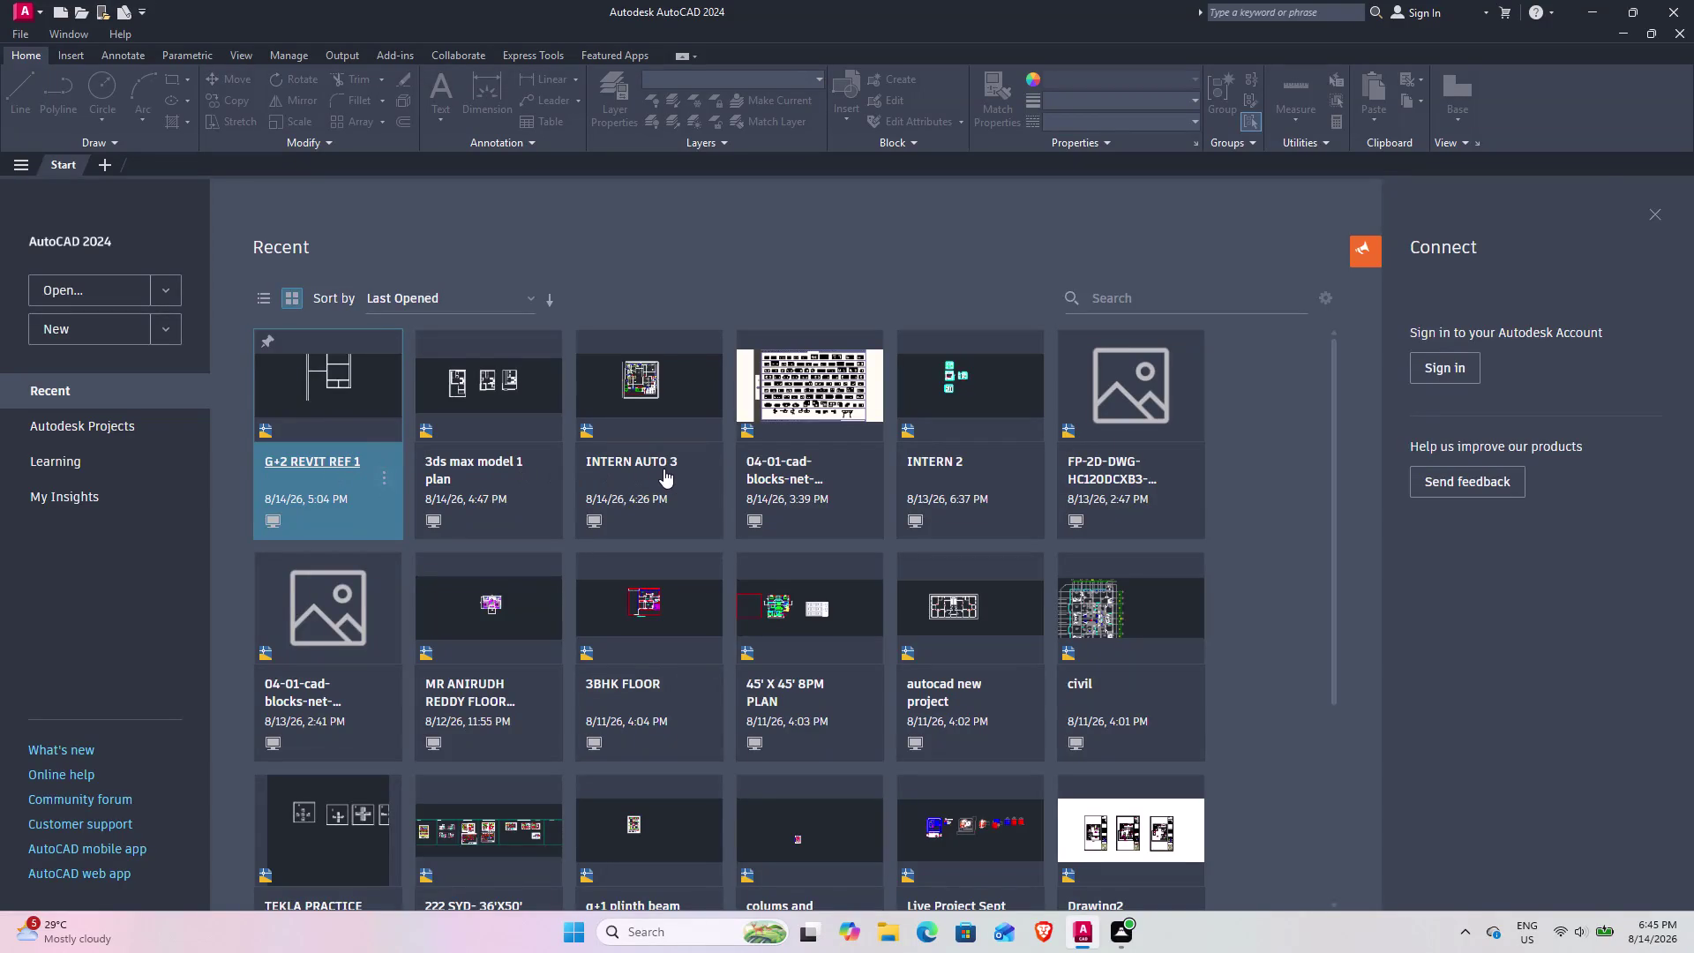
Zoom and pan around the G+2 REVIT REF 1 floor plan to inspect its walls and rooms.
scroll(down, 3)
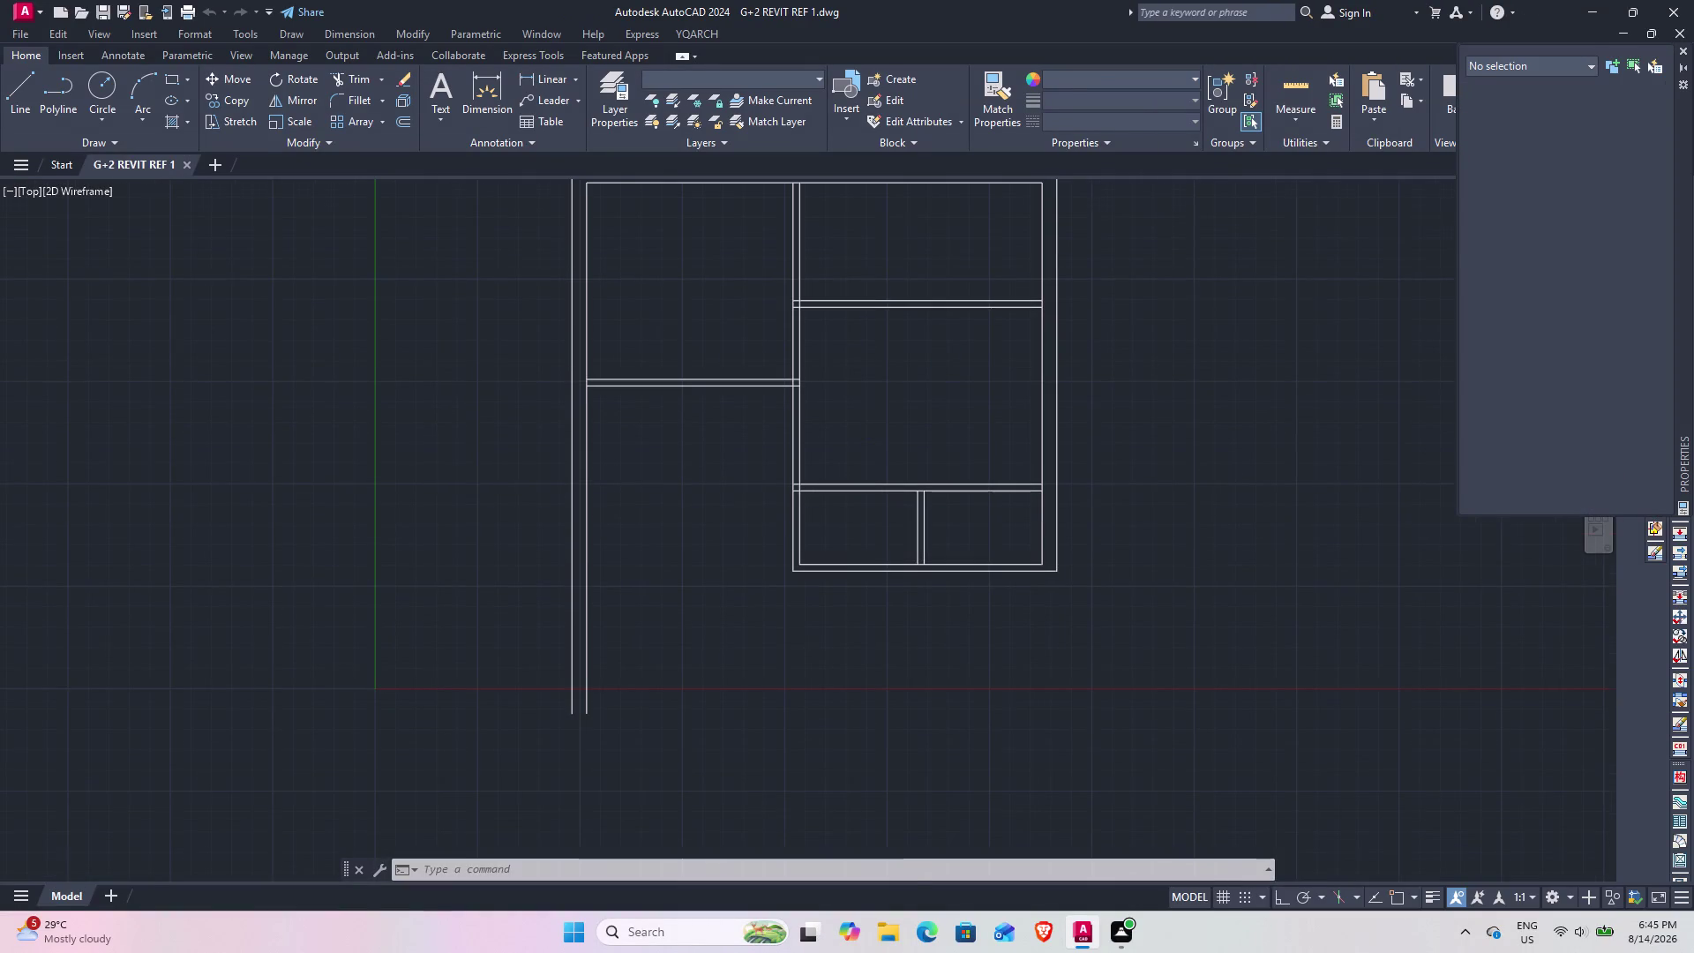
middle_drag(898, 434, 815, 505)
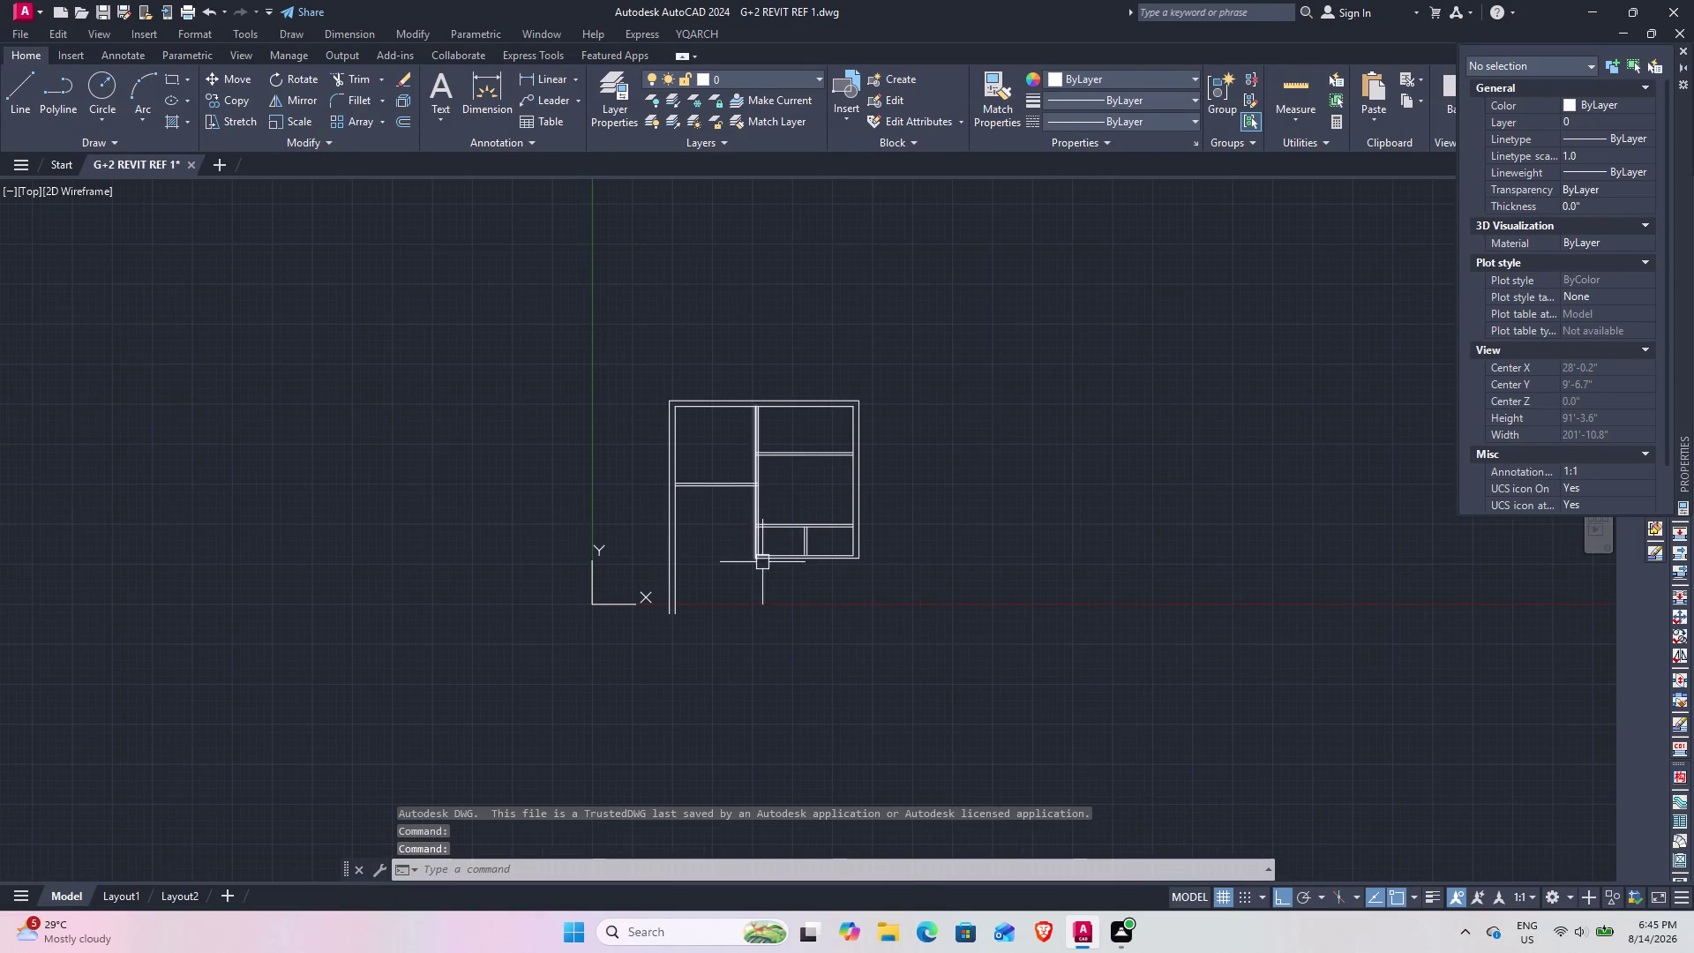
scroll(up, 3)
scroll(up, 3)
scroll(down, 3)
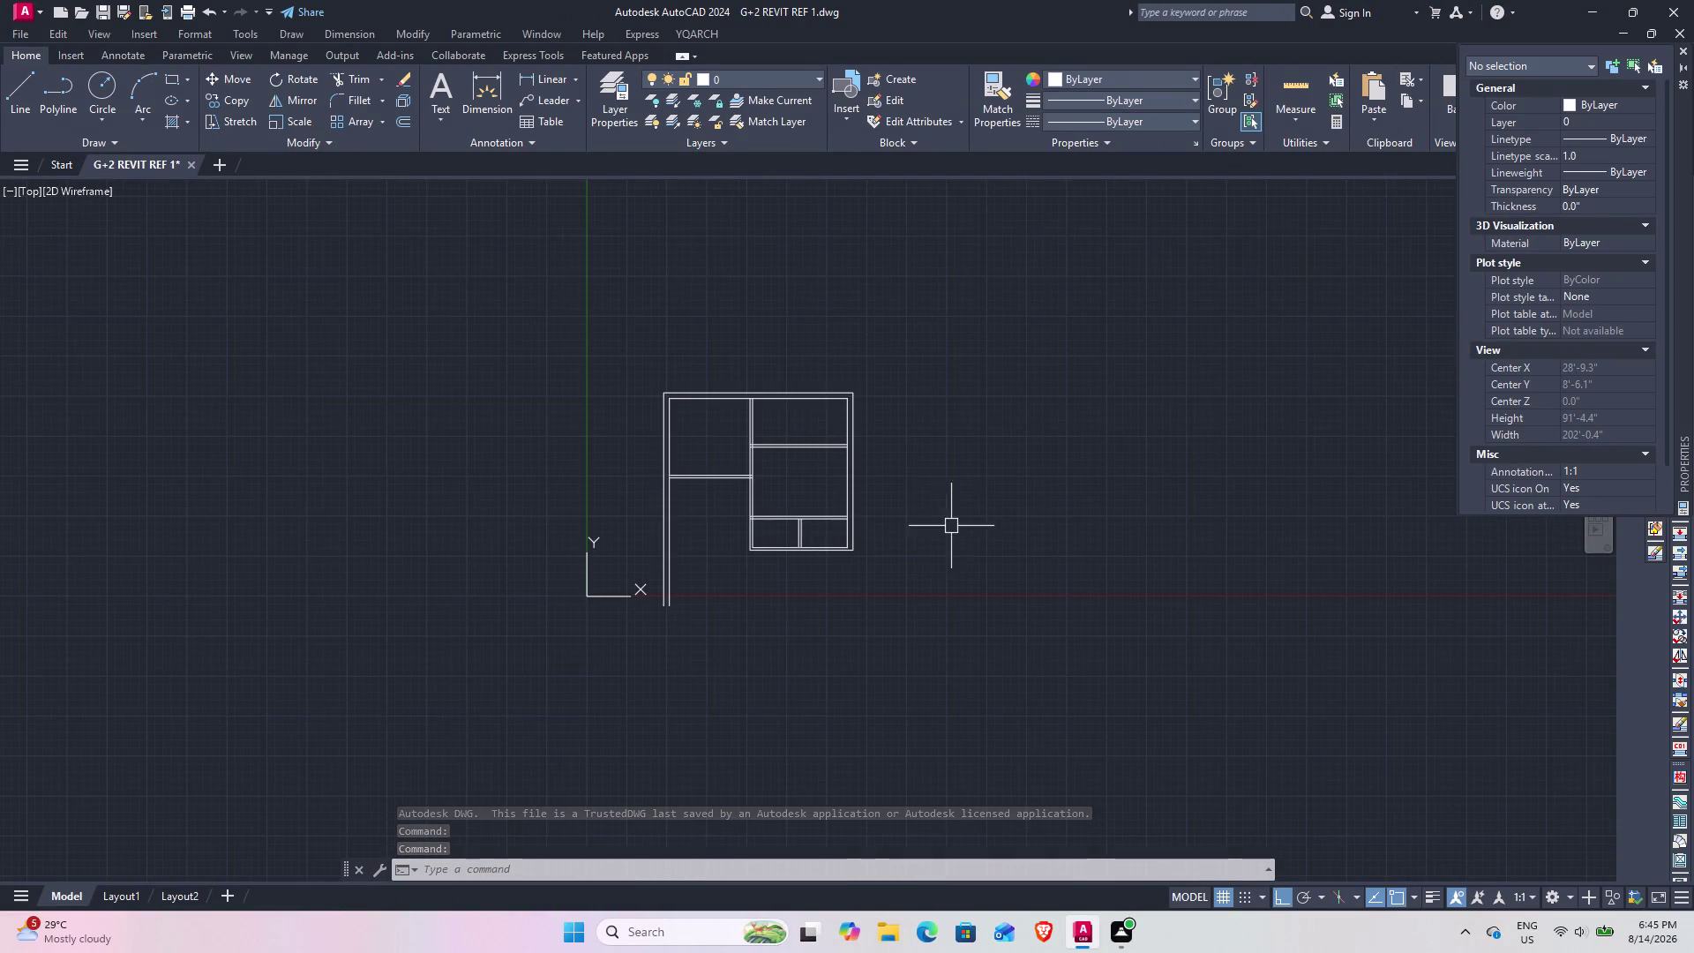
middle_drag(931, 484, 854, 547)
scroll(up, 3)
middle_drag(683, 582, 899, 455)
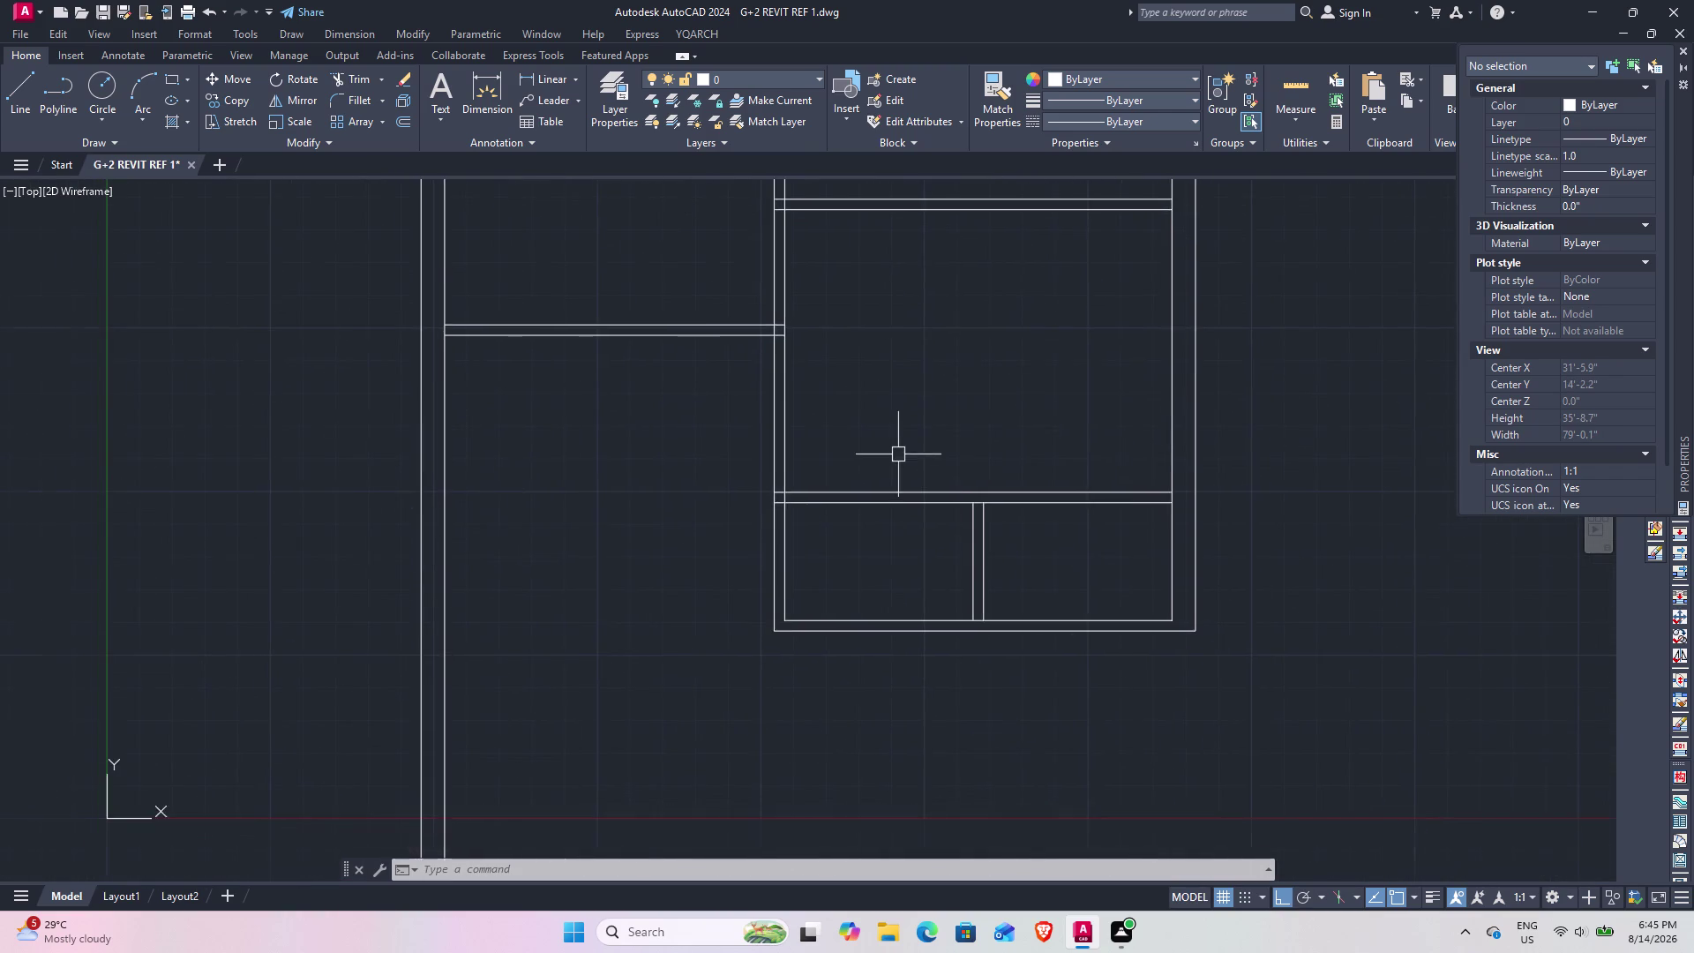
scroll(down, 3)
middle_drag(986, 434, 941, 494)
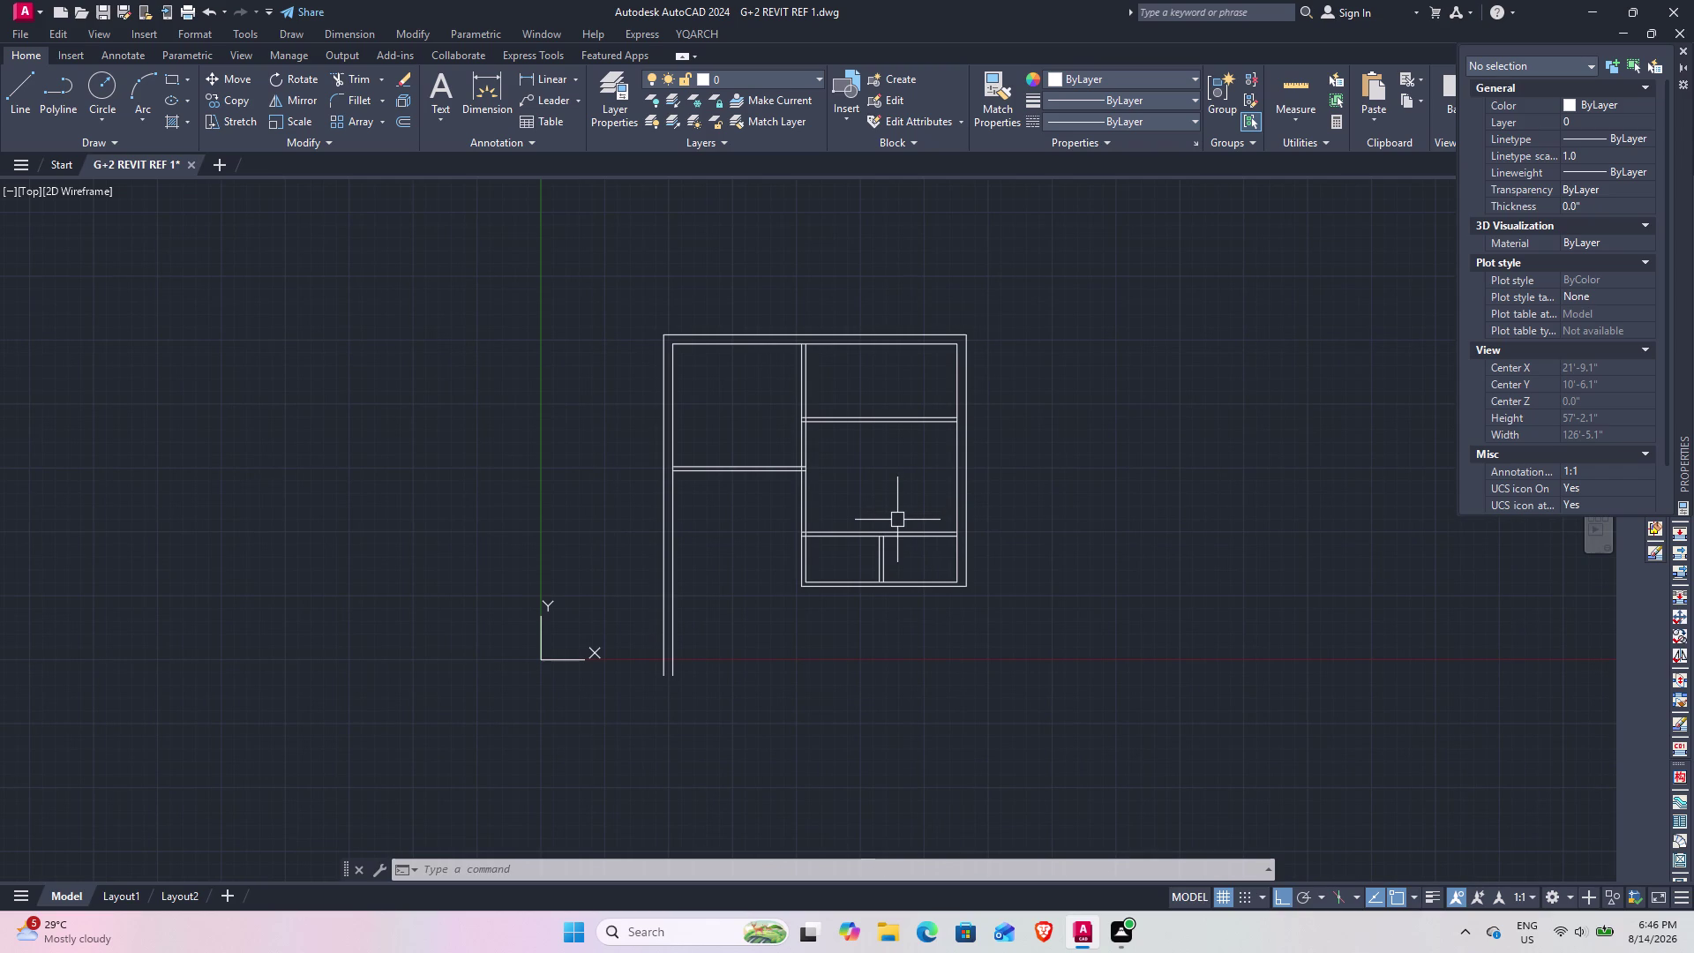
Offset the bottom wall line 10' downward to create a new line below the plan.
scroll(up, 3)
middle_drag(869, 574, 873, 486)
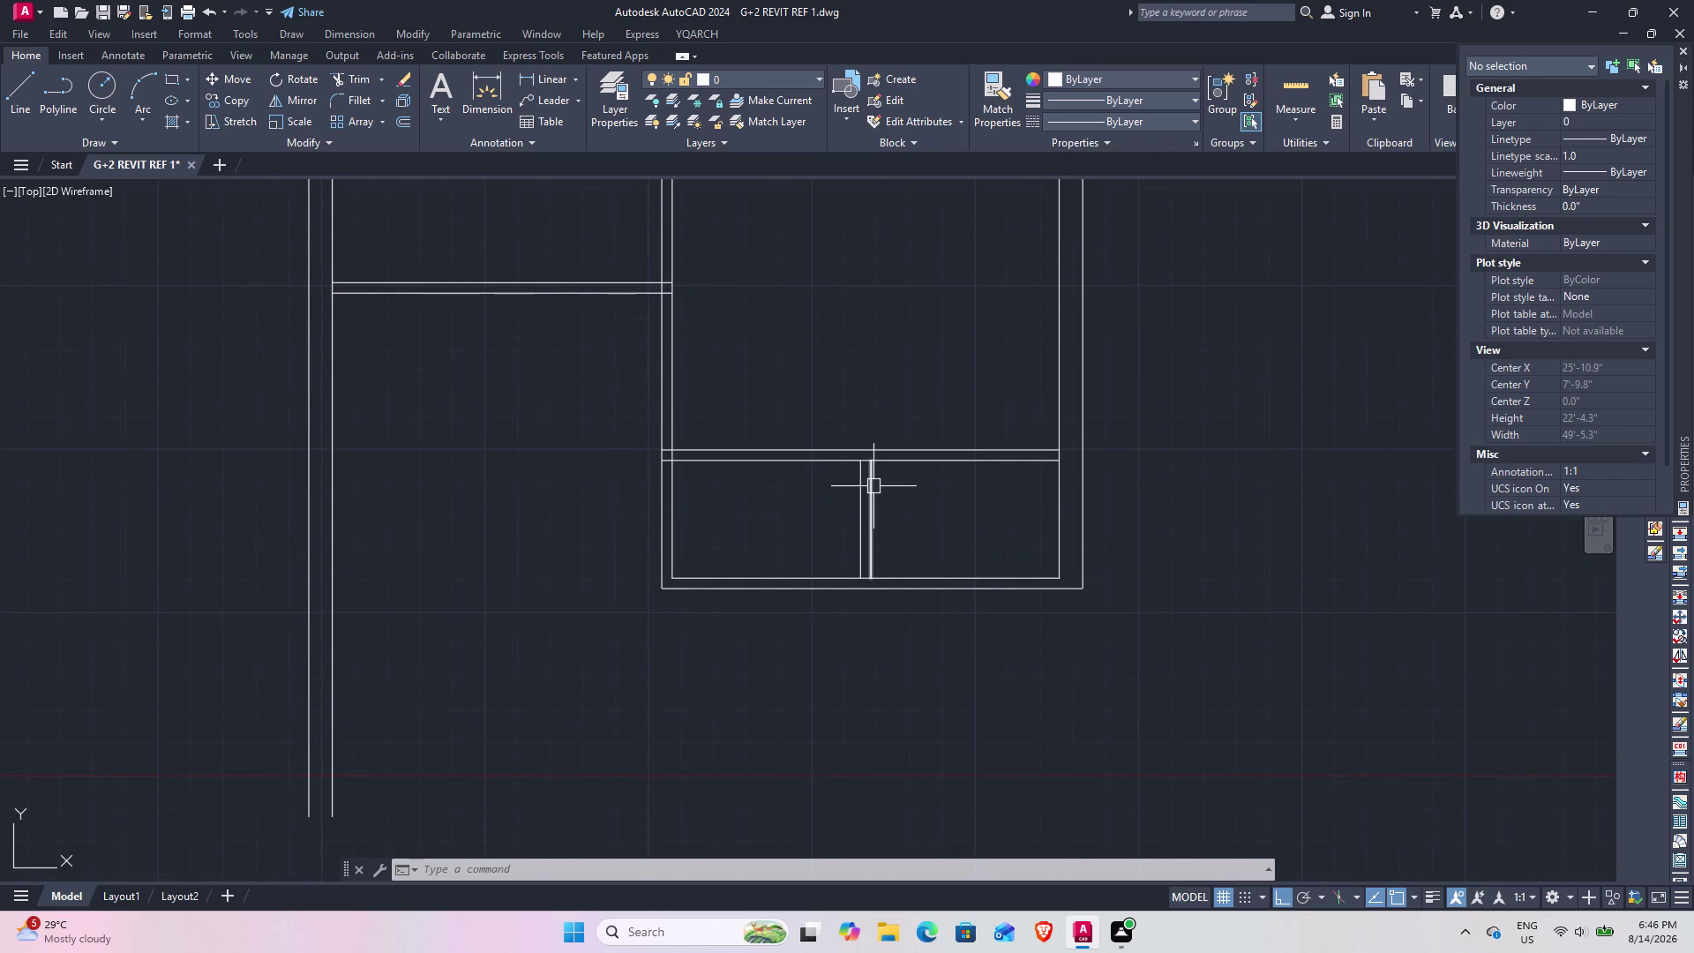
text(o)
key(space)
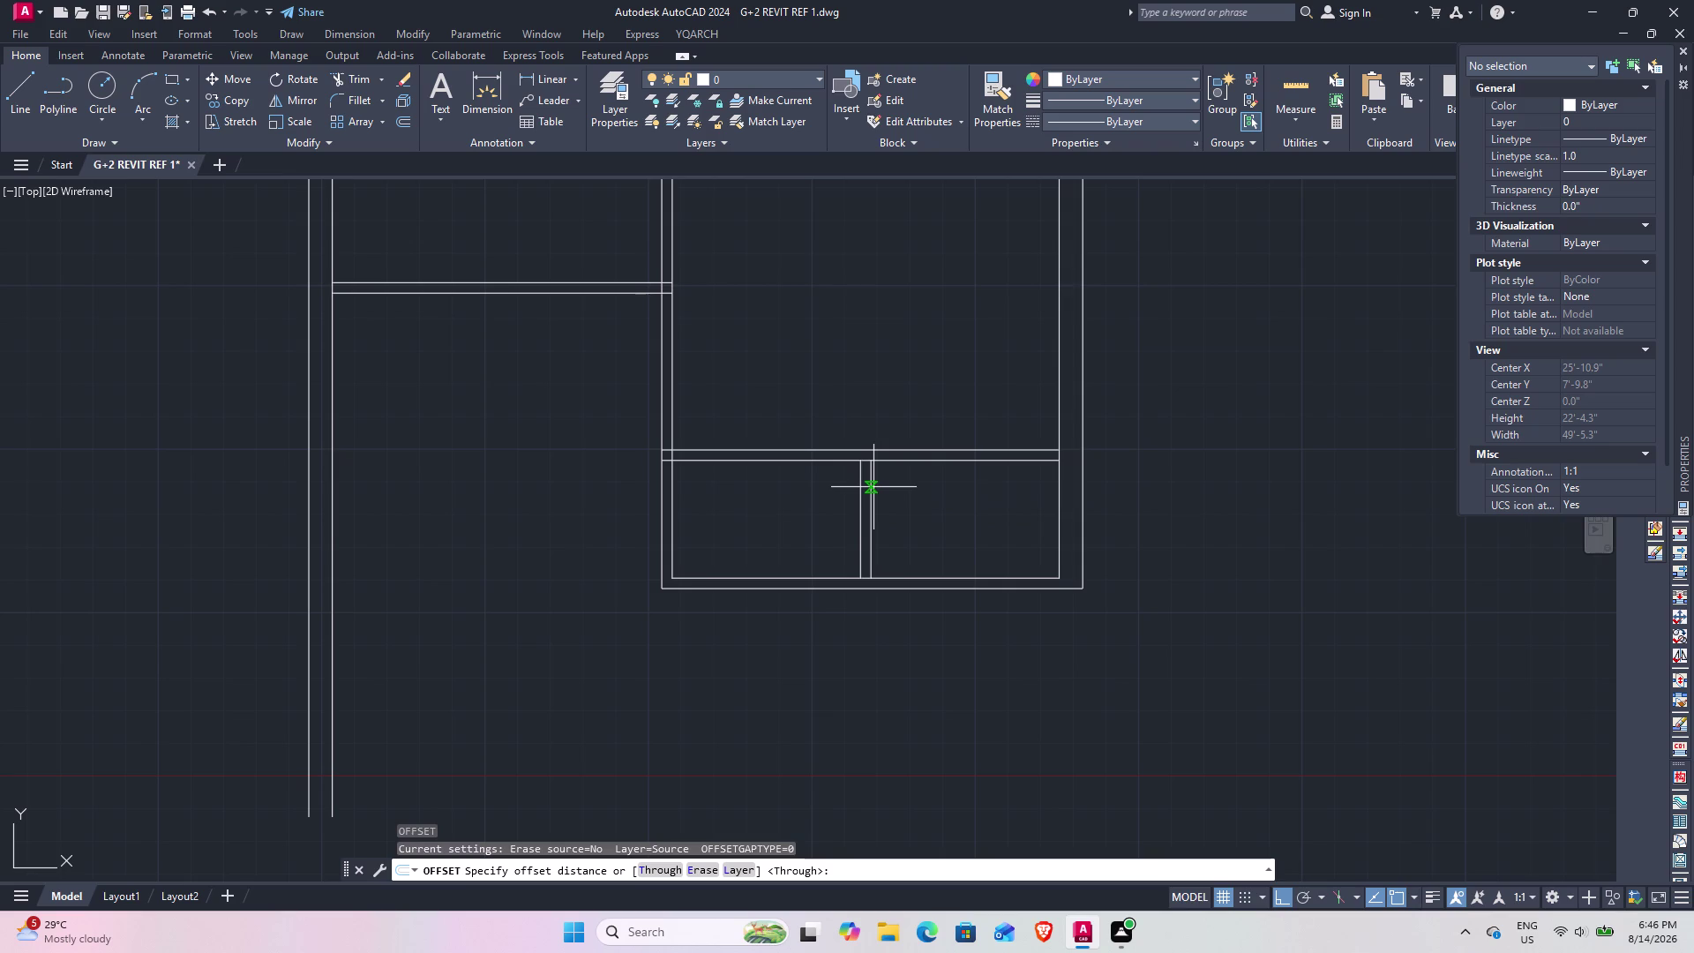
text(1)
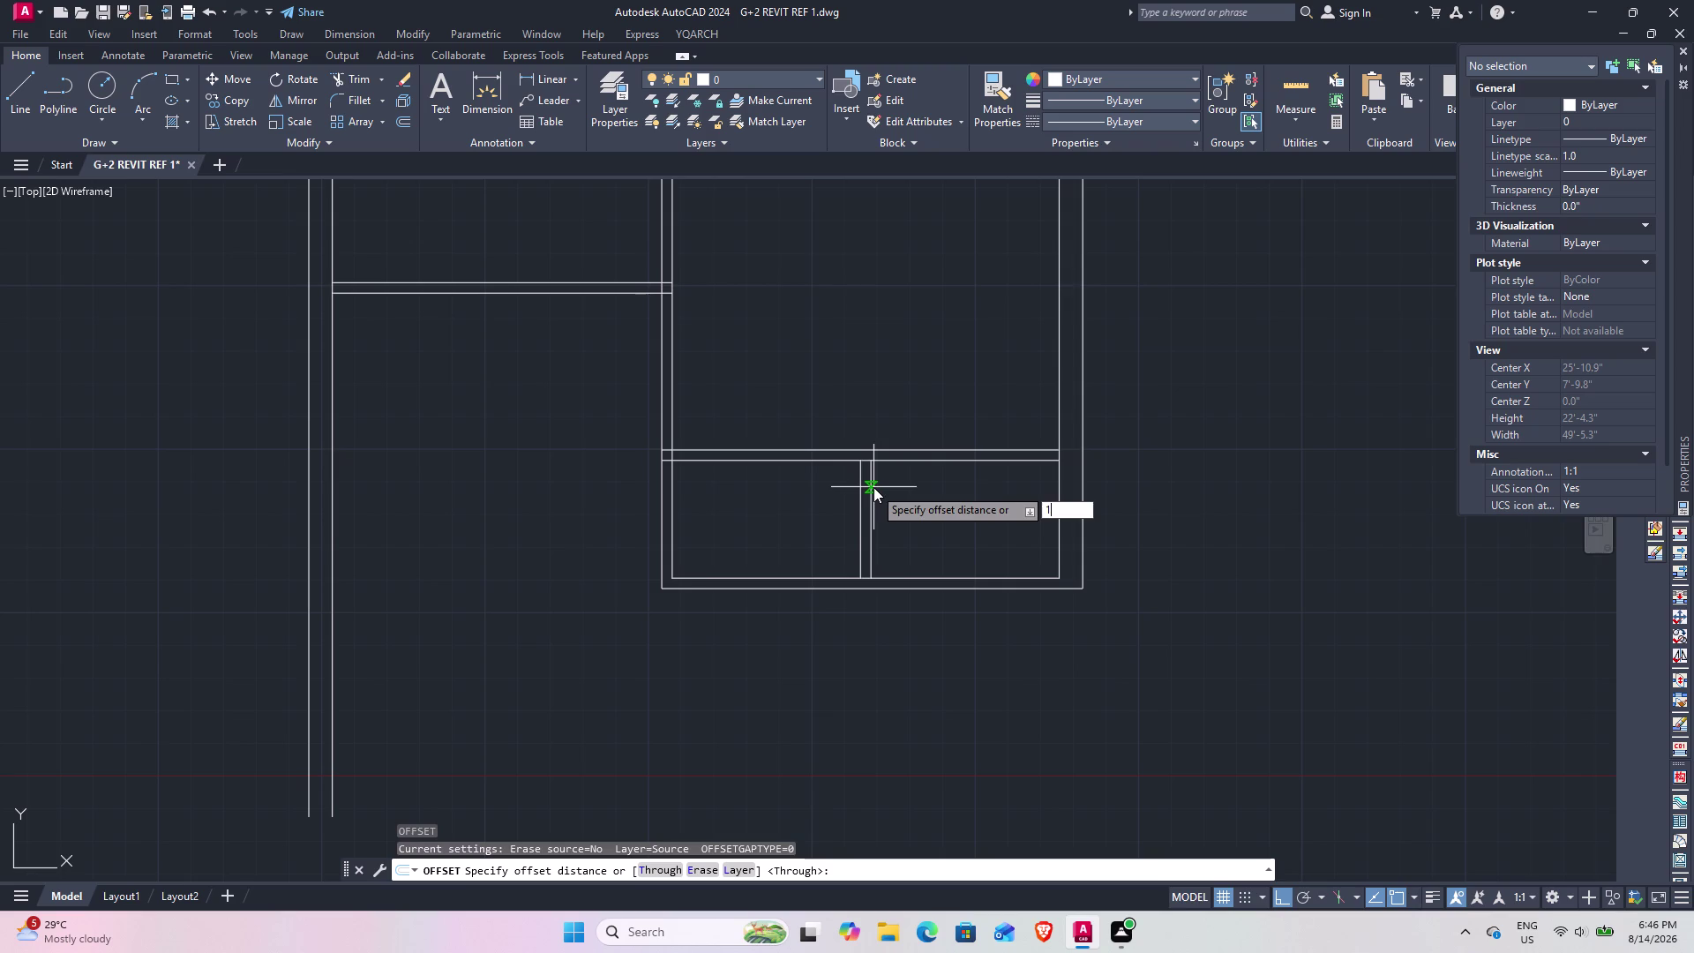
text(0')
key(Return)
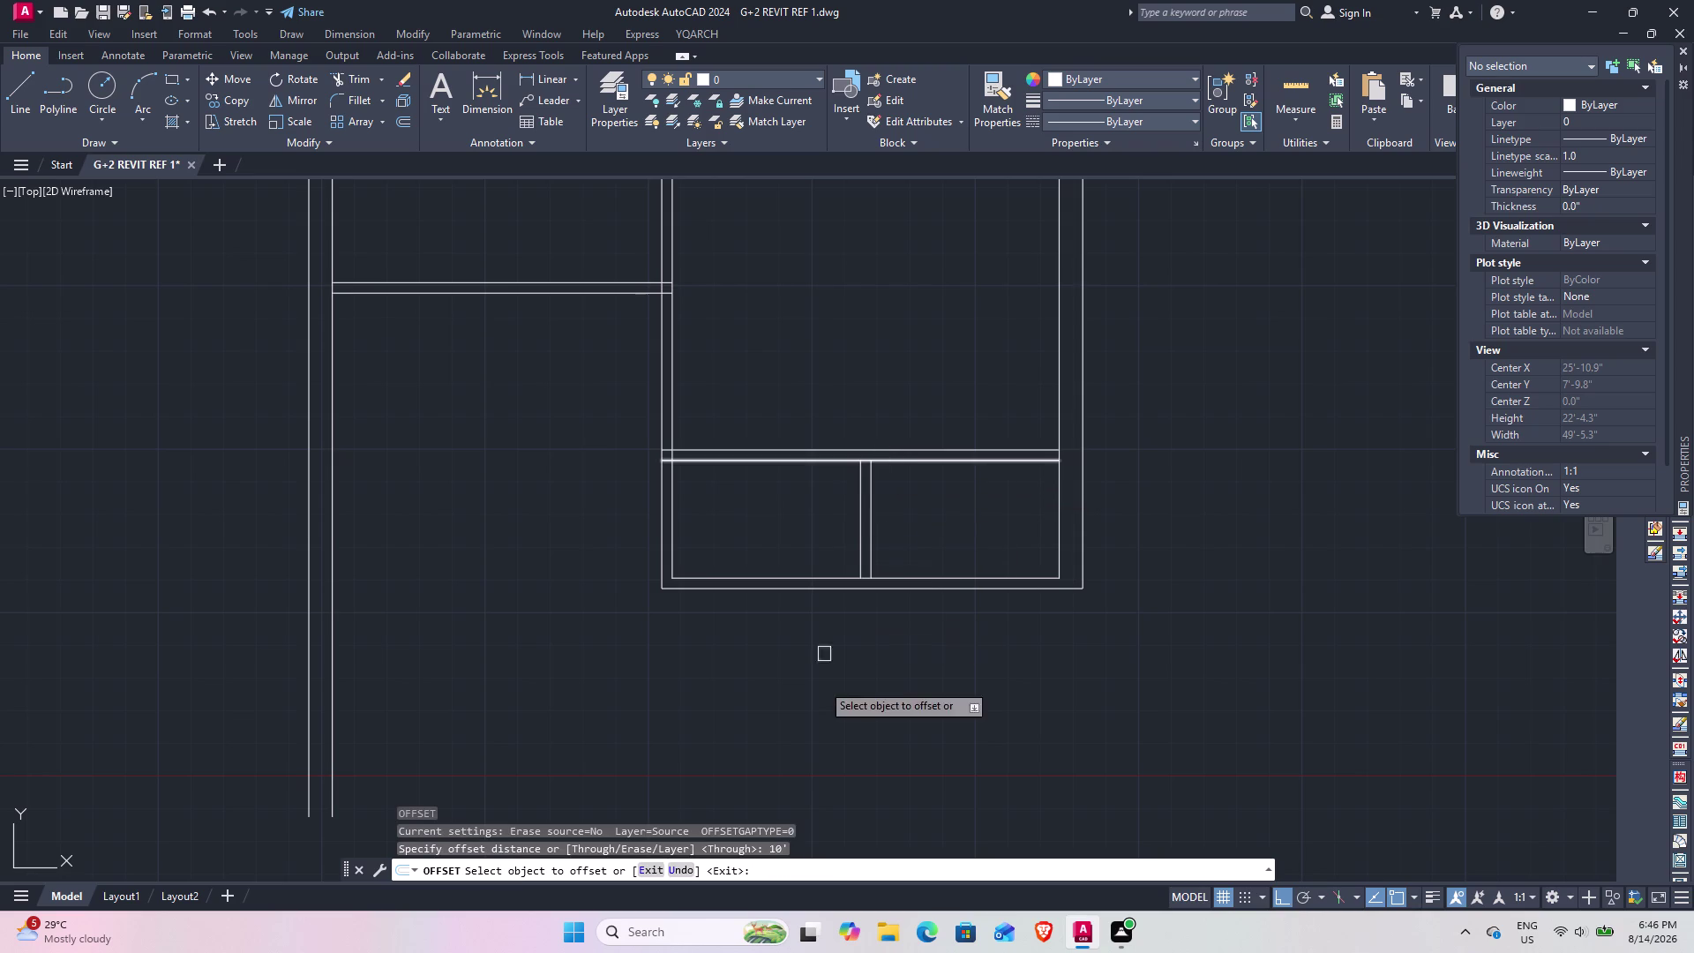
click(912, 595)
click(927, 678)
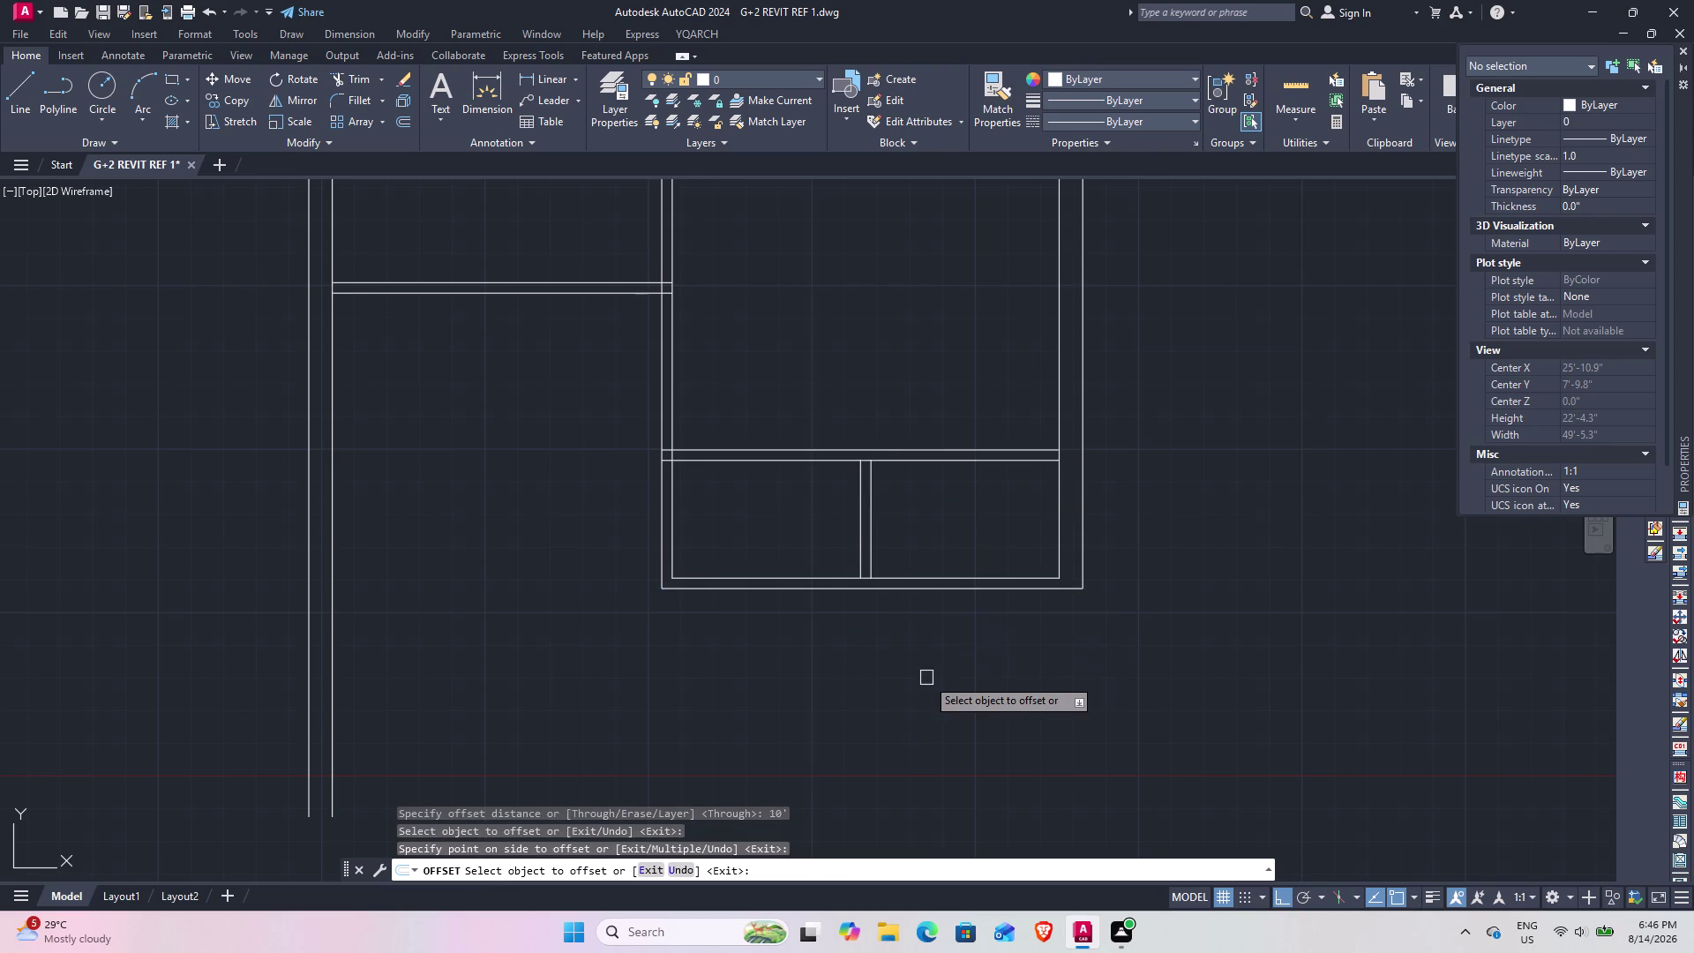
scroll(down, 3)
middle_drag(927, 678, 893, 504)
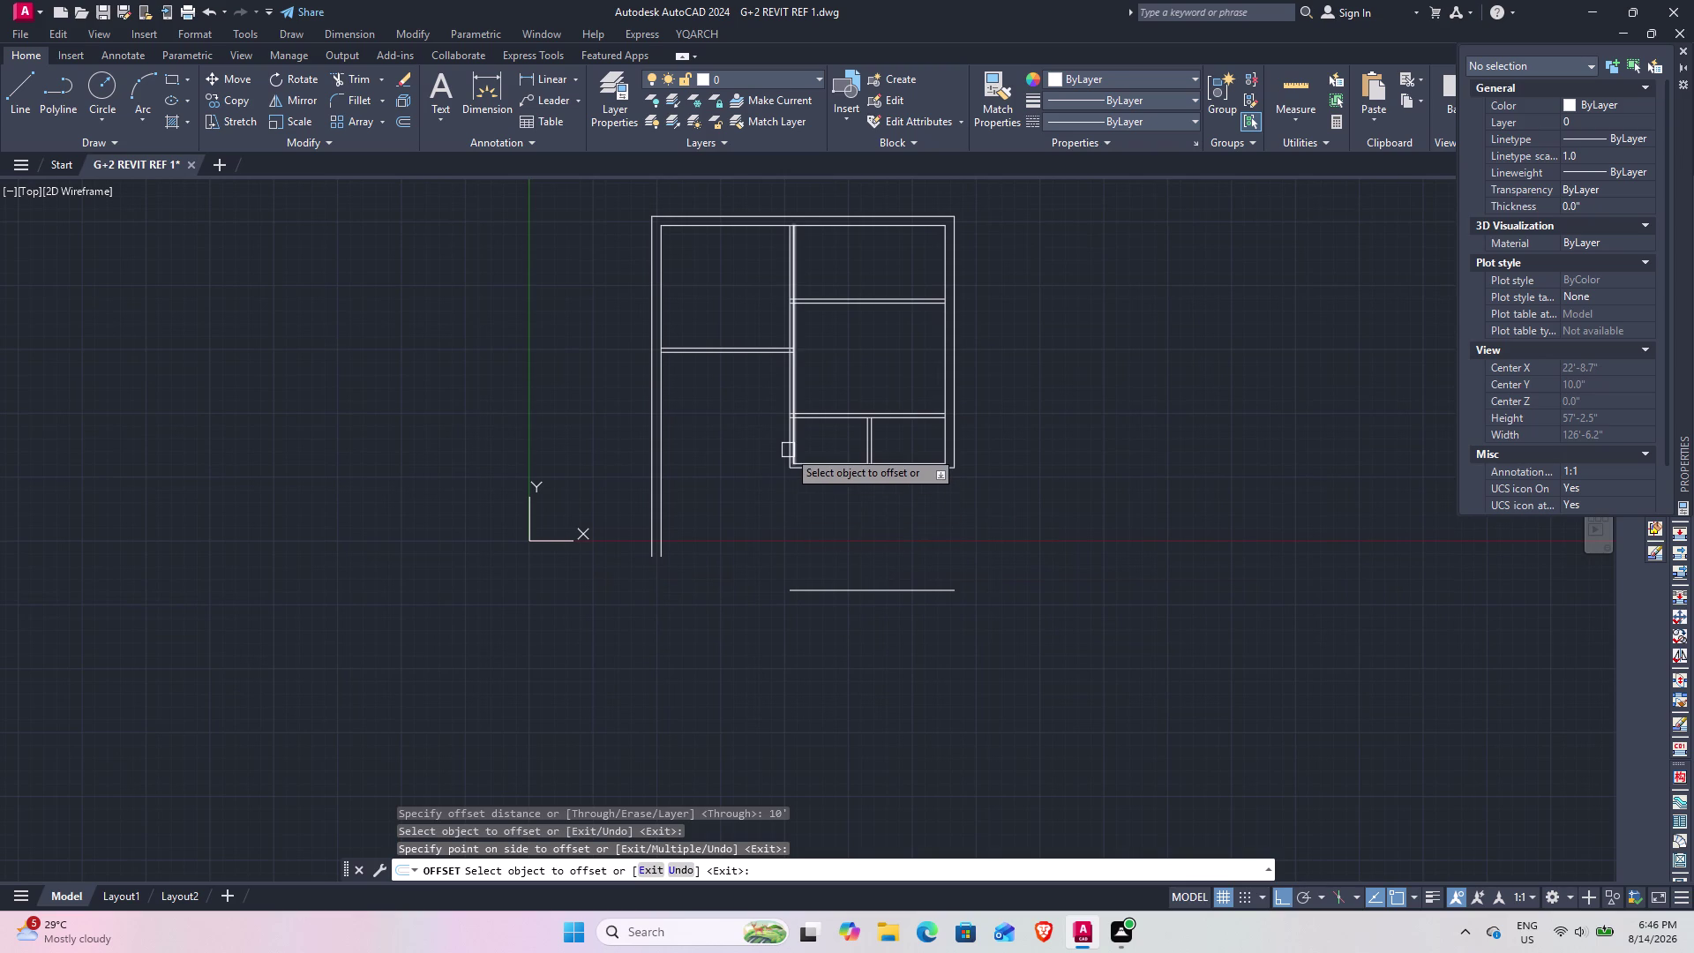
Offset the new line 9" downward to form a second parallel line beneath it.
key(space)
key(space)
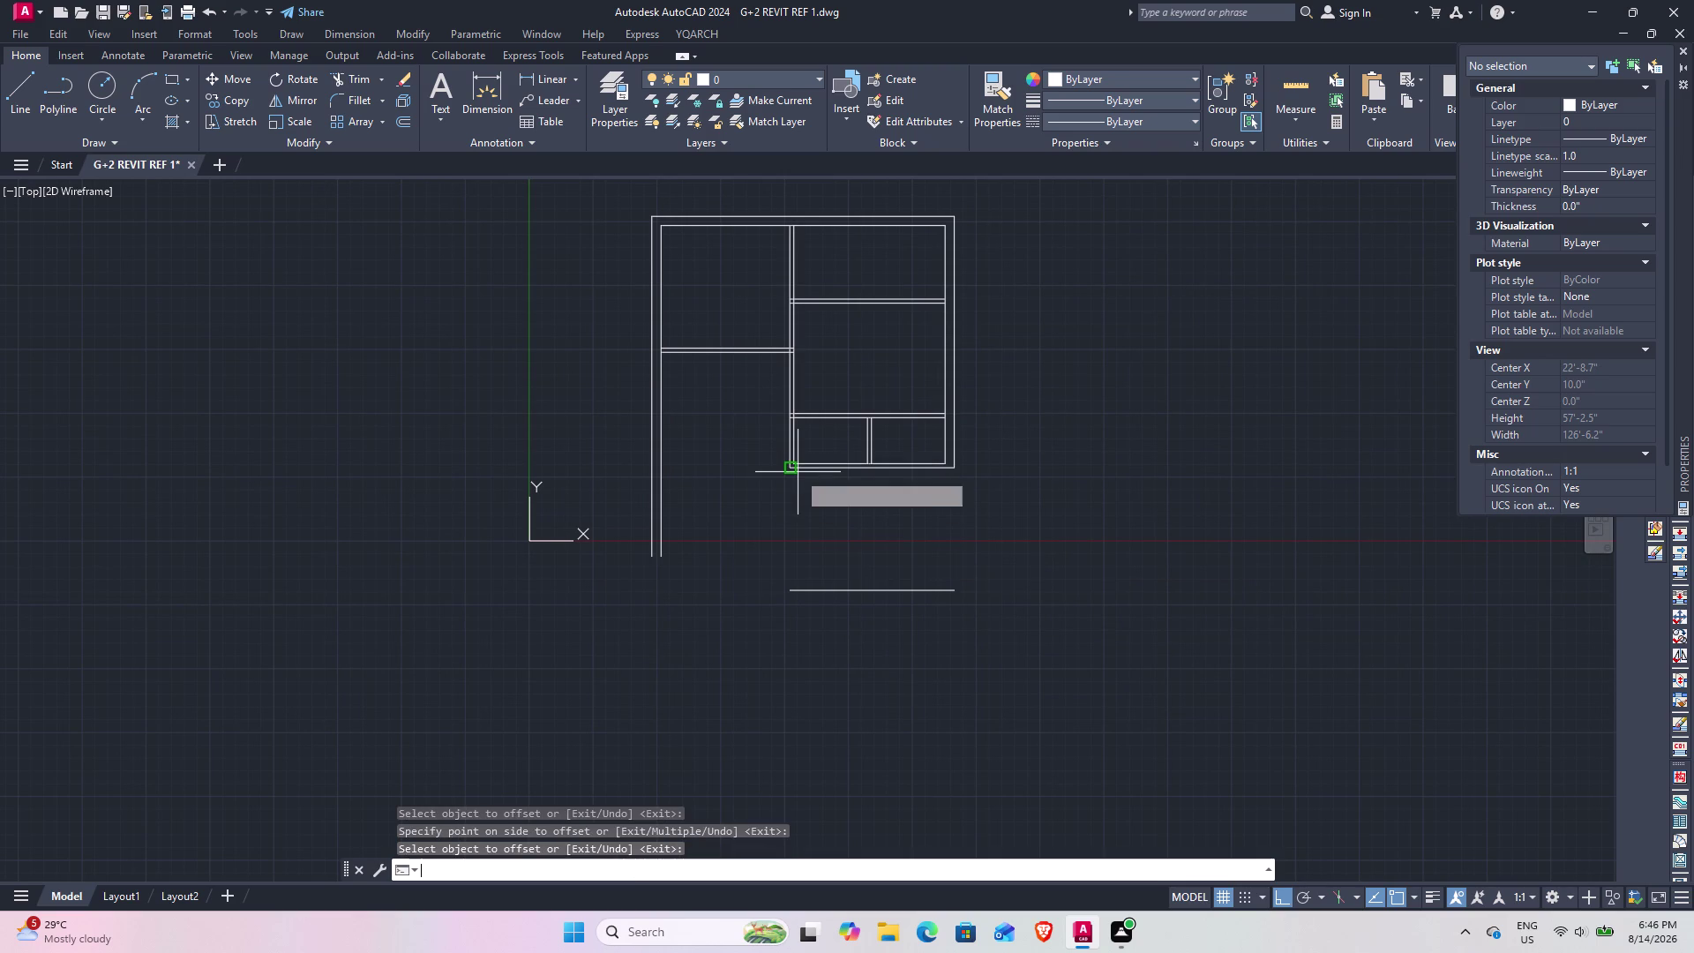
text(9")
key(Return)
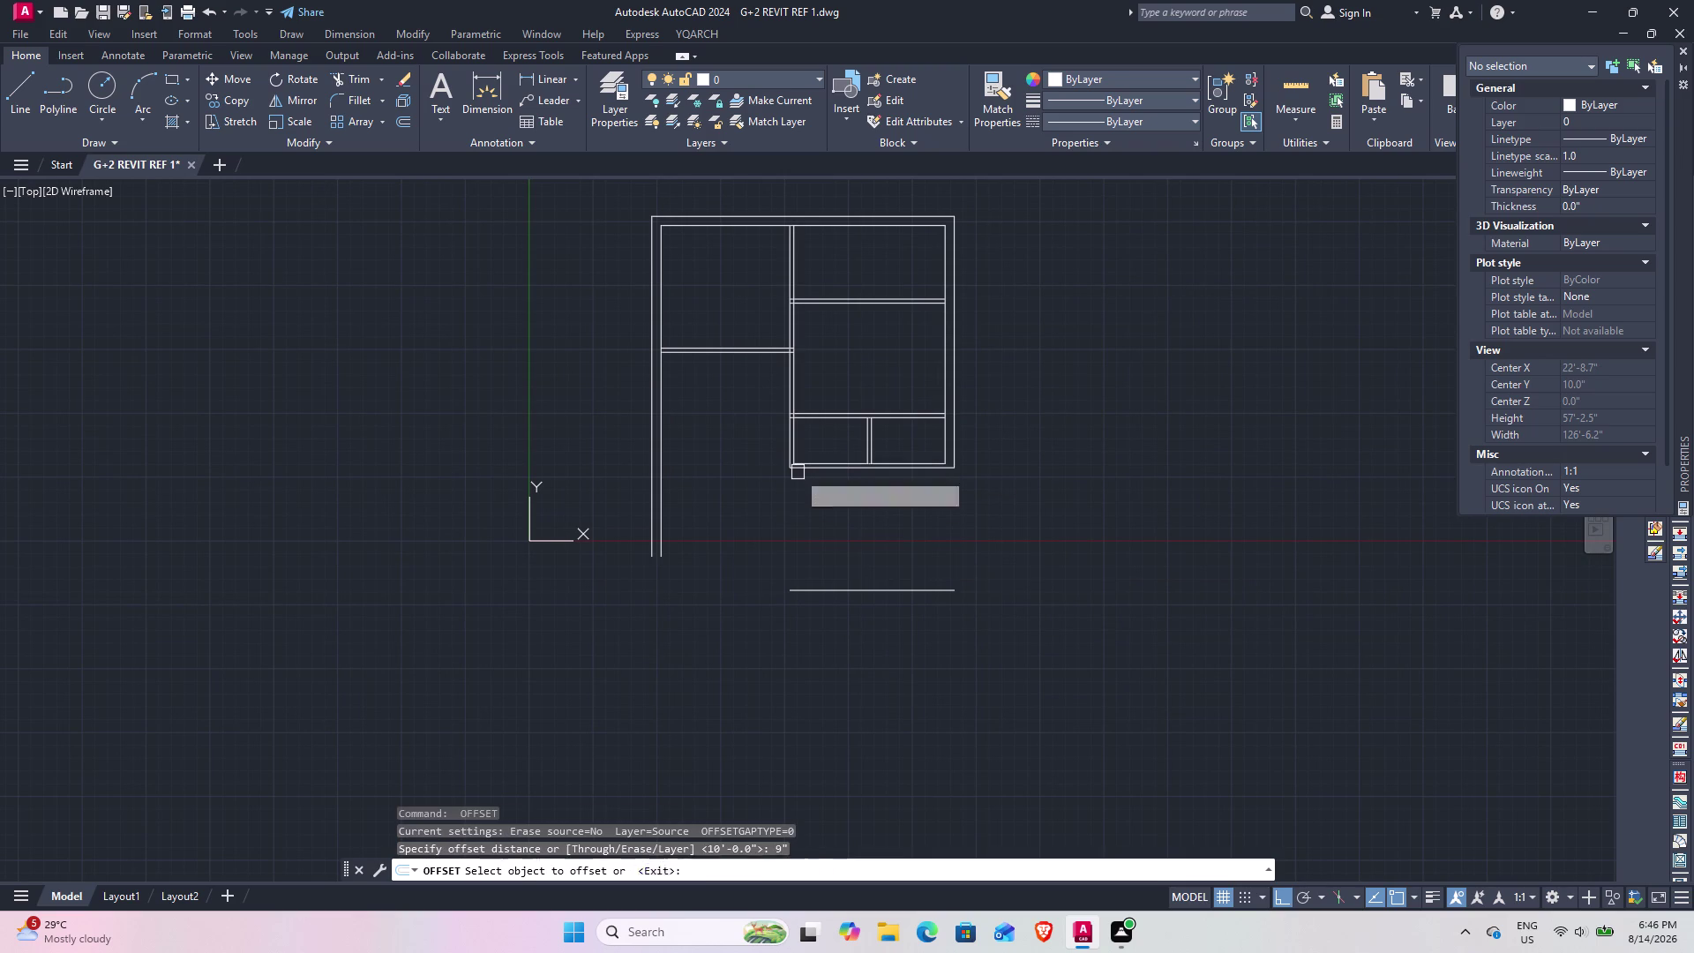
click(852, 592)
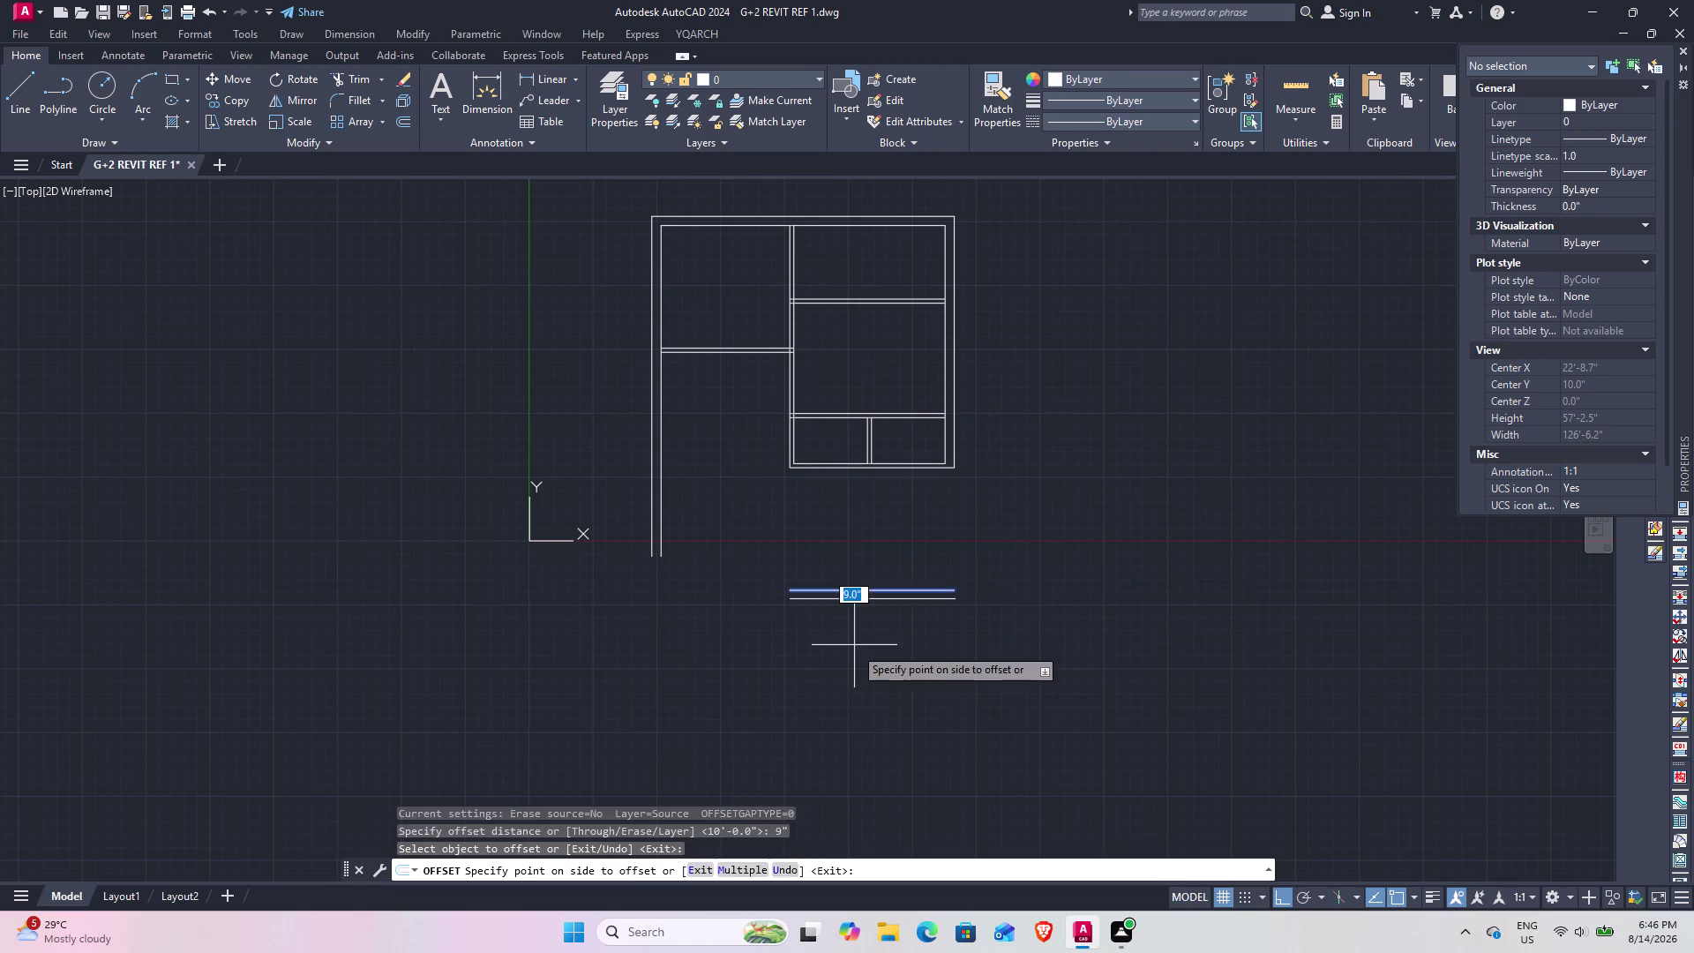
click(854, 648)
key(space)
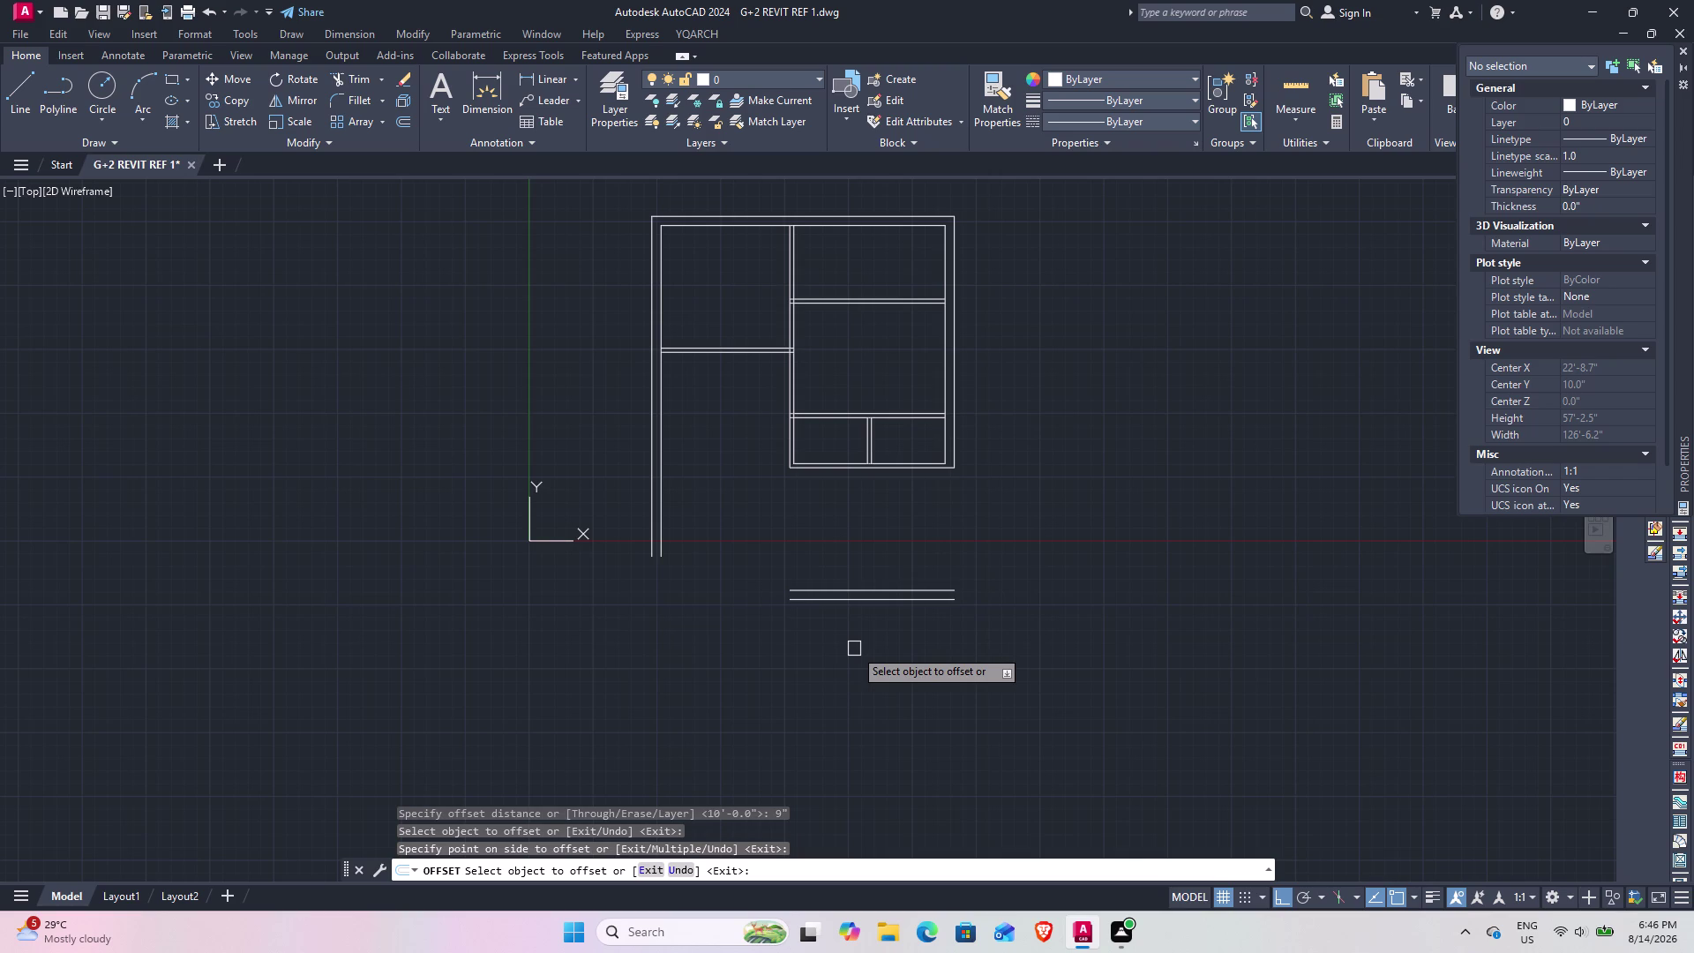
text(ex)
key(space)
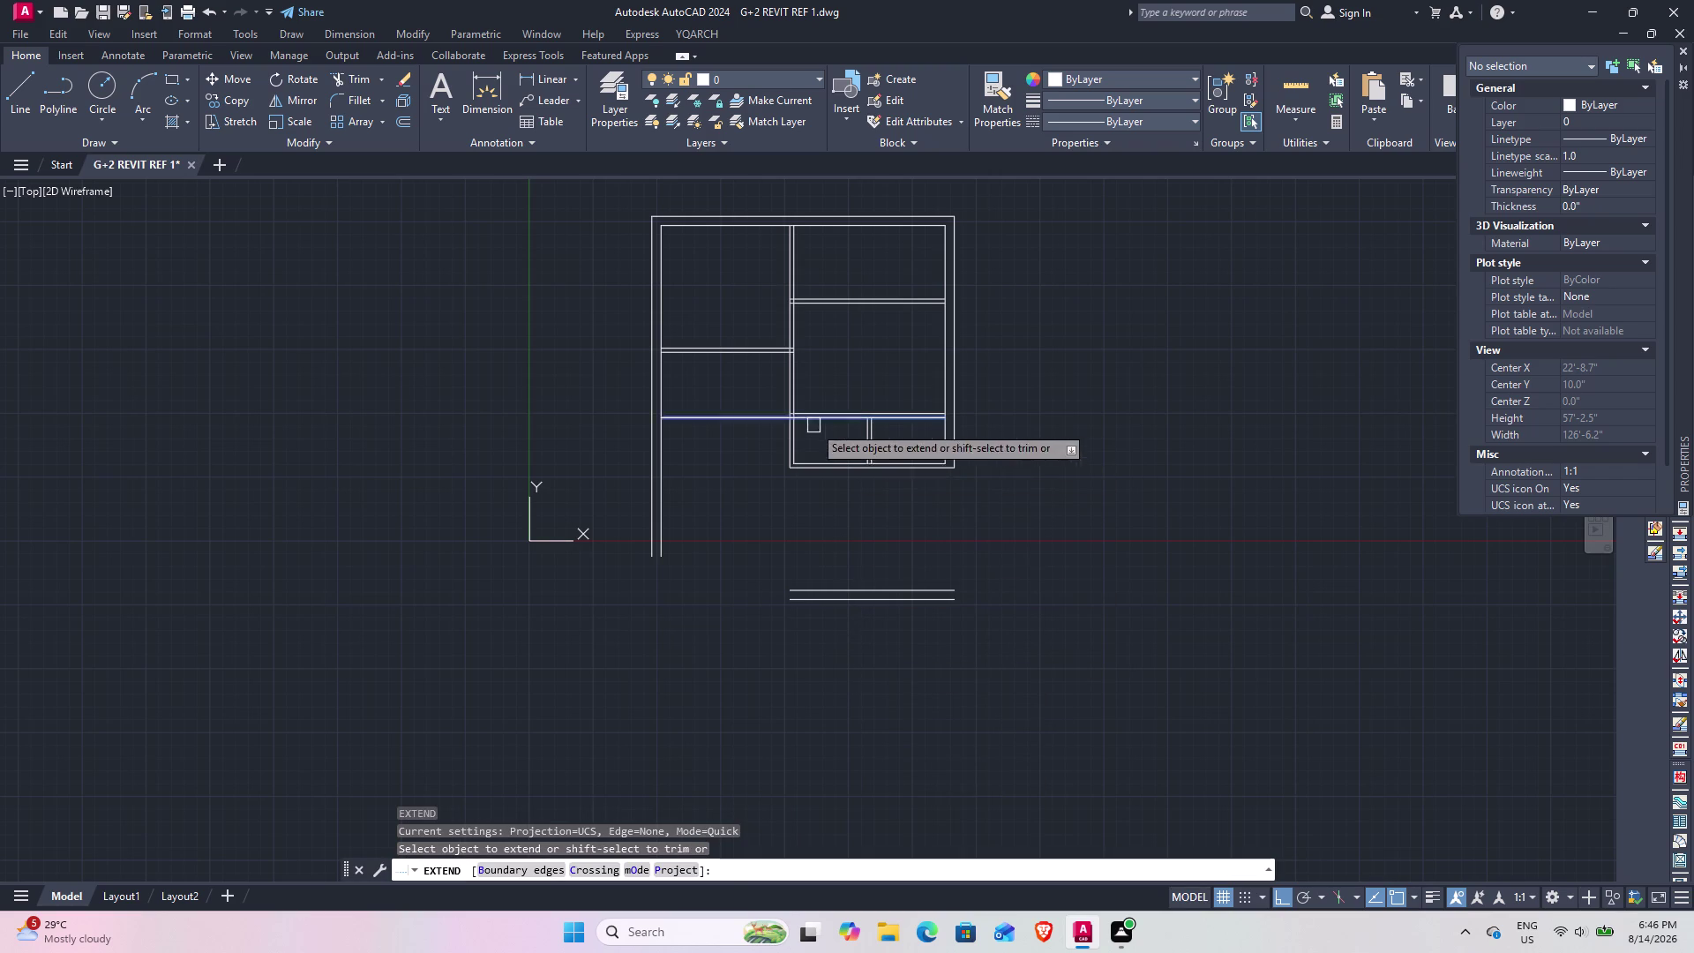
Extend the five vertical wall lines of the right-hand rooms down to the new lower lines.
click(784, 447)
click(799, 449)
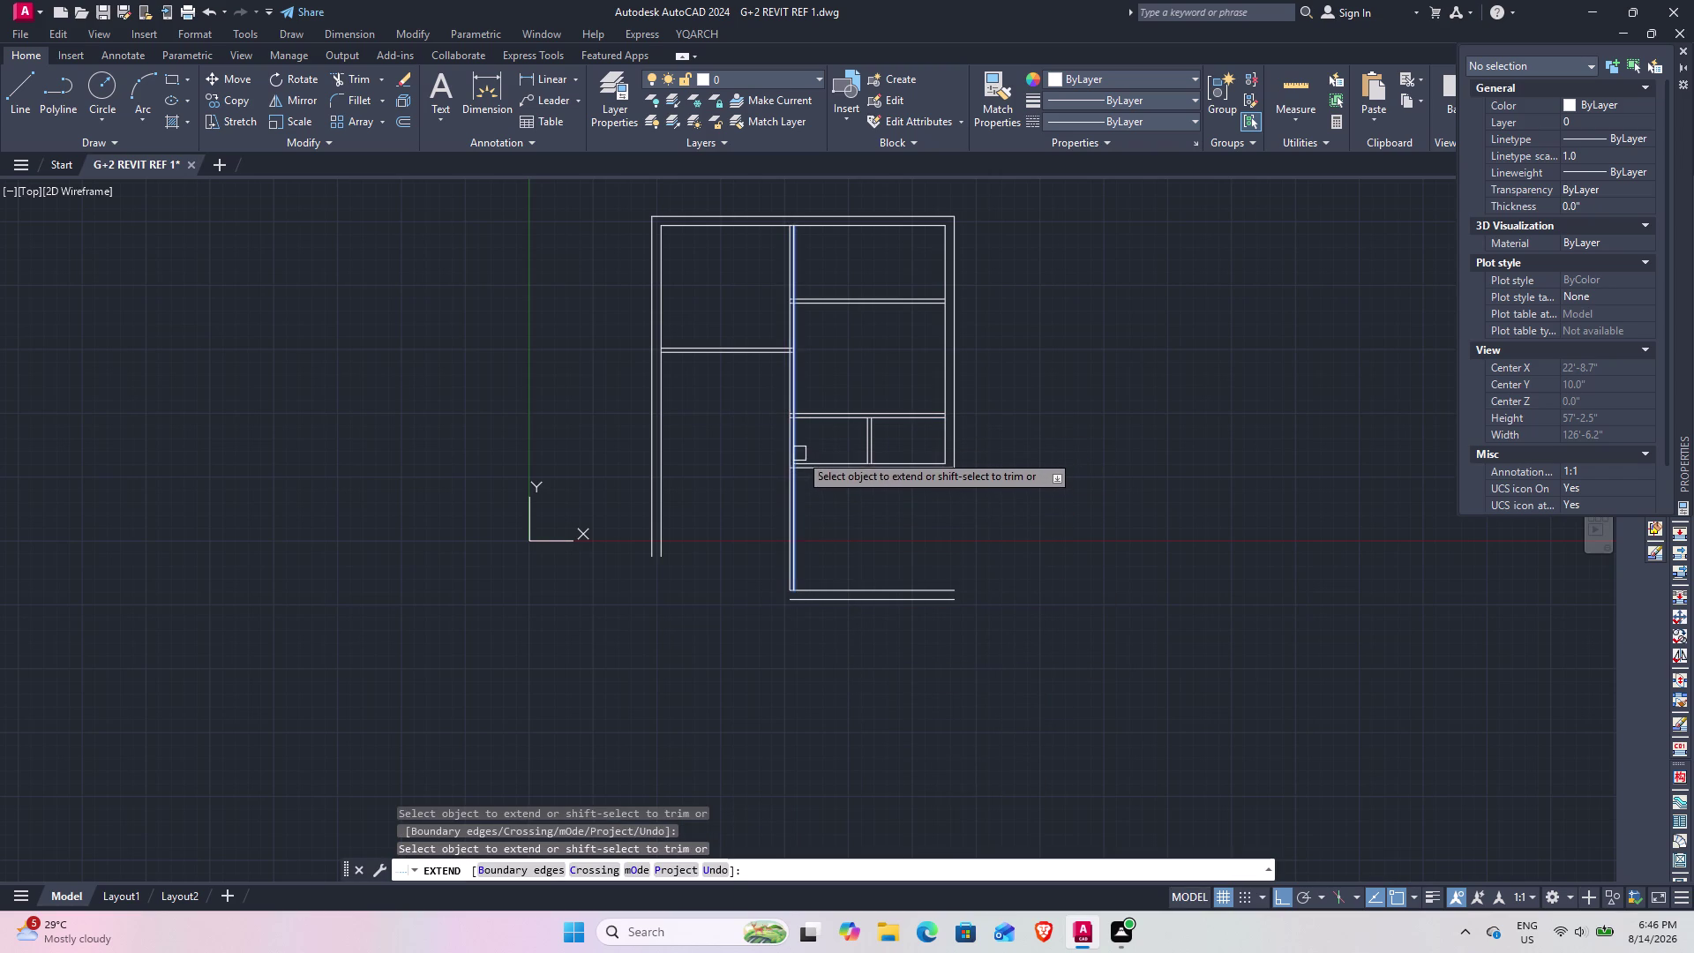
click(799, 452)
click(786, 521)
click(793, 536)
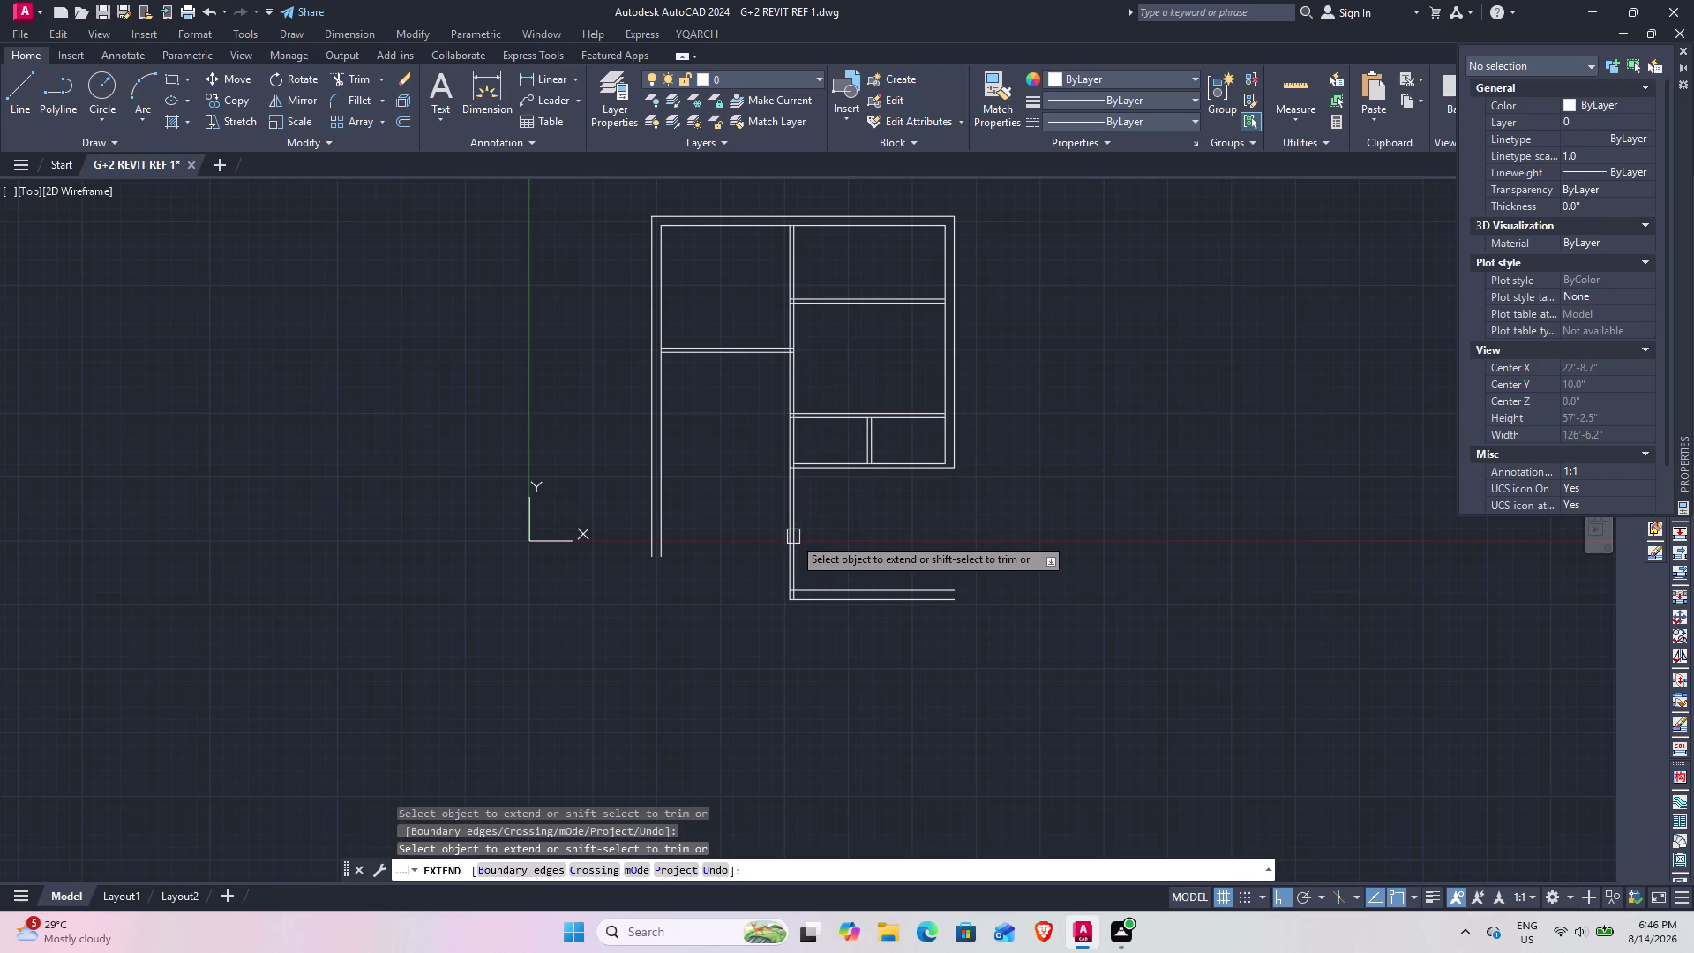
key(Escape)
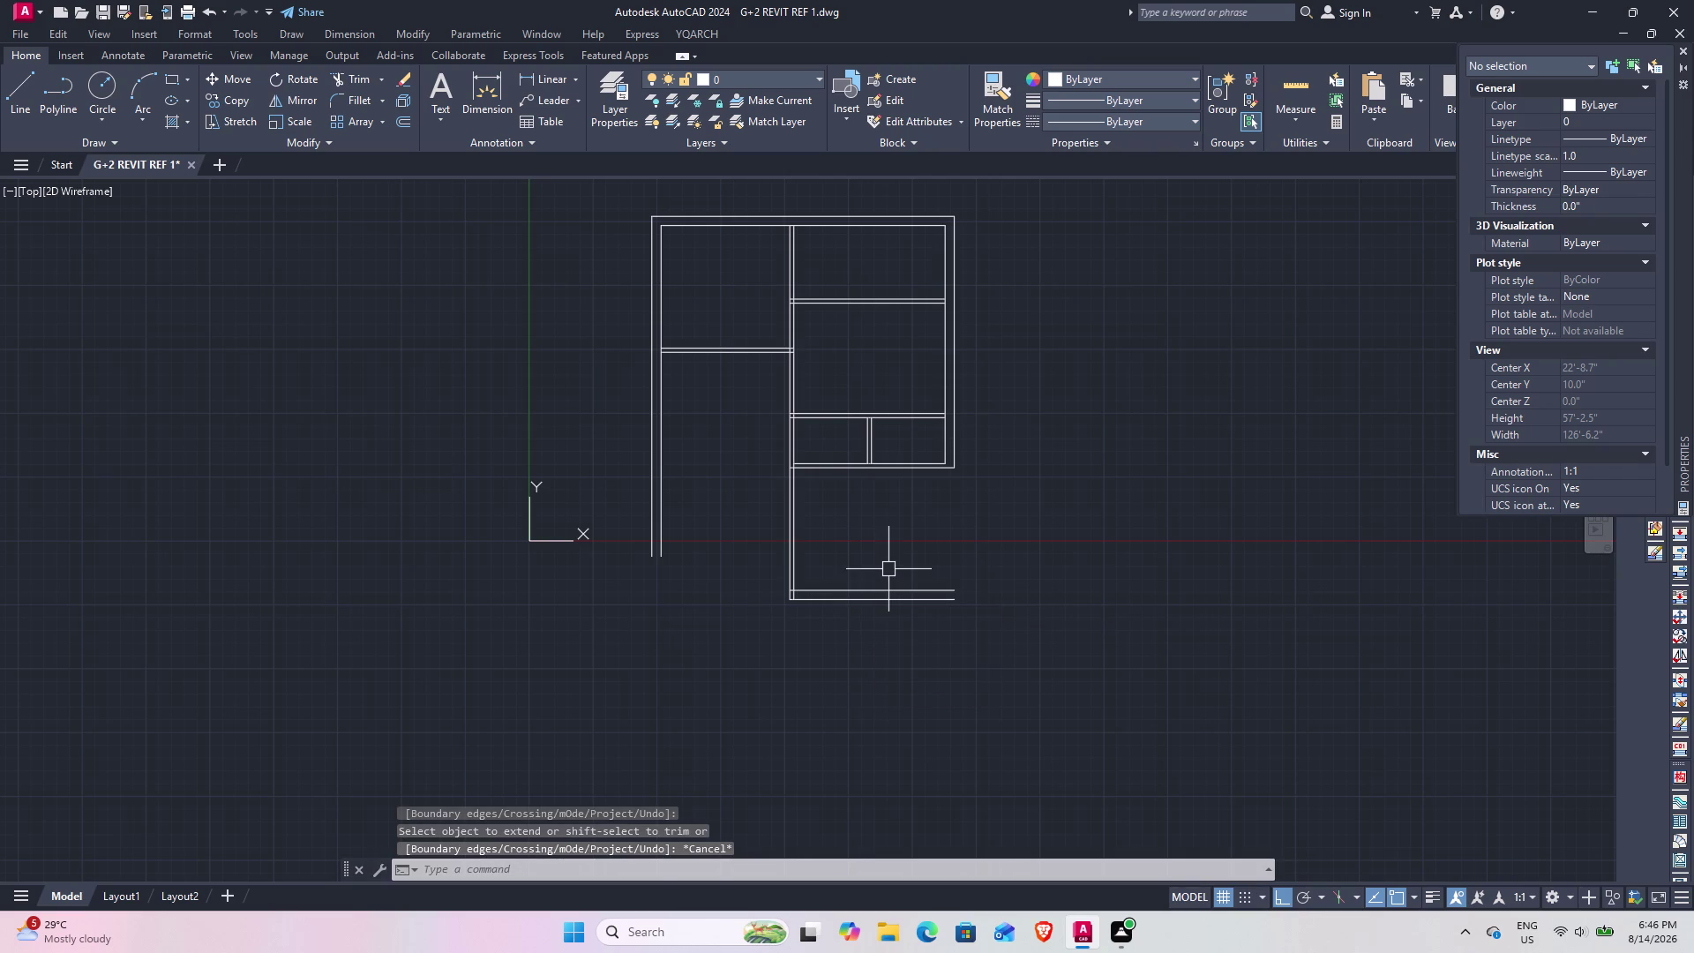
click(889, 569)
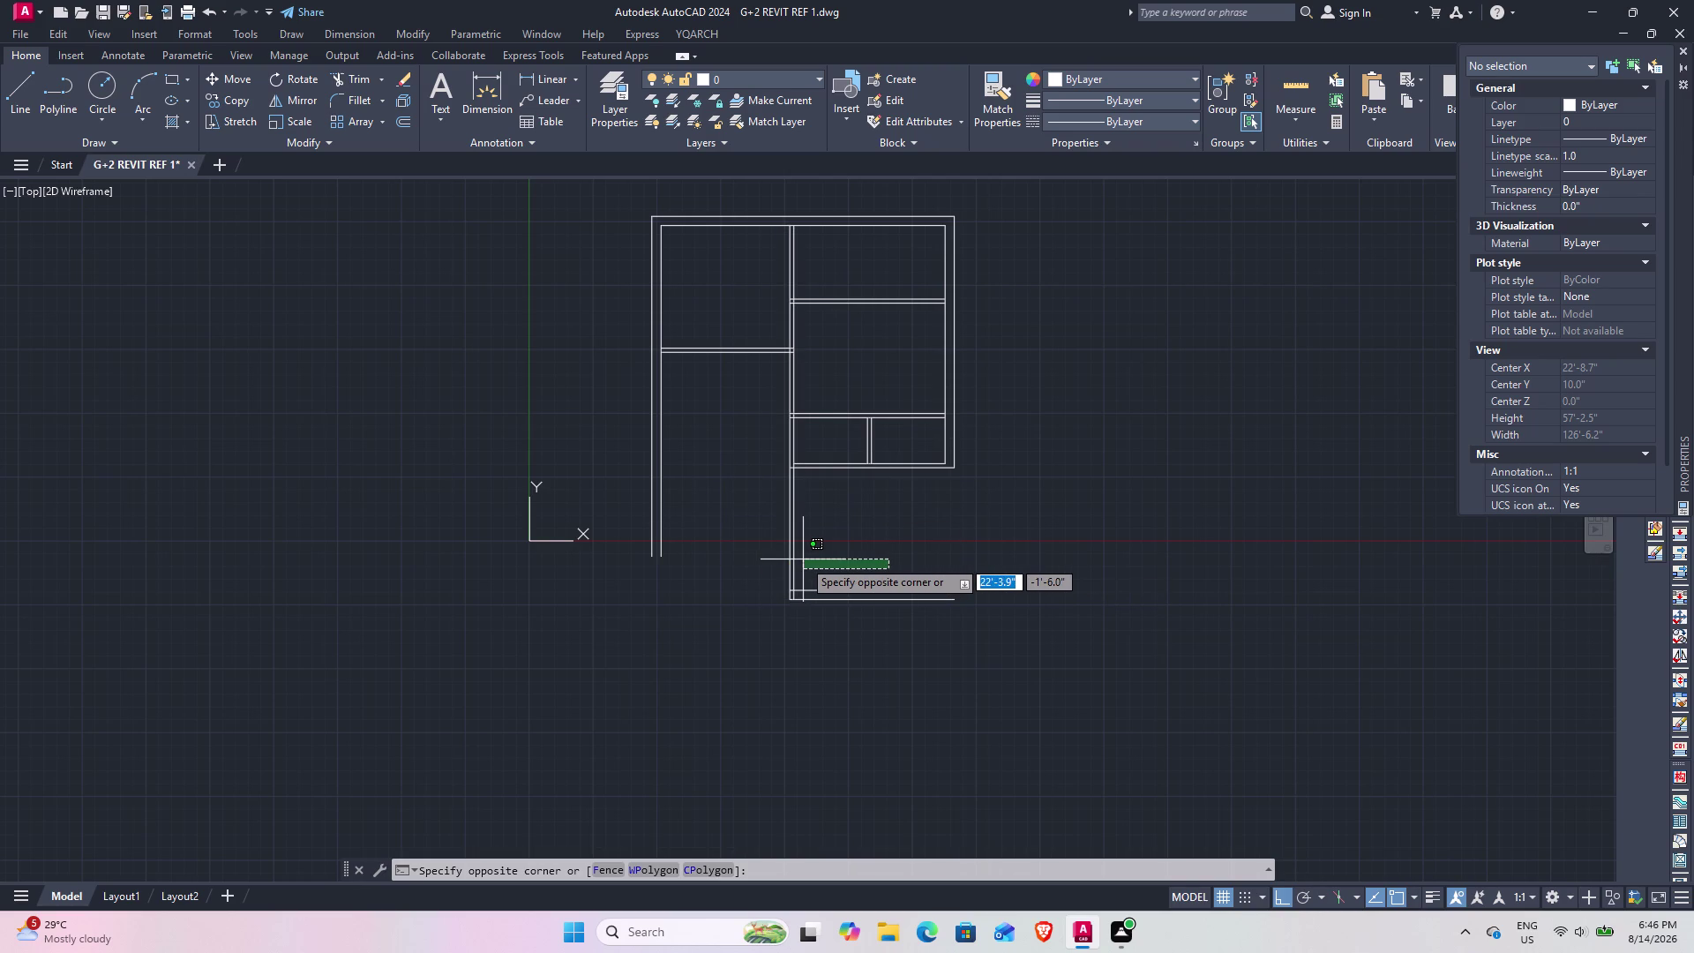
key(Escape)
middle_drag(921, 575, 1158, 614)
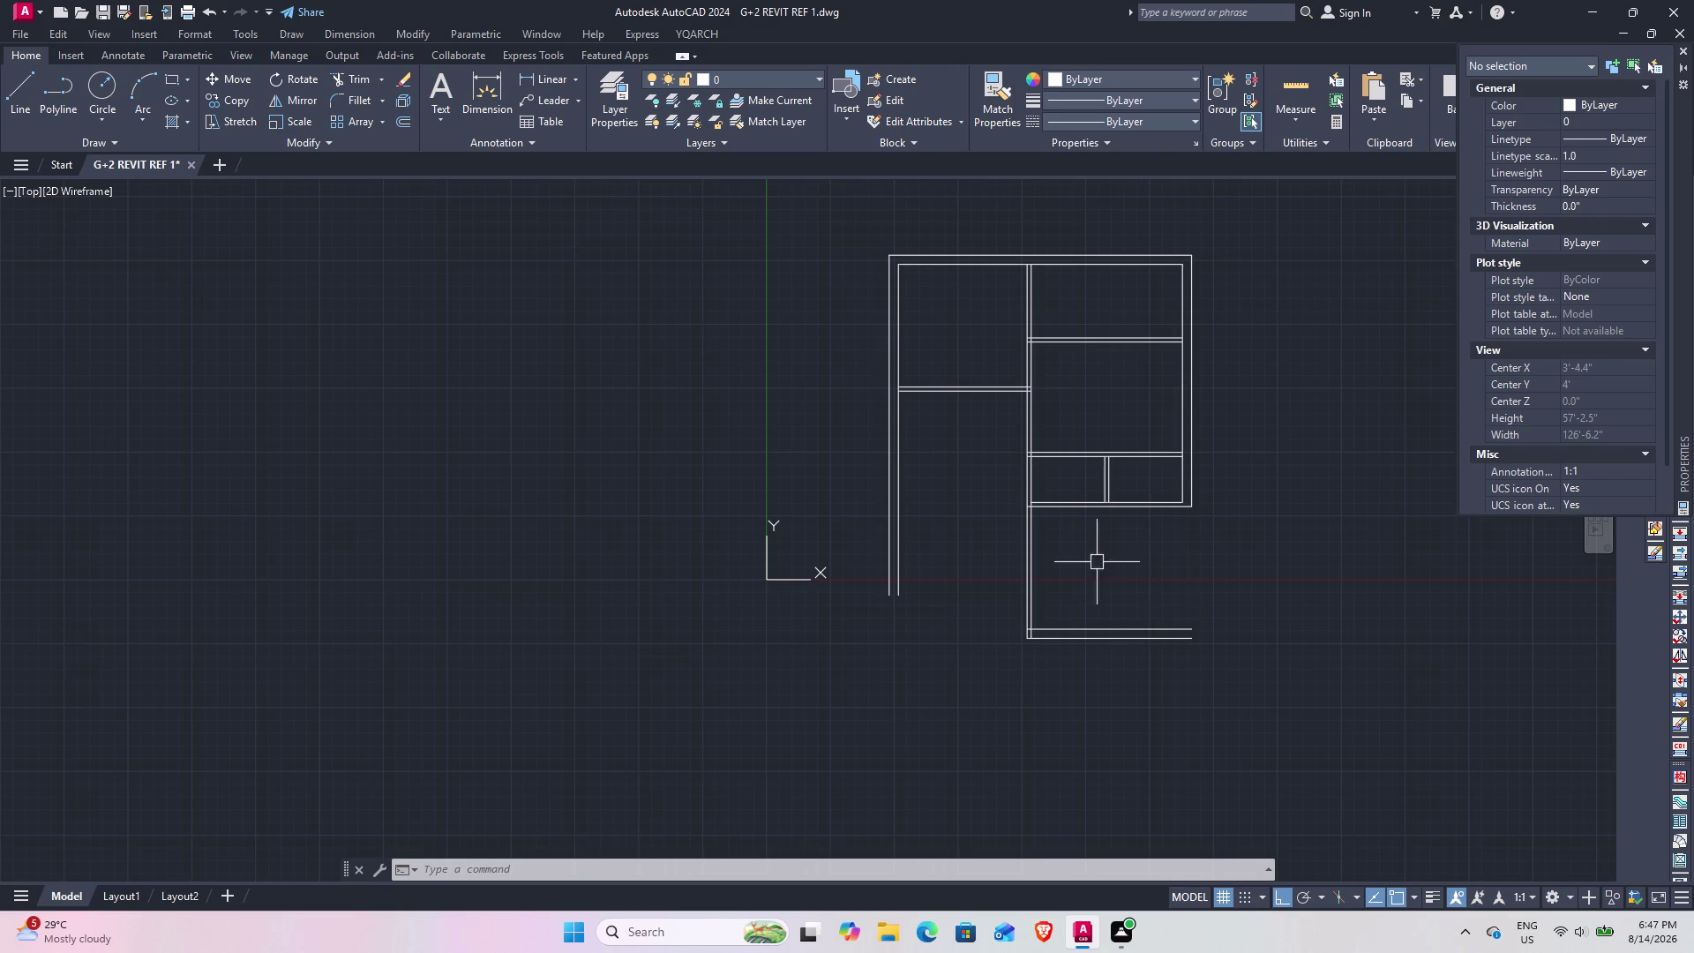
Fillet both new bottom lines at radius 0 to their matching inner and outer right wall lines.
scroll(up, 3)
middle_drag(1214, 540, 1064, 595)
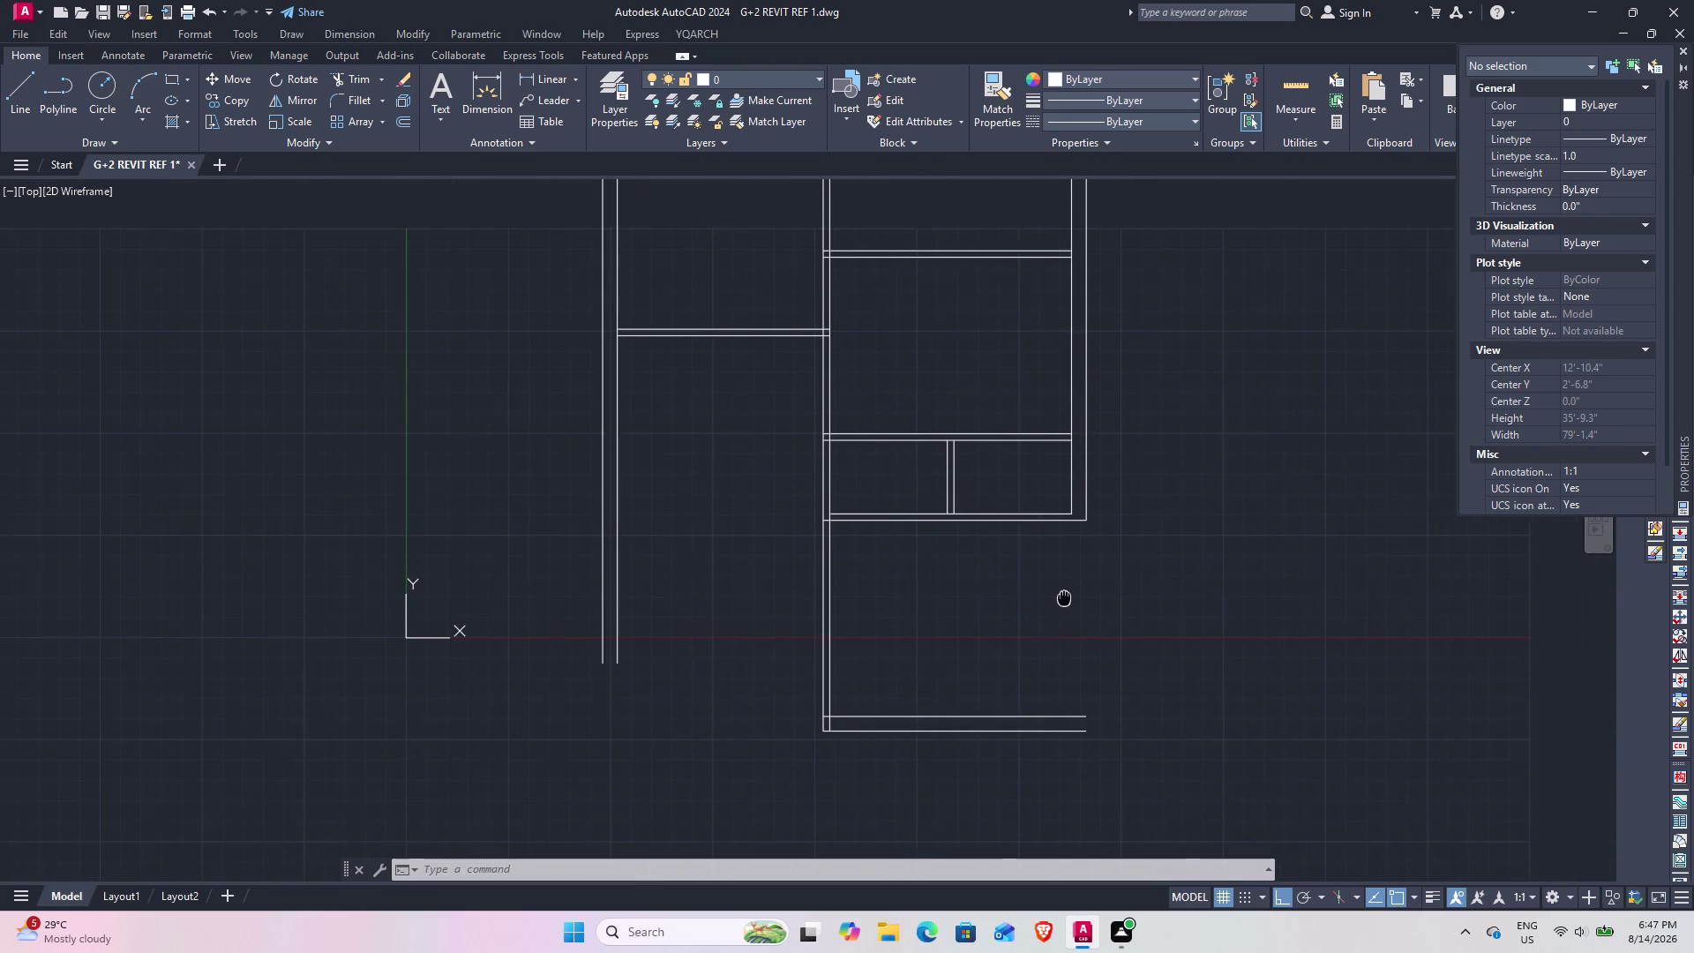
middle_drag(1065, 595, 1064, 597)
text(f)
key(space)
click(1051, 714)
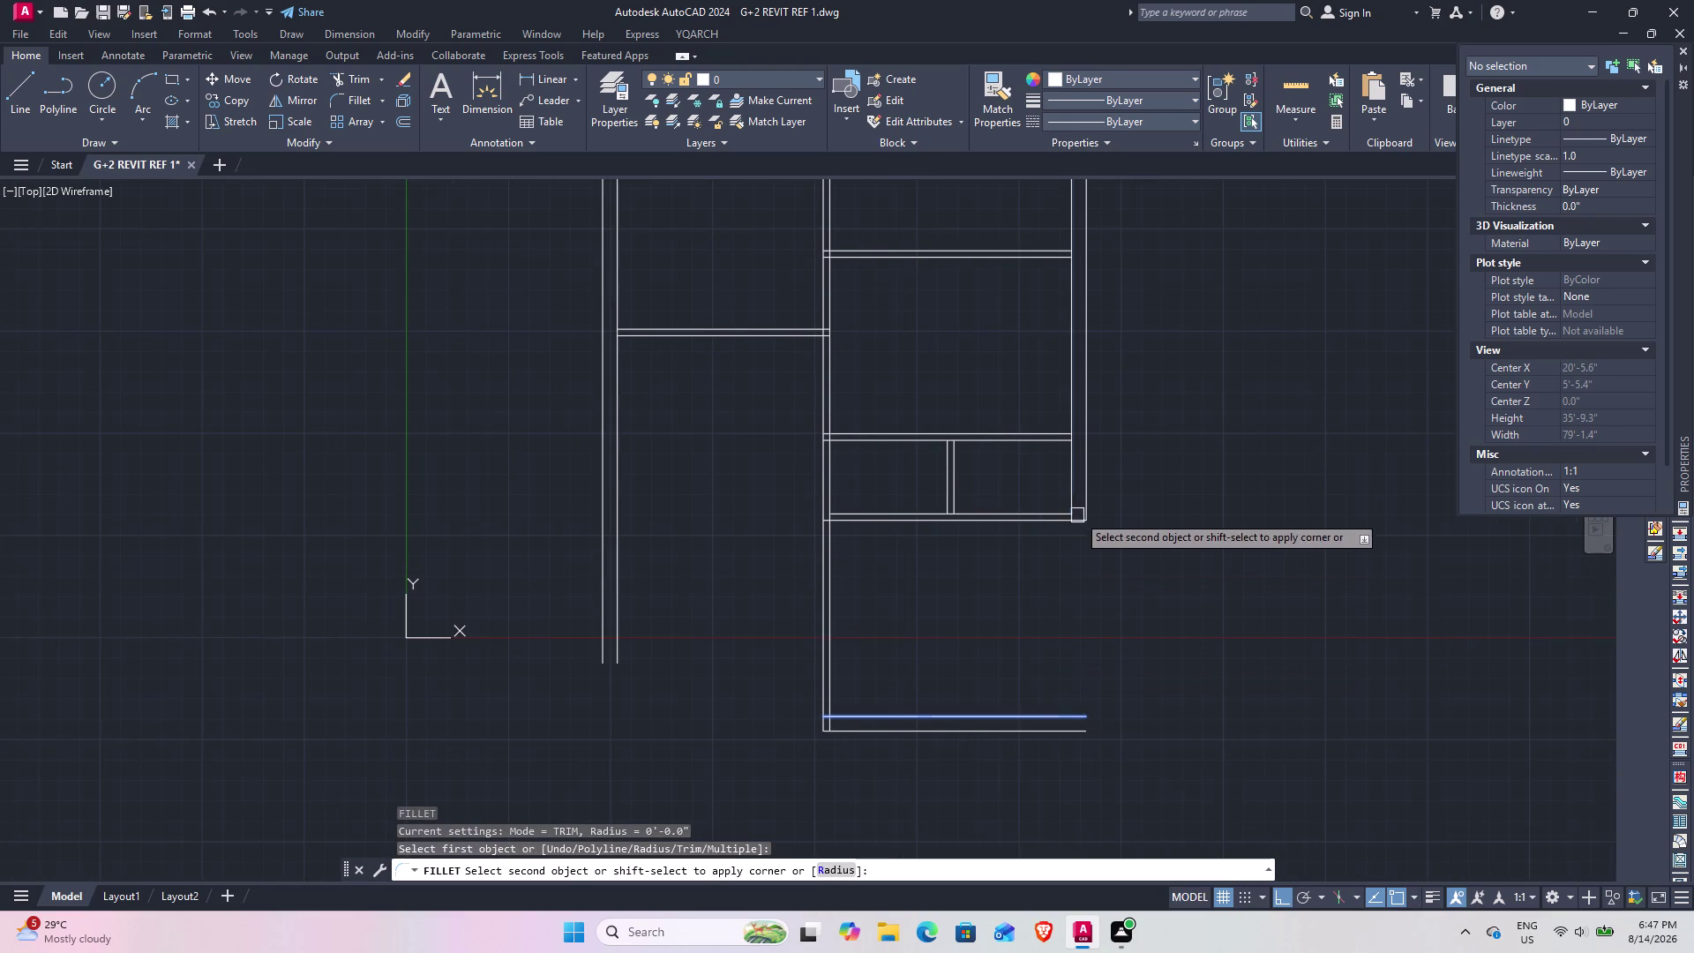
click(1077, 493)
key(space)
click(1032, 733)
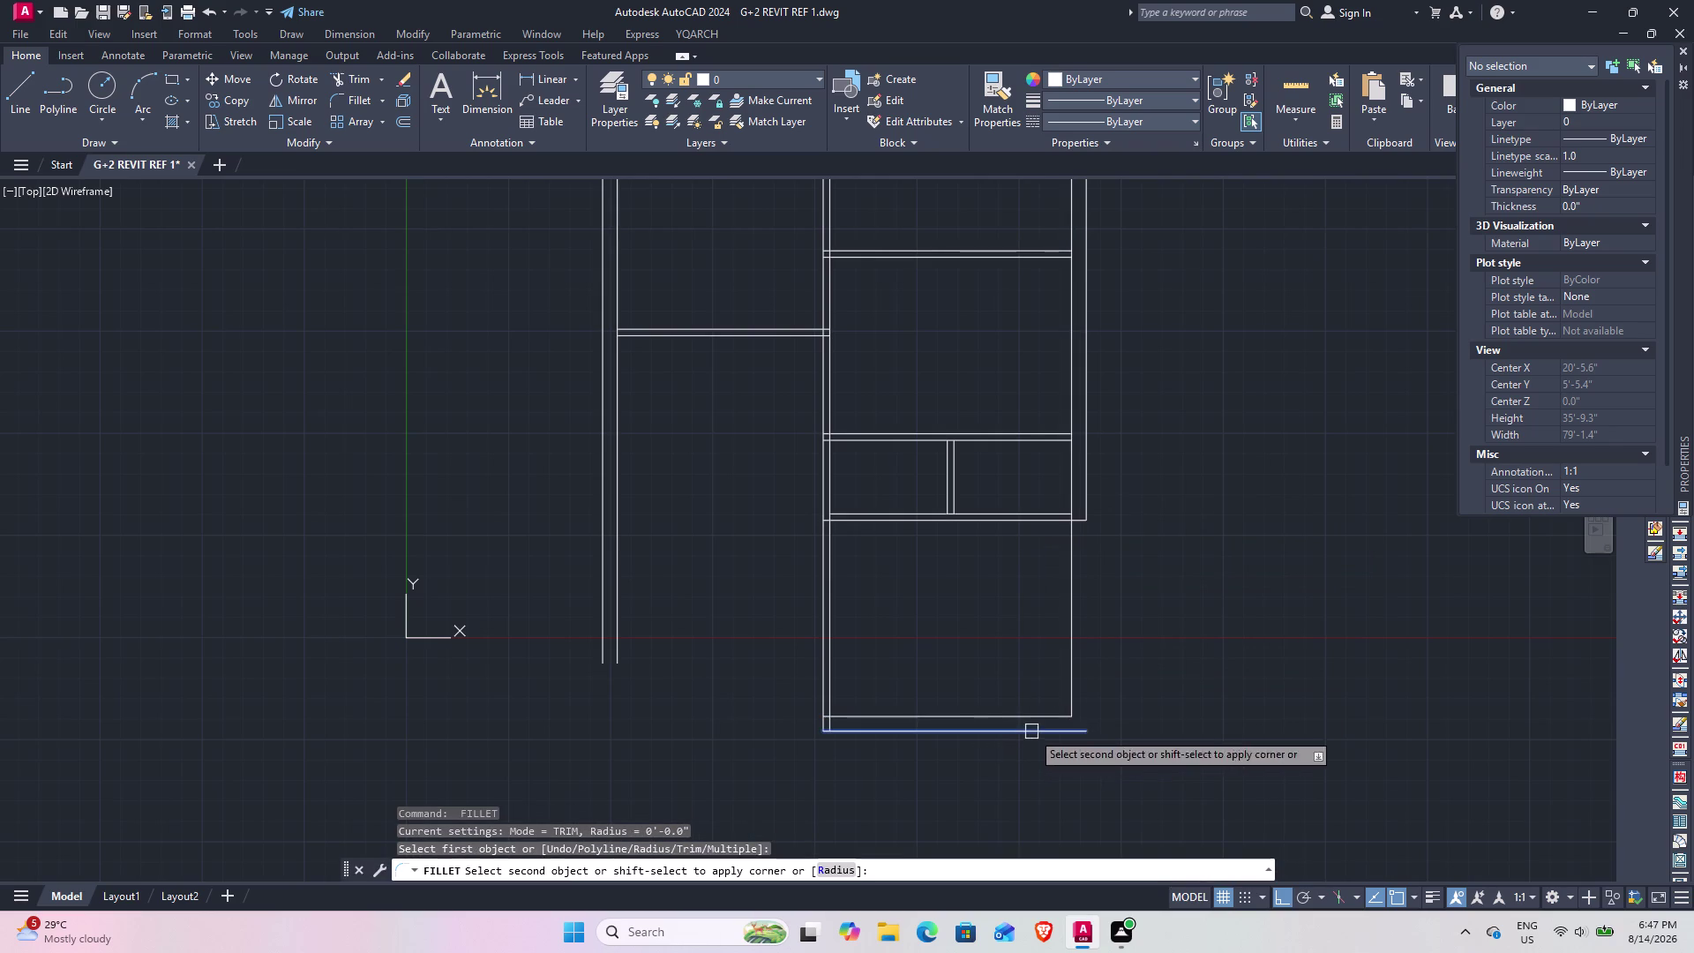
click(1093, 481)
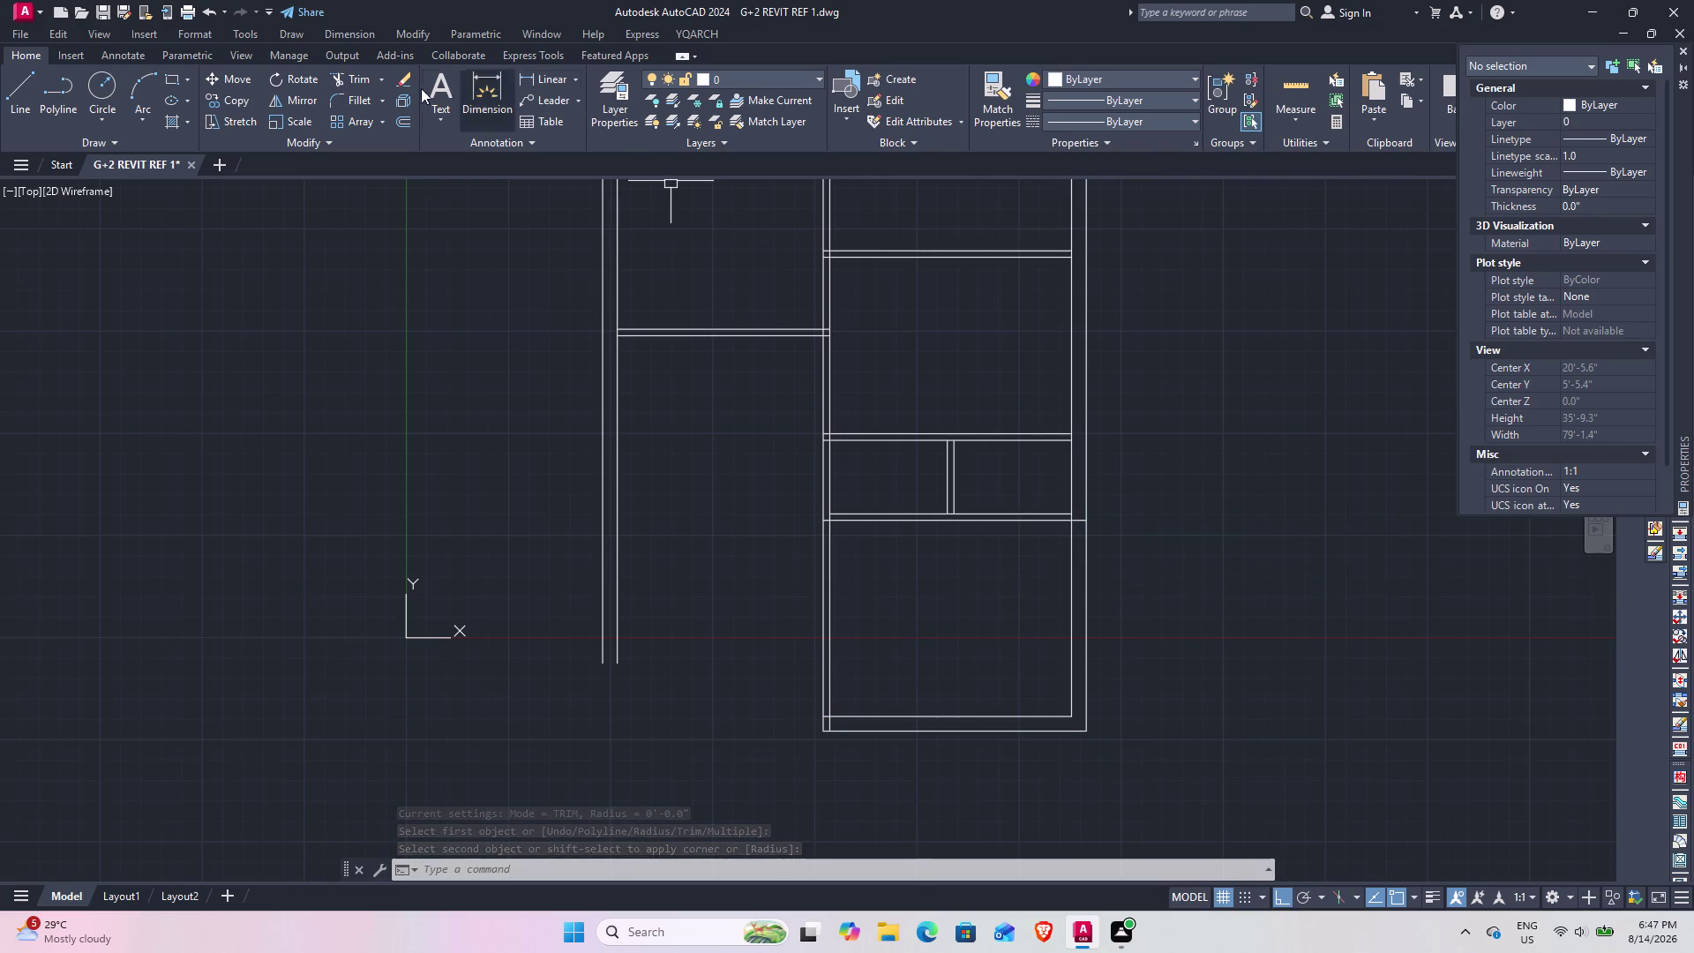
click(495, 93)
scroll(up, 3)
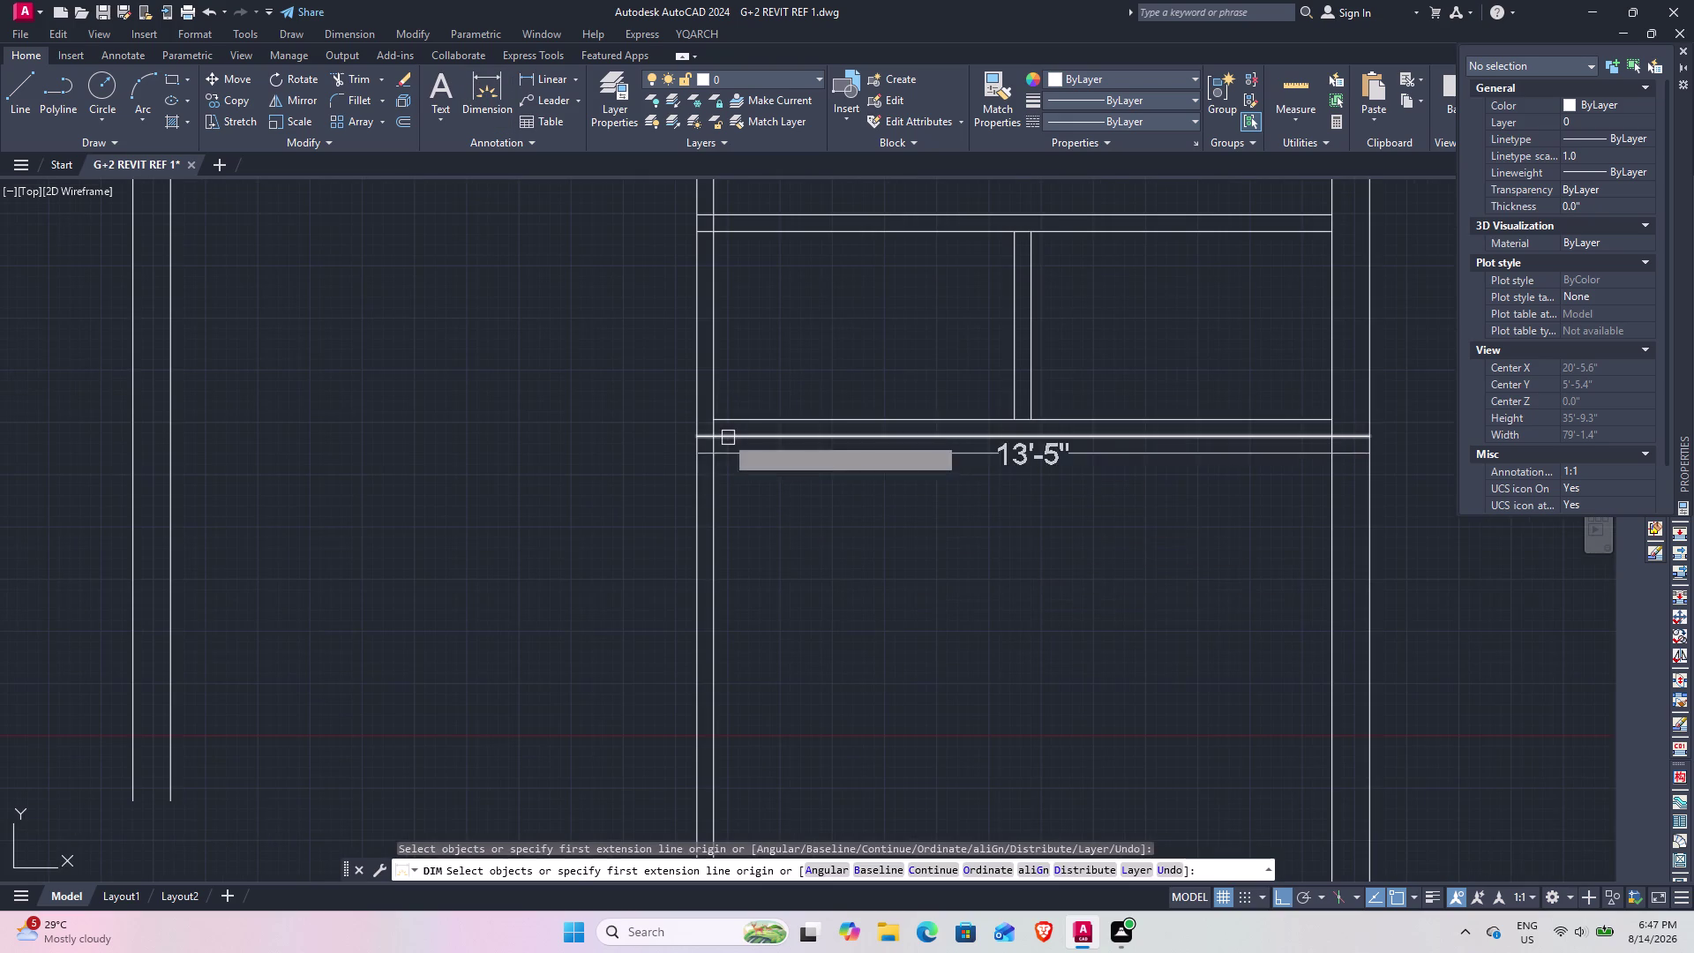
click(716, 433)
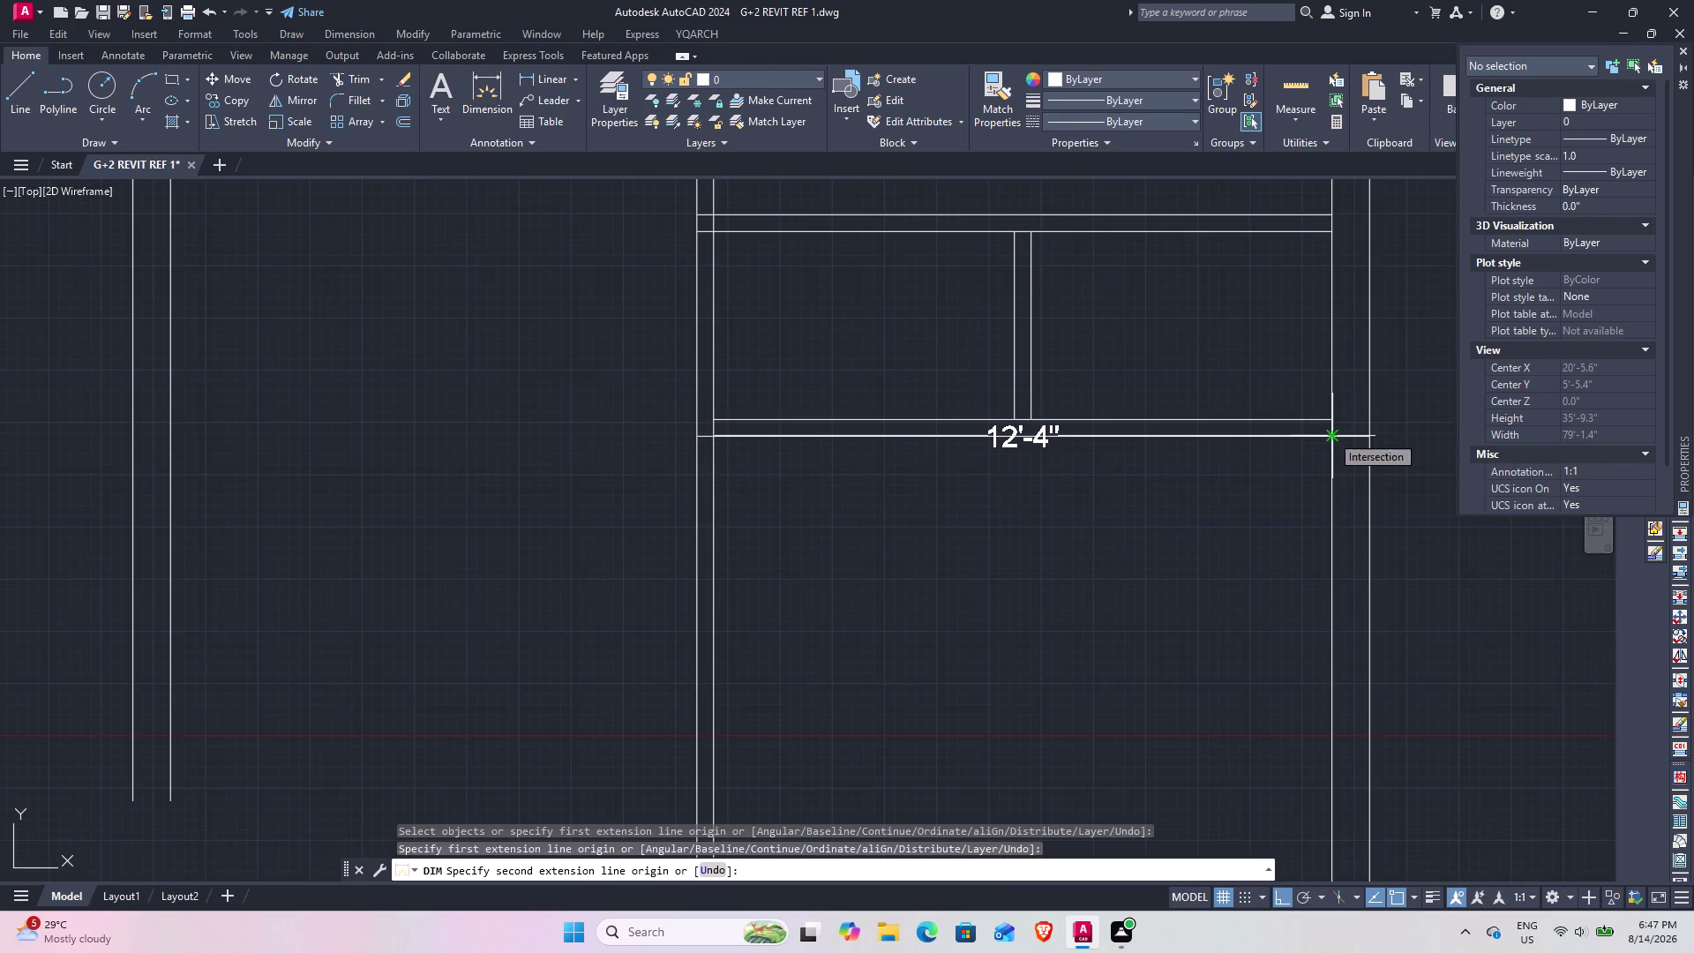
key(Escape)
key(Escape)
scroll(down, 3)
middle_drag(899, 554, 1286, 604)
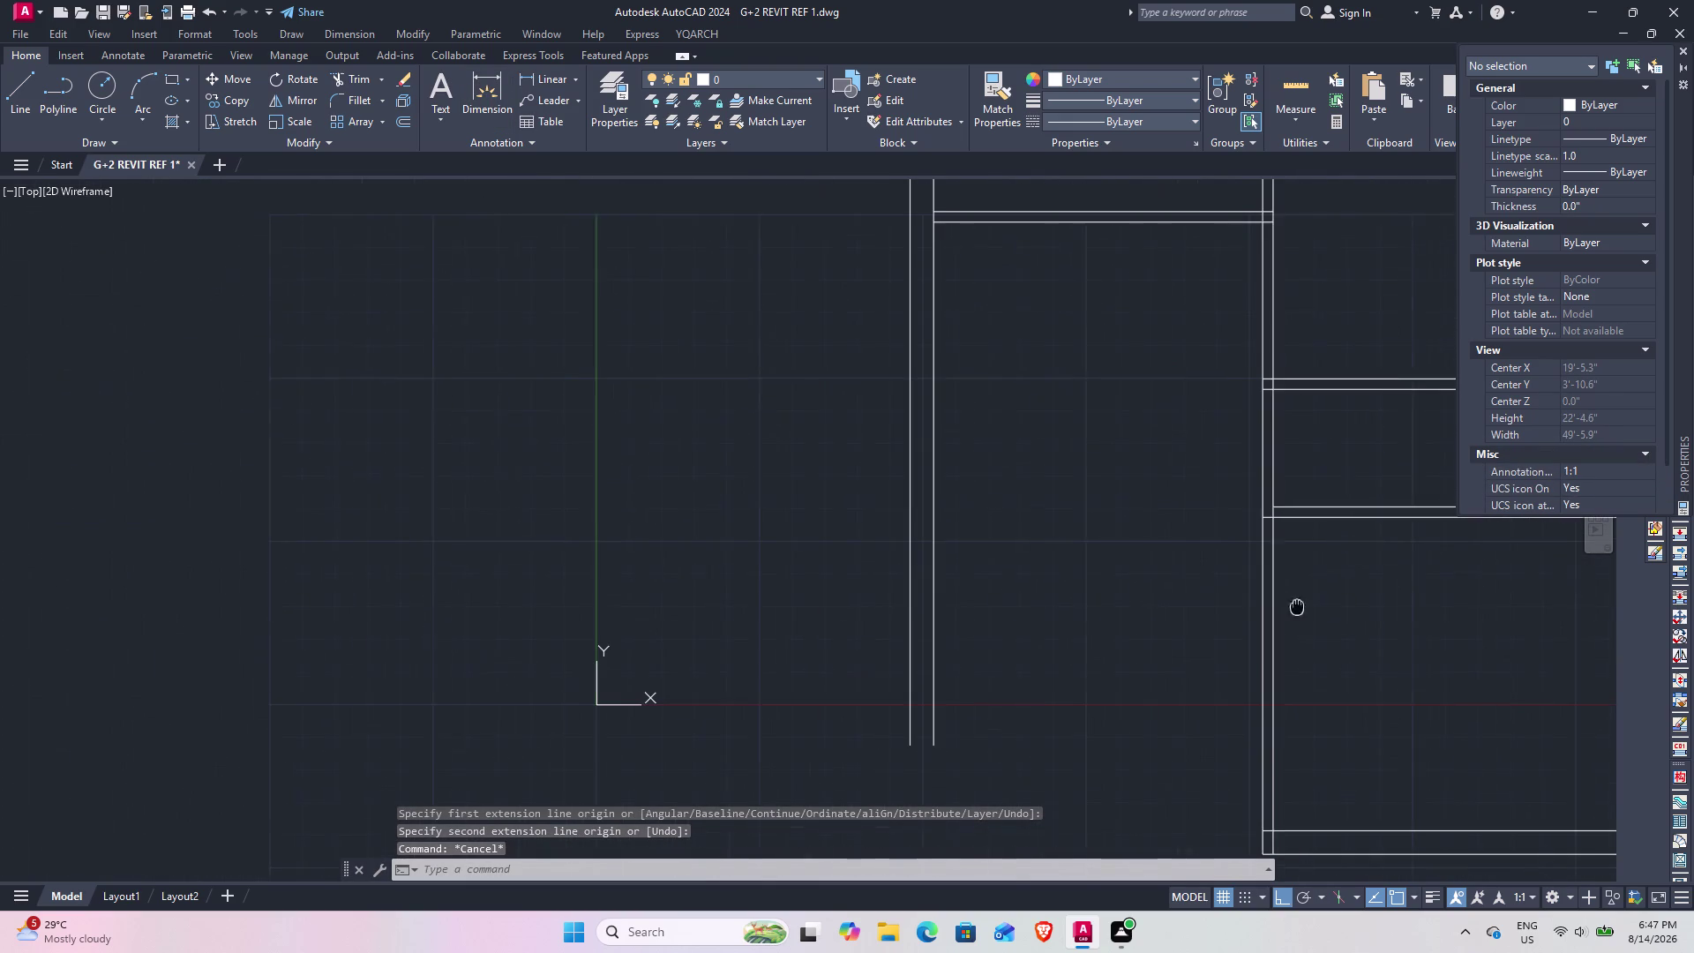
middle_drag(1286, 604, 1298, 605)
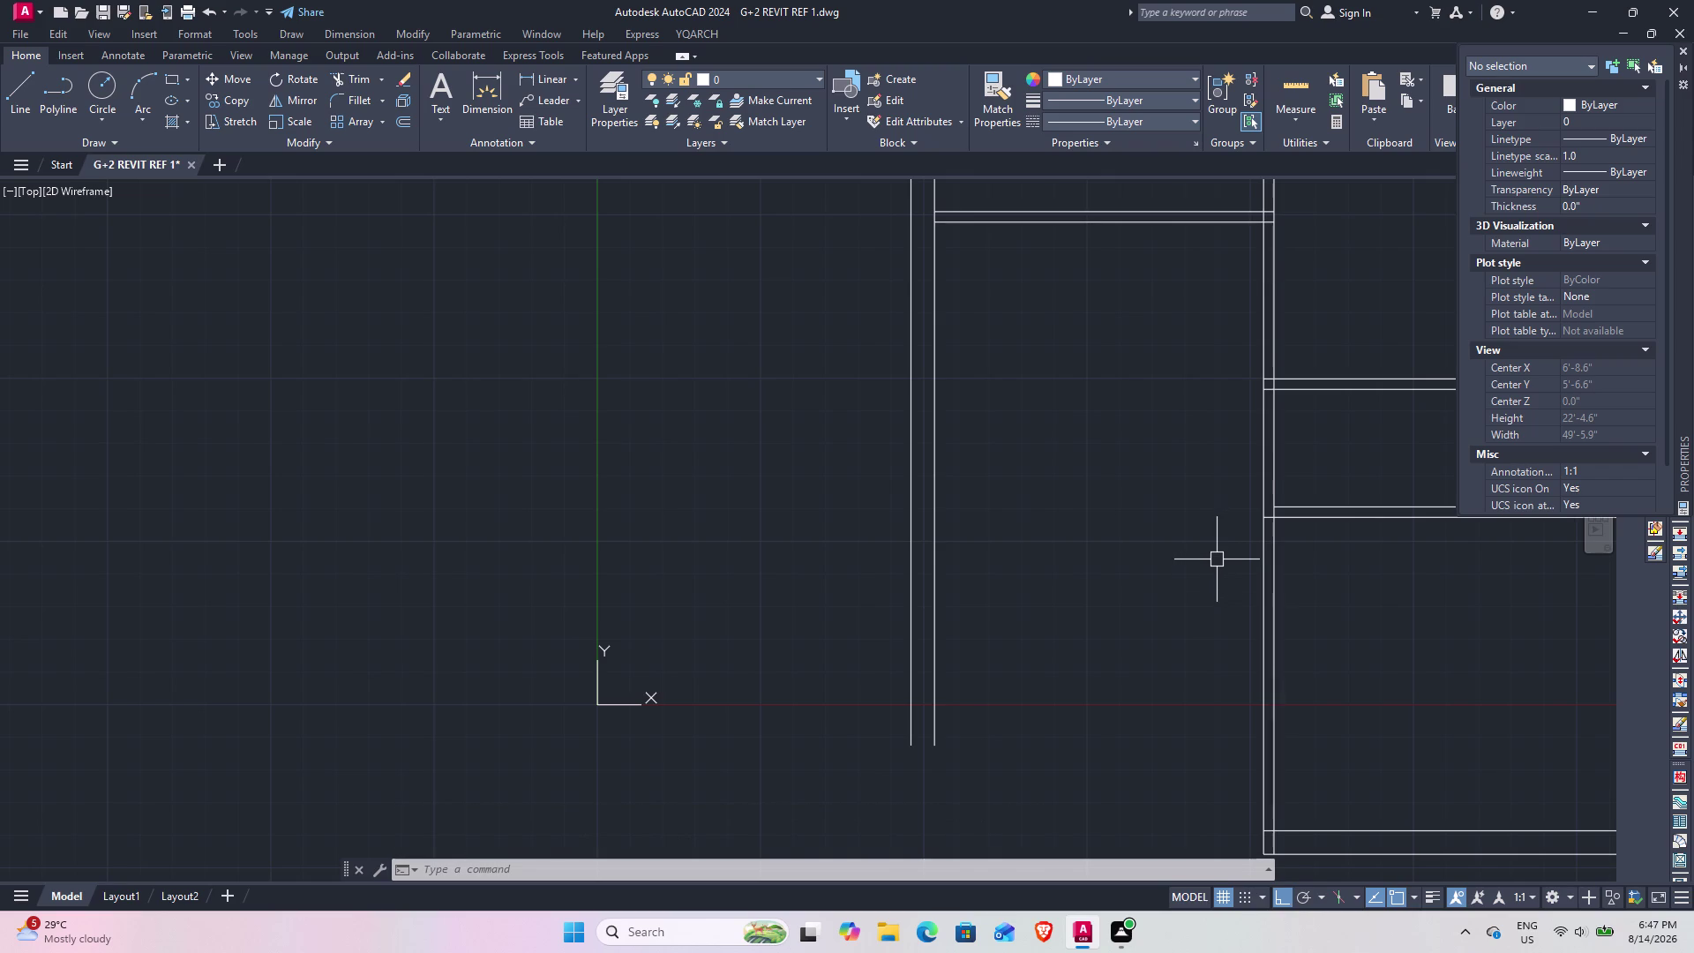
Offset a wall line 13' to create a new wall line.
text(o)
key(space)
text(13')
key(Return)
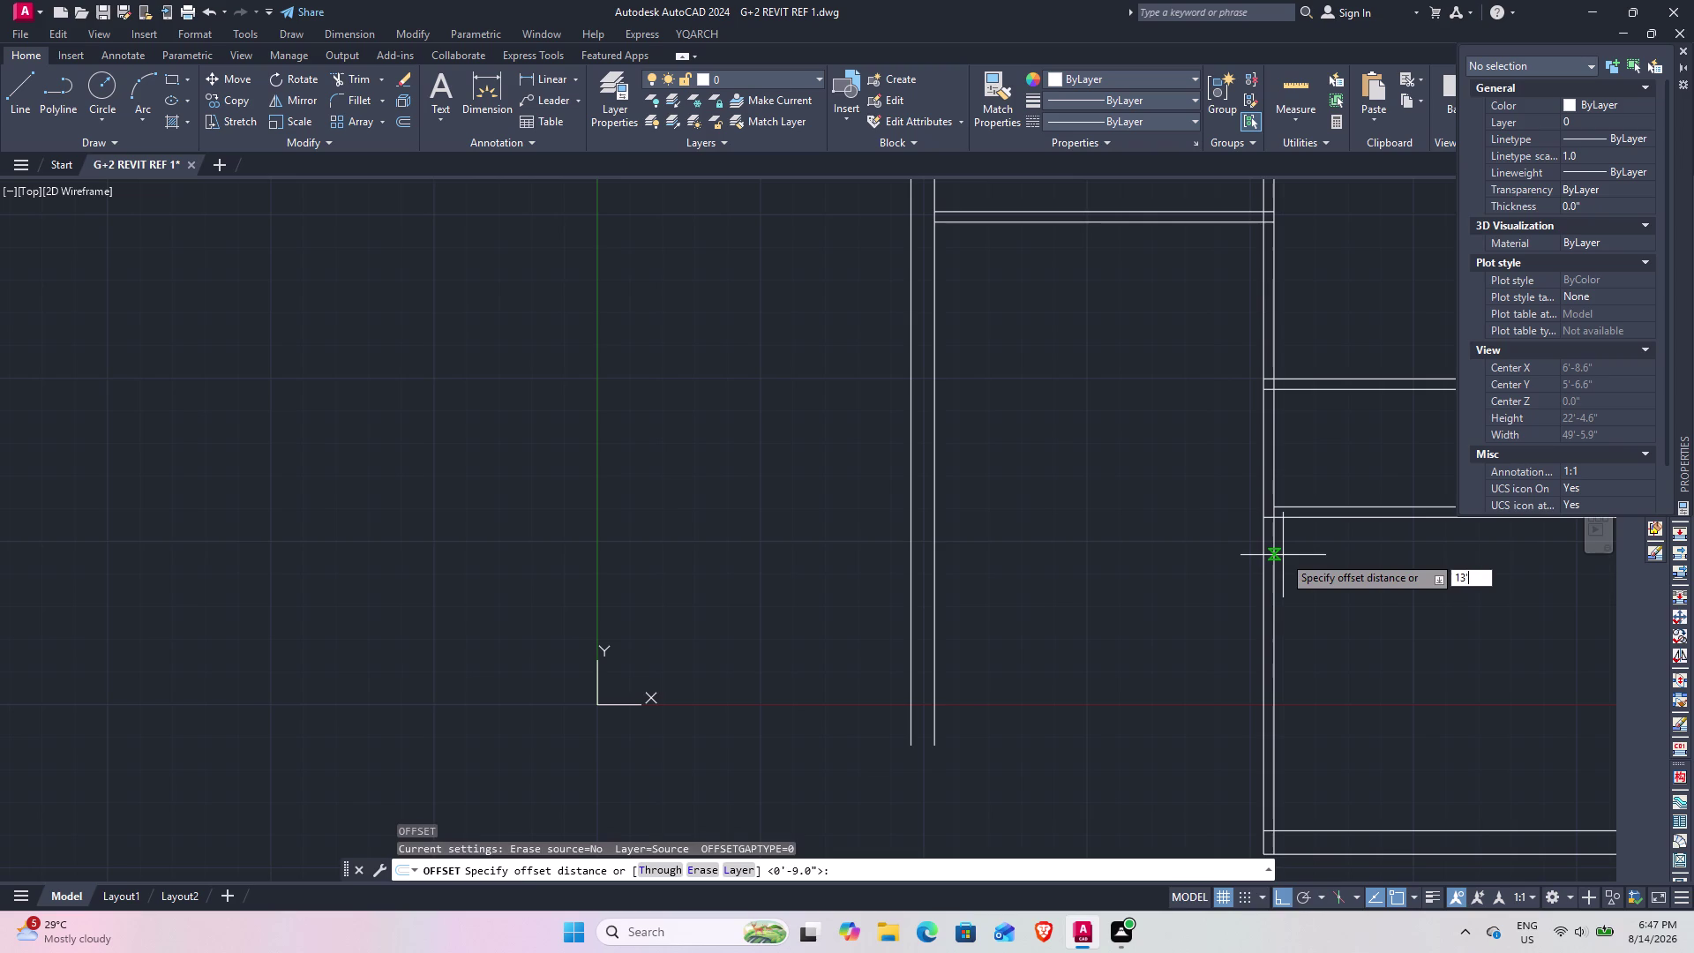
click(1110, 224)
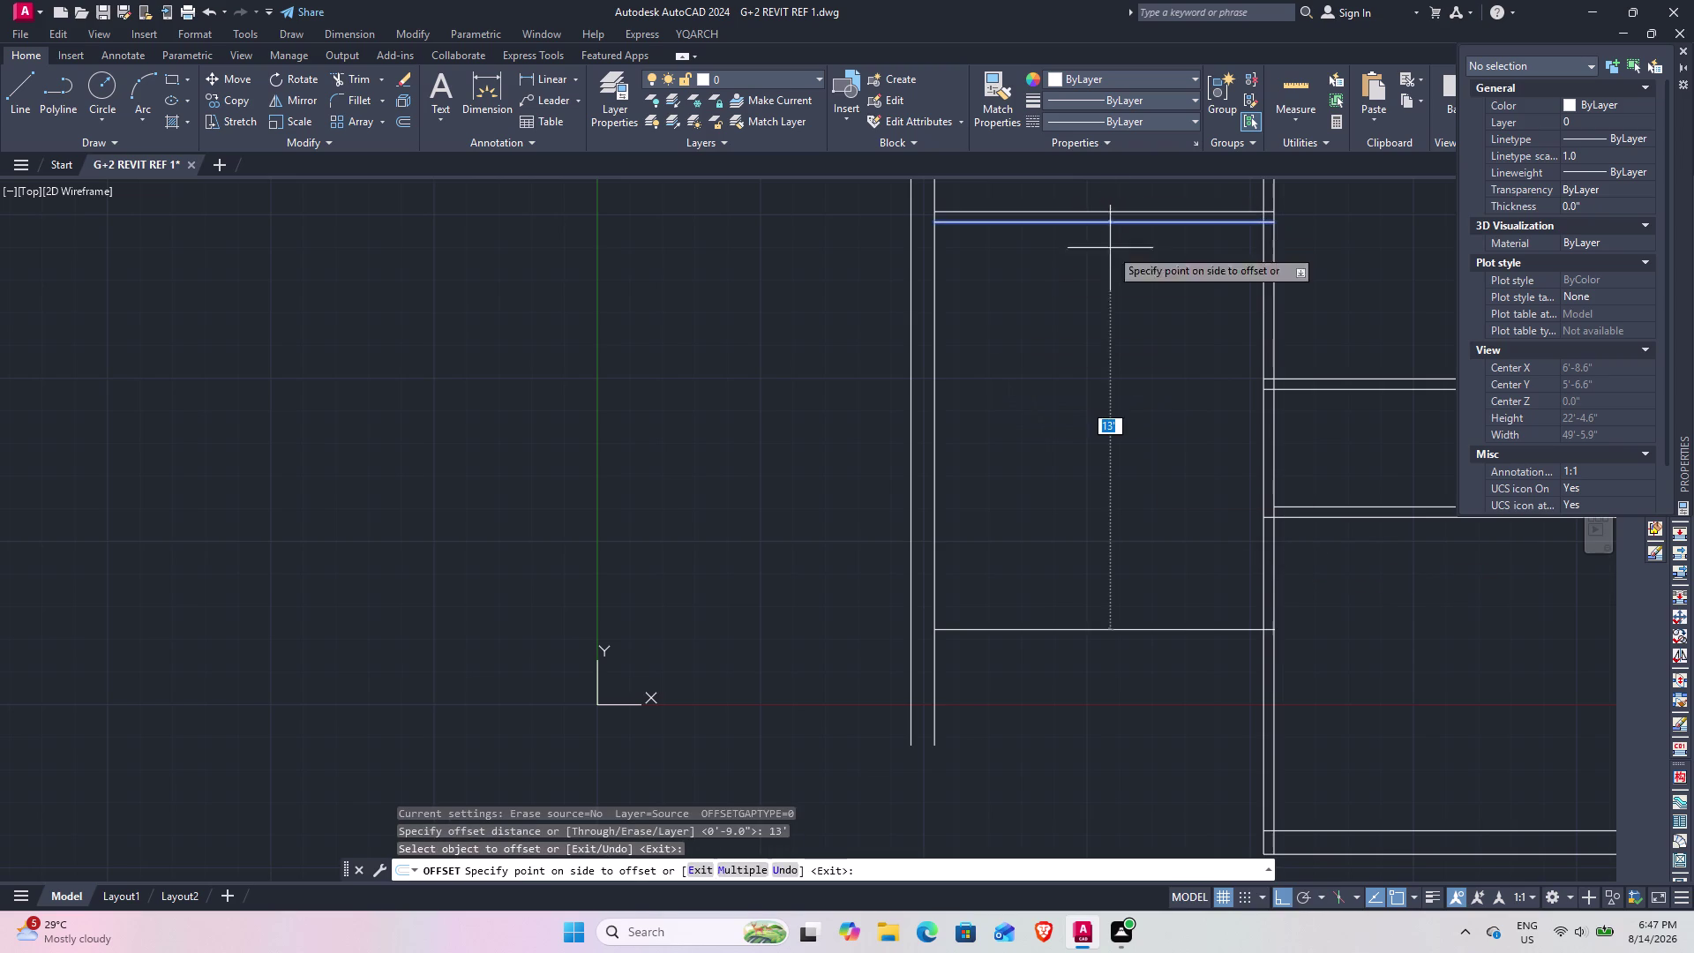
click(1110, 327)
key(space)
Offset the lower horizontal wall line 9" below it to form a double-line wall.
key(space)
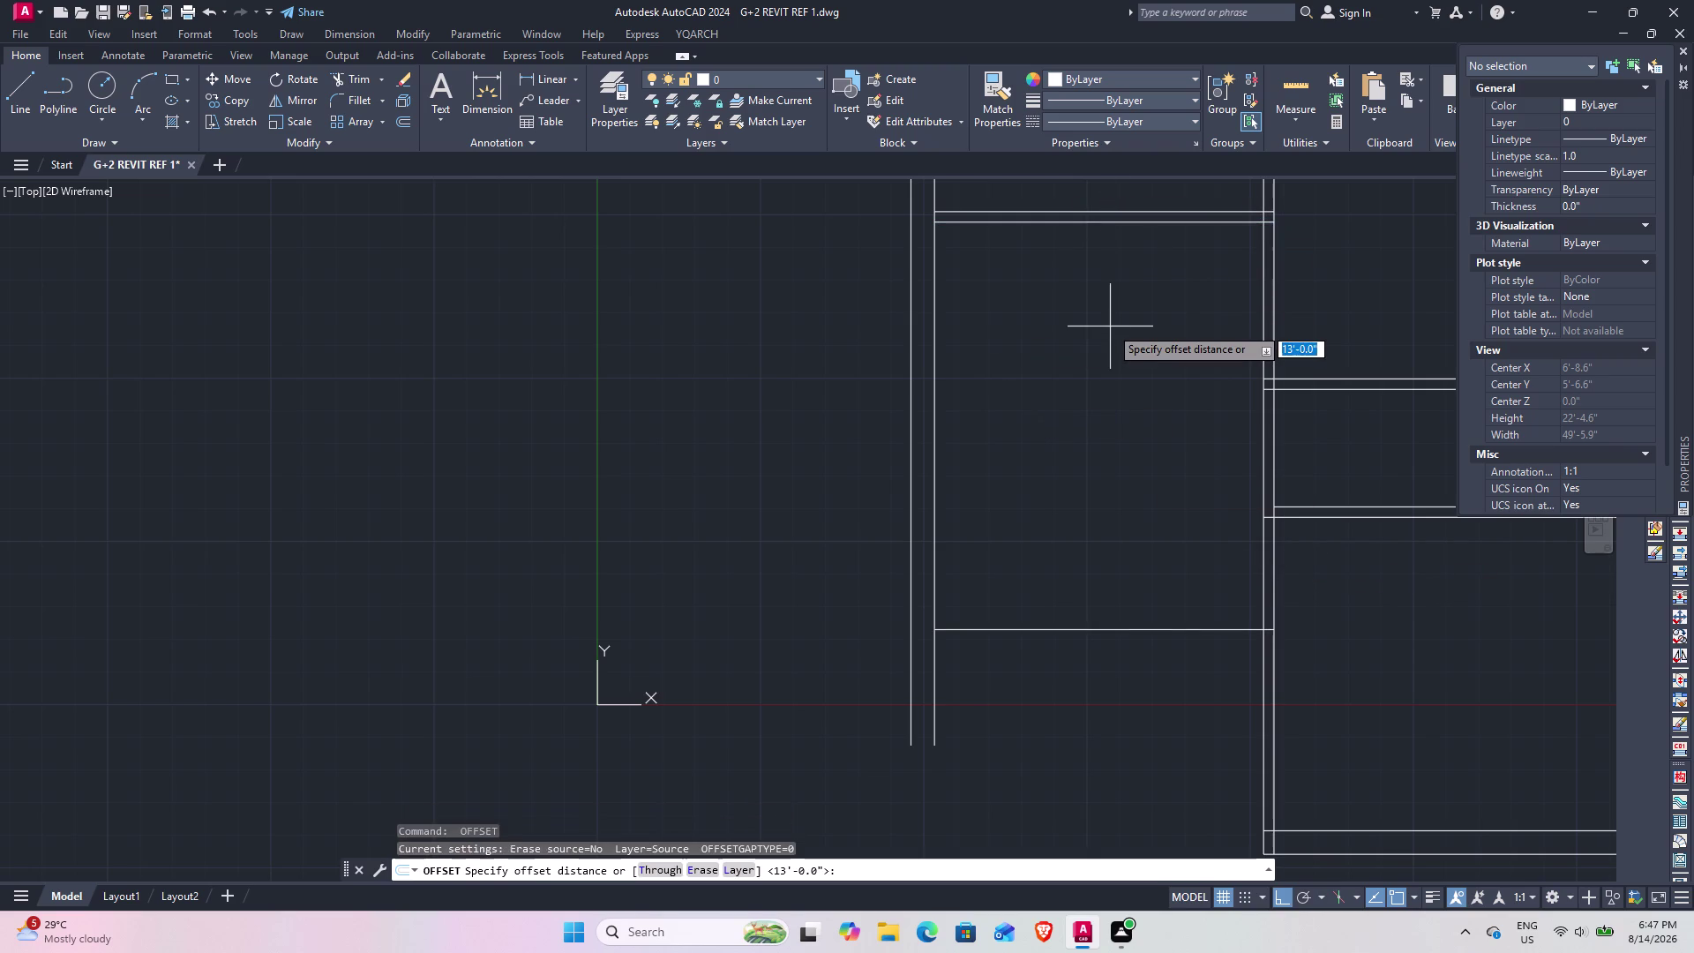
key(9)
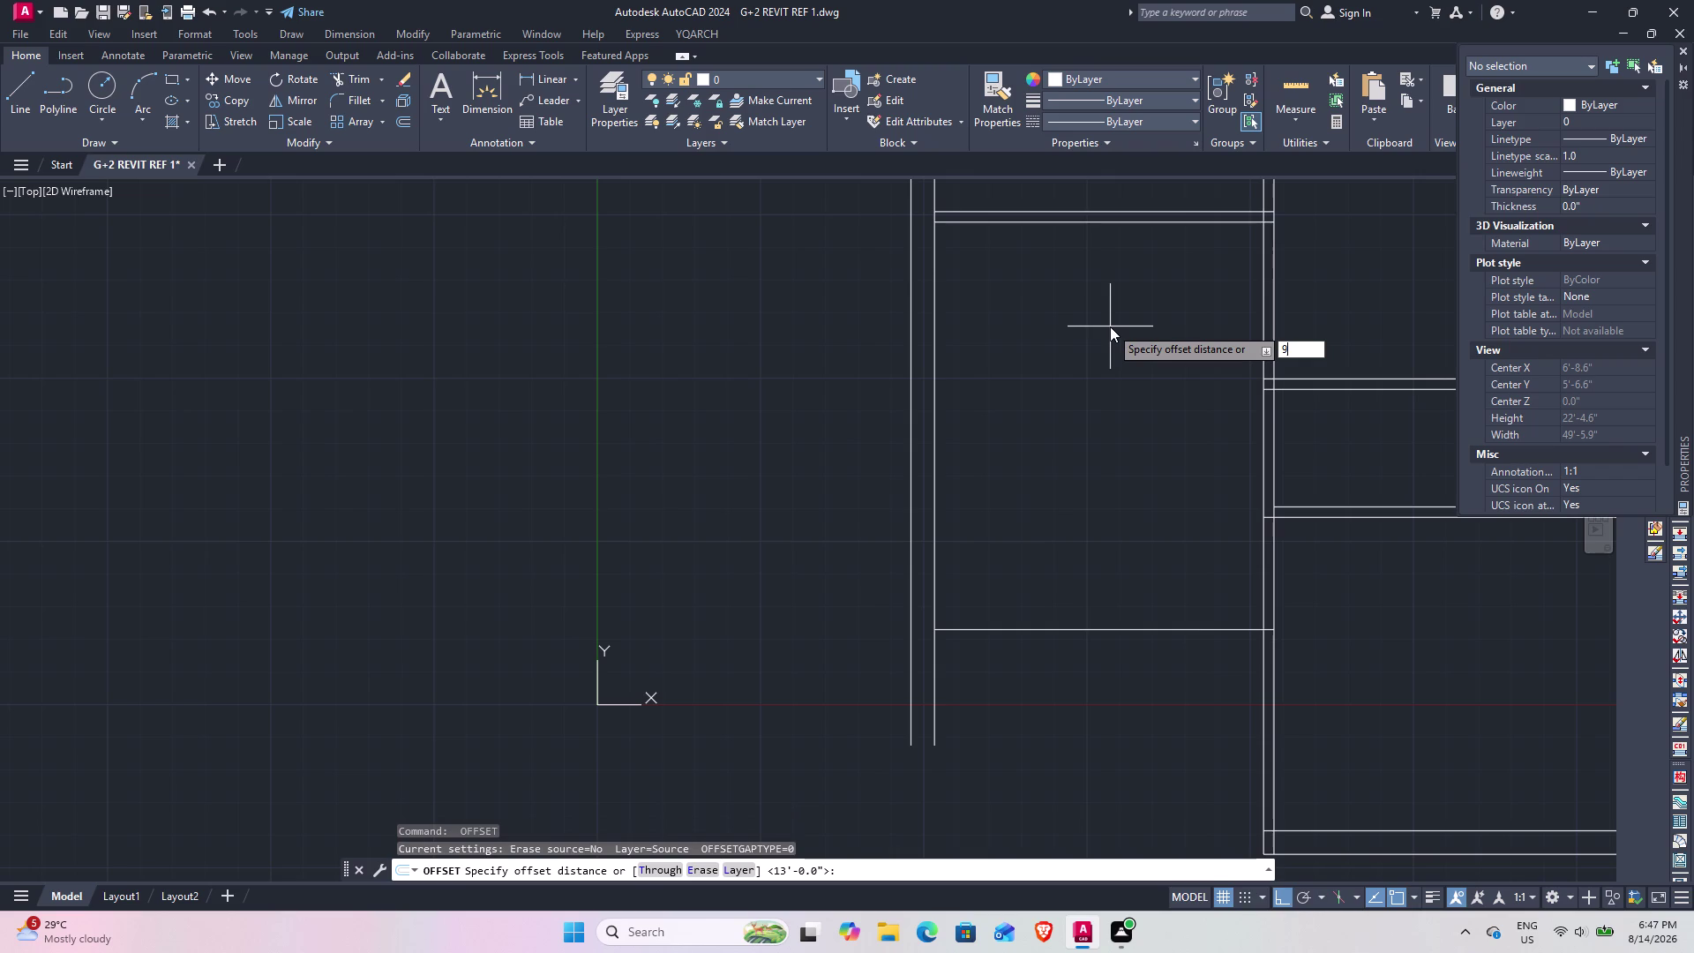
key(shift+quotedbl)
key(Return)
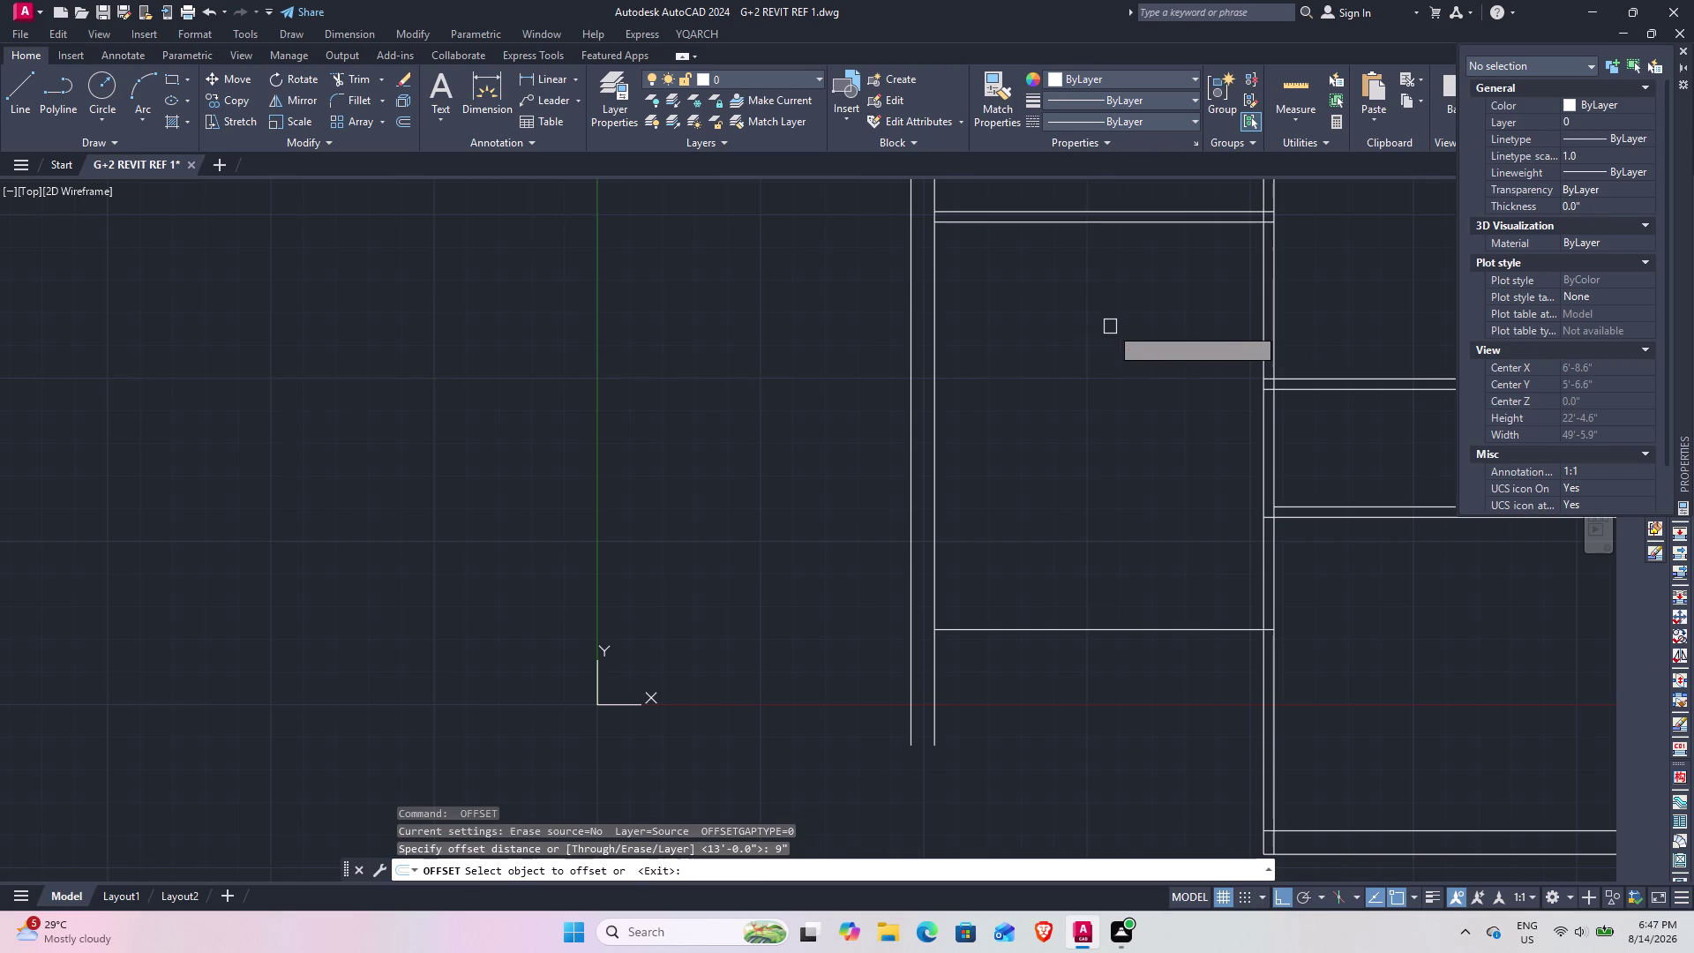
click(1123, 634)
click(1122, 681)
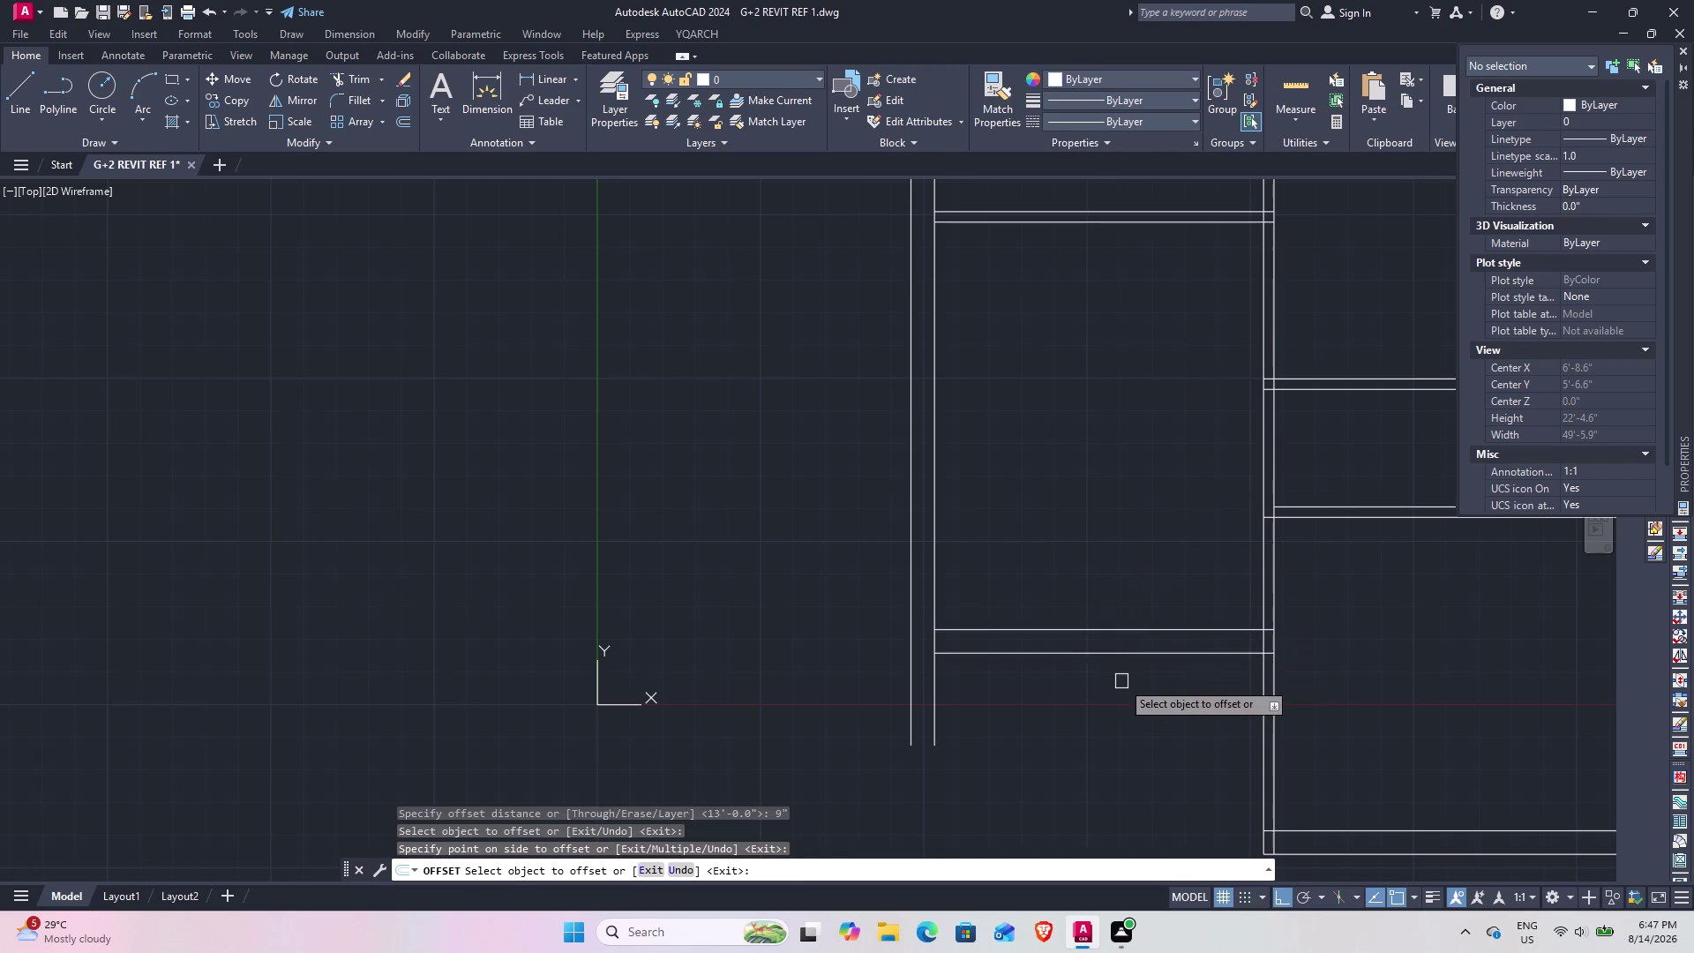
scroll(down, 3)
middle_drag(1104, 577, 989, 541)
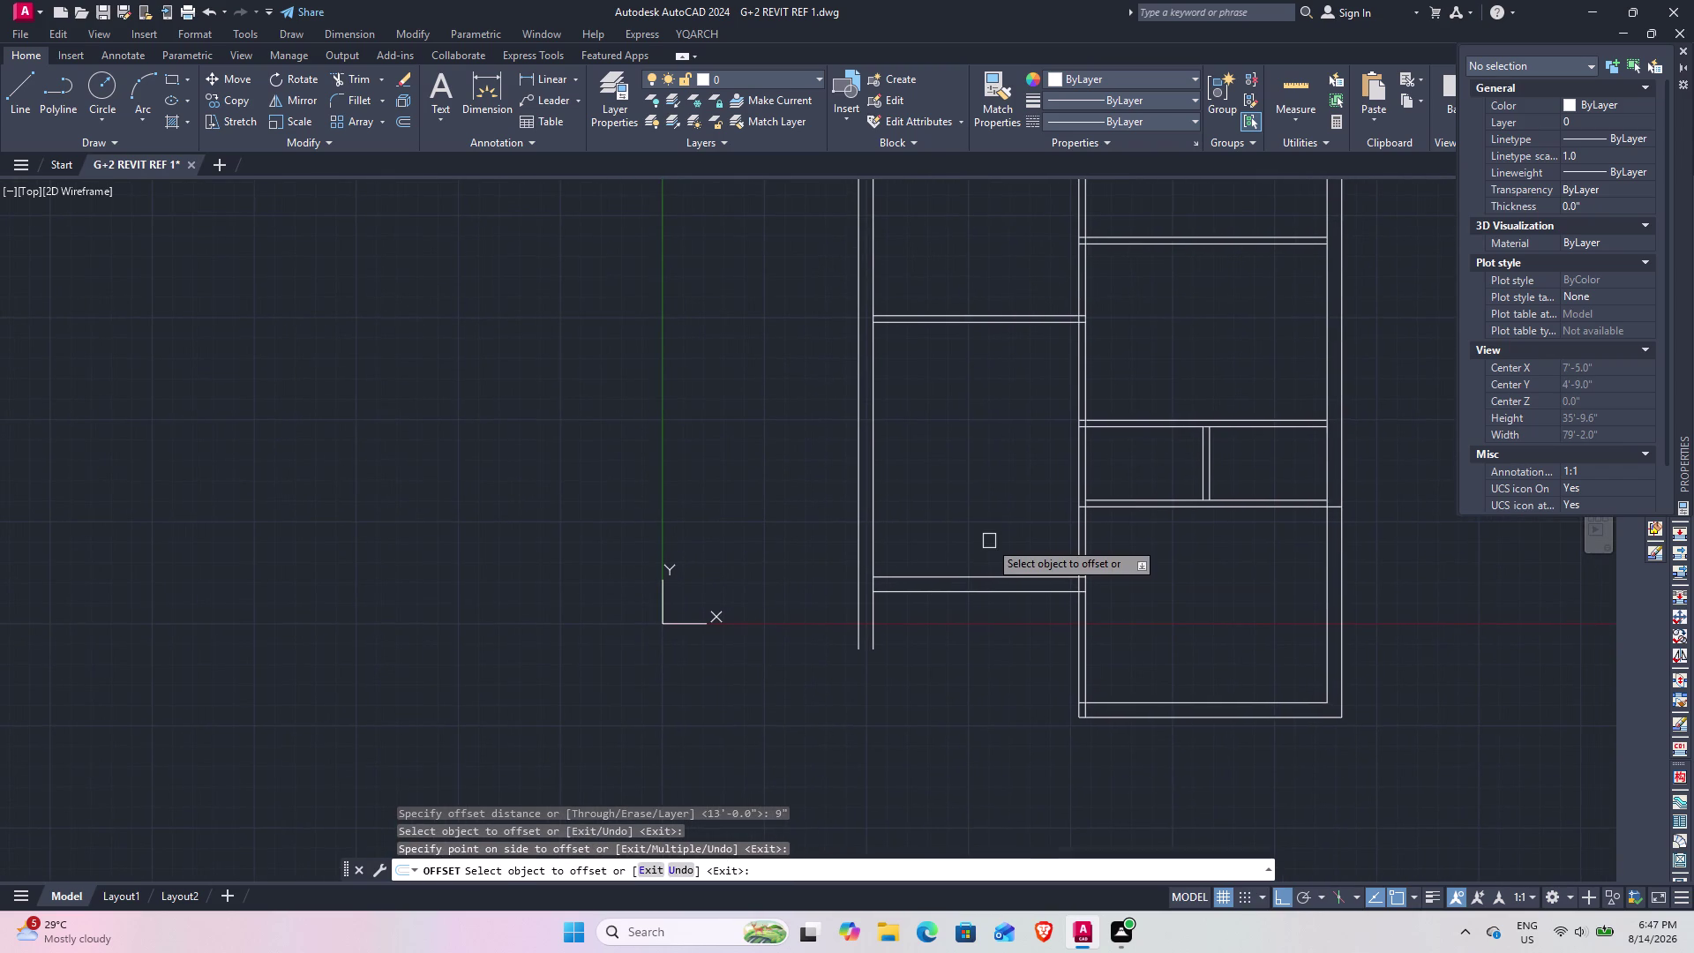
key(Escape)
text(f)
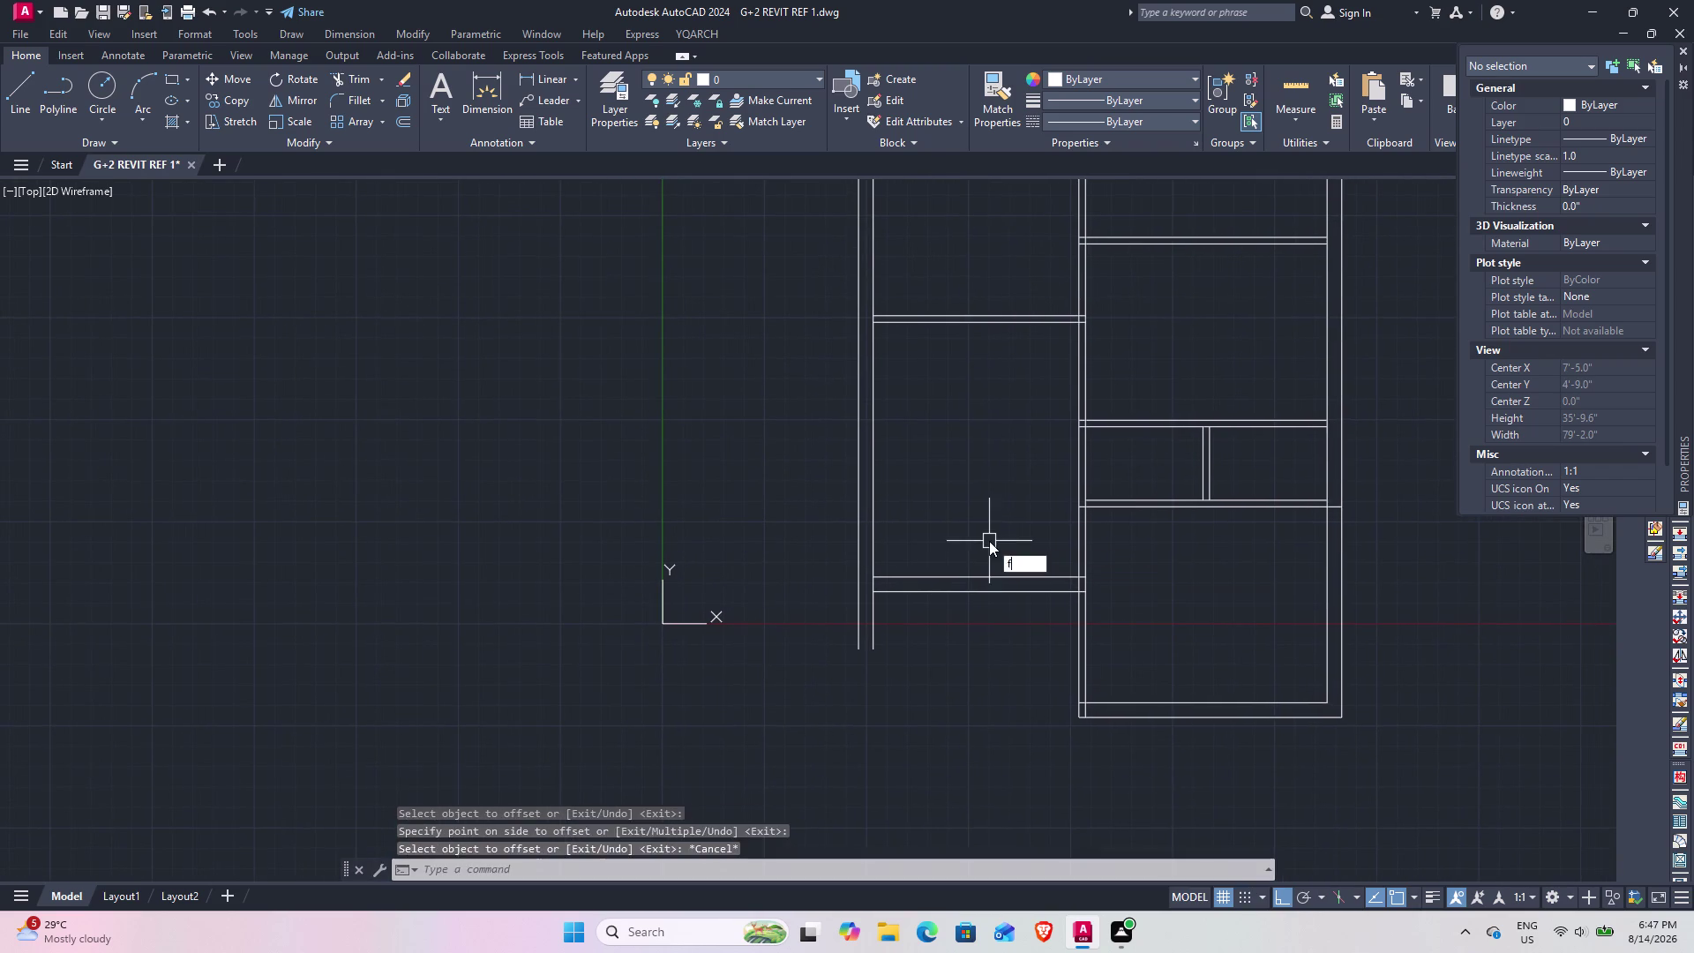
key(space)
Fillet the outer and inner wall line pairs into clean lower-left corners of the left room.
click(917, 596)
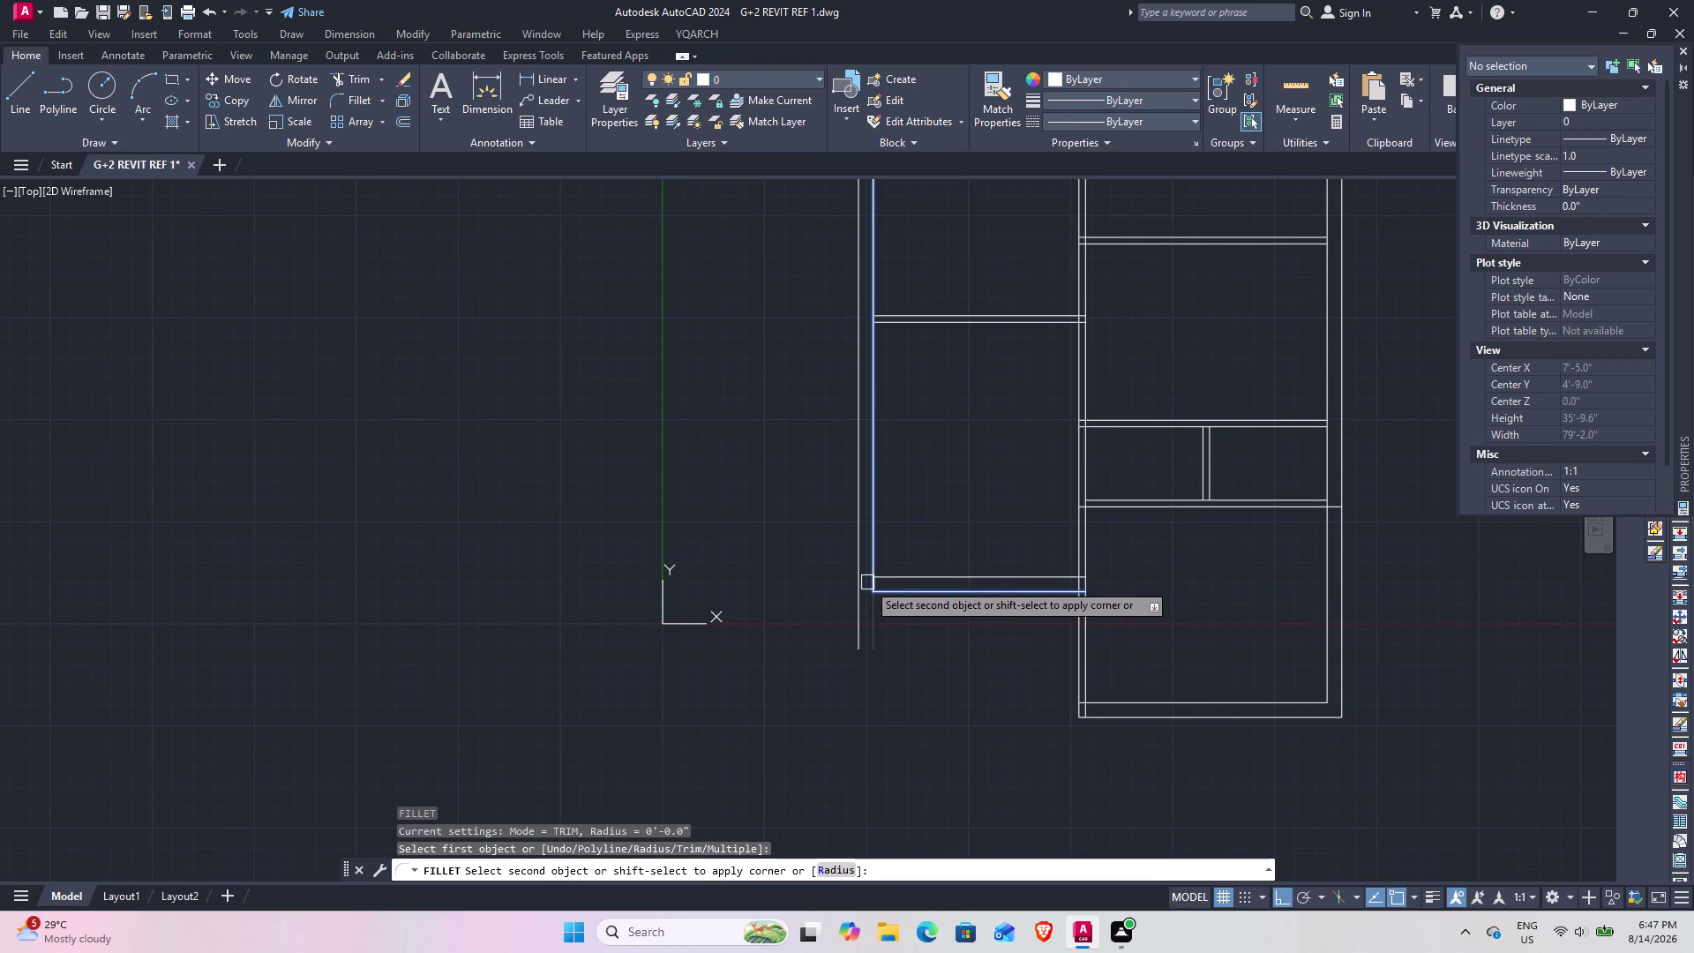
click(857, 568)
key(space)
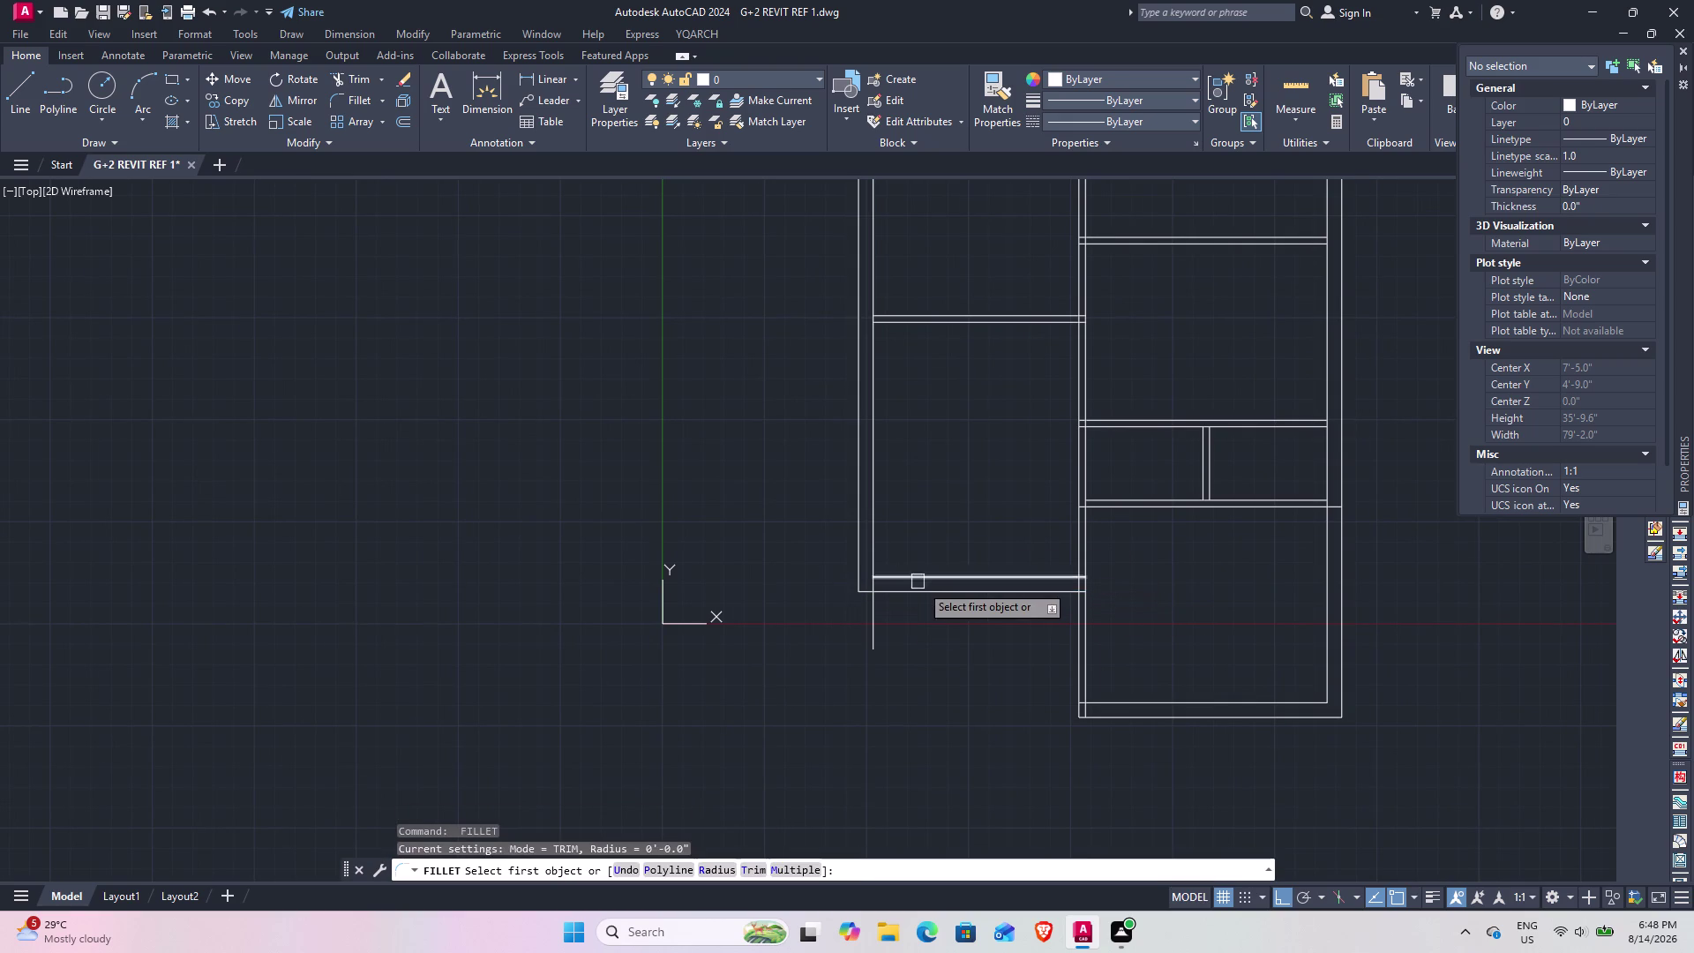
click(923, 576)
click(877, 554)
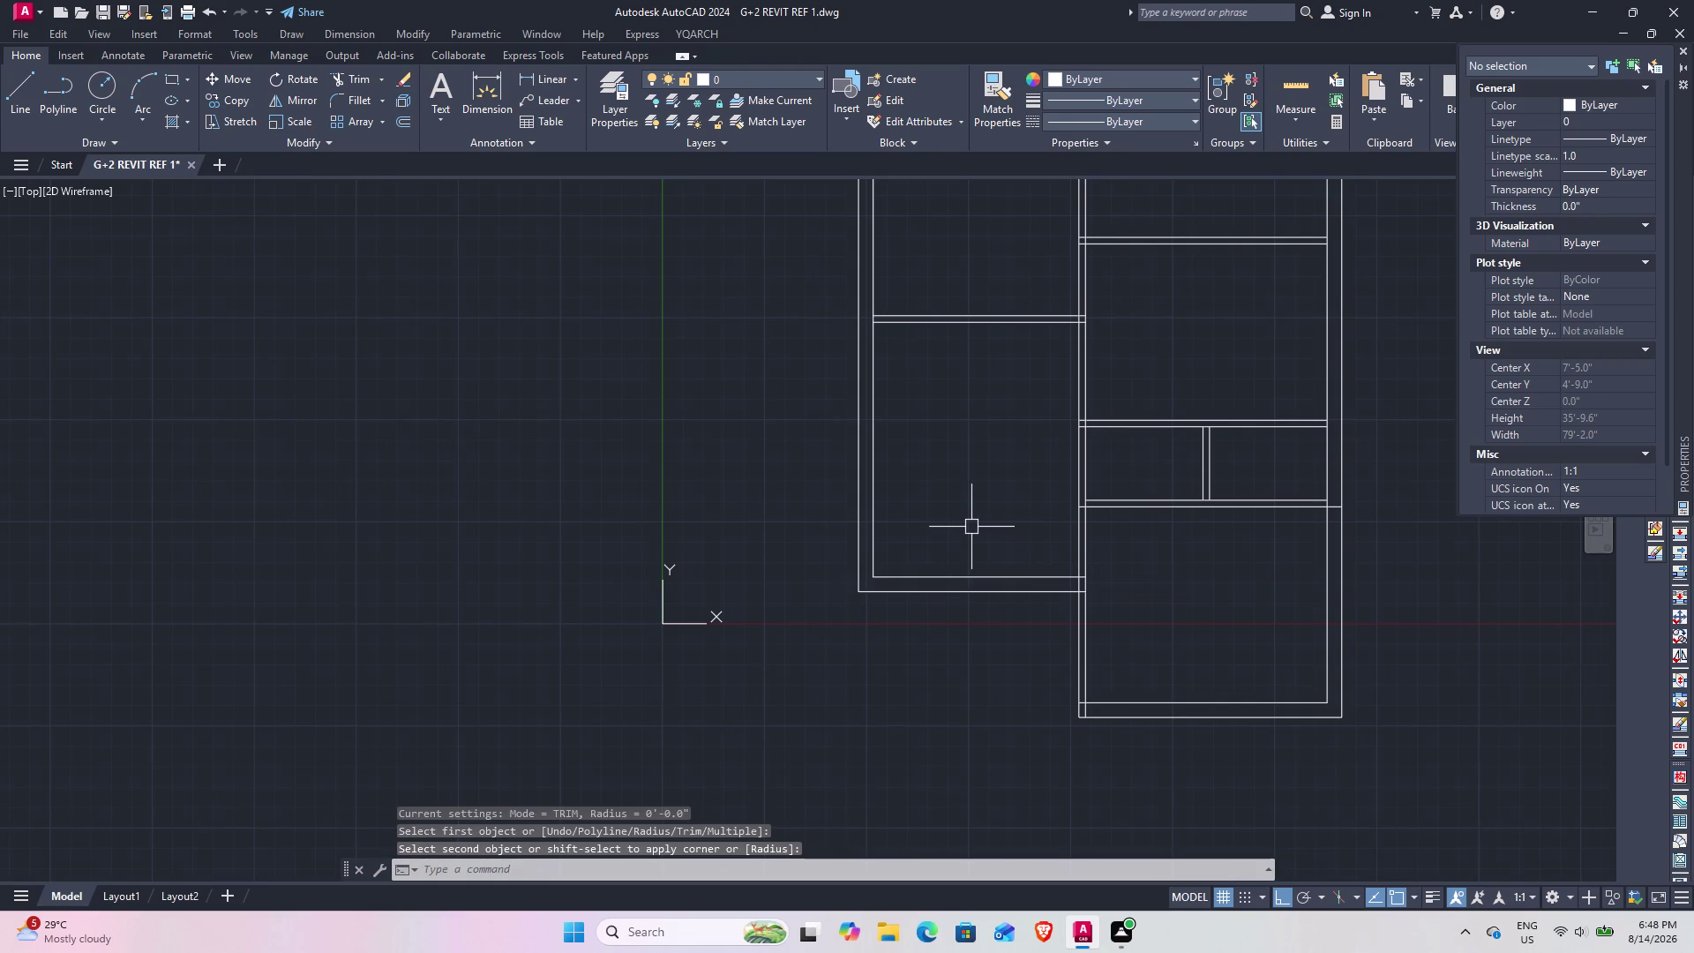
scroll(down, 3)
middle_drag(1036, 505, 901, 570)
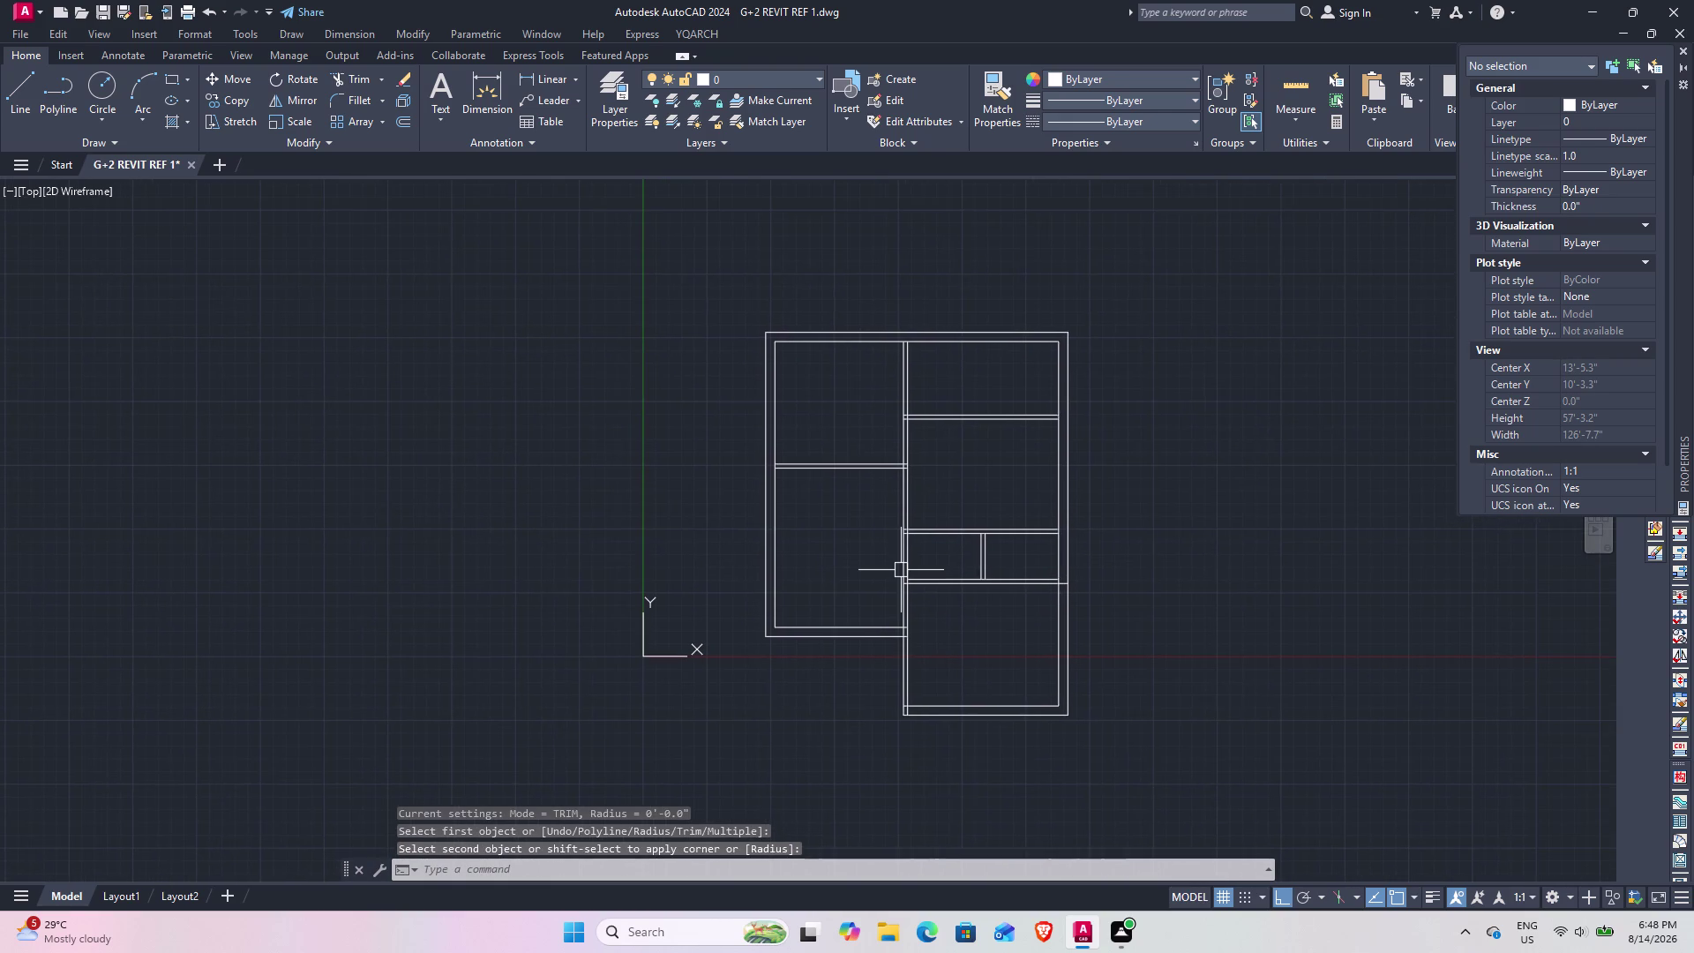
scroll(up, 3)
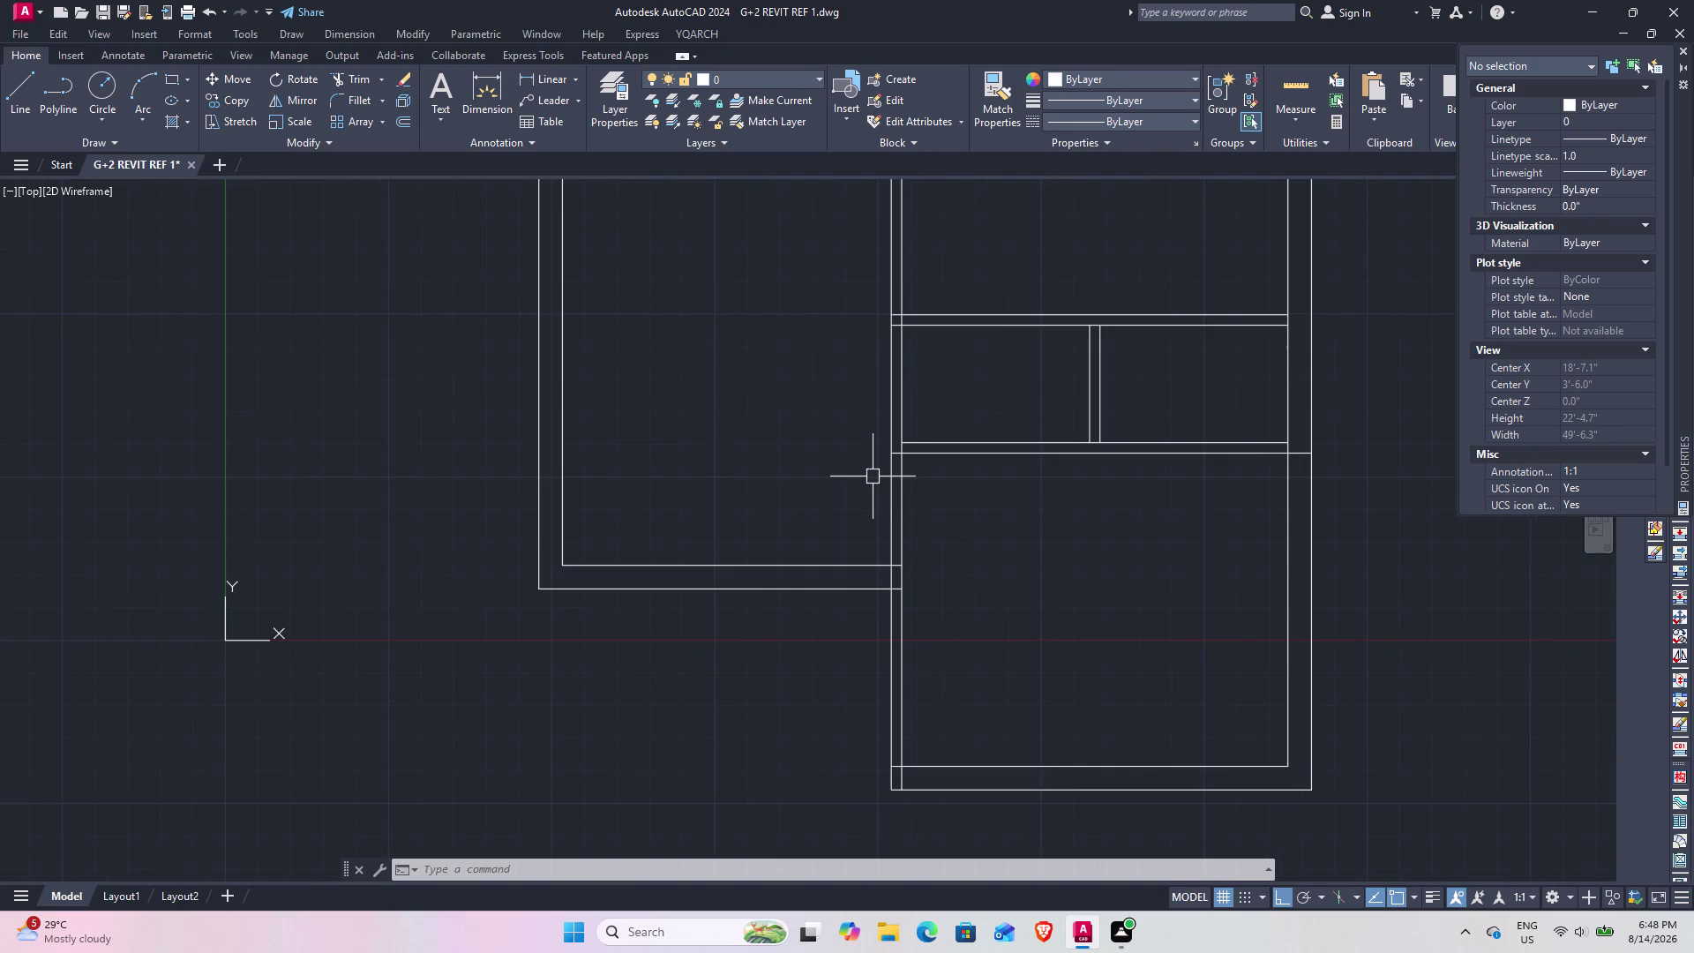
scroll(up, 3)
scroll(up, 3)
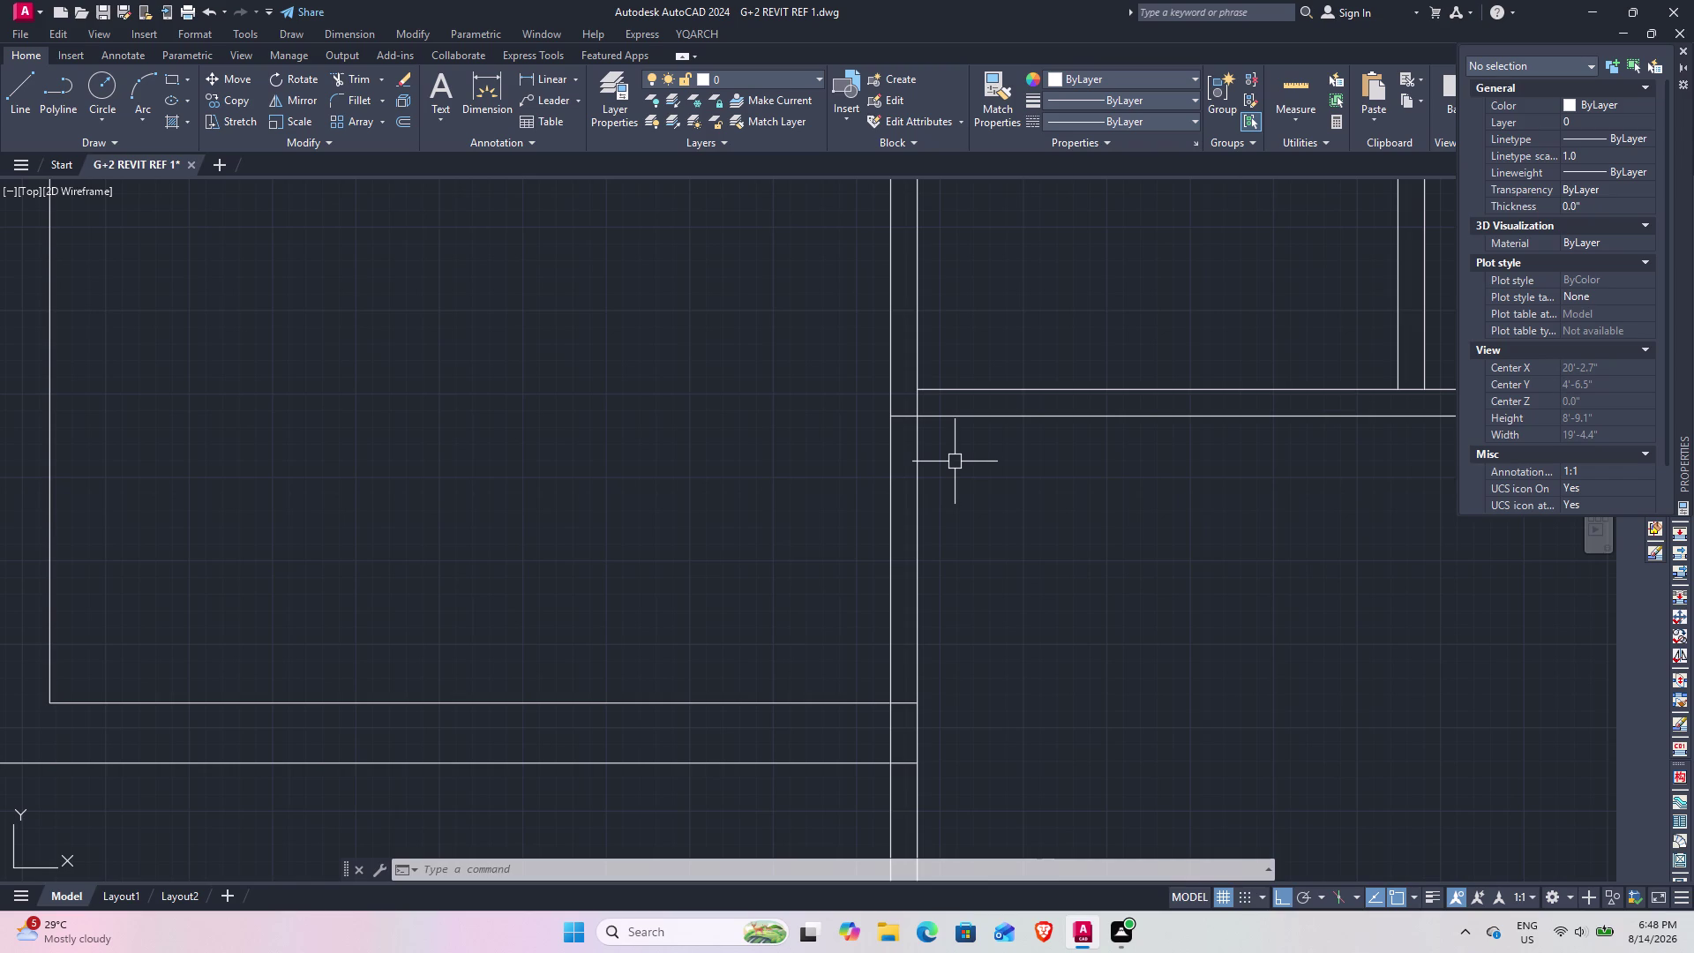
scroll(down, 3)
scroll(down, 3)
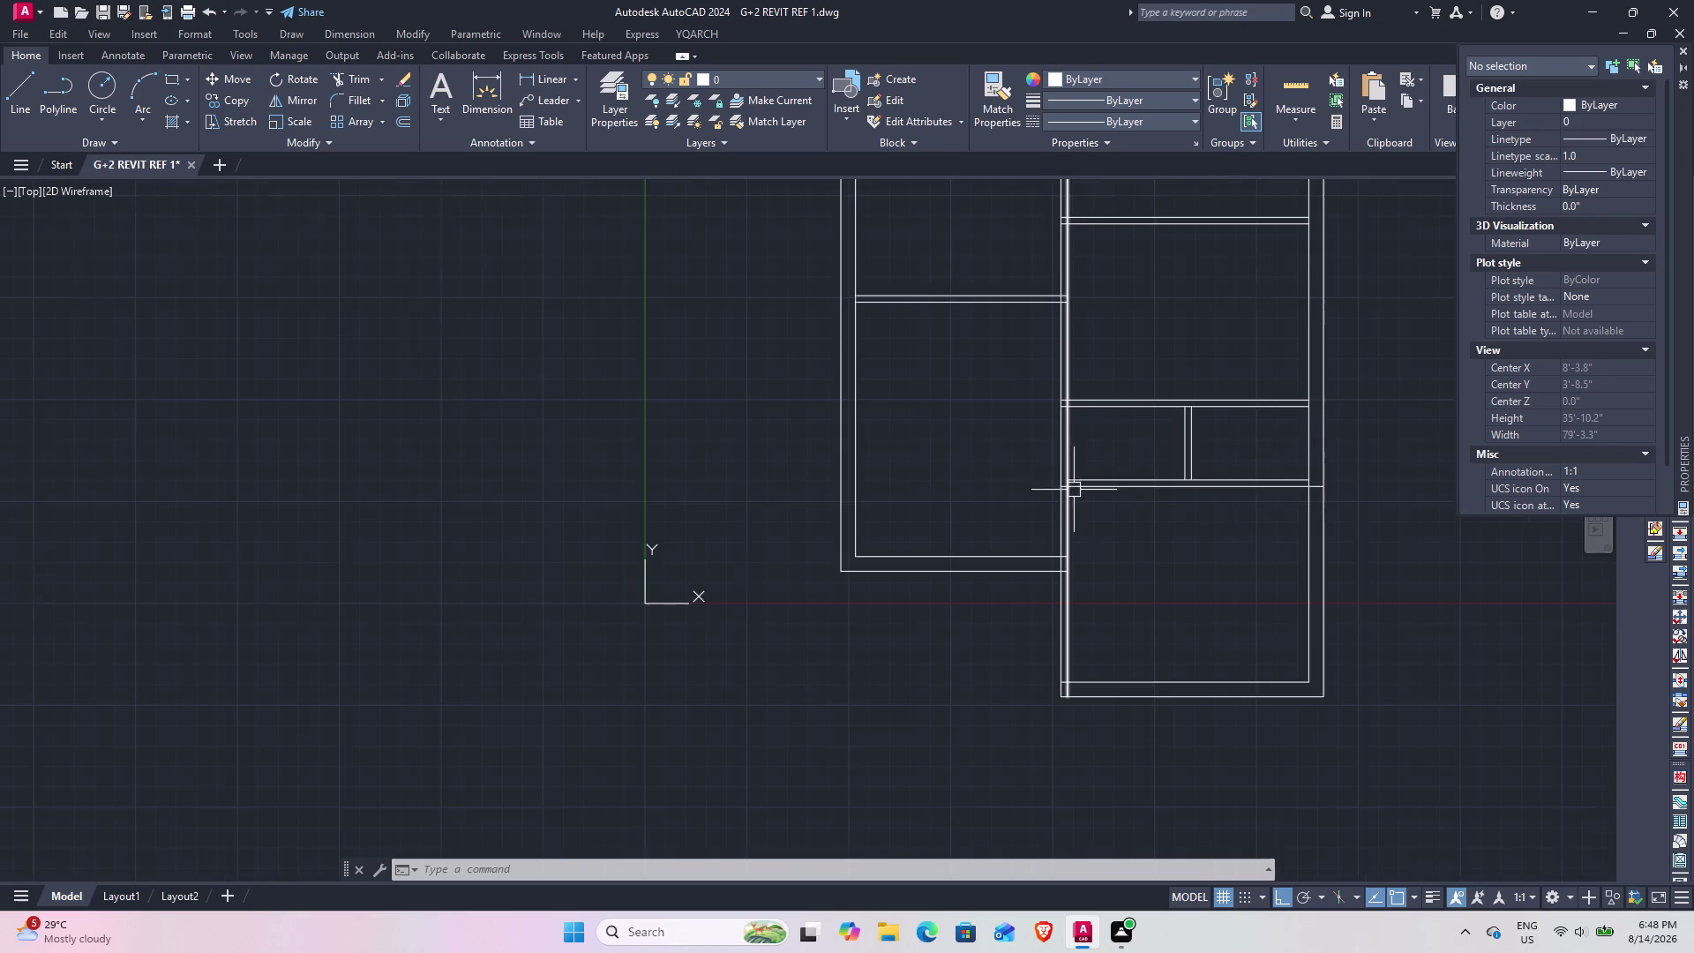
scroll(up, 3)
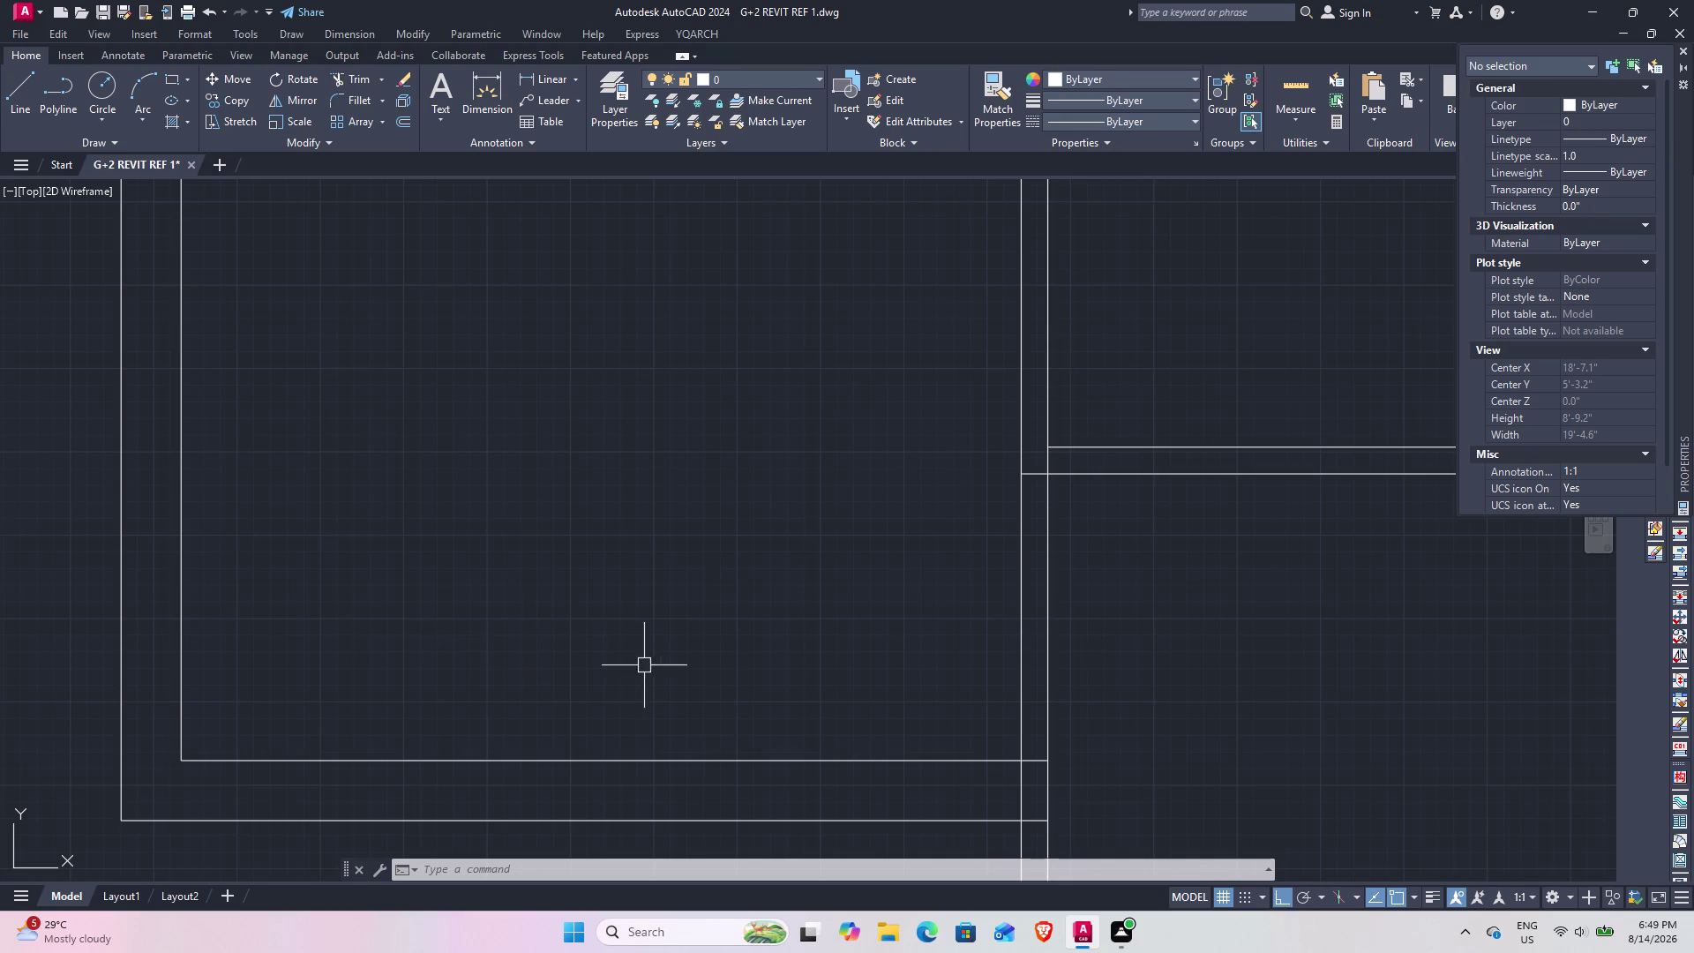
Draw a short cross line over the wall thickness, tracked 6" from the wall junction.
text(l)
key(space)
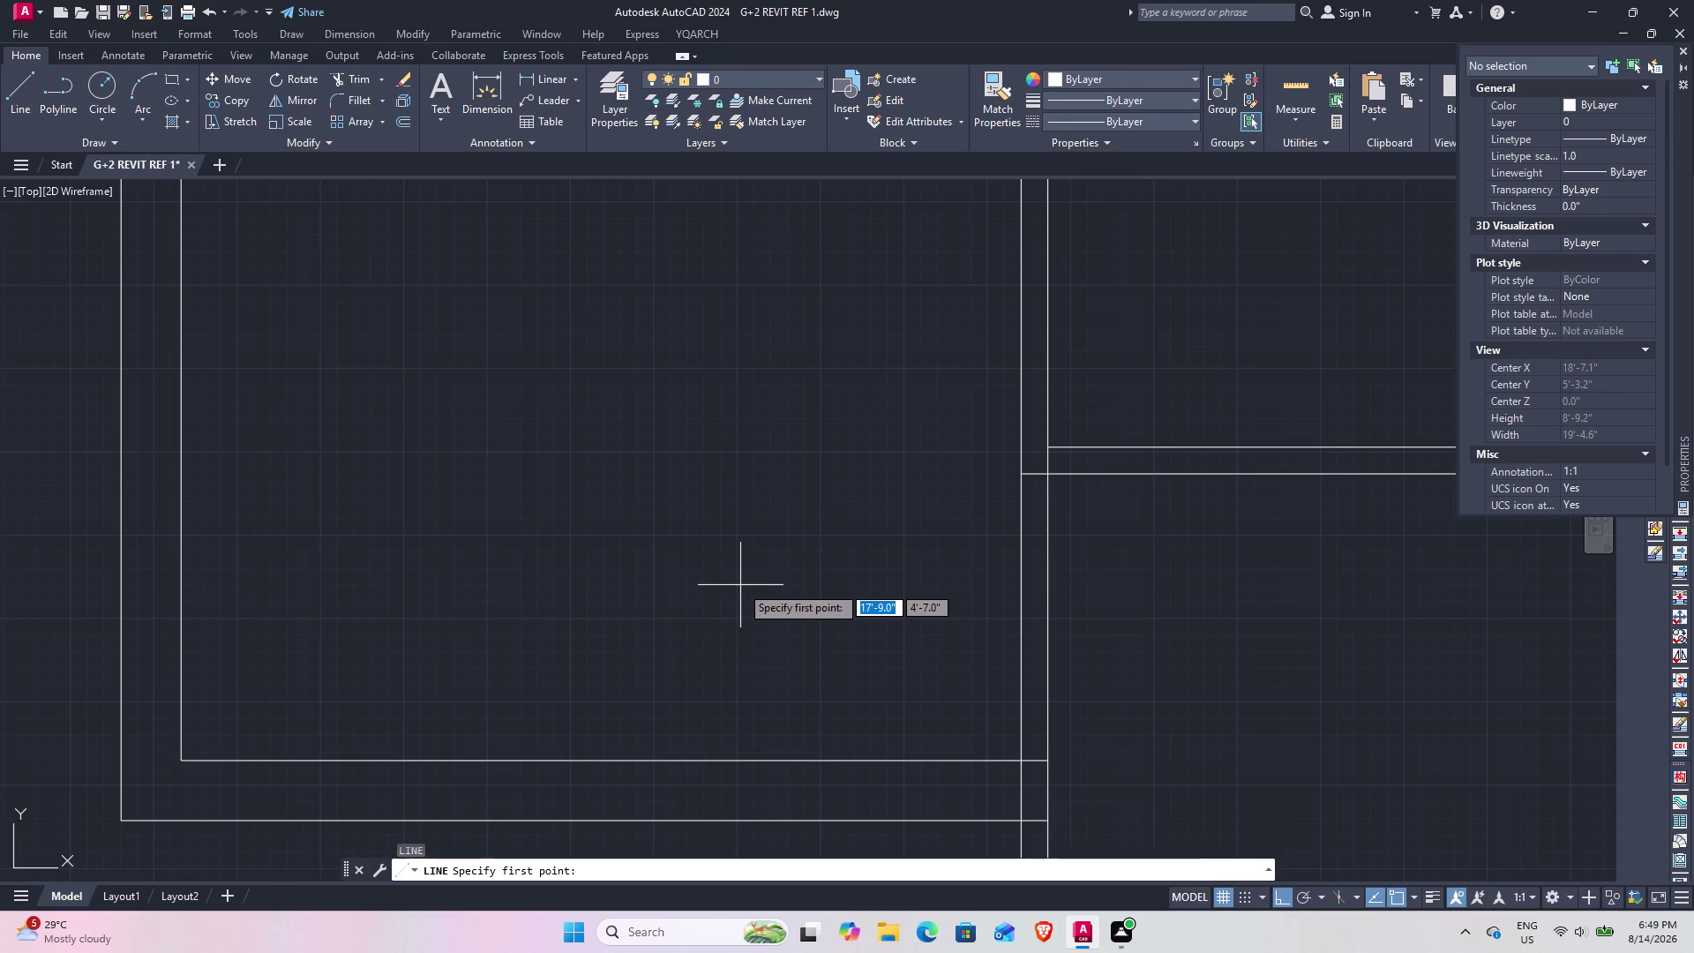
text(tk)
key(space)
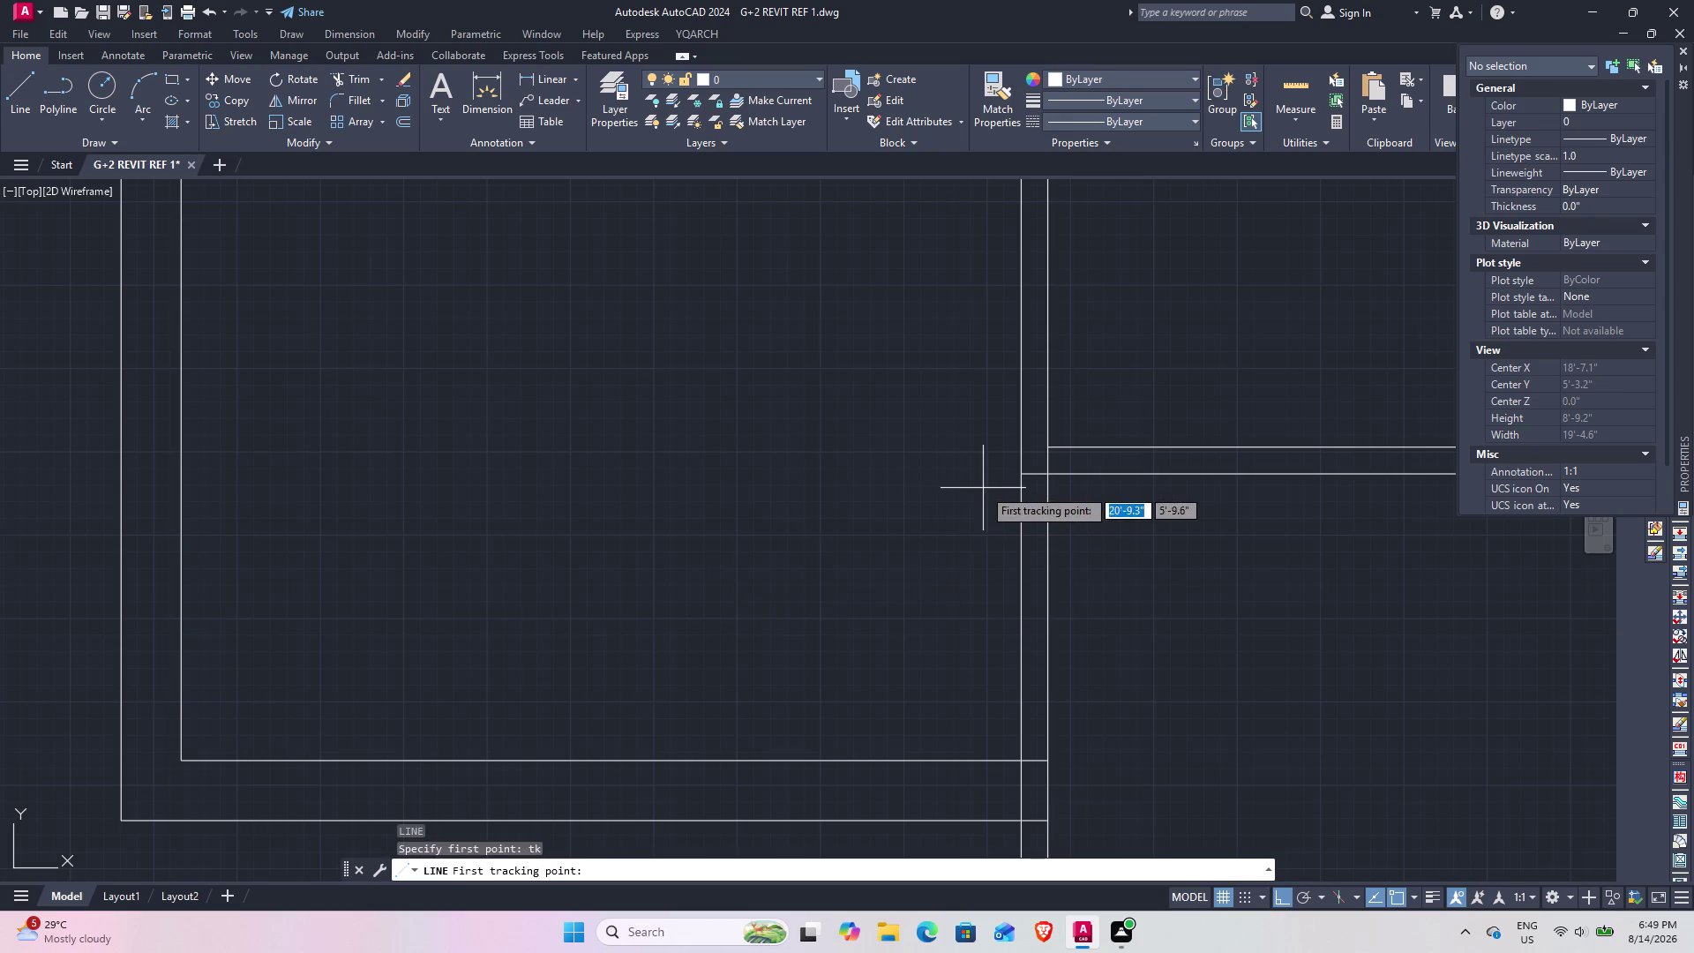
click(1017, 477)
text(6)
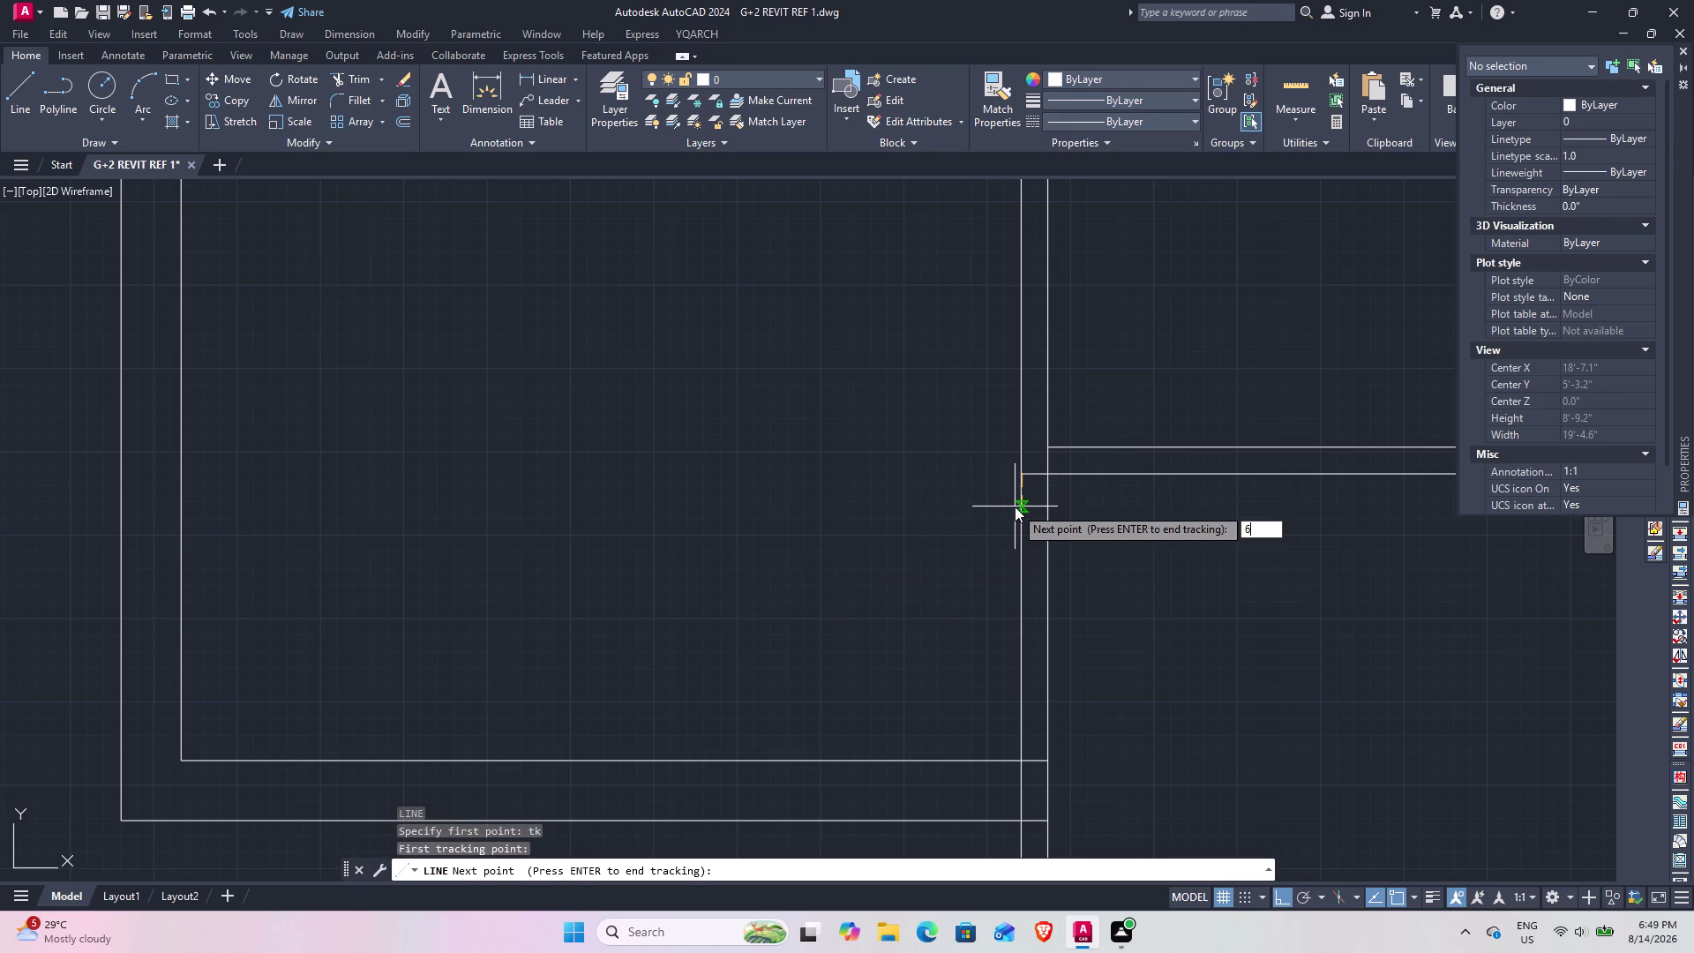
text(")
key(Return)
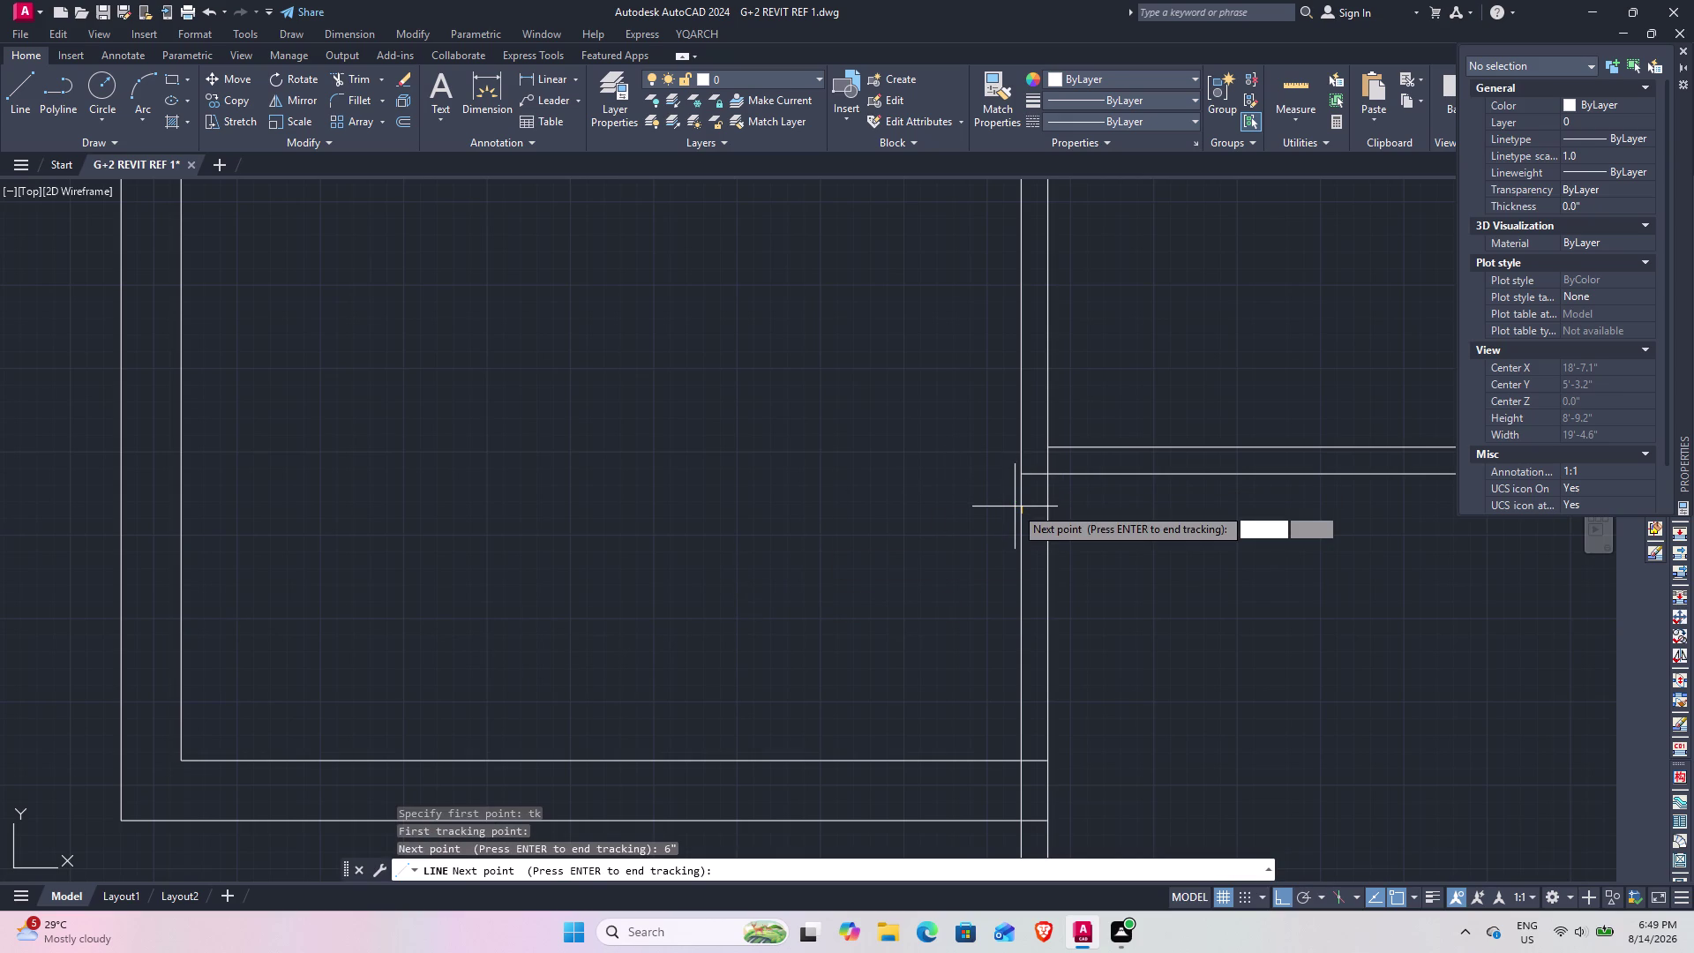
key(space)
click(1049, 510)
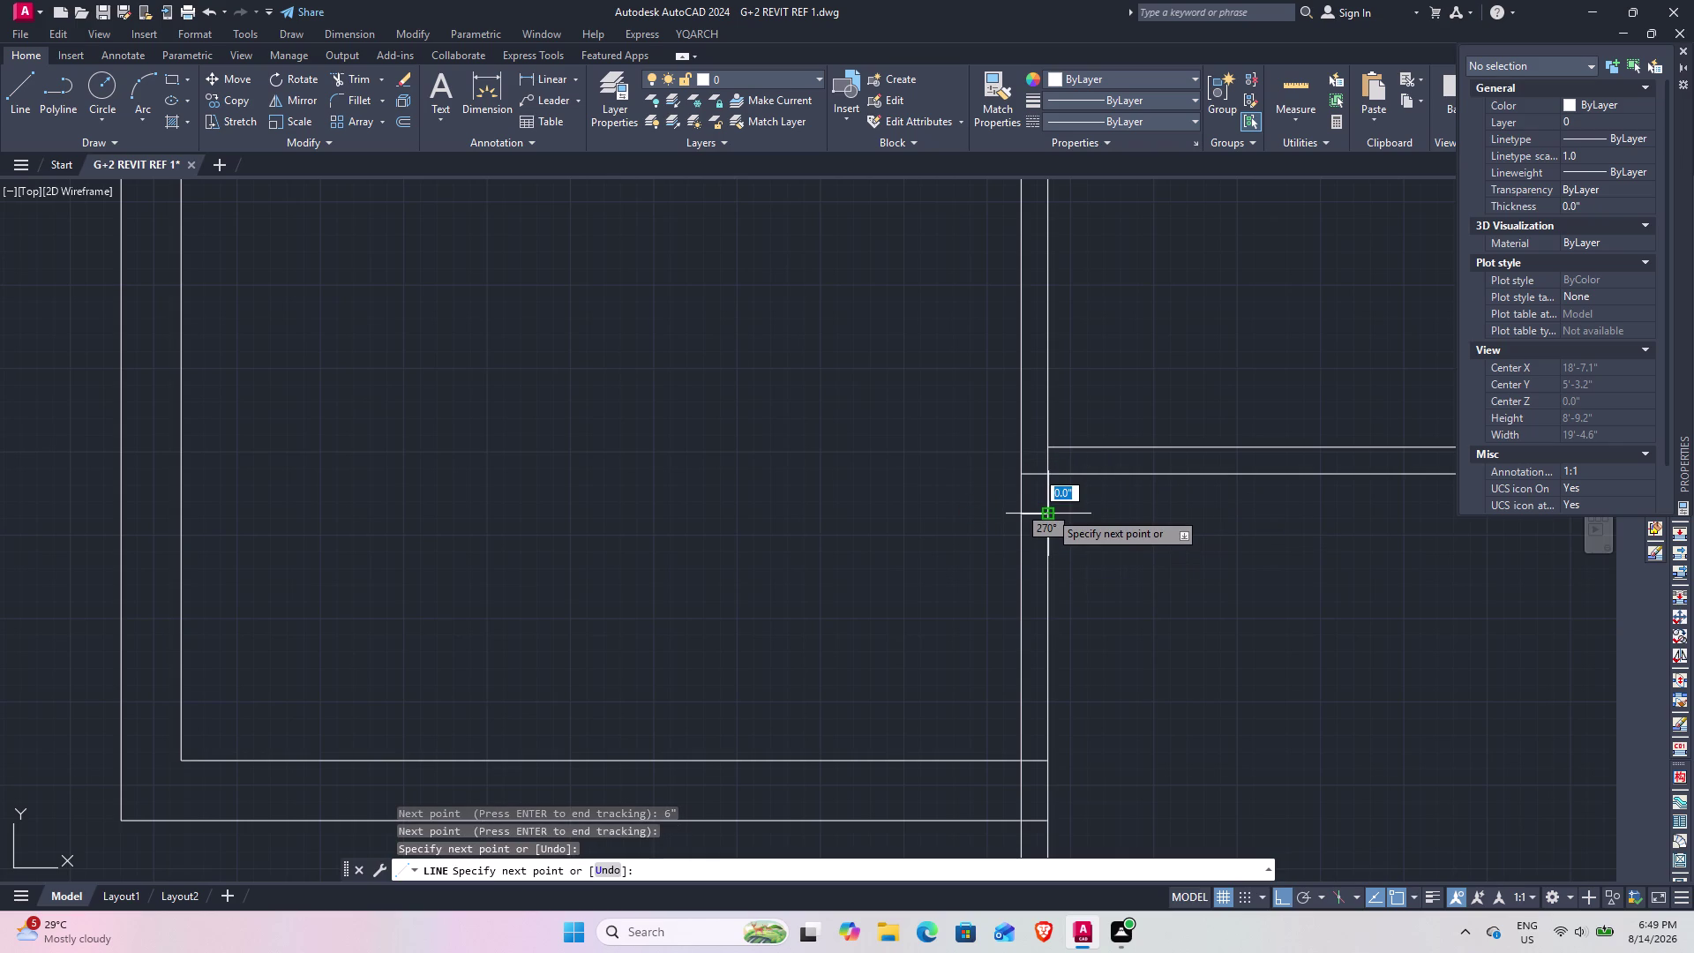
key(space)
Offset the cross line 3' downward to mark the other side of the opening.
text(o)
key(space)
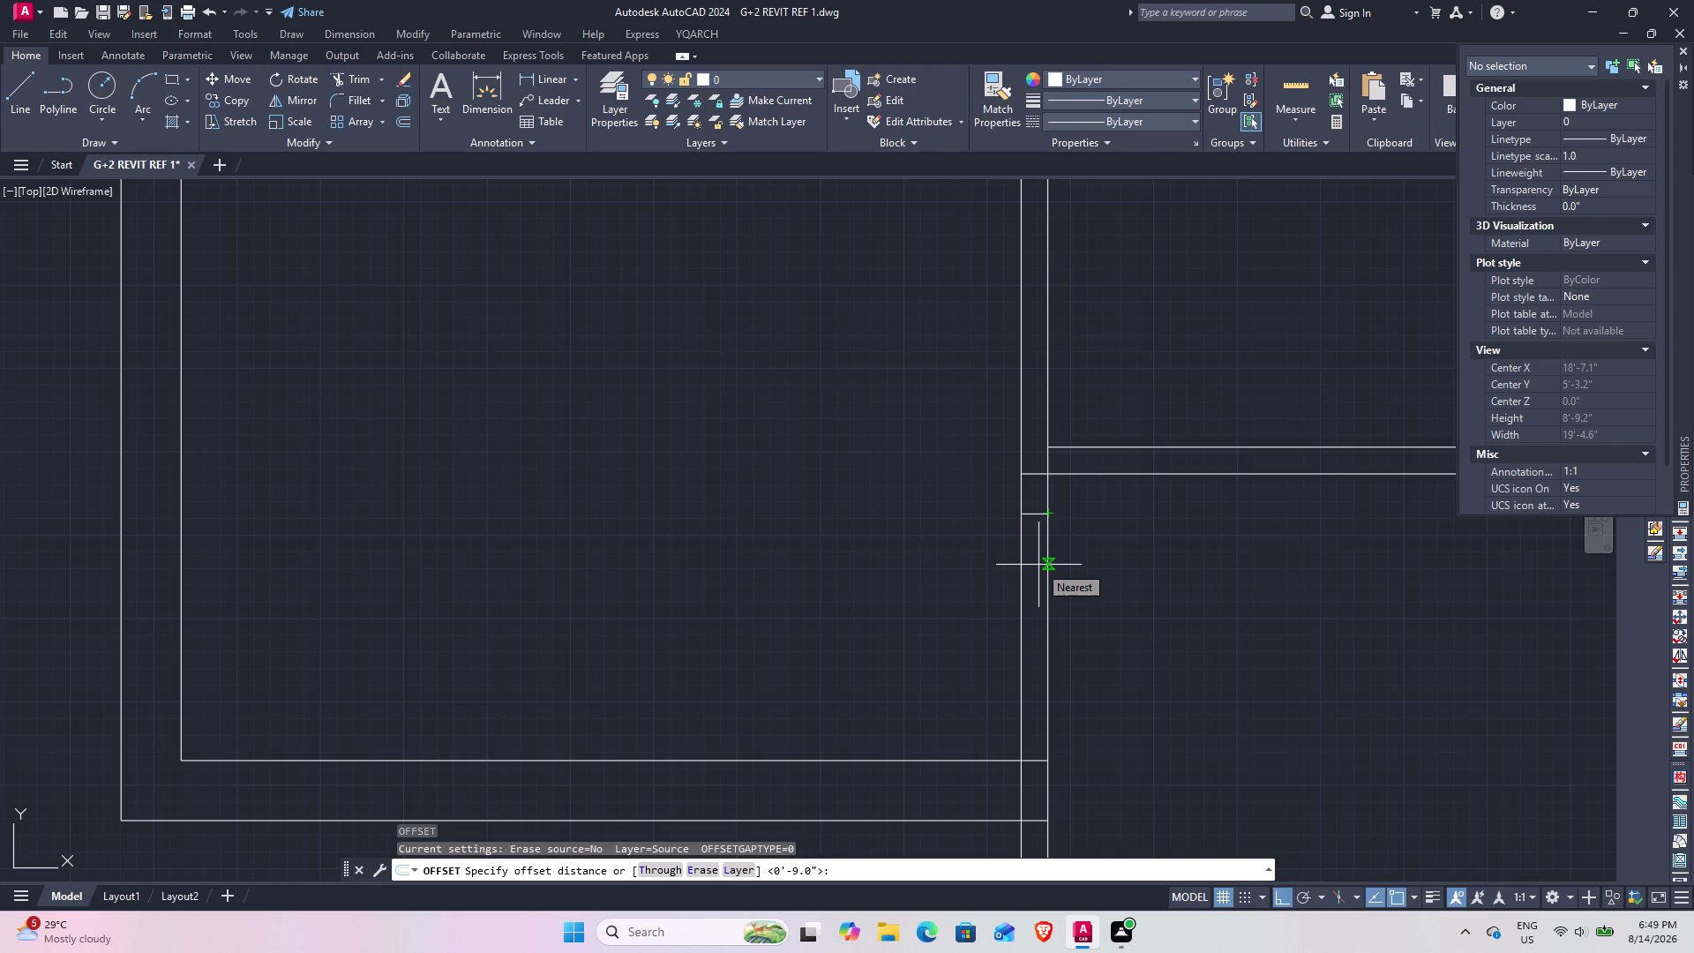
text(3')
key(Return)
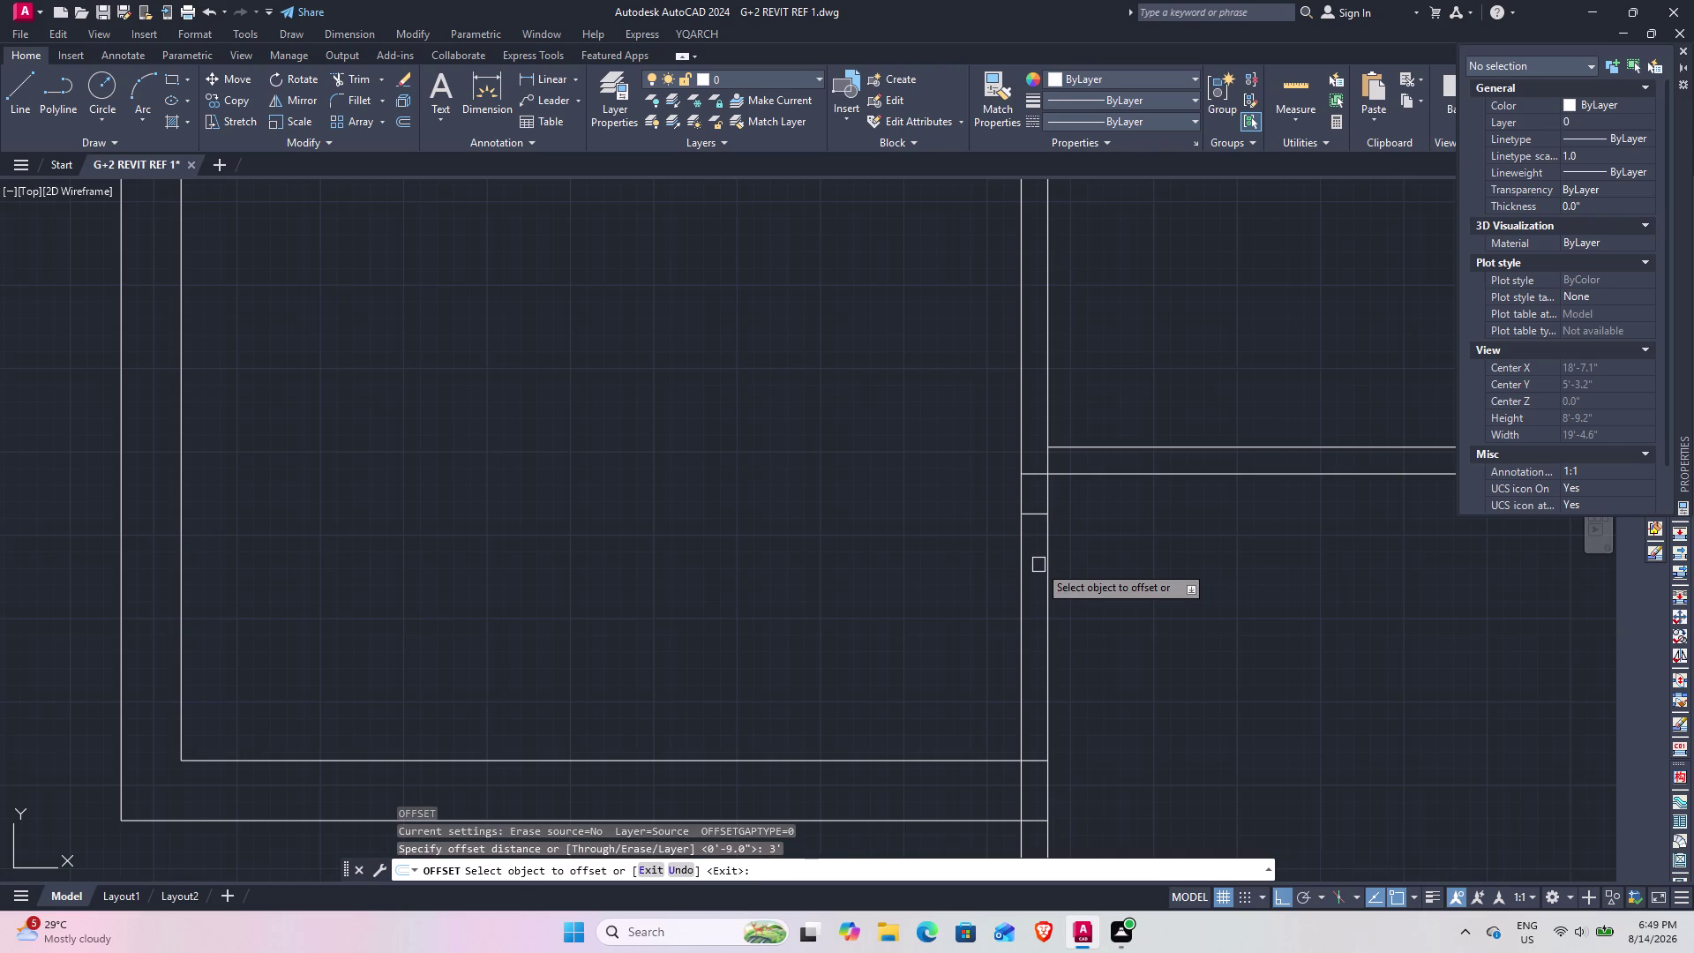
click(1034, 512)
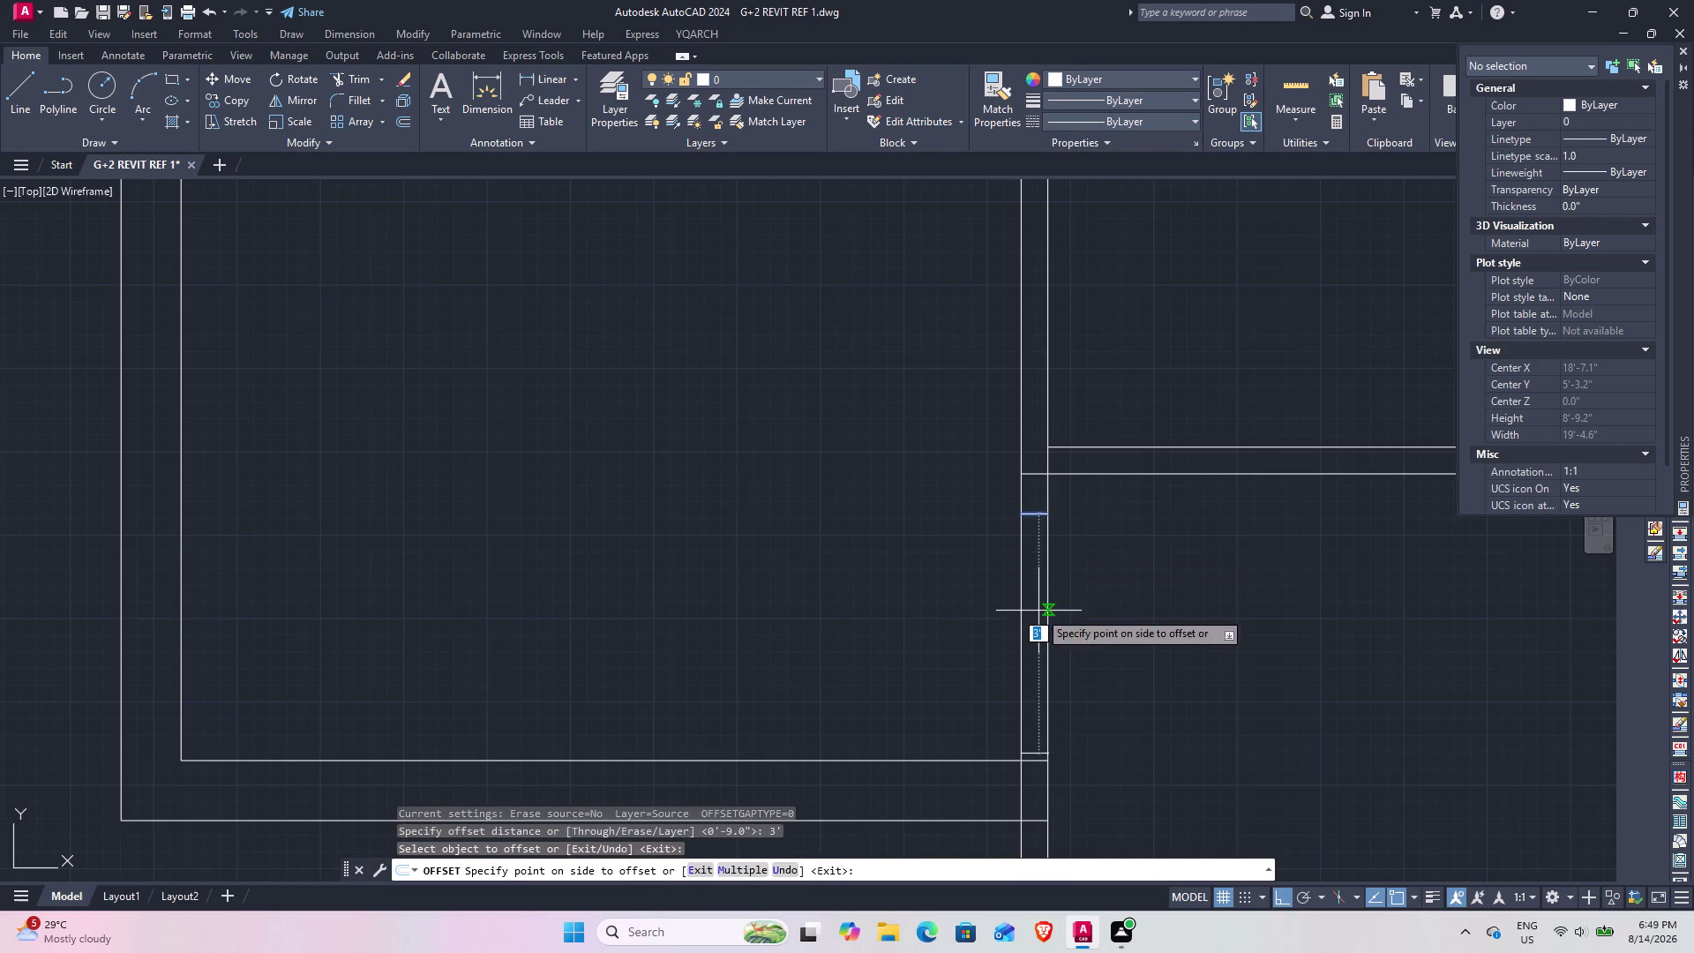
click(1039, 611)
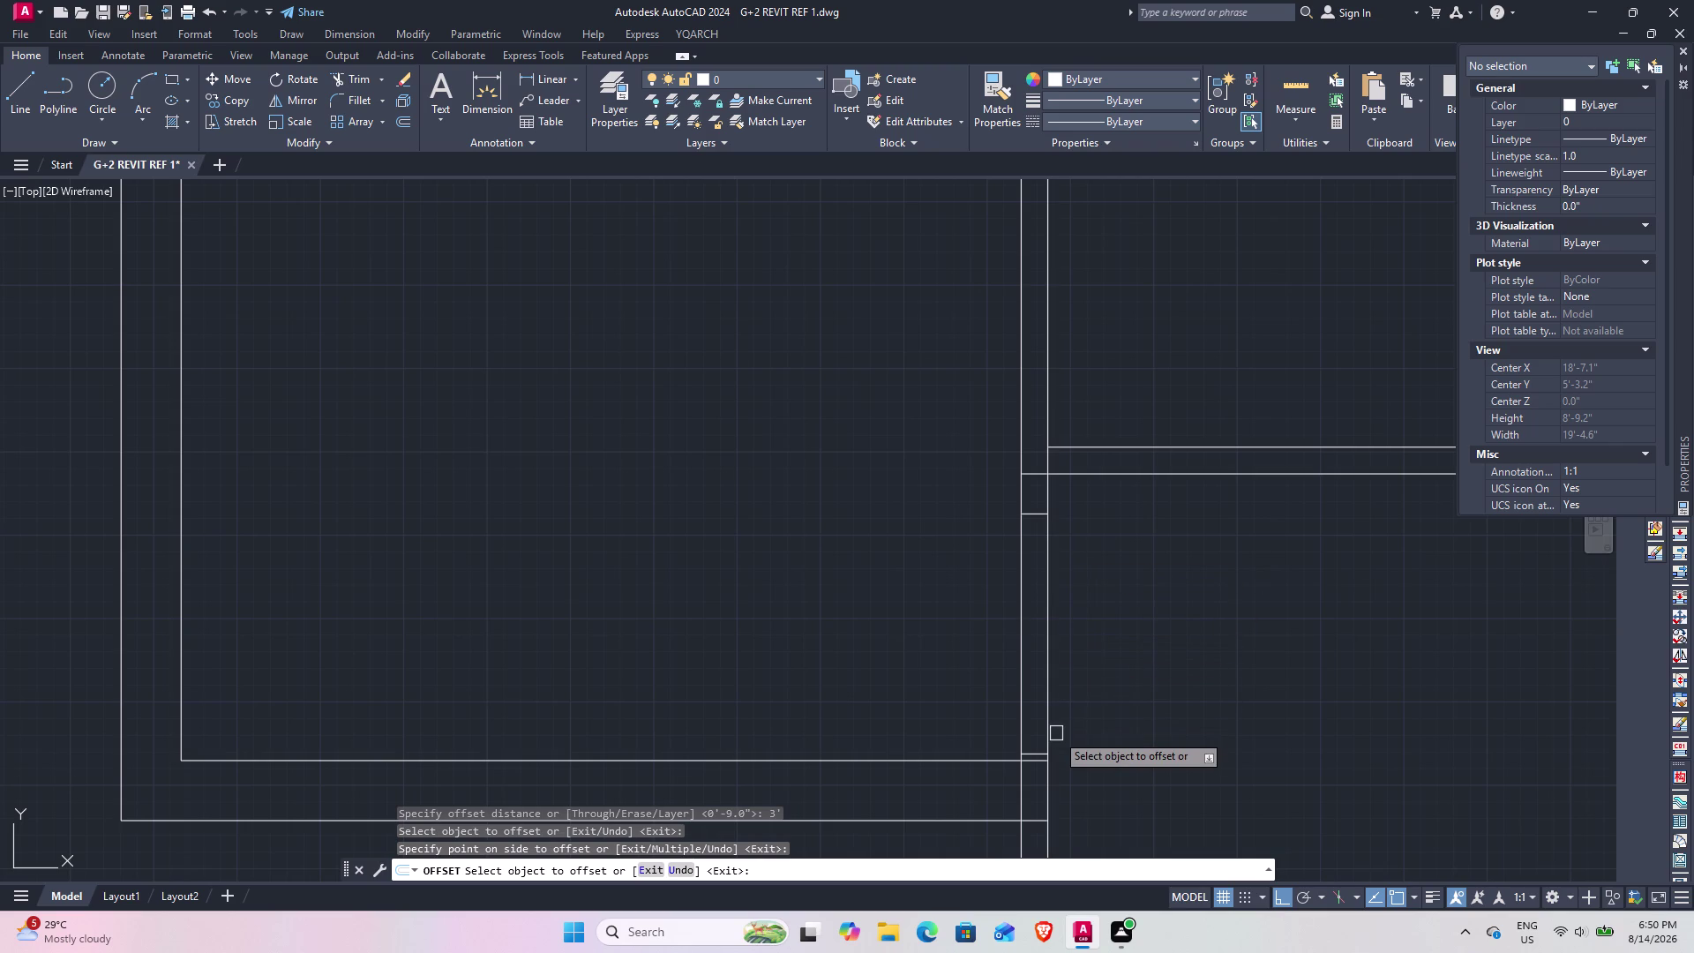
key(Escape)
scroll(up, 3)
middle_drag(1028, 731, 1025, 709)
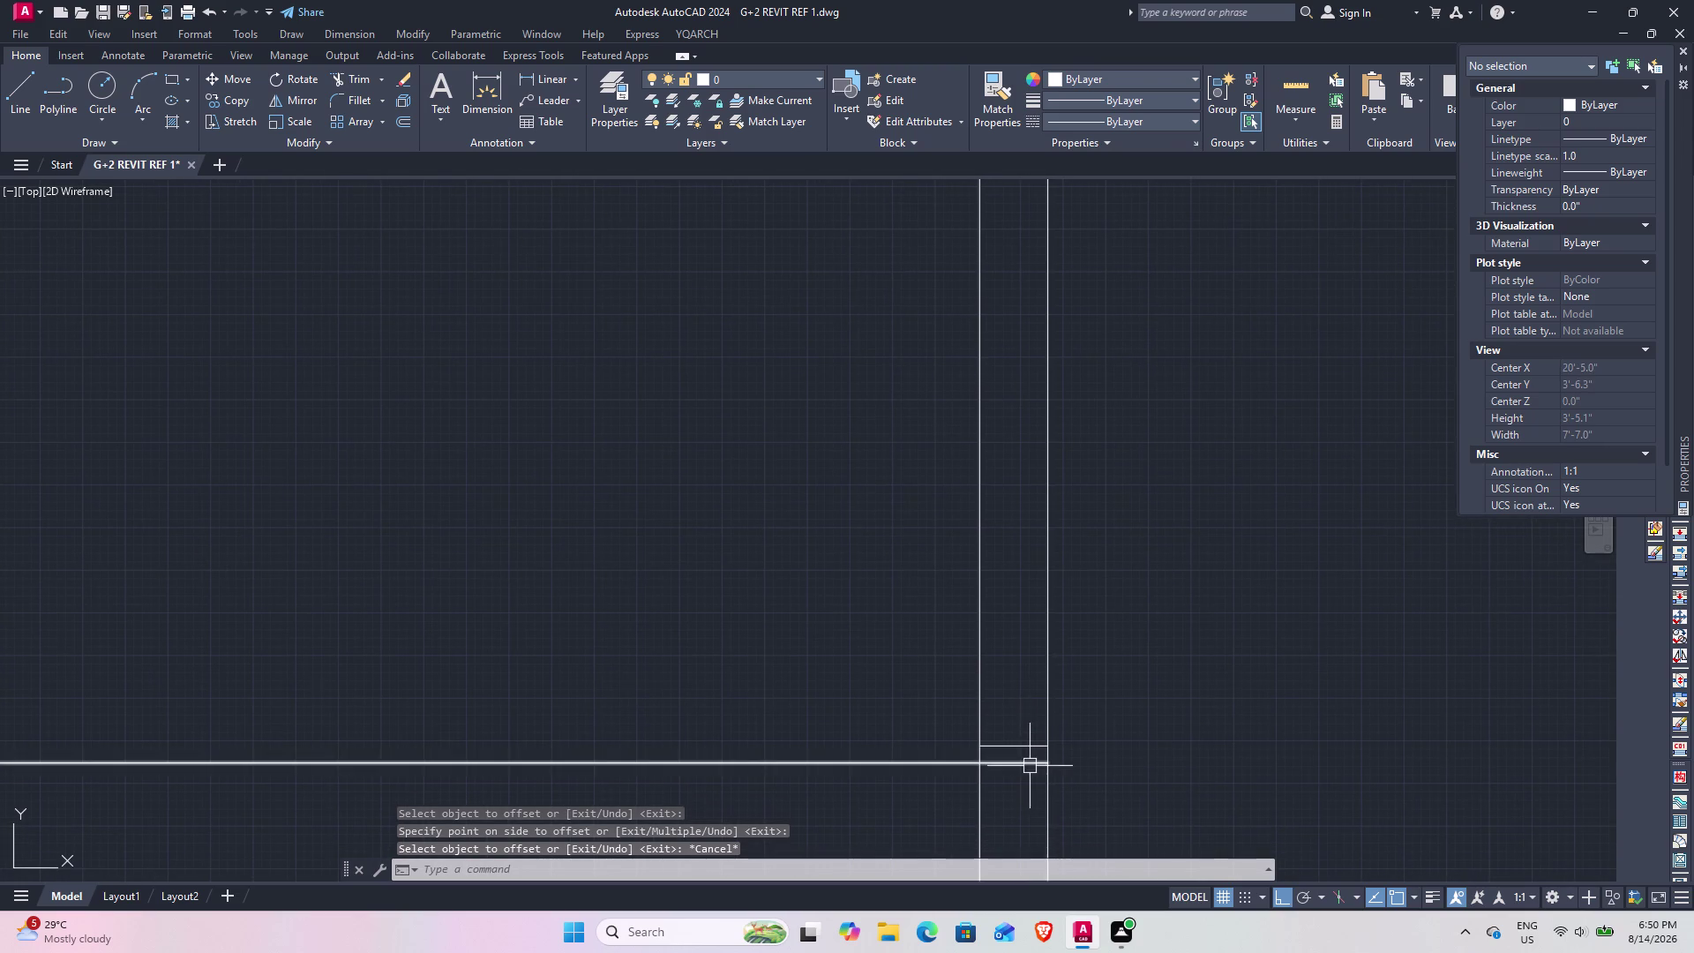
Move the lower cross line 6" up along the wall.
click(1029, 745)
text(m)
key(space)
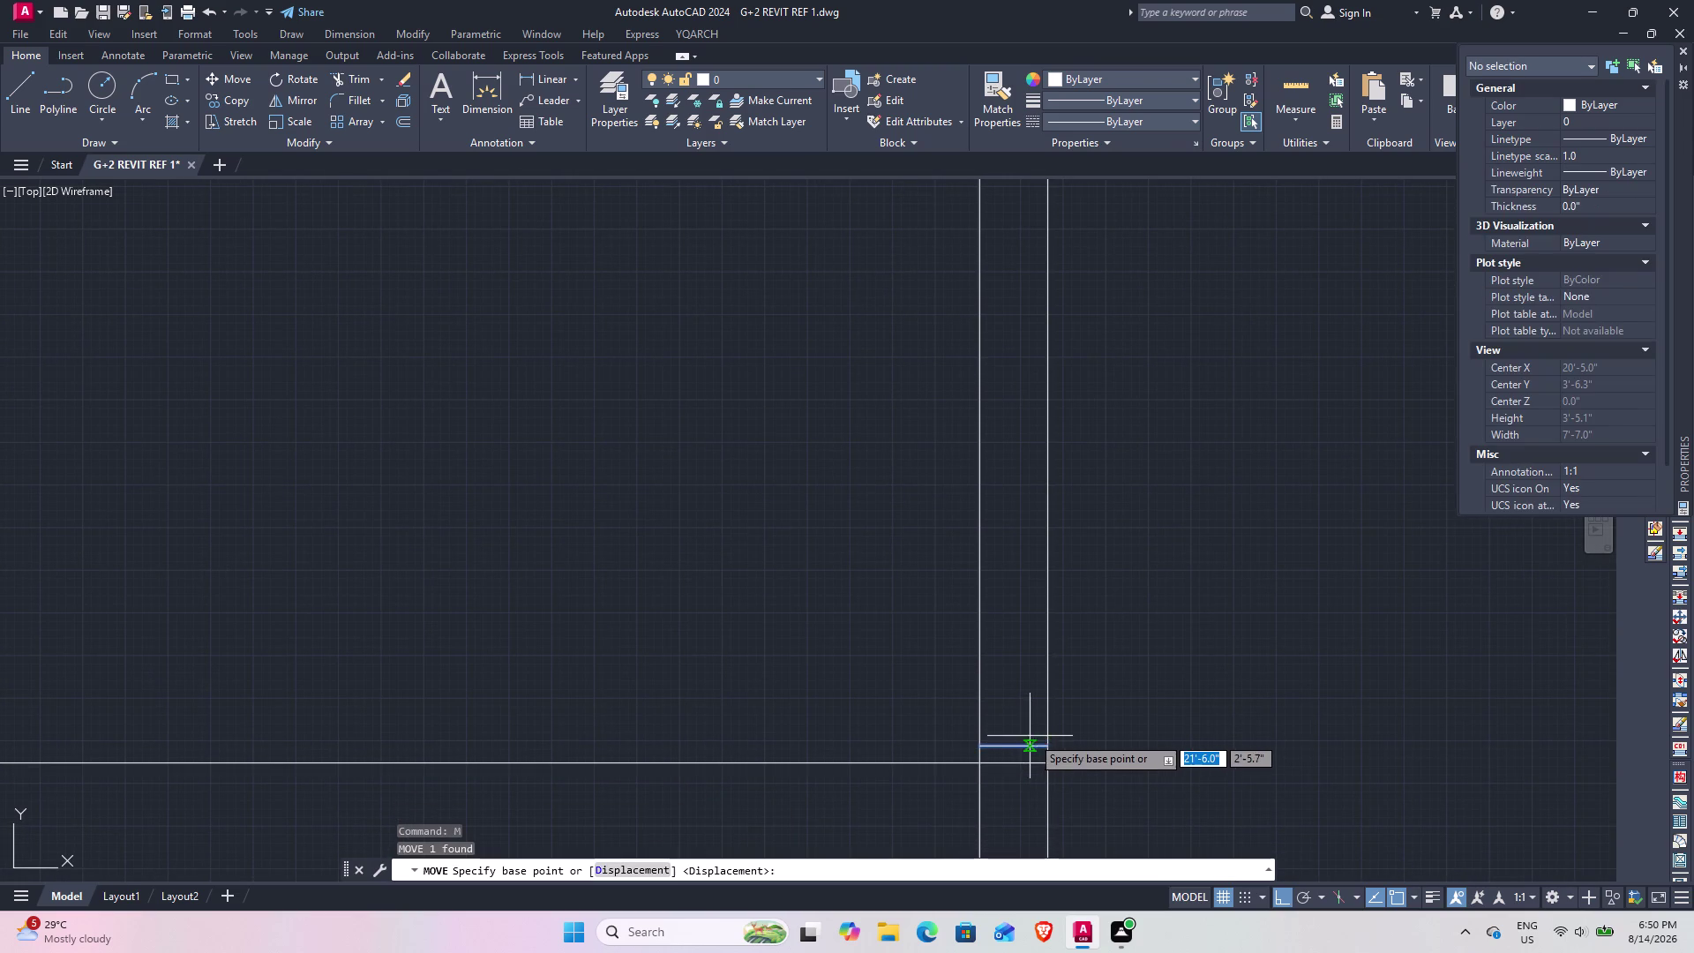
click(1049, 746)
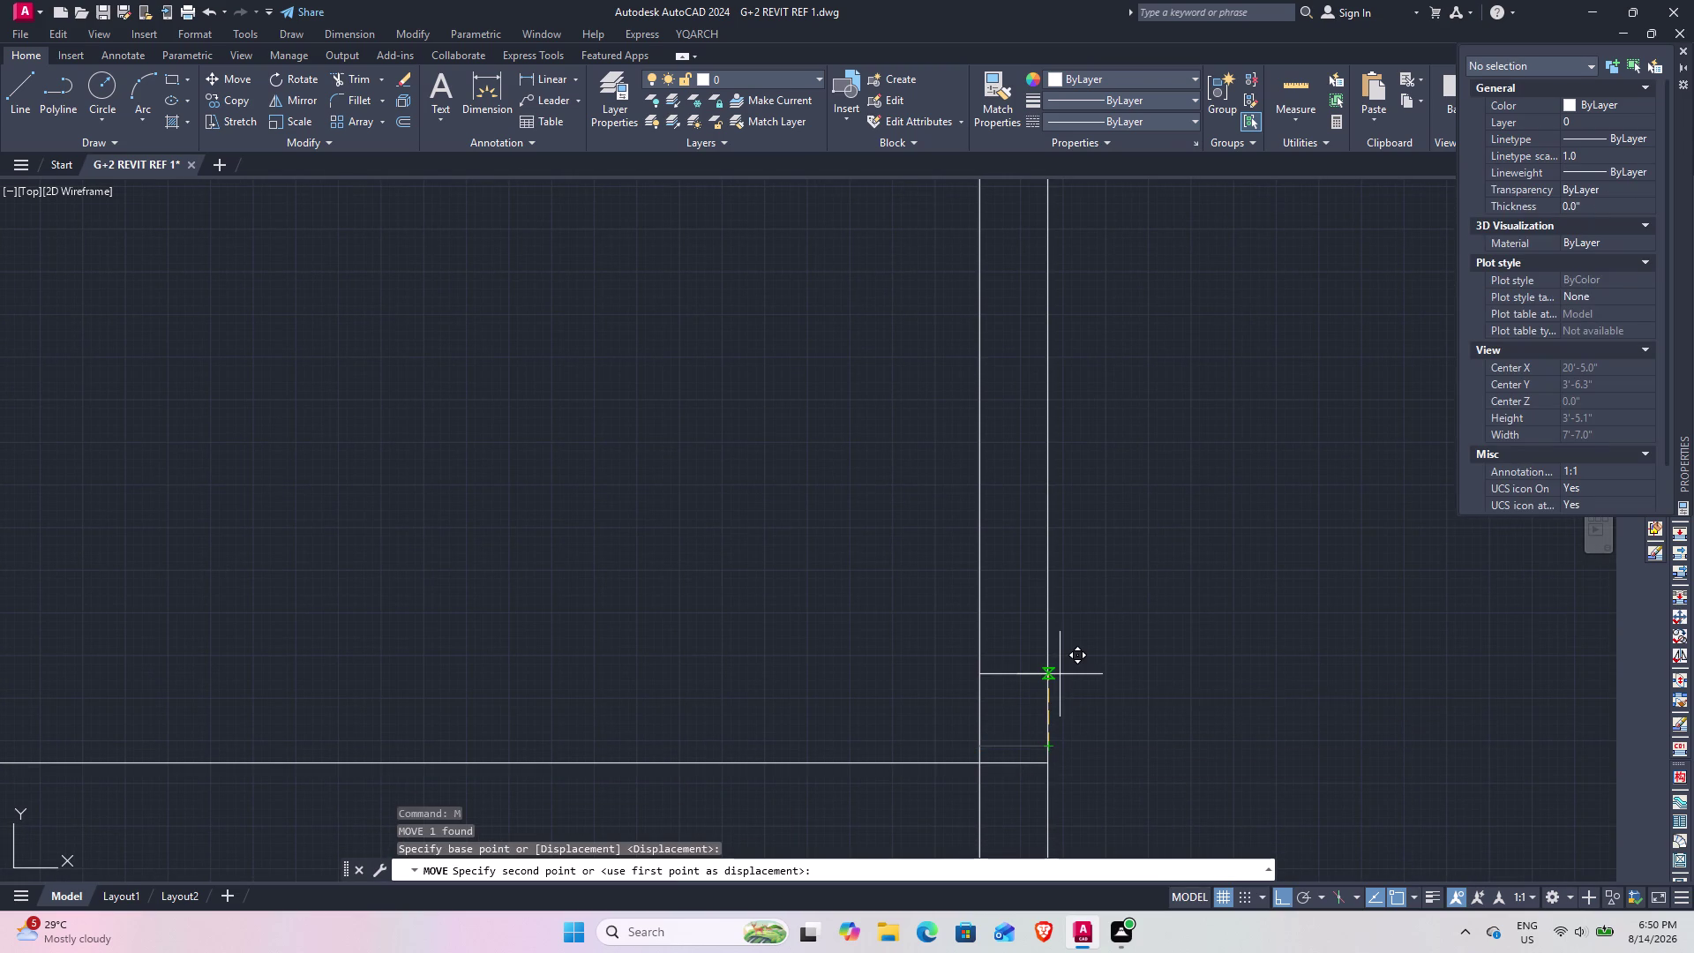
text(6")
key(Return)
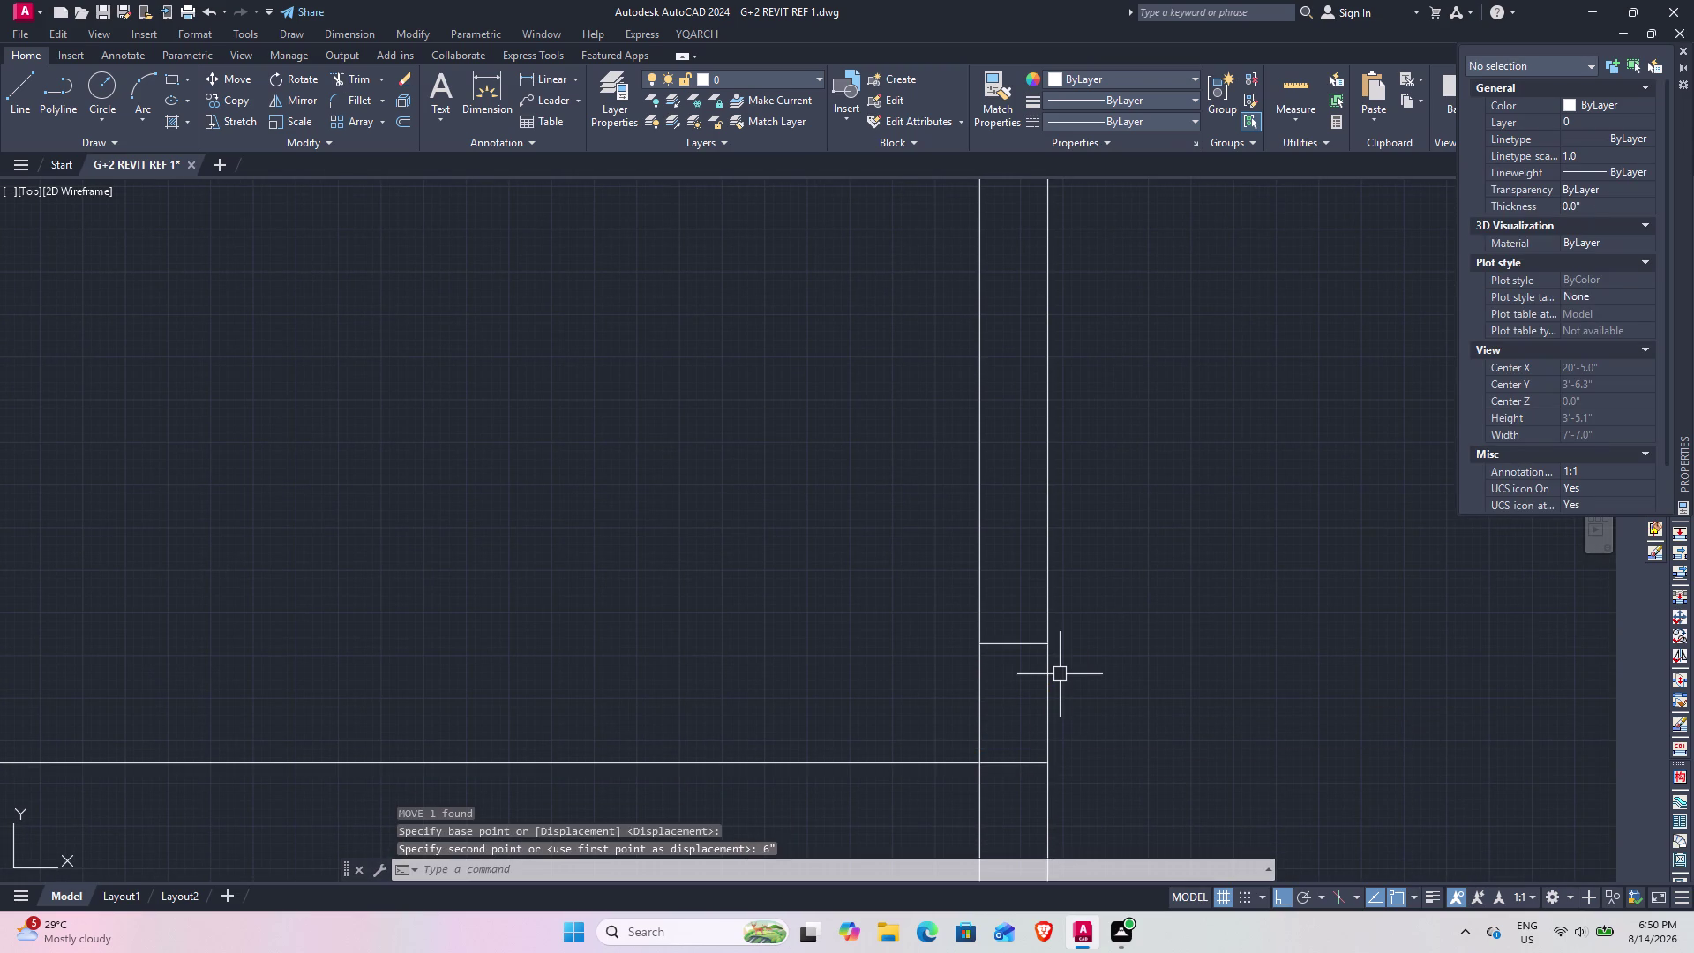
key(Escape)
scroll(down, 3)
scroll(down, 3)
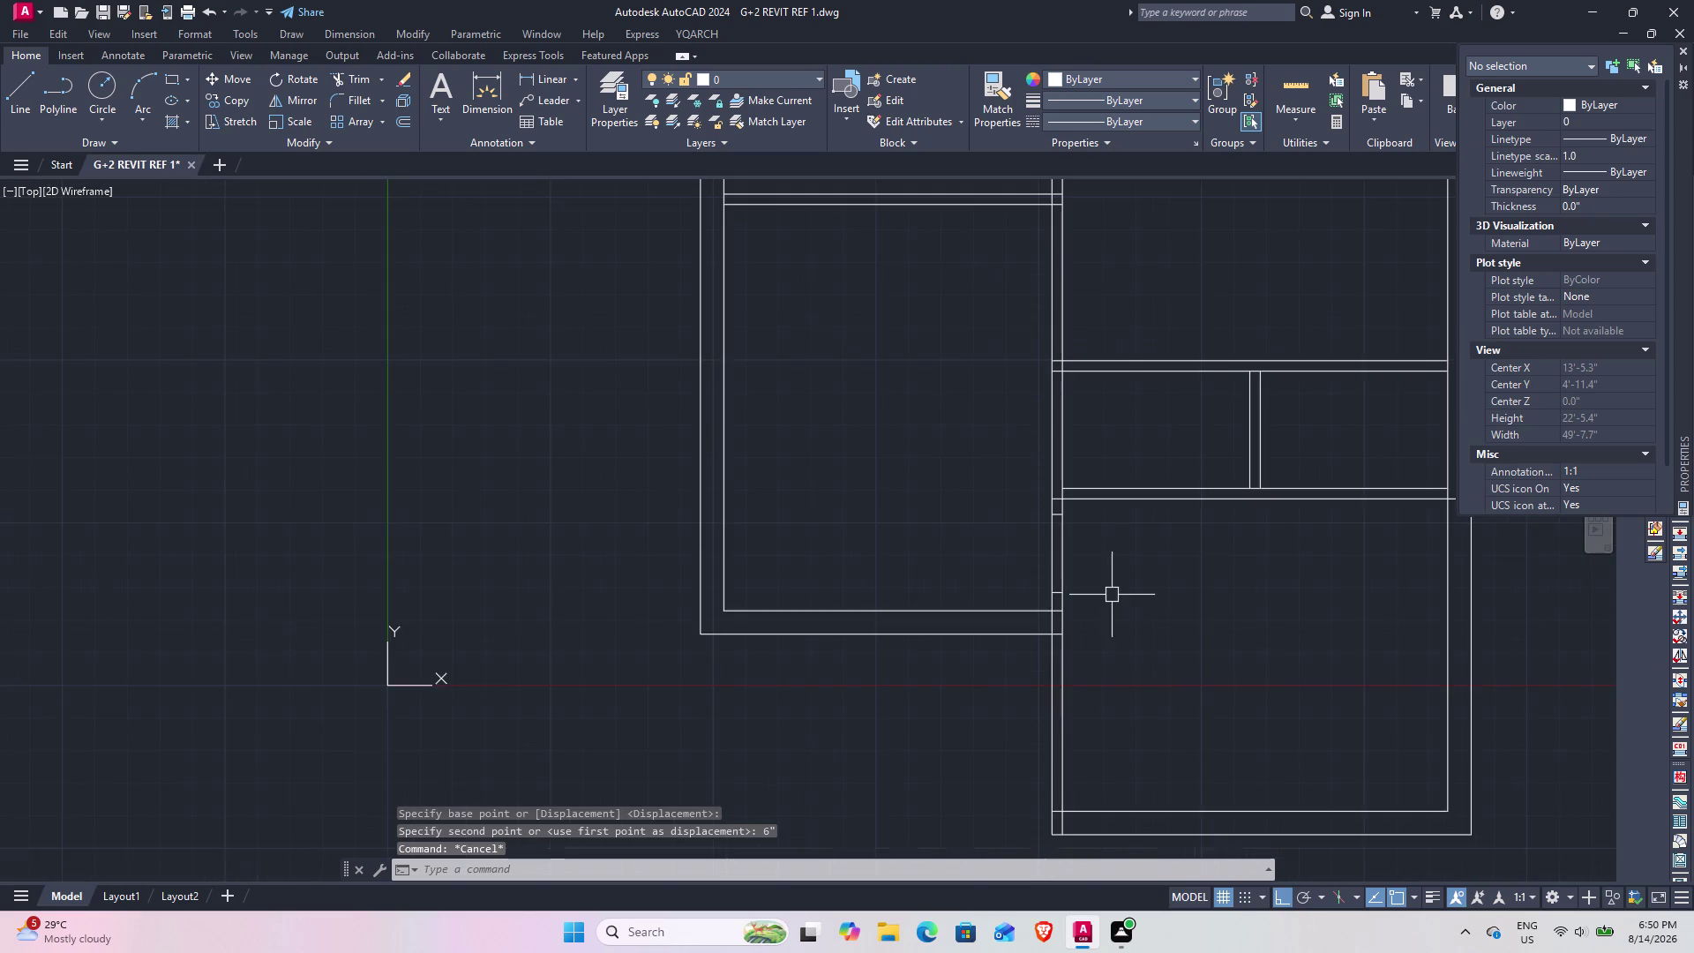
middle_drag(1109, 601, 1111, 636)
Trim the wall lines between the two cross lines to open the doorway gap.
text(t)
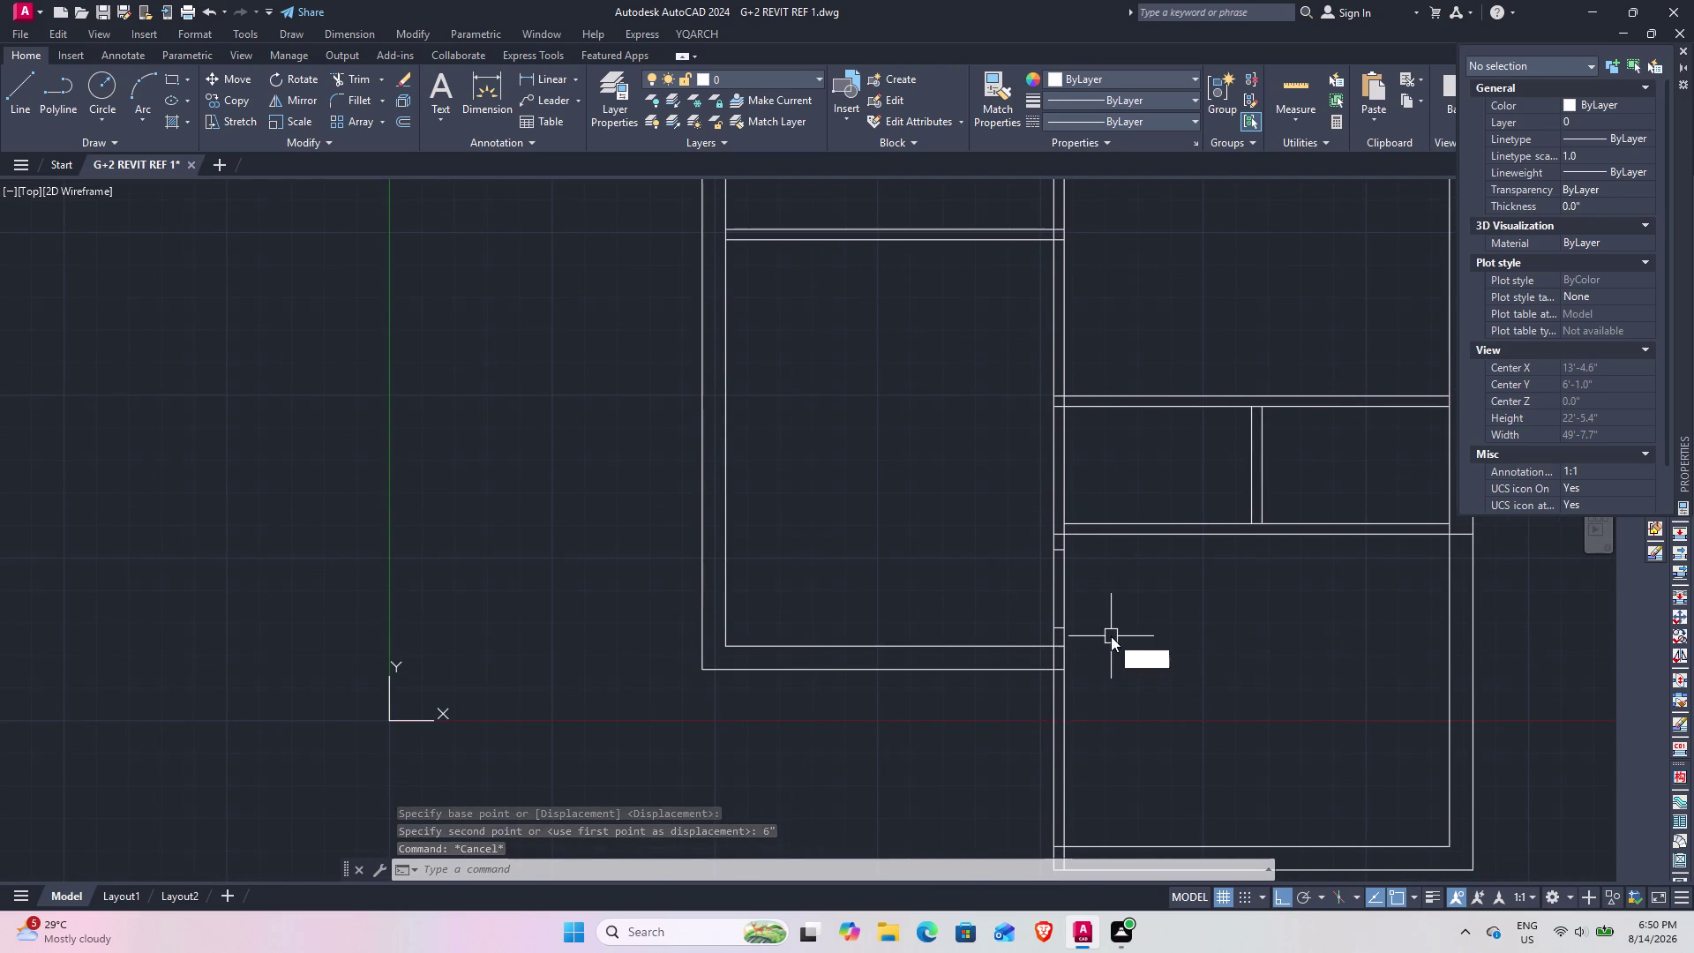
text(r)
key(space)
click(1089, 593)
click(1031, 591)
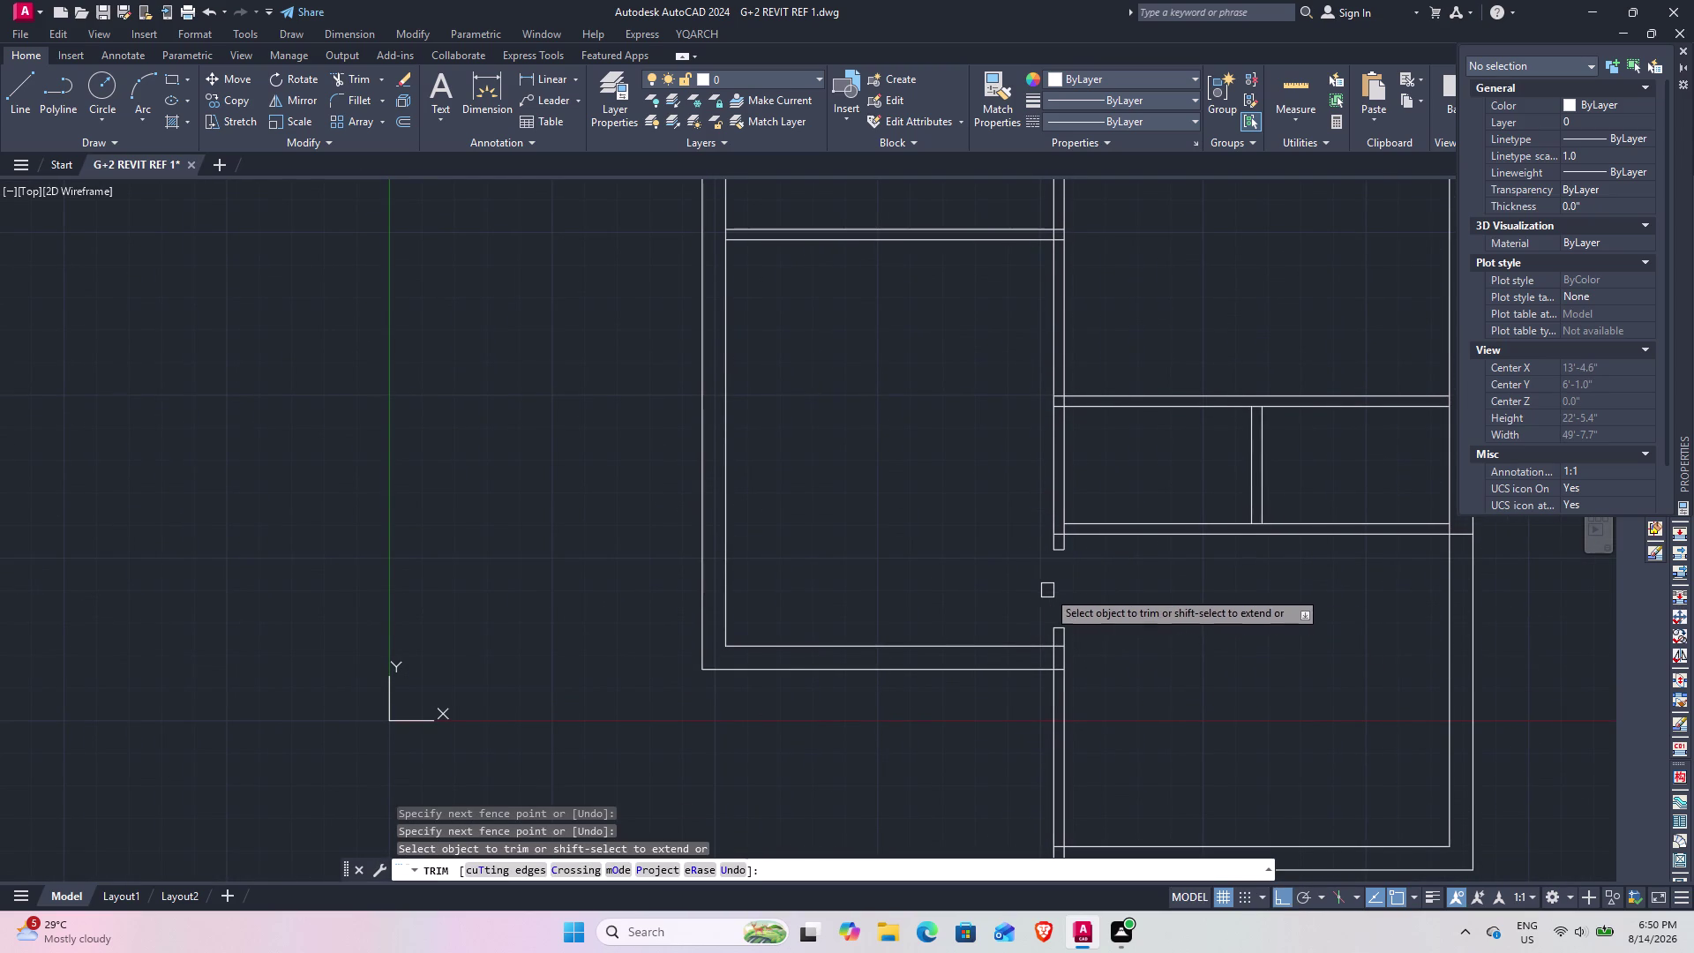
scroll(up, 3)
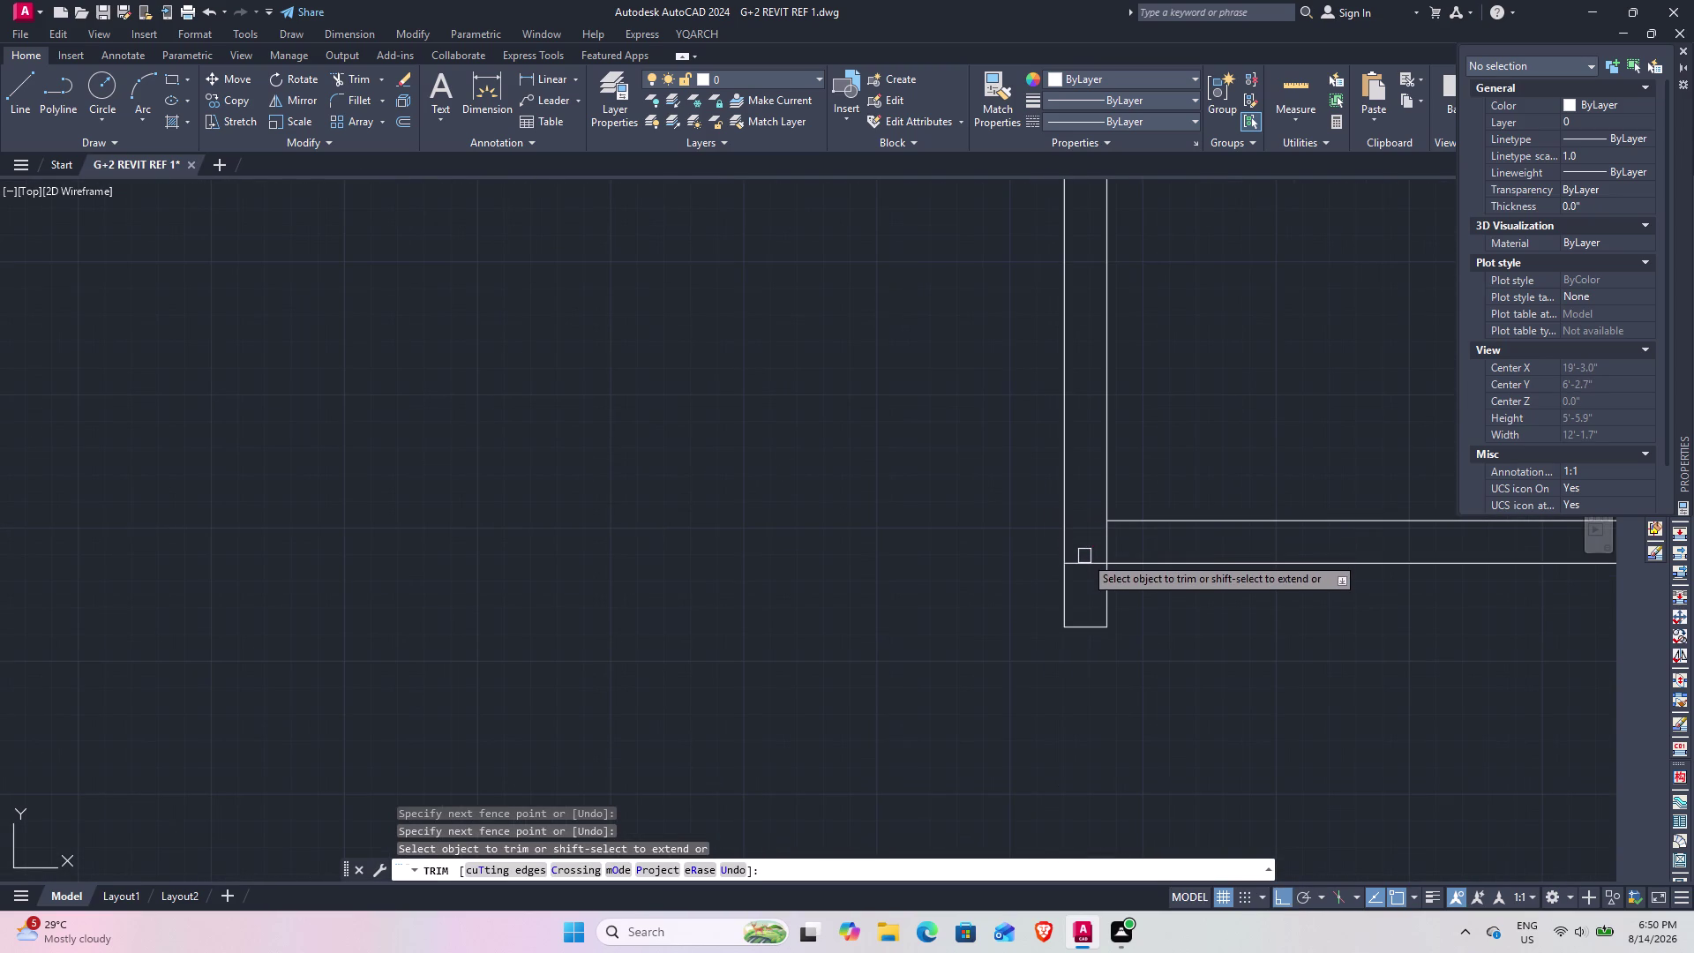
click(1084, 557)
click(1109, 550)
scroll(down, 3)
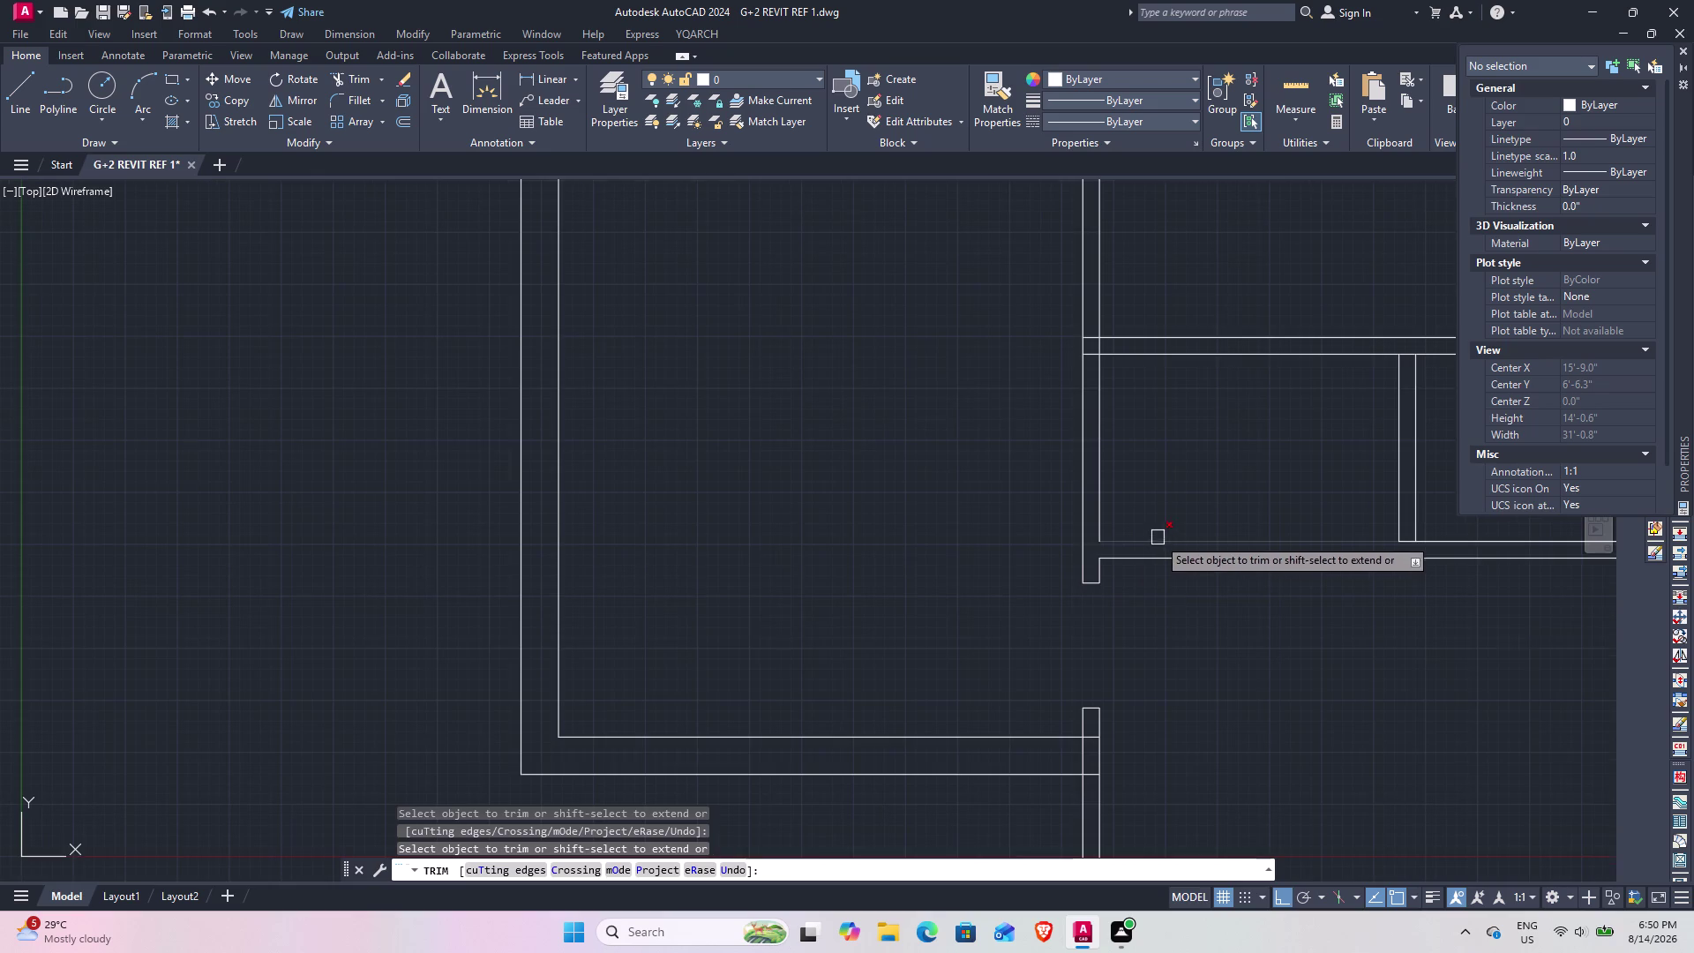
middle_drag(1152, 540, 824, 650)
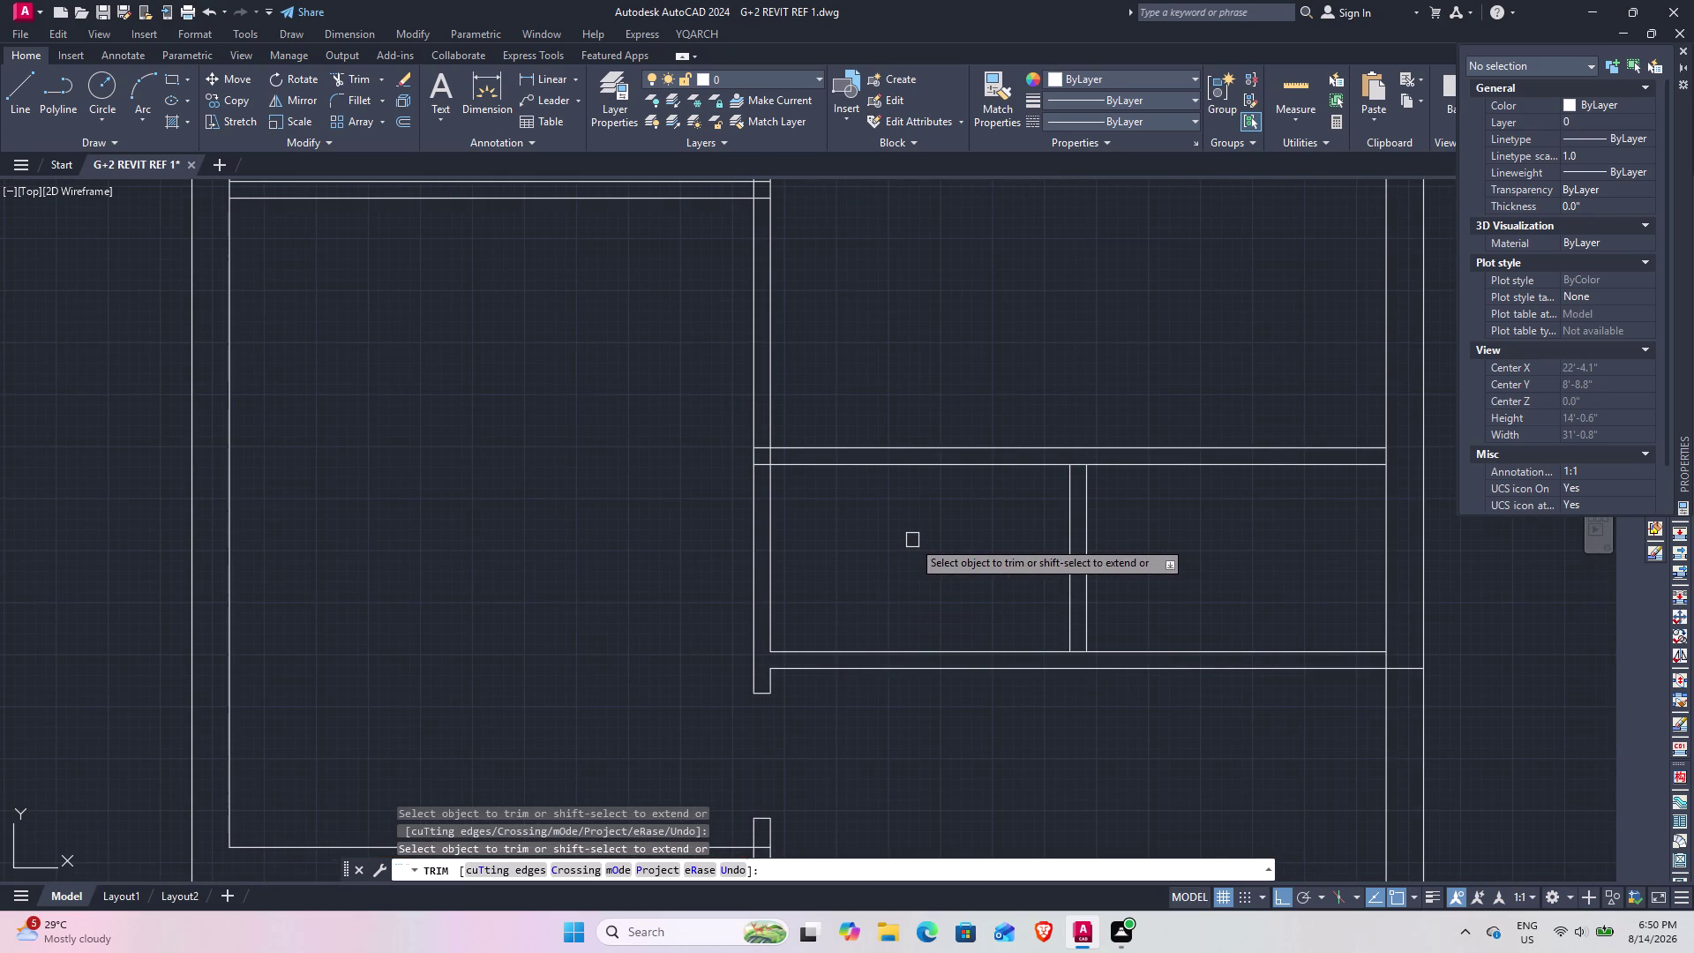
key(Escape)
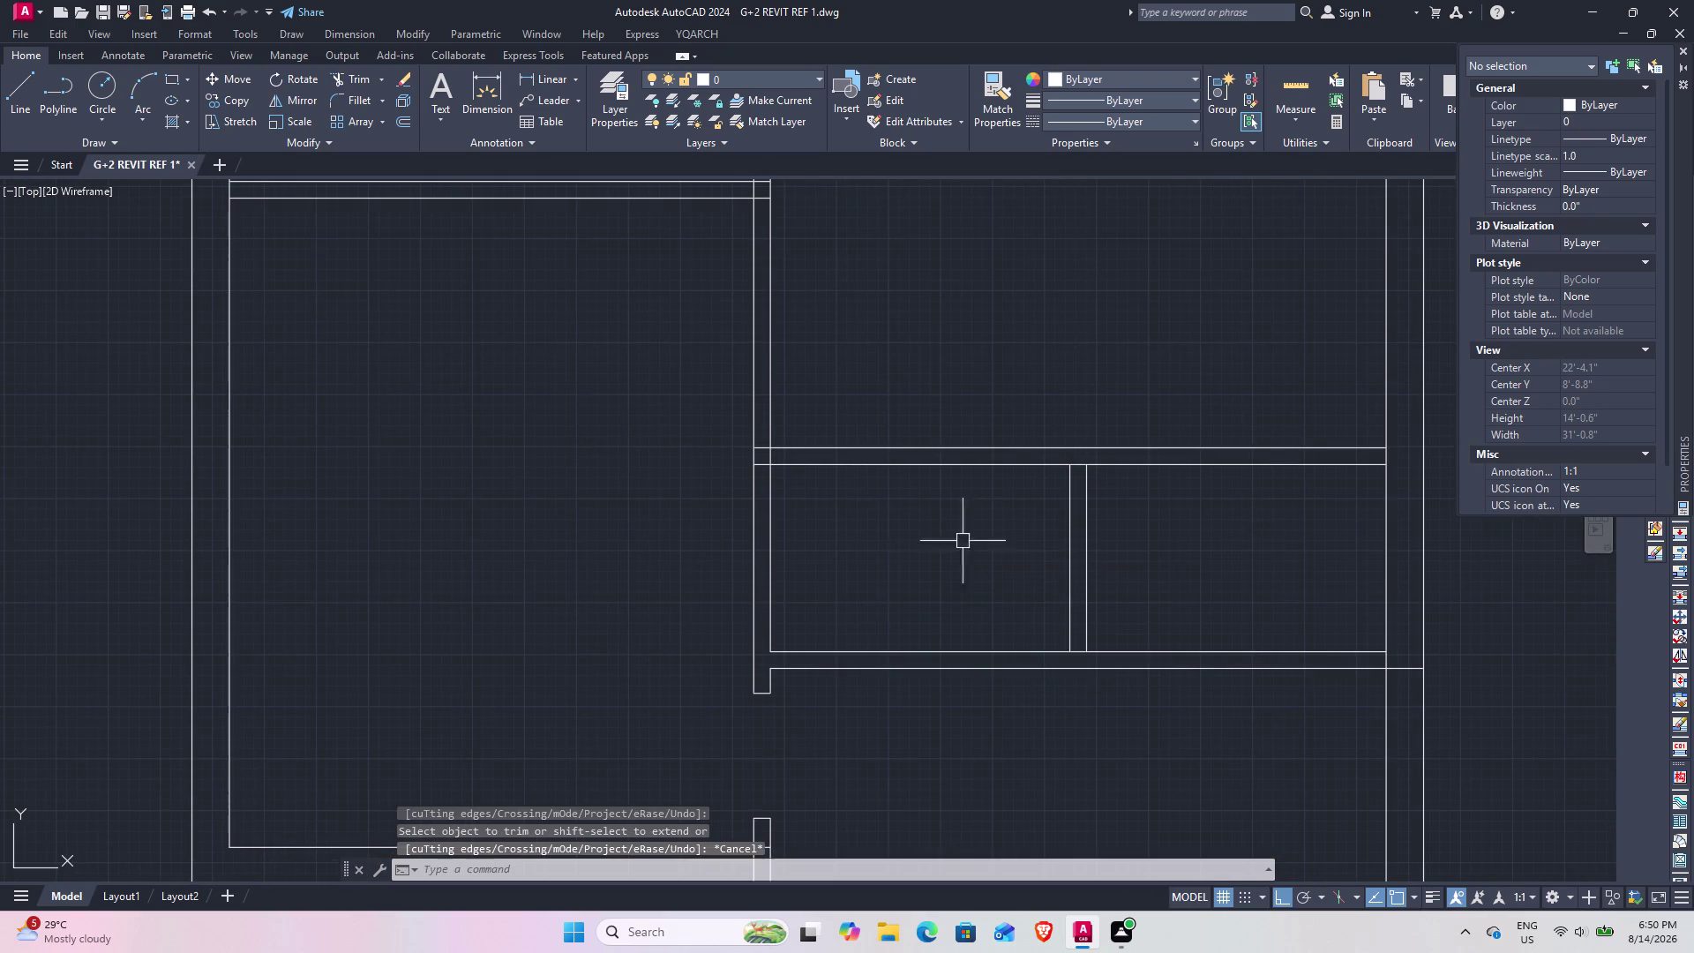
Pan along the lower wall to where the partition meets it.
middle_drag(1097, 567, 901, 565)
scroll(up, 3)
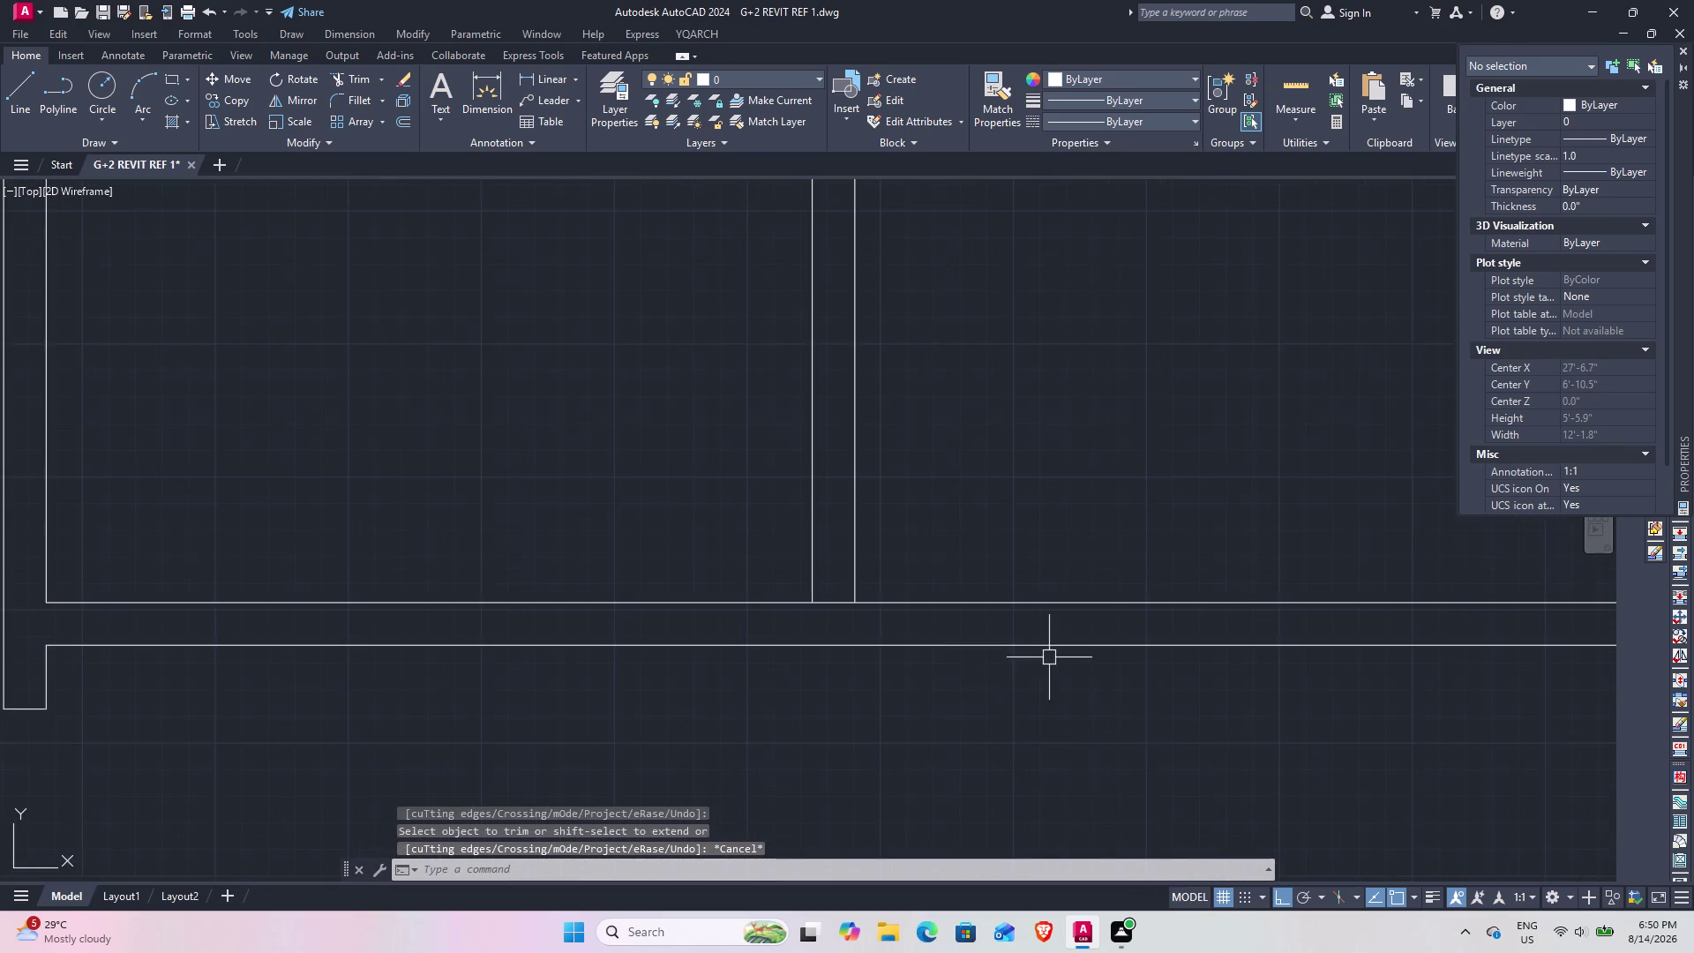
middle_drag(1041, 656, 920, 692)
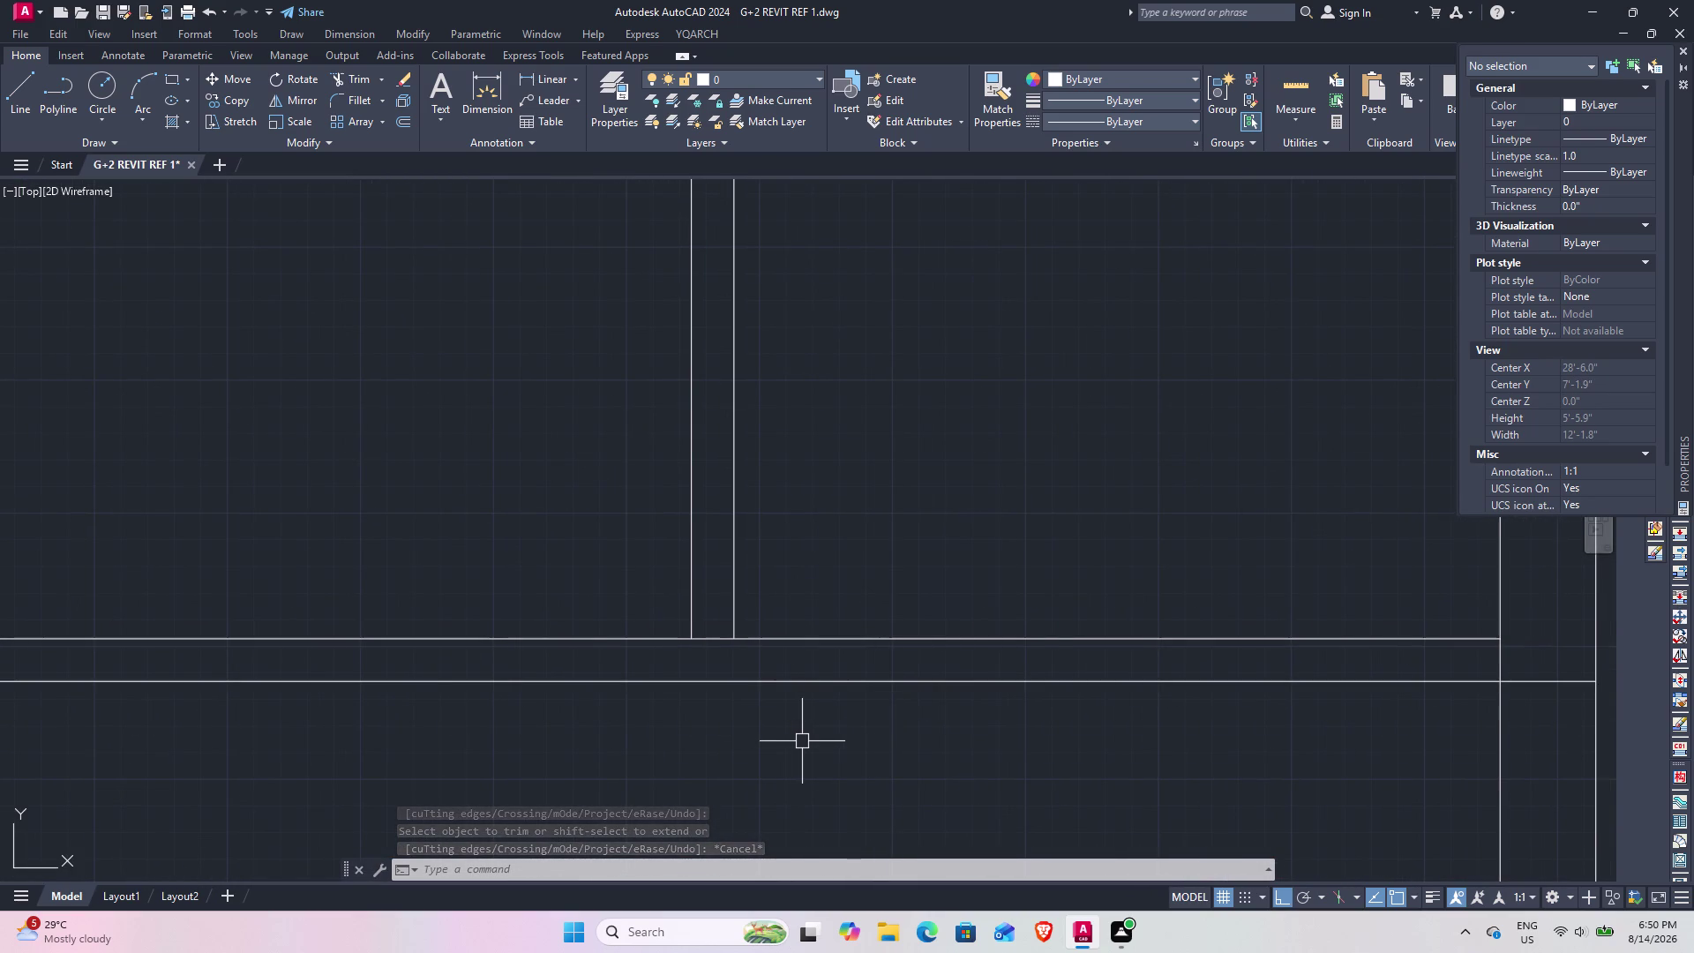
Draw a jamb line starting 6" right of the partition corner, down to the lower wall.
text(l)
key(space)
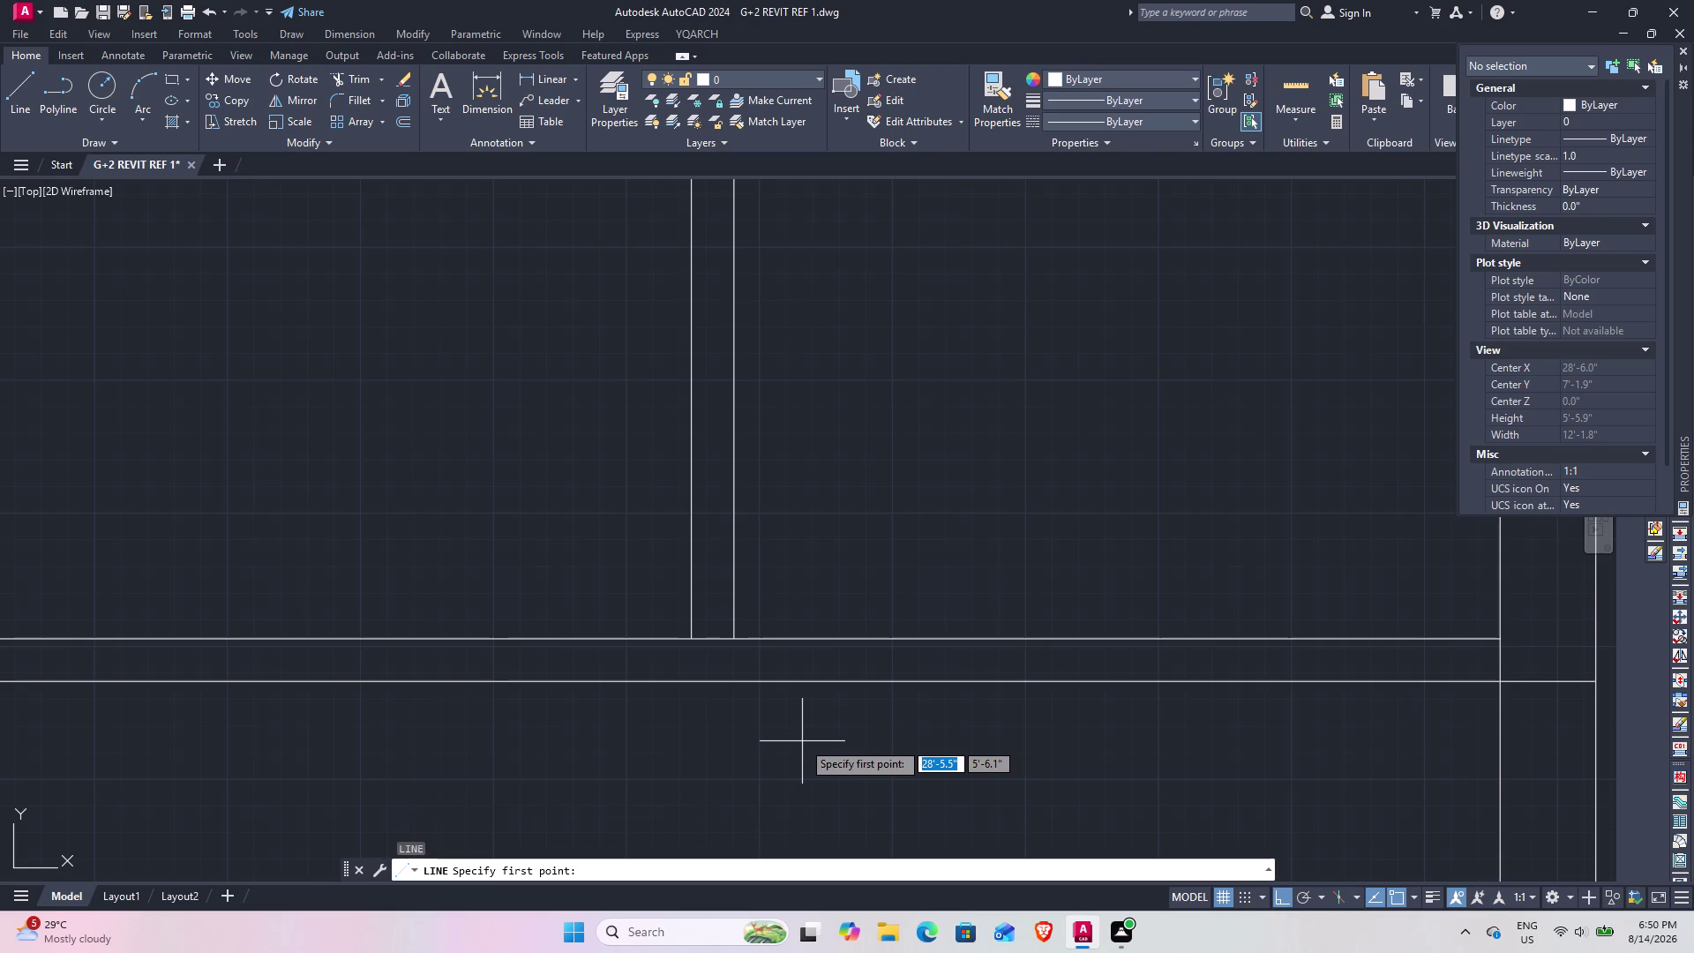
text(tk)
key(space)
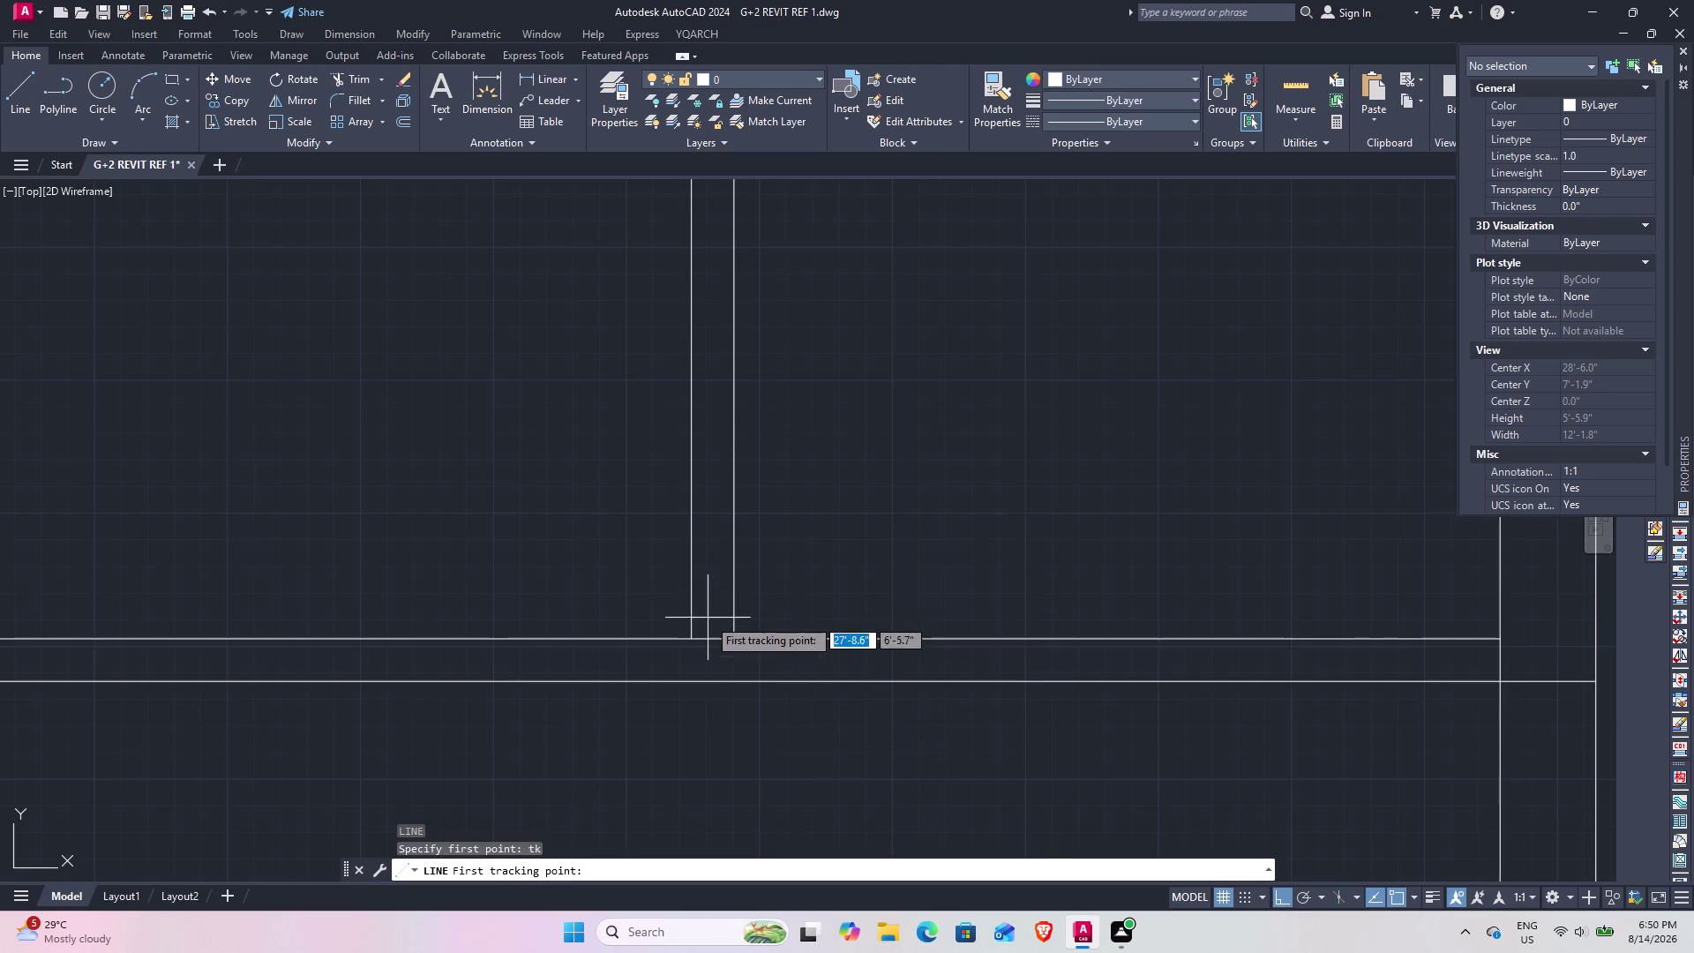
click(739, 638)
text(6)
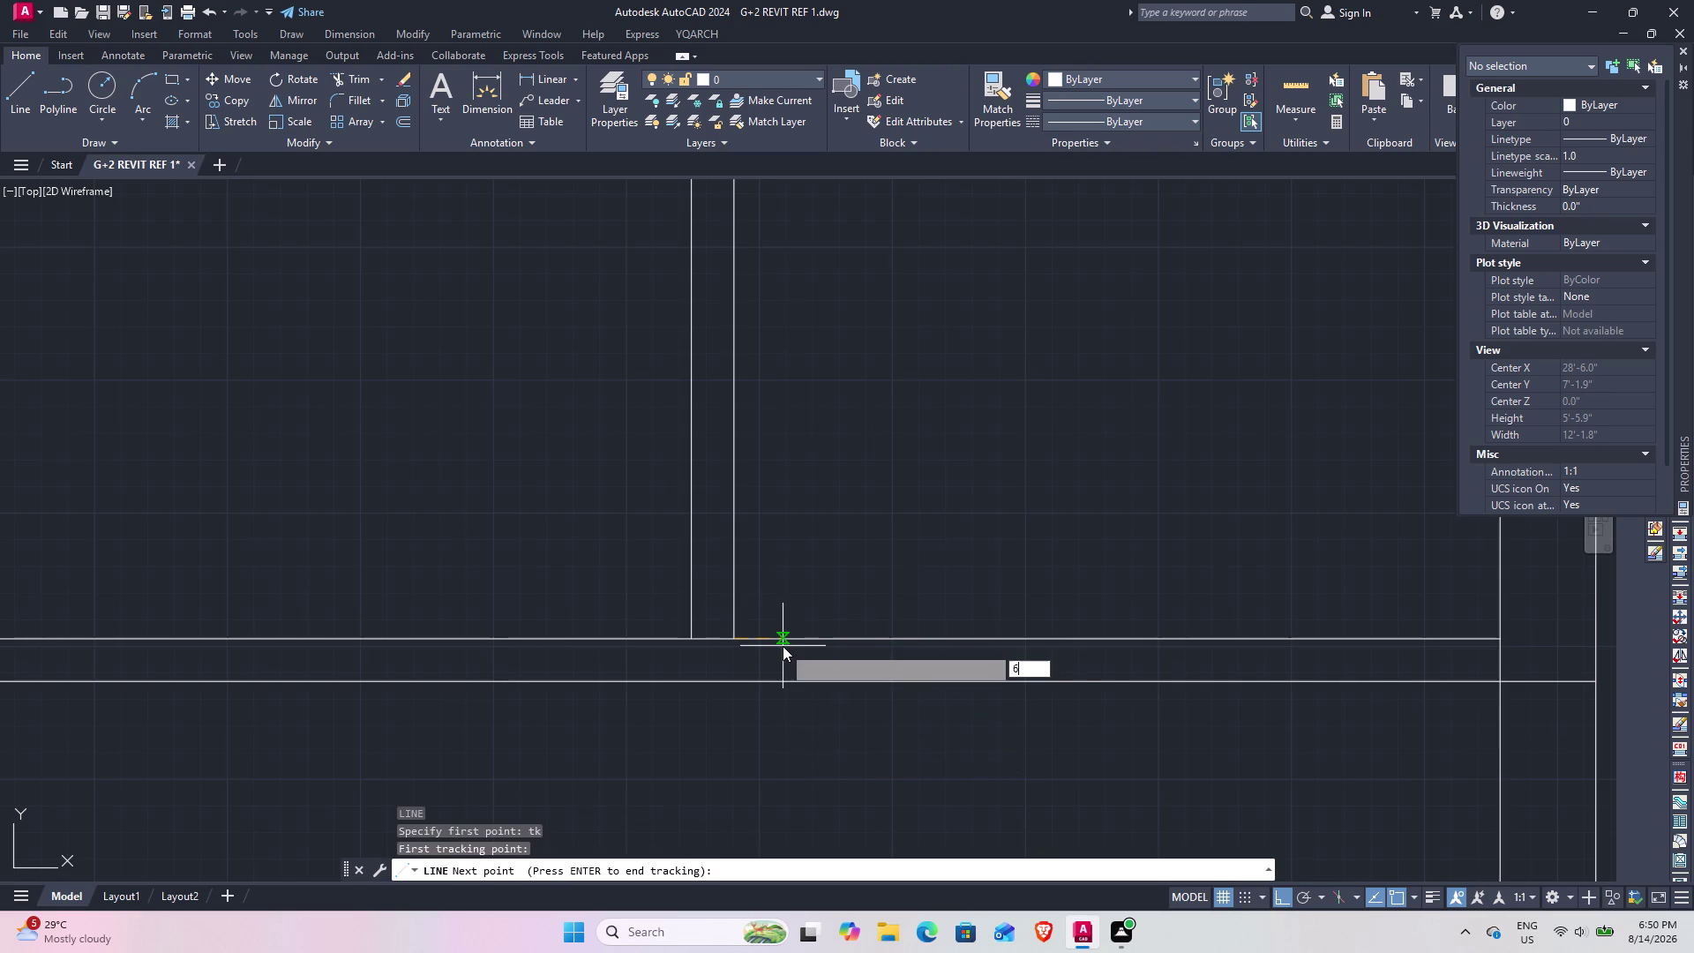
text(")
key(Return)
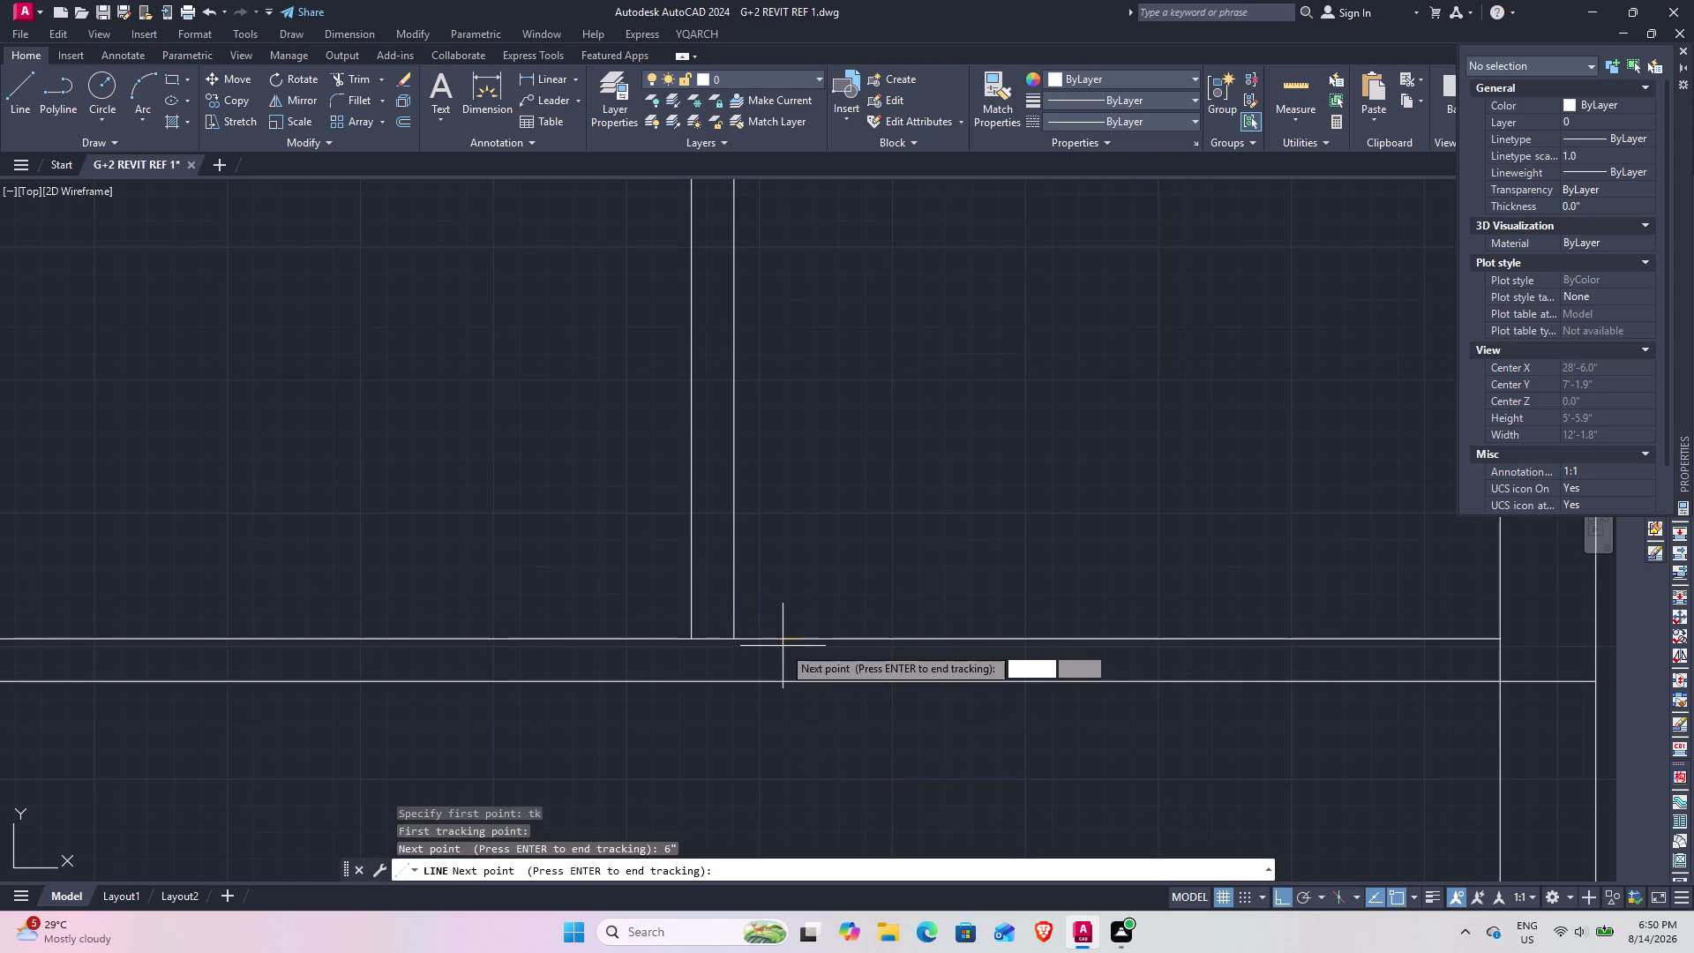
key(space)
click(802, 686)
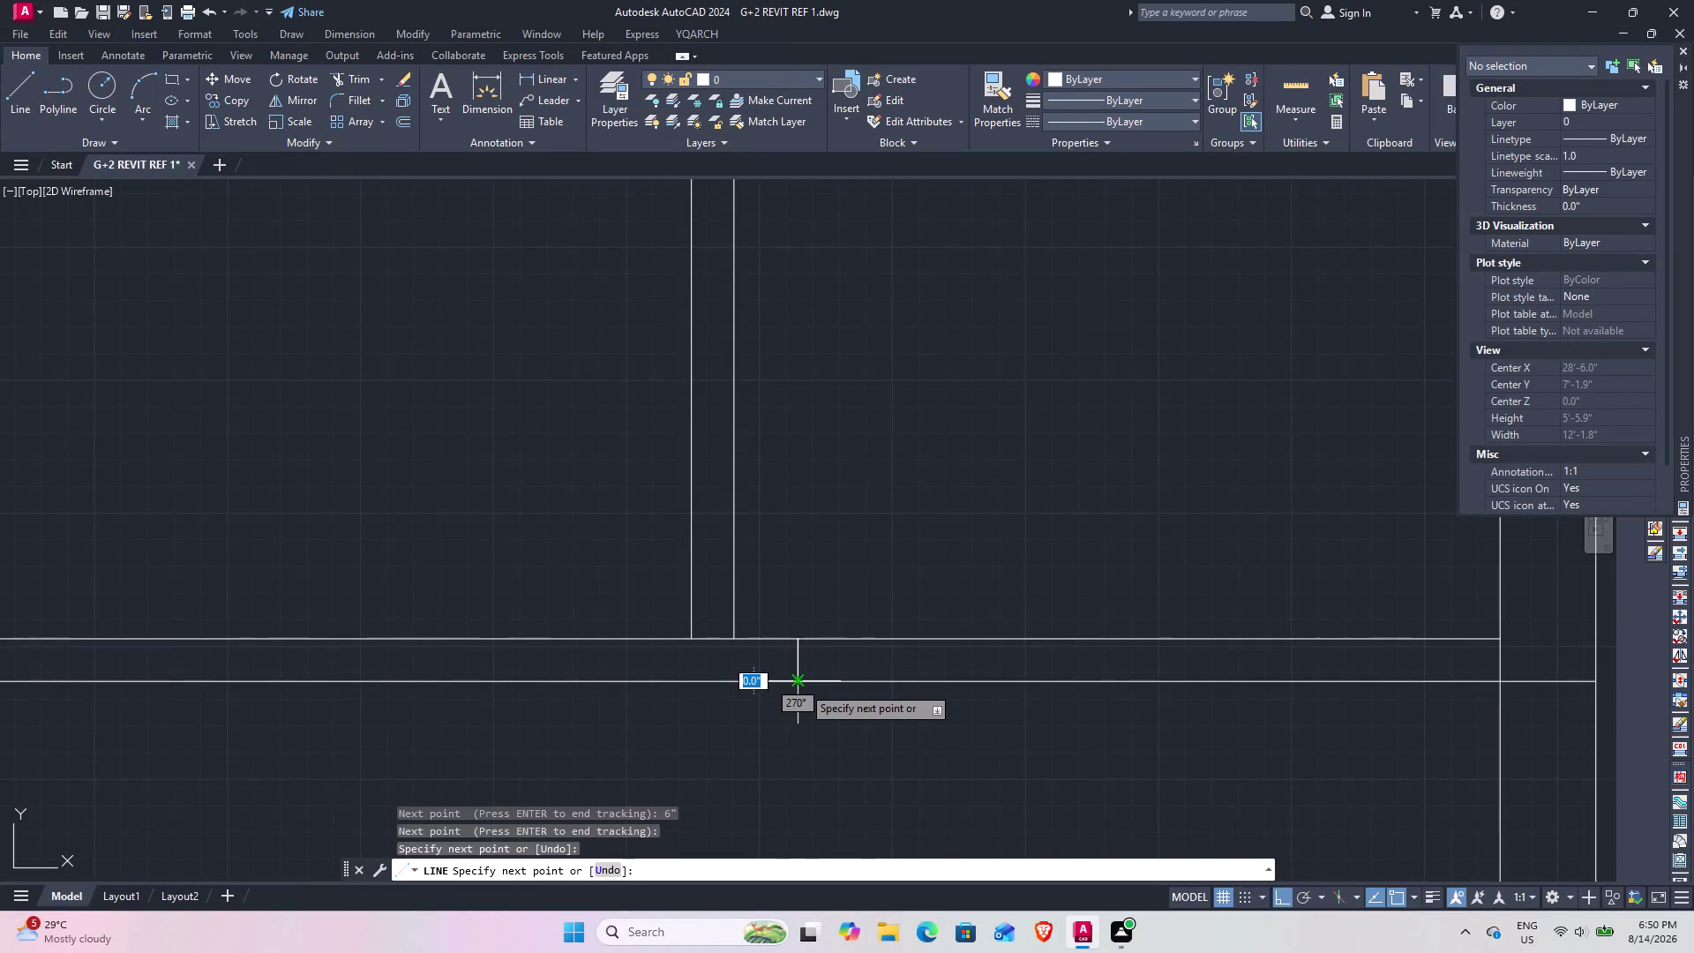
text(`o)
key(space)
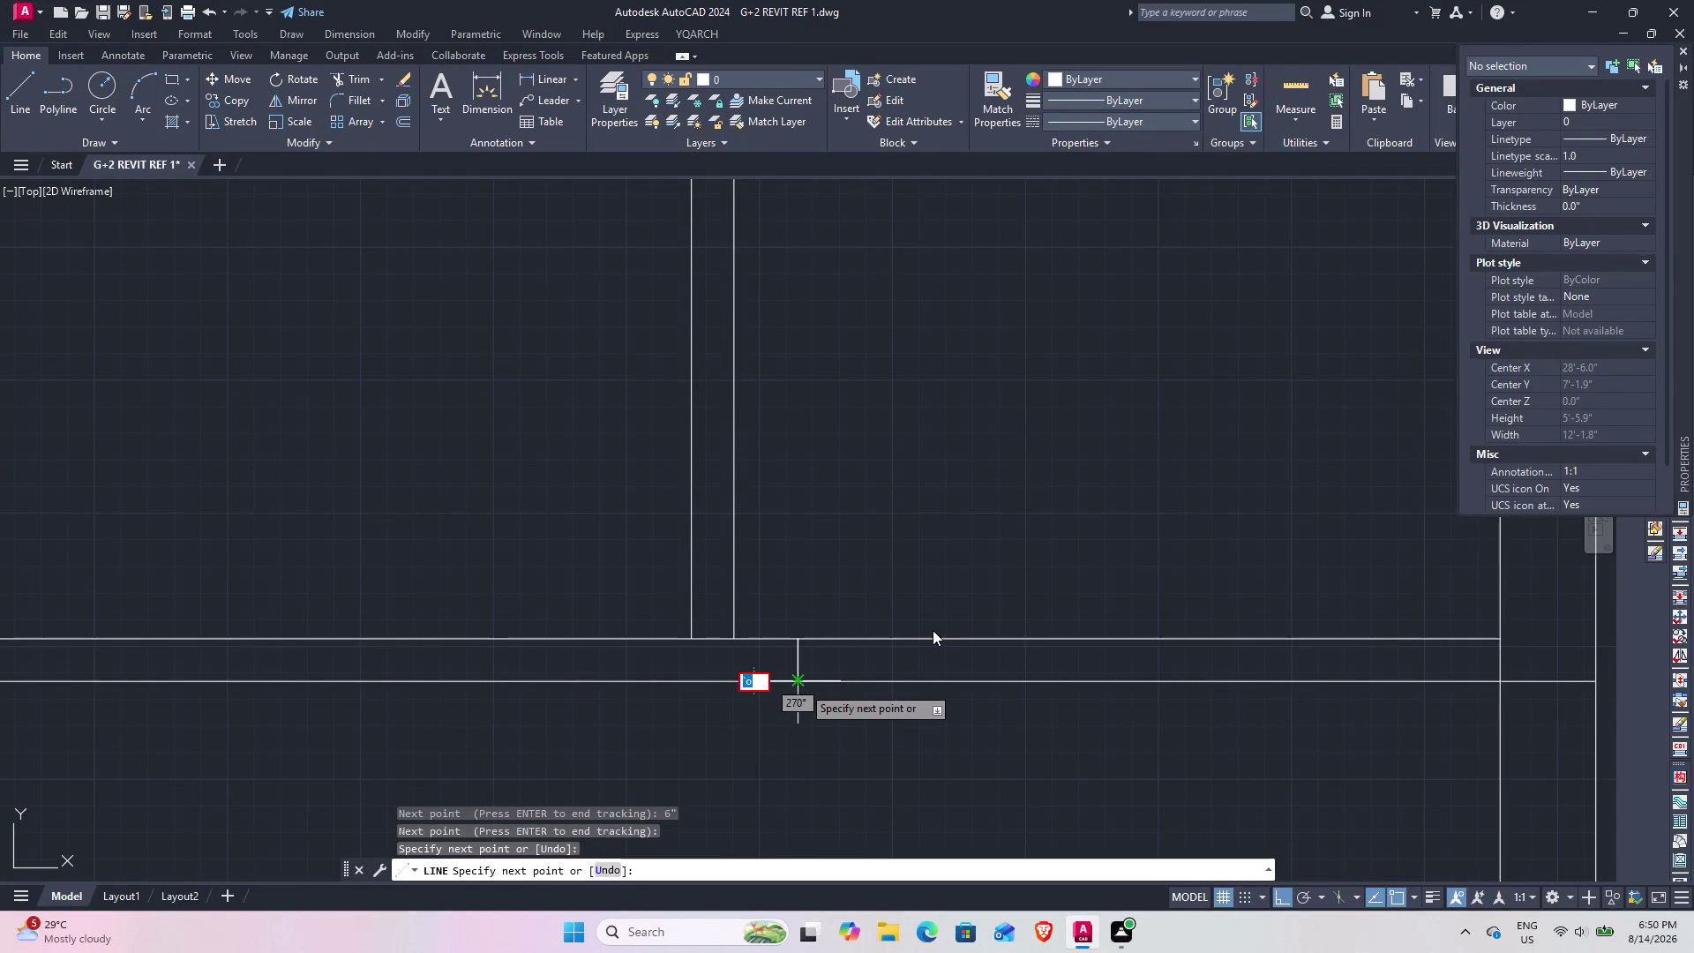
key(grave)
key(Escape)
key(Escape)
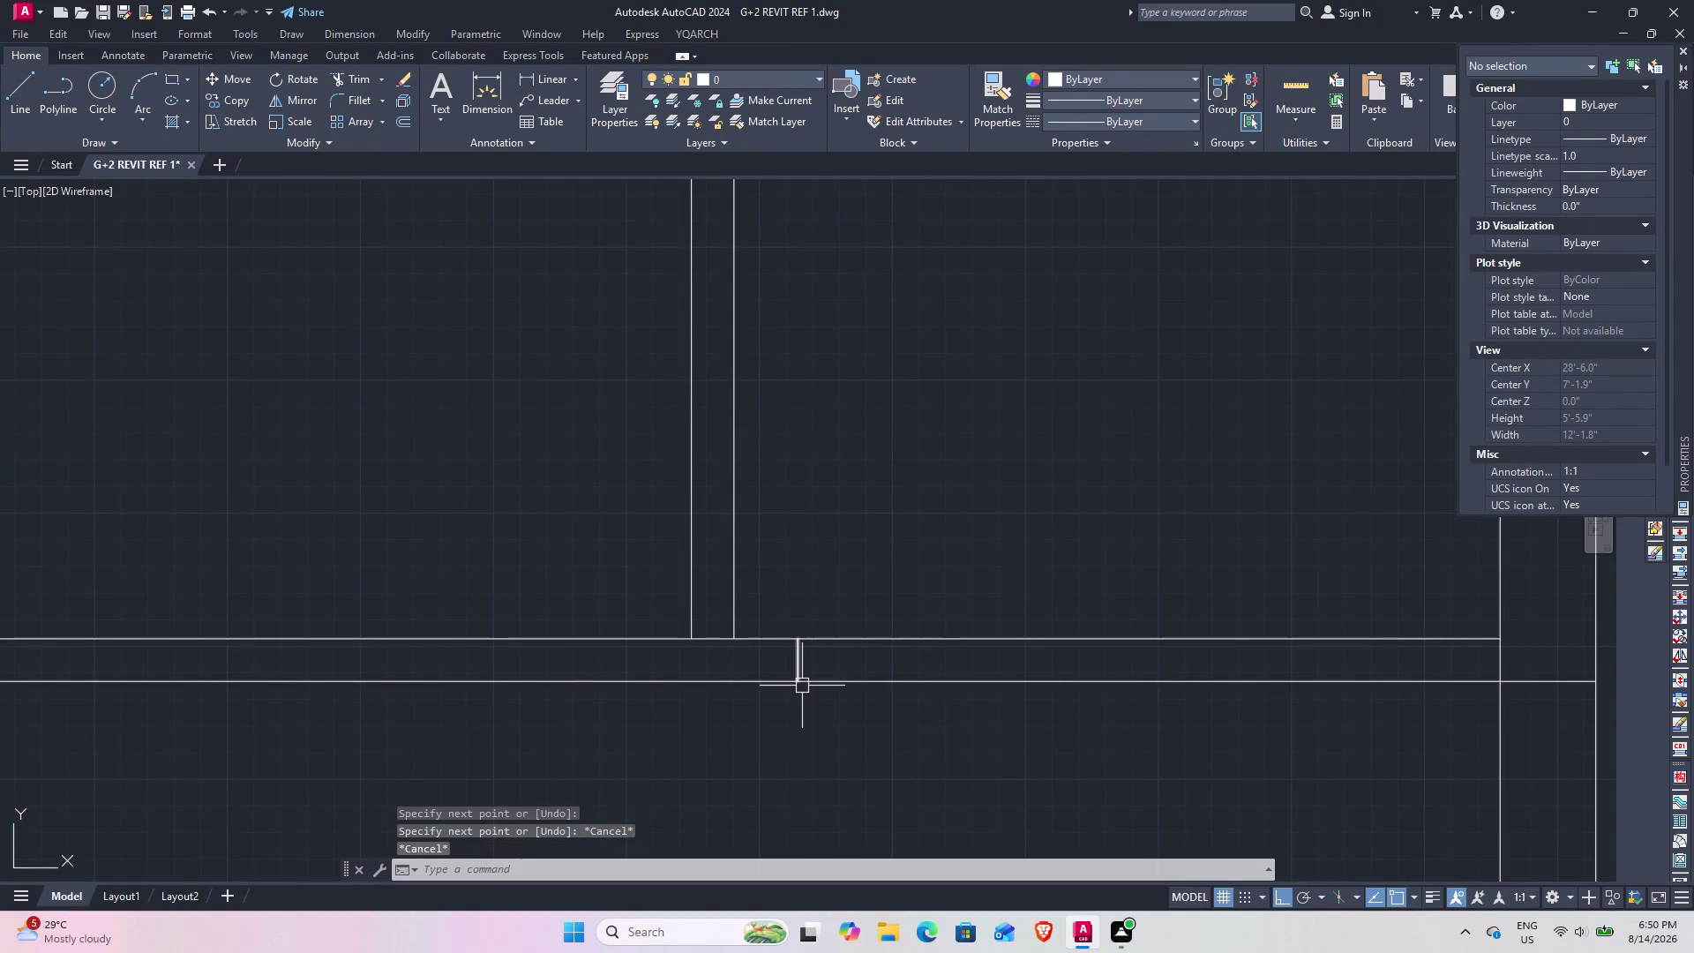
Offset the jamb line 2' to the right for the opening's other side.
text(o)
key(space)
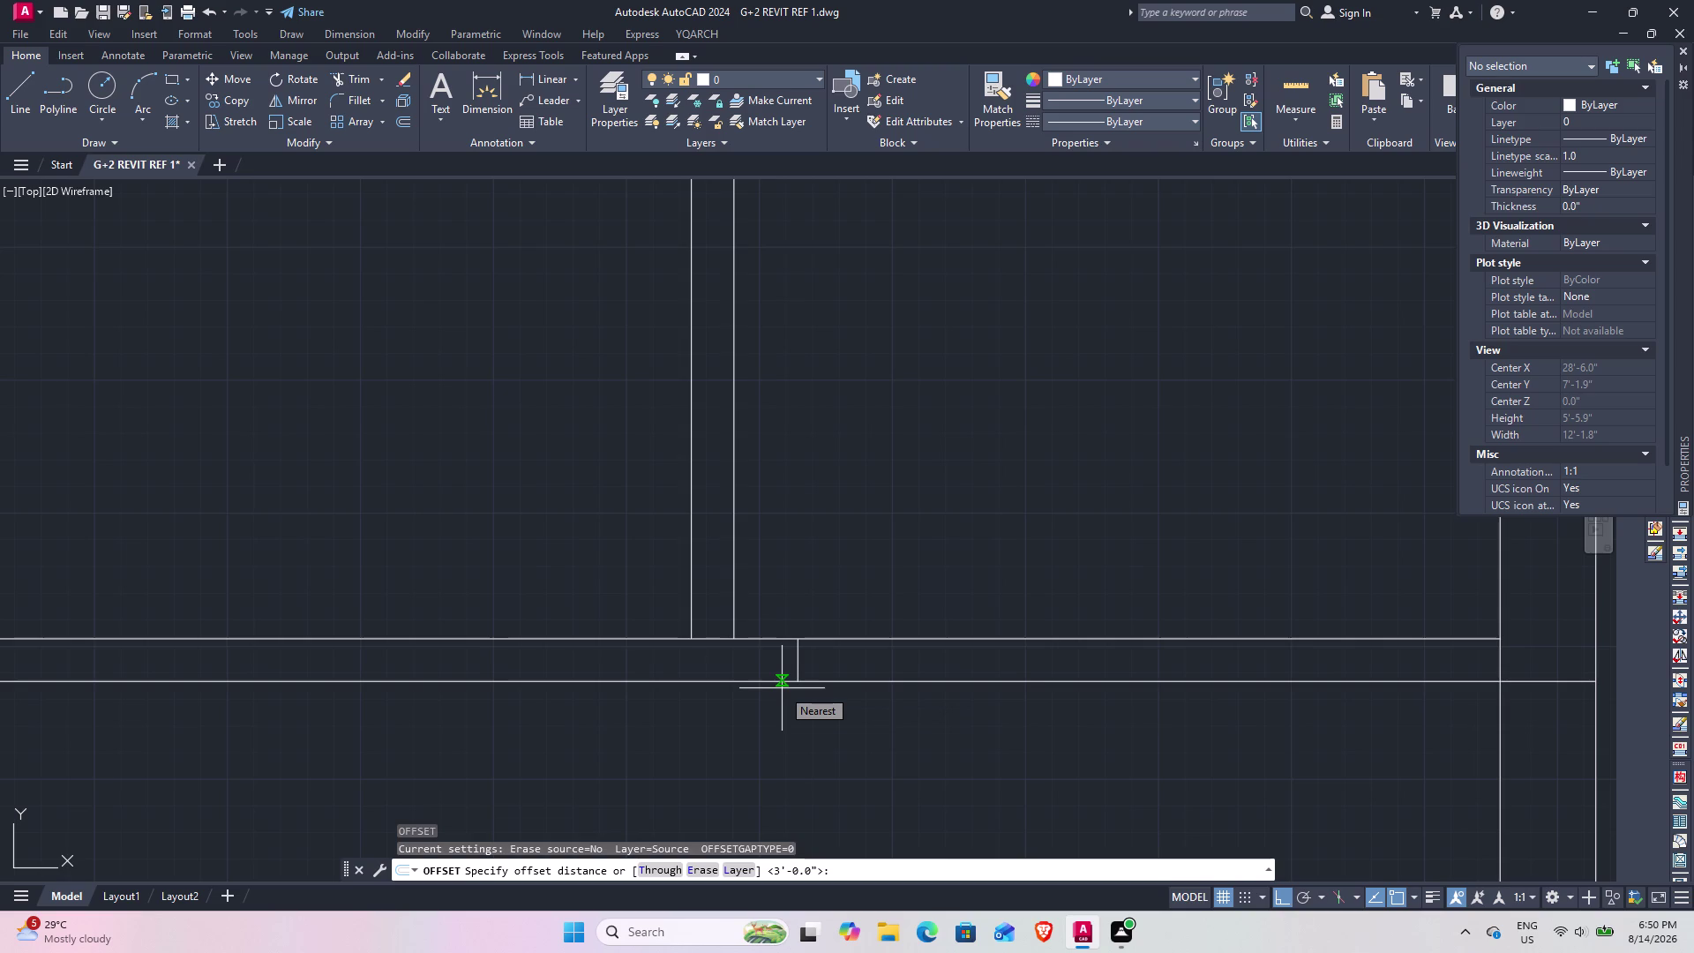
text(2')
key(Return)
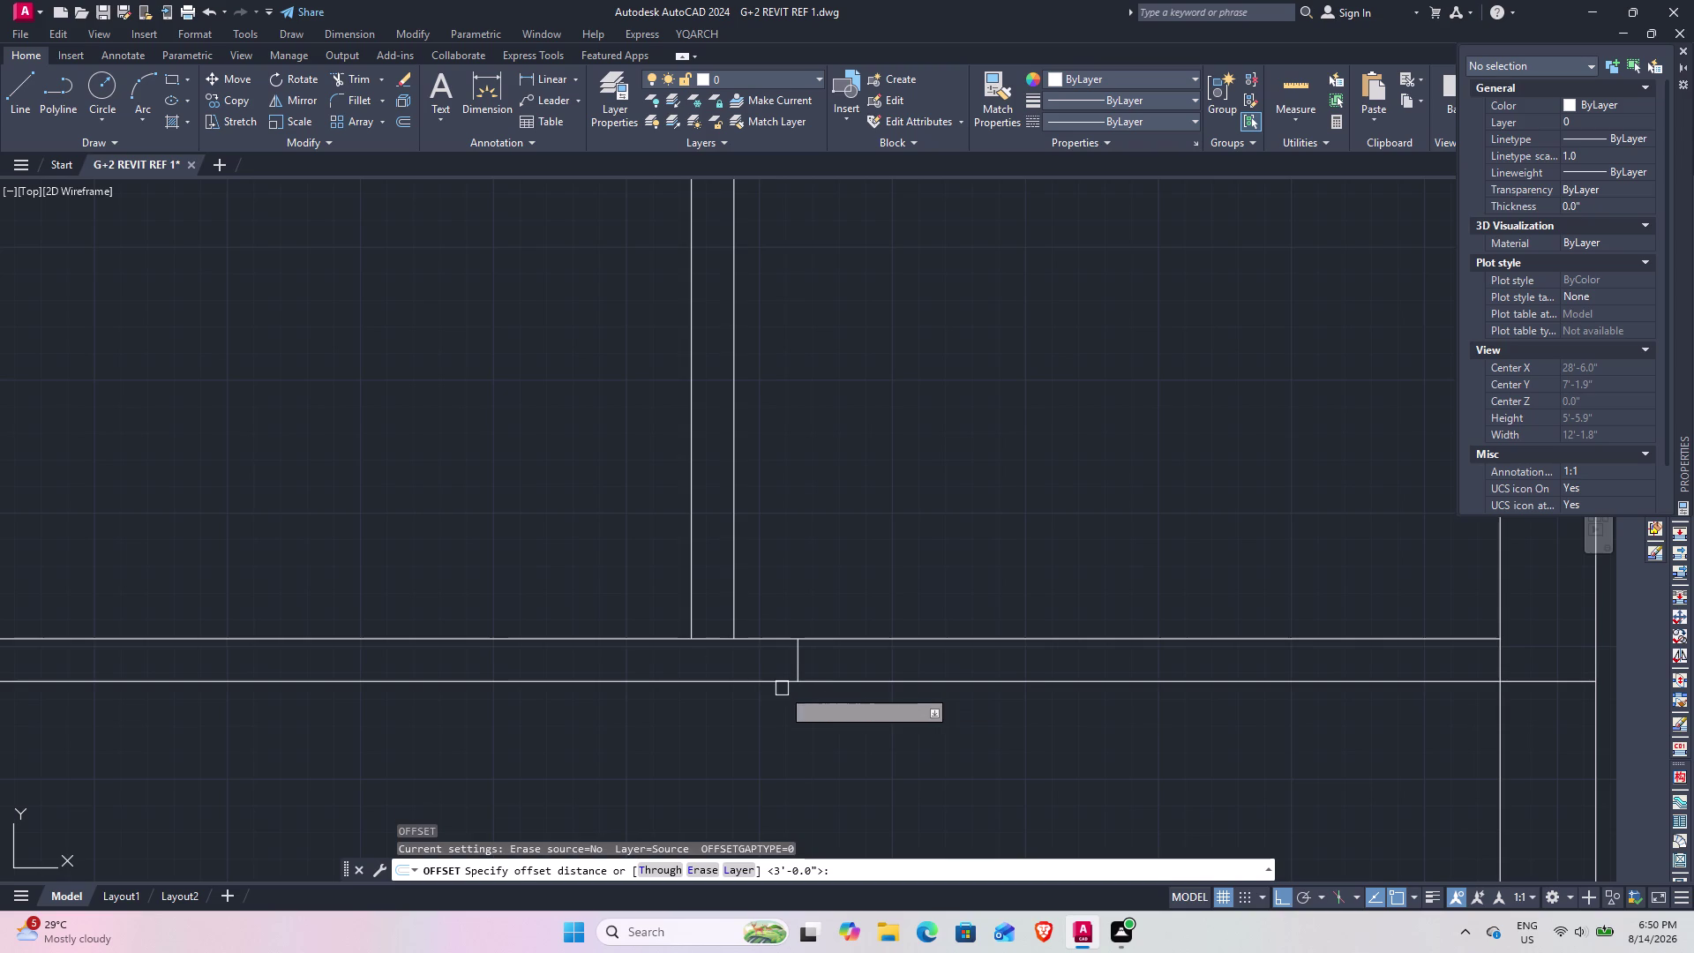
click(801, 656)
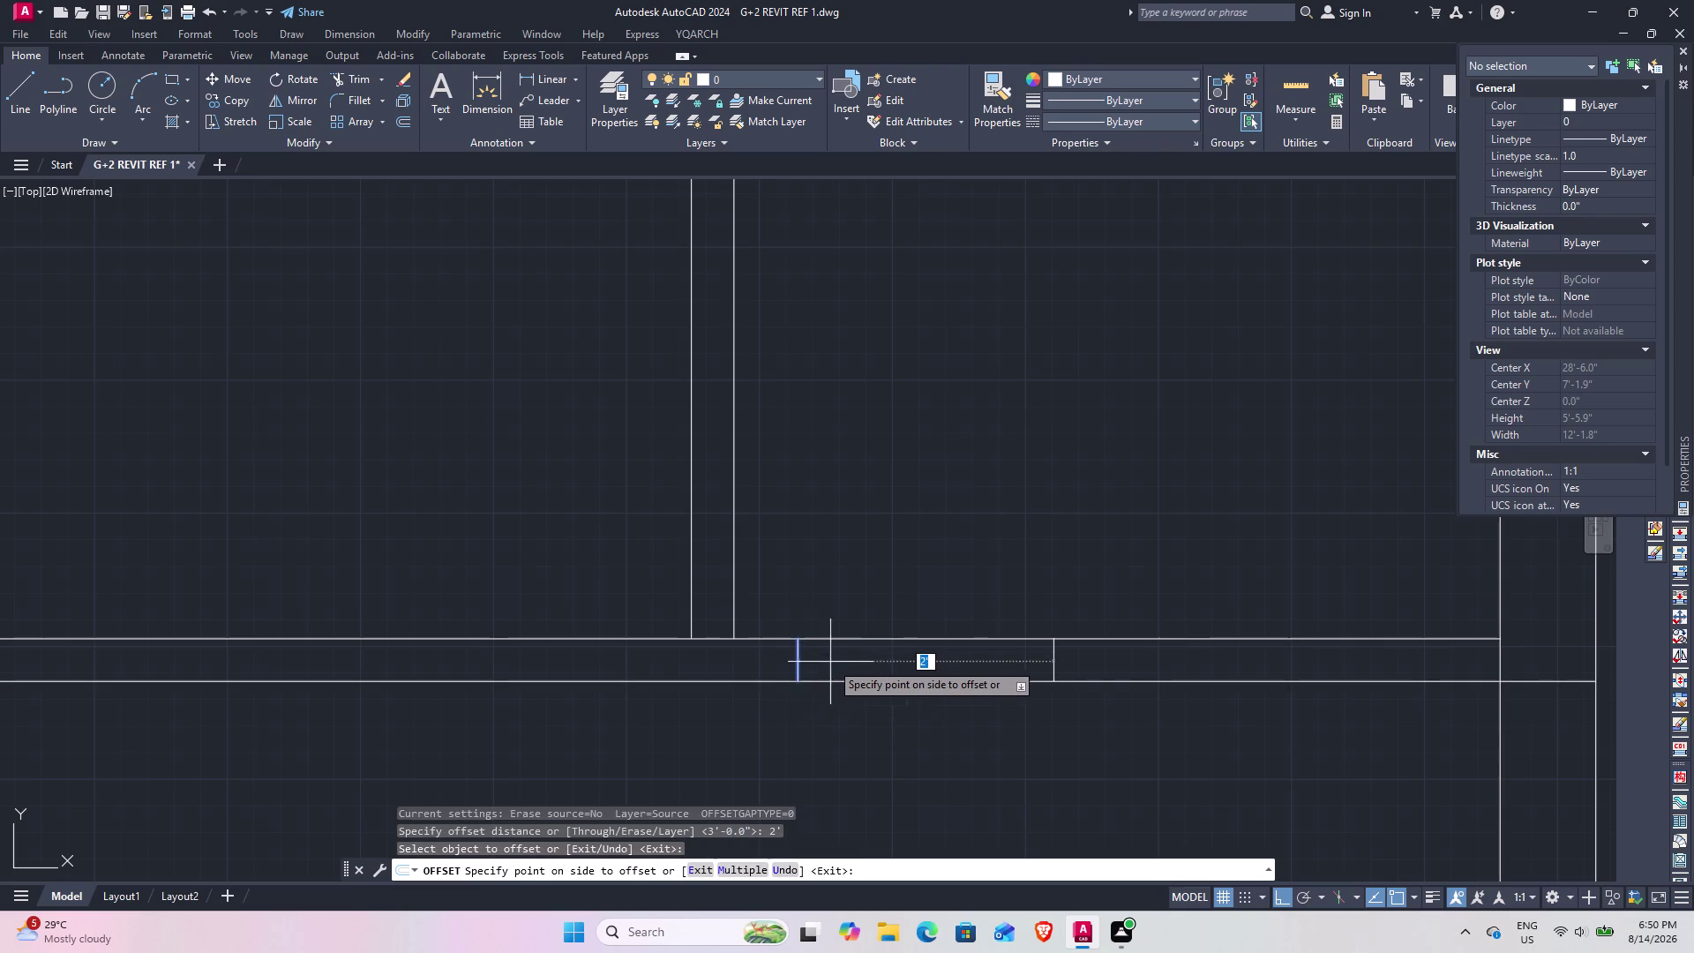
click(862, 663)
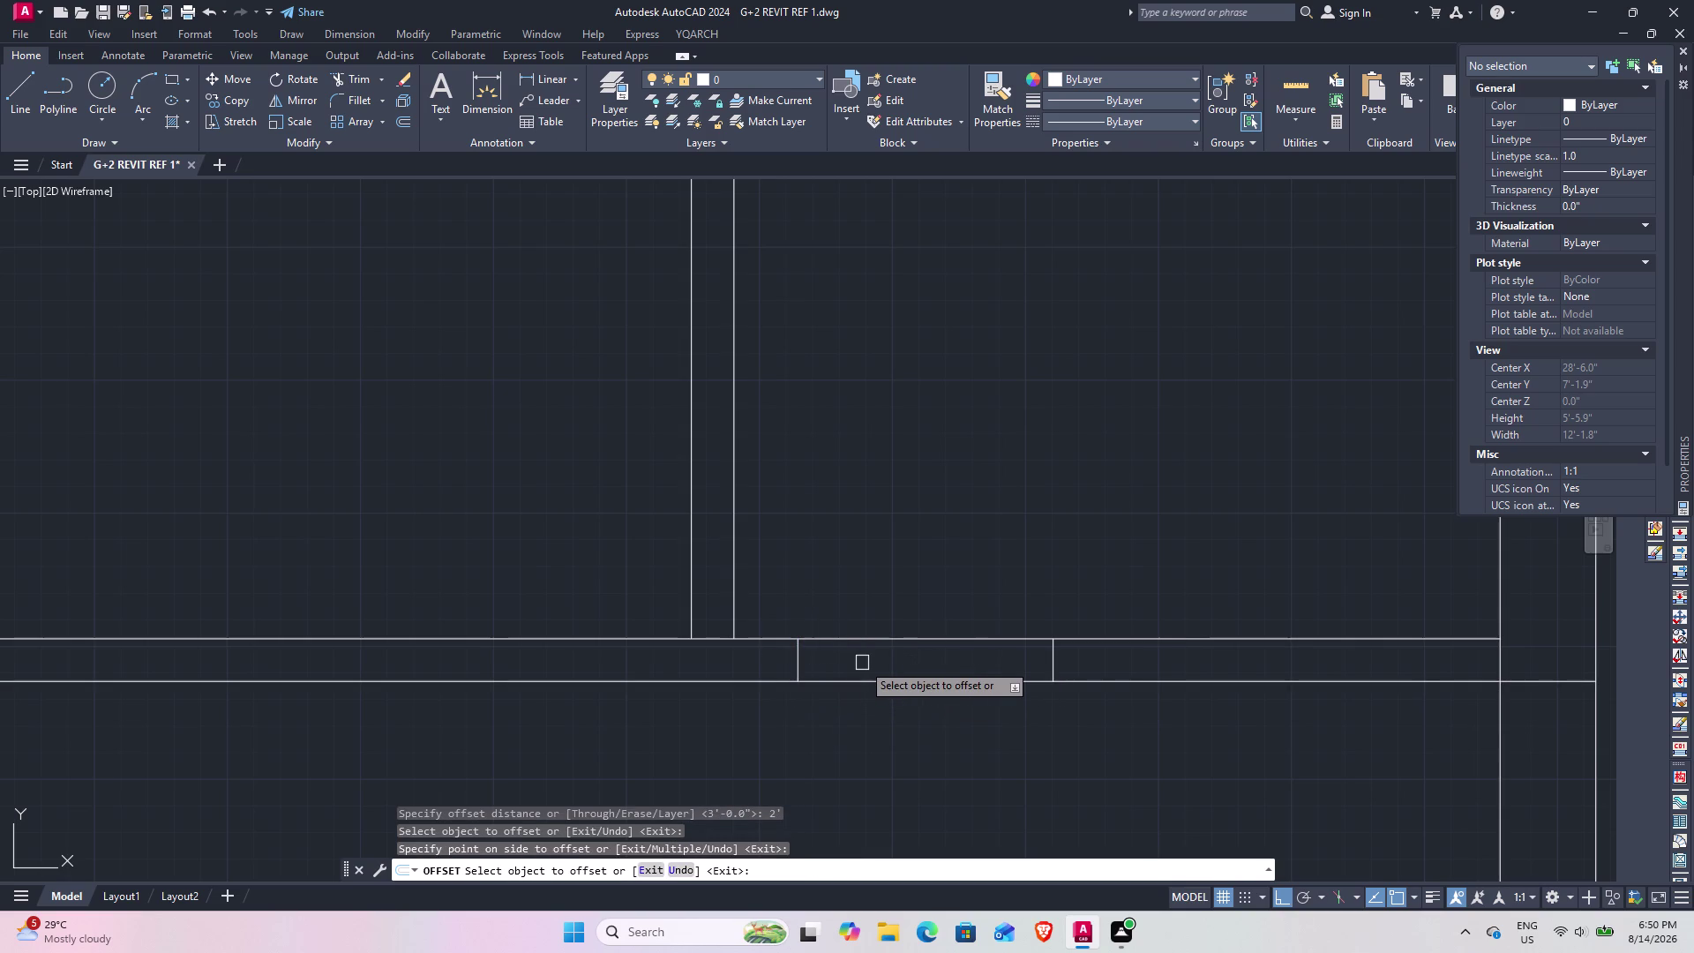
key(Escape)
Trim both wall lines between the two jambs.
text(tr)
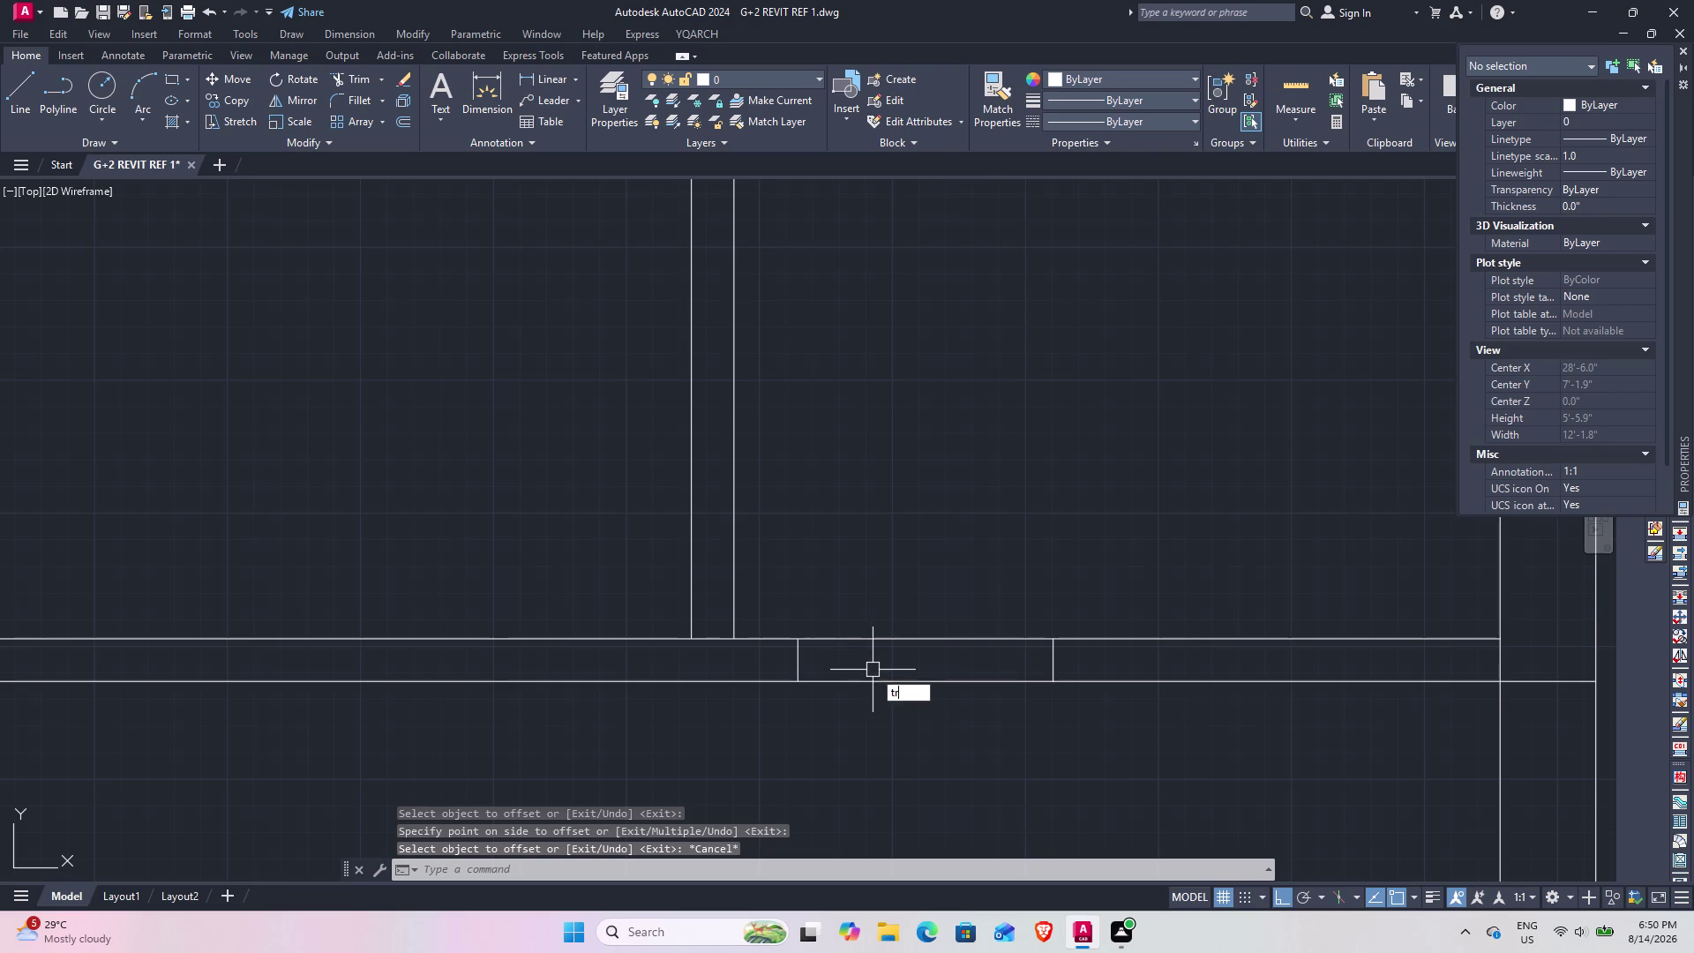
key(space)
click(893, 571)
click(908, 740)
scroll(down, 3)
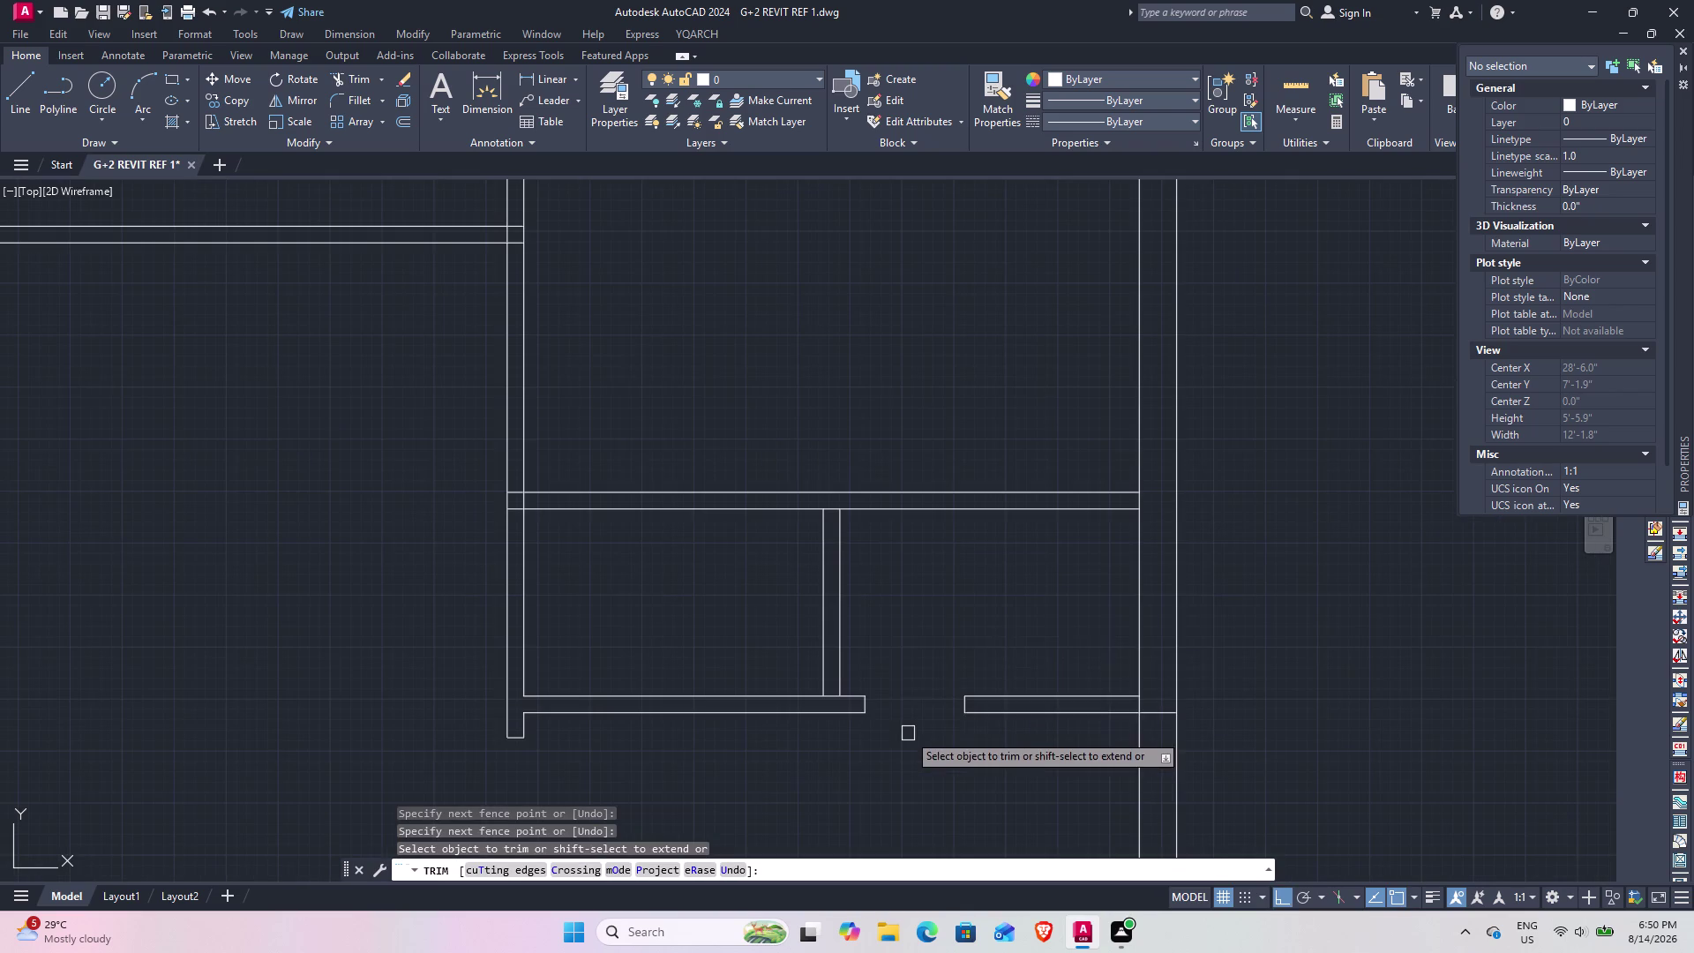
Trim the crossing wall lines at the junction right of the new opening.
key(Escape)
middle_drag(1057, 681, 1042, 676)
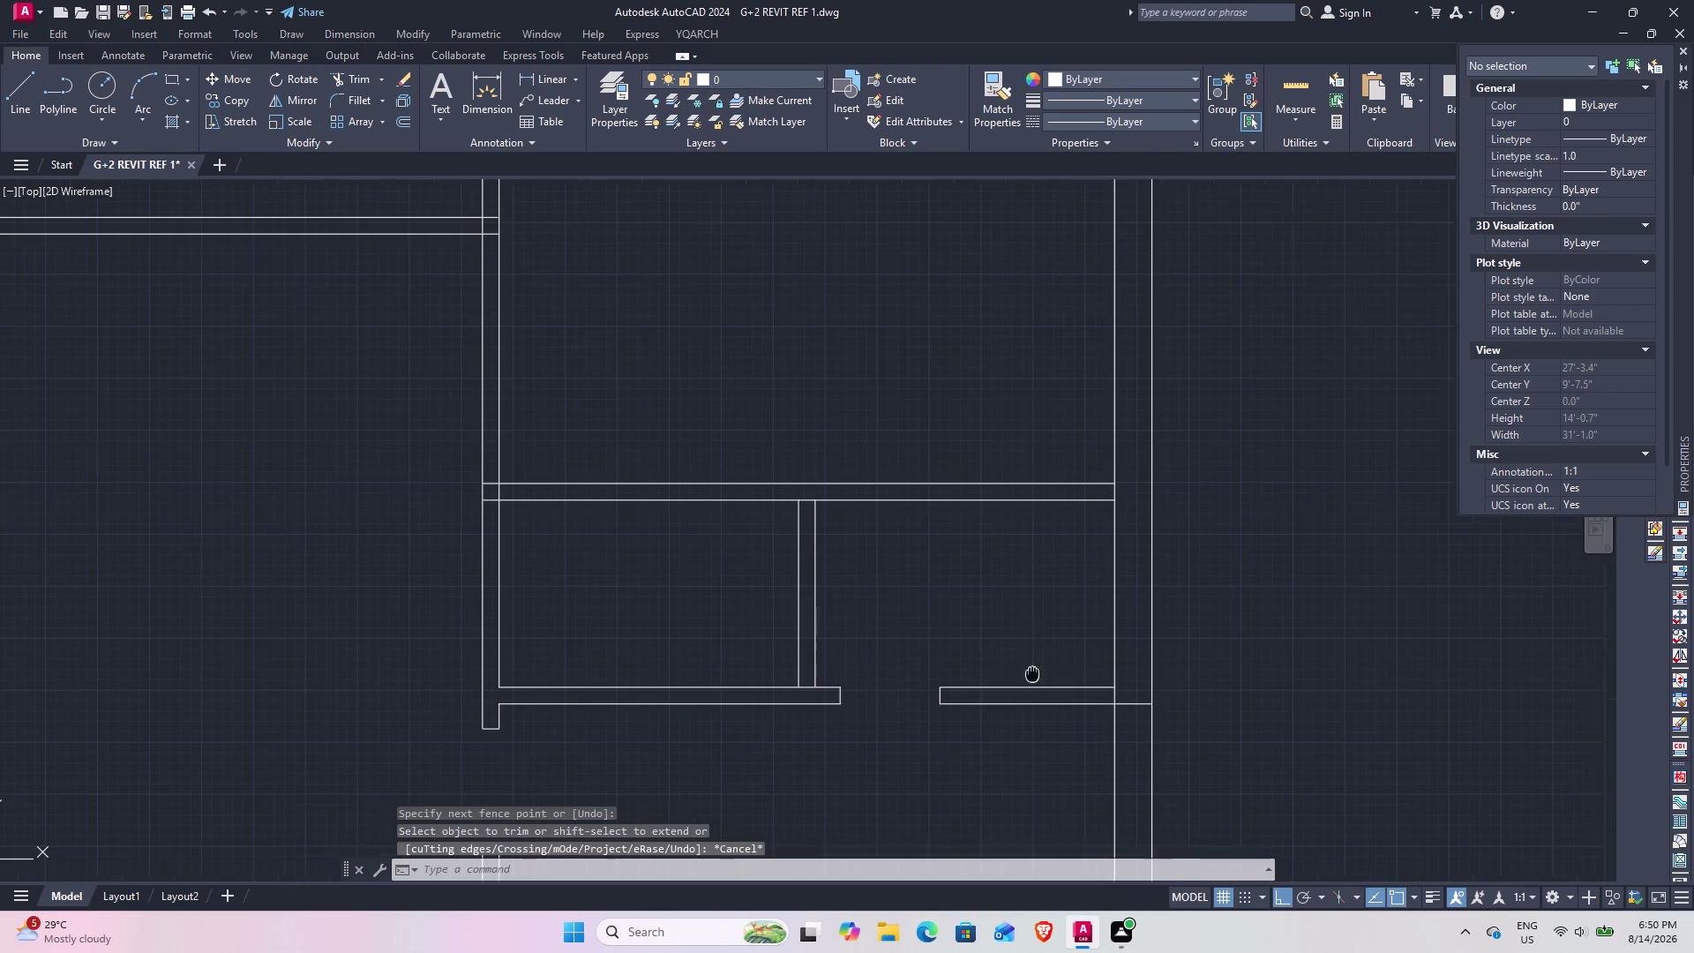
middle_drag(1042, 676, 922, 629)
middle_drag(957, 690, 931, 678)
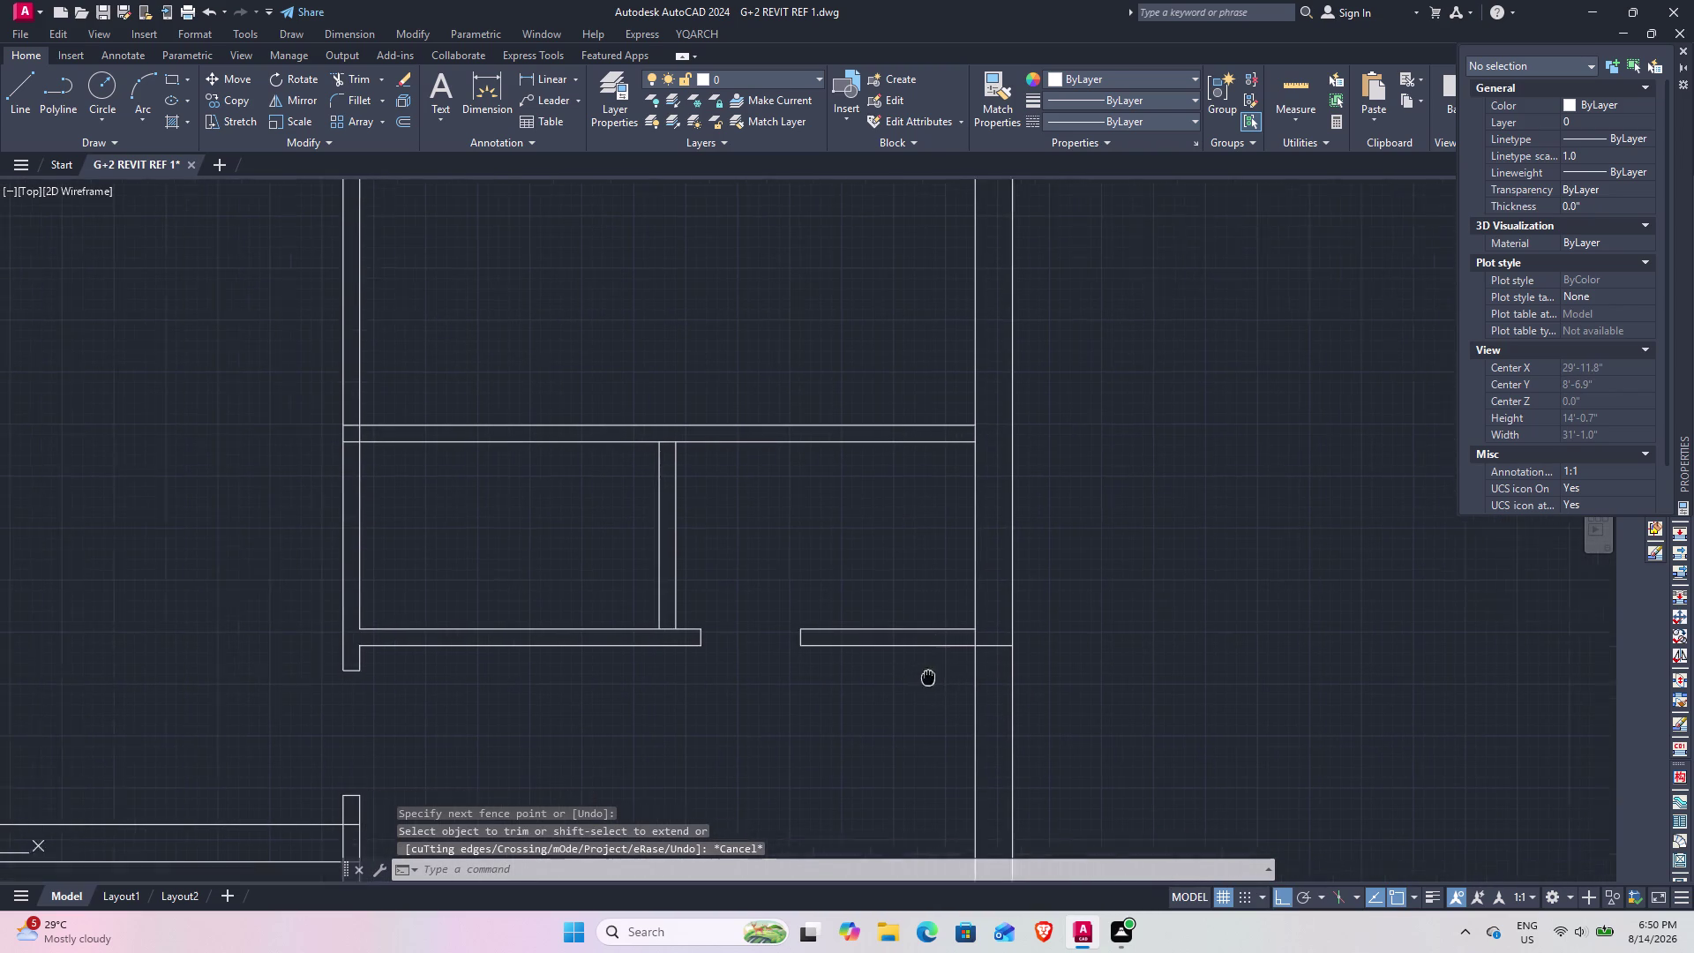
middle_drag(931, 679, 751, 635)
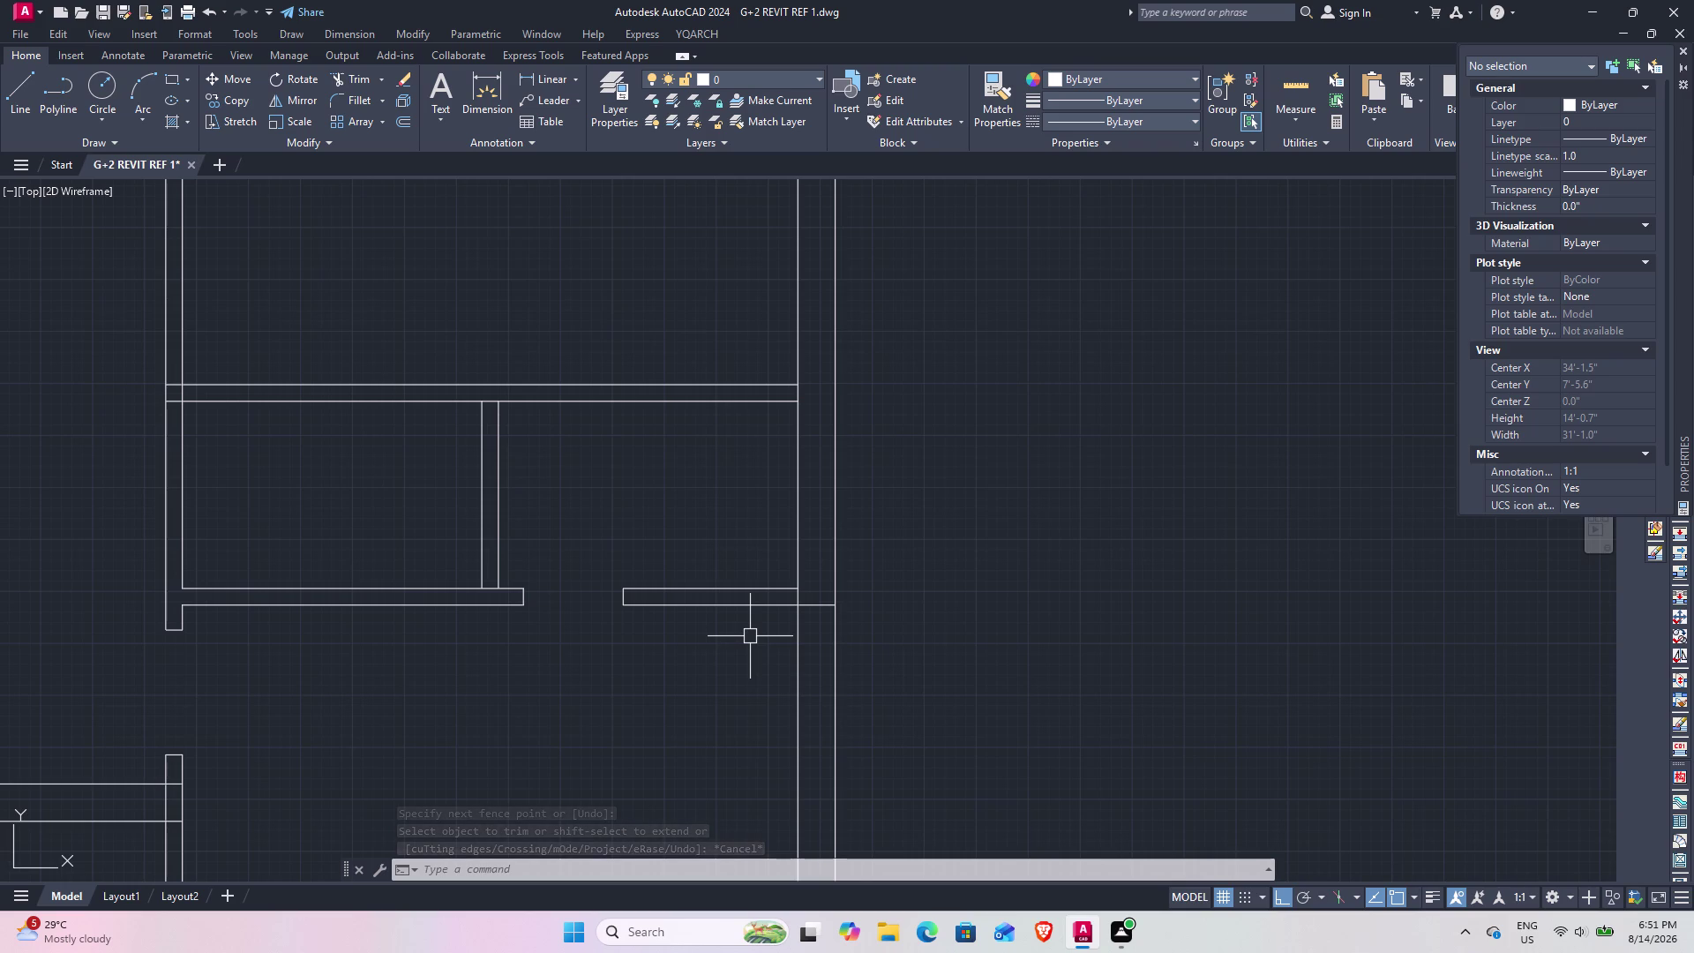
key(t)
key(r)
key(space)
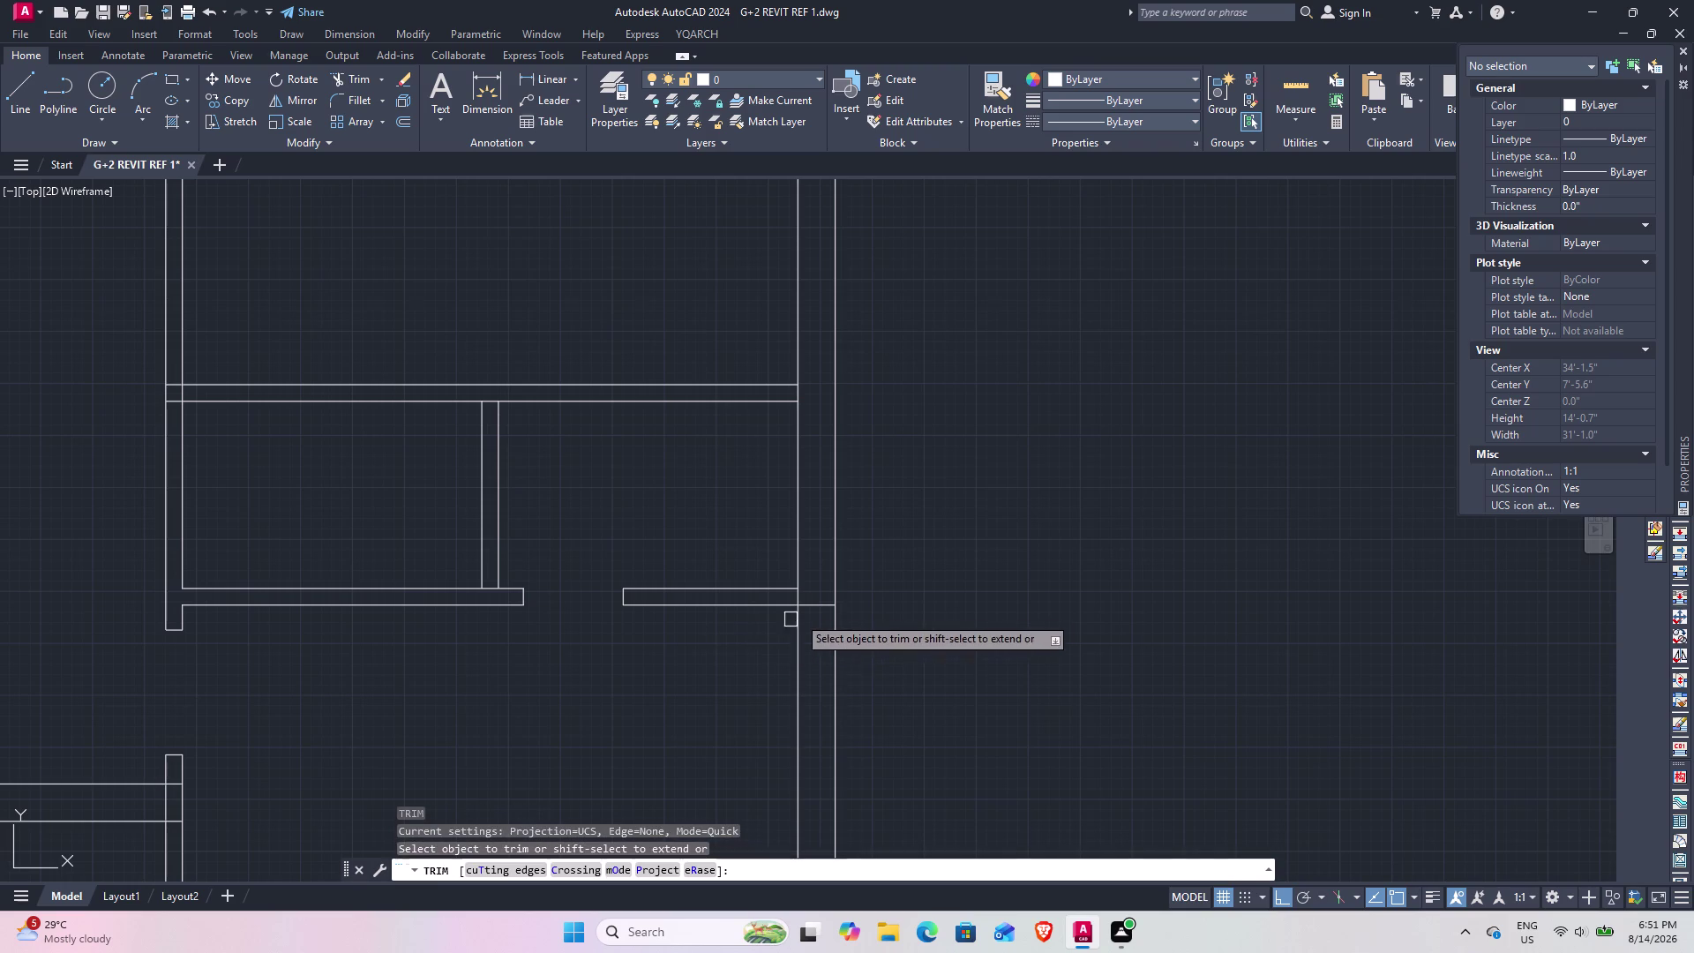
click(818, 602)
click(801, 602)
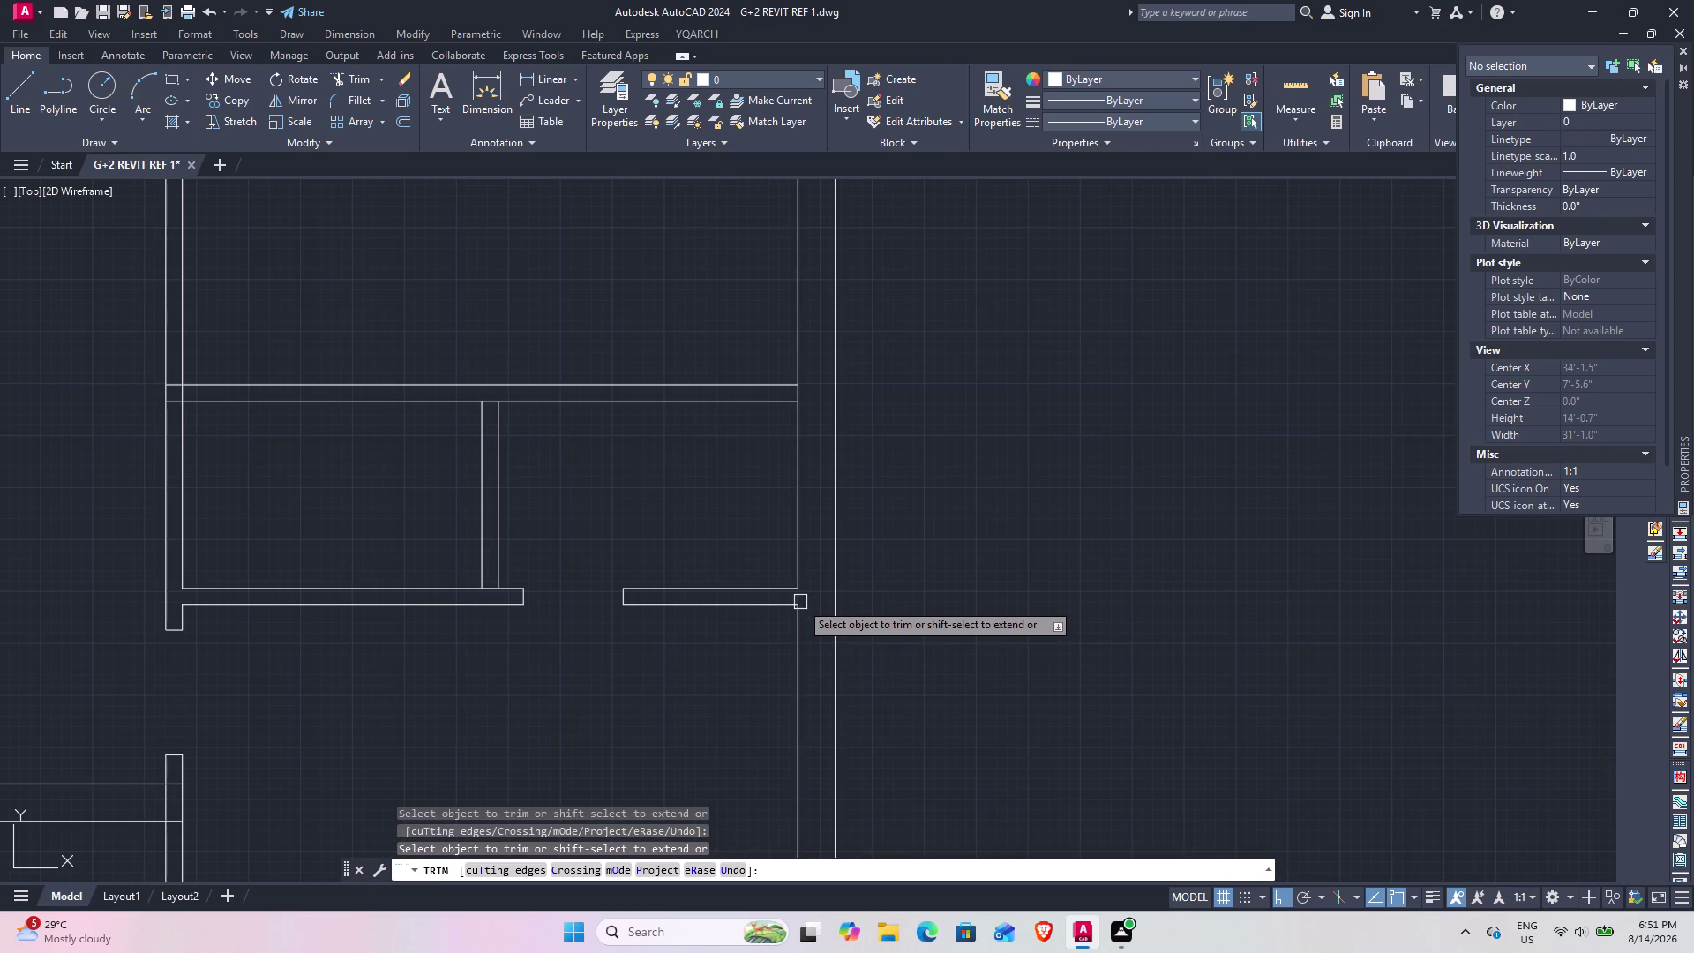
click(800, 397)
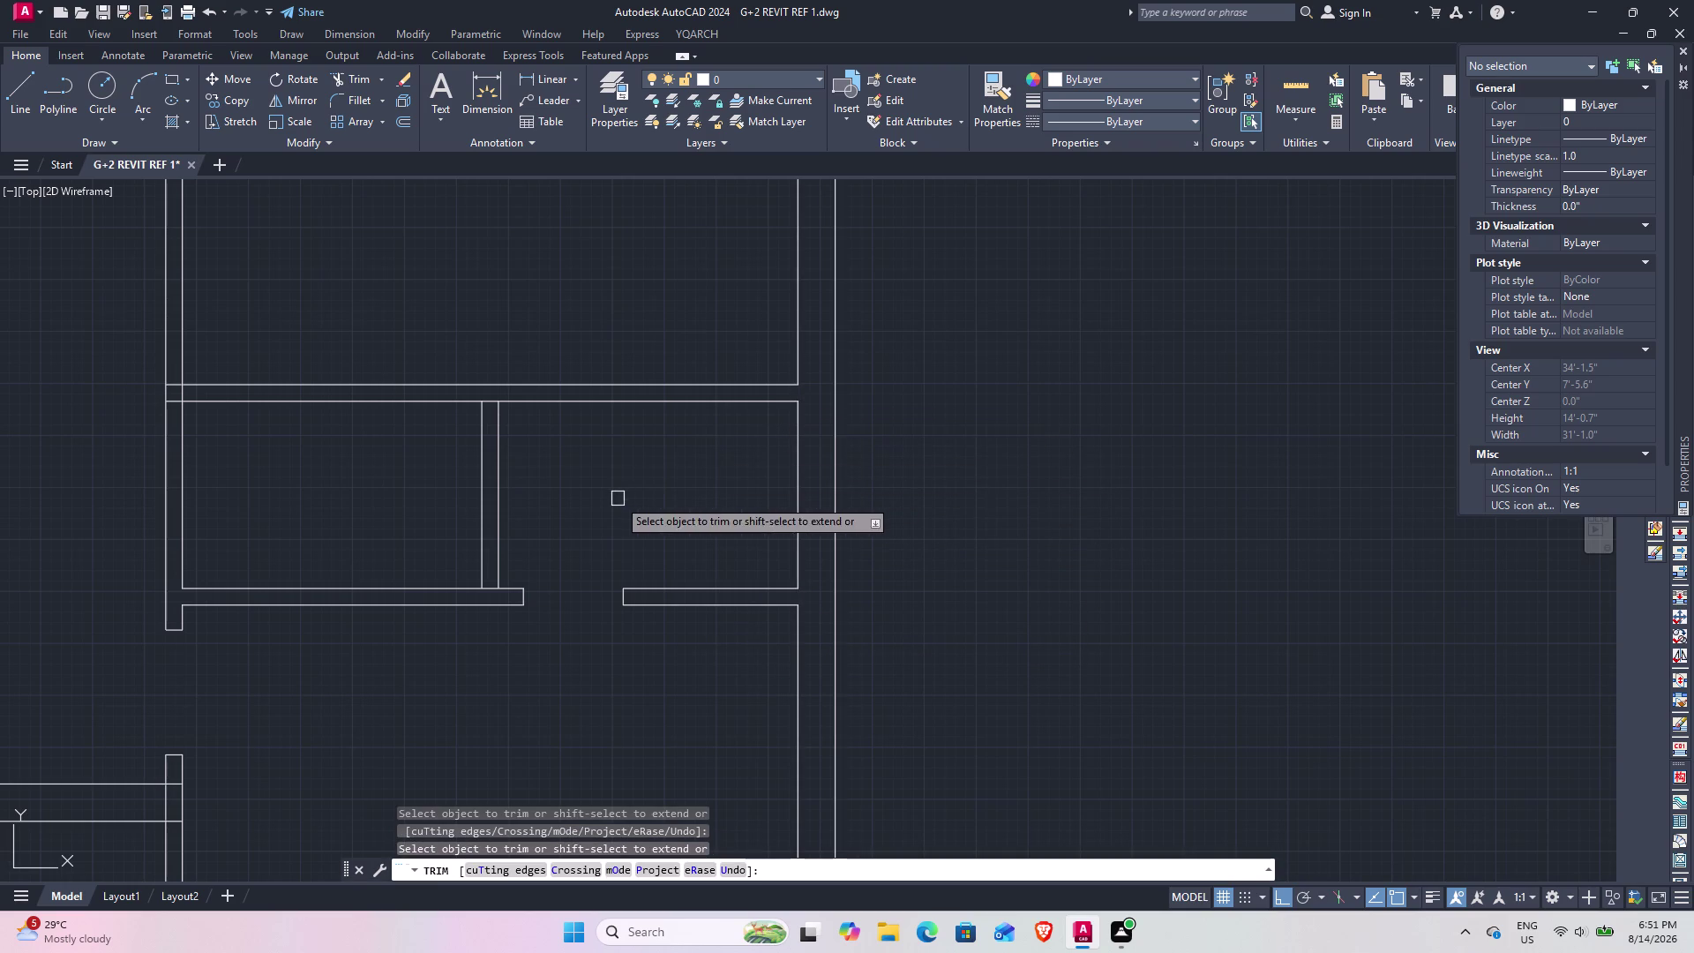
Trim the leftover overlaps at the opening corner and the upper wall junction.
middle_drag(617, 499, 954, 469)
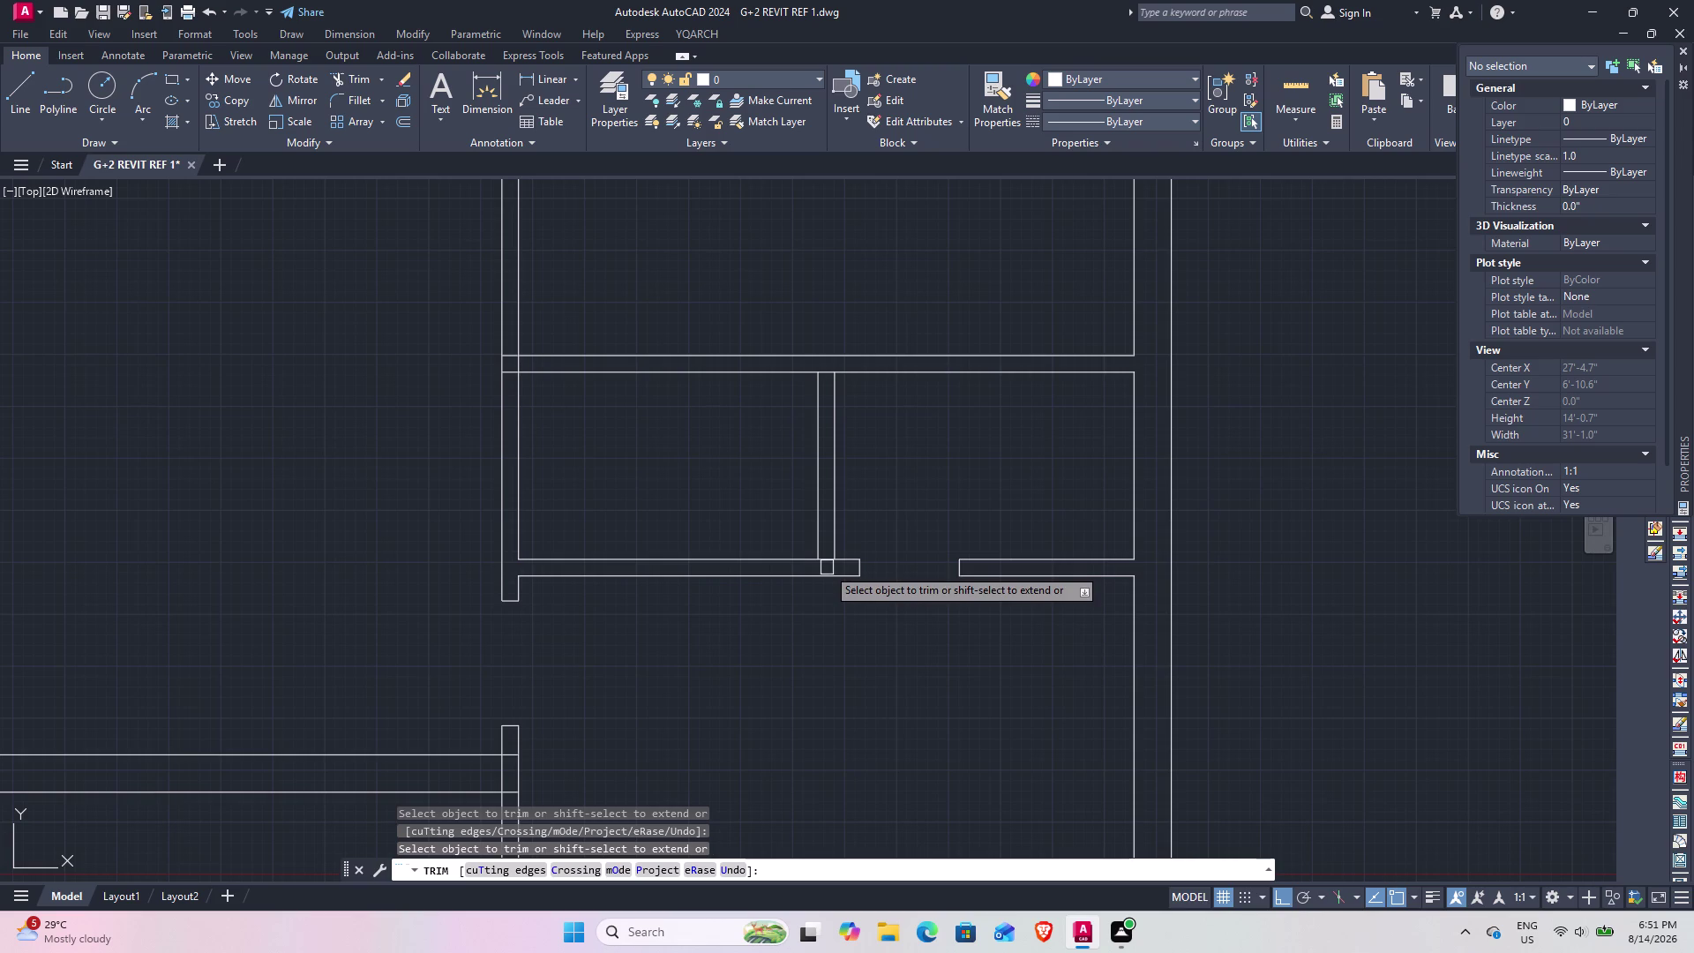
click(826, 561)
scroll(up, 3)
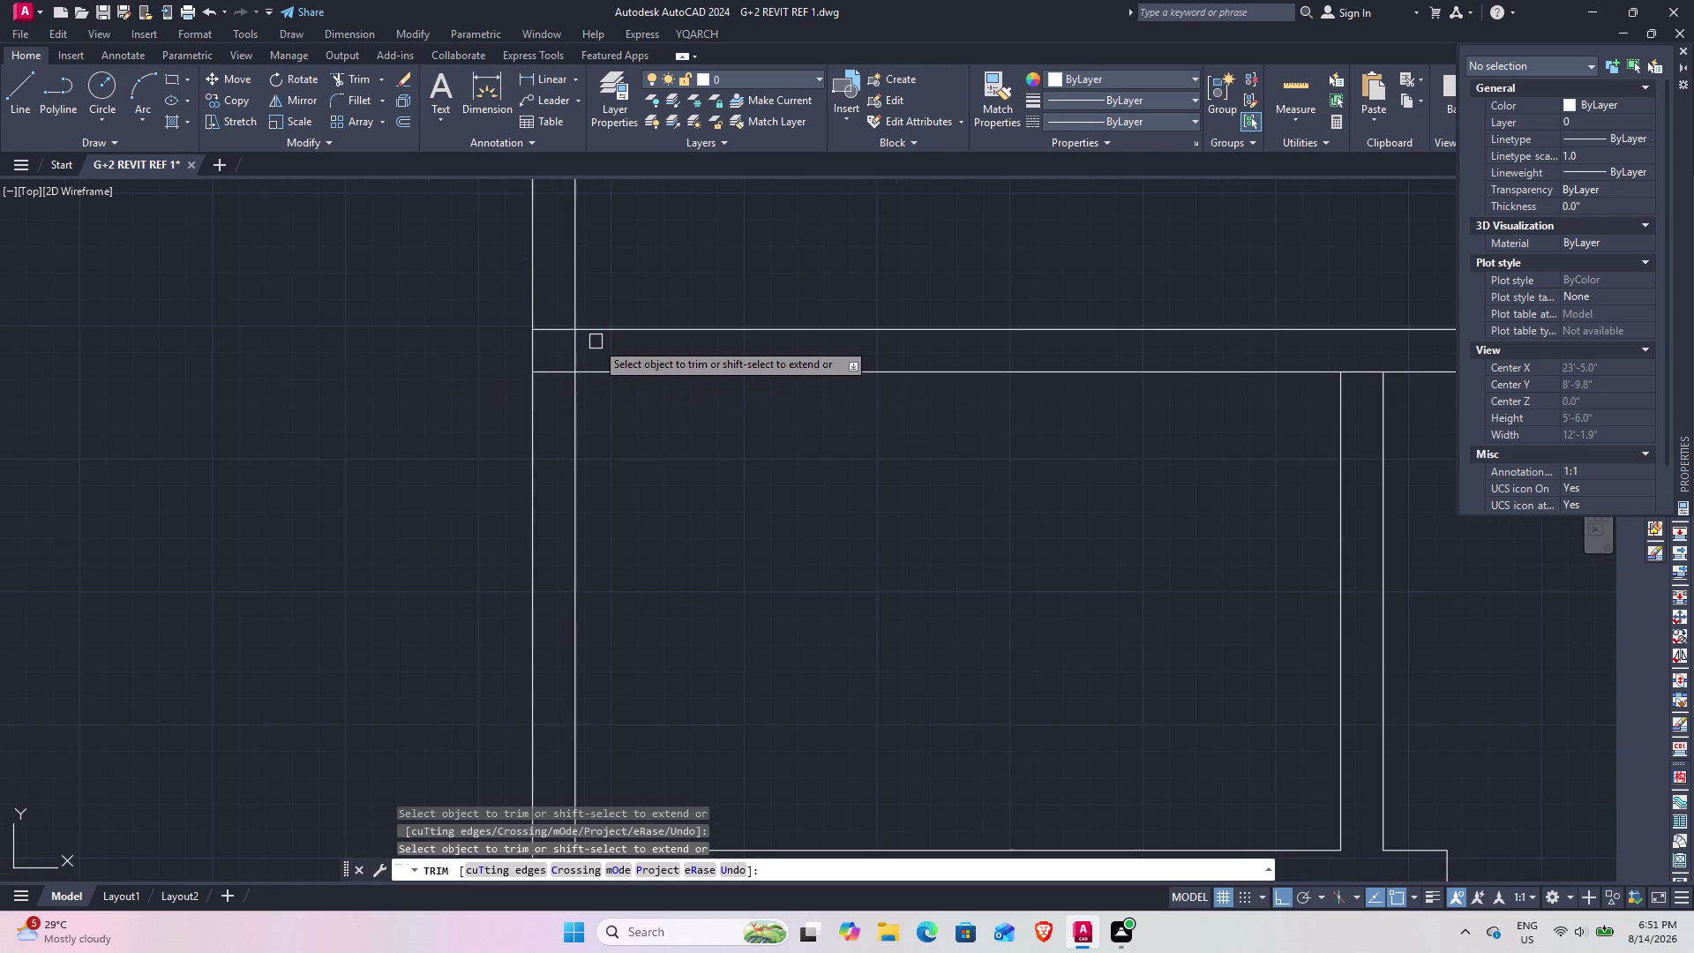
click(558, 298)
click(560, 439)
click(573, 357)
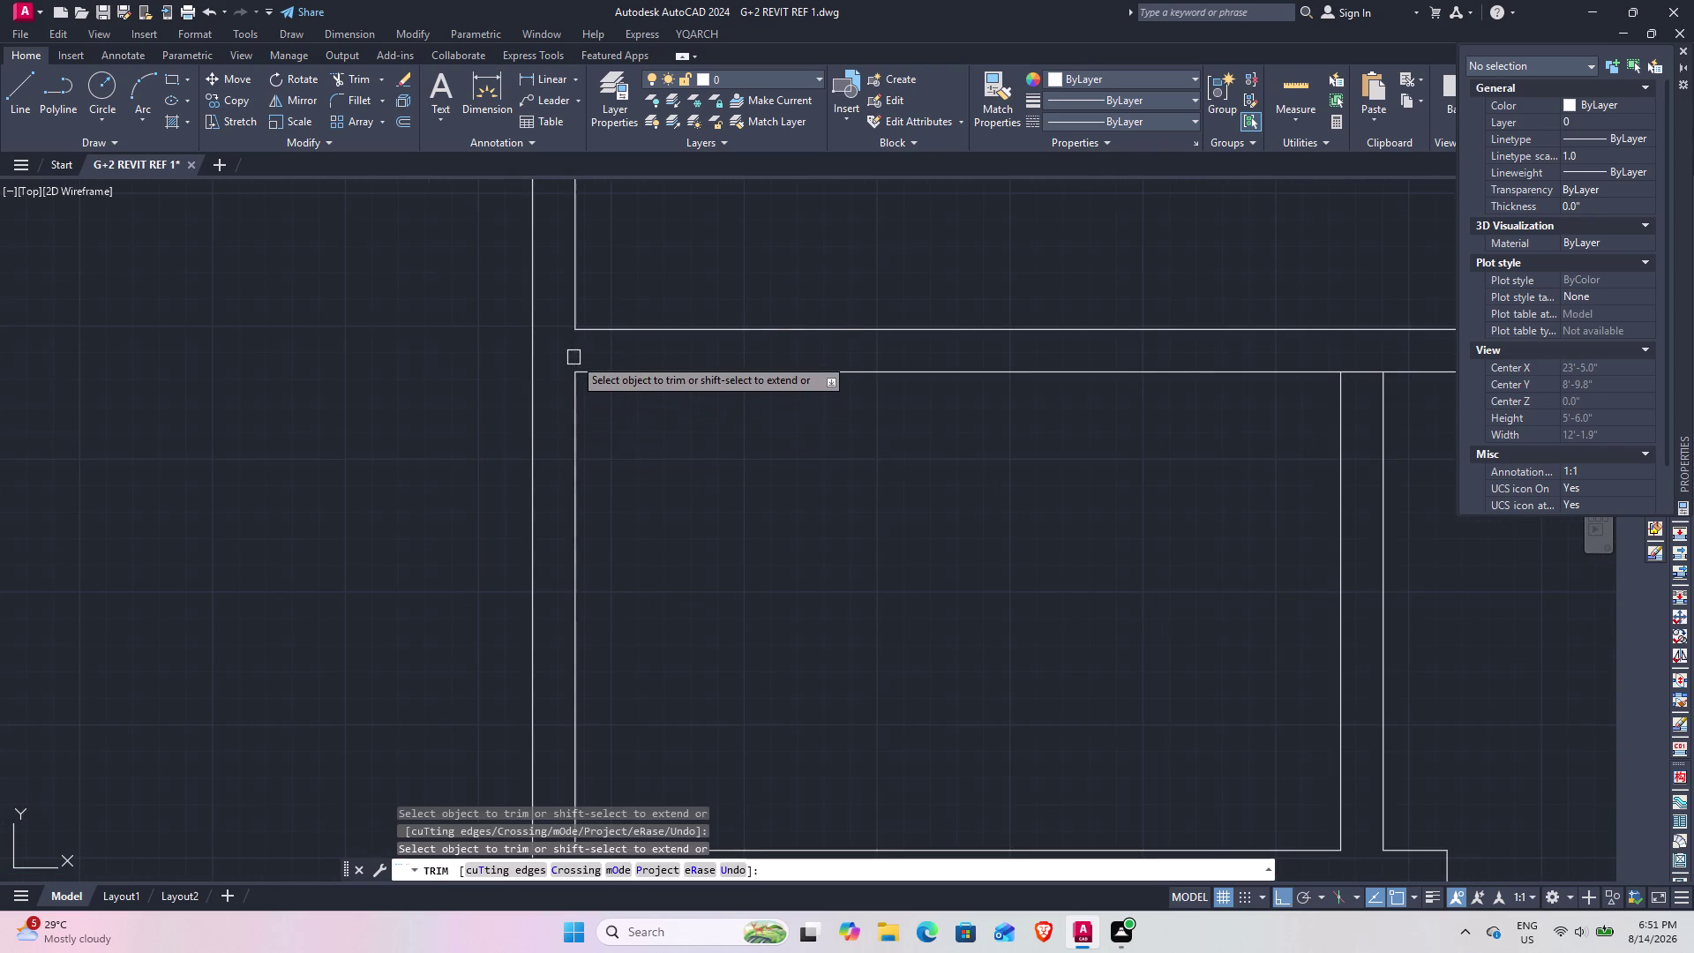
click(1366, 370)
End trimming and pan right until the vertical-horizontal wall junction is centred.
key(Escape)
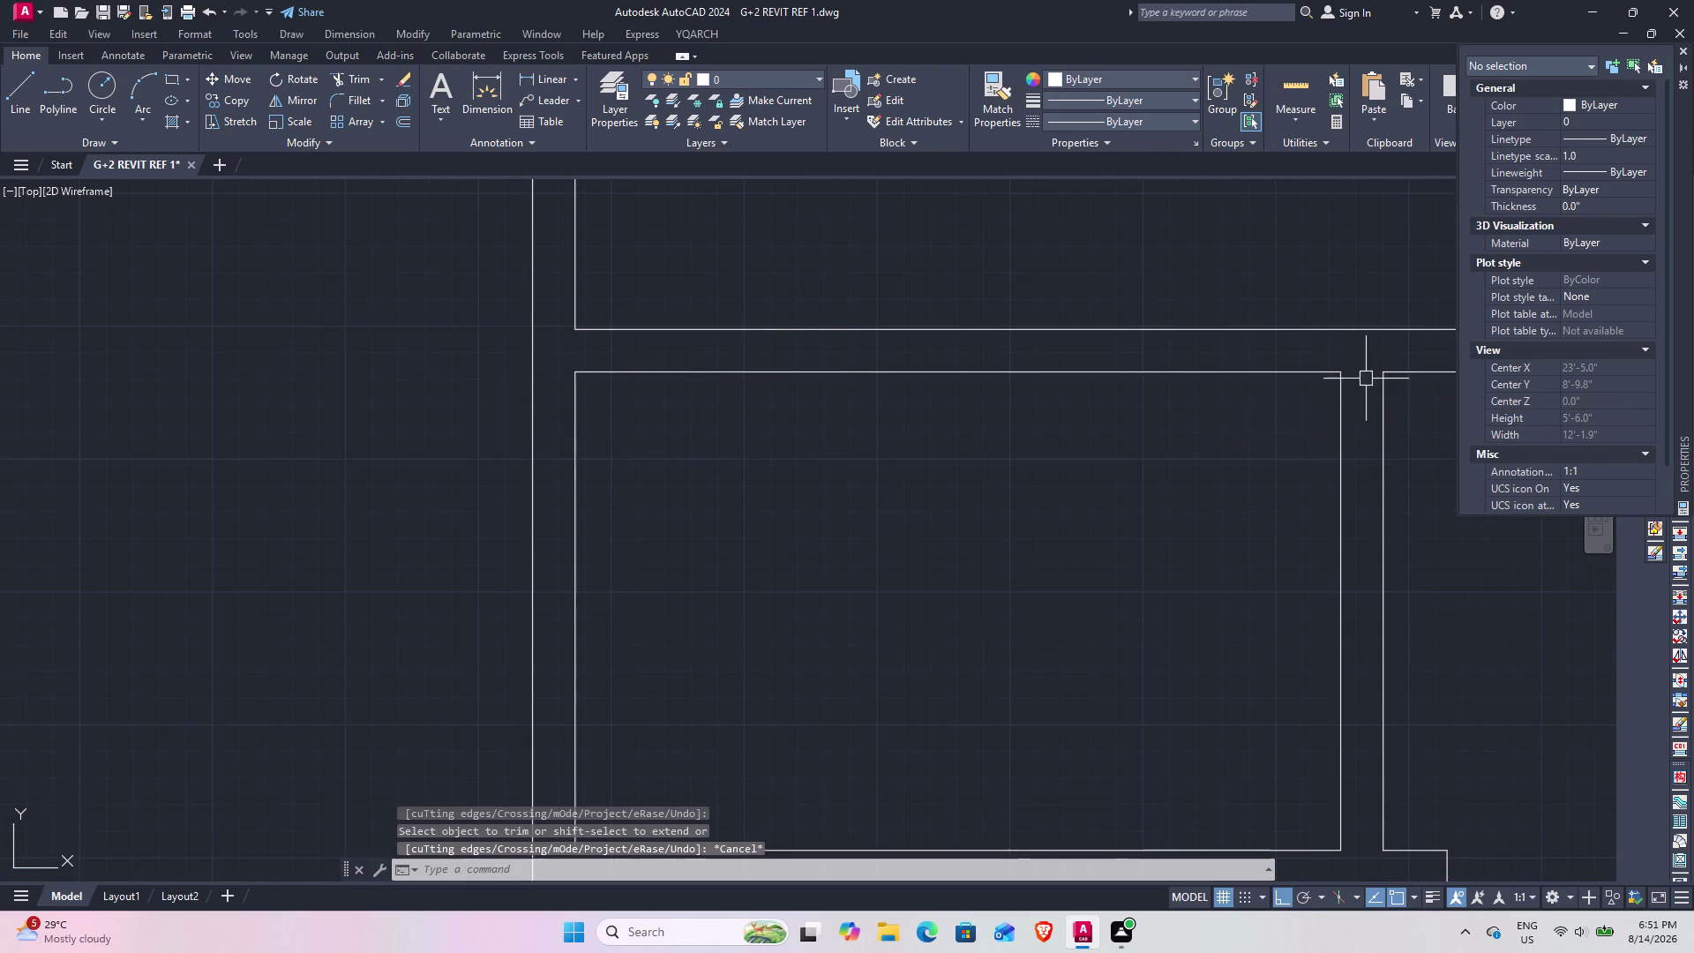
middle_drag(1329, 440, 584, 559)
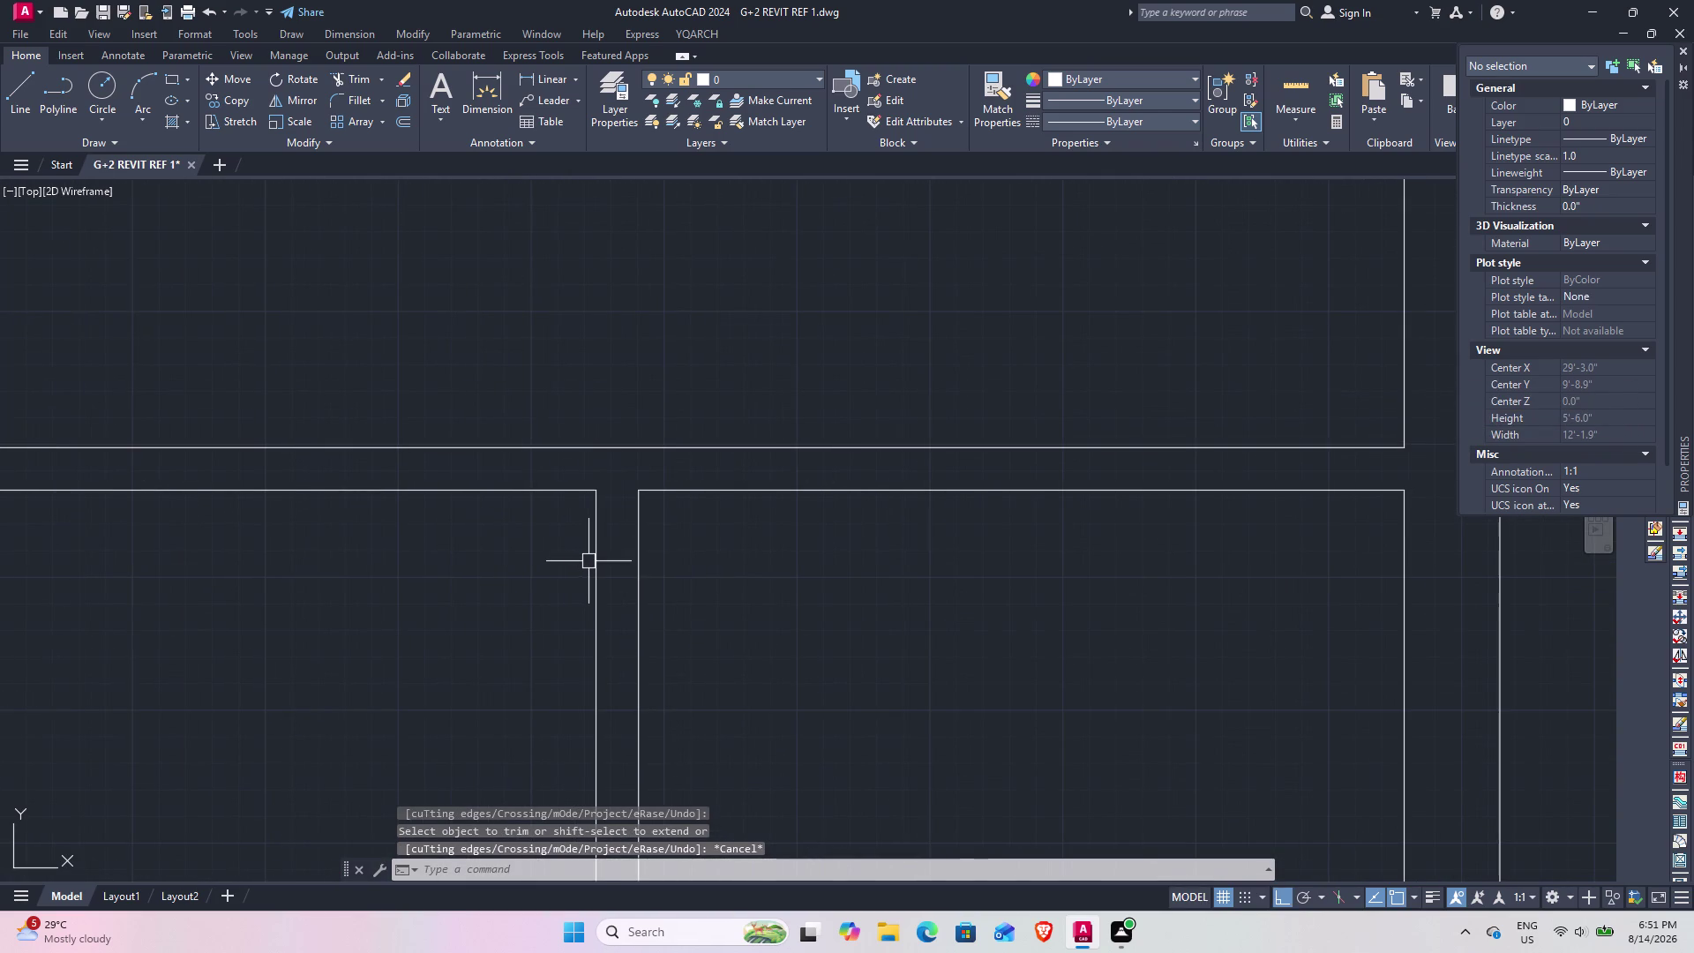
middle_drag(557, 532, 757, 592)
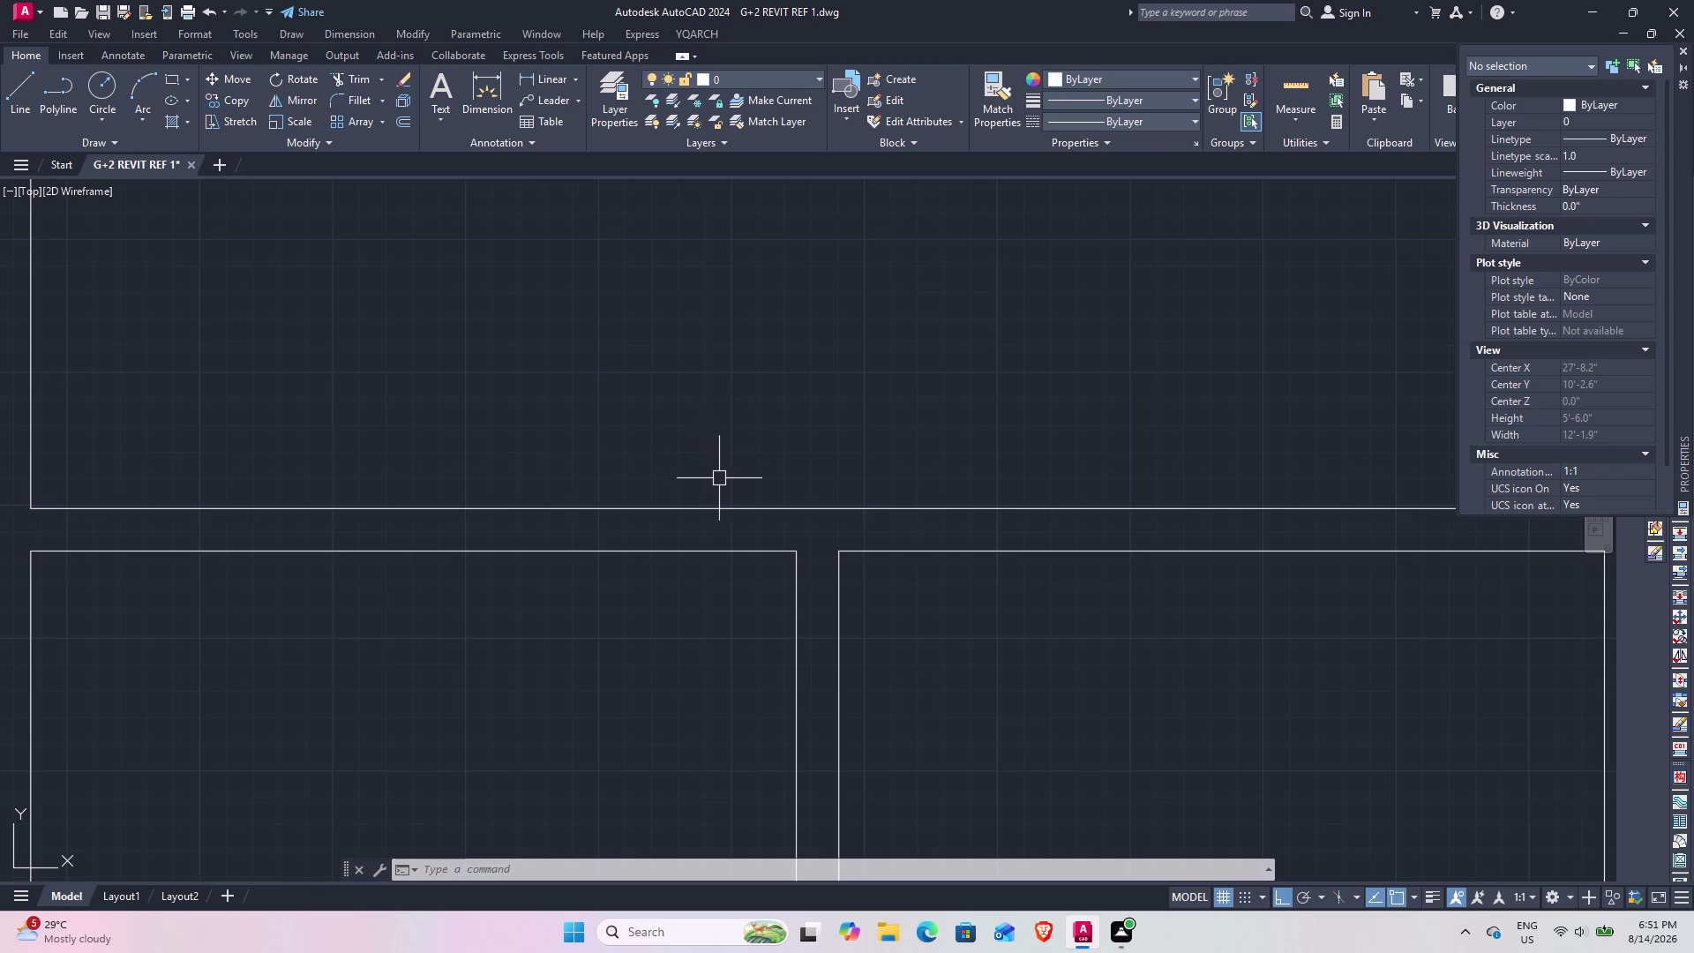
middle_drag(726, 471, 1026, 458)
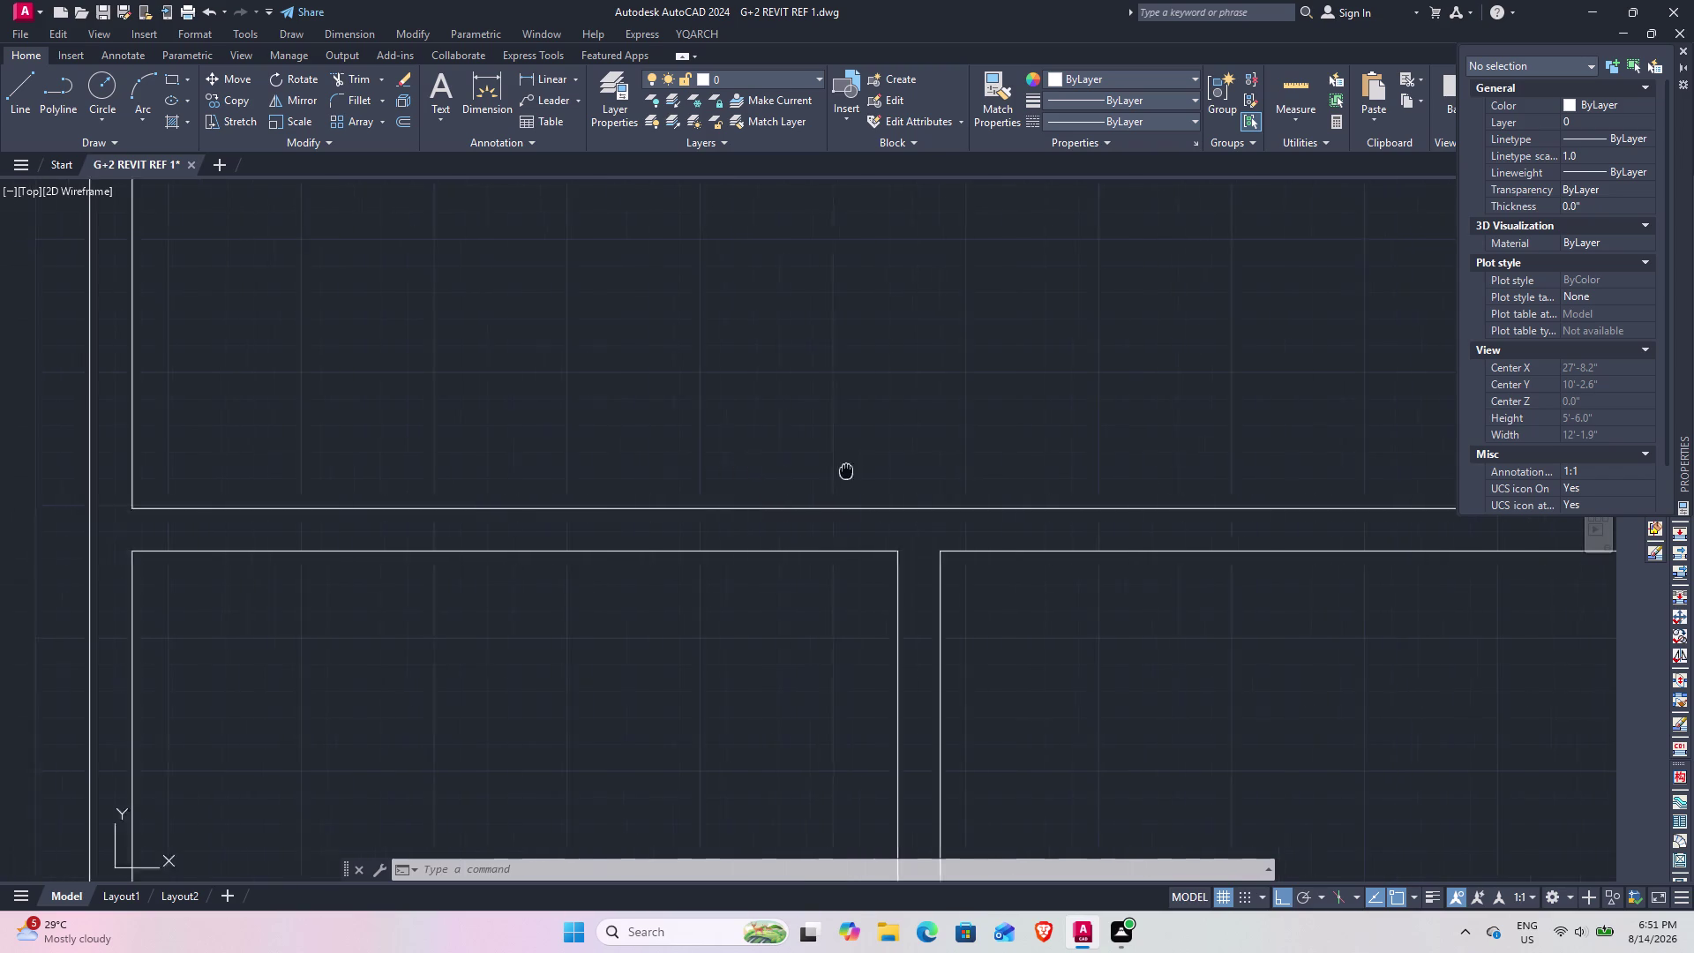
middle_drag(1026, 458, 1165, 452)
middle_drag(828, 472, 1070, 464)
Draw a jamb line across the horizontal wall, 10" from the wall corner.
text(l)
key(space)
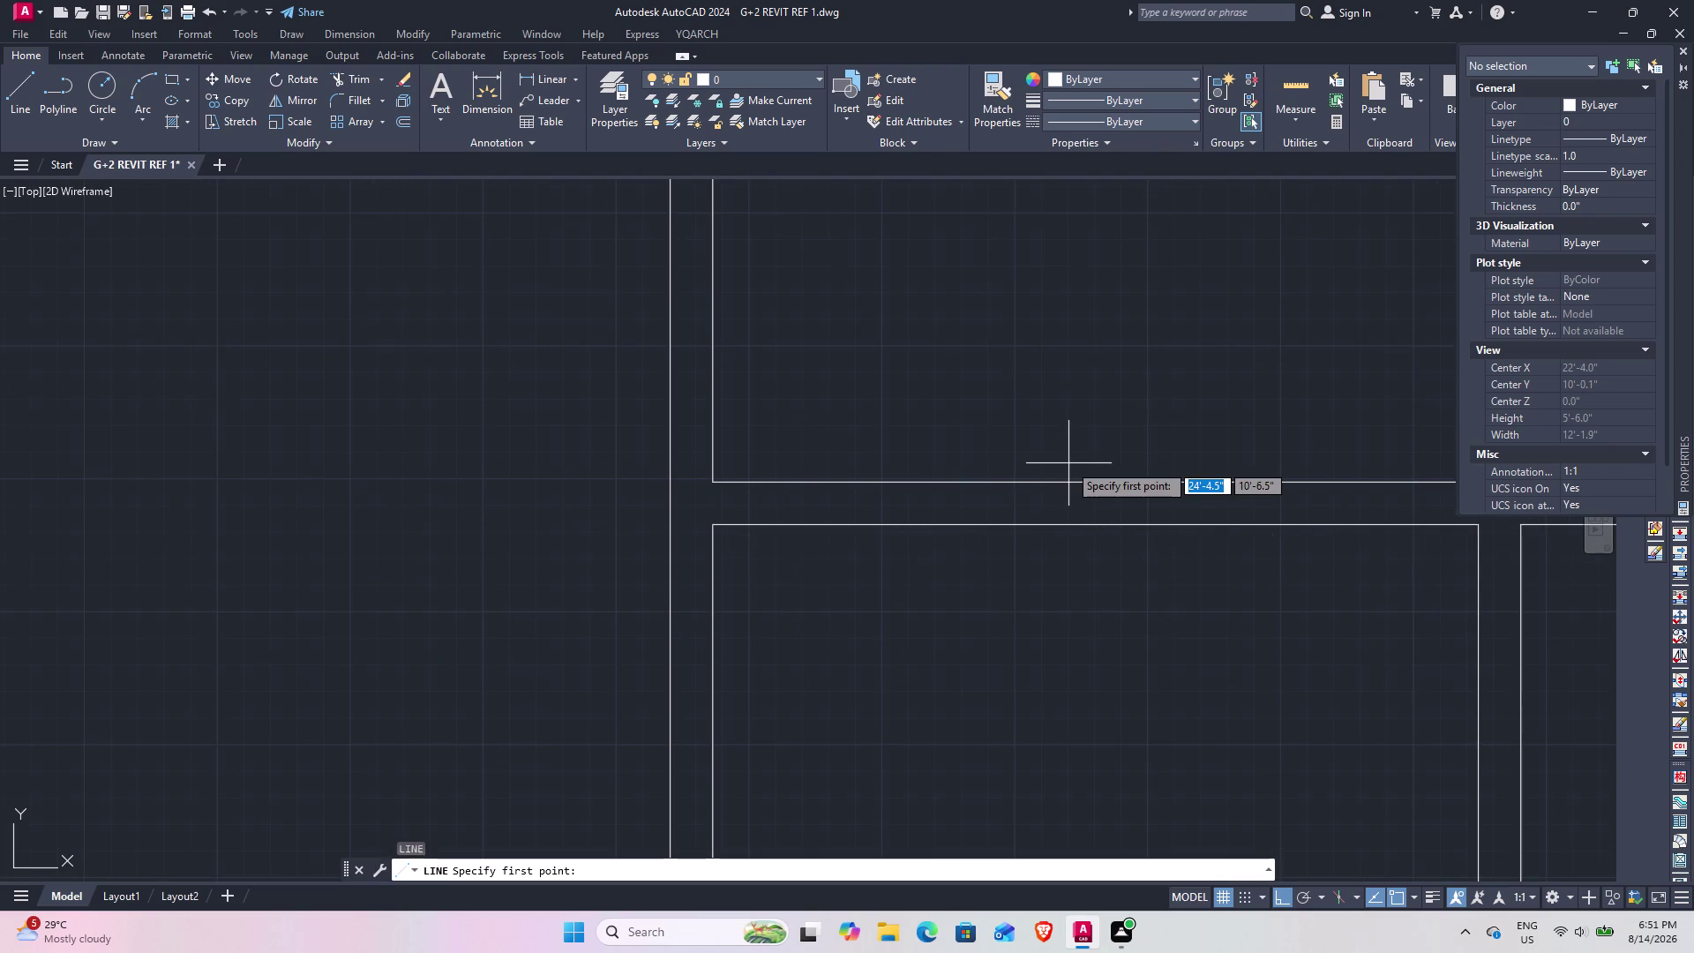
key(t)
key(k)
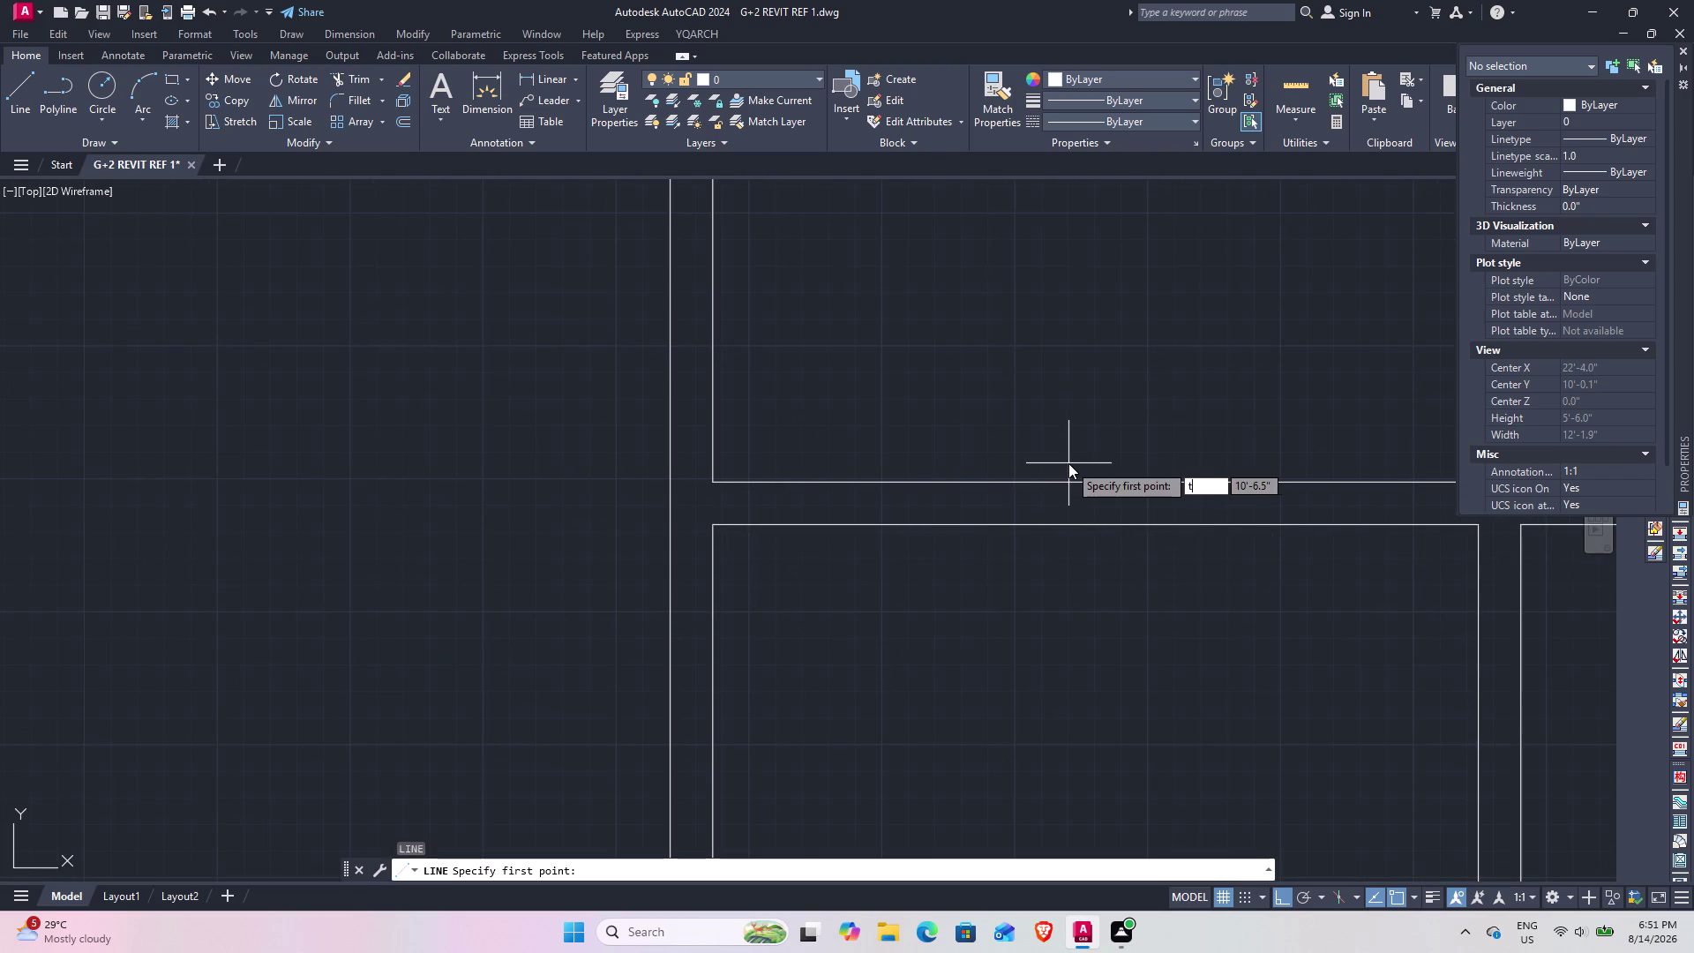
key(space)
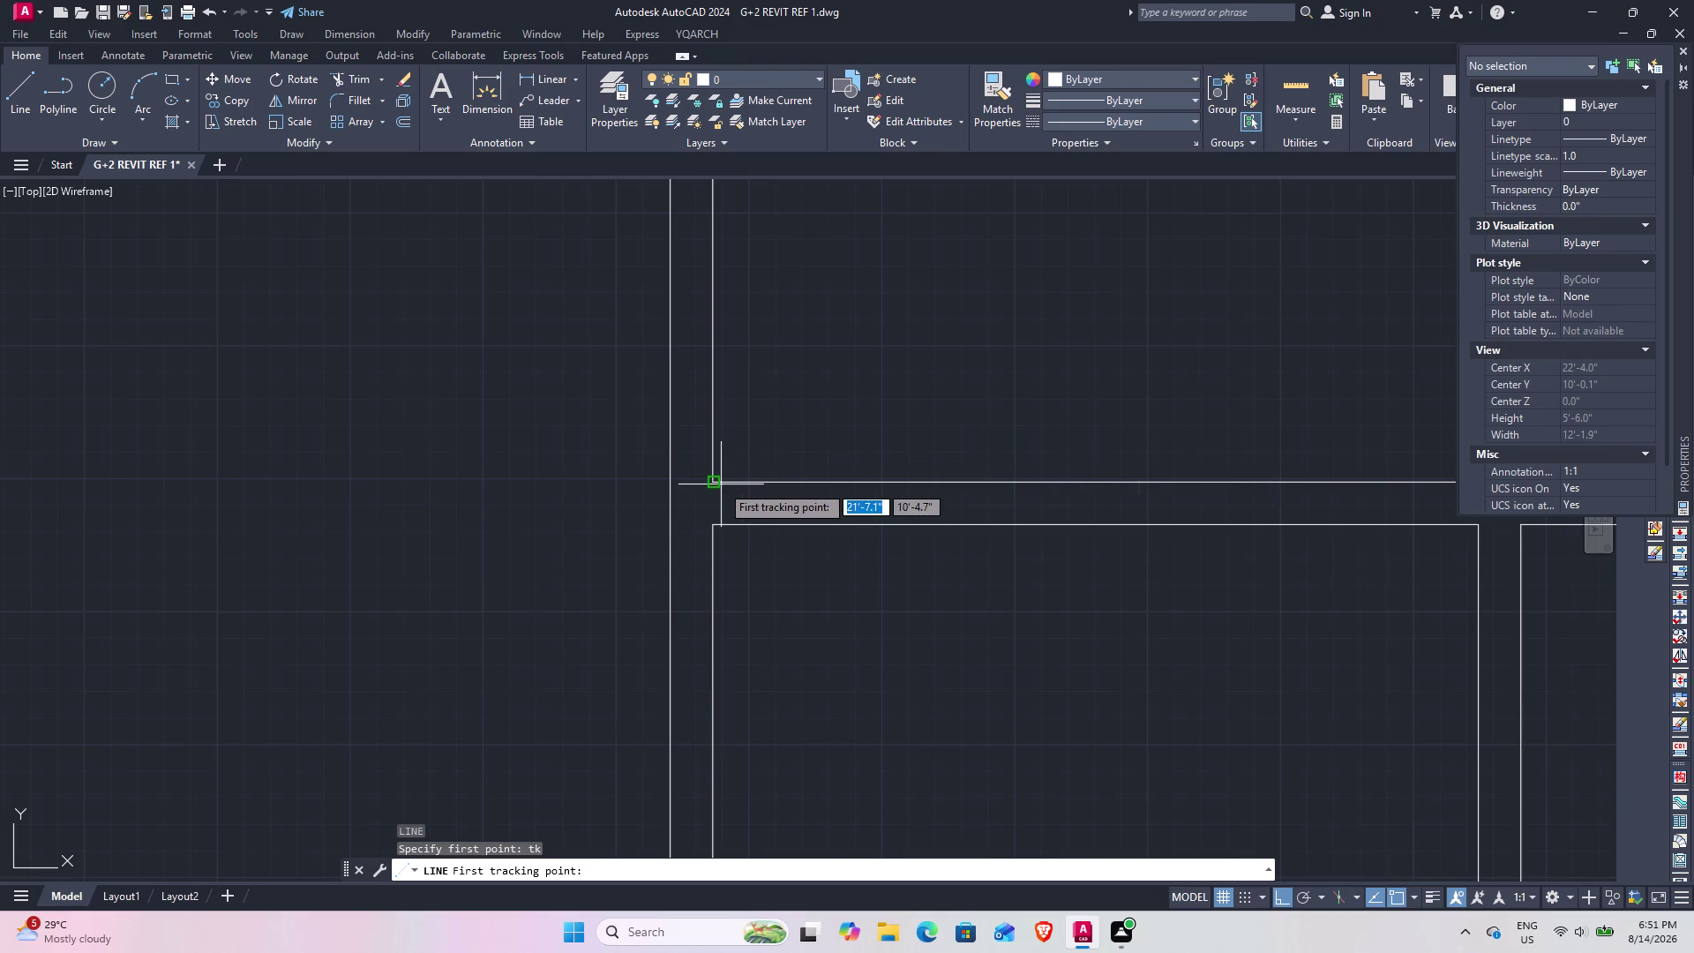
click(721, 485)
text(10)
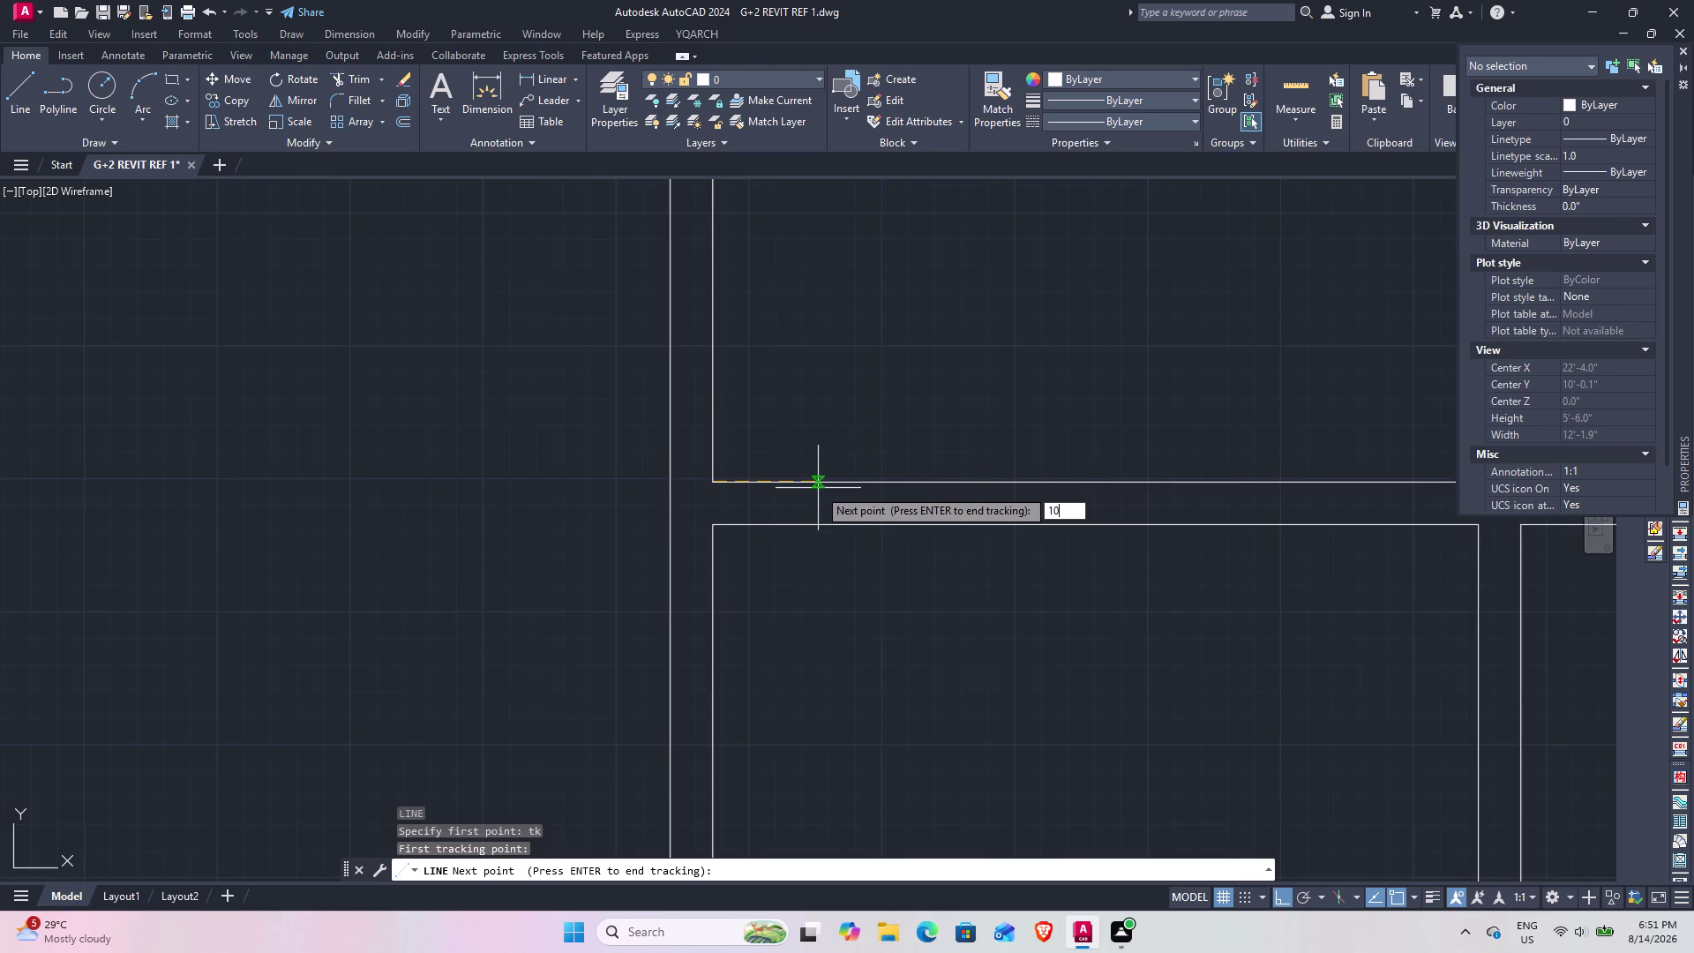
text(")
key(Return)
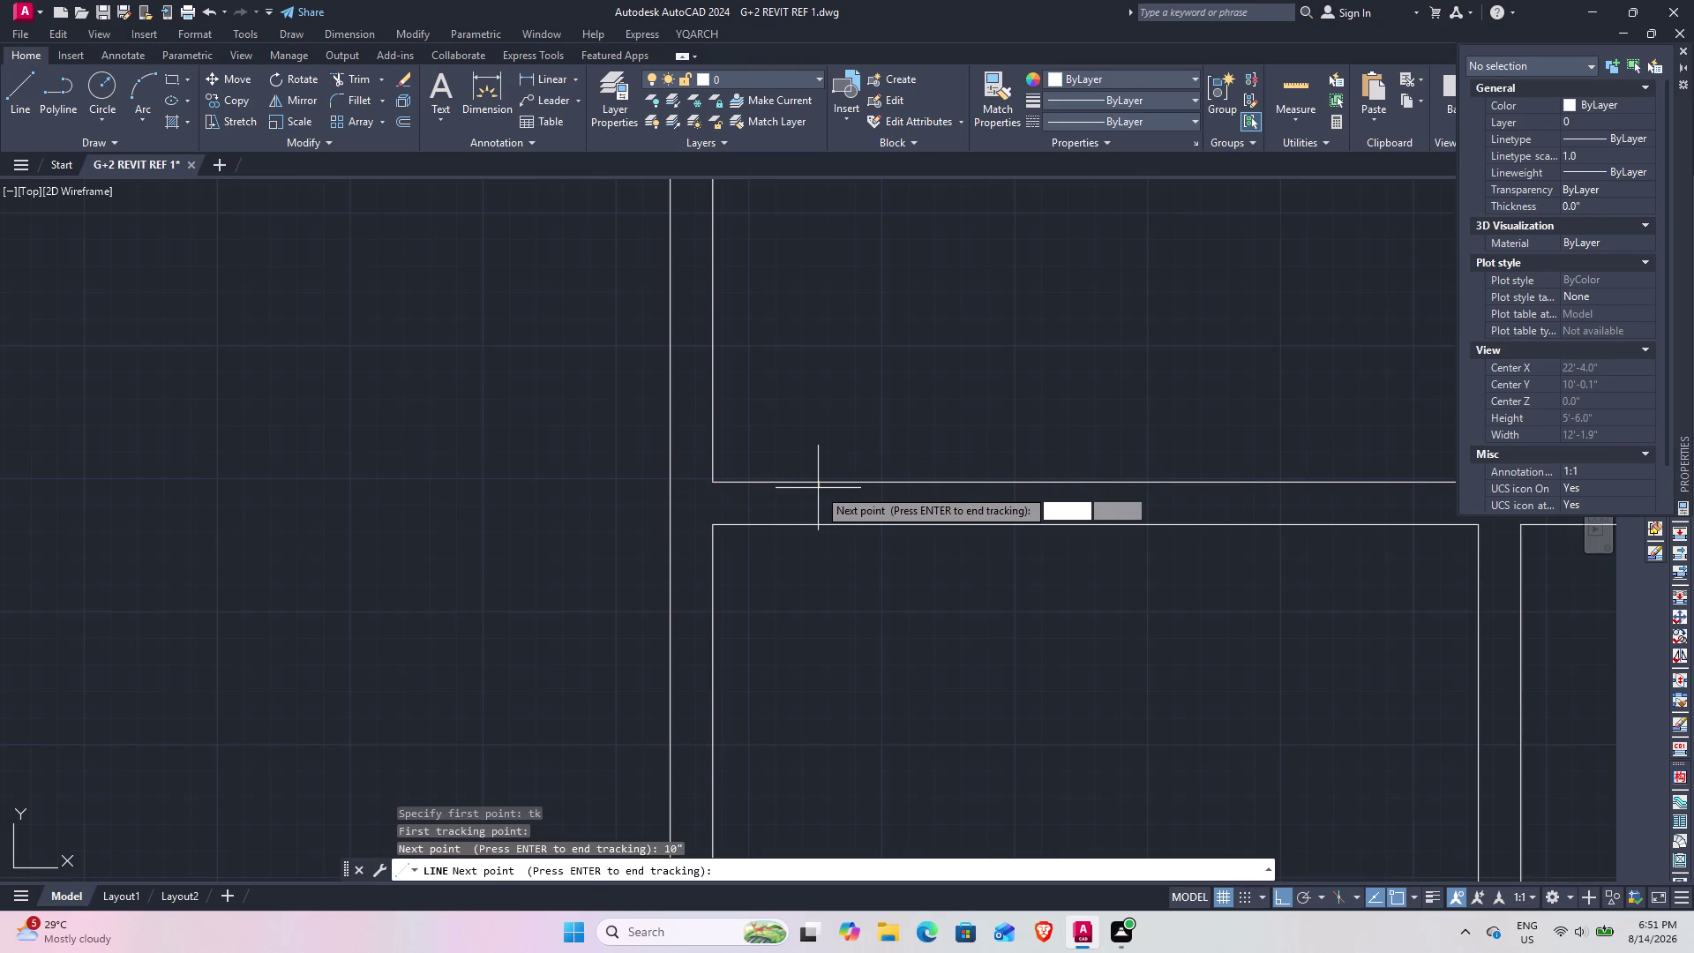
key(space)
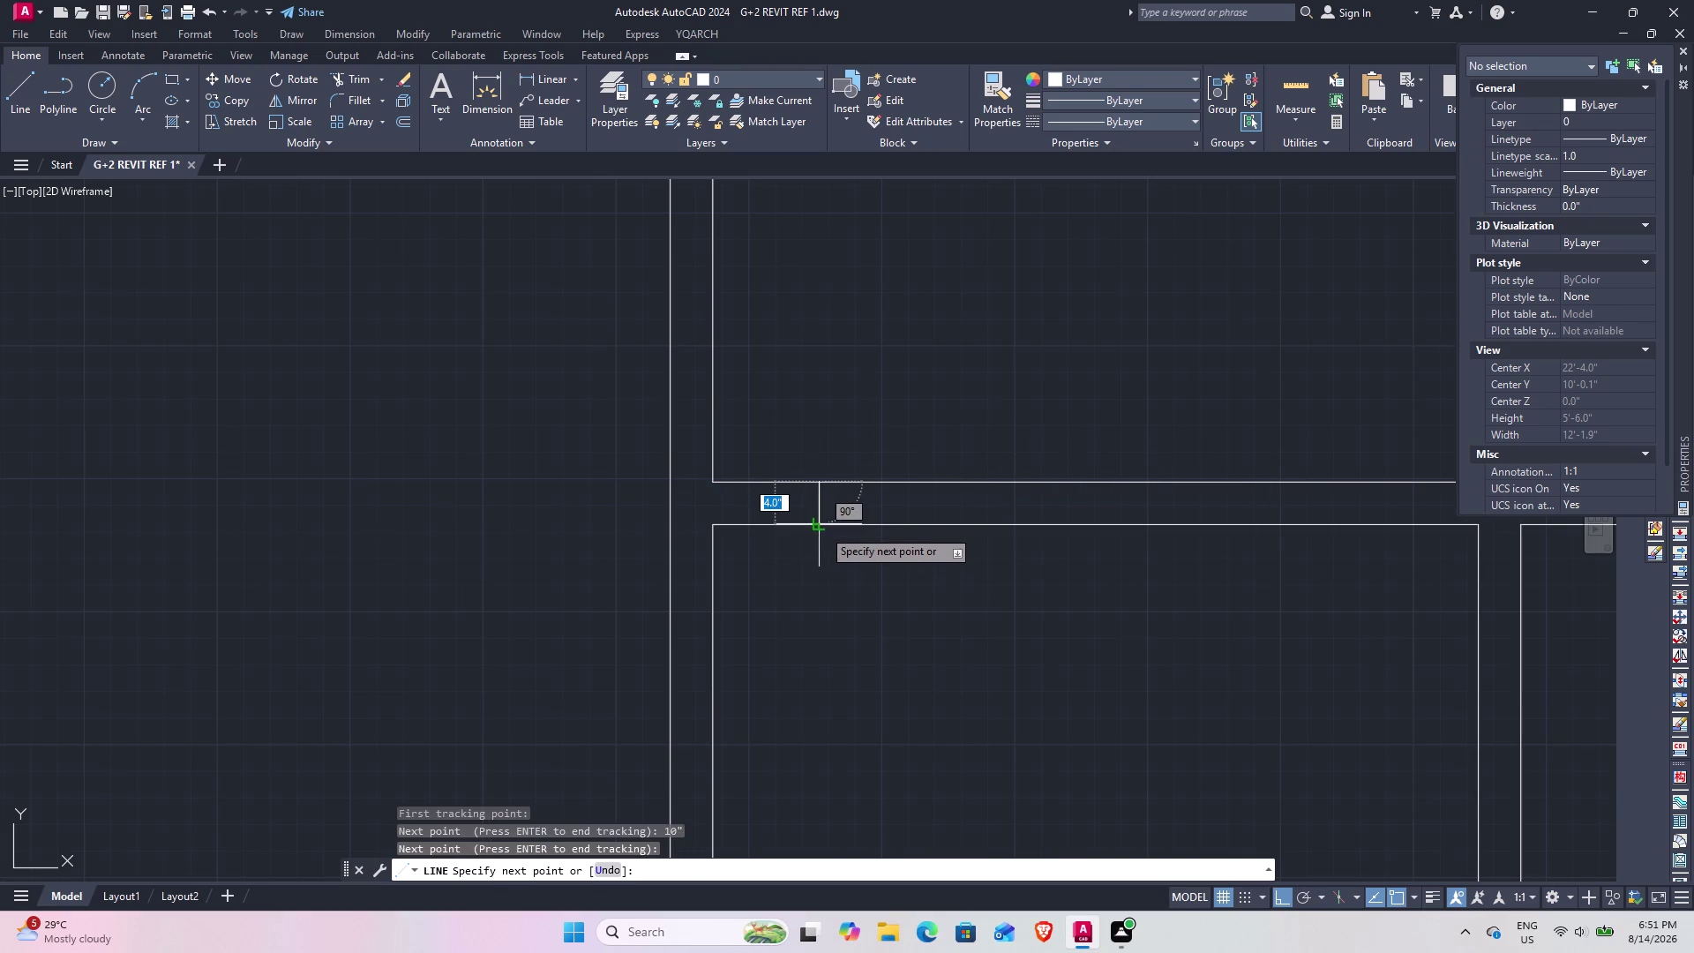
click(822, 529)
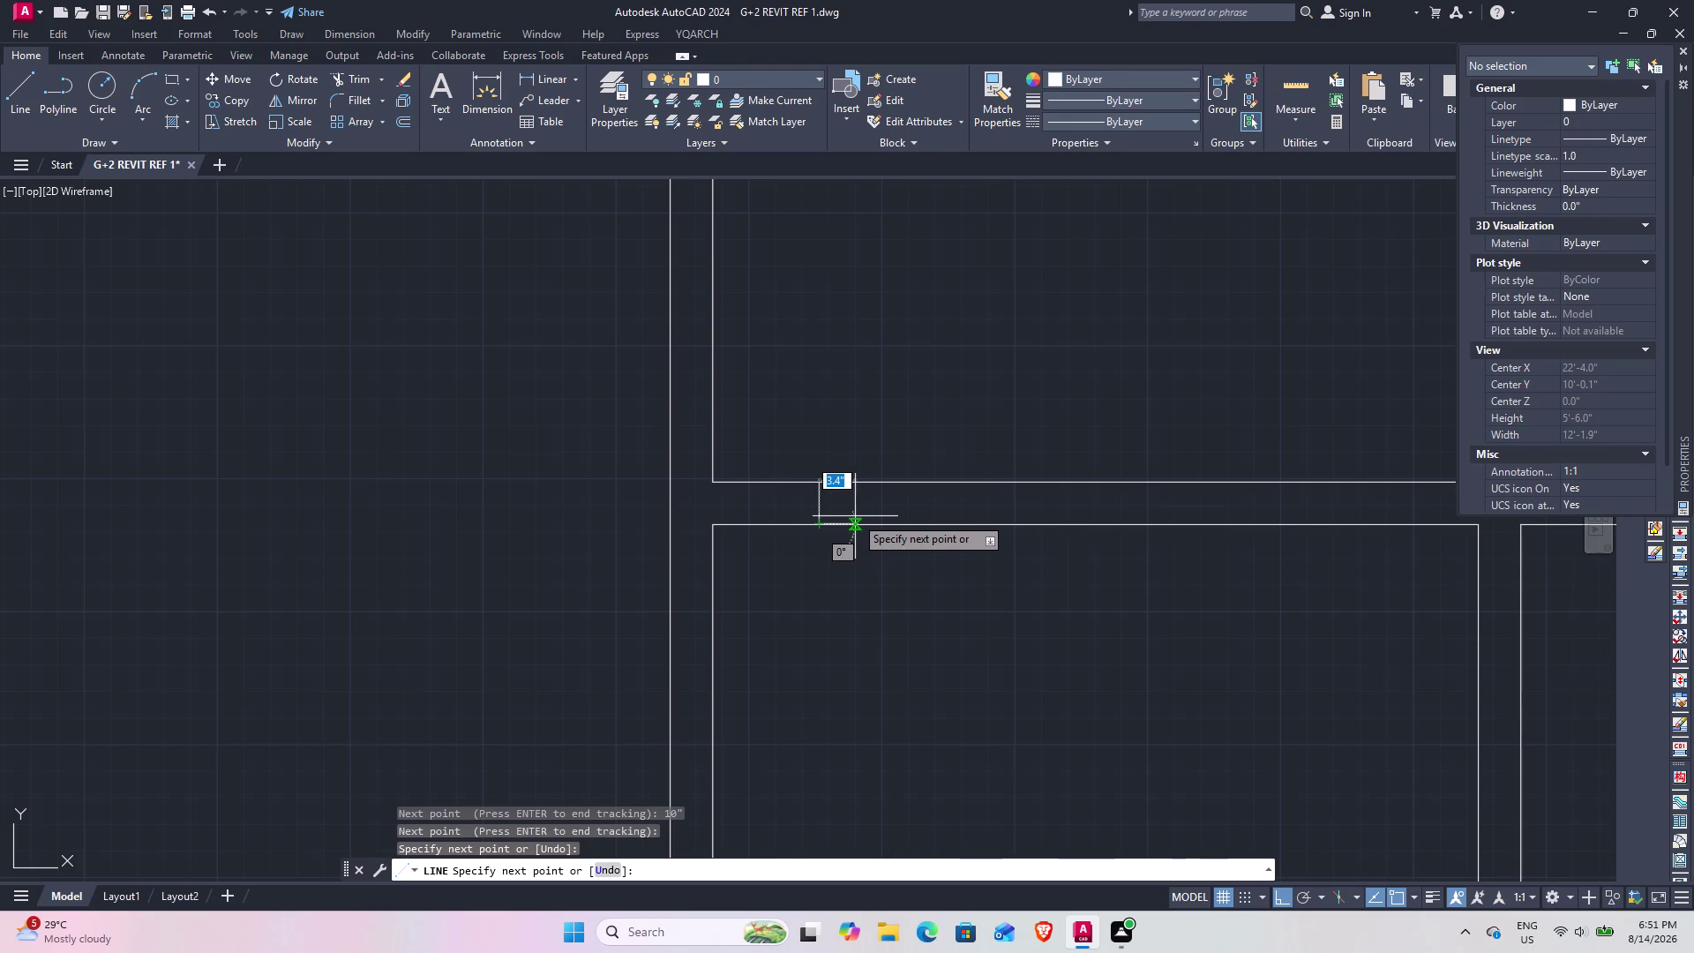
key(space)
Offset the jamb line 2' to the right.
text(o)
key(space)
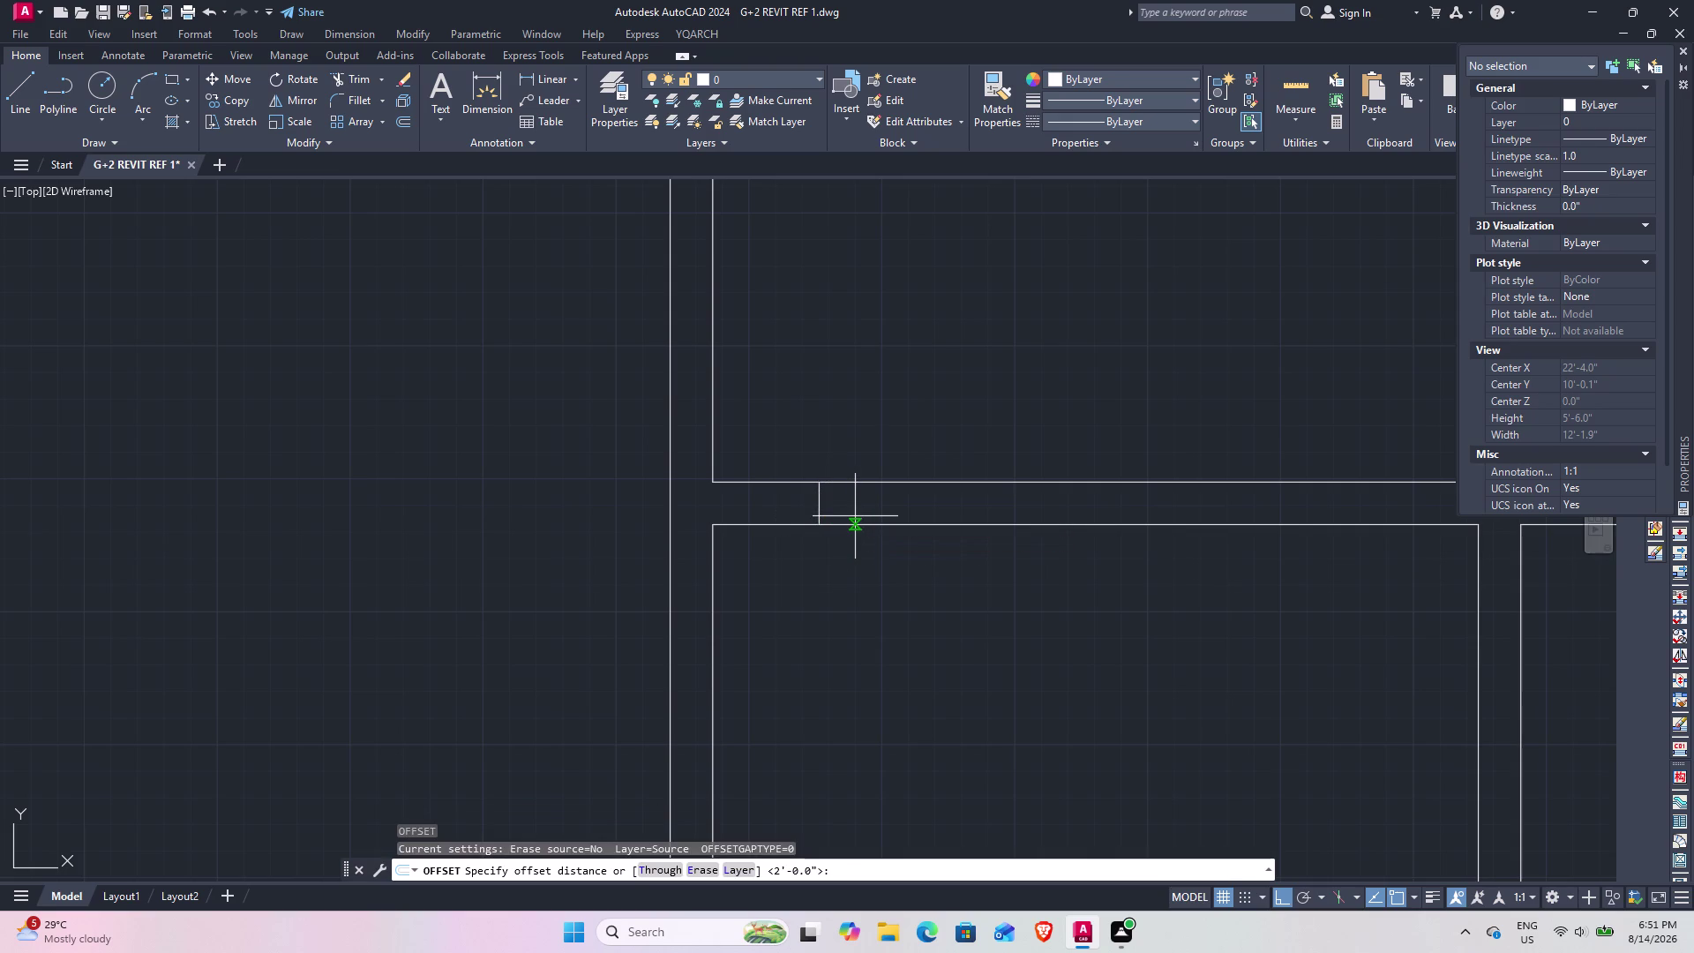
text(2')
key(Return)
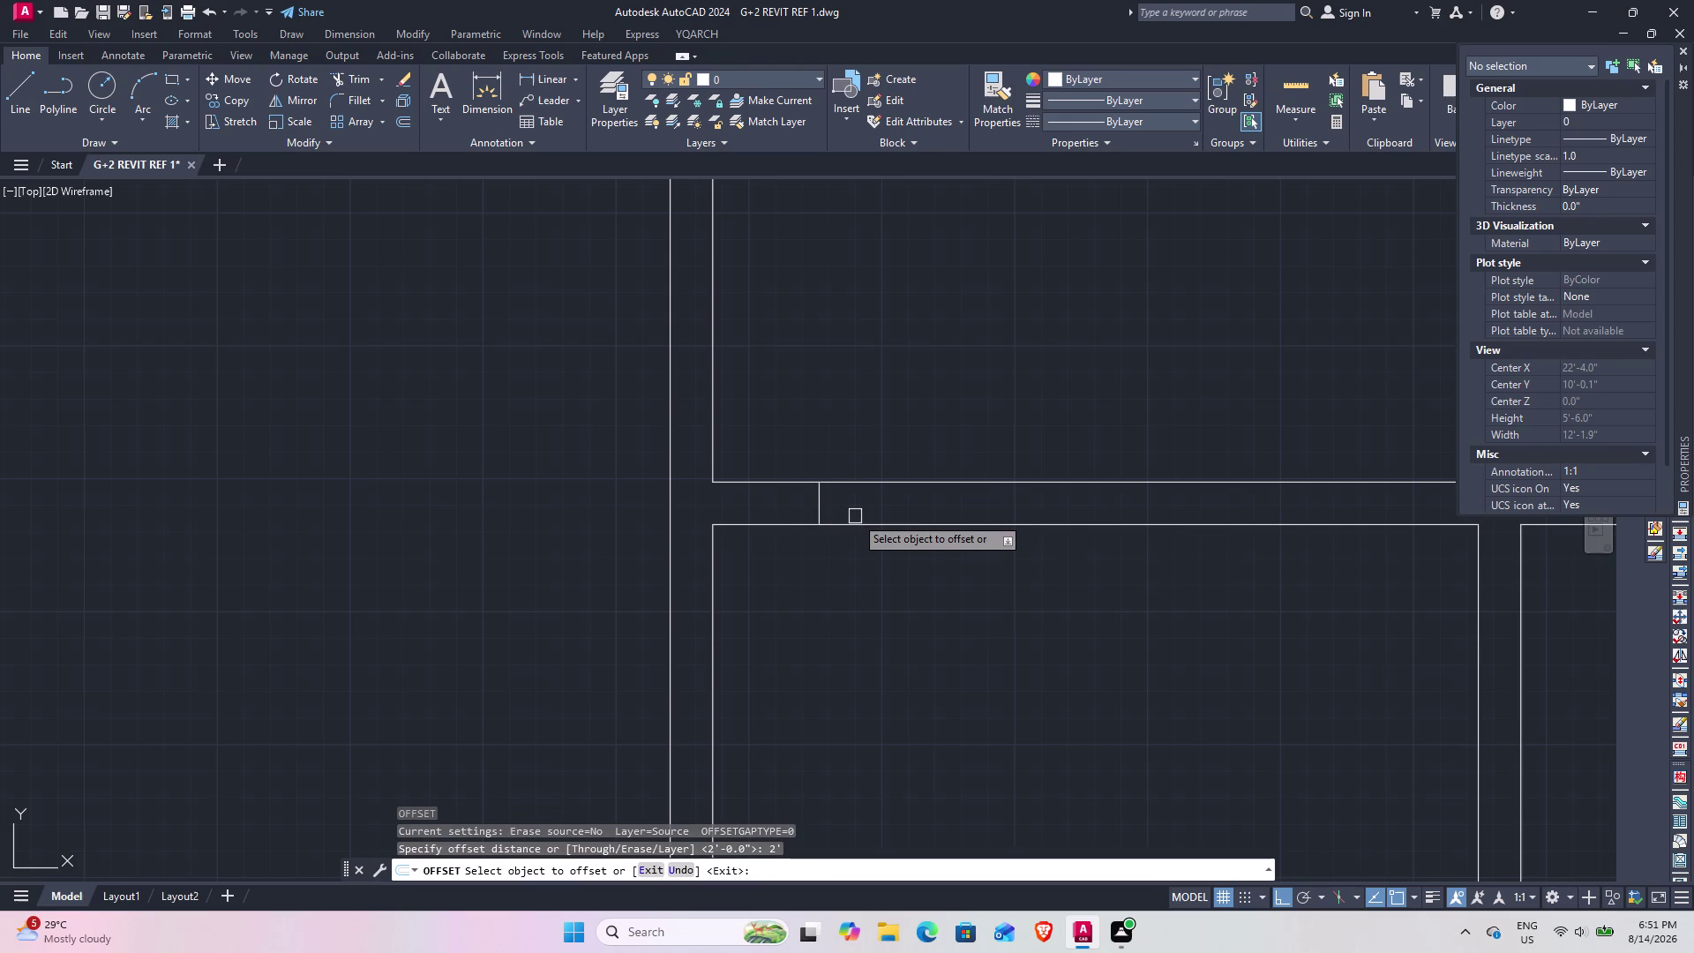
click(821, 515)
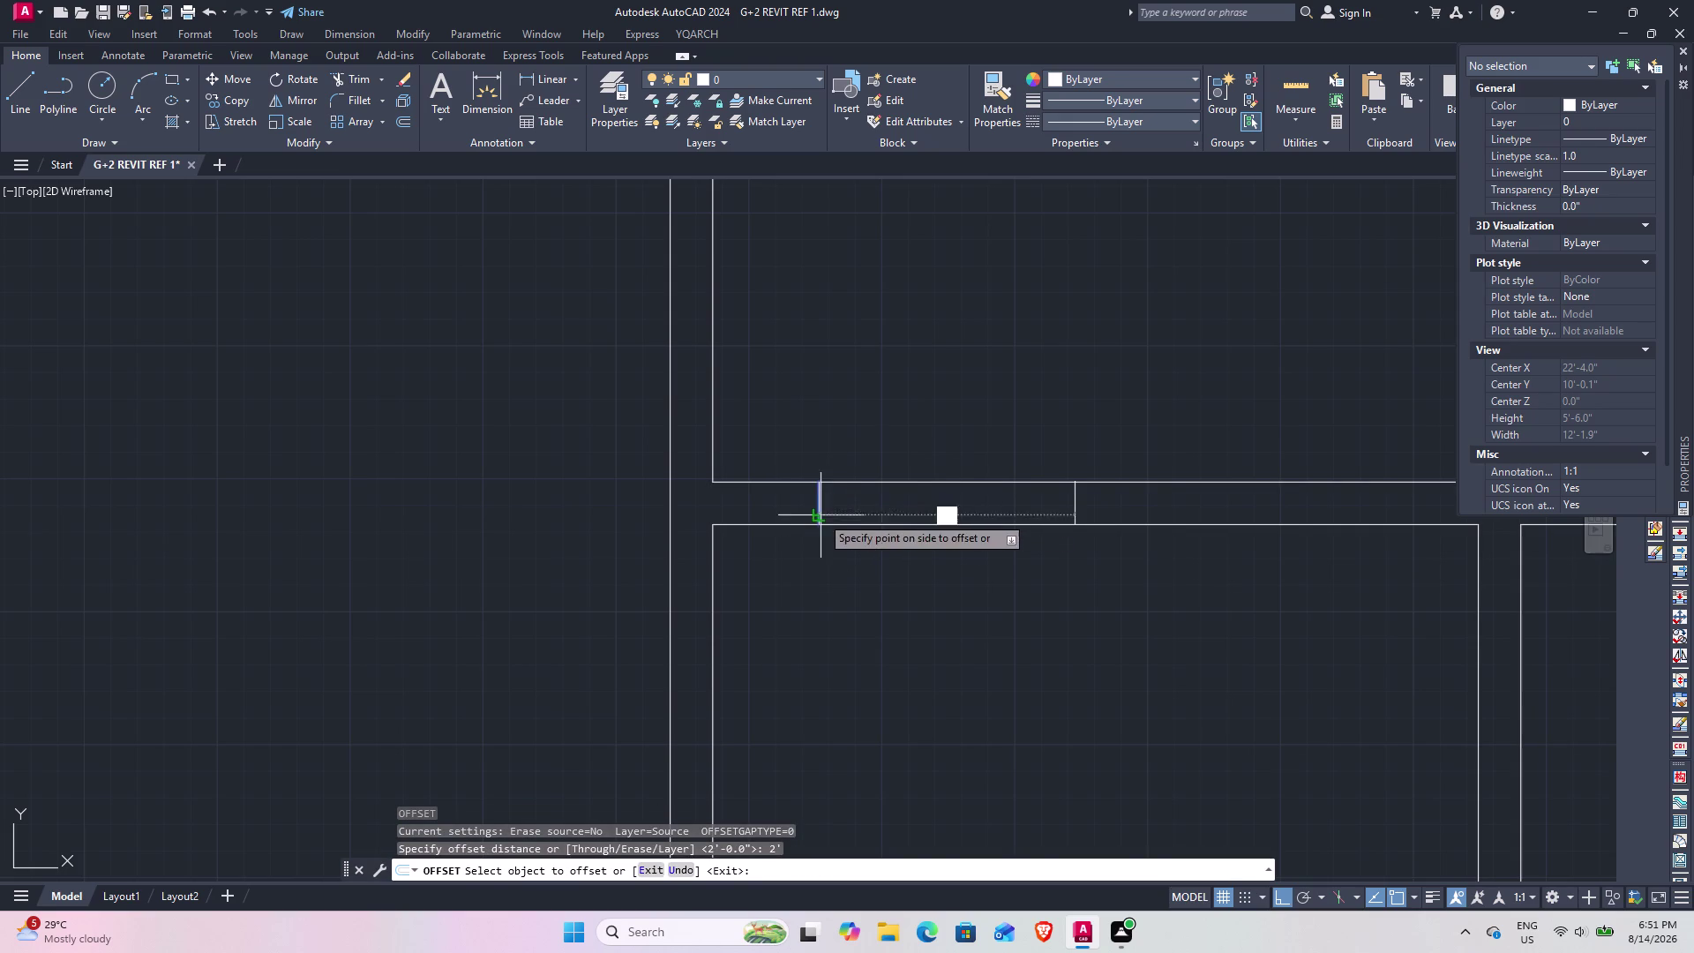
click(982, 524)
key(space)
Fence-trim the wall lines between the two jambs.
text(tr)
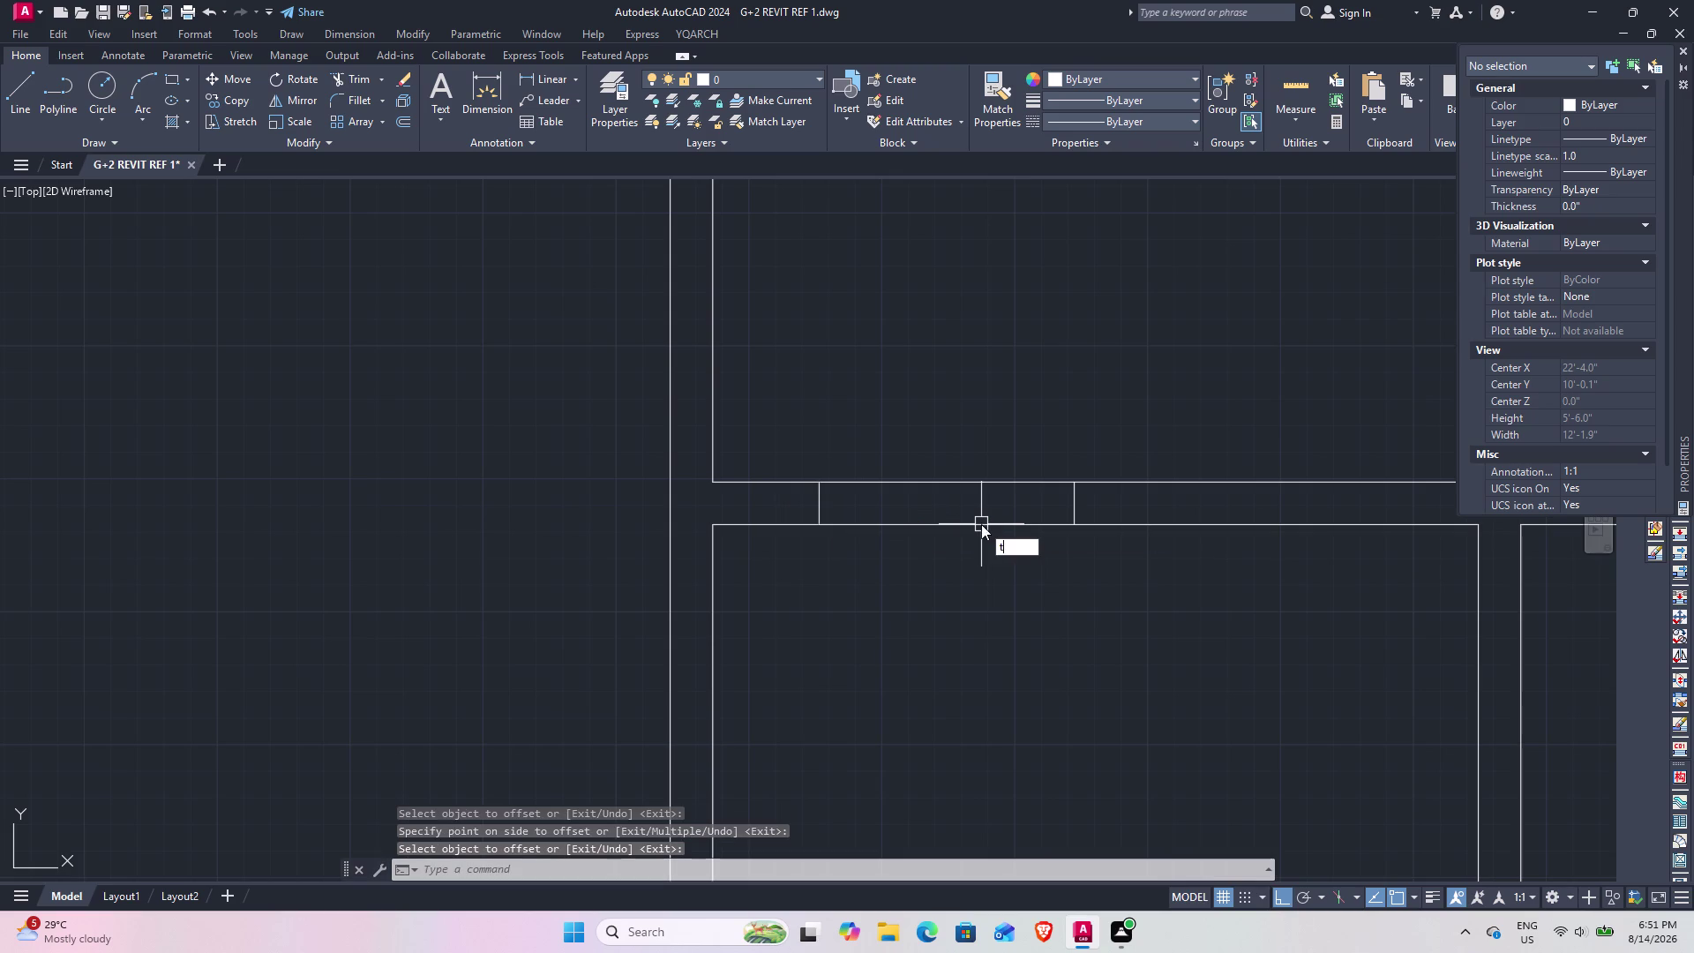
text(v)
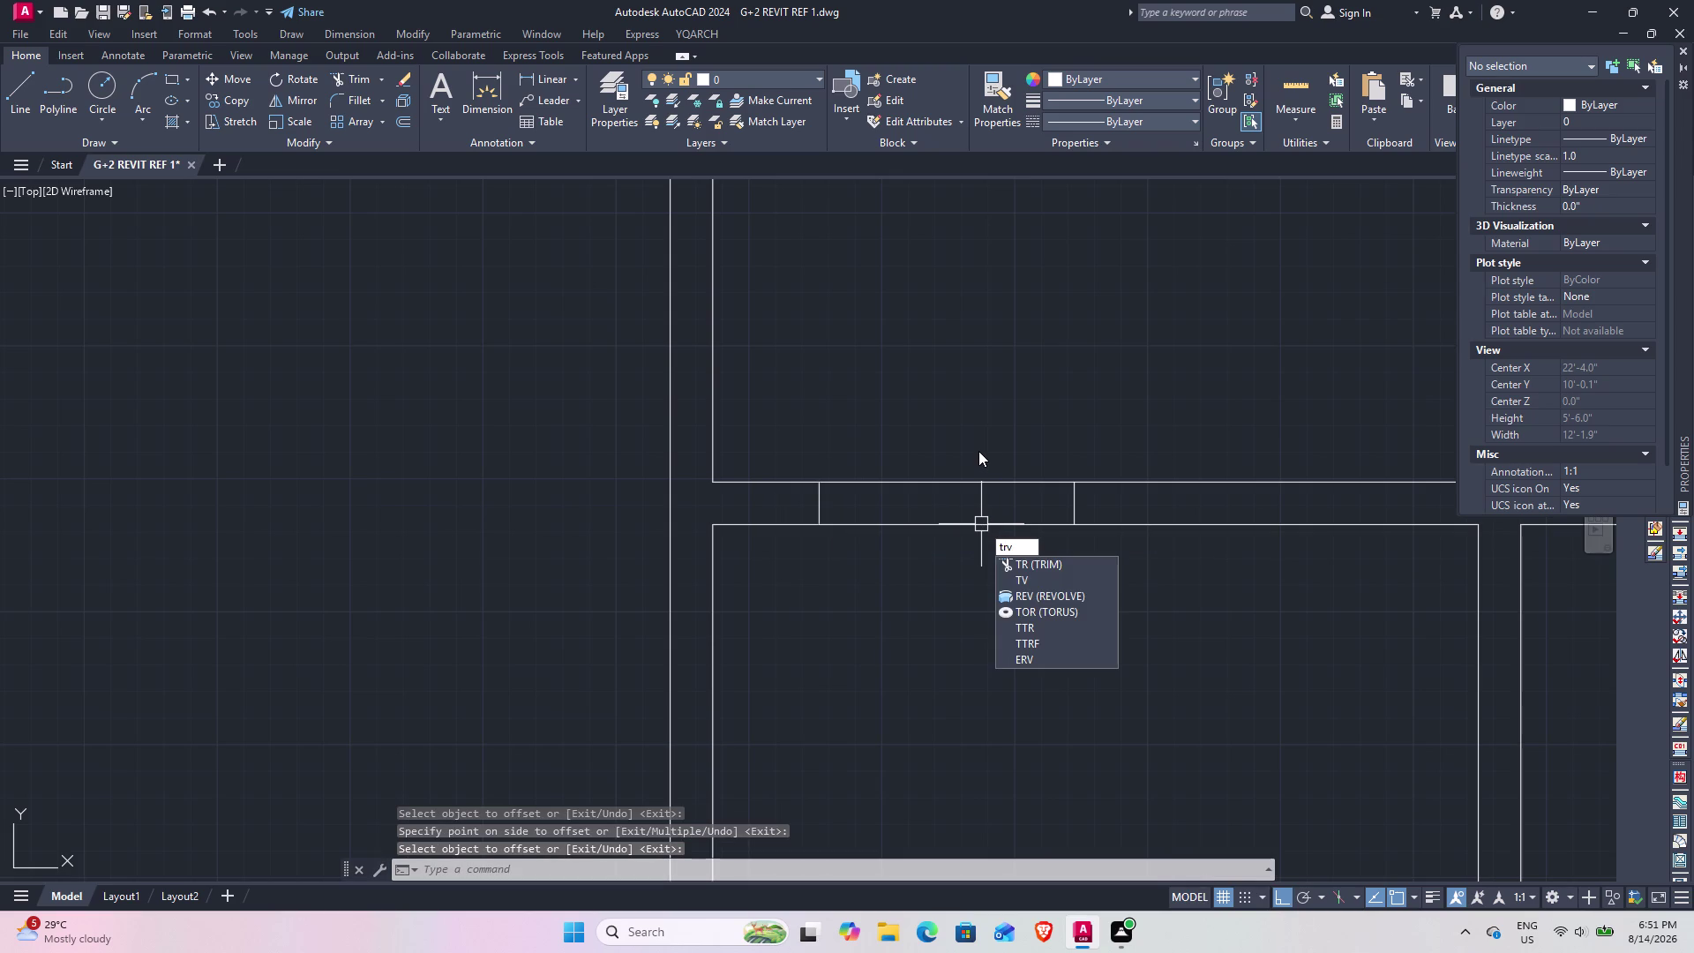
key(space)
click(978, 447)
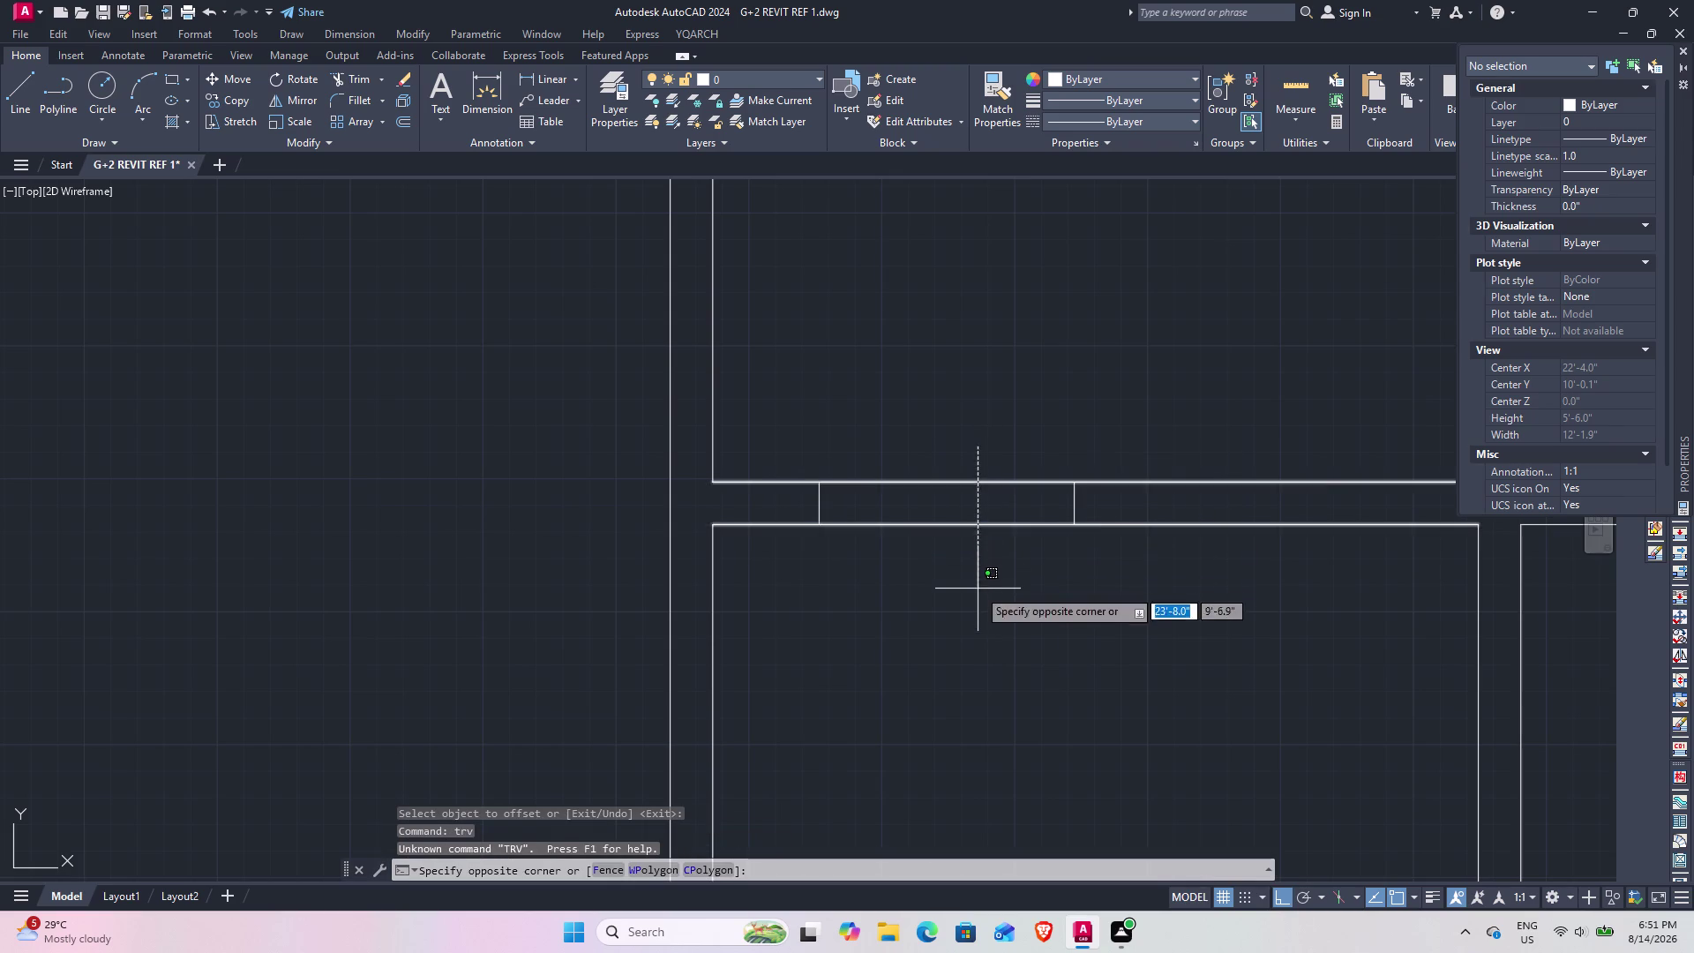
click(977, 588)
key(Escape)
key(Escape)
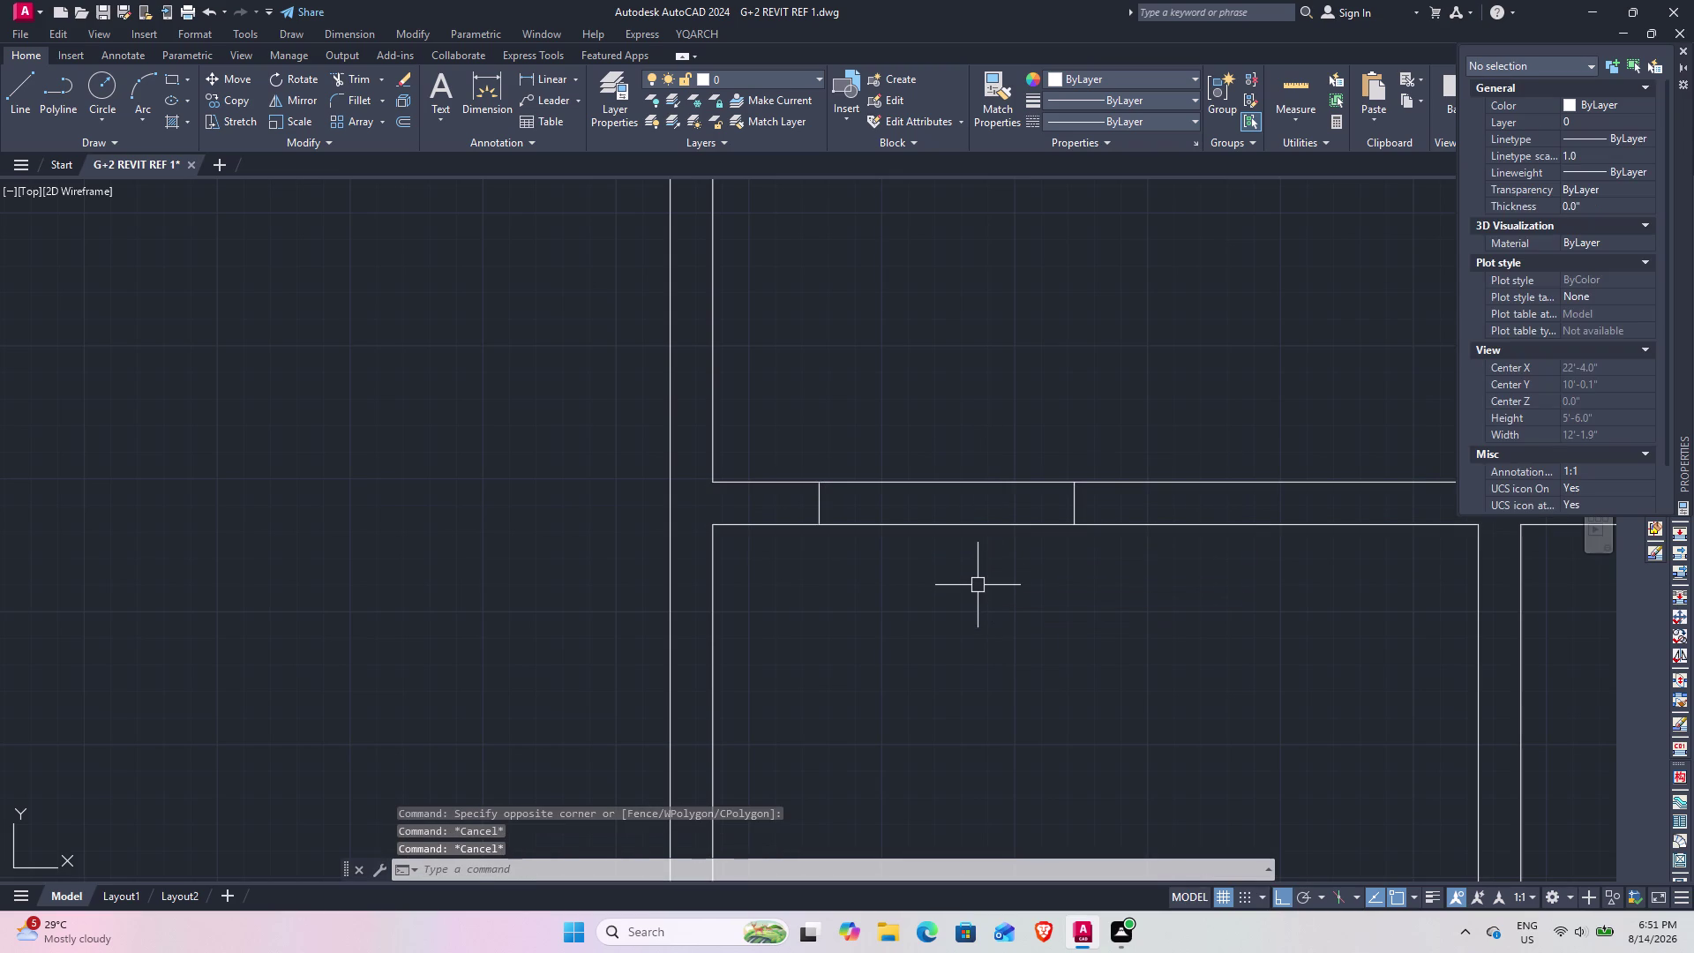
text(tr)
key(space)
click(955, 399)
click(960, 578)
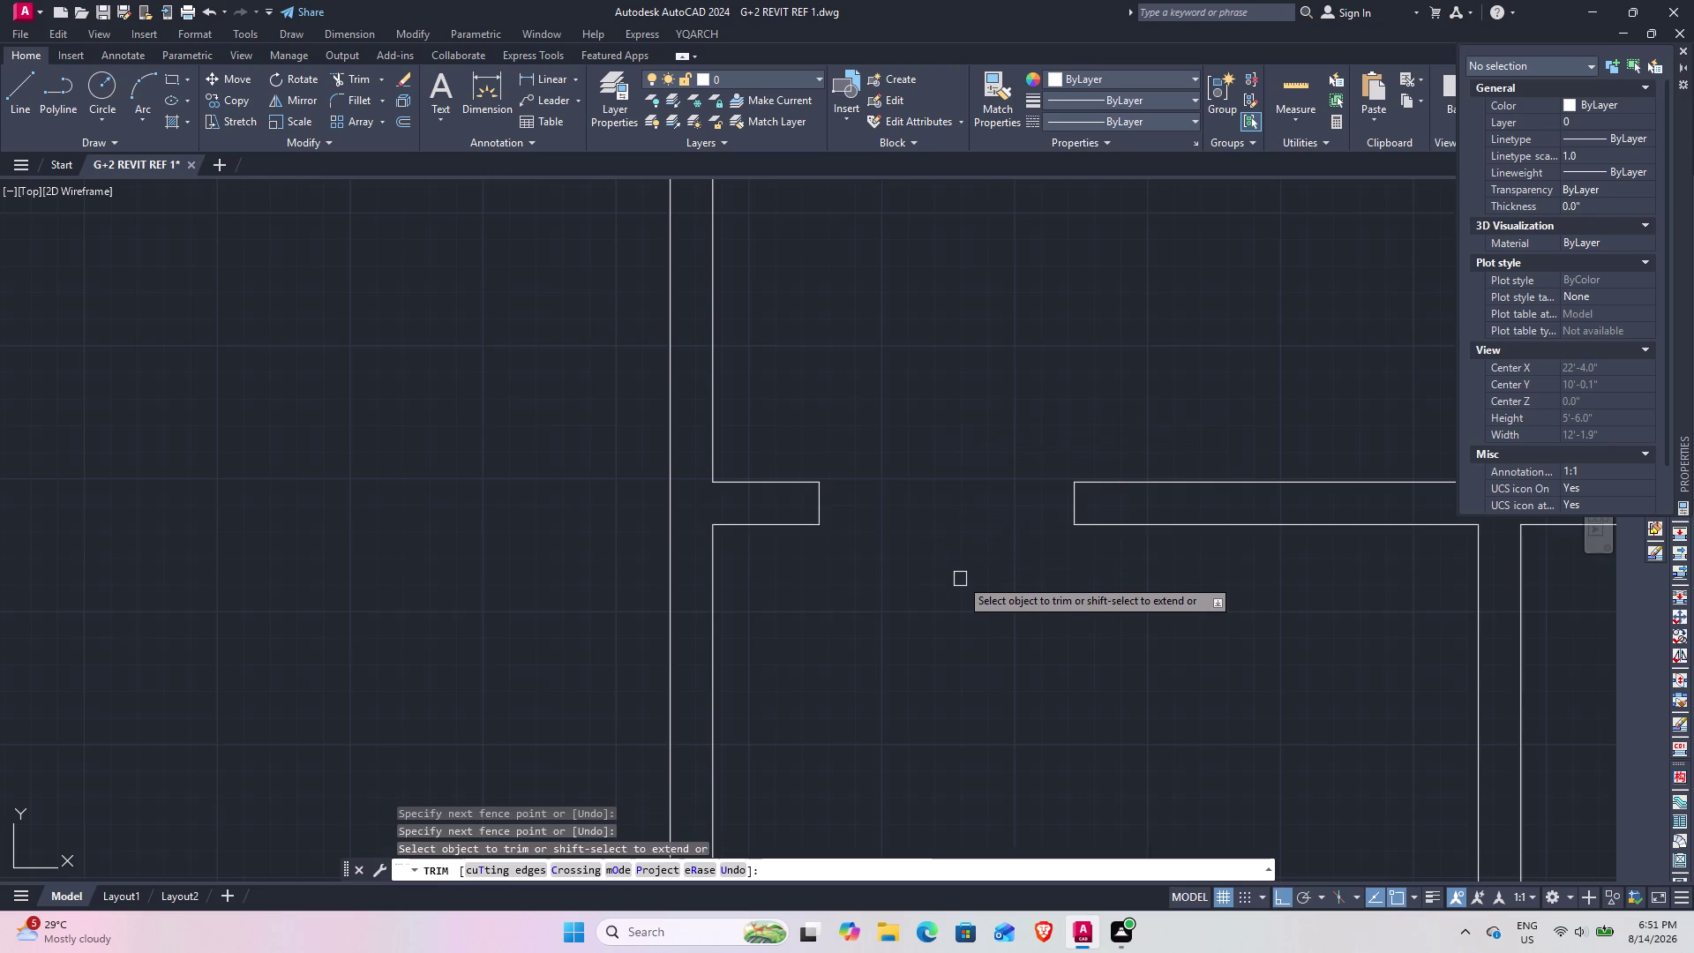
scroll(down, 3)
Pan and zoom to the right-hand vertical wall junction and start a line.
key(Escape)
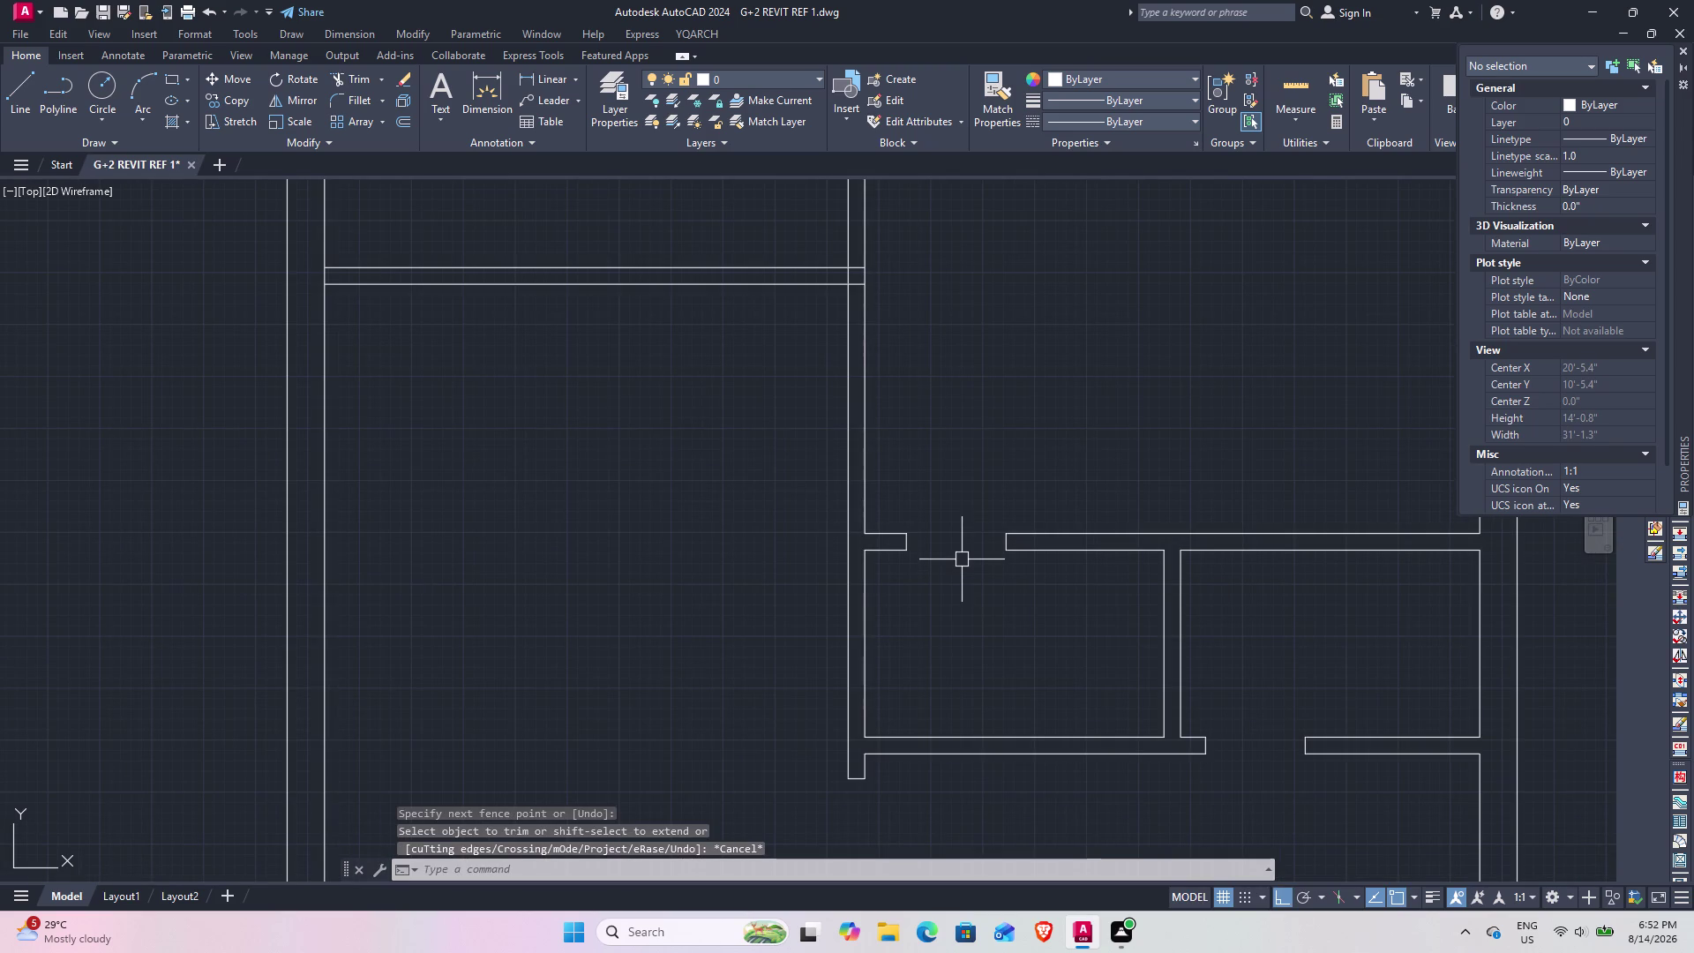
middle_drag(905, 333, 971, 676)
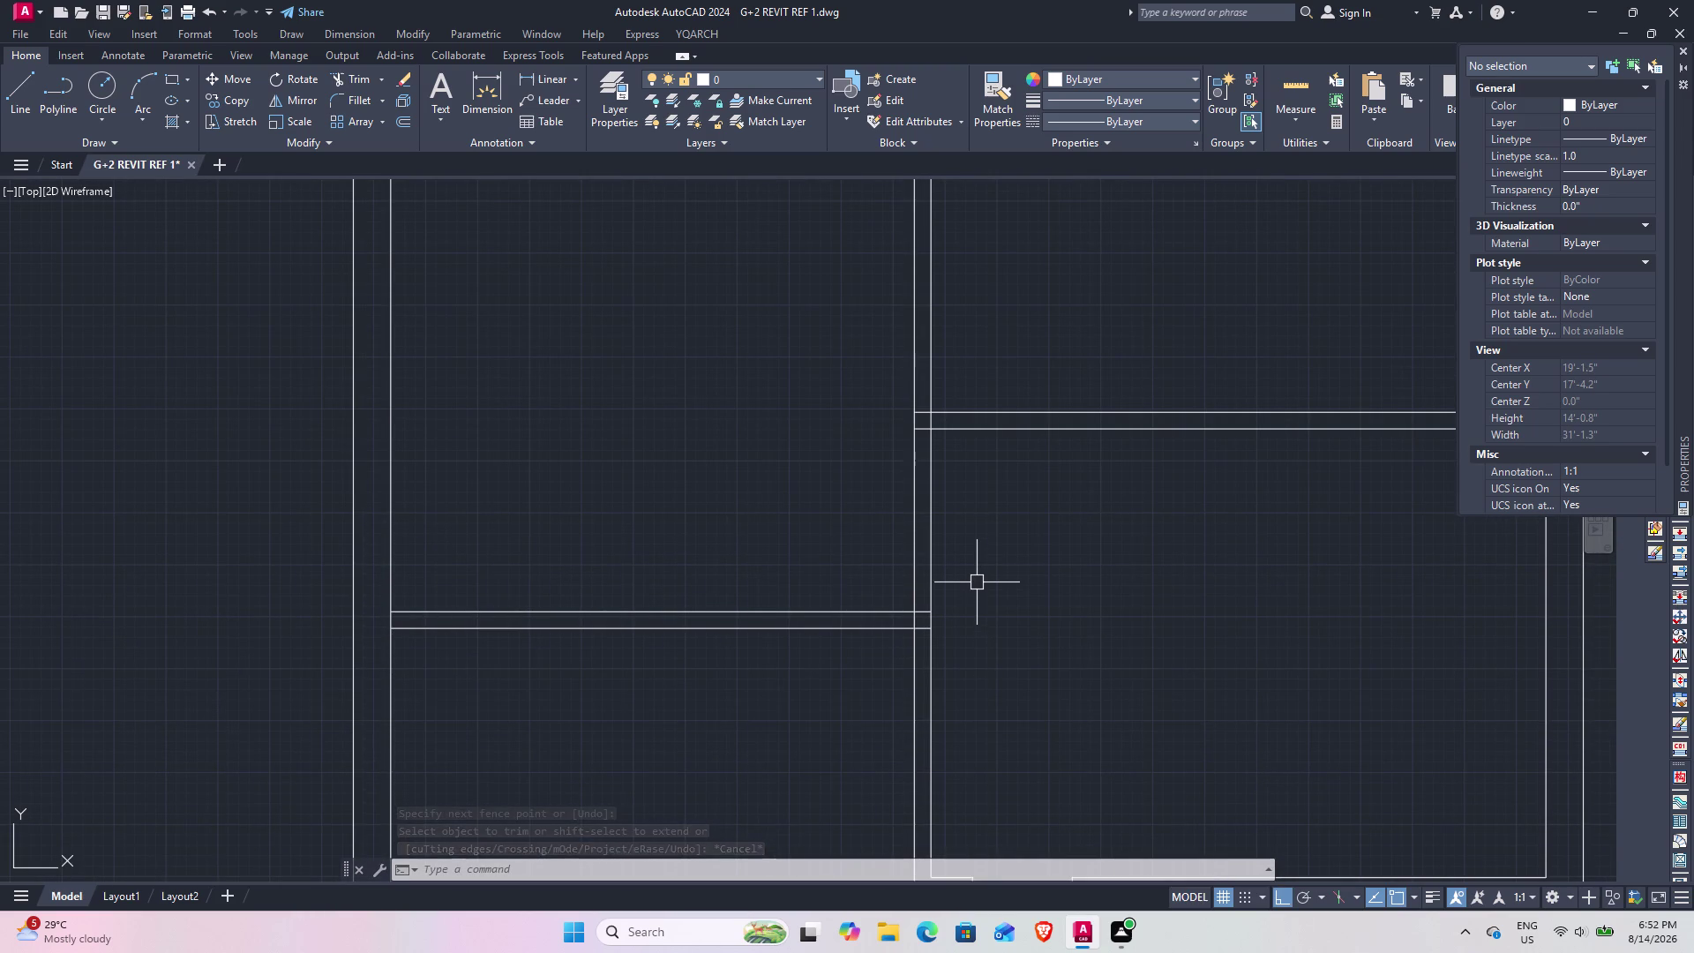
middle_drag(1002, 508, 945, 481)
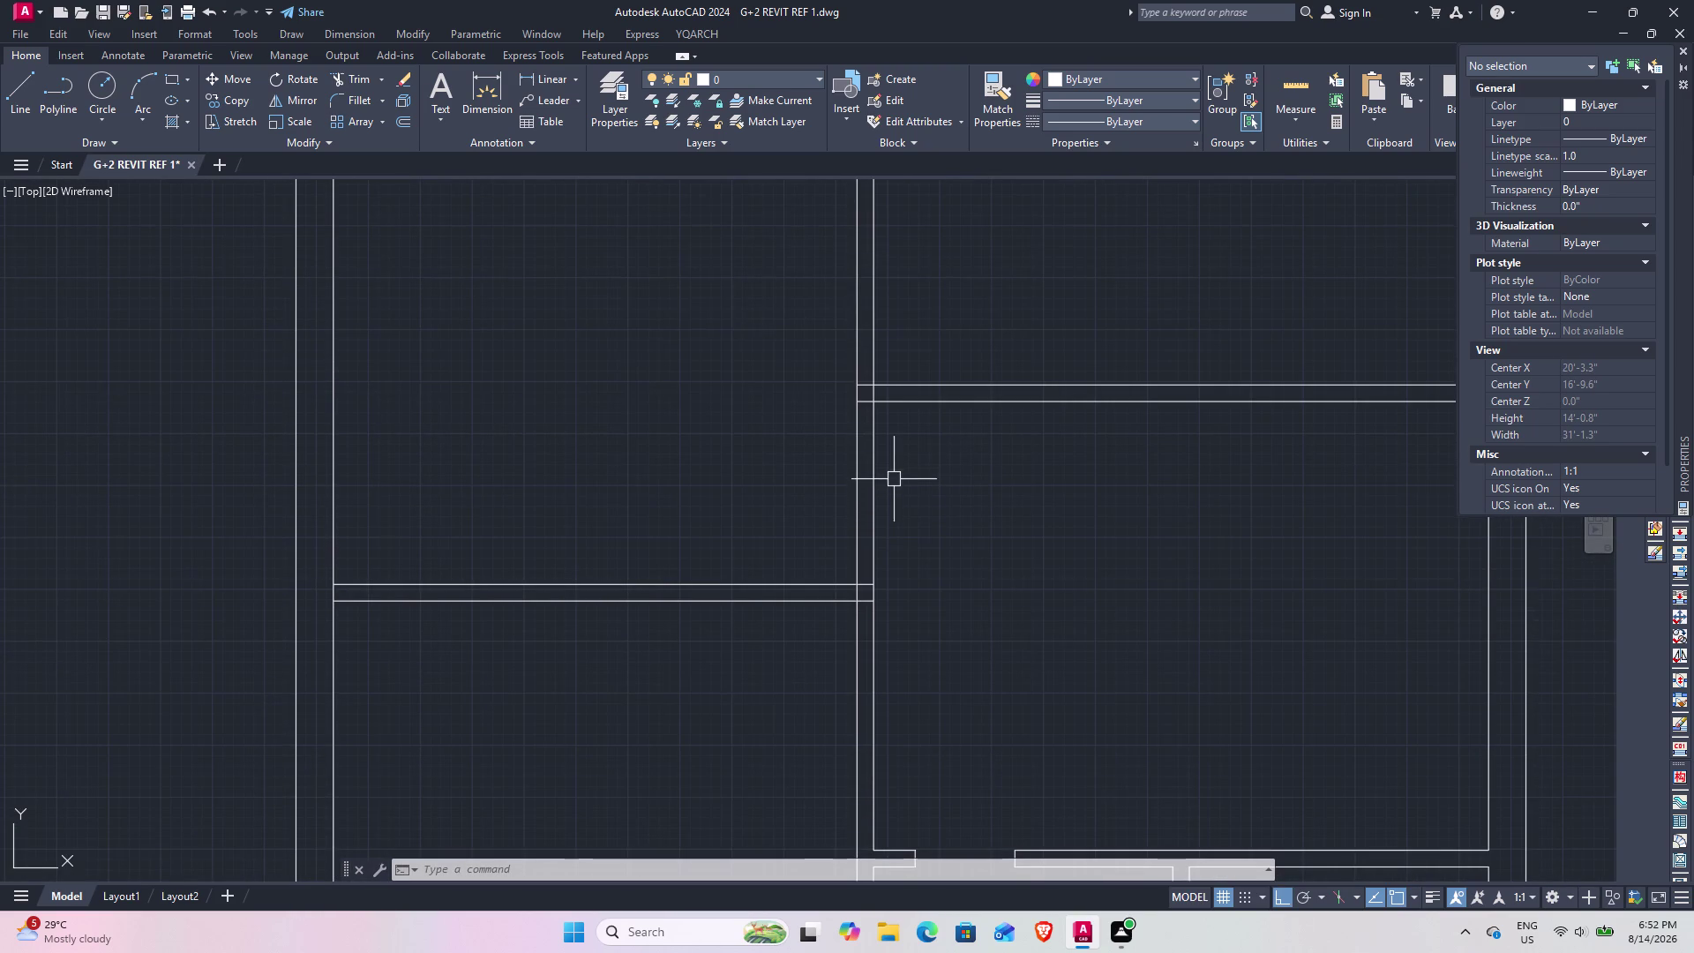
scroll(up, 3)
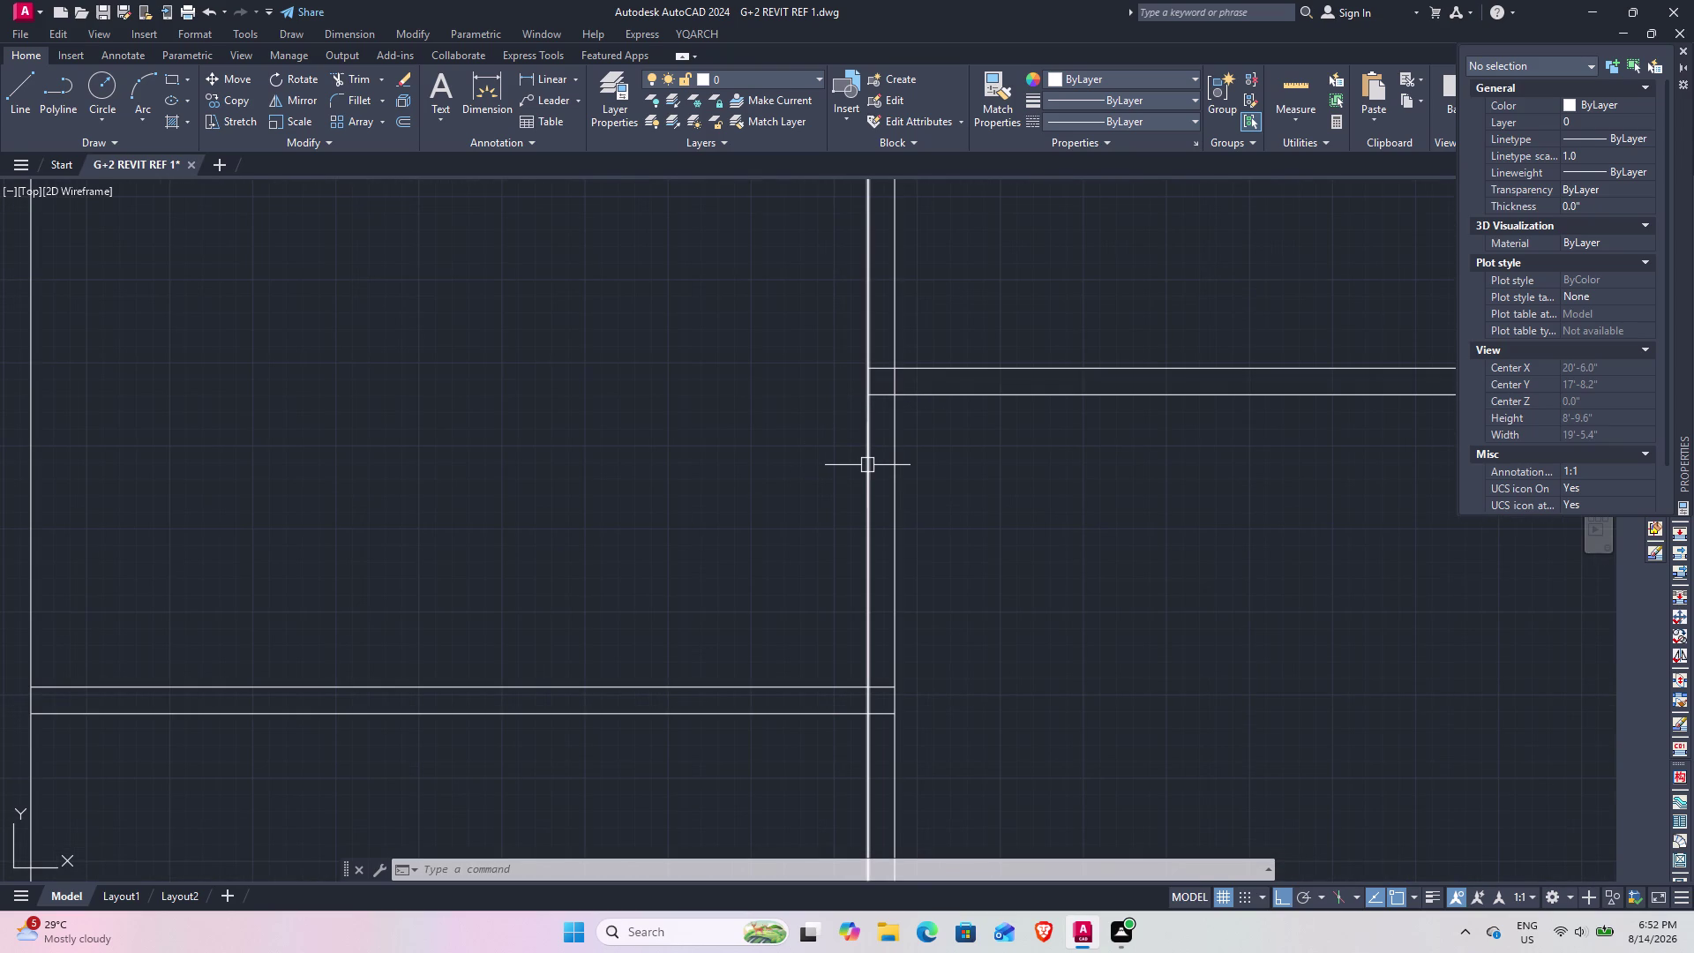
text(l)
key(space)
Draw a jamb line across the vertical wall, 6" from the wall corner.
text(tk)
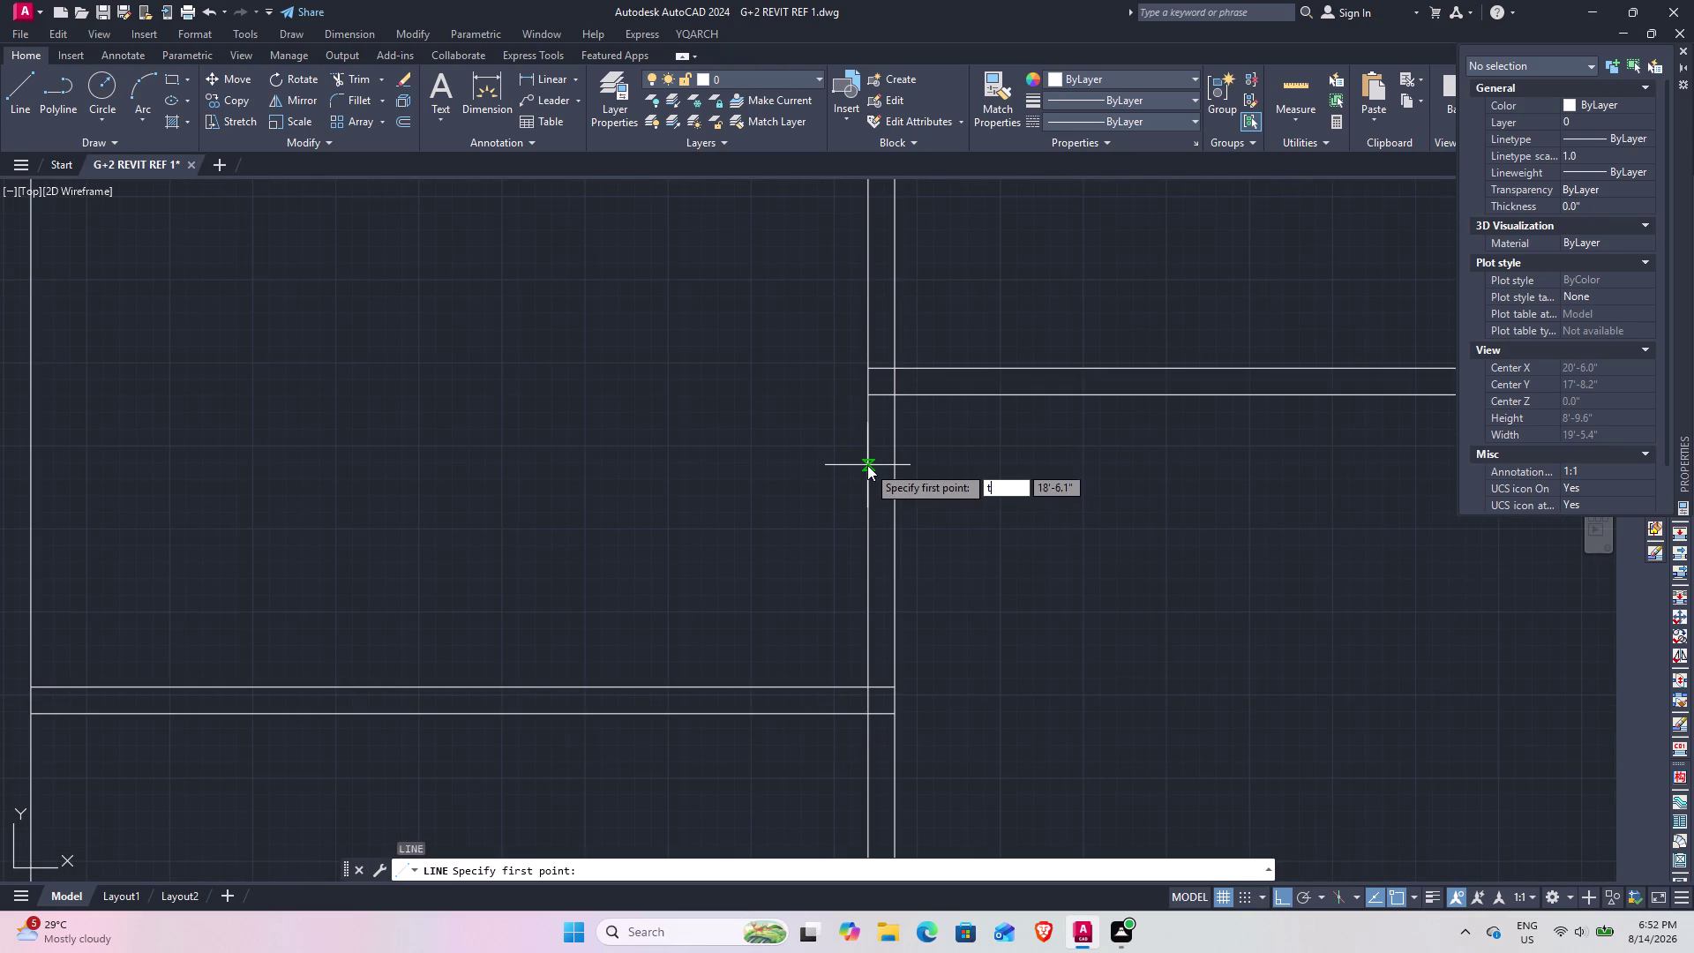
key(space)
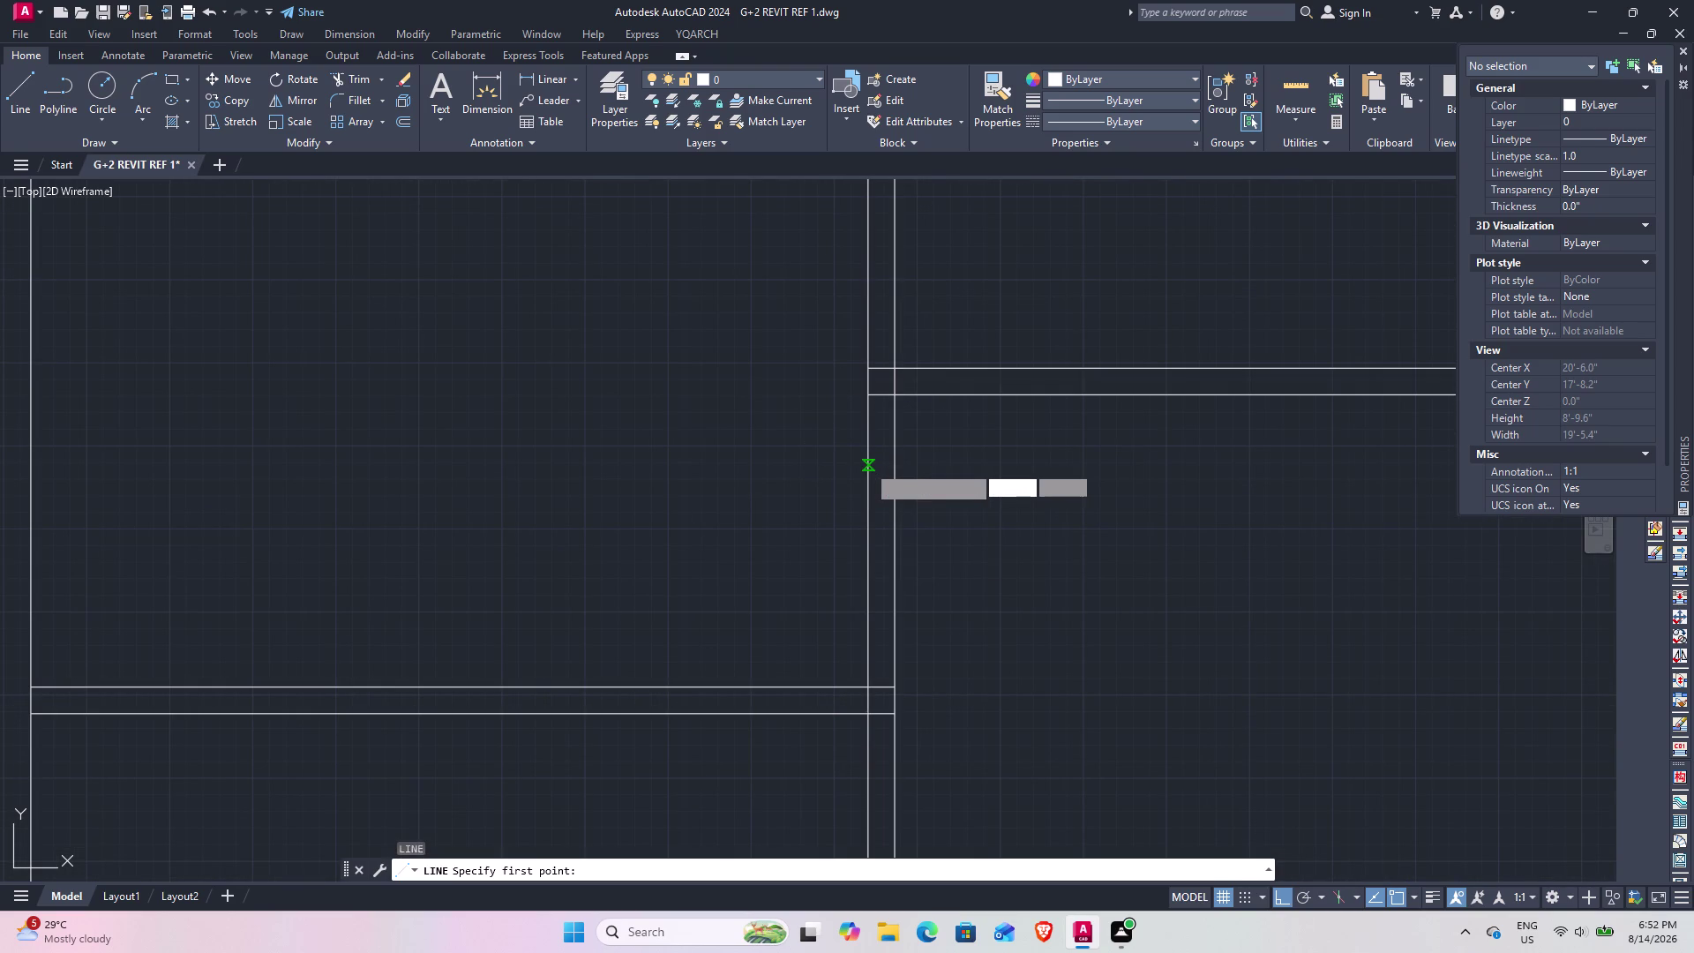
text(6")
key(Return)
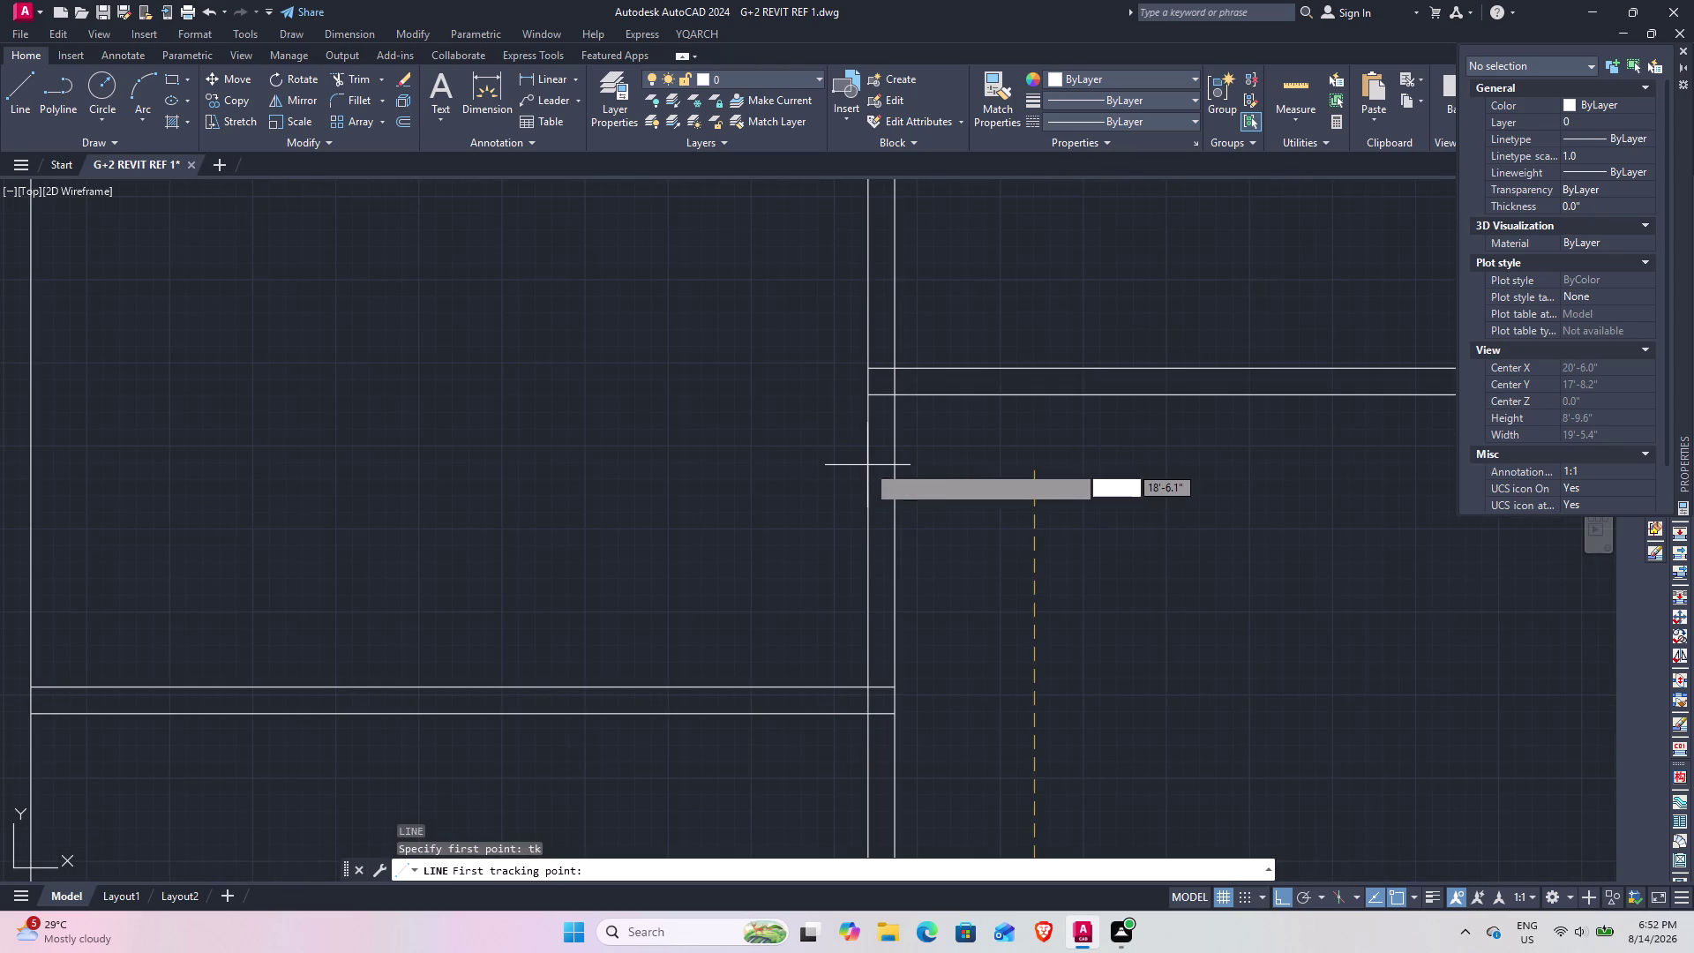
key(Escape)
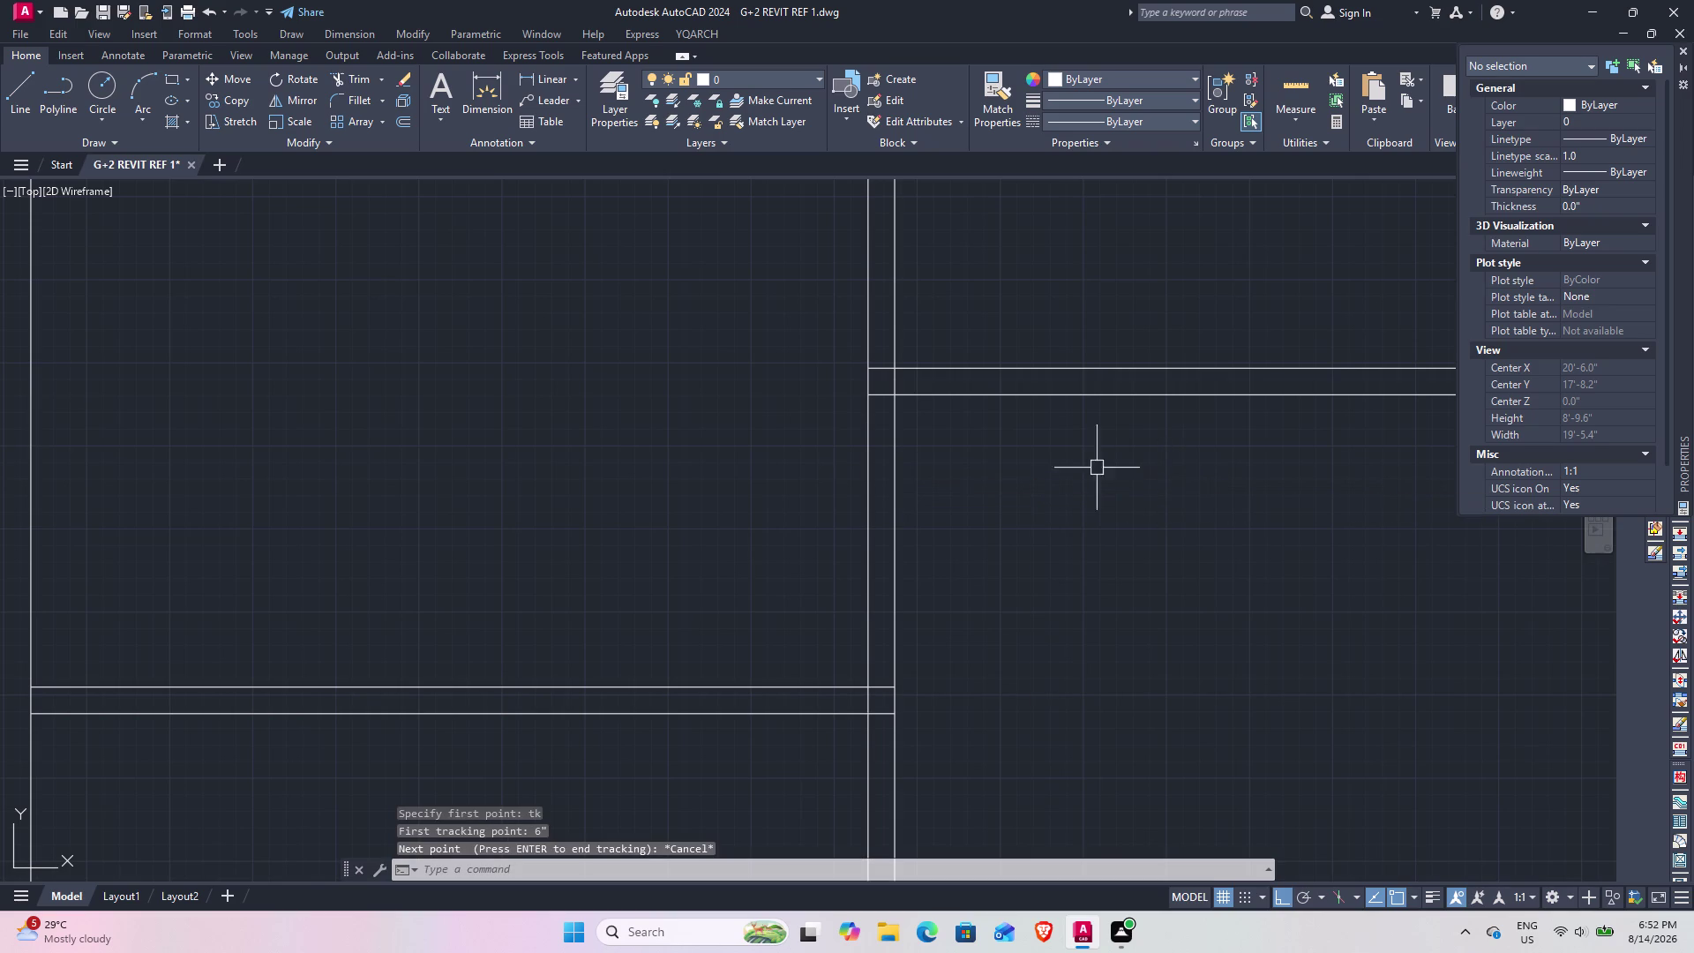
text(l)
key(space)
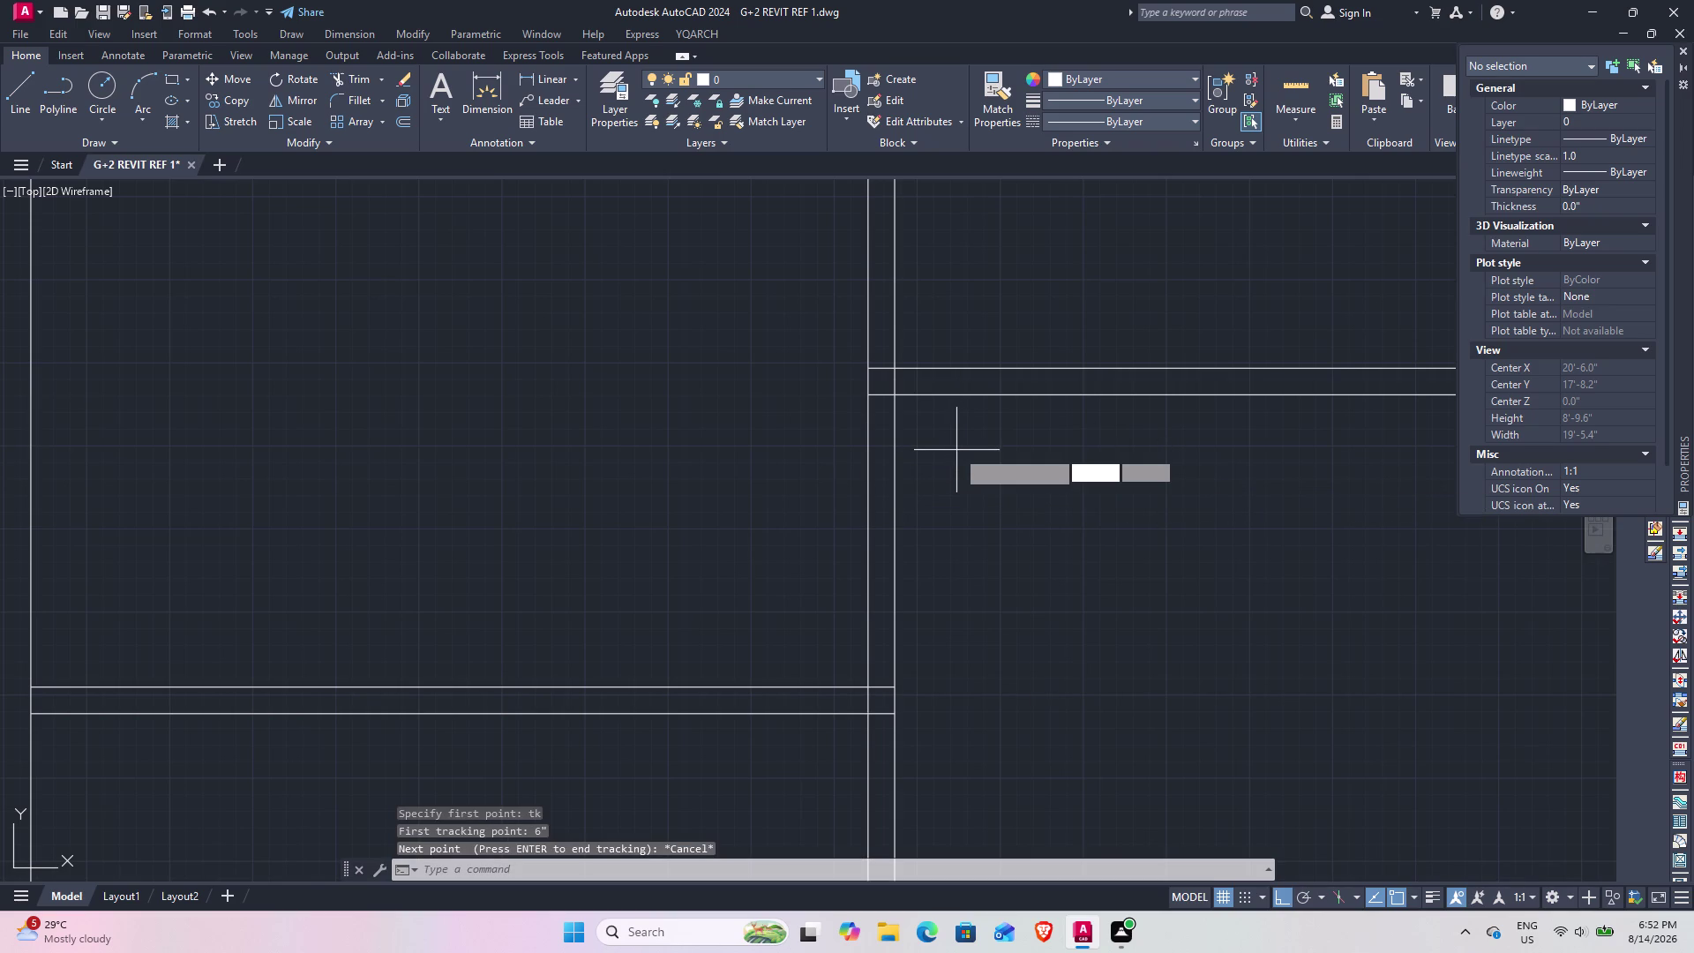
text(tkm)
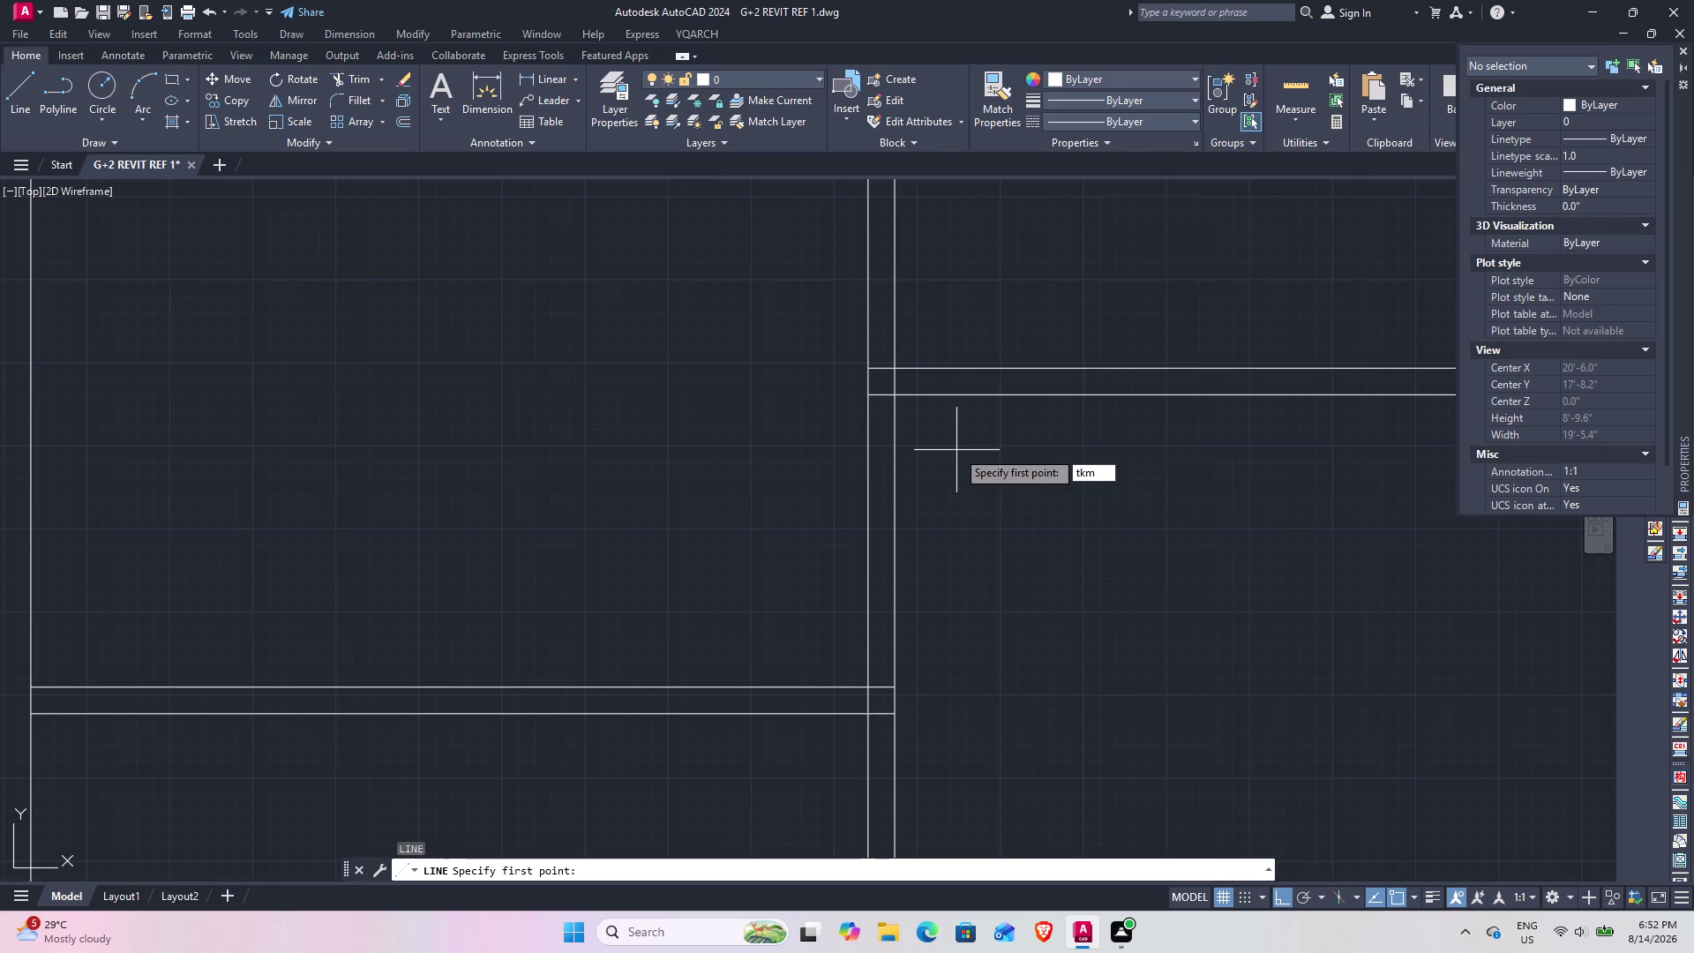
key(BackSpace)
key(space)
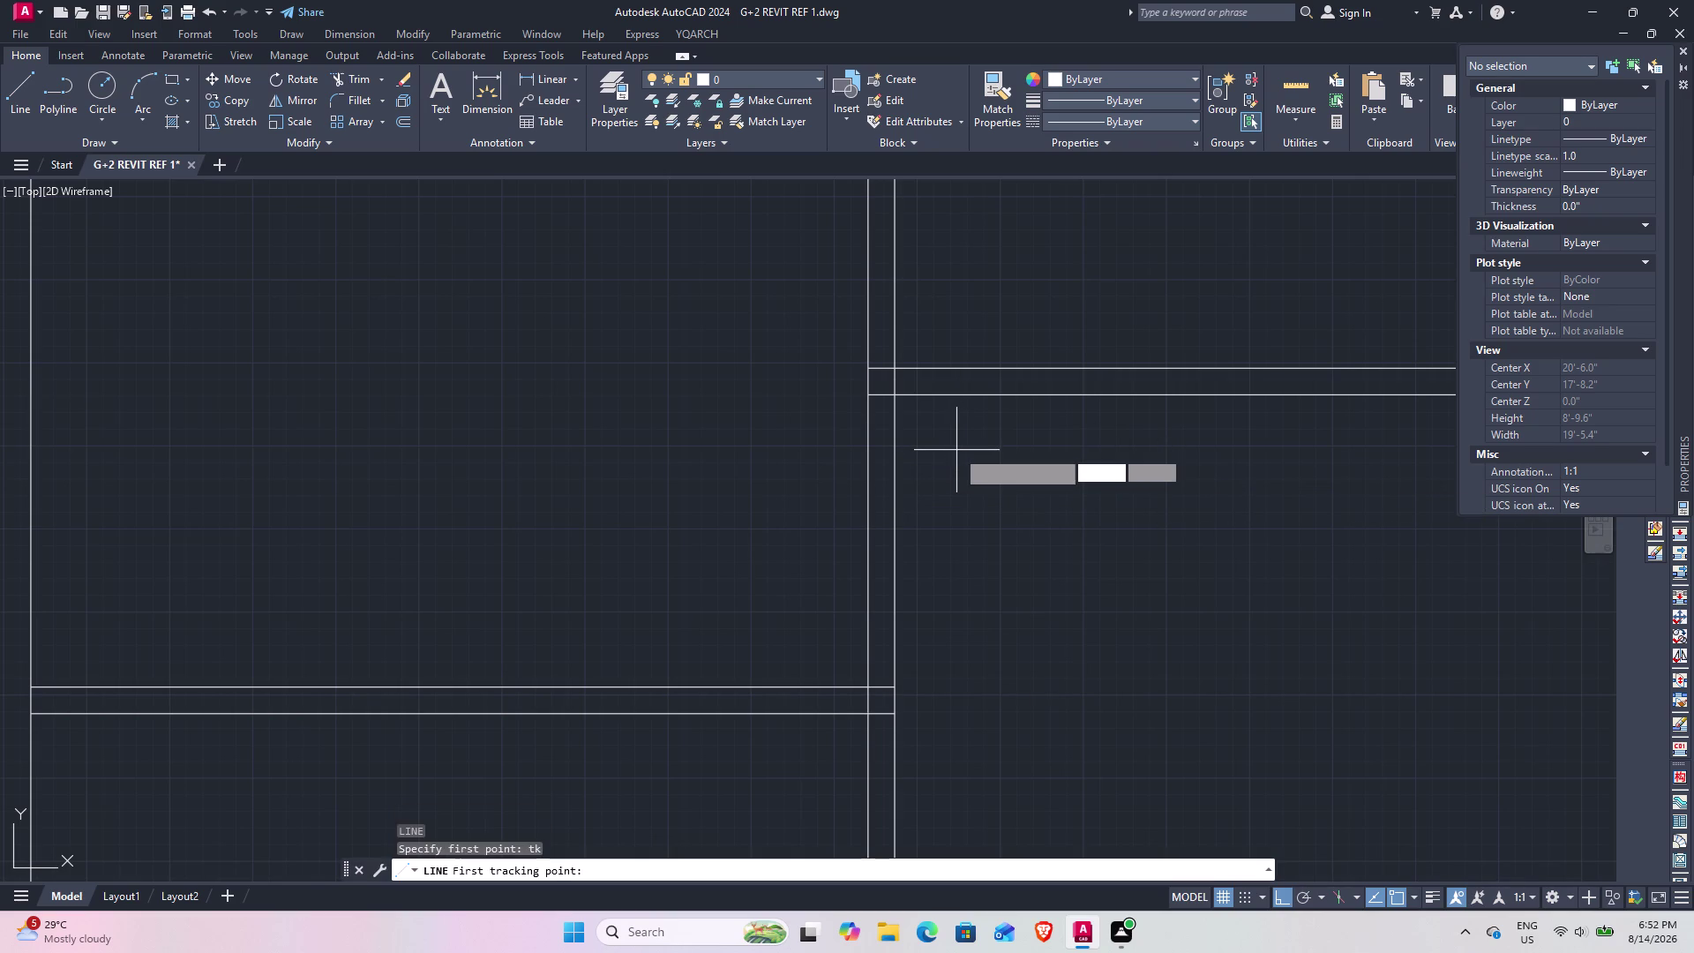
click(900, 394)
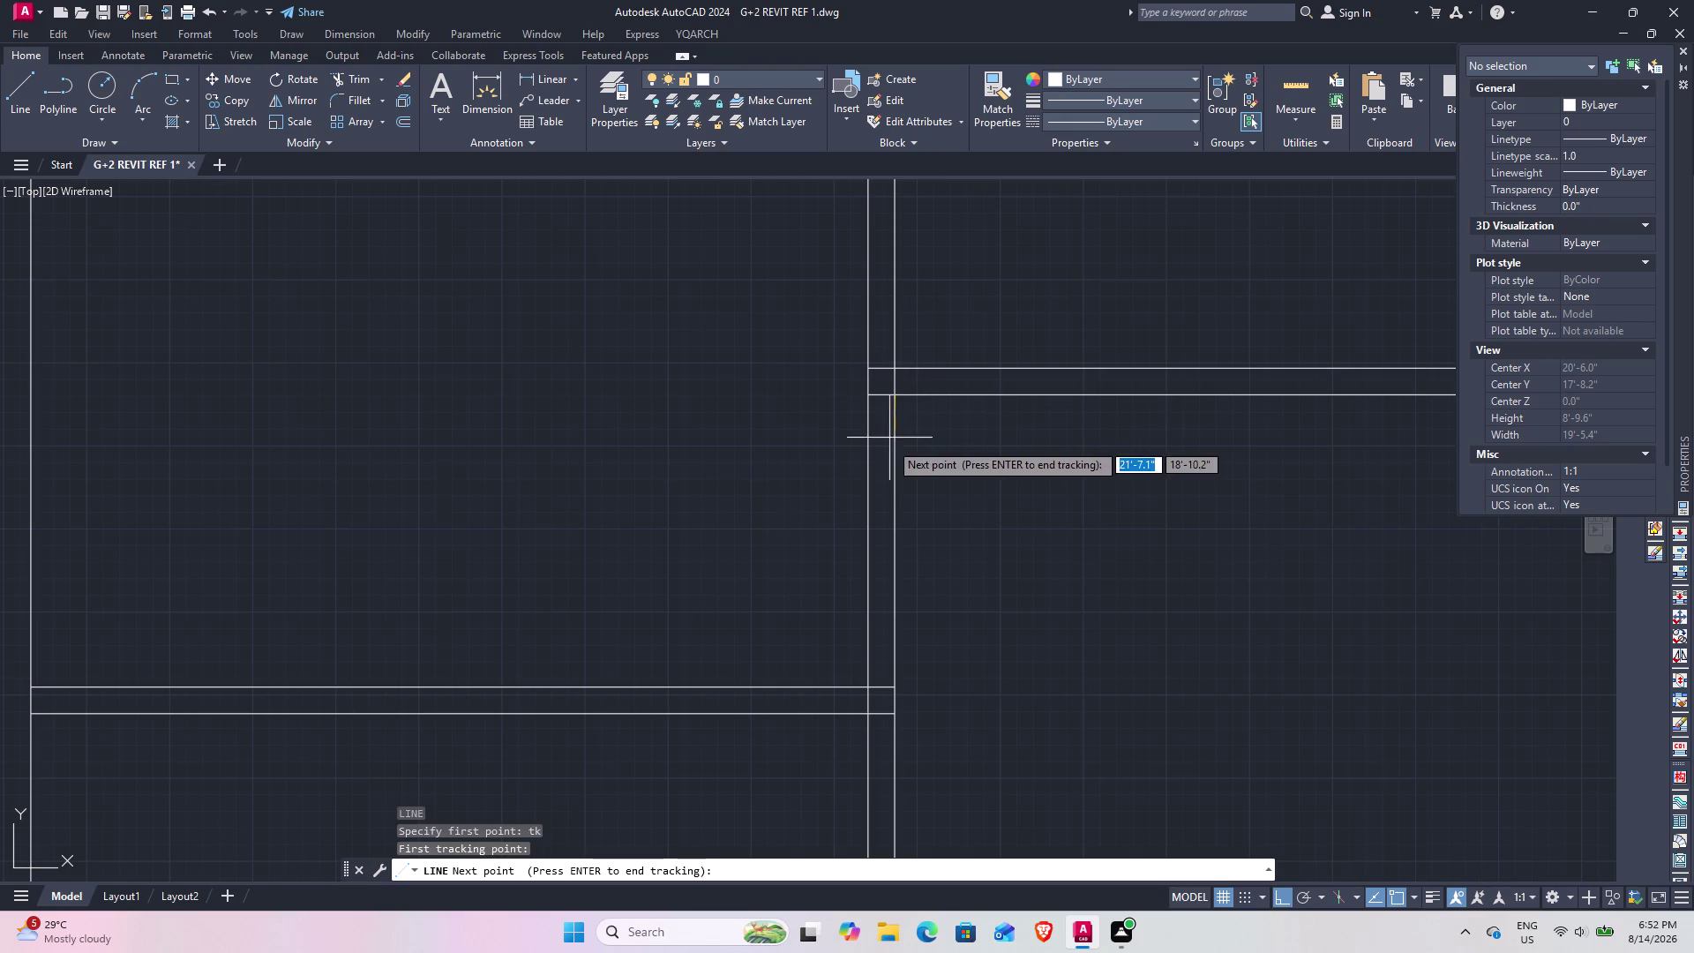
key(6)
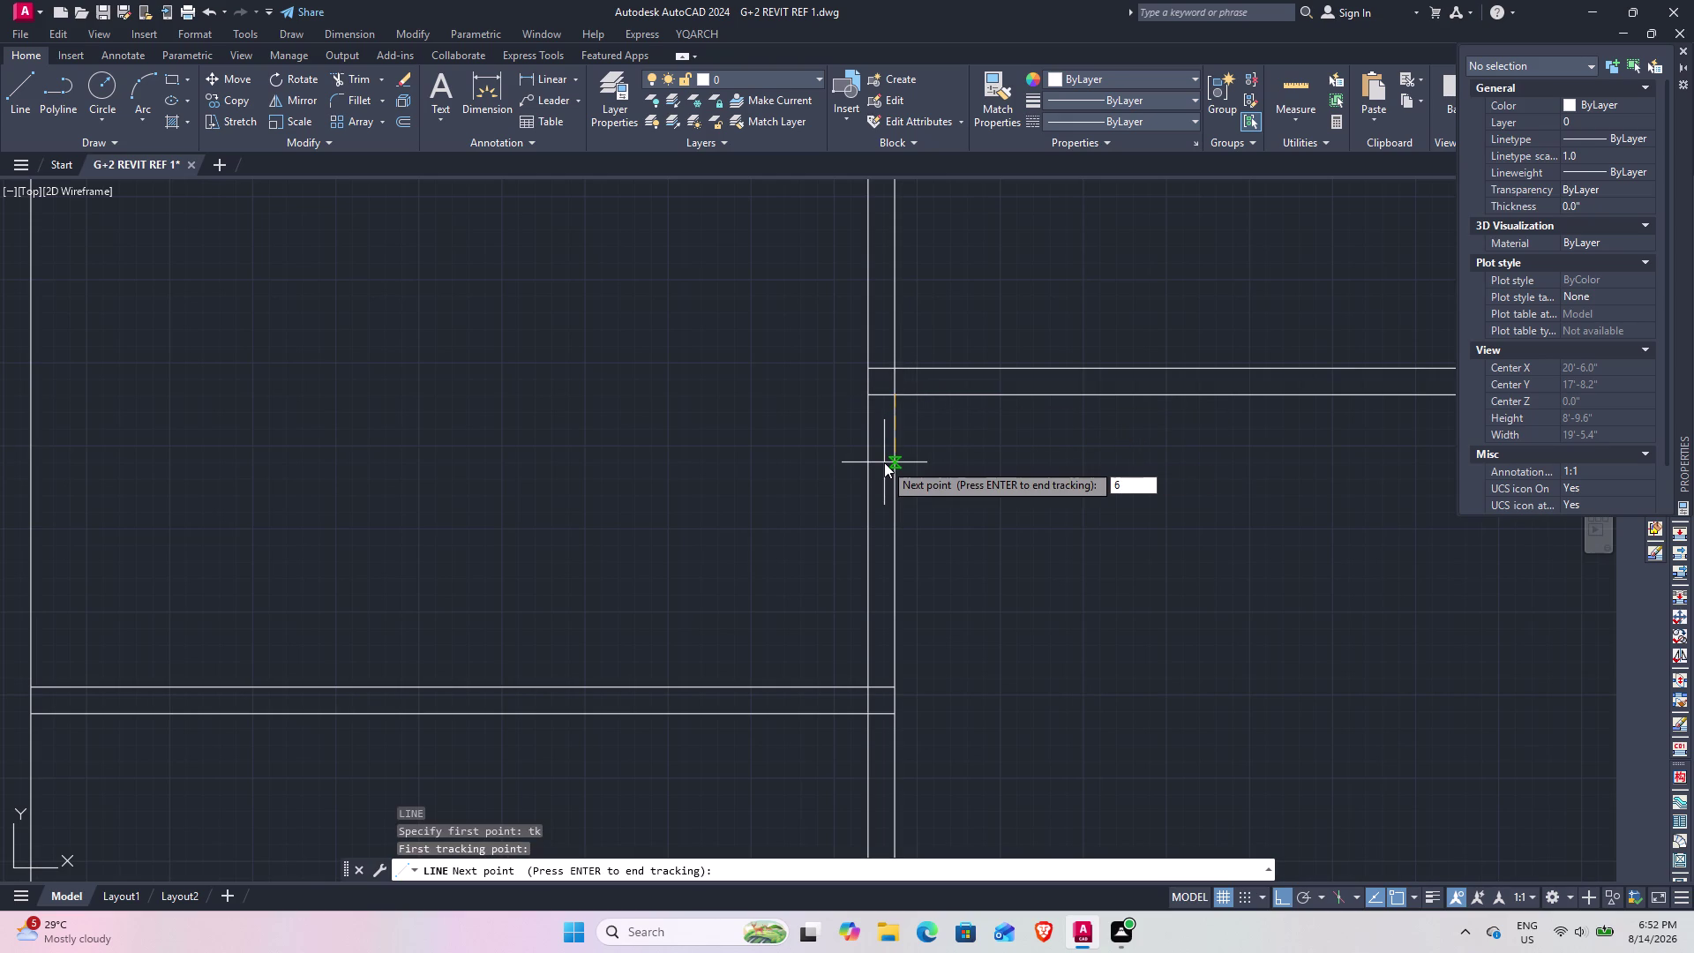
key(Return)
key(Return)
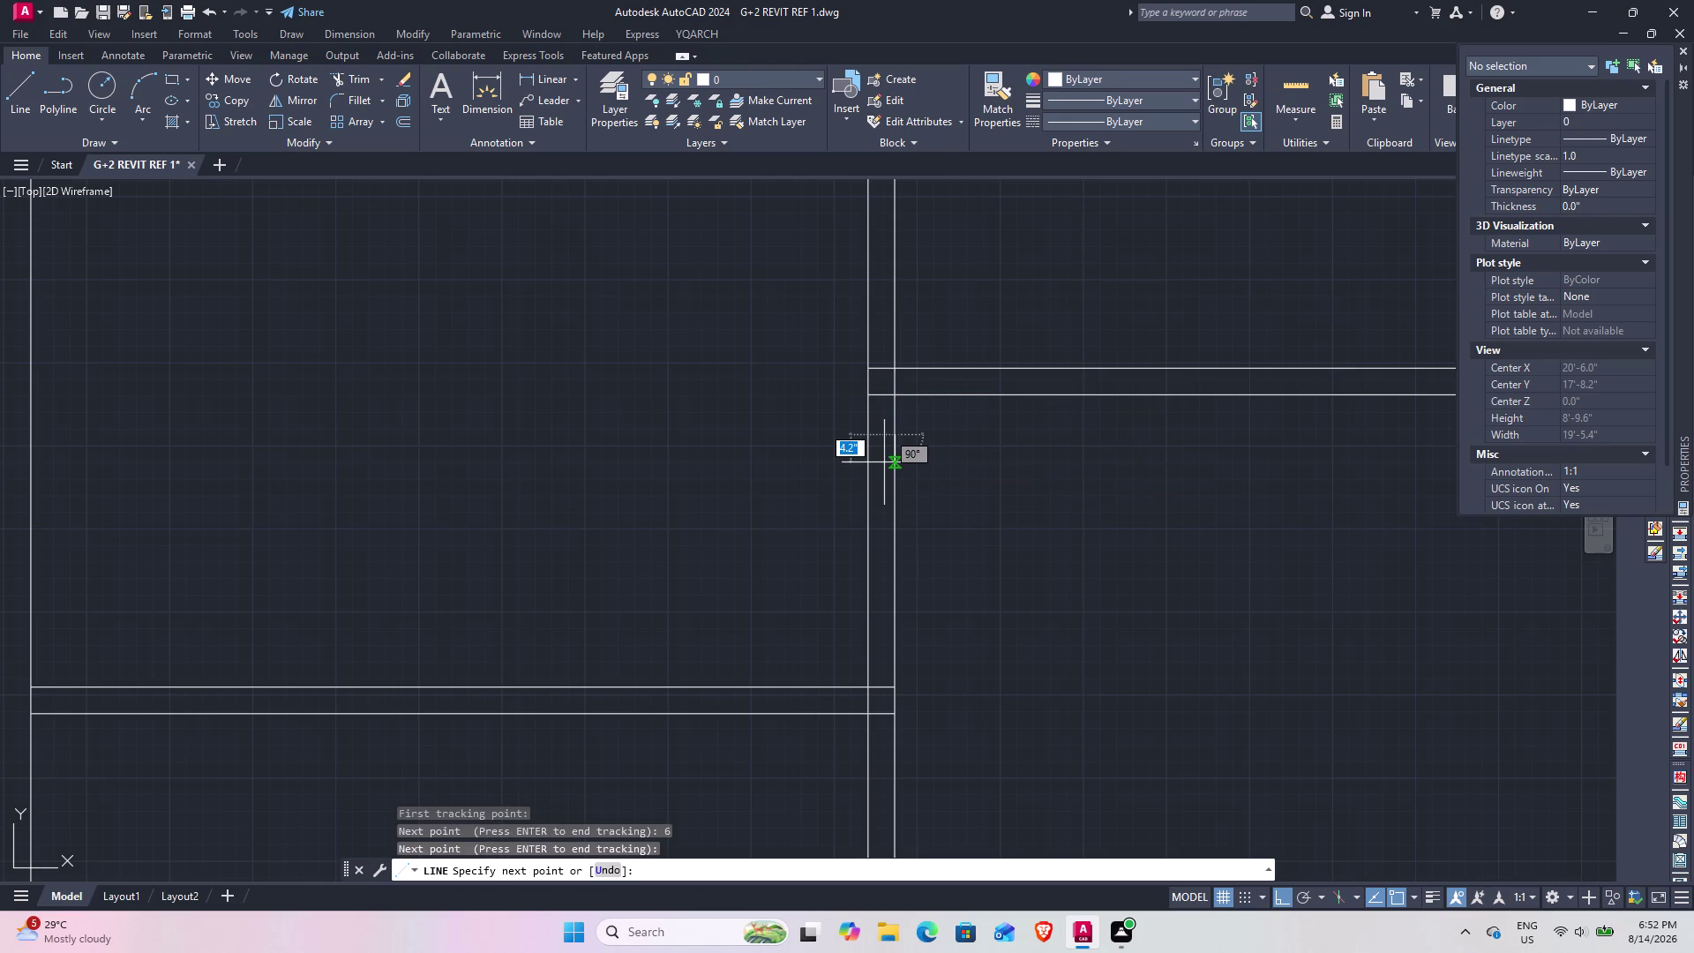
click(864, 437)
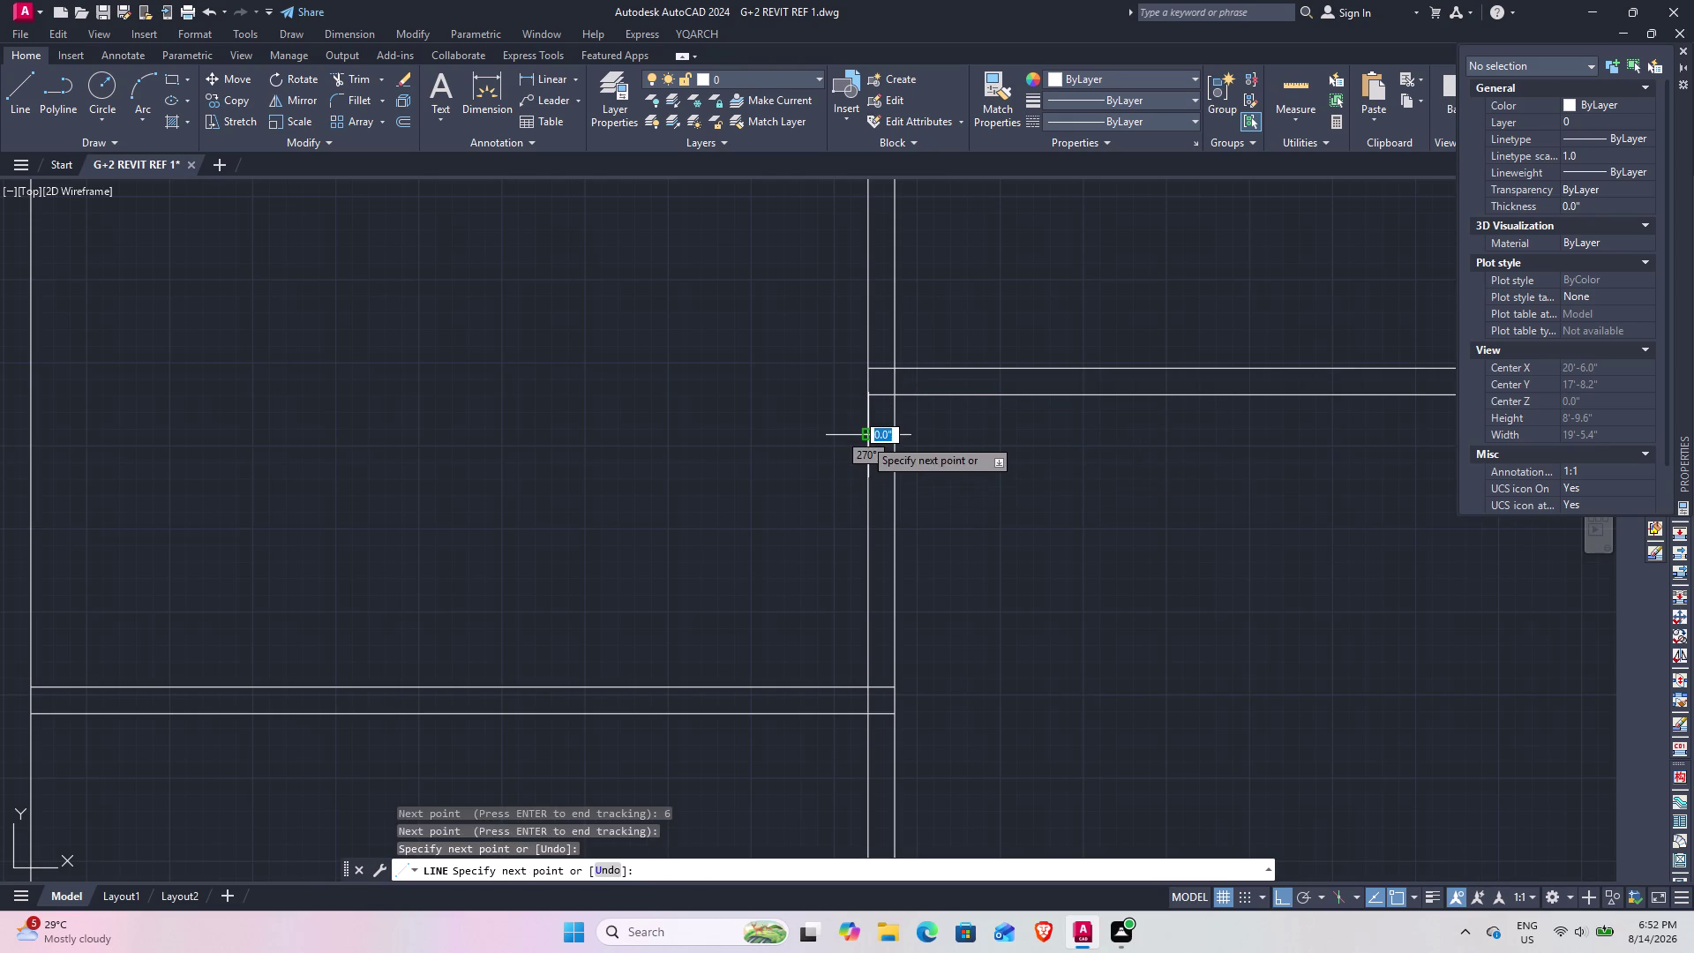
key(space)
Offset the jamb line 2'-6" downward.
text(o)
key(space)
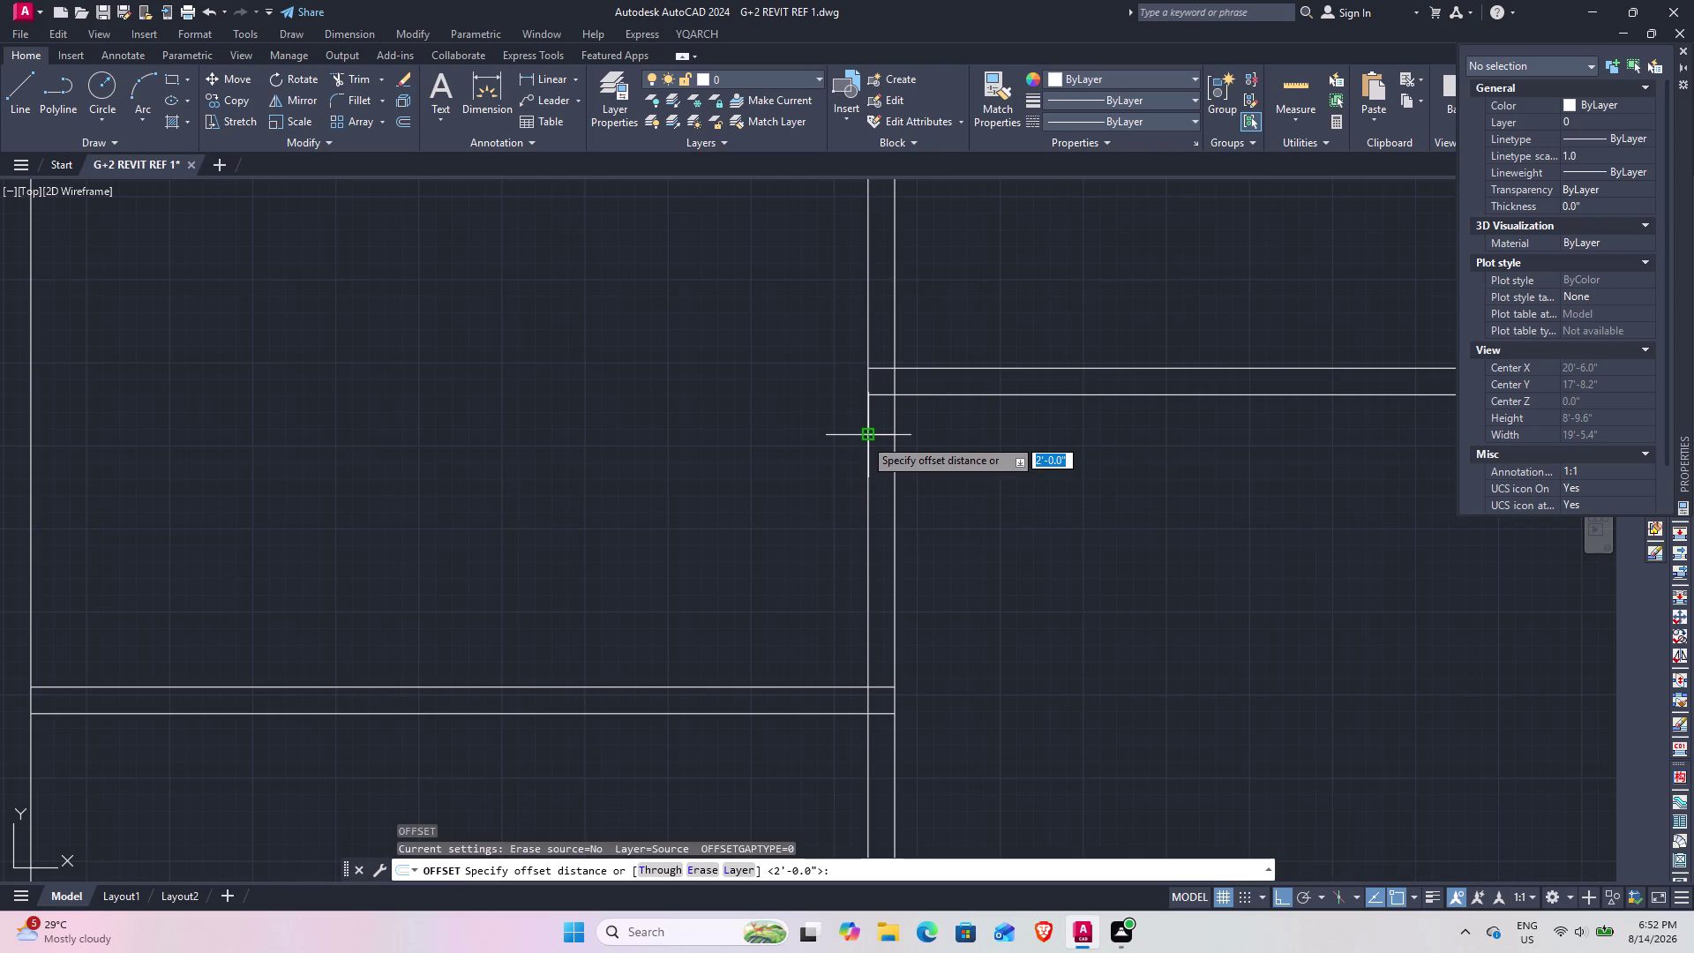
text(2.5')
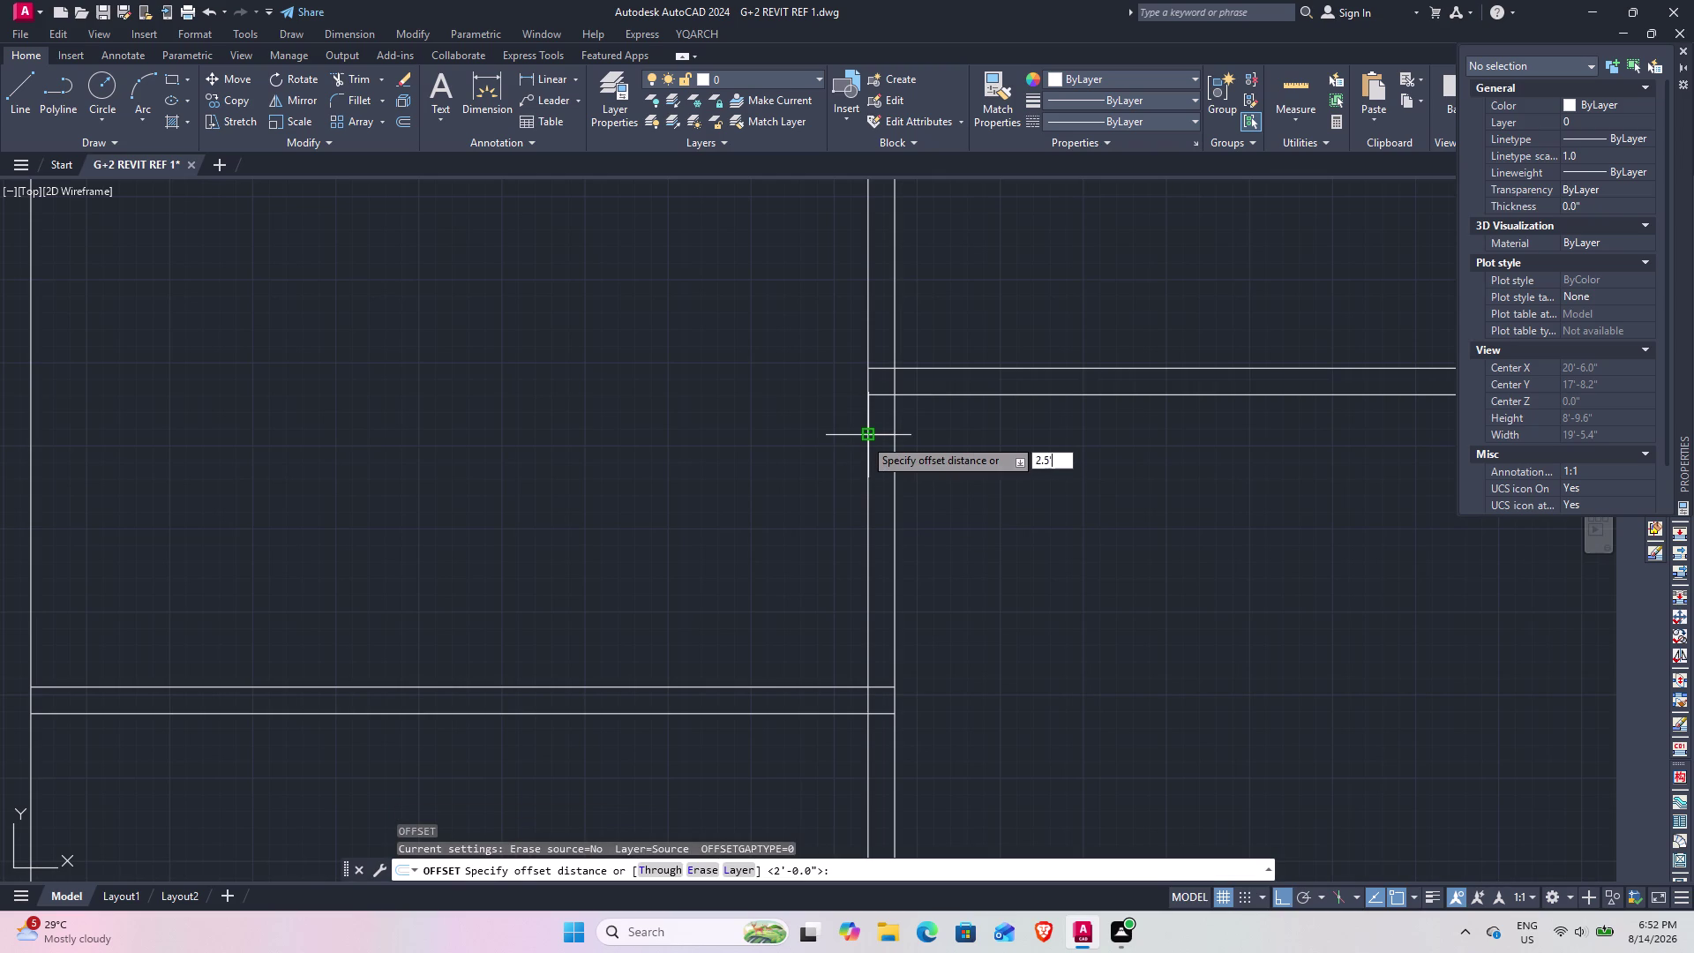
key(Return)
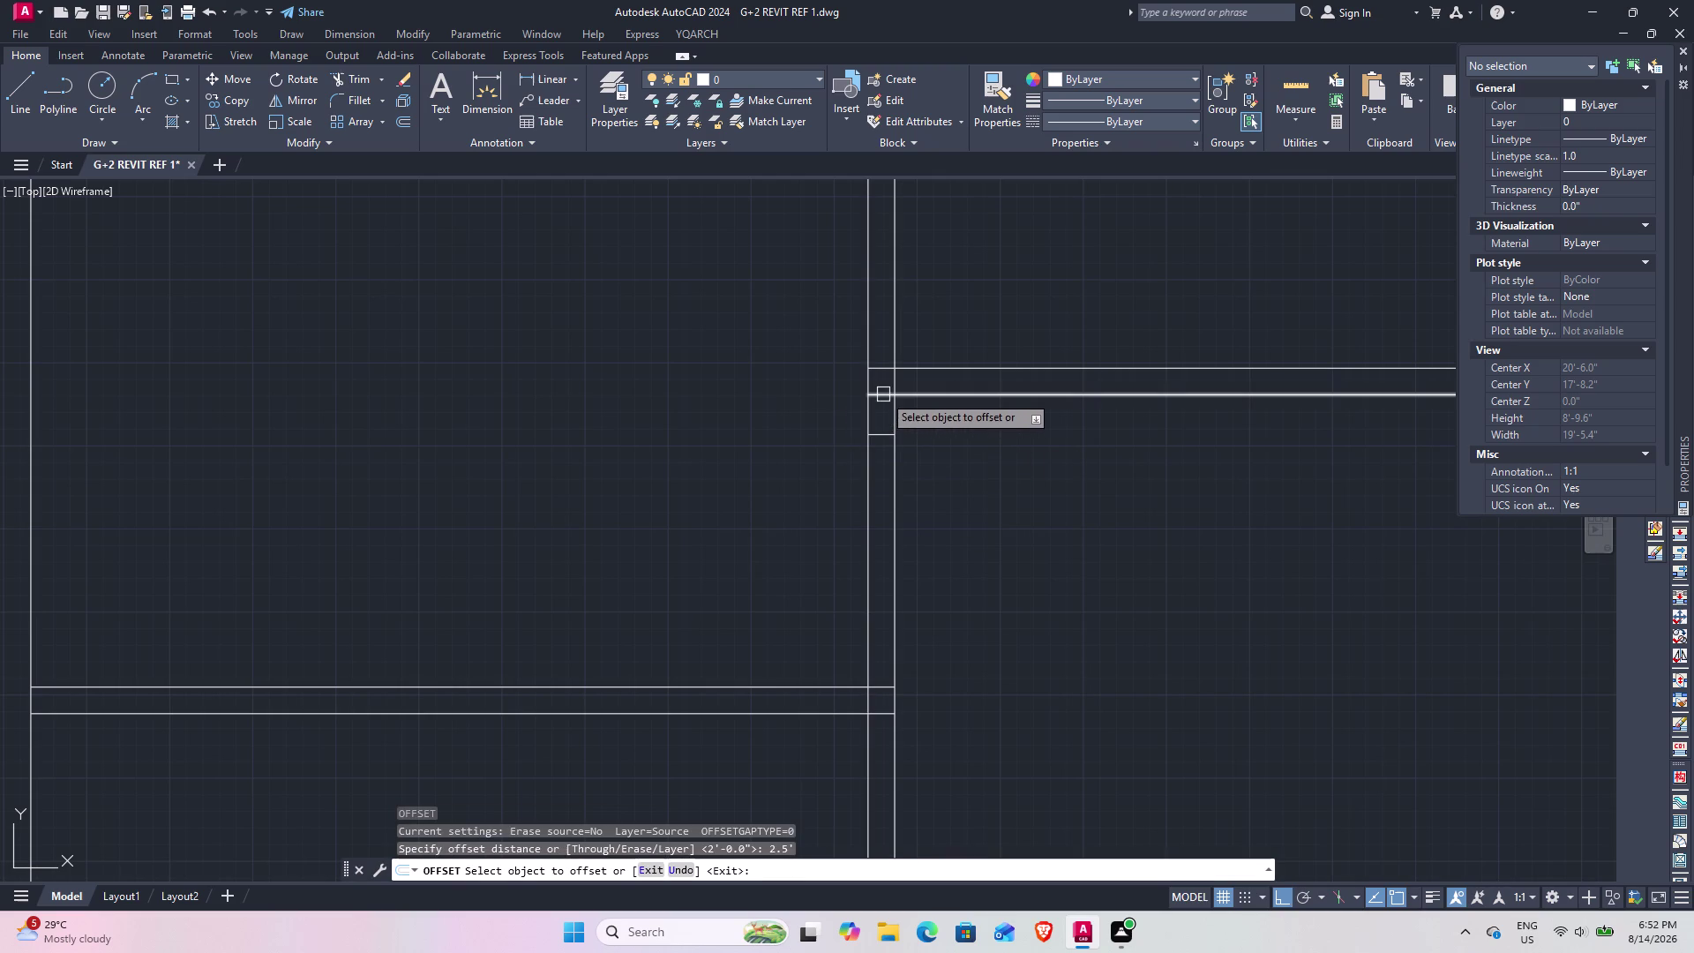
click(883, 436)
click(889, 496)
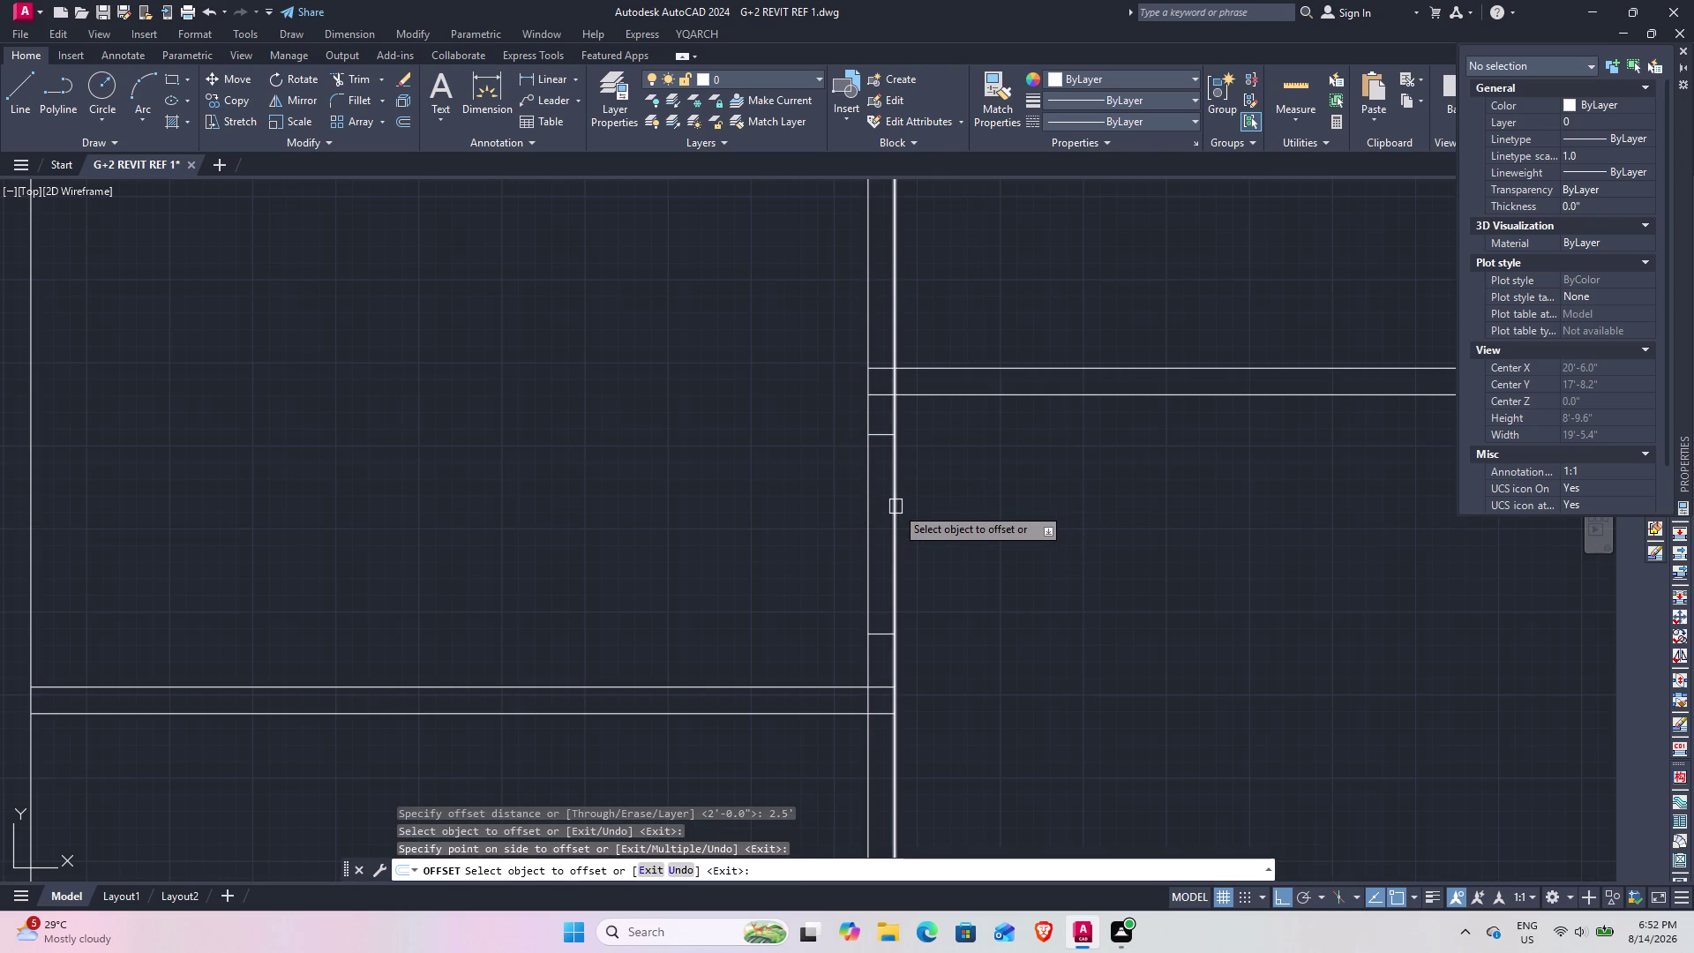
key(Escape)
Trim the vertical wall lines between the two jambs.
text(t)
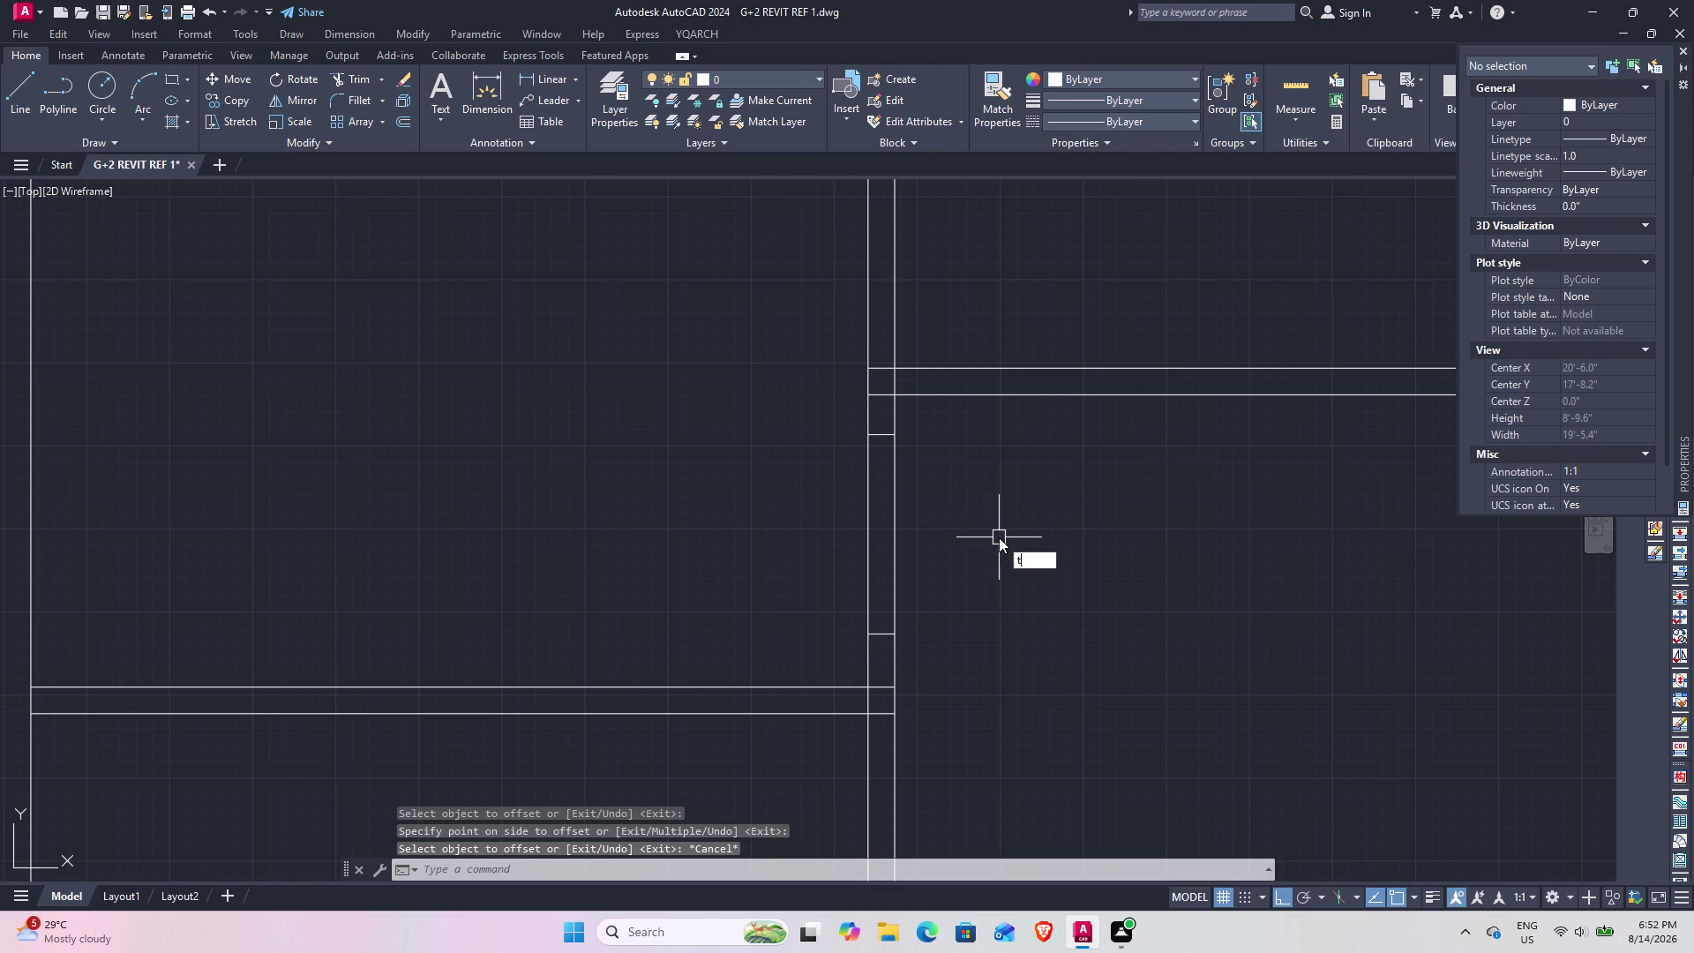
text(r)
key(space)
click(937, 514)
click(816, 501)
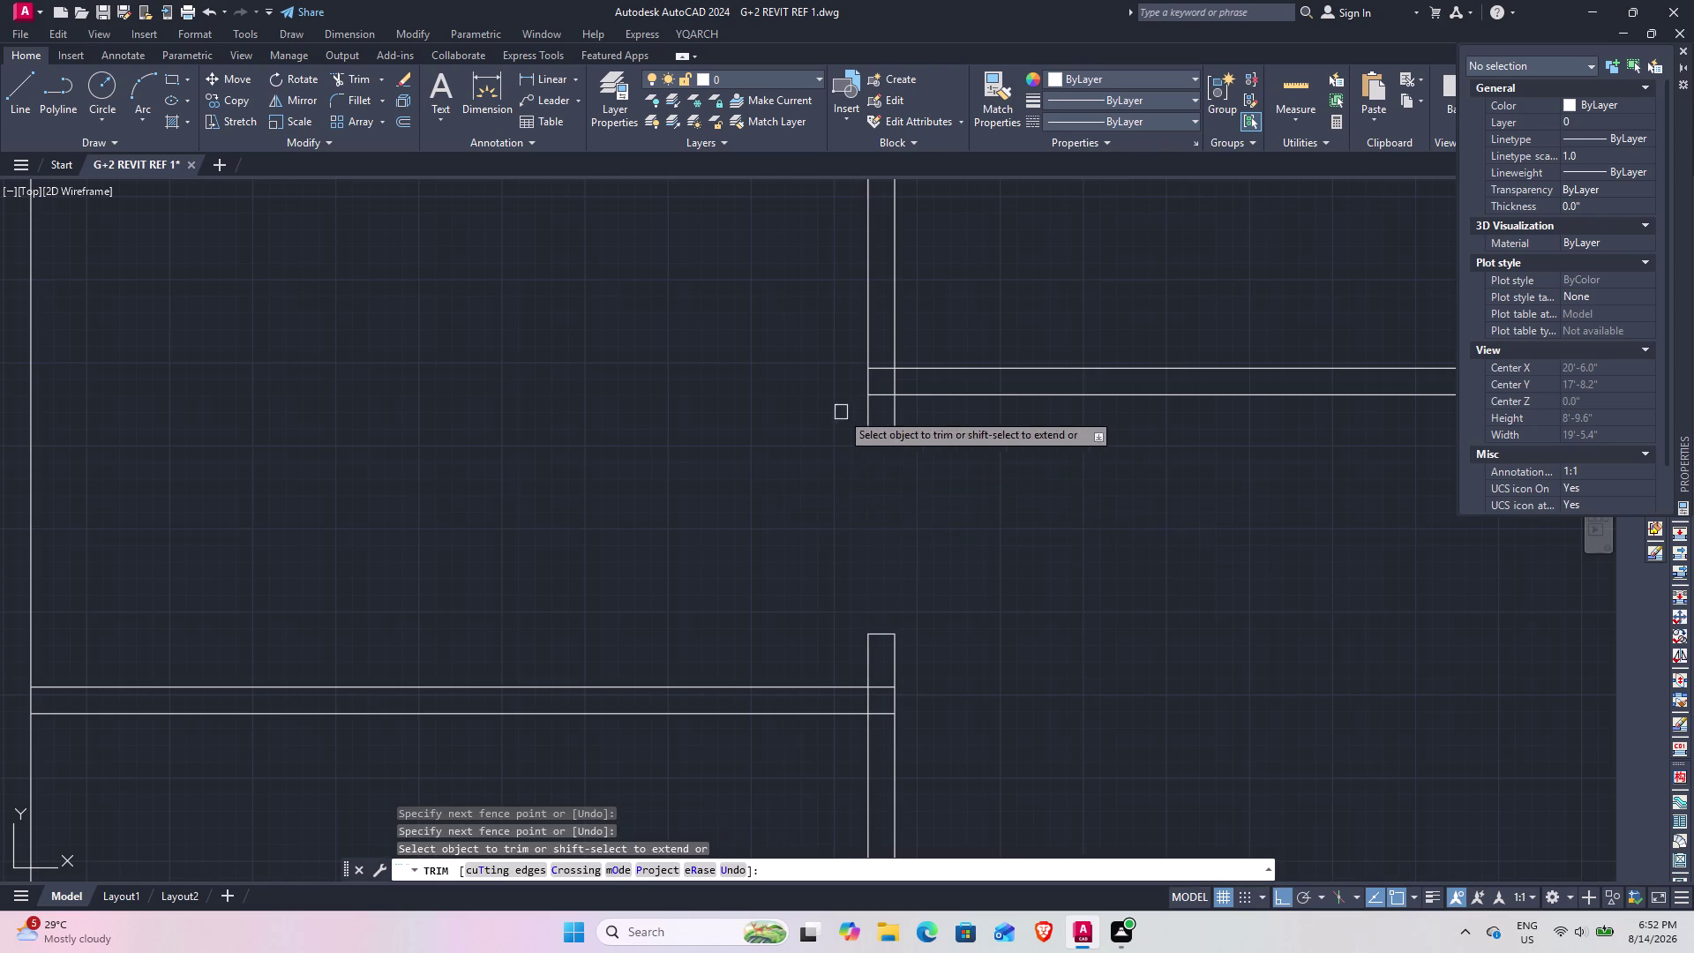
drag(878, 340, 878, 349)
click(882, 409)
click(895, 381)
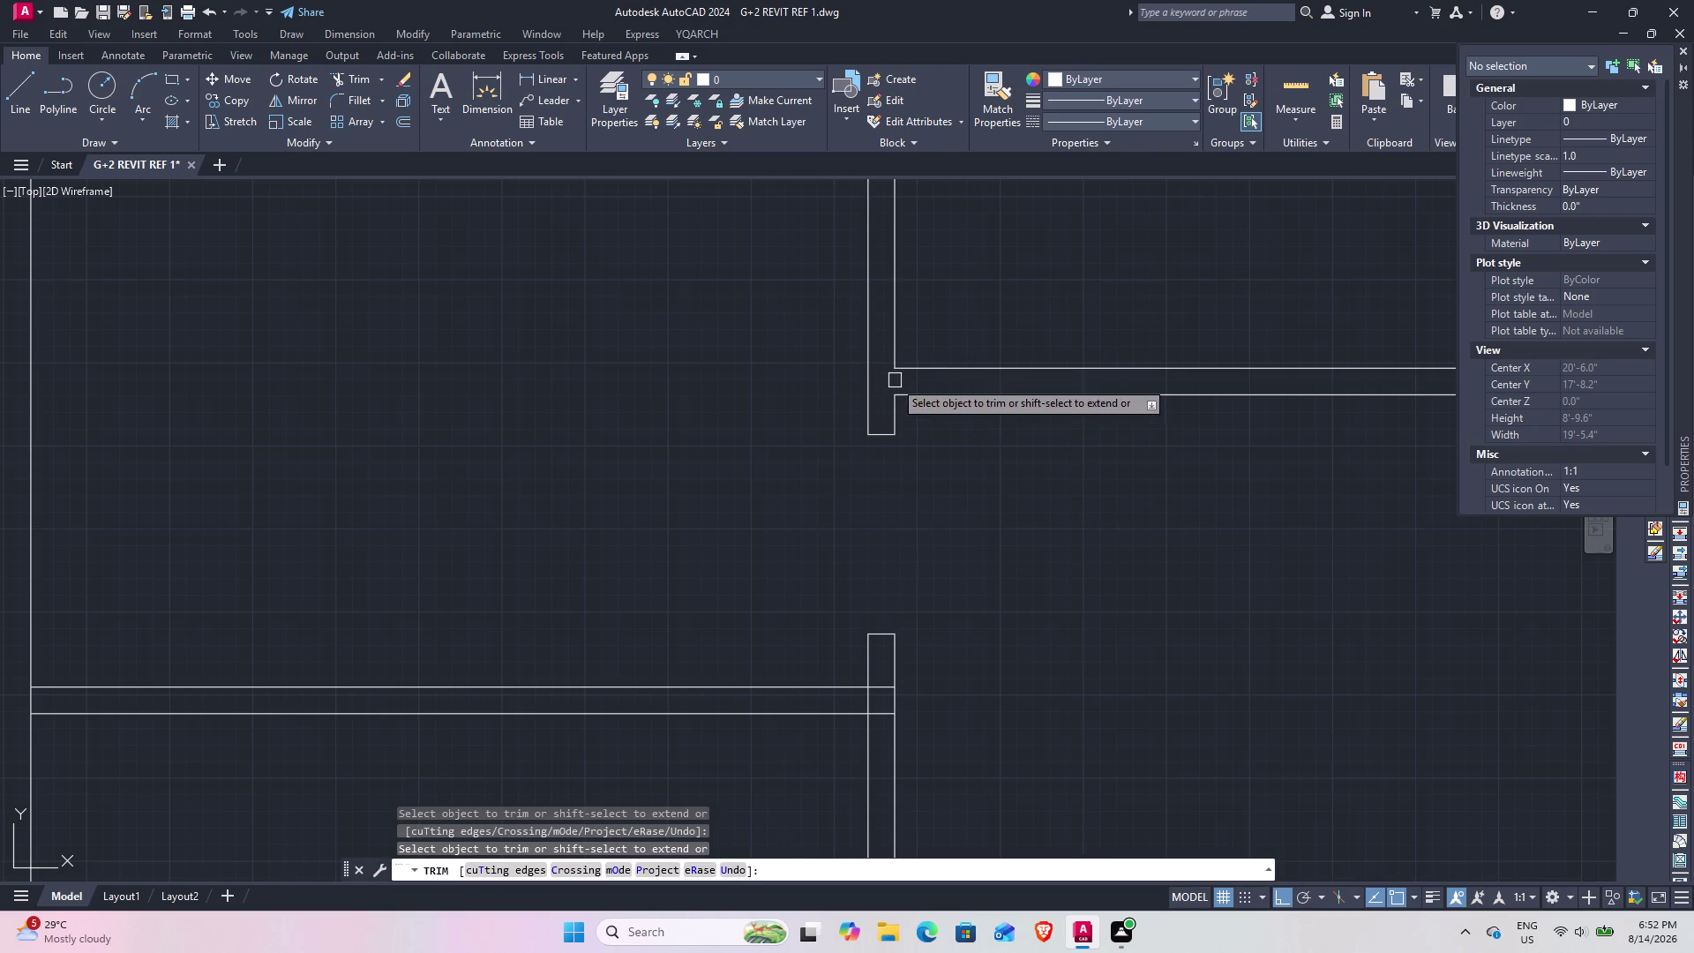
scroll(down, 3)
key(Escape)
Pan and zoom to the T-junction at the right outer wall and start Trim.
middle_drag(950, 496, 957, 491)
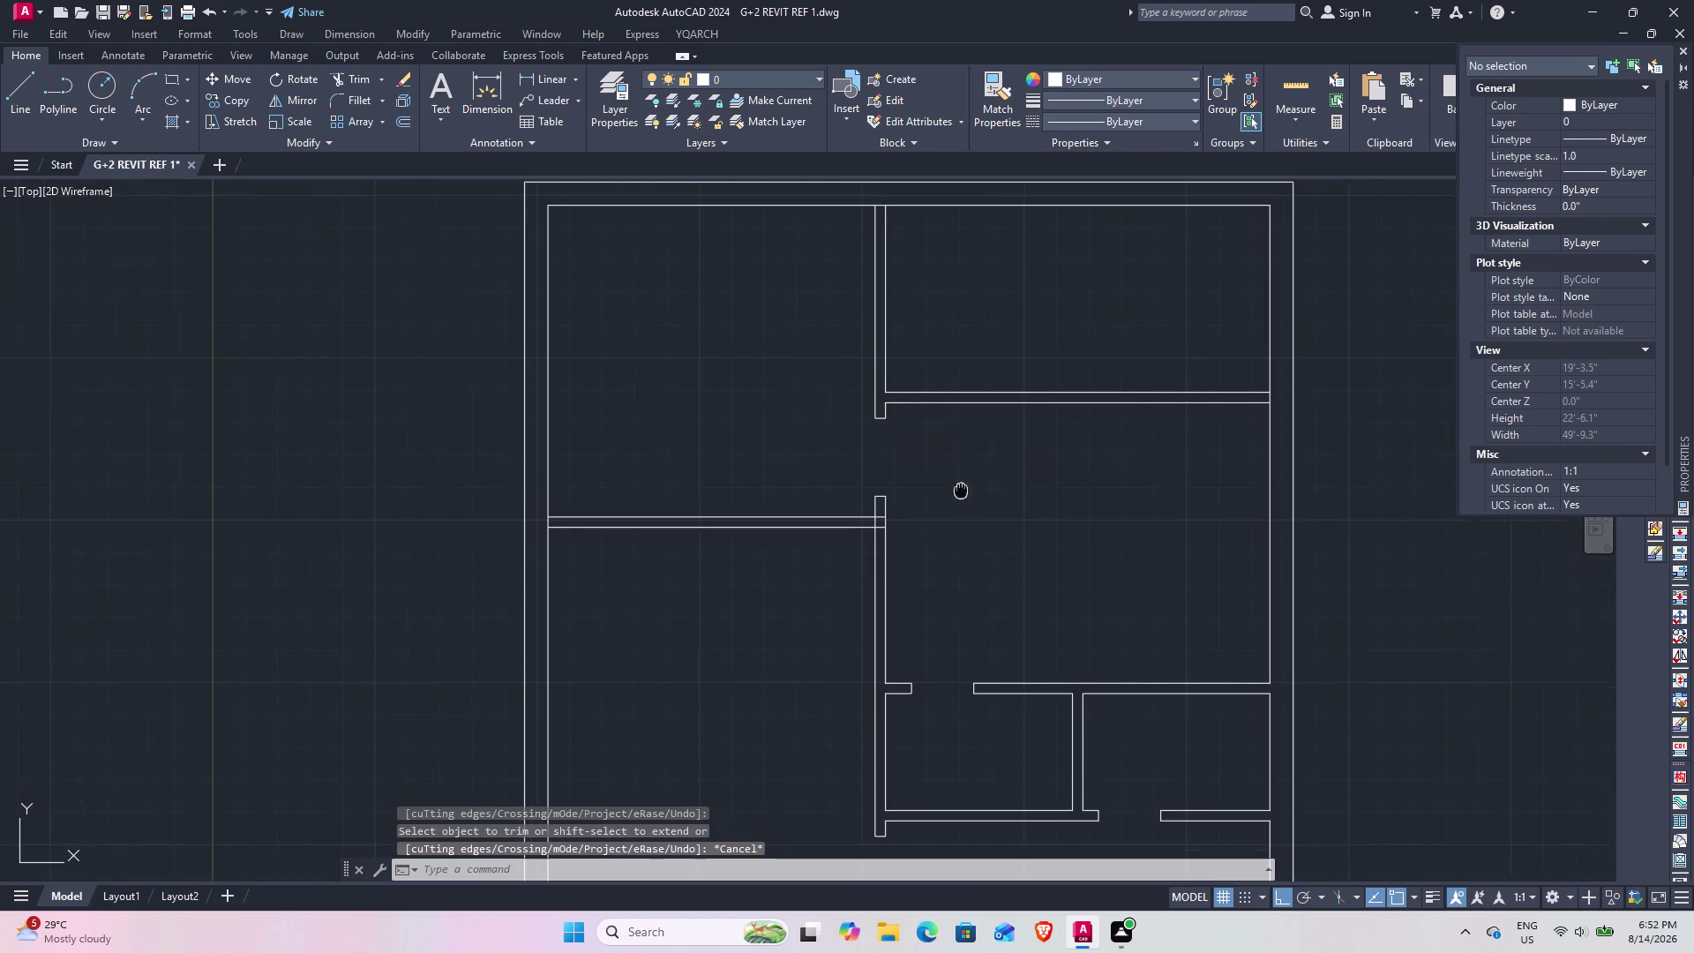
middle_drag(957, 491, 1103, 440)
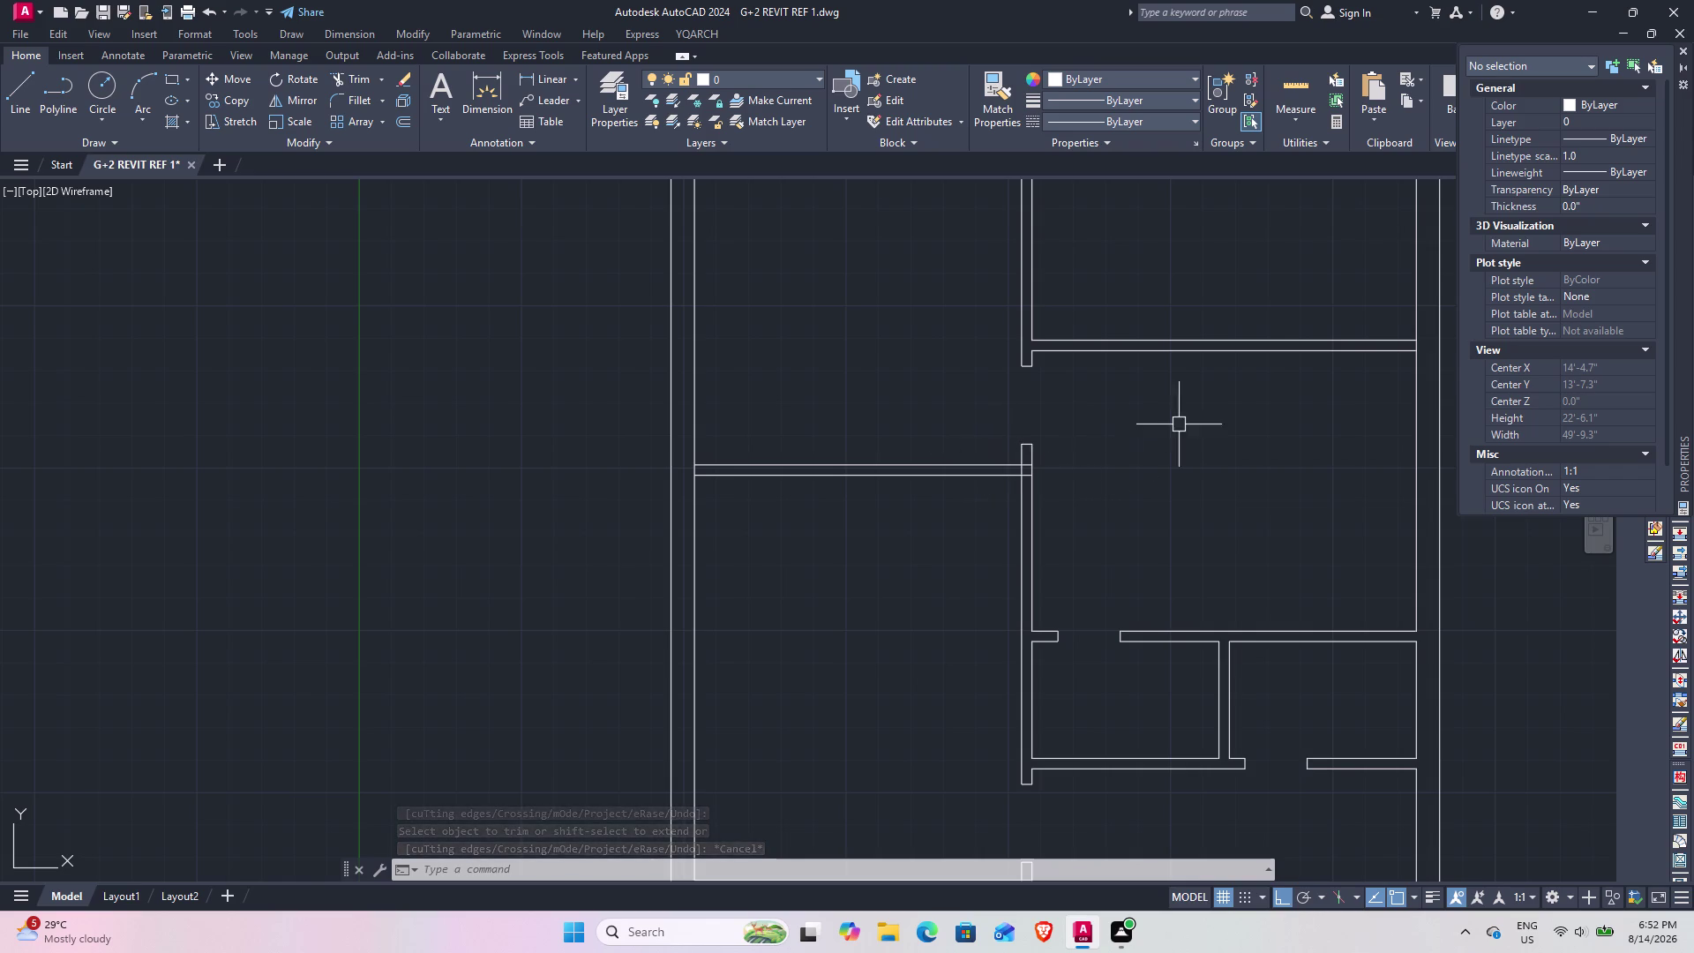
middle_drag(1176, 423, 754, 512)
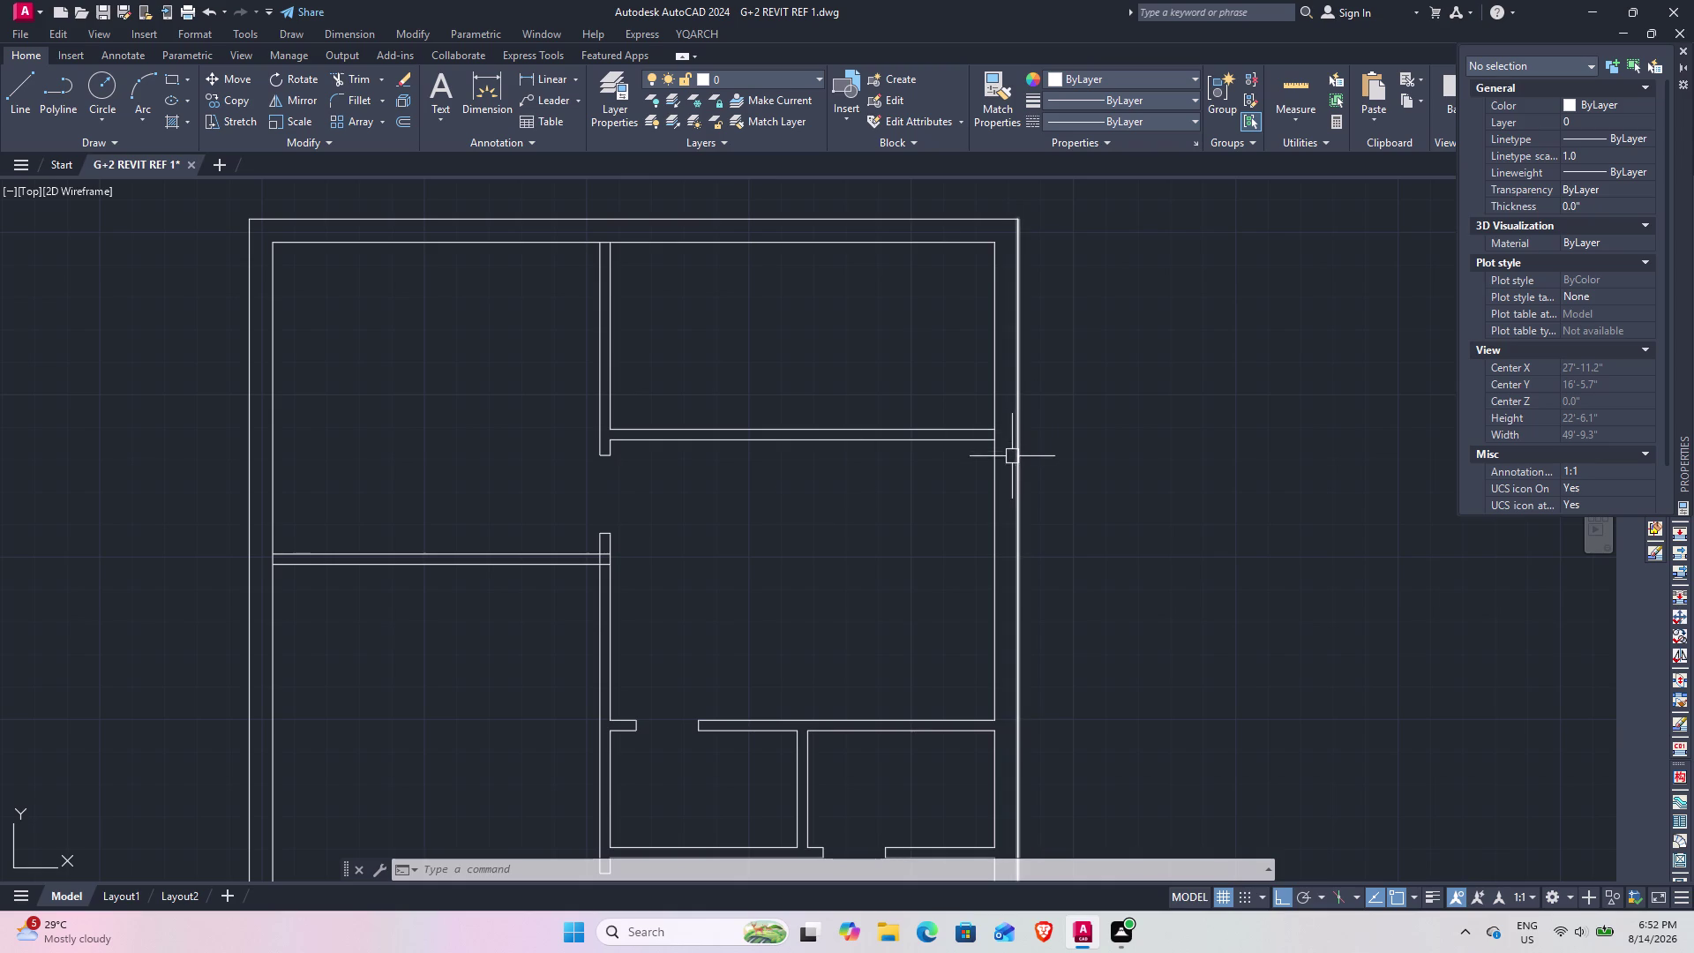
scroll(up, 3)
scroll(up, 3)
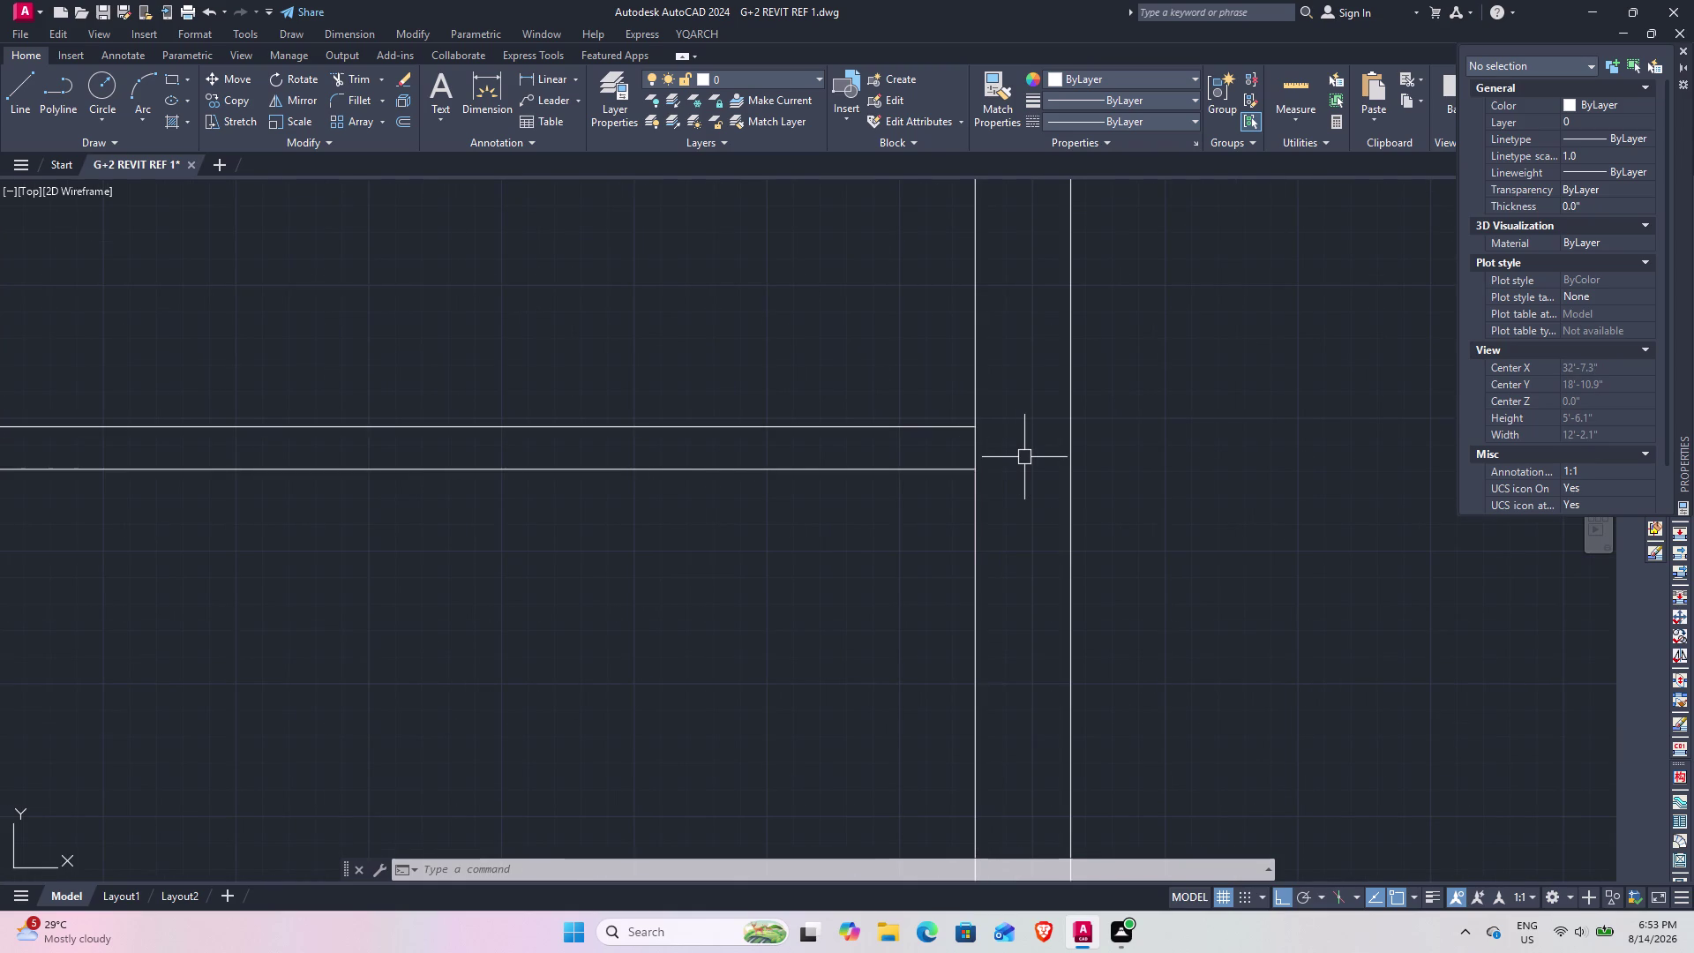
text(tr)
key(space)
Trim the outer wall's inner line at the junction, then pan back over the plan.
click(976, 451)
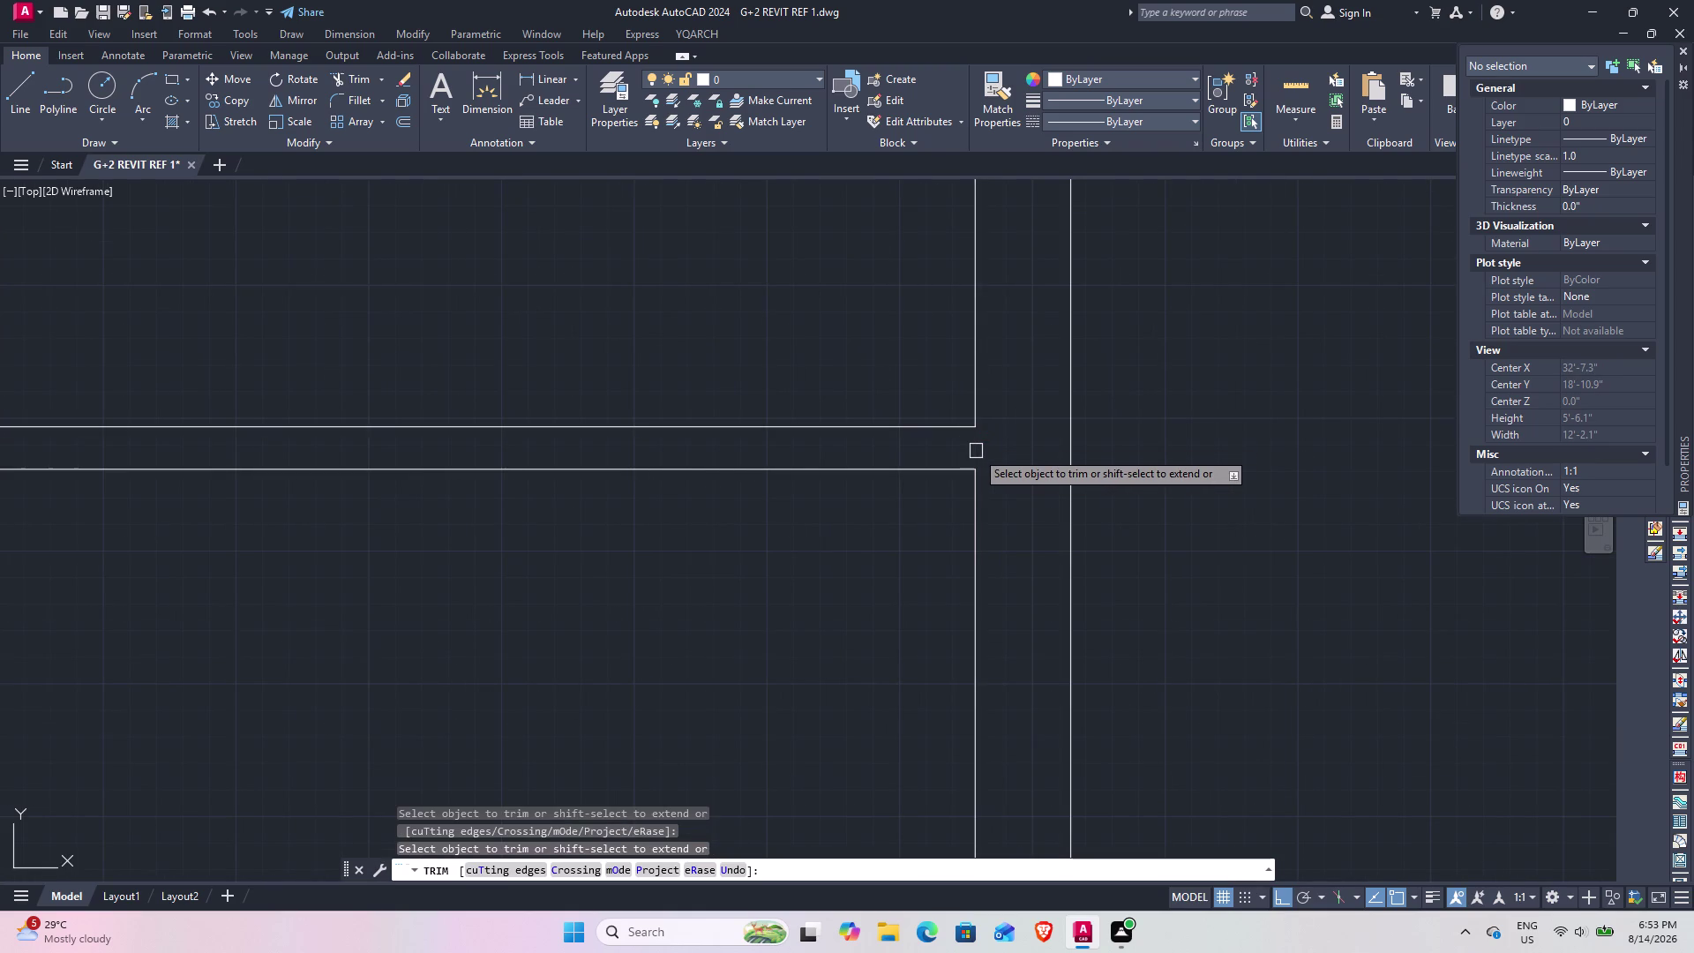
key(Escape)
scroll(down, 3)
middle_drag(818, 446, 1168, 419)
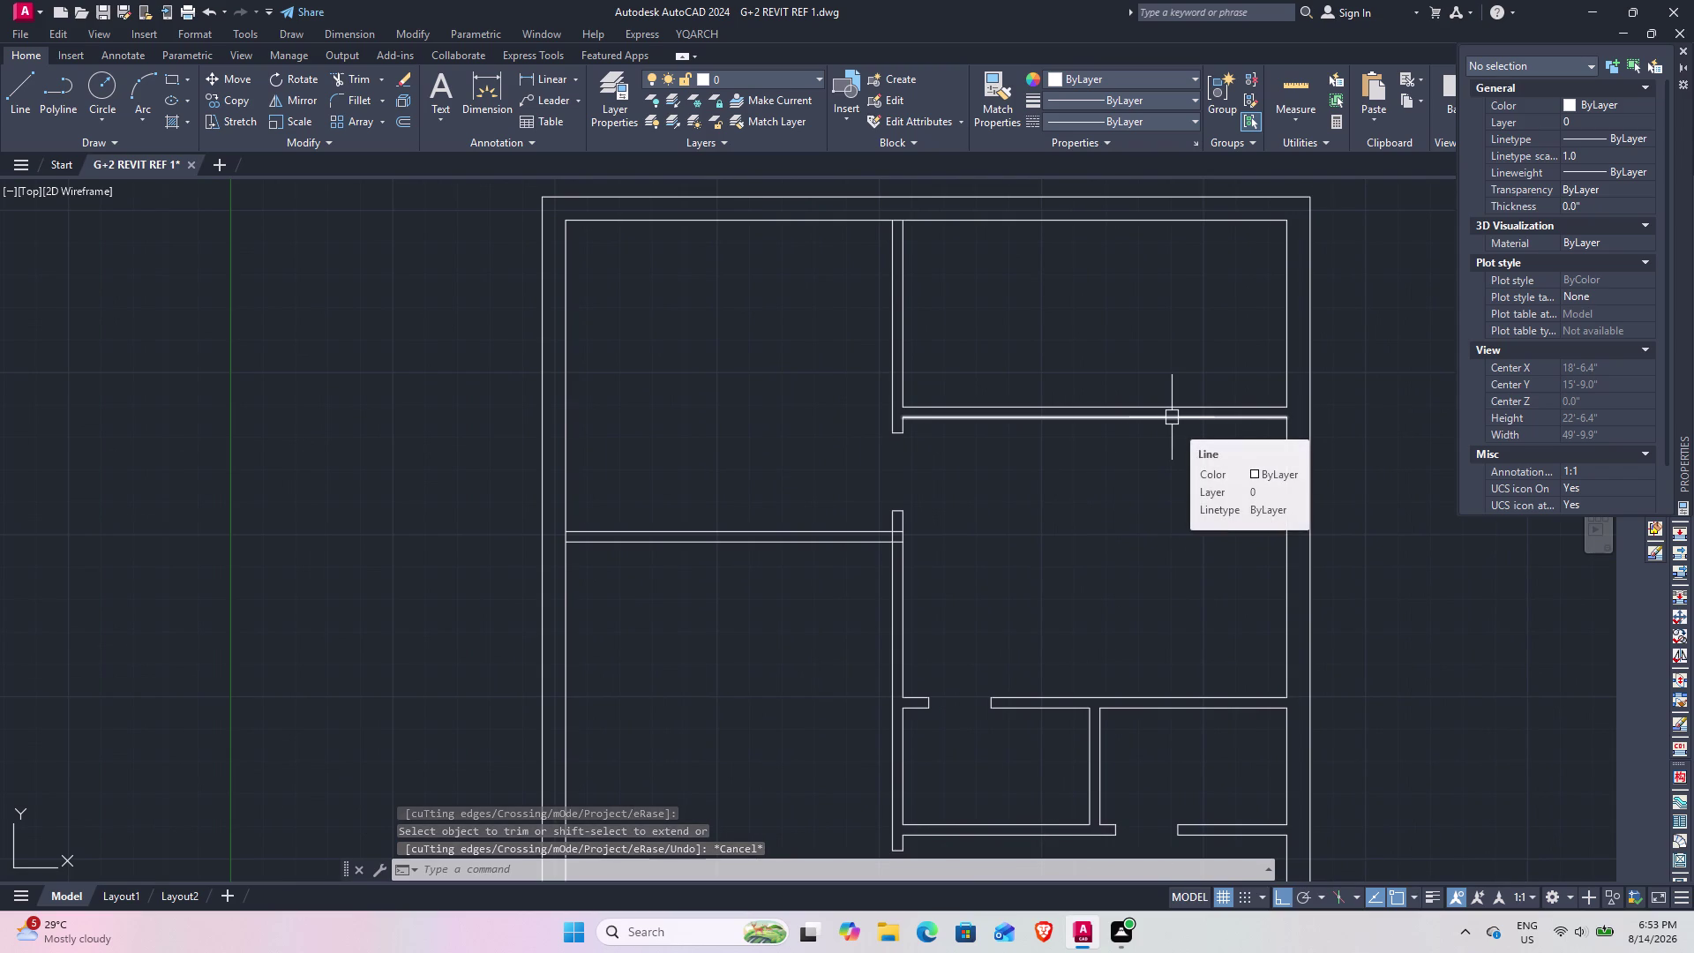
middle_drag(1170, 313, 1131, 472)
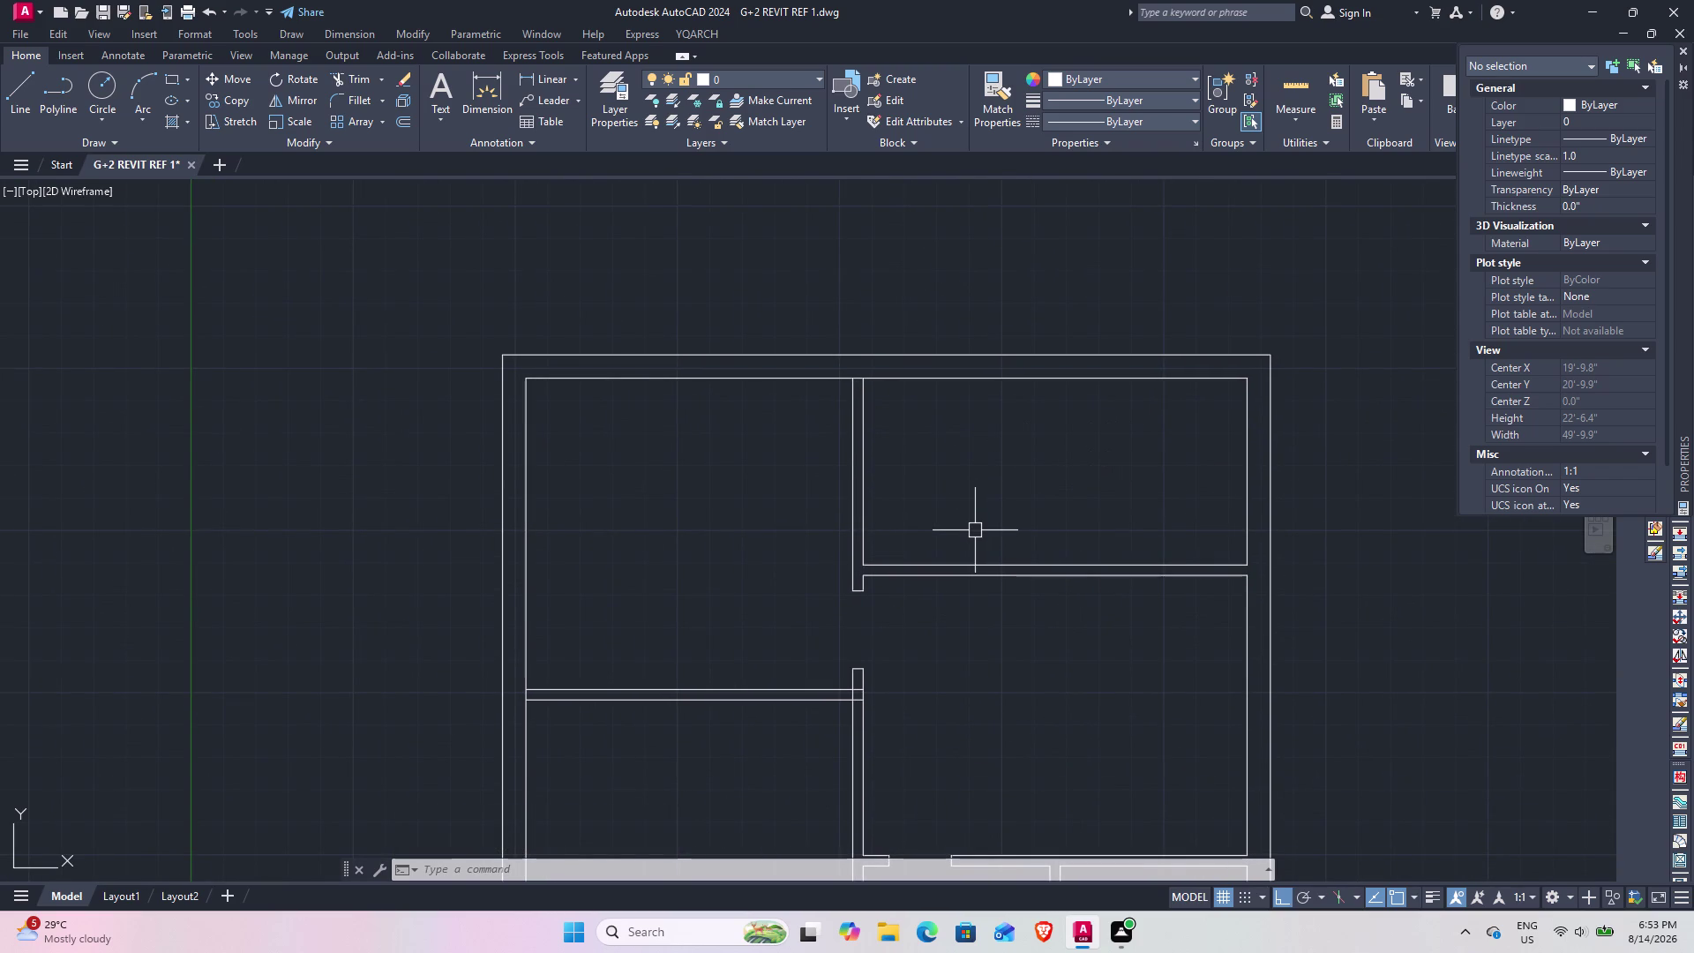
scroll(up, 3)
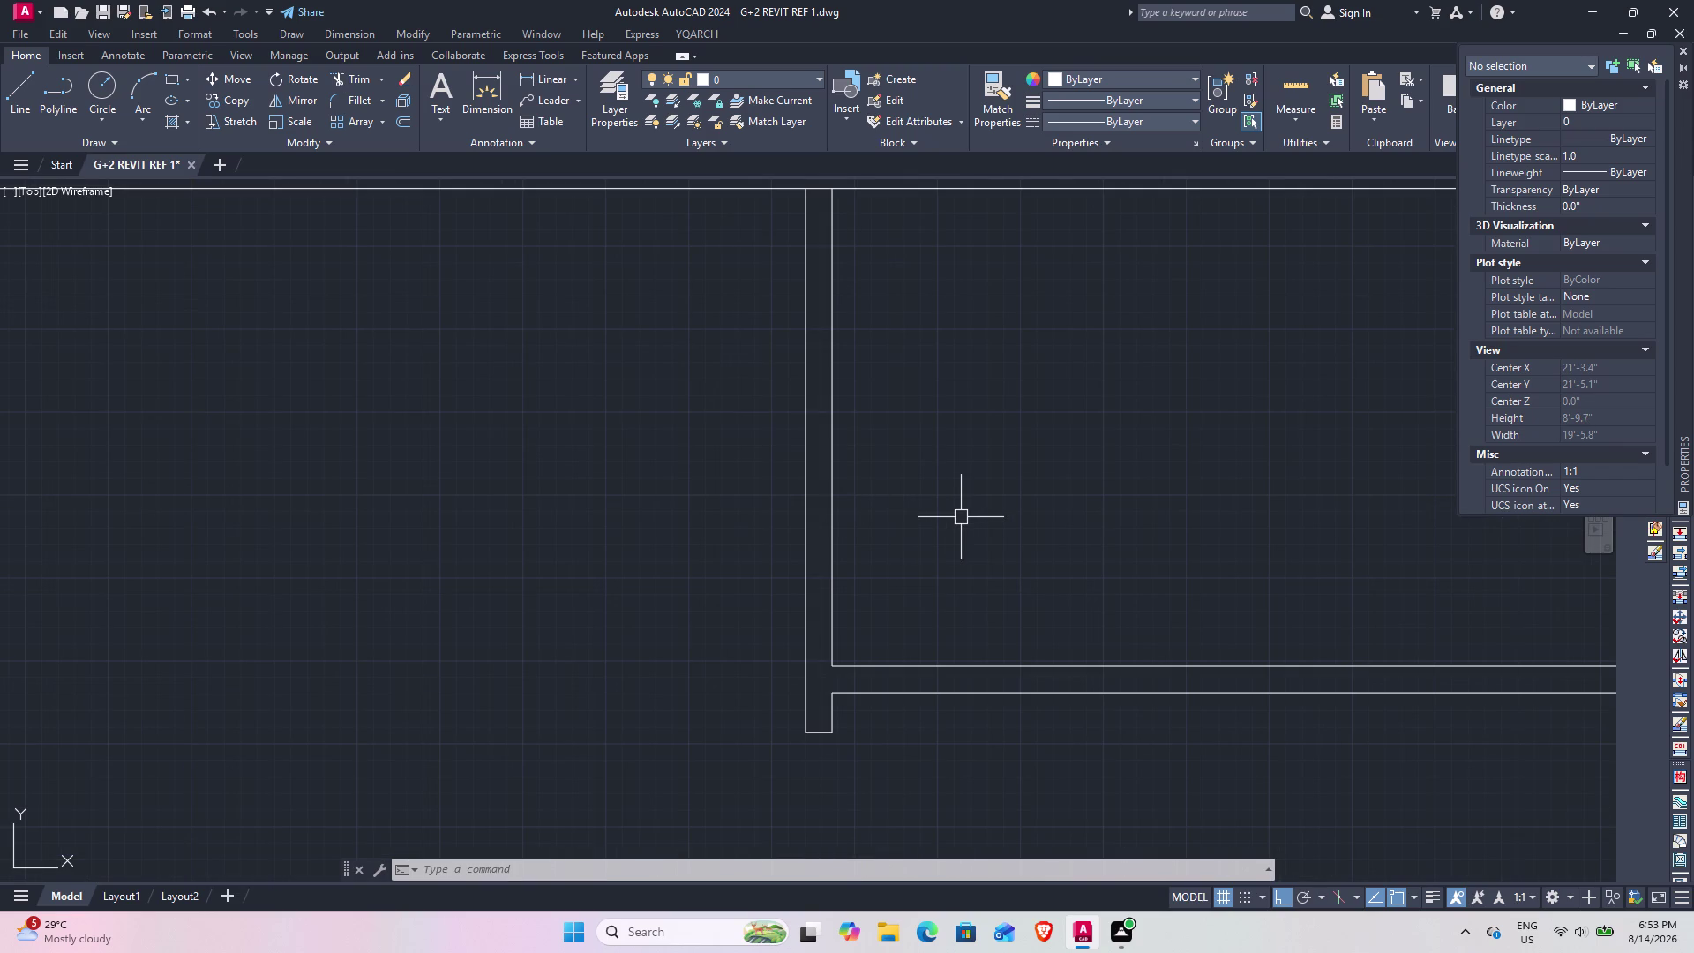
Draw a cross line through the vertical wall, tracked 6" above the wall corner.
text(l)
key(space)
text(tk)
key(space)
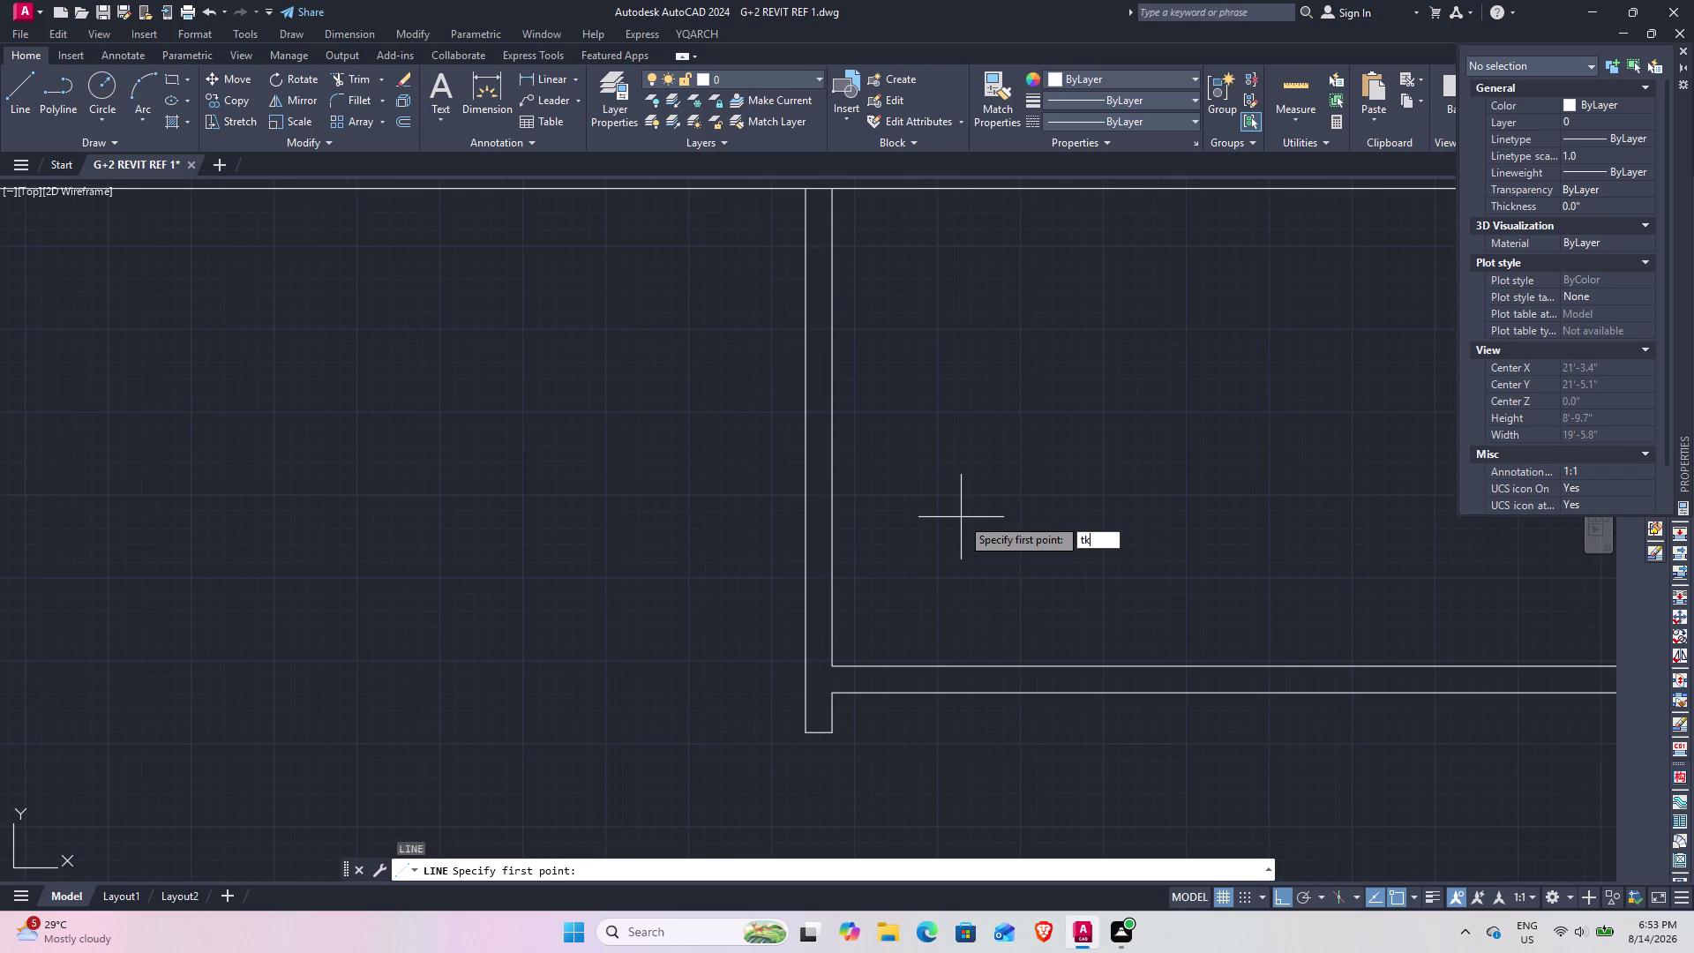
click(830, 660)
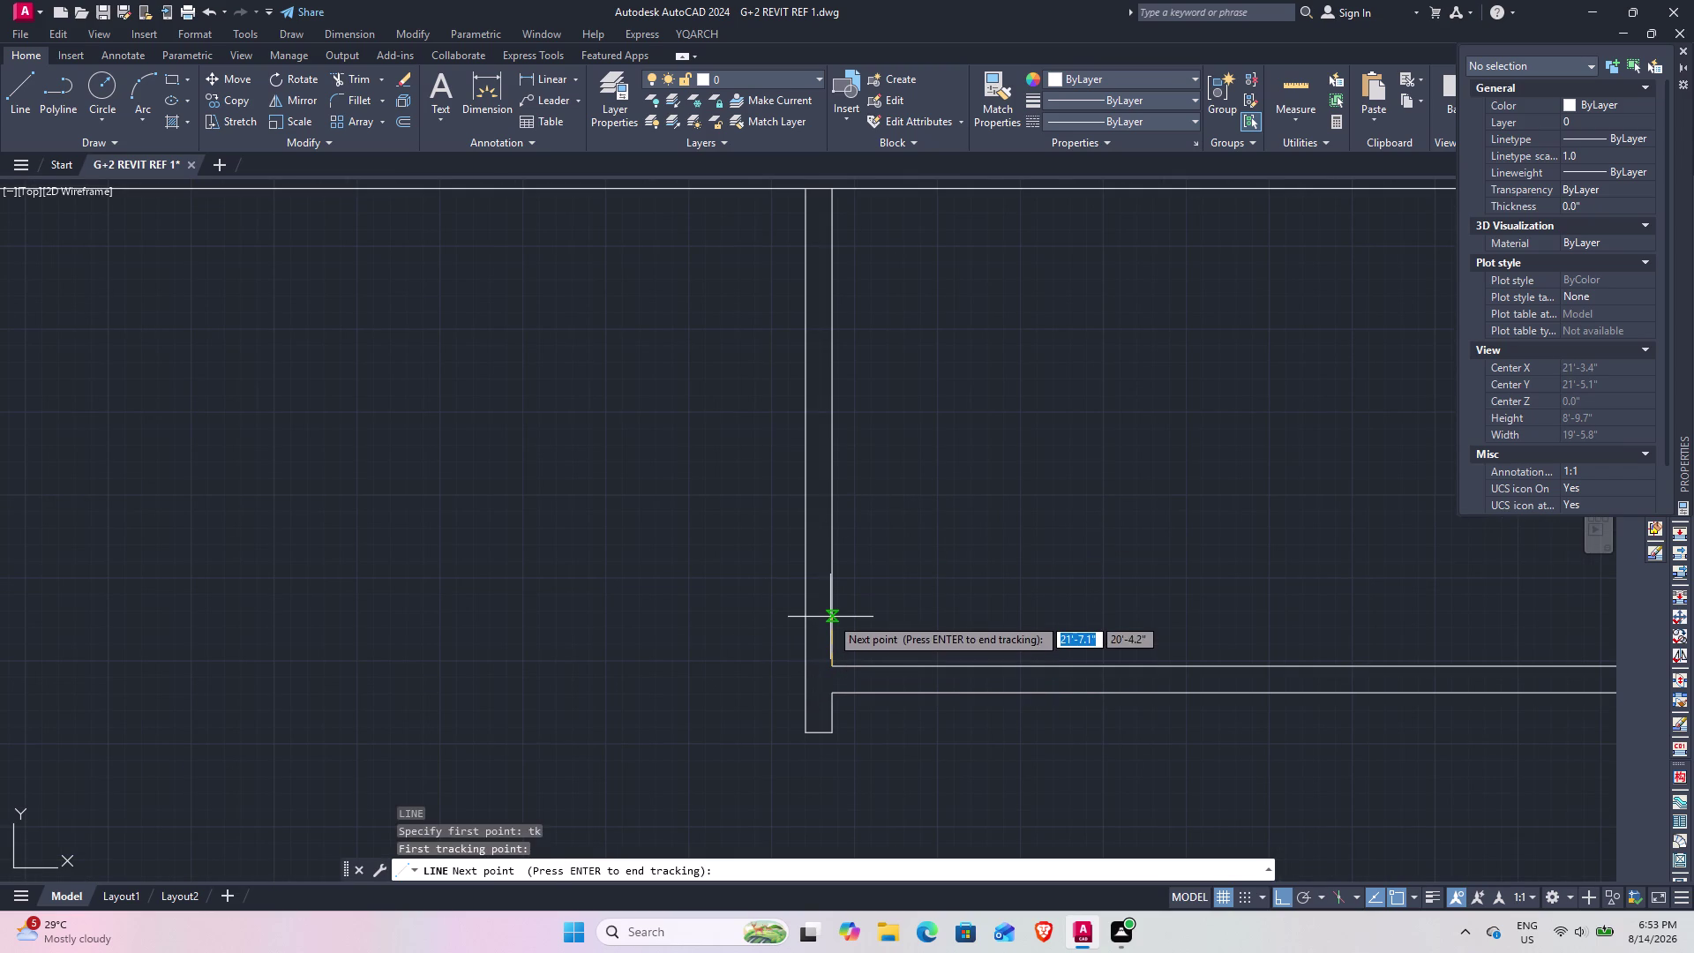
text(6")
key(Return)
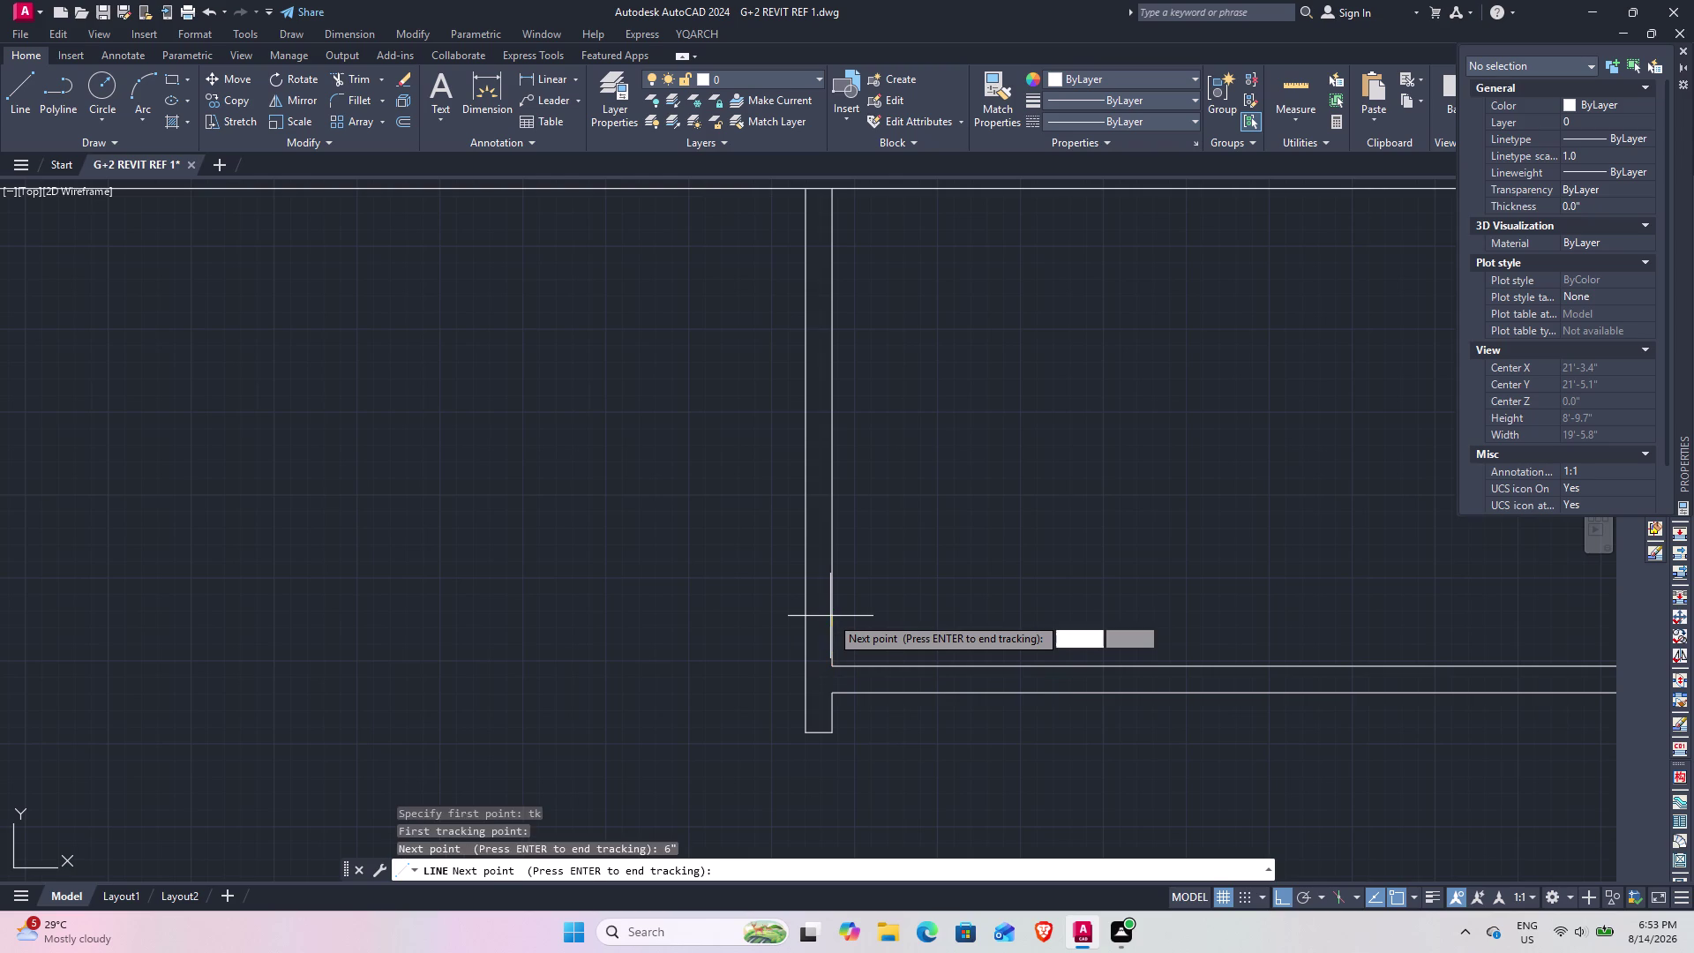
key(Return)
click(798, 623)
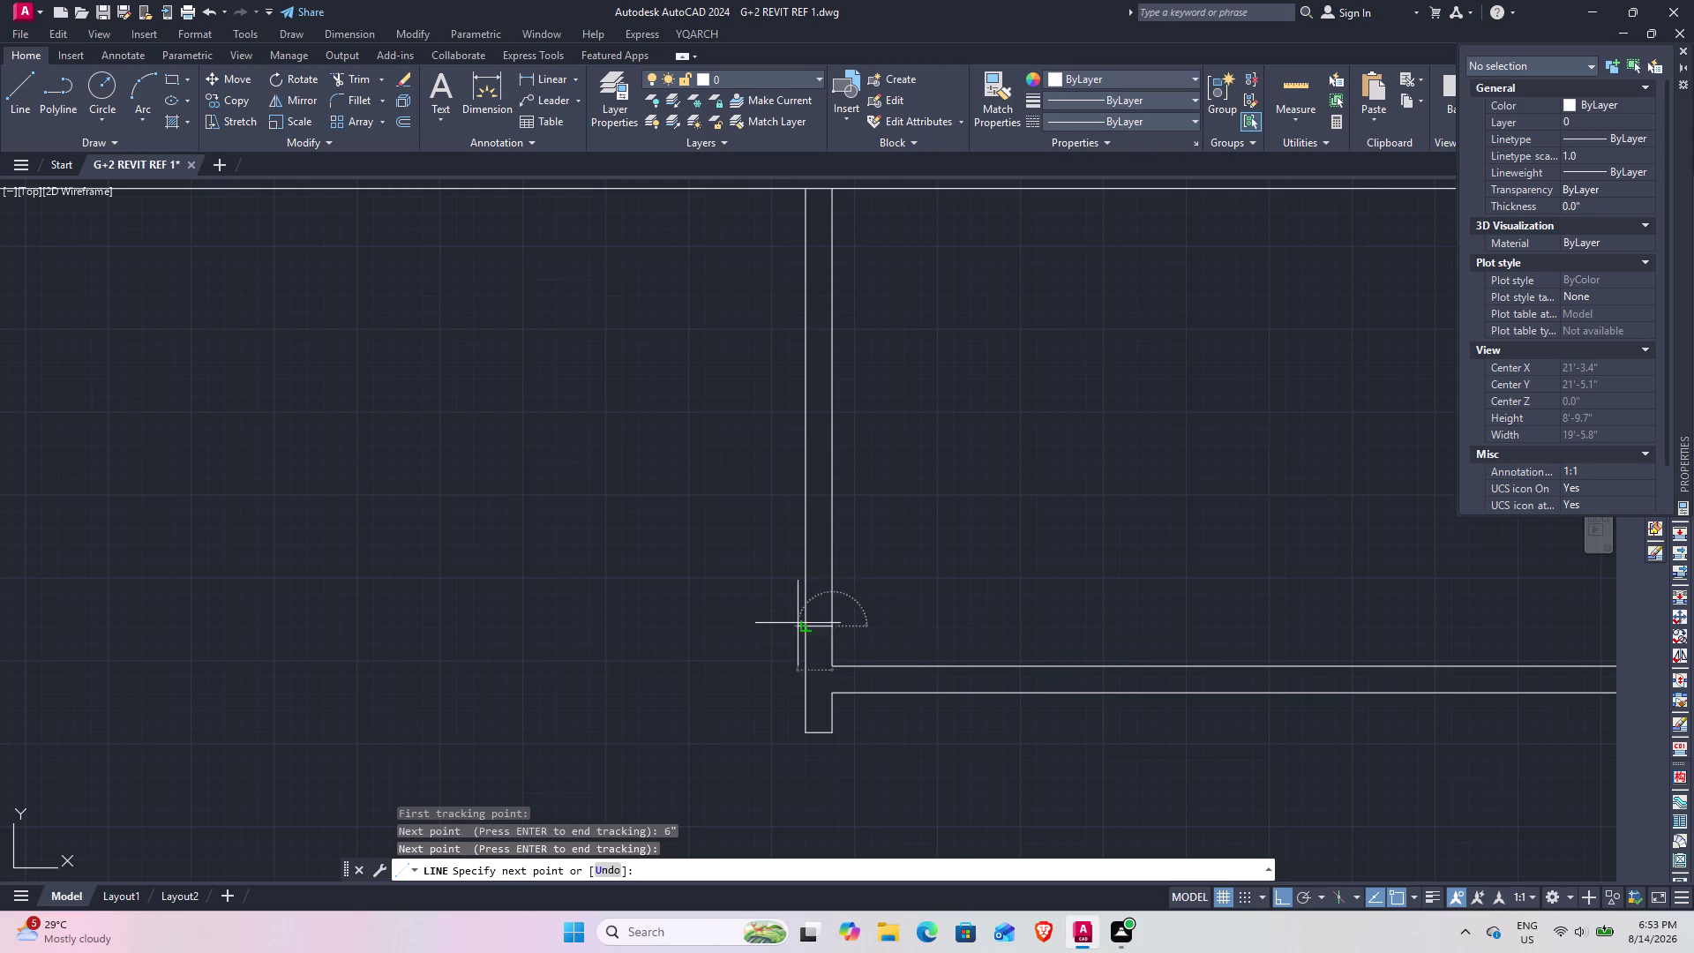
key(Escape)
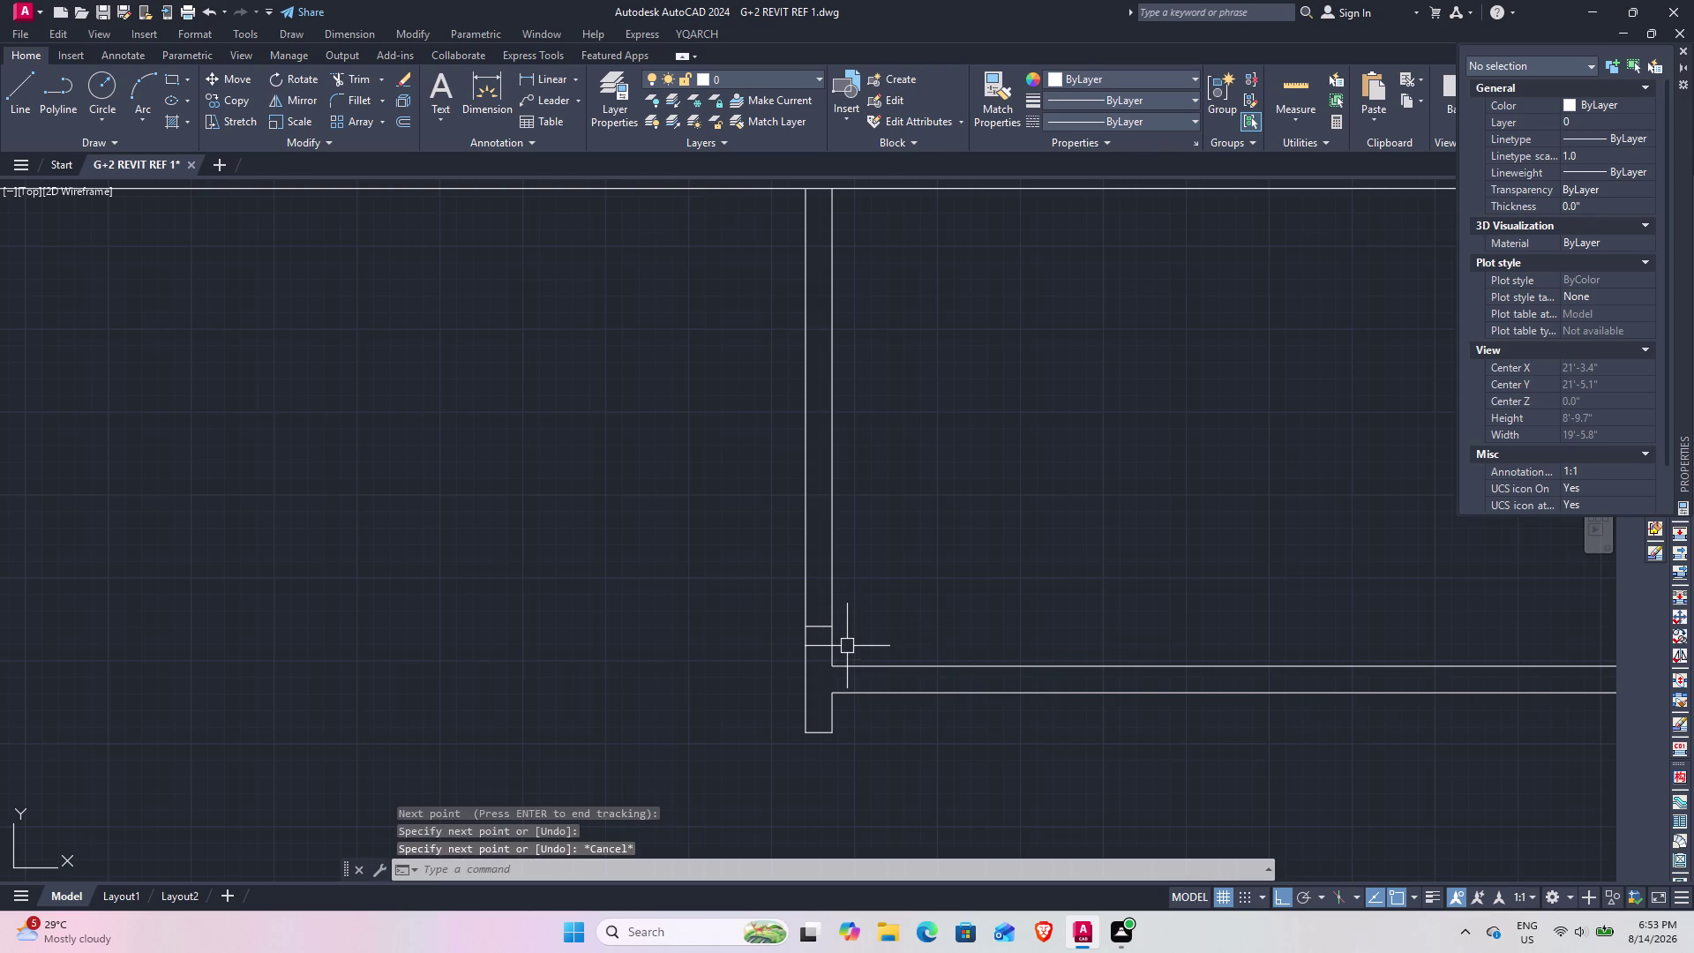
Offset that cross line 2'-6" upward to mark the doorway's other edge.
text(o)
key(space)
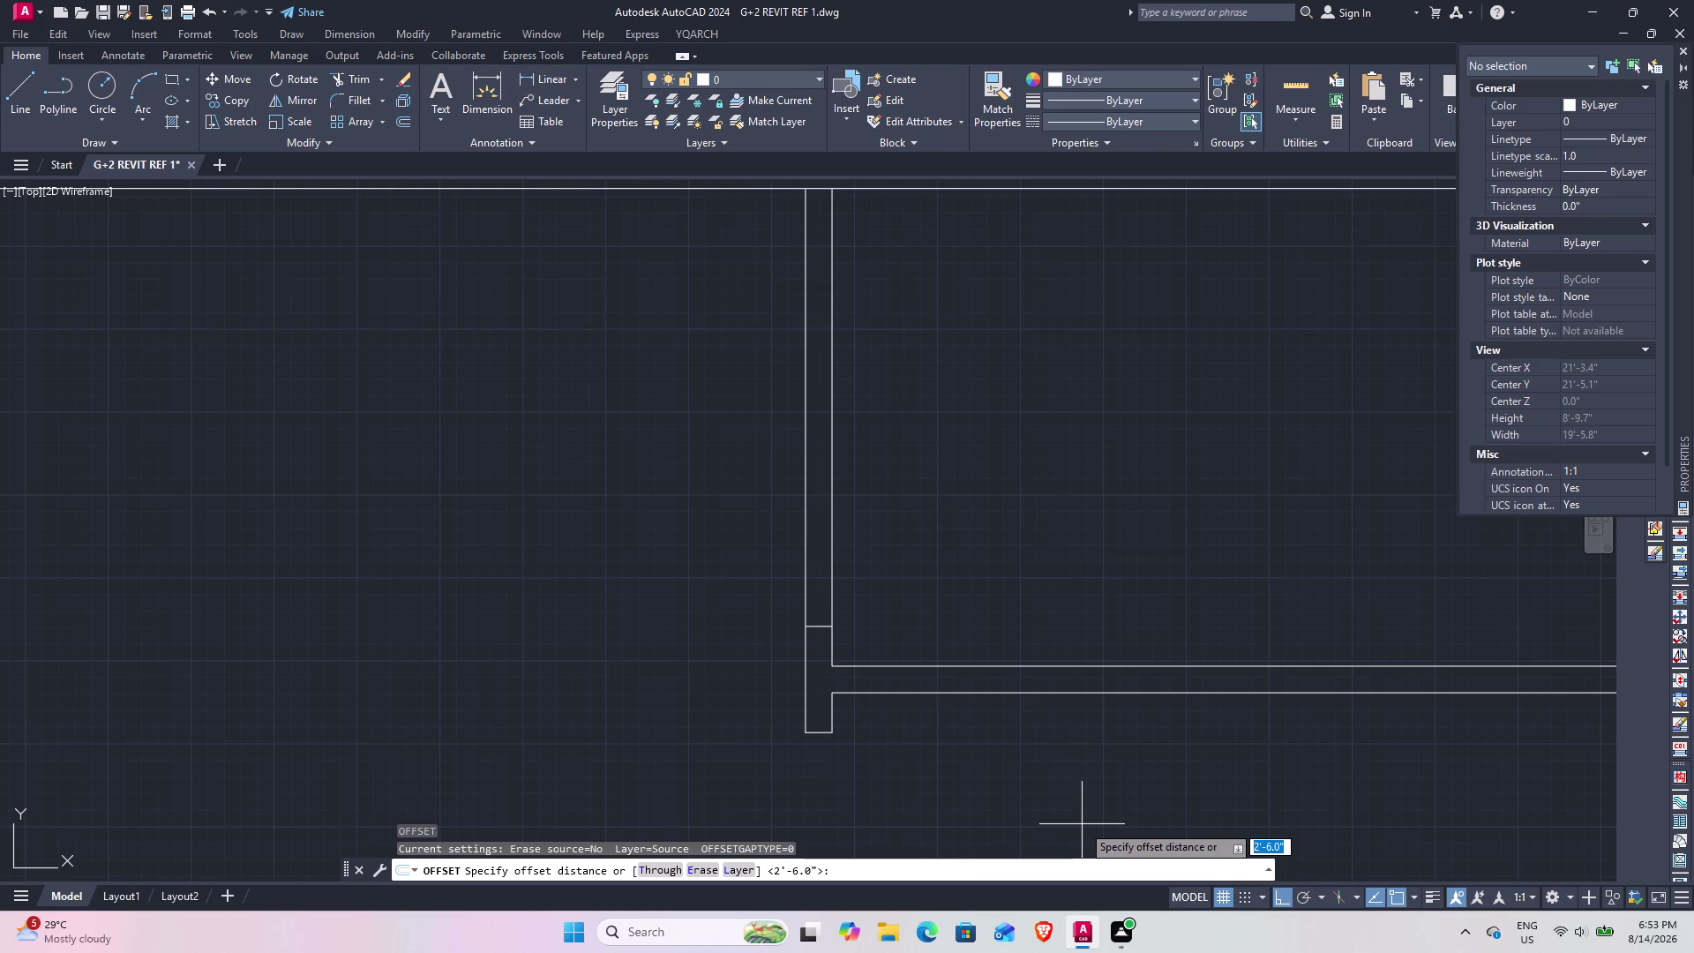
text(2.5)
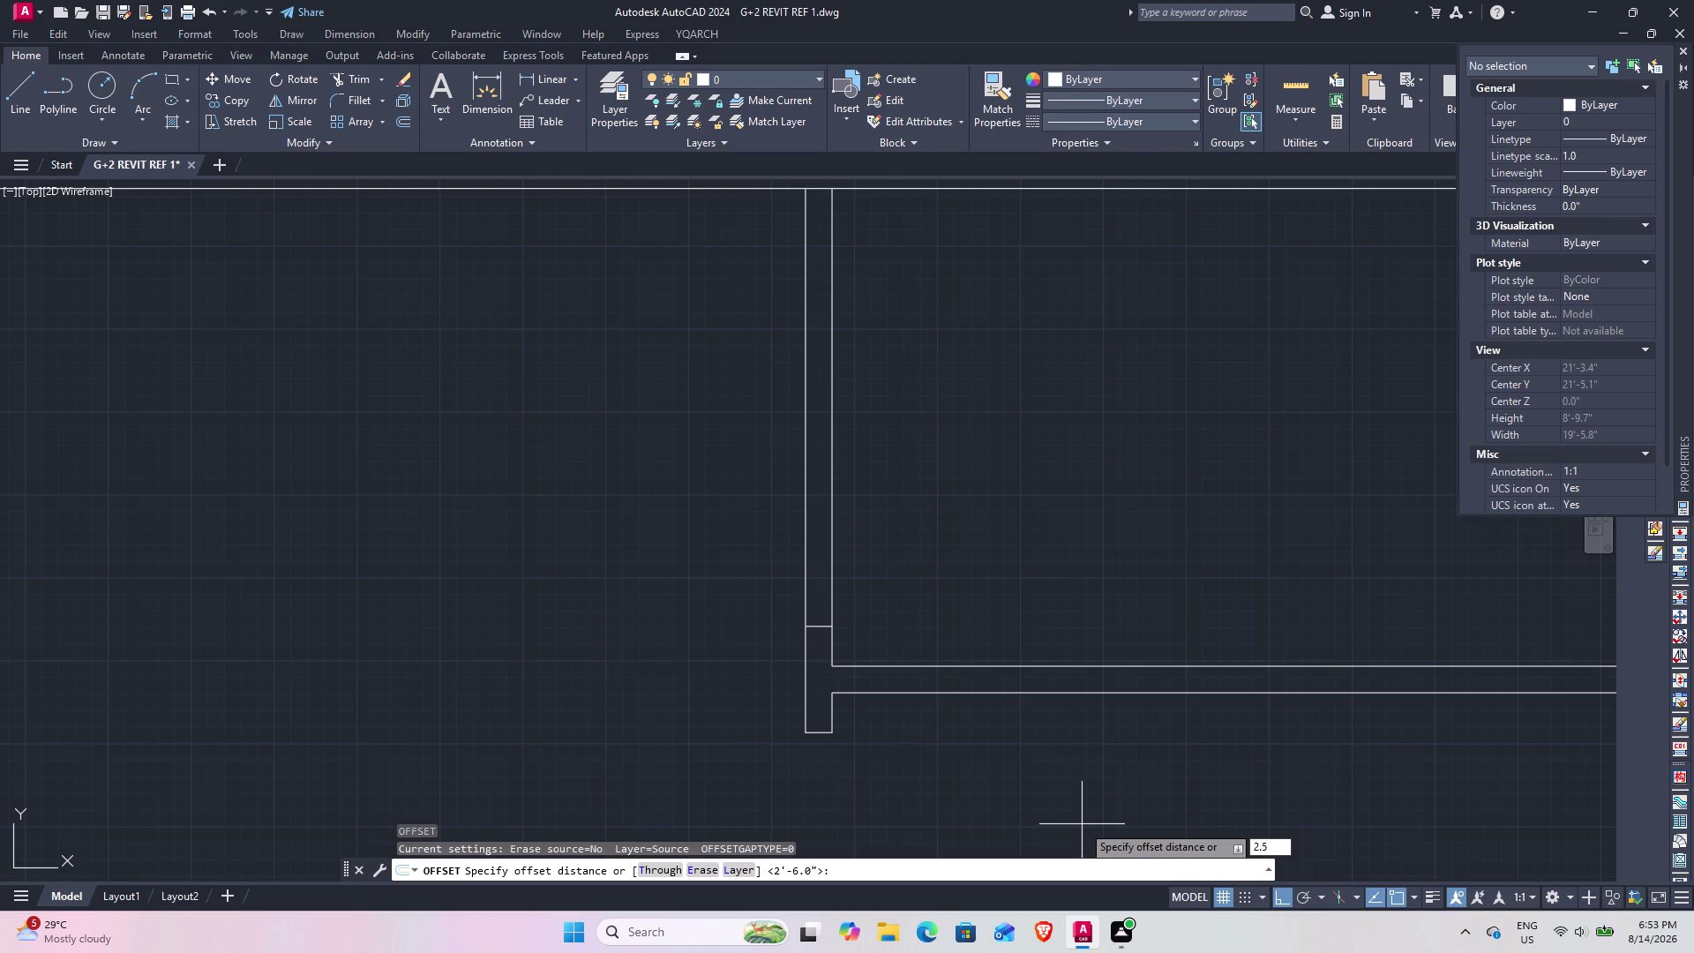
key(apostrophe)
key(Return)
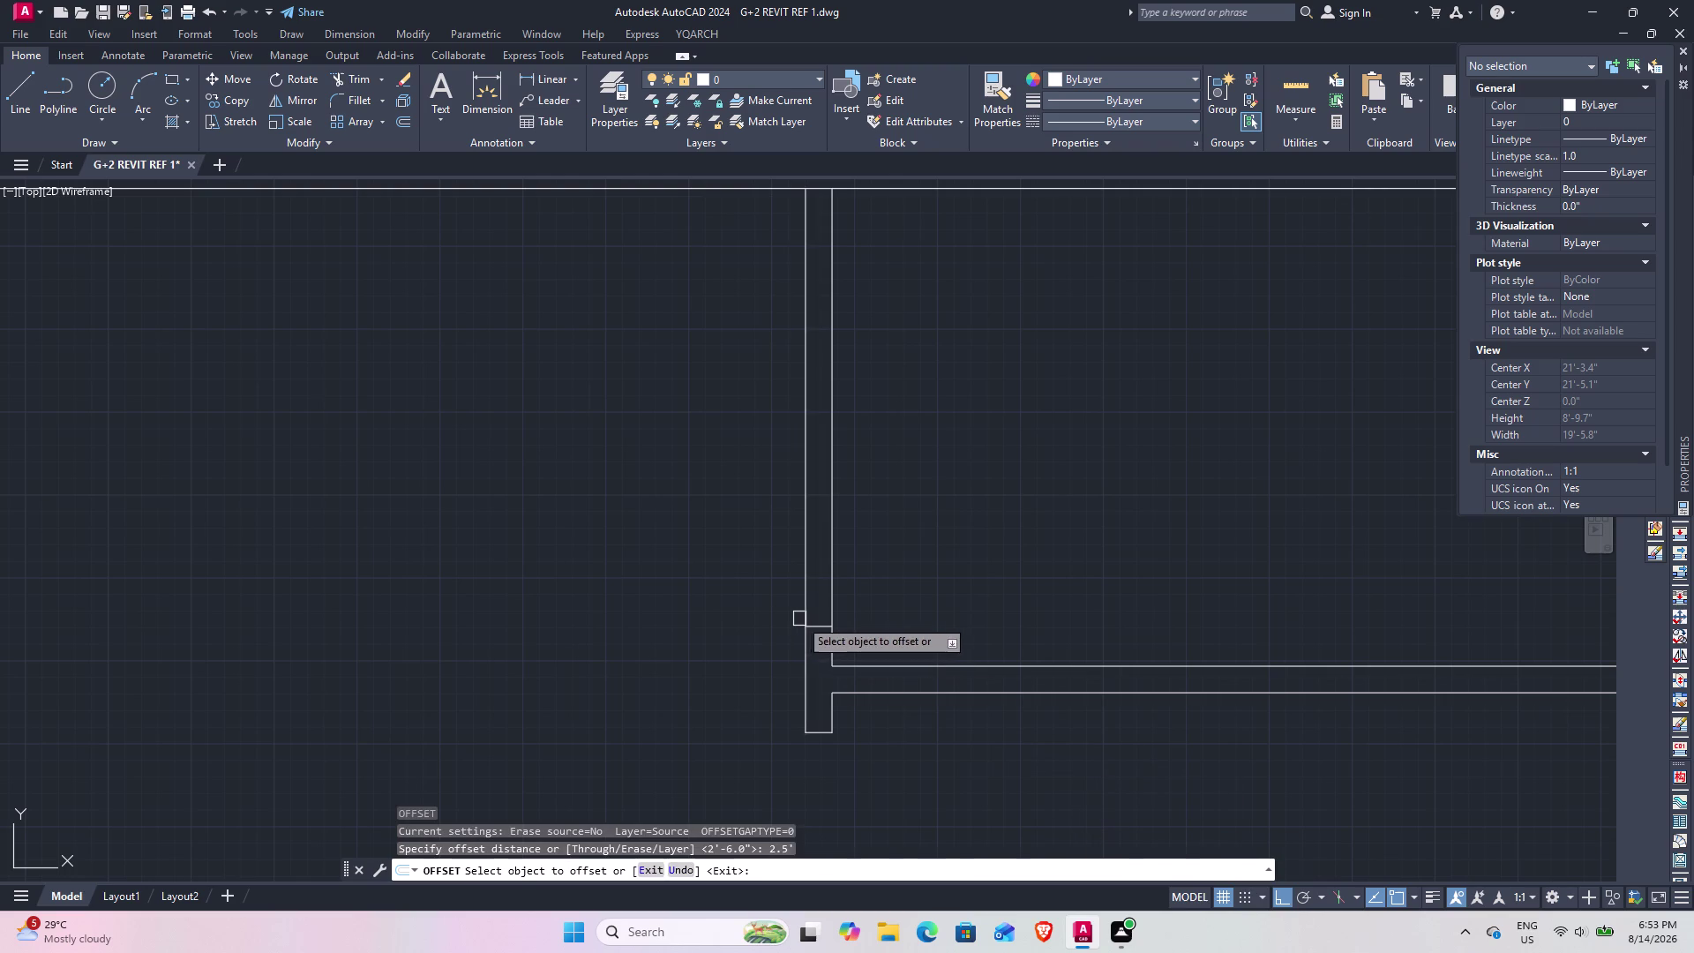
click(822, 626)
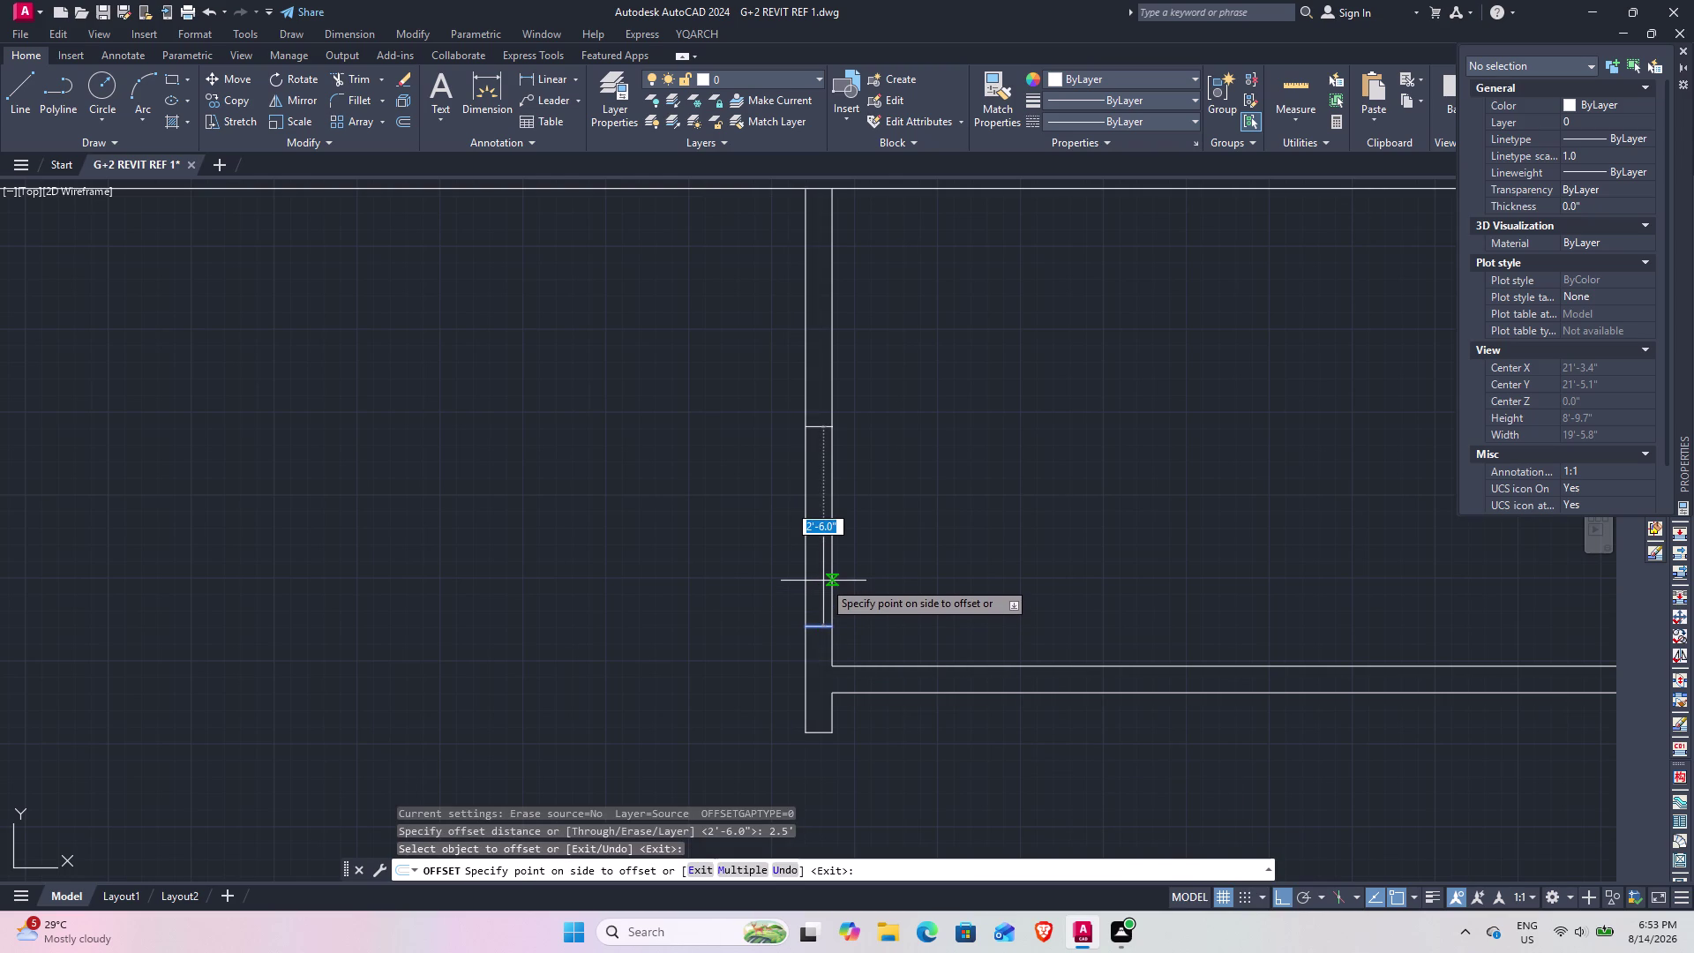
click(823, 580)
key(Escape)
Trim the wall lines between the two cross lines to open the doorway.
text(t)
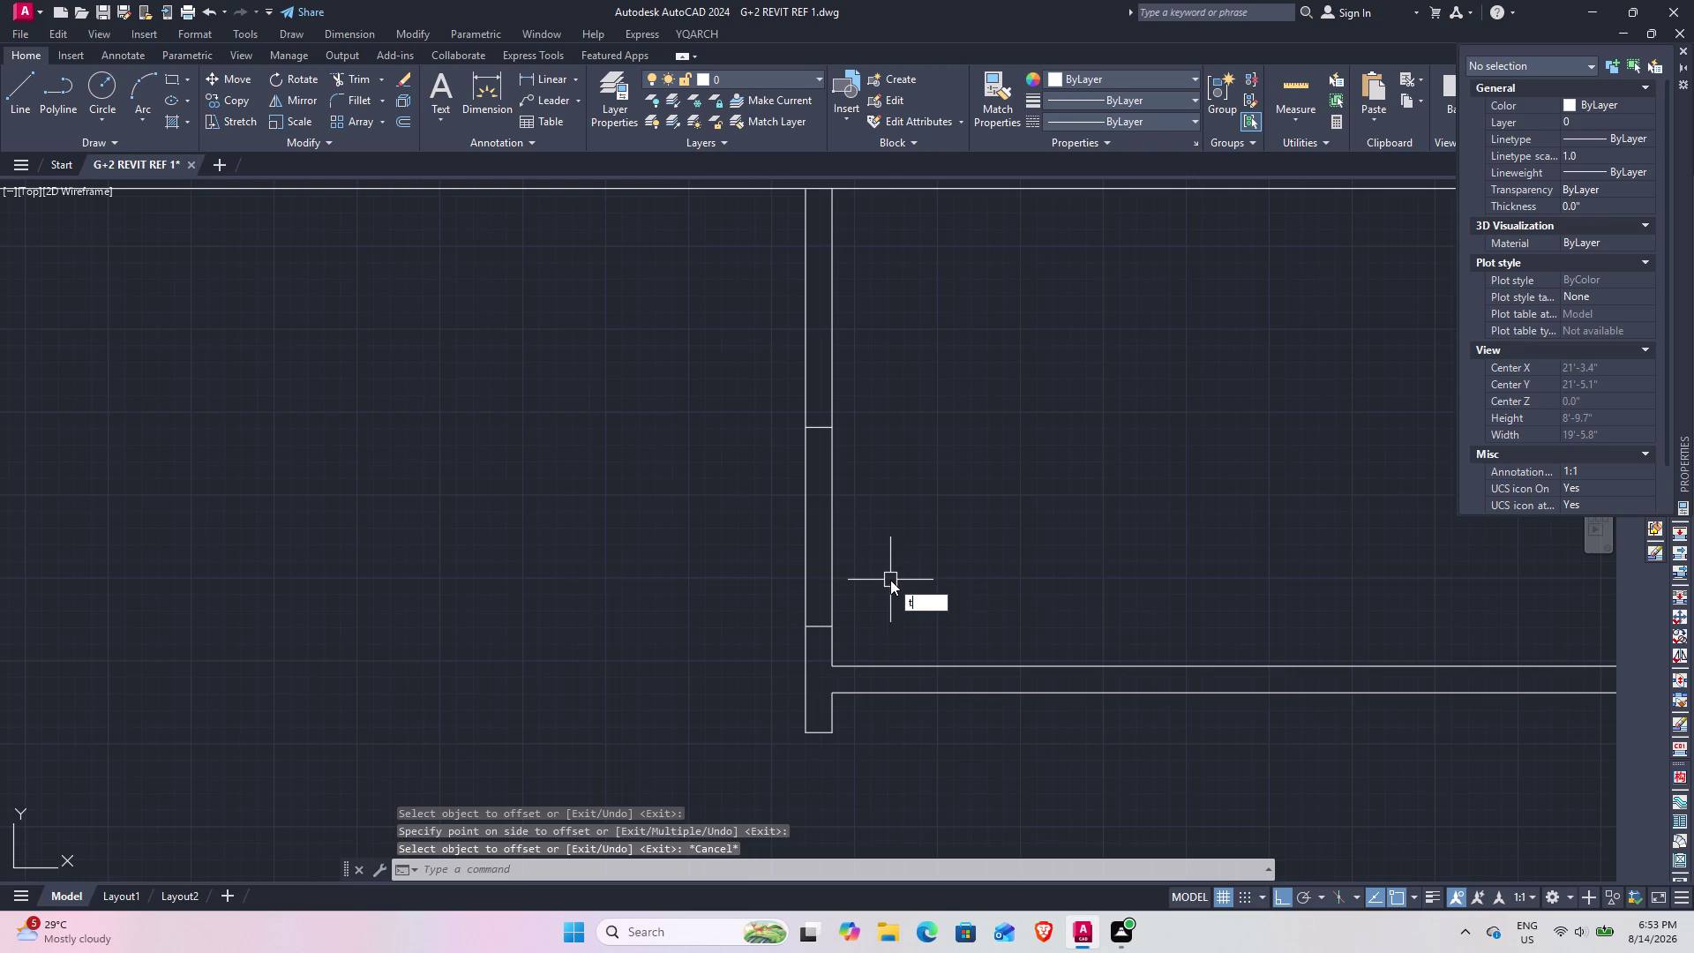
text(r)
key(space)
click(897, 494)
click(750, 538)
key(Escape)
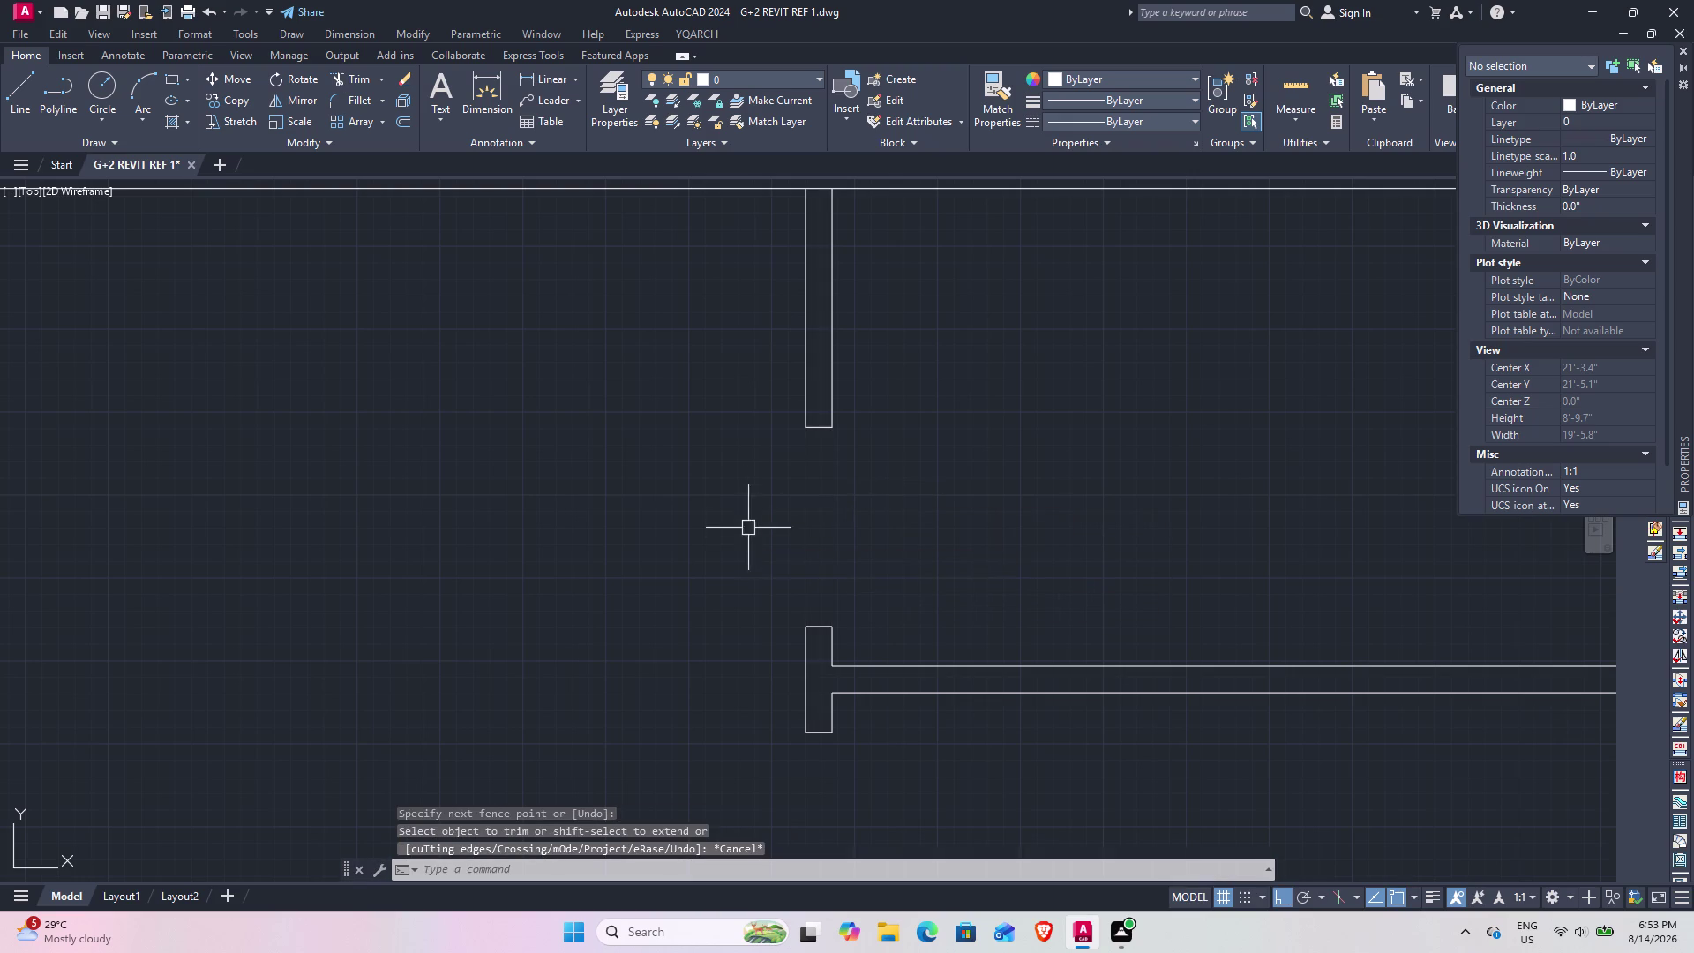
scroll(down, 3)
Draw a cross line through the top wall, tracked 6" from its inner corner.
middle_drag(731, 505, 997, 464)
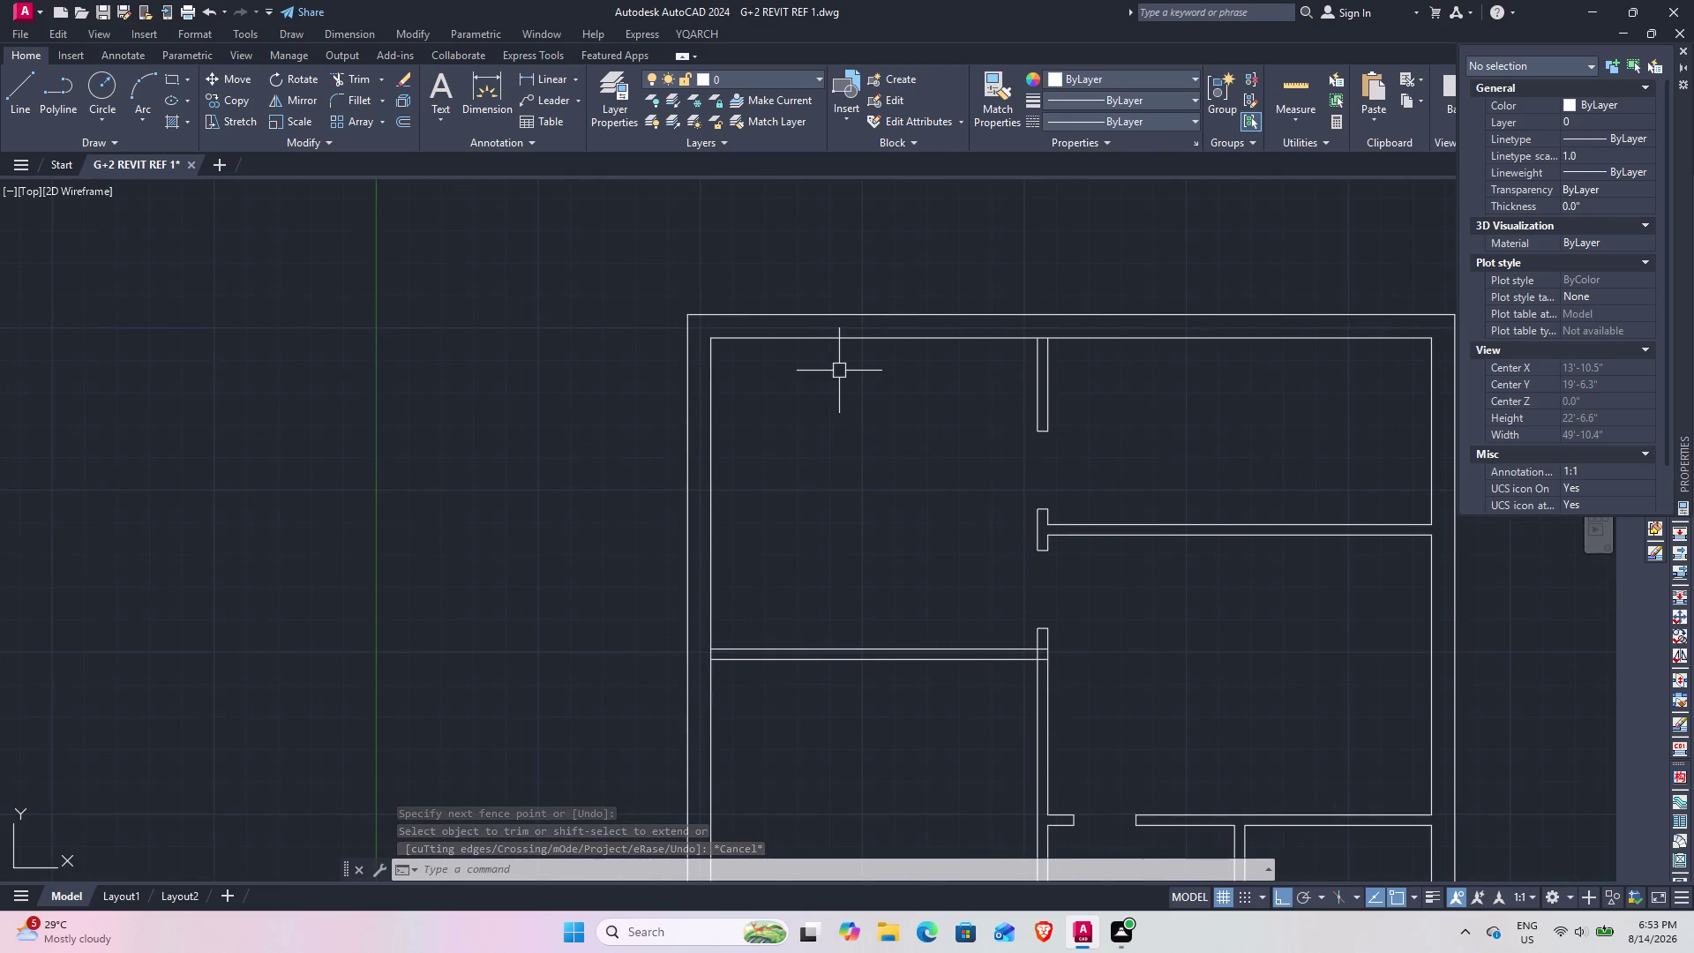
middle_drag(829, 380, 866, 531)
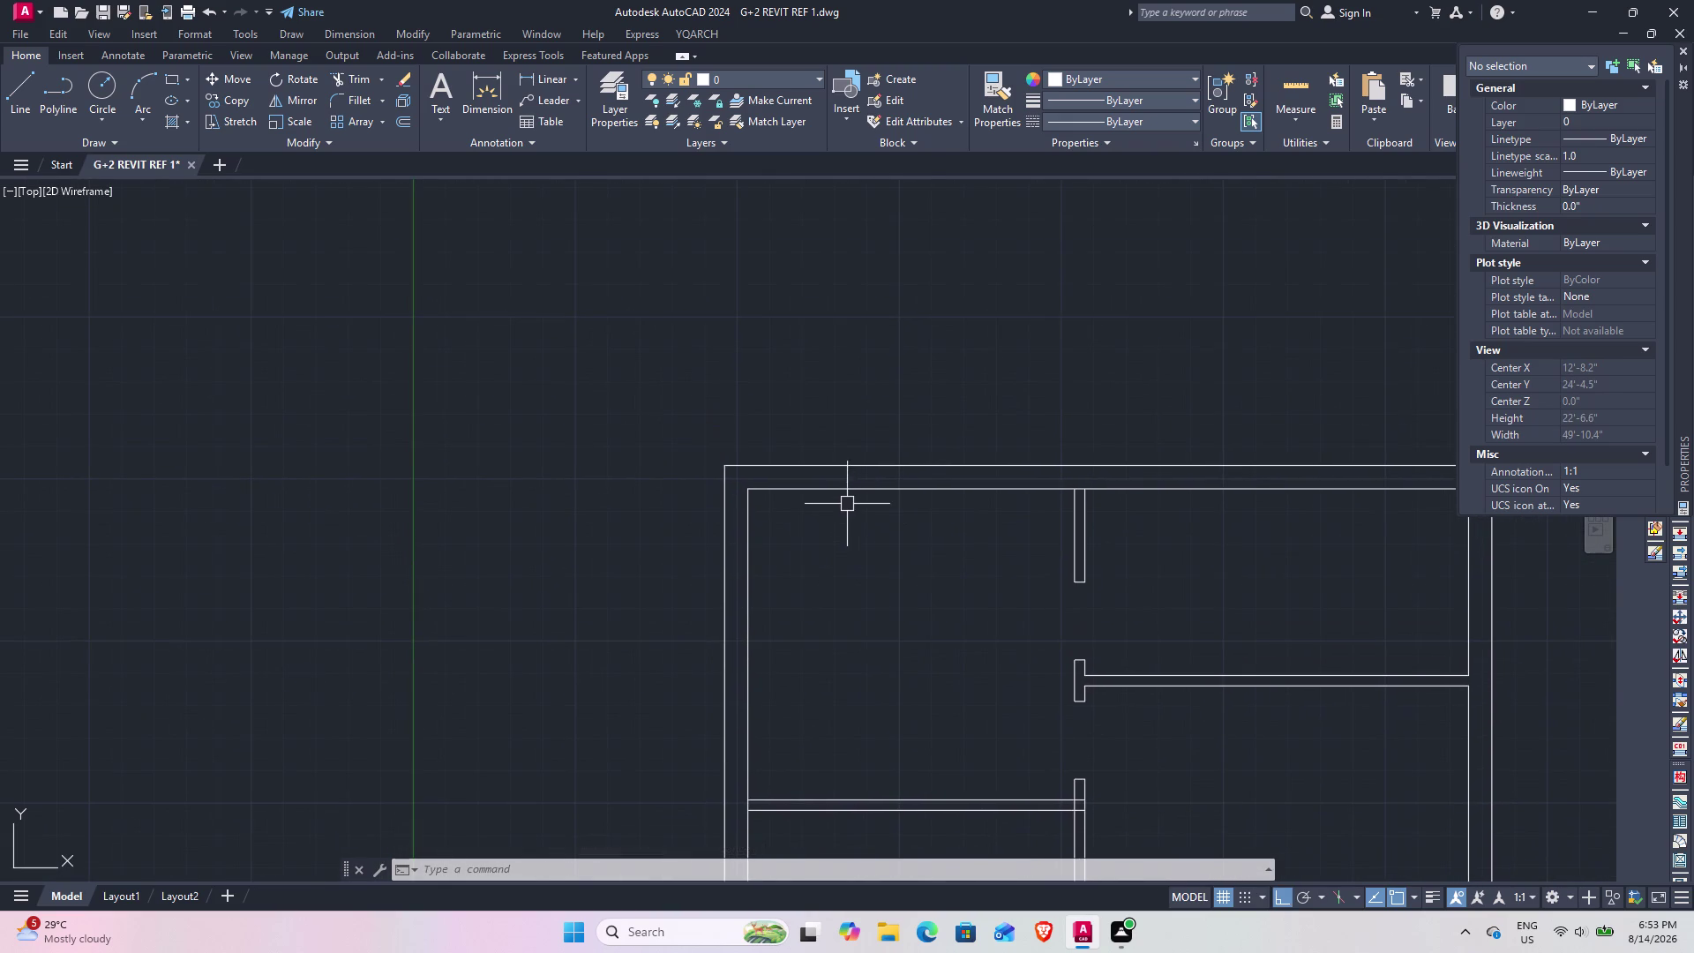
scroll(up, 3)
middle_drag(794, 483, 850, 493)
text(l)
key(space)
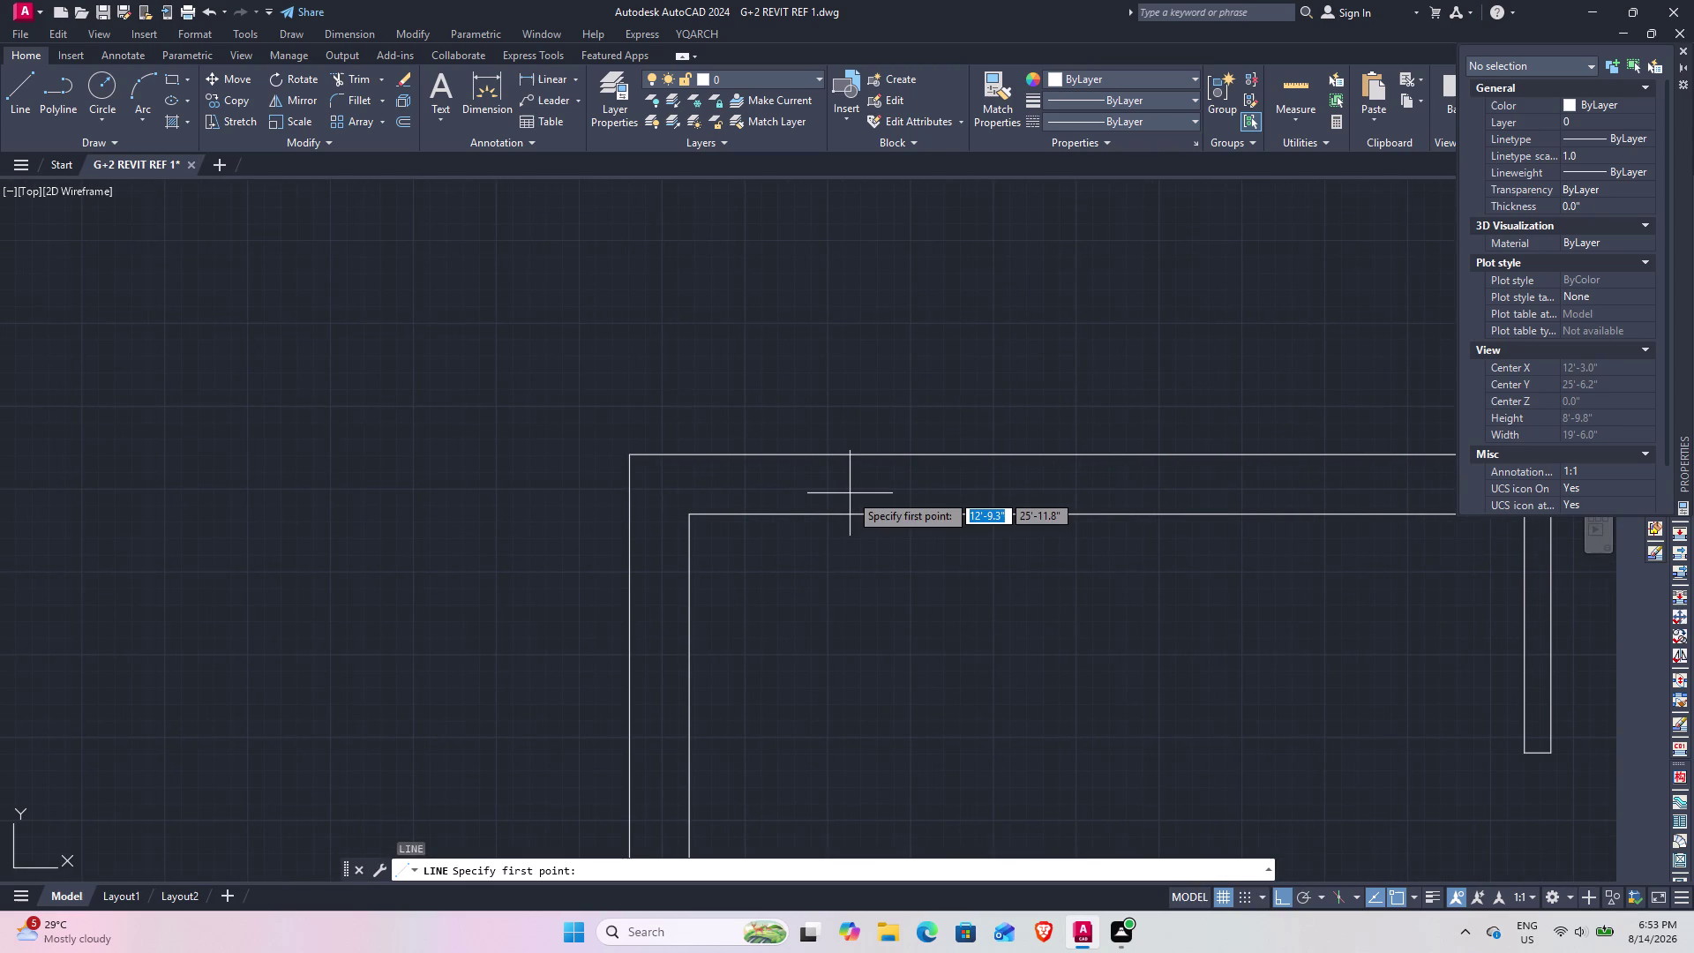
text(tk)
key(space)
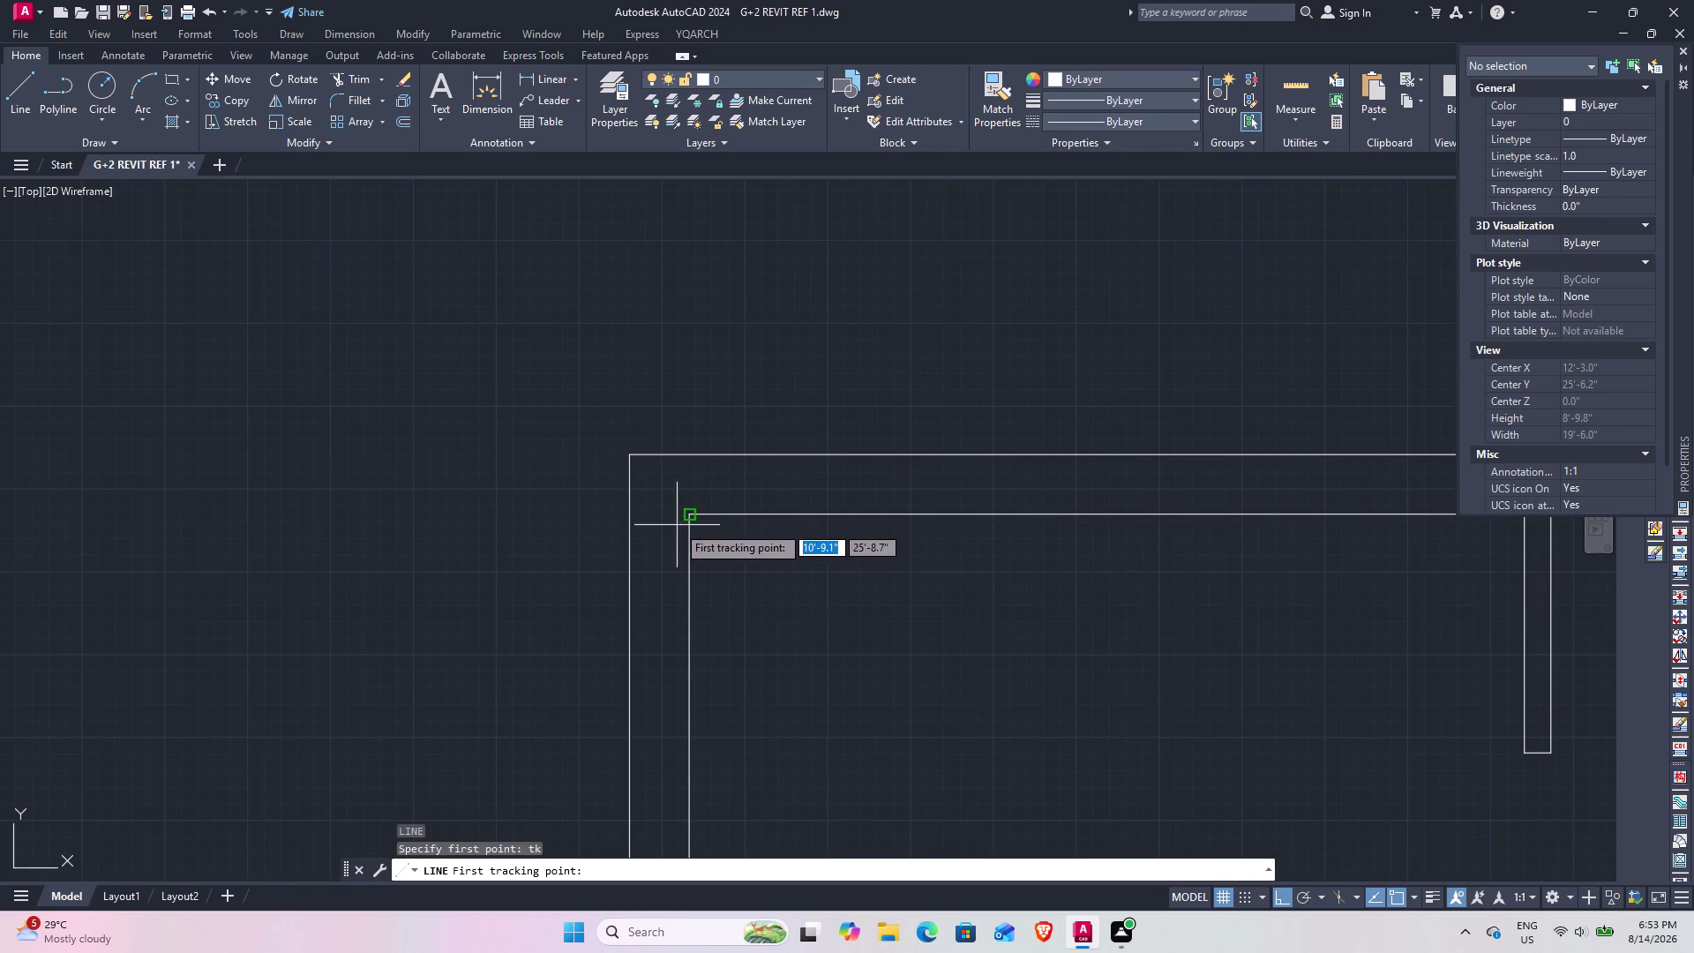
click(686, 515)
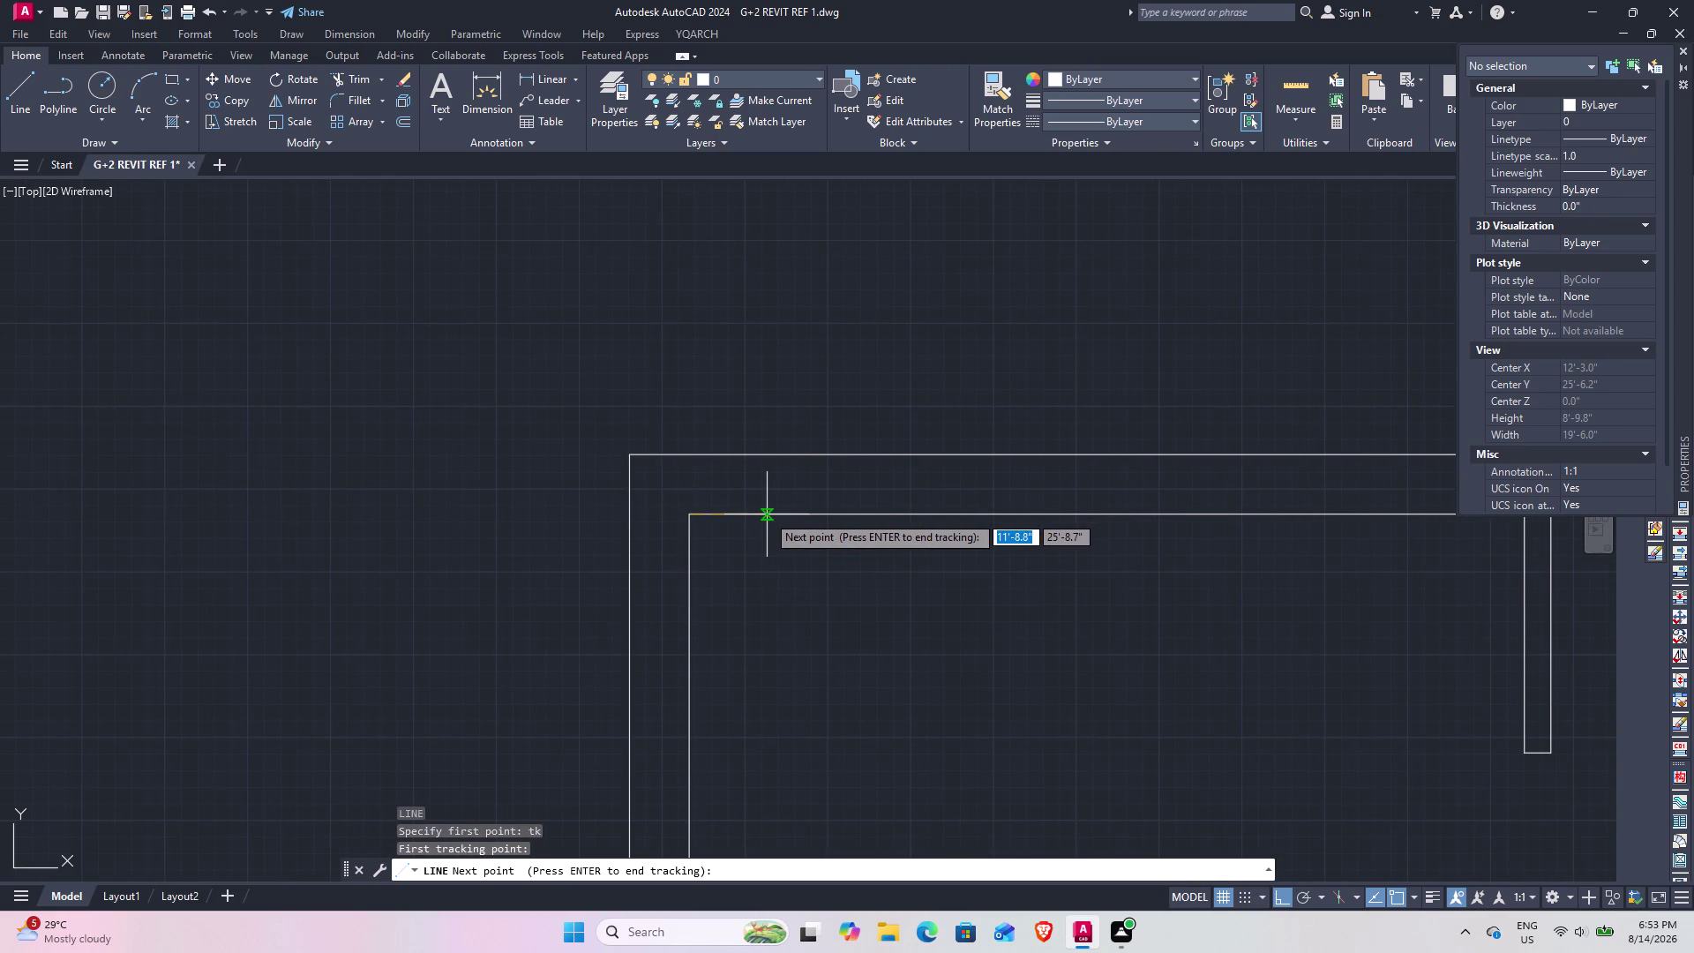
text(6")
key(Return)
key(Return)
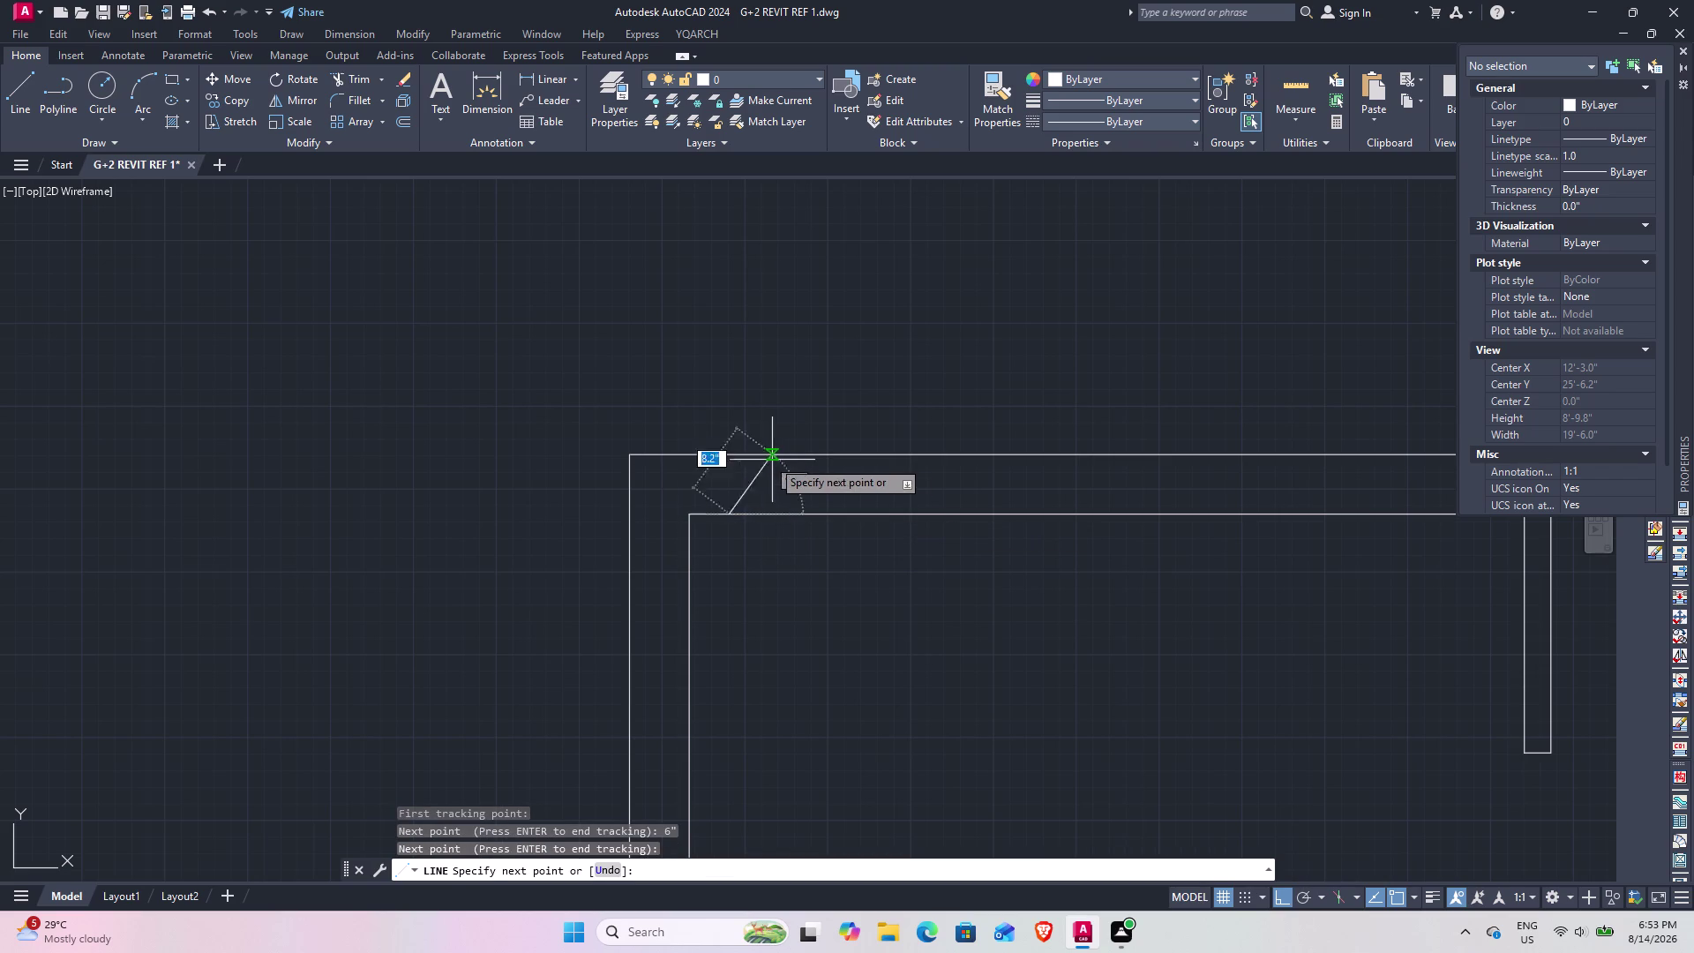
click(732, 452)
key(Escape)
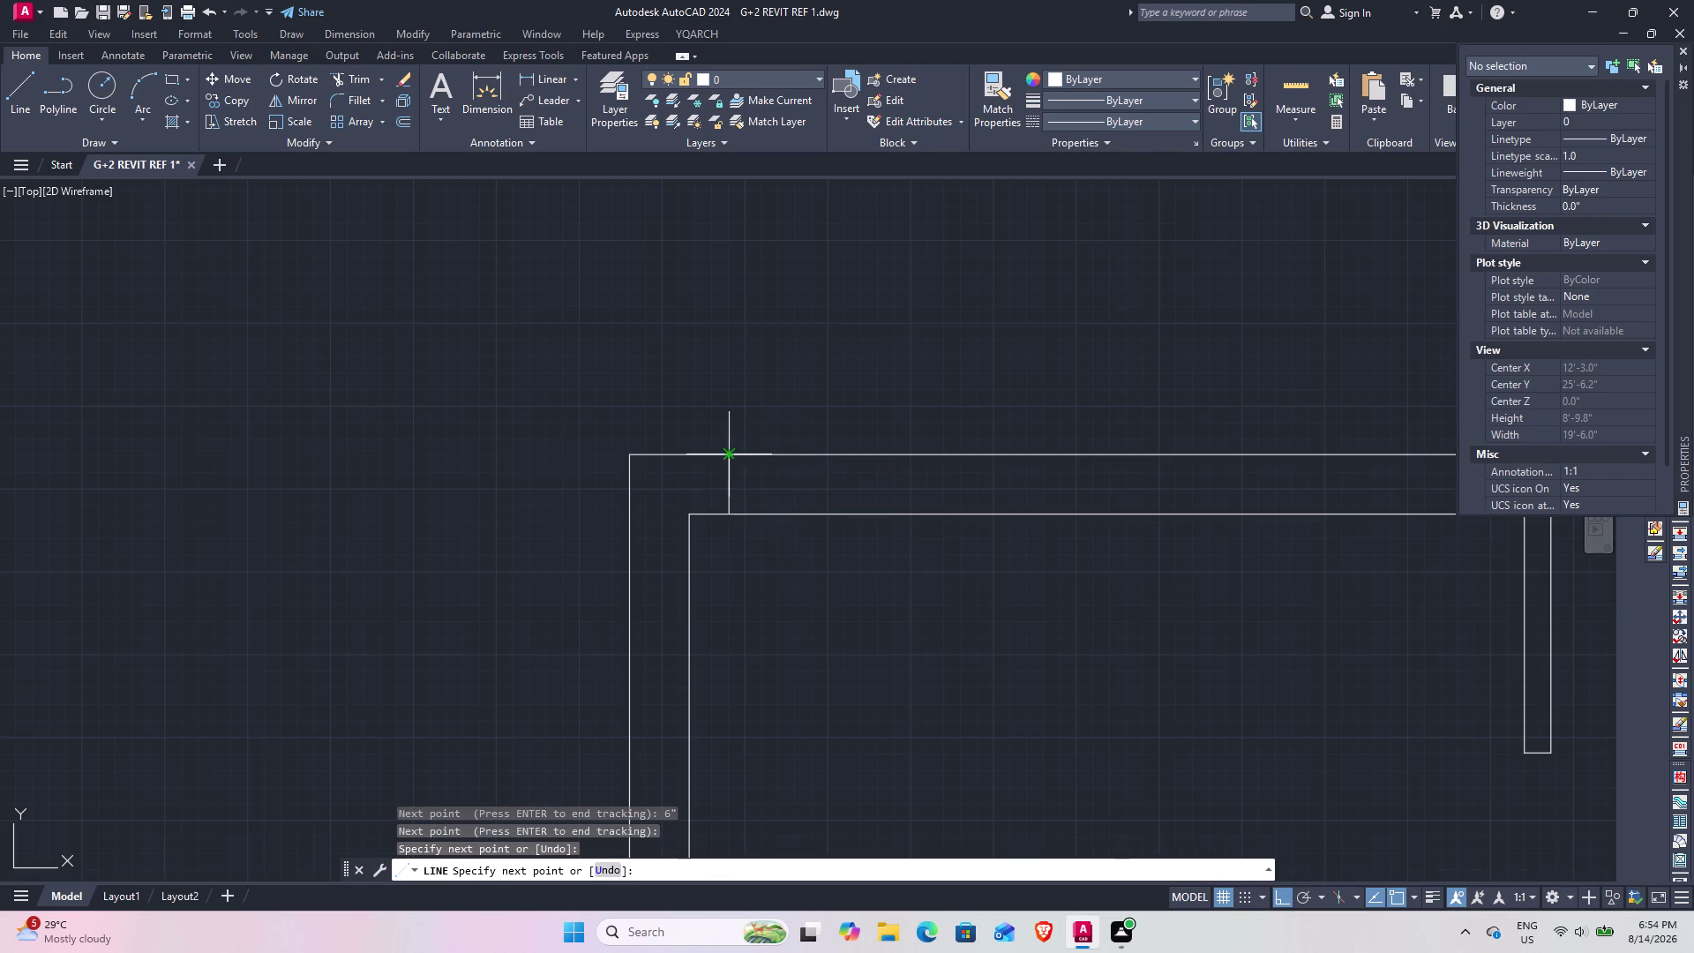
key(space)
key(Escape)
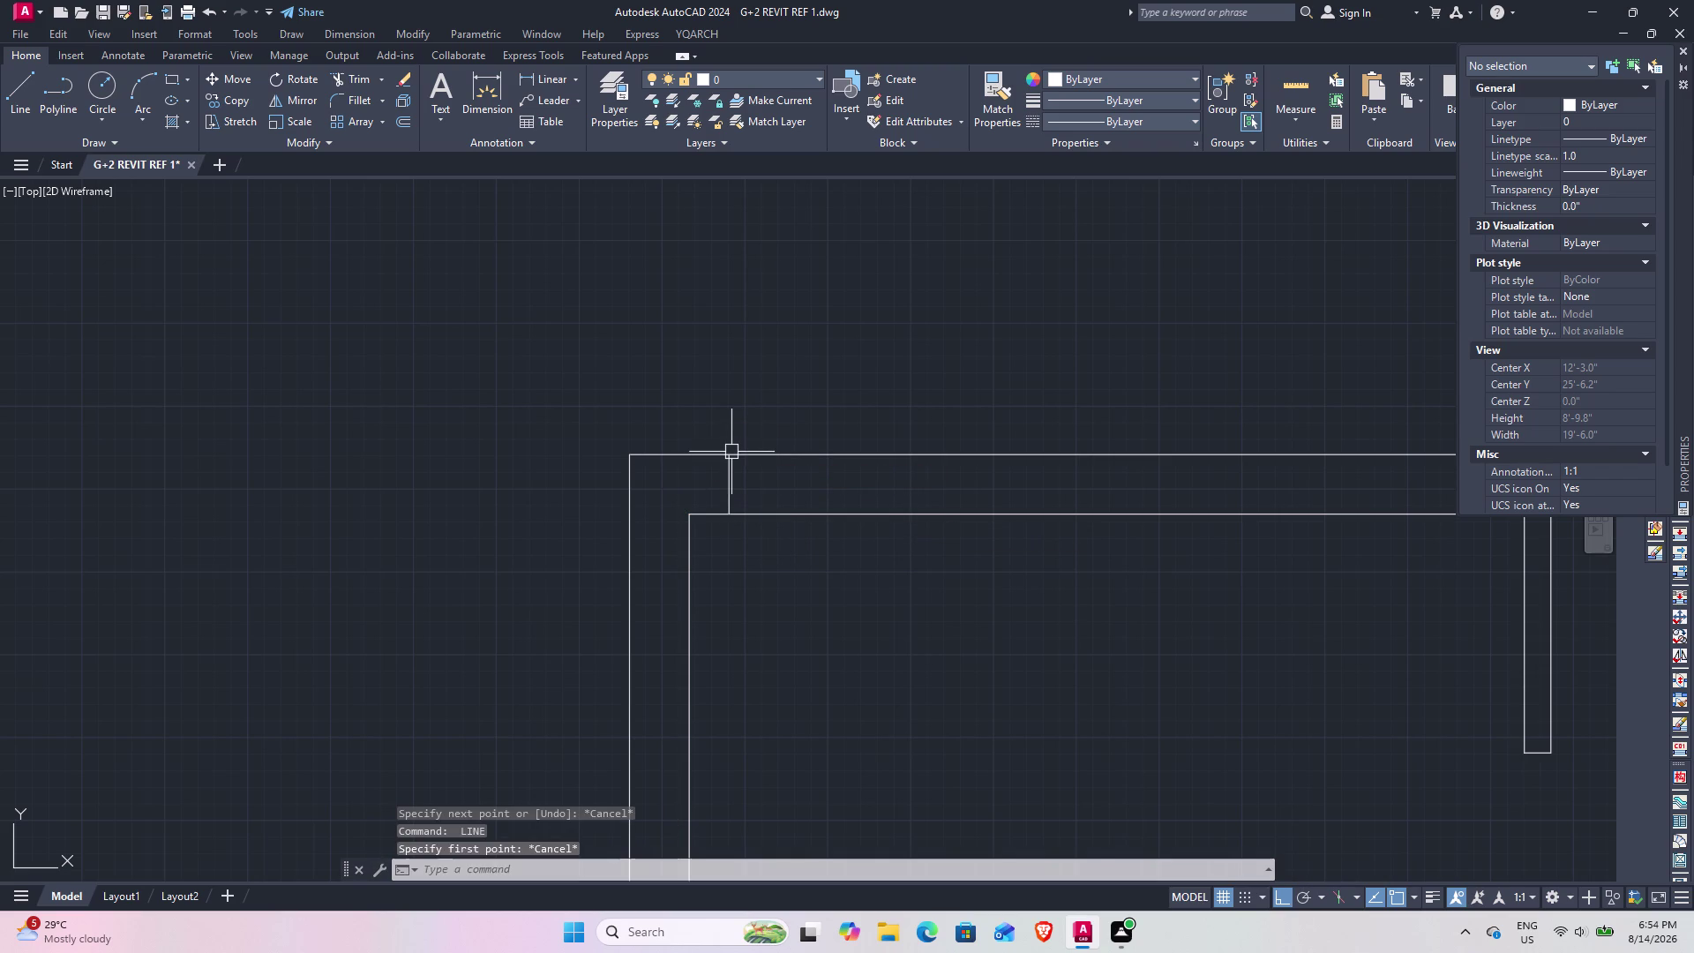
Offset the cross line 3' to the right to mark the opening's far edge.
text(o)
key(space)
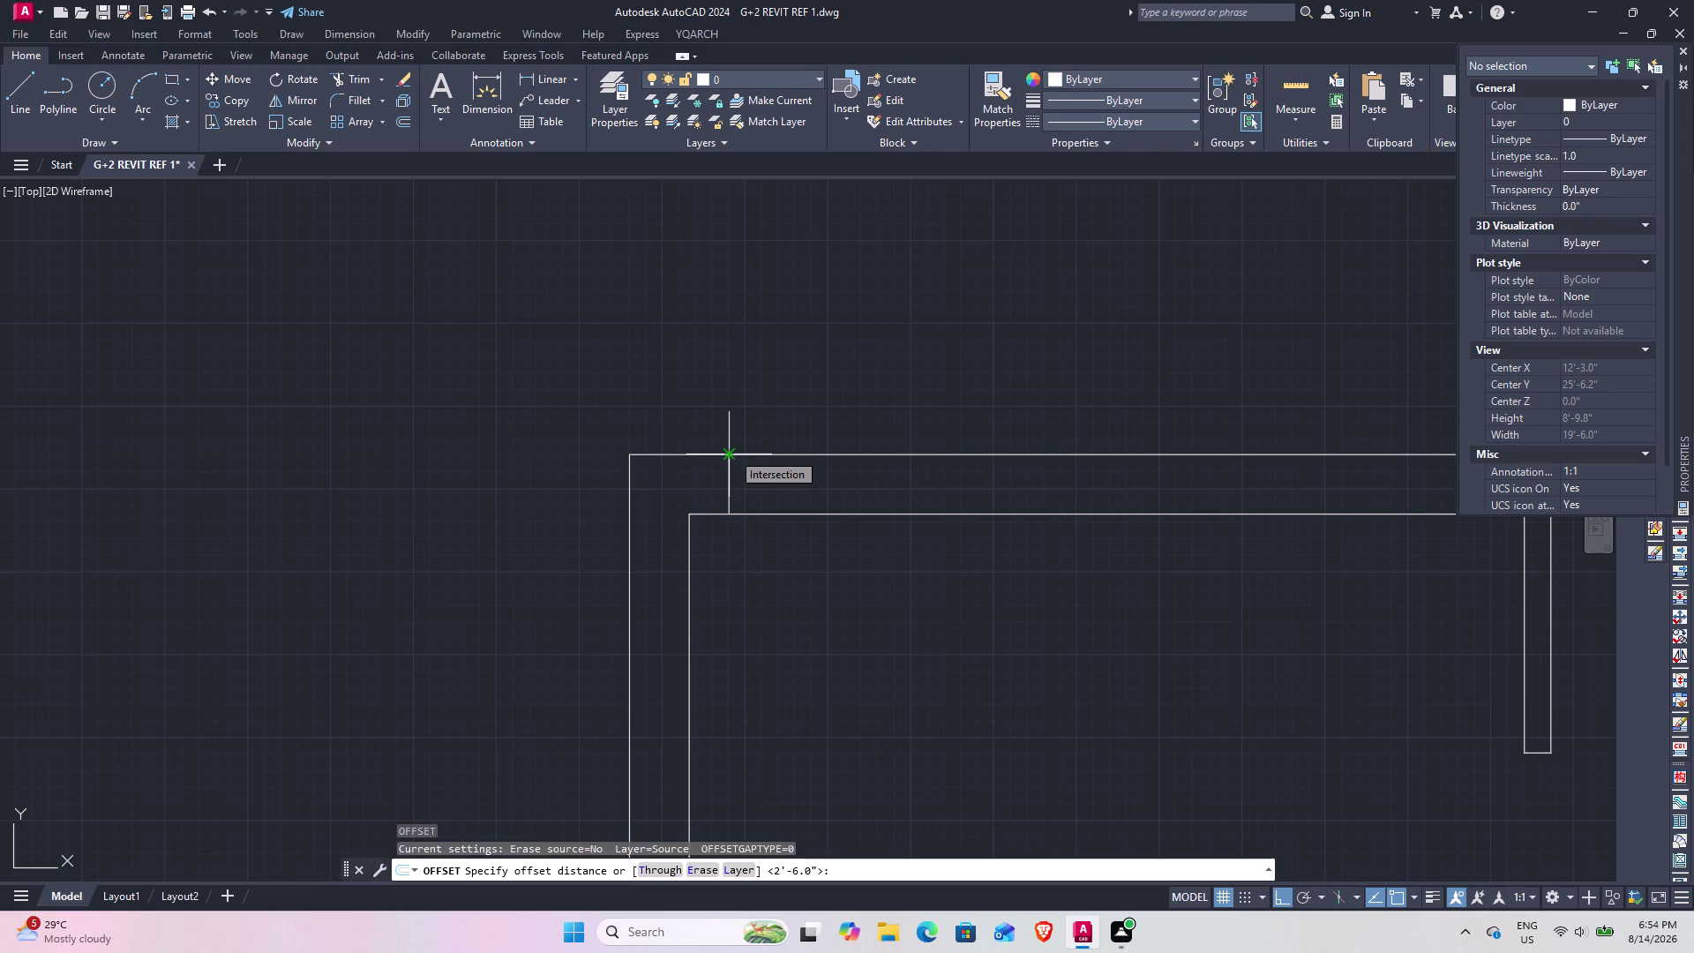
key(3)
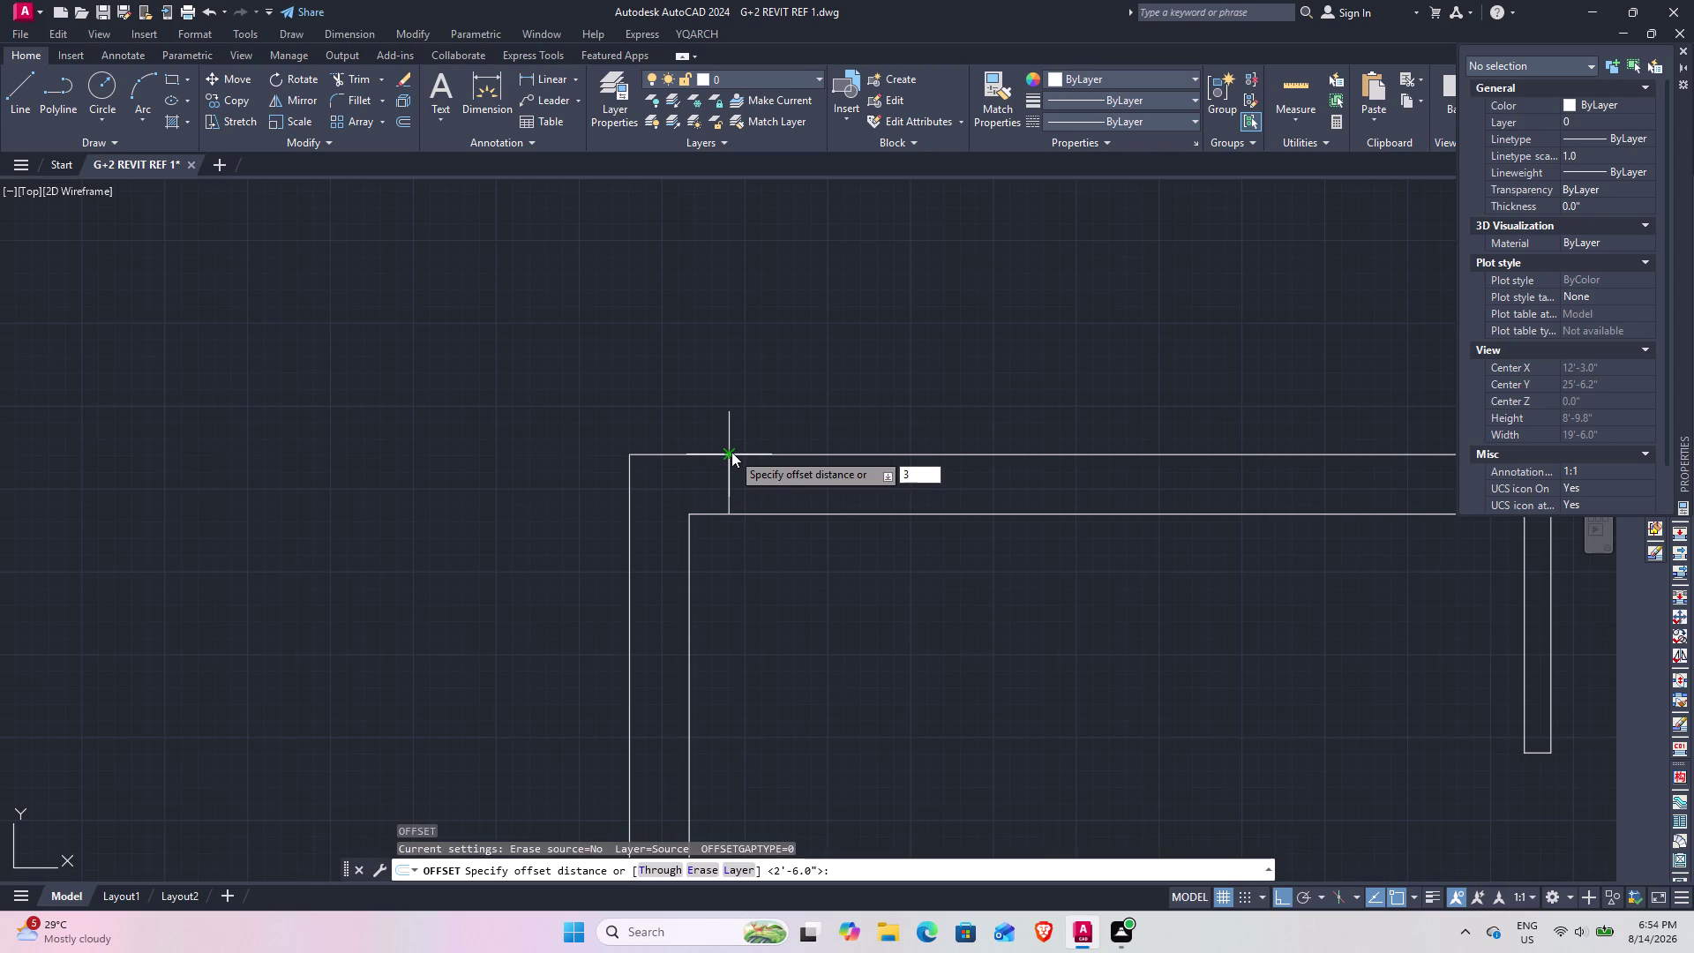
key(apostrophe)
key(Return)
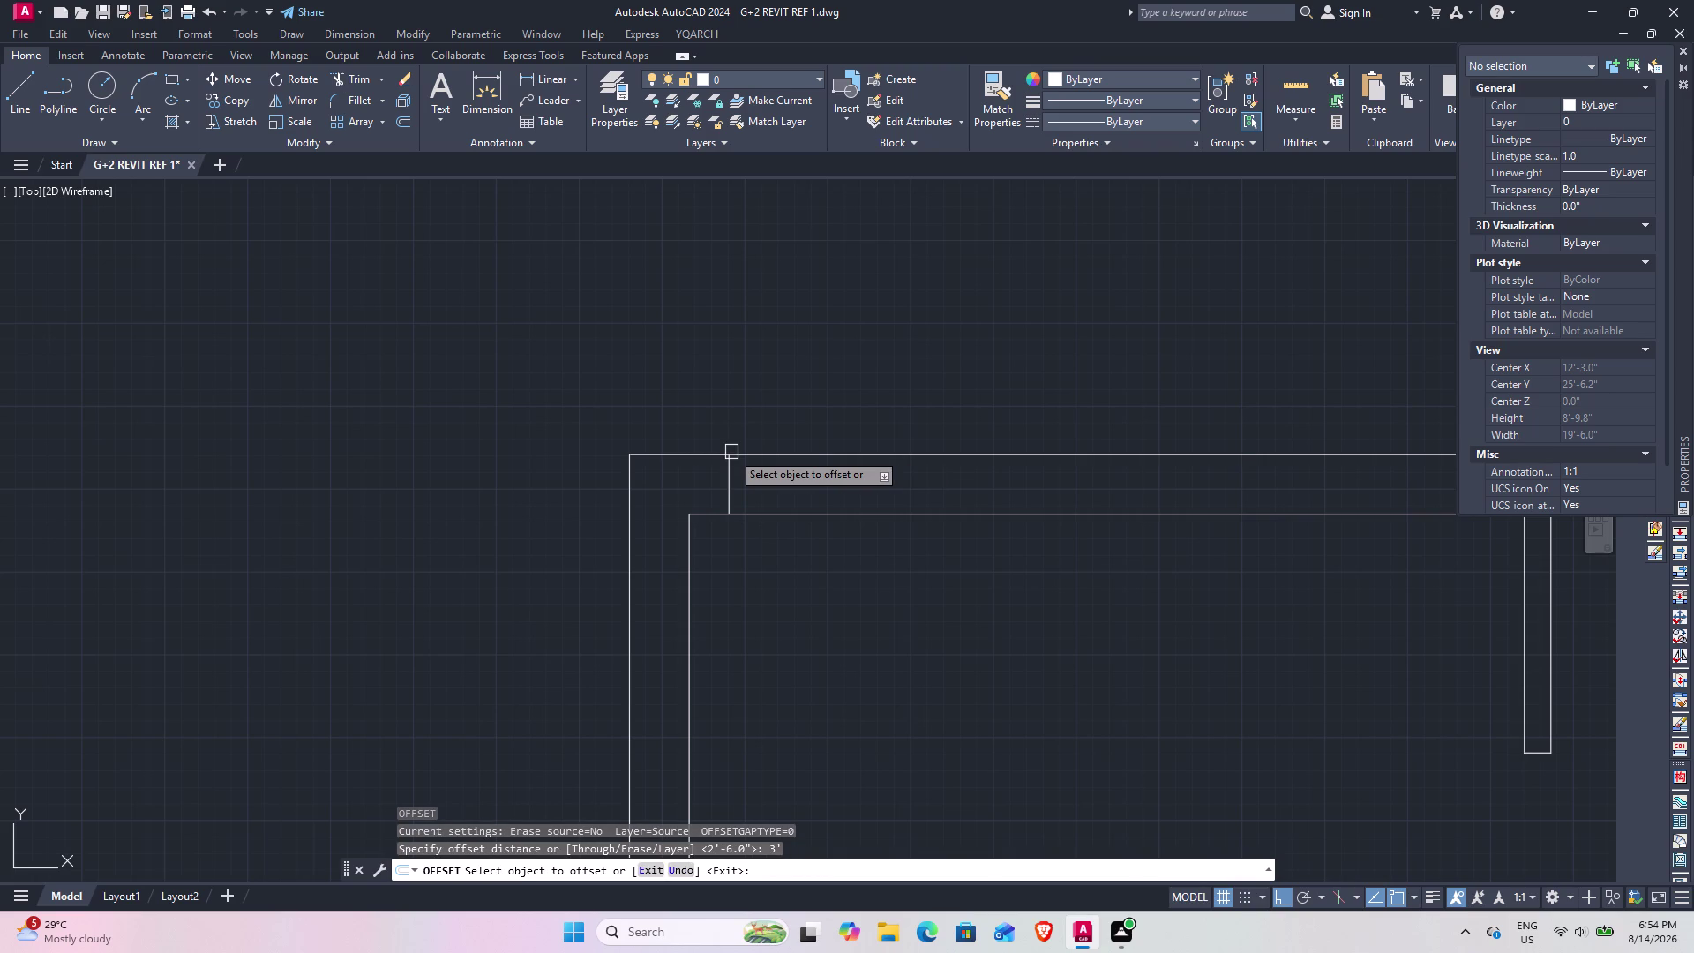
click(737, 484)
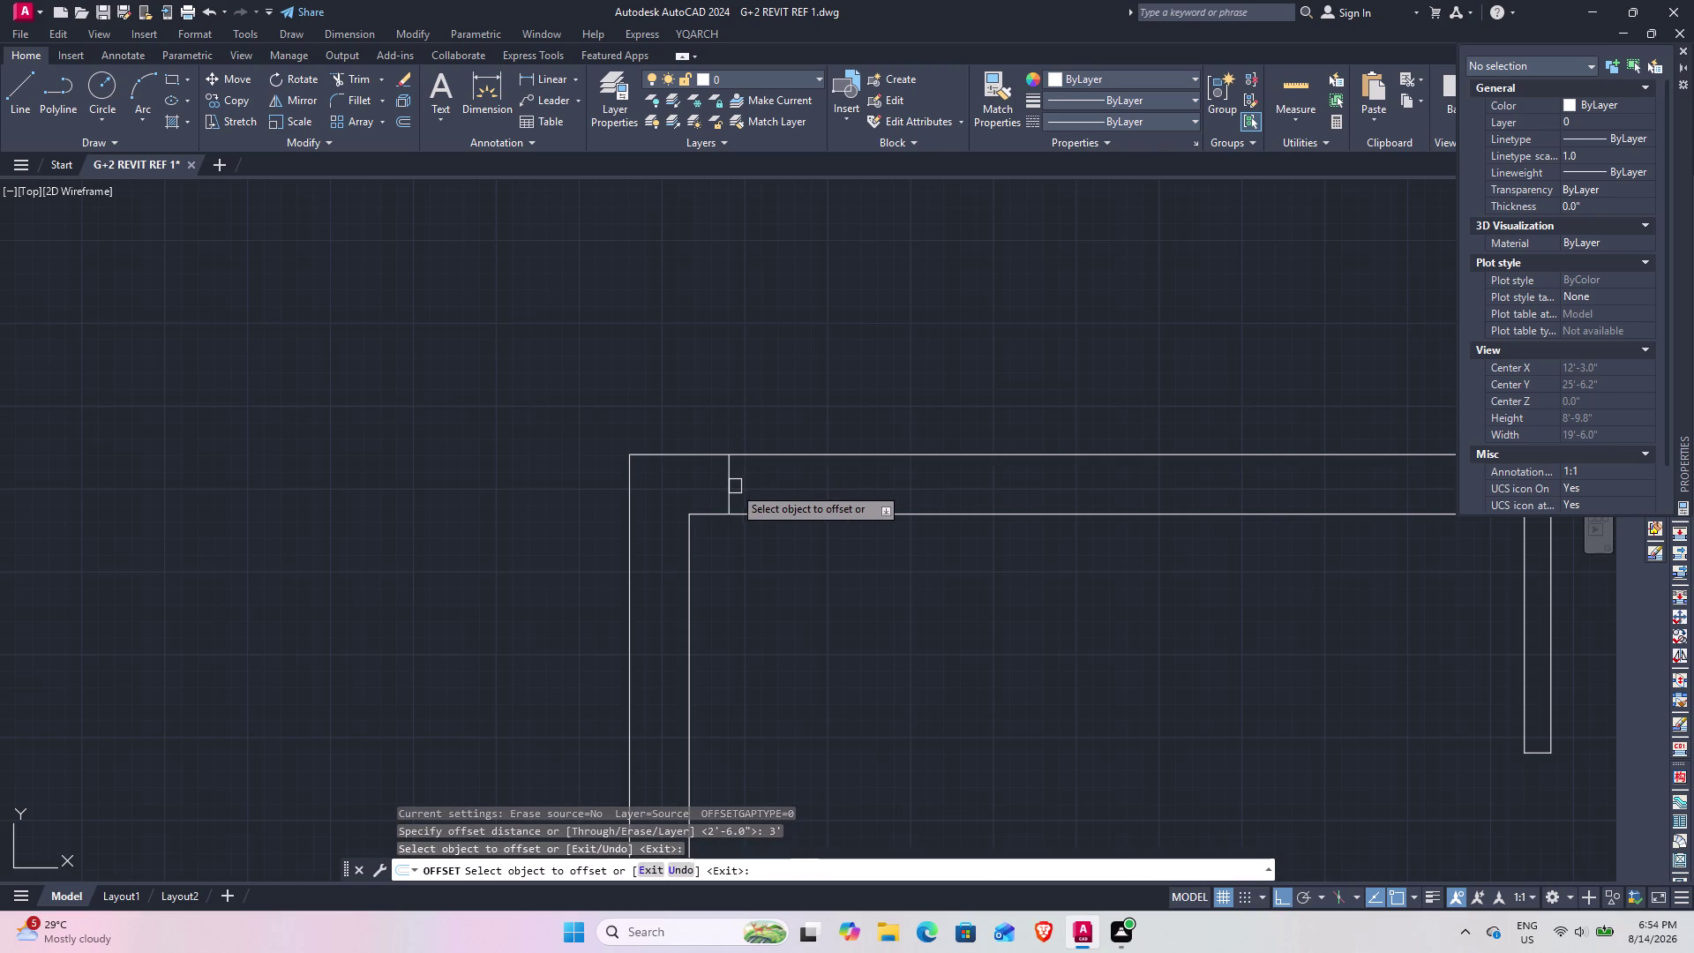
click(732, 488)
click(866, 485)
scroll(down, 3)
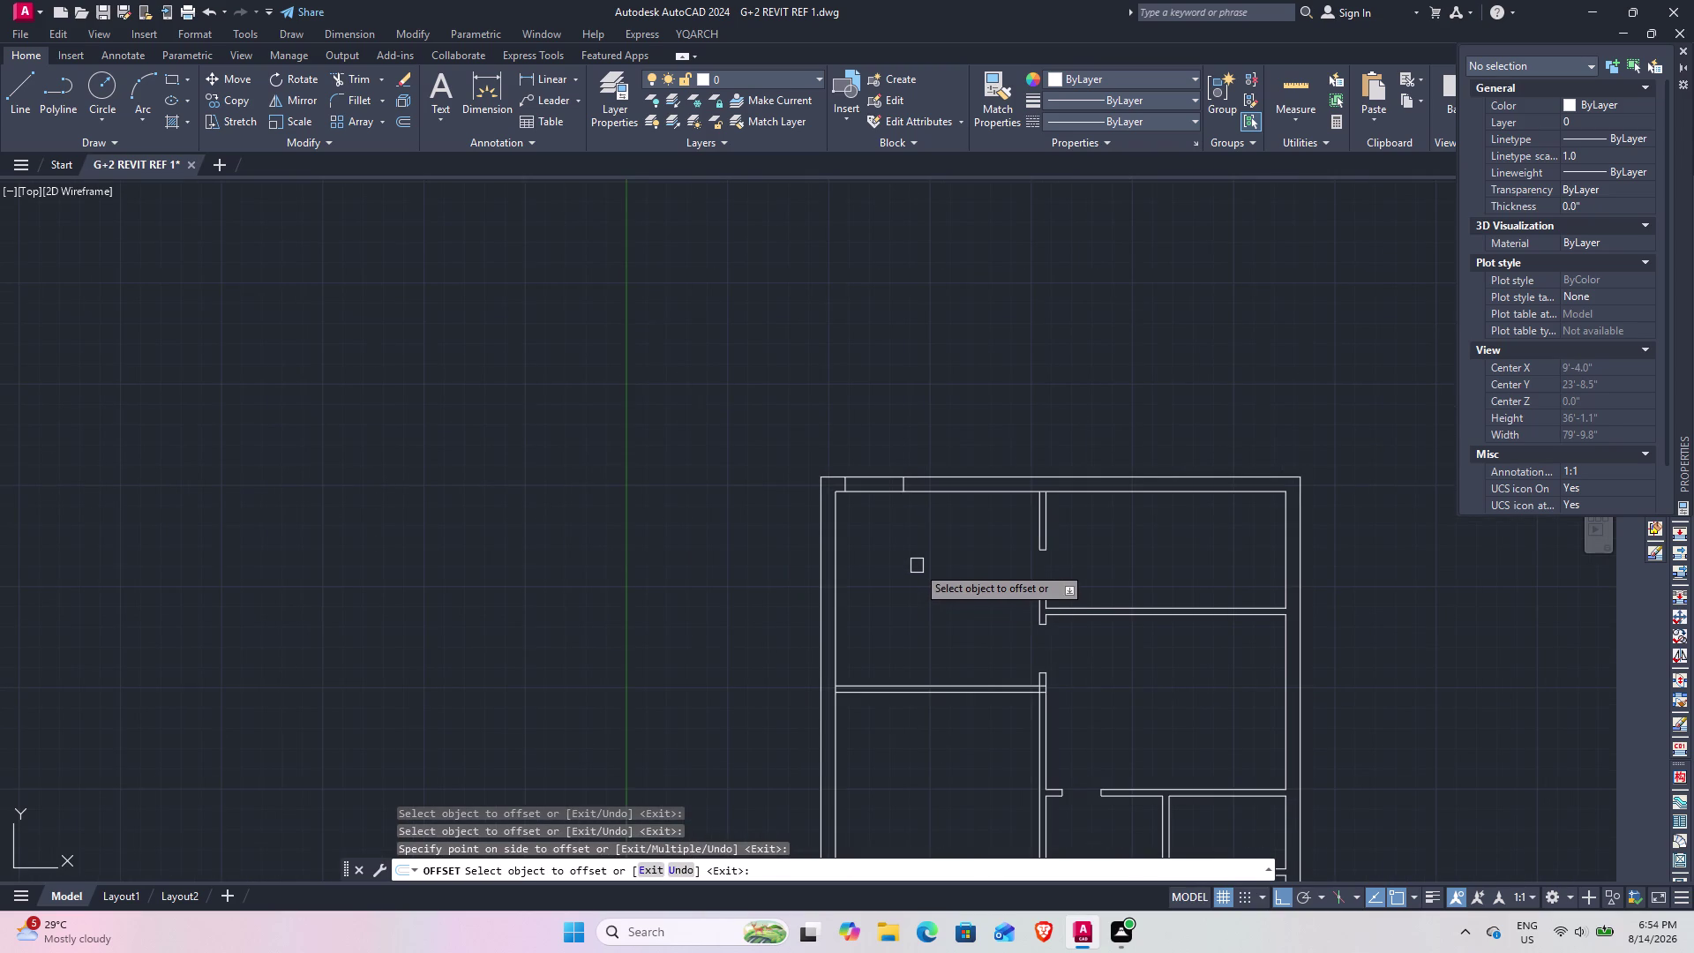
key(Escape)
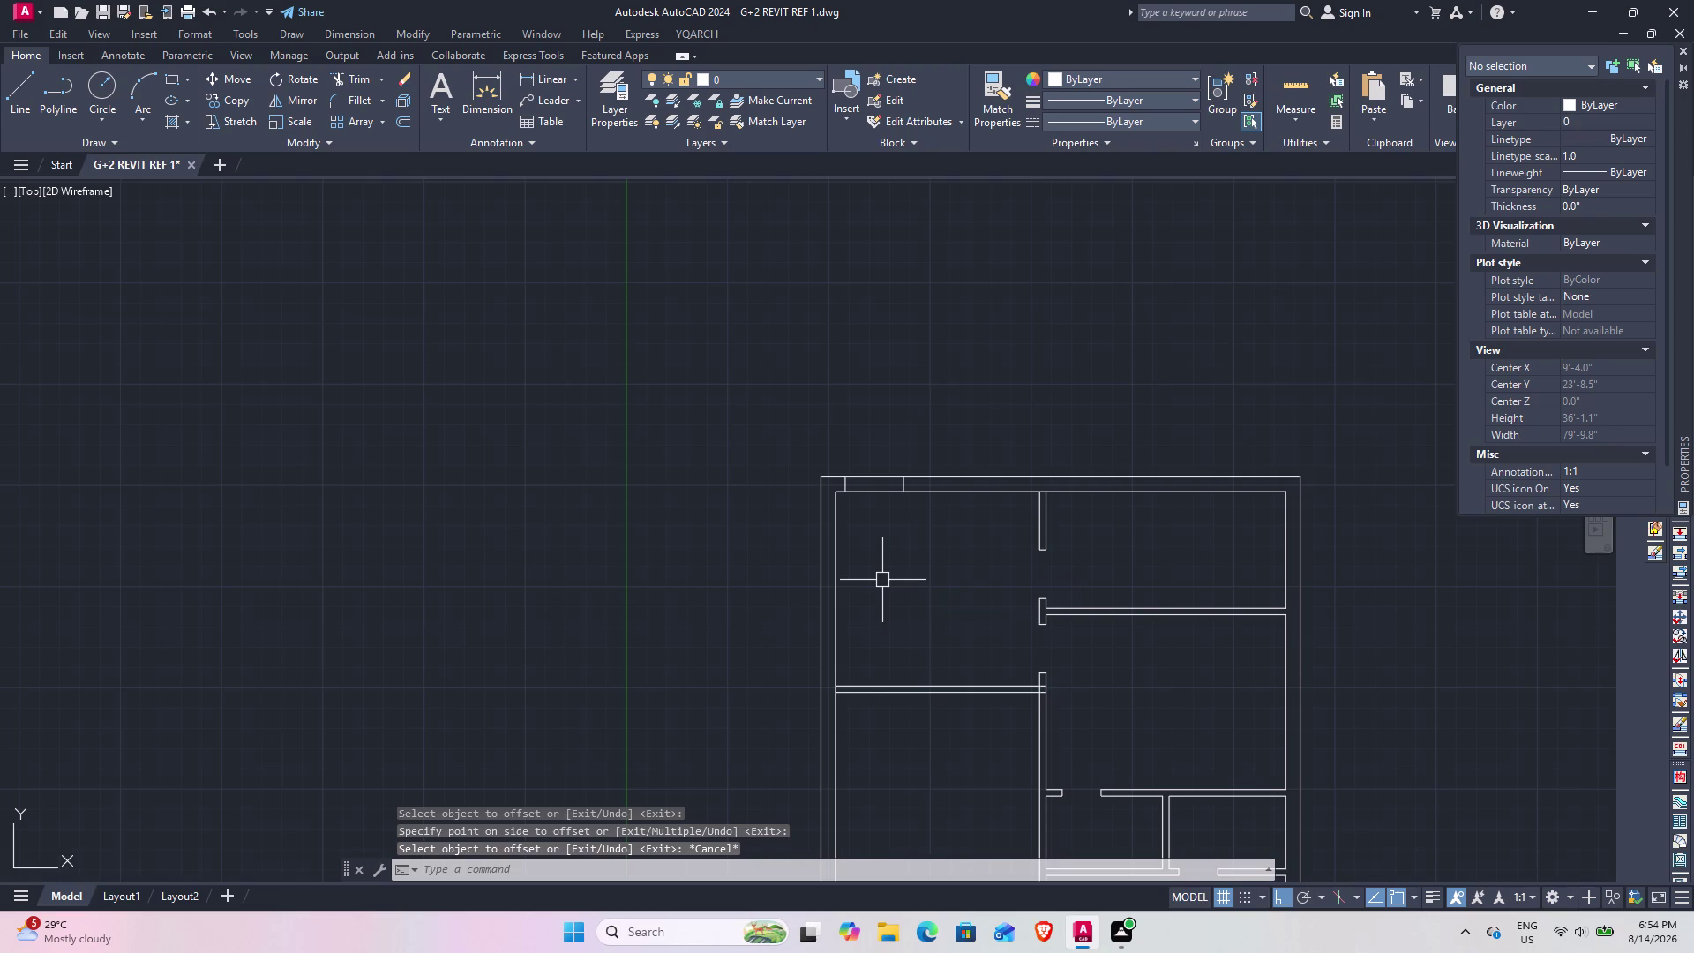
middle_drag(881, 580, 1047, 573)
Draw a cross line through the wall, tracked 2' from the inner corner.
scroll(up, 3)
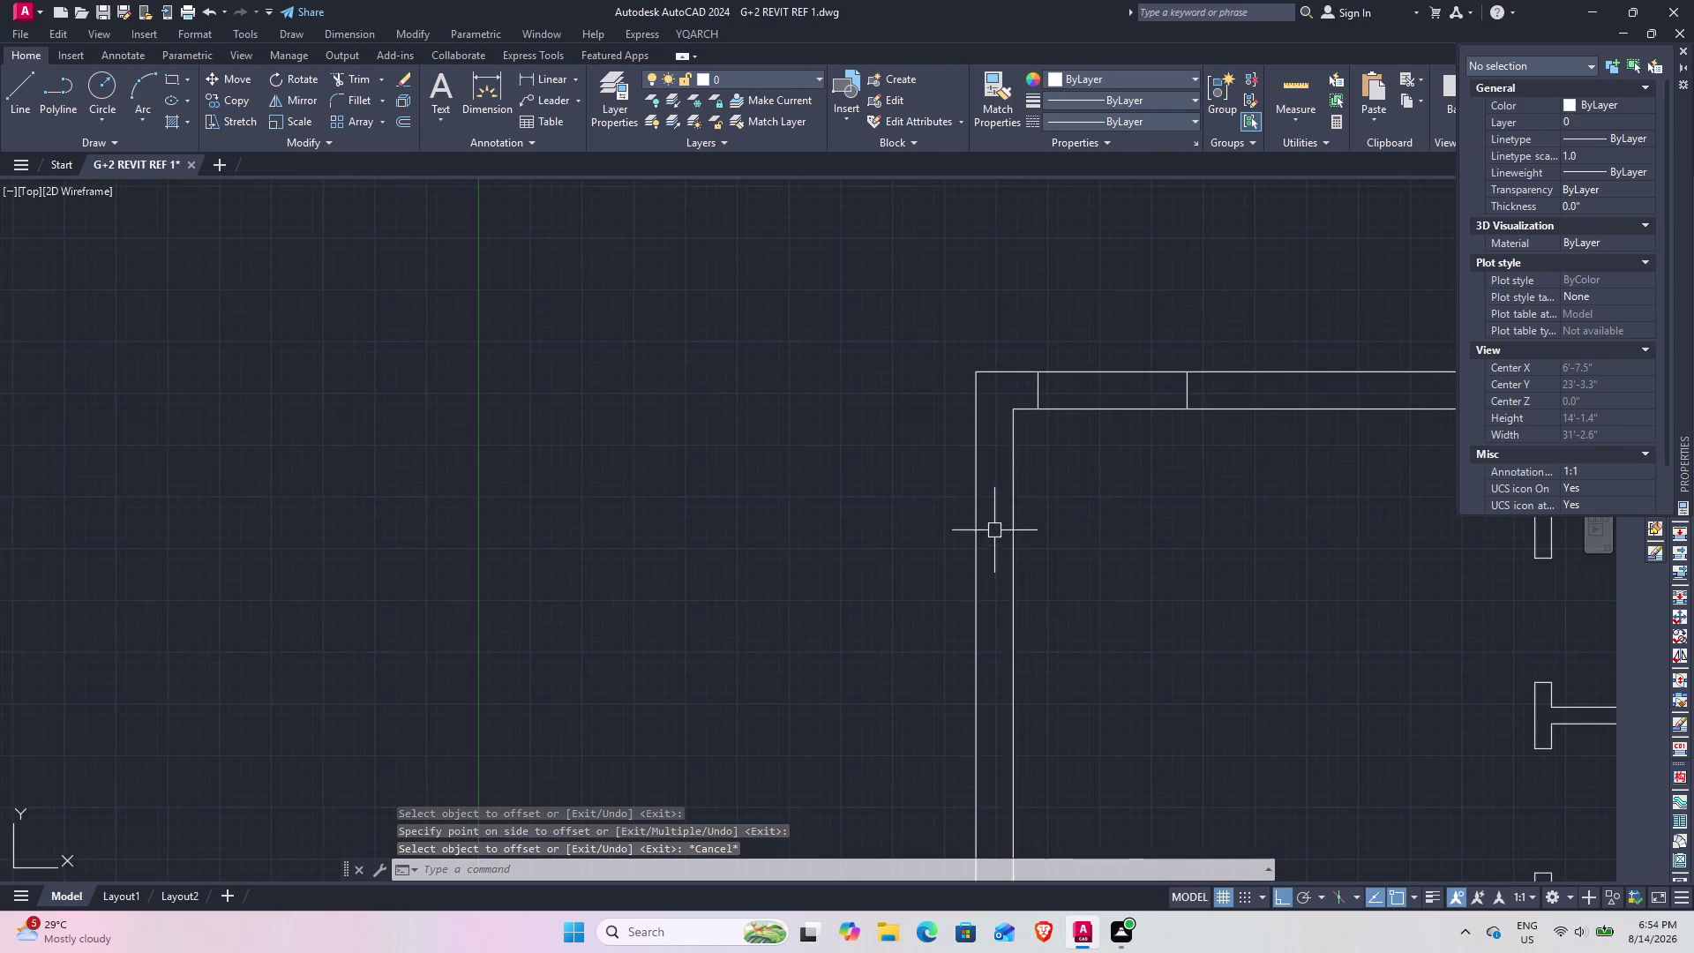
middle_drag(1022, 497, 957, 566)
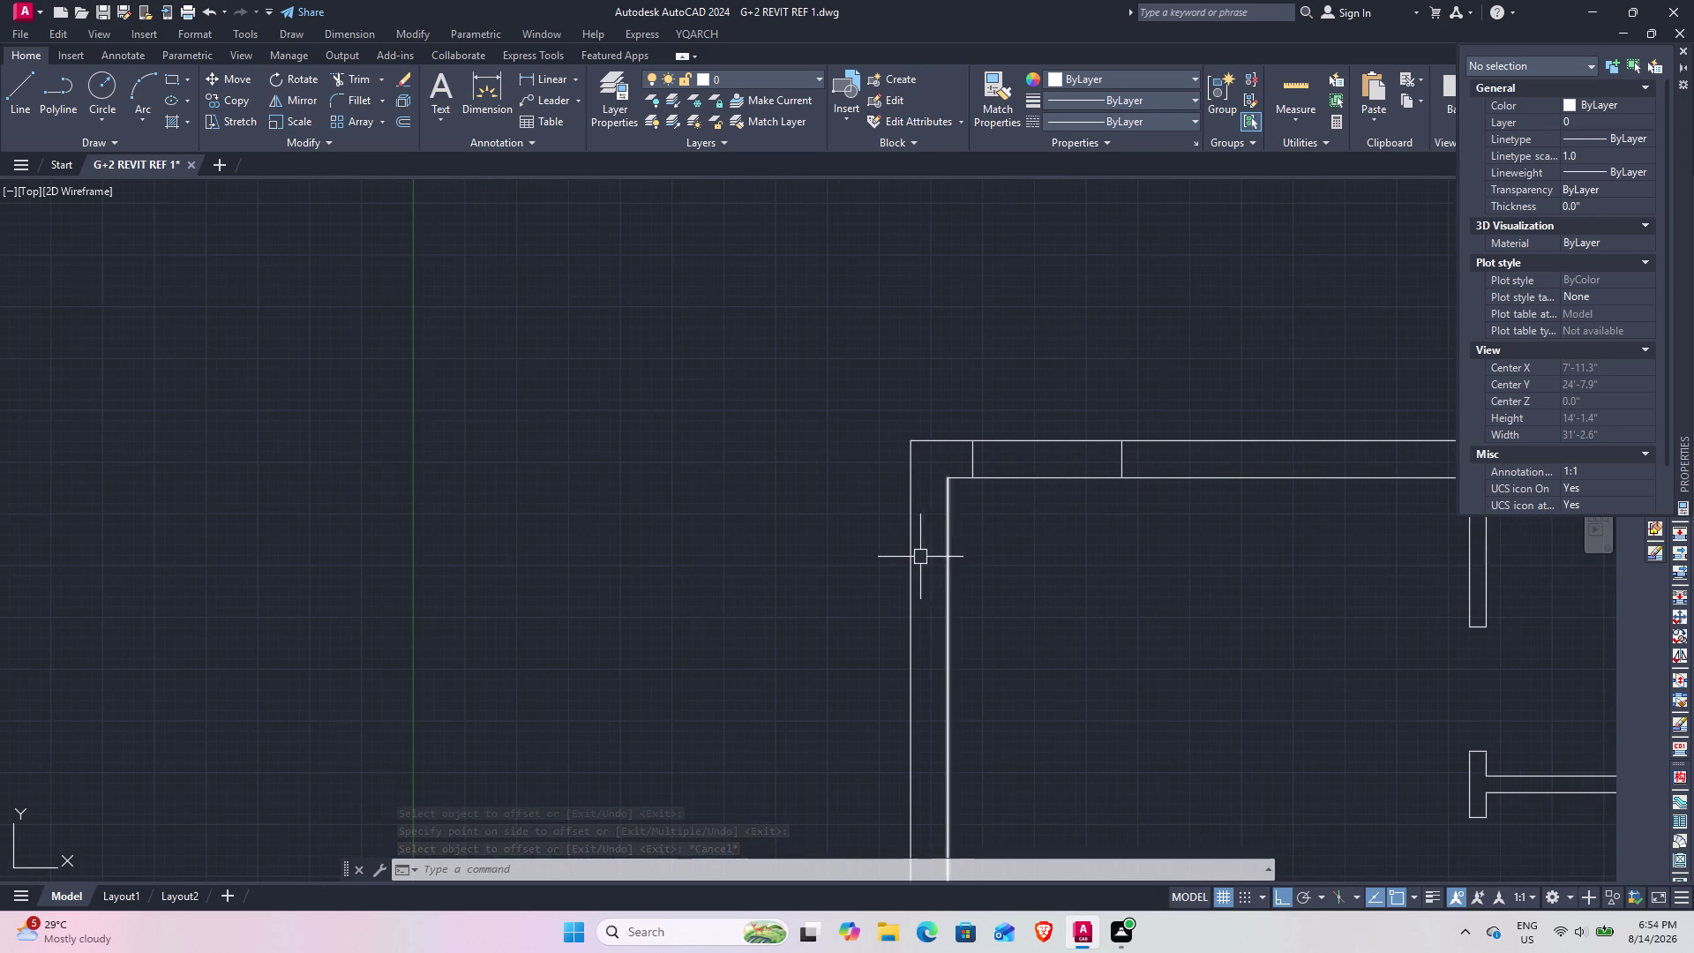
text(l)
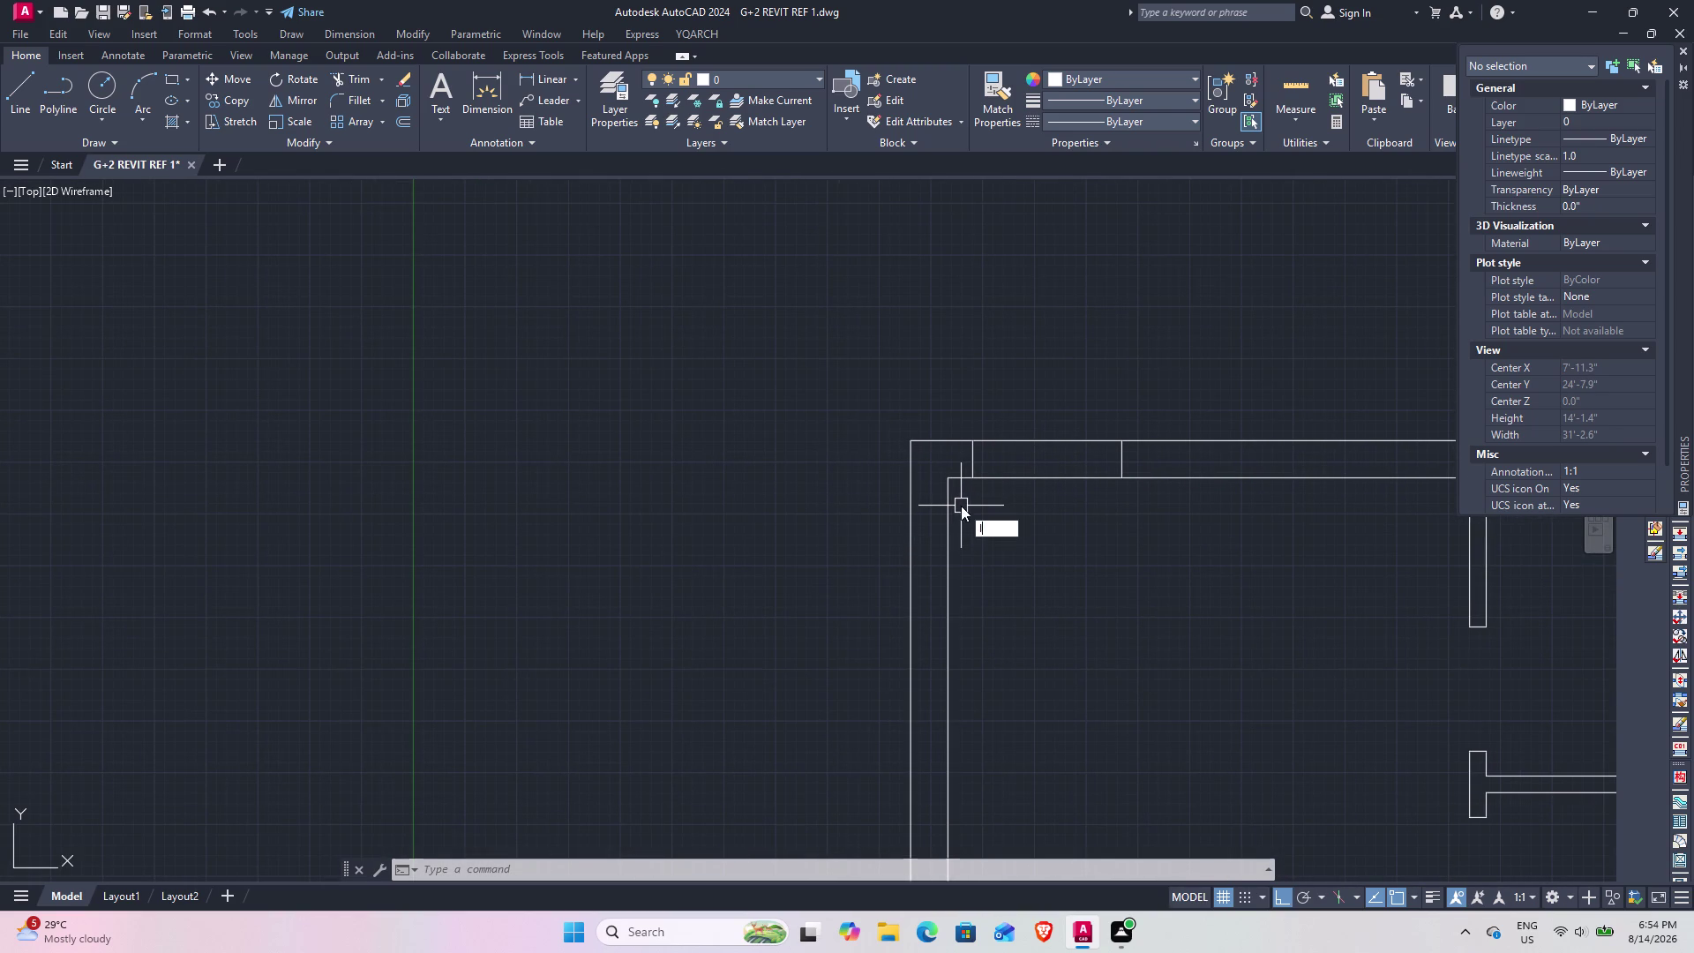
key(space)
key(t)
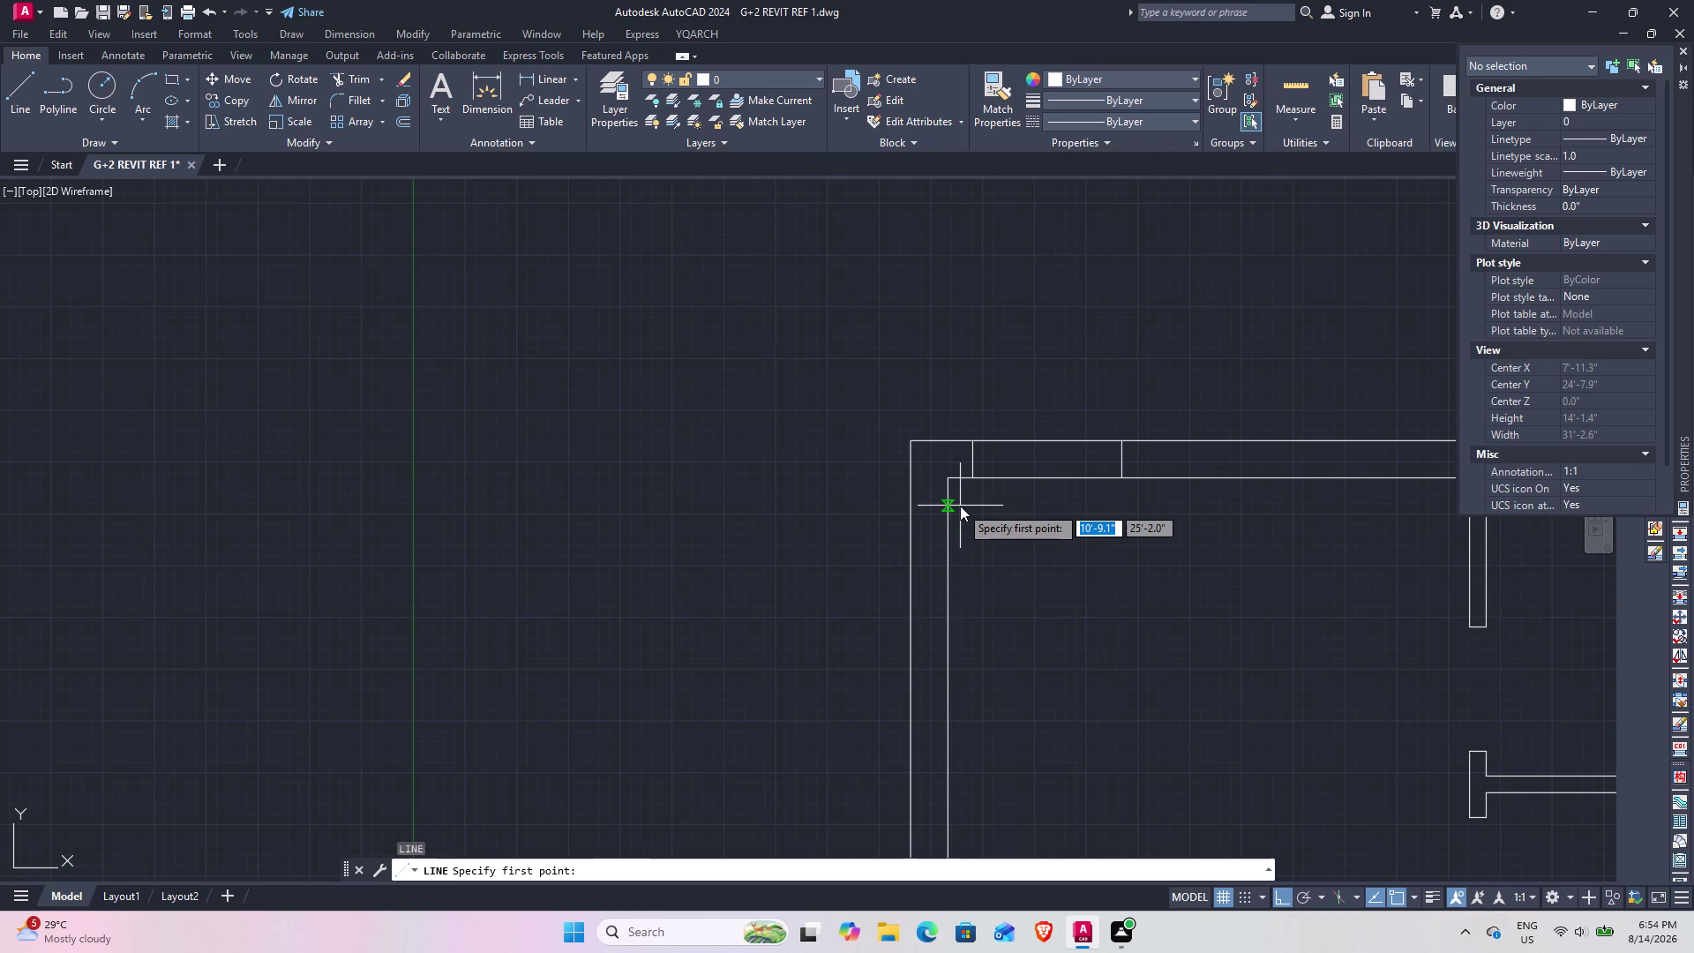
key(k)
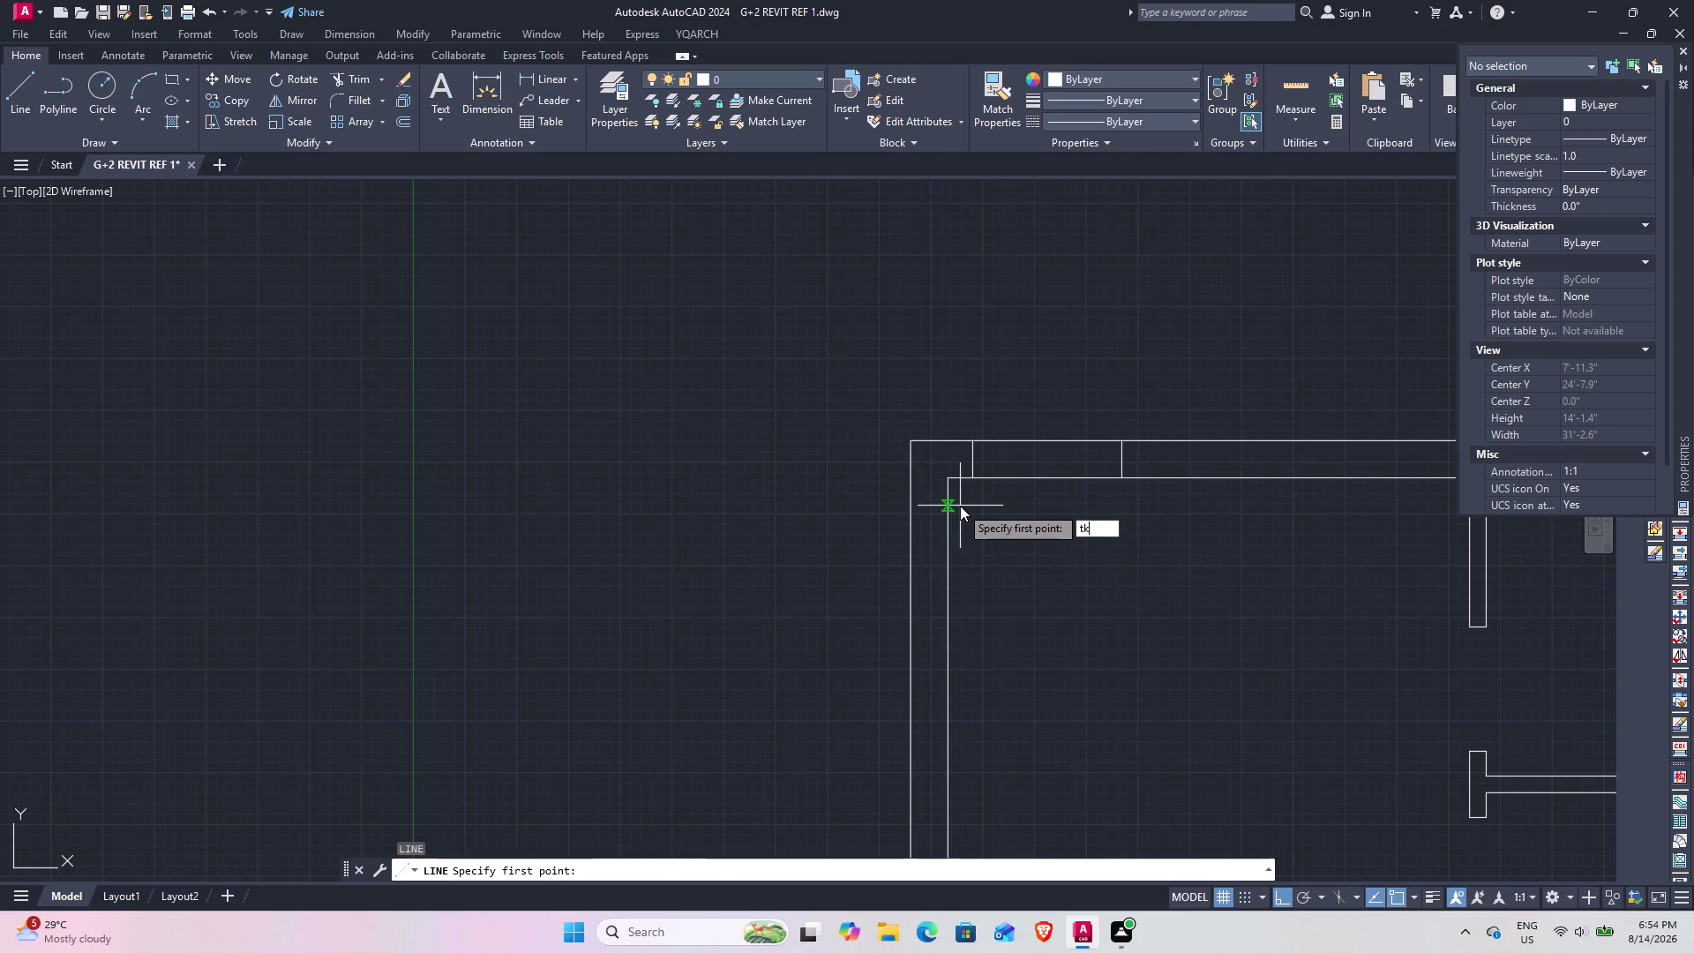
key(space)
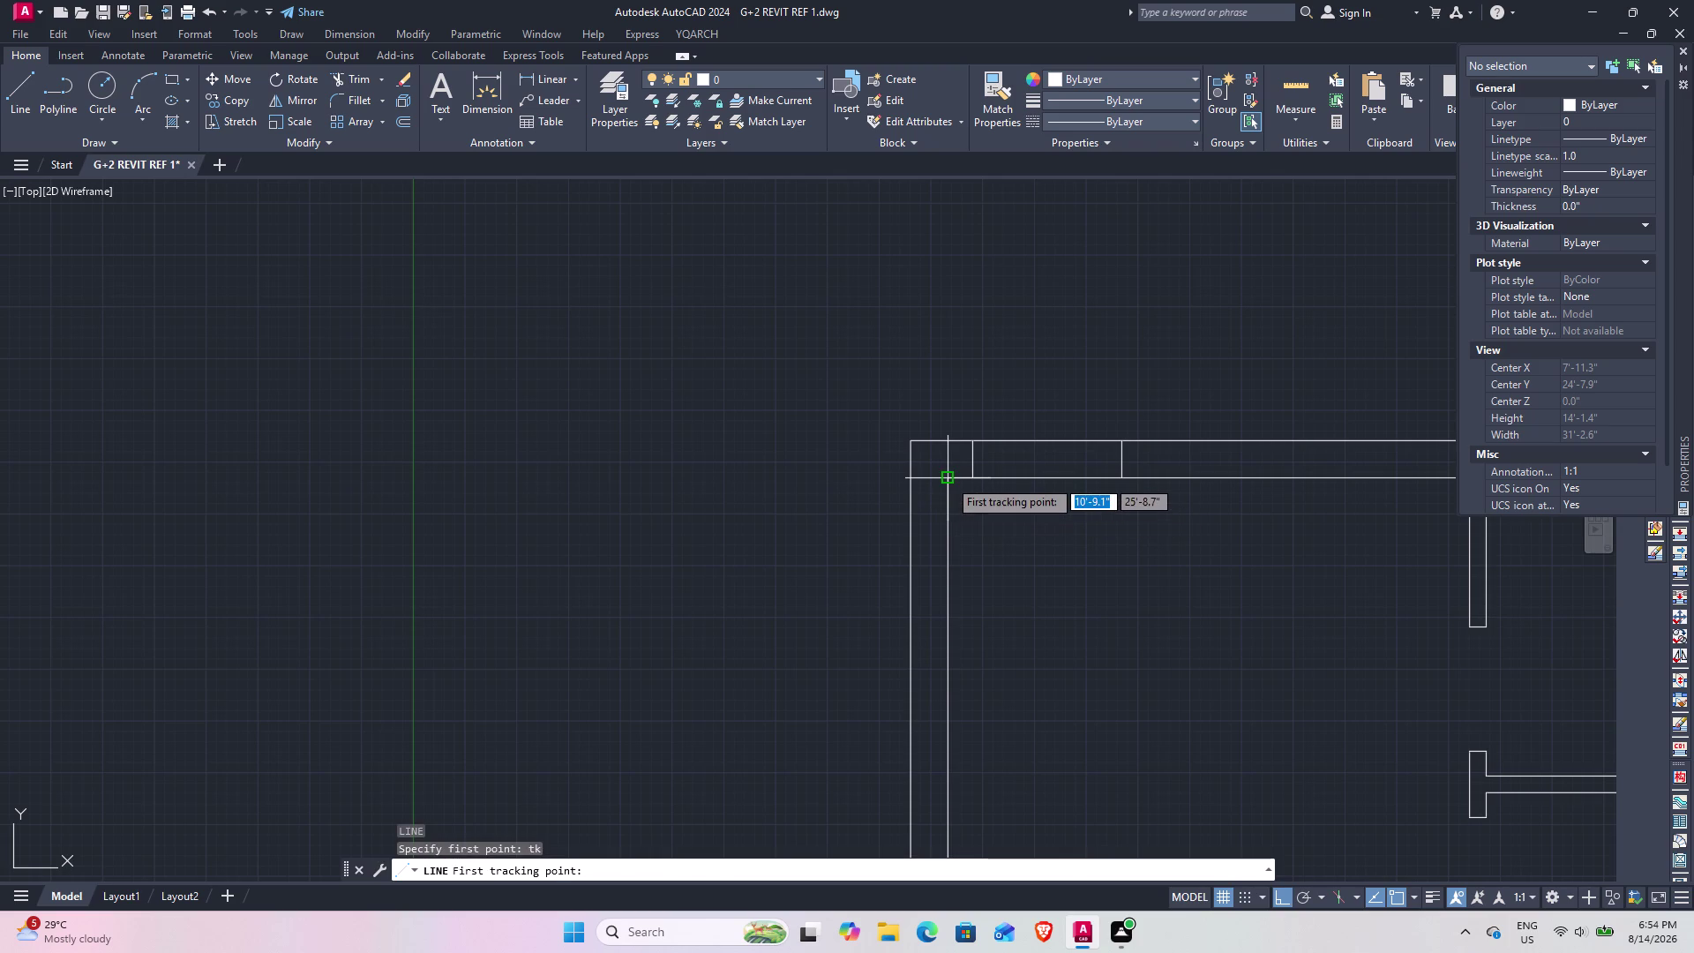
click(948, 480)
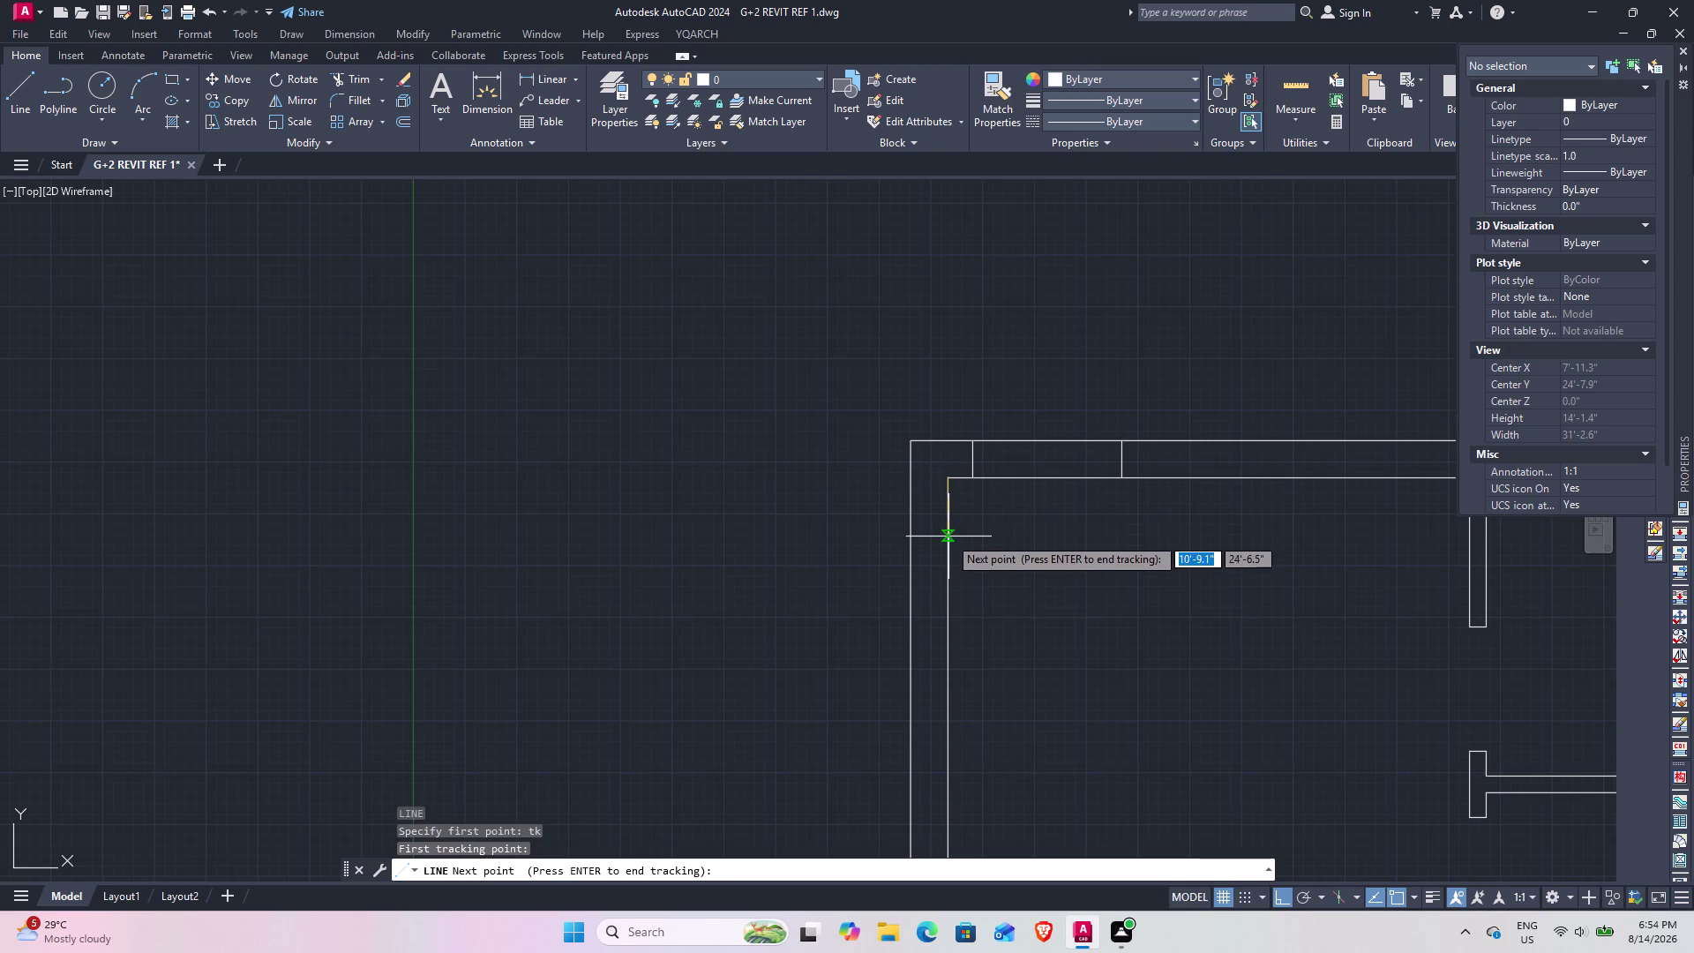
text(2')
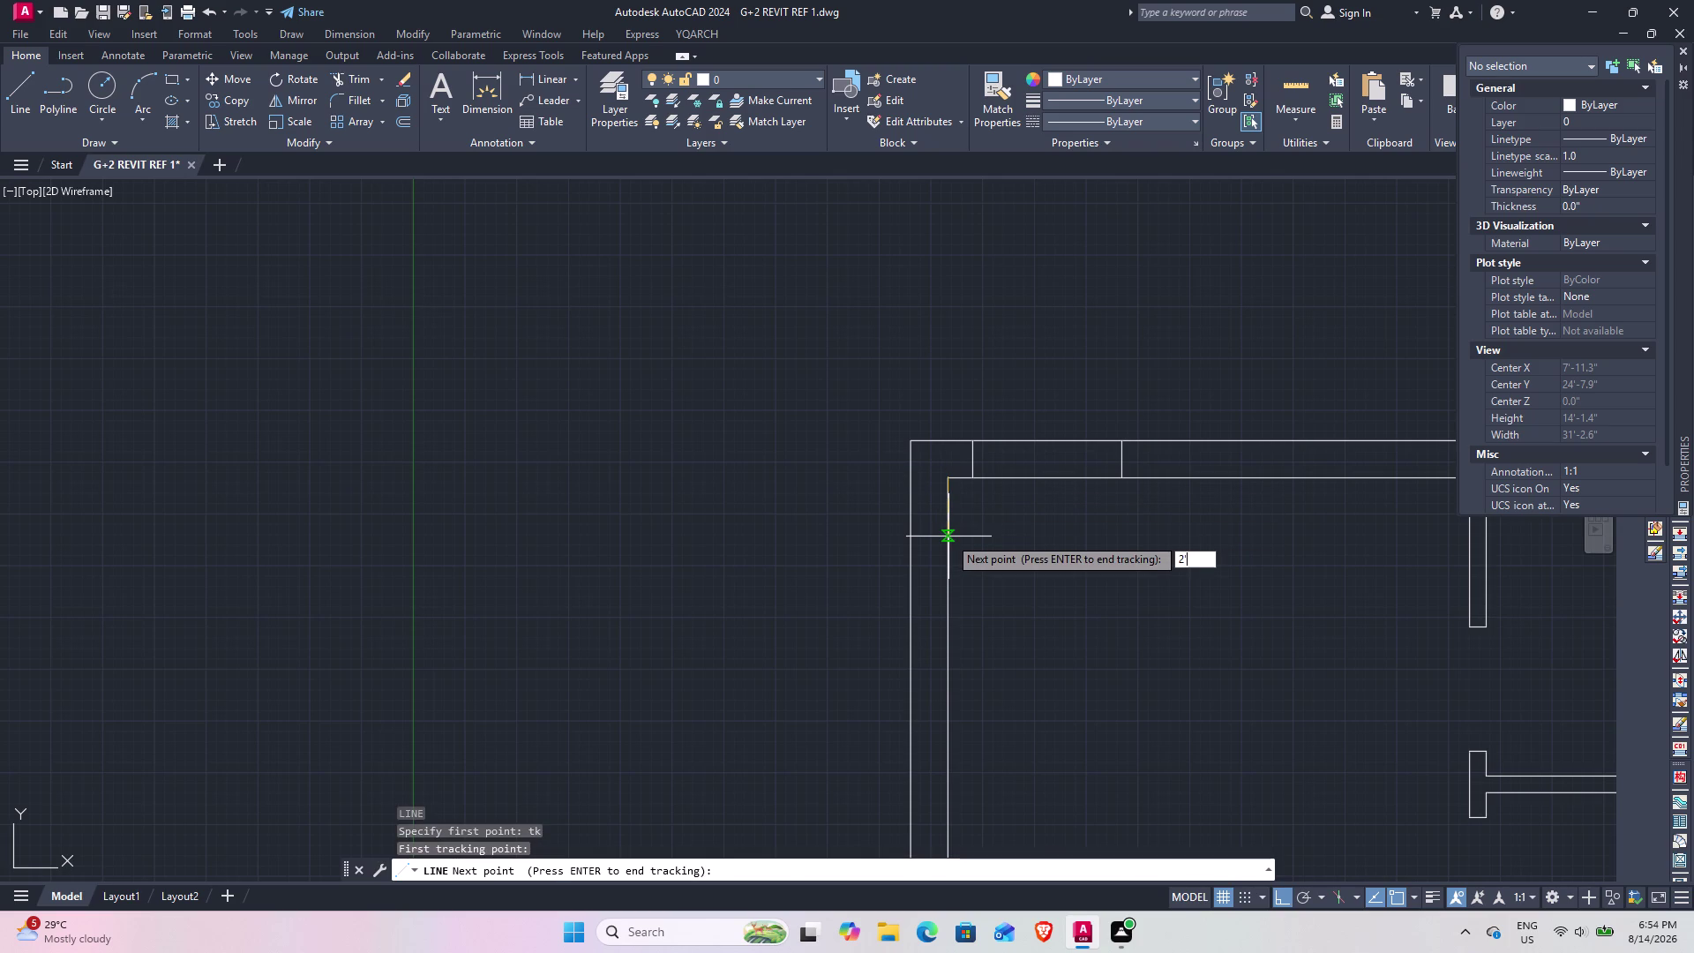
key(Return)
key(space)
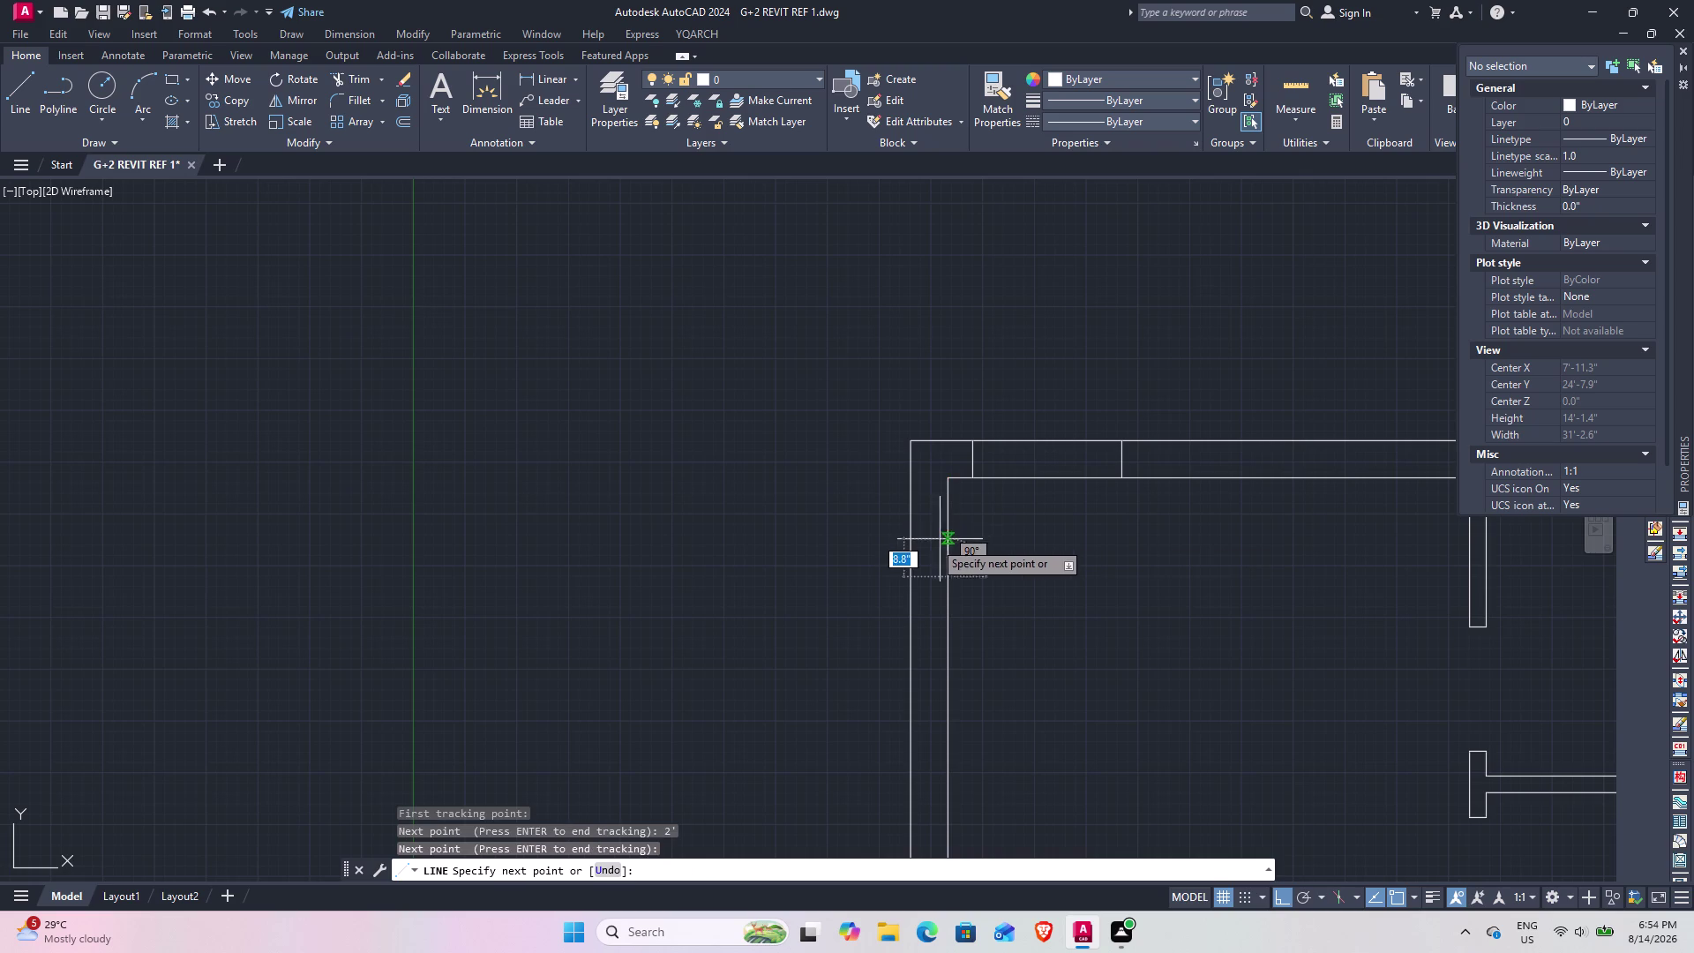
click(914, 575)
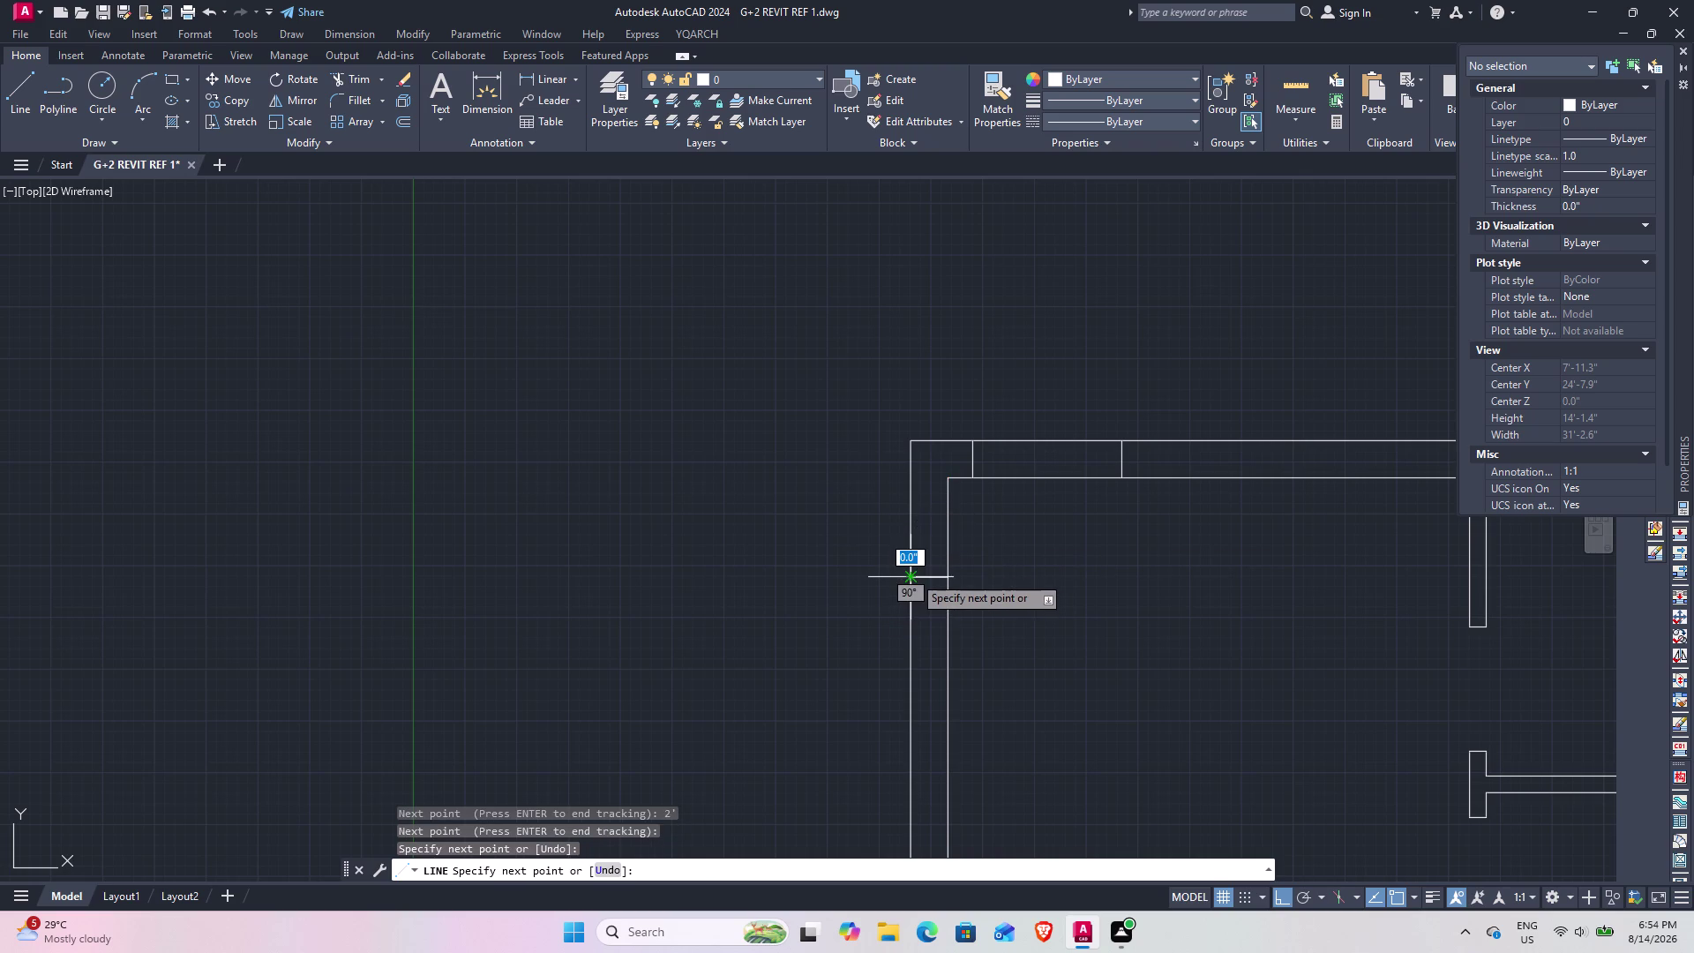
key(Escape)
Offset that cross line 3' downward.
middle_drag(986, 619, 1021, 549)
text(o)
key(space)
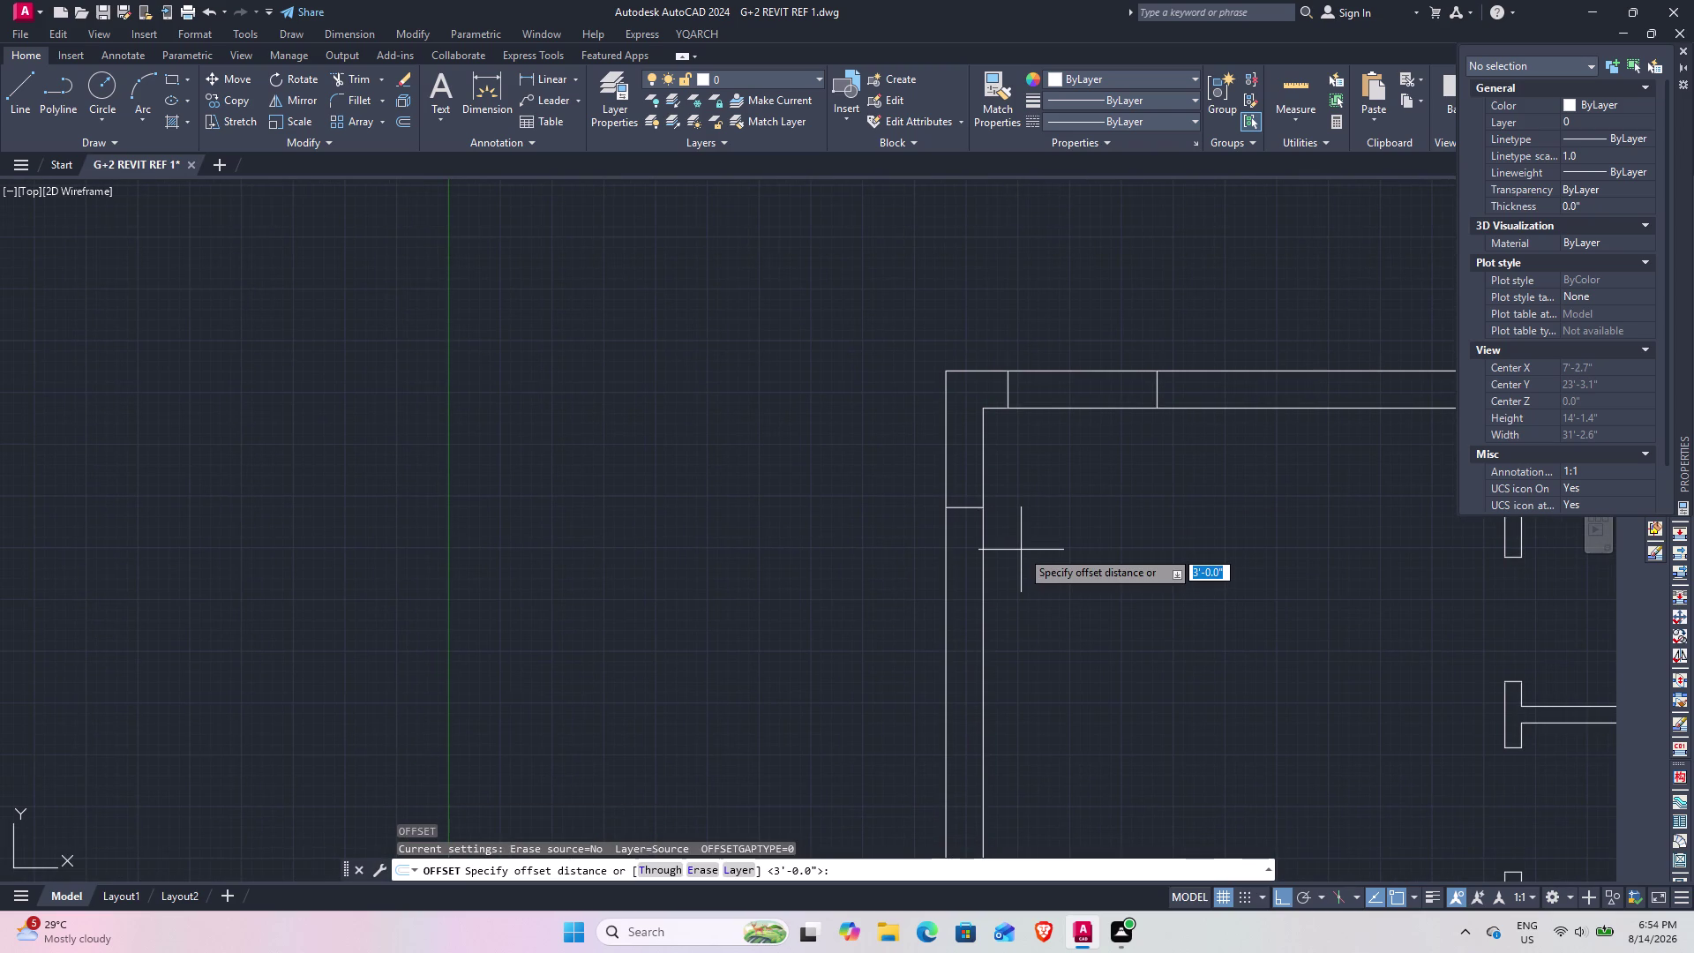
text(3')
key(Return)
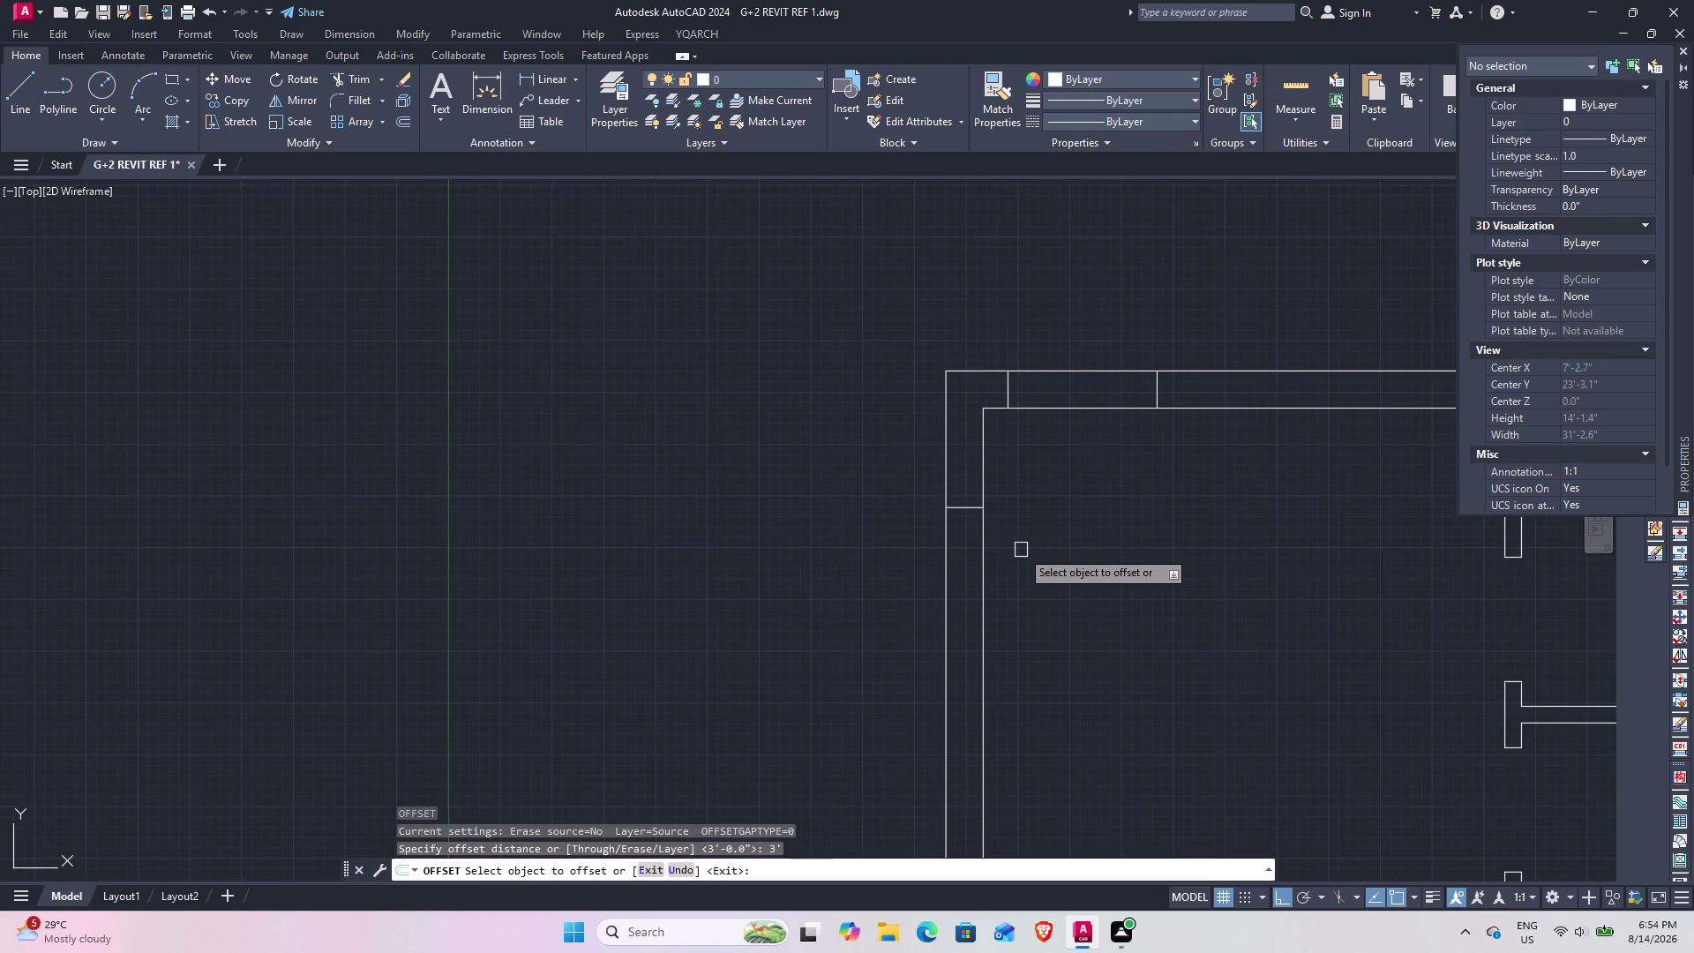
click(955, 505)
click(956, 587)
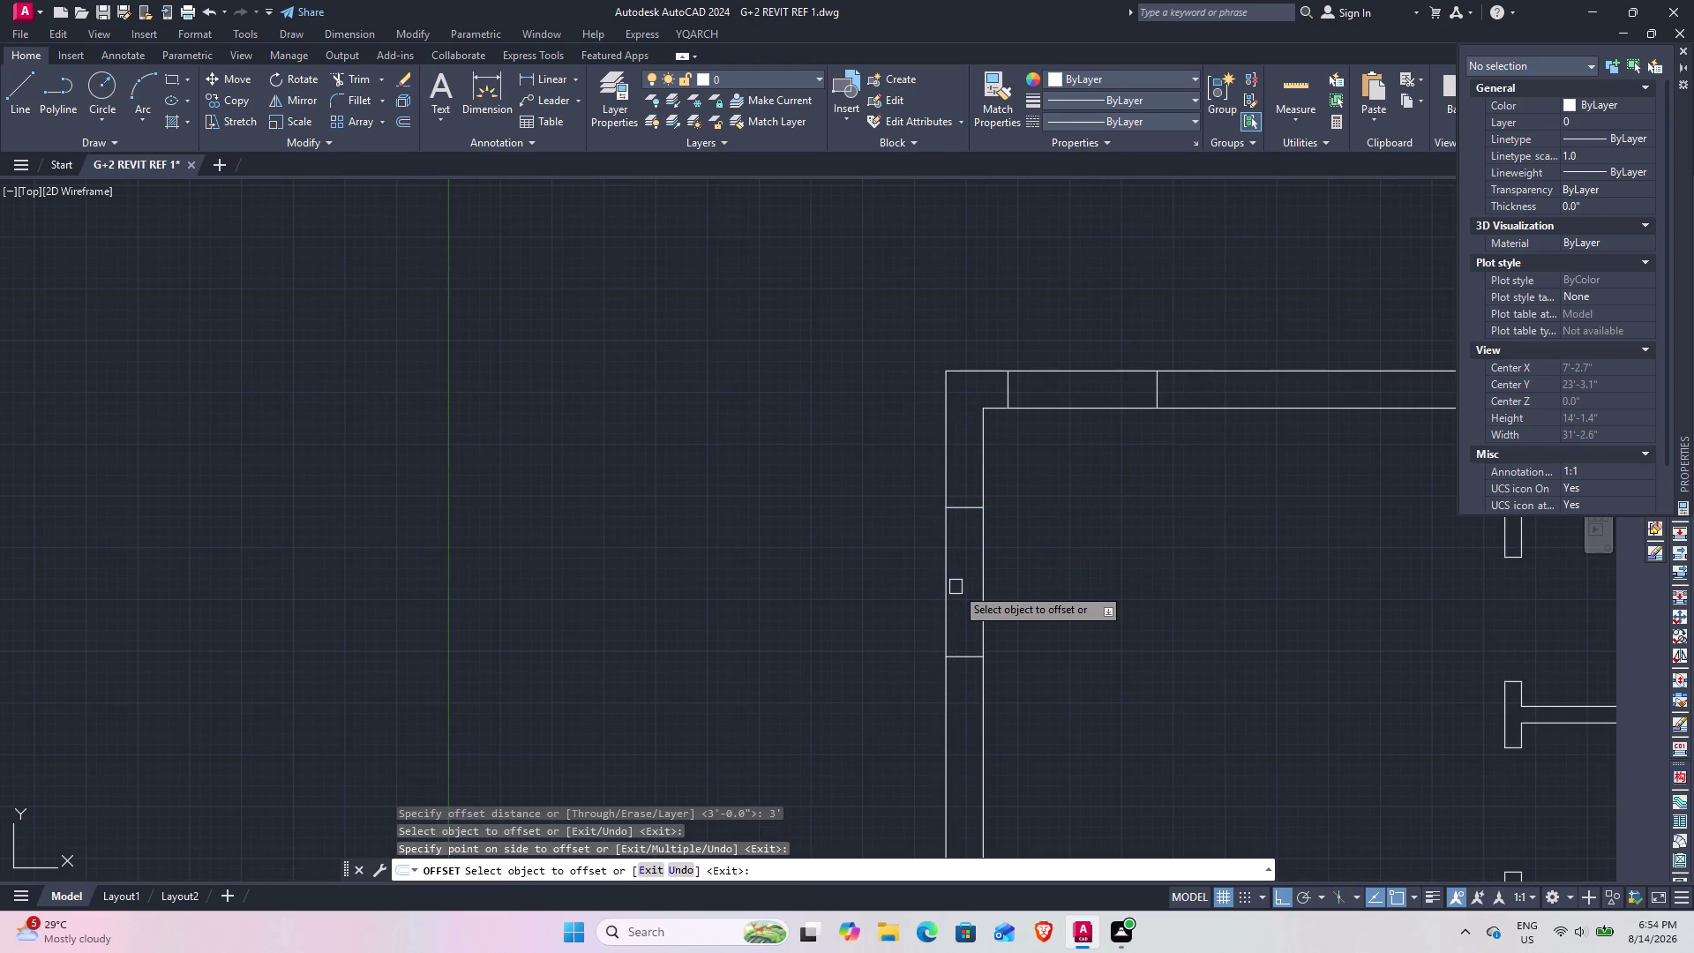
key(Escape)
Trim the wall lines between the two cross lines to form the opening.
text(tr)
key(space)
click(1005, 591)
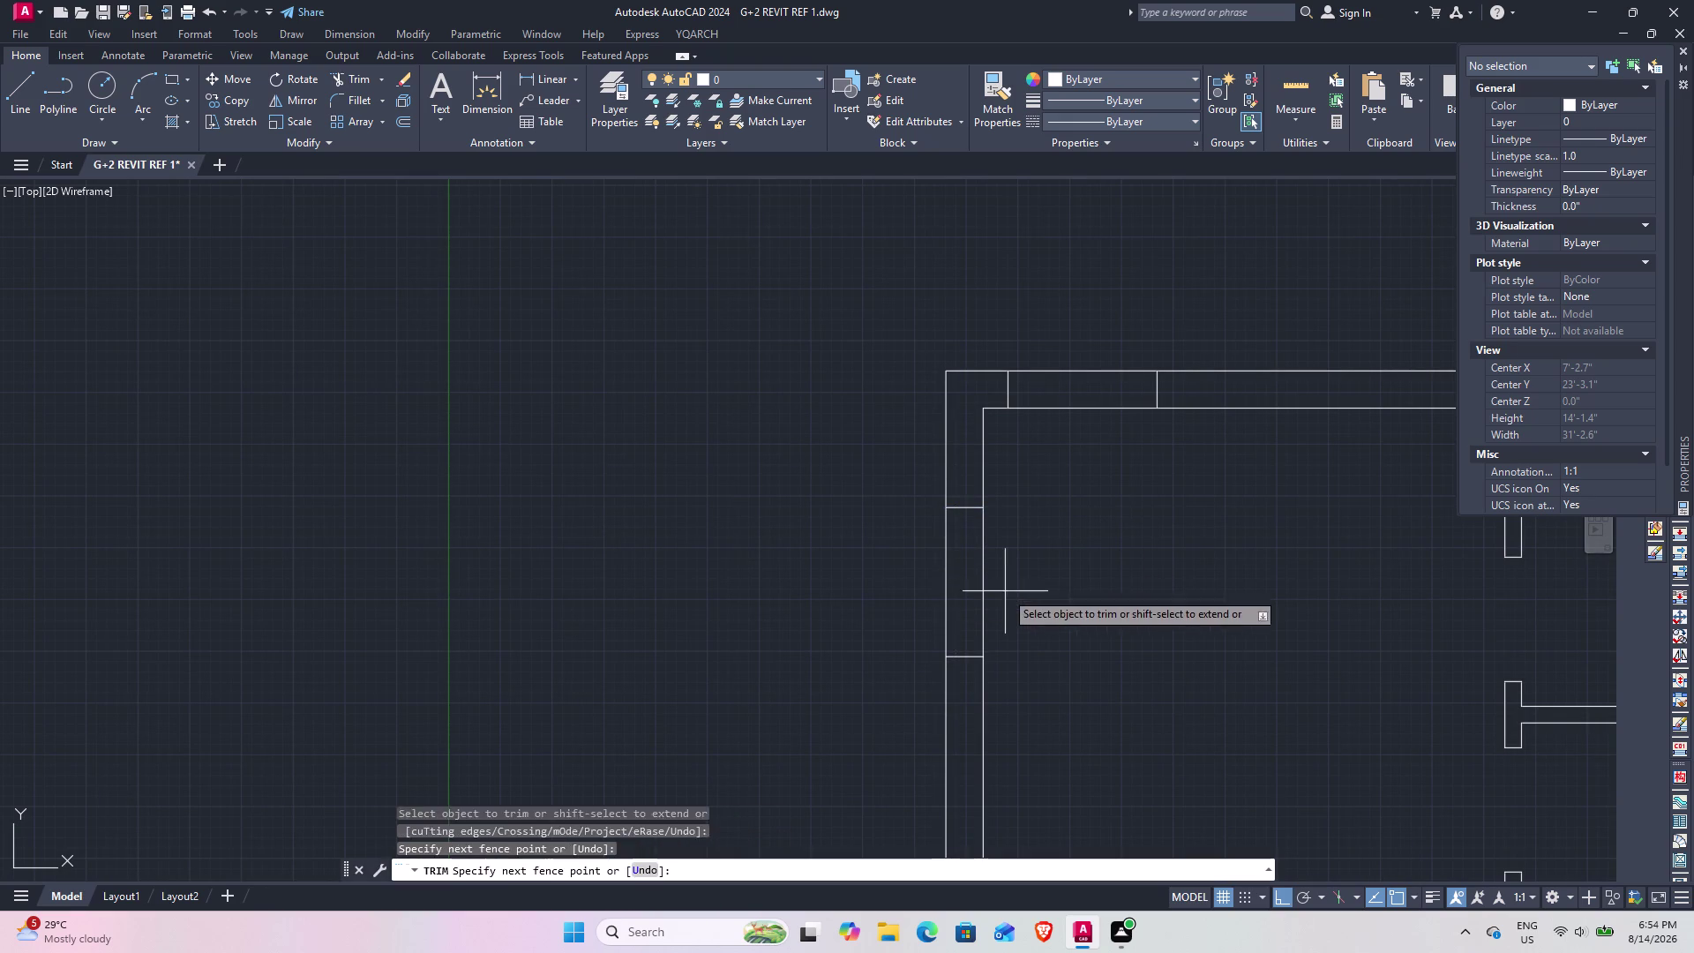
drag(909, 592, 915, 579)
click(1091, 329)
click(1028, 546)
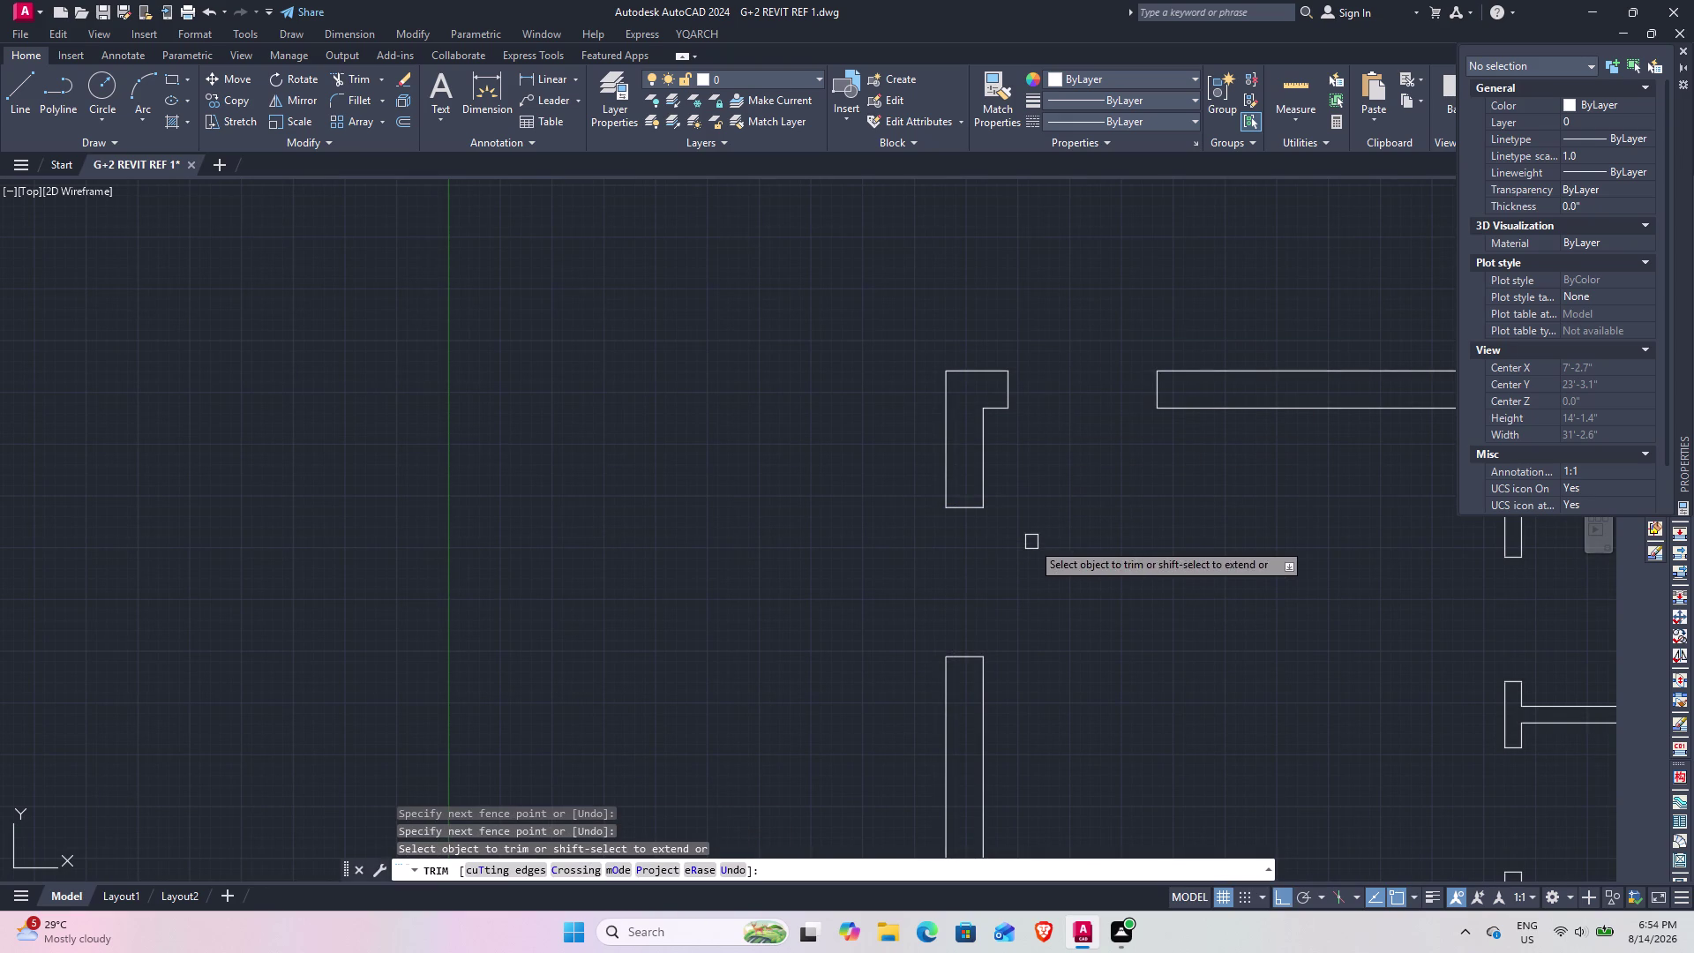
key(Escape)
scroll(down, 3)
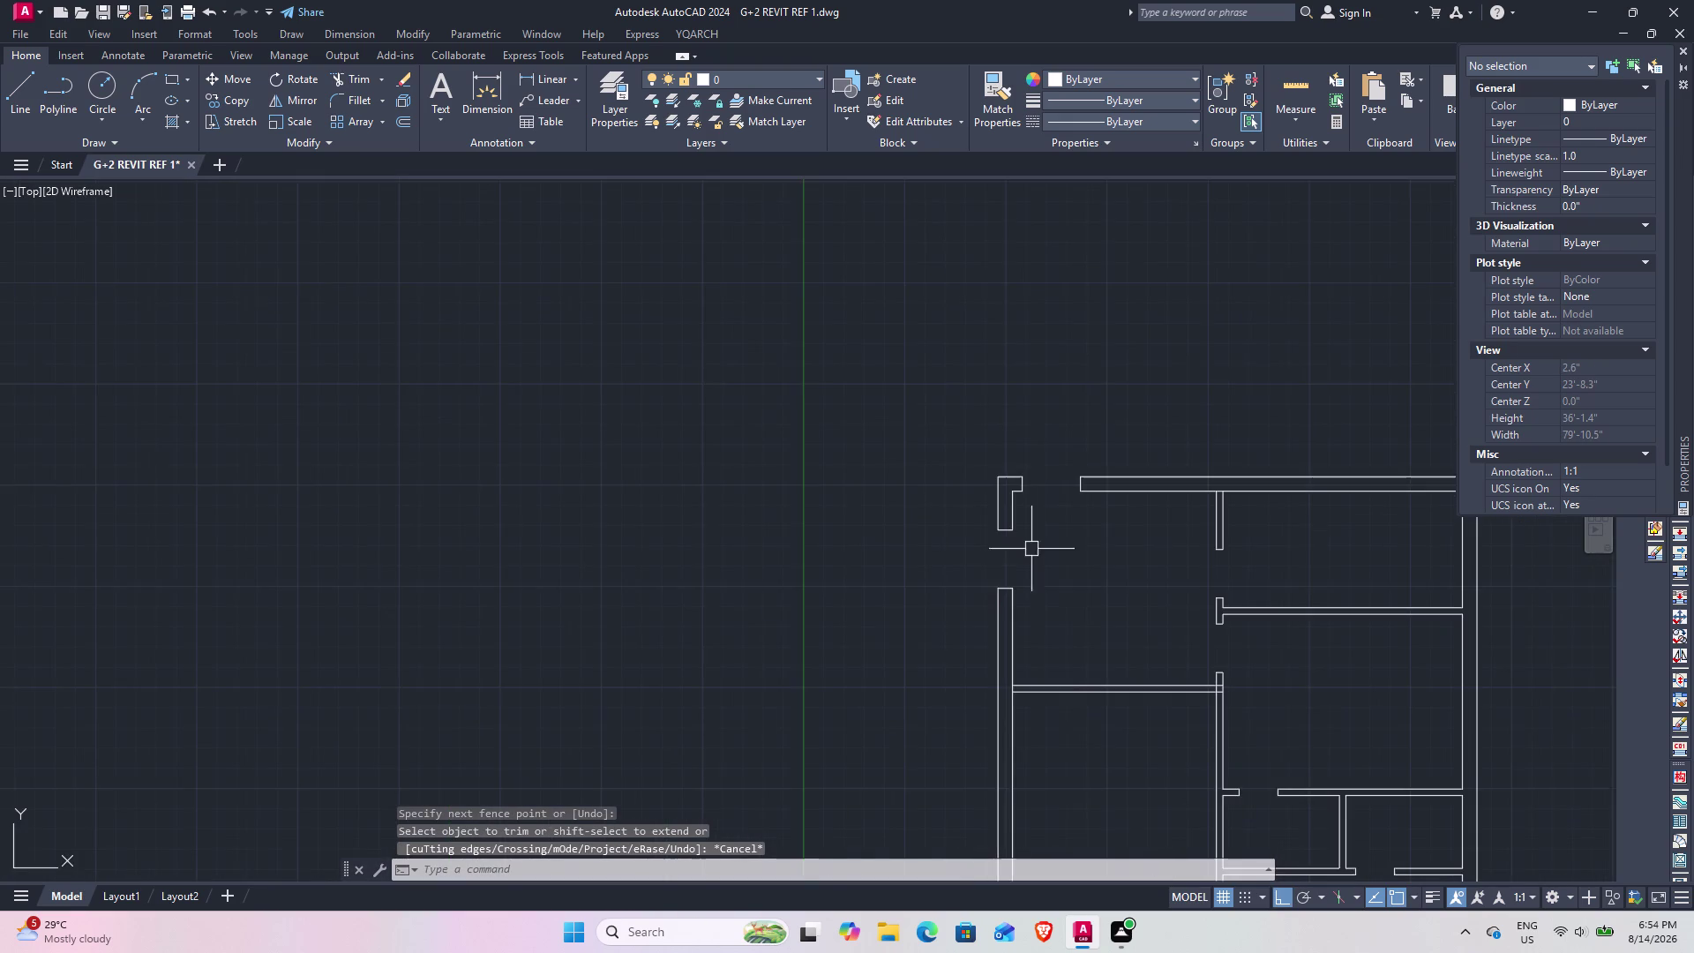
middle_drag(1043, 653, 1011, 455)
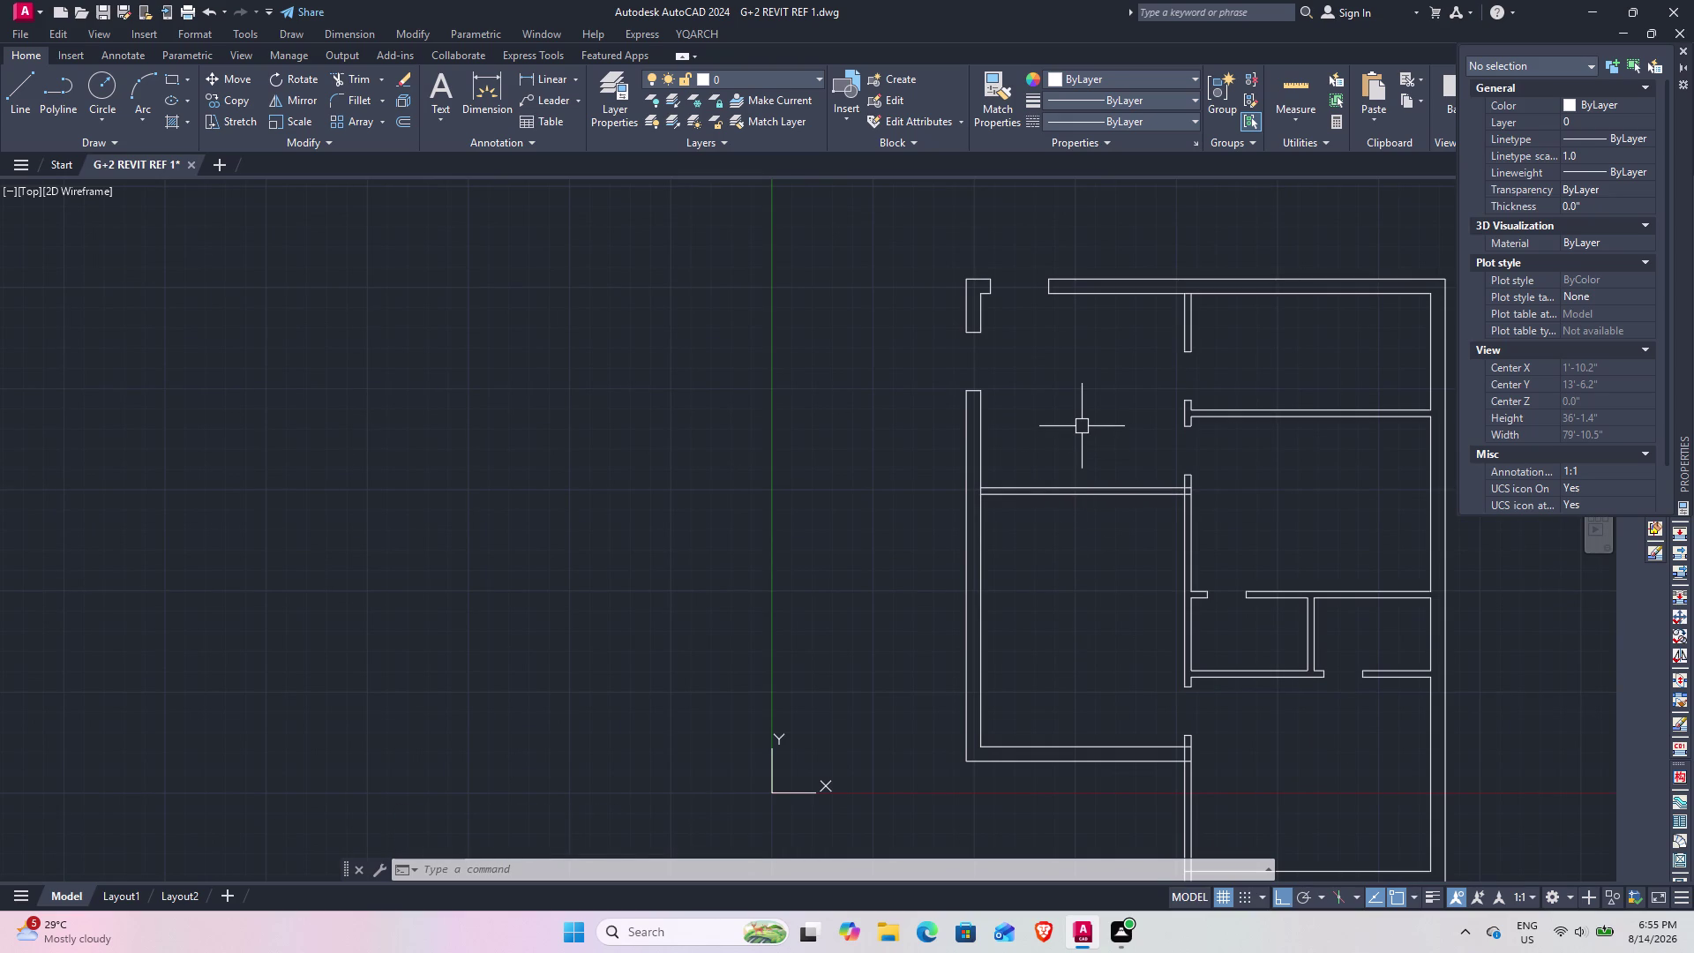
scroll(up, 3)
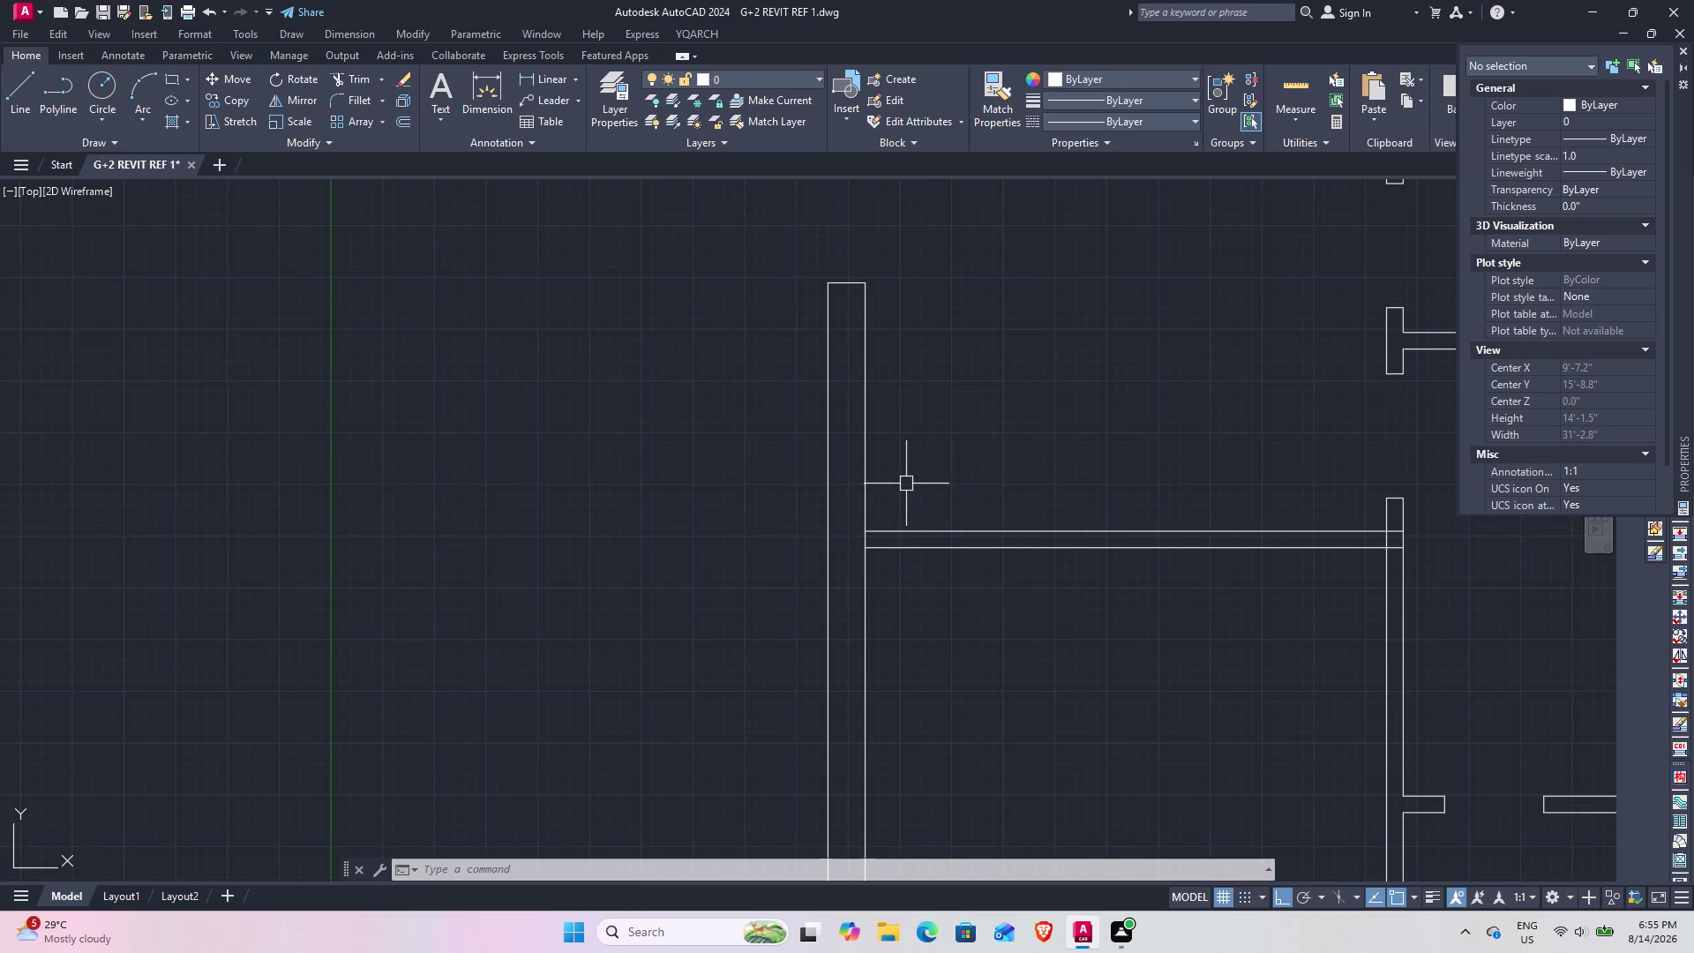
Draw the interior wall line, tracked 5' from the wall corner, to the right wall.
text(l)
key(space)
text(tk)
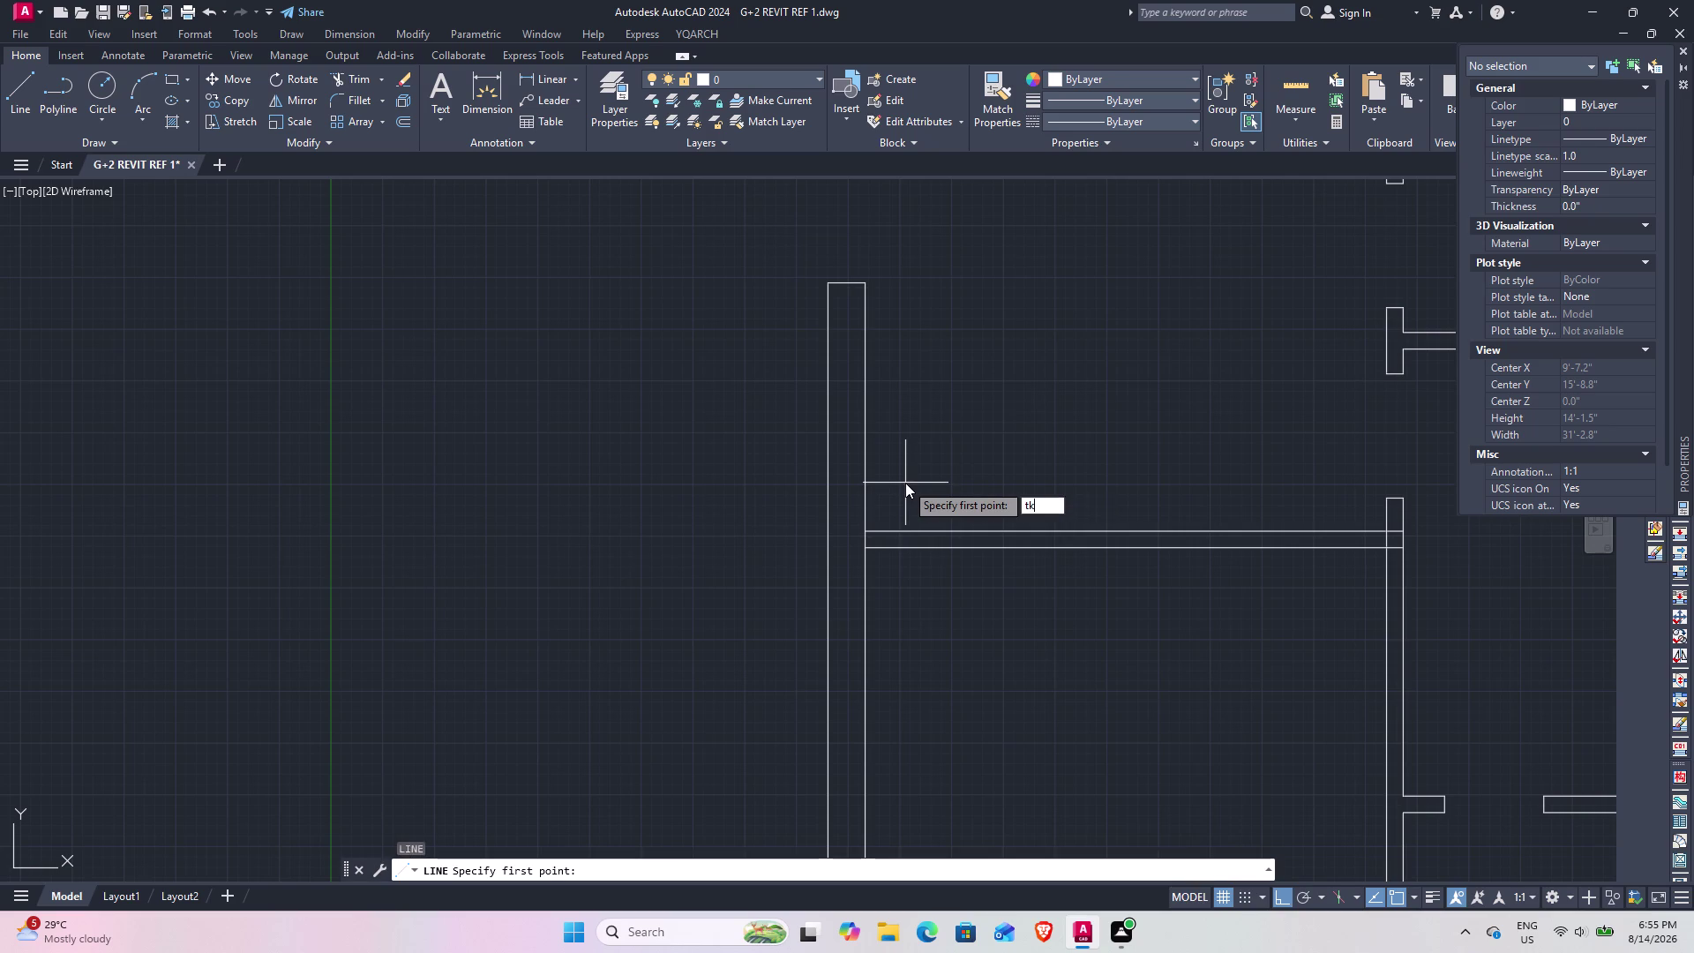
key(space)
click(860, 530)
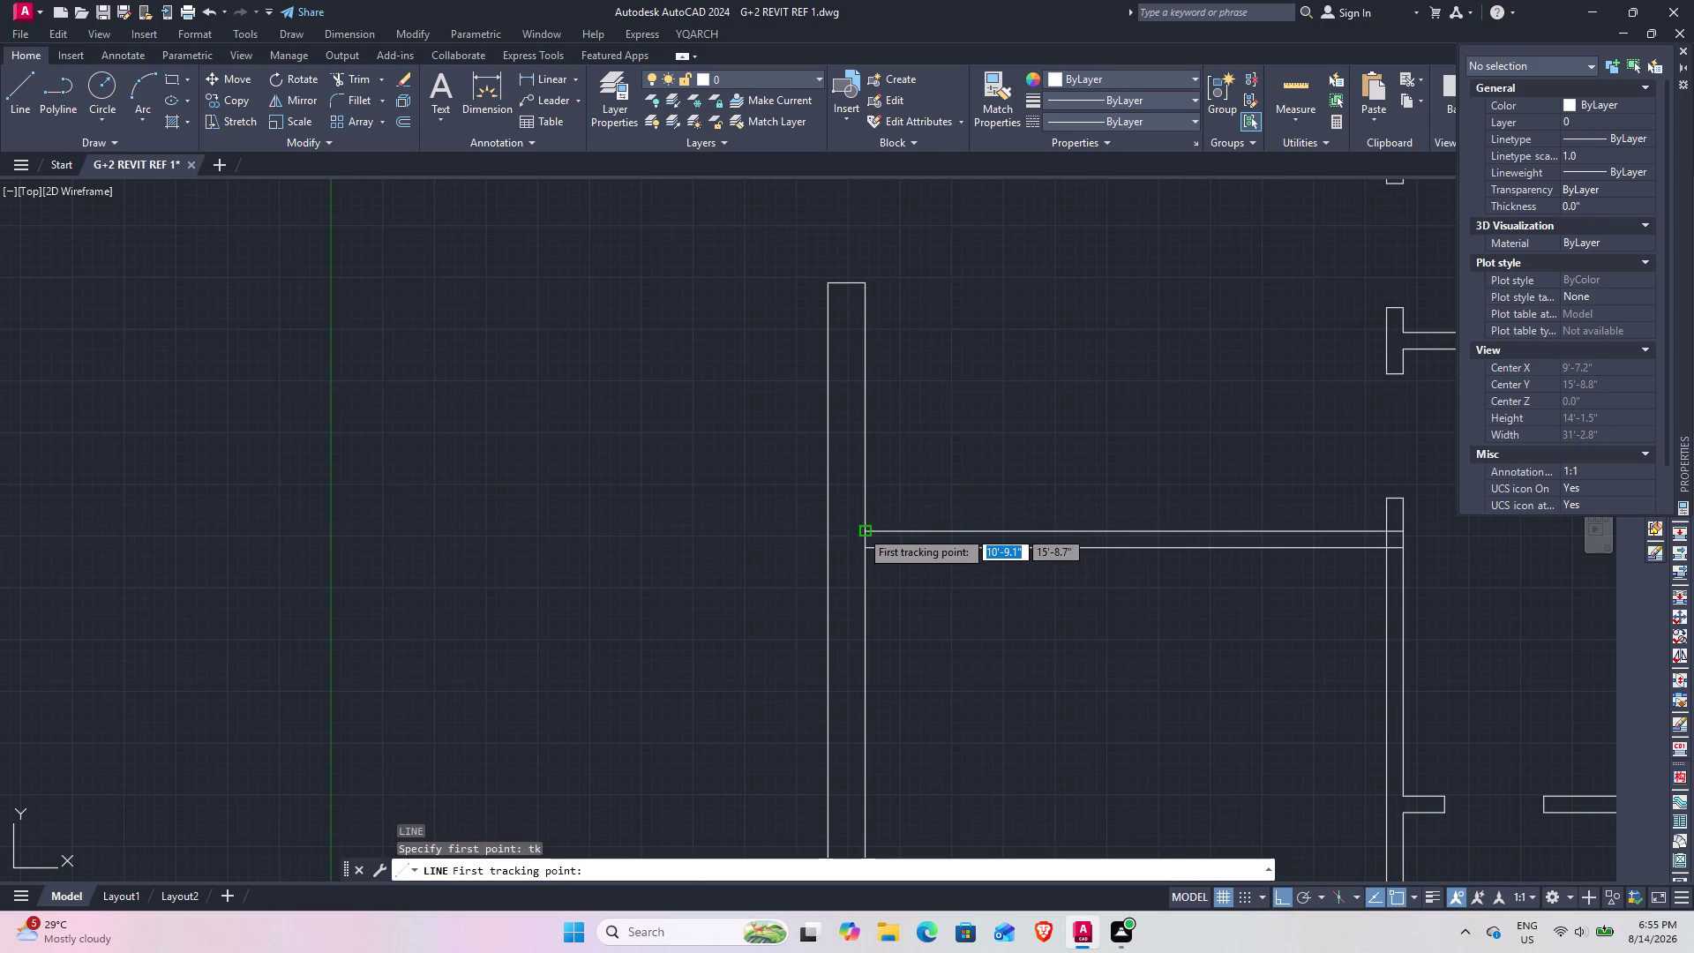
text(5')
key(Return)
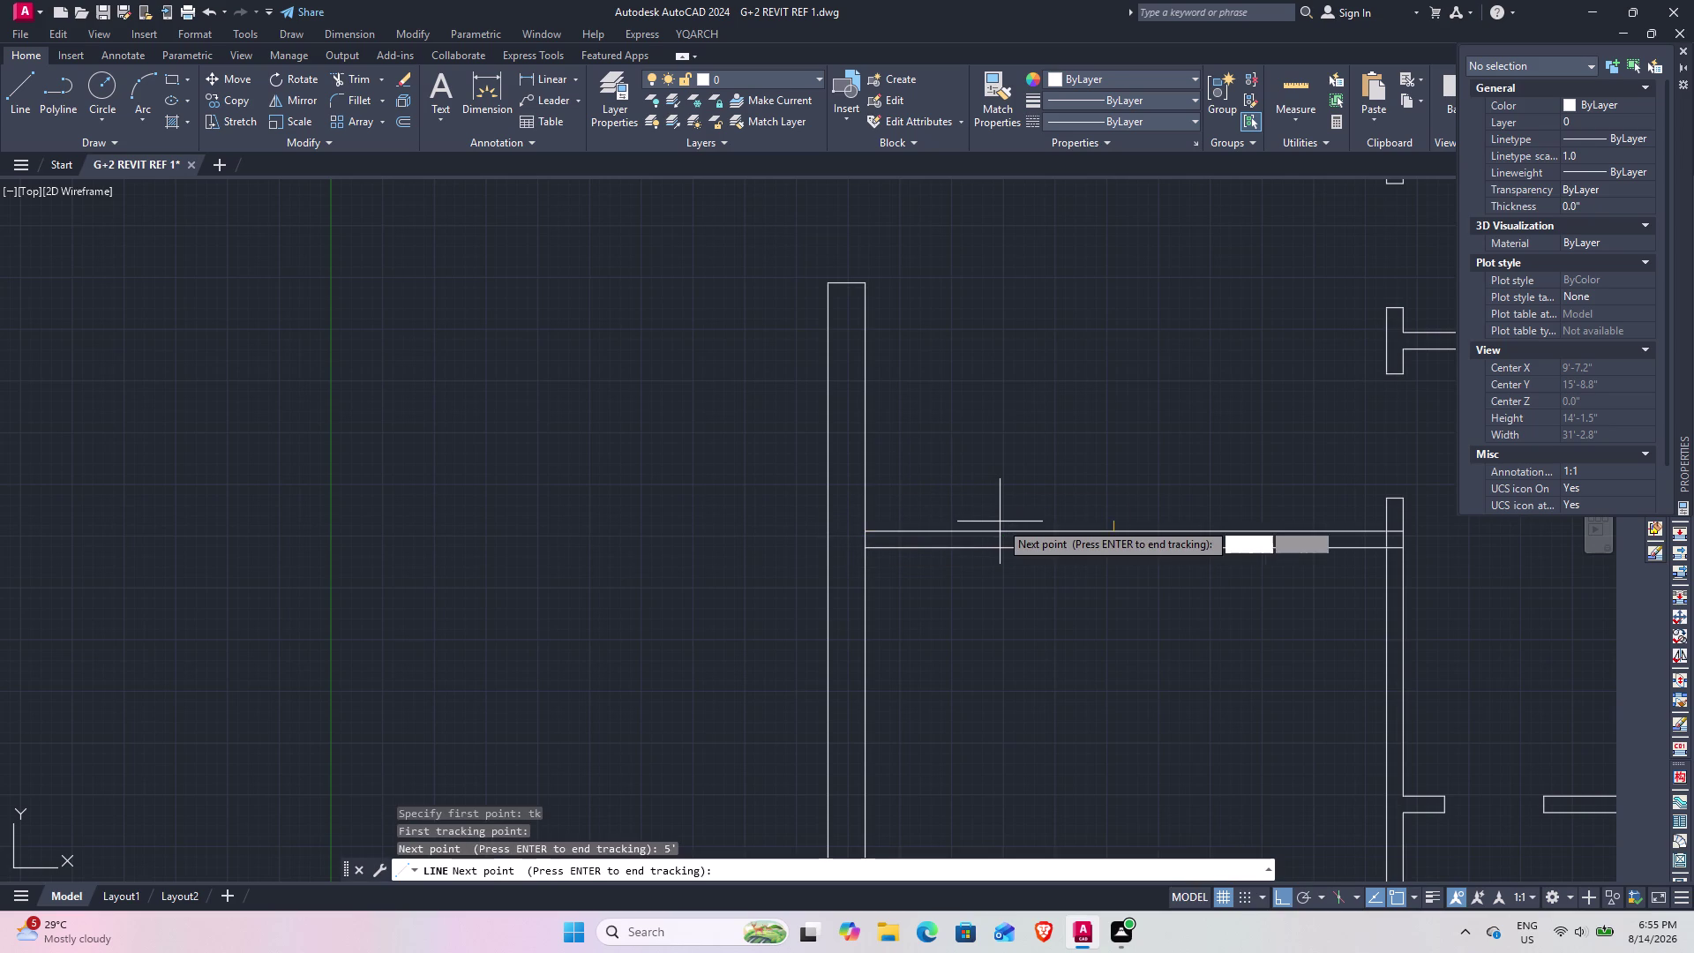
key(Return)
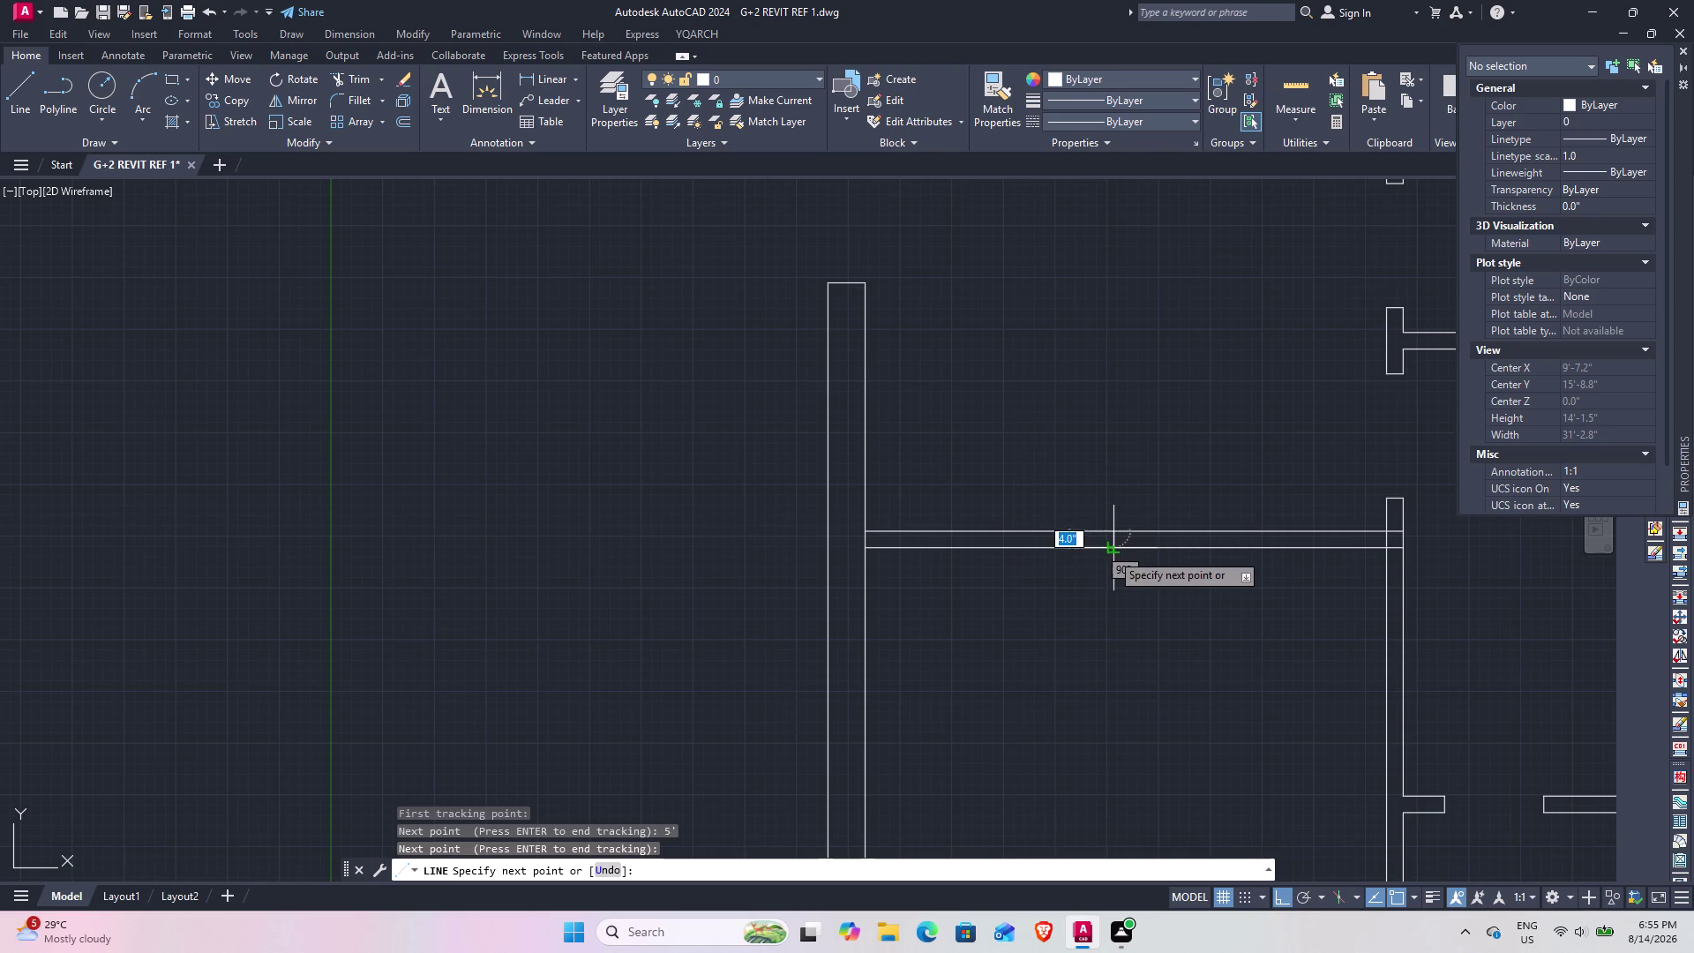
click(1112, 551)
key(Escape)
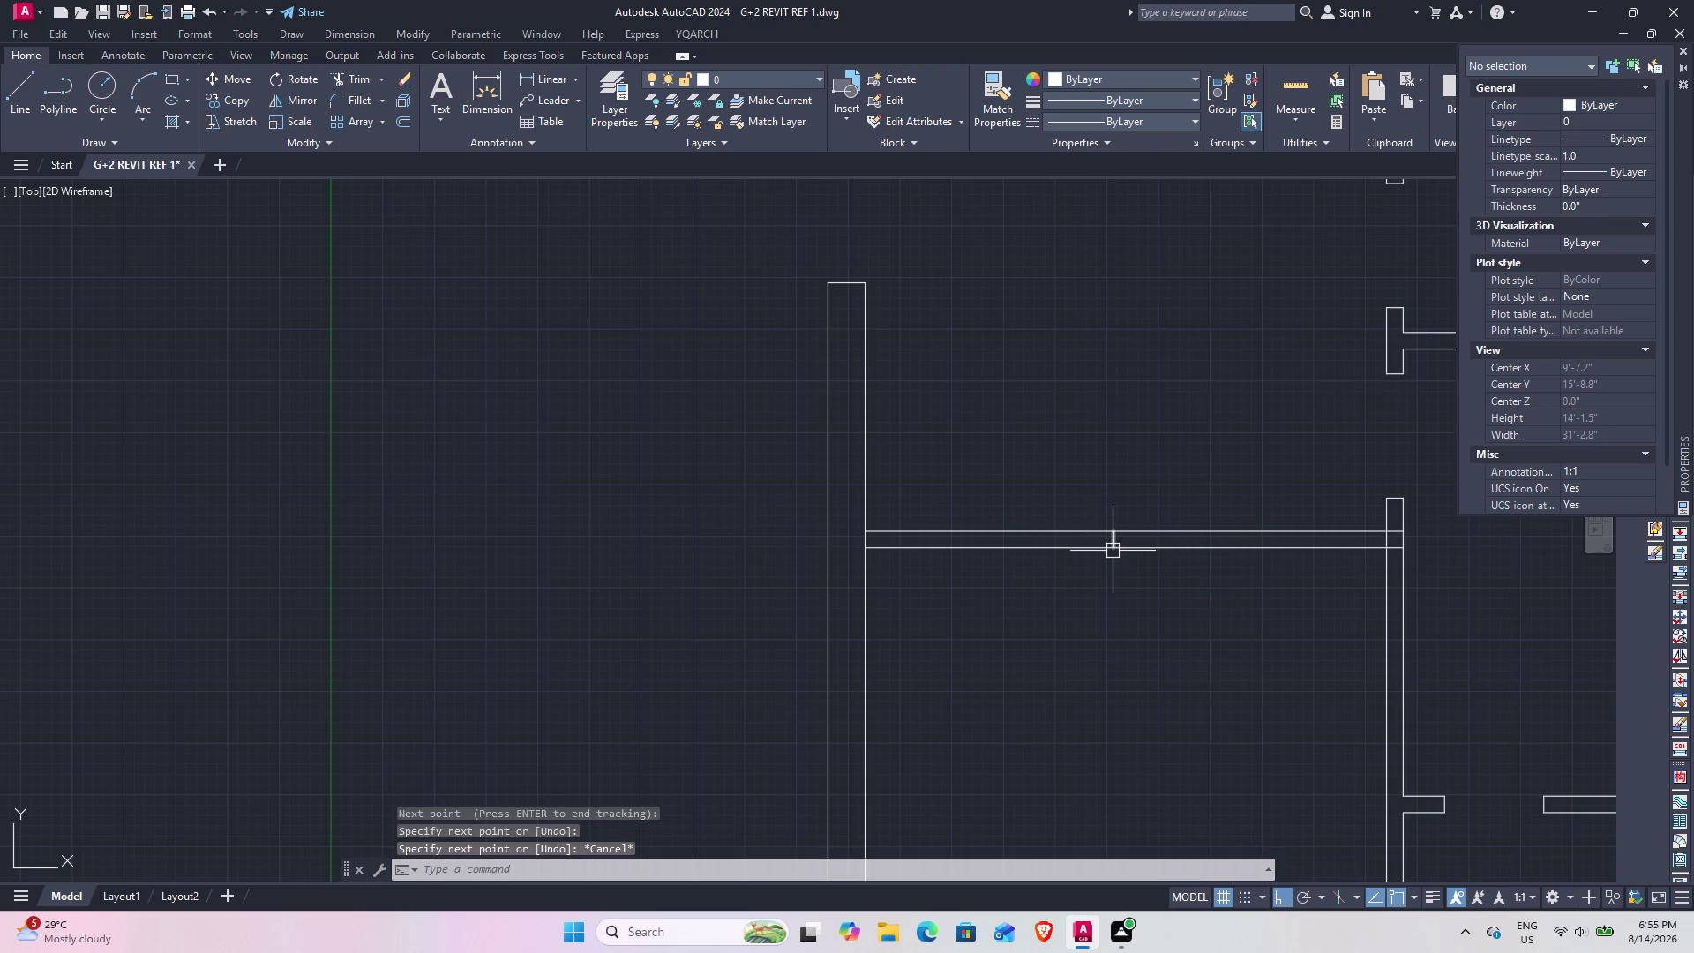
Fence-trim the new wall to open a gap beside the left wall.
text(tr)
key(space)
click(1046, 487)
click(1062, 616)
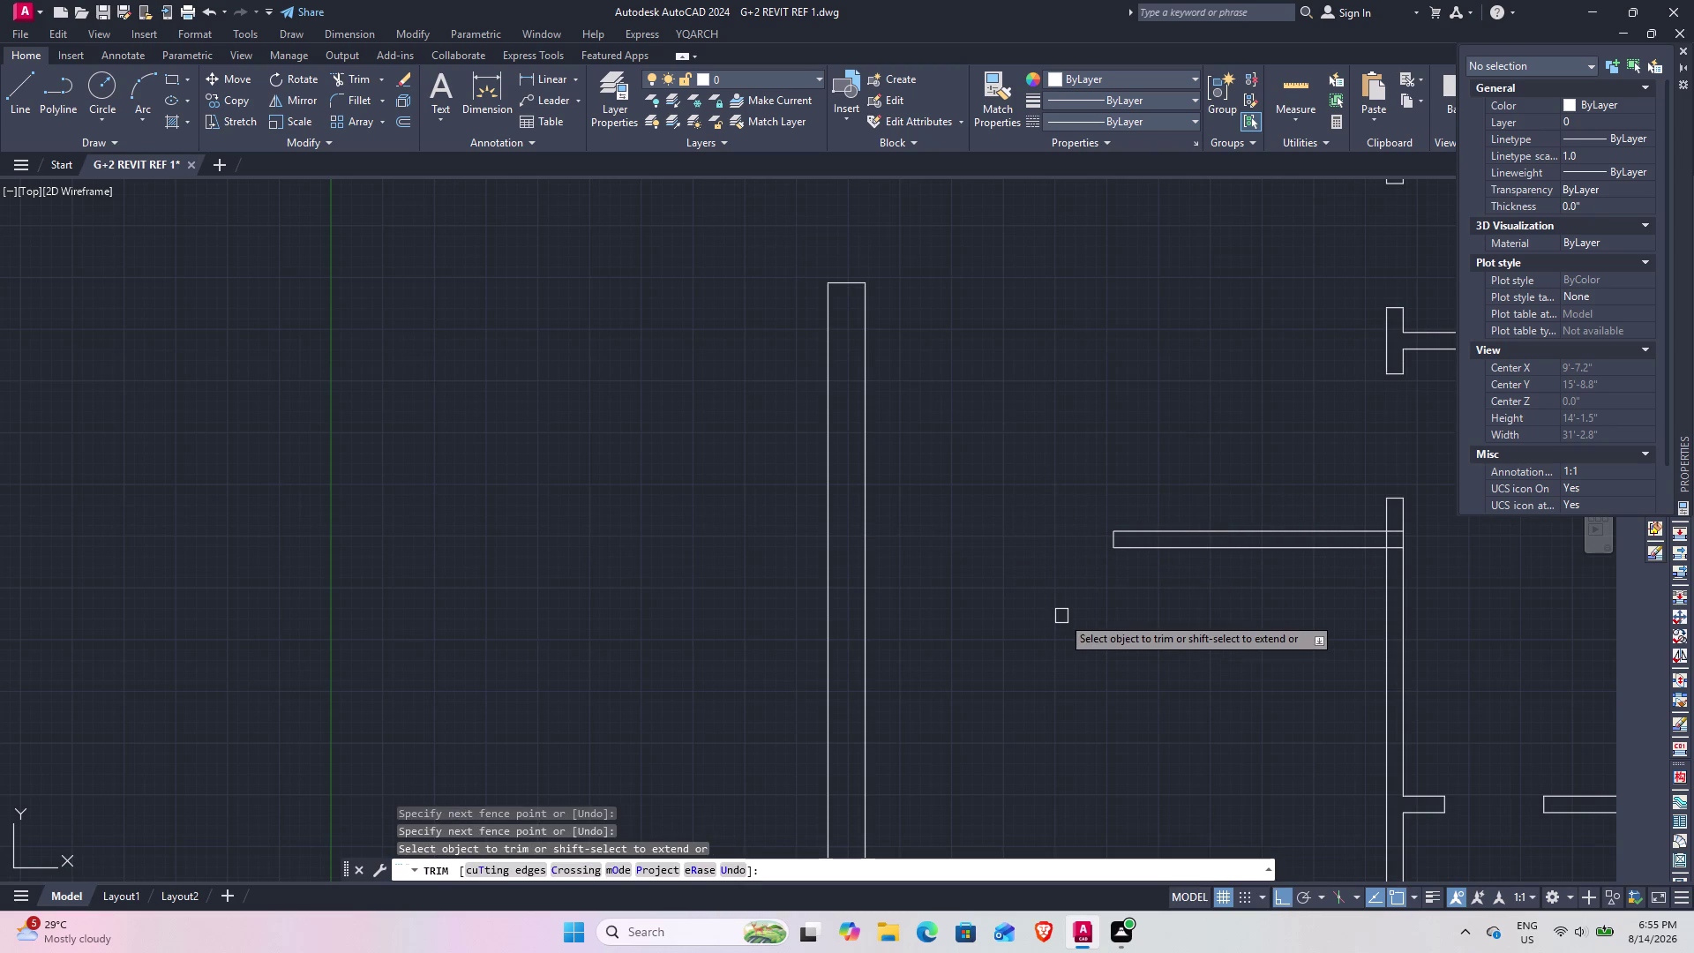
key(Escape)
scroll(up, 3)
Trim the three overlapping lines where the interior wall meets the right wall.
key(space)
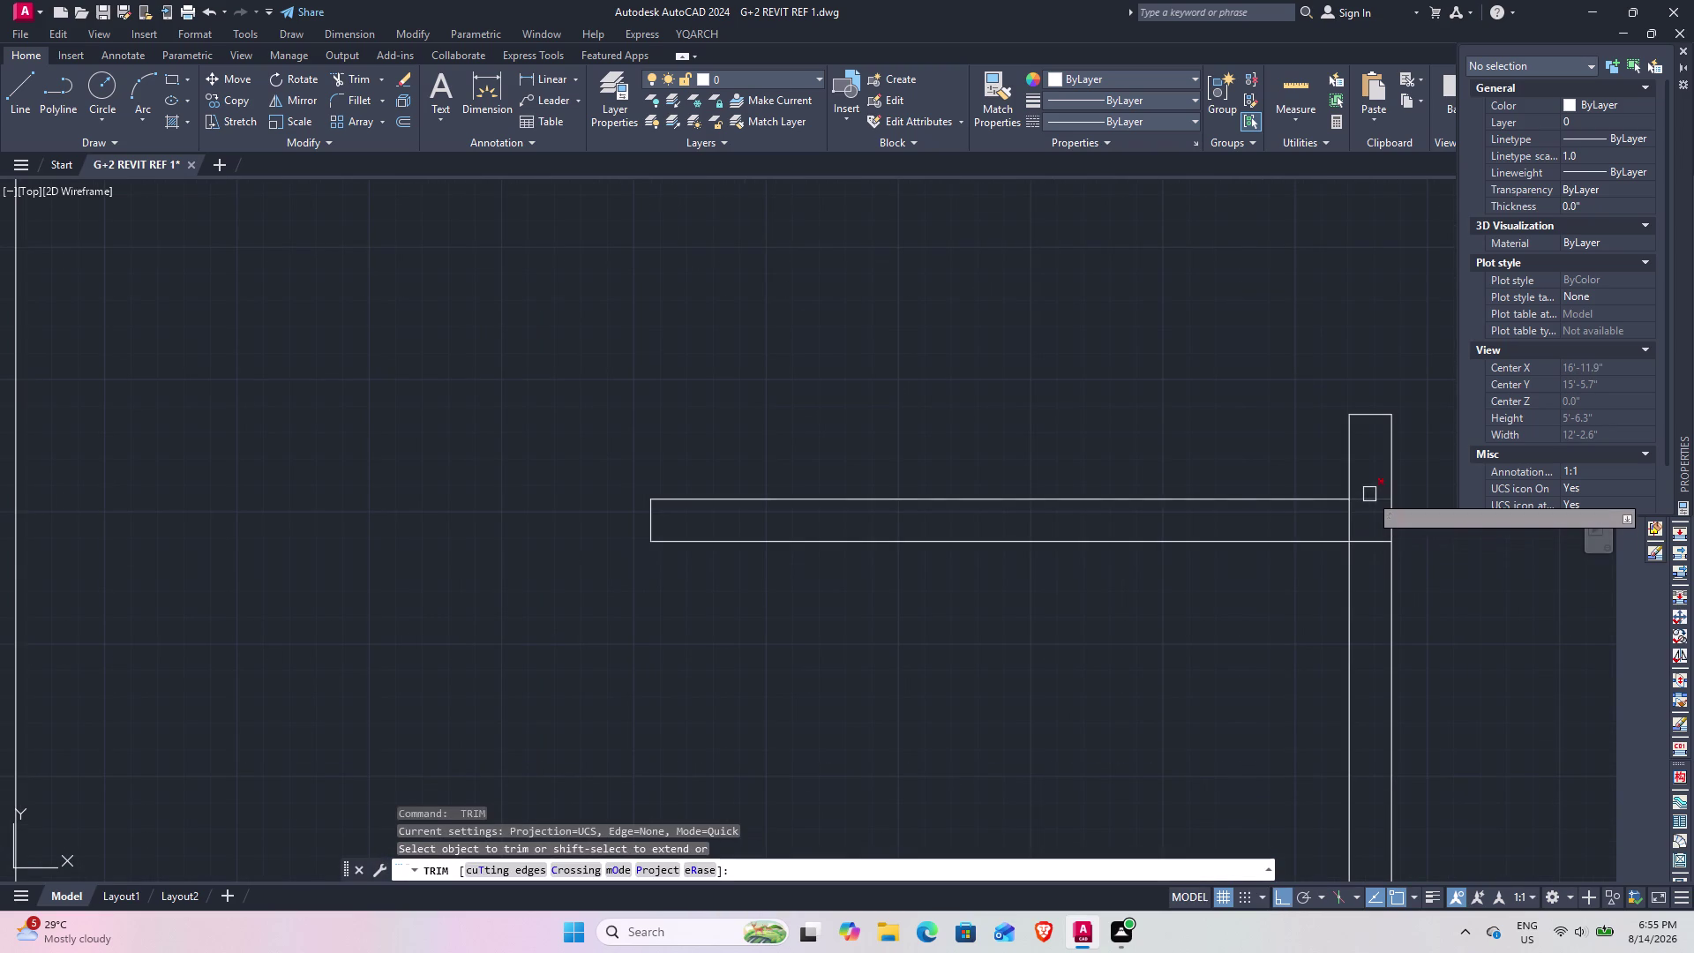
click(1369, 492)
click(1375, 563)
click(1353, 527)
scroll(down, 3)
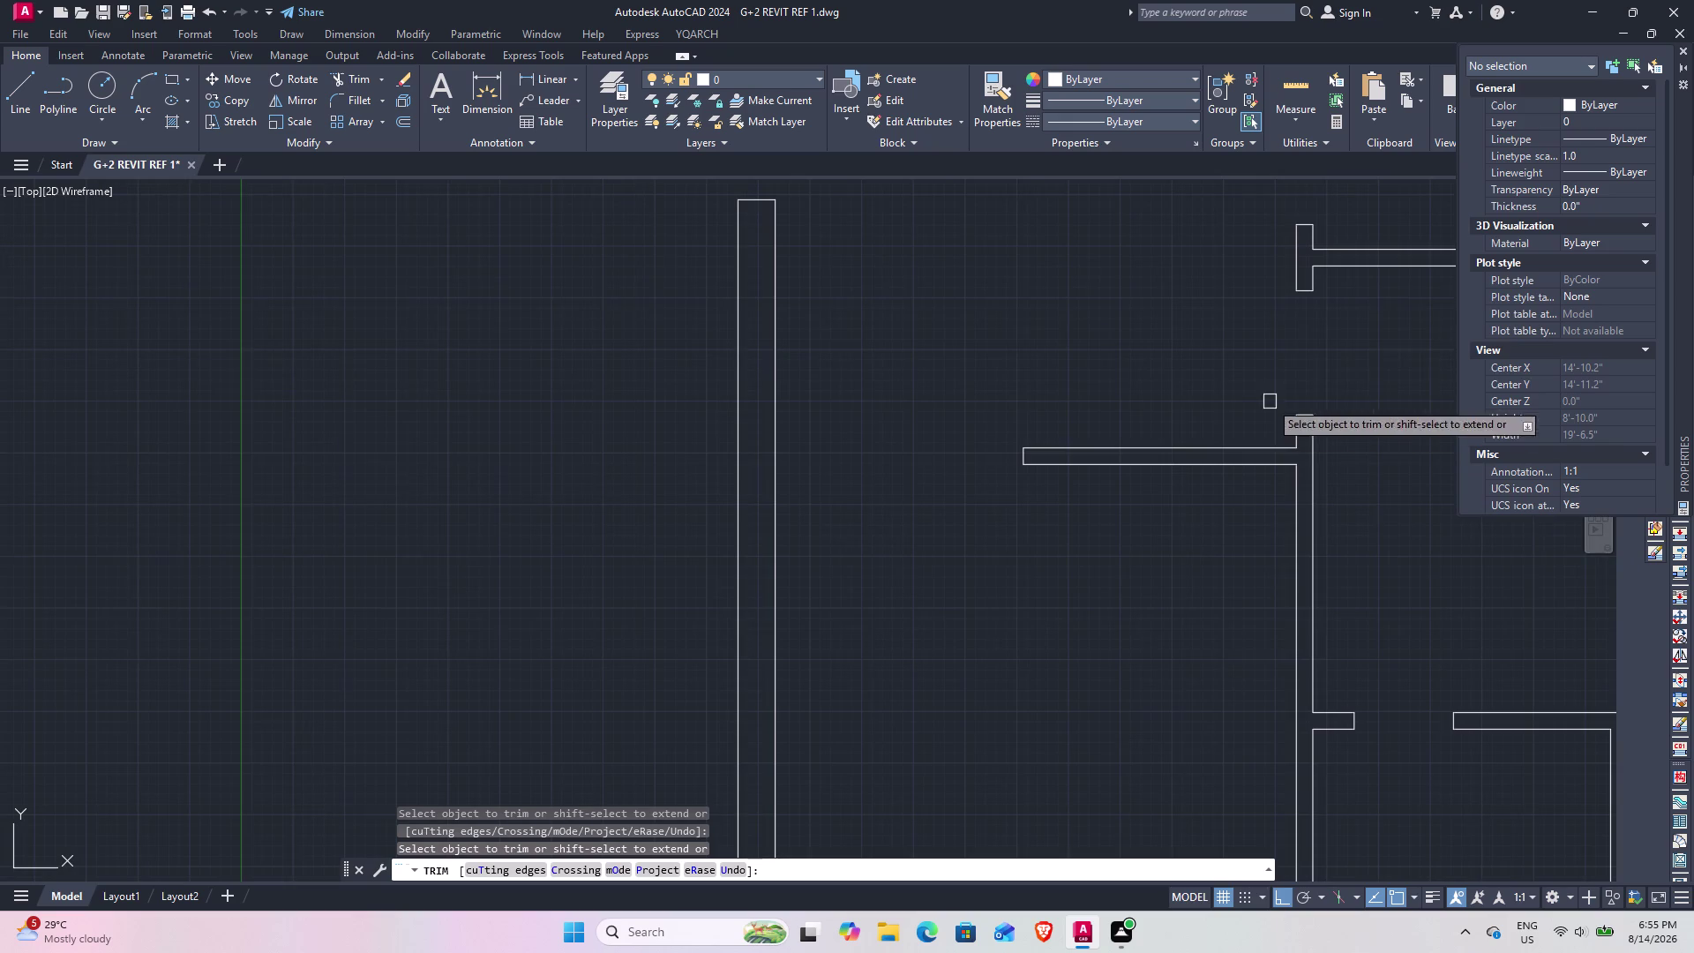
middle_drag(1177, 413, 1094, 733)
middle_drag(1082, 441, 660, 568)
End trimming and pan to the lower wall's left corner.
scroll(up, 3)
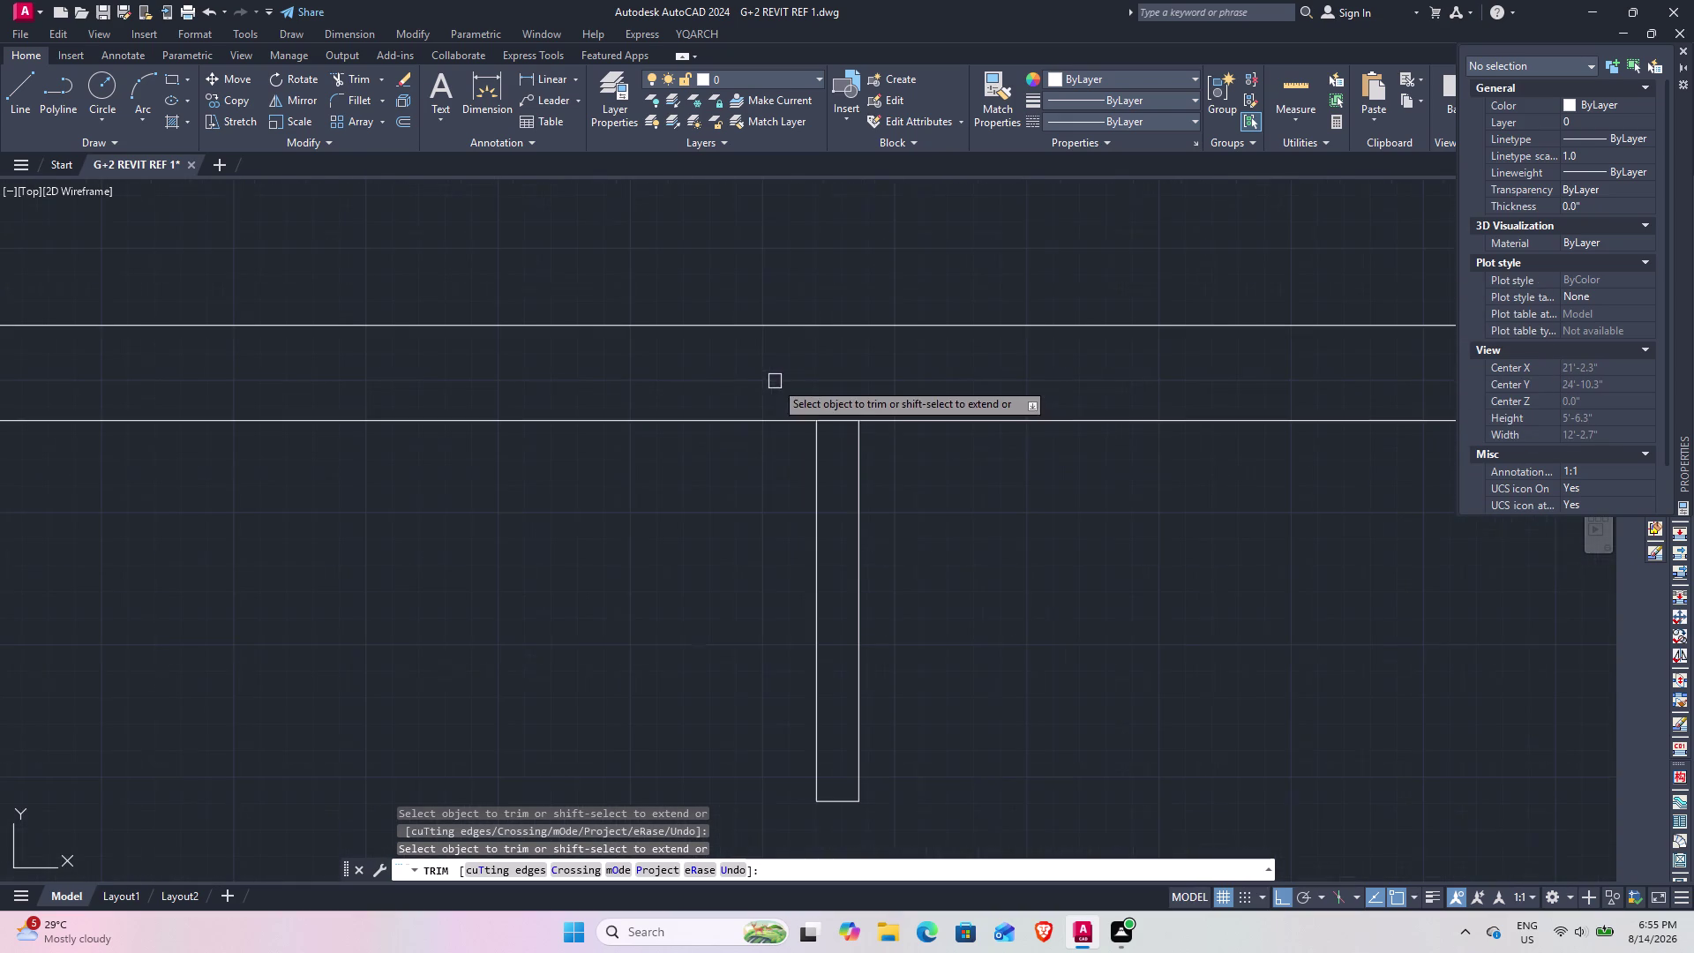
click(839, 422)
scroll(down, 3)
middle_drag(1100, 506, 643, 285)
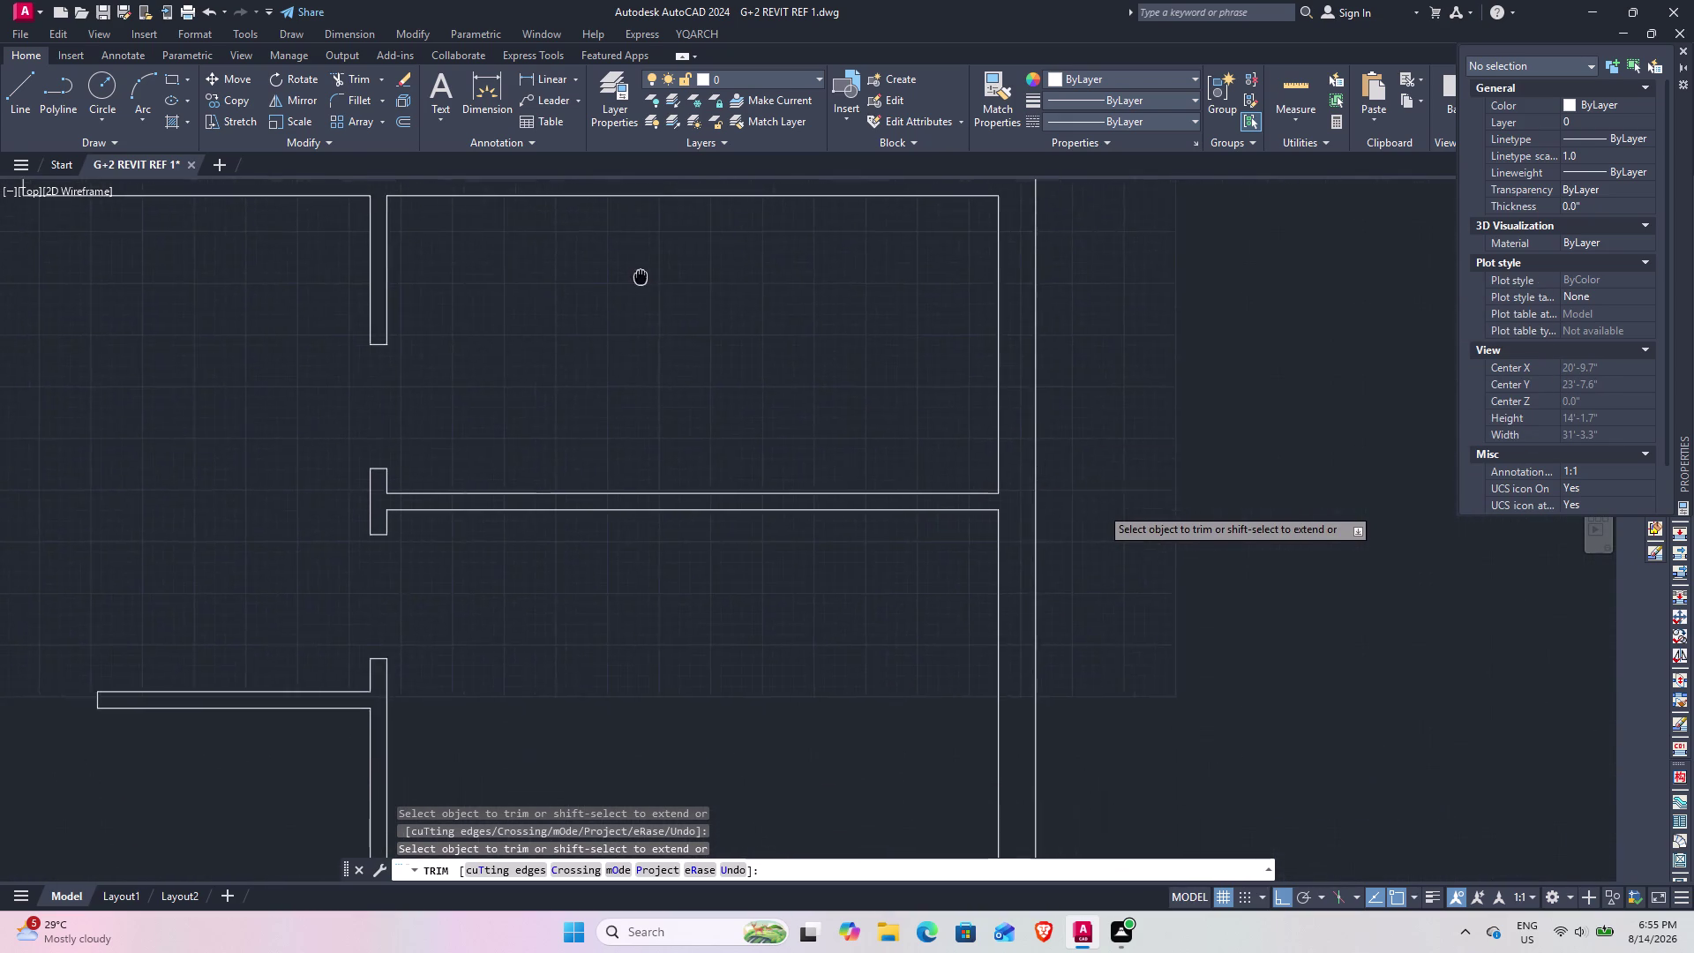
middle_drag(643, 284, 640, 223)
middle_drag(638, 475, 984, 350)
scroll(down, 3)
middle_drag(703, 537, 759, 488)
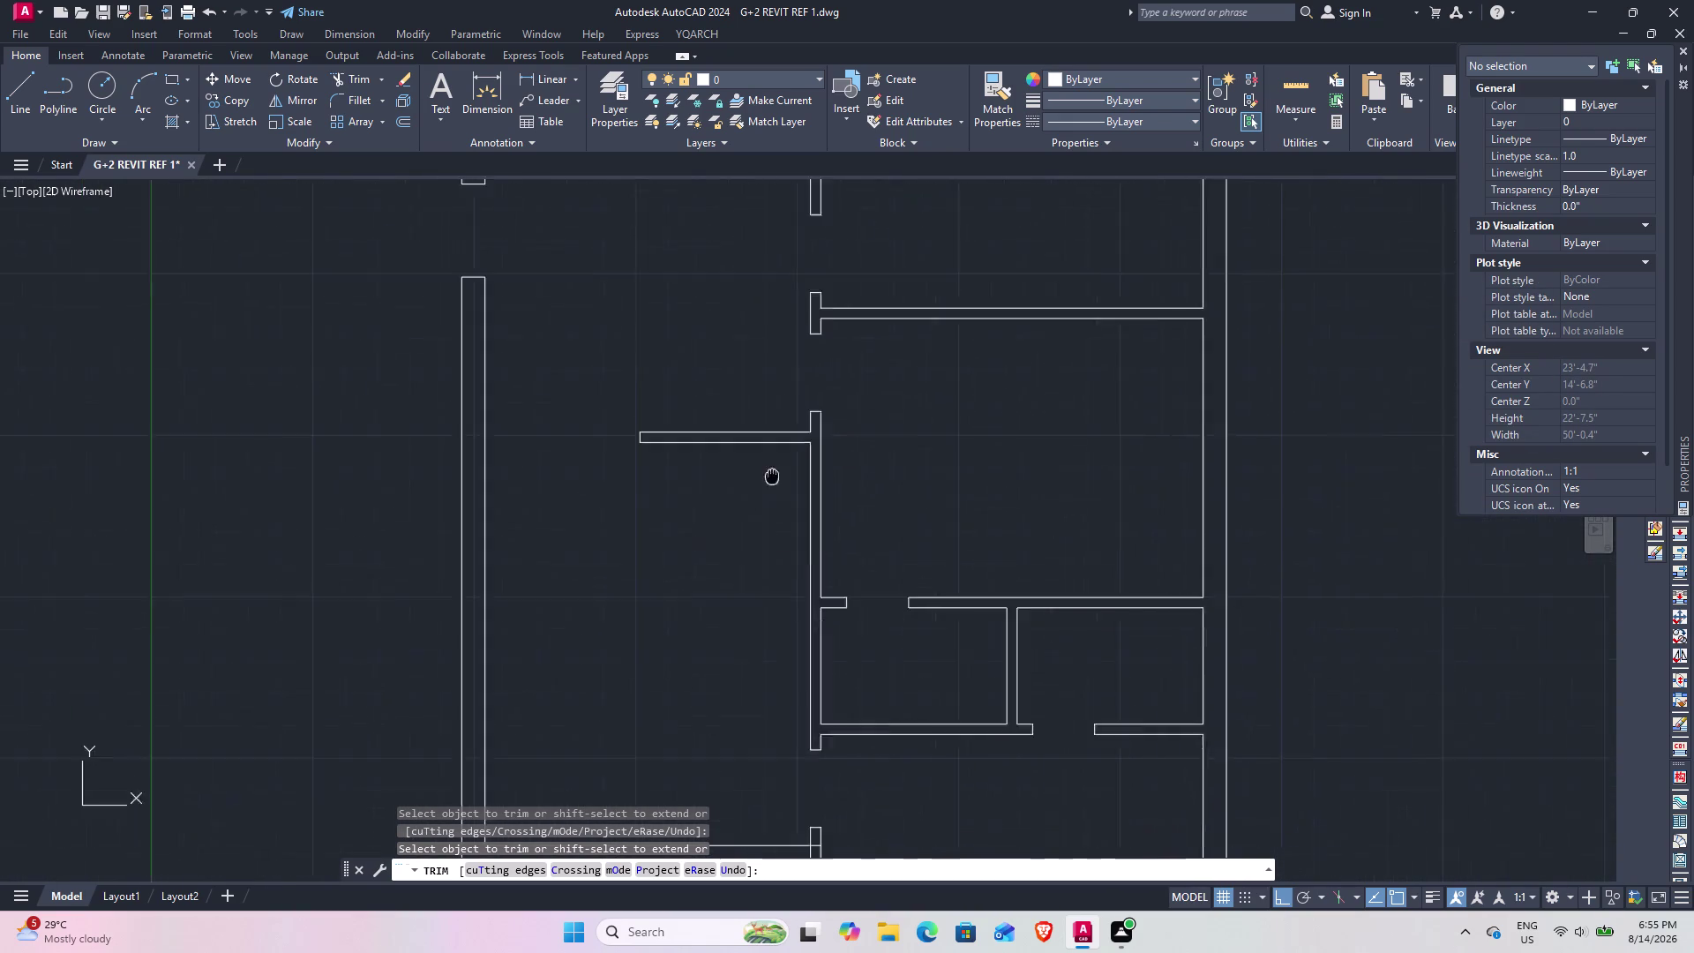
middle_drag(759, 487, 904, 311)
middle_drag(692, 560, 903, 401)
key(Escape)
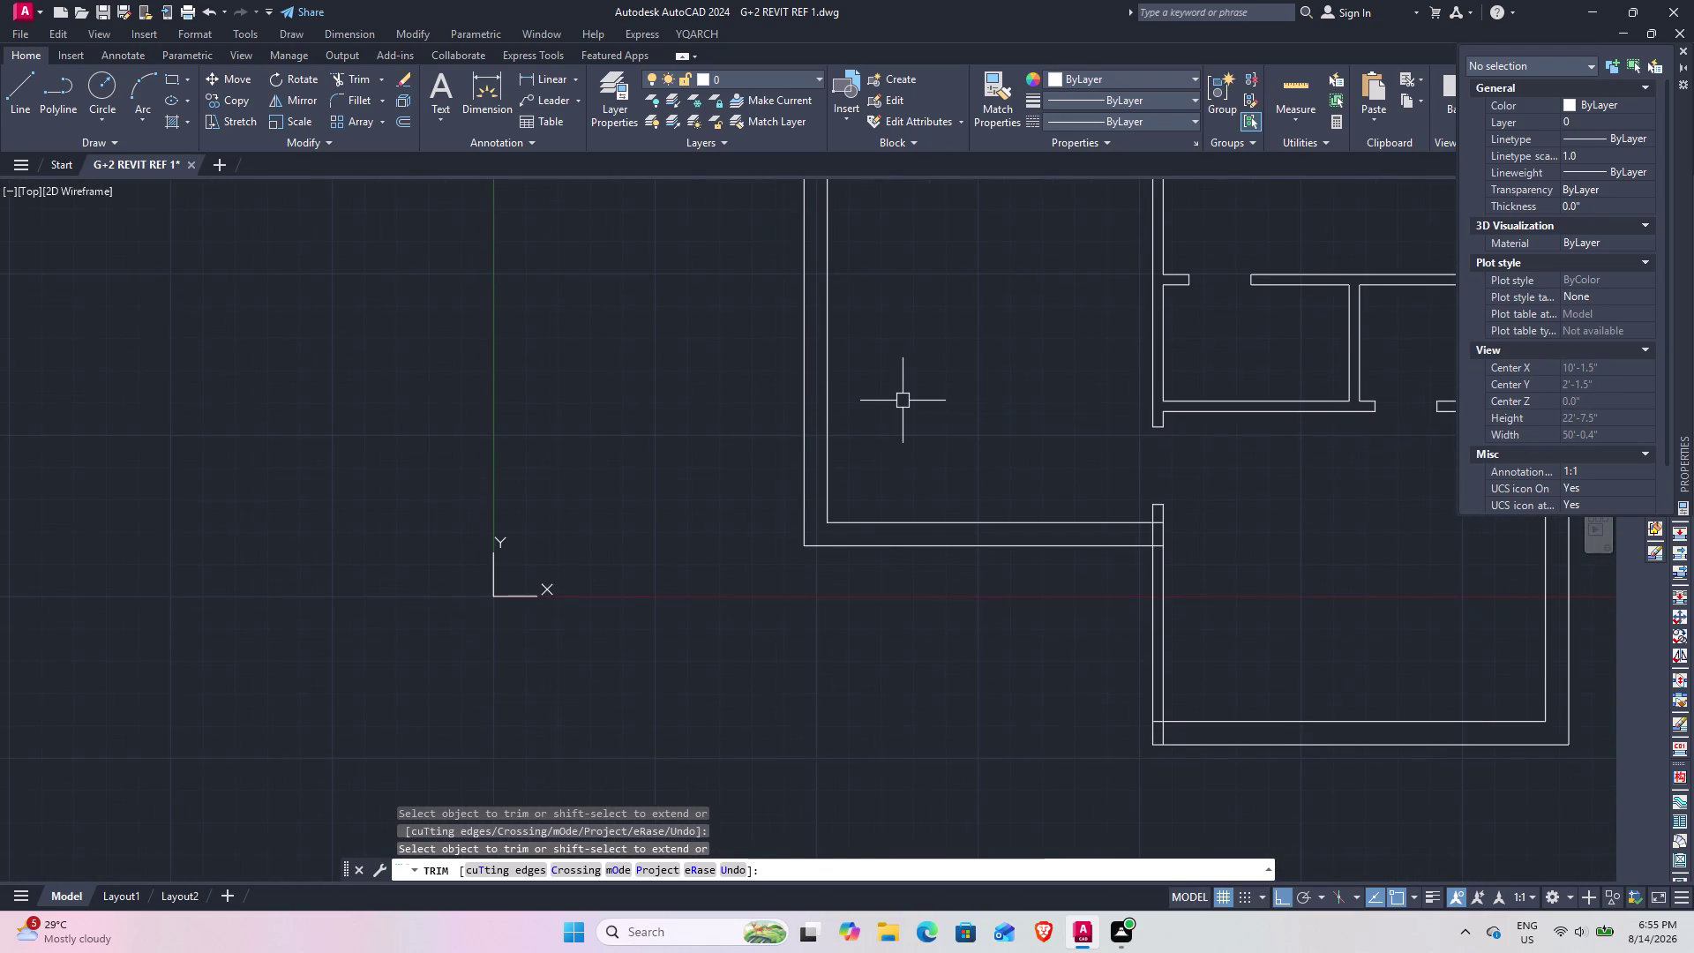
middle_drag(864, 669, 909, 585)
middle_drag(948, 439, 879, 527)
scroll(up, 3)
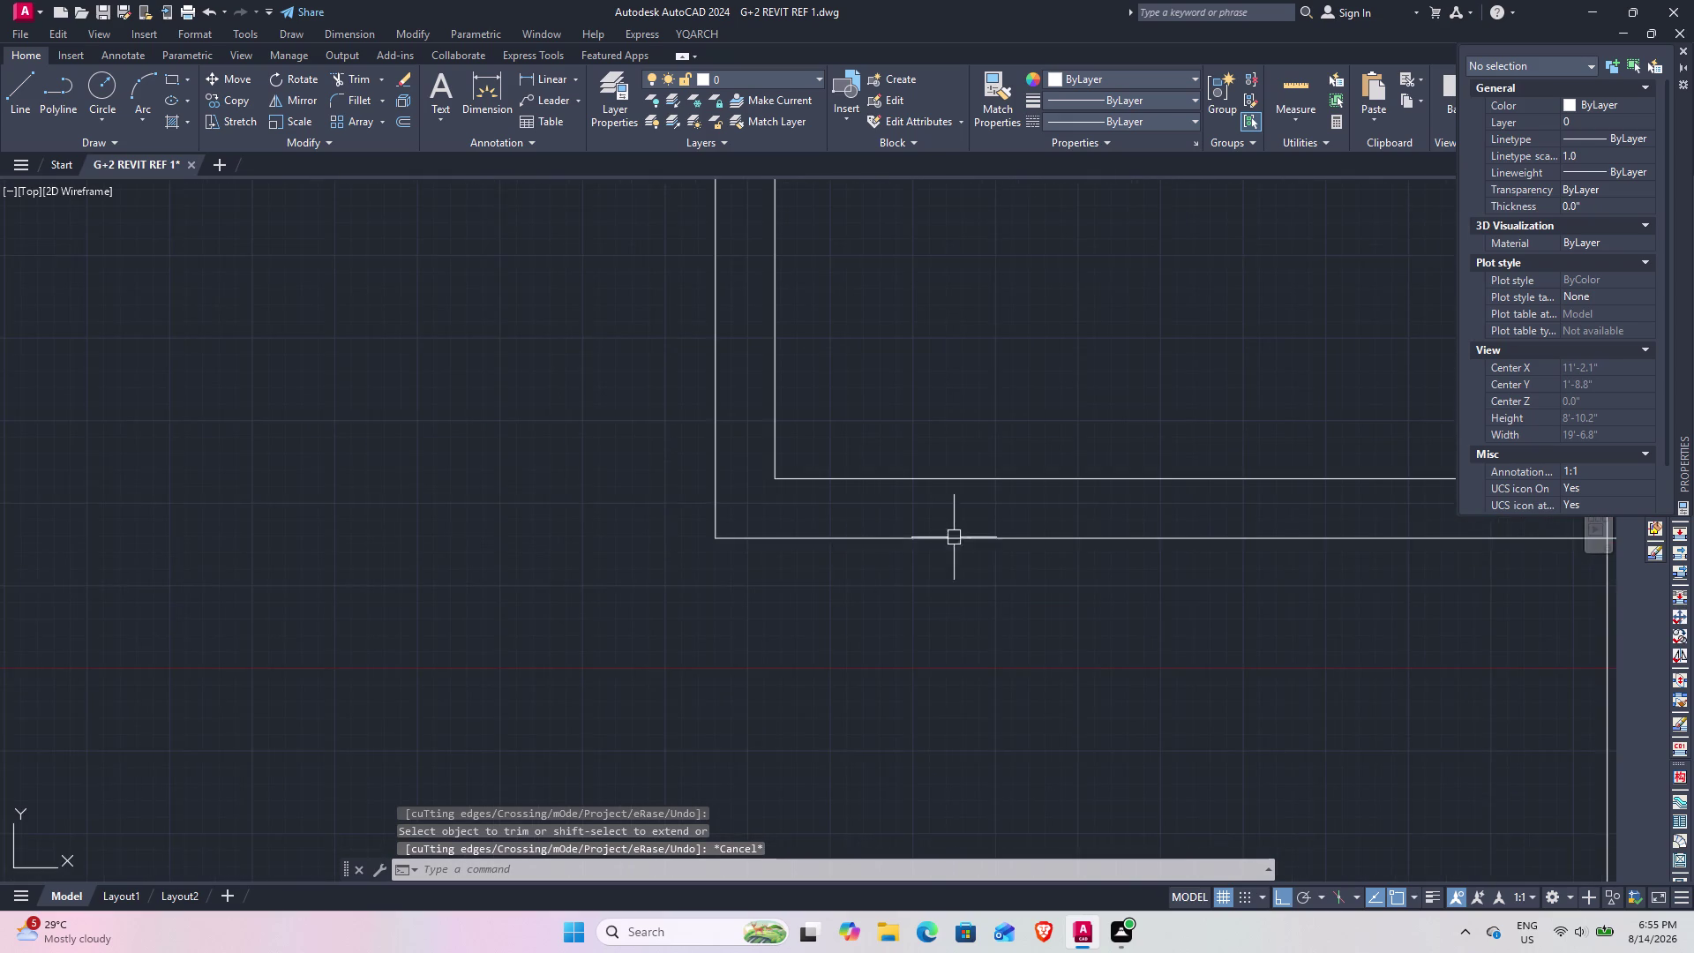
middle_drag(975, 528, 815, 591)
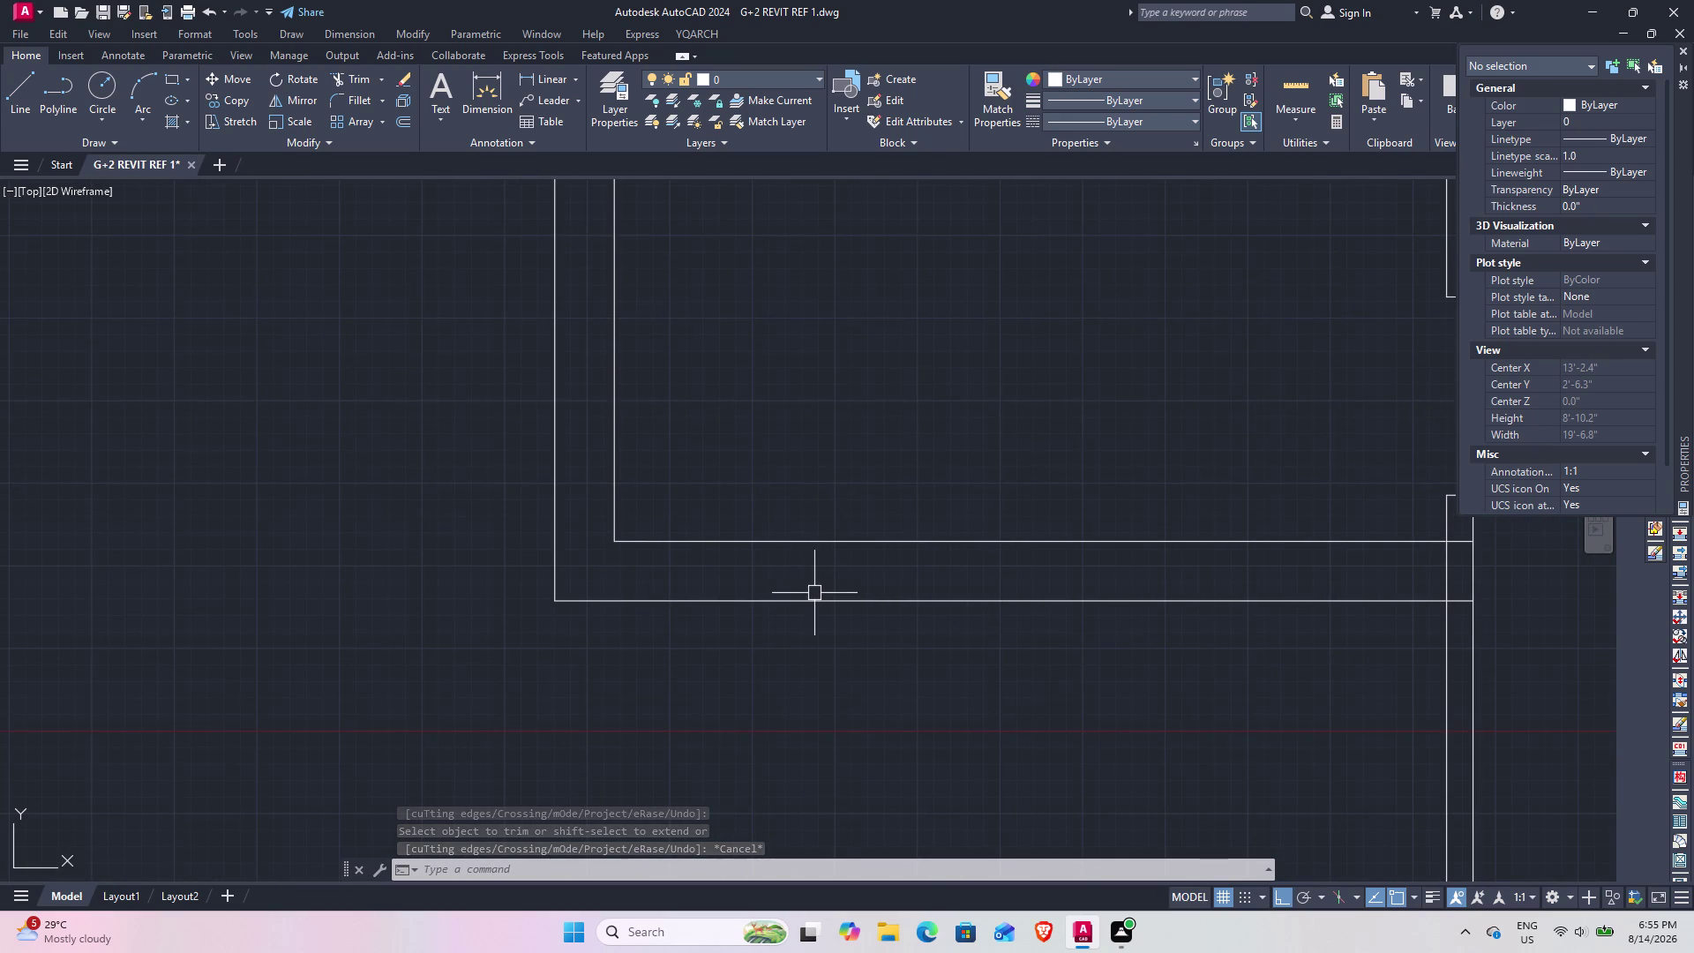
Draw a 6" line along the lower wall from its inner corner.
text(l)
key(space)
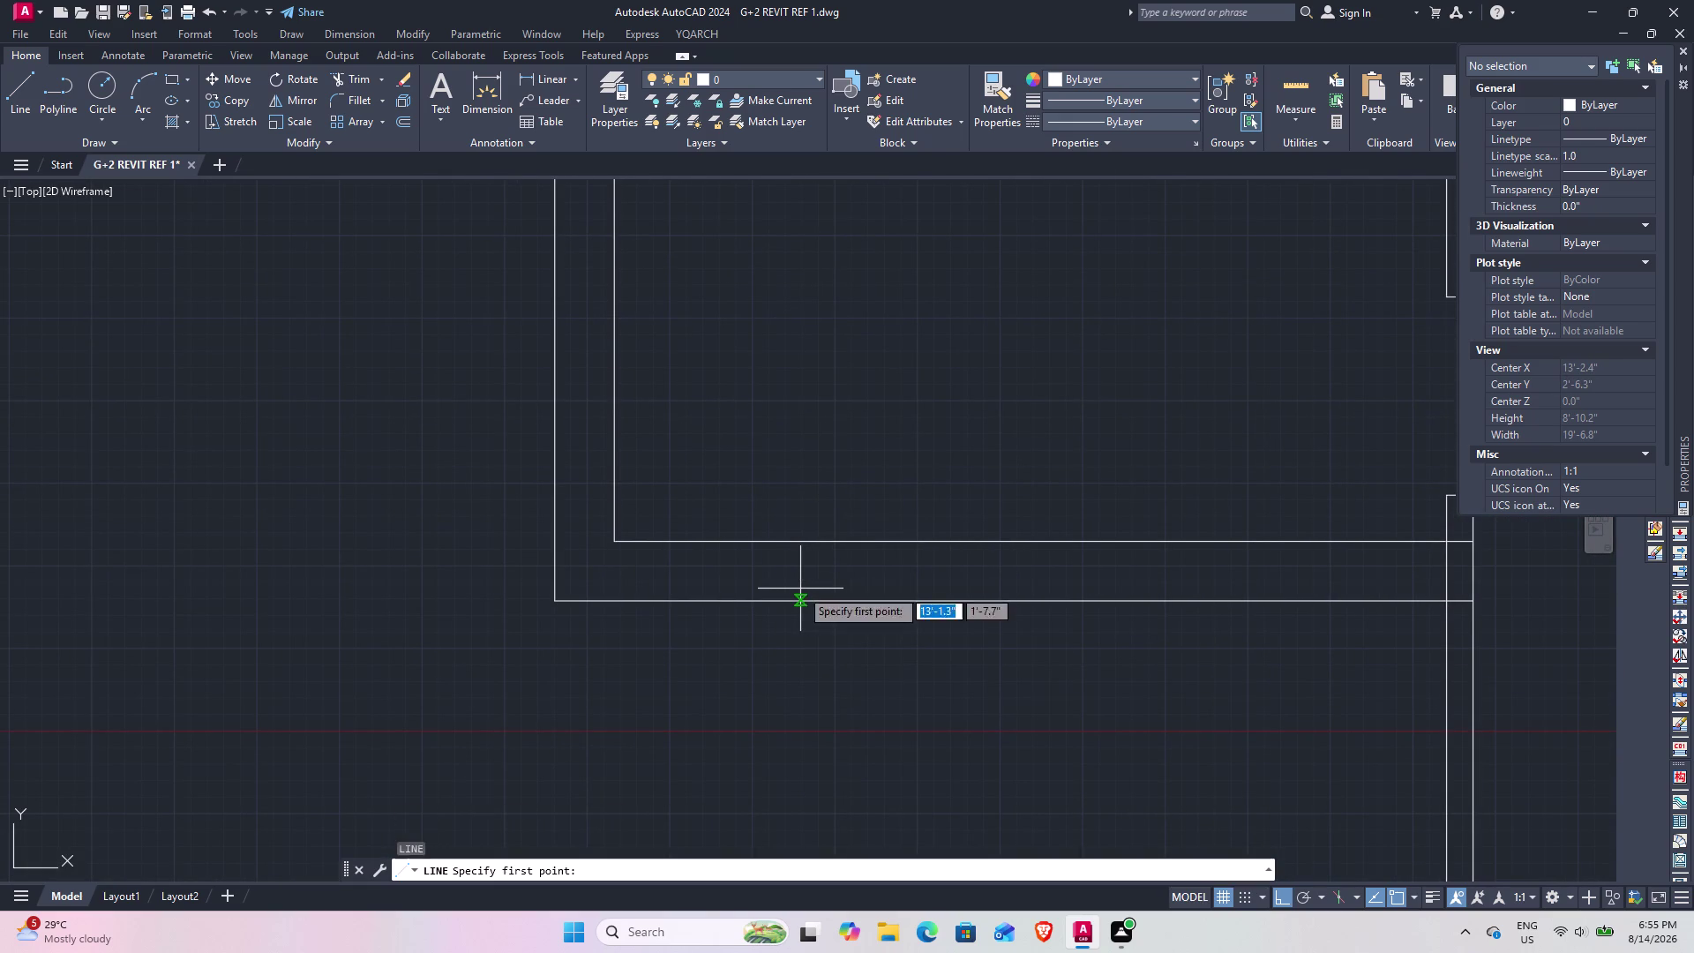
click(624, 536)
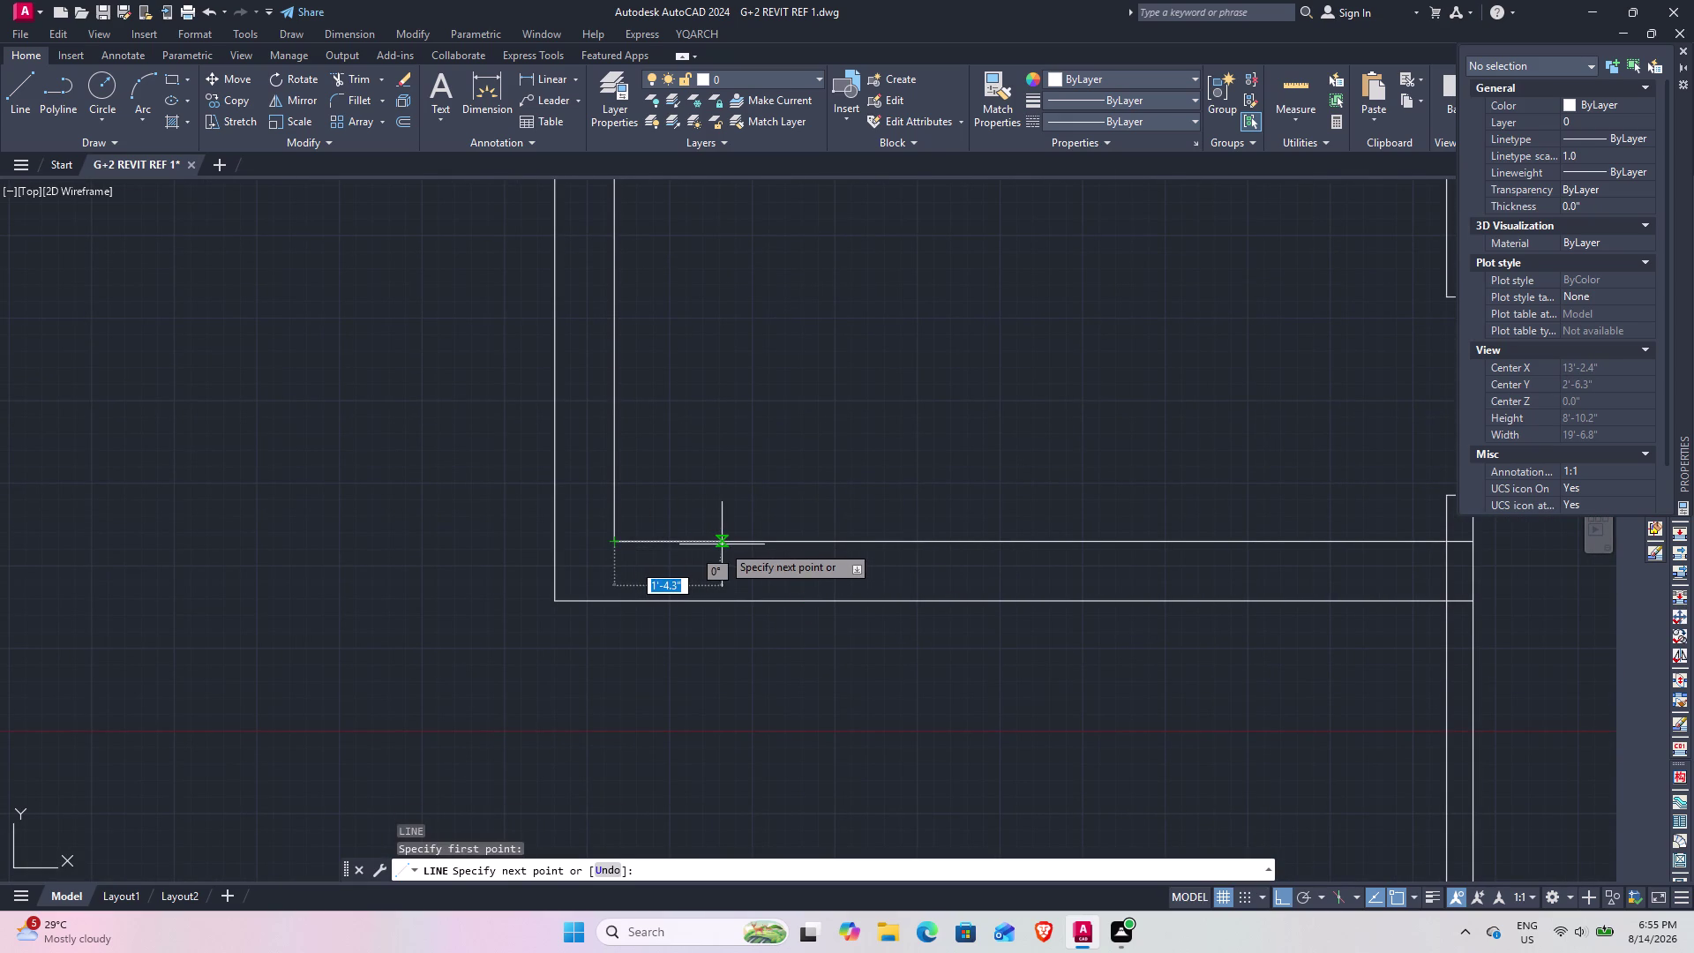
text(6")
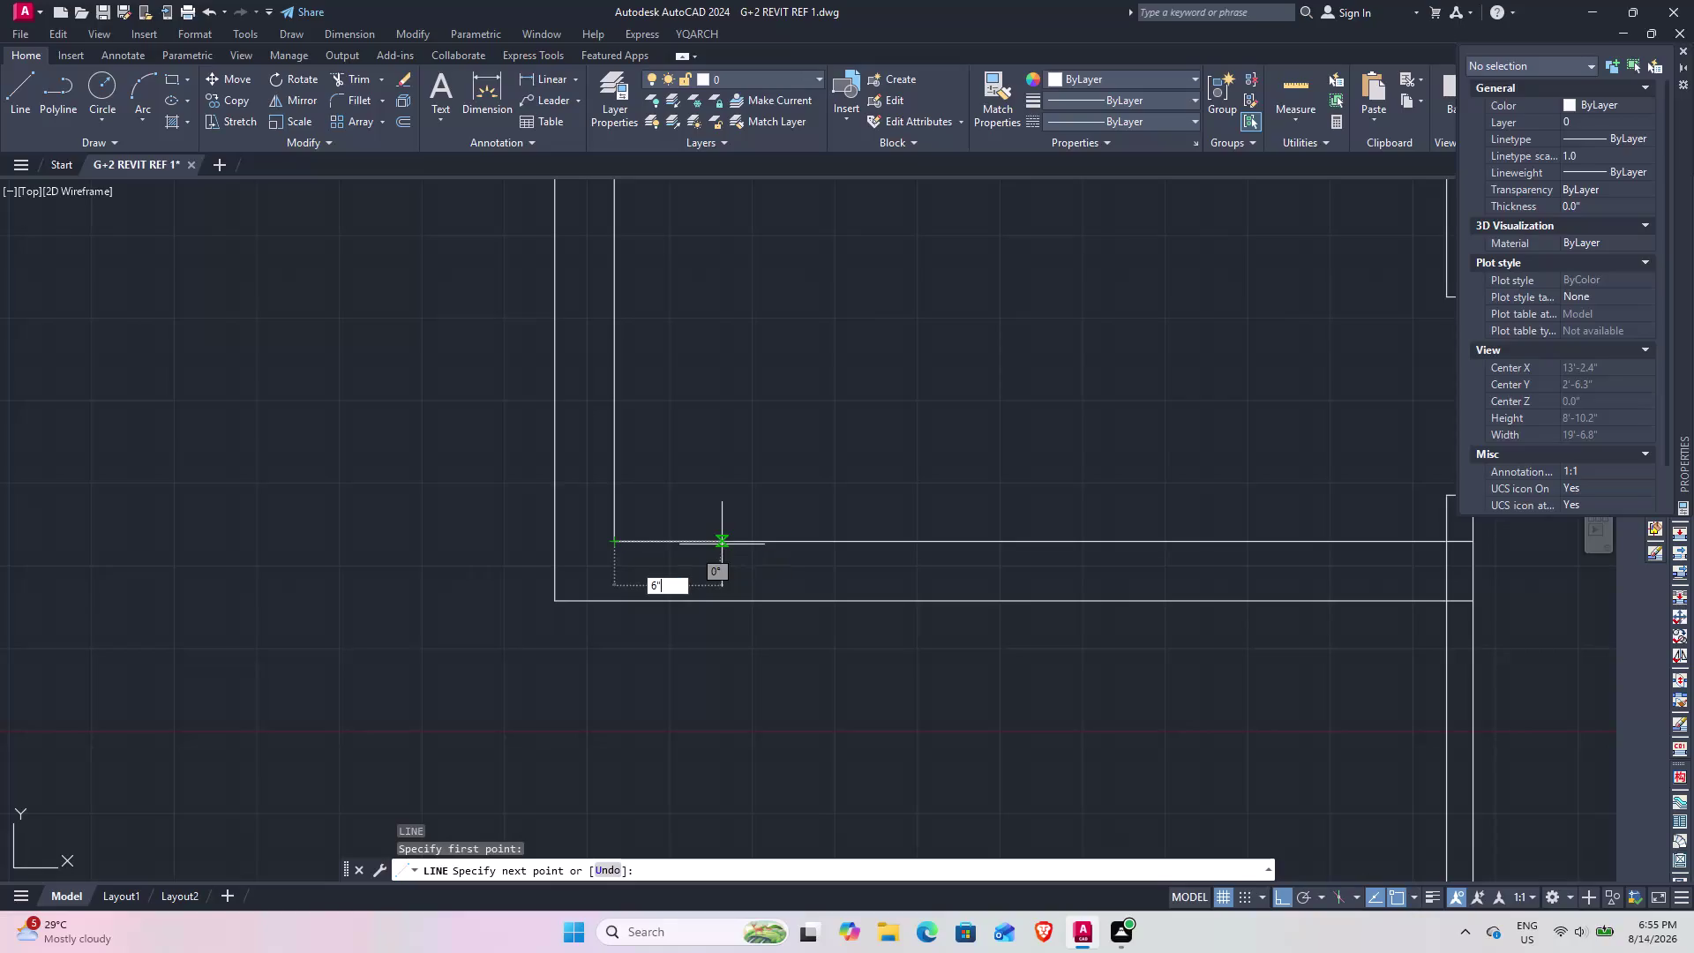
key(Return)
key(Return)
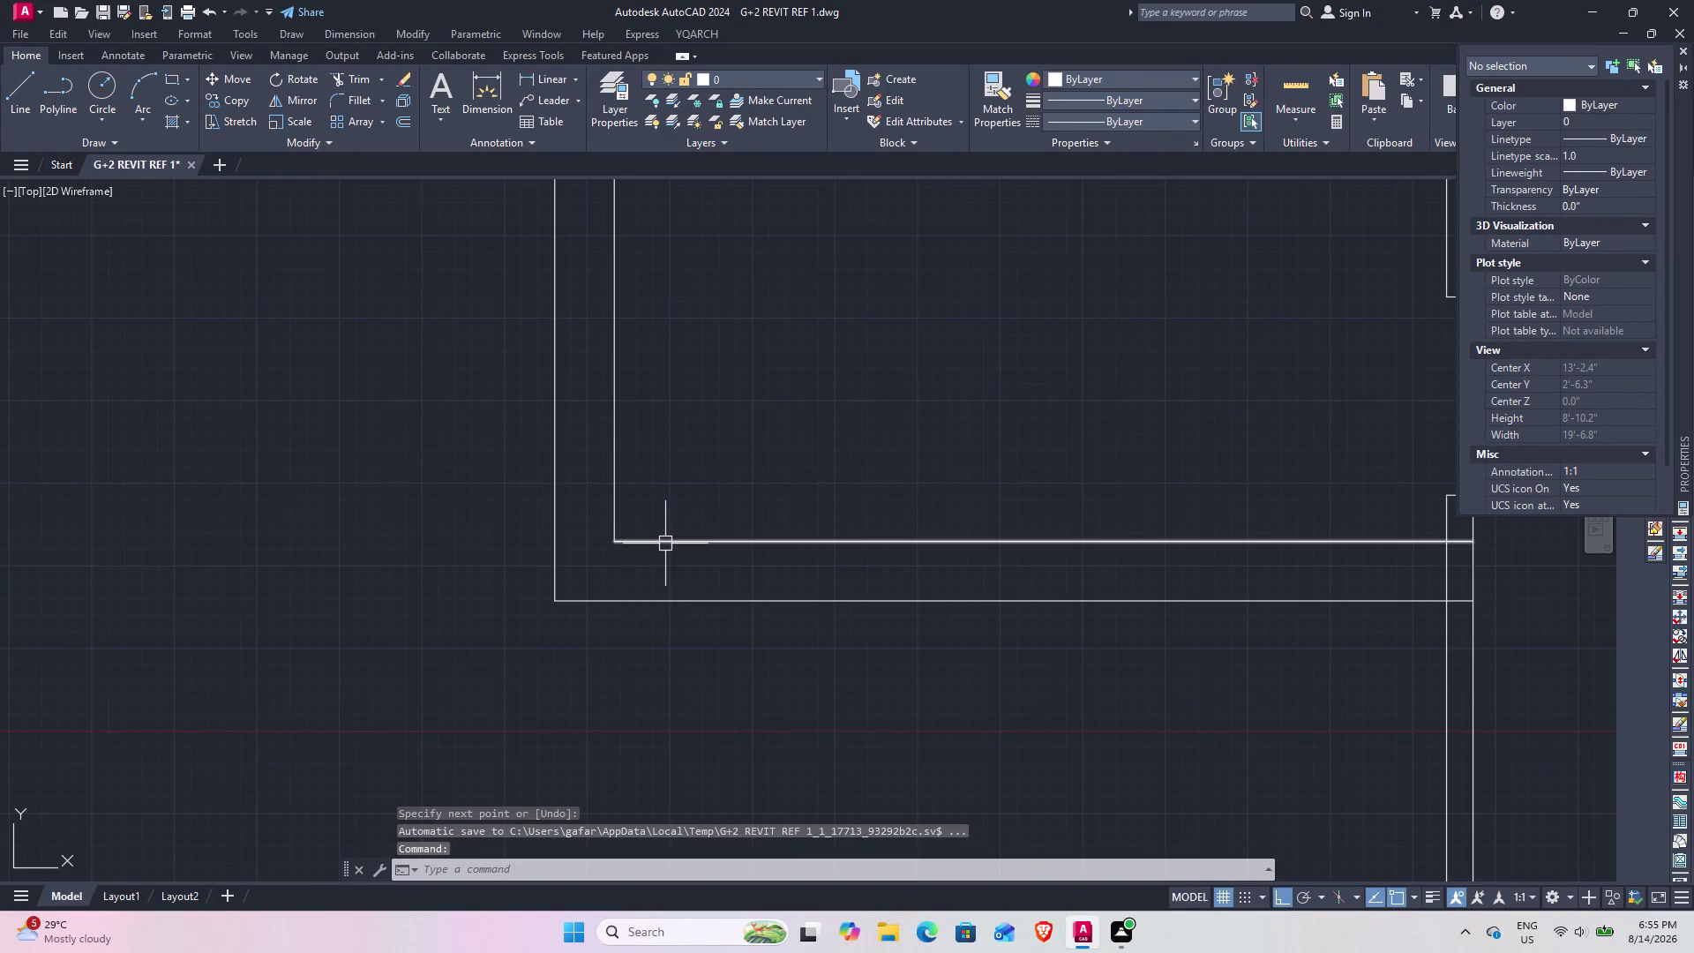
Draw a jamb line across the wall, tracked 6" from the inner corner.
key(space)
text(t)
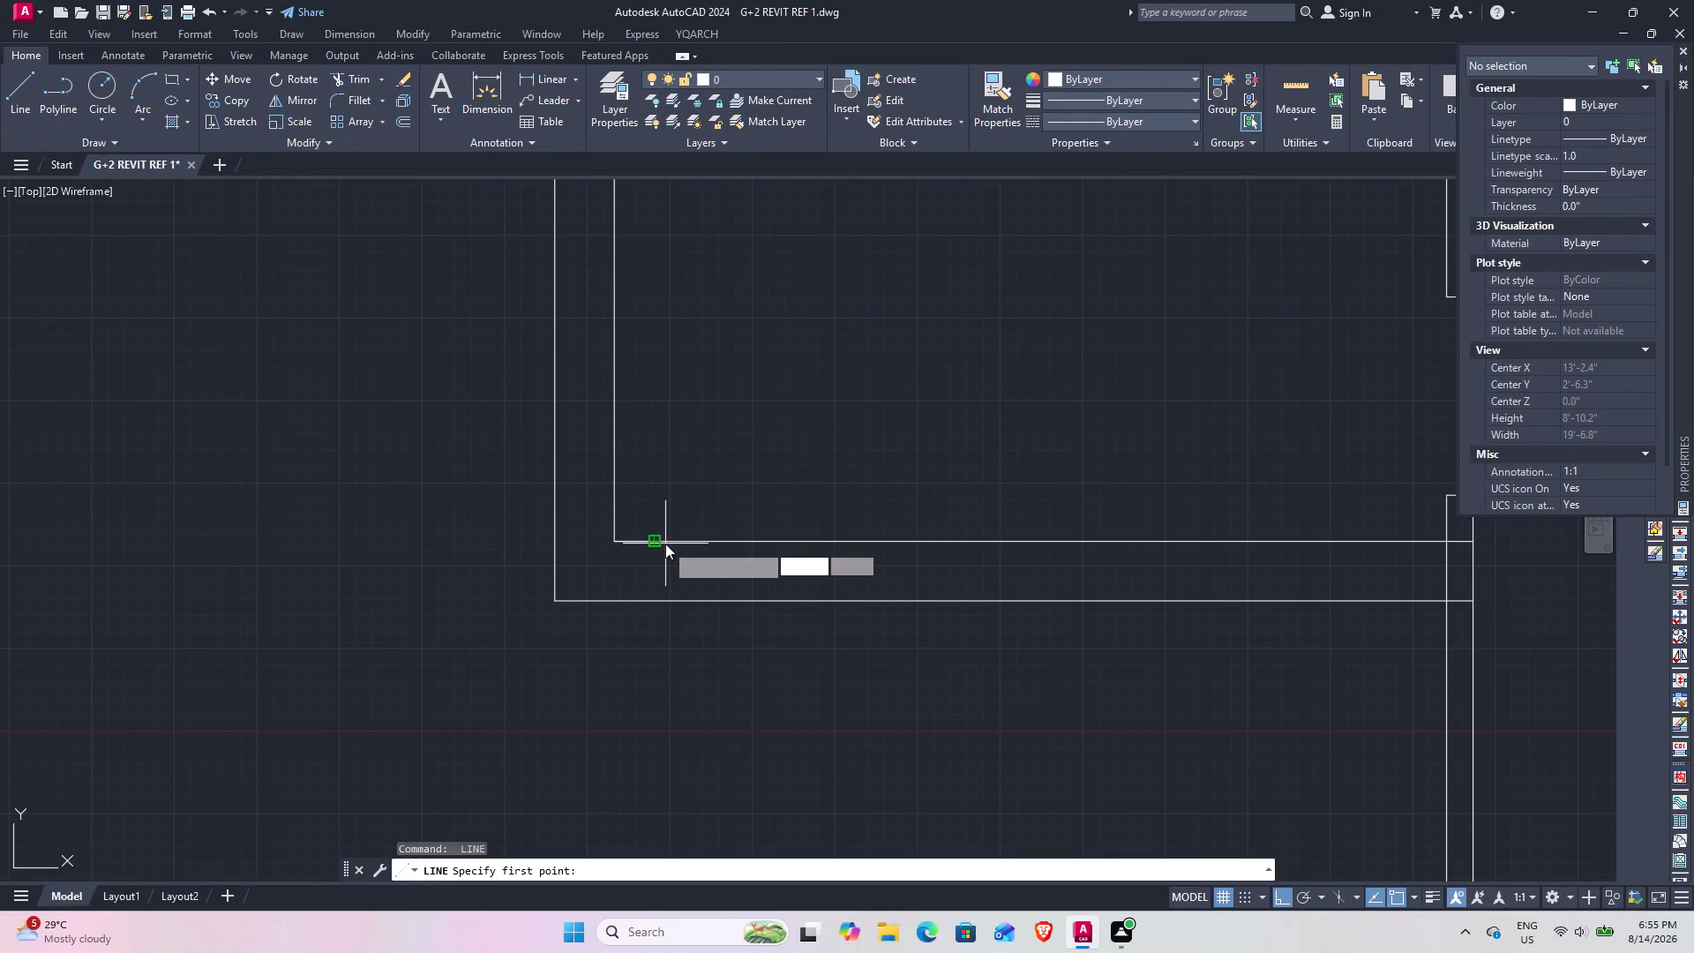
text(k)
key(space)
click(618, 539)
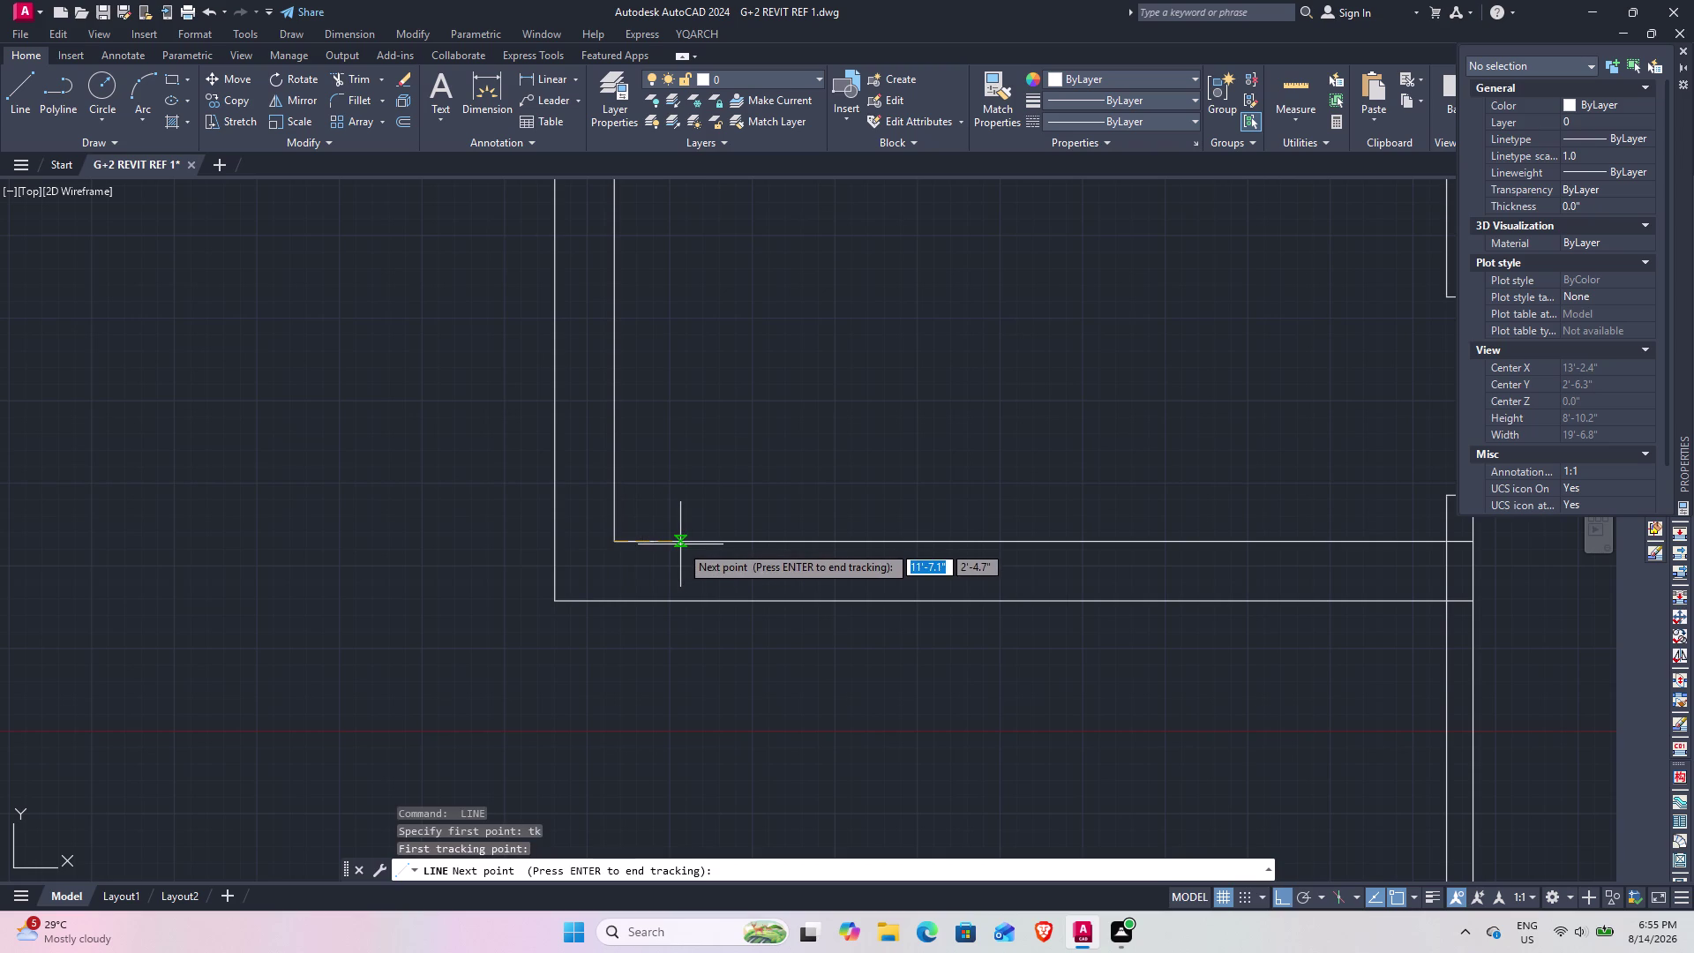
text(6")
key(Return)
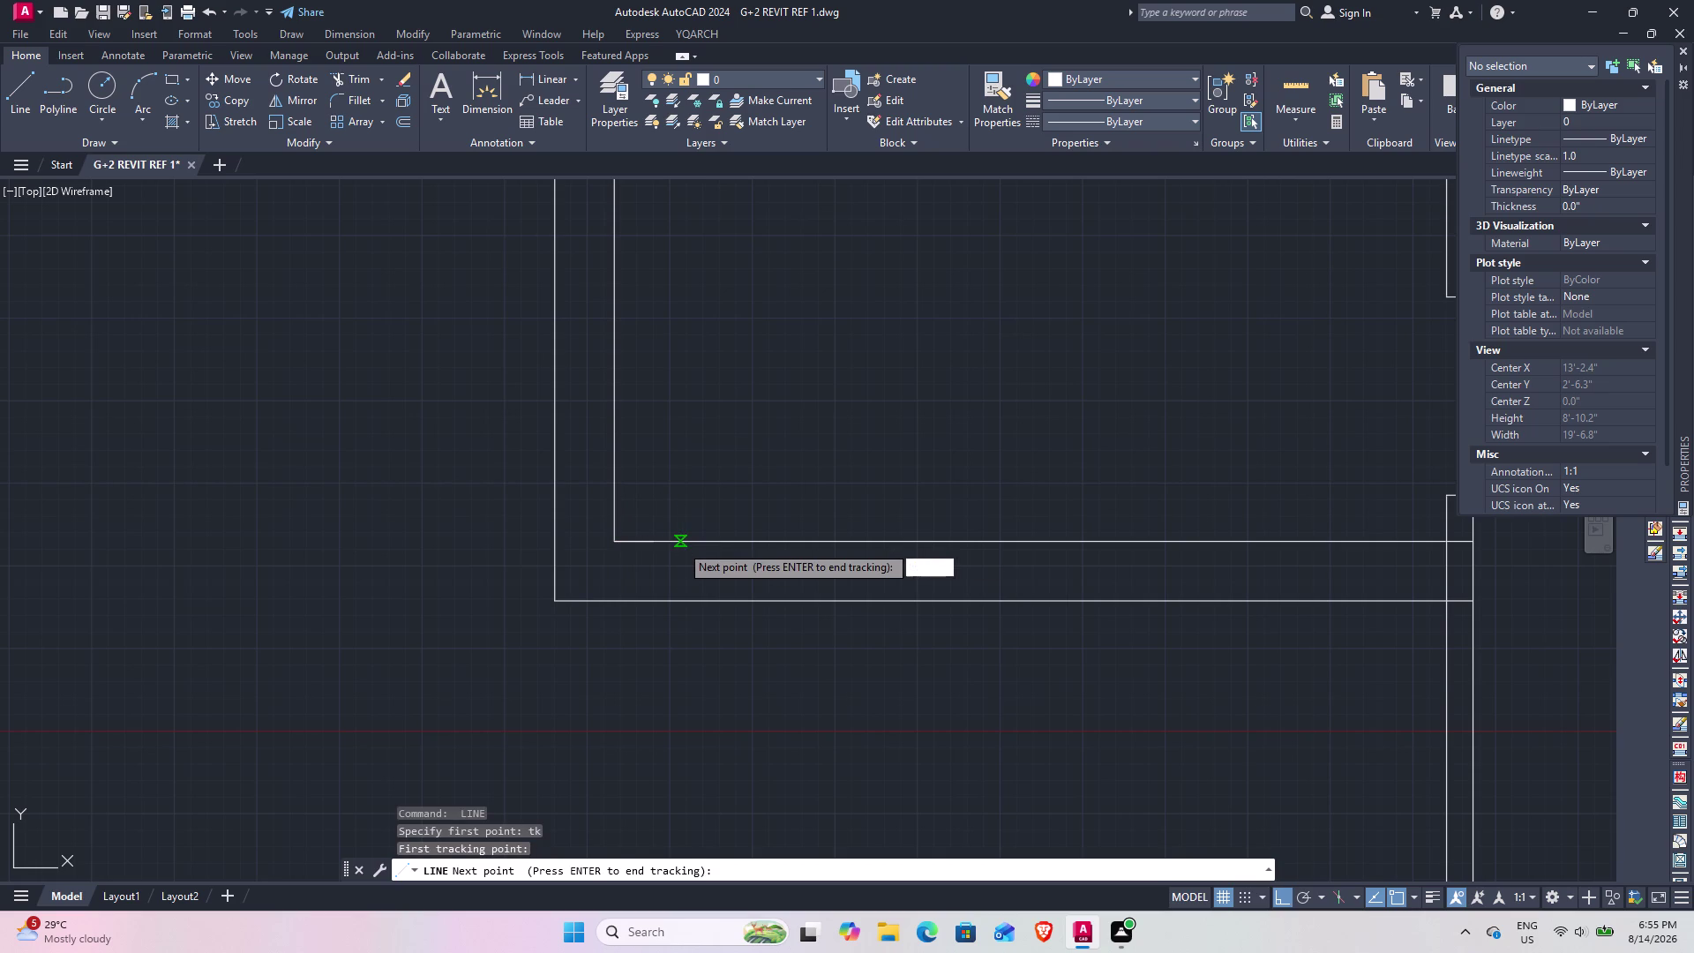
key(space)
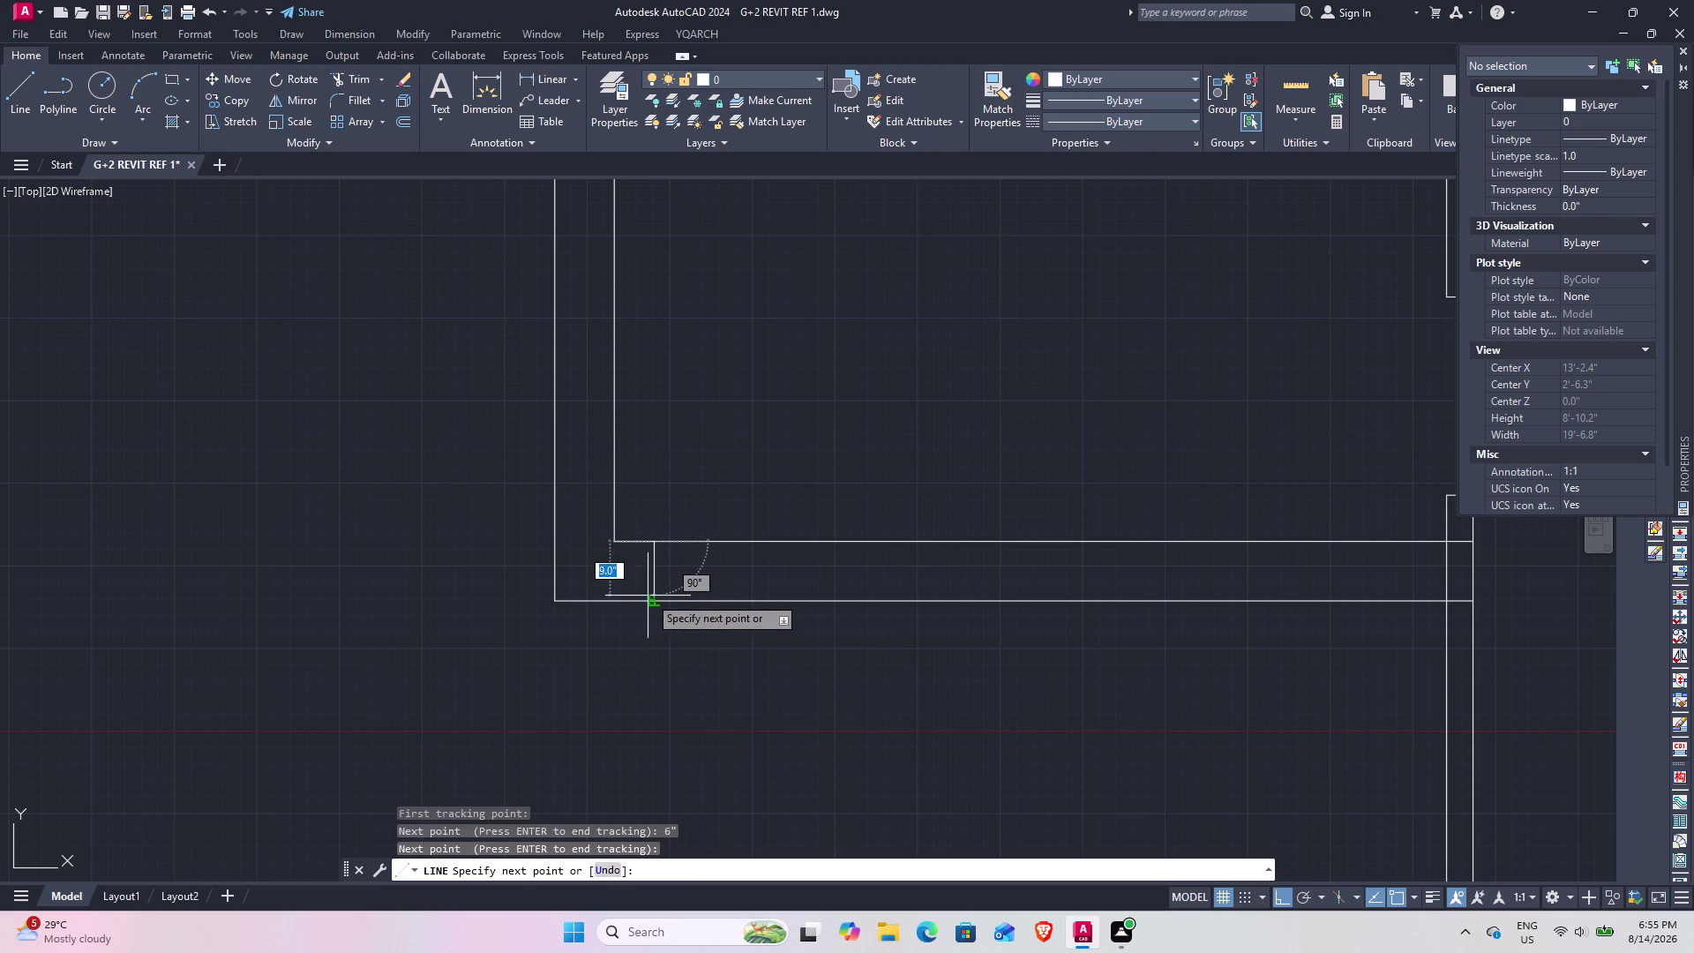
click(657, 599)
key(Escape)
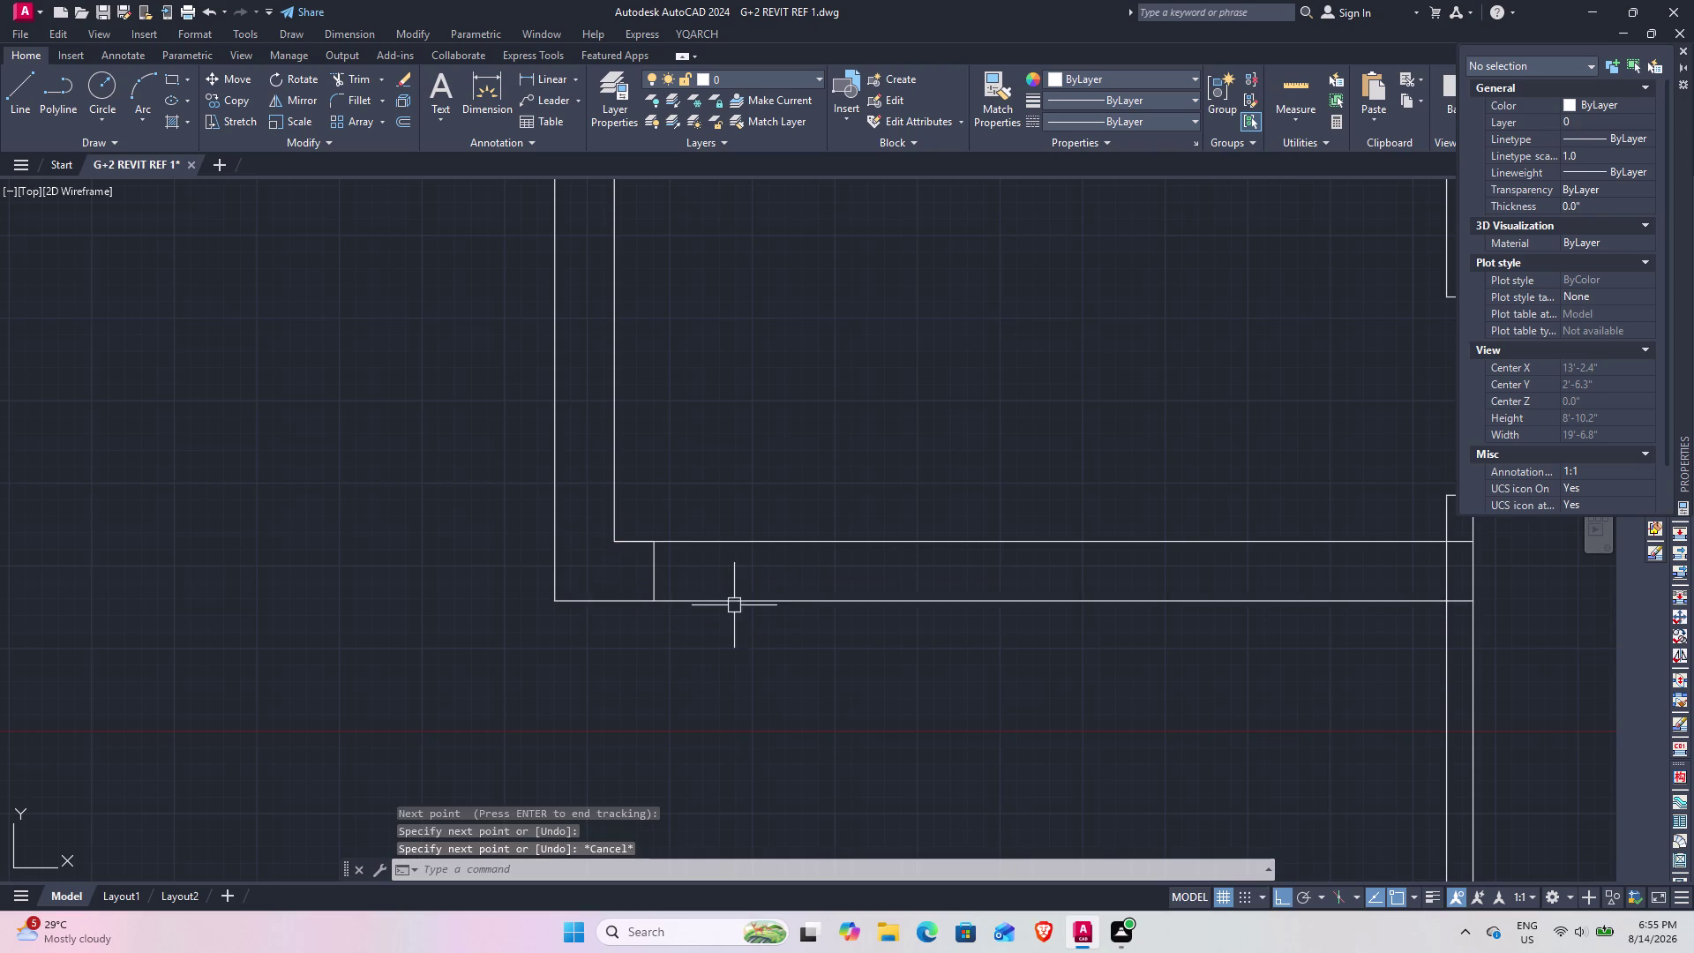
Offset the jamb line 3' to the right to form the second jamb.
text(o)
key(space)
text(3)
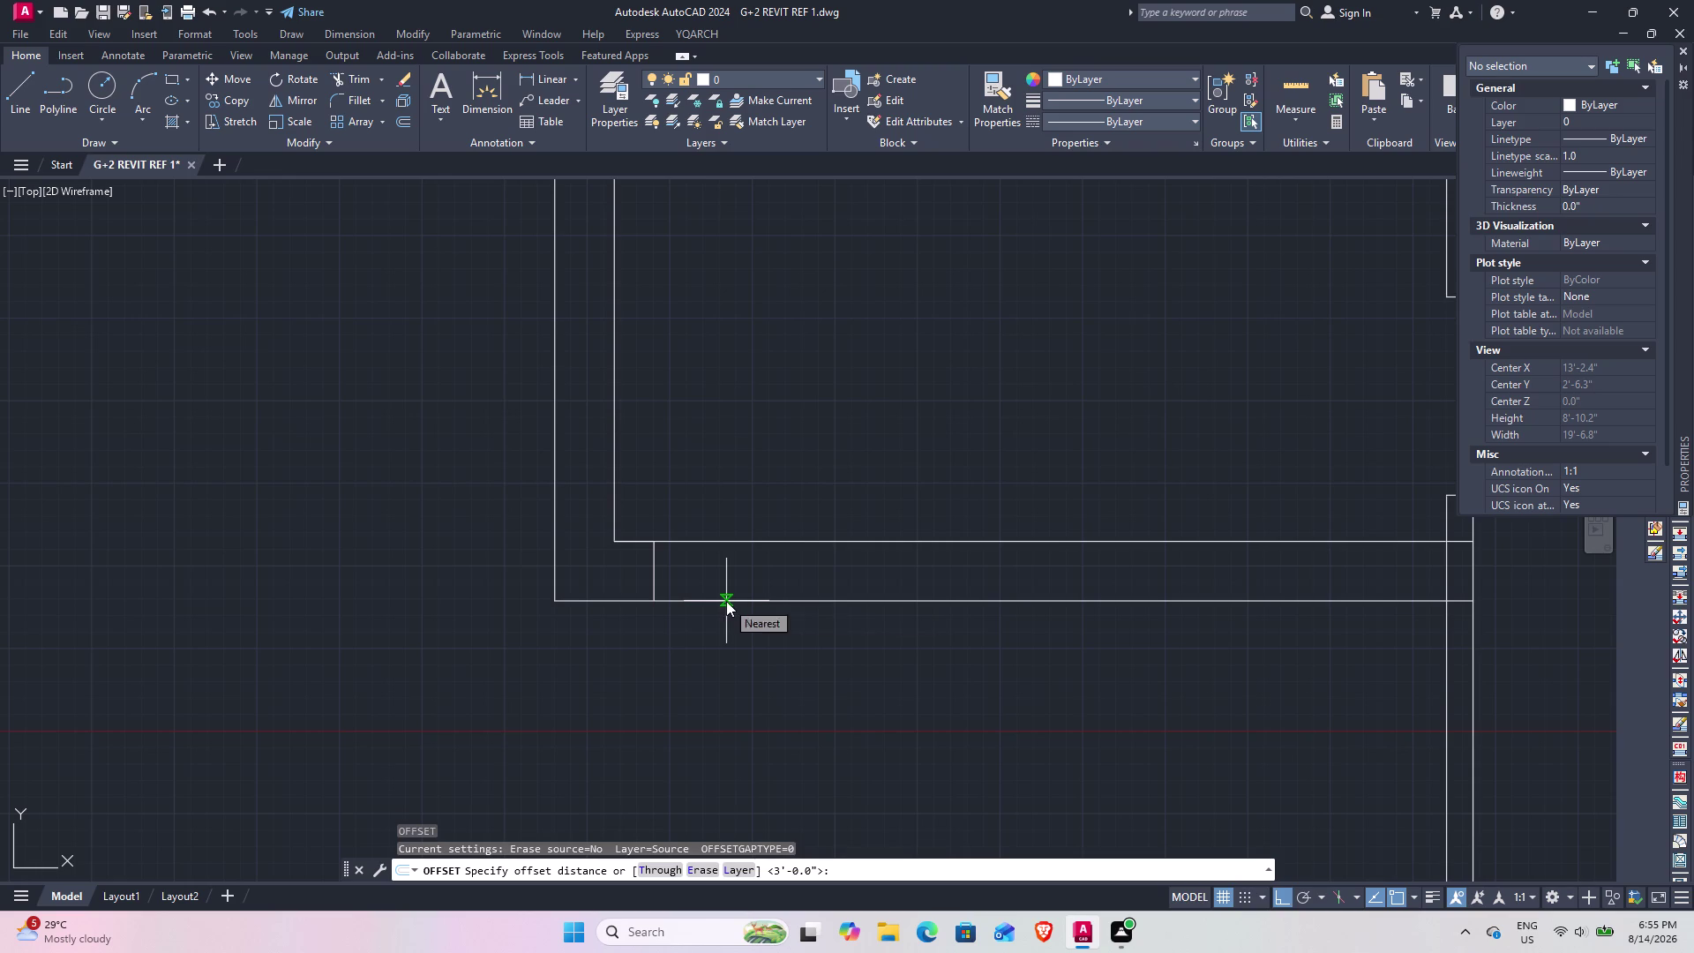
text(')
key(Return)
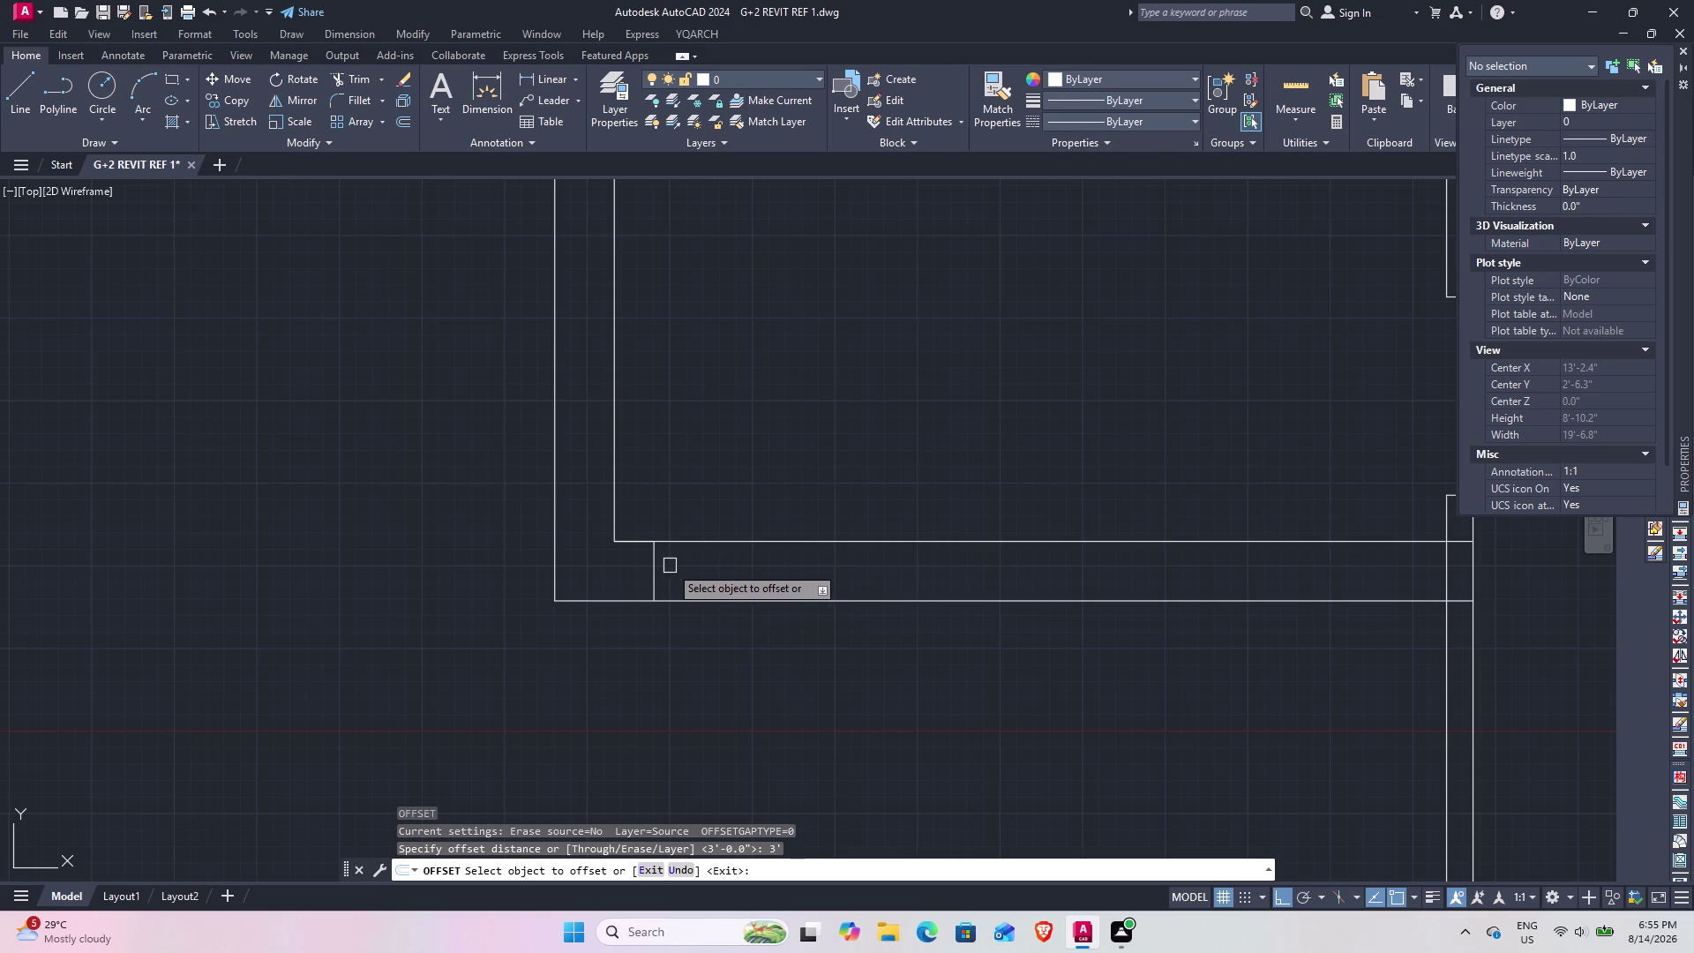
click(660, 573)
click(771, 601)
key(Escape)
Trim the lower wall lines between the two jambs with a fence.
text(t)
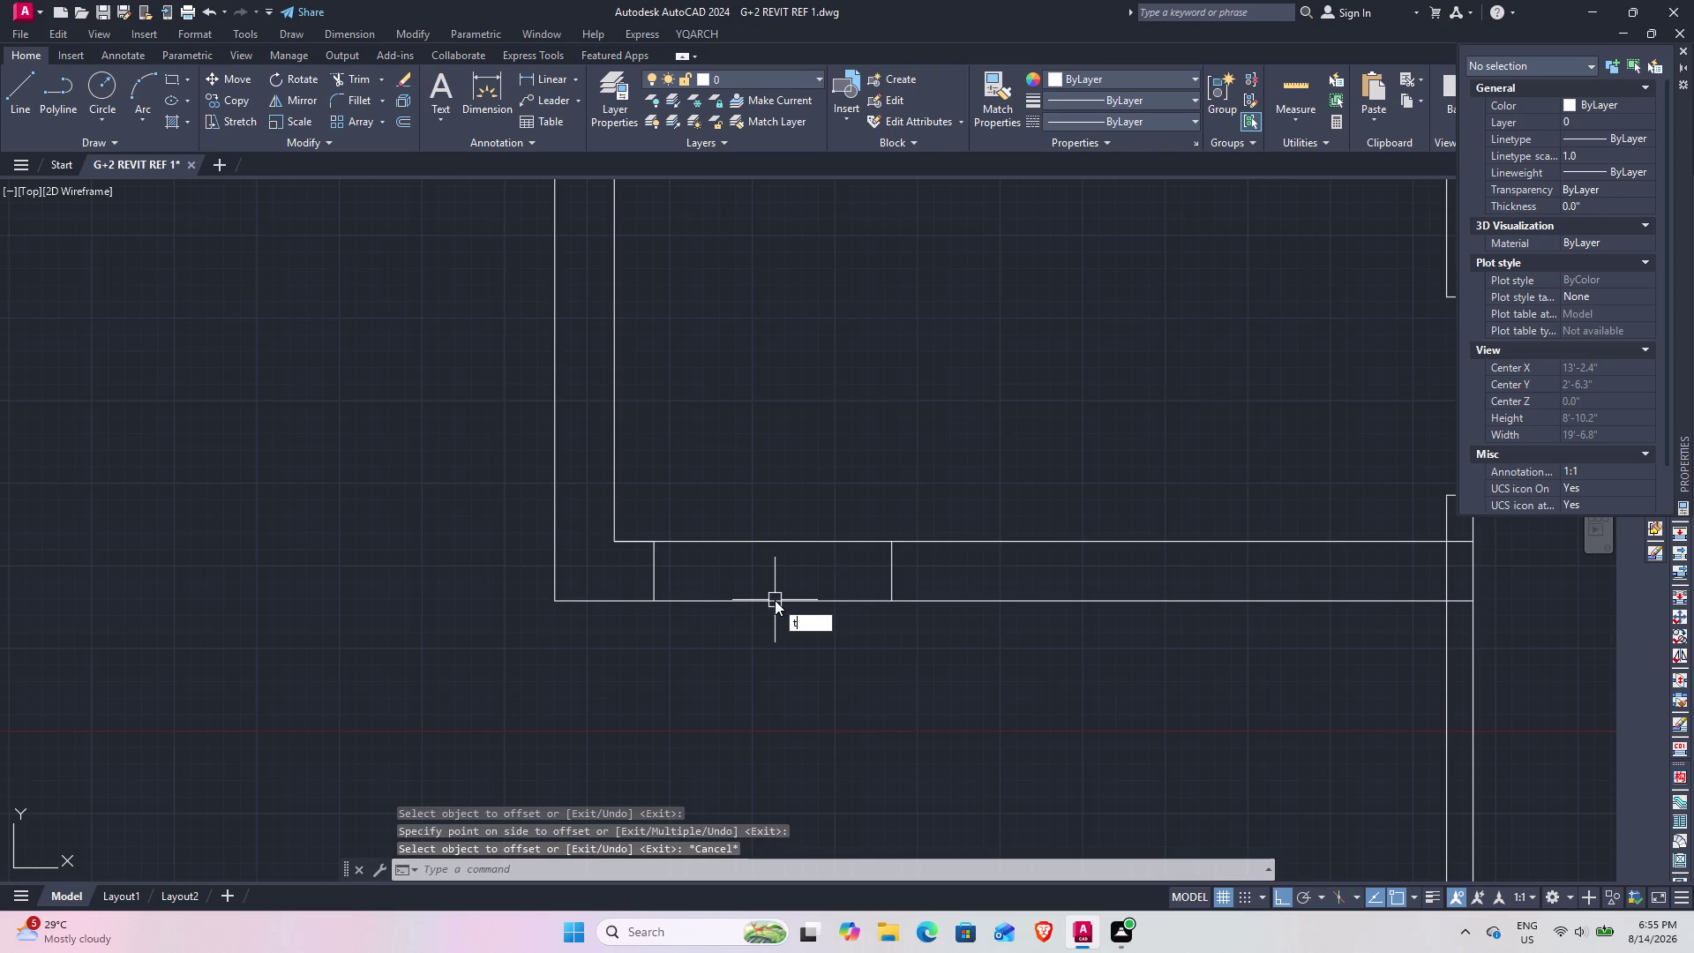
text(r)
key(space)
click(753, 457)
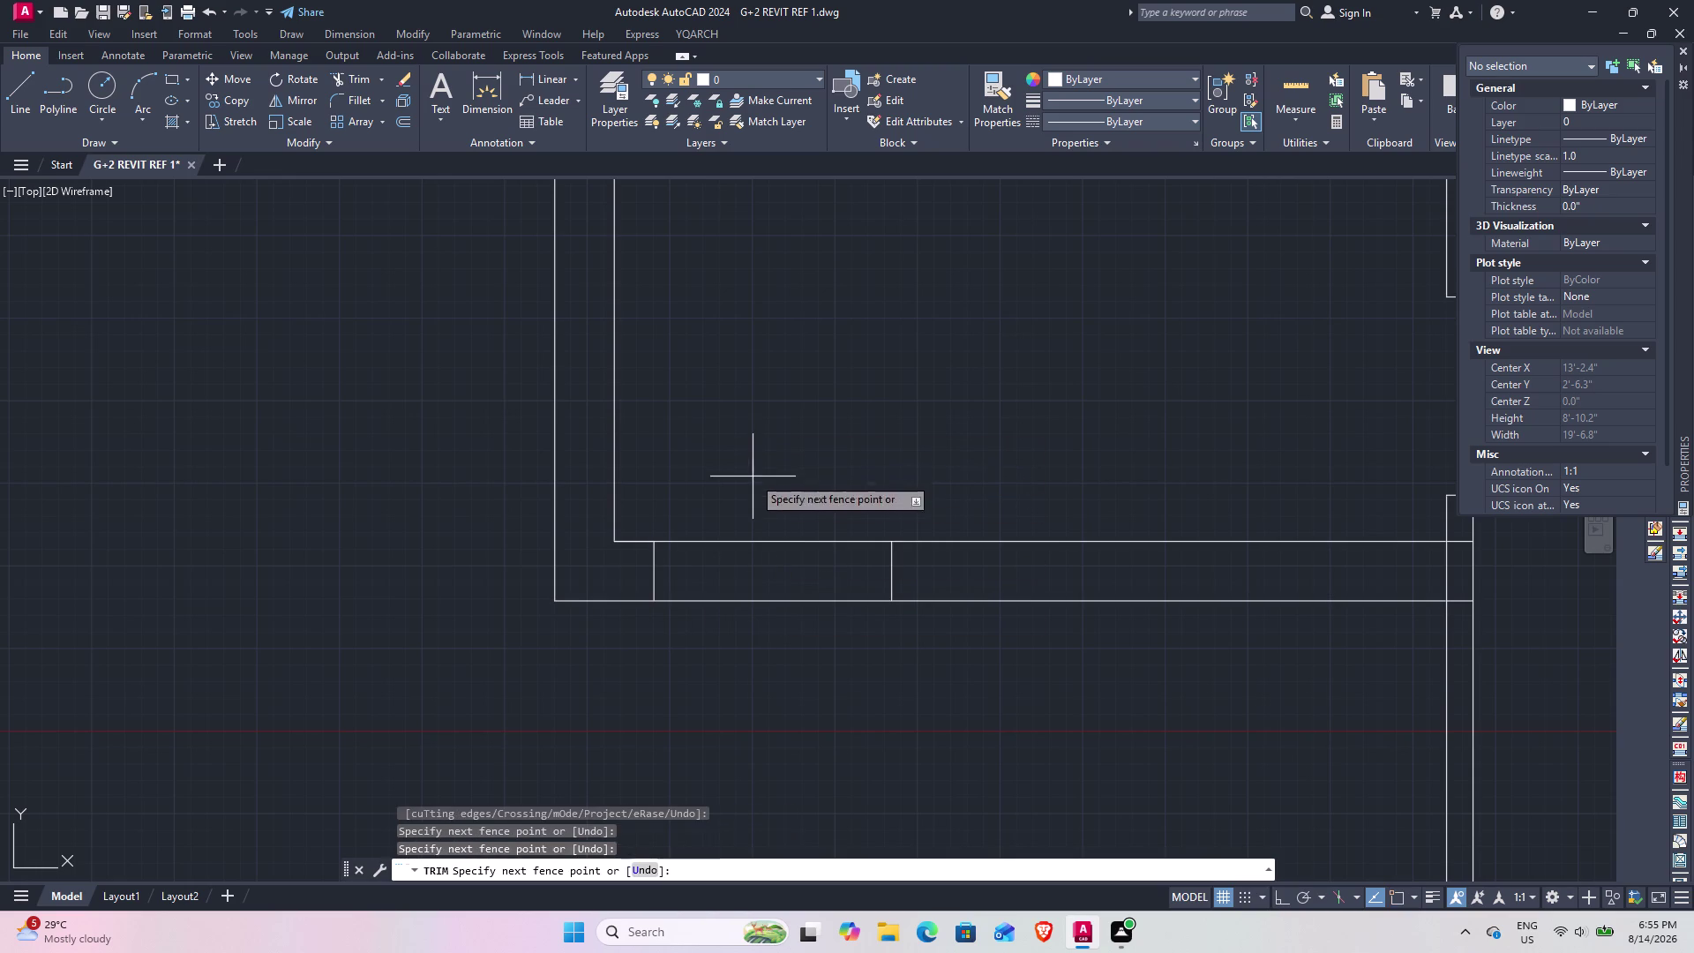
click(764, 690)
key(Escape)
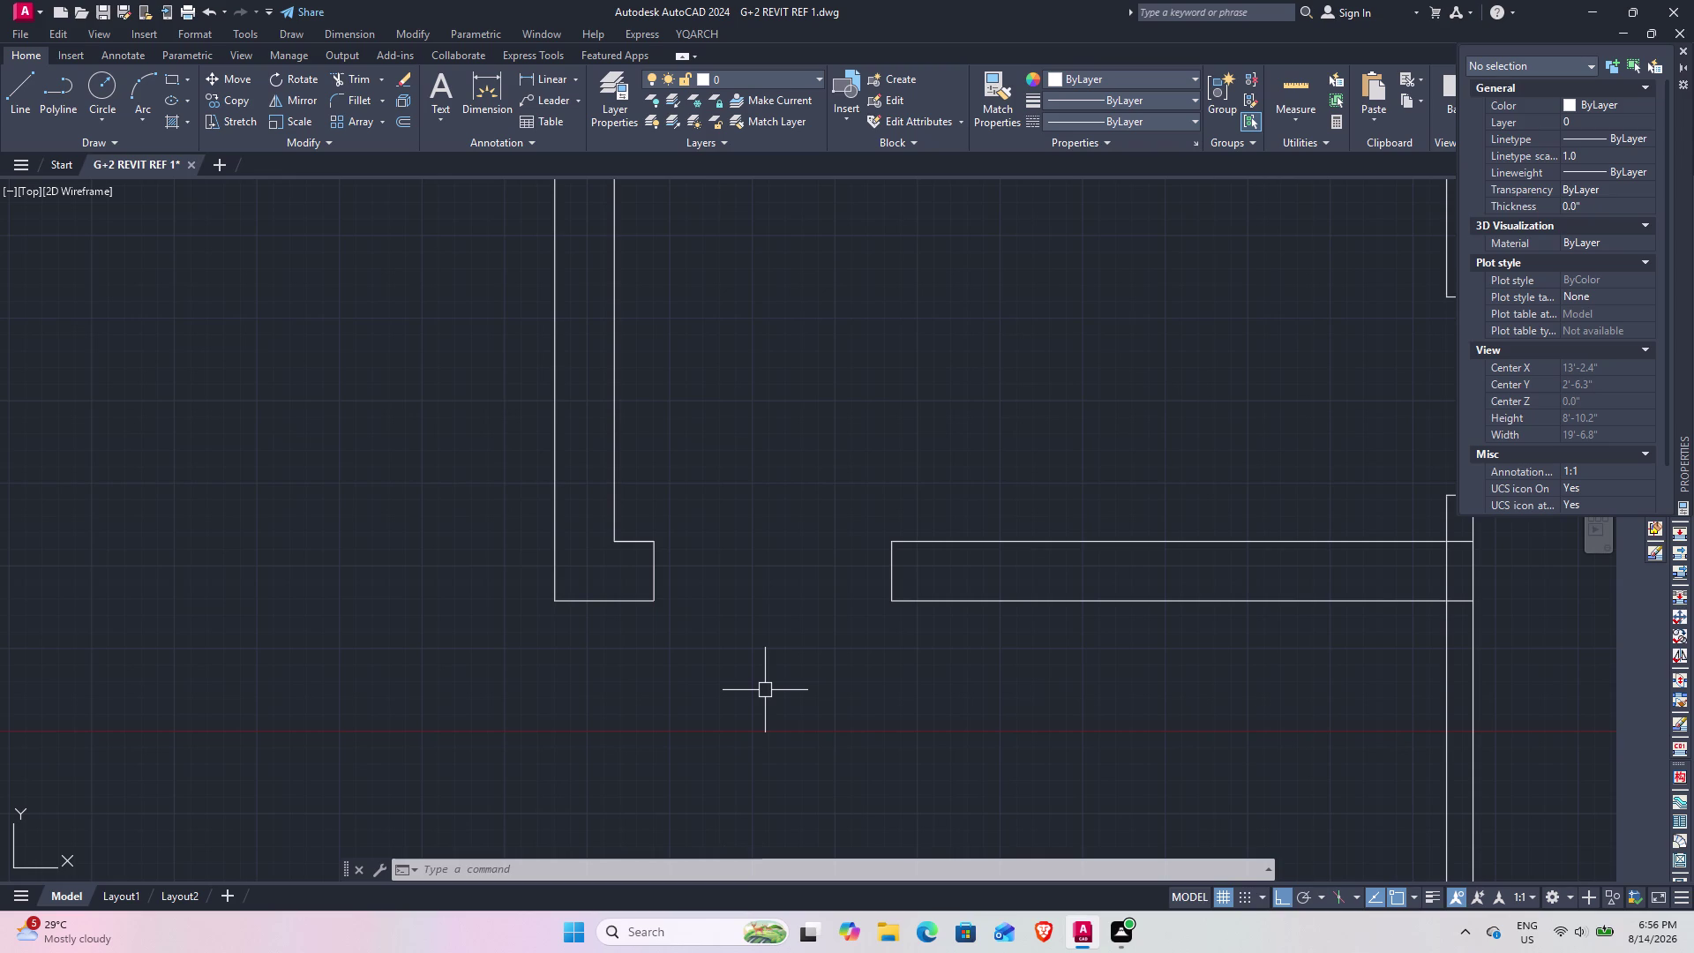
scroll(down, 3)
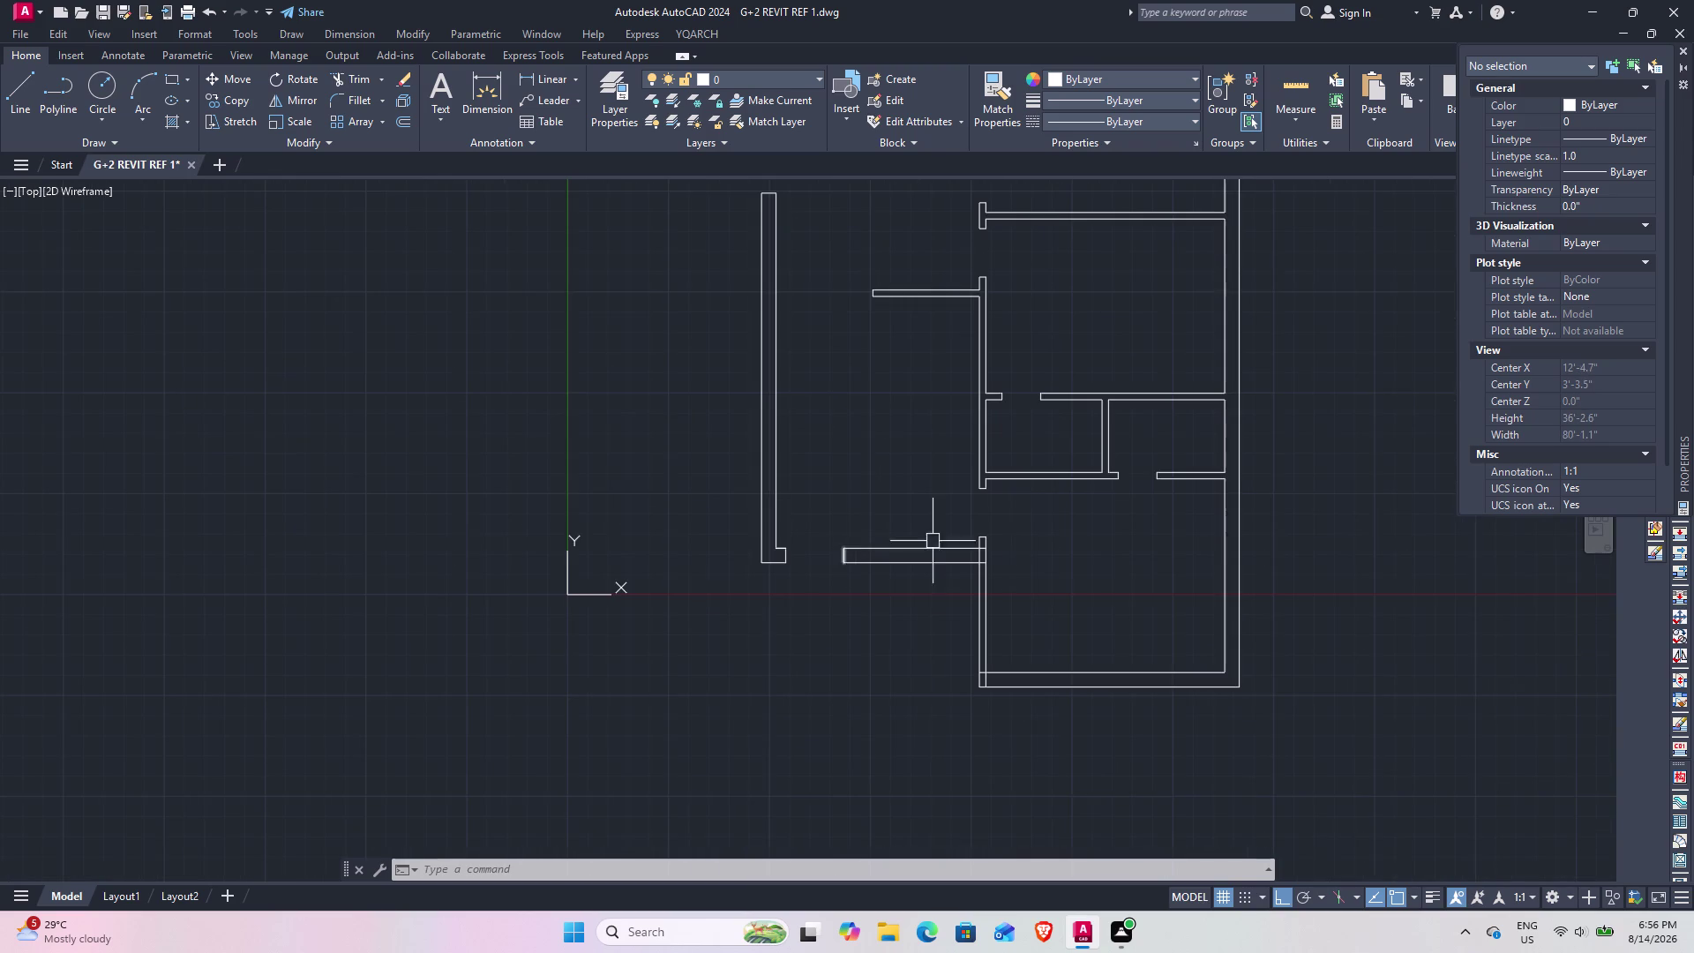
Trim the overlapping wall line at the junction with a fence.
scroll(up, 3)
scroll(up, 3)
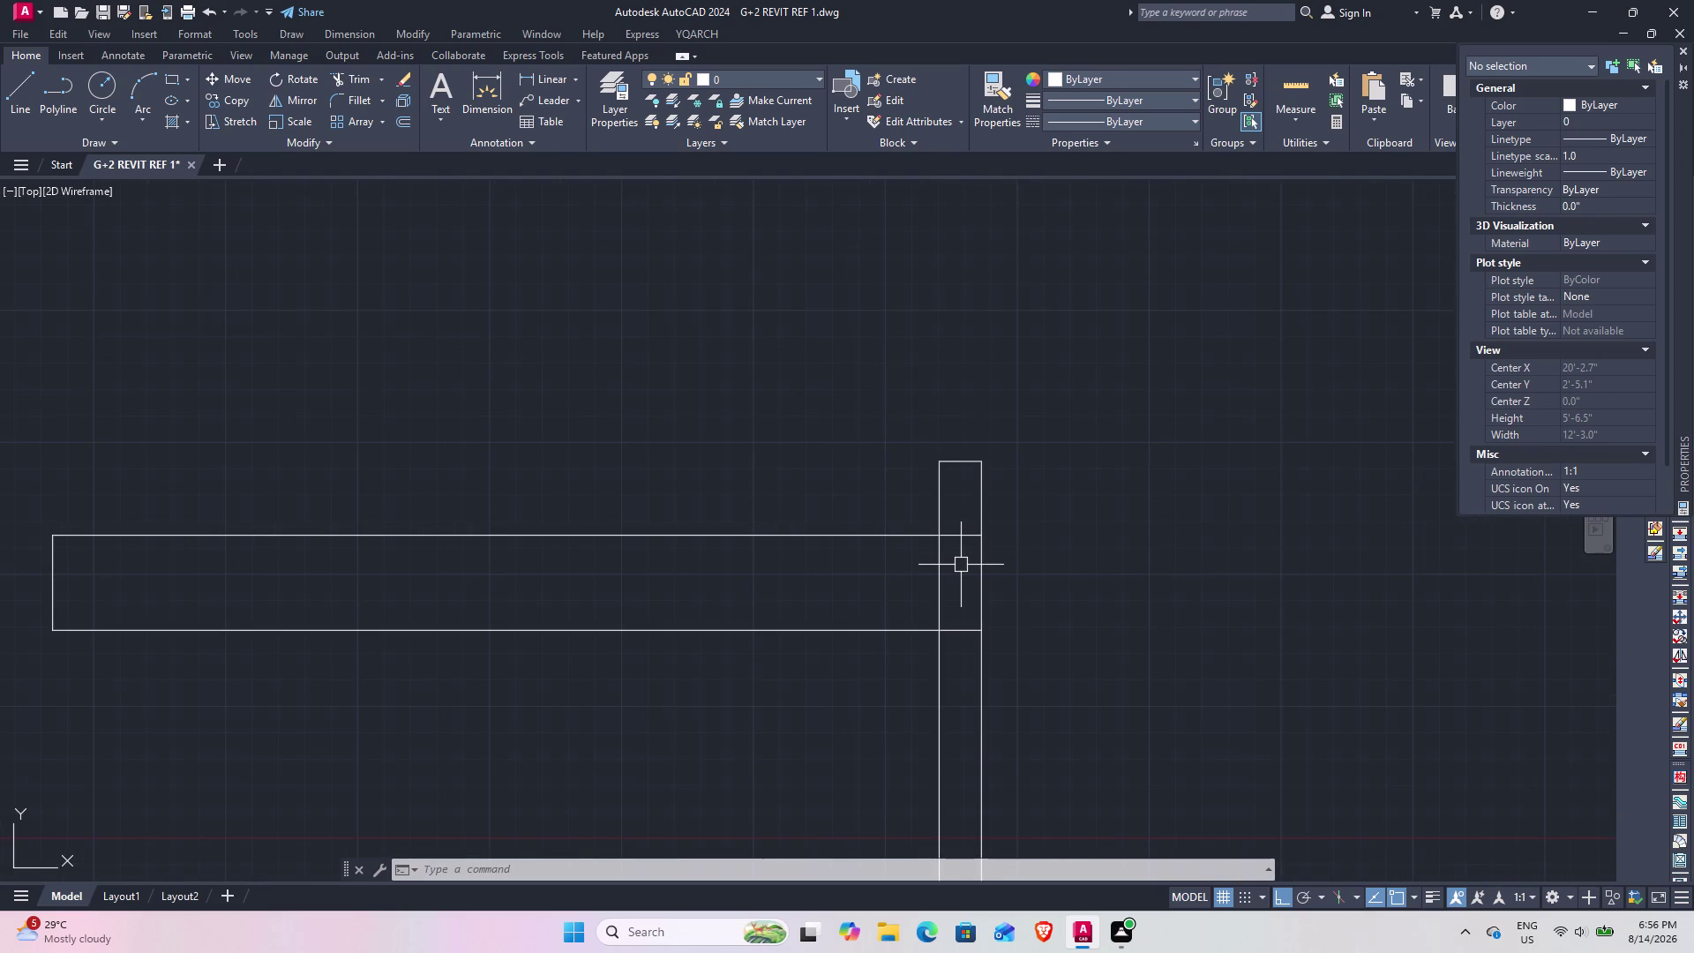
text(tr)
key(space)
click(959, 514)
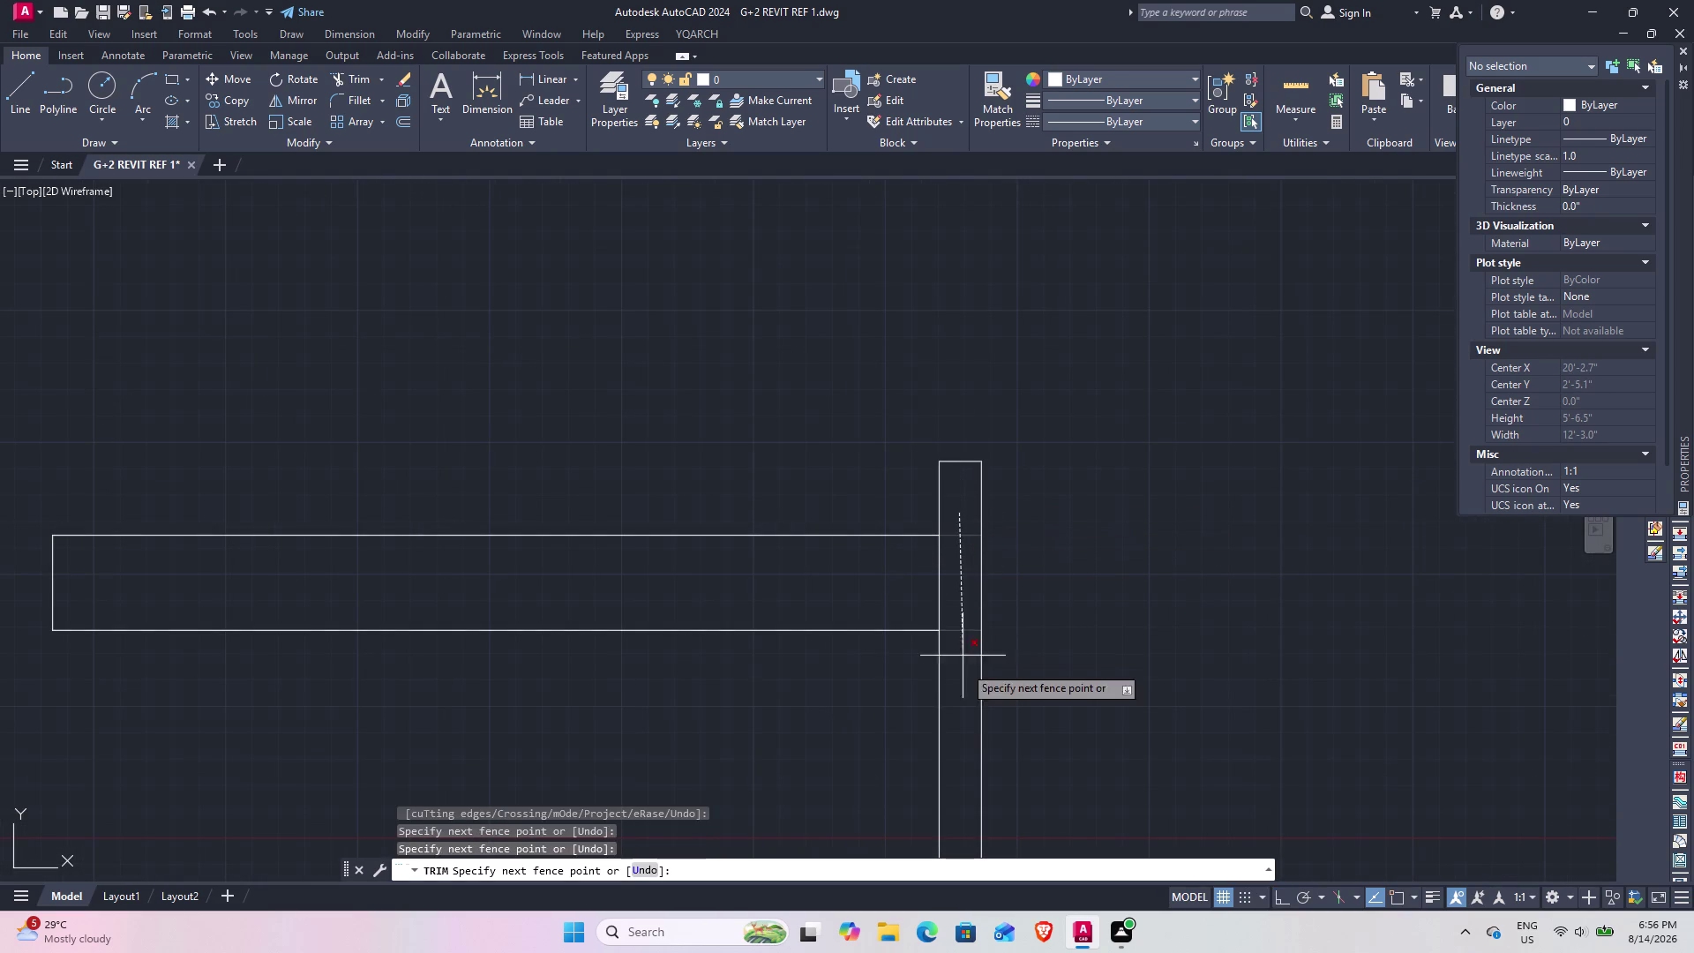
drag(956, 696, 956, 687)
click(935, 581)
Trim away two leftover lines at the plan's bottom corner.
scroll(down, 3)
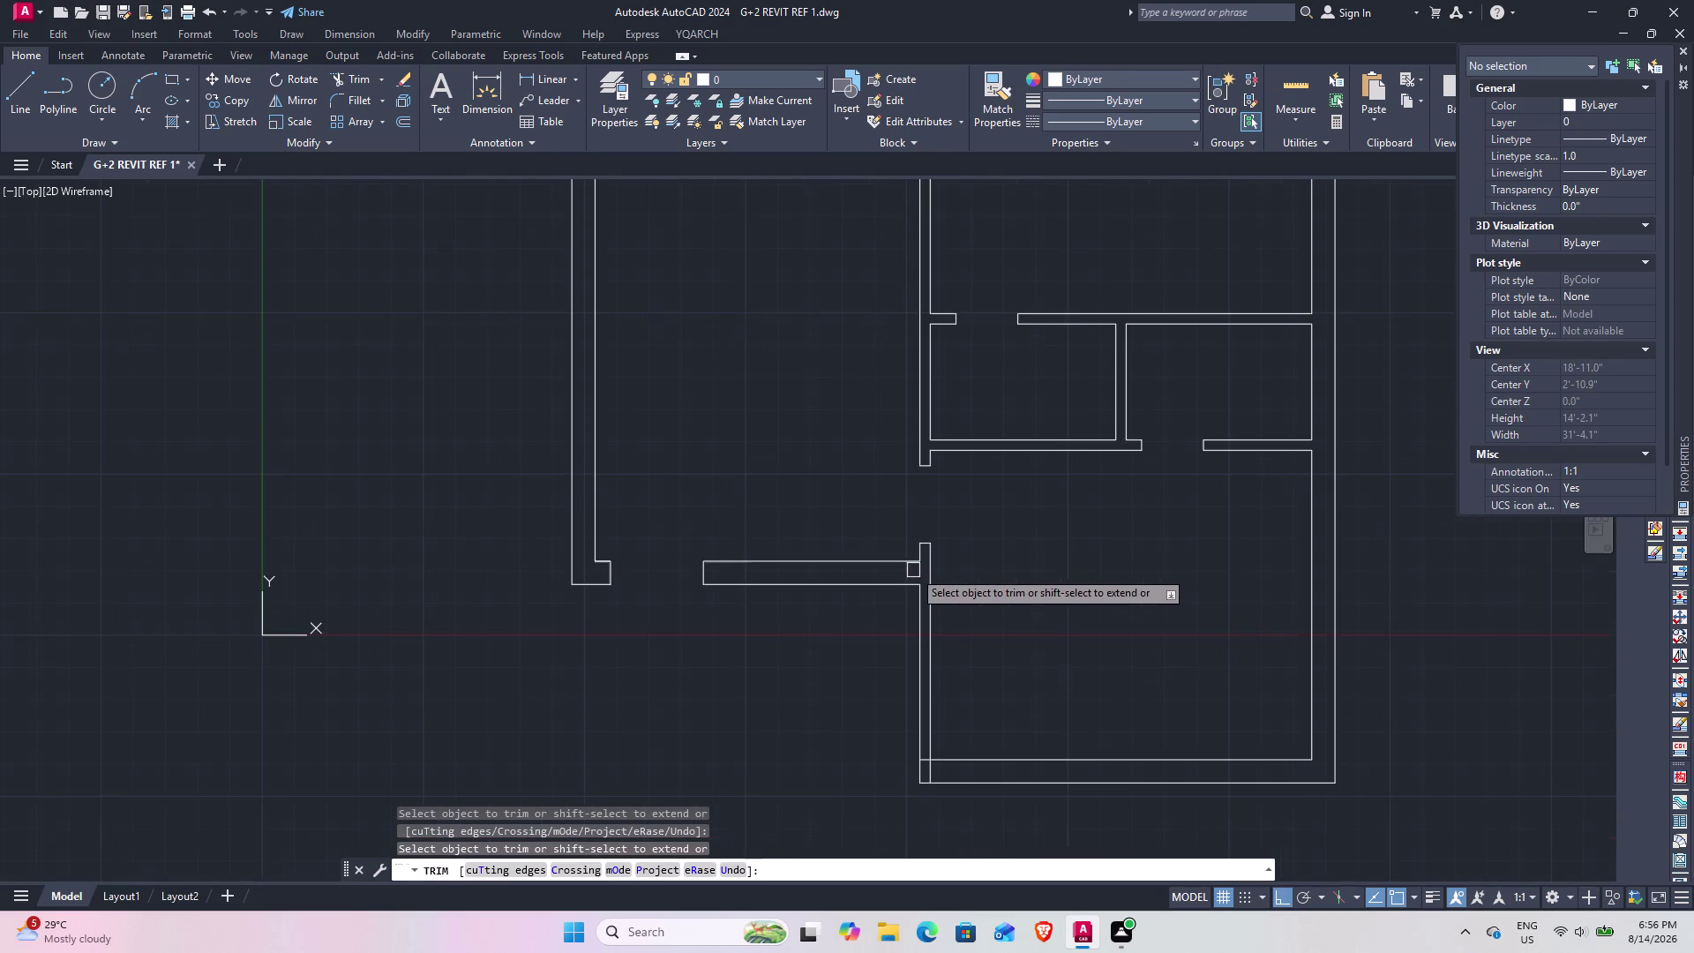
scroll(up, 3)
middle_drag(929, 764, 899, 625)
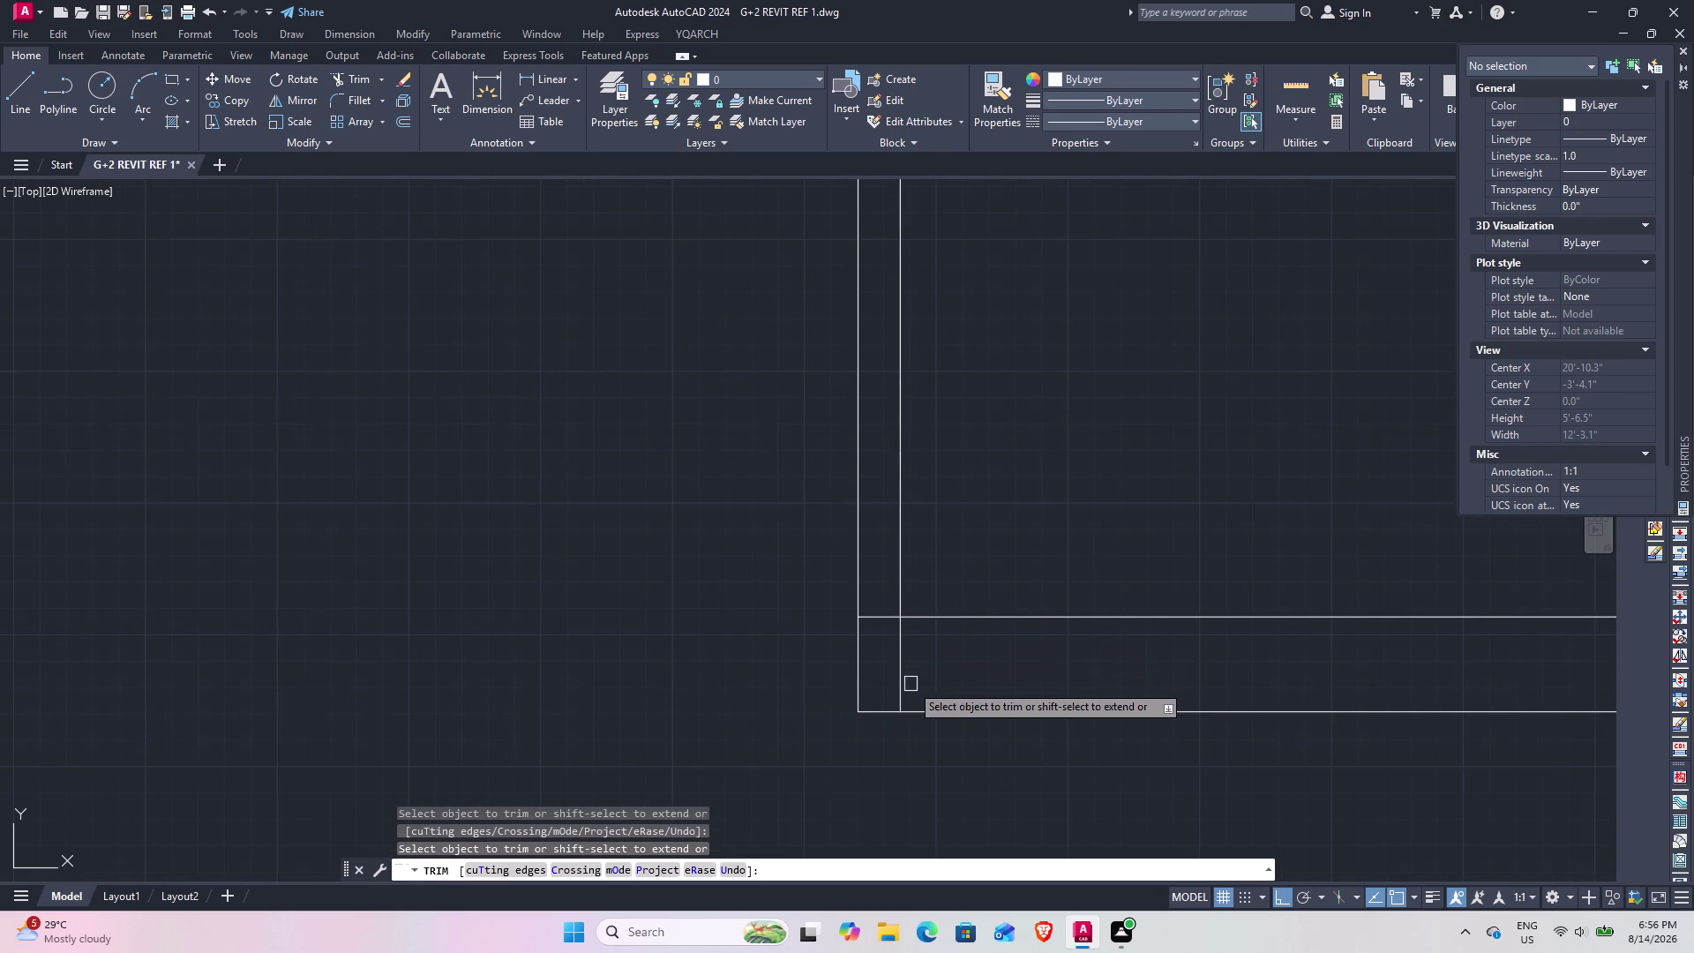
click(905, 672)
click(884, 613)
scroll(down, 3)
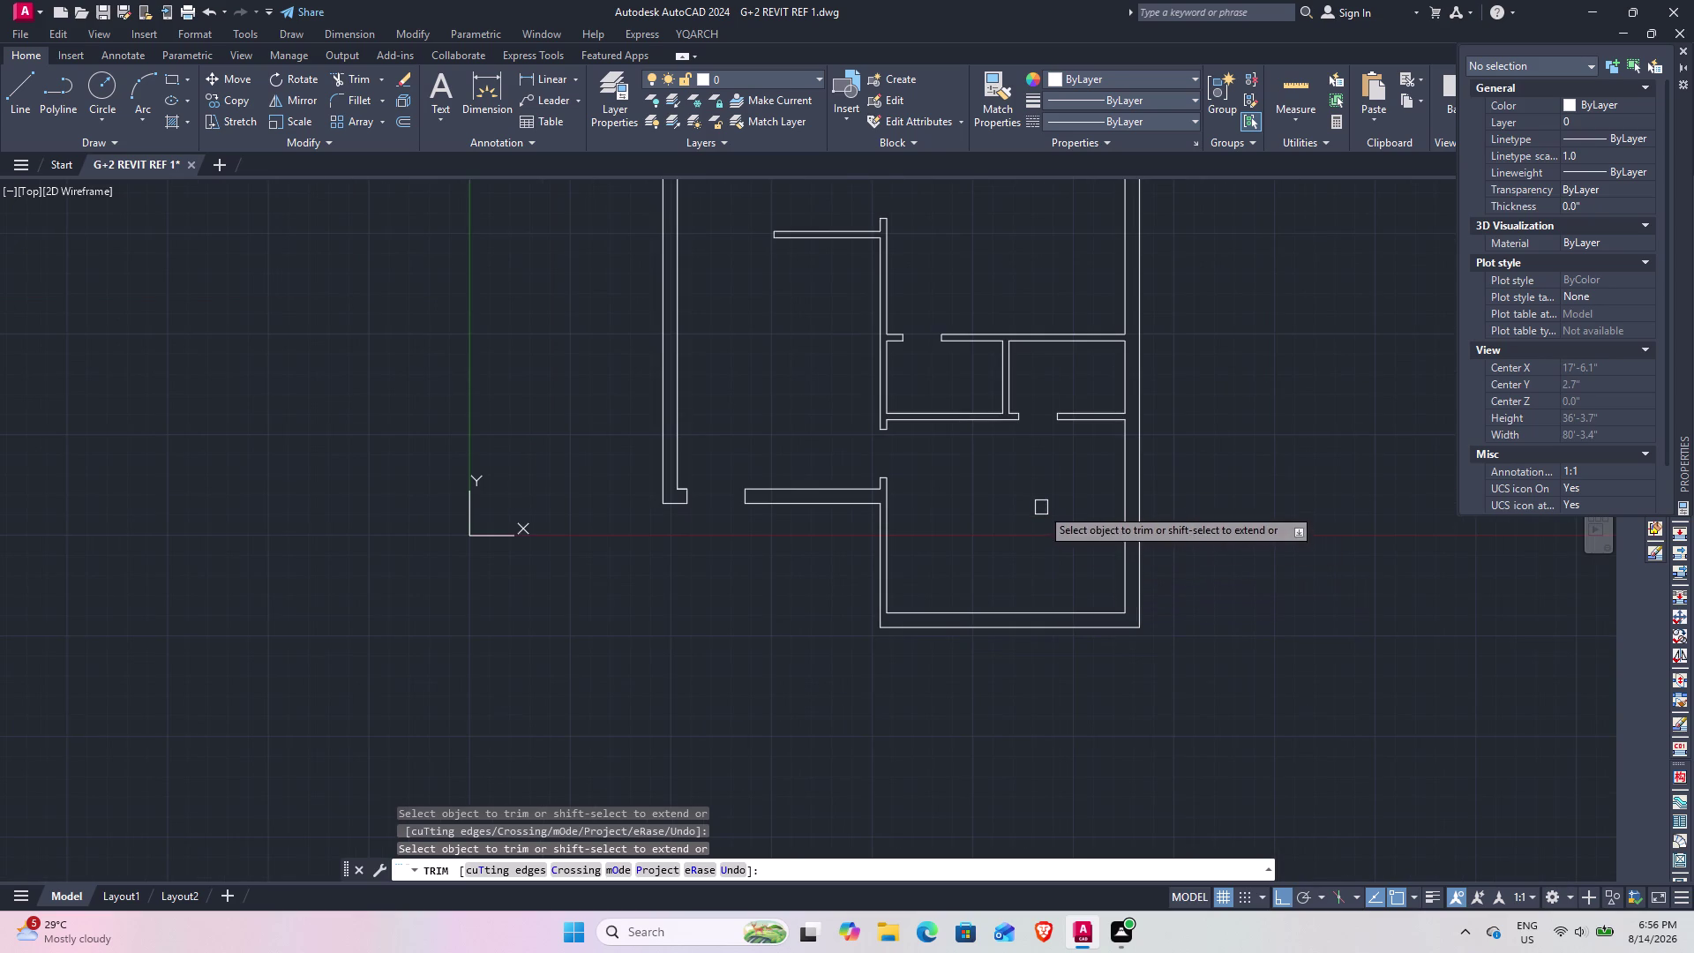
key(Escape)
middle_drag(1005, 494, 969, 616)
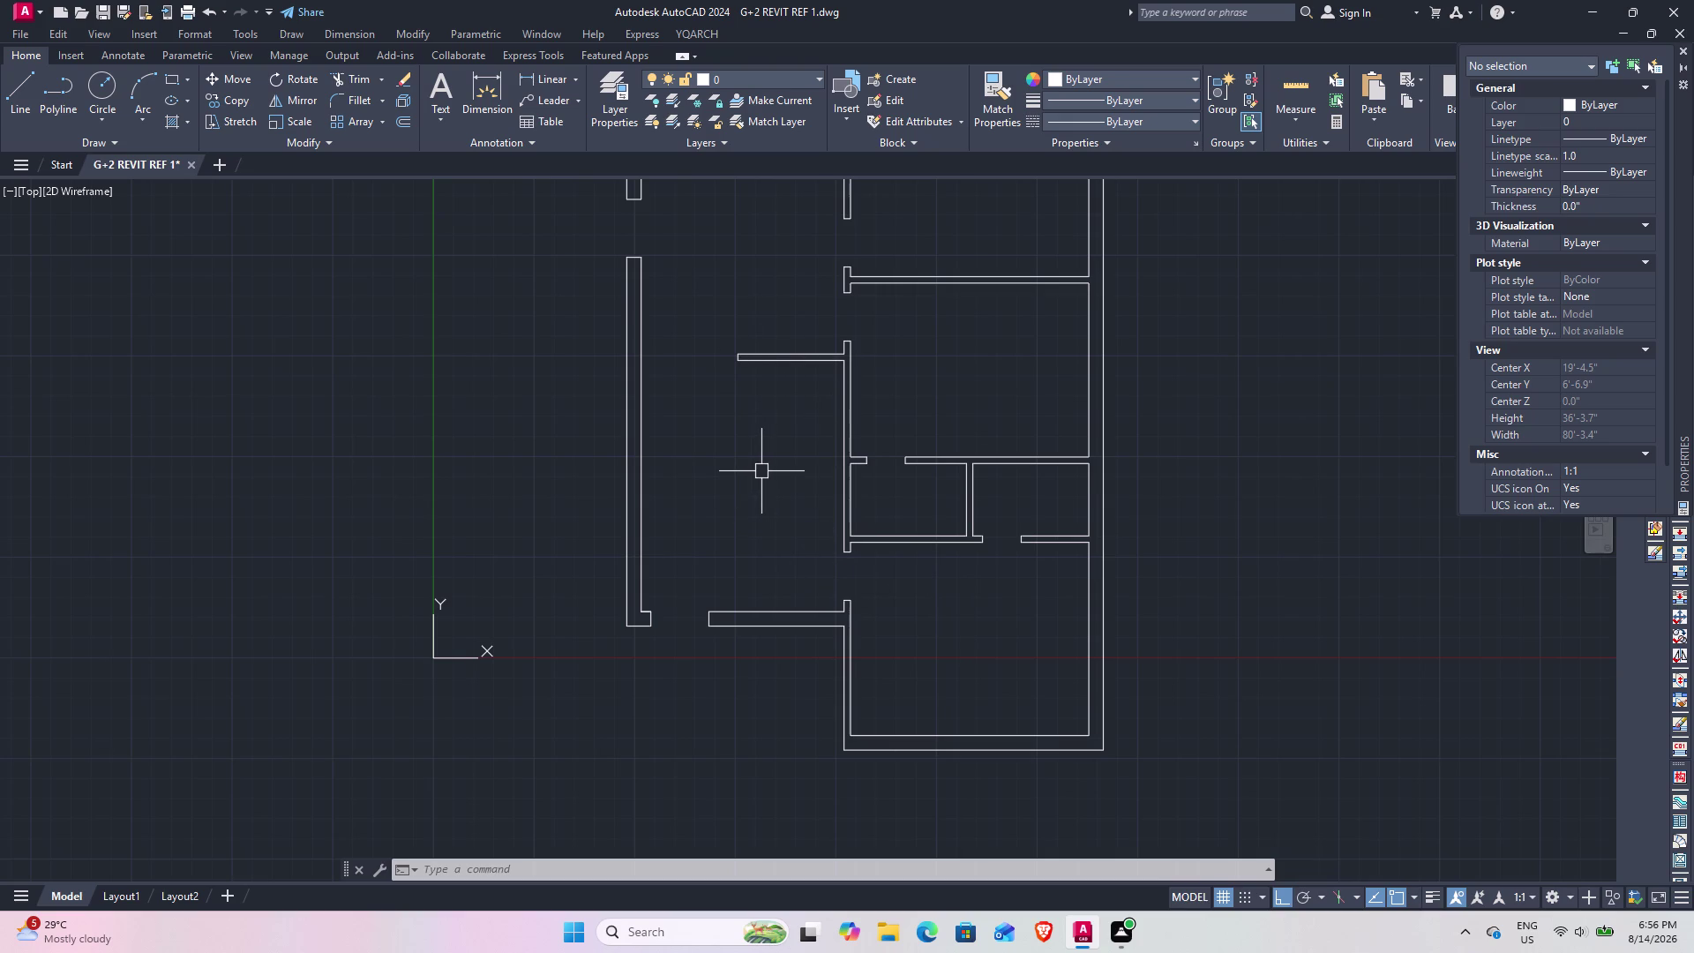
Start another trim, recentre the plan, then cancel it.
text(tr)
key(space)
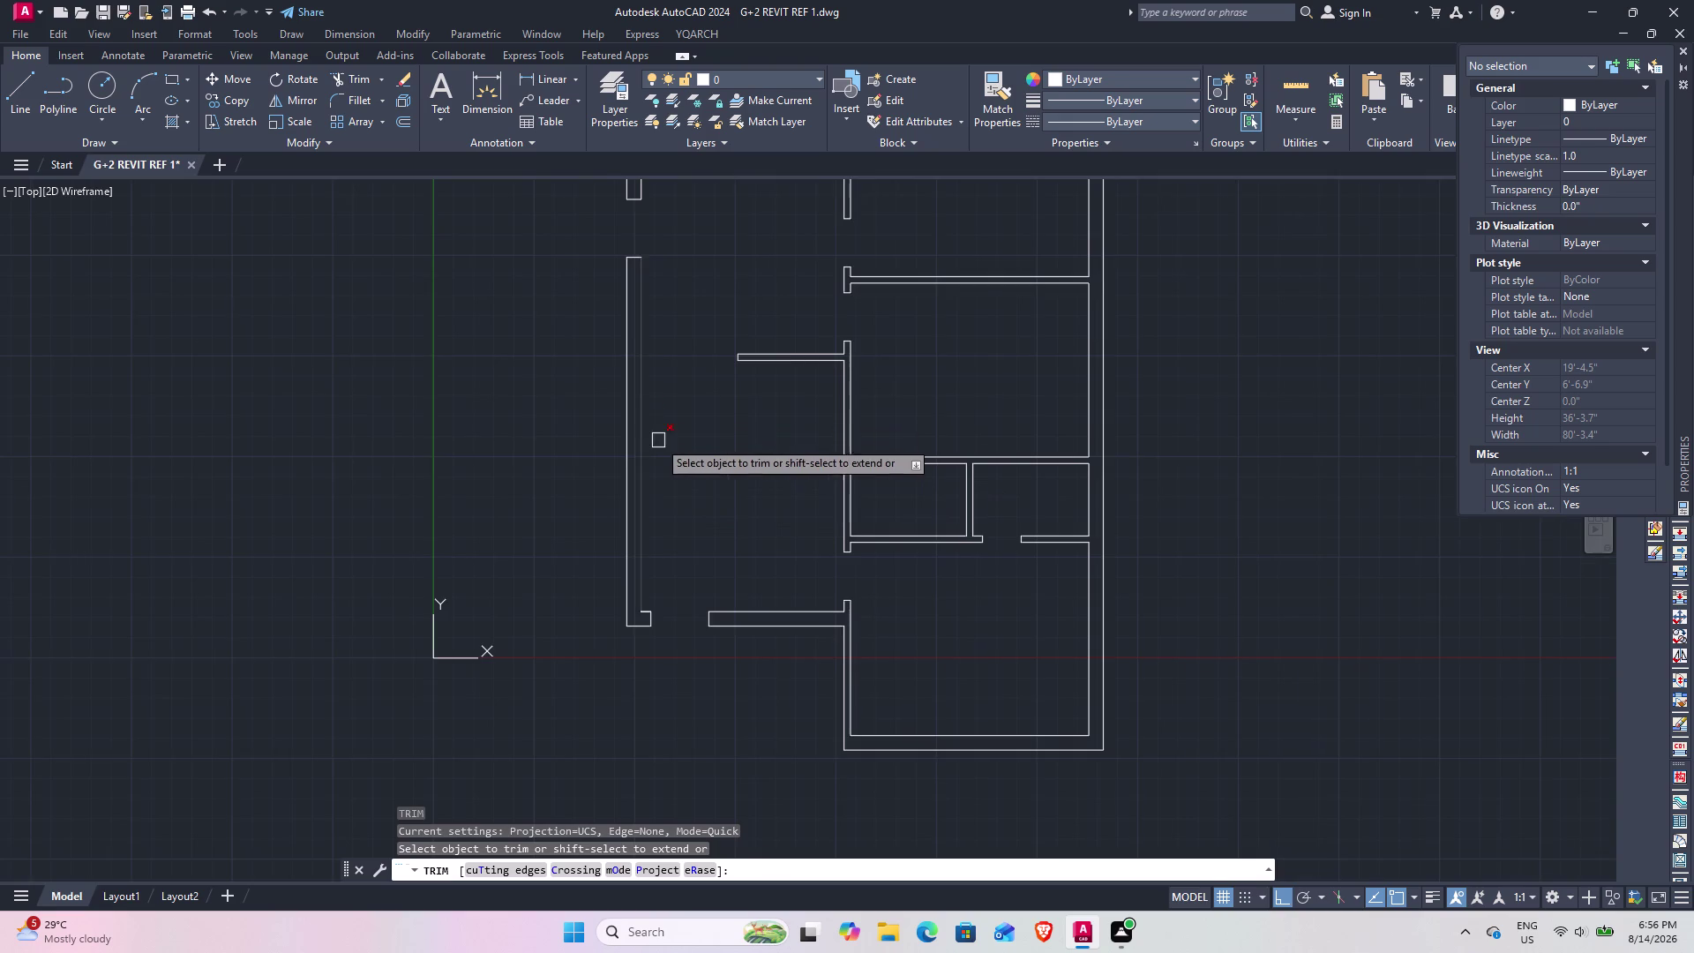
middle_drag(667, 457, 677, 520)
key(Escape)
Open Tool Palettes (TP) and insert the Door - Imperial sample left of the plan.
text(t)
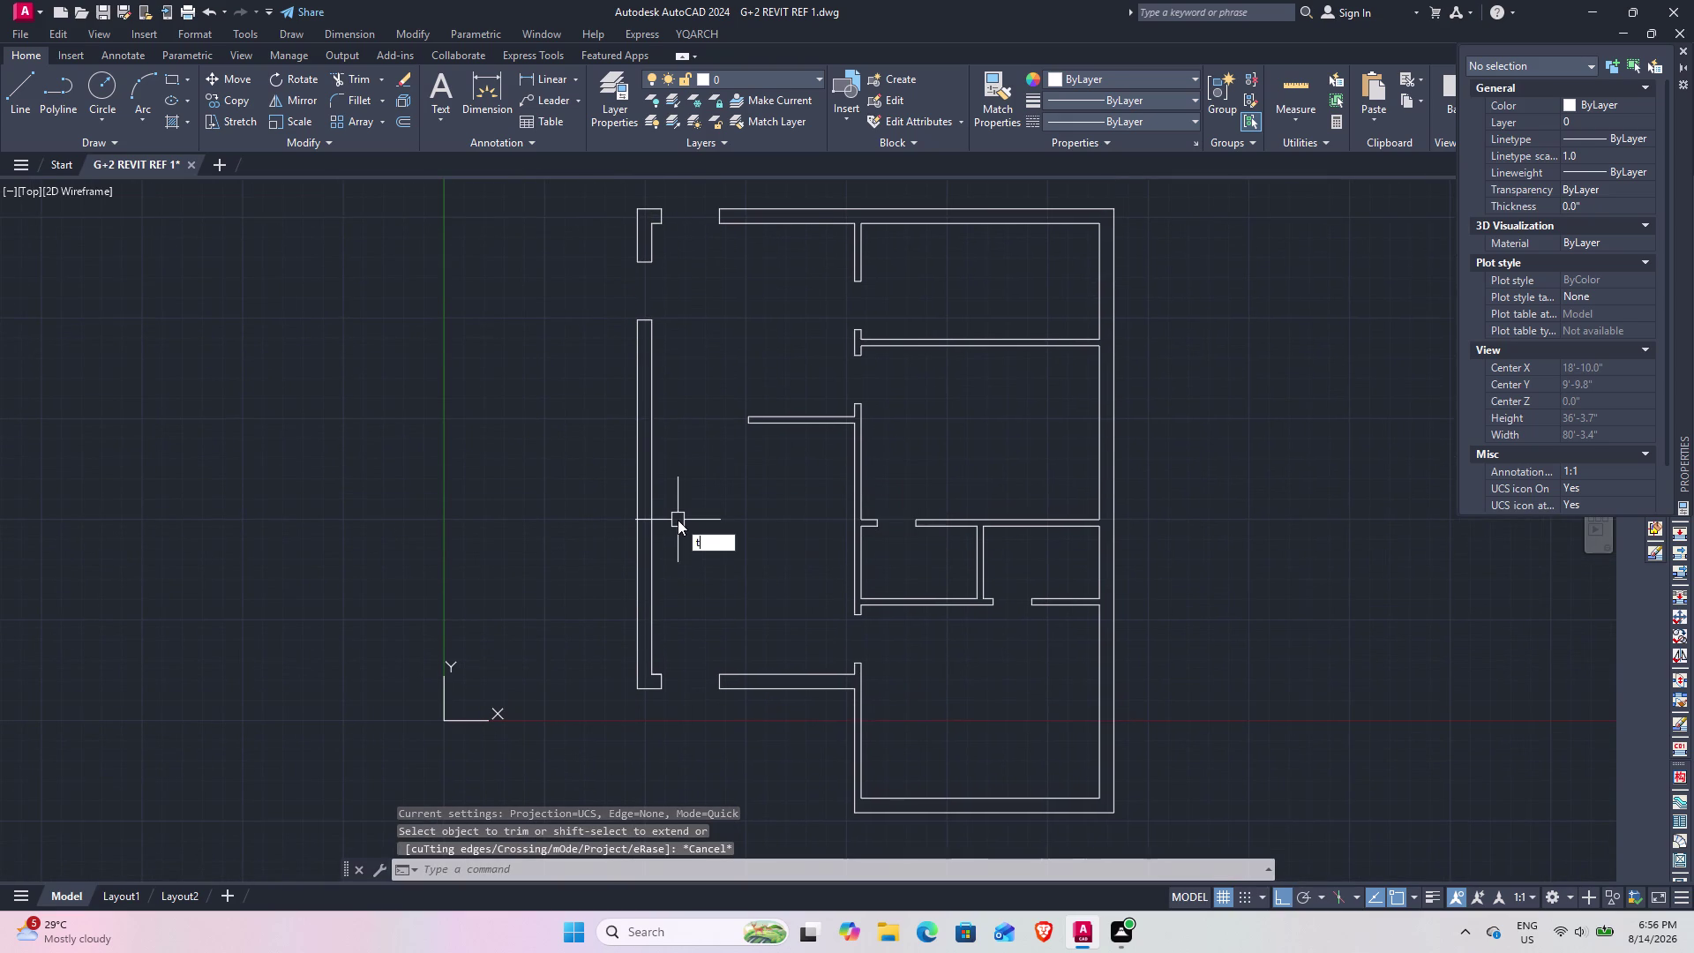
text(p)
key(space)
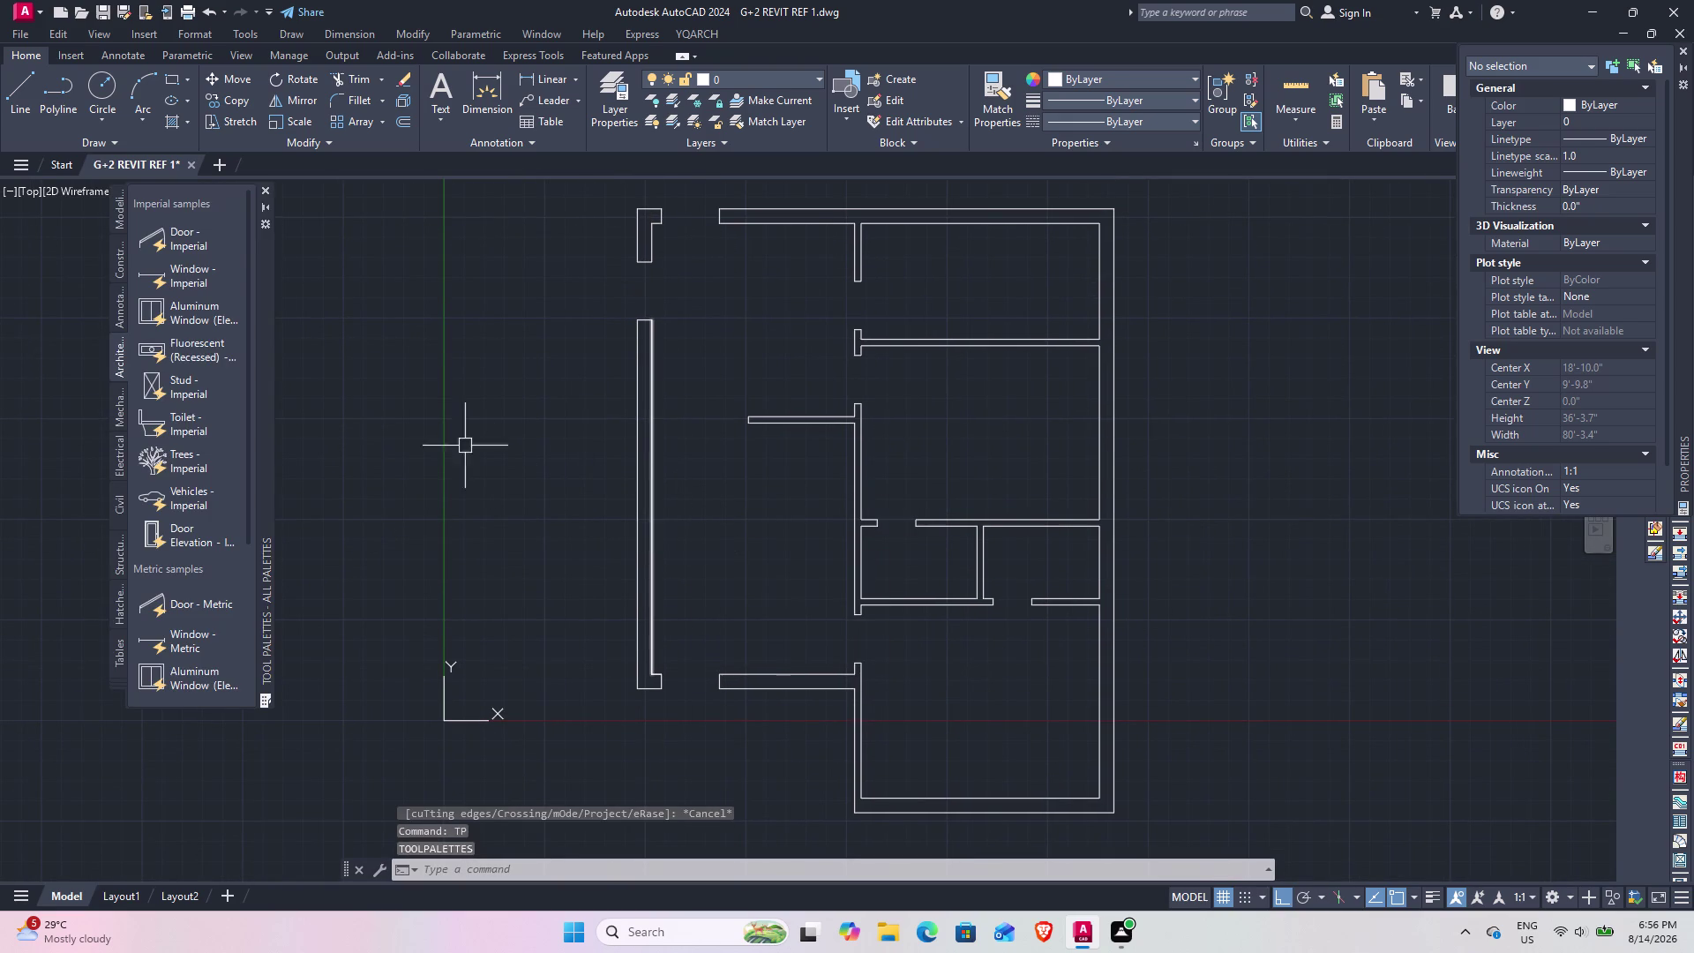
click(186, 228)
click(548, 521)
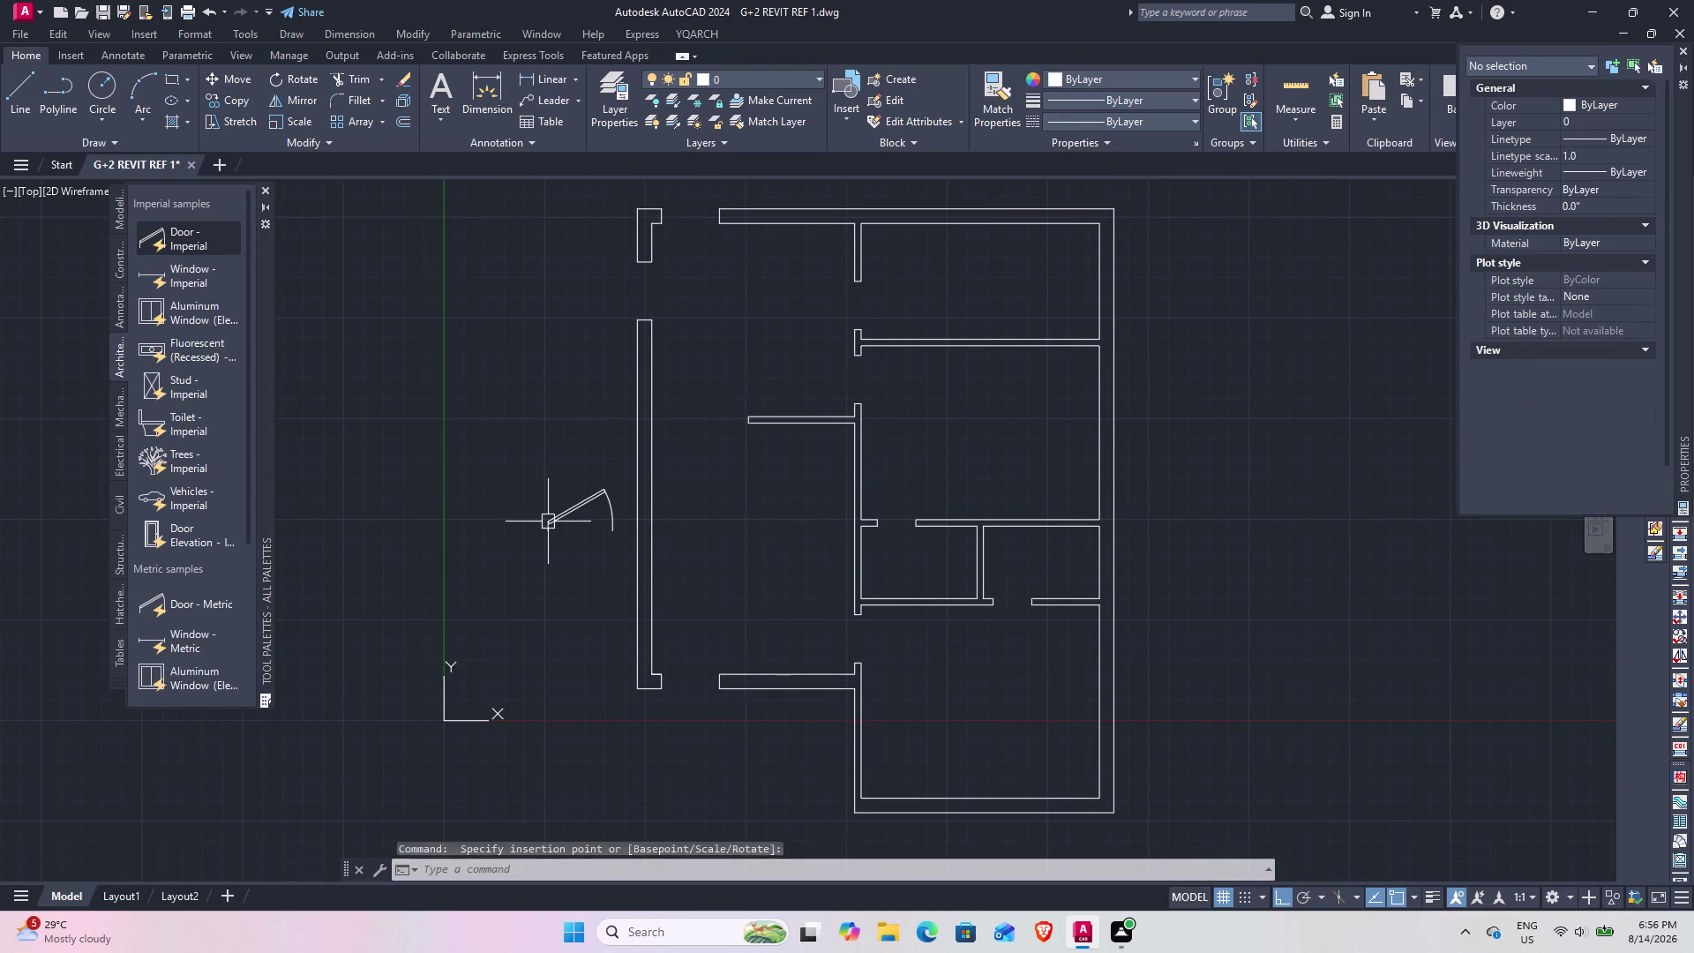
key(Escape)
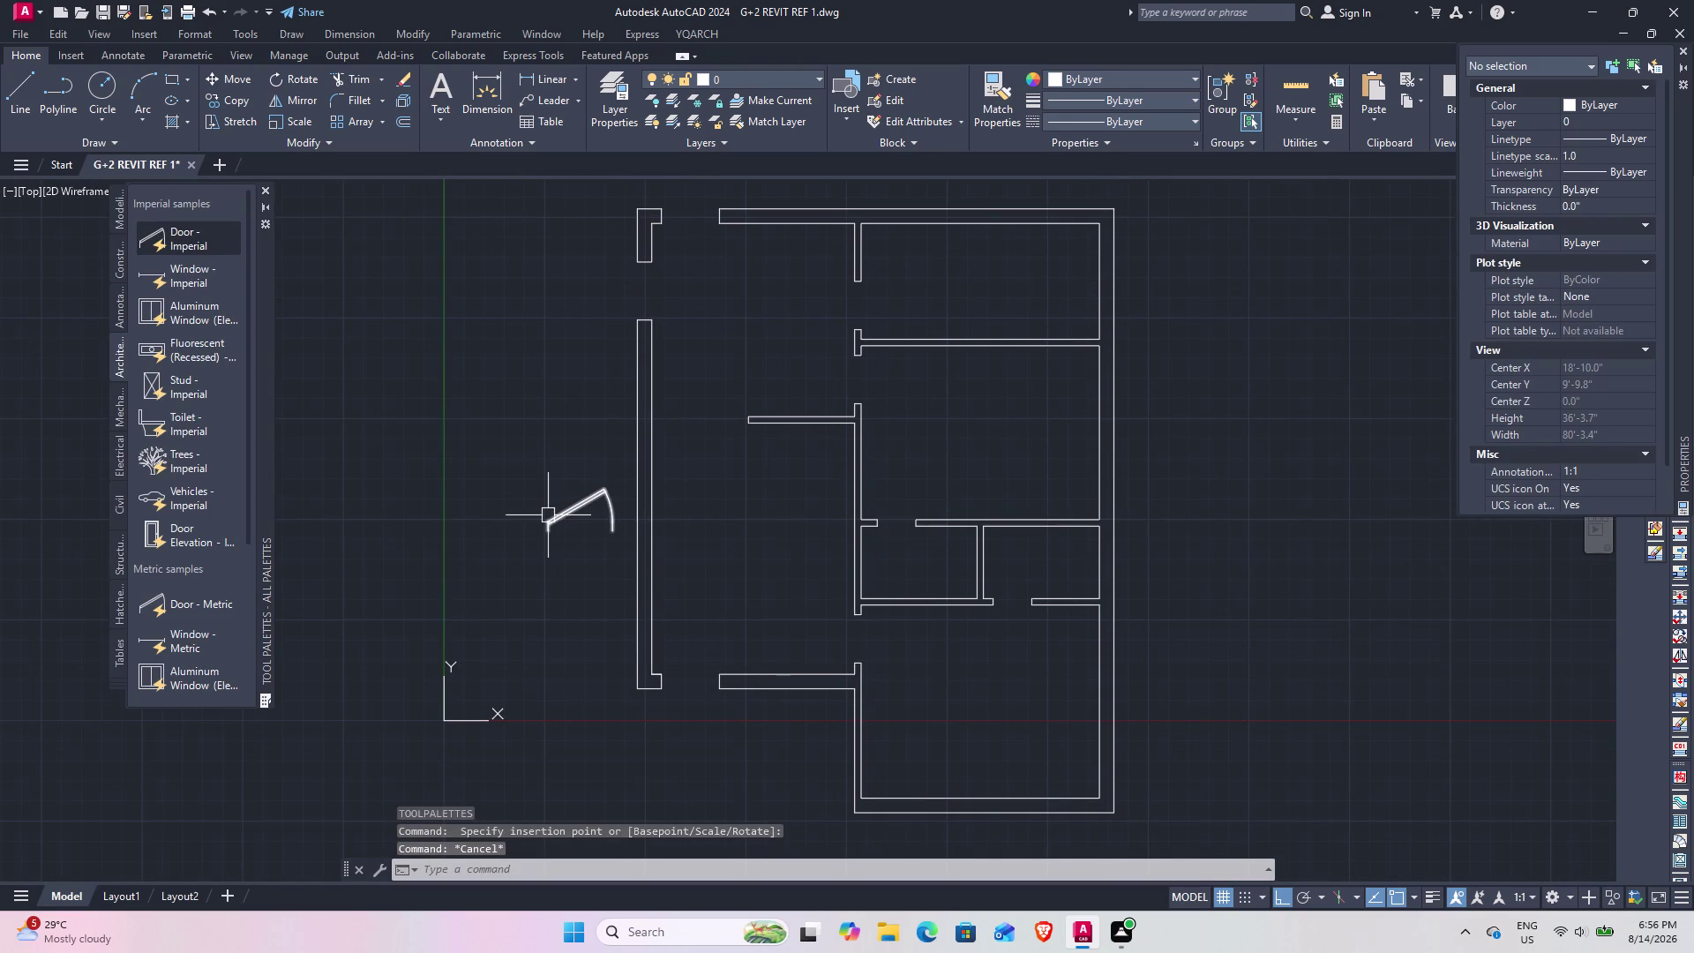
Insert the Window - Imperial sample left of the plan.
click(173, 273)
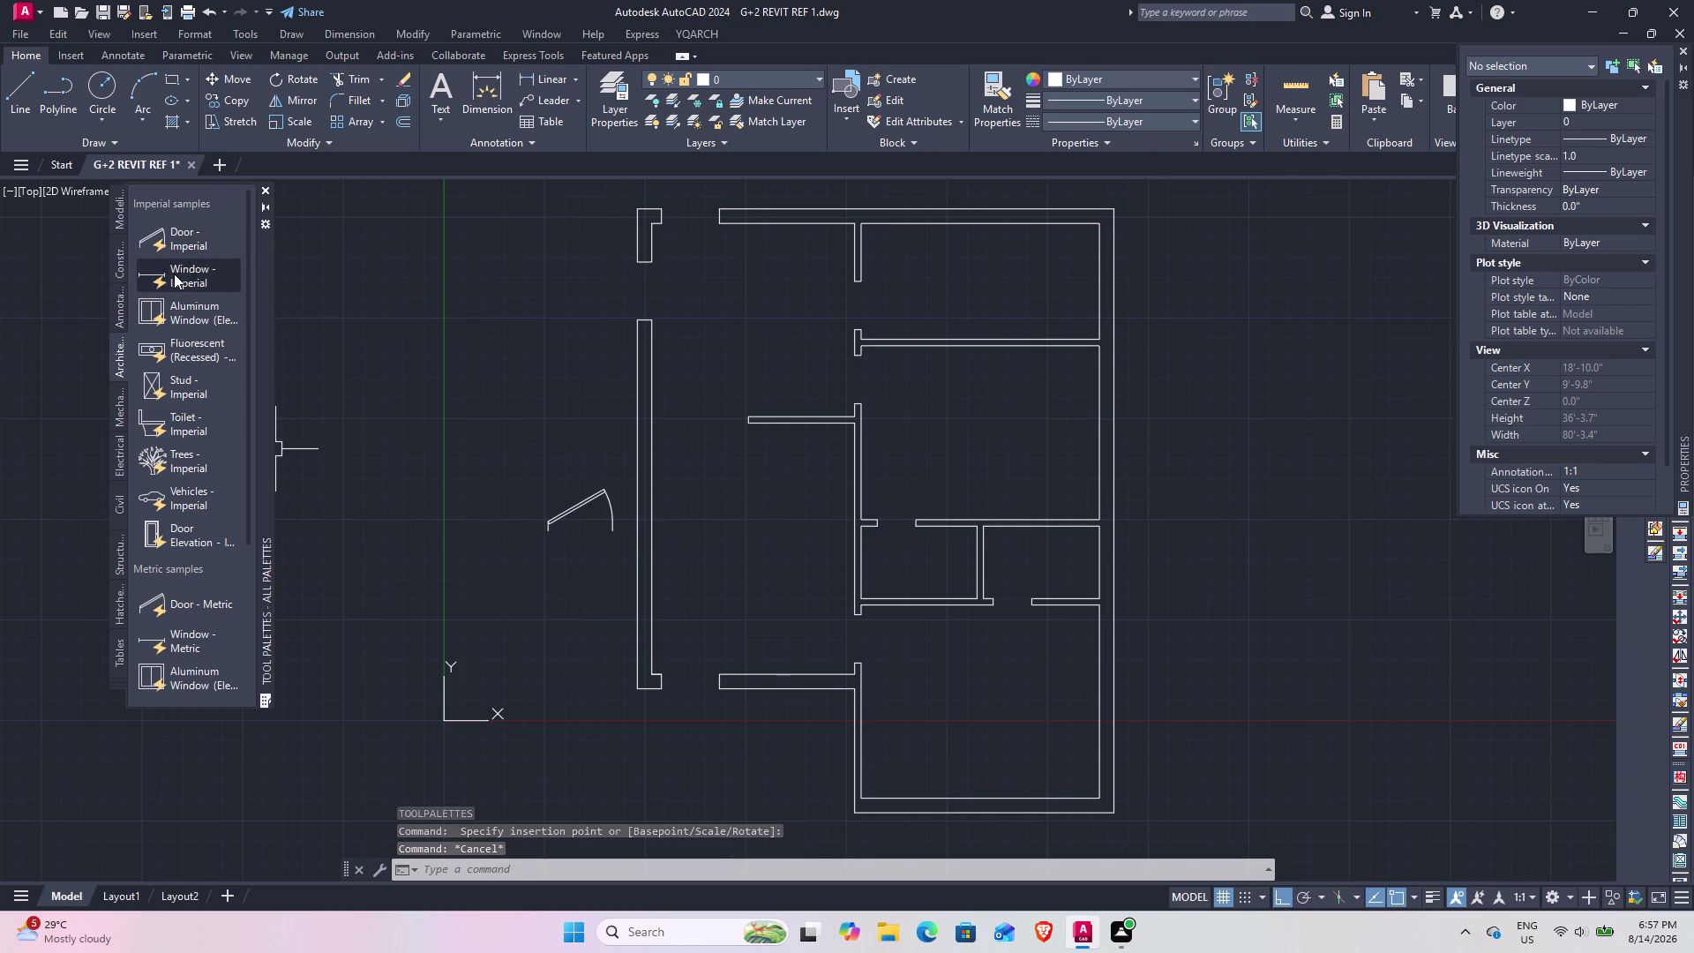
click(546, 439)
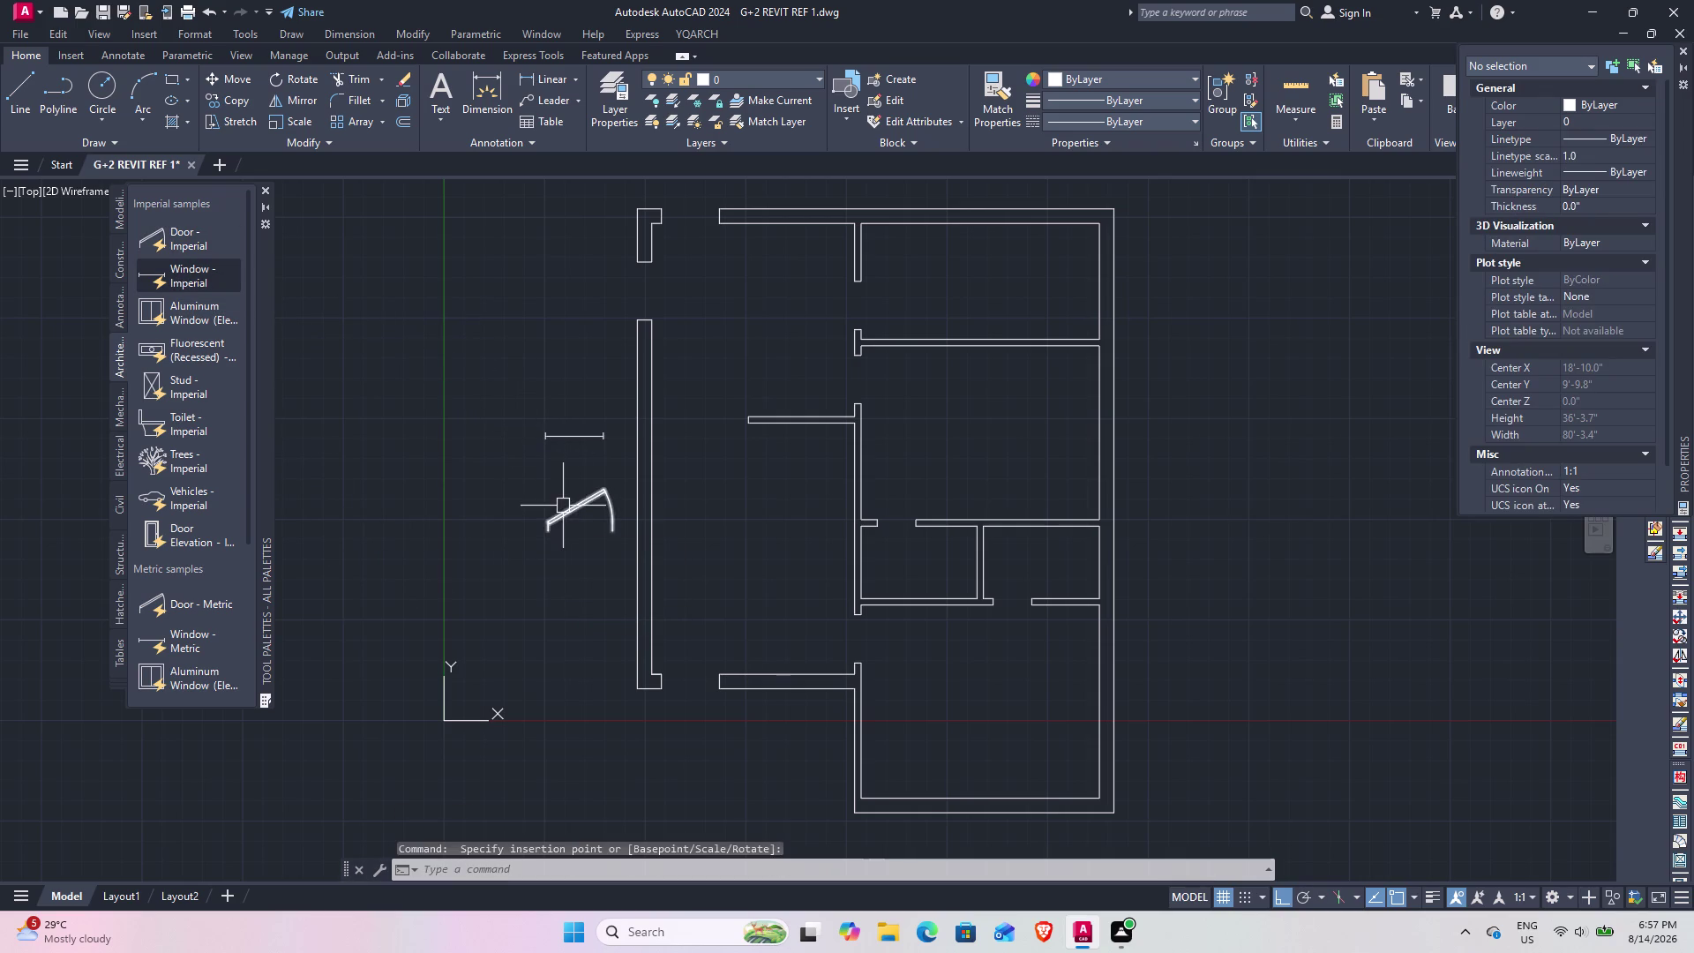
click(264, 191)
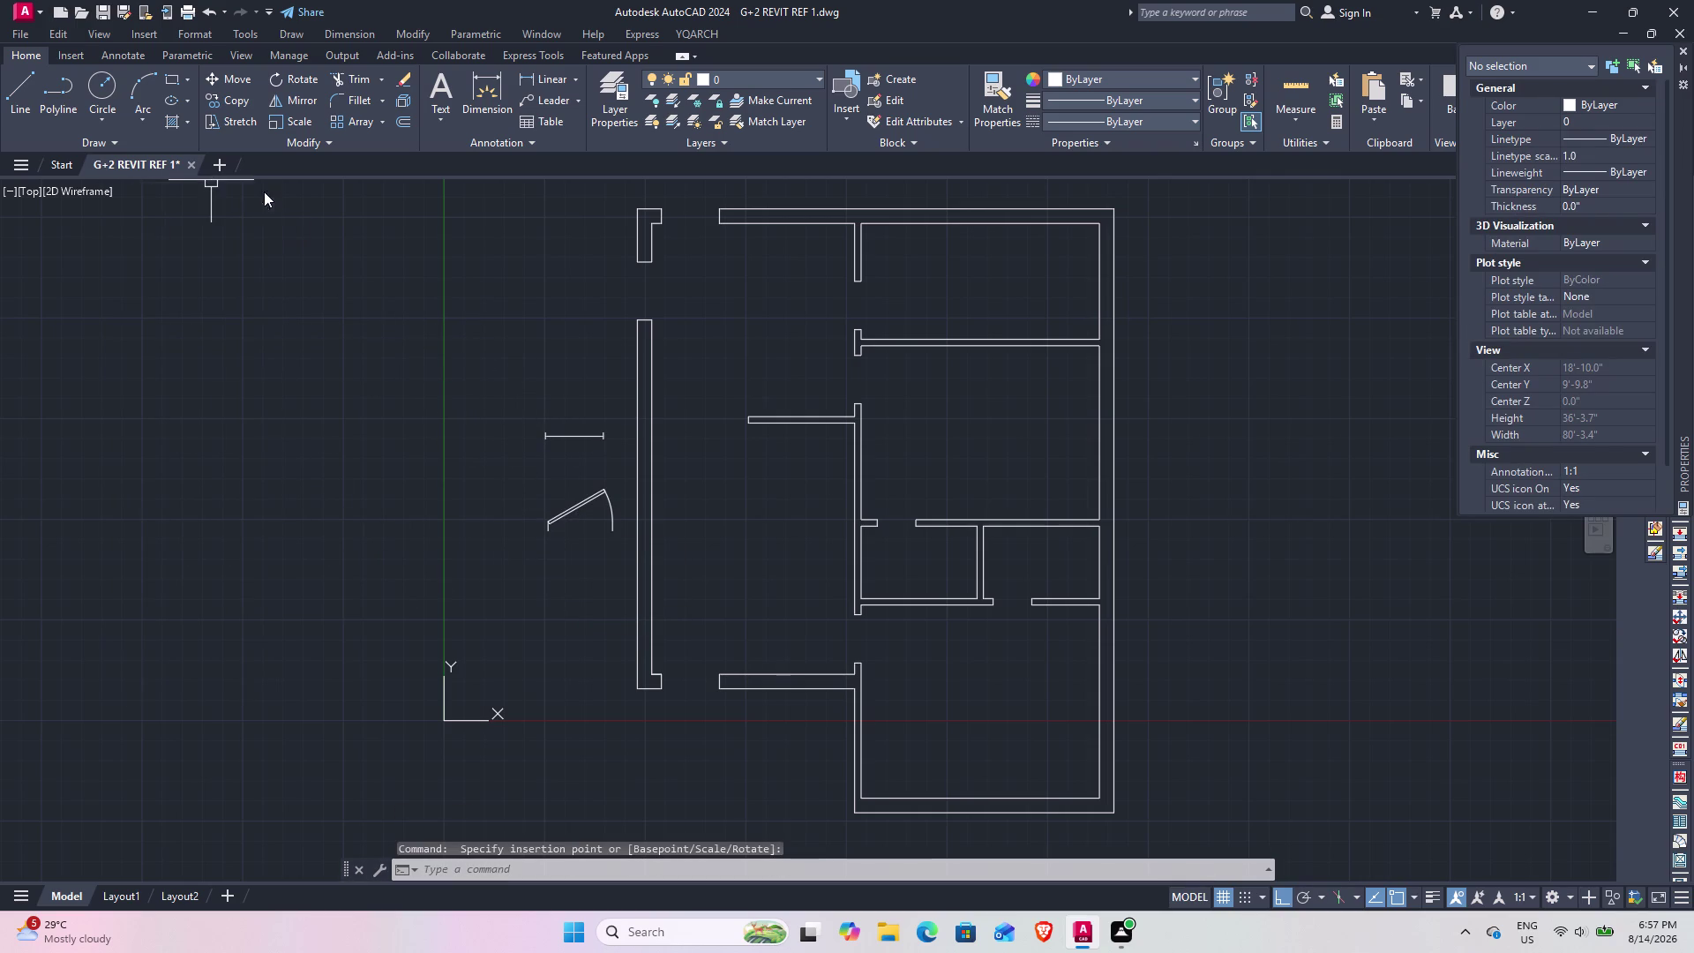
click(585, 508)
Set the sample door's swing to Open 90°.
click(542, 499)
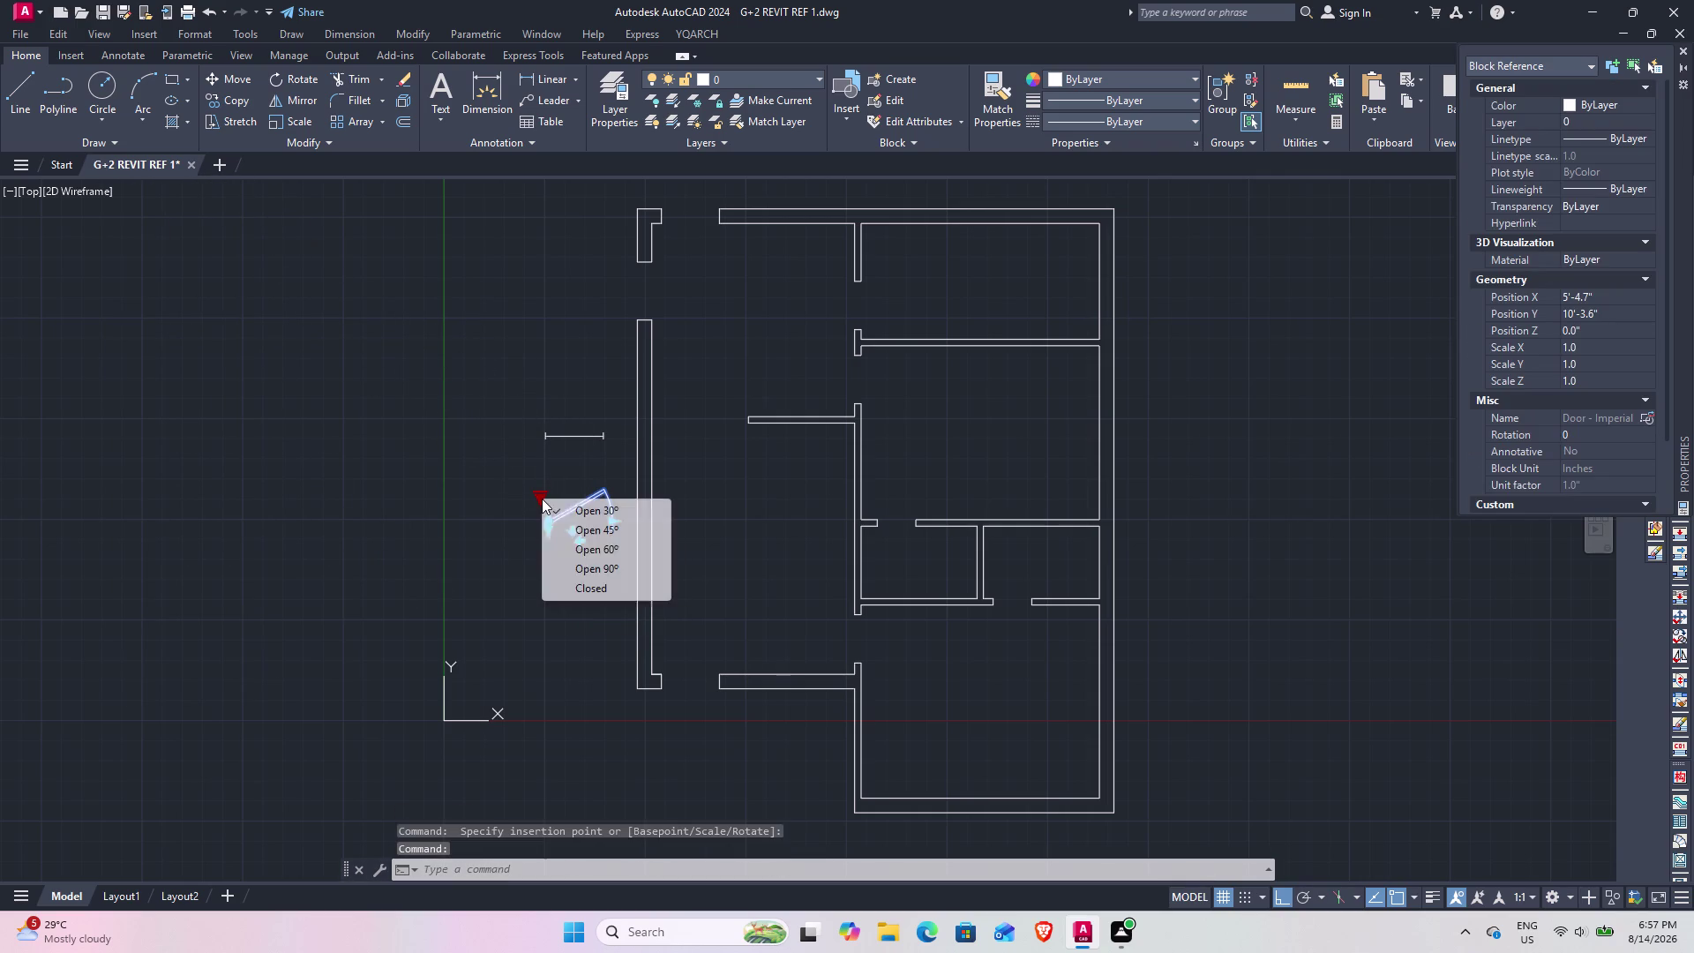
click(594, 566)
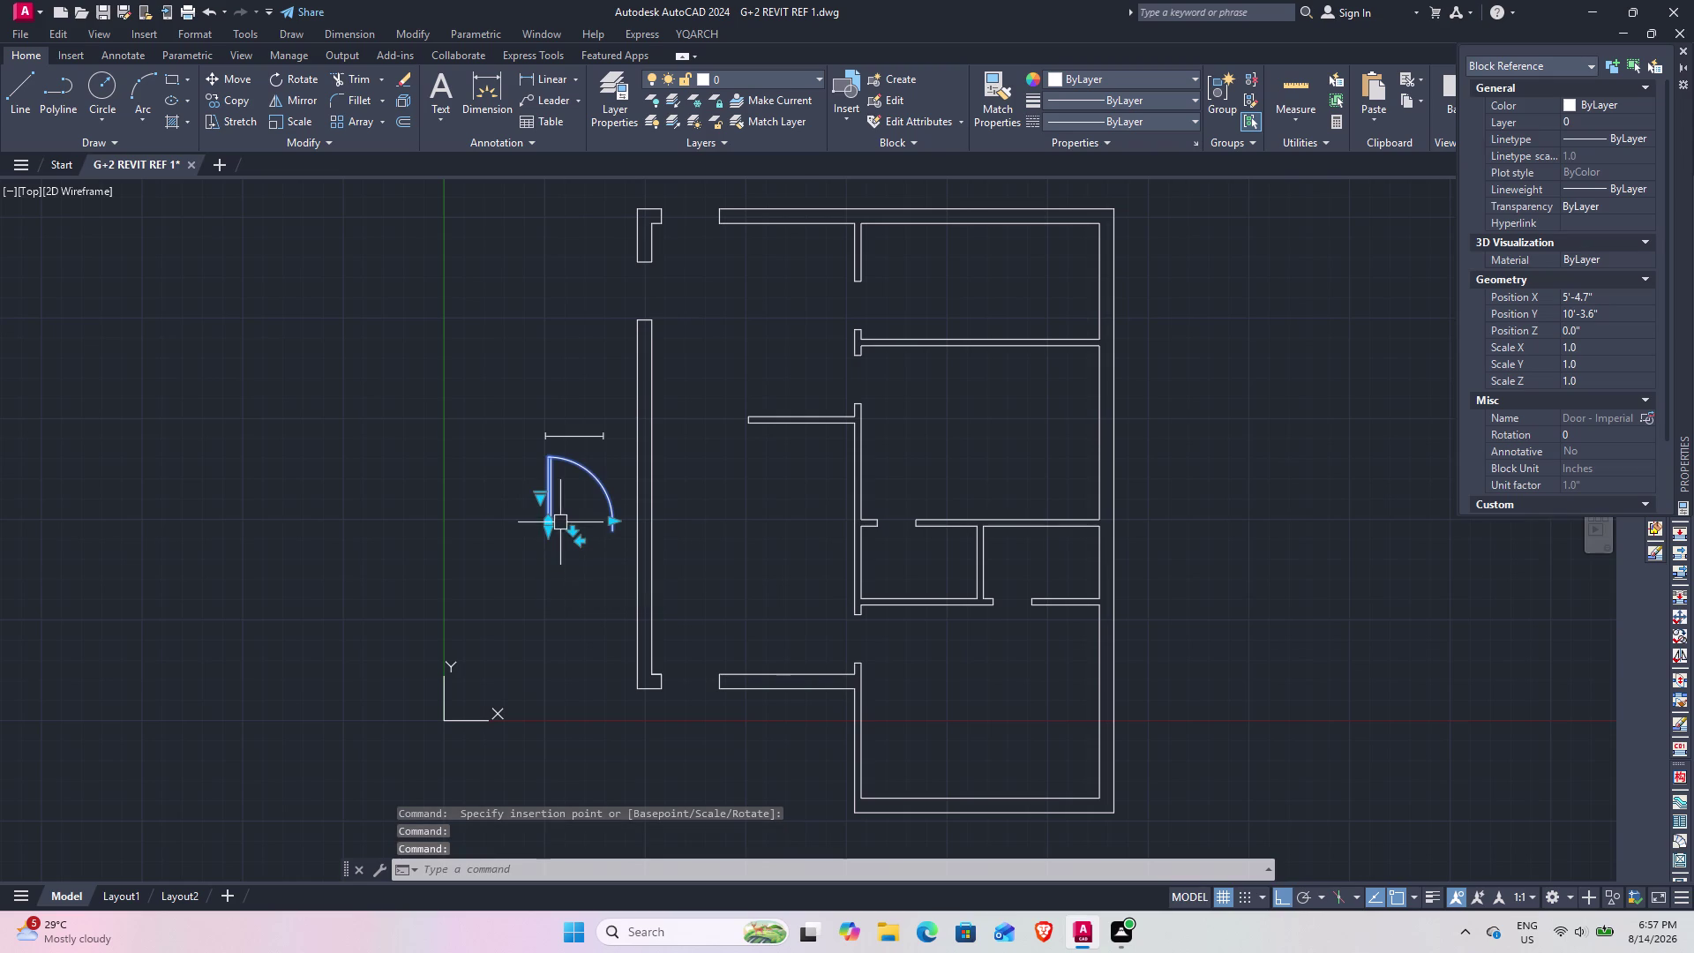
scroll(up, 3)
middle_drag(554, 518, 533, 463)
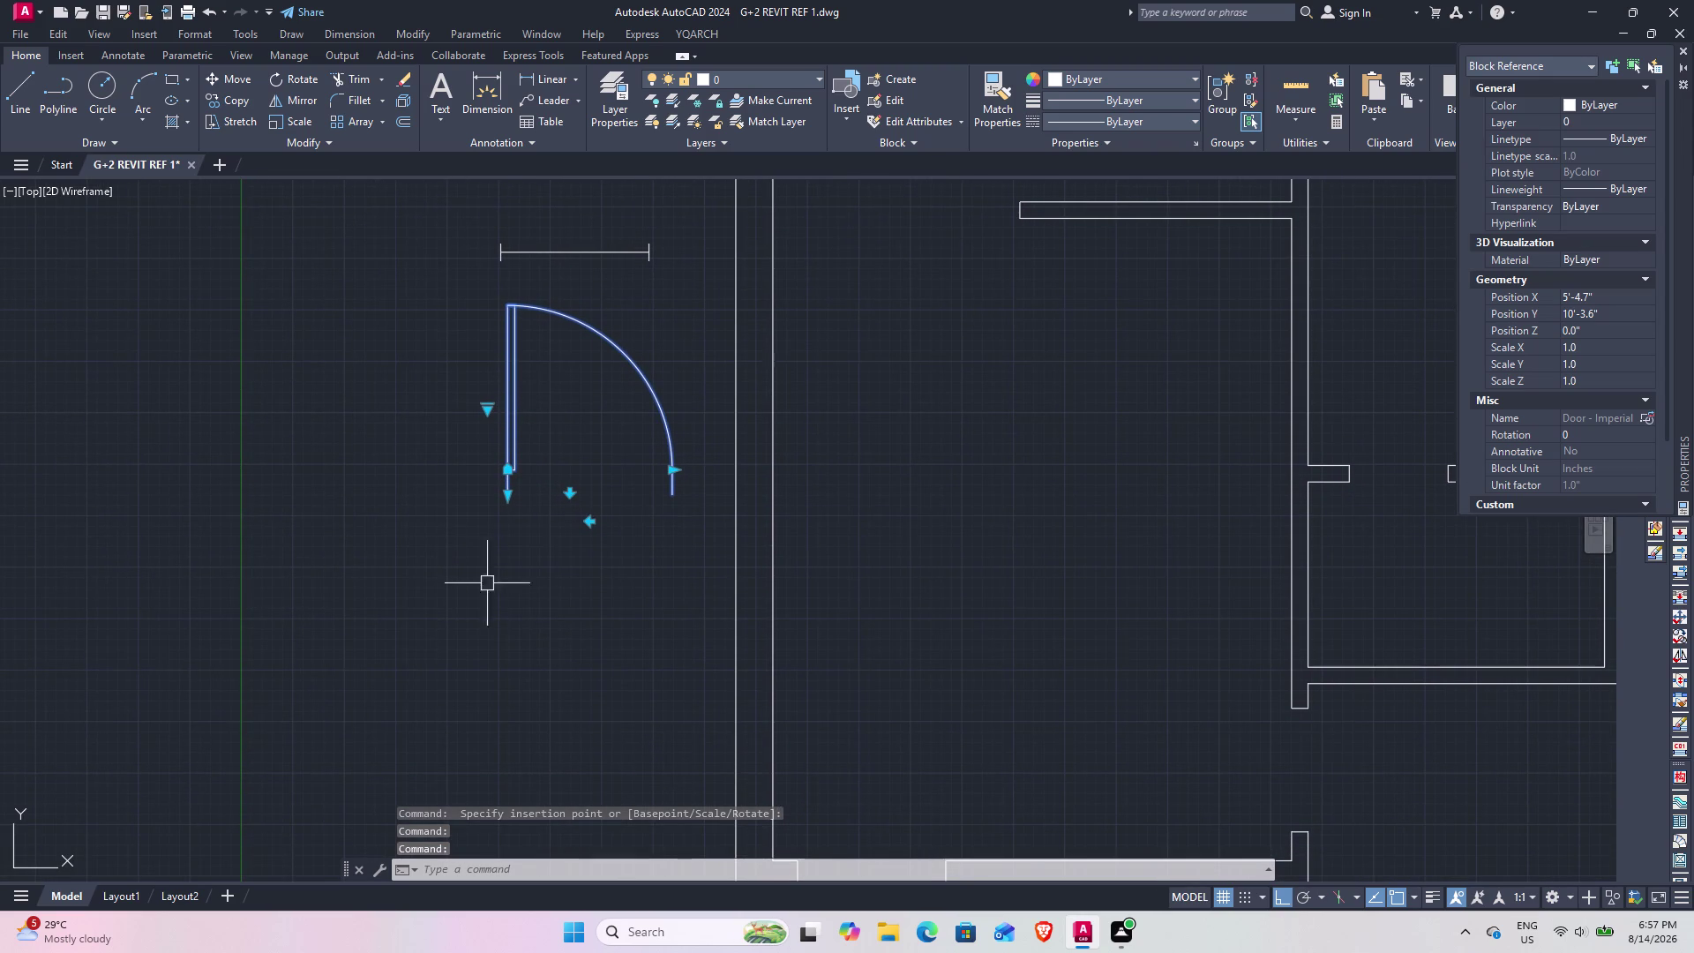
Copy the door with Ortho off into the opening at the lower-left wall.
key(c)
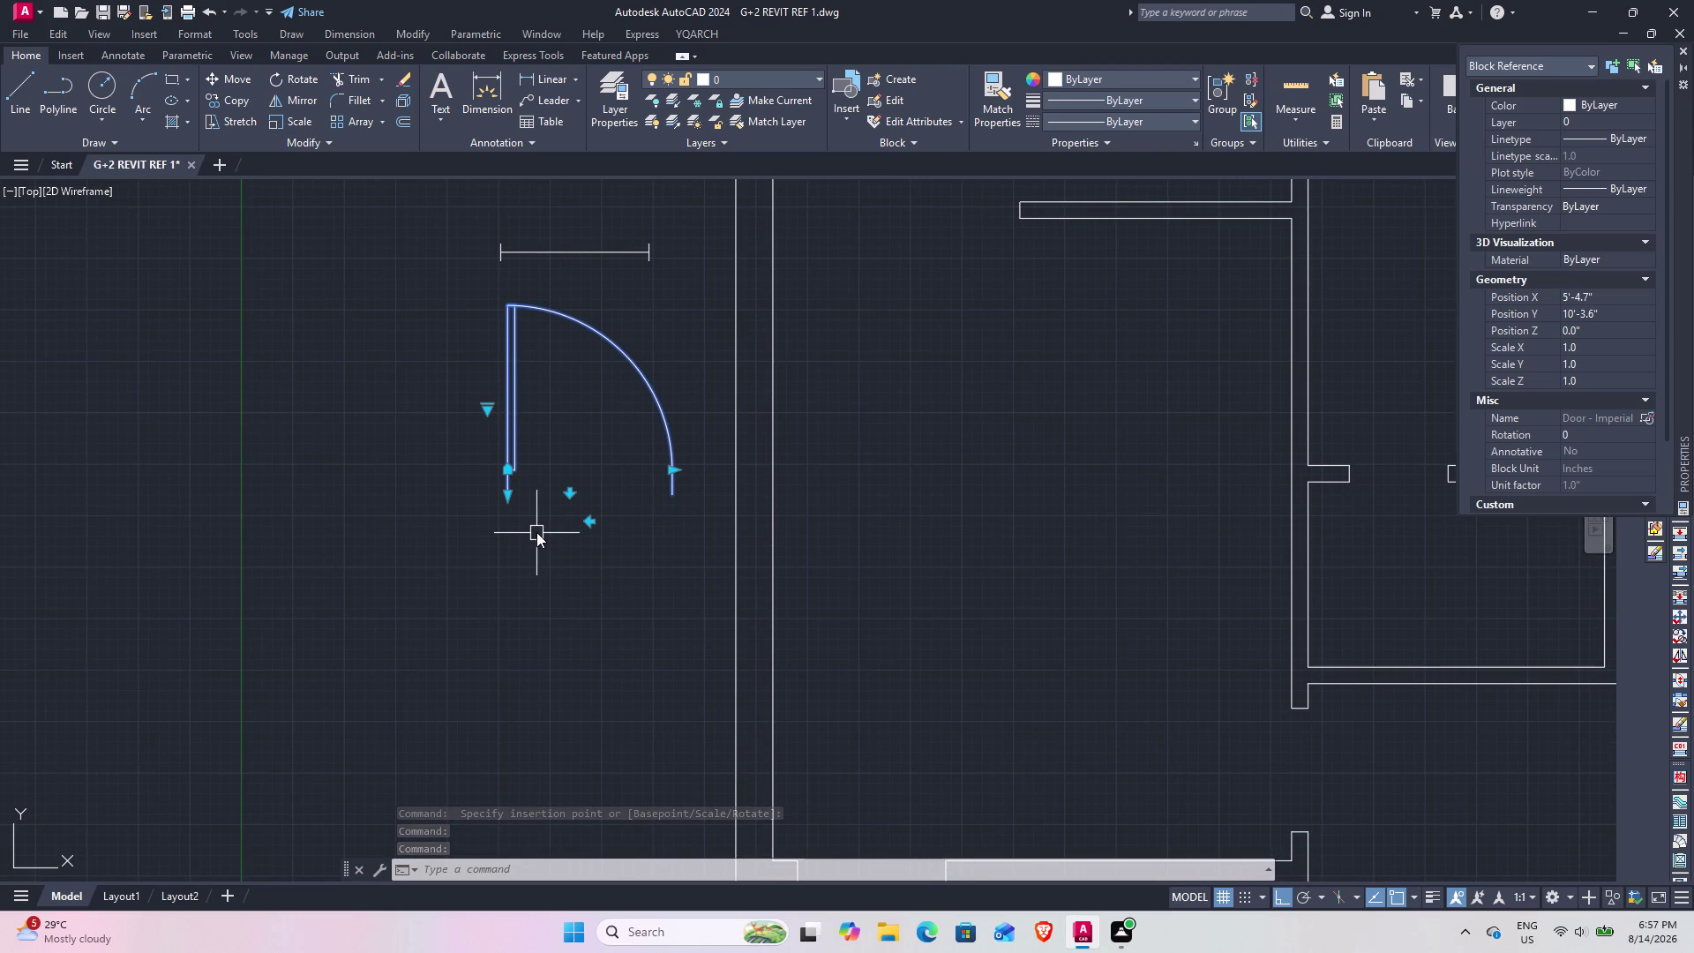
text(o)
key(space)
click(502, 494)
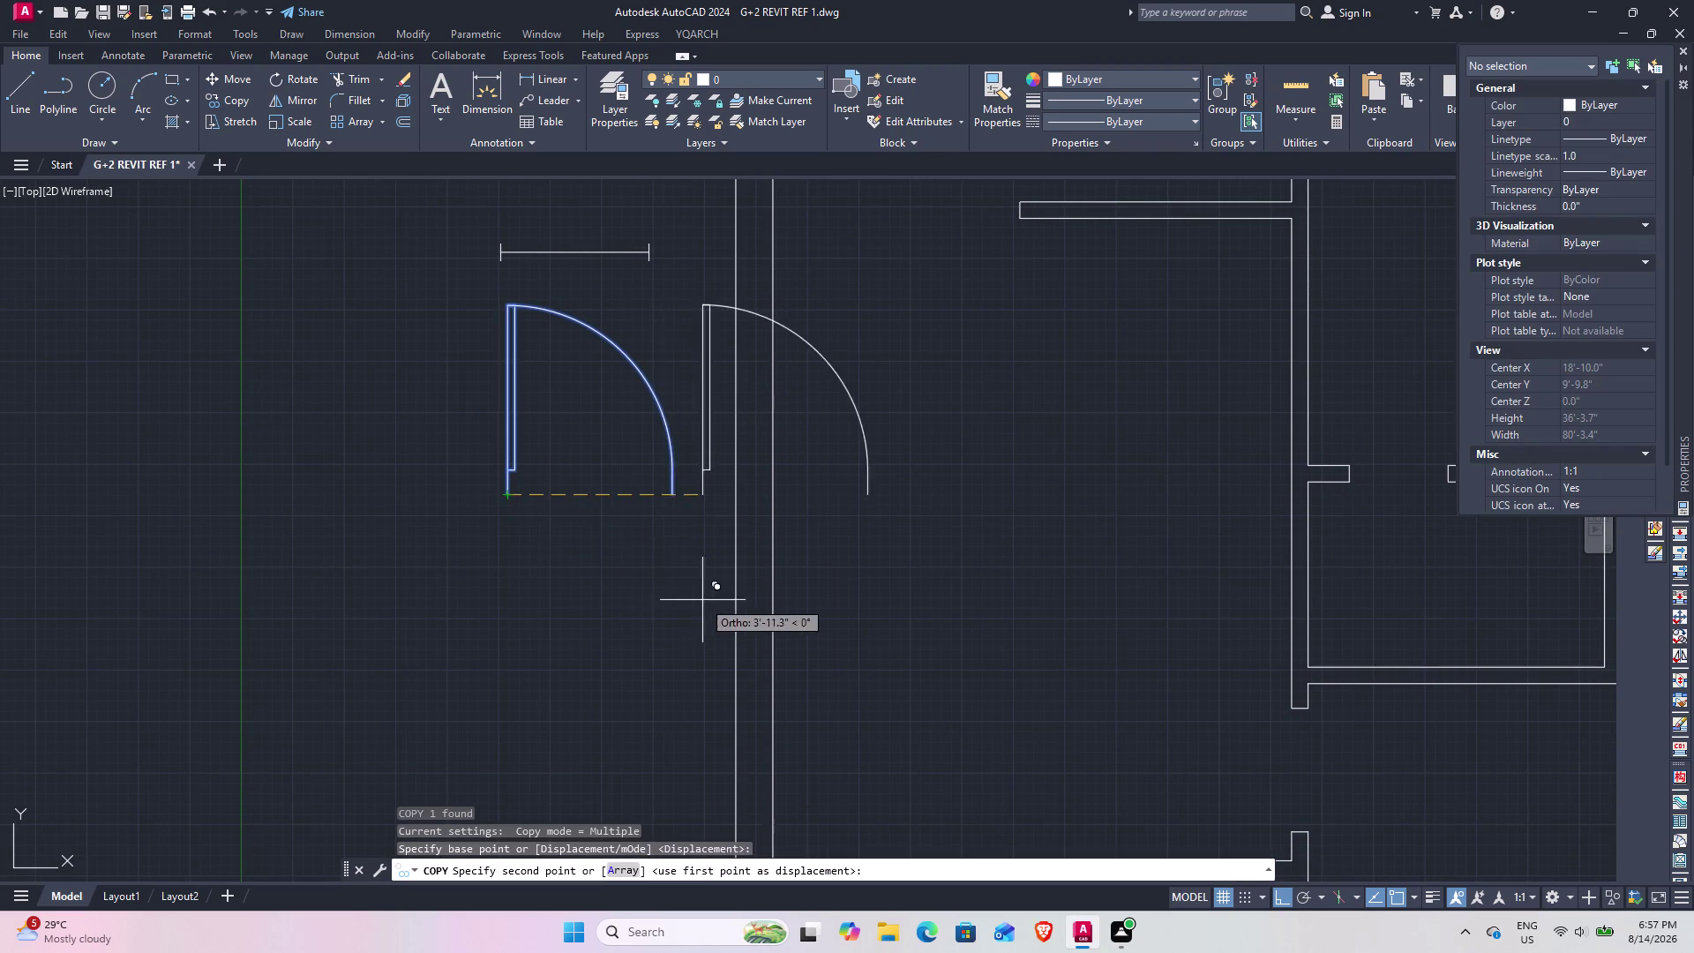
middle_drag(688, 596, 636, 458)
key(F8)
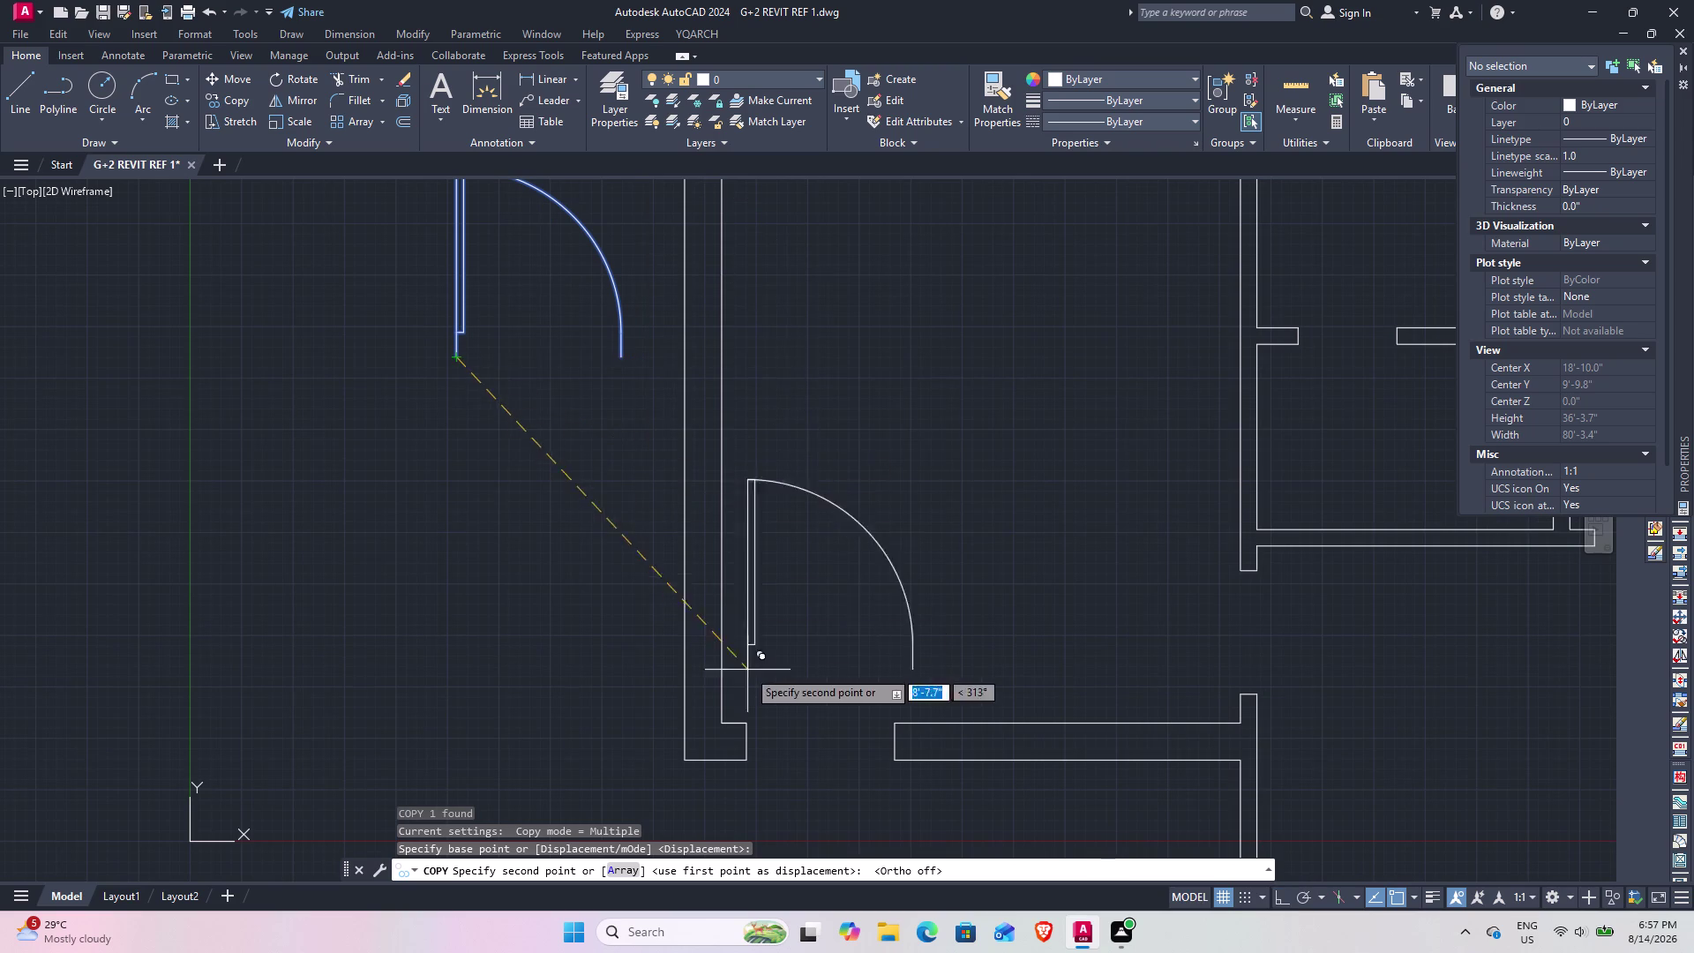
middle_drag(784, 690, 749, 573)
scroll(up, 3)
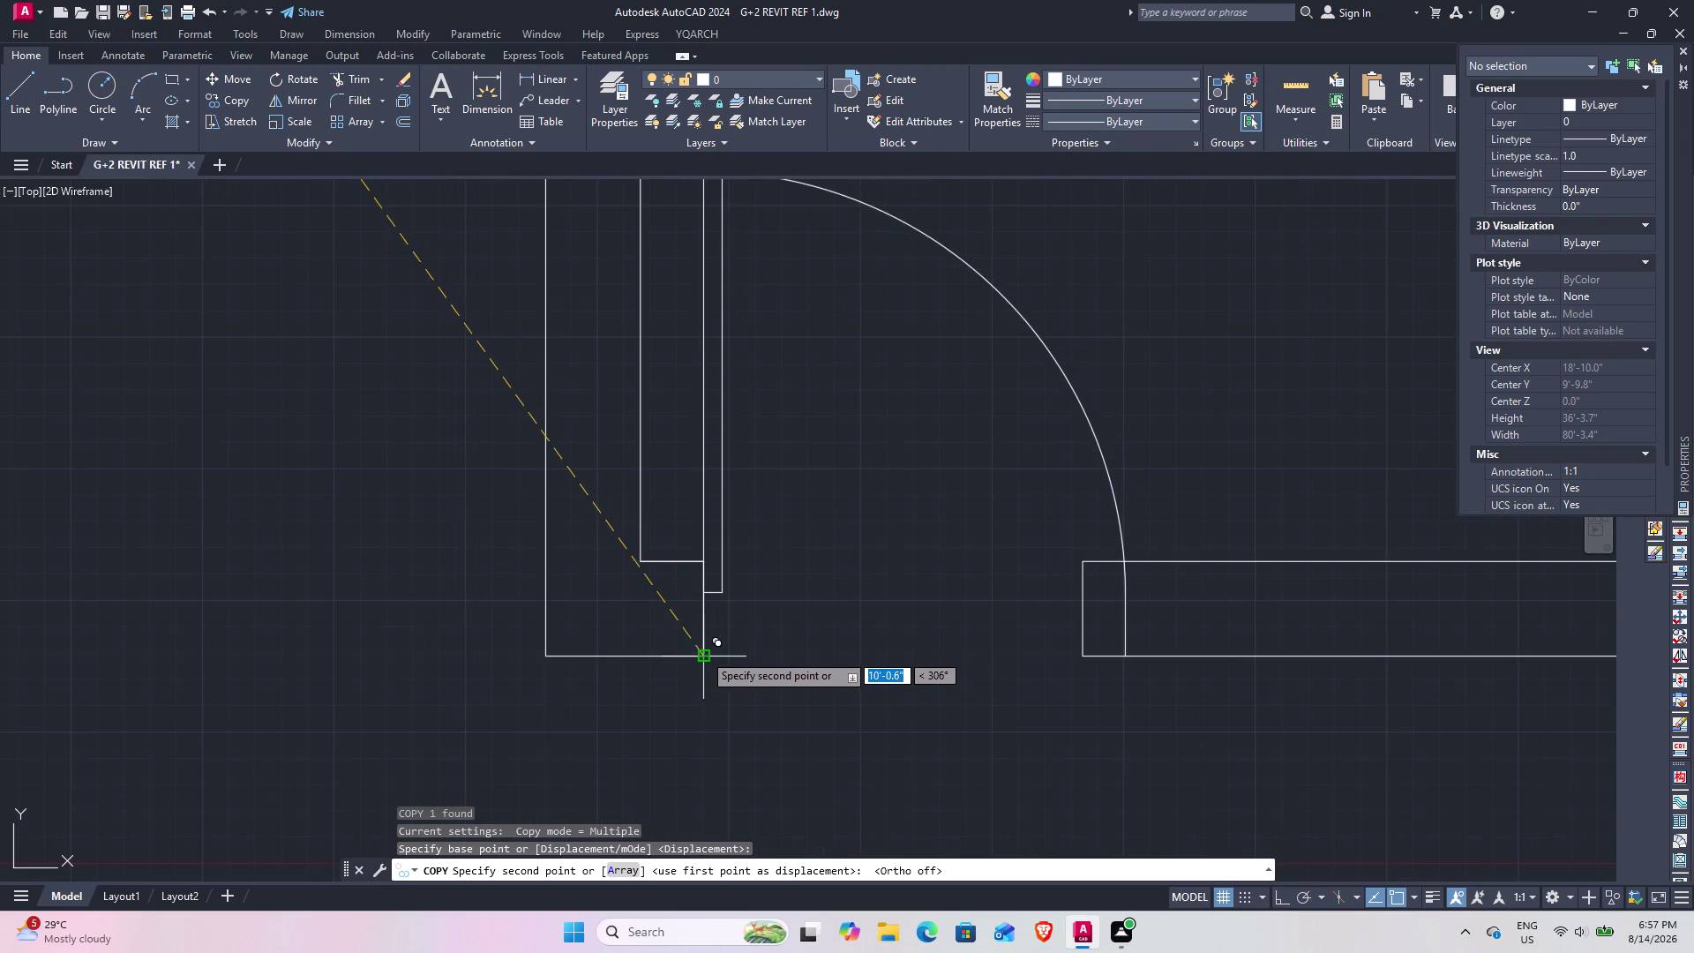
click(703, 653)
Finish copying and bring the whole plan back into view.
scroll(down, 3)
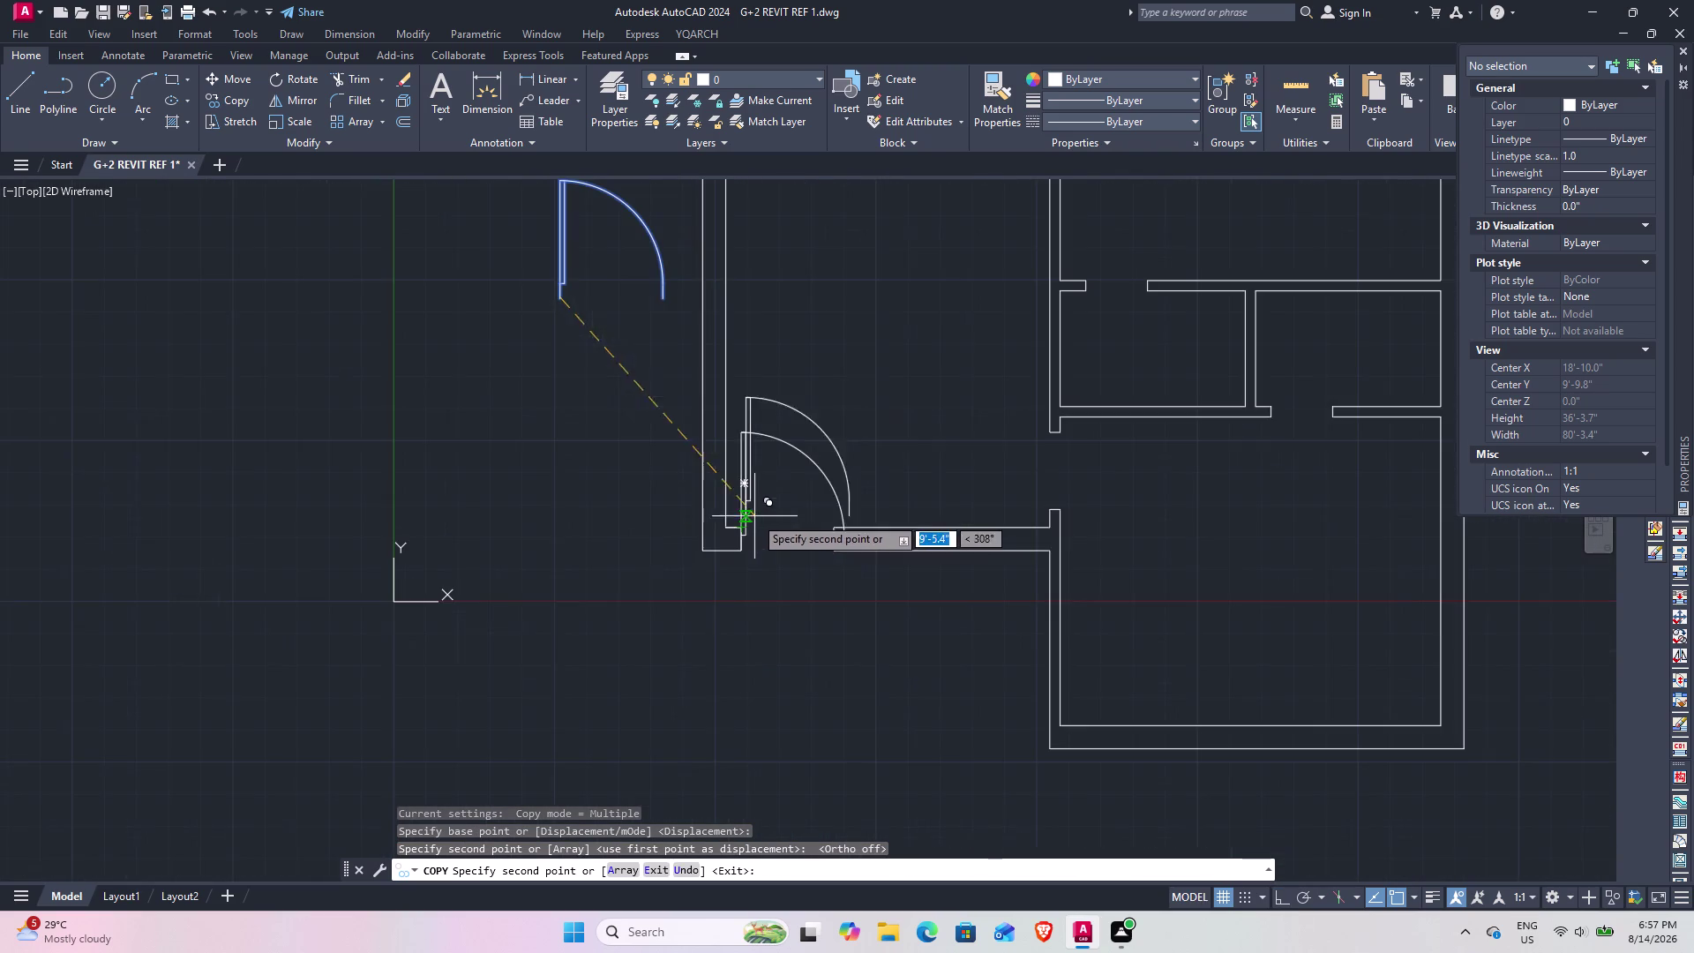
middle_drag(826, 474, 841, 705)
middle_drag(808, 479, 814, 757)
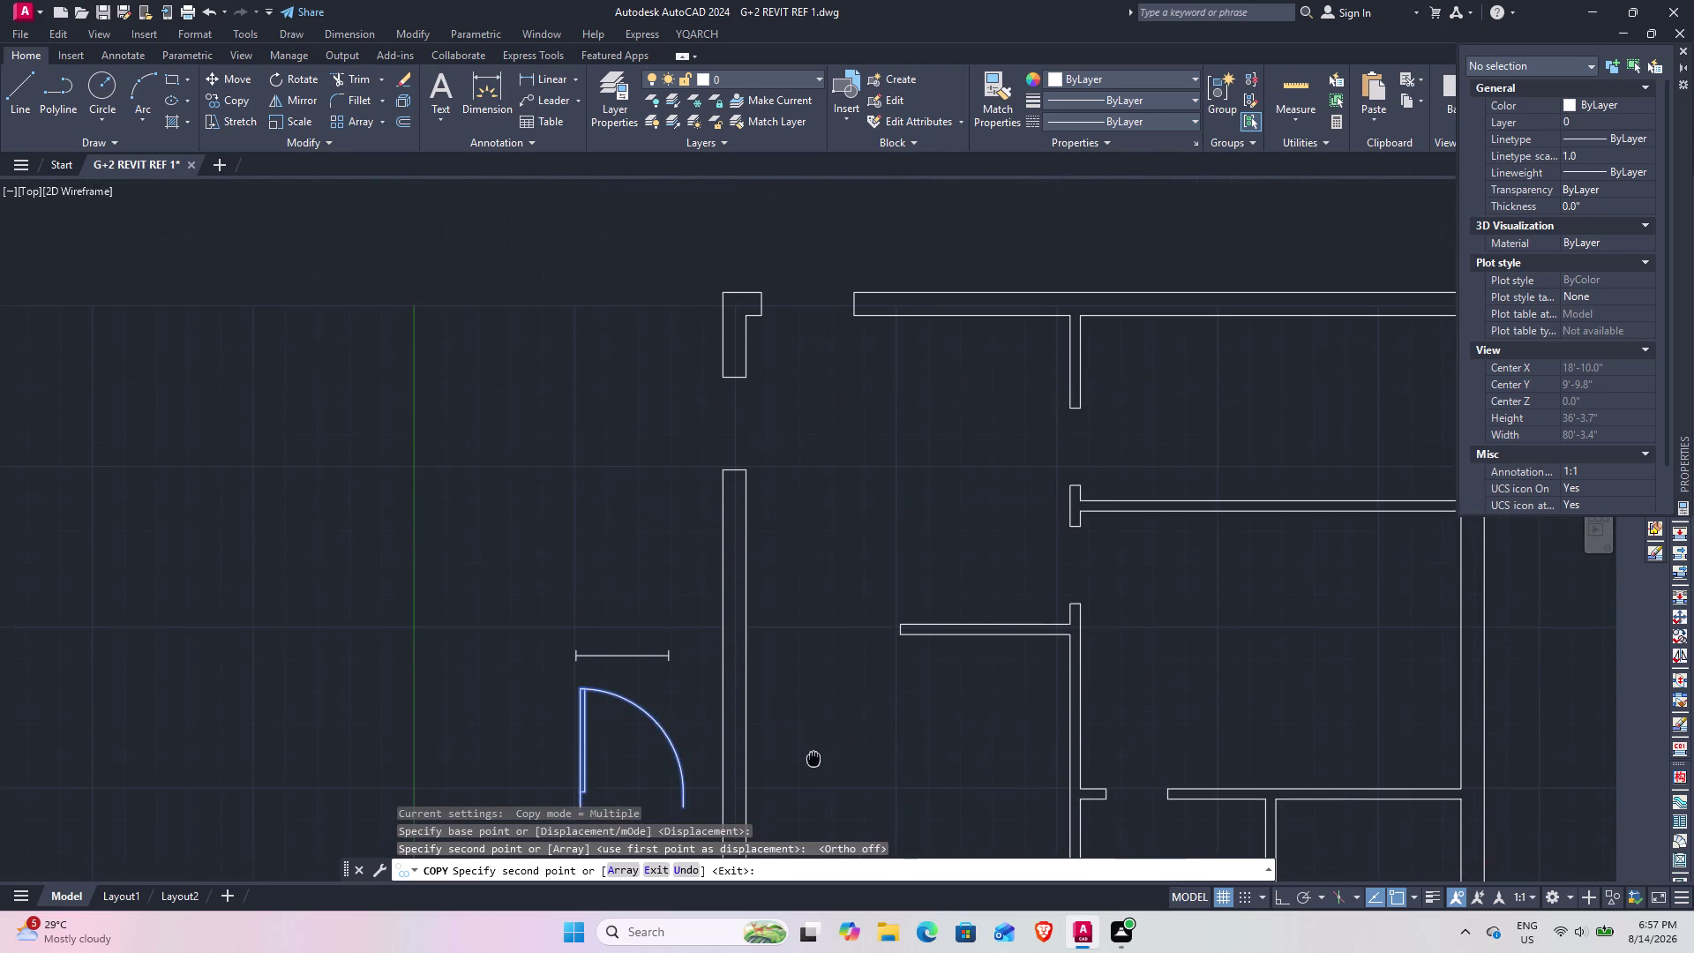
middle_drag(814, 757, 814, 760)
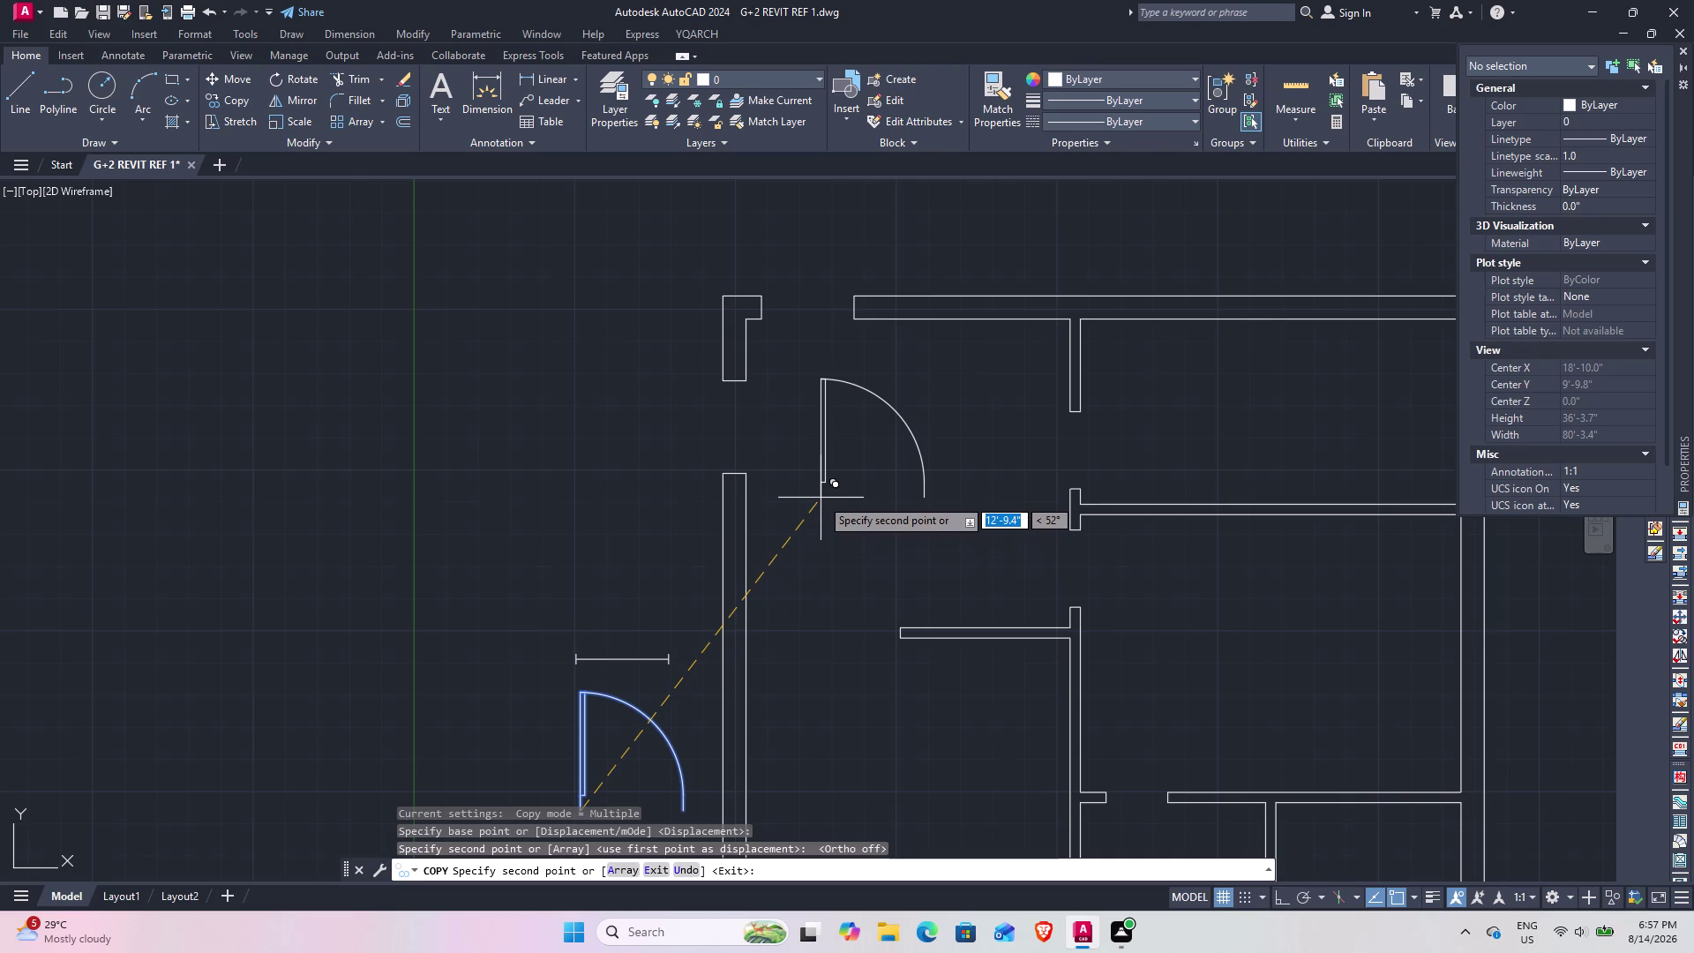
key(Escape)
scroll(down, 3)
middle_drag(802, 498, 779, 435)
scroll(up, 3)
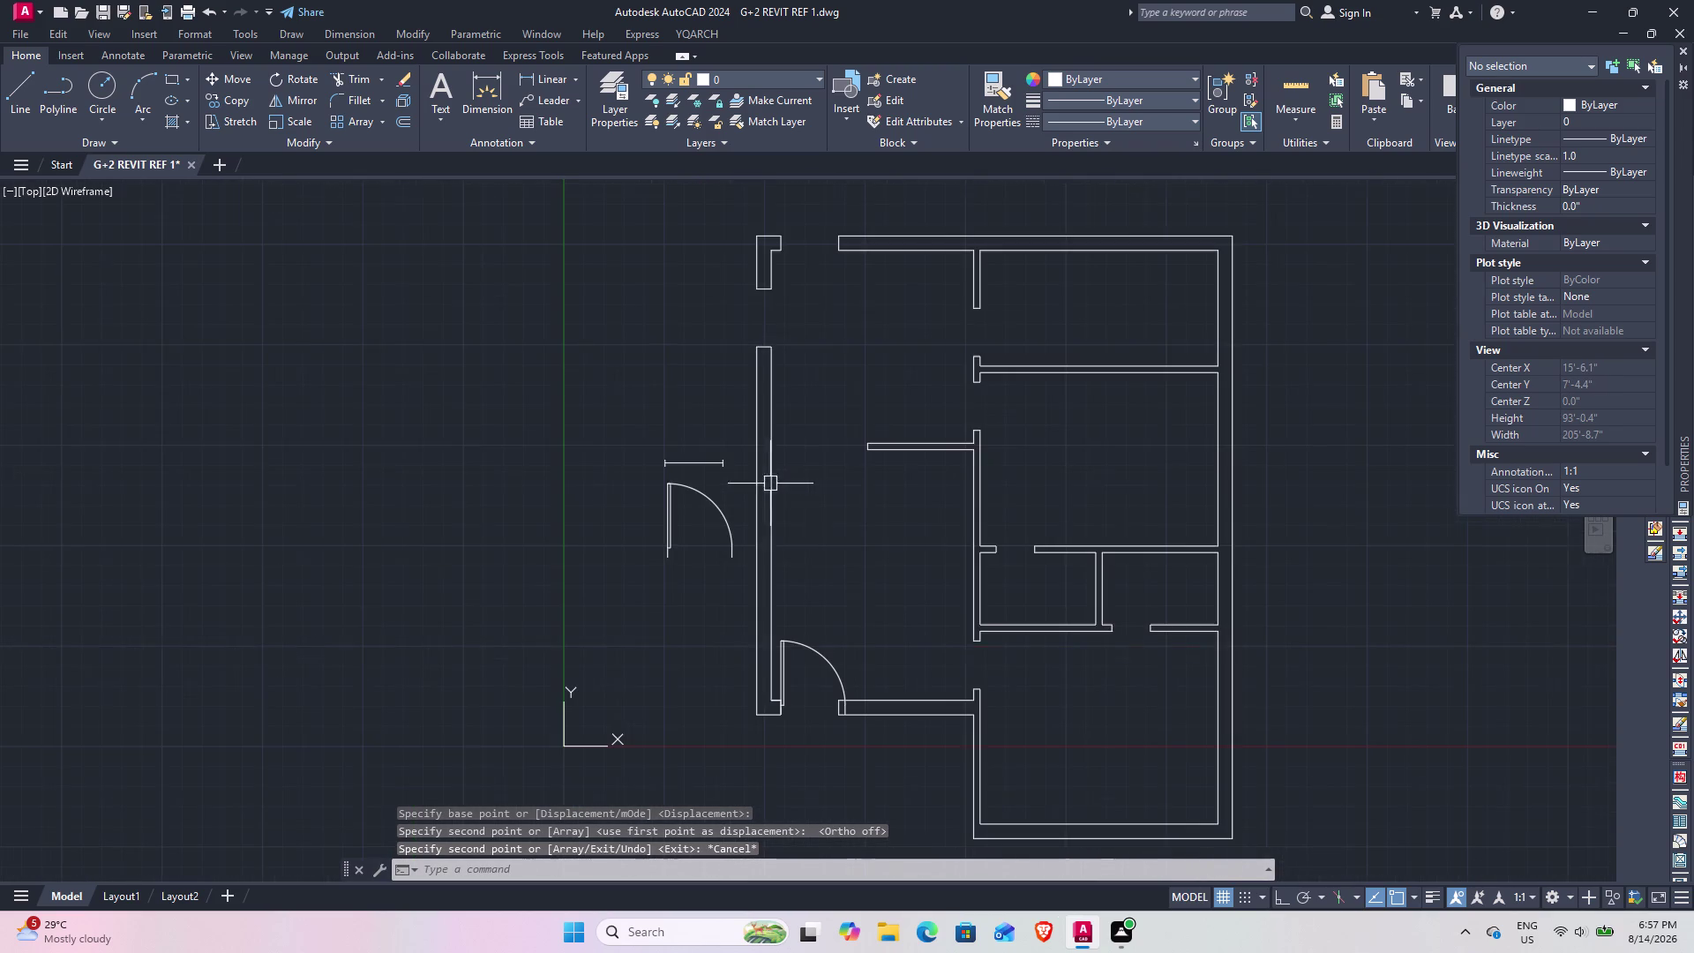
click(728, 536)
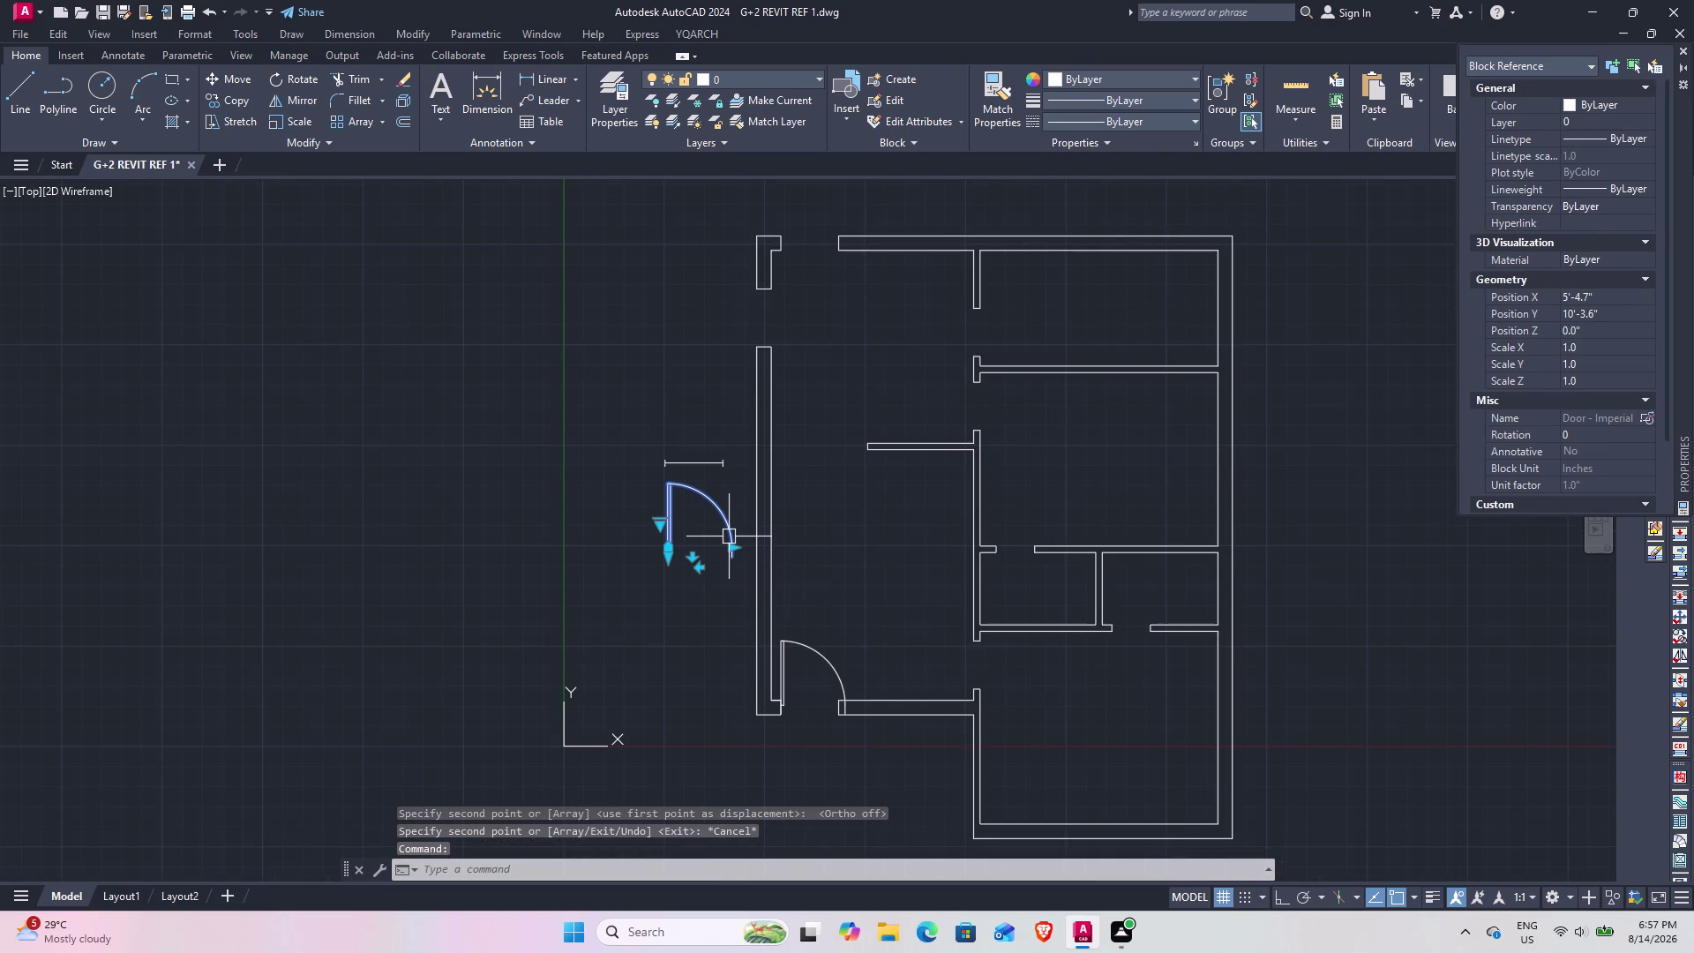
Copy the door to a spot near the top wall opening.
key(c)
key(o)
key(space)
click(712, 508)
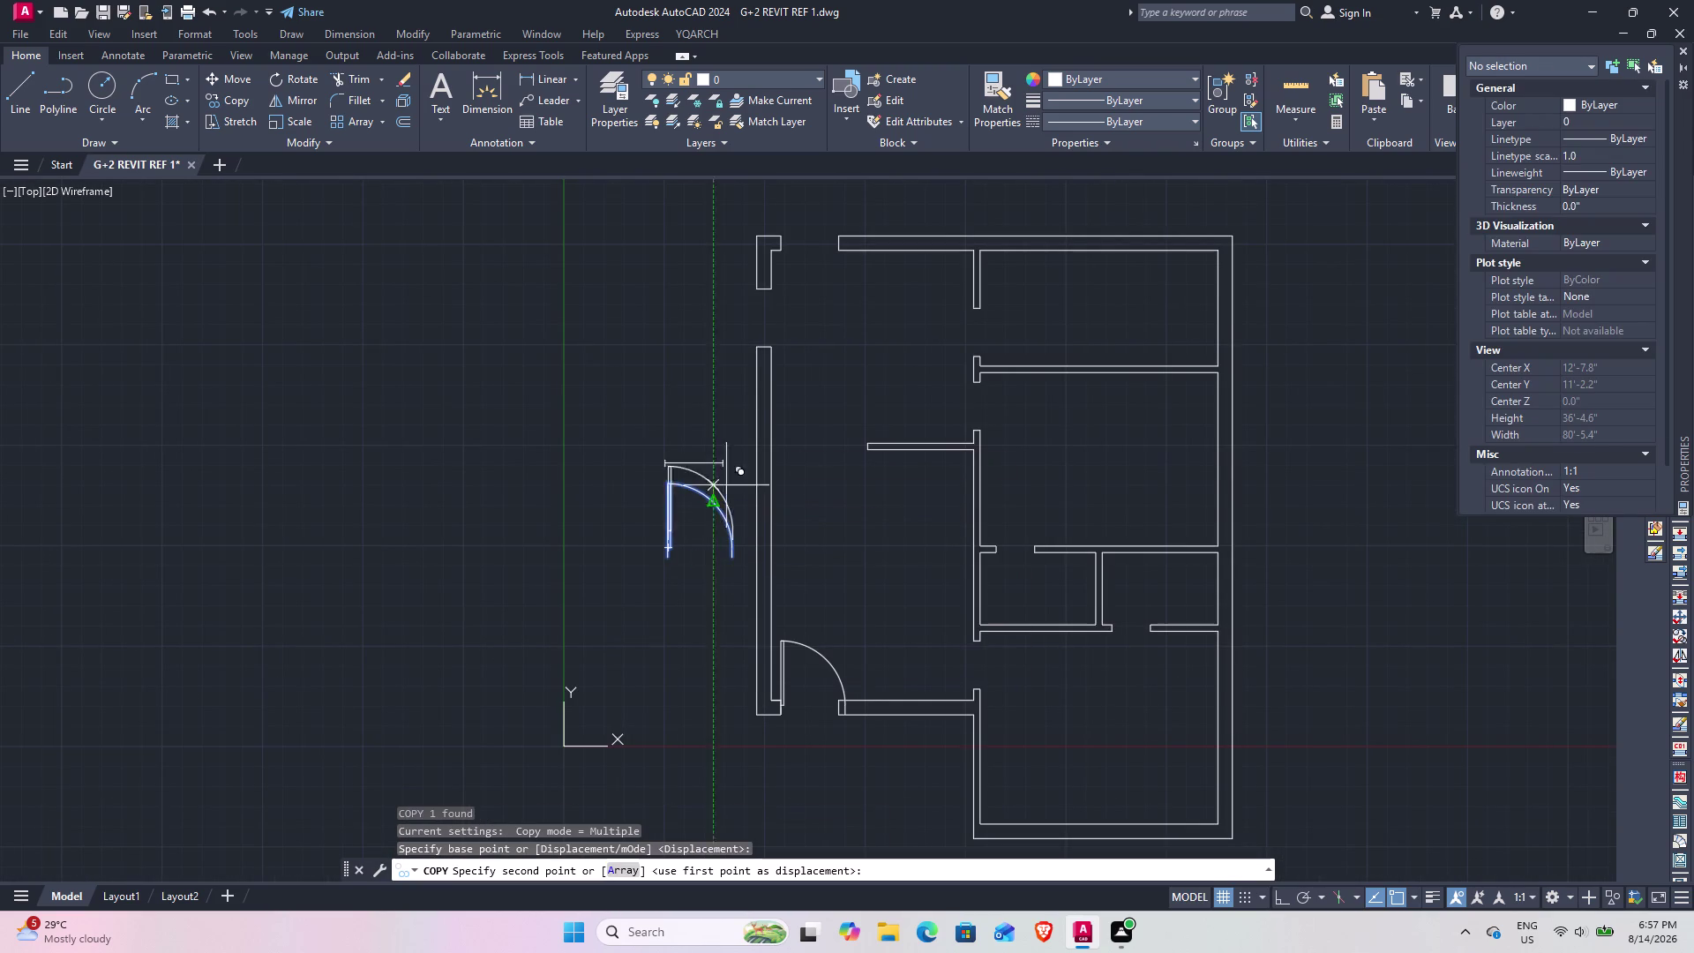
click(855, 311)
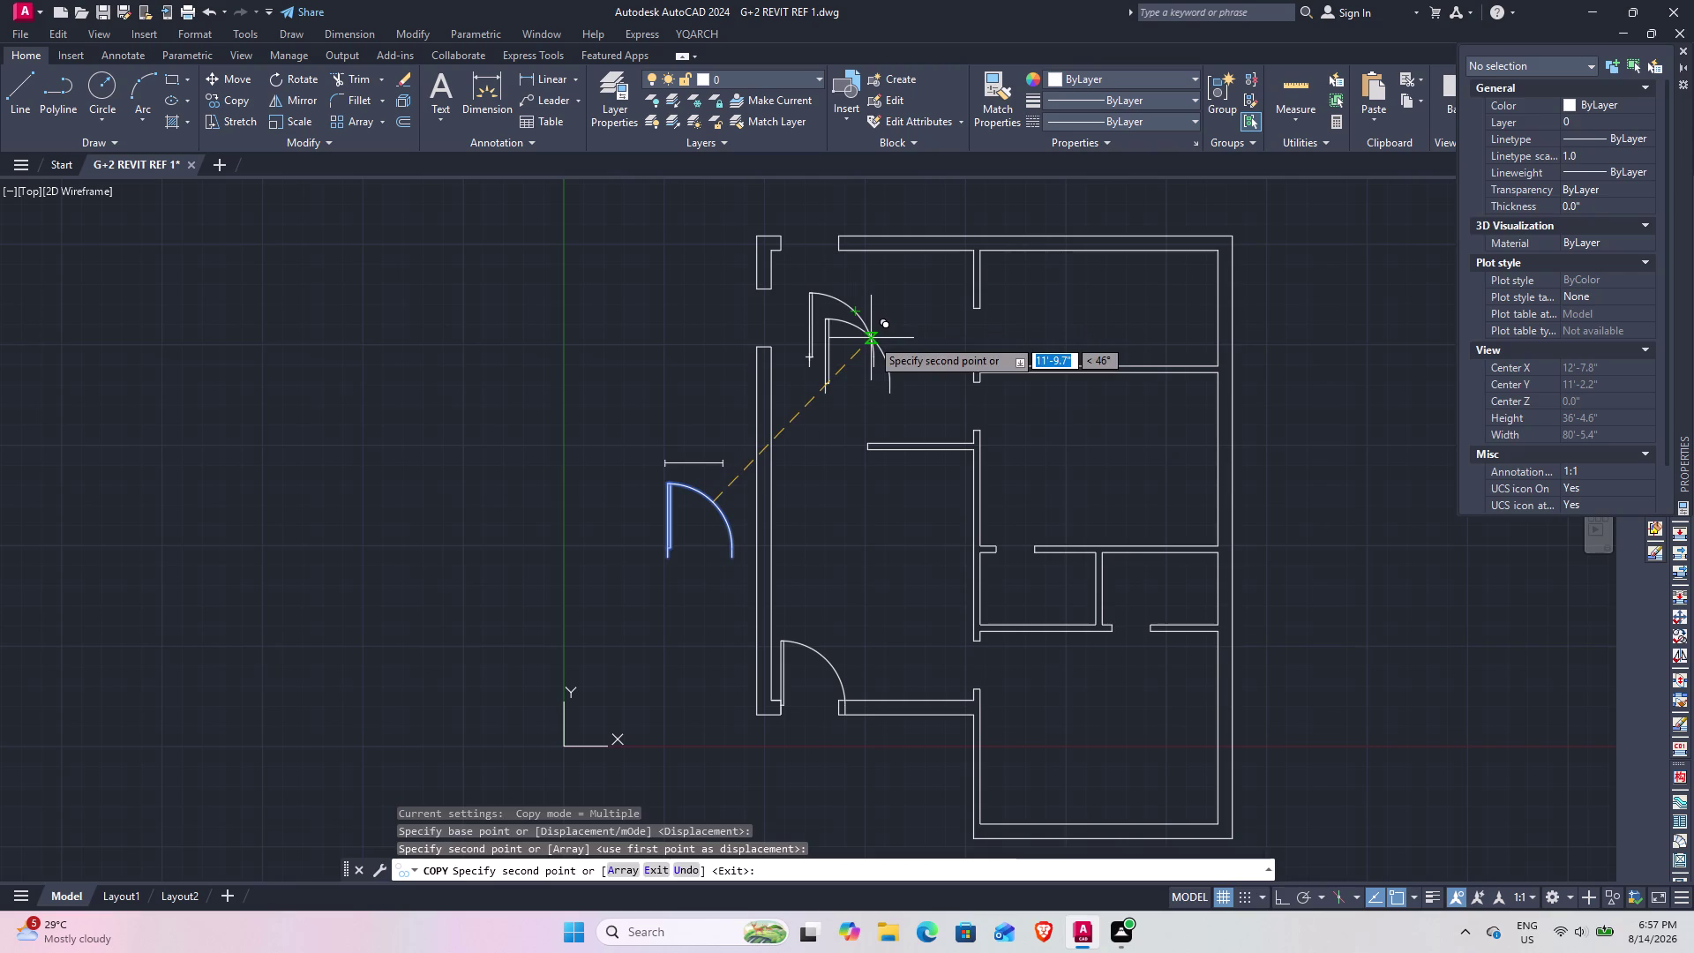
key(Escape)
Rotate the door copy 270° with Ortho on.
click(871, 343)
text(ro)
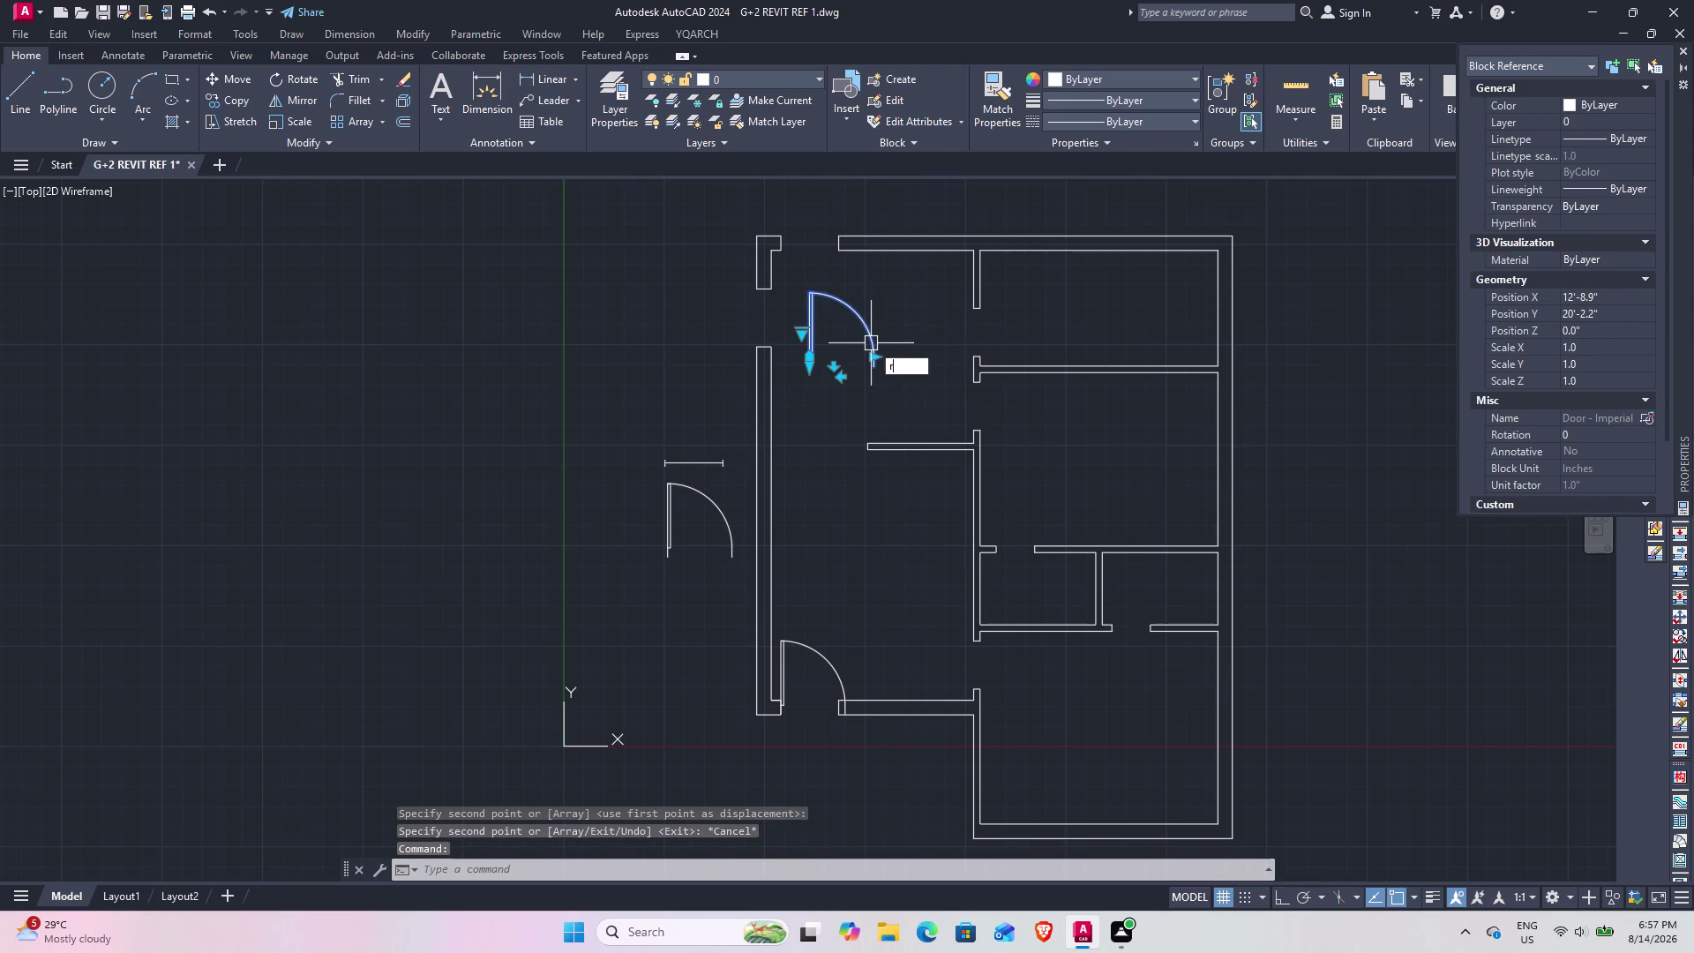
key(space)
click(871, 343)
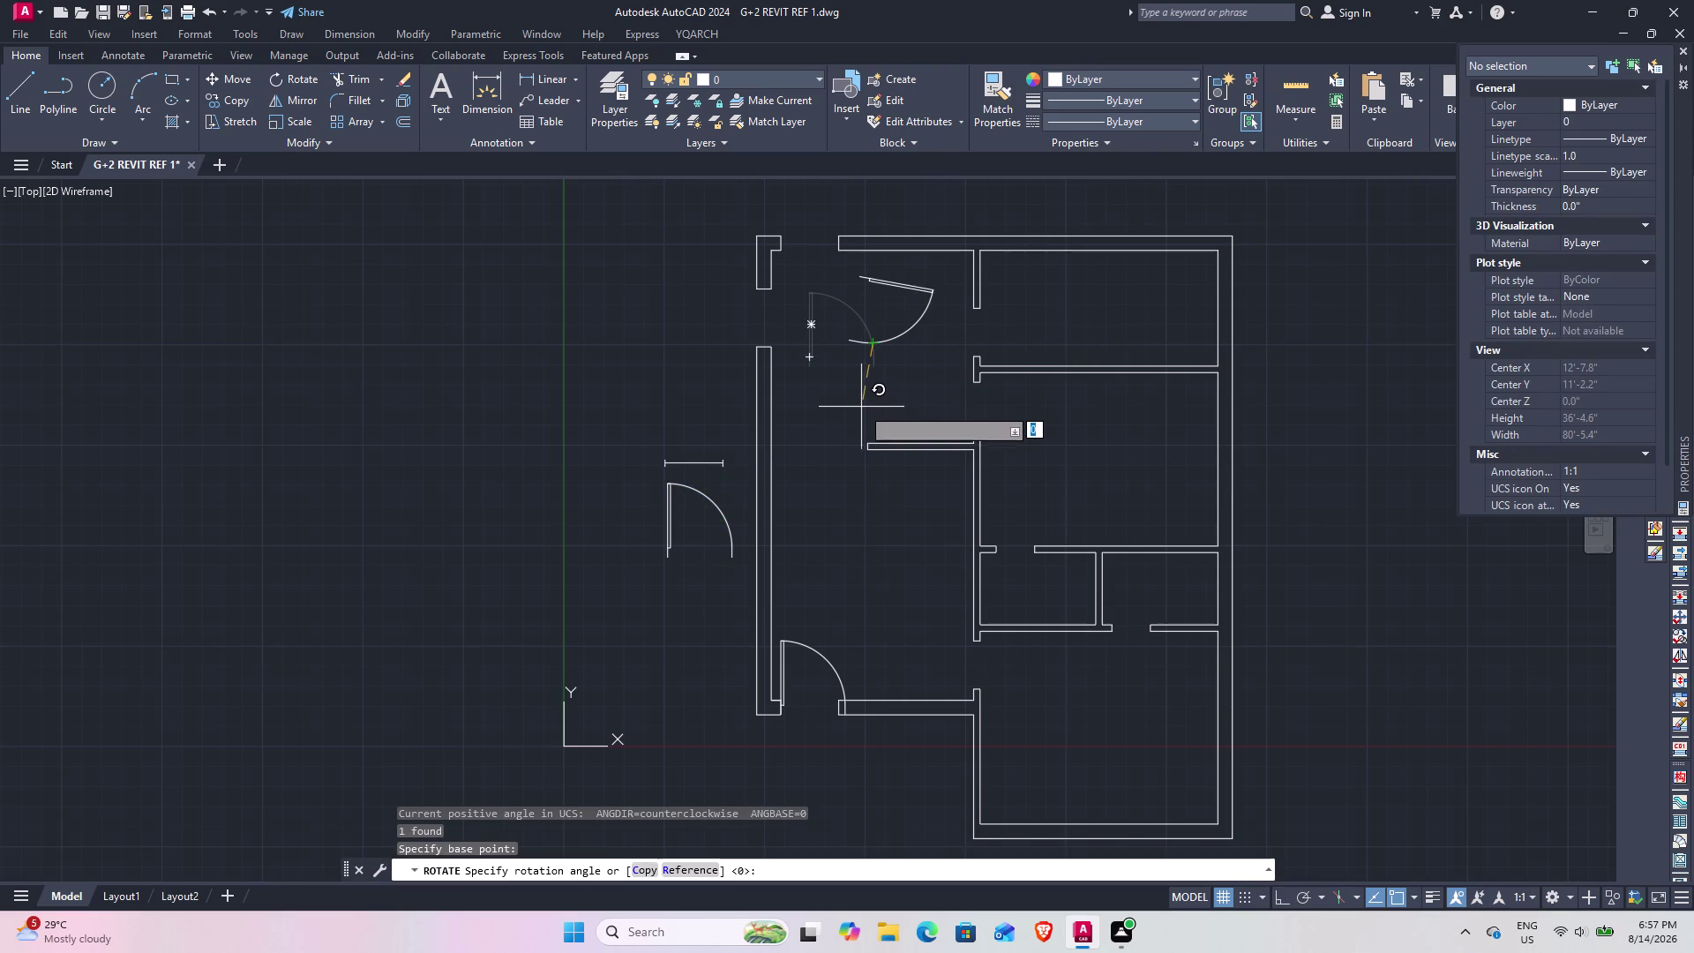
key(F8)
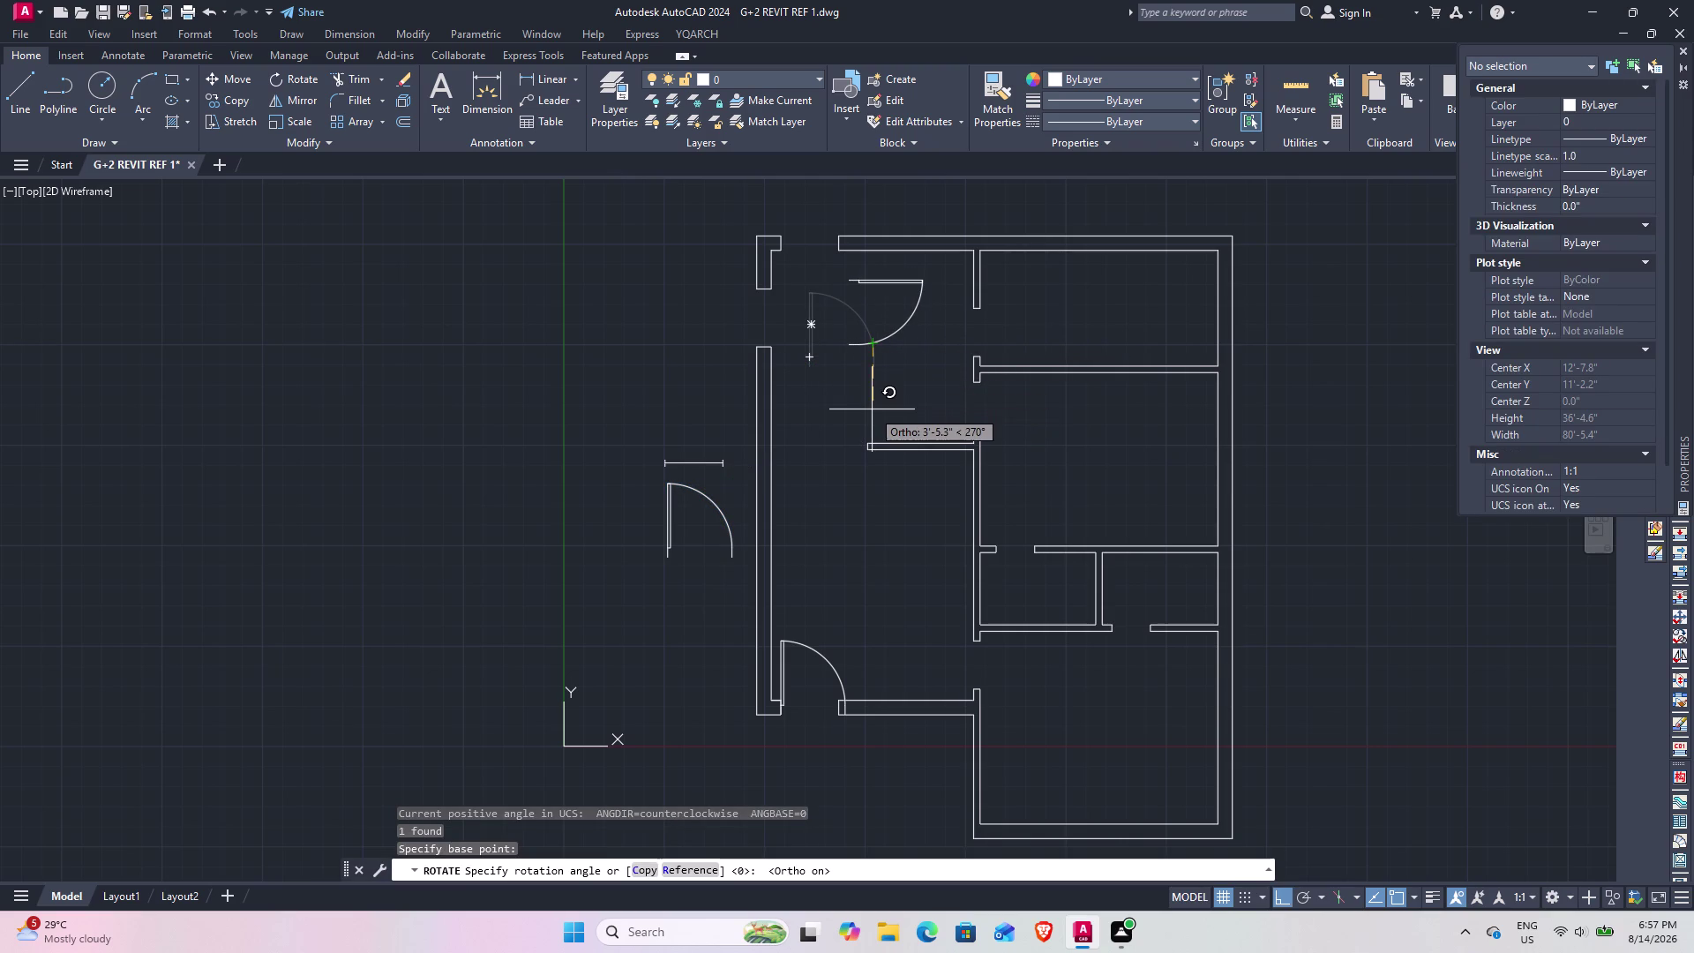
click(872, 409)
Move the rotated door onto the corner of the top wall opening.
click(857, 285)
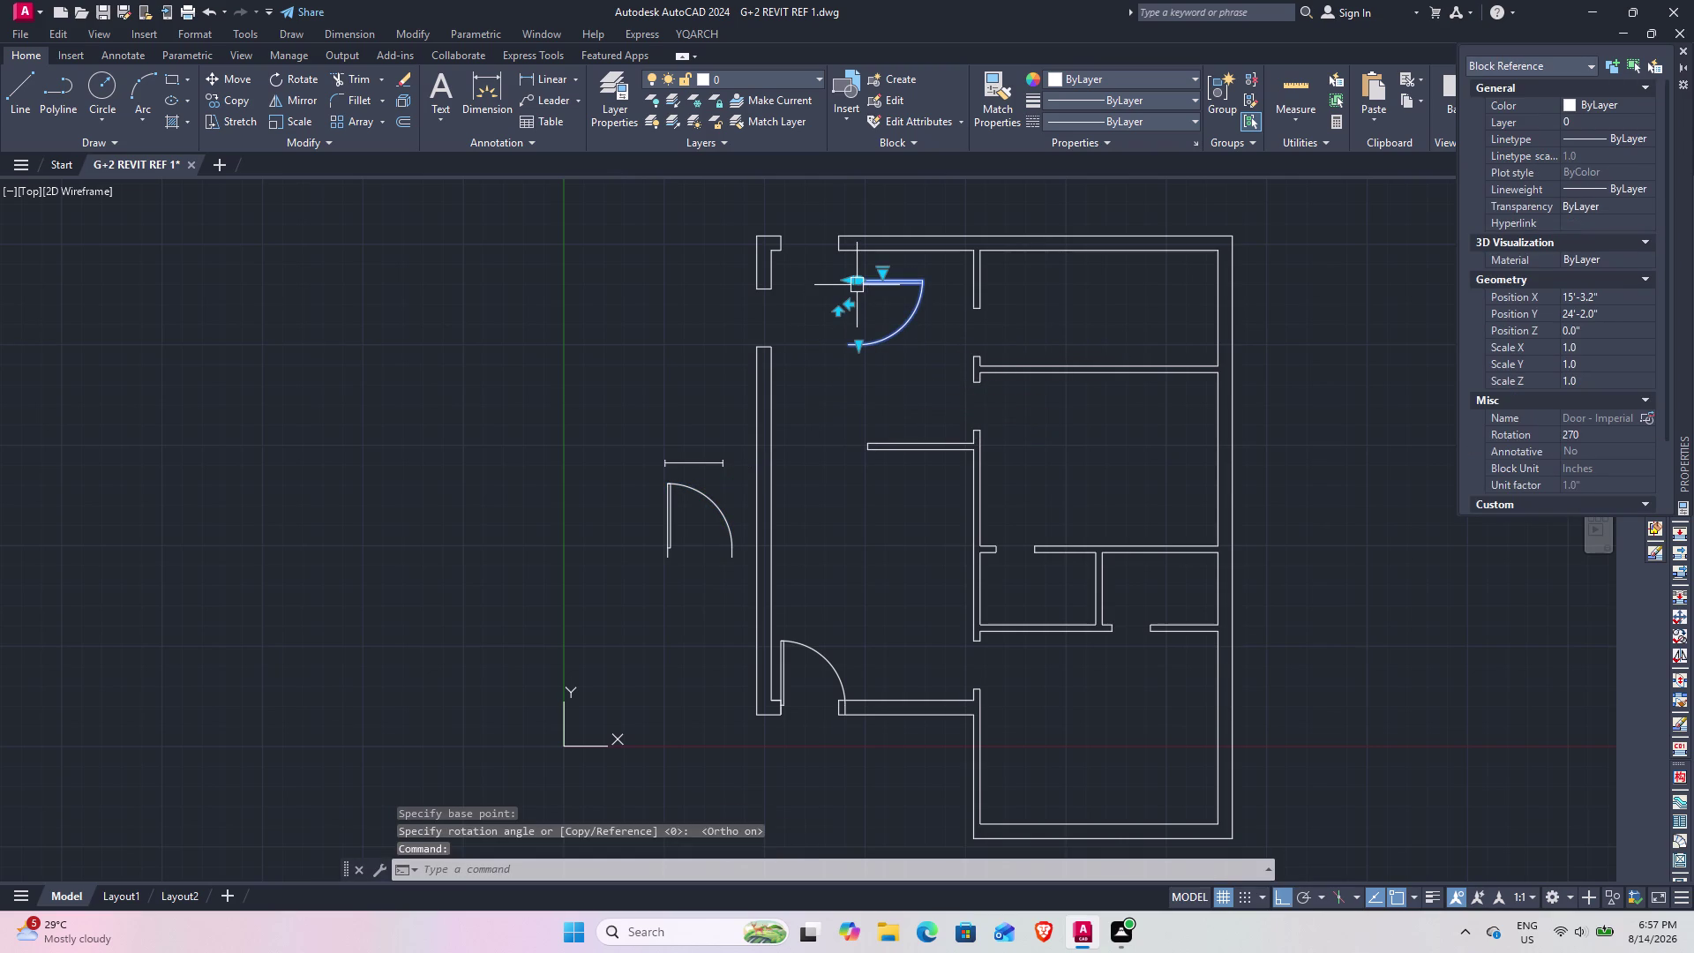
text(m)
key(space)
scroll(up, 3)
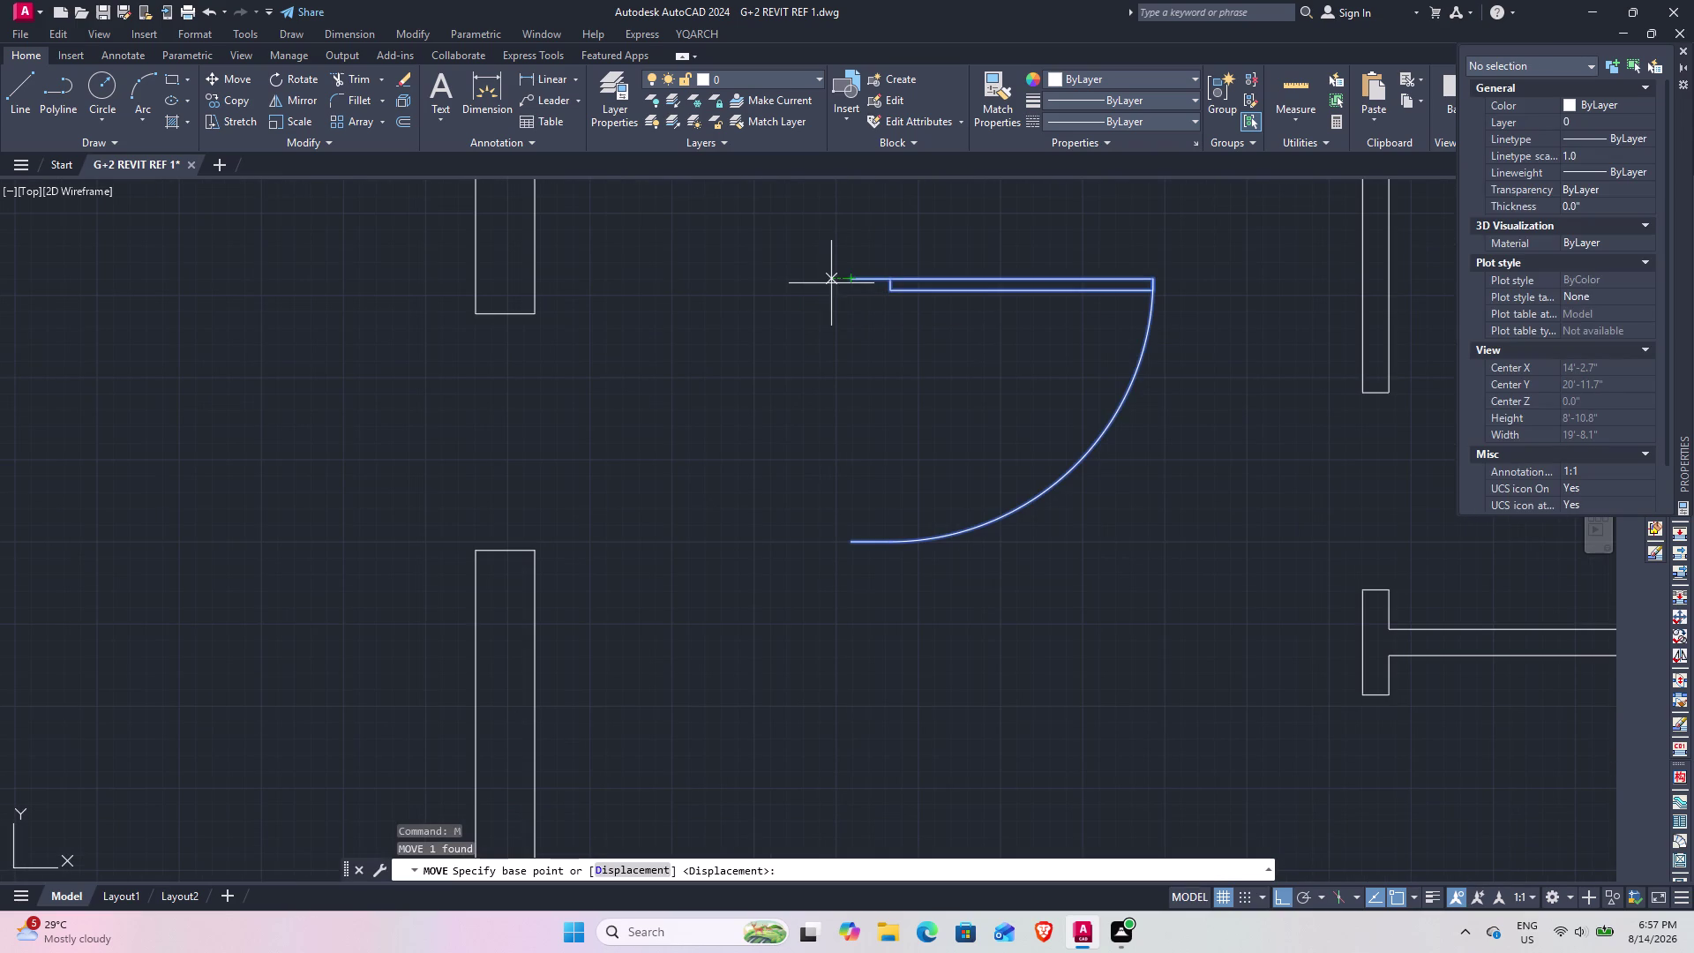
click(853, 280)
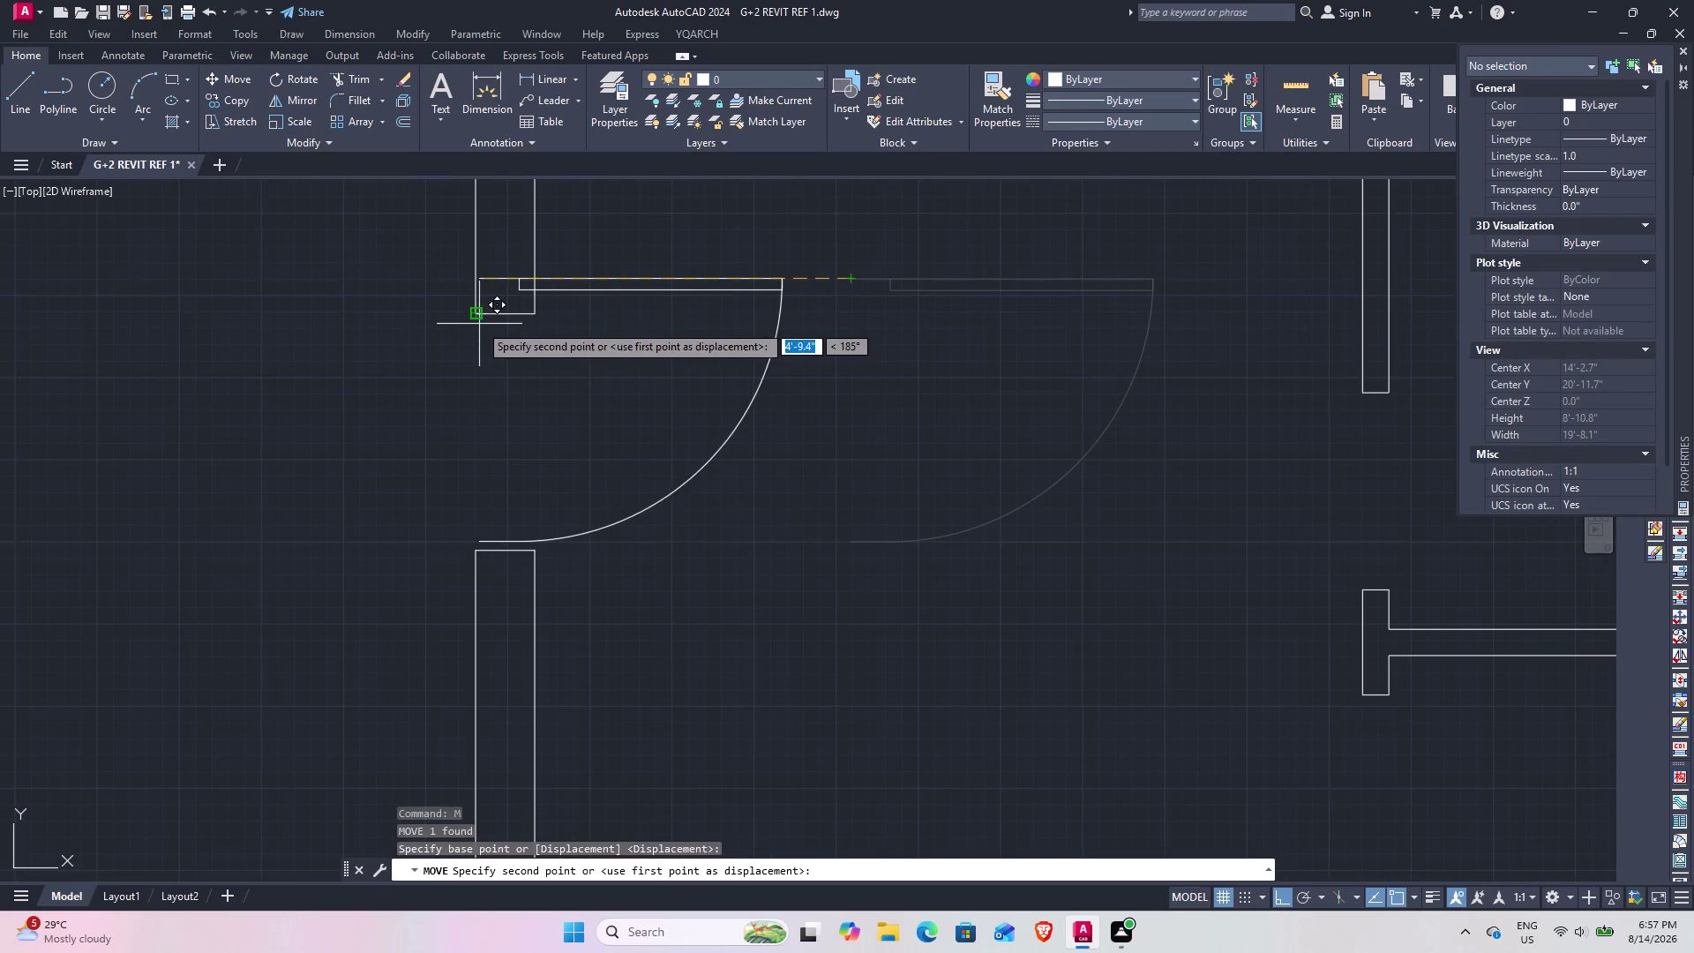
click(479, 324)
scroll(down, 3)
middle_drag(720, 305, 735, 415)
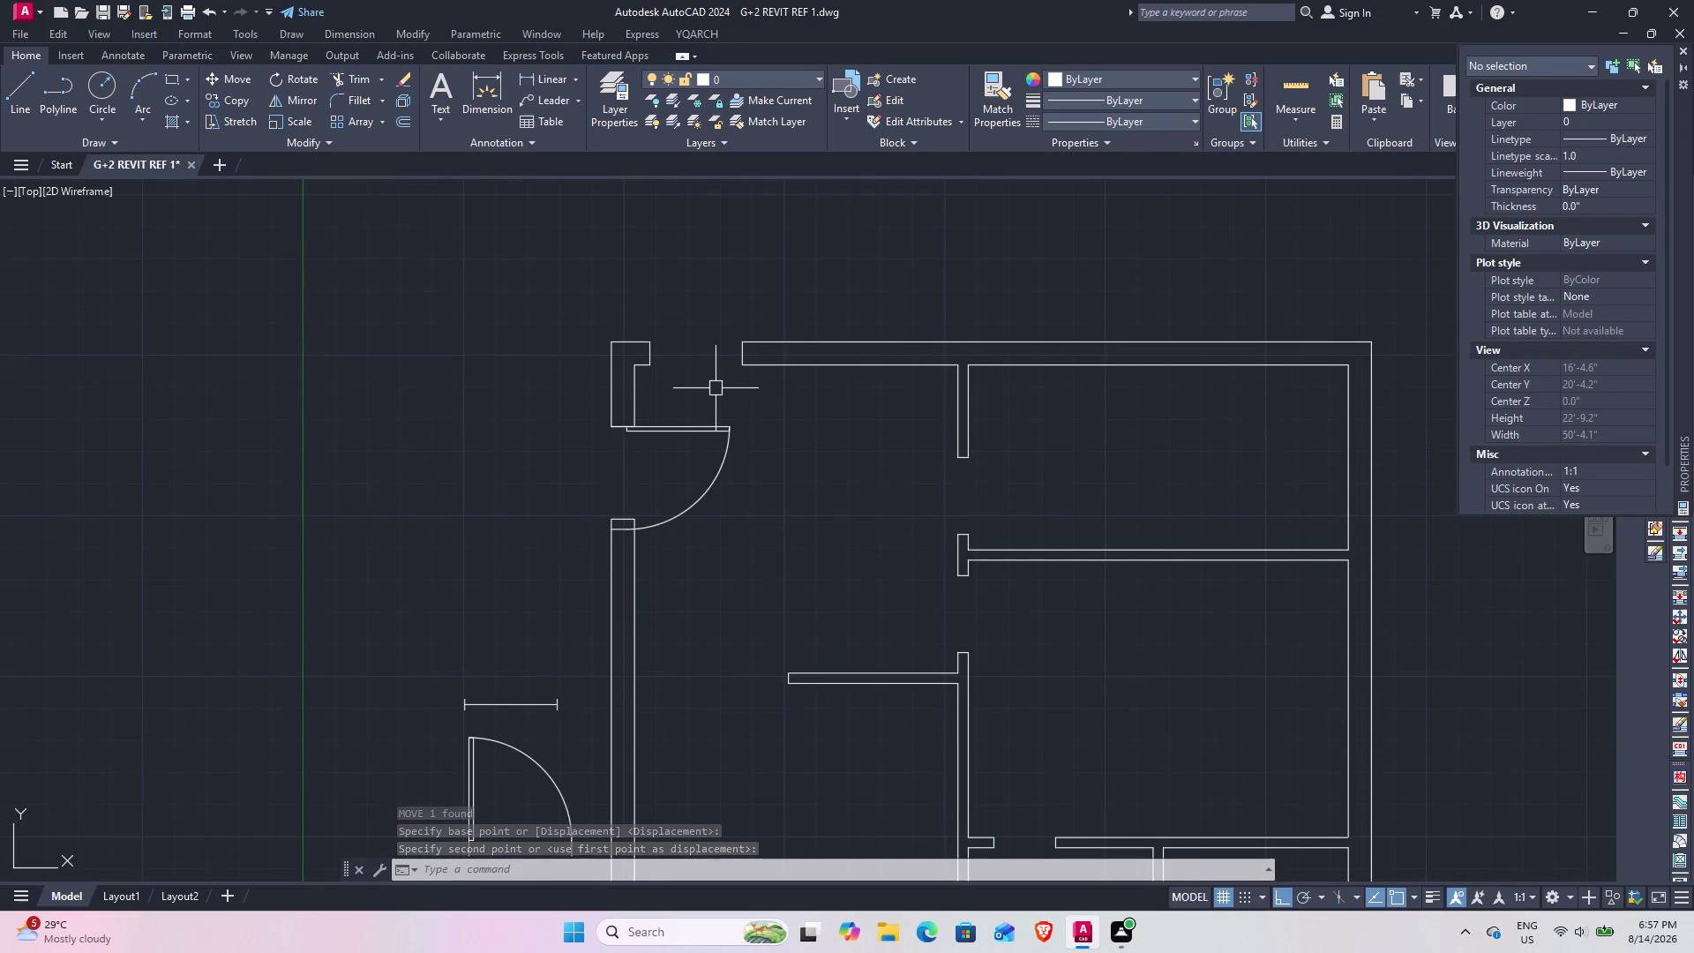
scroll(down, 3)
middle_drag(810, 466, 808, 354)
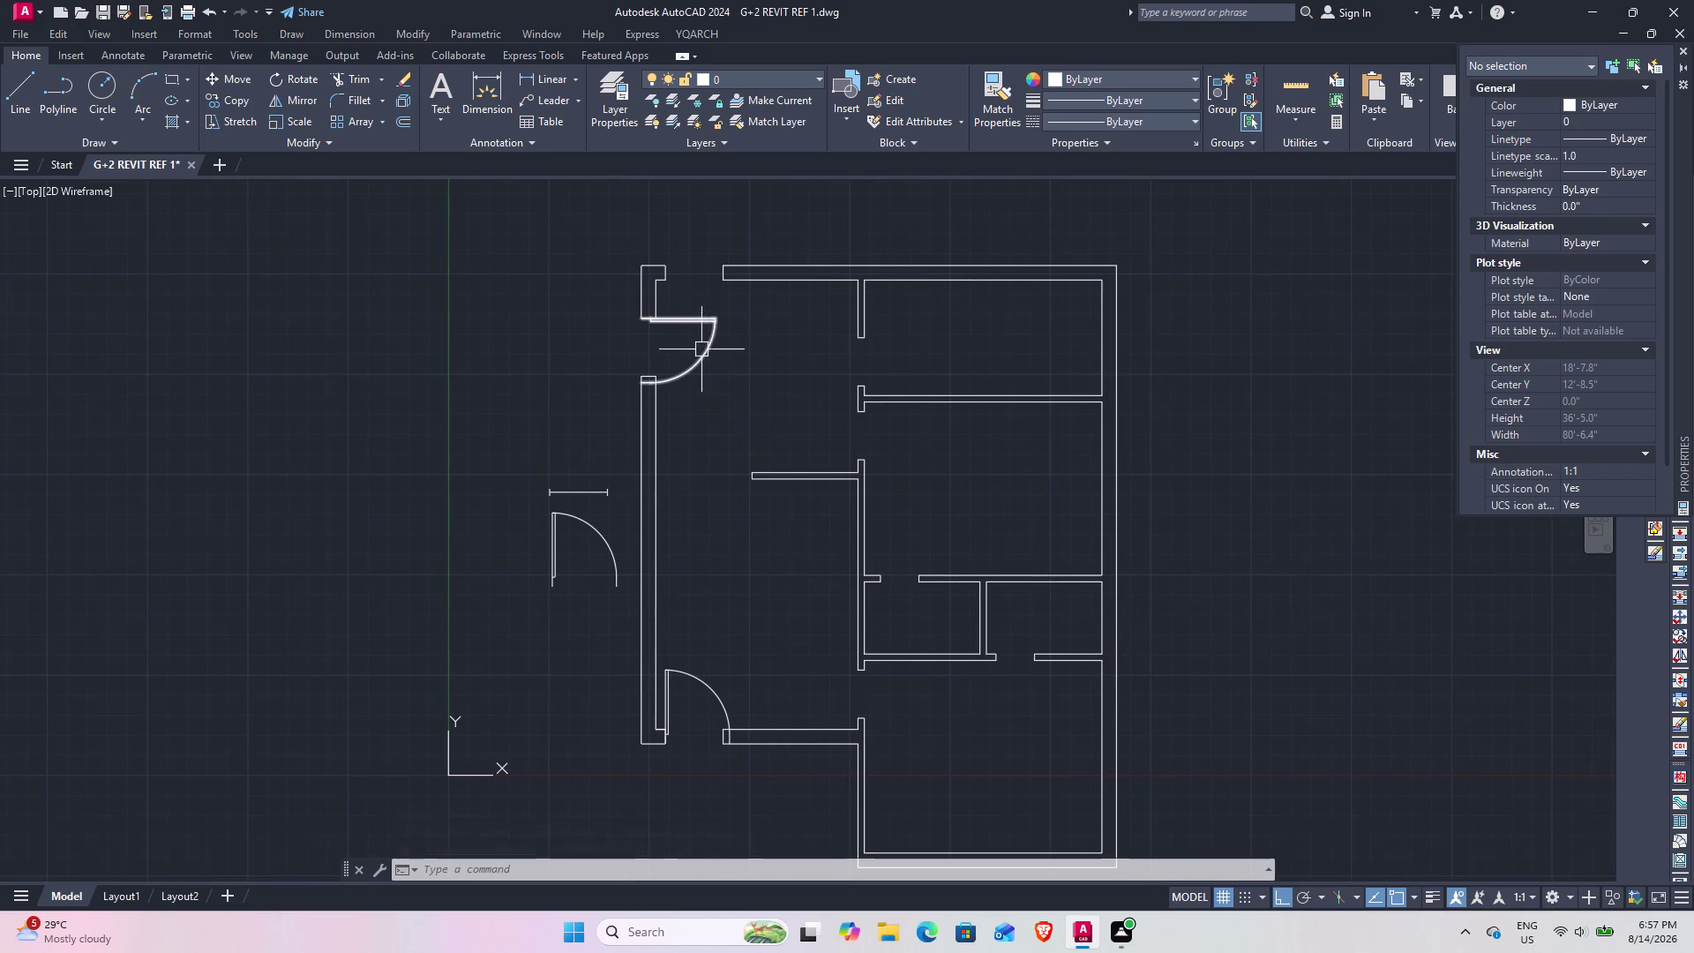
Set the bottom entrance door to swing open at 45°.
click(712, 319)
click(678, 310)
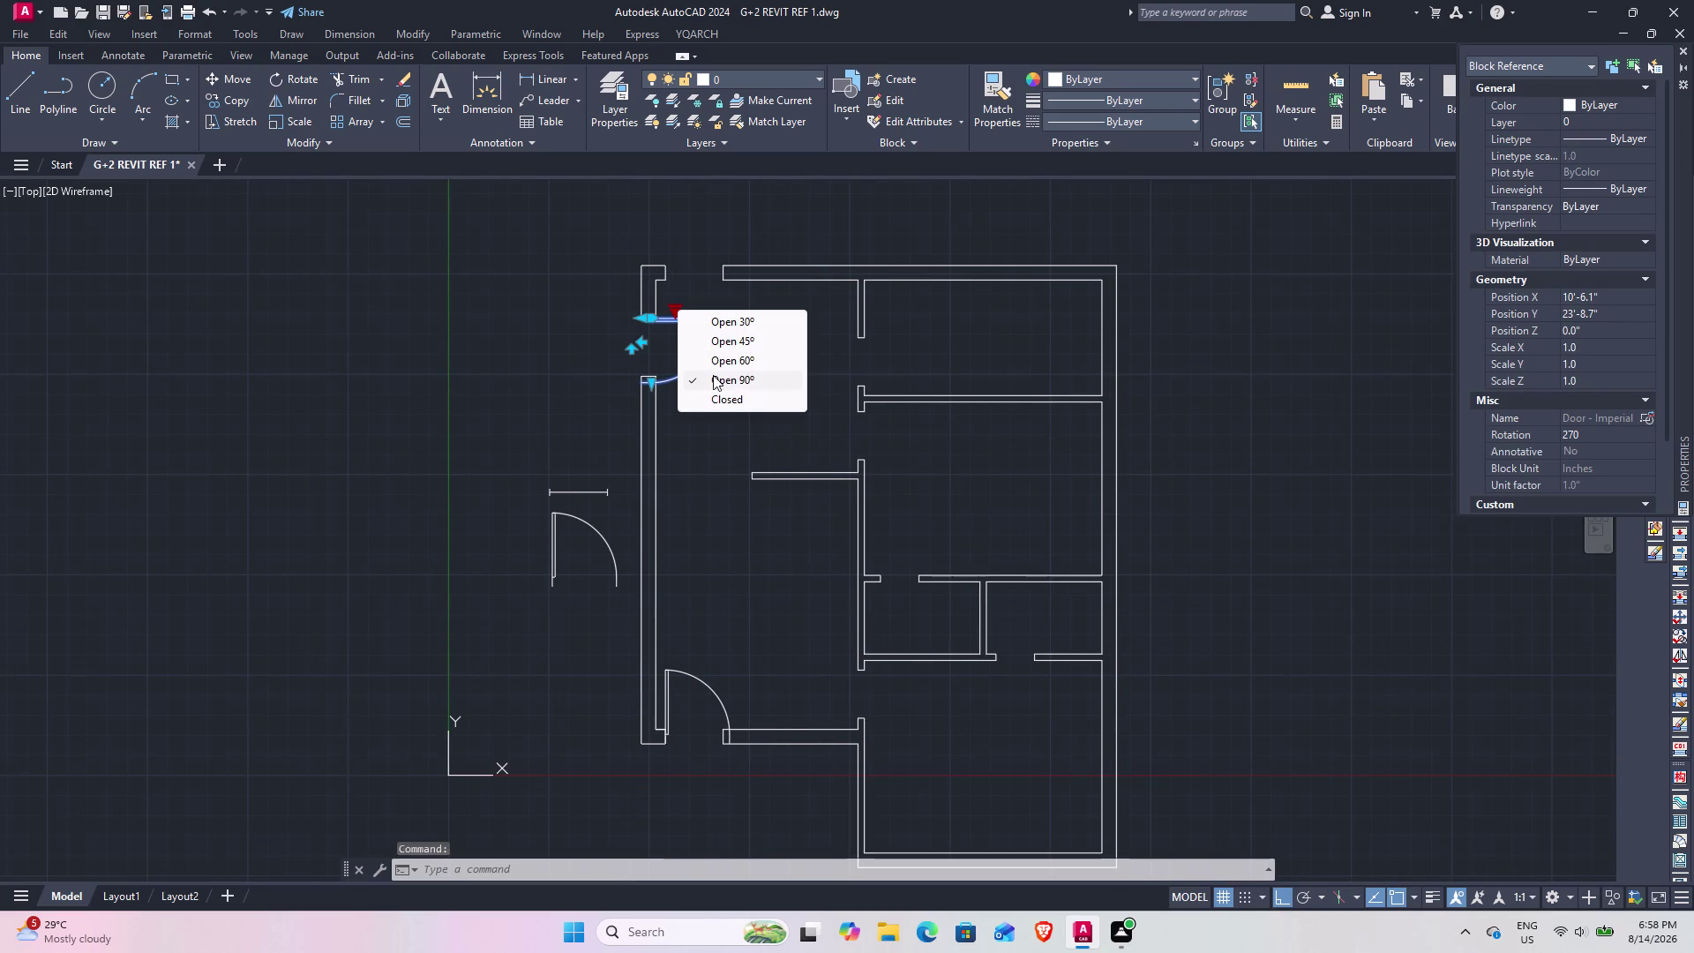
click(737, 343)
click(682, 669)
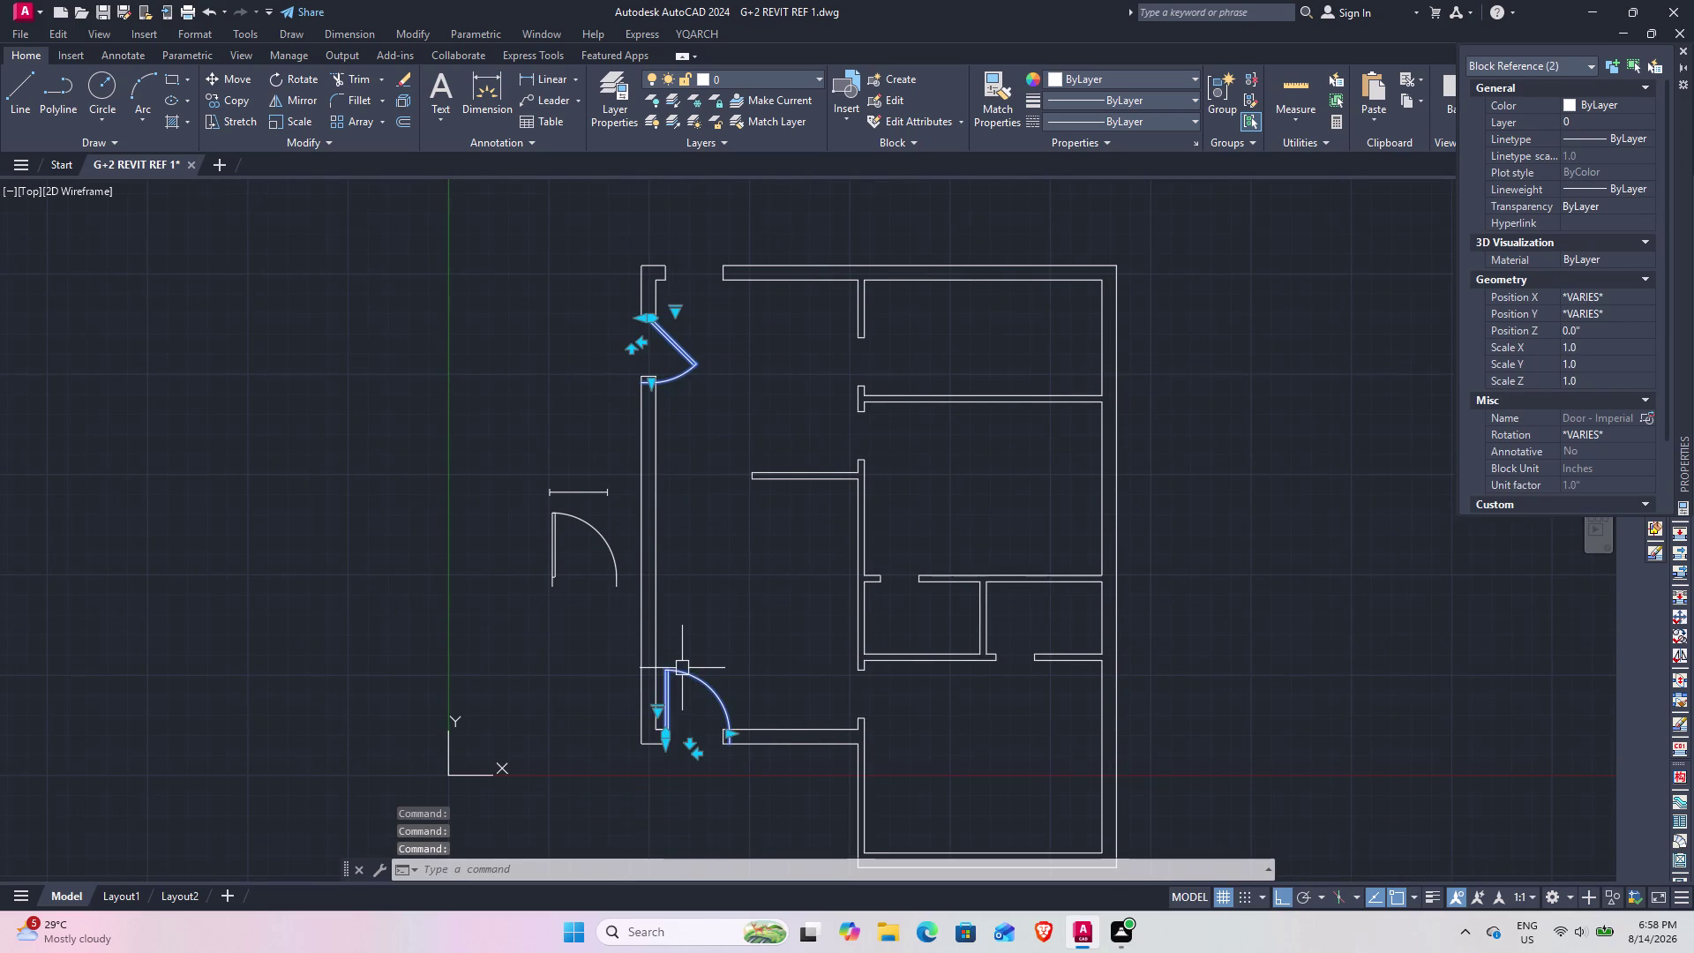
click(656, 712)
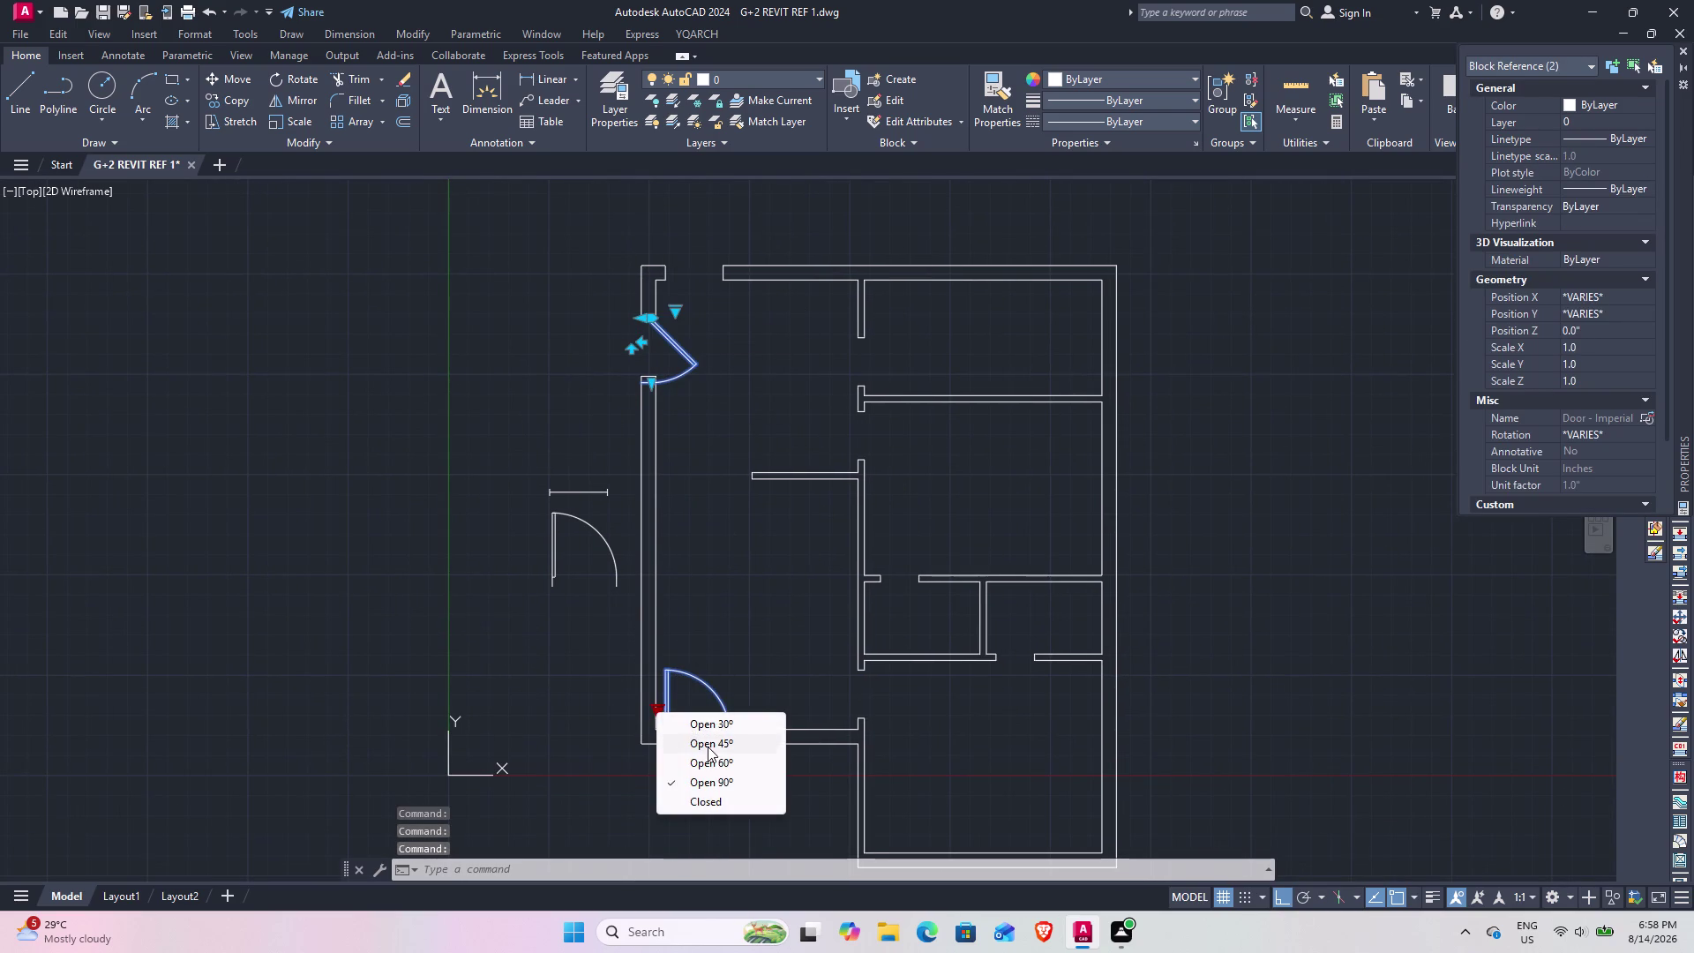
click(708, 746)
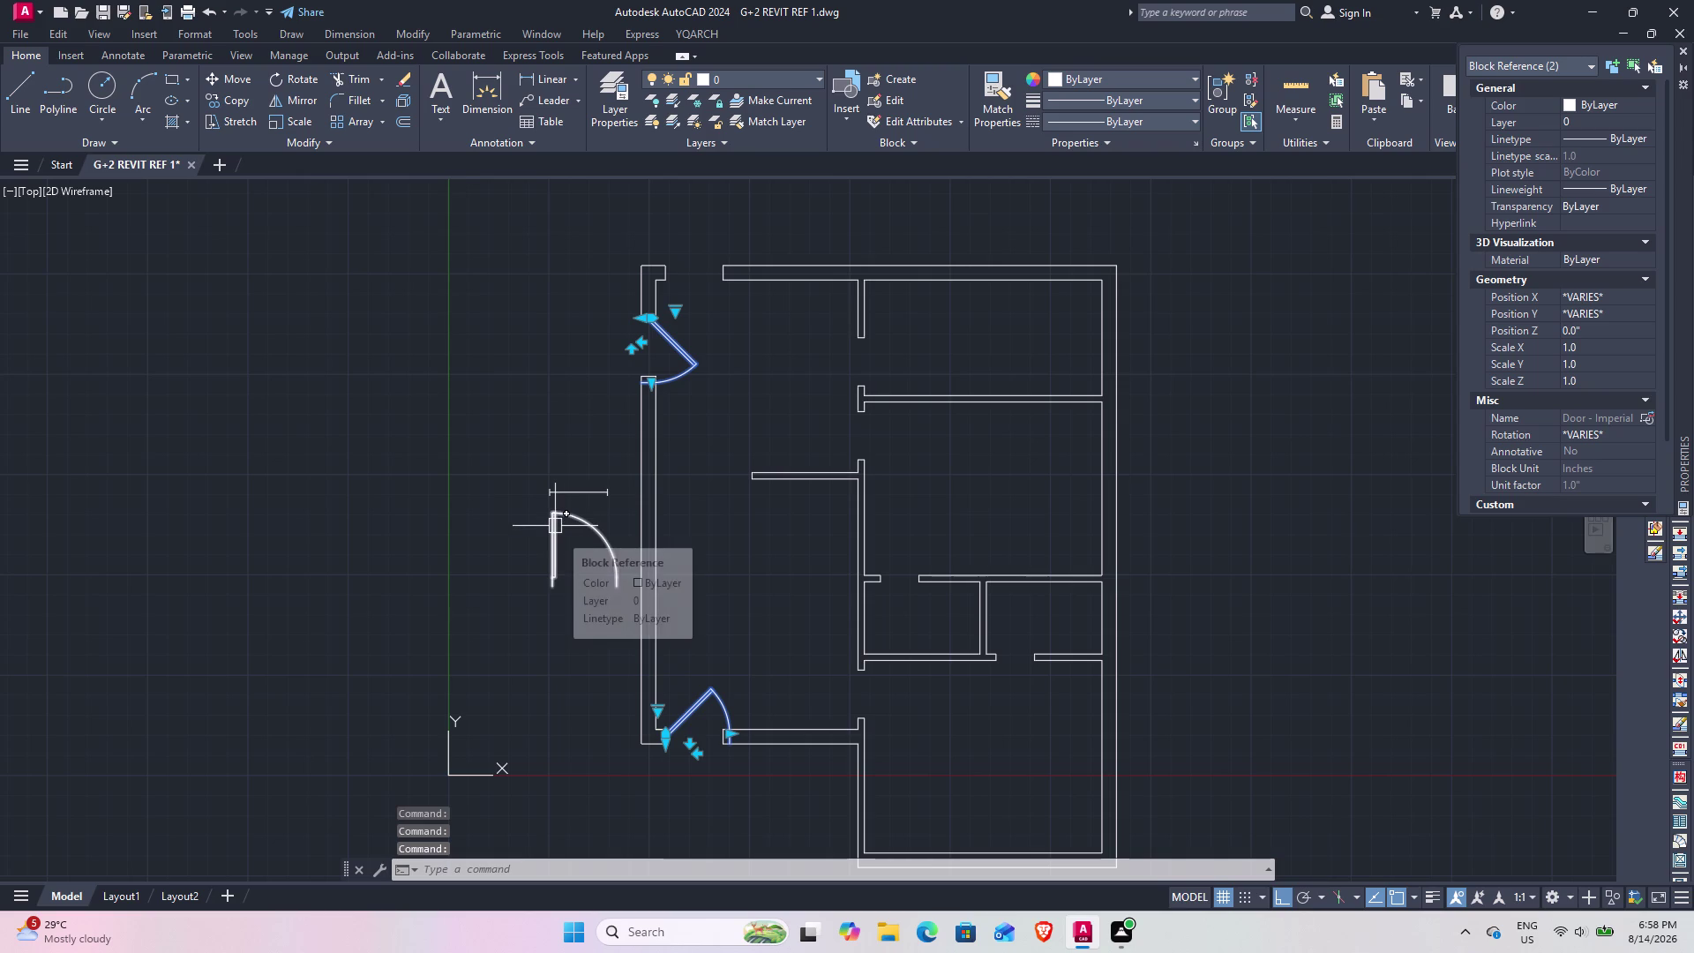
Set the loose door left of the plan to swing open at 45°.
click(555, 525)
click(543, 554)
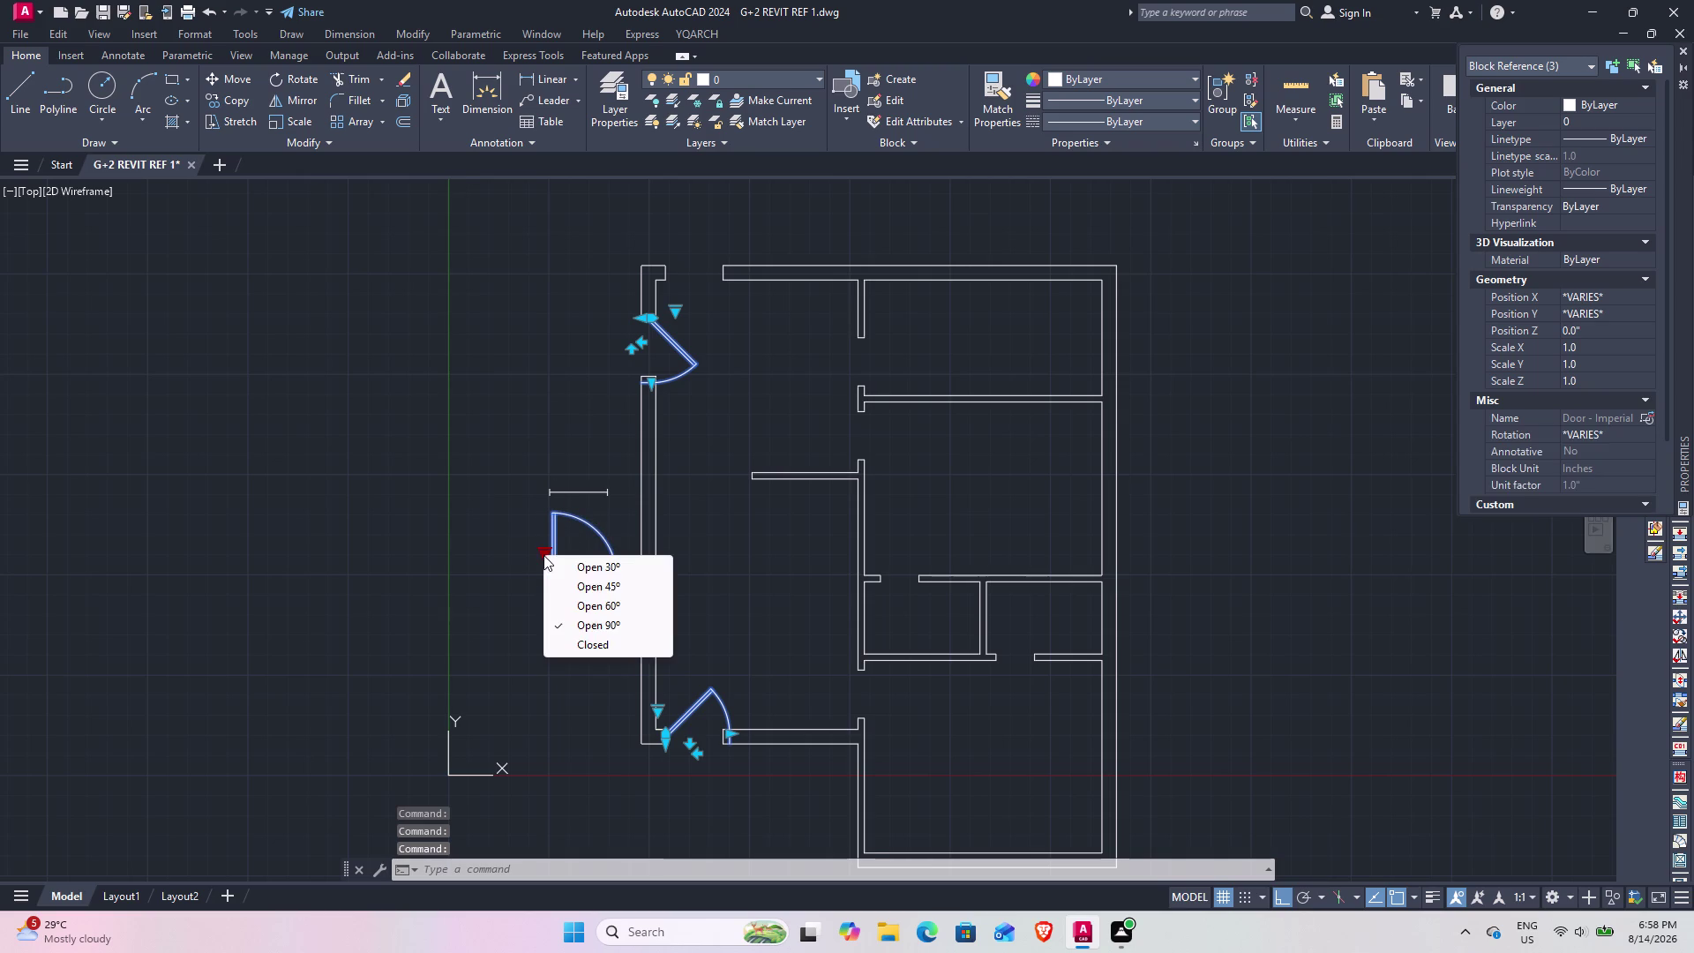
click(610, 587)
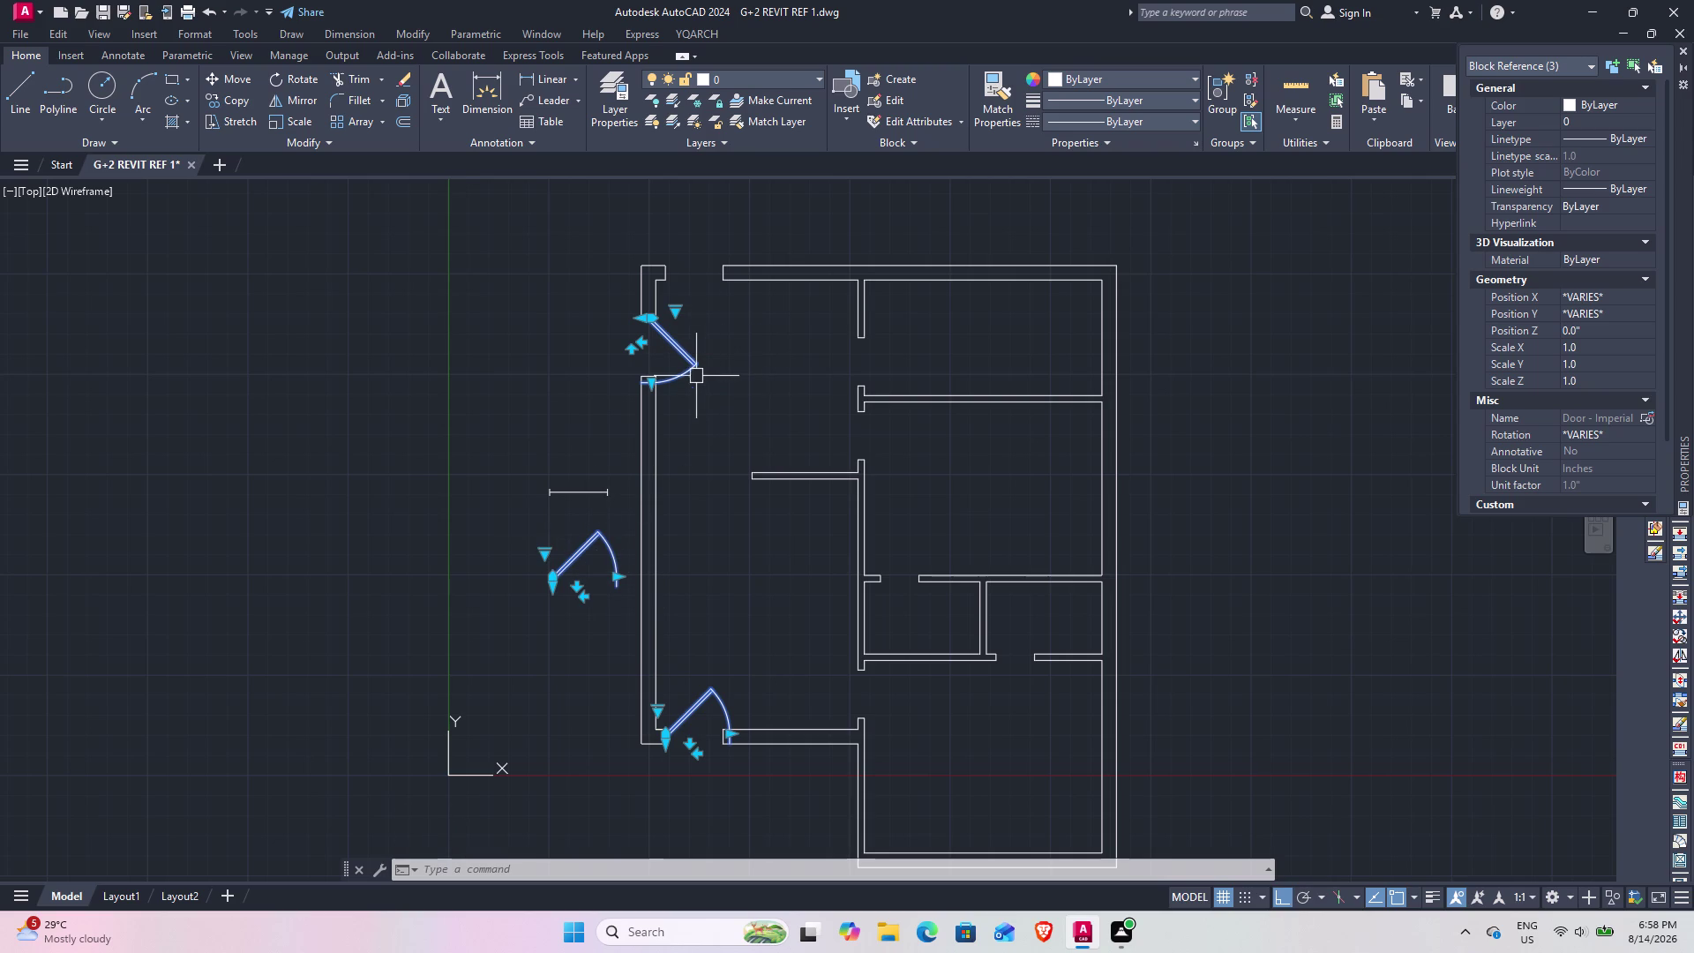
key(Escape)
click(588, 550)
text(r)
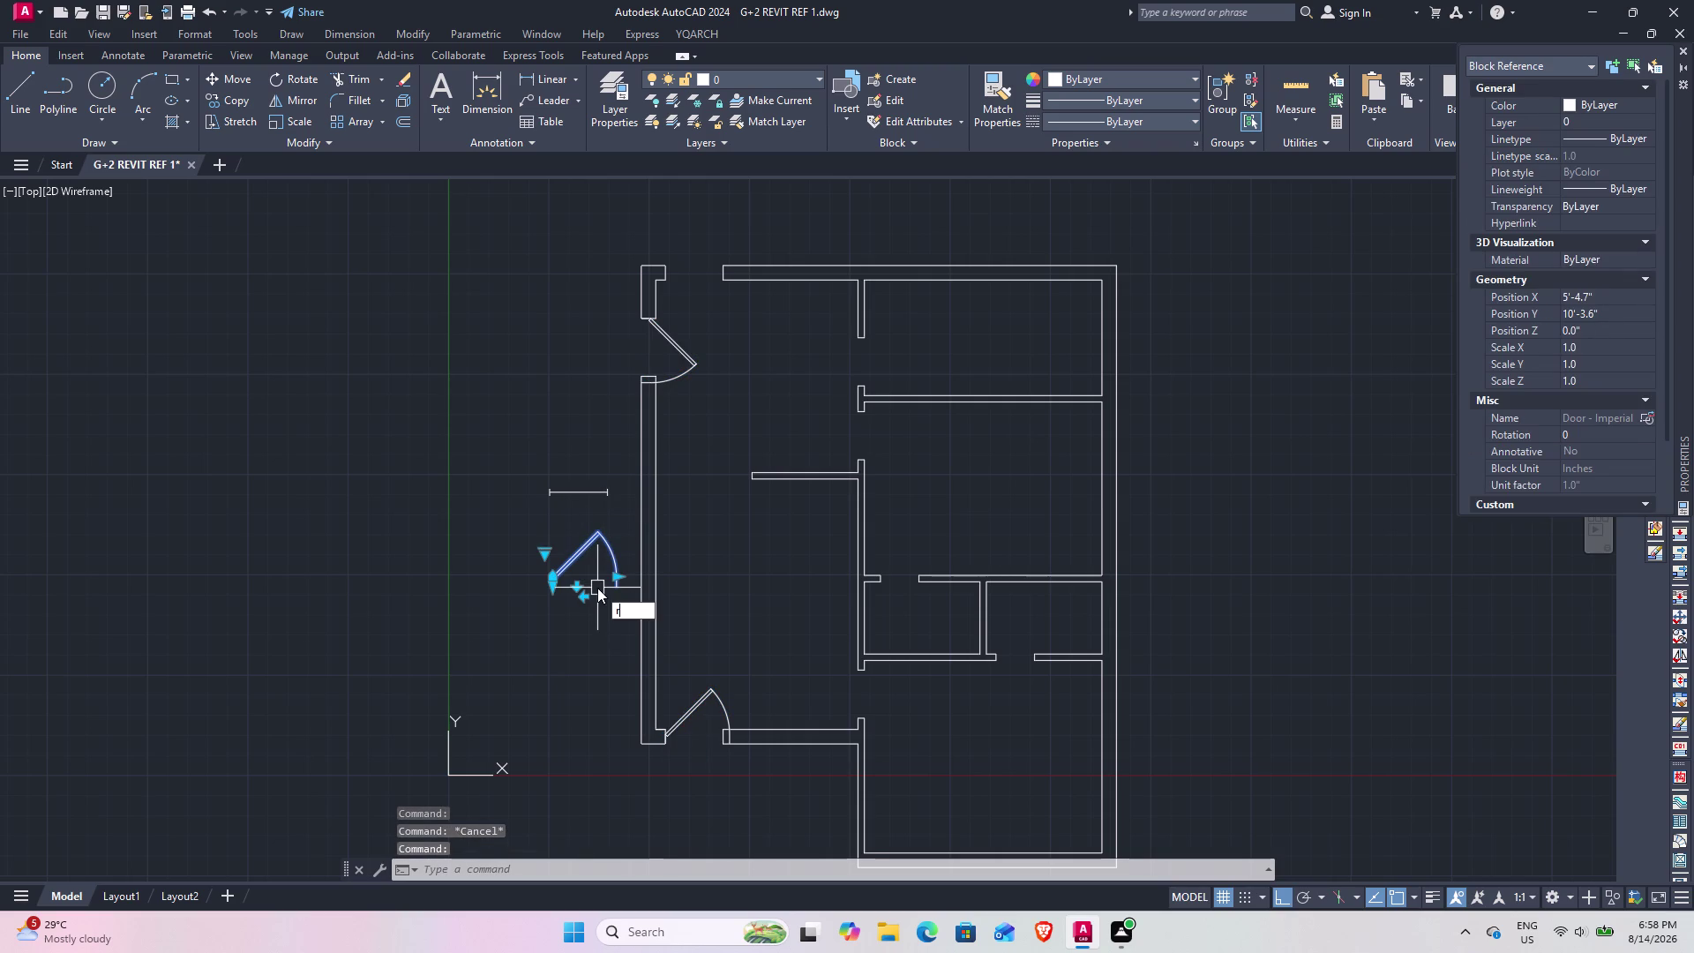
Cancel a rotation and flip the loose door to swing the other way.
text(o)
key(space)
click(552, 581)
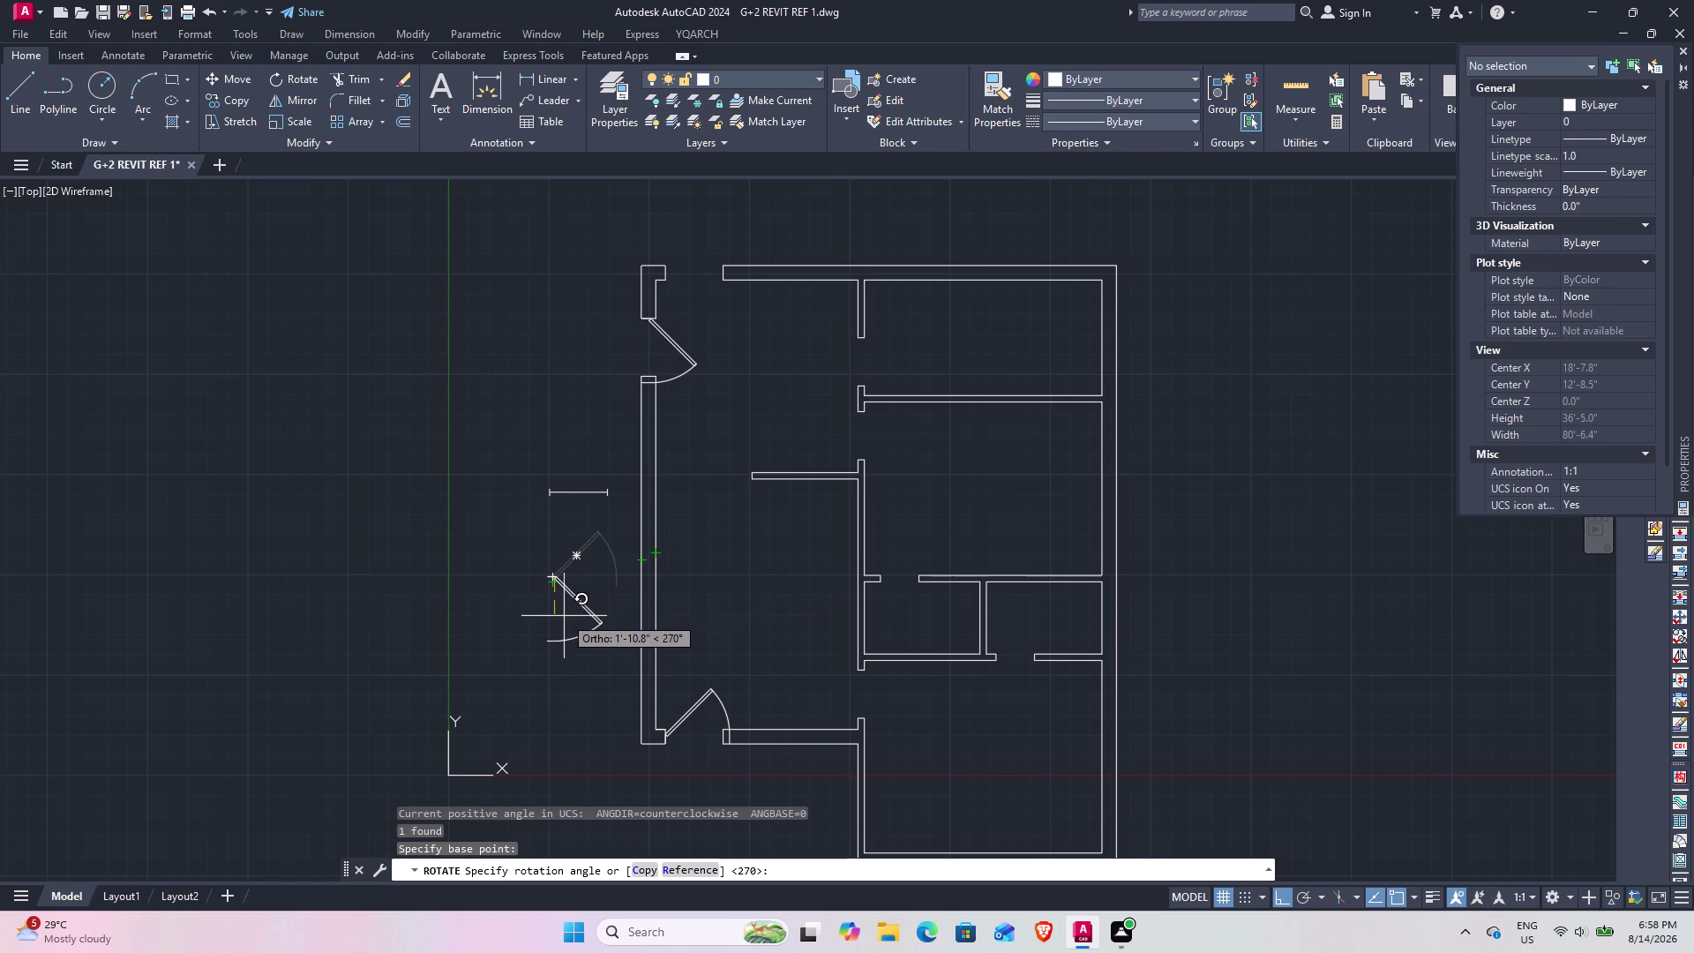
key(Escape)
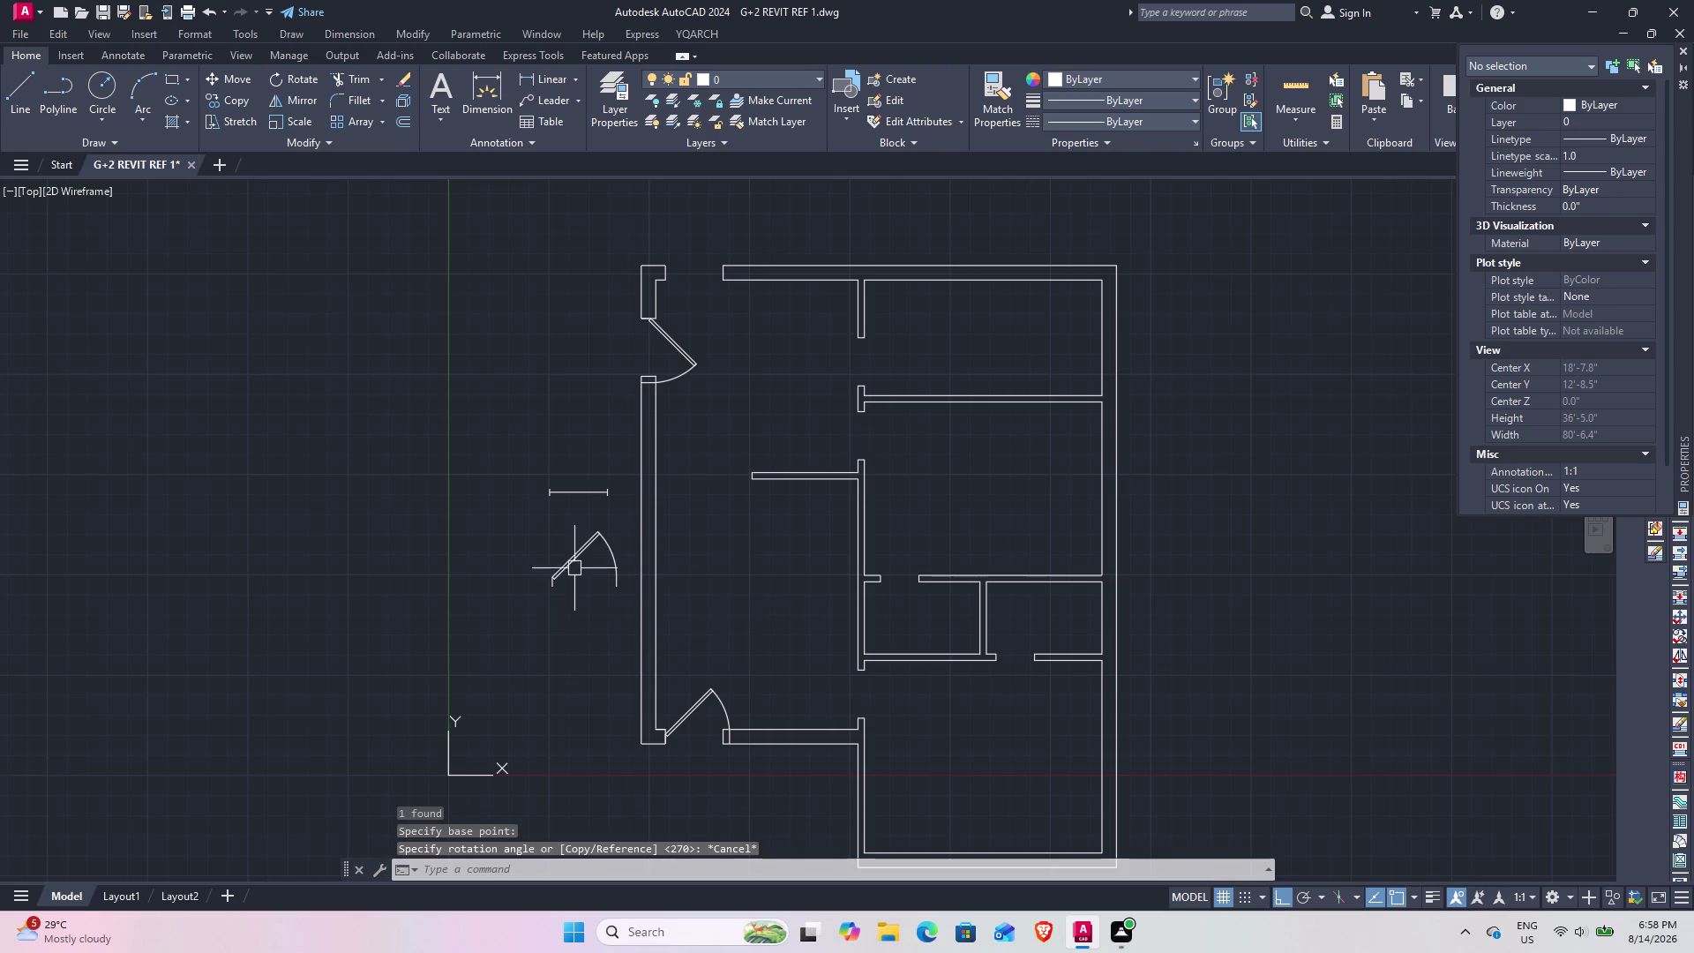
click(580, 548)
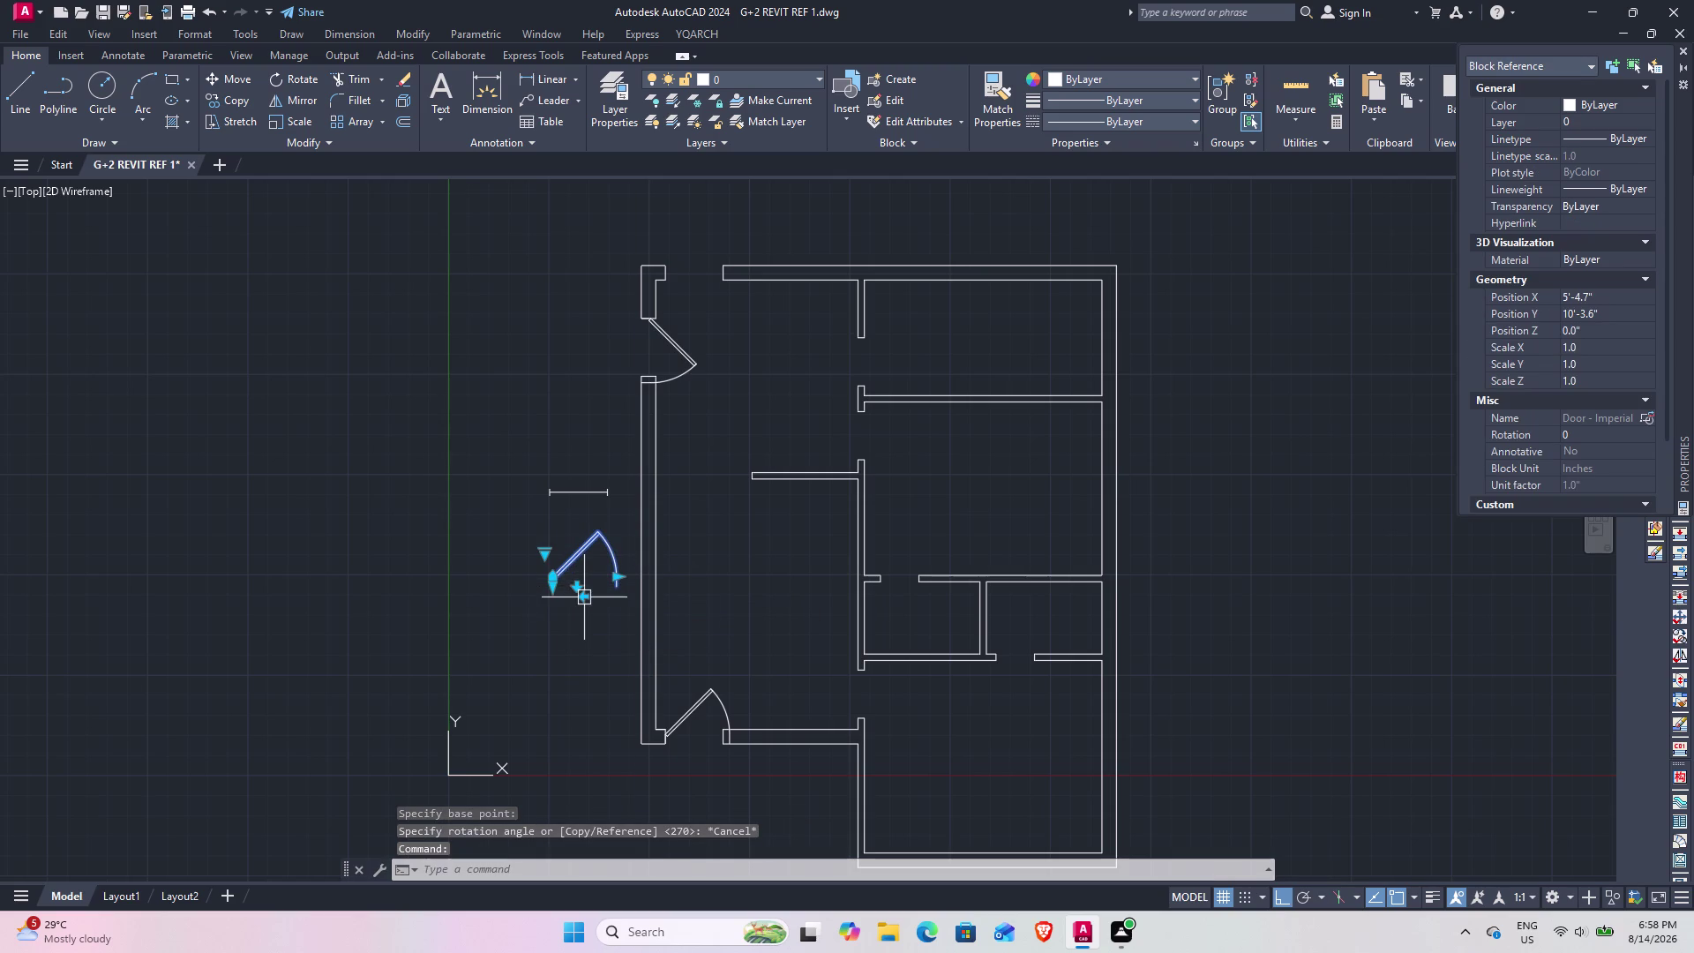
click(585, 595)
key(Escape)
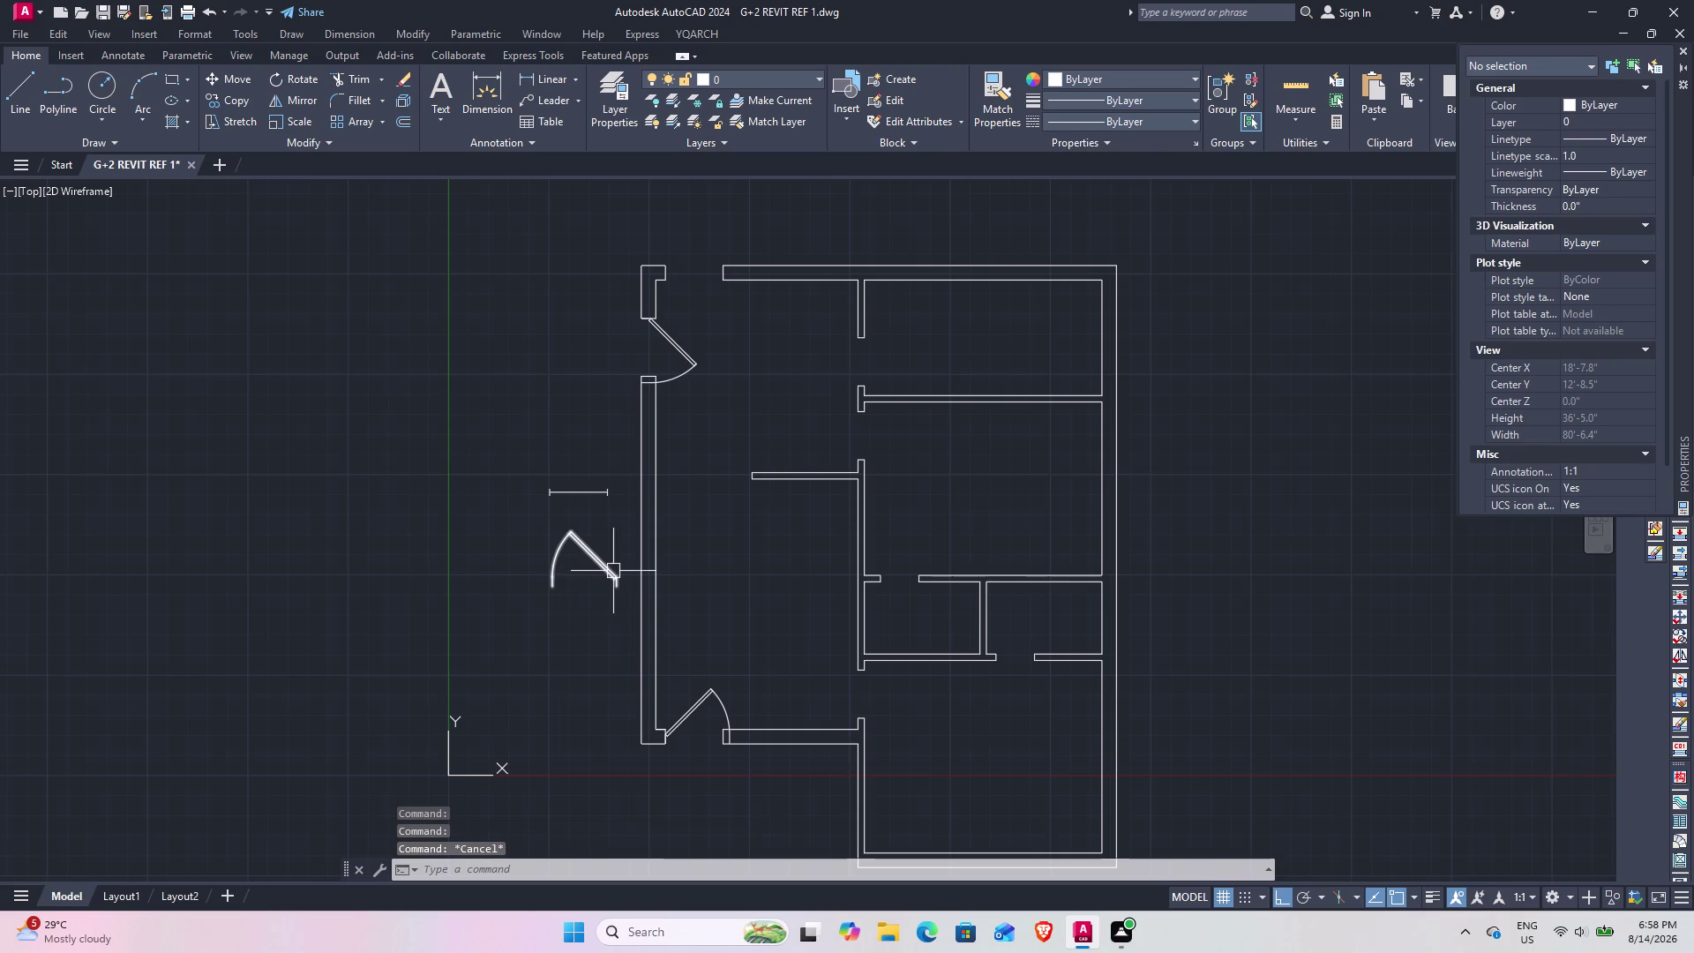
Move the loose door slightly further left with its base grip.
click(611, 572)
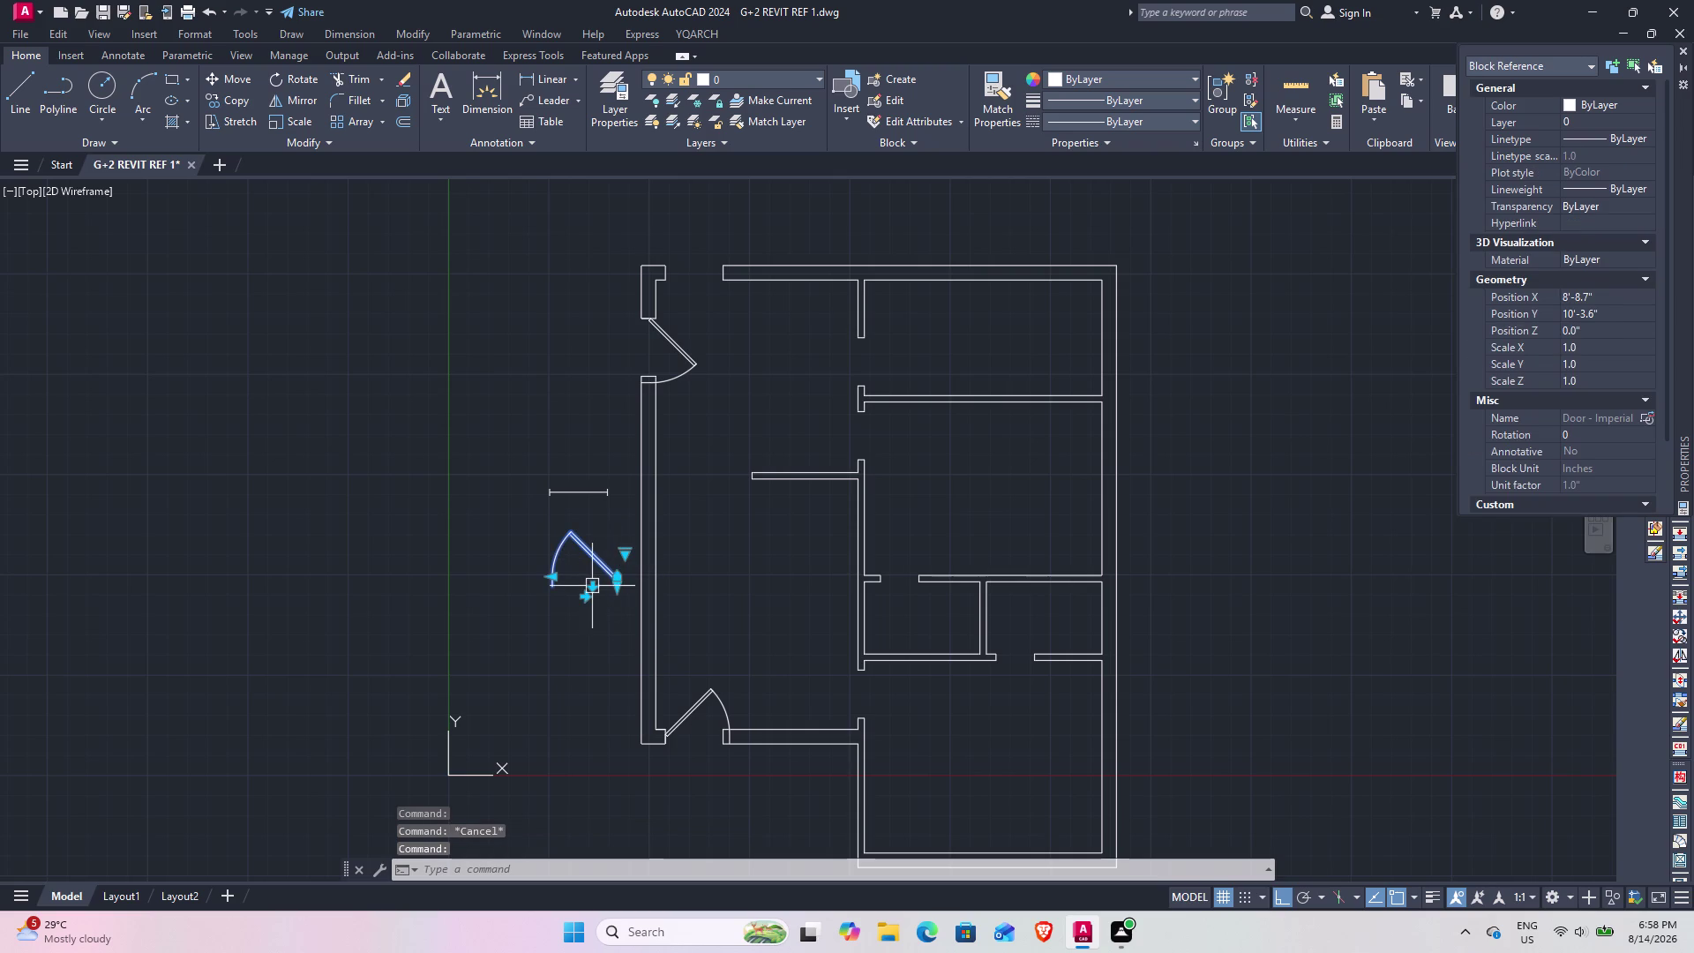
click(613, 580)
click(557, 580)
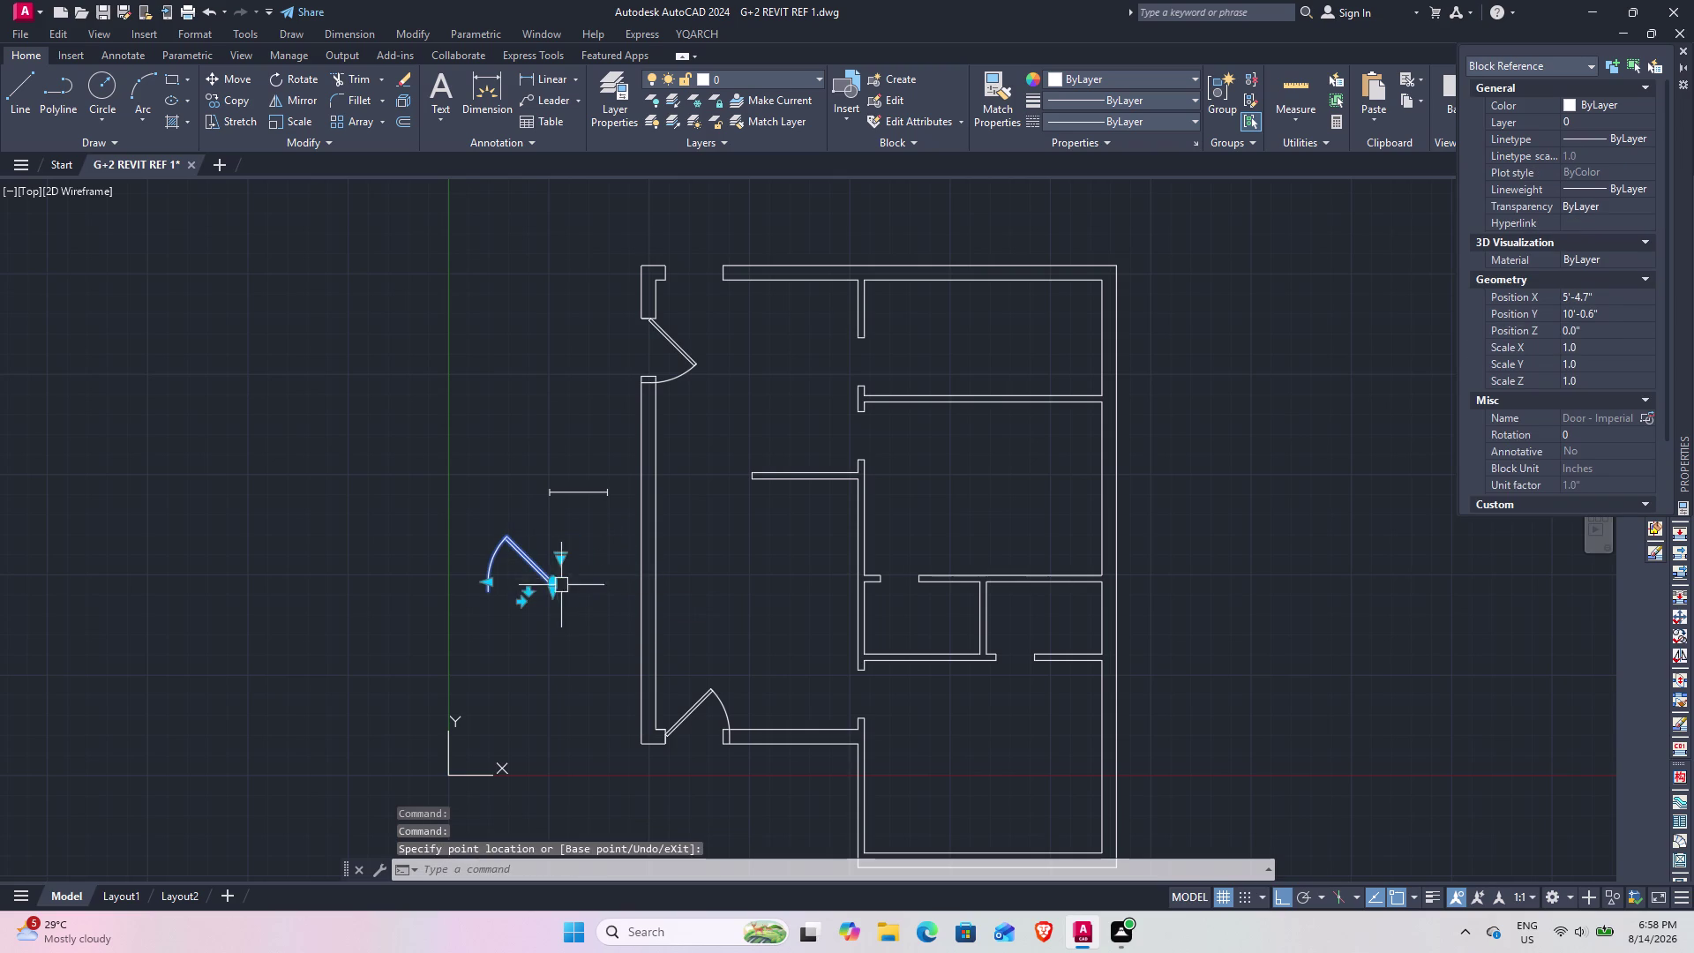
key(Escape)
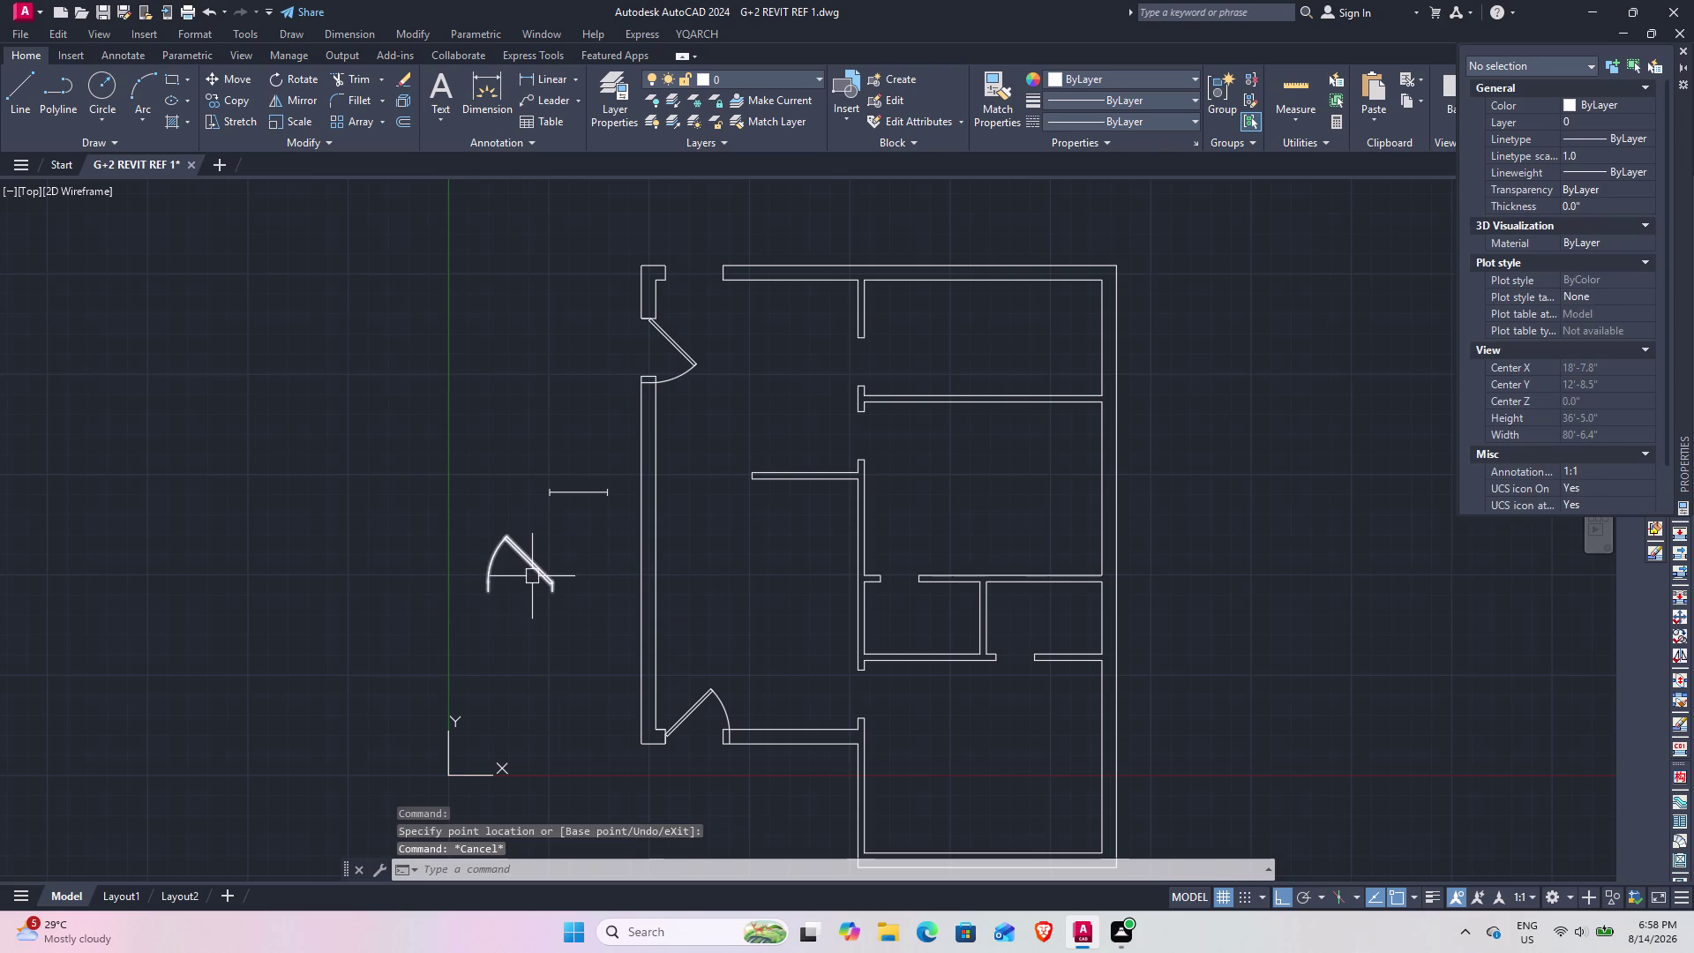
Rotate the loose door 180° about its base point.
click(532, 576)
text(ro)
key(space)
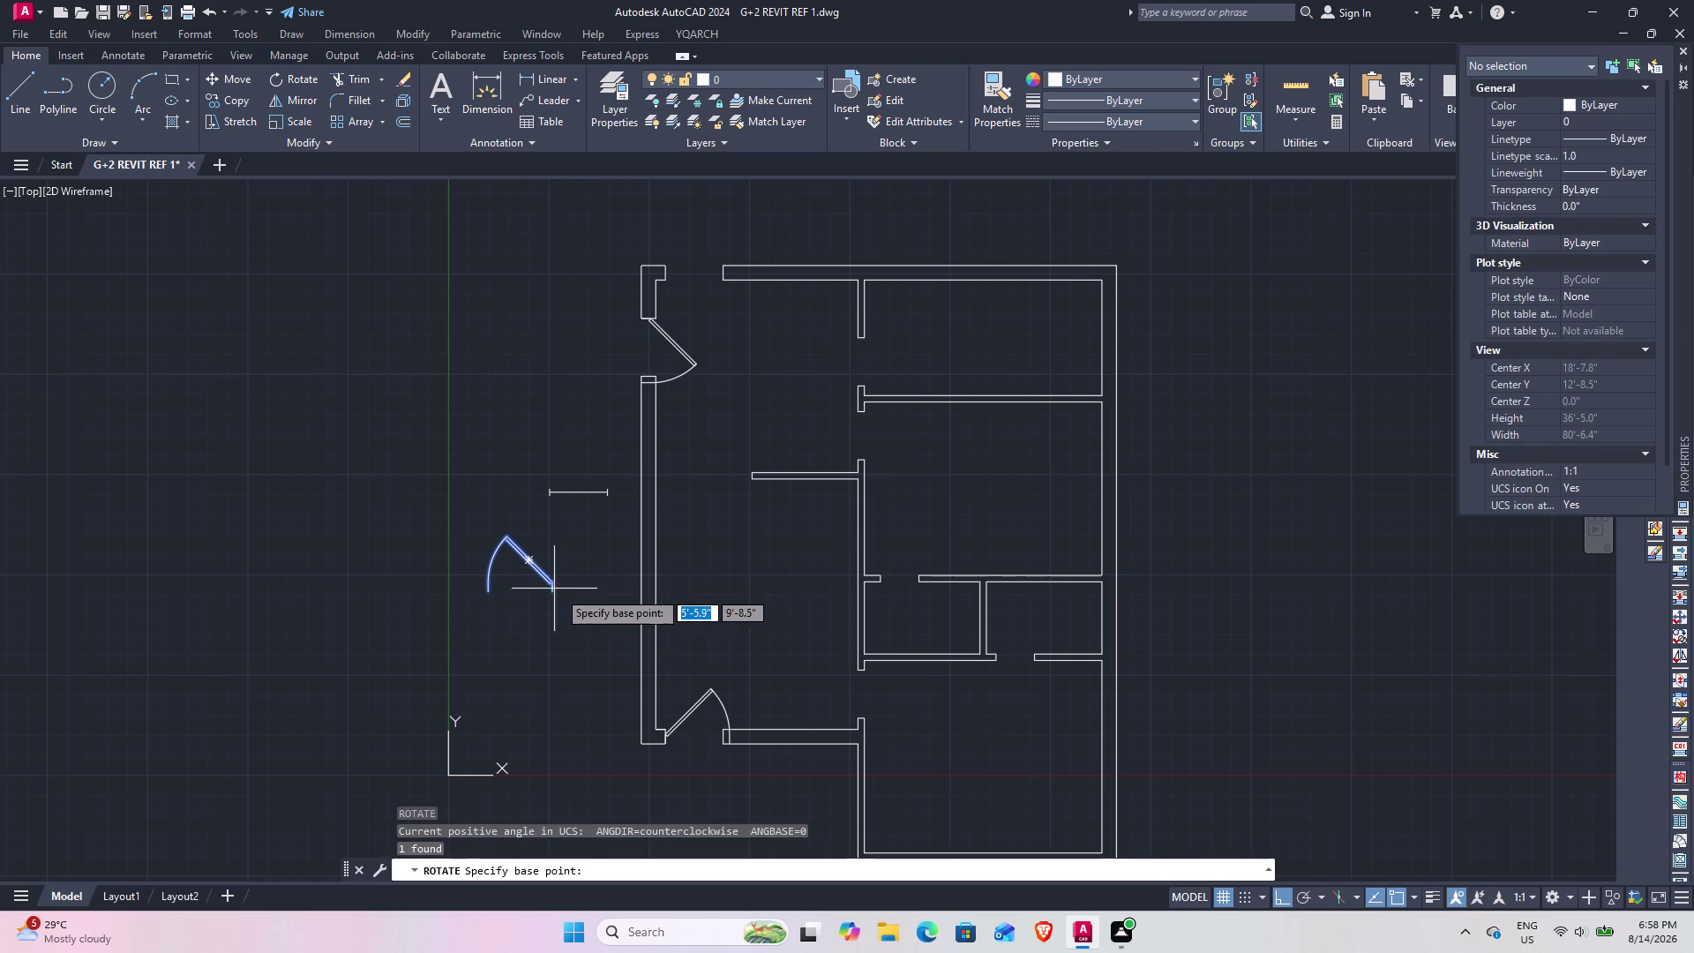
click(565, 593)
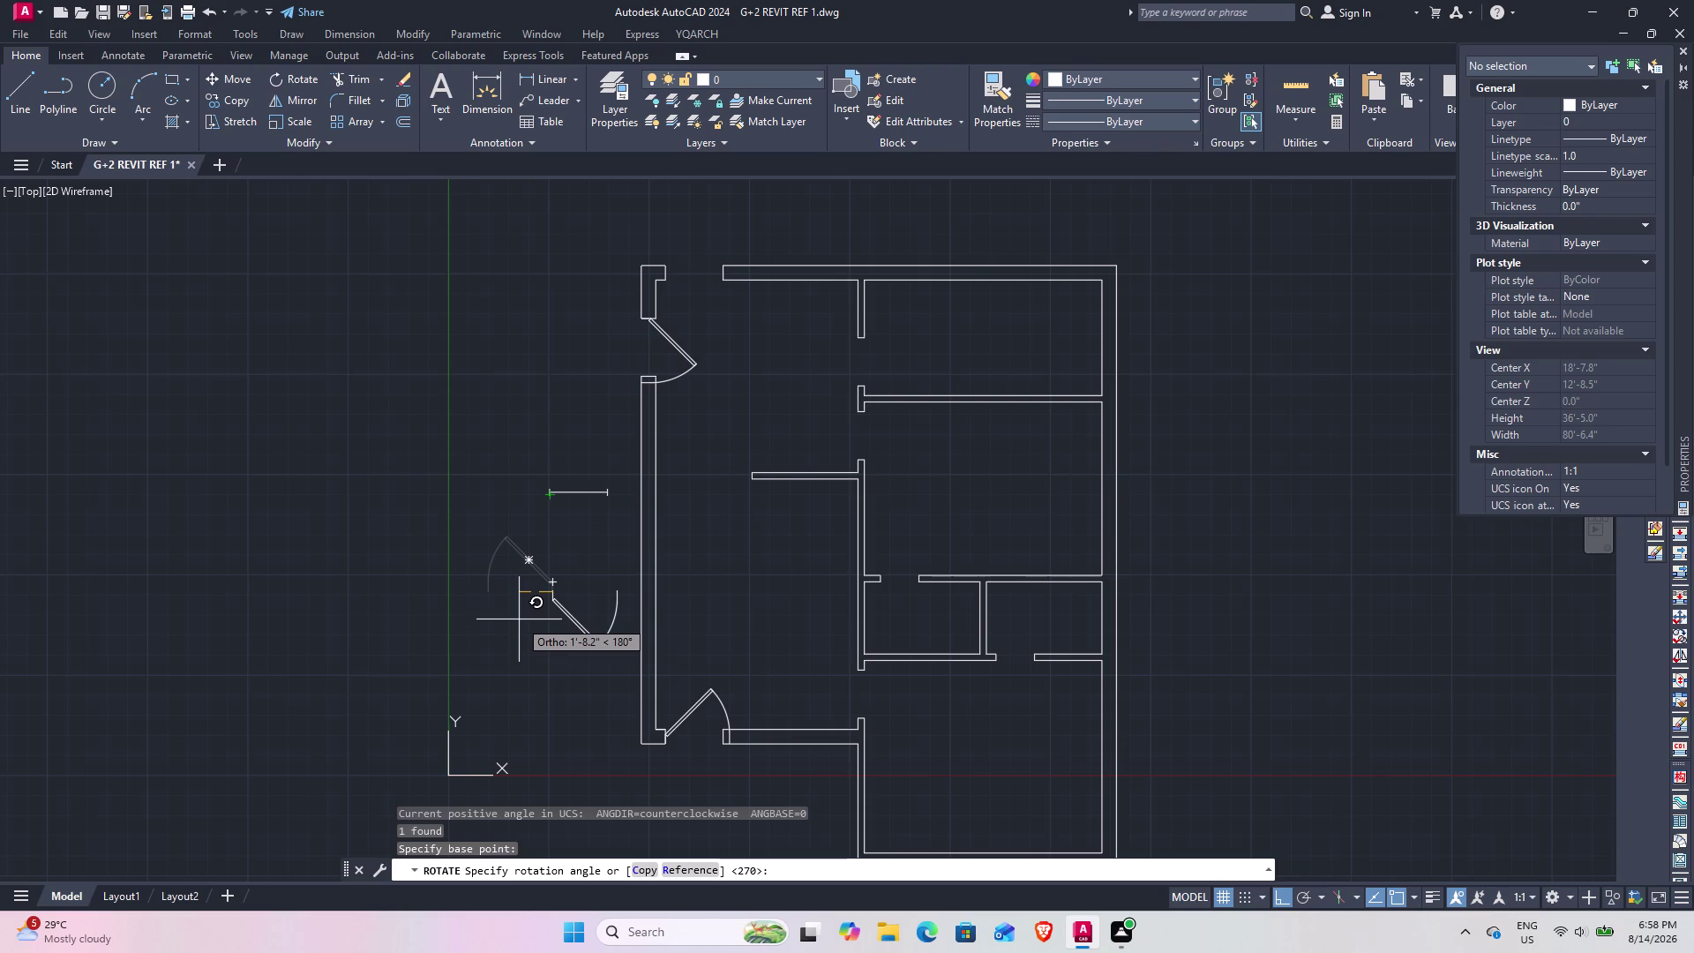
click(519, 617)
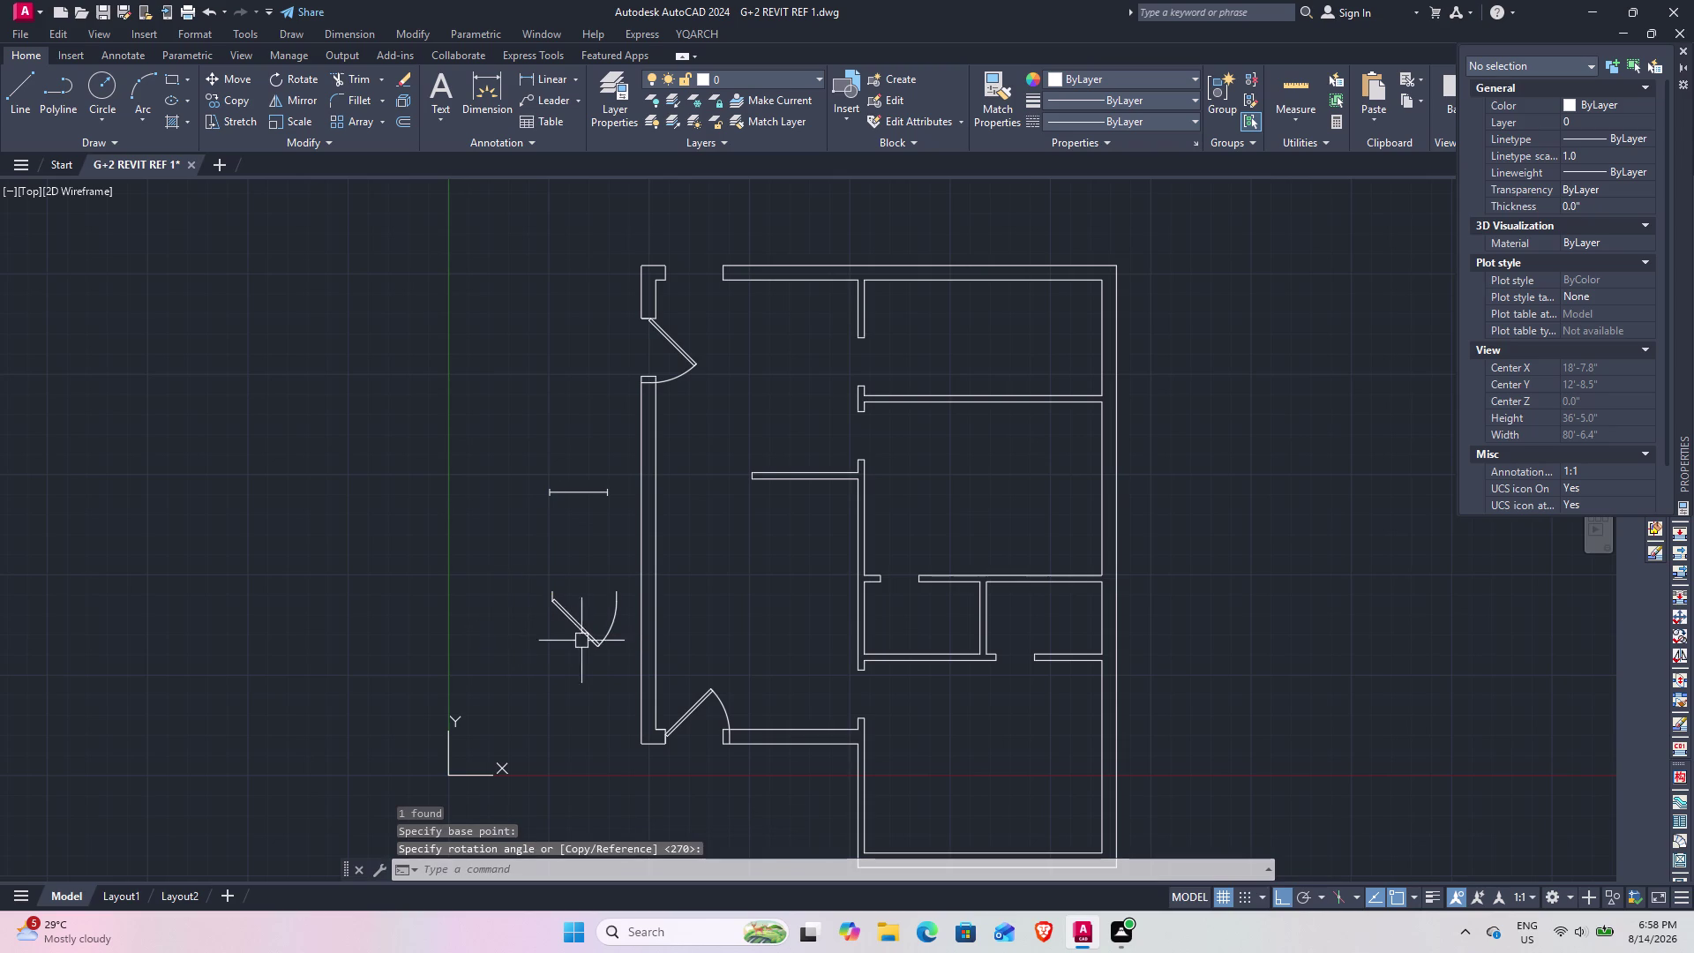
Select the rotated door and begin copying it.
click(599, 635)
key(c)
key(o)
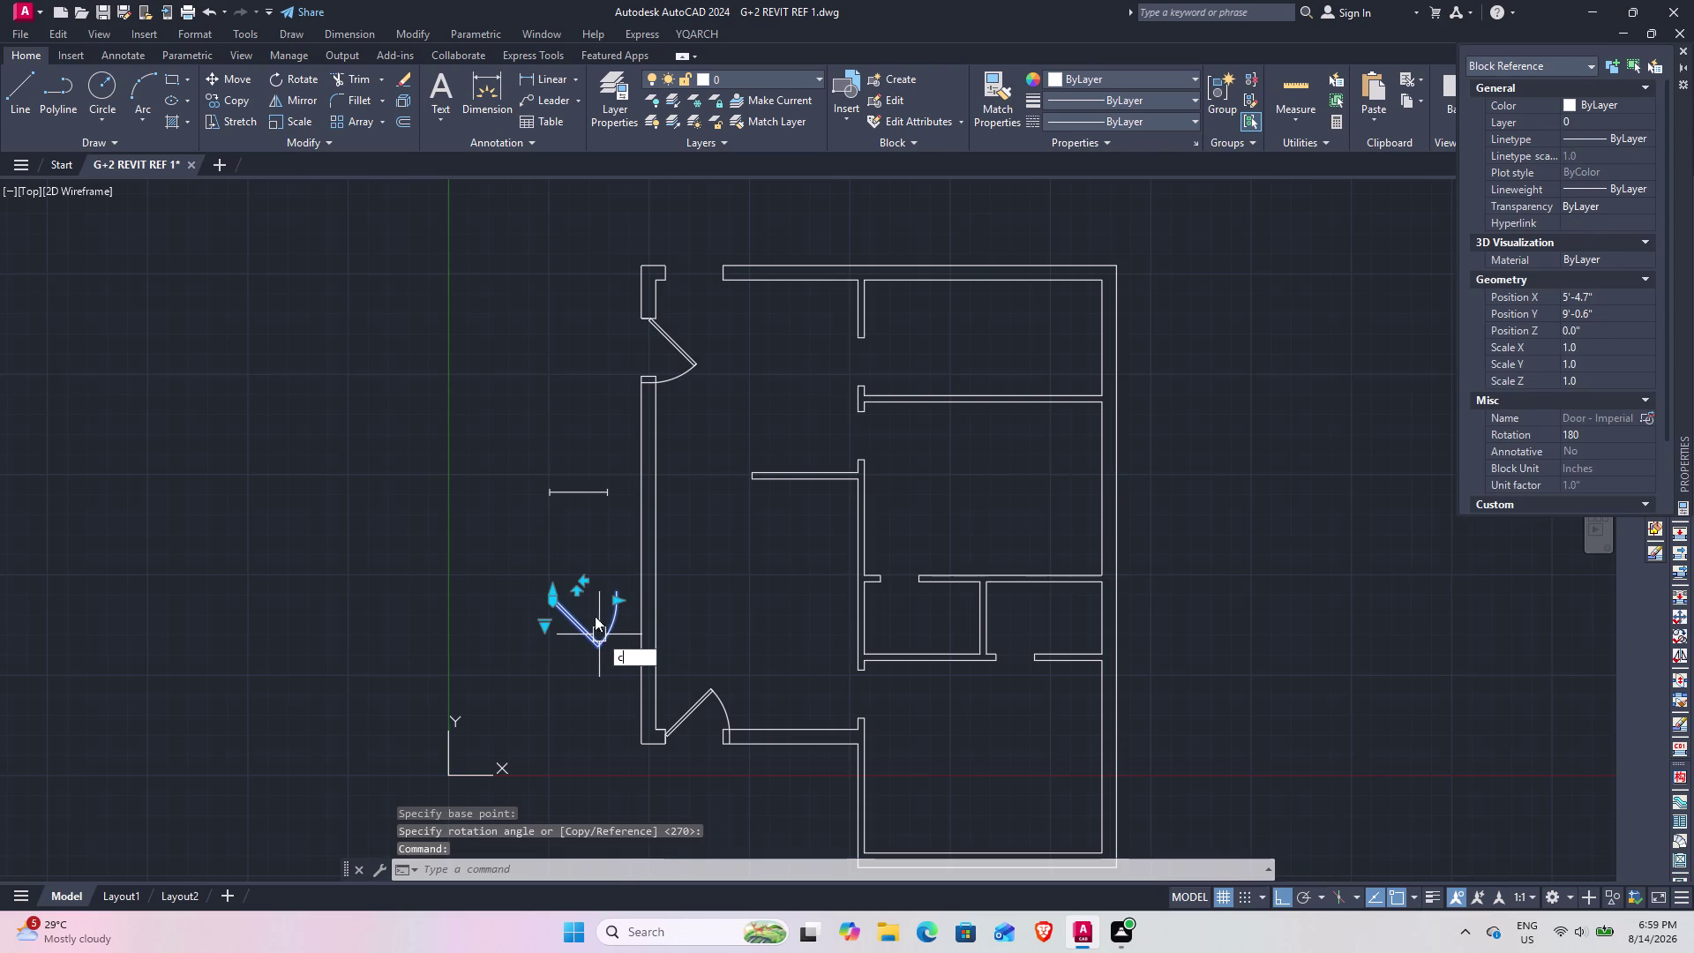
key(space)
scroll(up, 3)
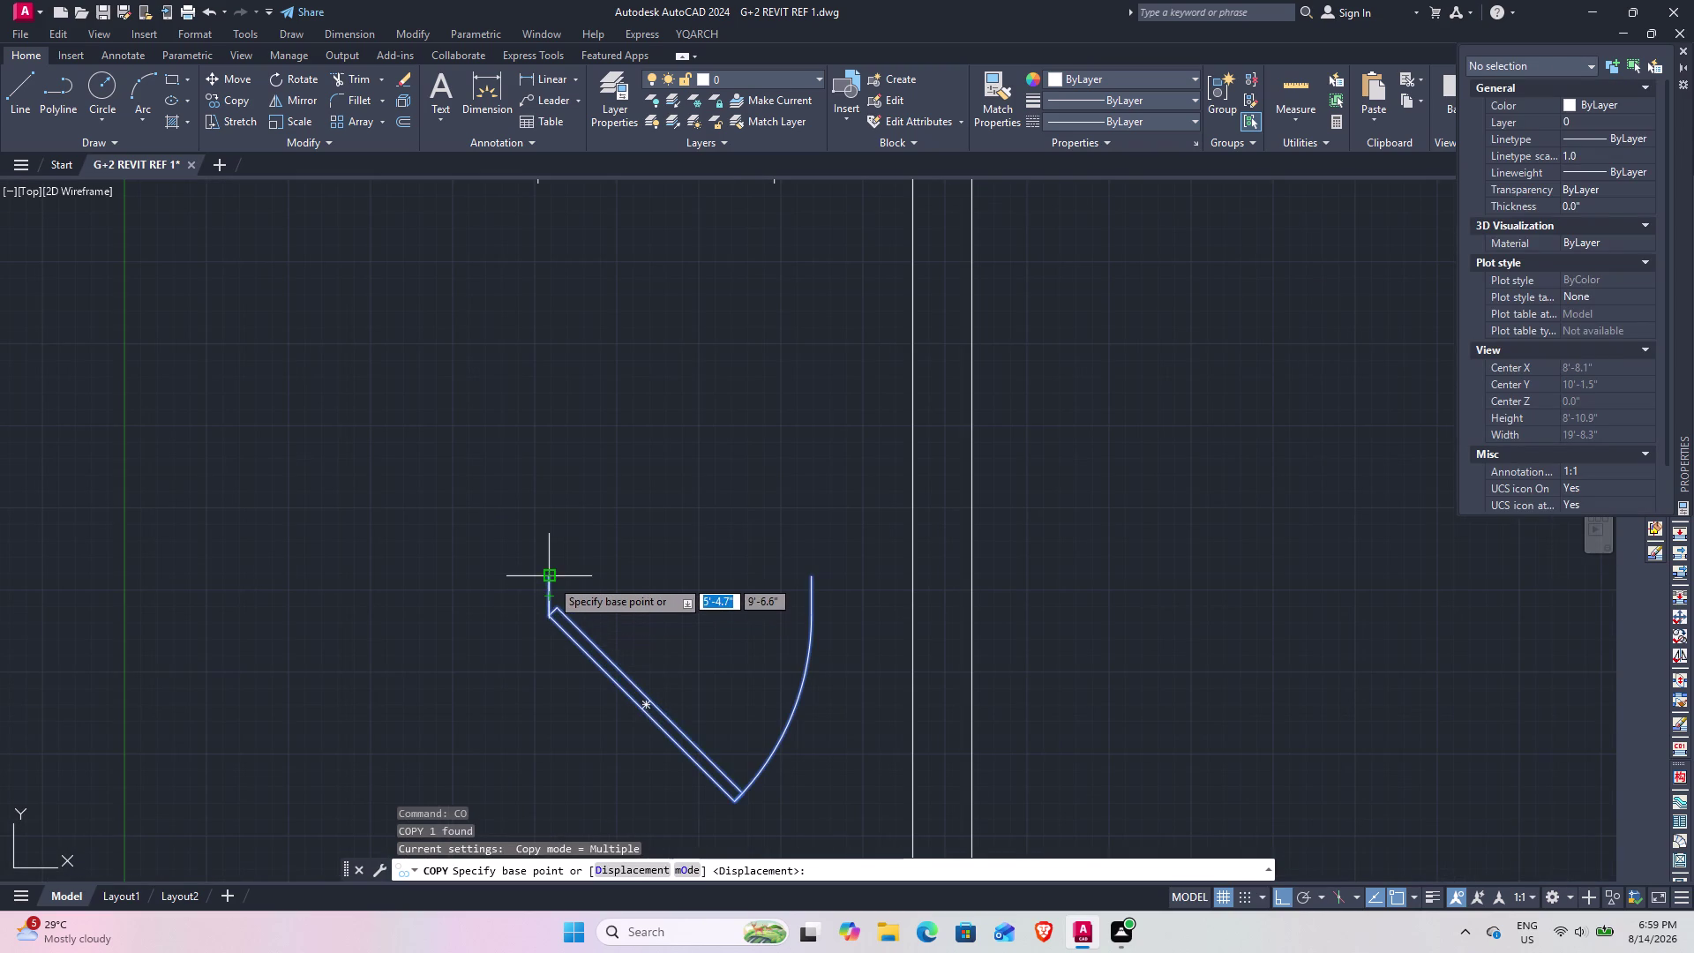
Place copies of the sample door in the top-left wall opening and an inner opening.
click(551, 579)
scroll(down, 3)
middle_drag(754, 414, 717, 608)
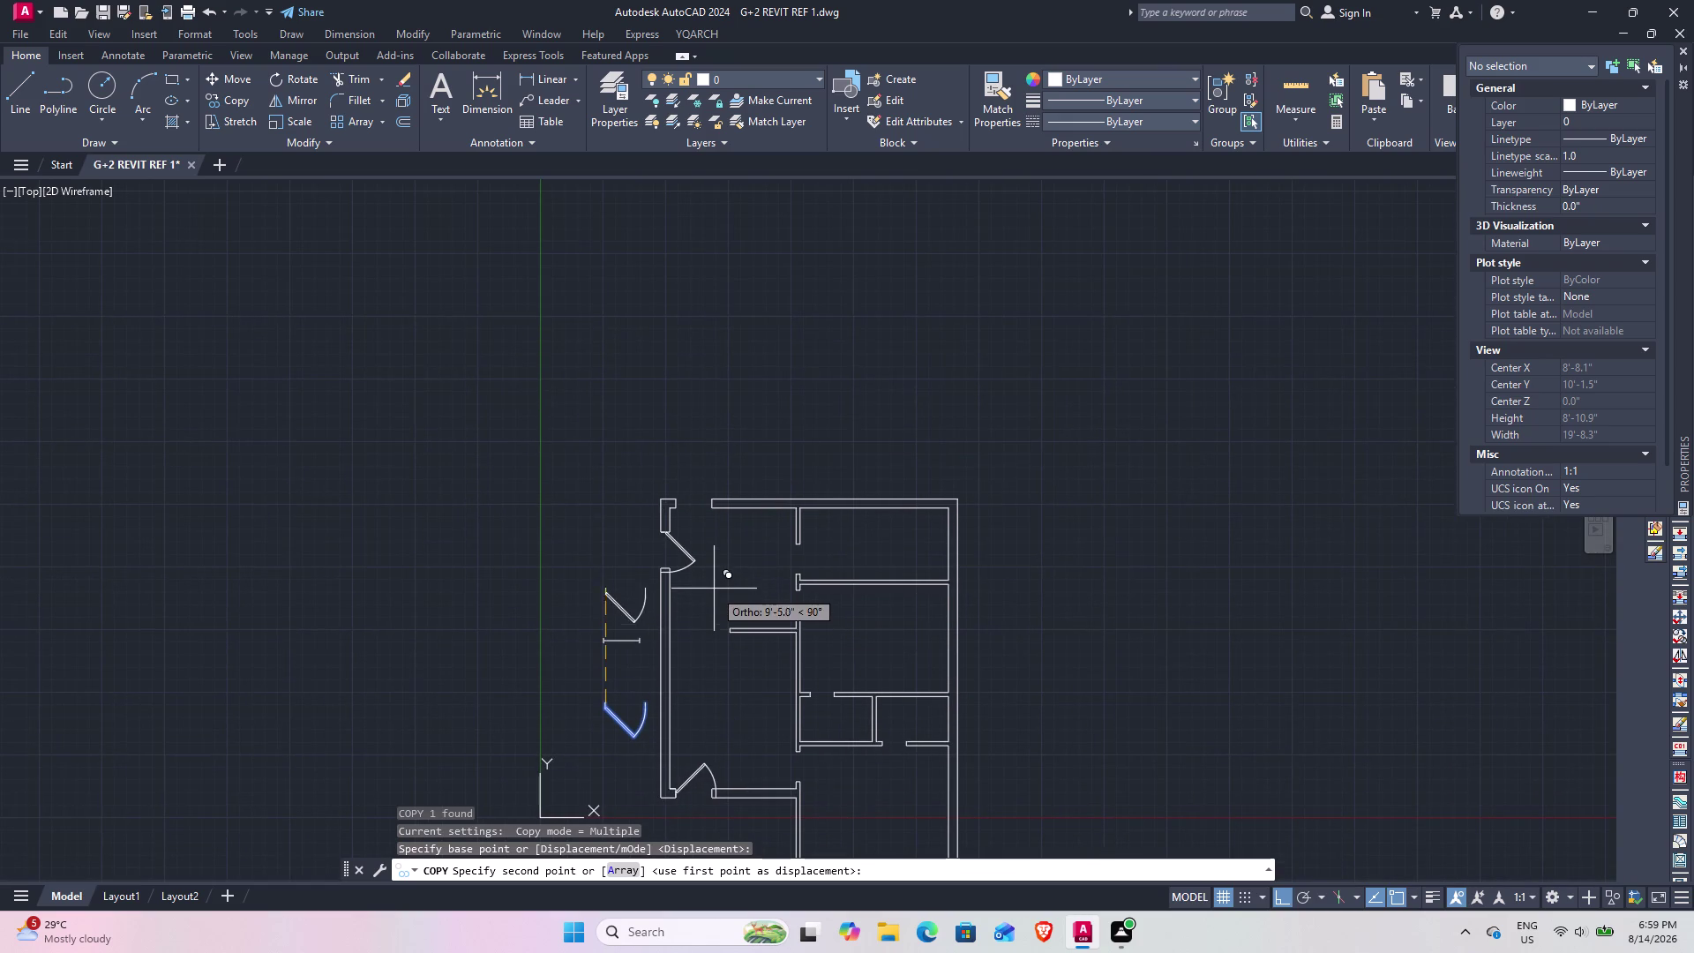
key(F8)
scroll(up, 3)
scroll(up, 3)
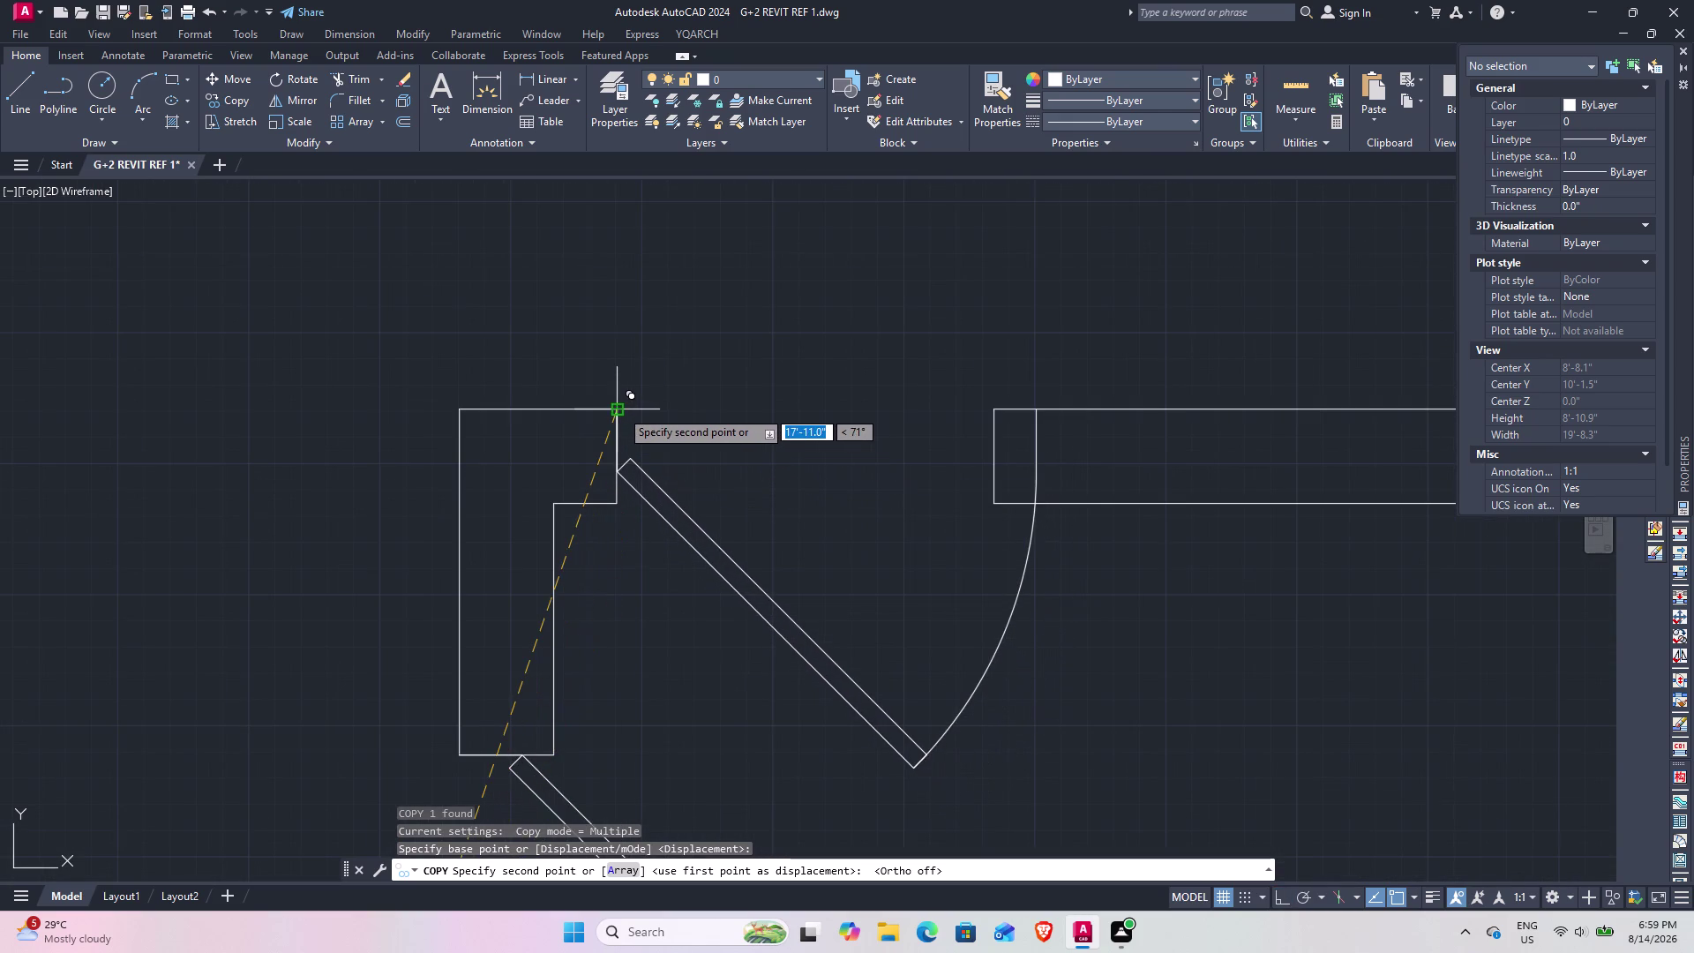
click(620, 409)
scroll(down, 3)
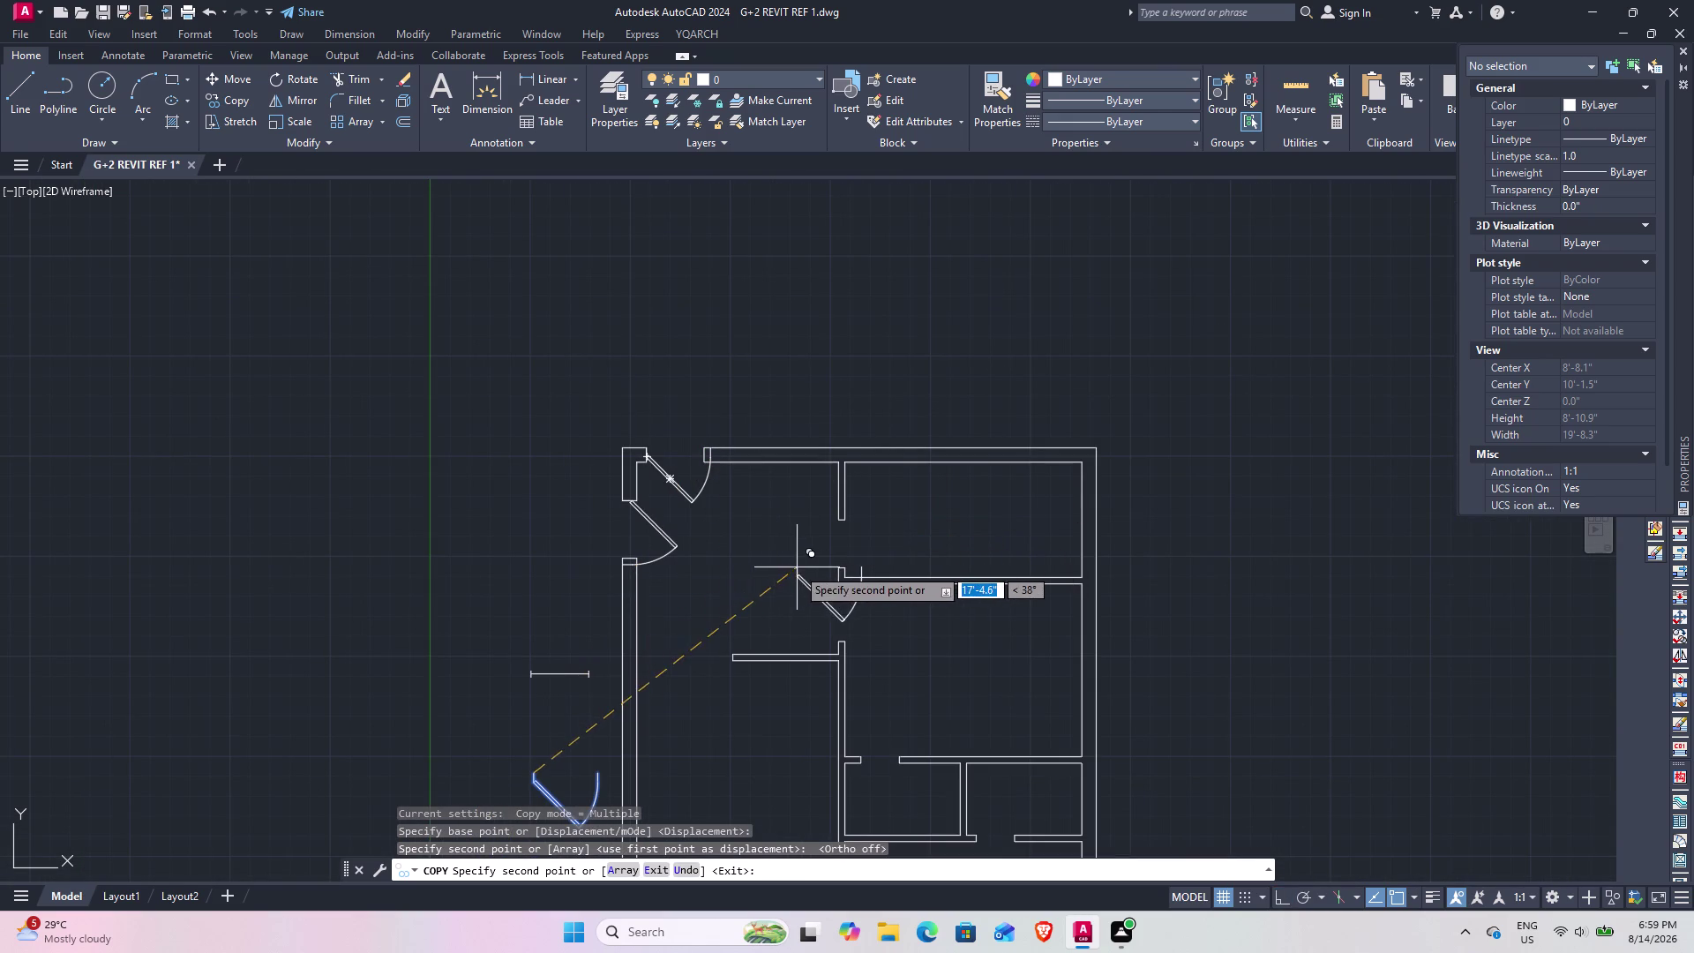
middle_drag(793, 567, 408, 392)
scroll(up, 3)
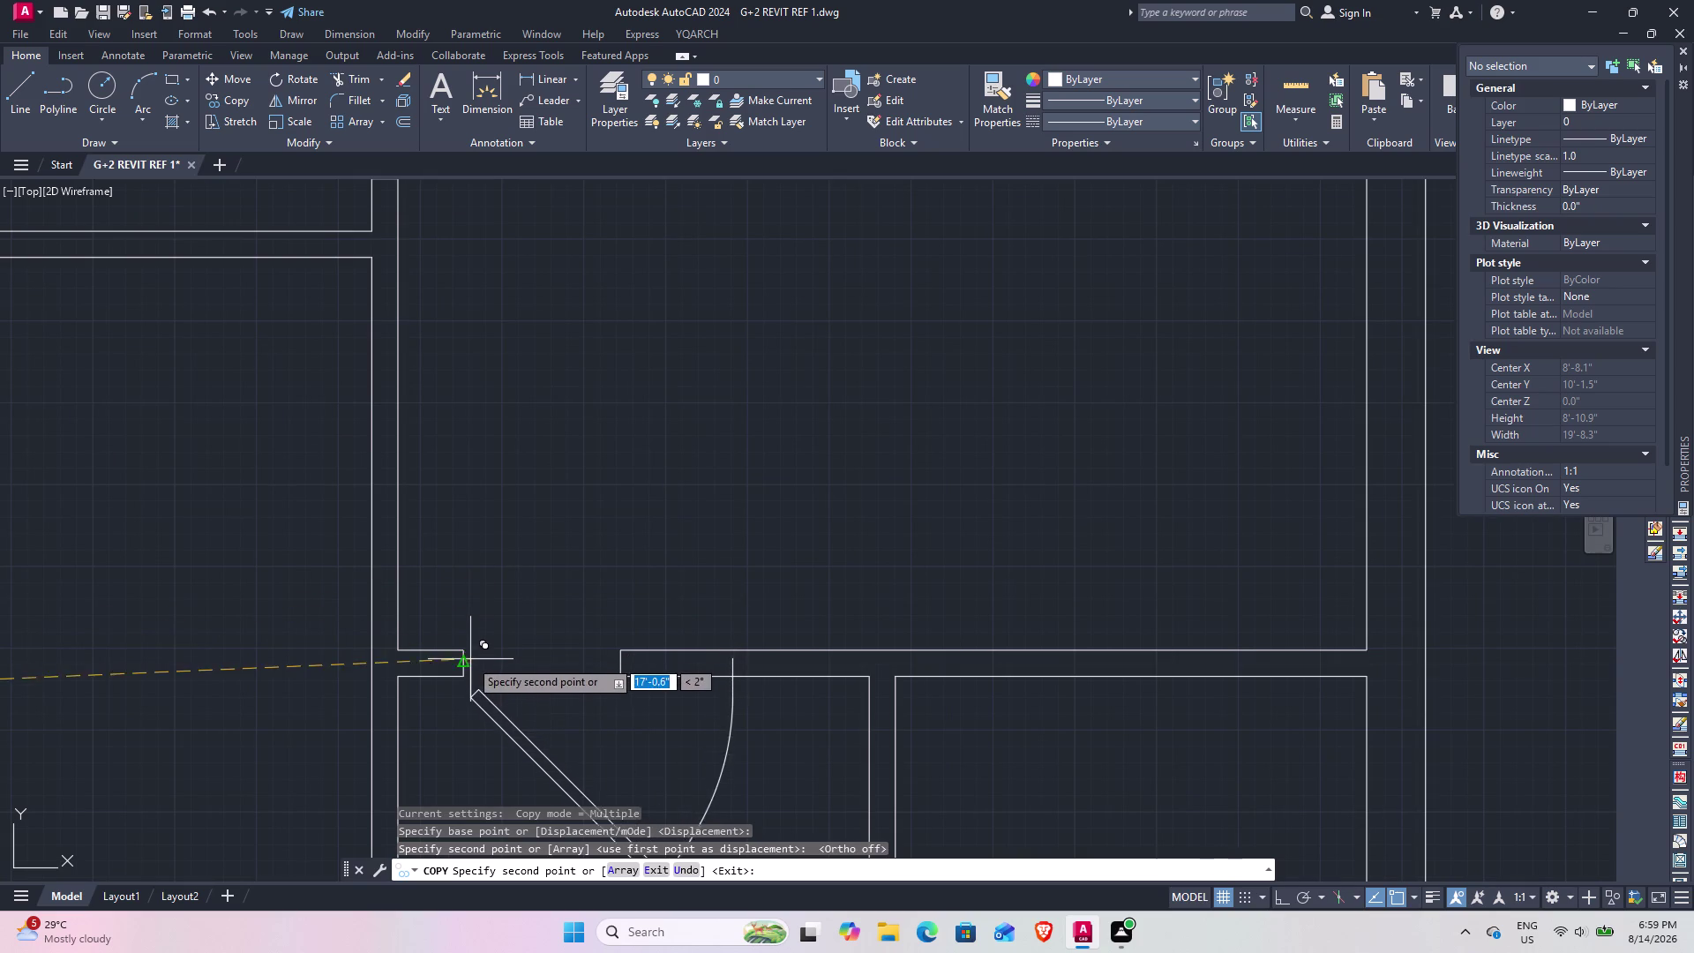
click(465, 654)
middle_drag(527, 580, 526, 417)
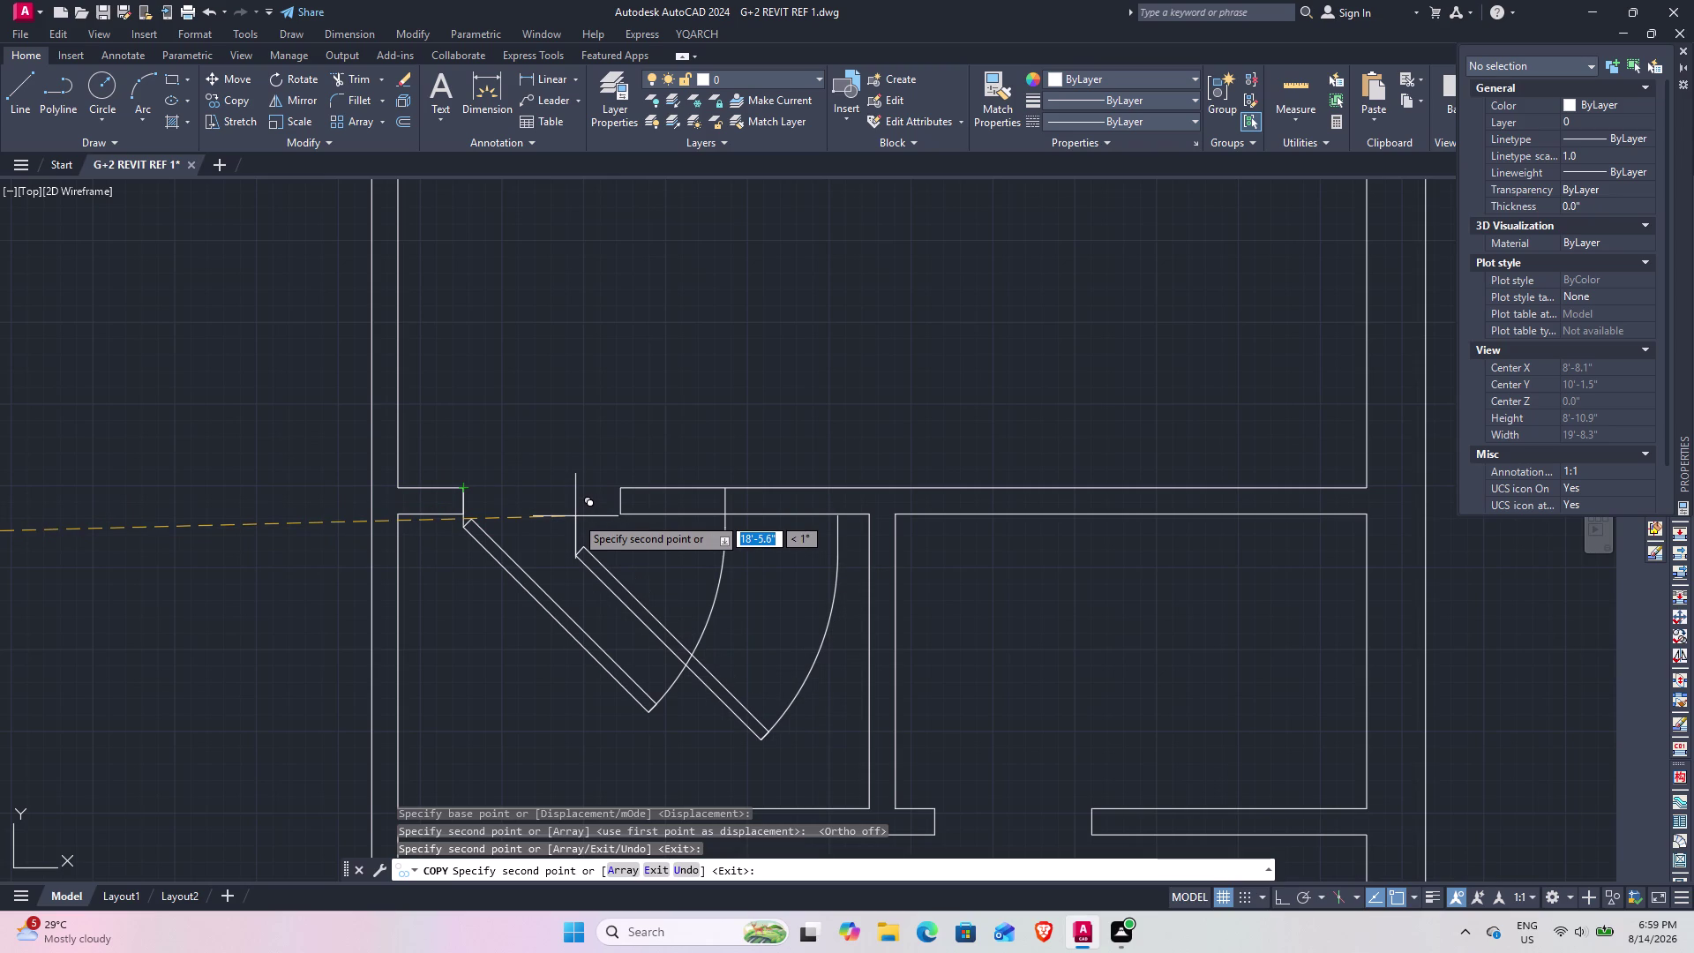
key(Escape)
Copy the upper-left wall door into an interior opening with CO.
middle_drag(550, 532, 733, 449)
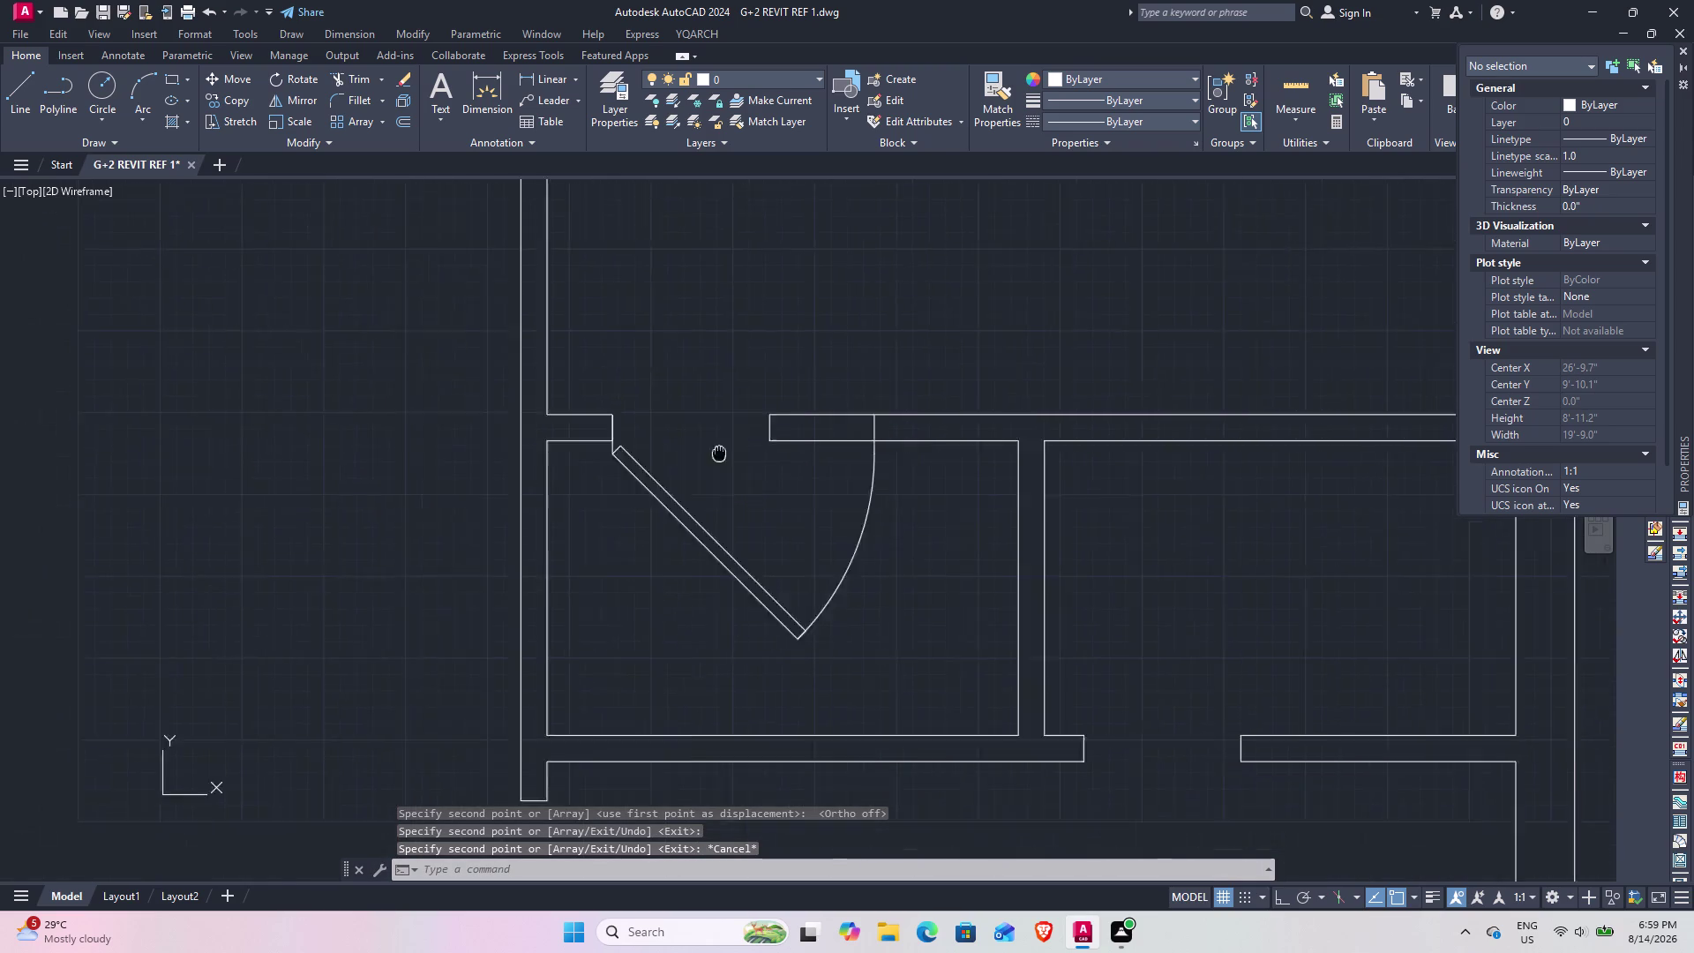
middle_drag(733, 449, 739, 446)
scroll(down, 3)
middle_drag(569, 505, 696, 562)
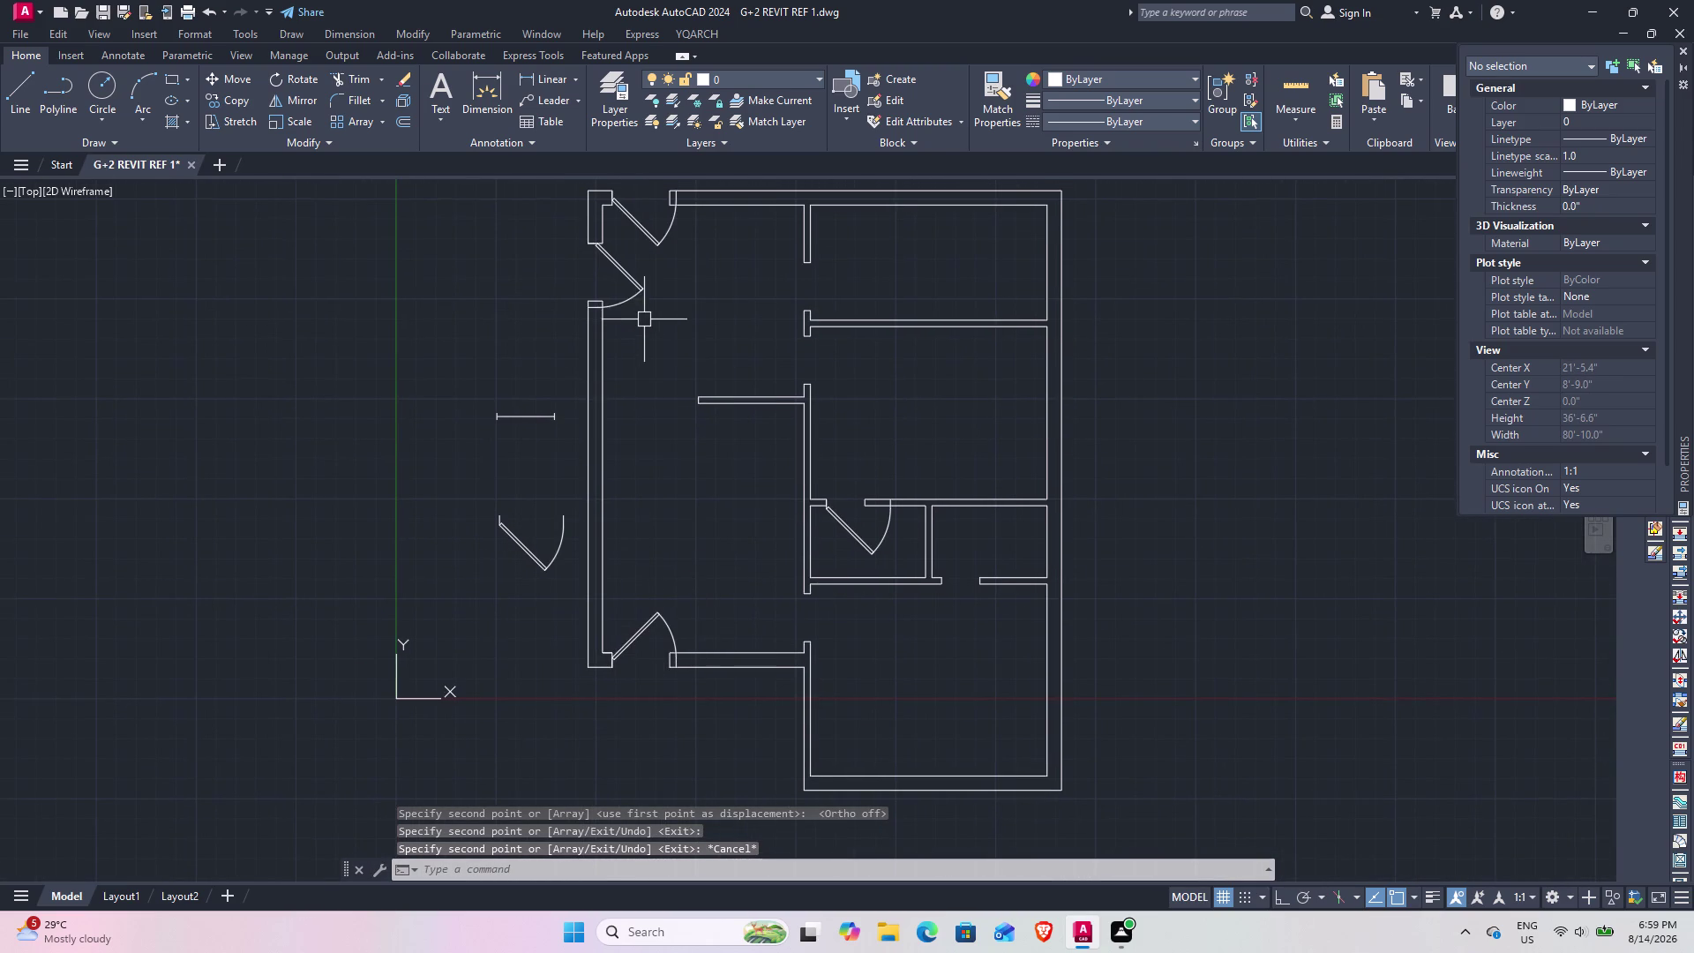
click(635, 302)
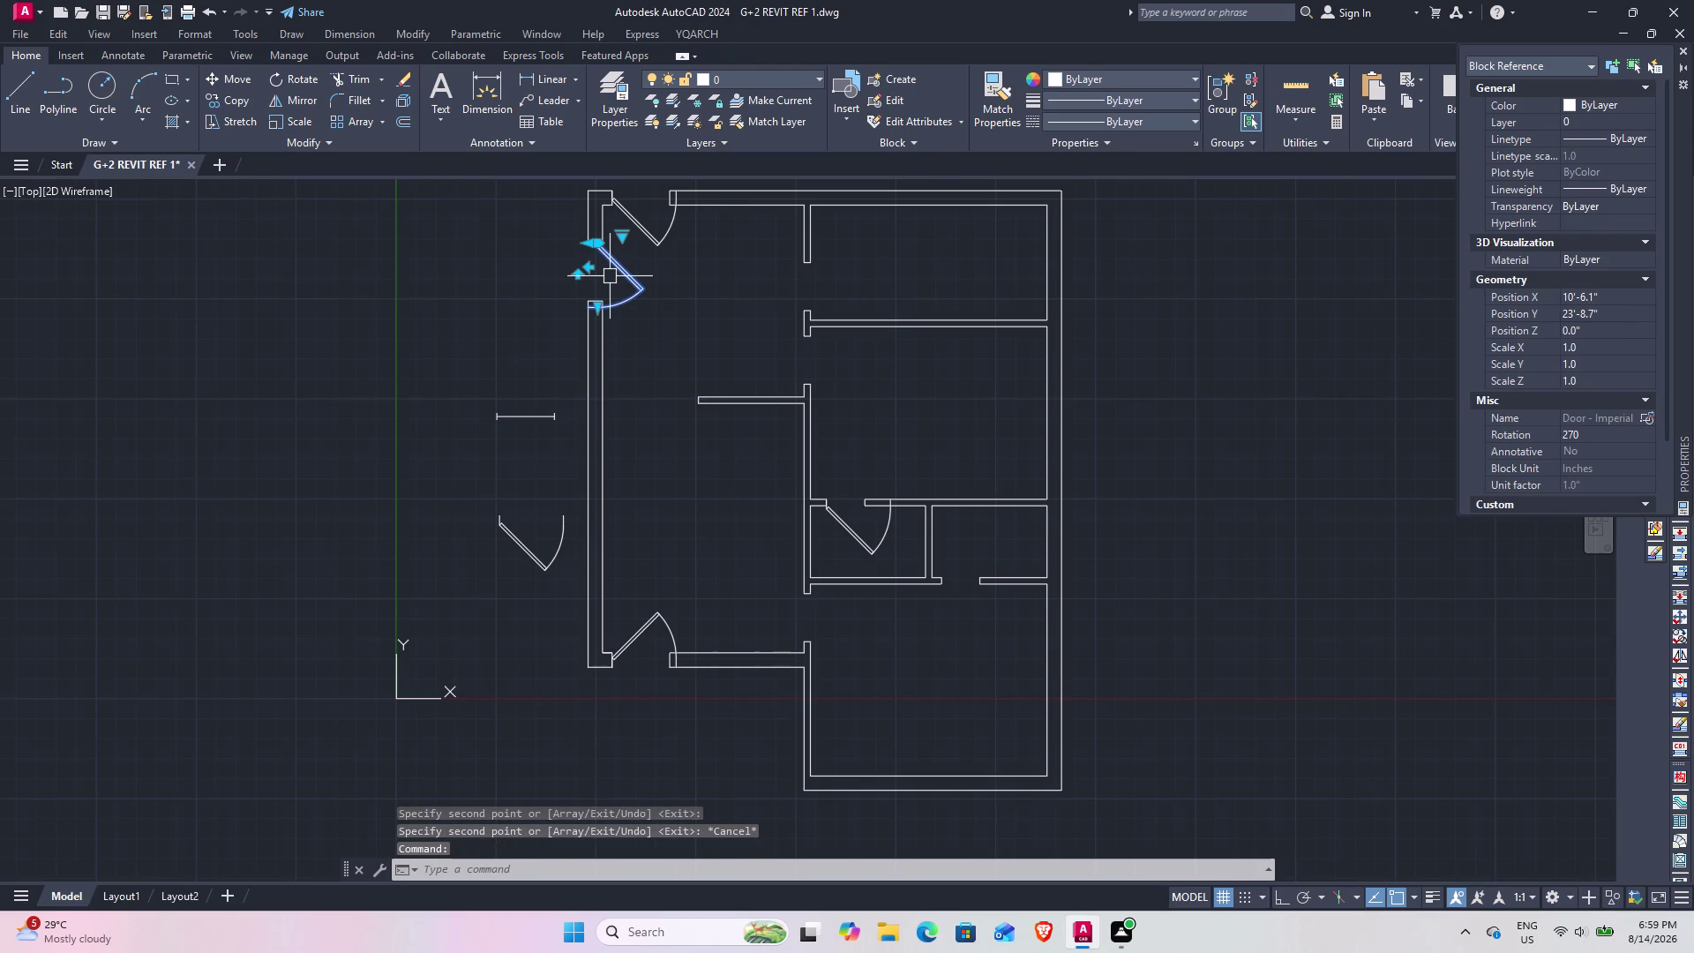
key(c)
key(o)
key(space)
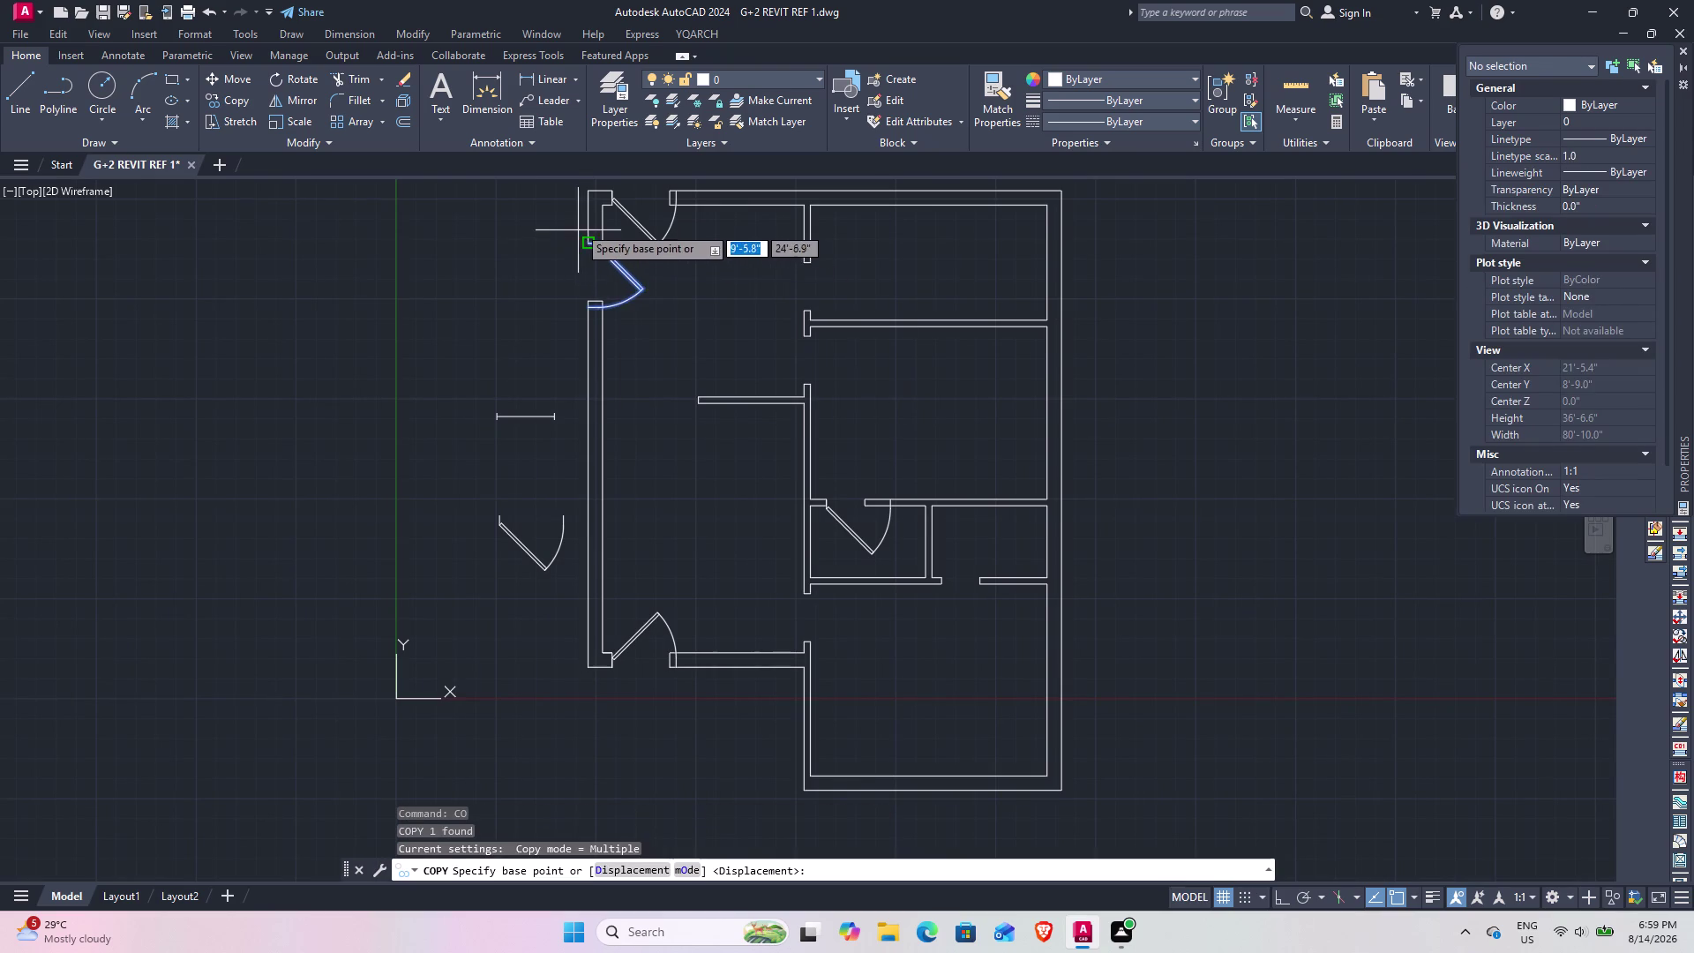
scroll(up, 3)
click(616, 302)
scroll(down, 3)
middle_drag(808, 465, 770, 419)
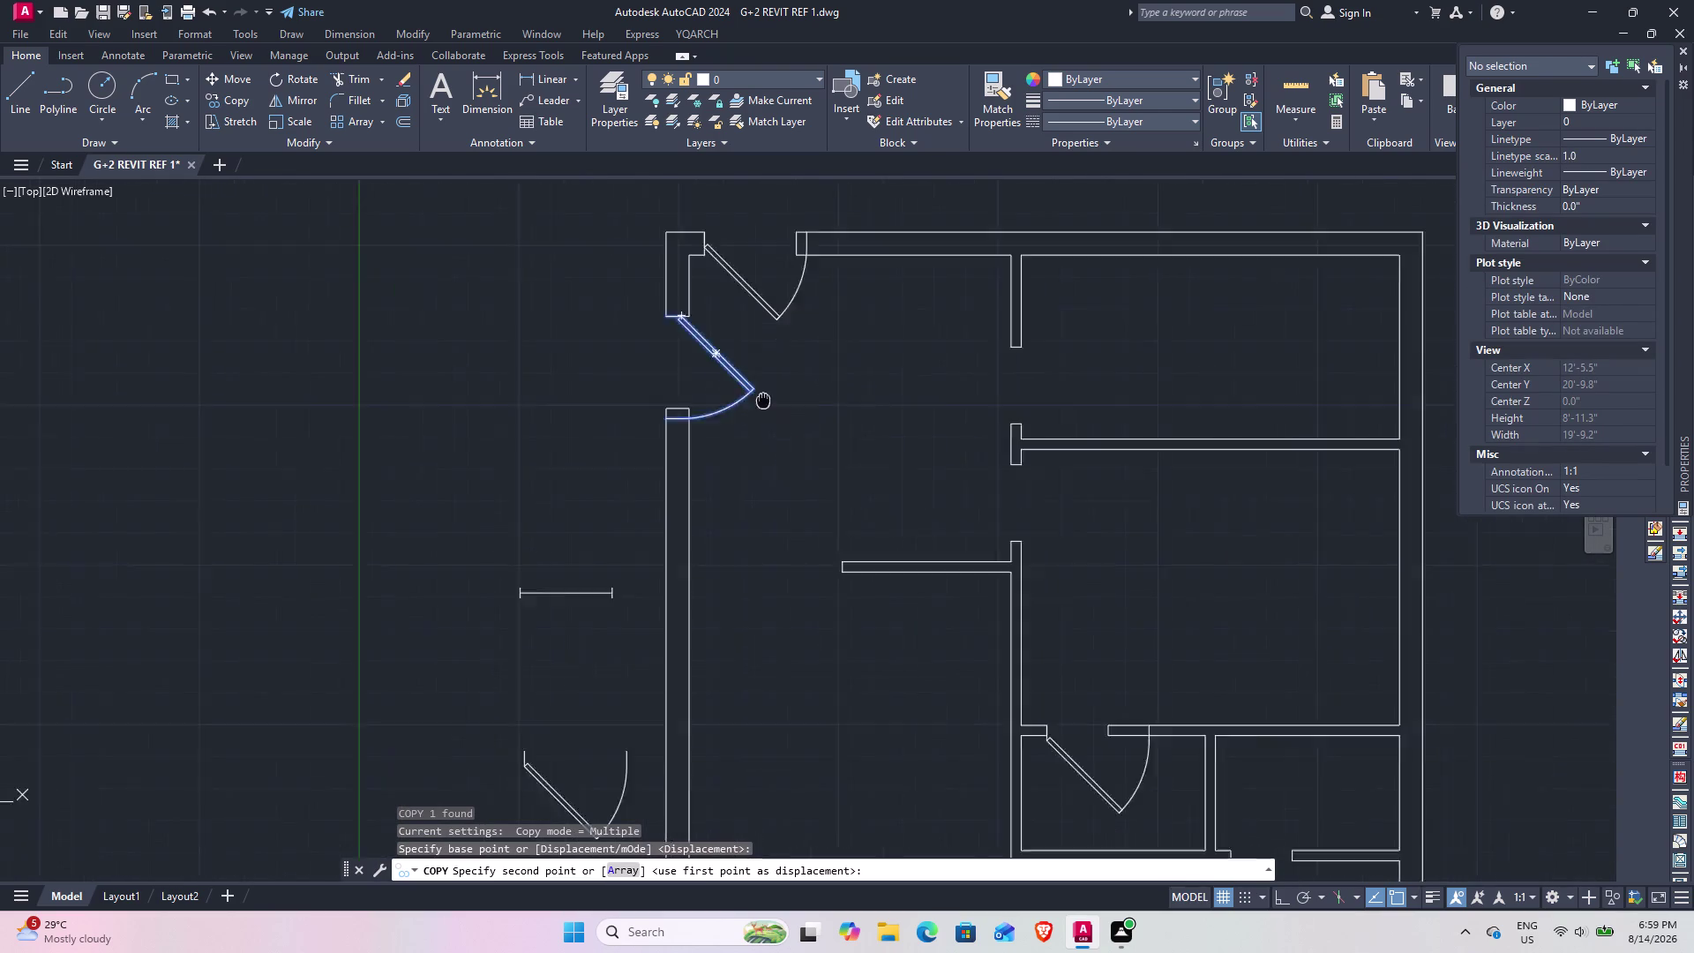
middle_drag(770, 419, 655, 147)
scroll(up, 3)
click(953, 572)
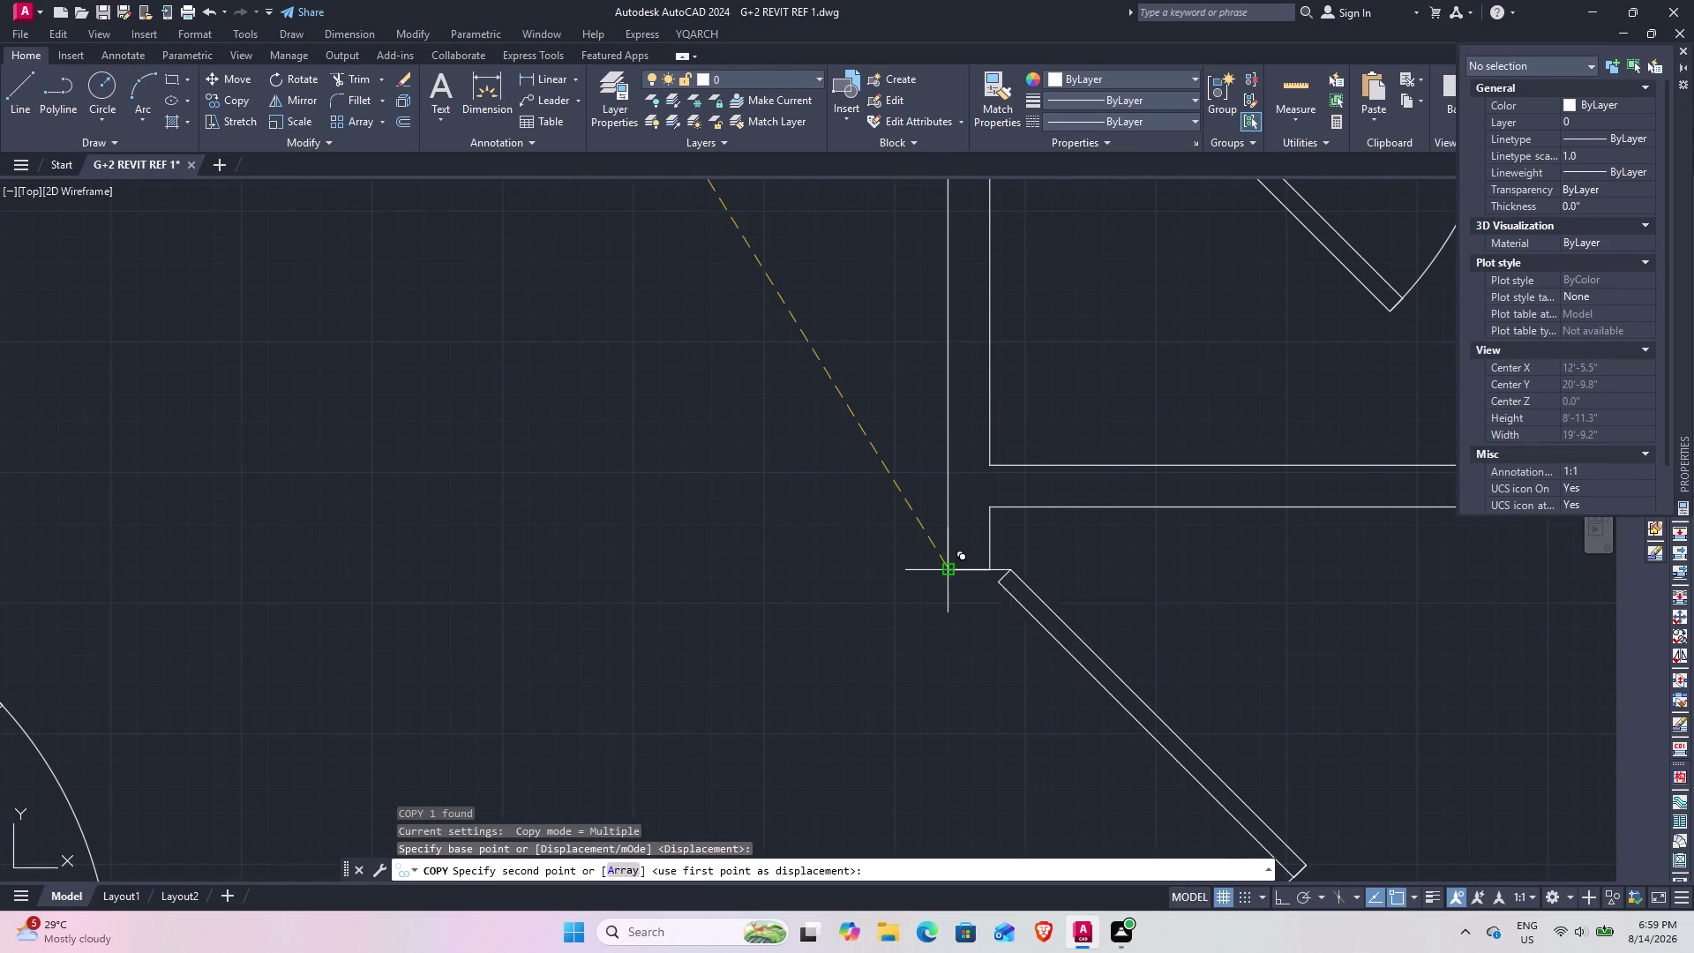
key(Escape)
Copy the lower room's door from its hinge into another wall opening.
scroll(down, 3)
middle_drag(1052, 539, 980, 569)
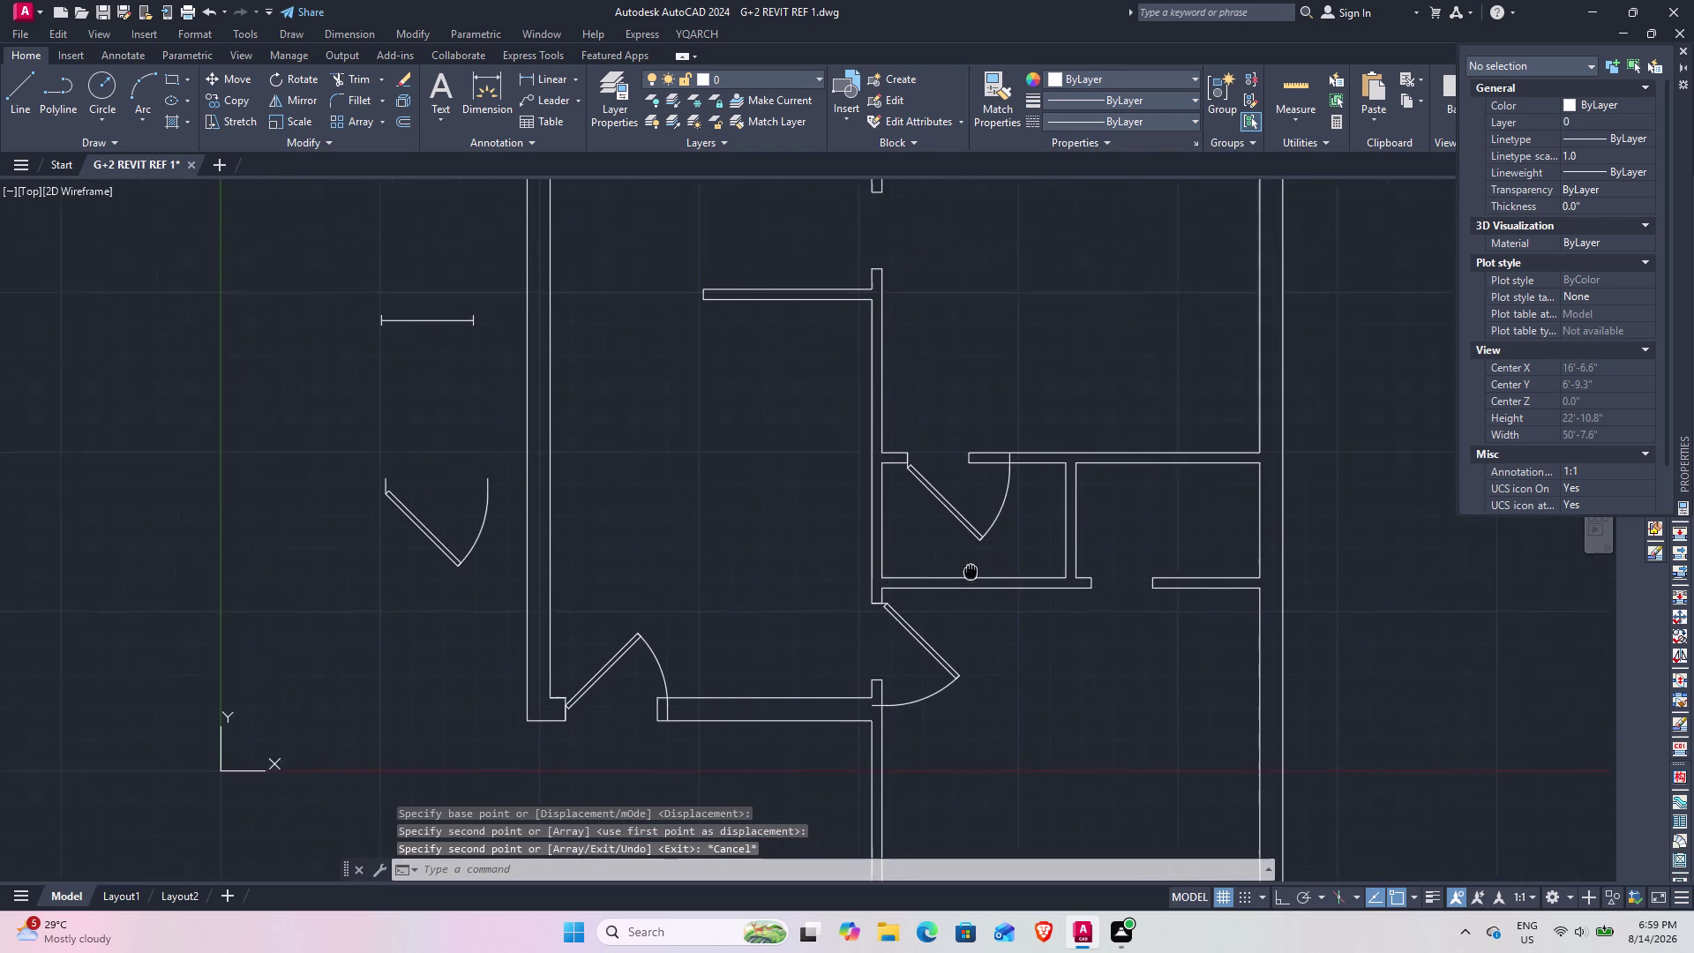
middle_drag(980, 569, 811, 572)
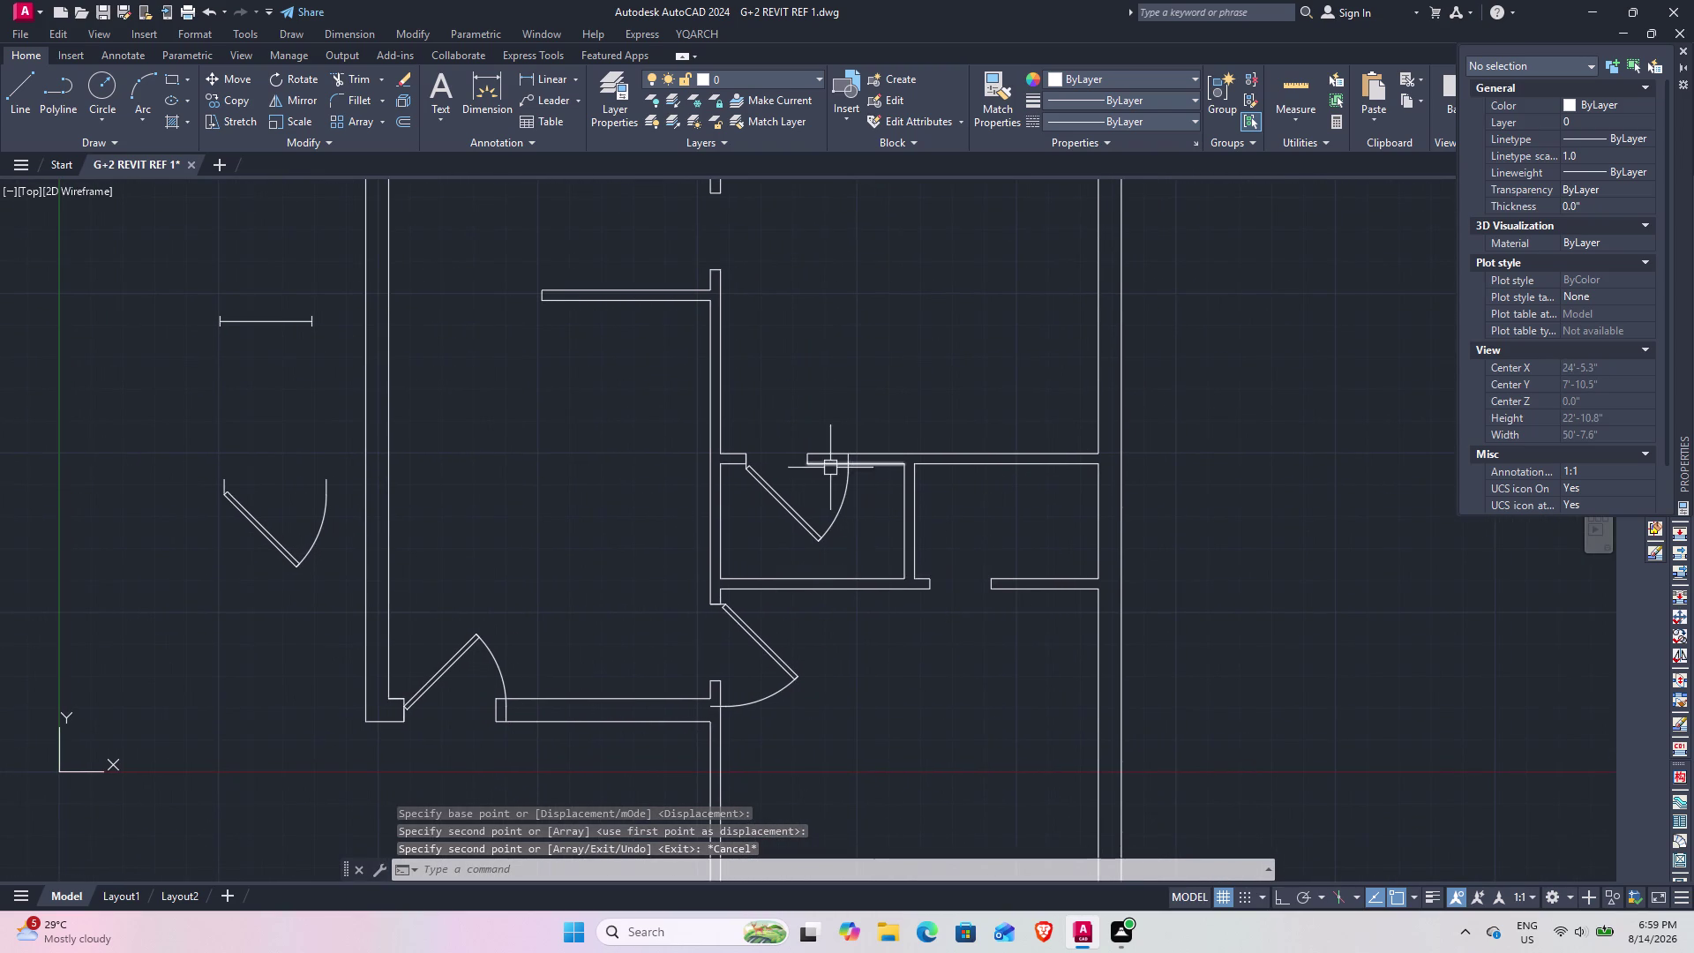
middle_drag(829, 477, 864, 679)
middle_drag(798, 701, 792, 645)
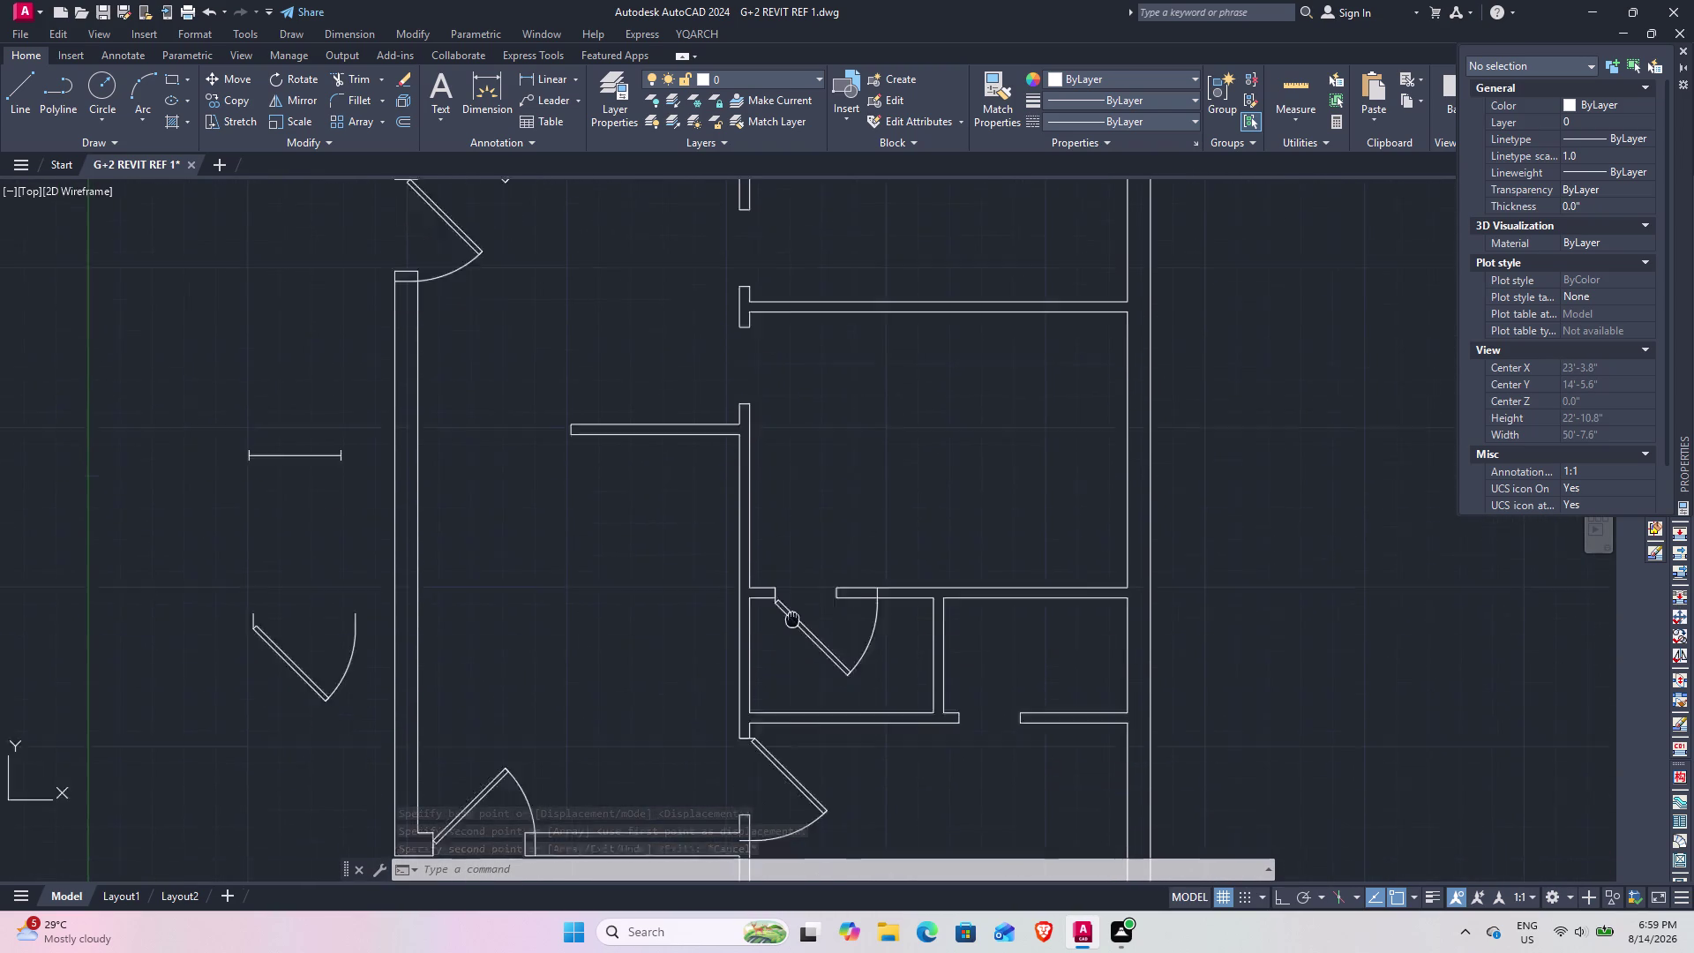
middle_drag(792, 645, 792, 563)
click(794, 707)
key(c)
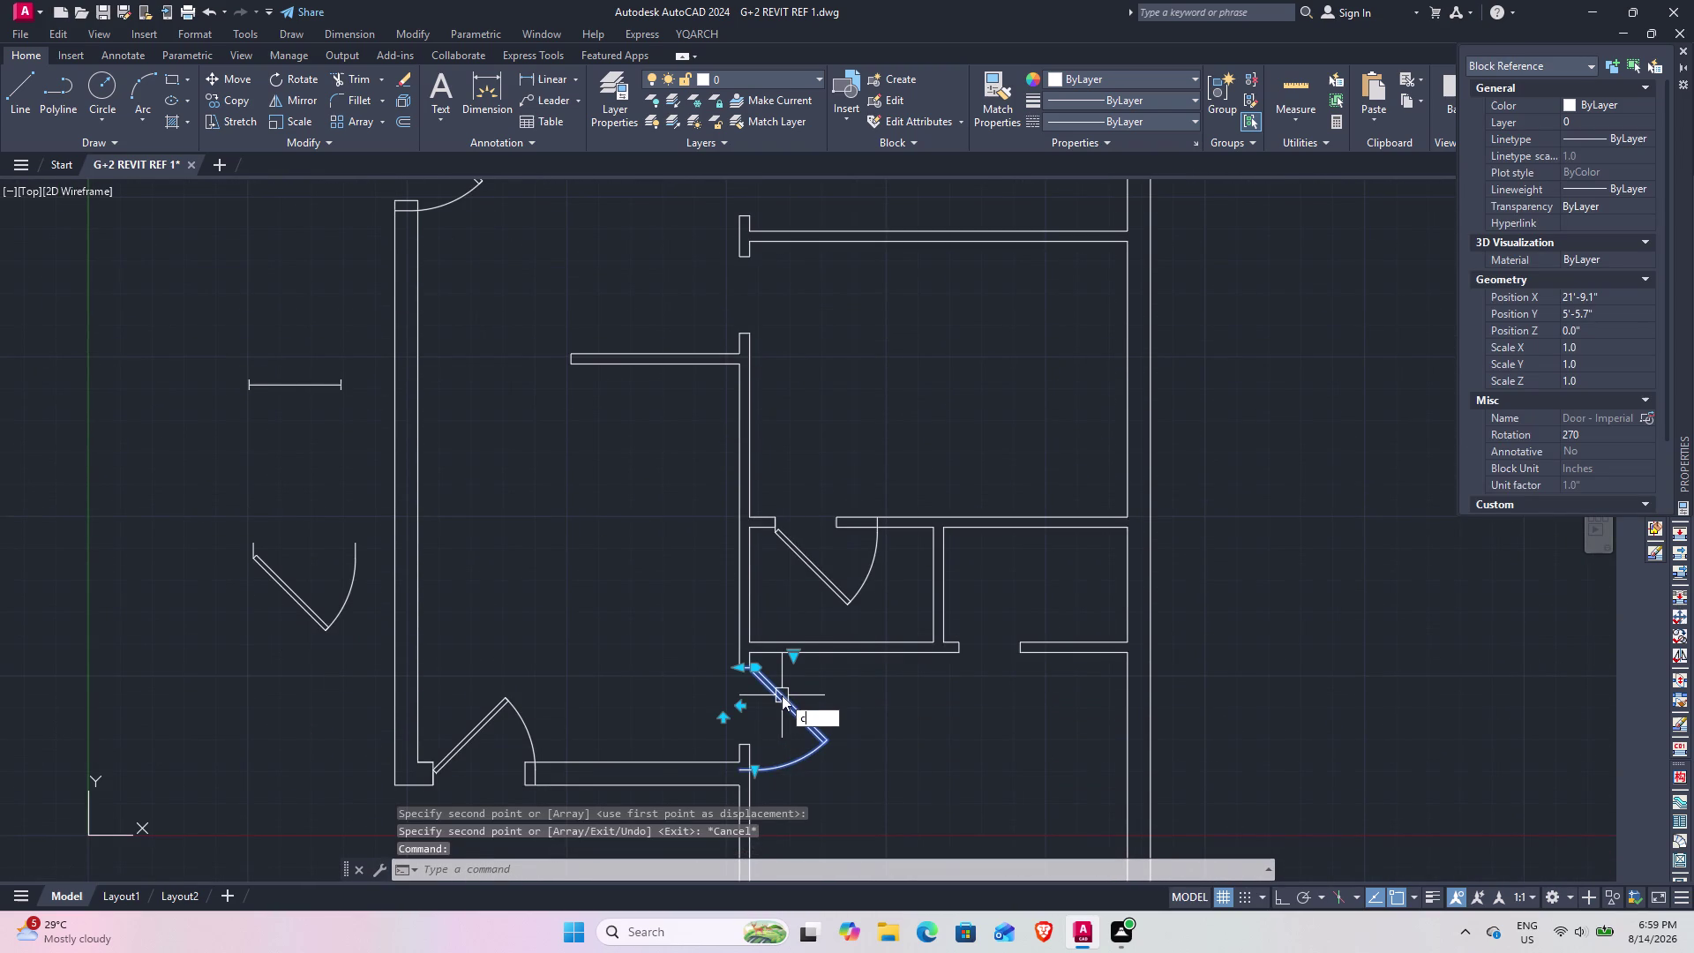
key(o)
key(space)
scroll(up, 3)
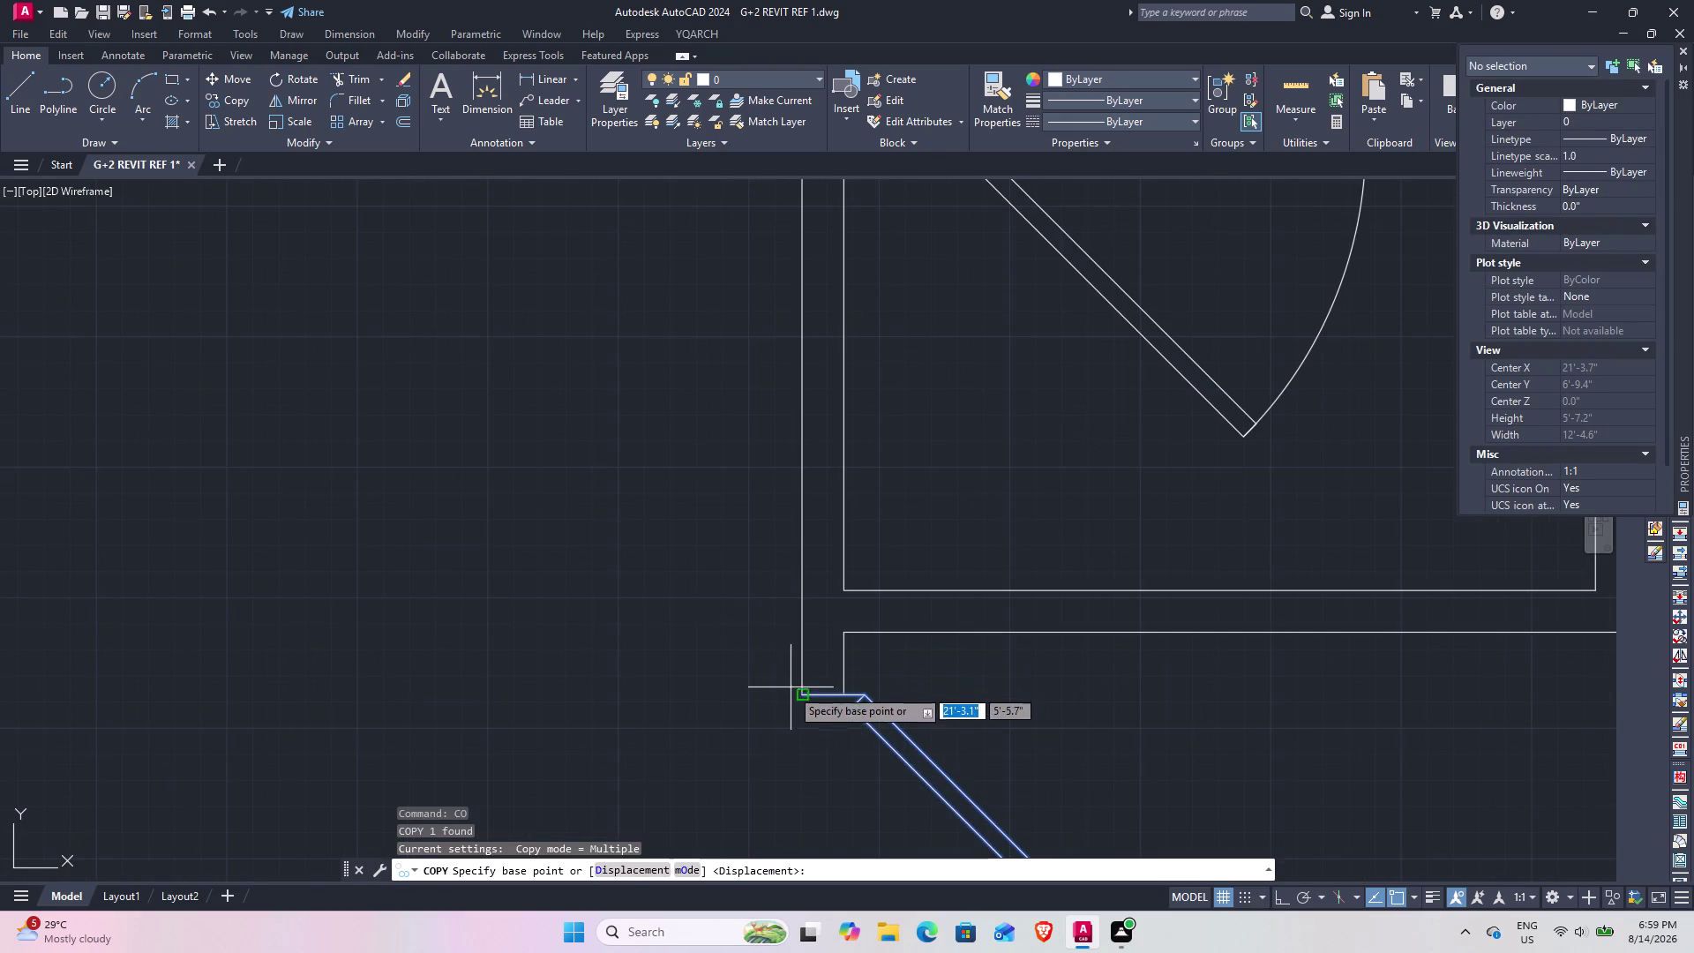
click(793, 692)
scroll(down, 3)
middle_drag(765, 303, 839, 709)
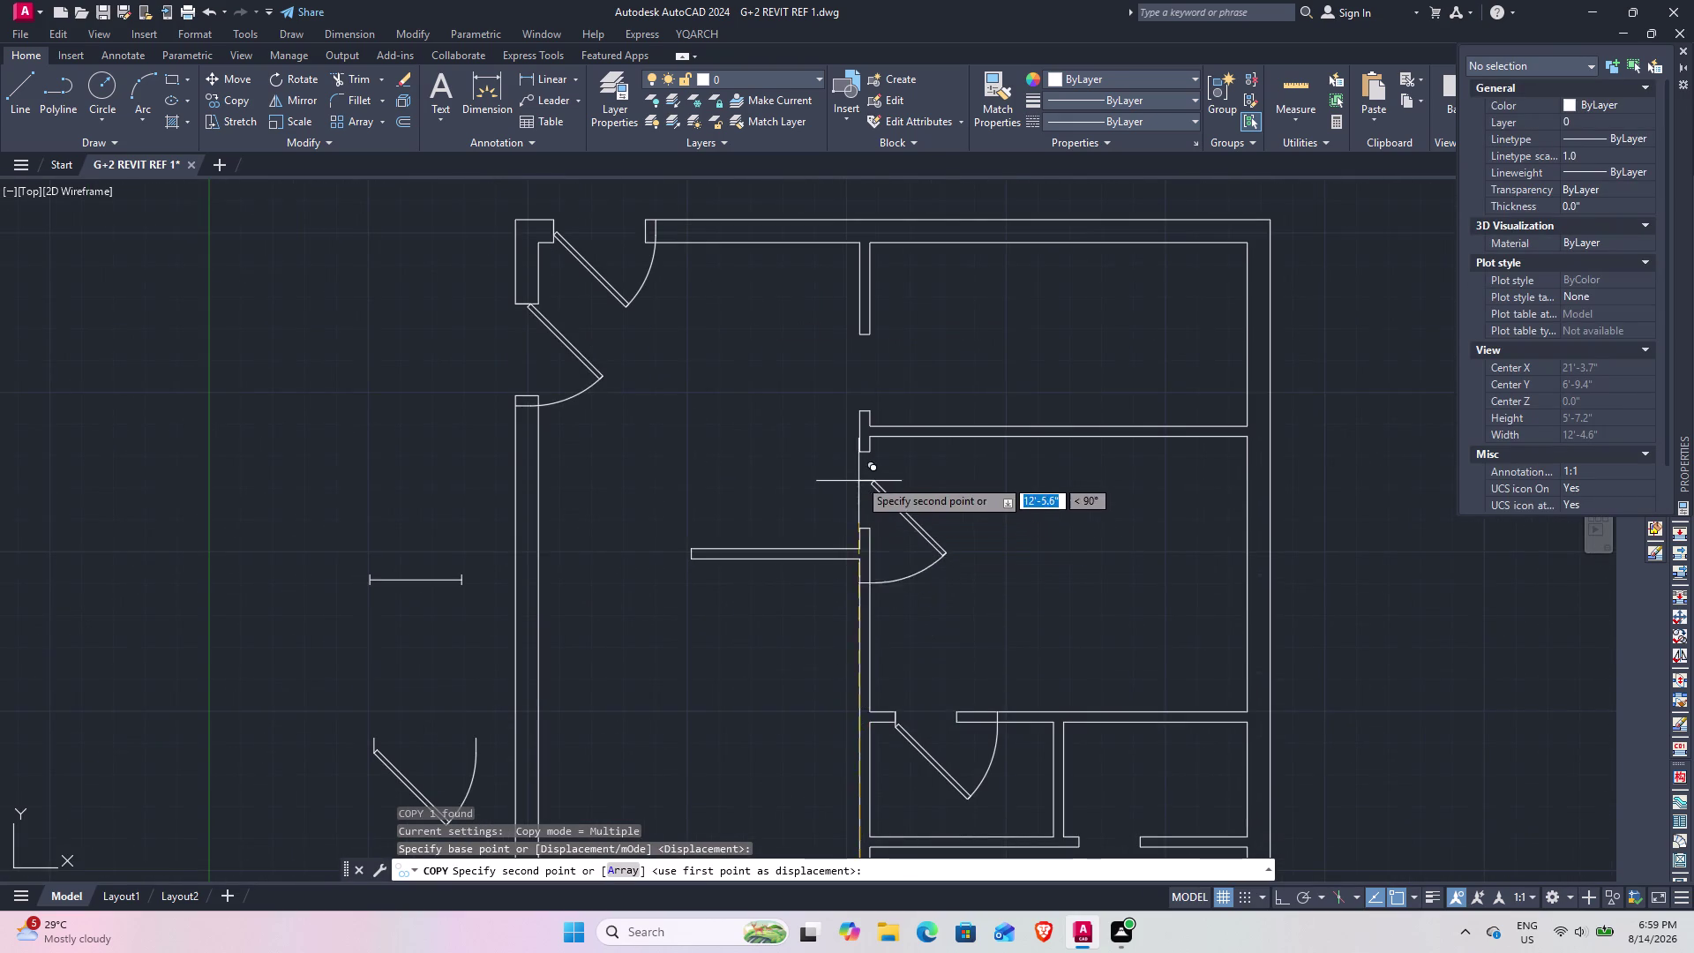
scroll(up, 3)
click(868, 441)
key(Escape)
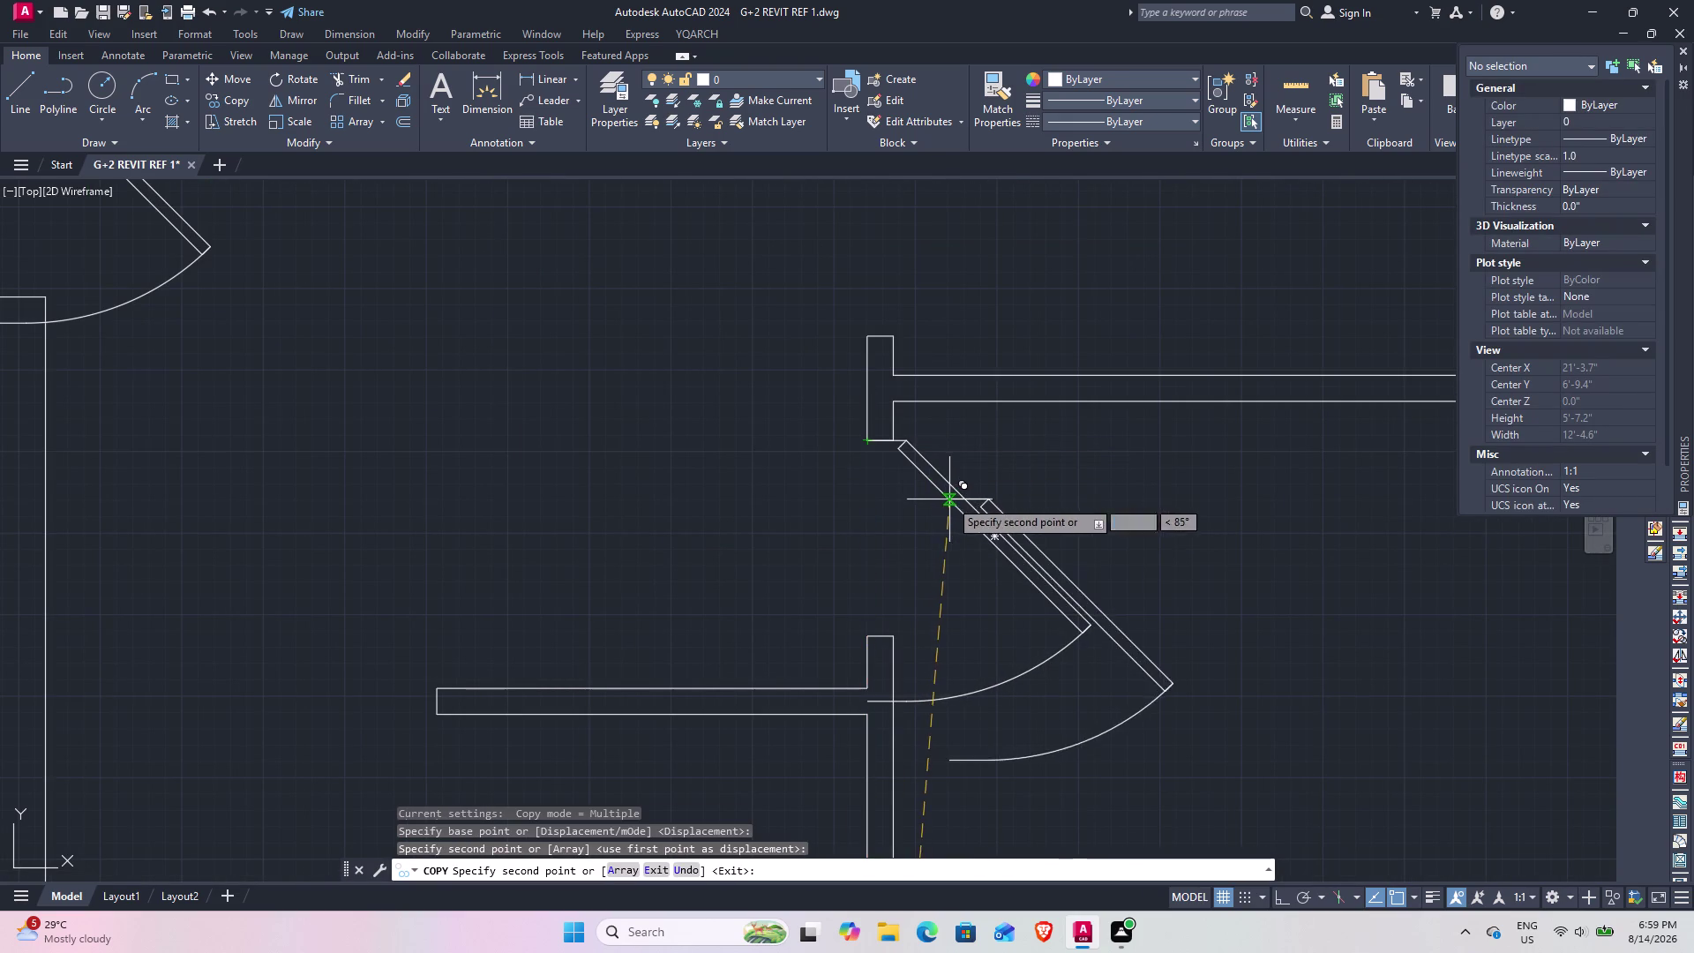
Select the door in the middle room.
middle_drag(997, 605, 853, 435)
scroll(down, 3)
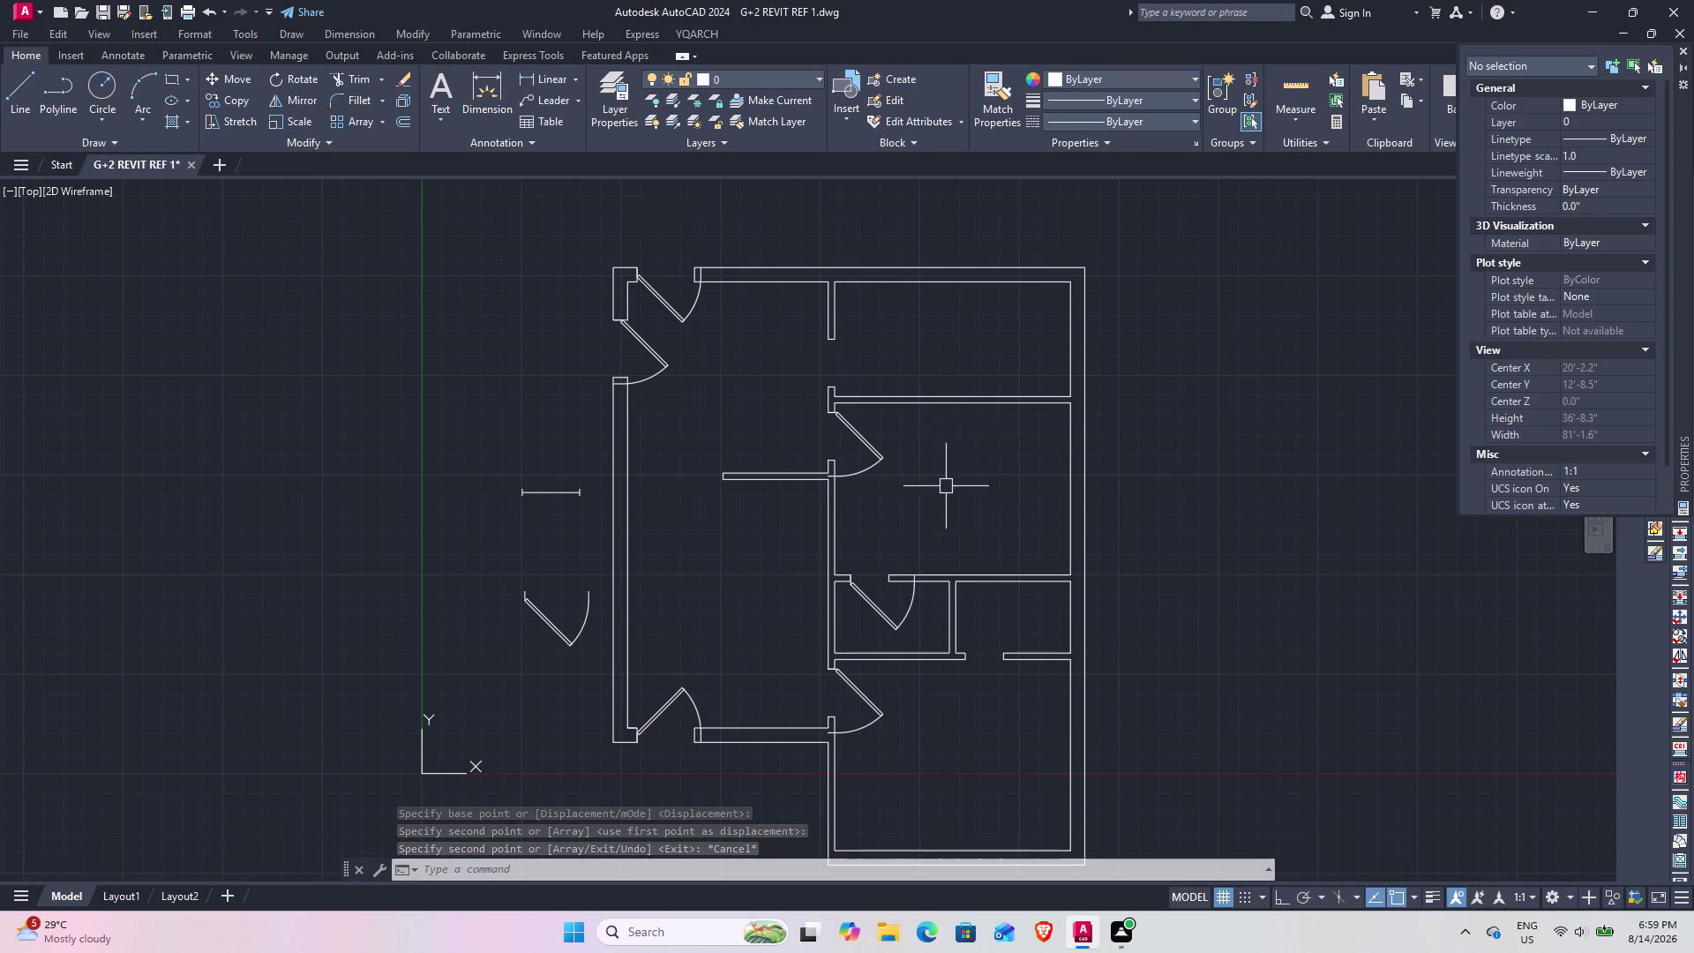
middle_drag(924, 504, 811, 418)
click(763, 526)
scroll(up, 3)
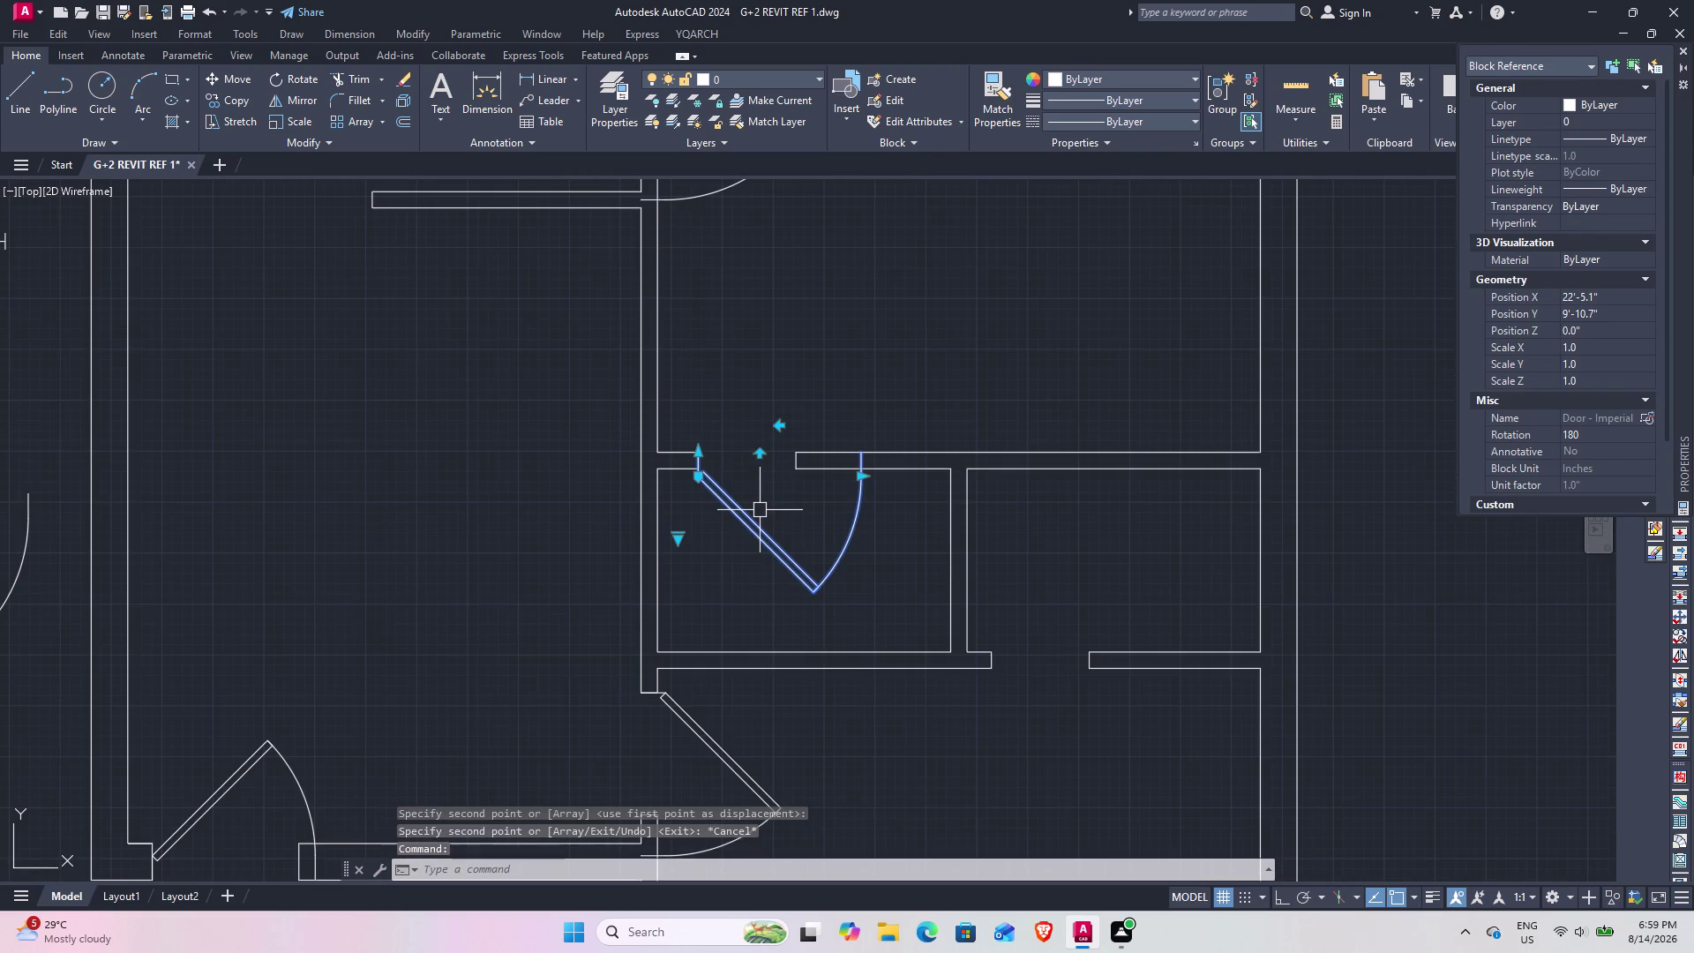
Mirror the middle room's door across the wall line, keeping the original.
text(ro)
key(space)
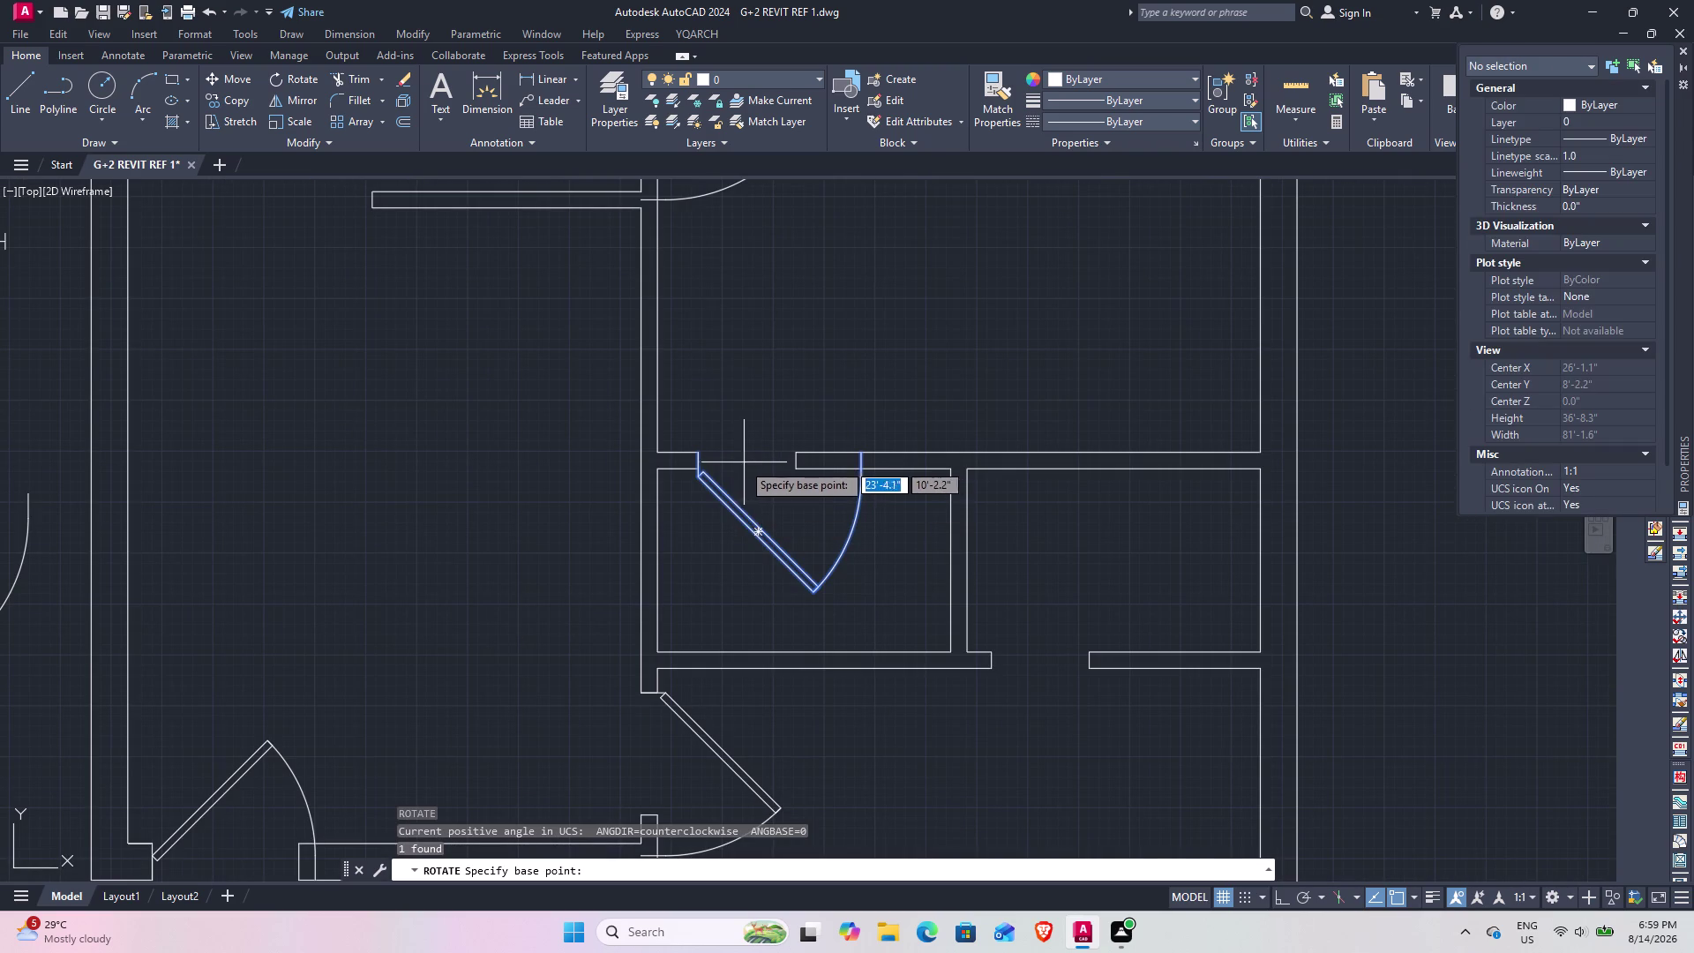
key(Escape)
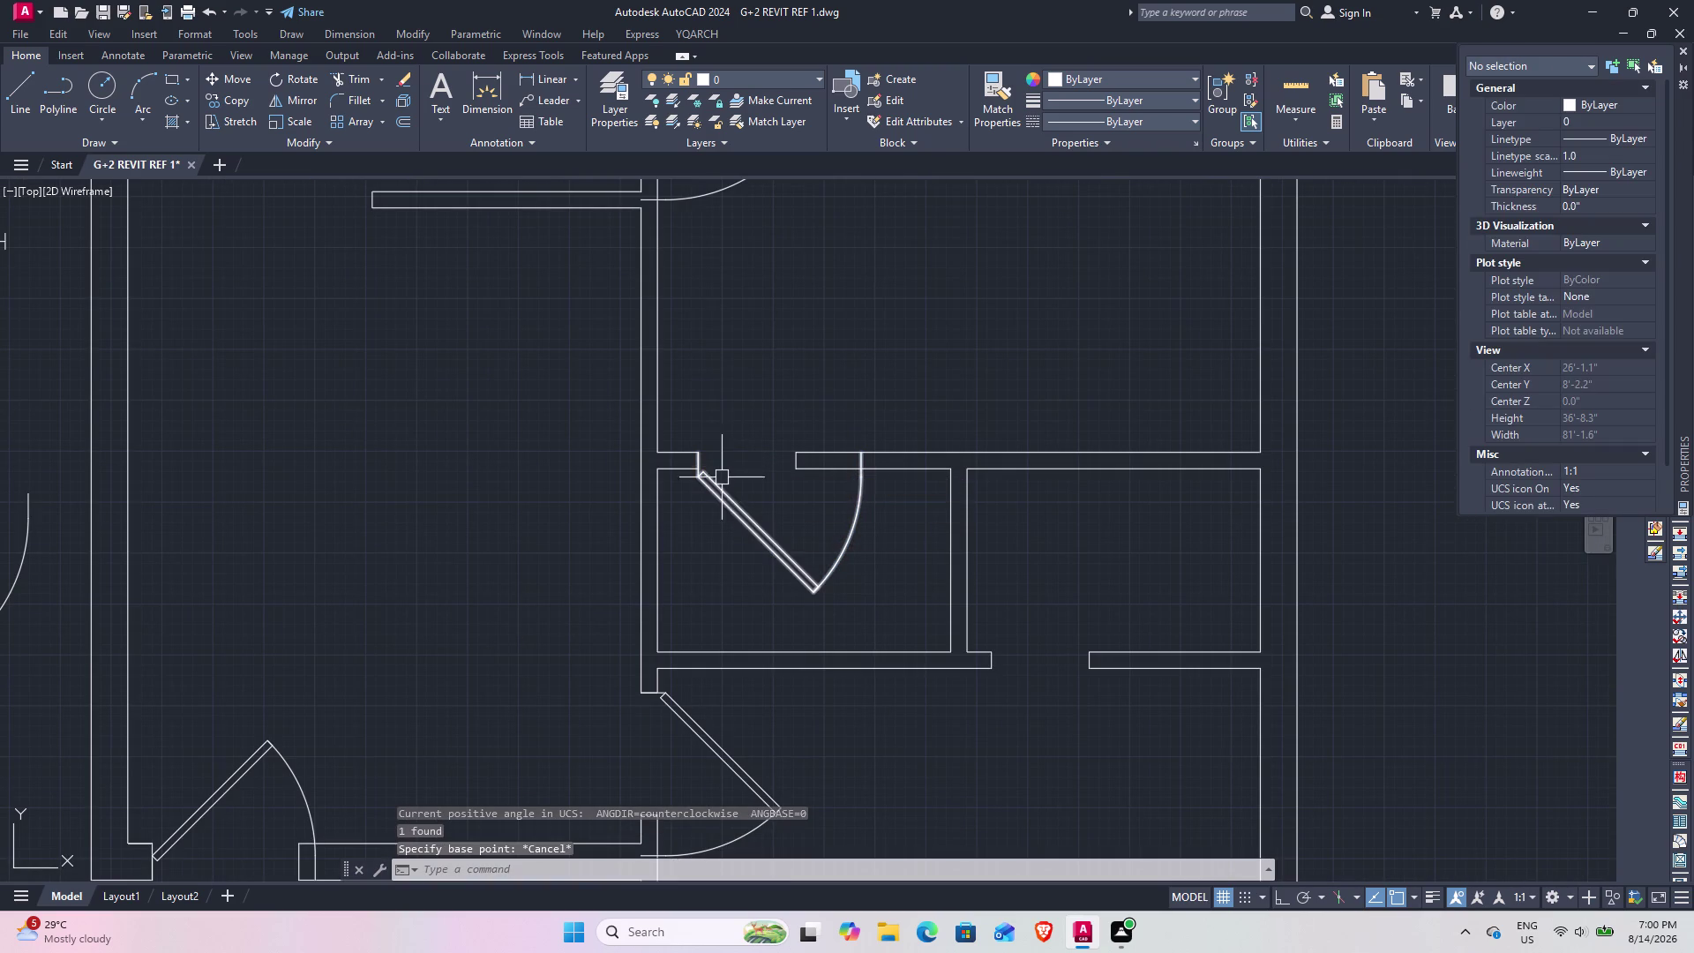
click(728, 508)
text(mi)
key(space)
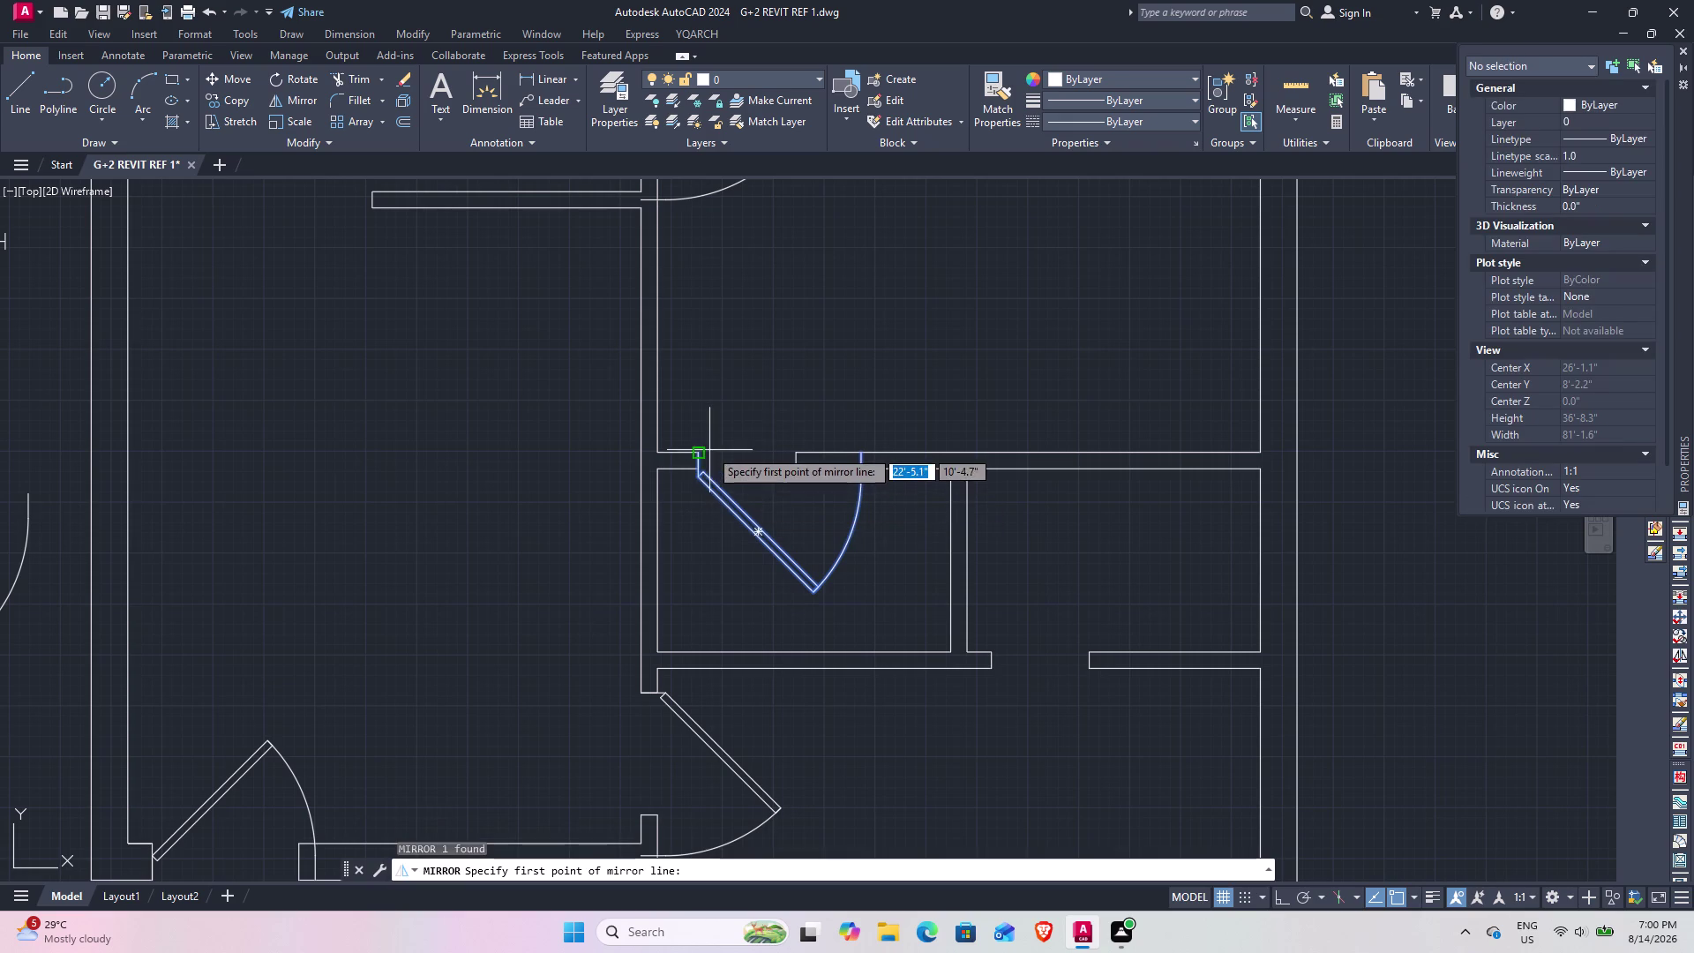
click(700, 454)
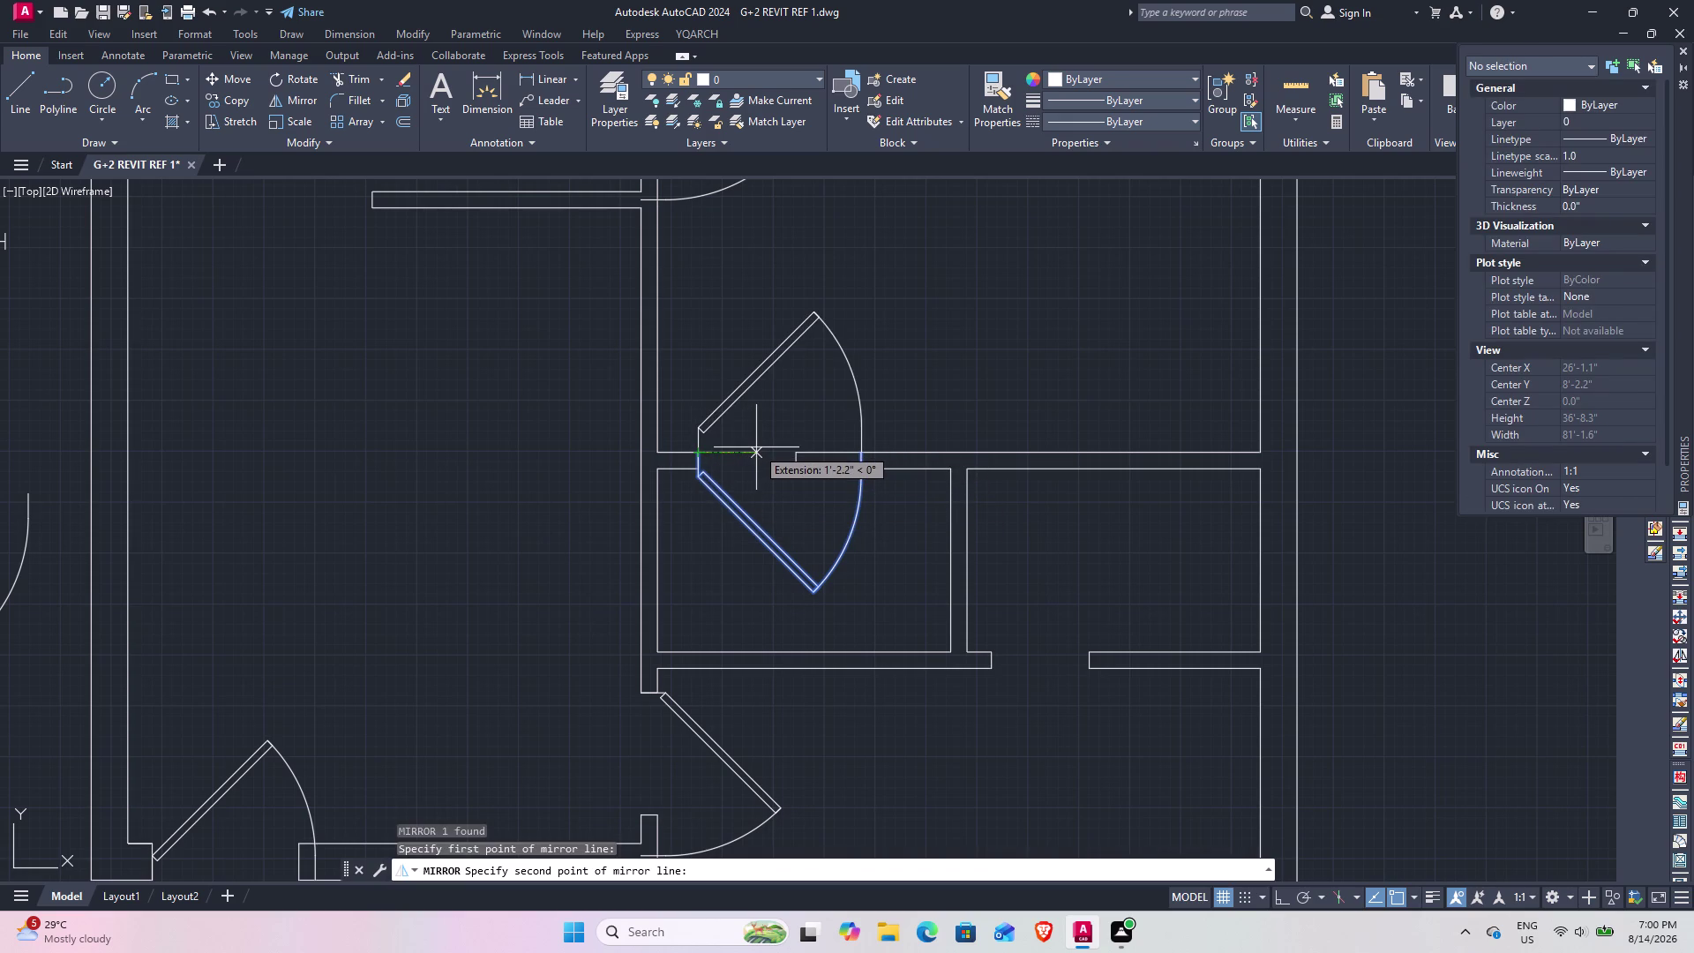
click(756, 448)
key(space)
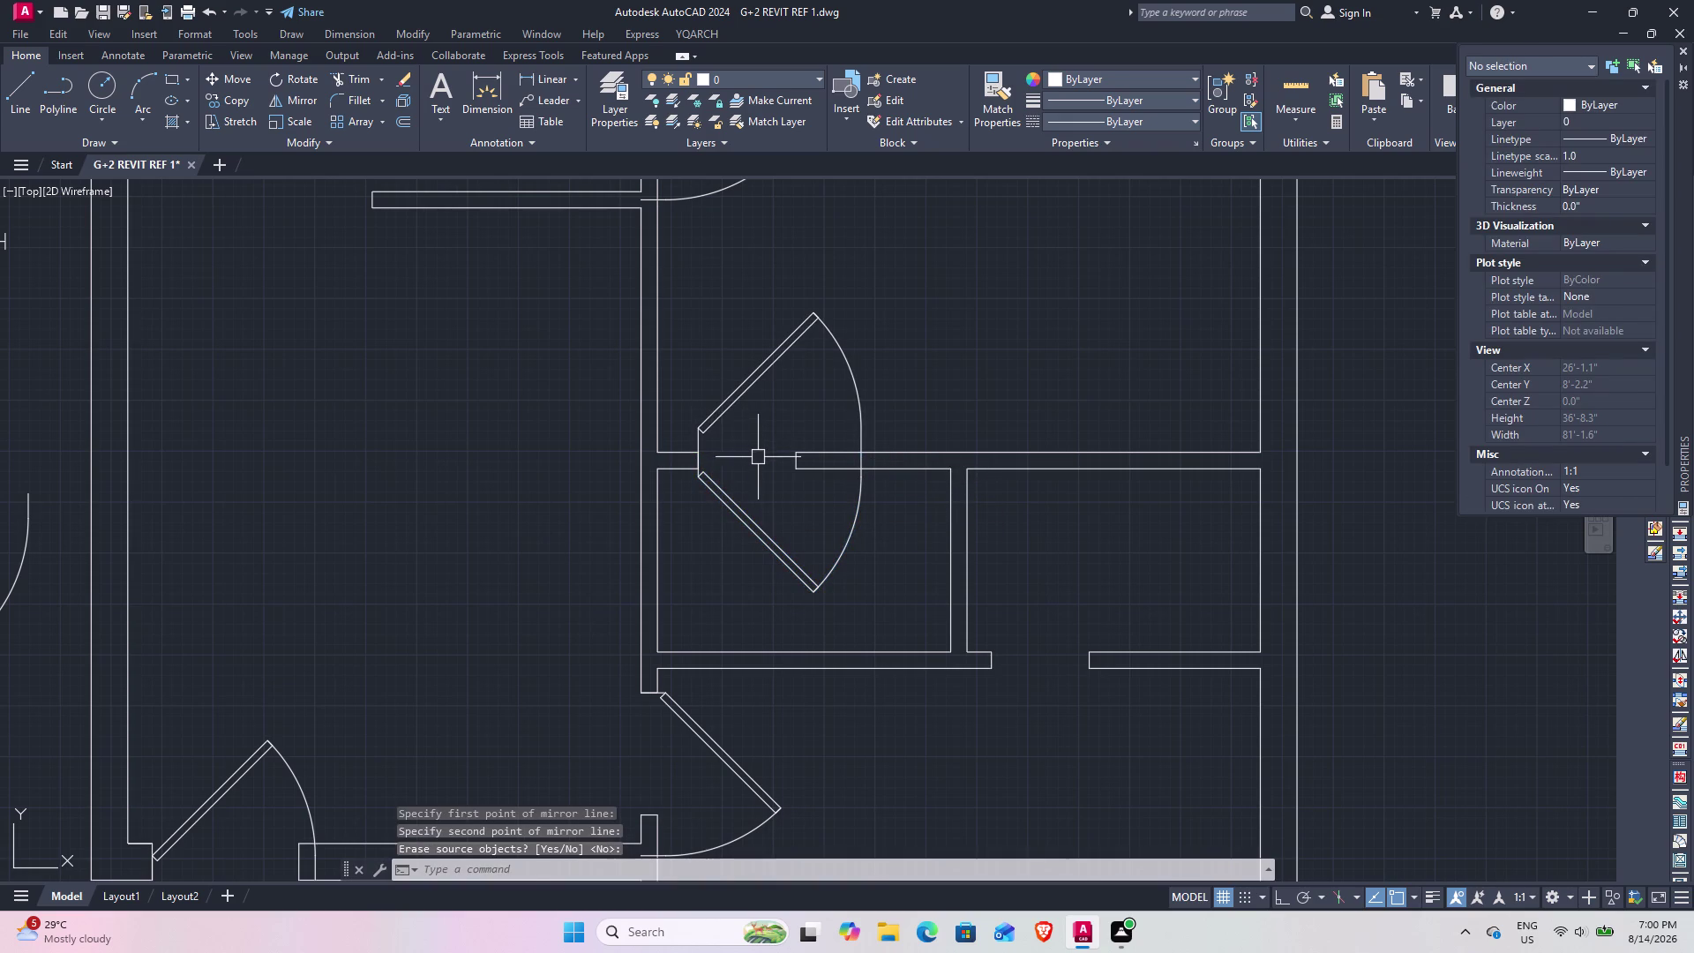
Move the mirrored door from its hinge into the neighbouring room's opening.
click(747, 406)
click(743, 394)
click(741, 382)
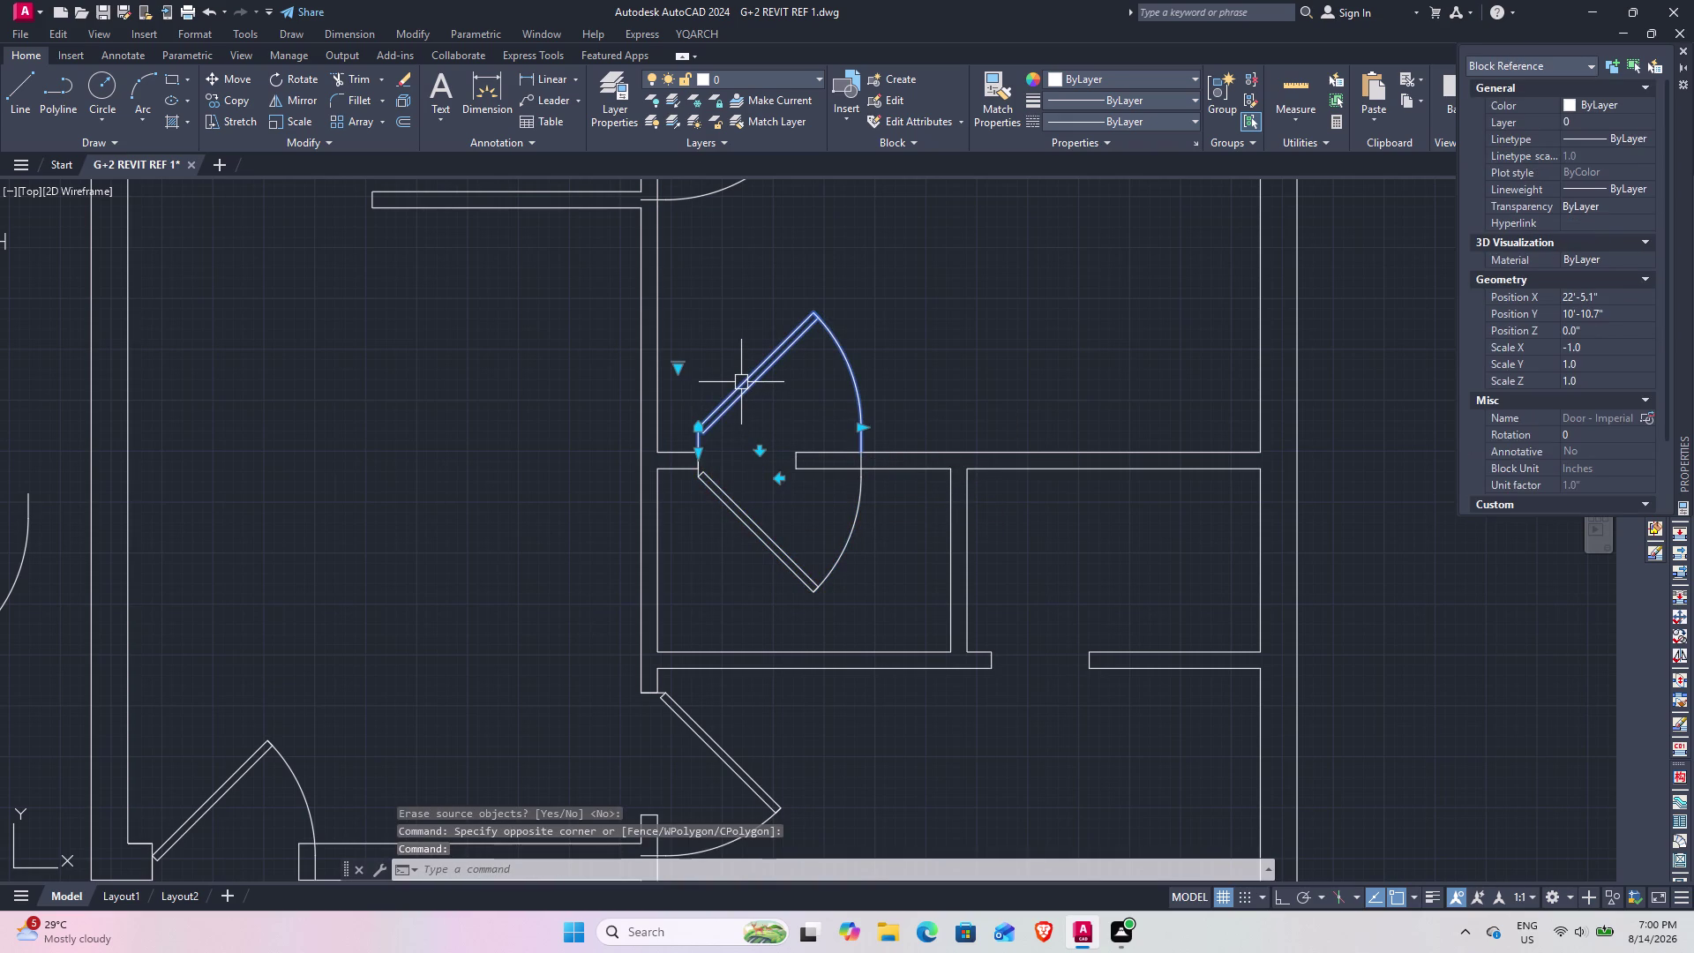
text(m)
key(space)
click(705, 452)
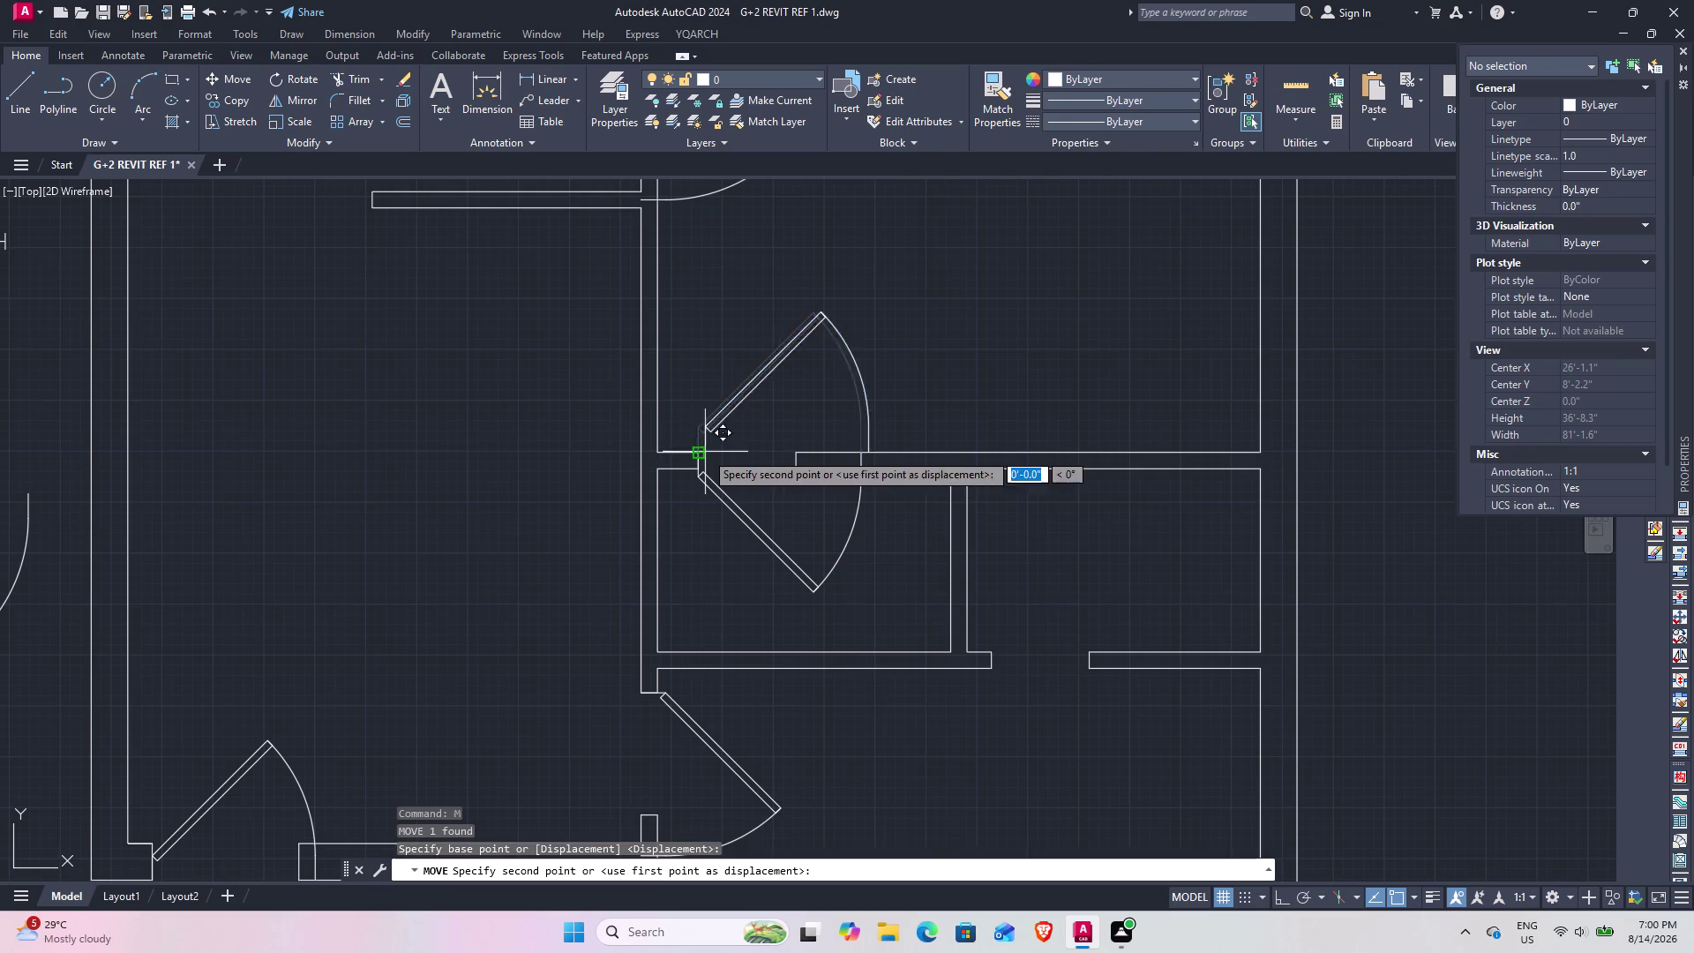
click(993, 666)
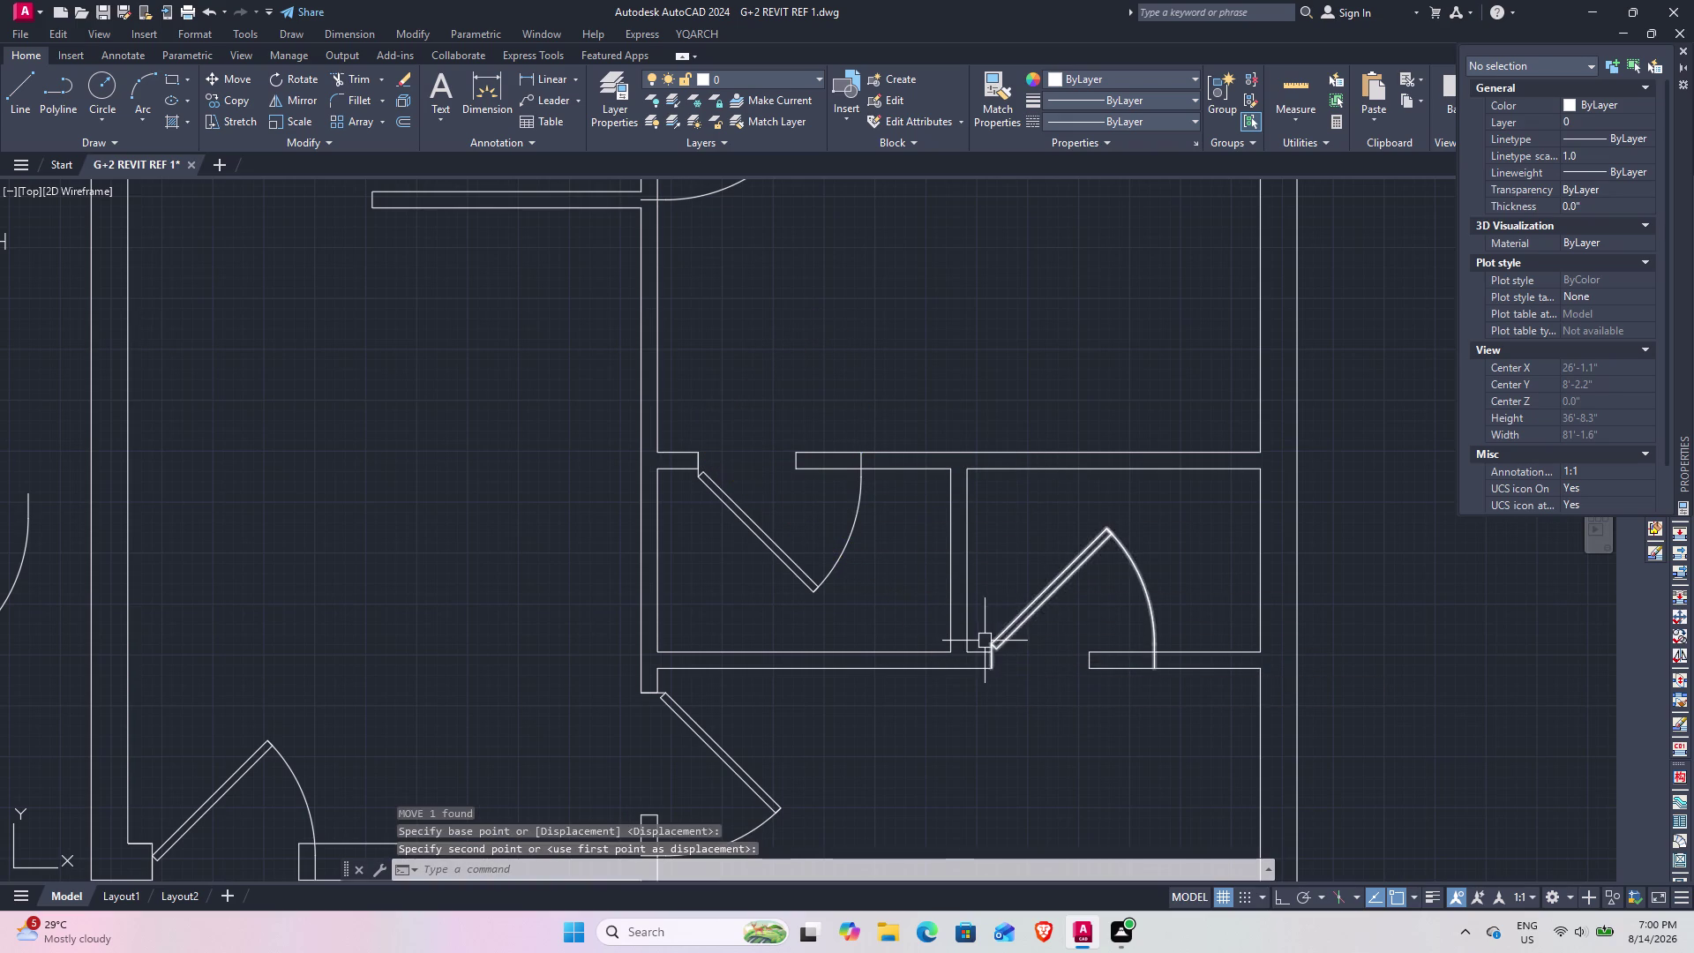
key(Escape)
click(1145, 587)
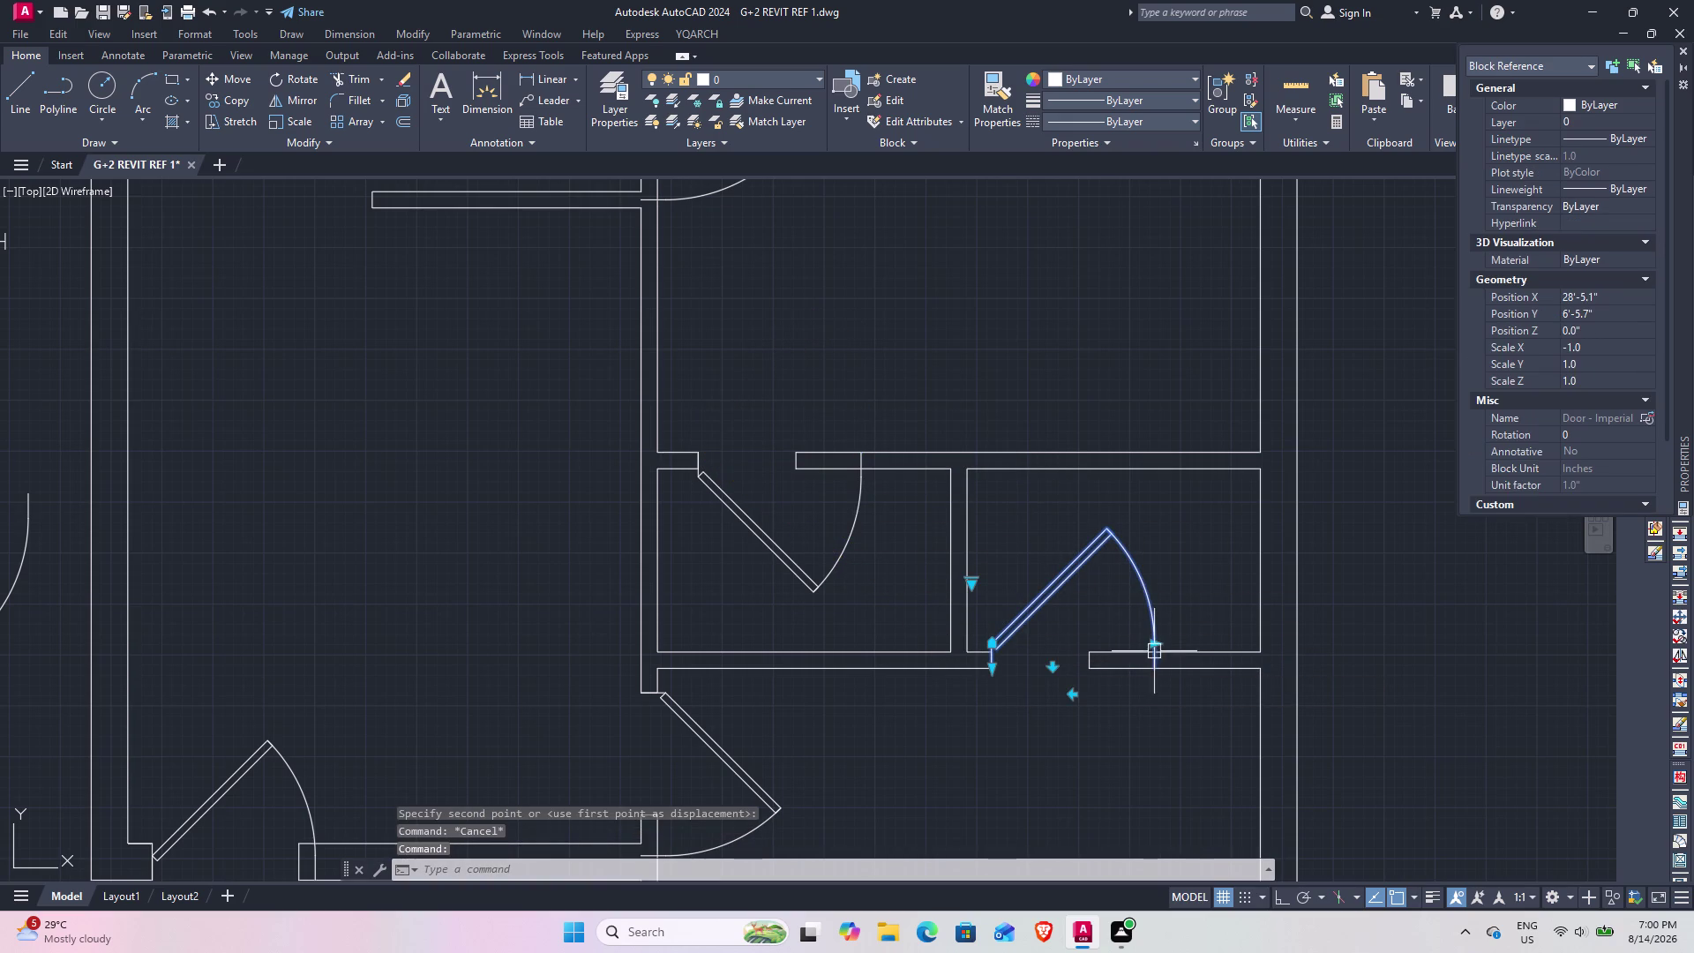
Flip the moved door's swing and reposition the middle room's door.
click(1158, 645)
click(1085, 654)
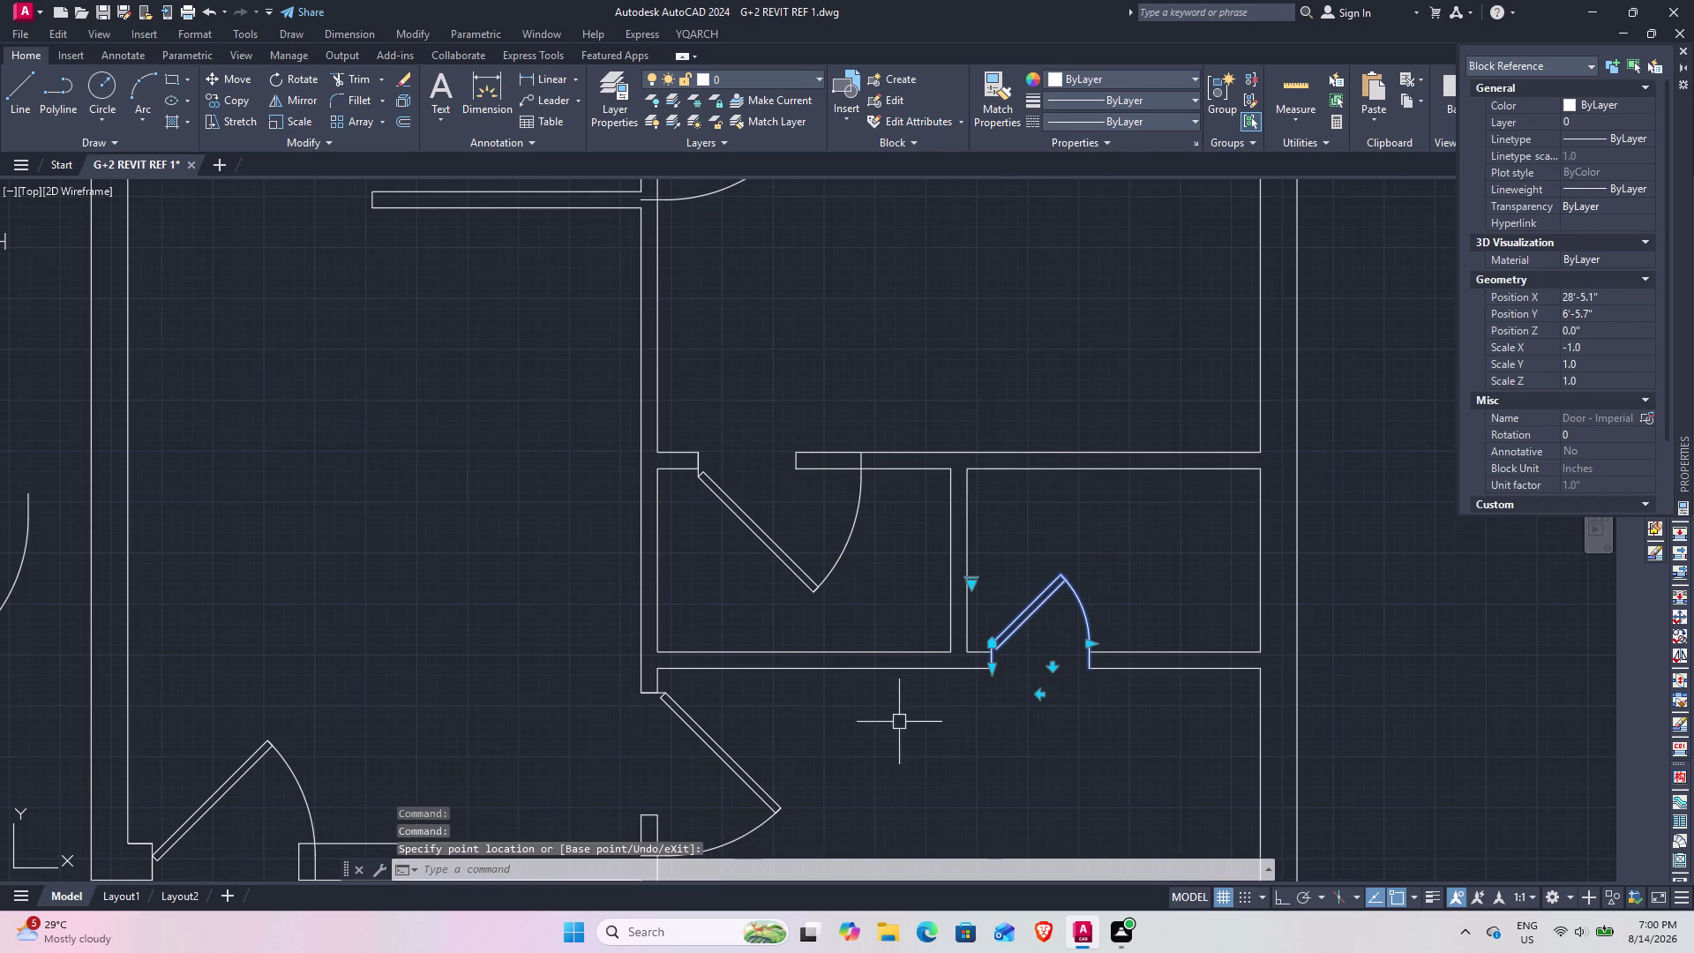
click(831, 561)
click(865, 476)
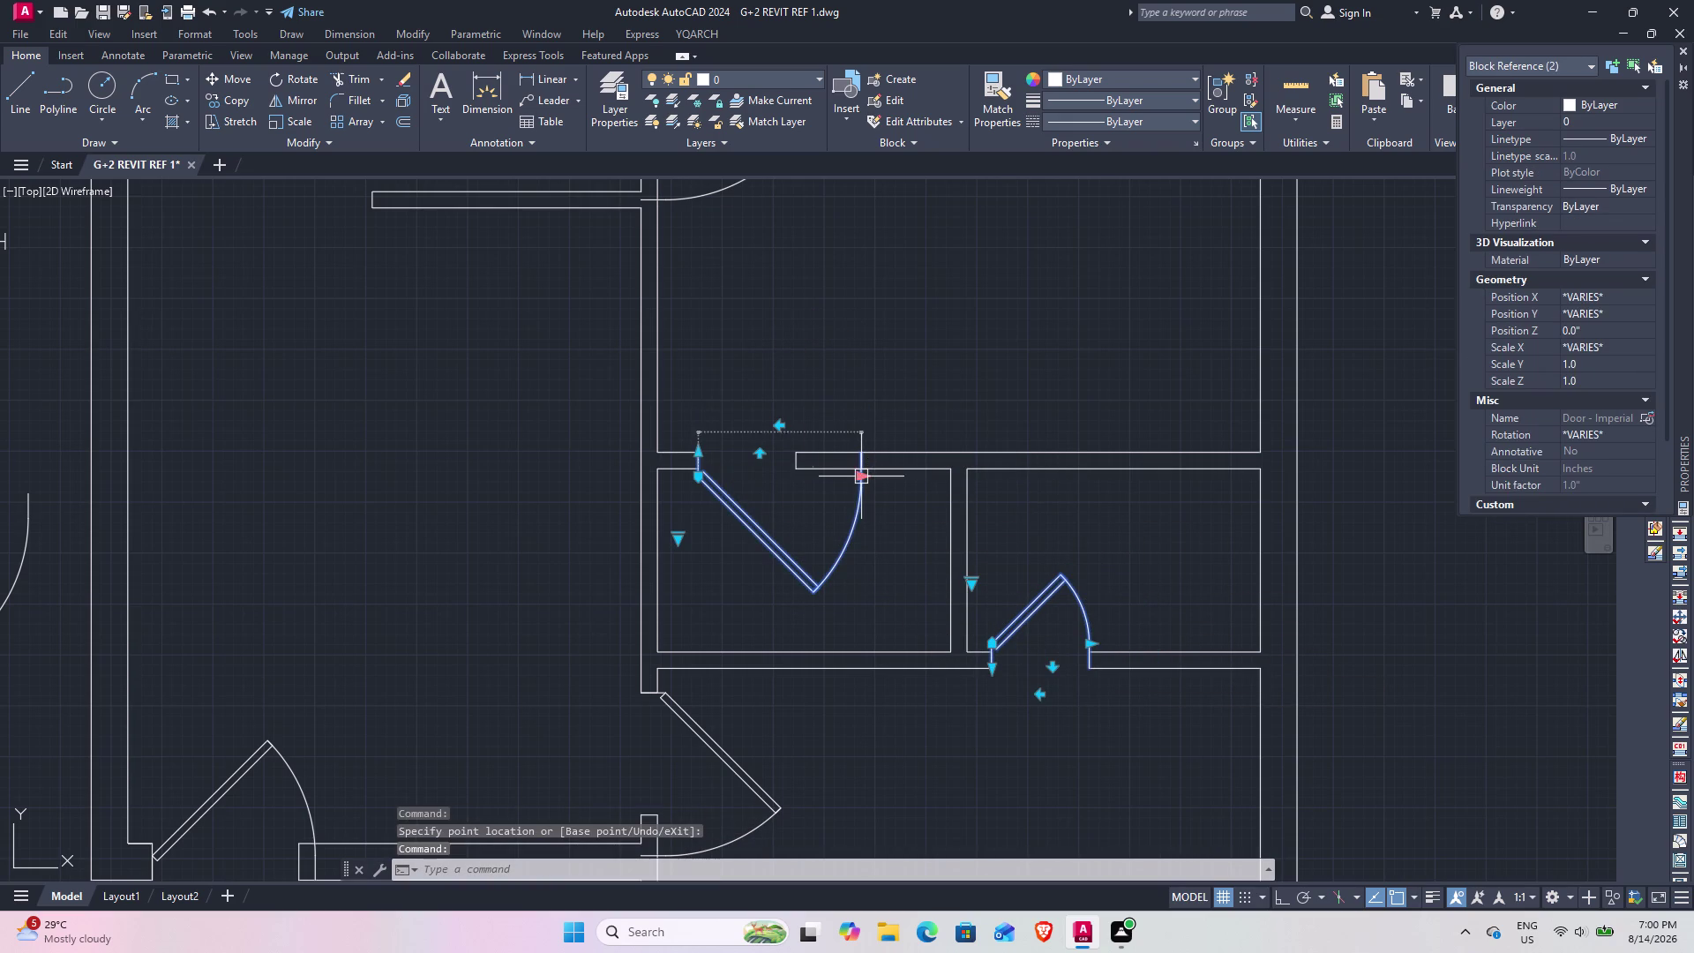
click(799, 462)
Select the lower doors and flip the bottom-left door's swing.
scroll(down, 3)
middle_drag(877, 476, 1009, 354)
click(924, 588)
scroll(up, 3)
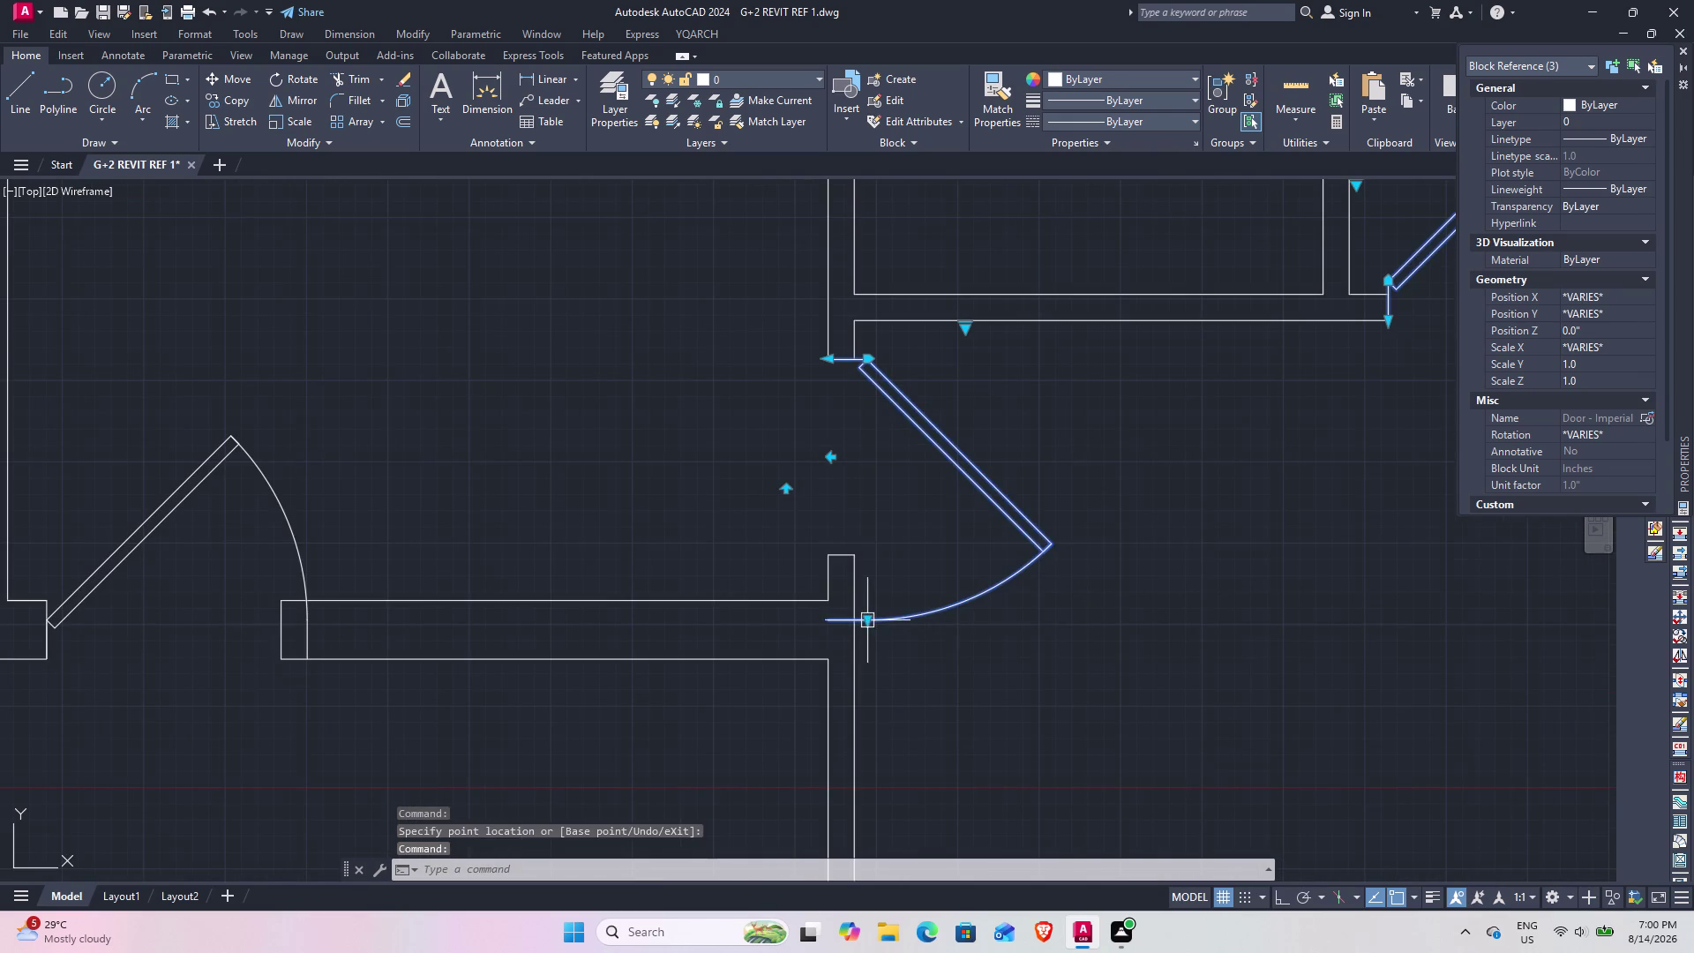
click(869, 619)
click(862, 558)
scroll(down, 3)
middle_drag(703, 543, 1182, 587)
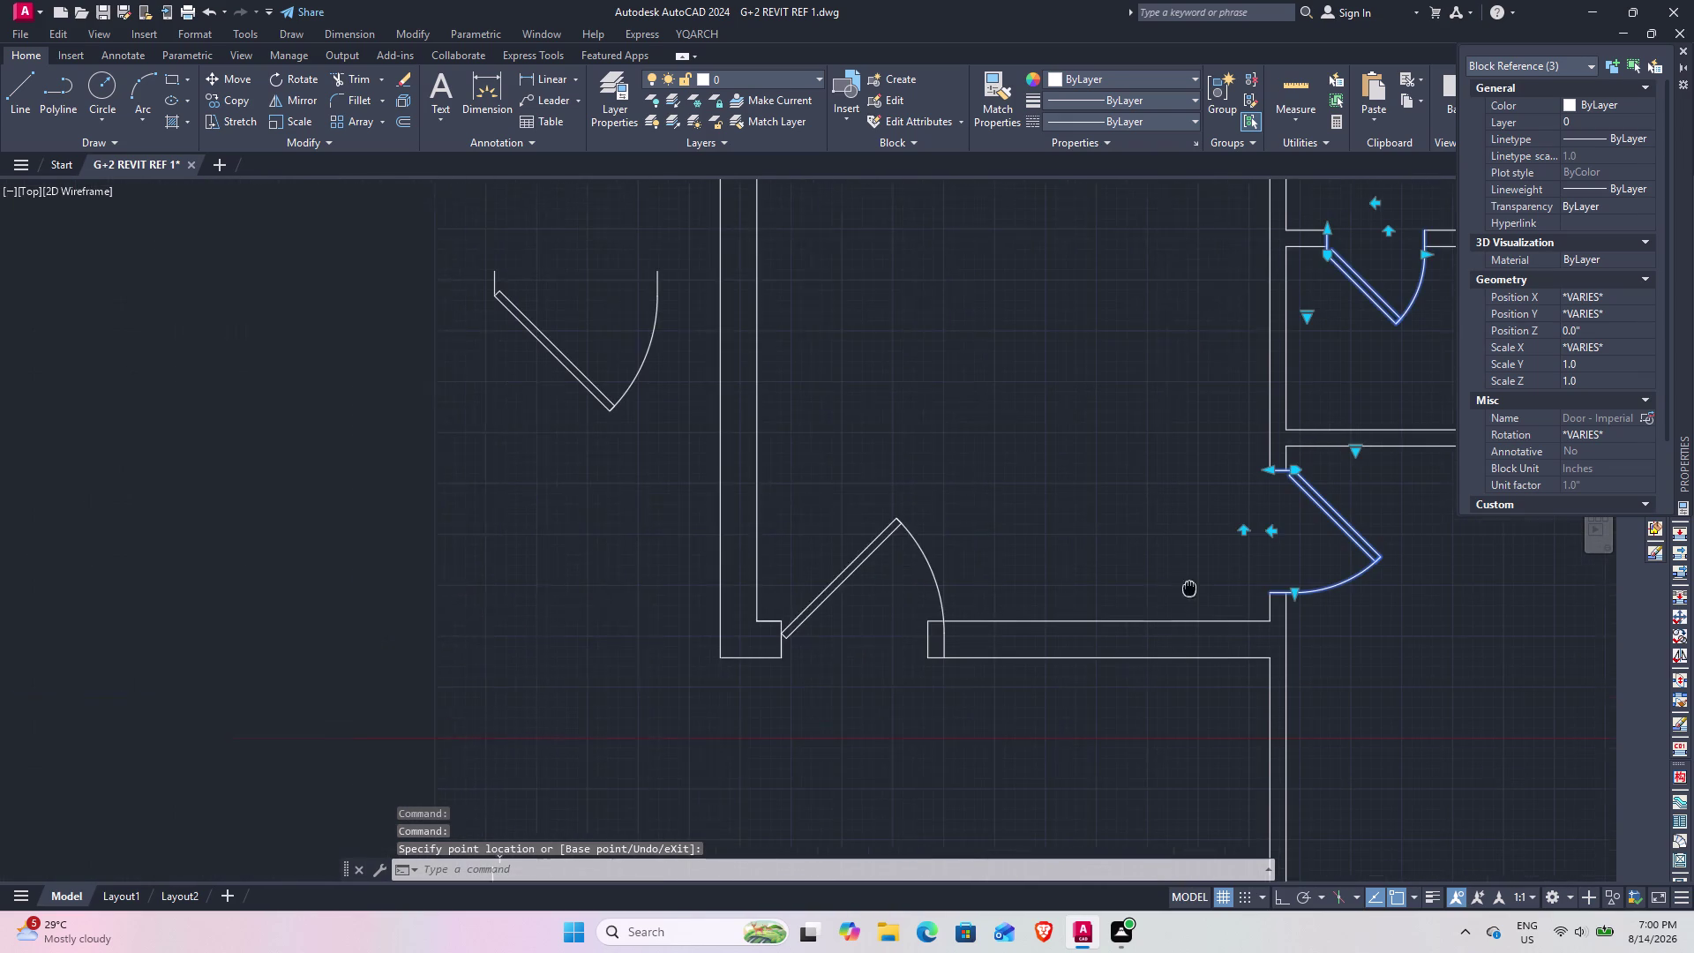
middle_drag(1182, 587, 1193, 590)
click(945, 580)
click(960, 636)
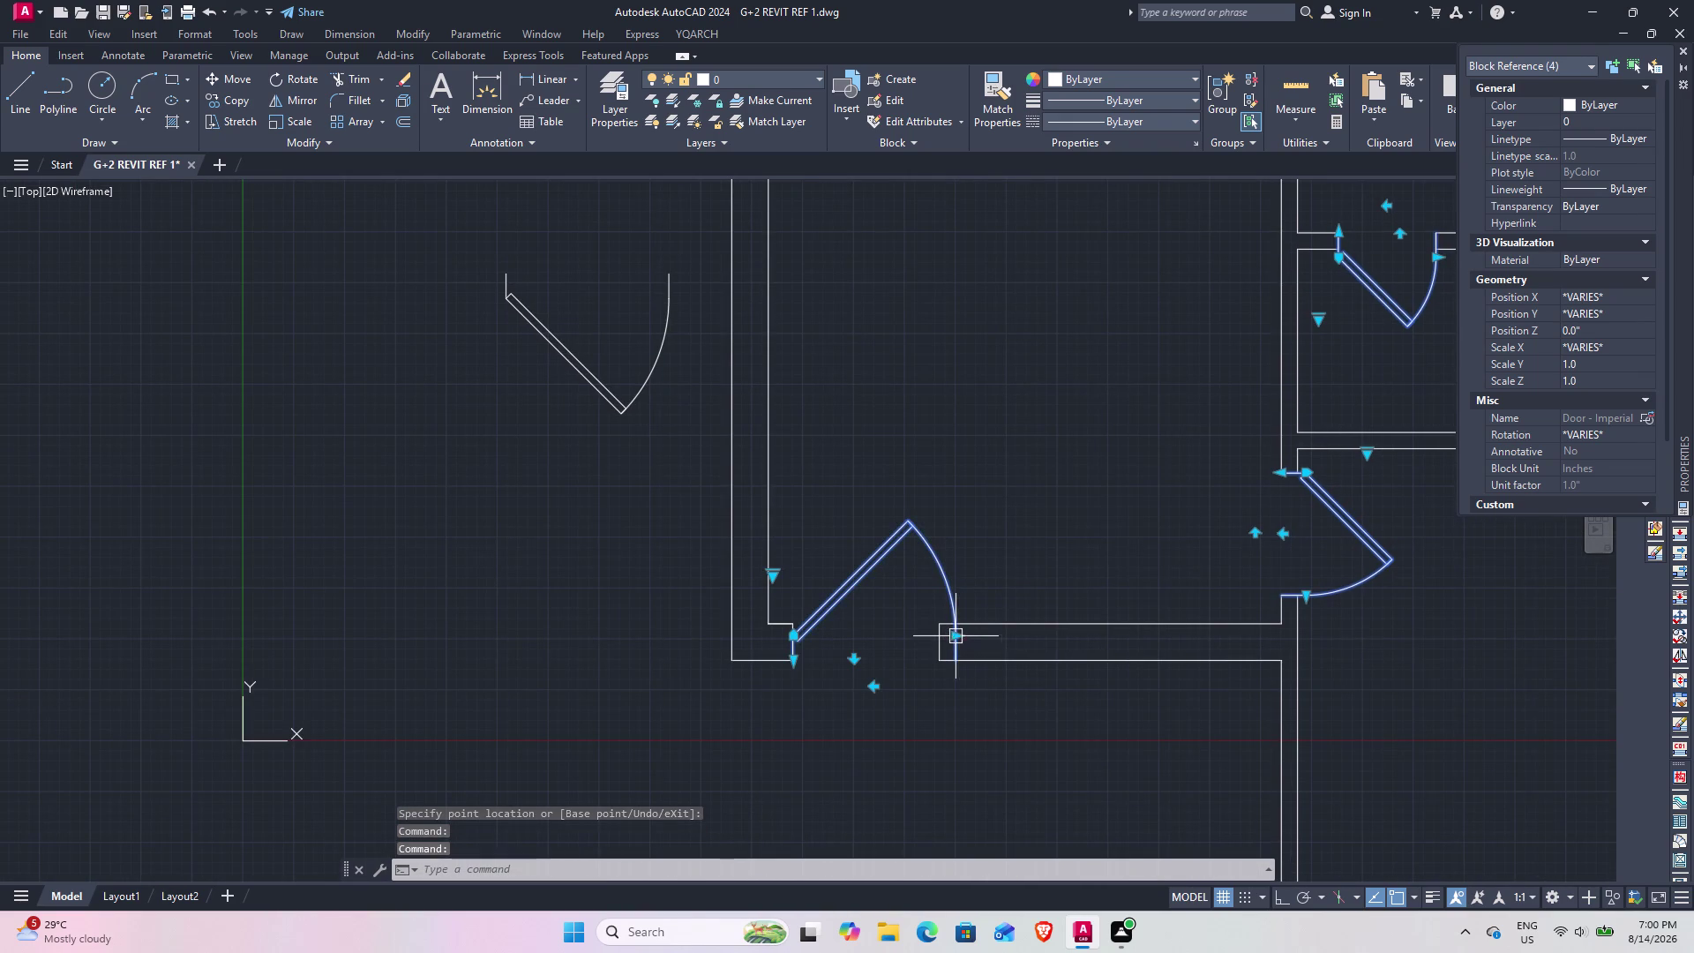
click(955, 635)
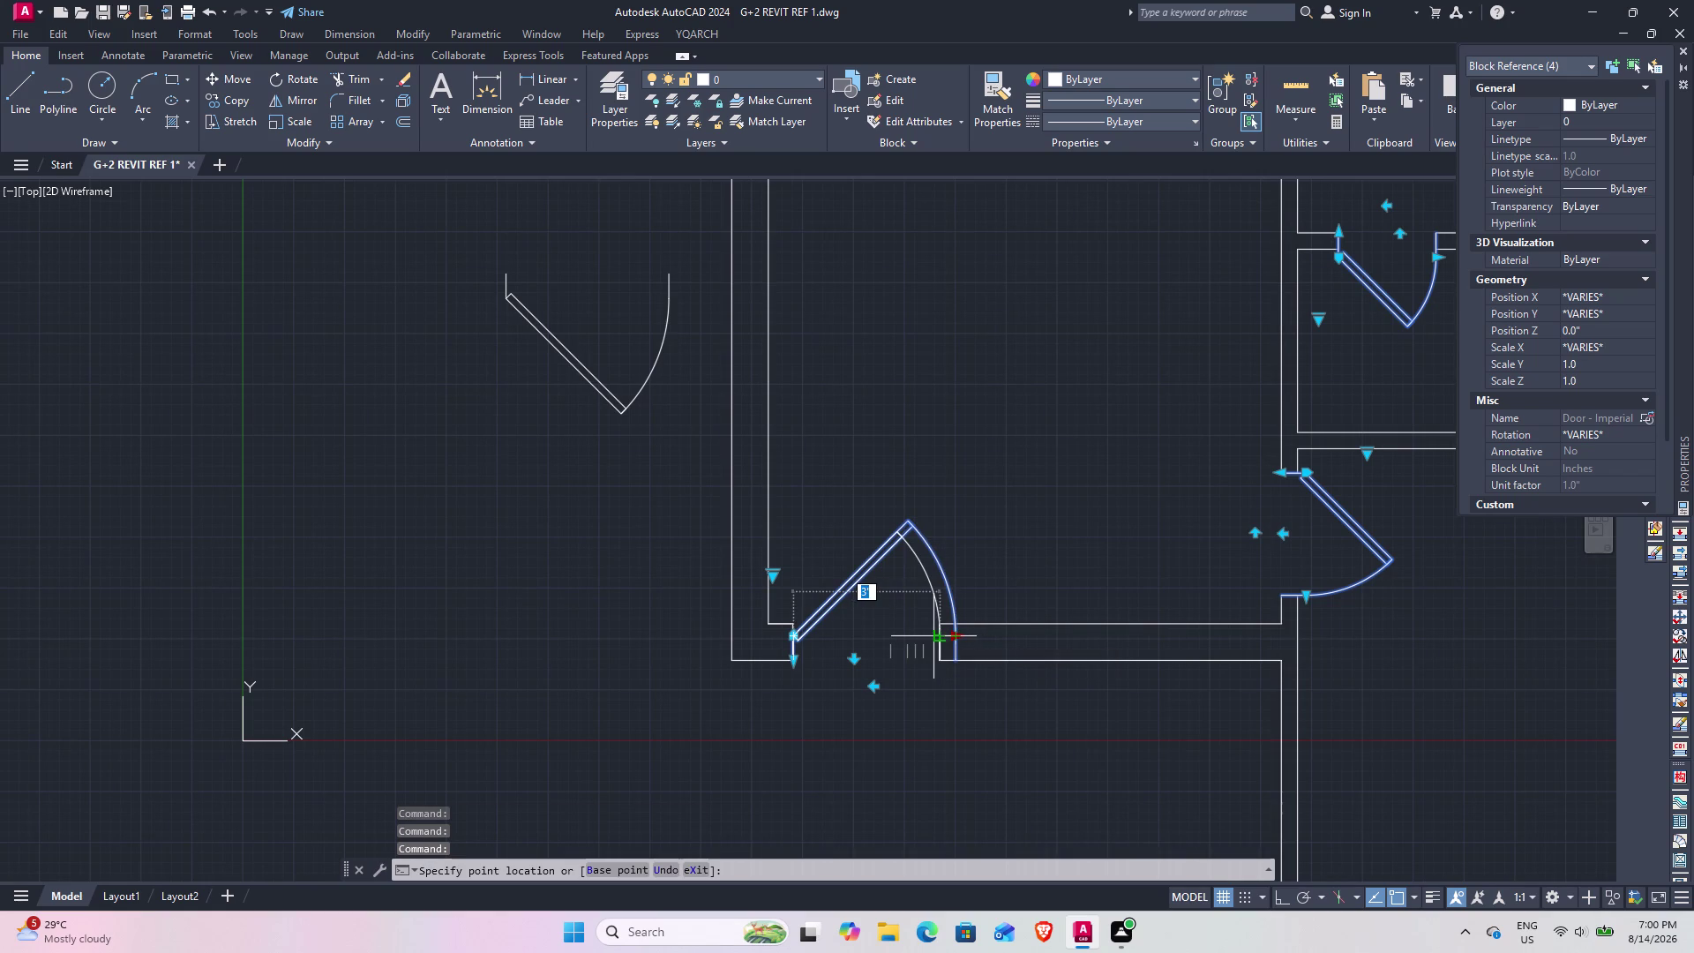
click(937, 636)
Flip the swing of the left wall door.
scroll(down, 3)
middle_drag(760, 529, 893, 768)
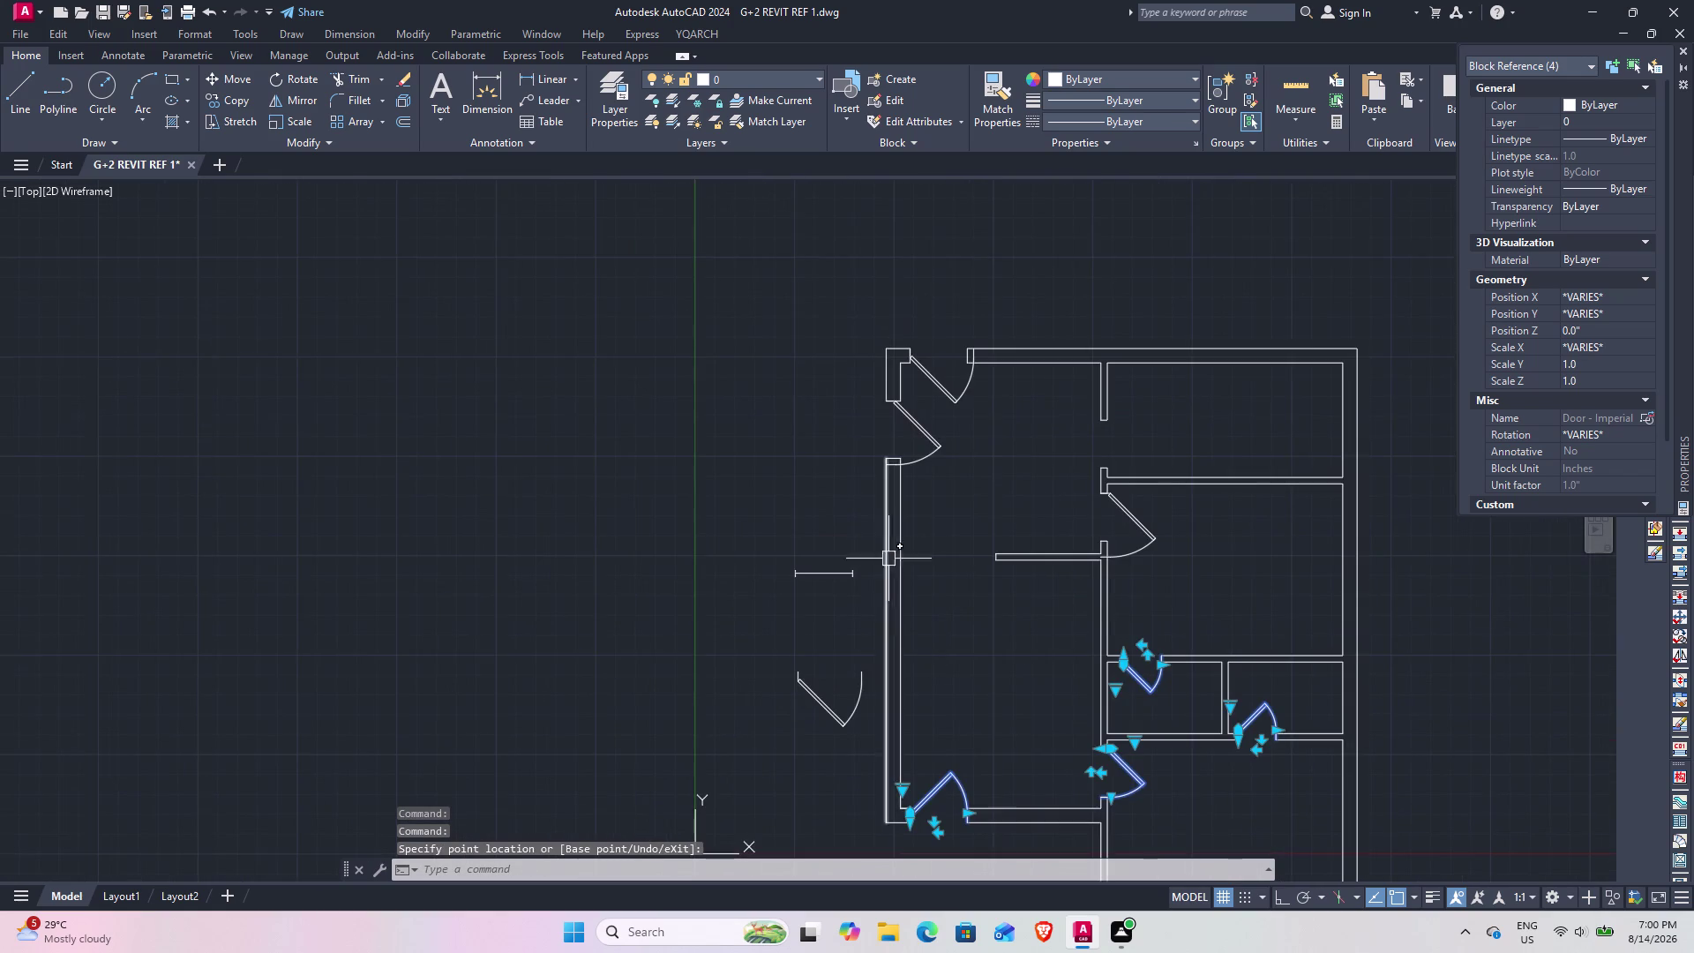
middle_drag(915, 532, 847, 648)
scroll(up, 3)
click(1050, 671)
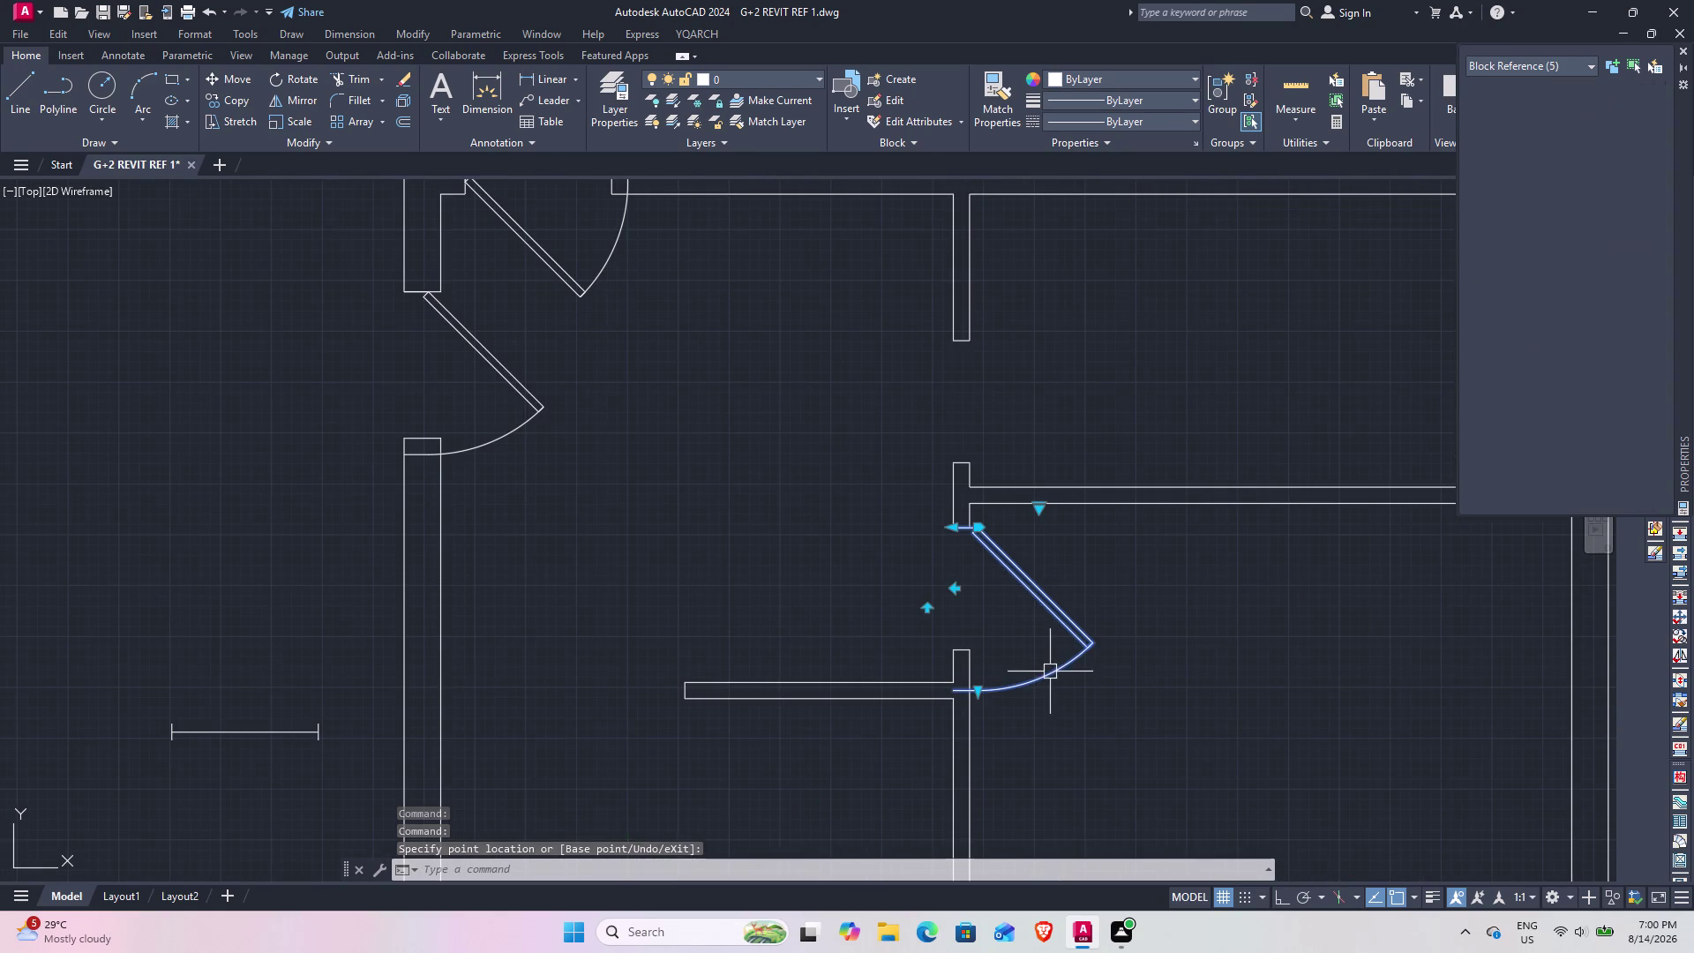
click(976, 690)
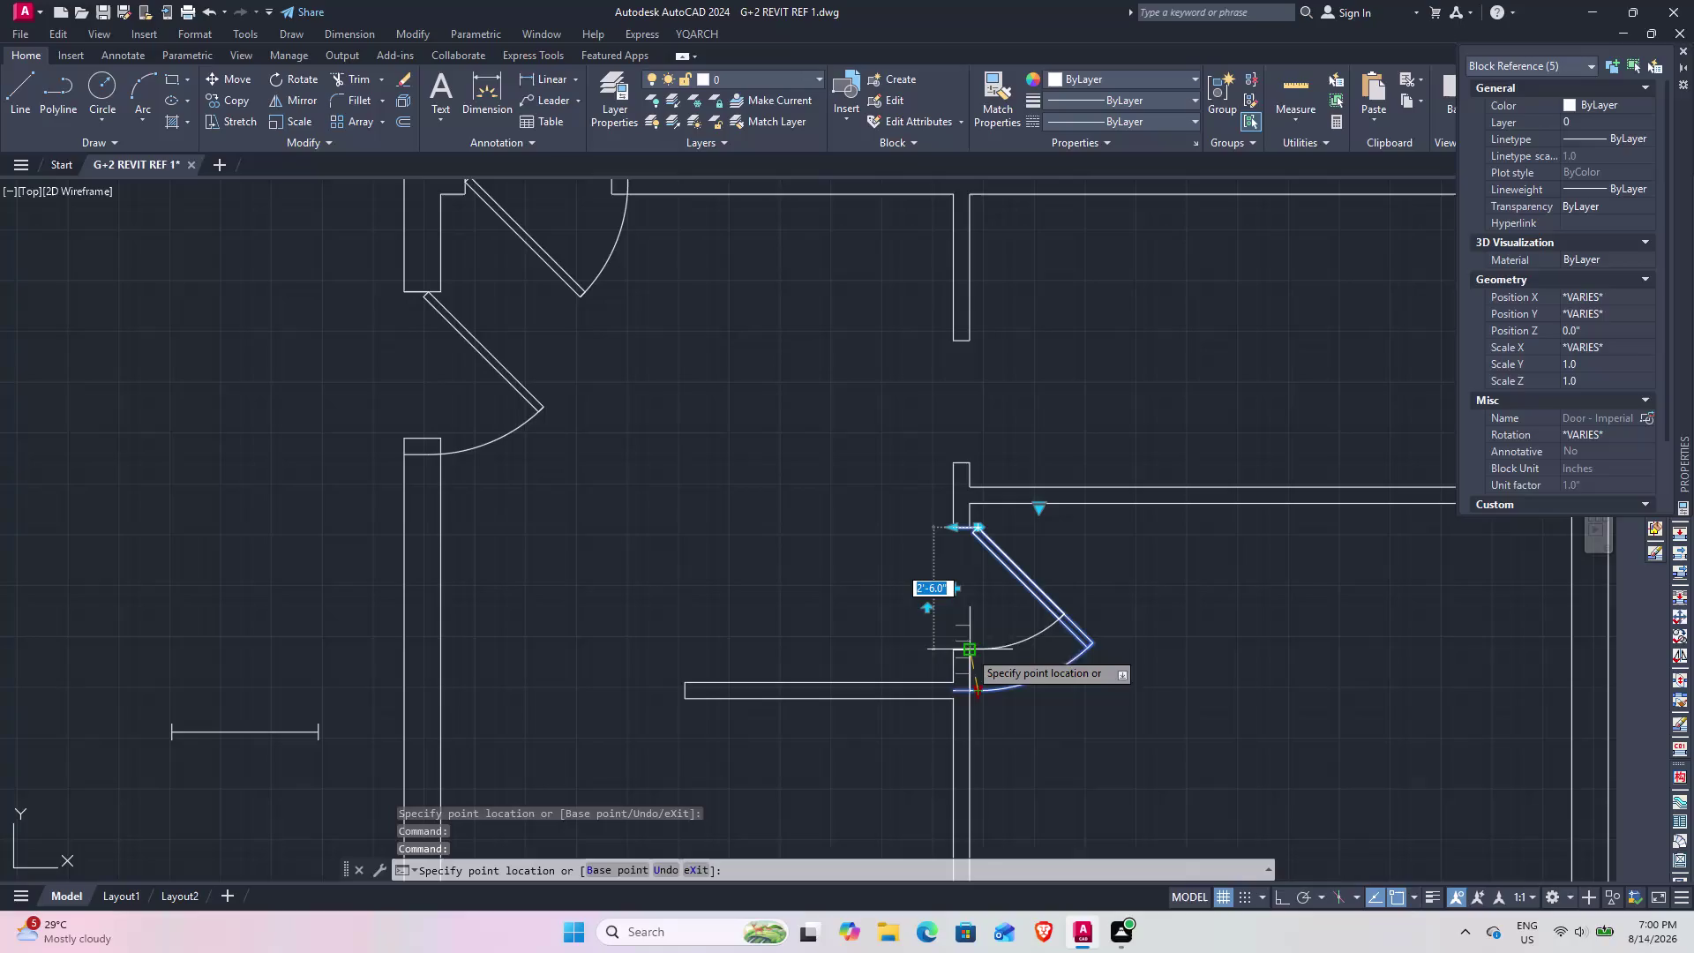
click(973, 651)
Flip the next left wall door and the top-left door, then clear the selection.
middle_drag(717, 533, 1025, 753)
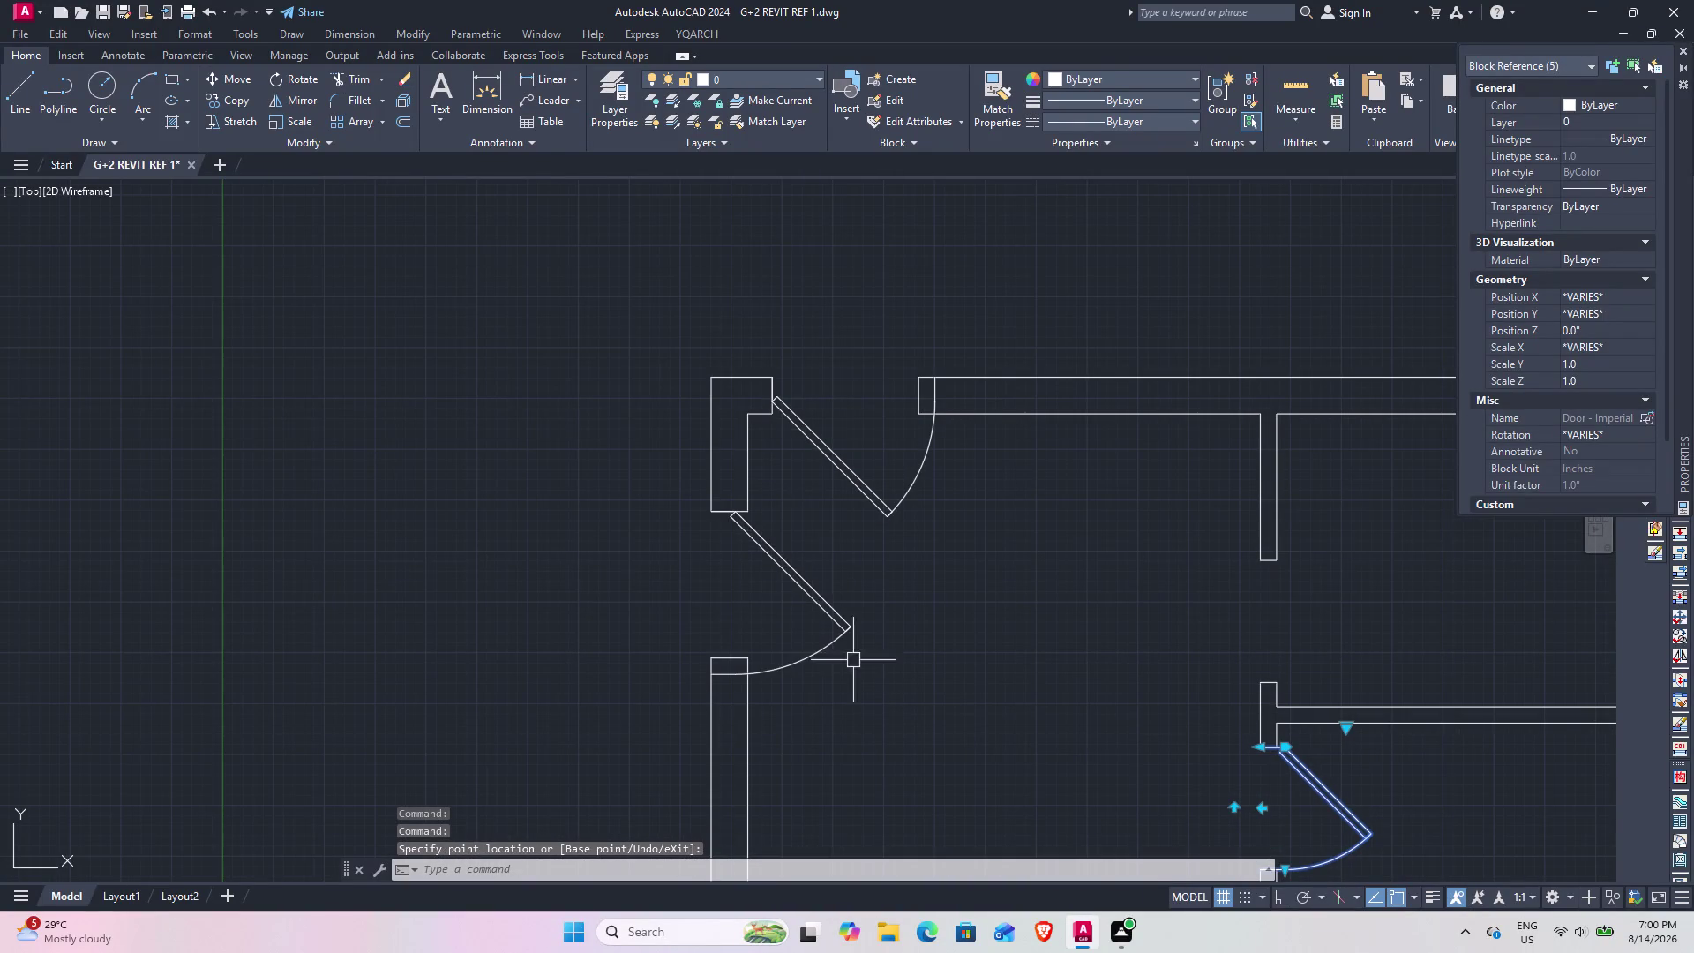
click(823, 656)
click(736, 676)
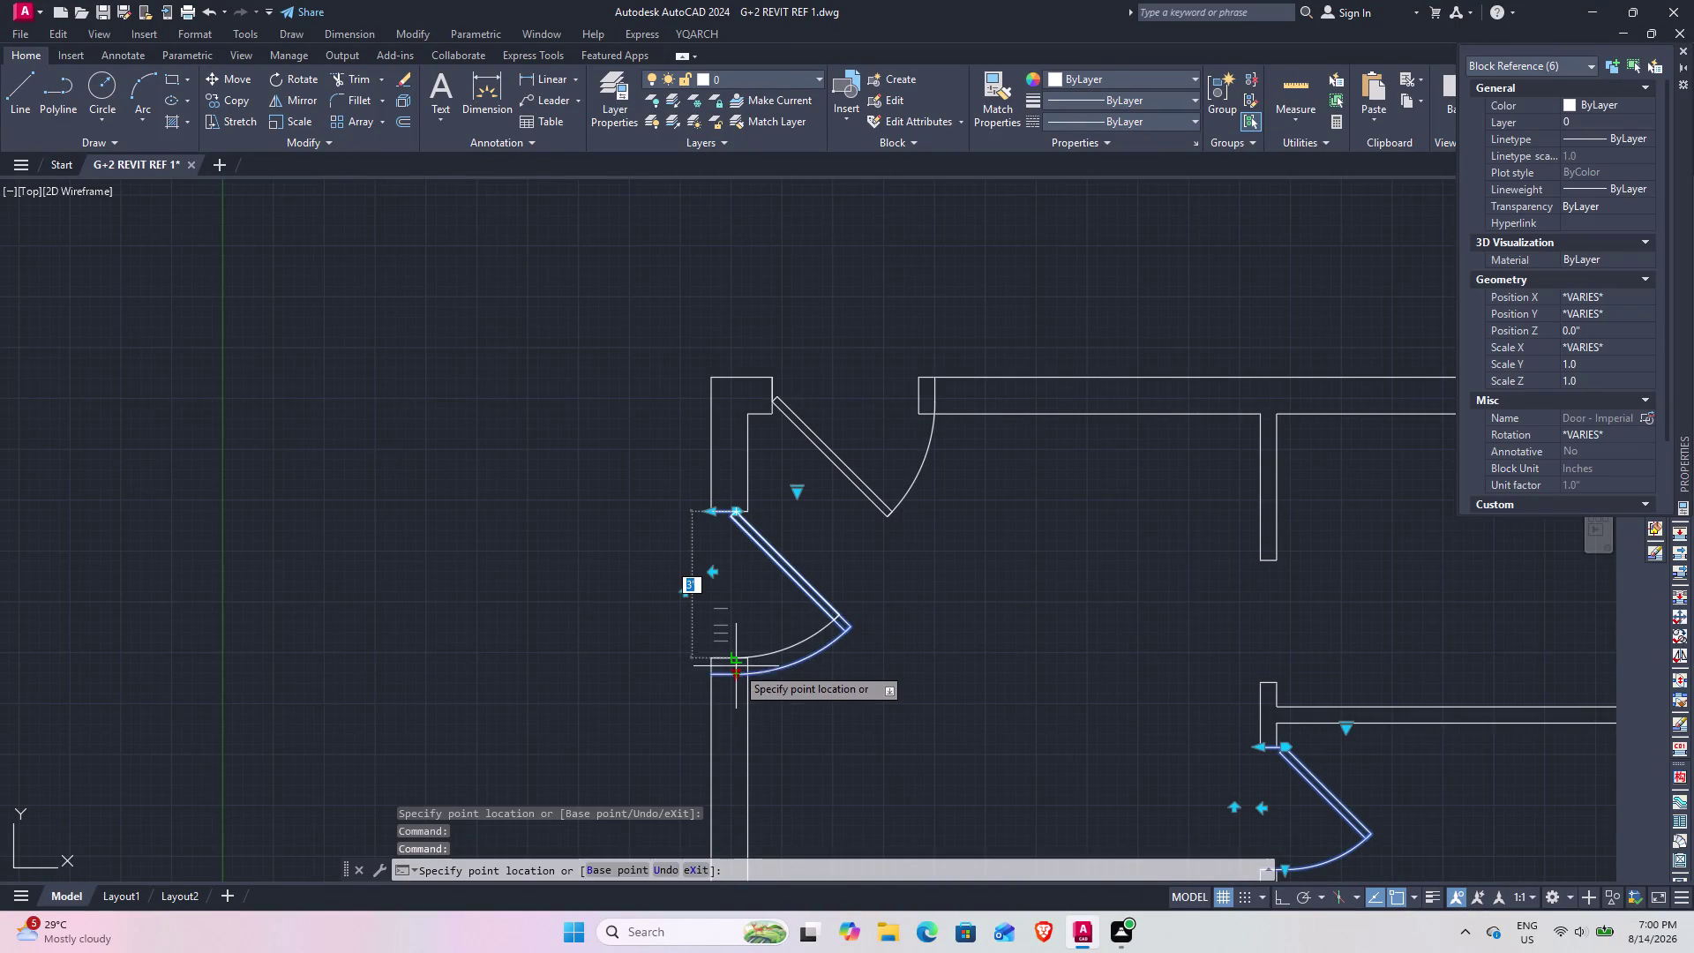
click(736, 661)
middle_drag(841, 552, 800, 651)
click(840, 612)
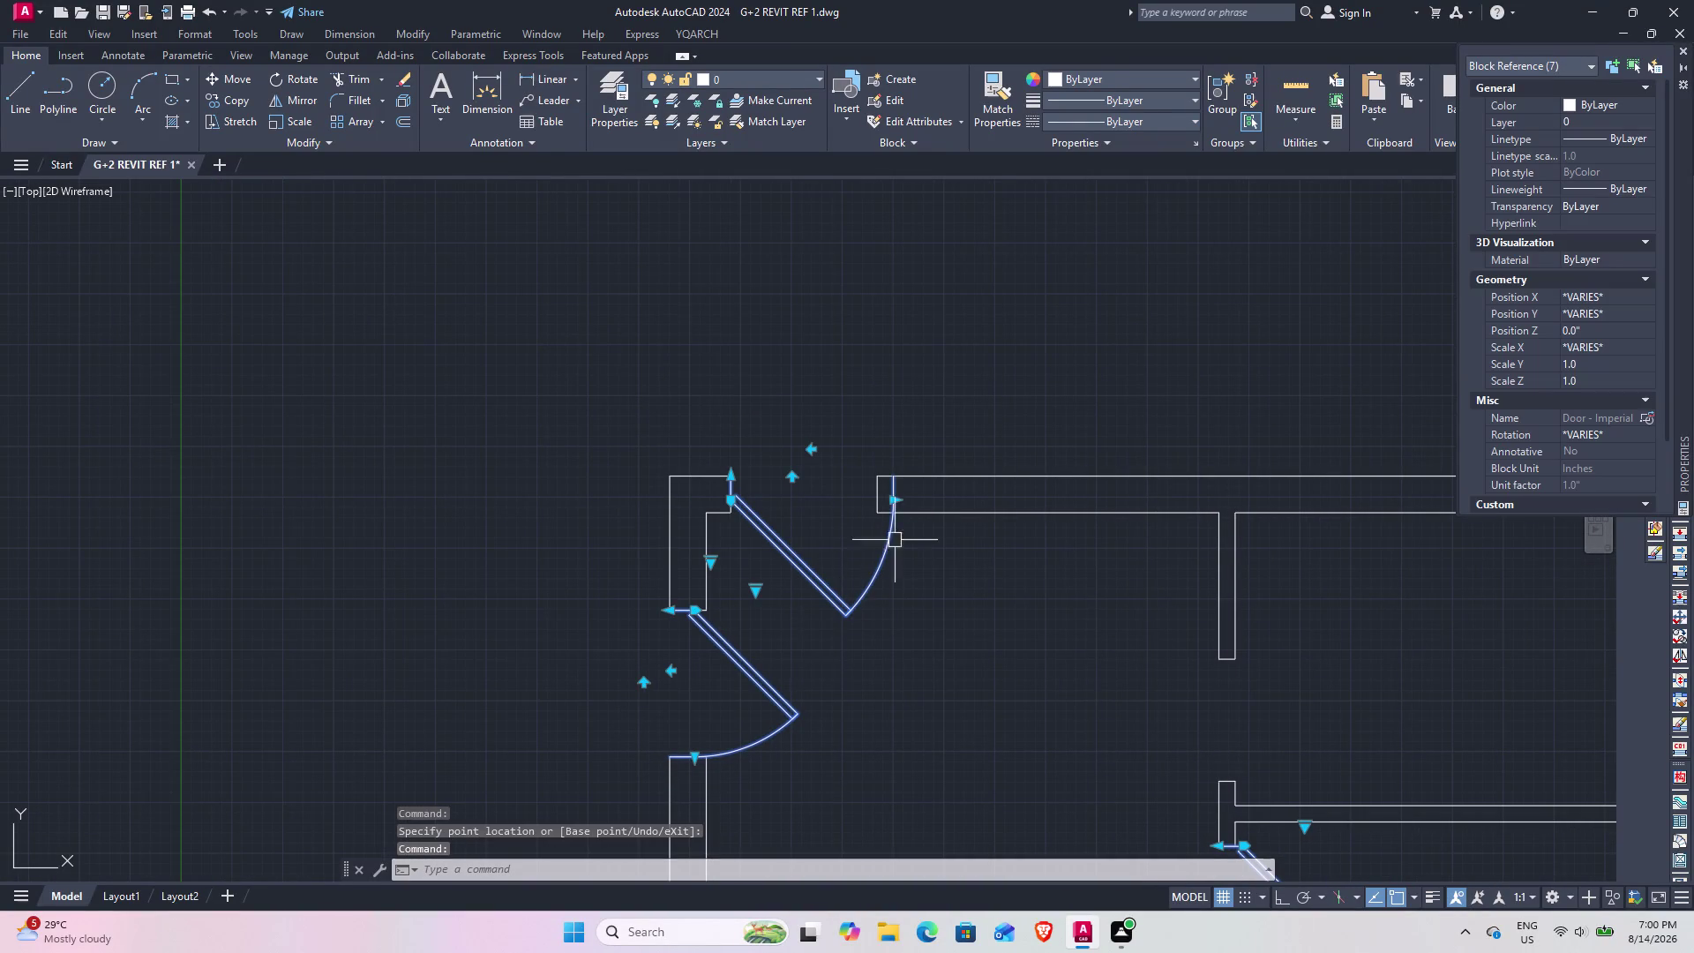
click(895, 498)
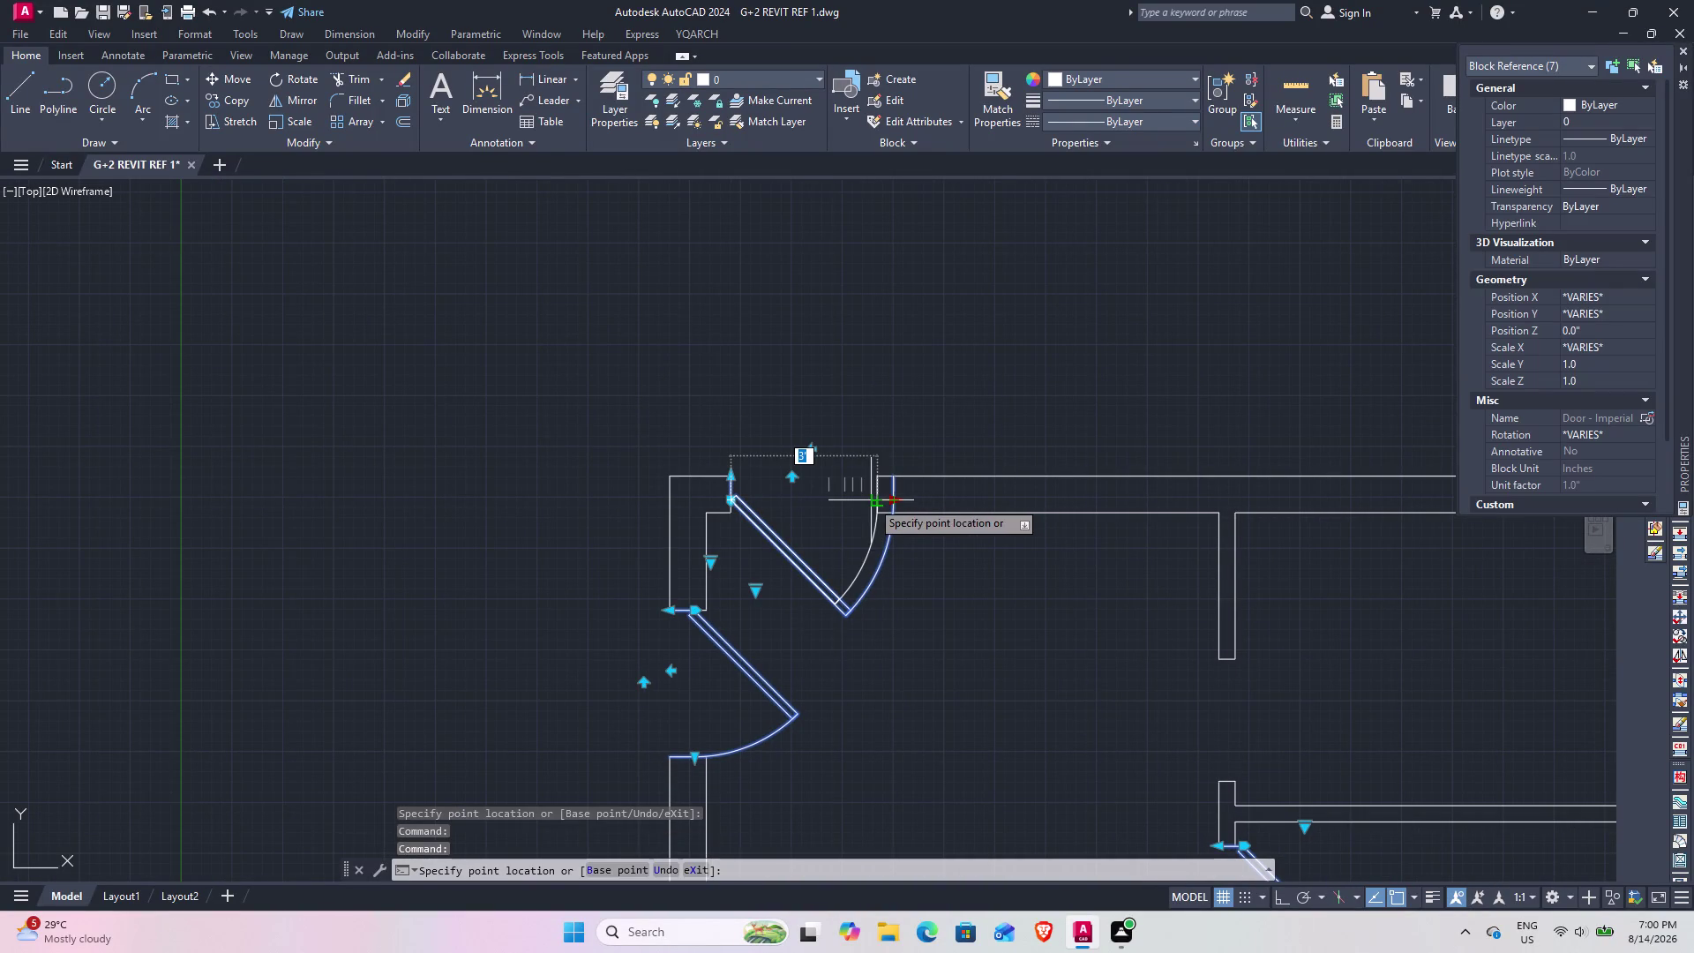
click(873, 500)
scroll(down, 3)
key(Escape)
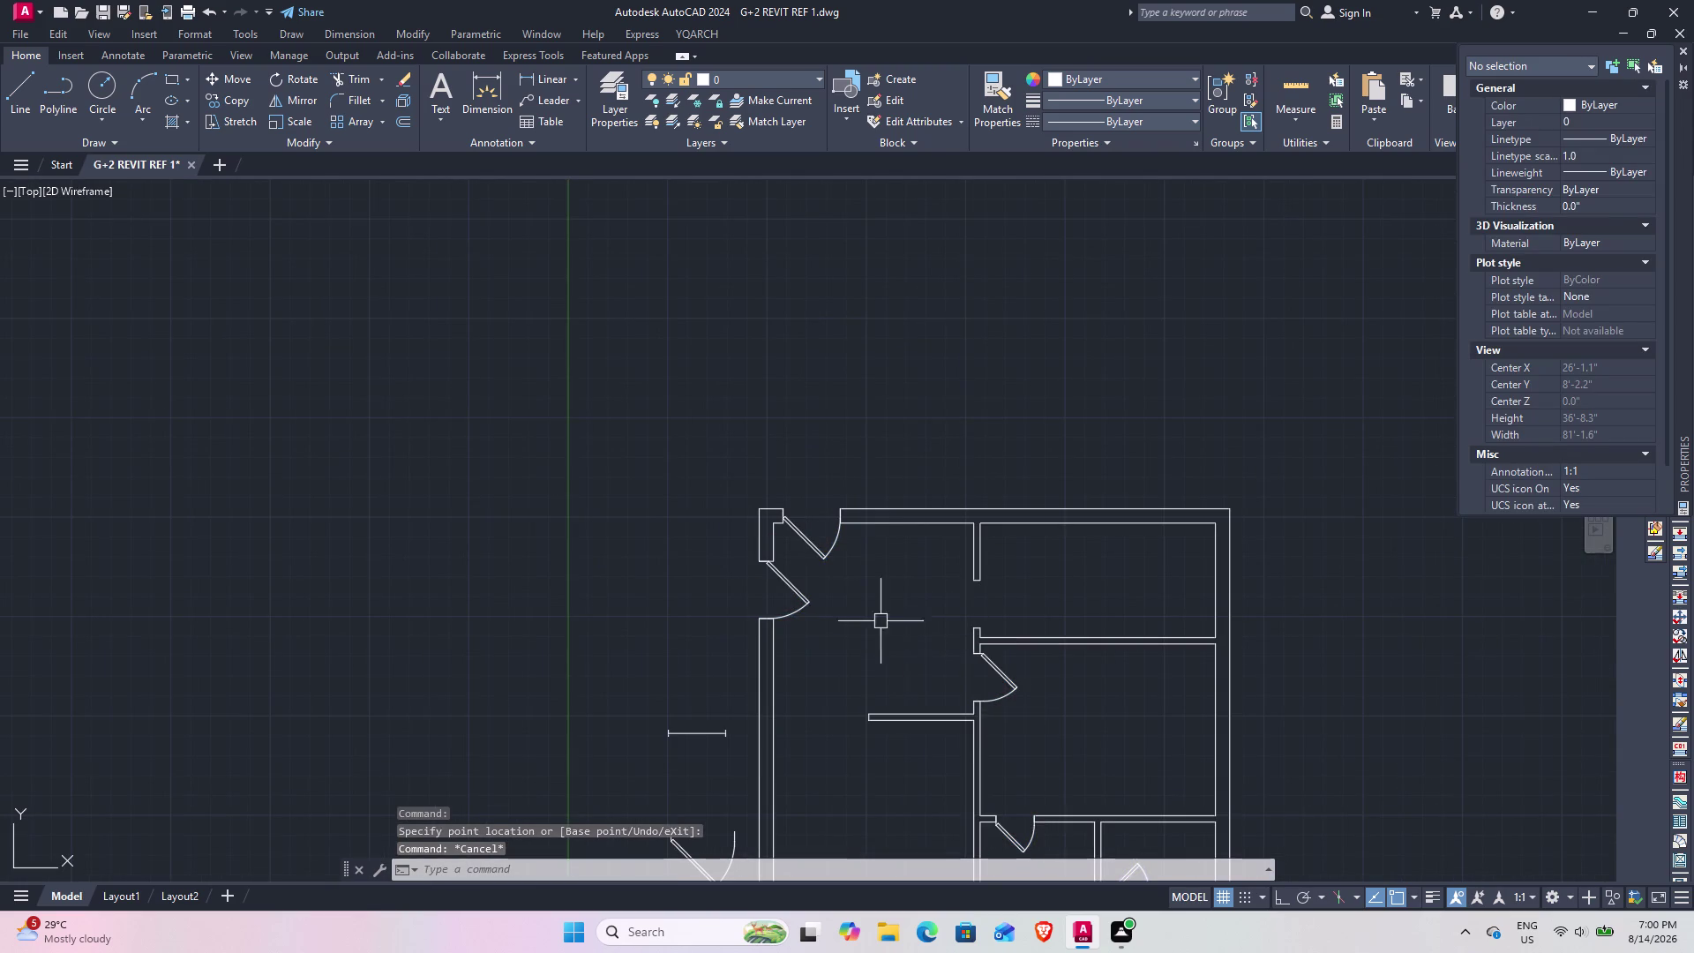
middle_drag(868, 533, 835, 307)
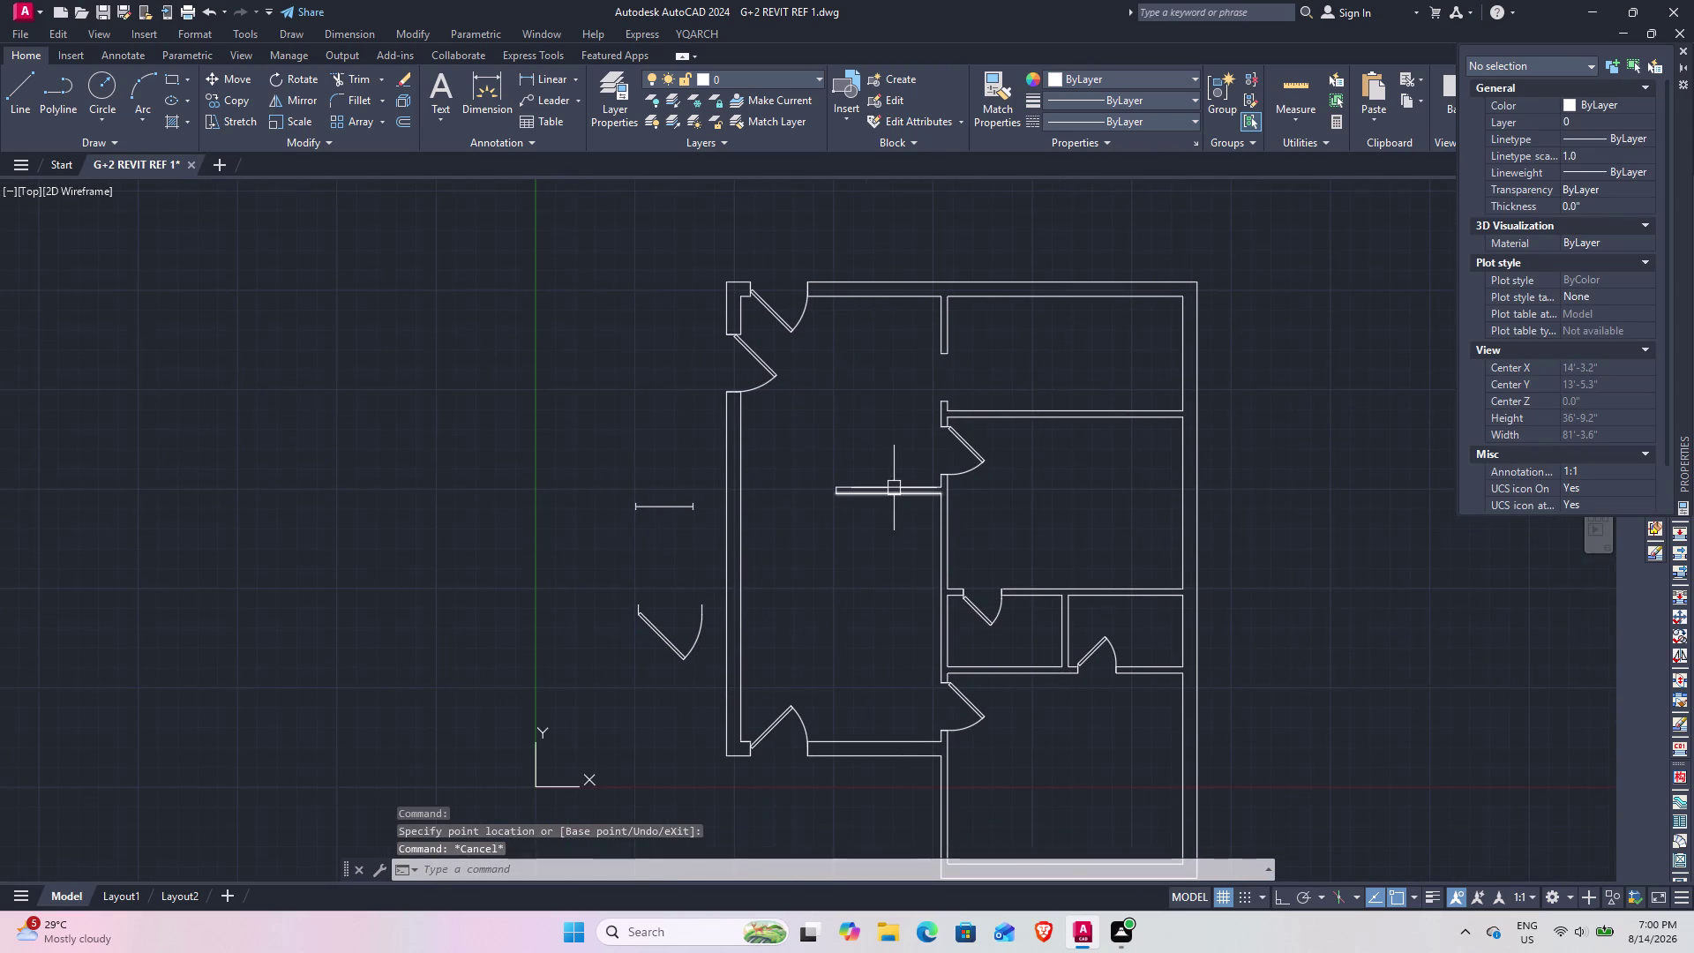
middle_drag(893, 488, 803, 347)
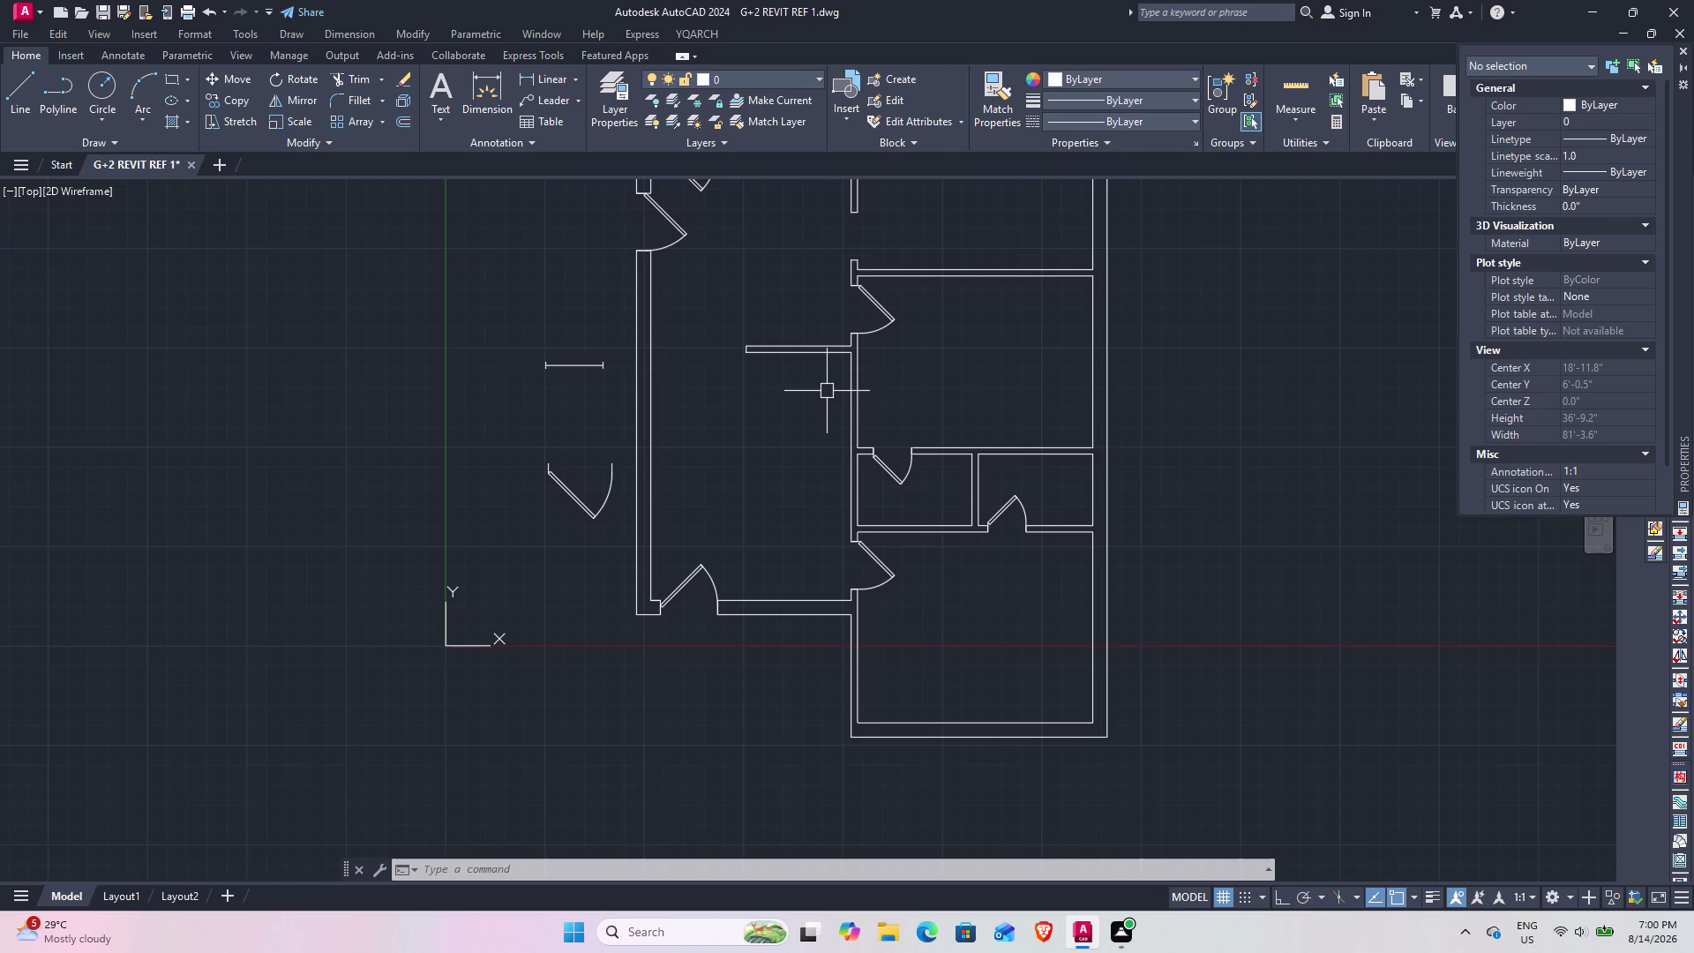
middle_drag(700, 398, 684, 465)
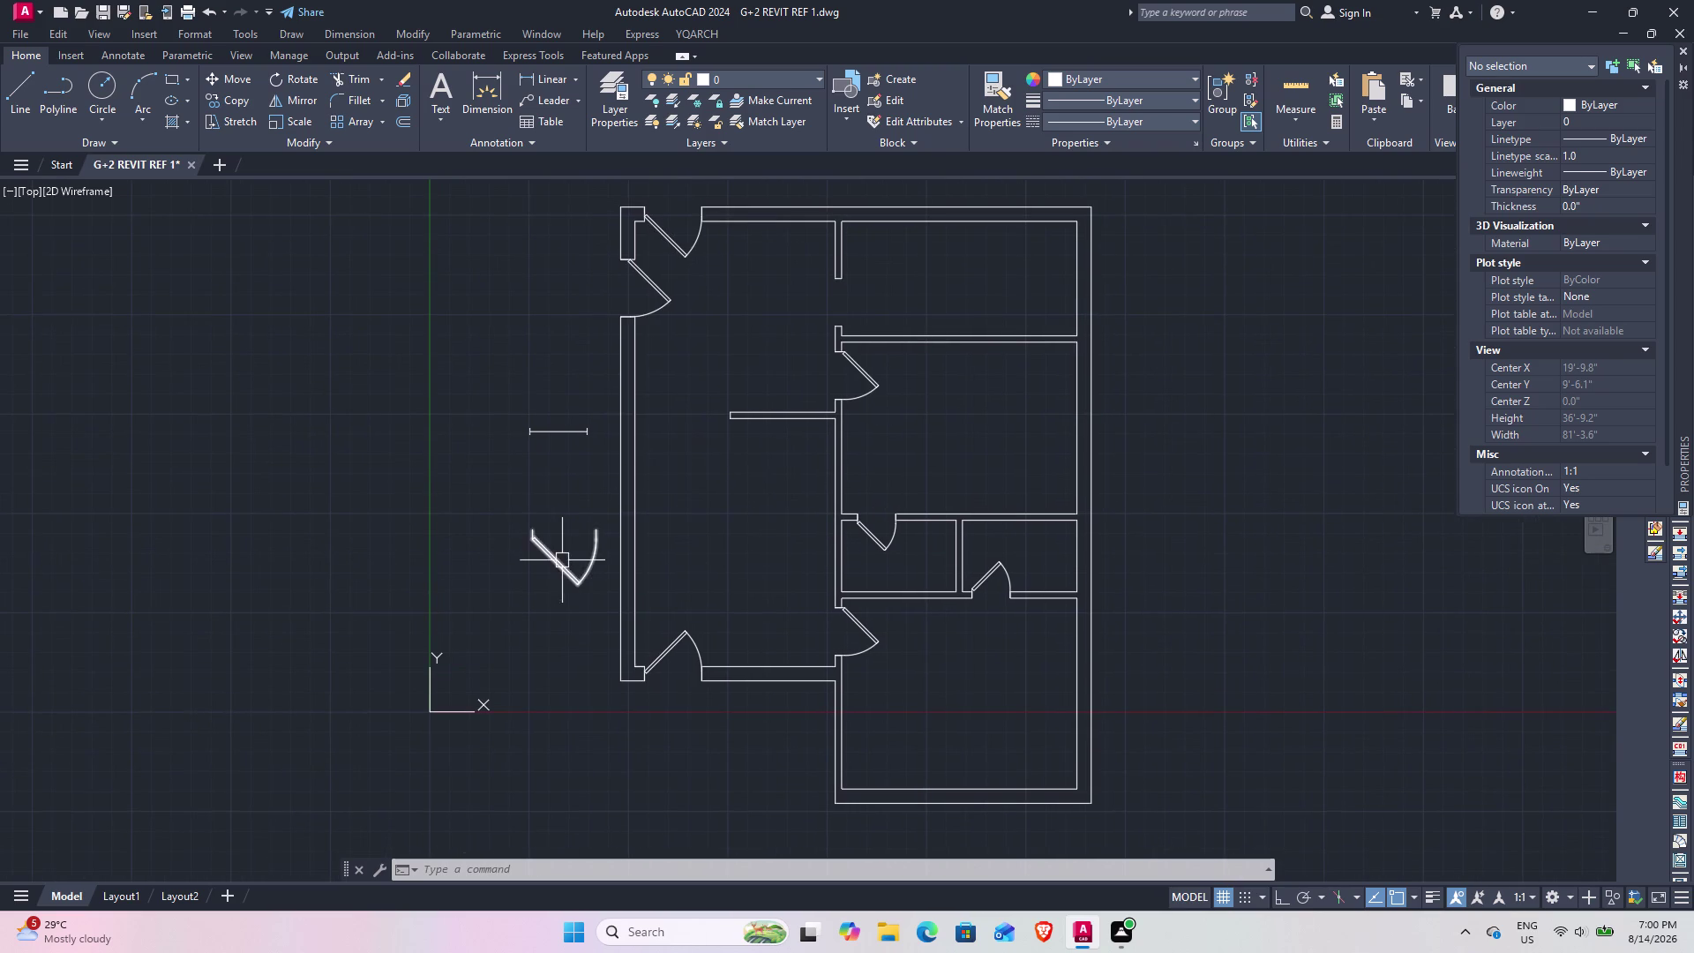
click(565, 560)
right_click(565, 560)
click(635, 234)
middle_drag(732, 518, 678, 593)
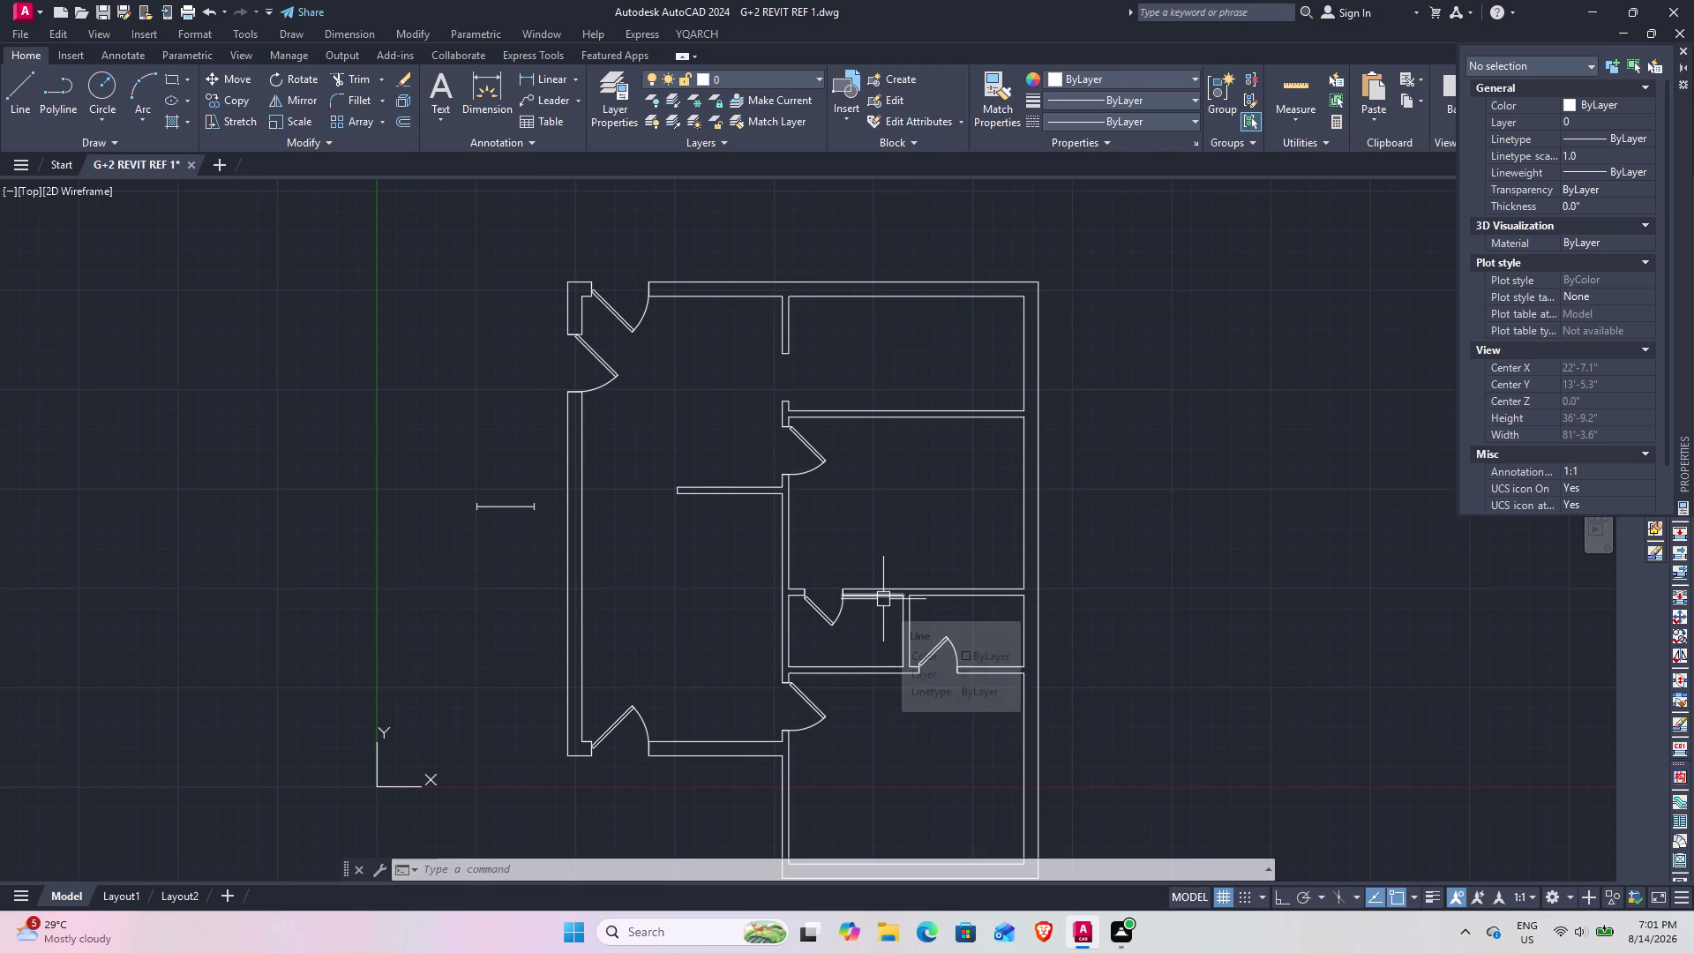
scroll(up, 3)
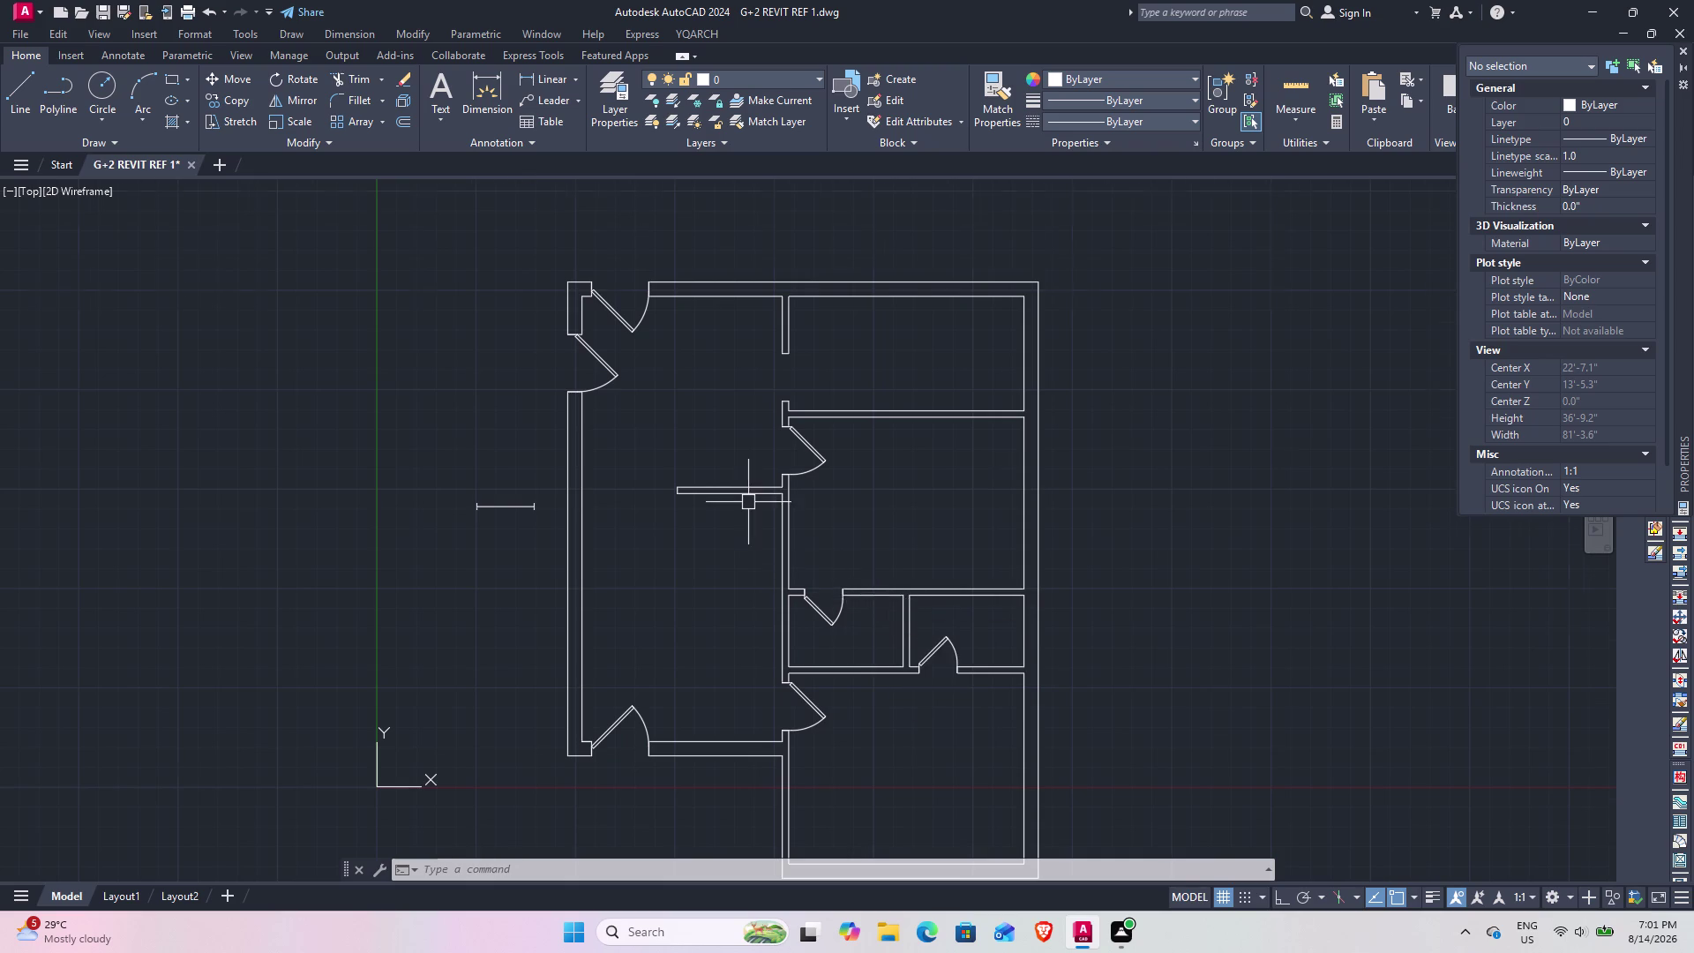
scroll(down, 3)
middle_drag(657, 497, 669, 512)
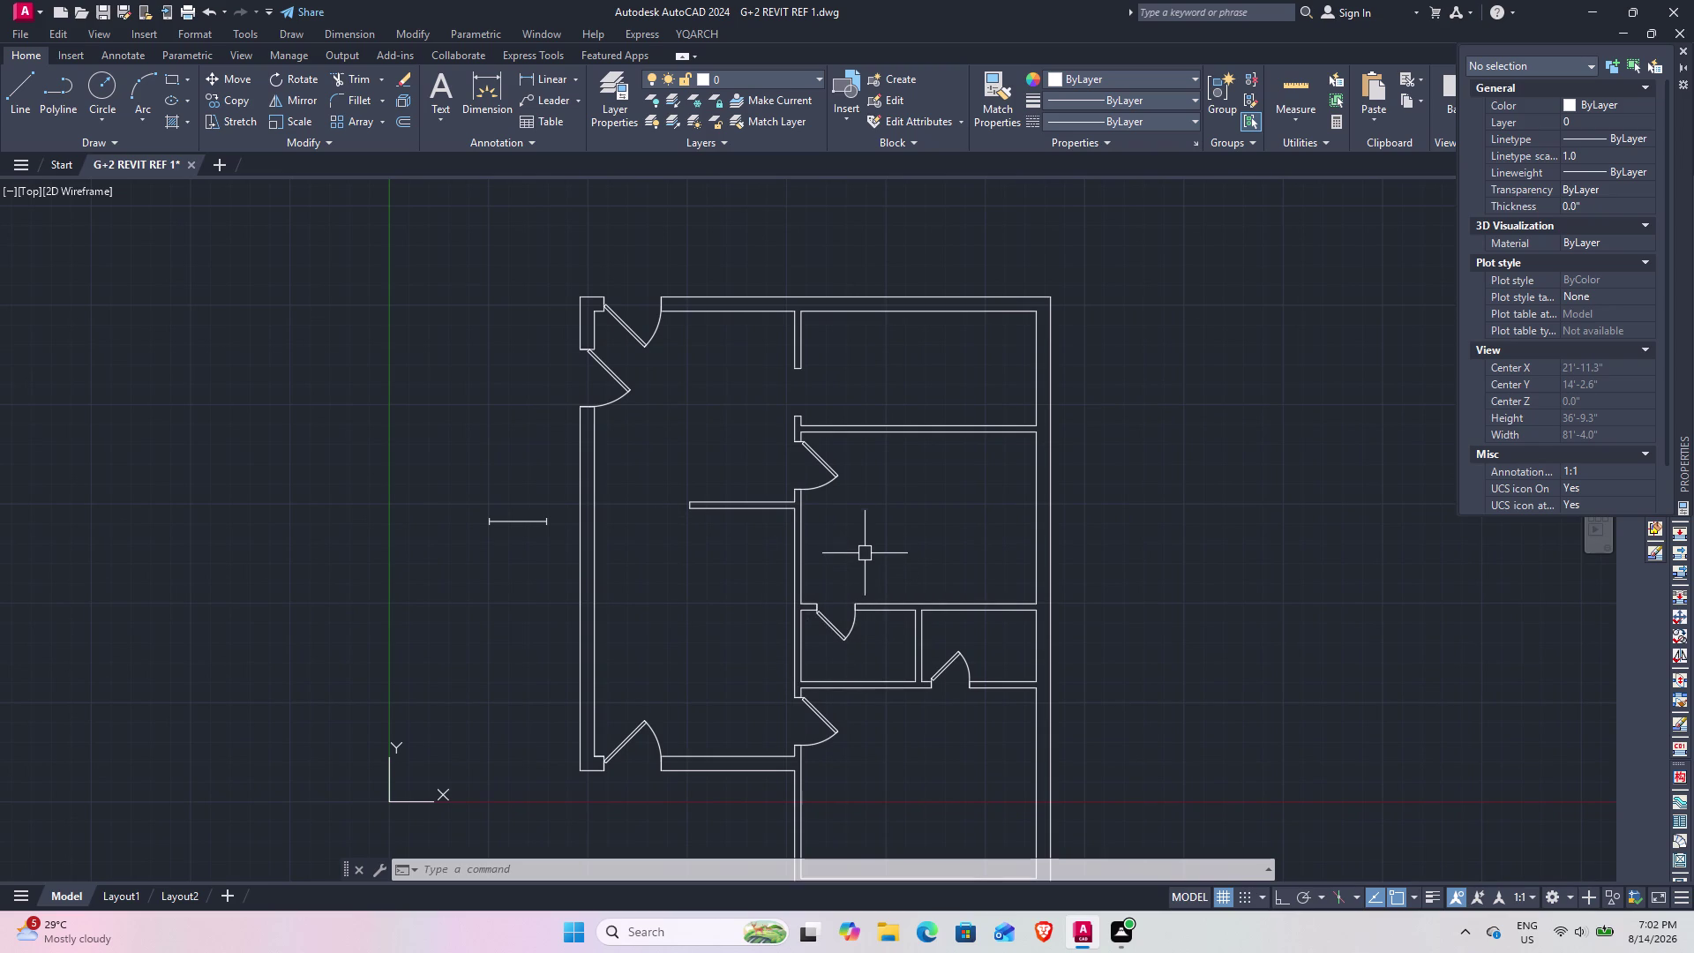
click(517, 523)
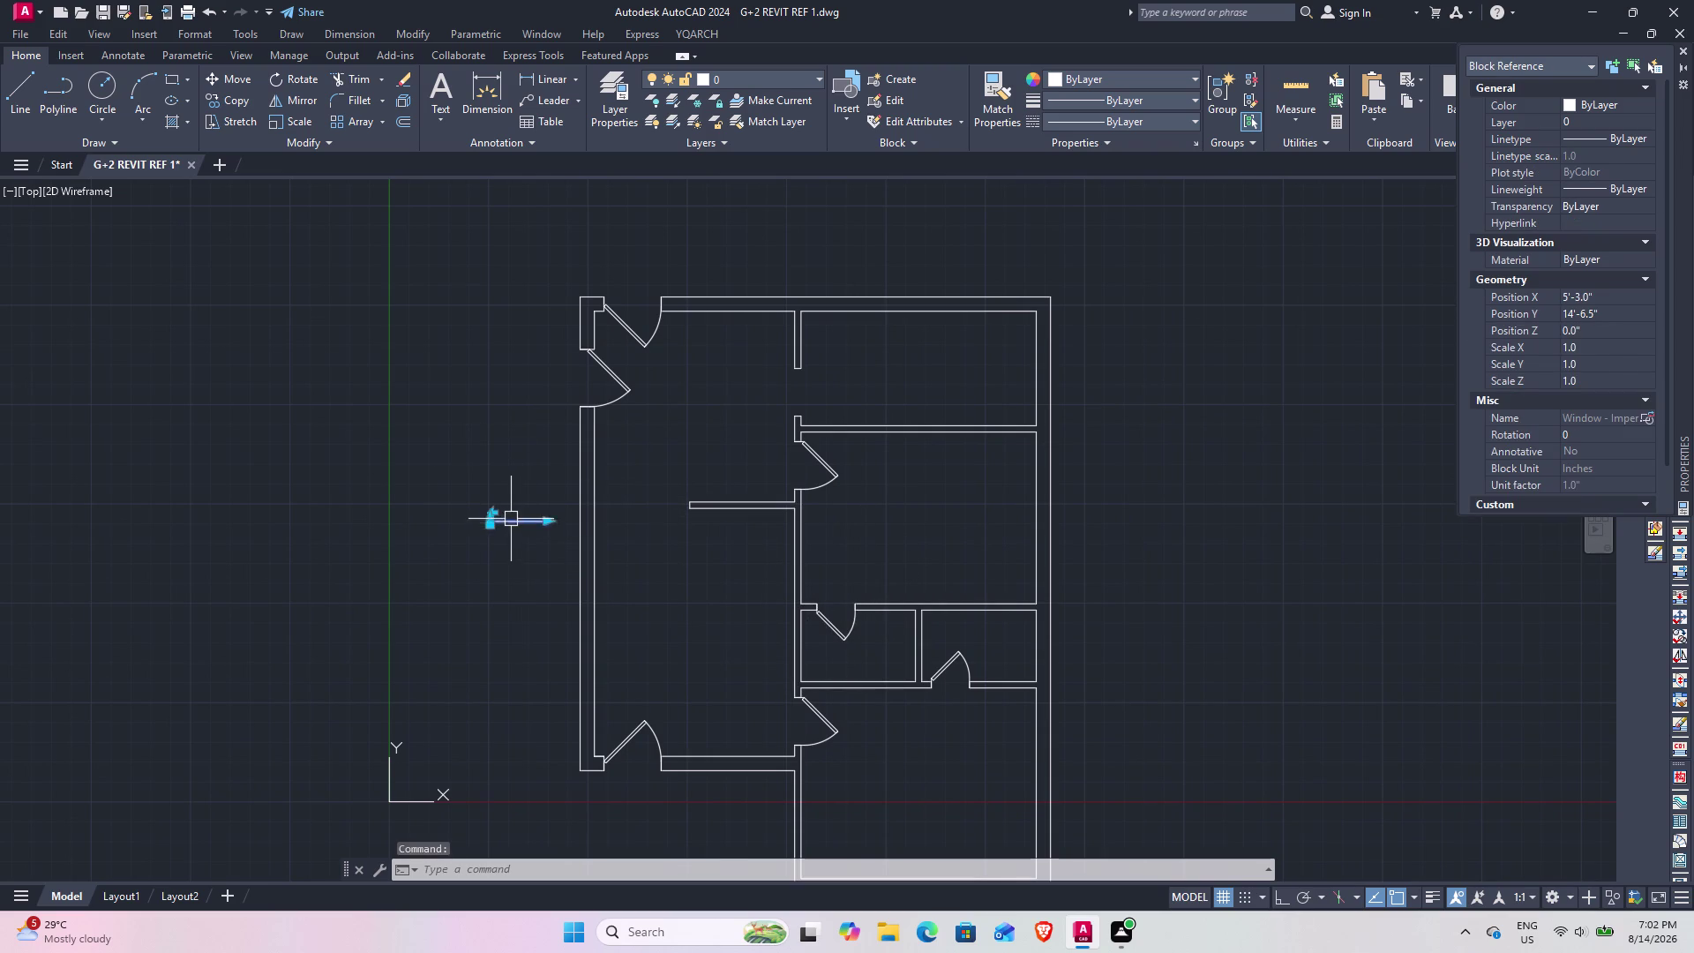
Start an end-point adjustment on the window symbol, then cancel it.
scroll(up, 3)
click(605, 529)
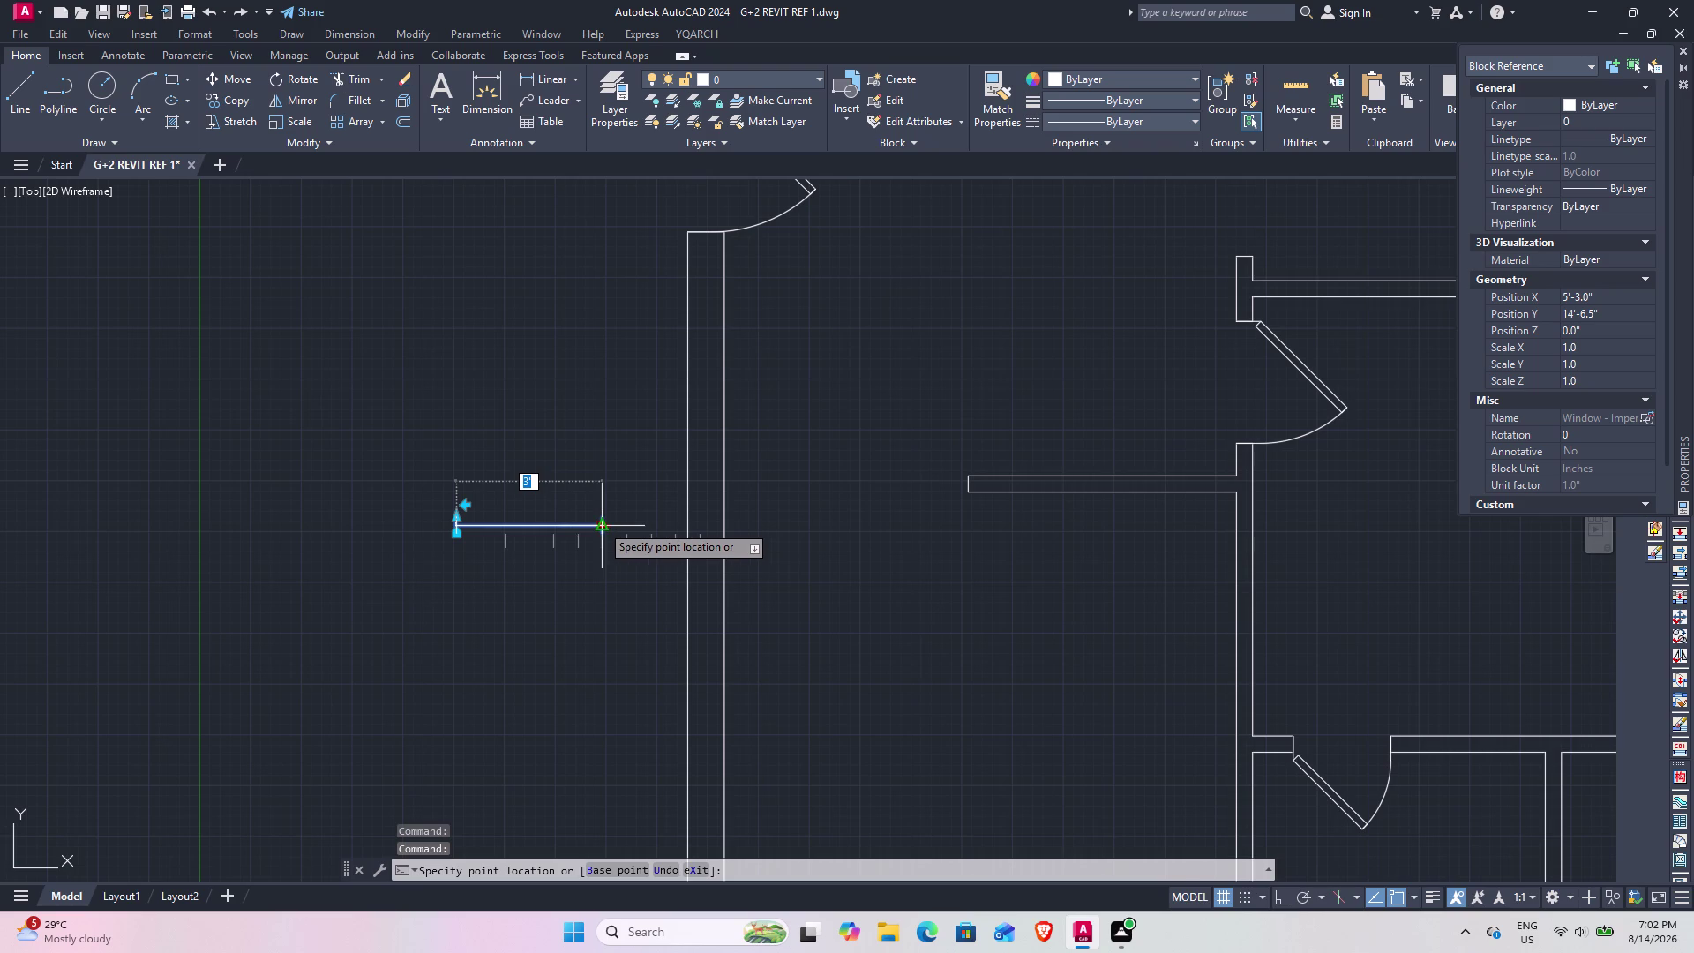
key(Escape)
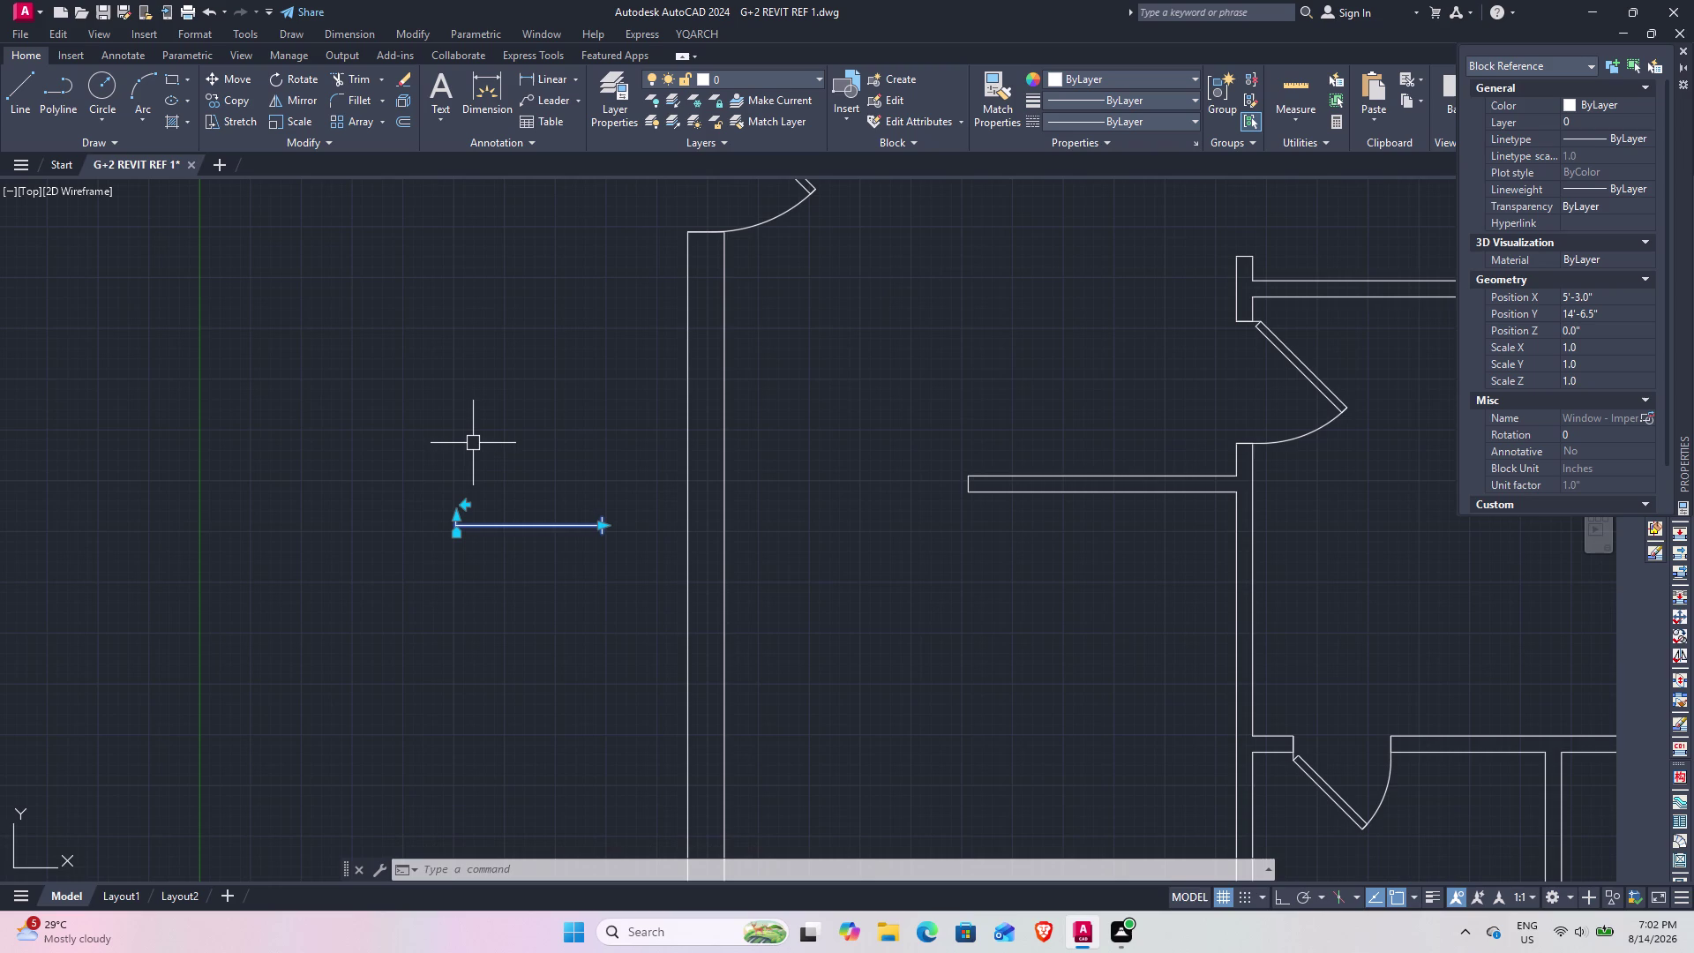
scroll(down, 3)
middle_drag(550, 466, 493, 264)
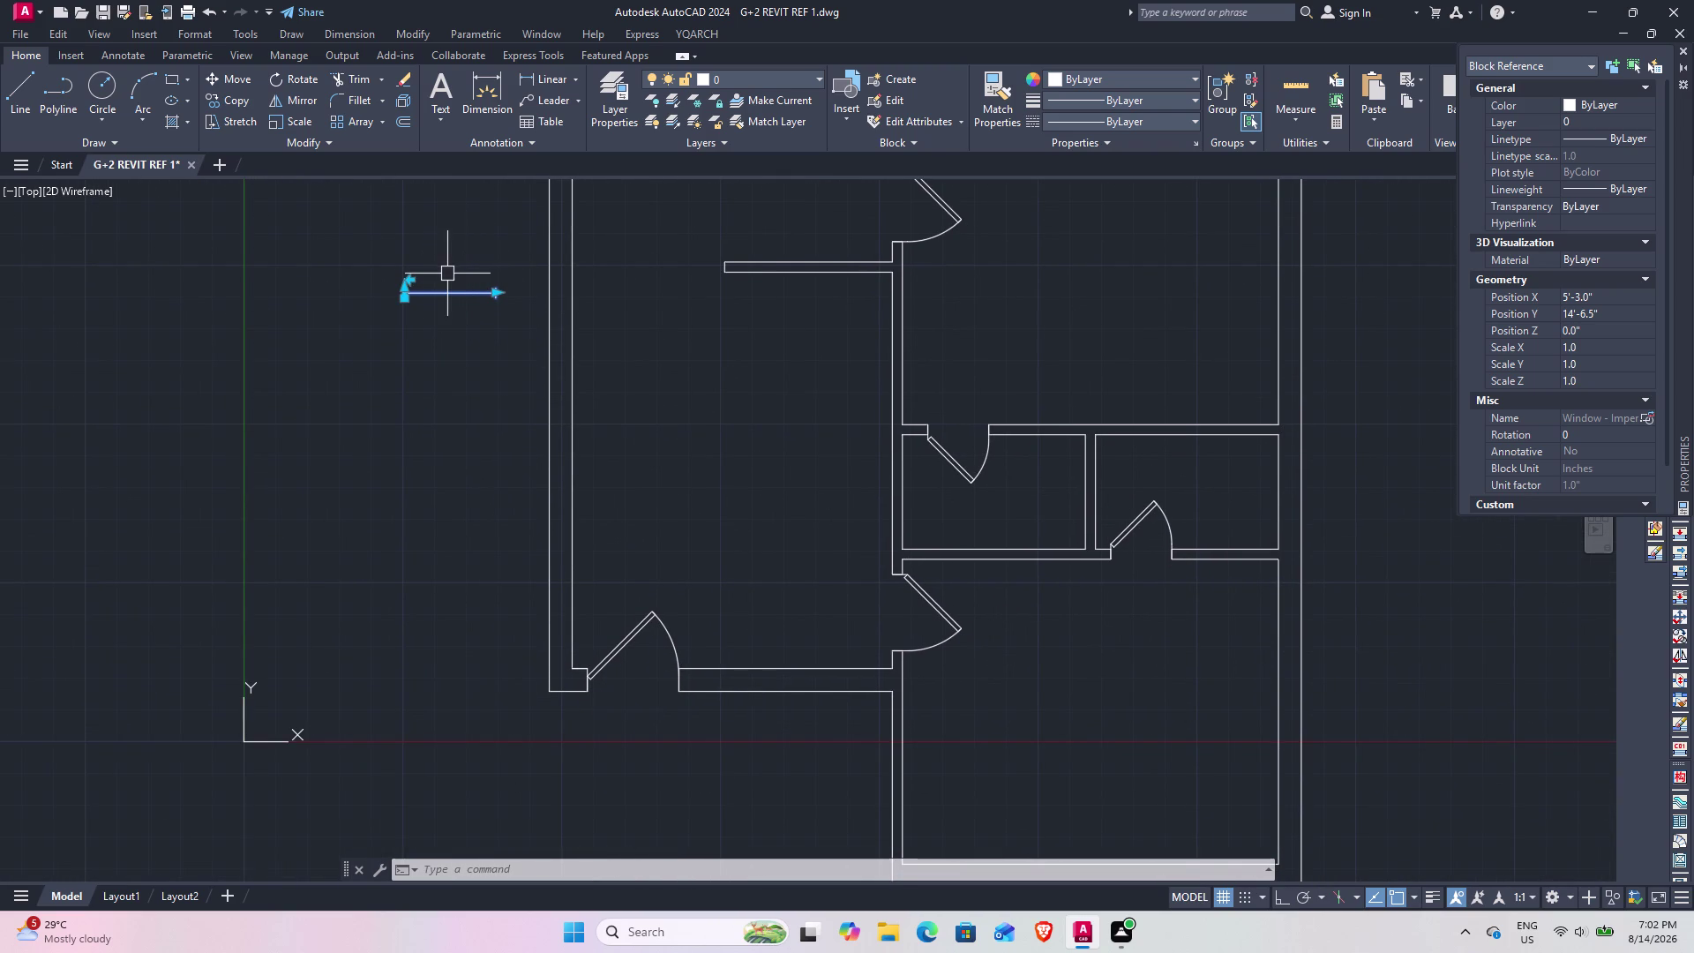
scroll(up, 3)
scroll(up, 3)
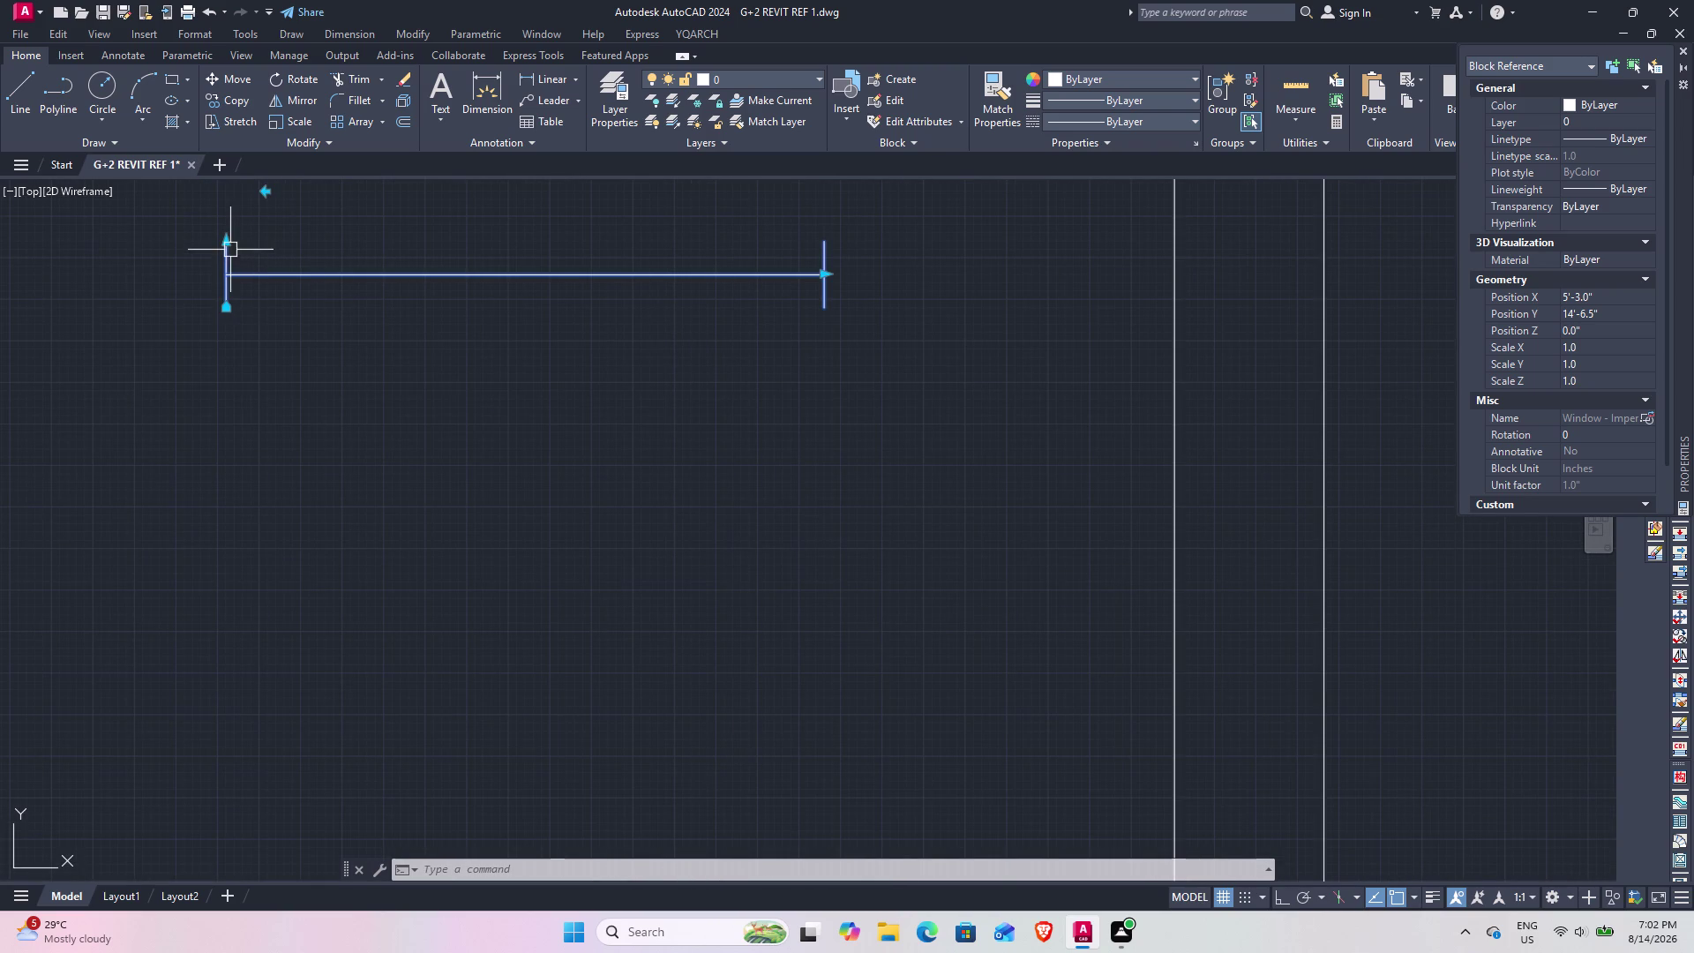
Stretch the window symbol's end marks longer with its end grip, then deselect it.
click(228, 245)
middle_drag(230, 220, 251, 327)
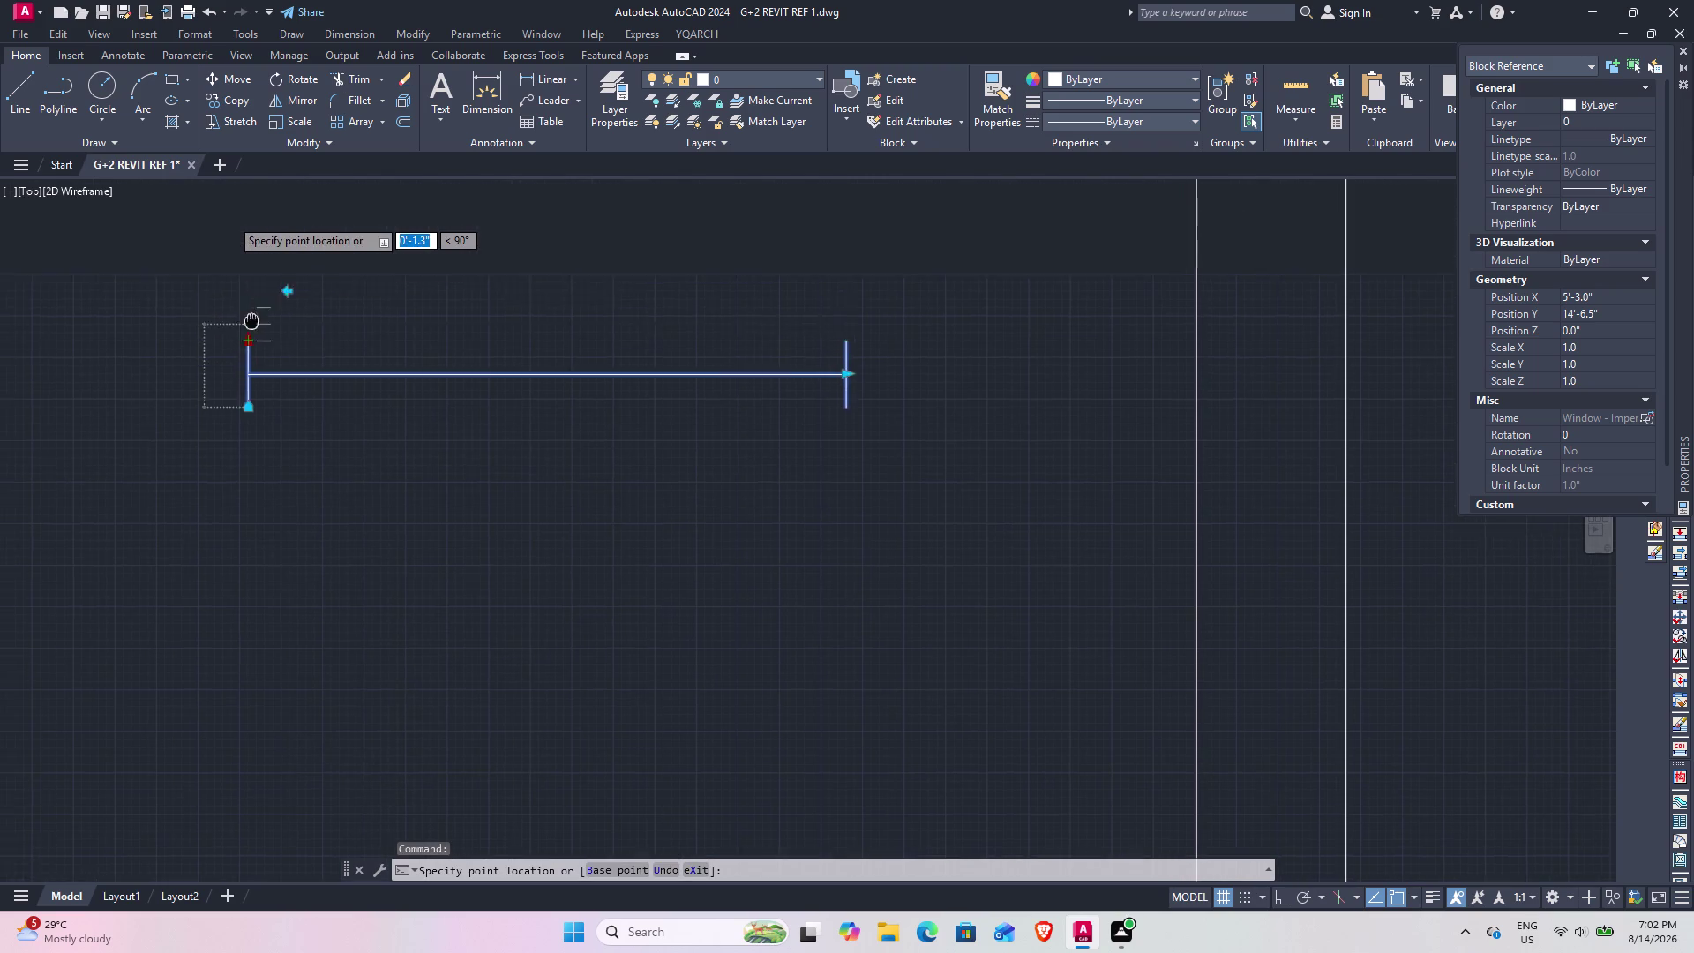
middle_drag(252, 327, 252, 388)
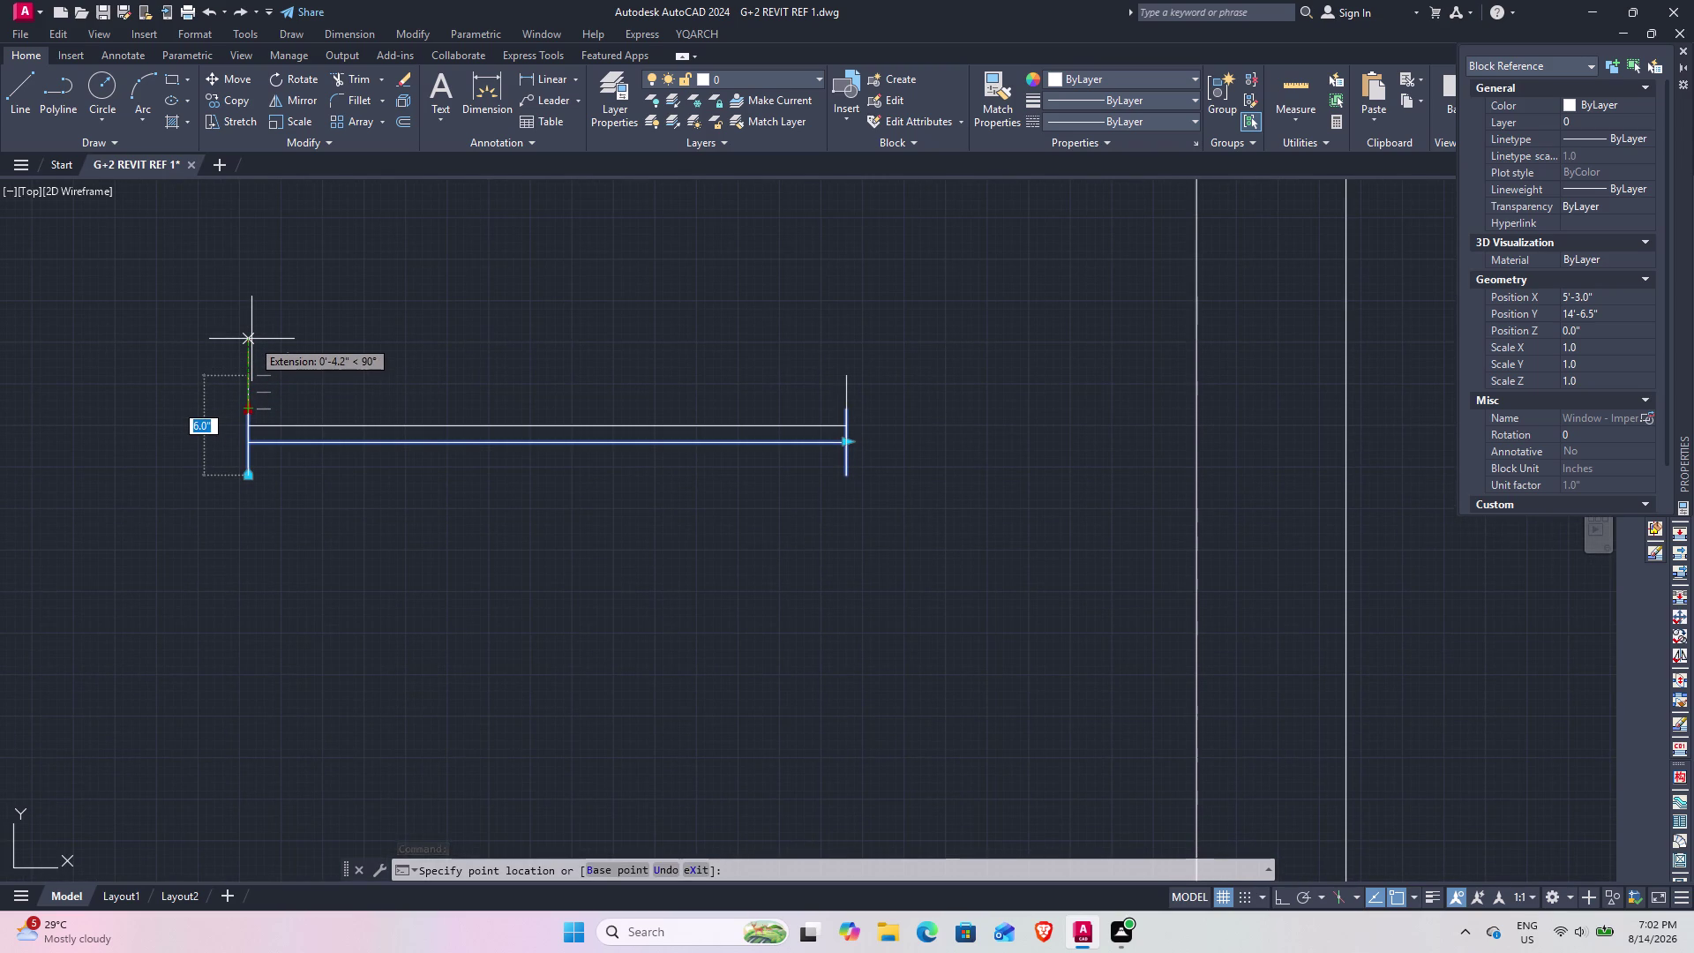
click(252, 339)
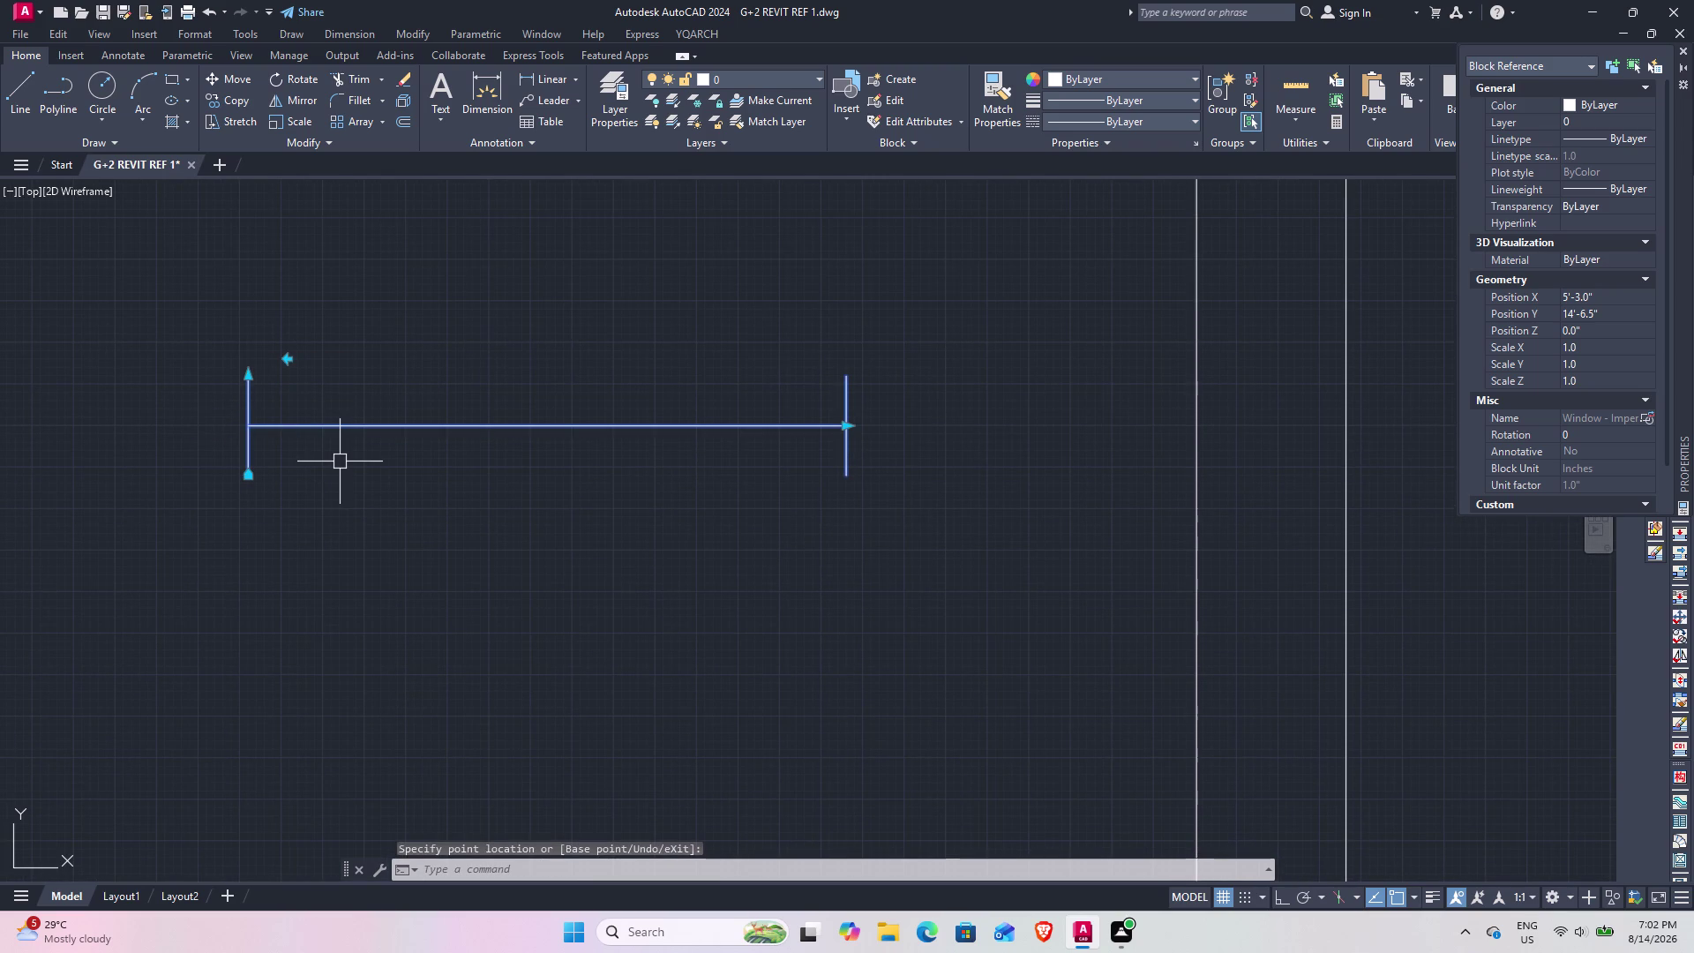
scroll(down, 3)
scroll(down, 3)
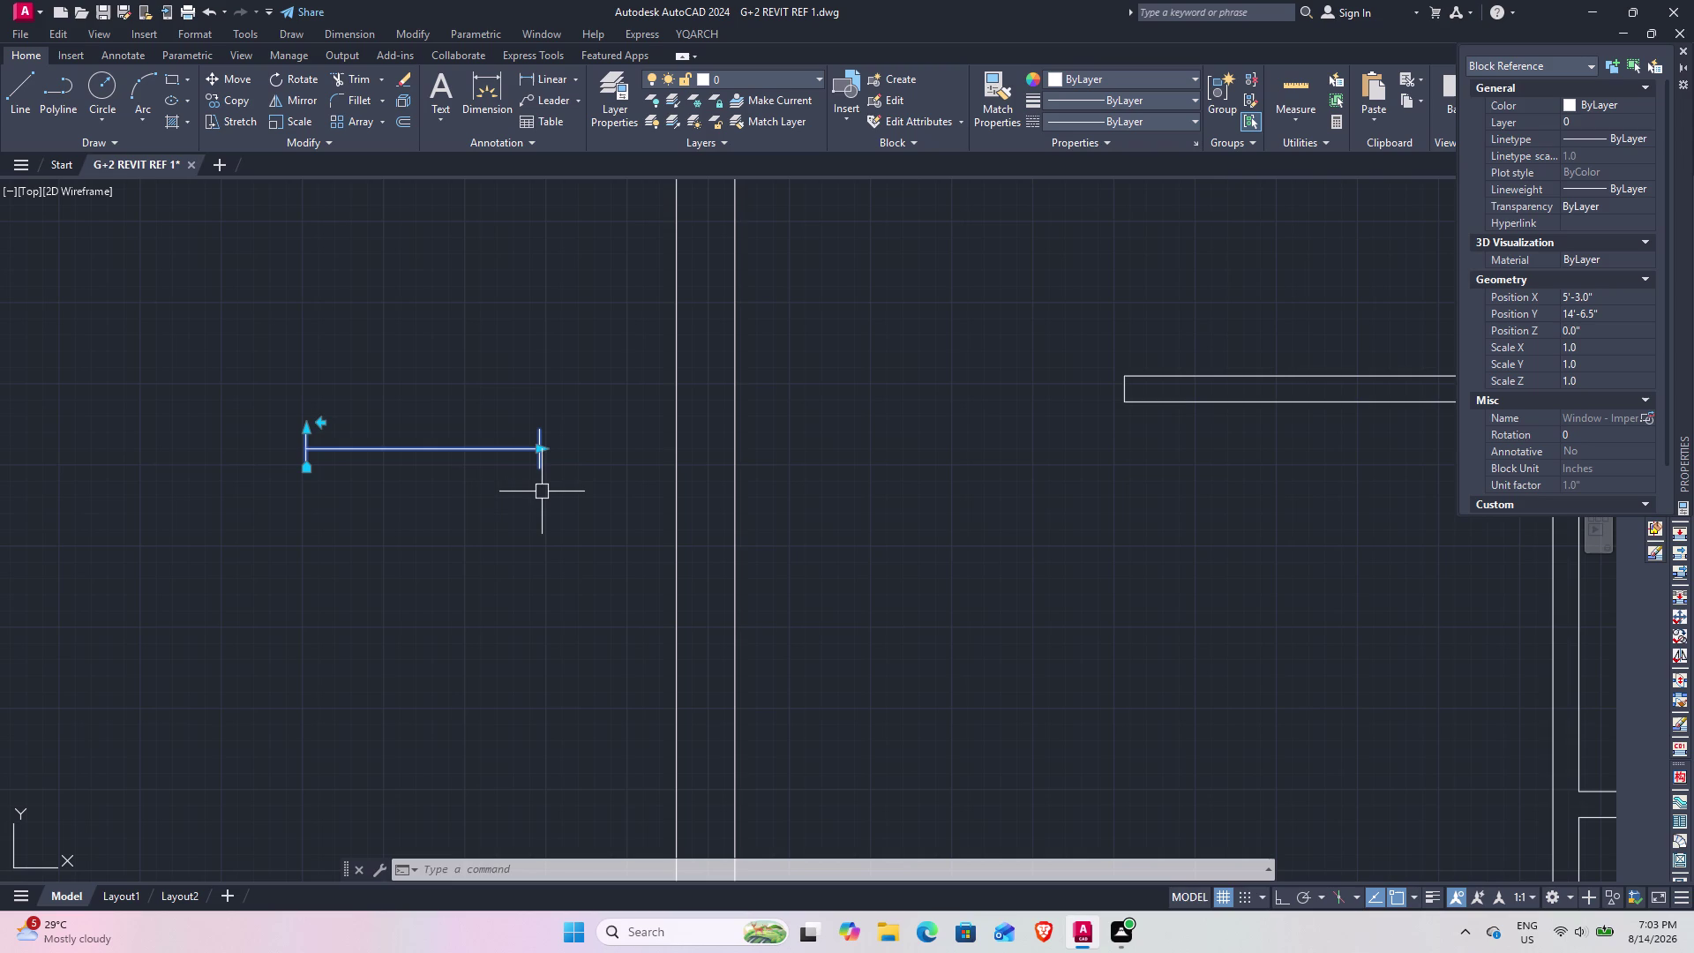
key(Escape)
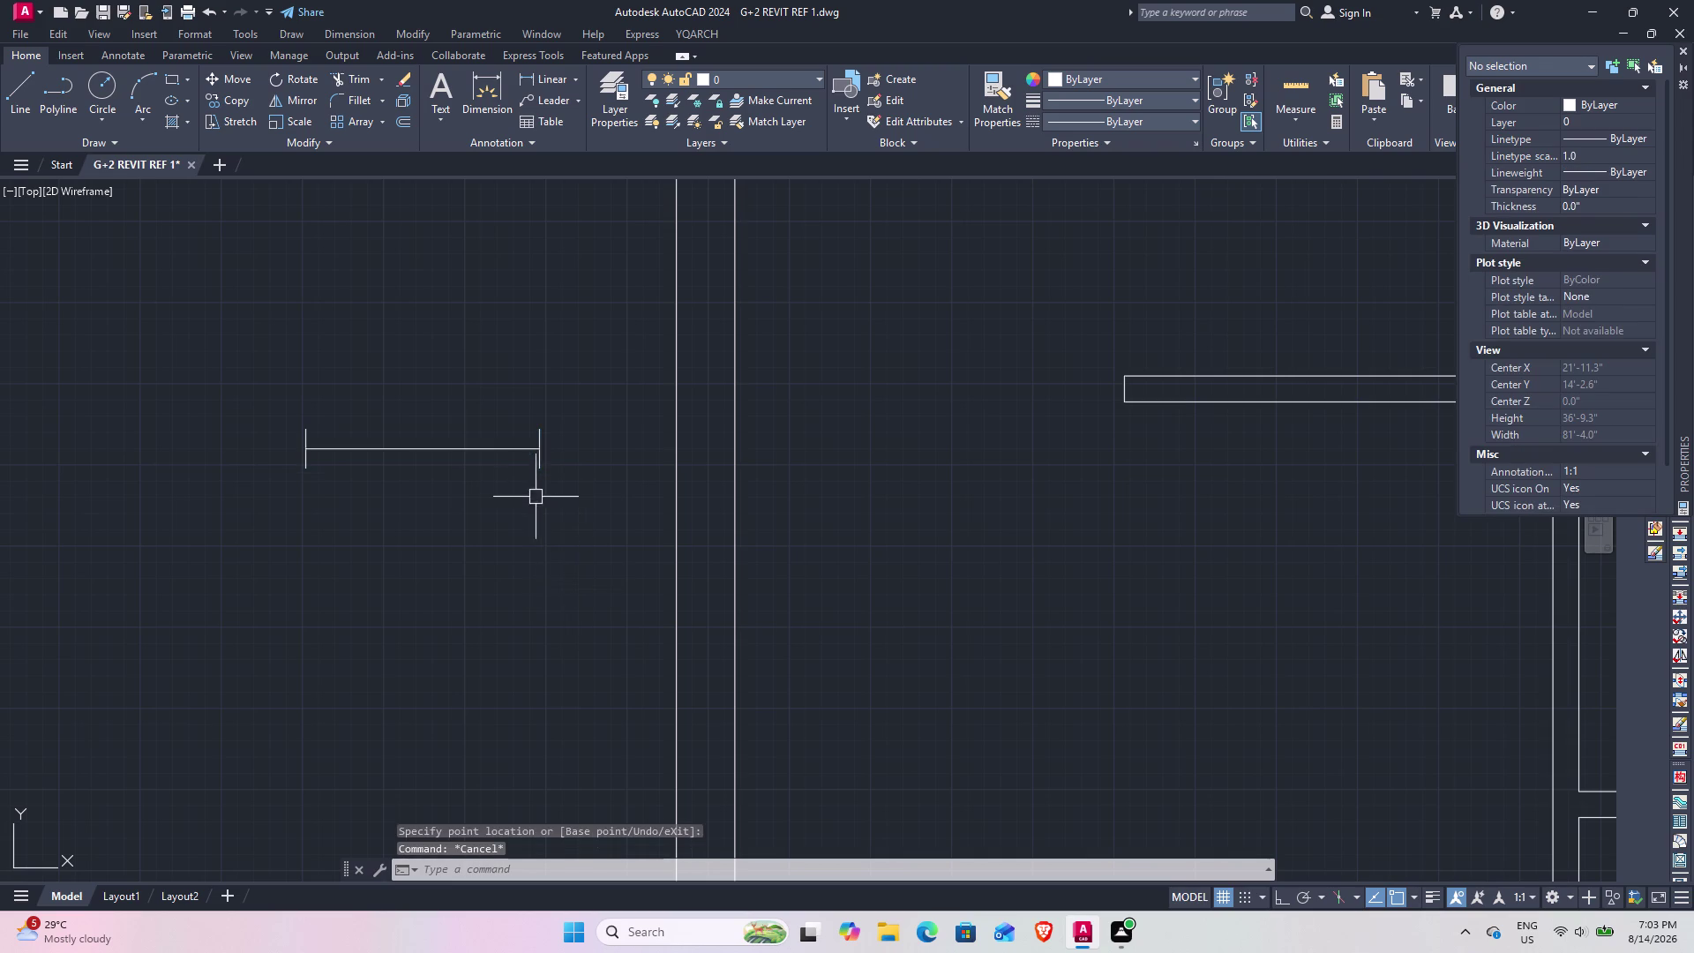
Box-select and deselect the window symbol, then pan to the plan's lower walls.
middle_drag(425, 448, 858, 464)
scroll(up, 3)
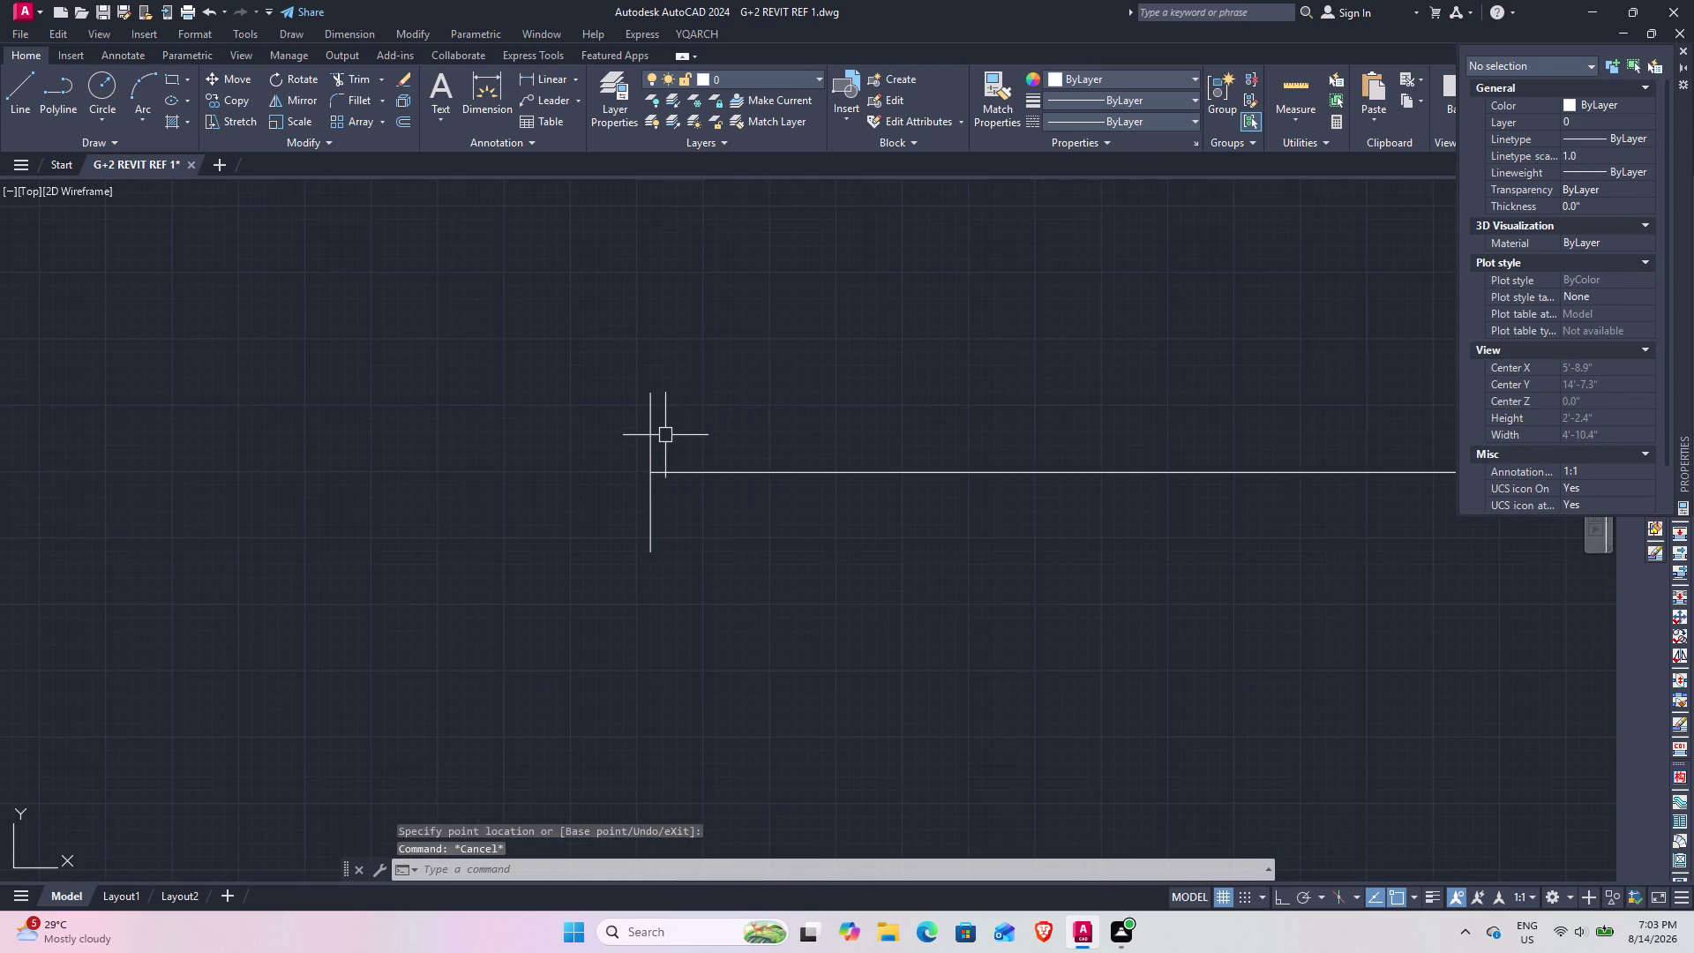
middle_drag(665, 435, 575, 482)
drag(600, 654, 590, 645)
click(530, 403)
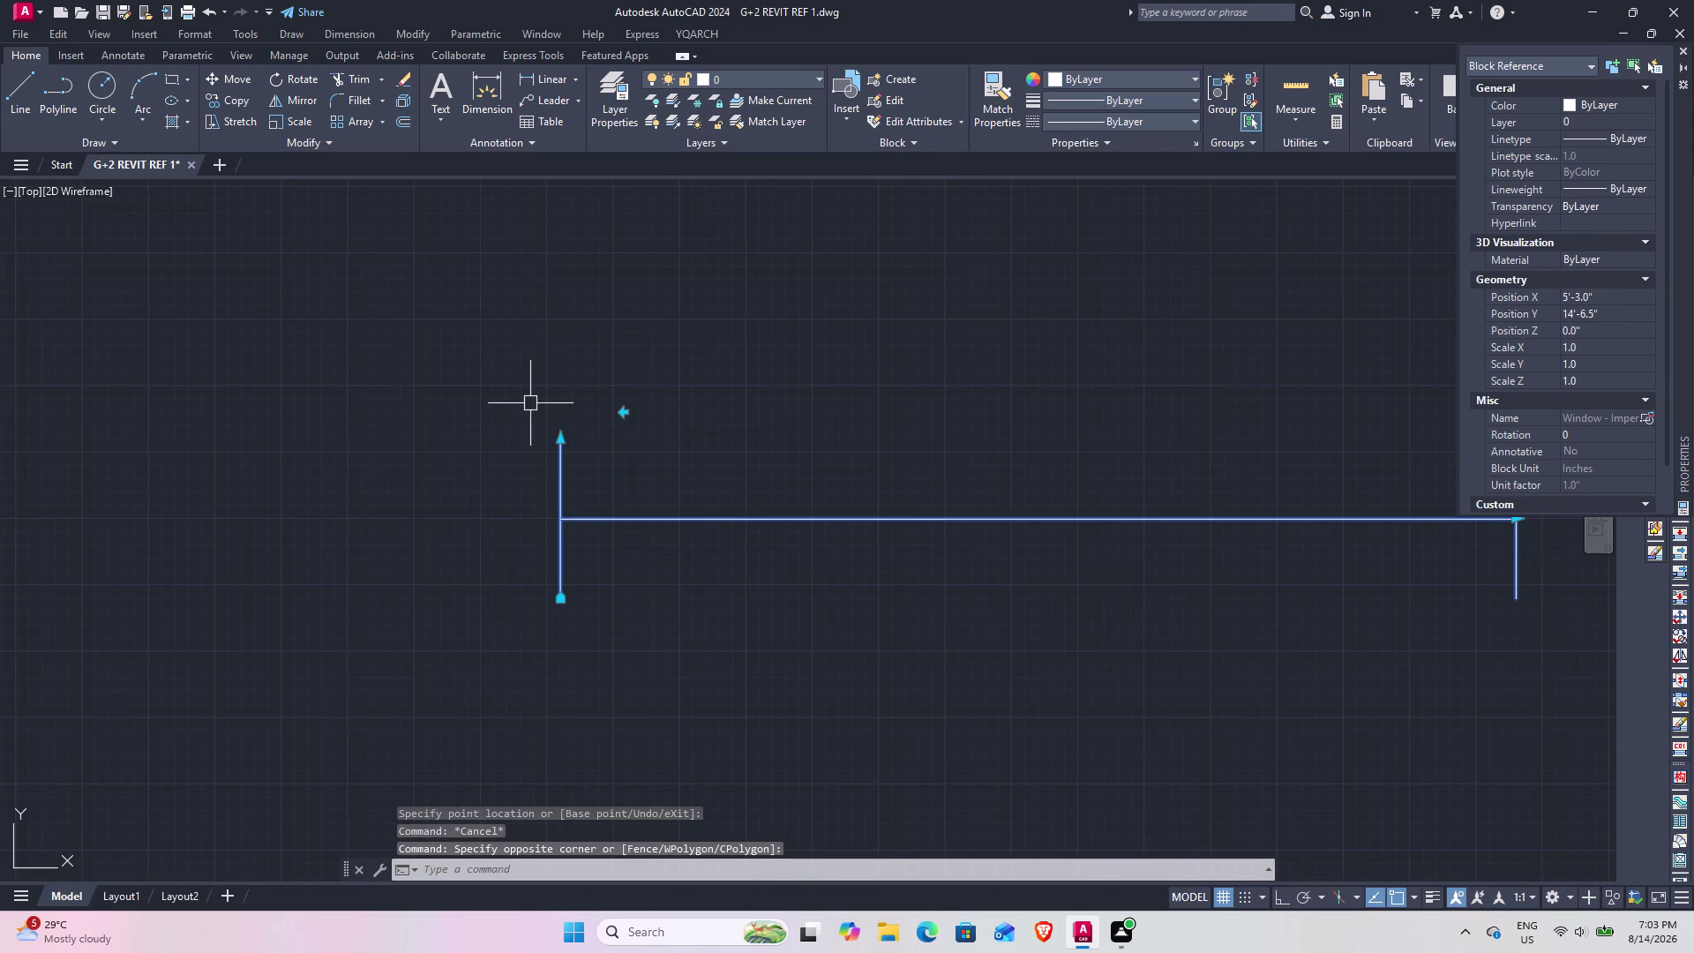
scroll(down, 3)
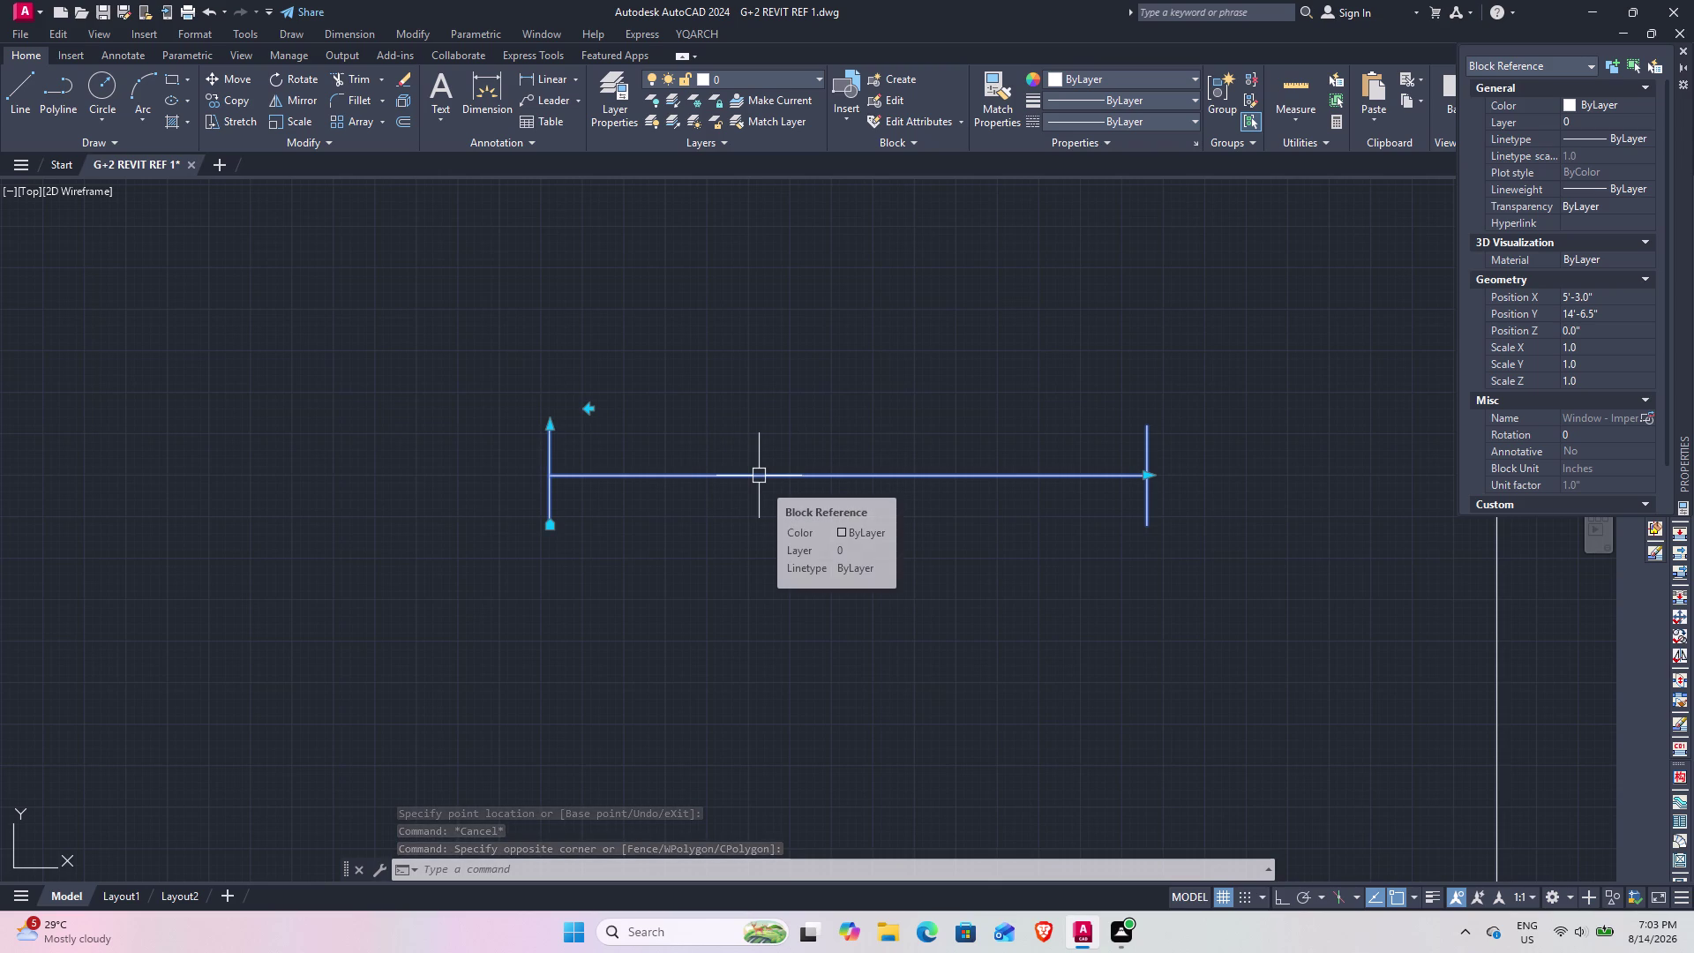
key(Escape)
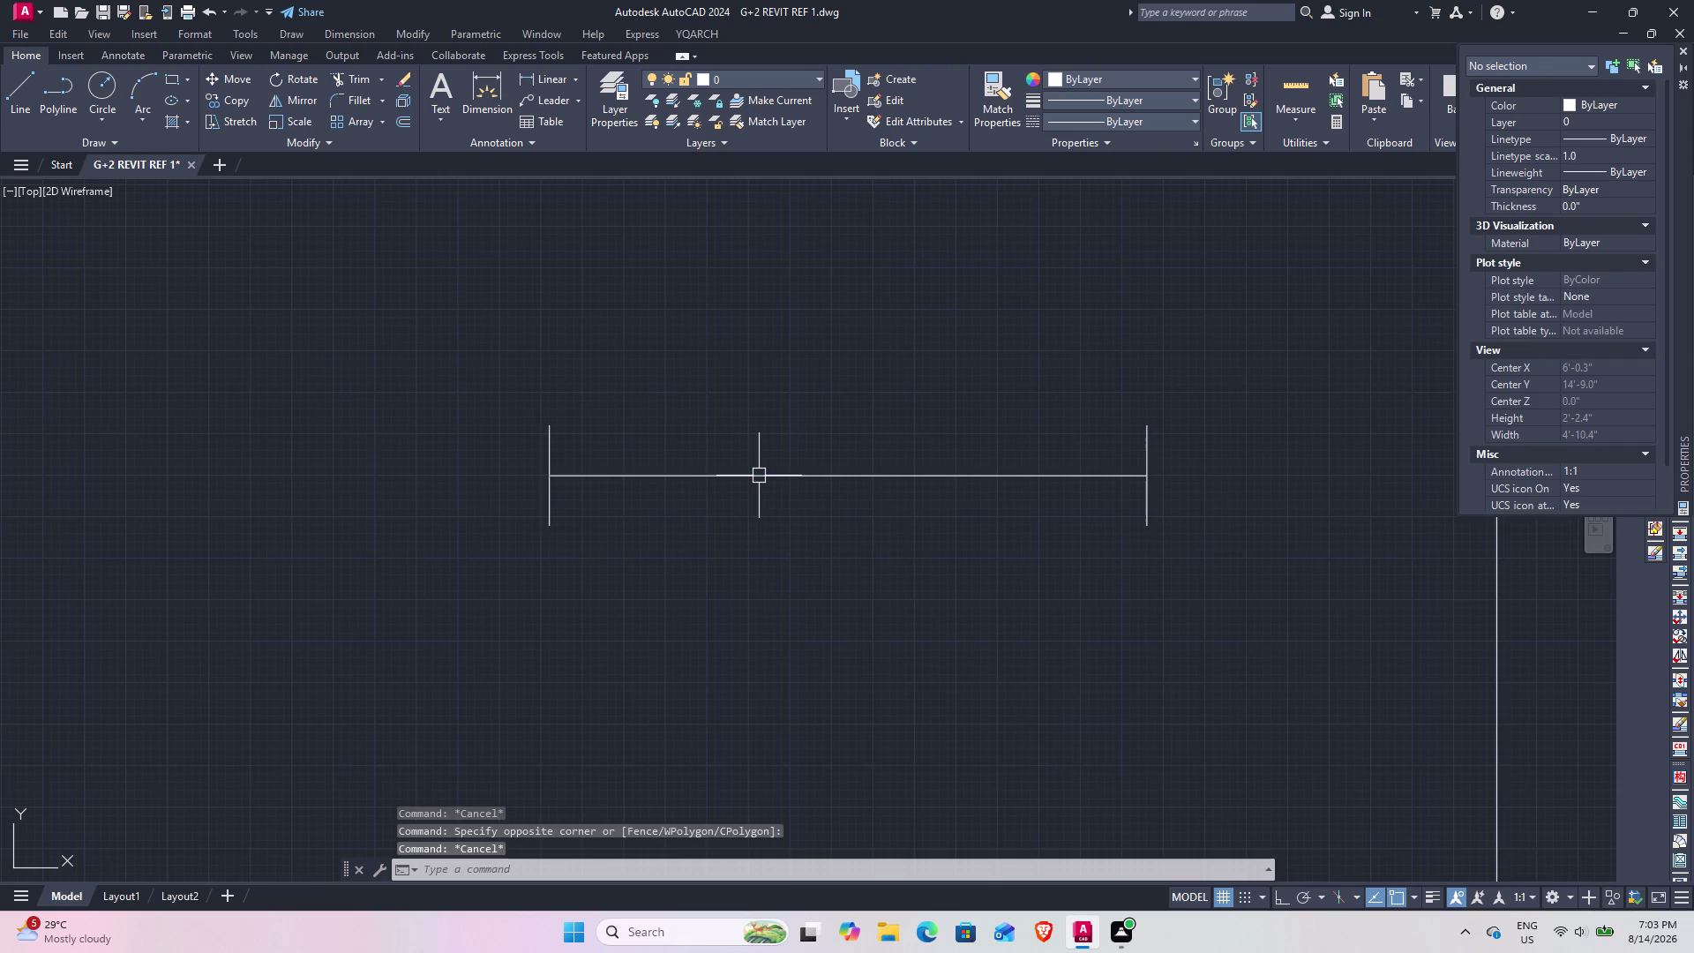
scroll(down, 3)
middle_drag(989, 440, 414, 0)
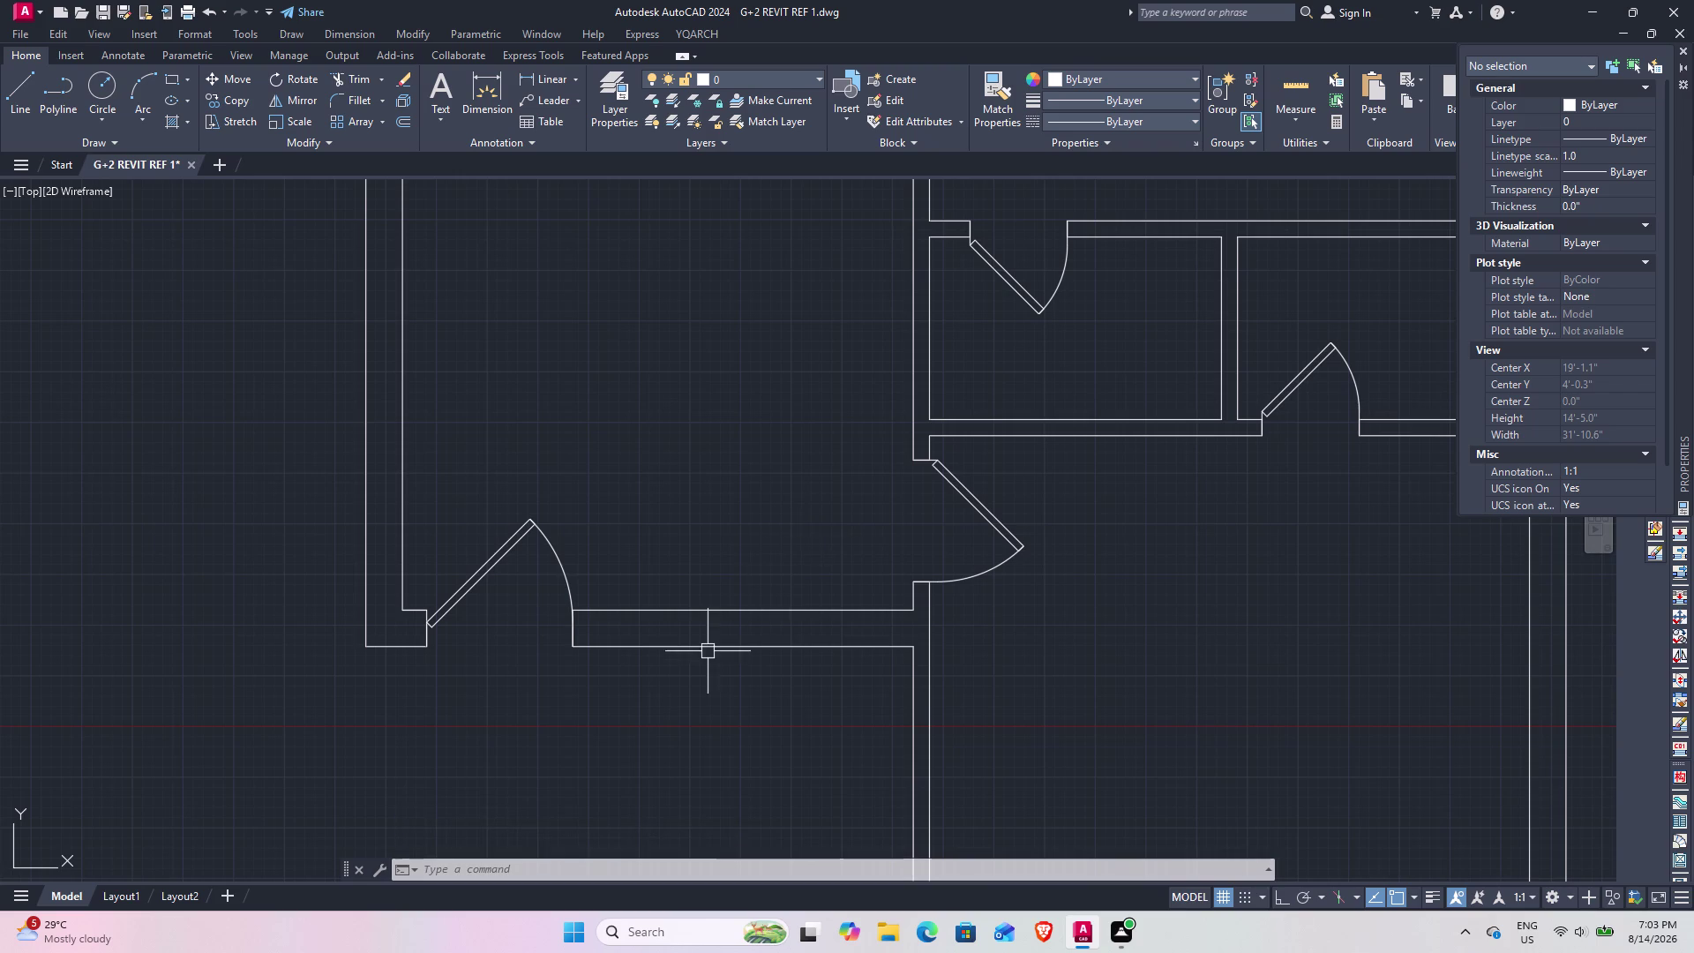
Start a line with L, then cancel it before placing any point.
scroll(up, 3)
text(l)
key(space)
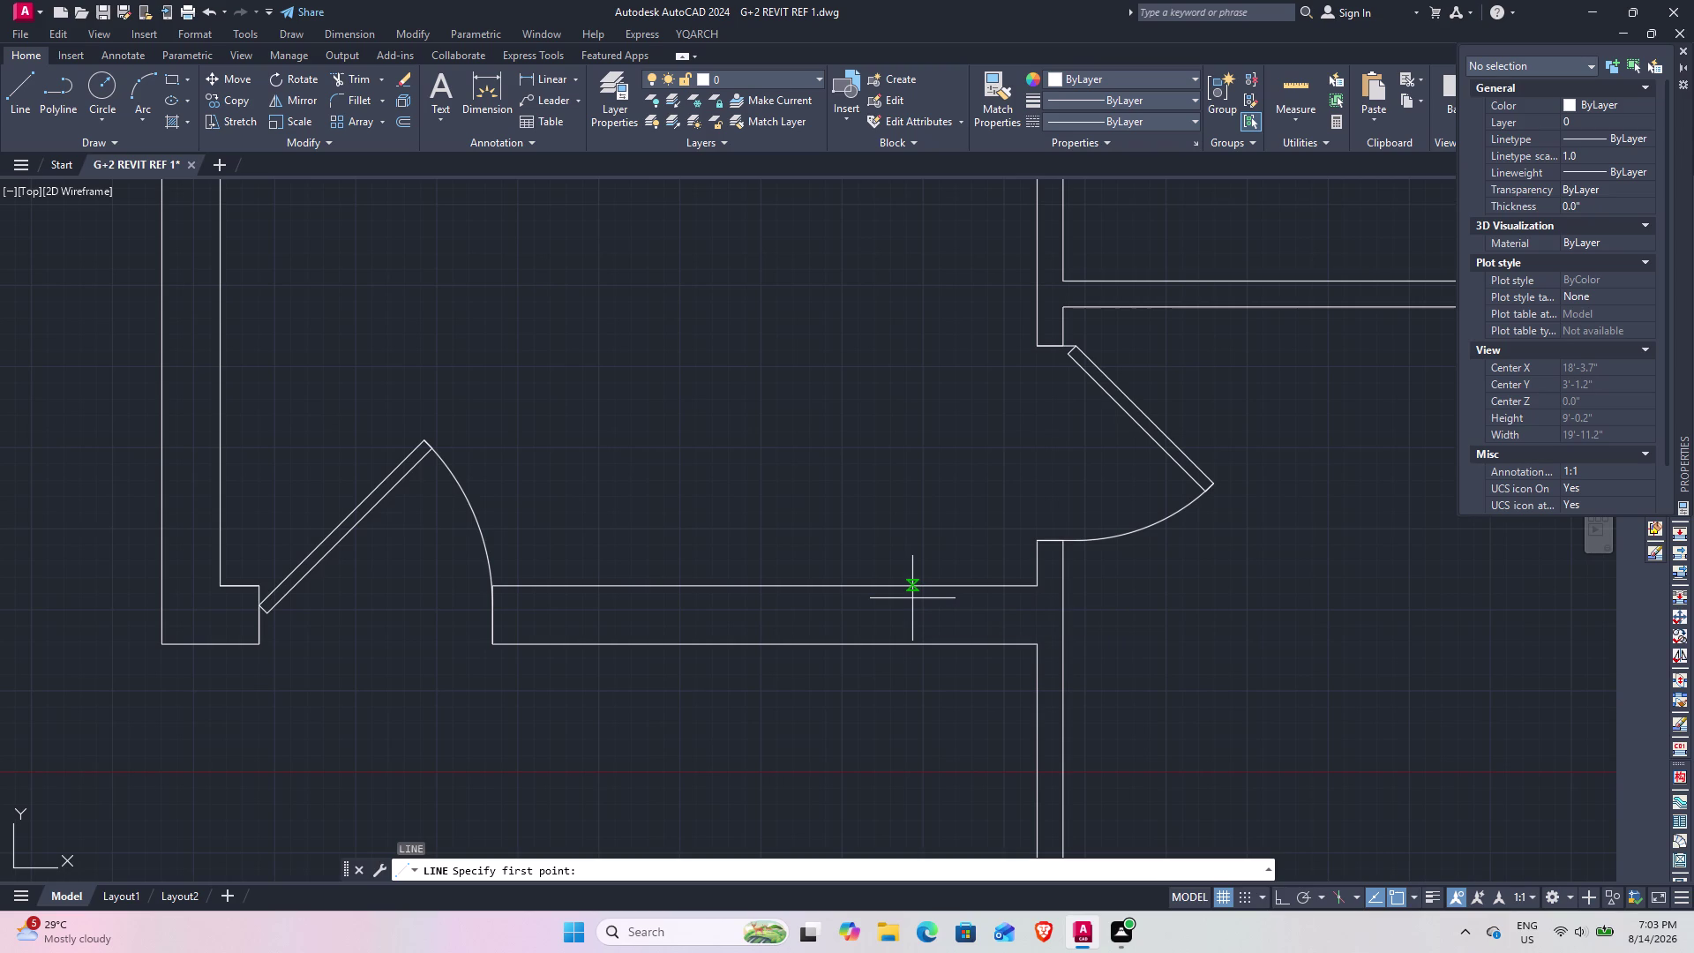
key(Escape)
Select the window symbol beside the plan, then start and cancel a move.
scroll(down, 3)
middle_drag(394, 485, 451, 509)
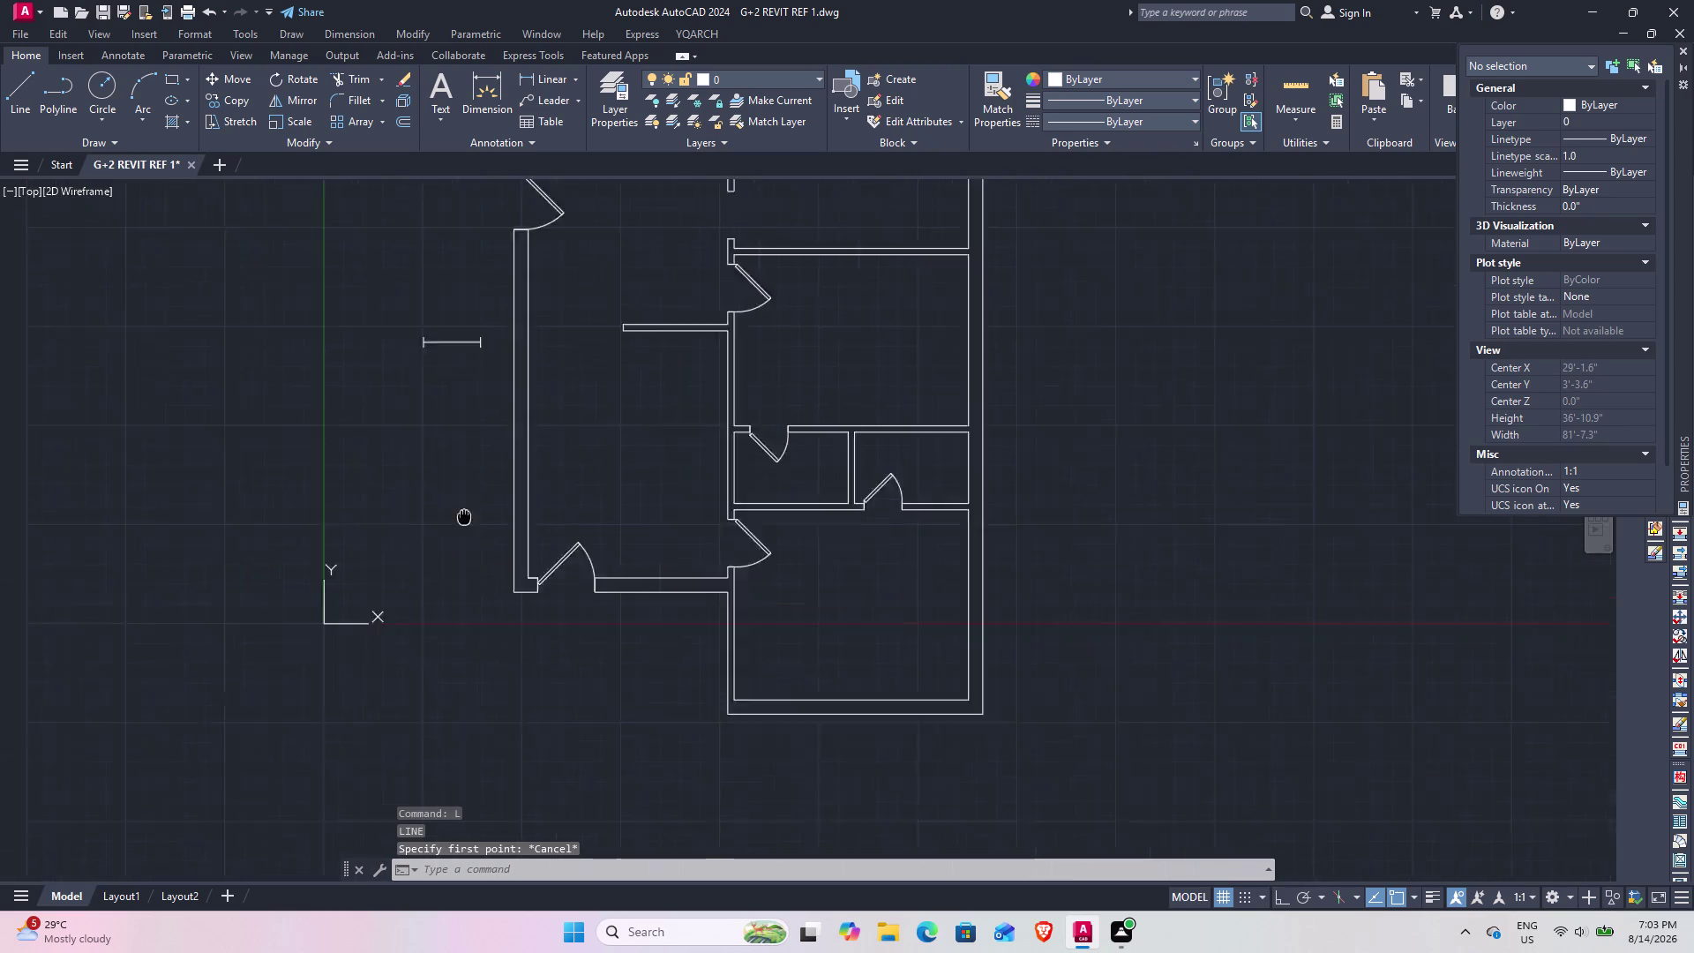
middle_drag(451, 509, 651, 572)
click(638, 393)
scroll(up, 3)
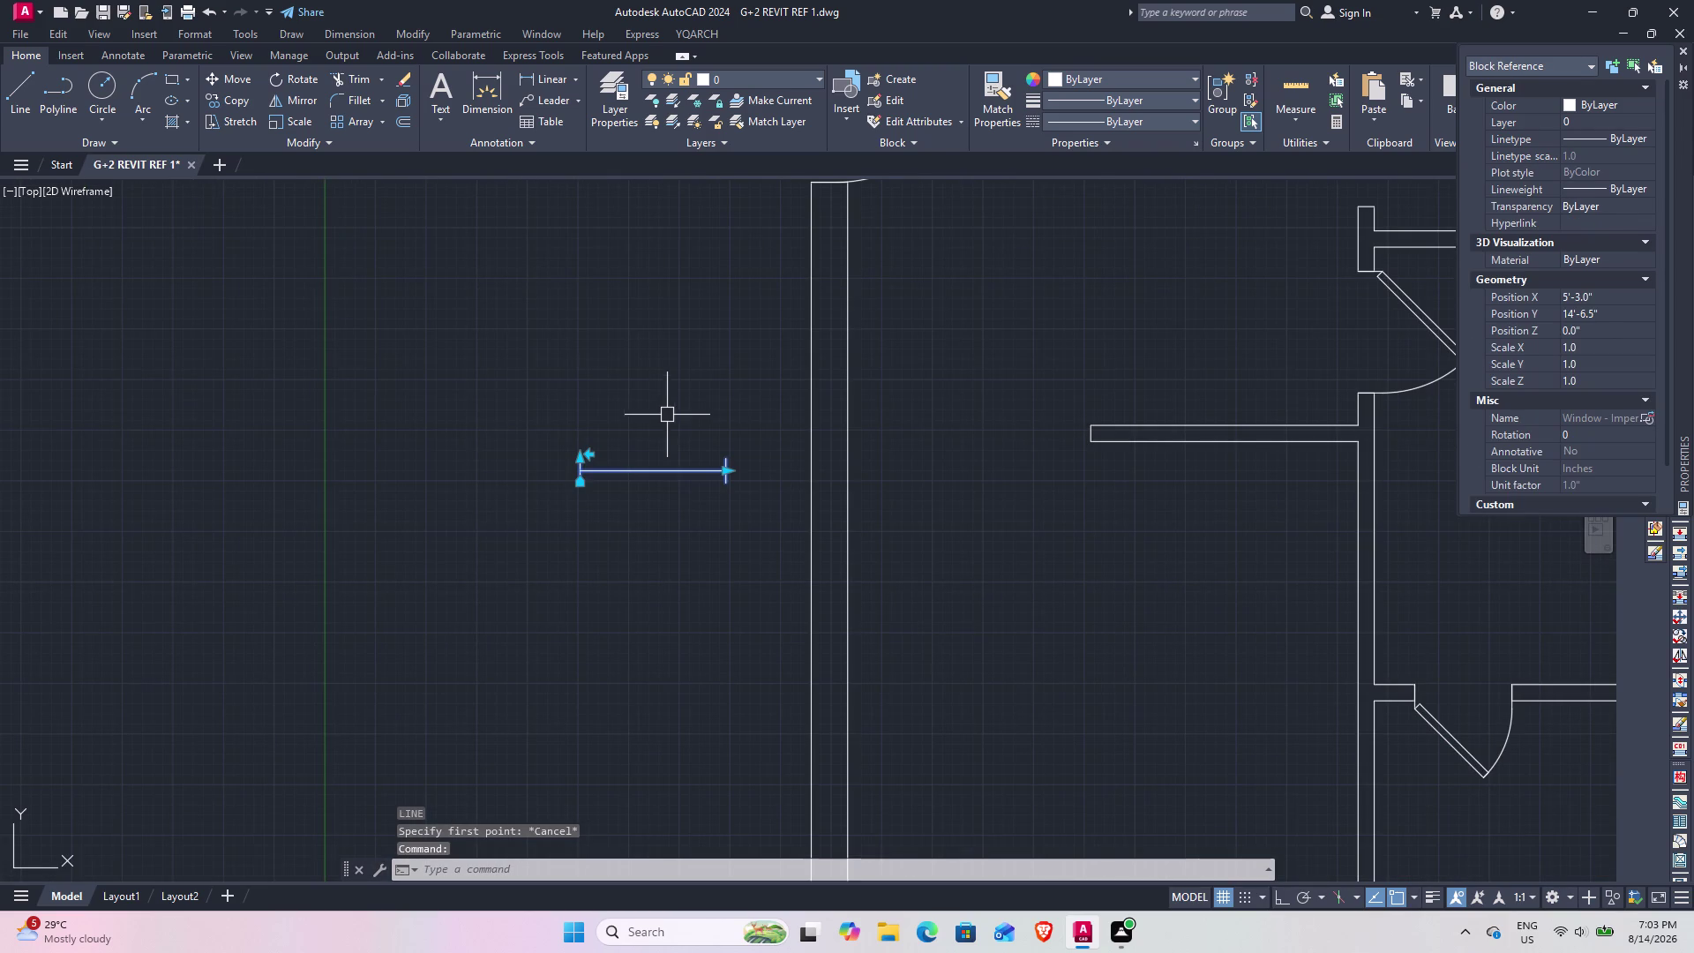
text(m)
key(space)
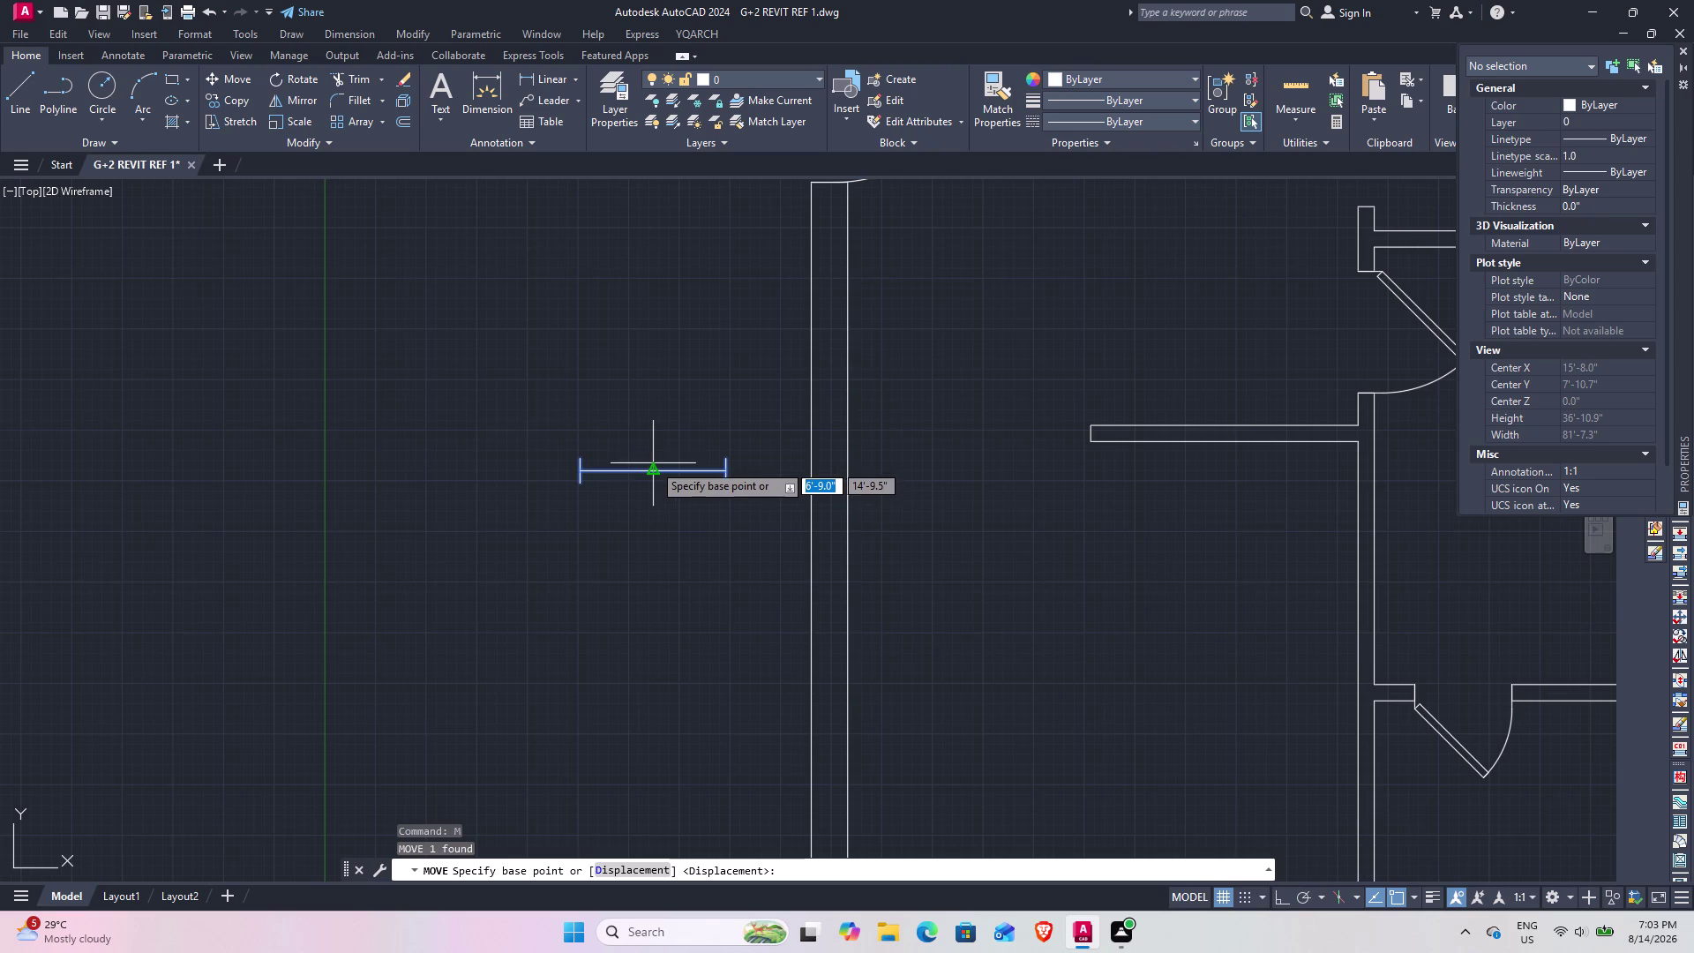
key(Escape)
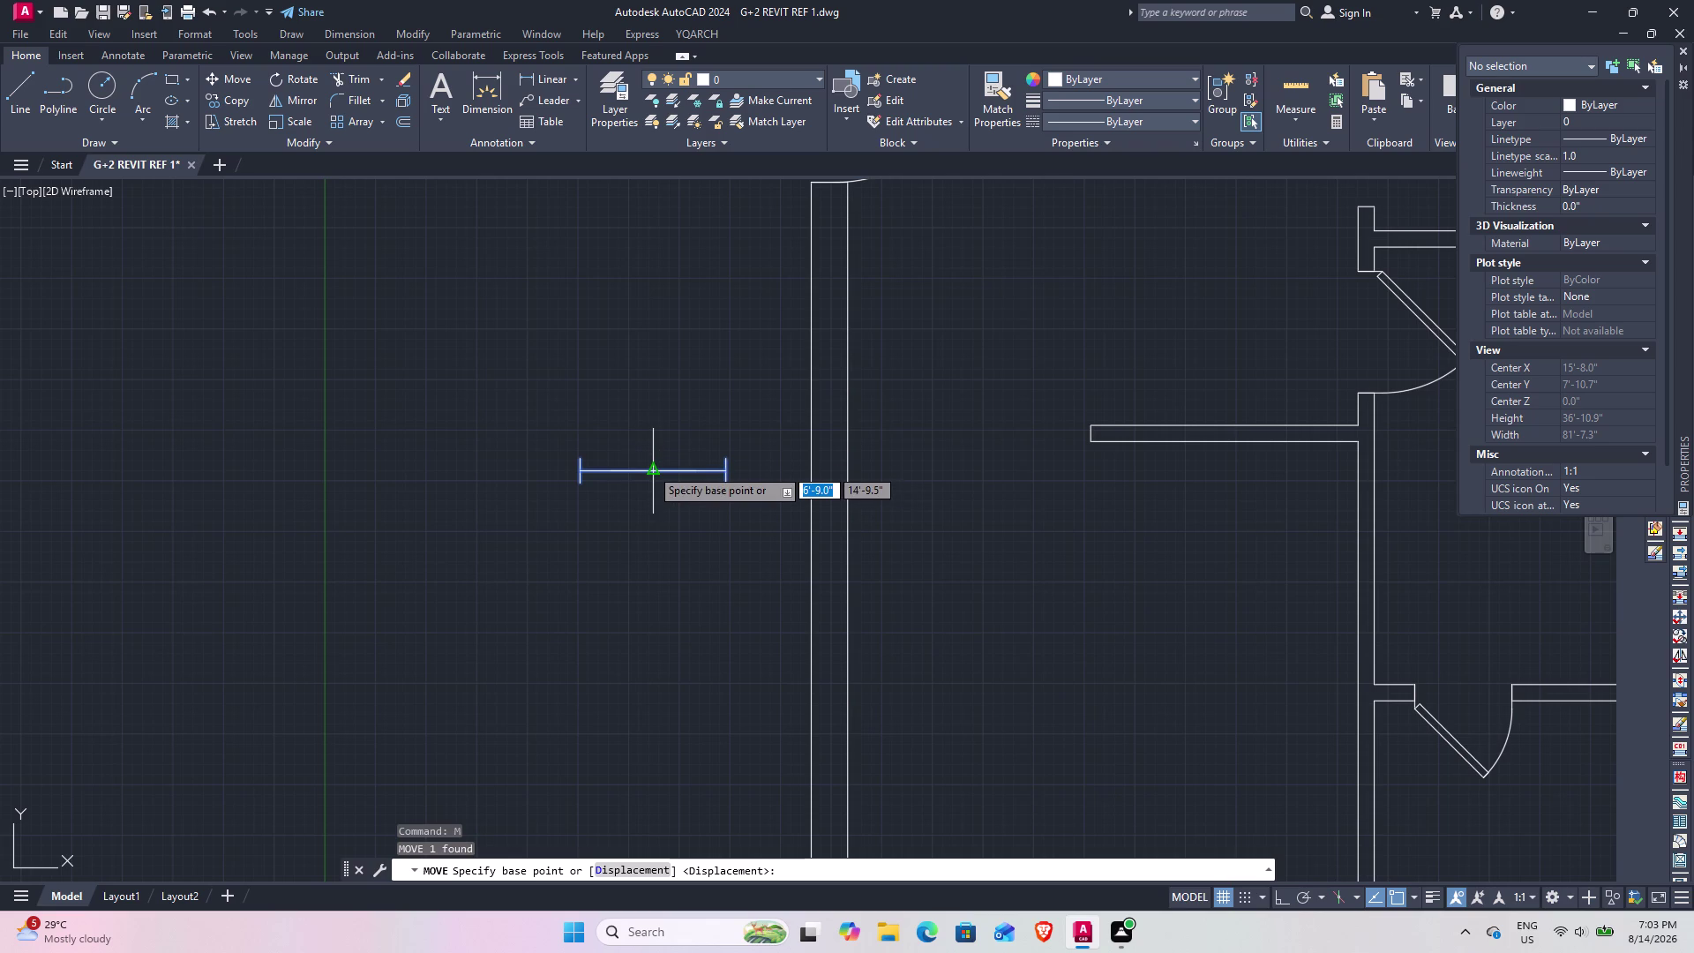
Explode the window block with X, then select its left end line.
click(650, 475)
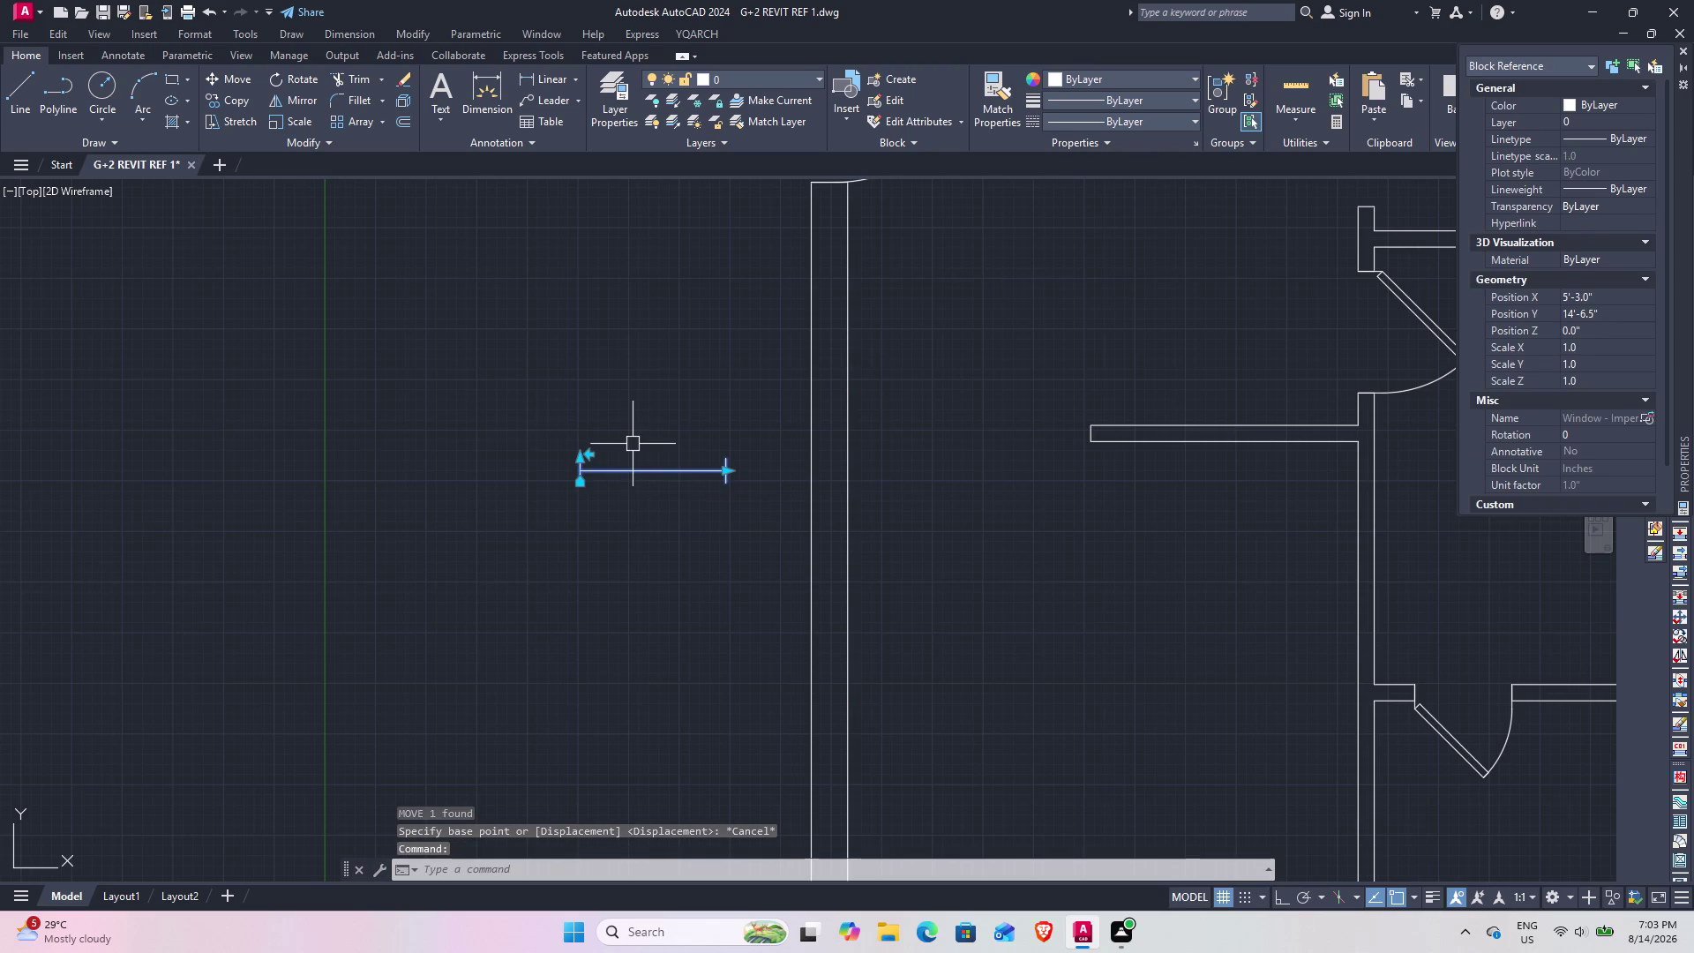
text(x)
key(space)
scroll(up, 3)
click(556, 476)
scroll(up, 3)
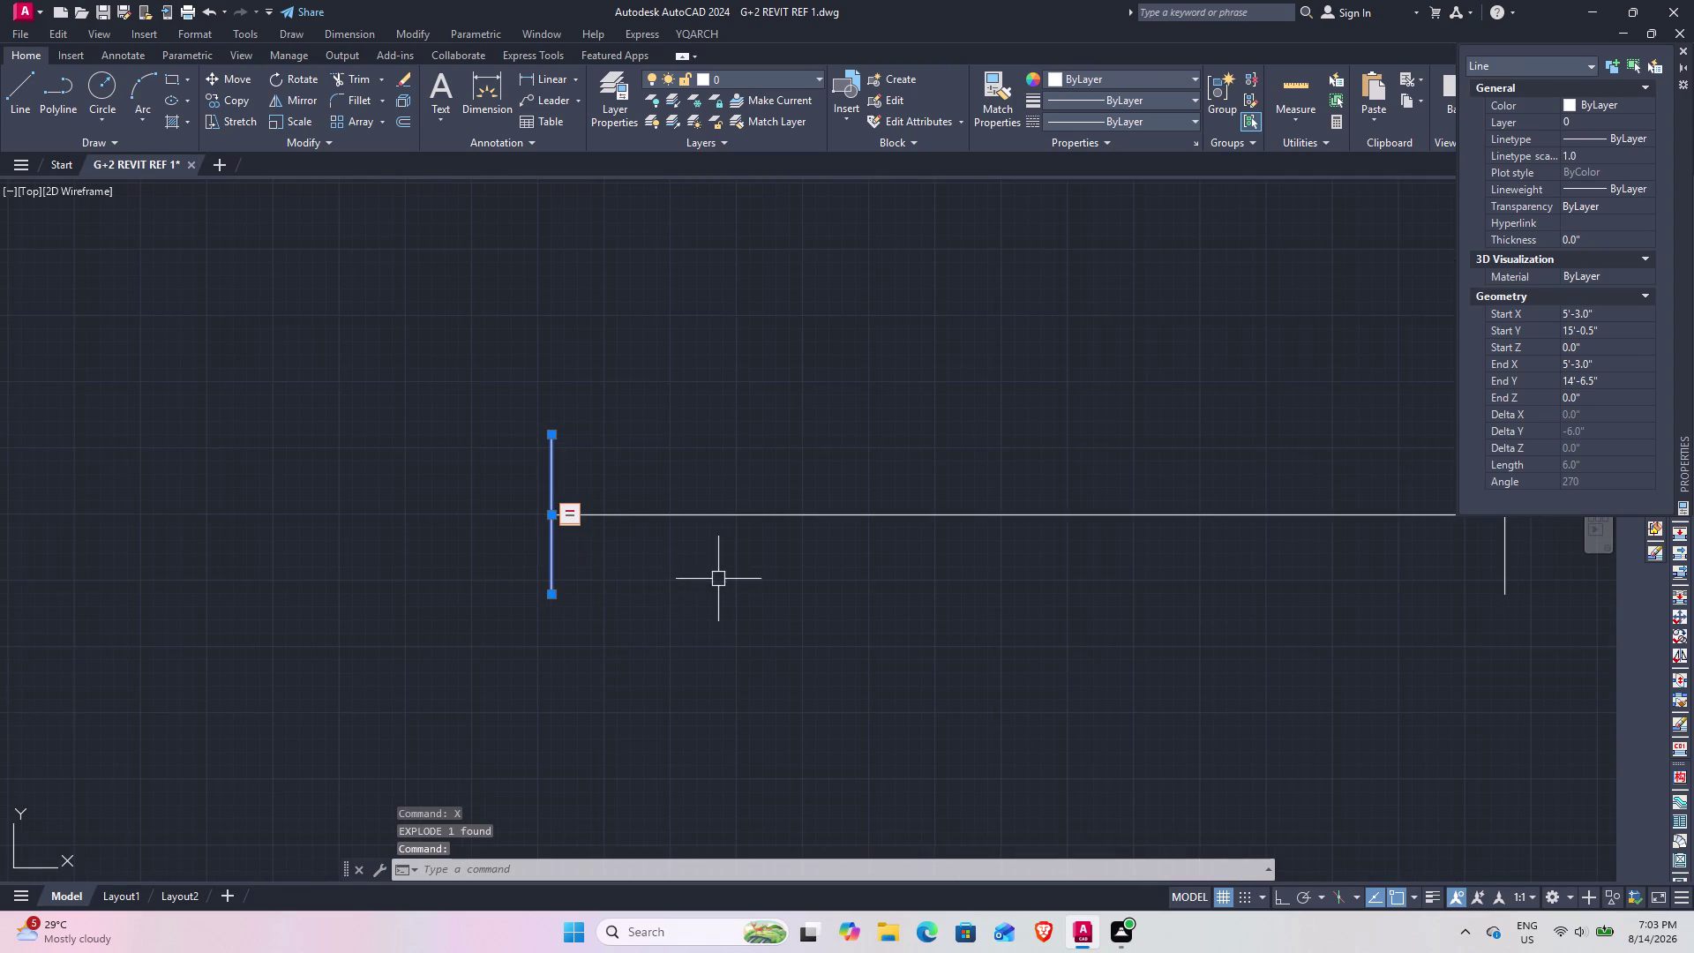
Pan along the exploded window line, pick a few lines, then deselect them.
middle_drag(681, 586, 478, 584)
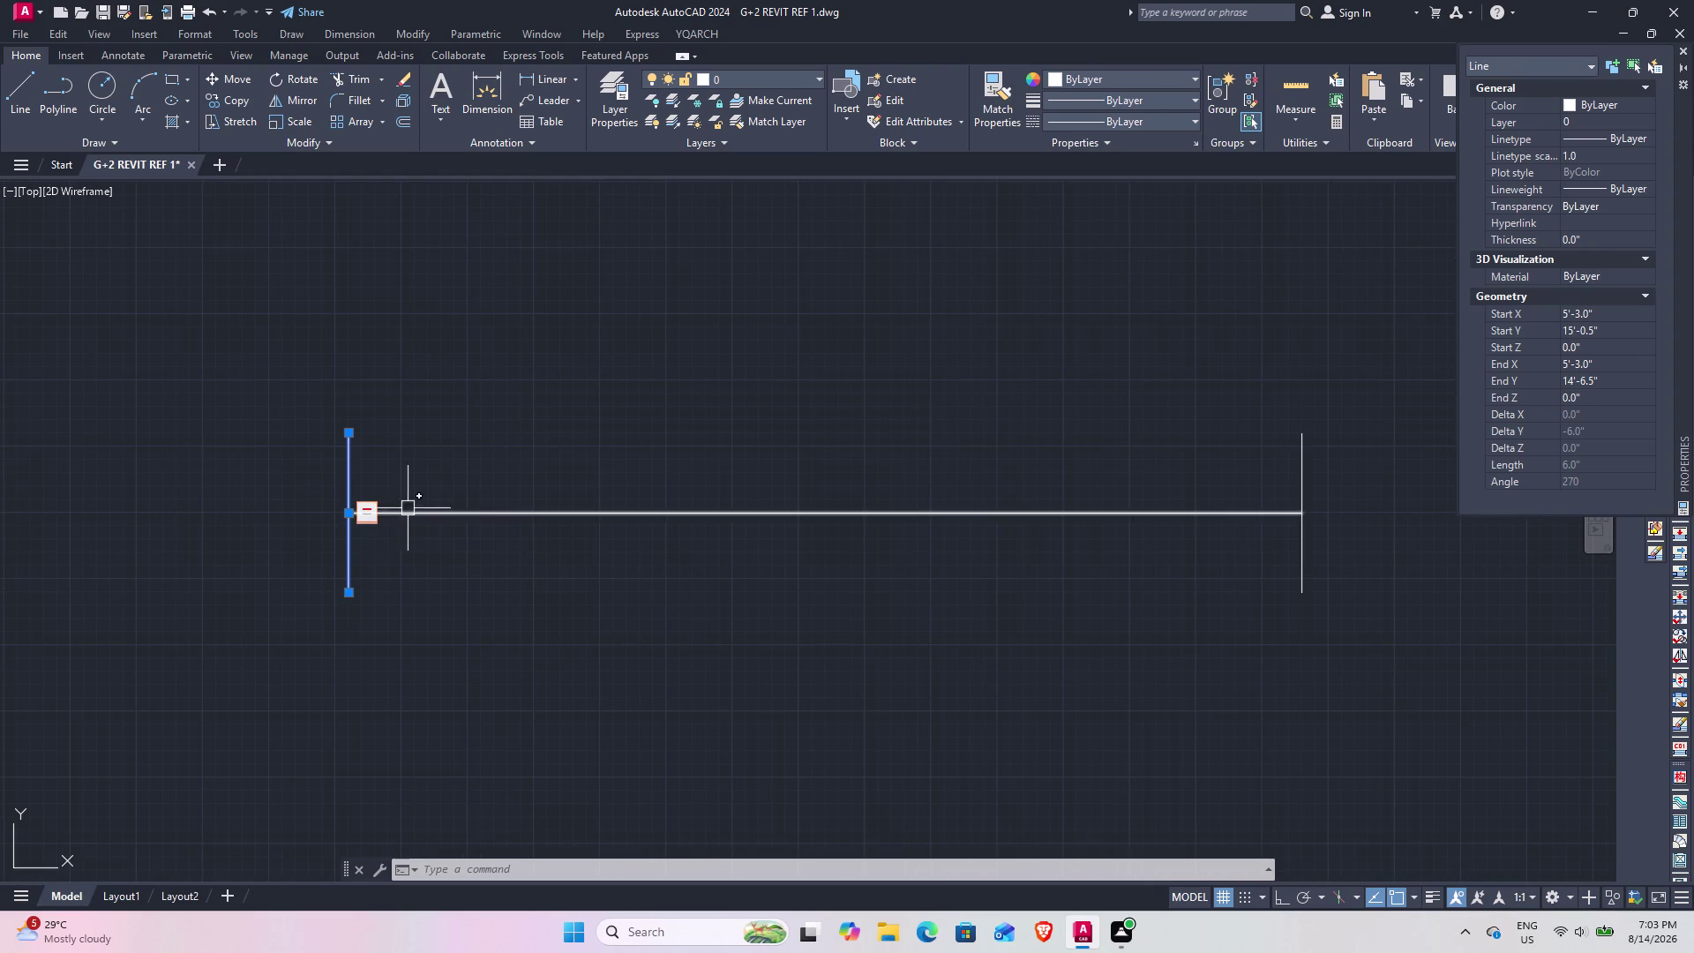
scroll(up, 3)
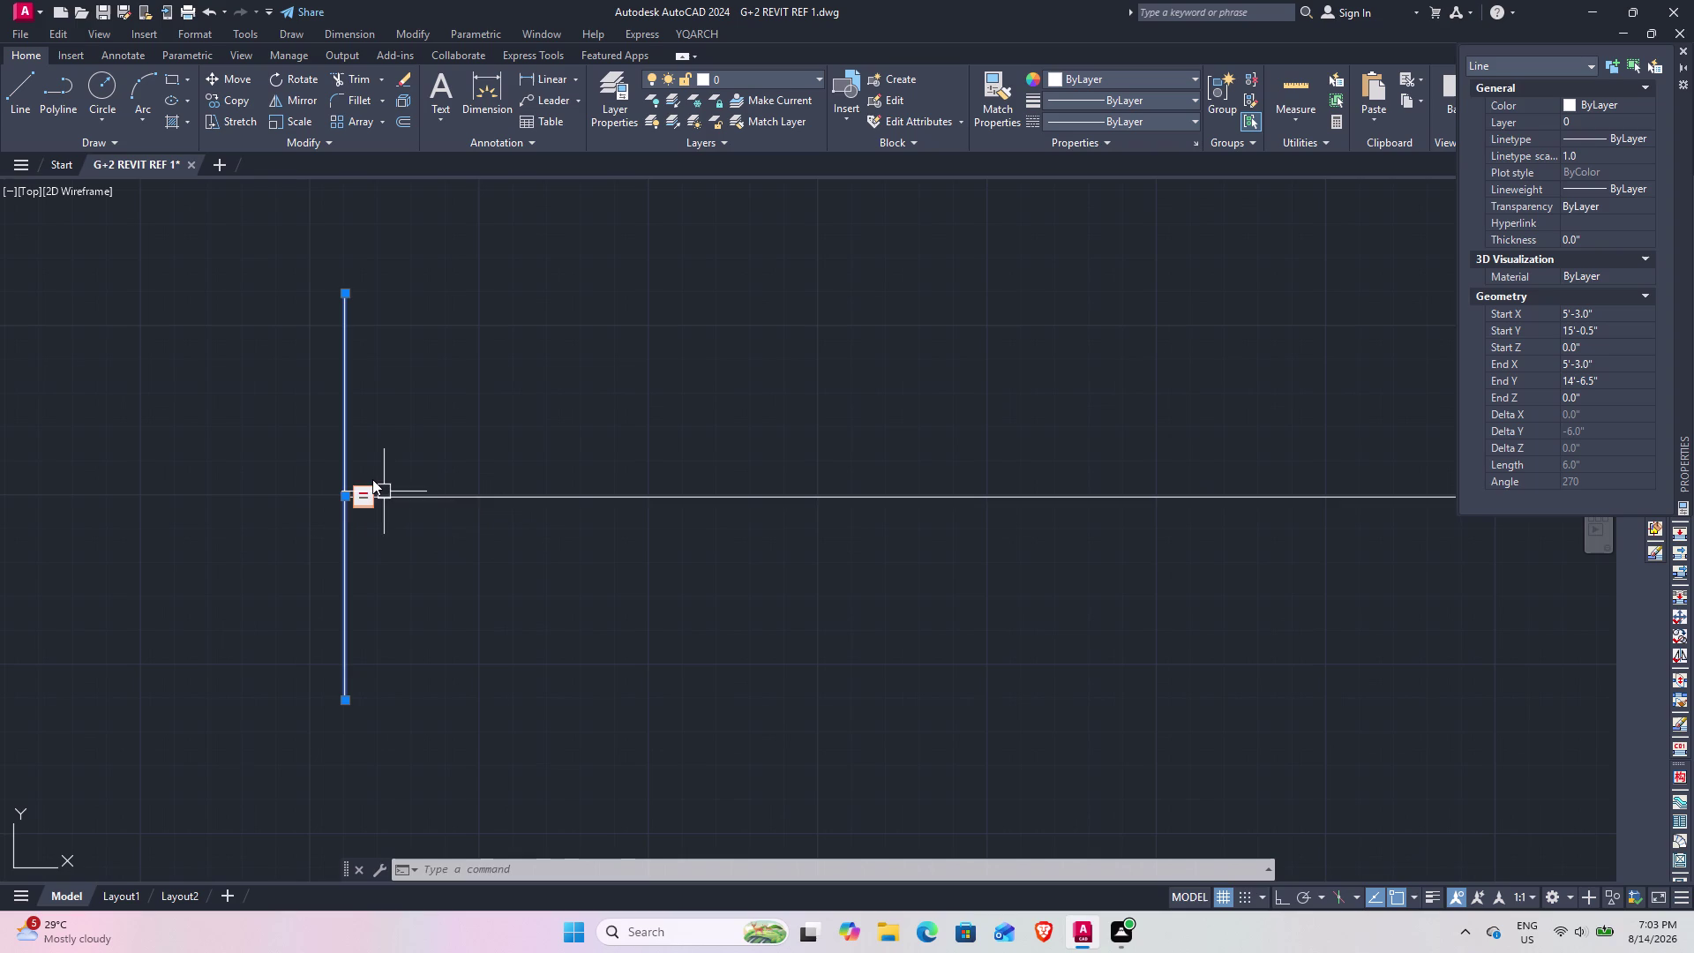
key(Escape)
click(338, 453)
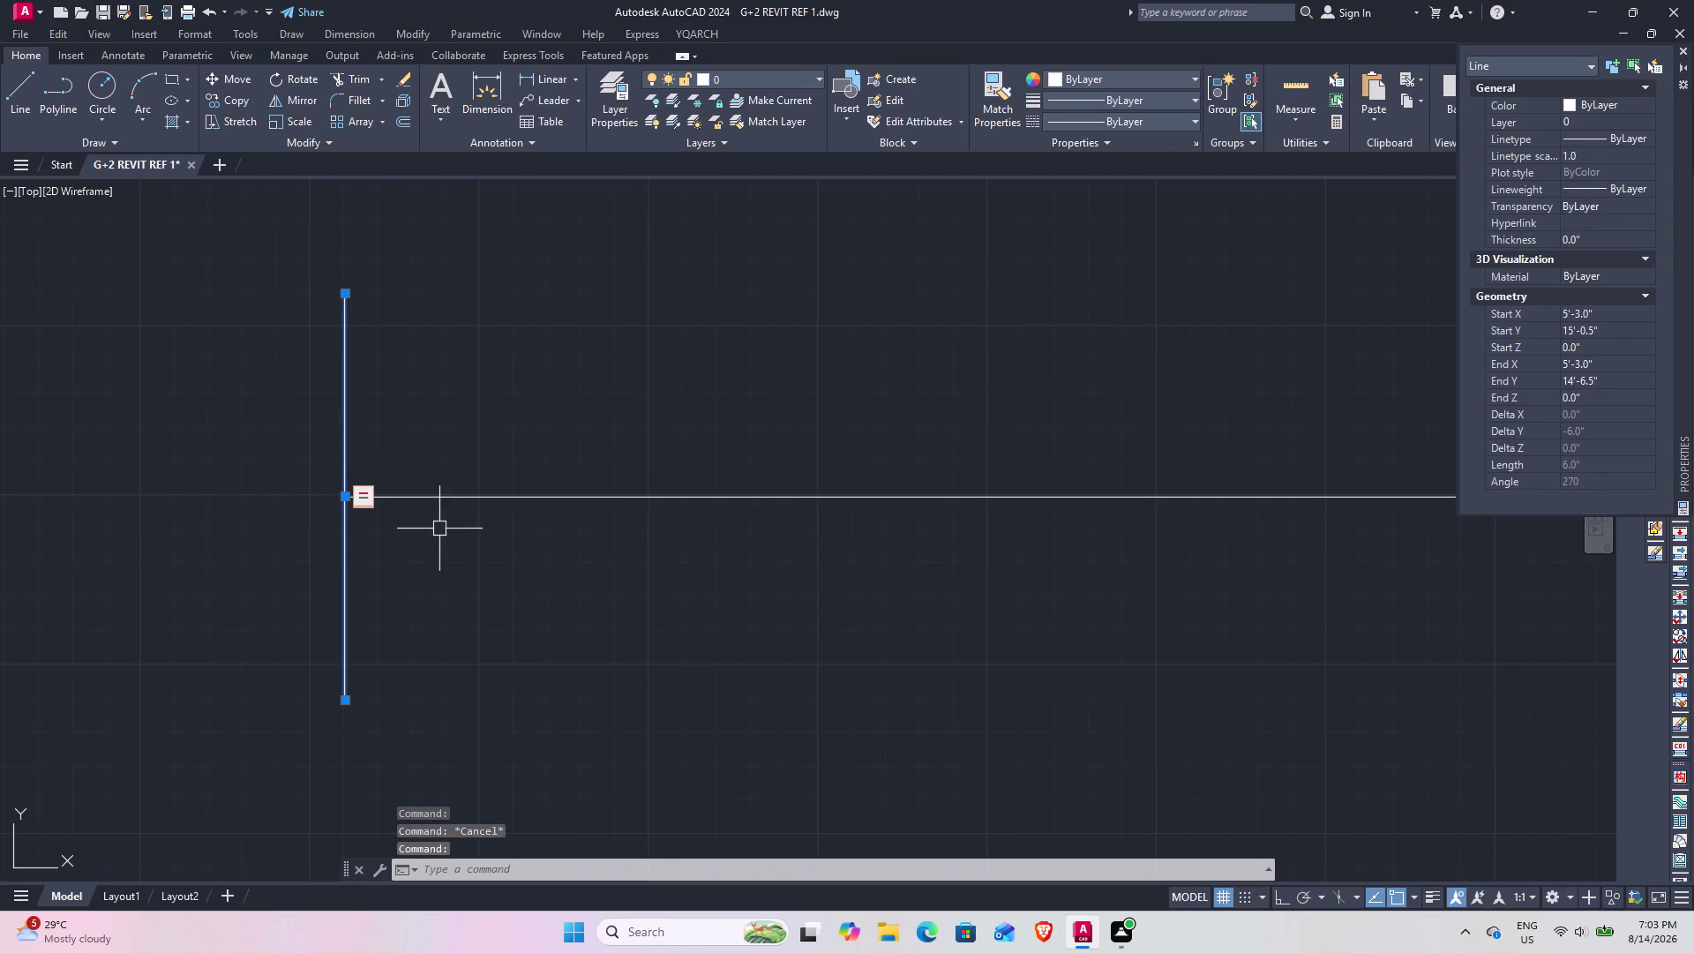
click(374, 494)
click(359, 494)
key(Escape)
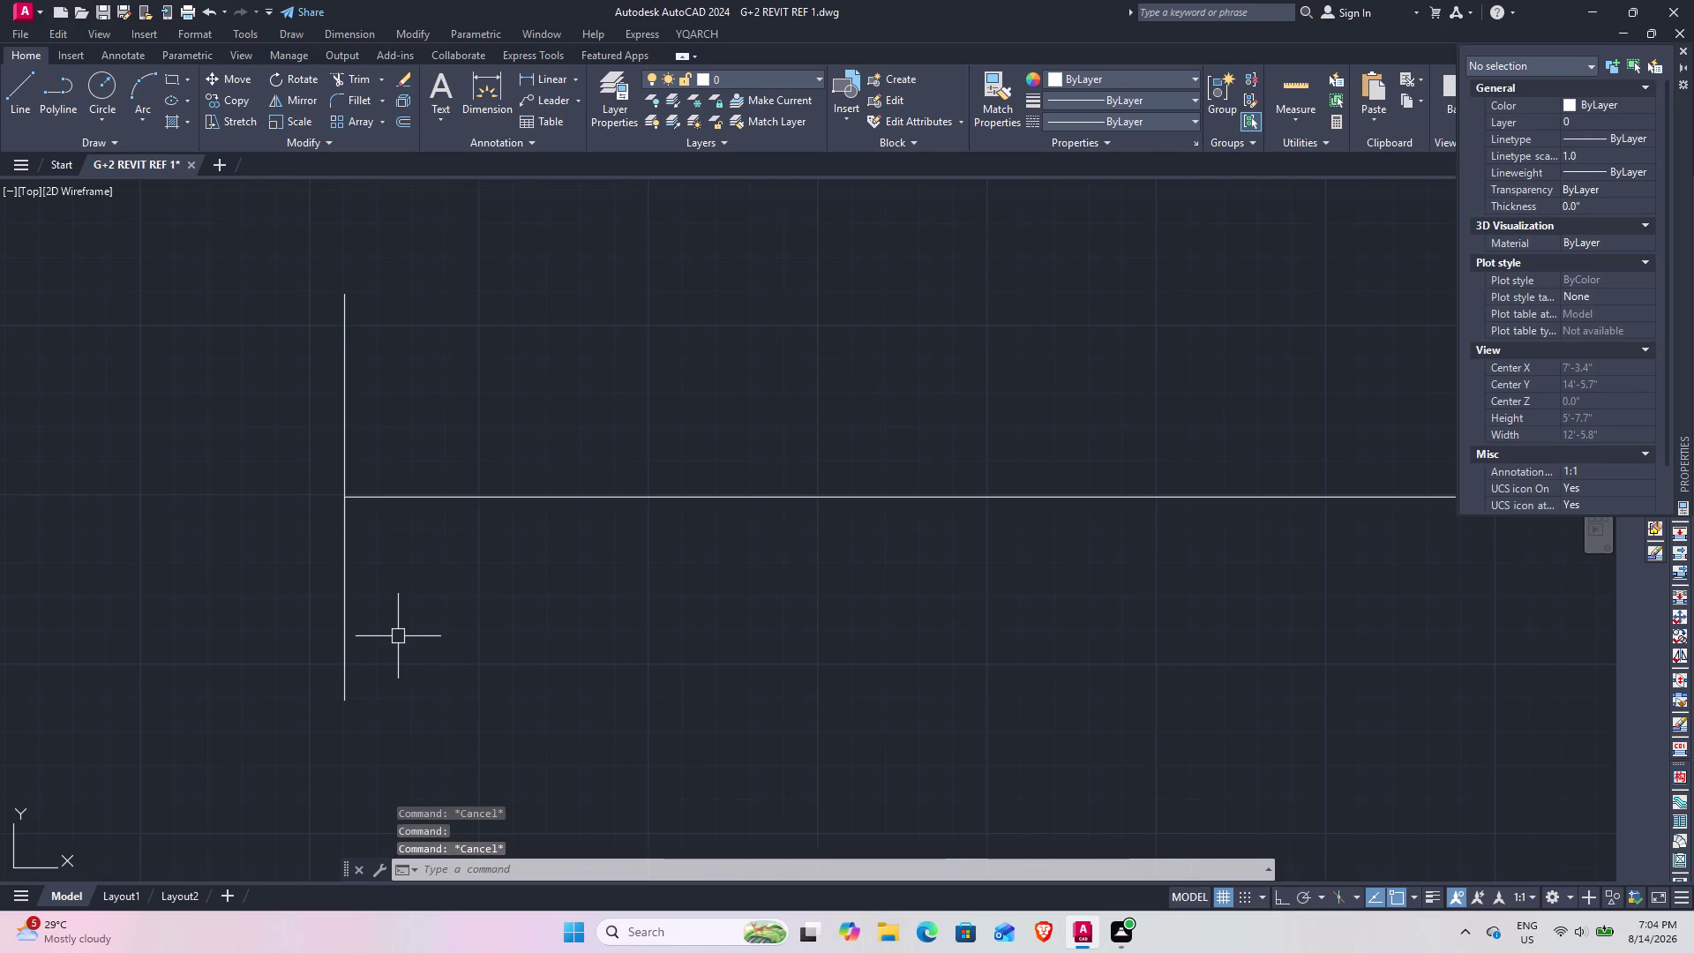
Select the left vertical end line and start STRETCH from its top end.
scroll(down, 3)
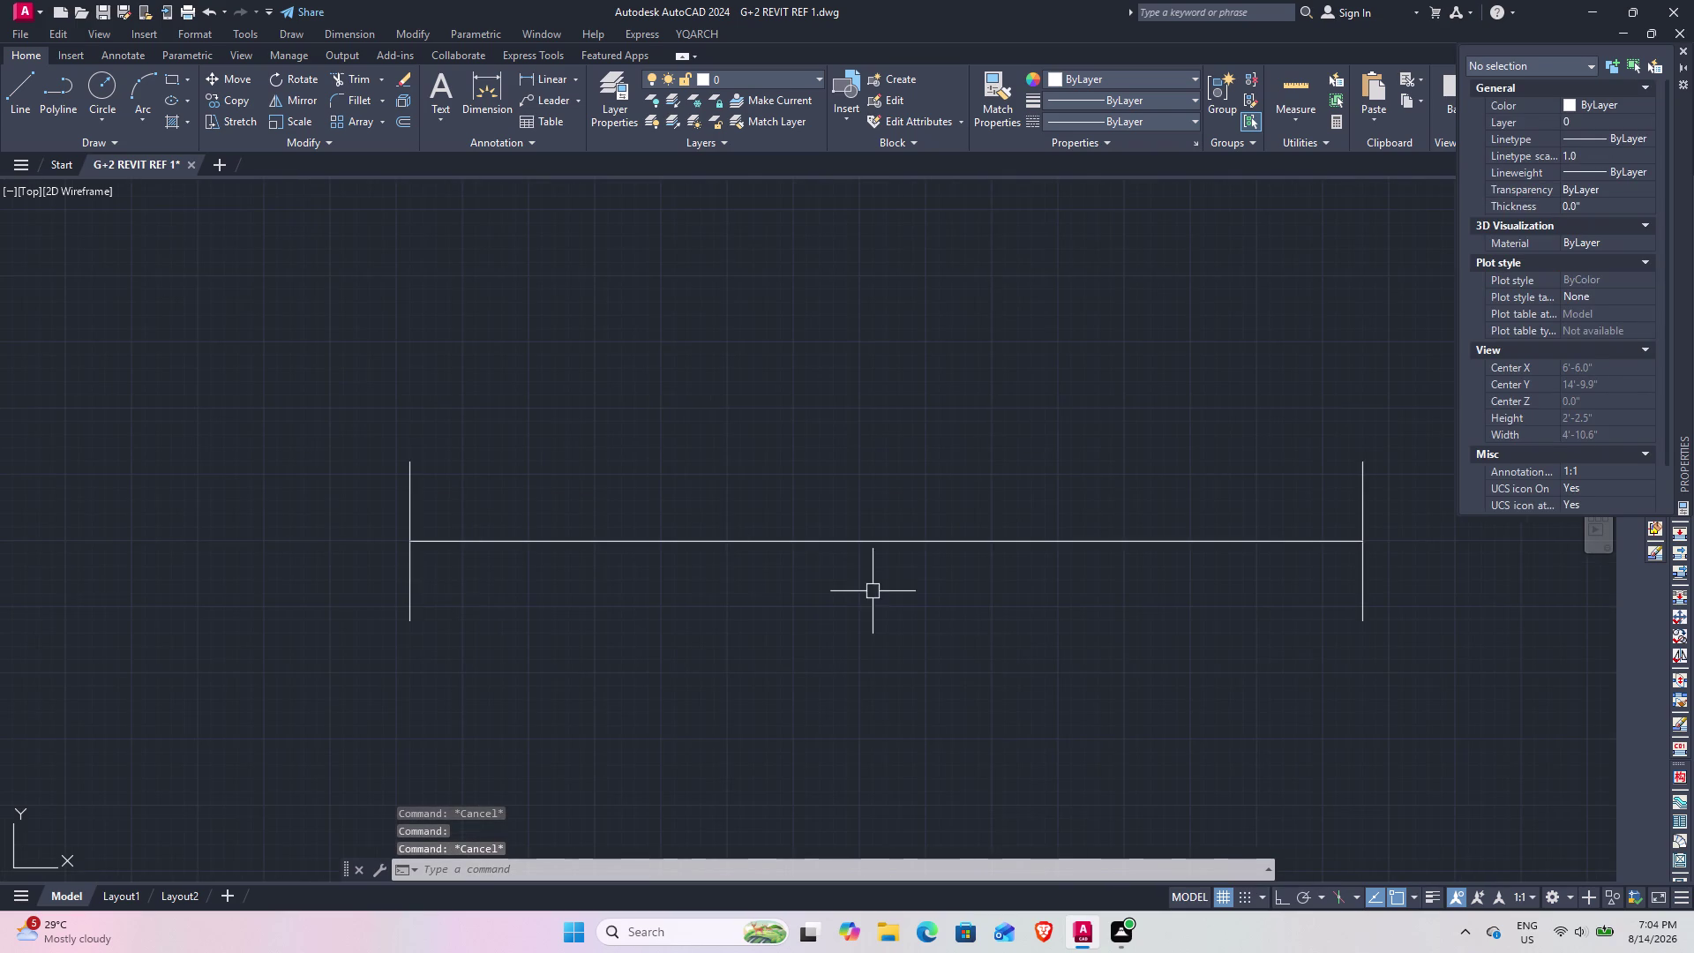
middle_drag(868, 591, 547, 546)
middle_drag(387, 563, 958, 587)
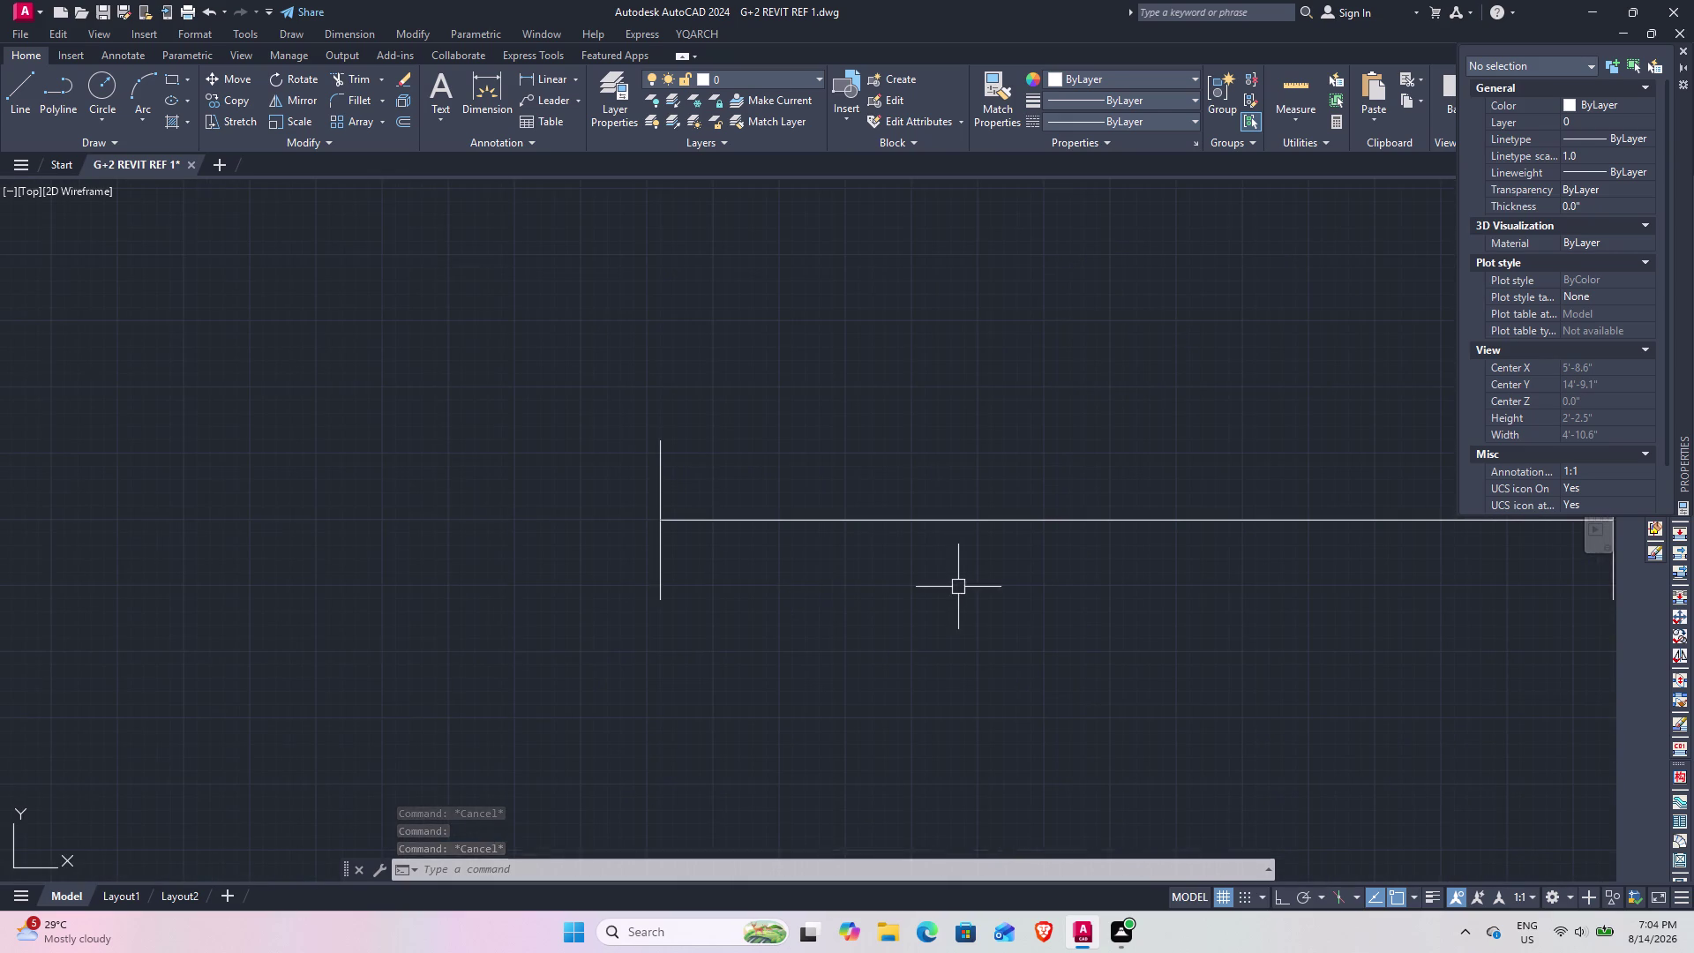
click(666, 456)
text(s)
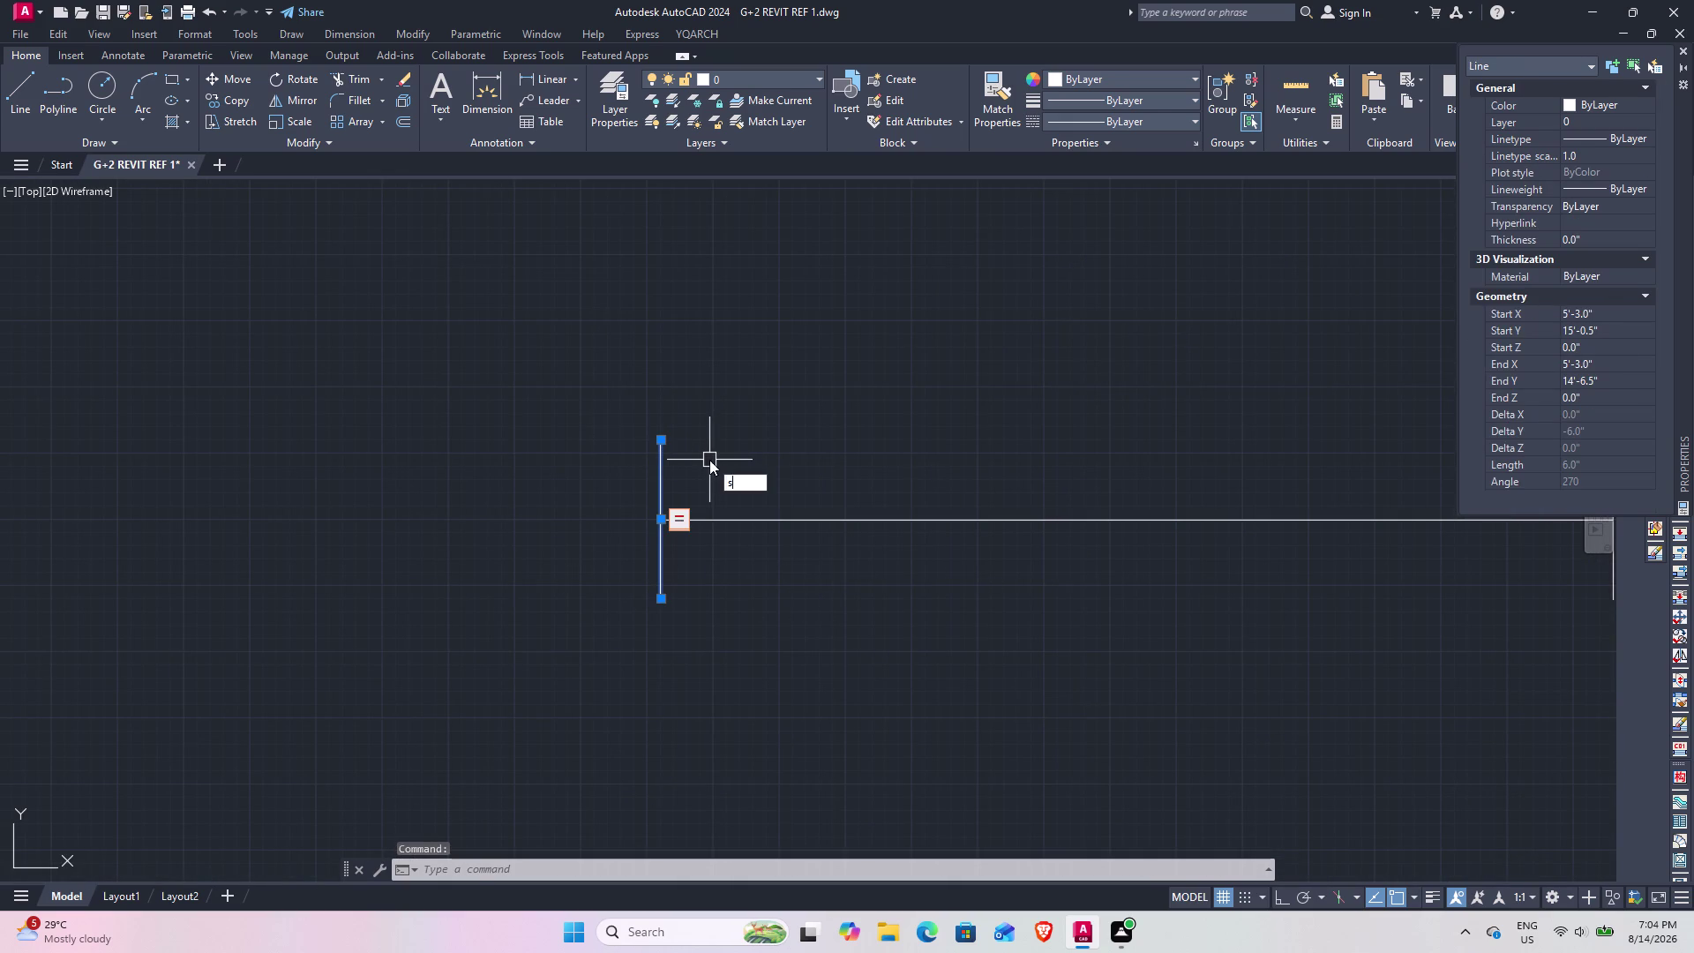
key(space)
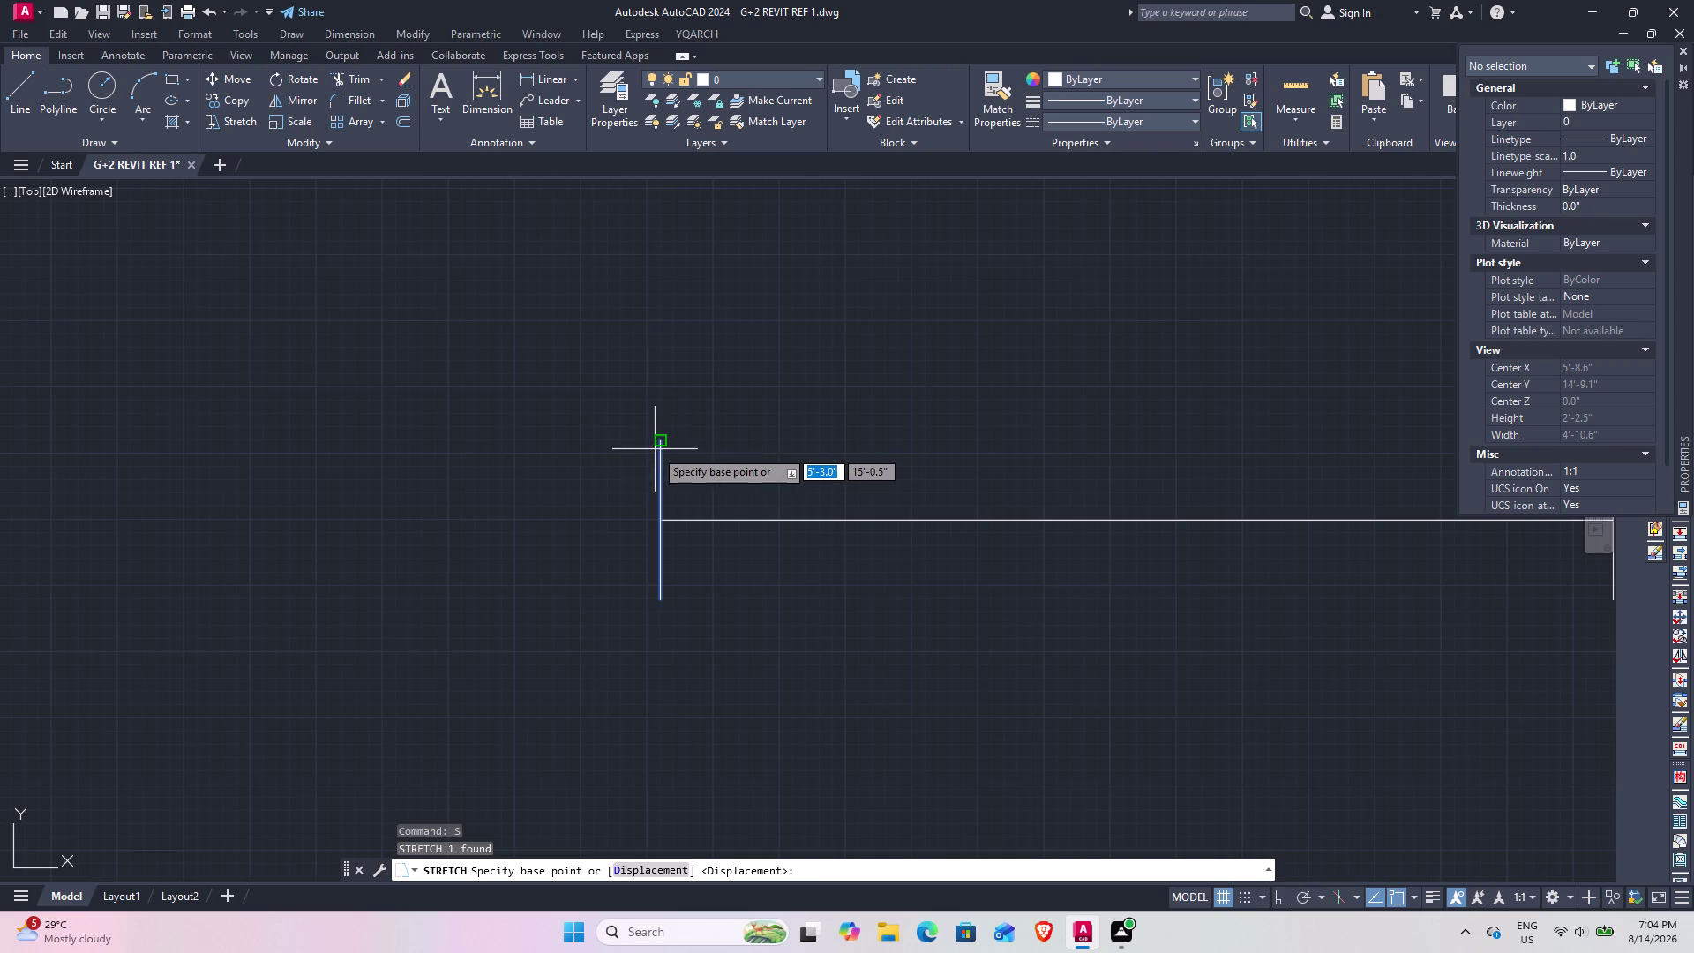
click(659, 446)
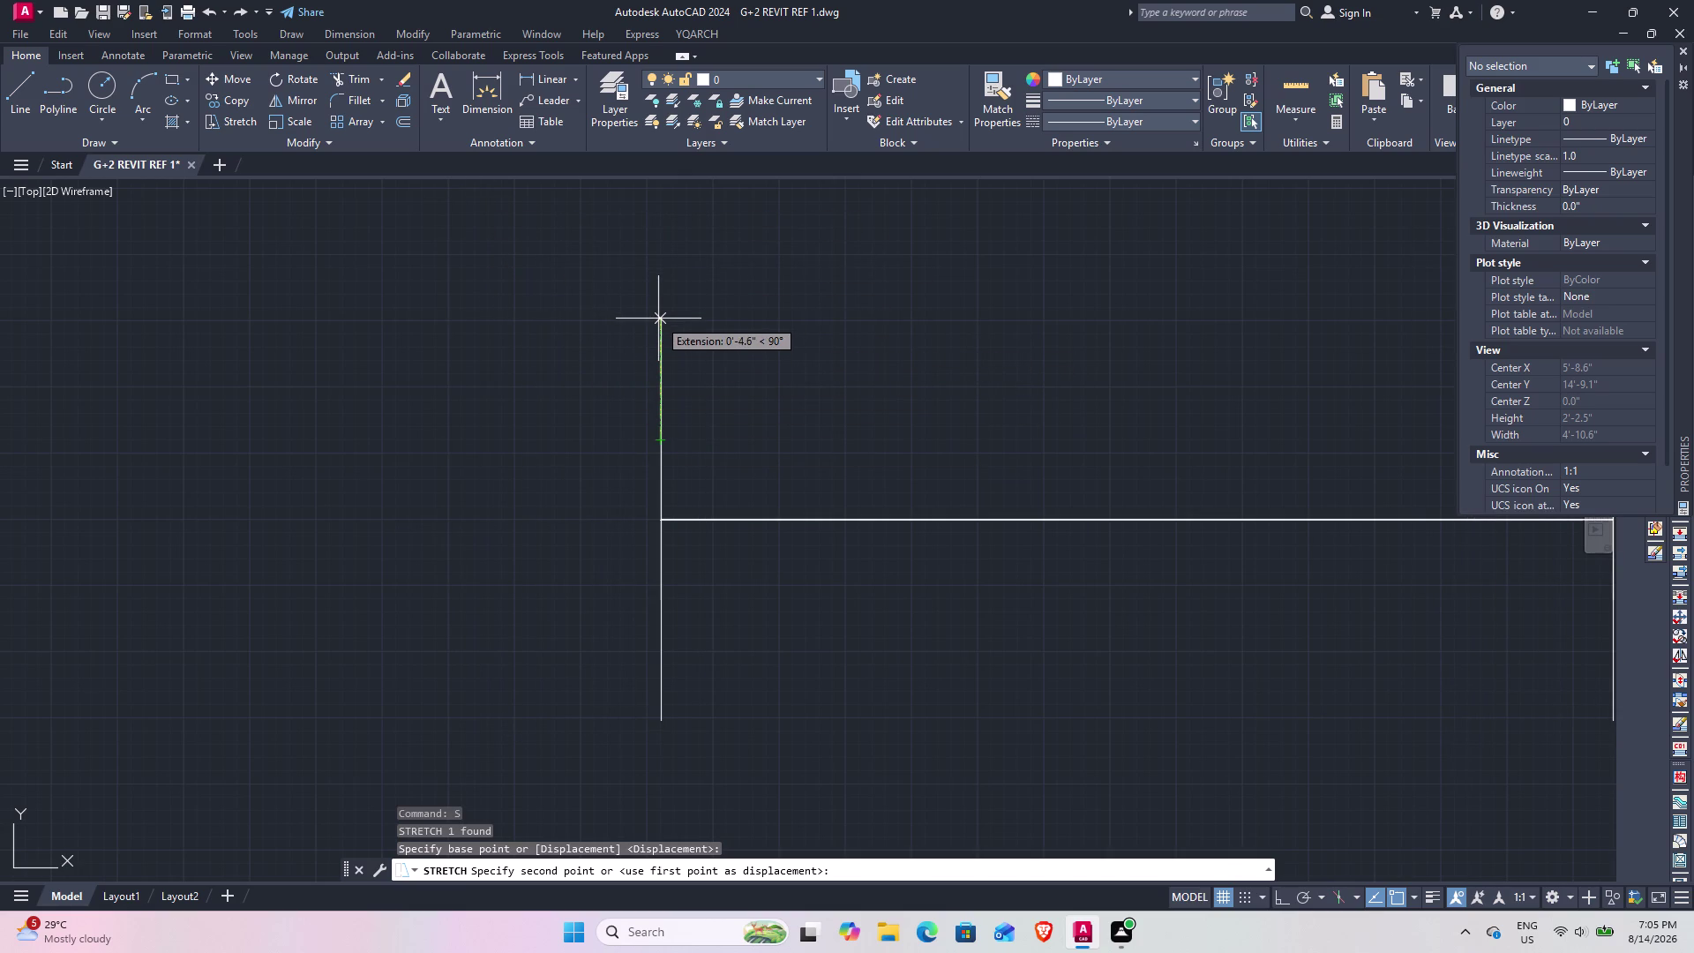
Stretch the left end line 3" upward.
key(3)
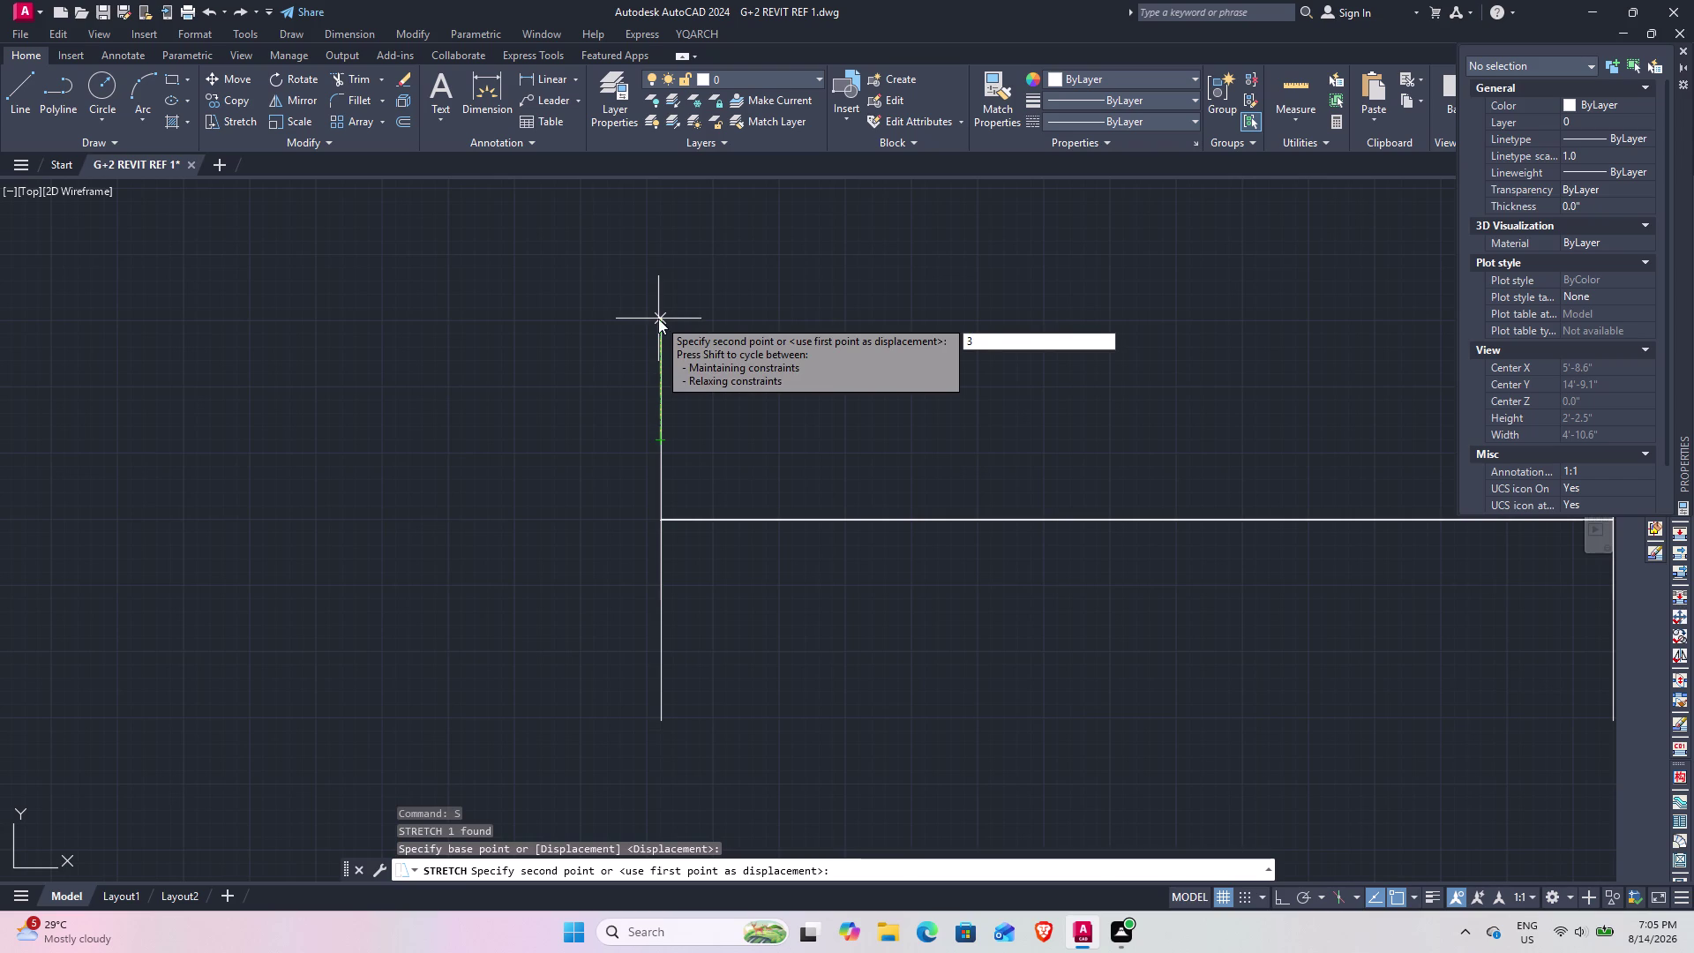
key(shift+quotedbl)
key(Return)
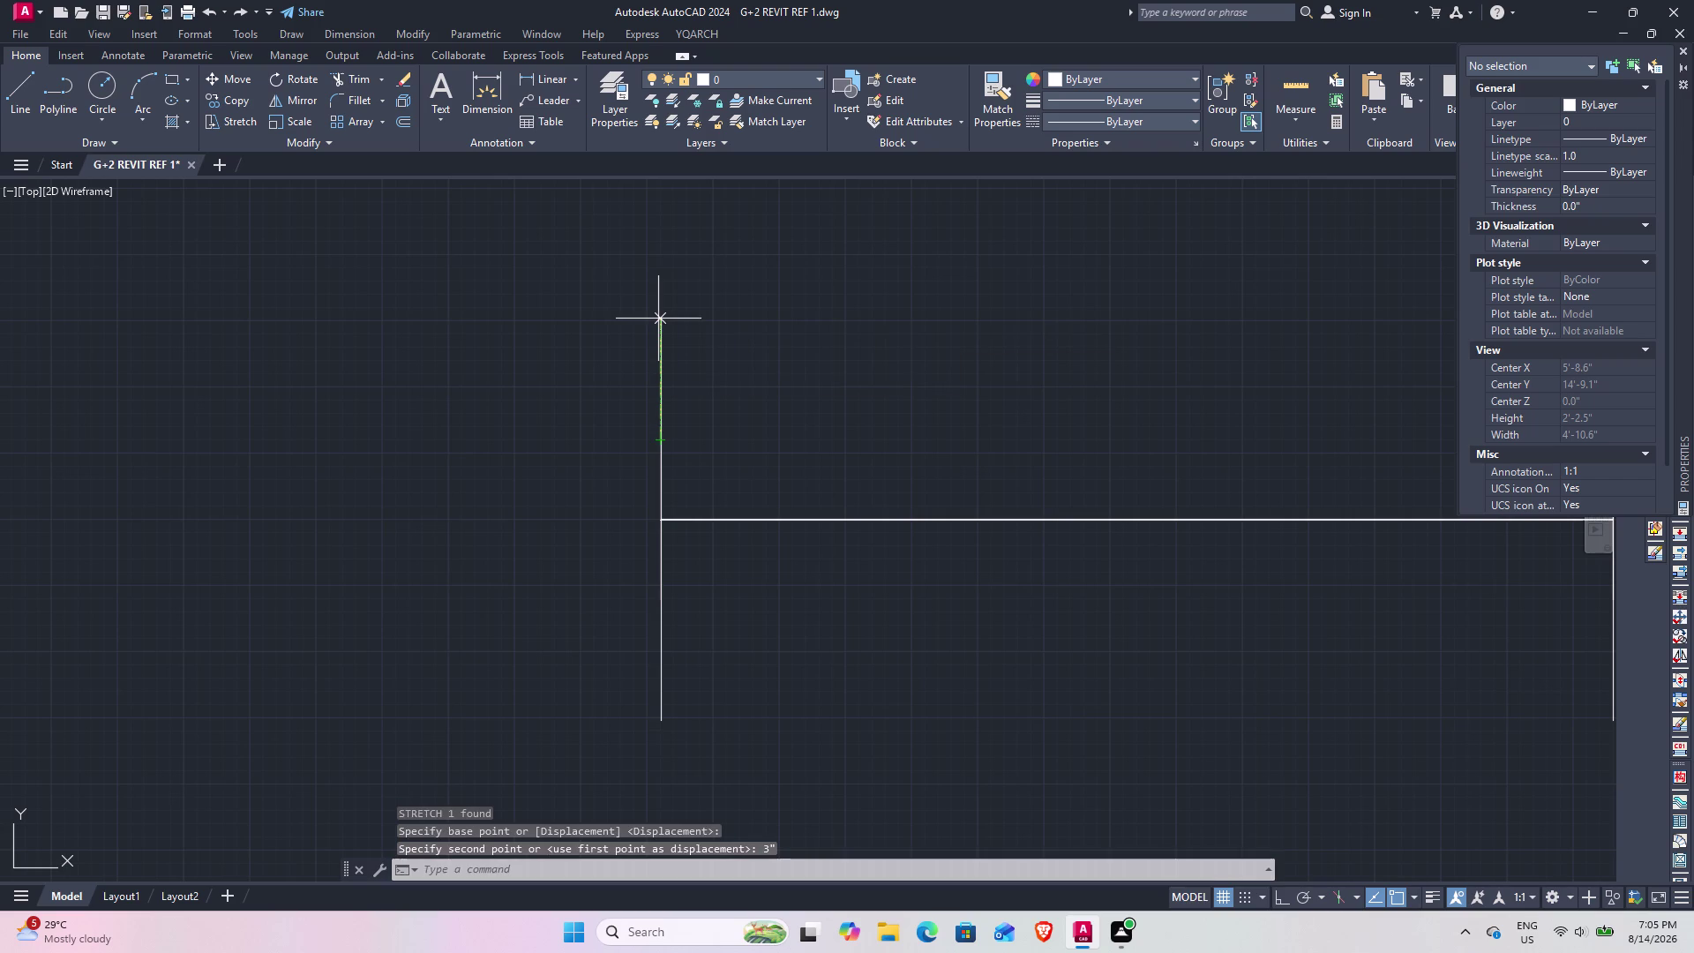
scroll(down, 3)
middle_drag(893, 417, 882, 396)
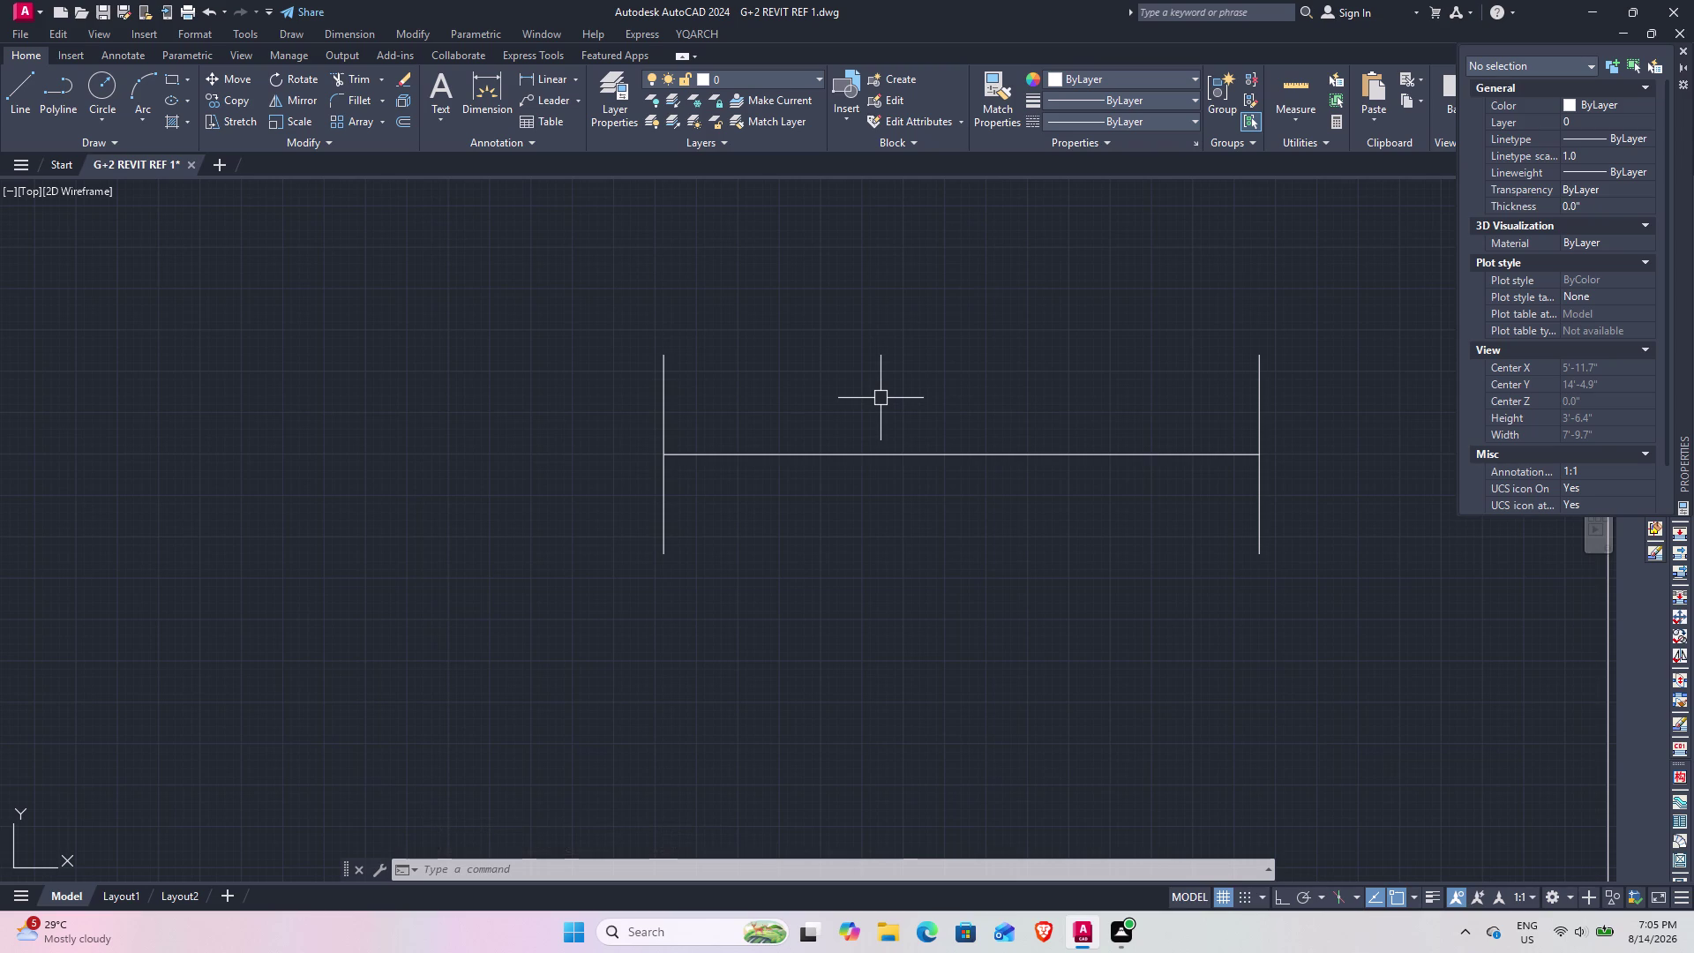
Cancel a started dimension and window-select the window's three lines.
click(473, 91)
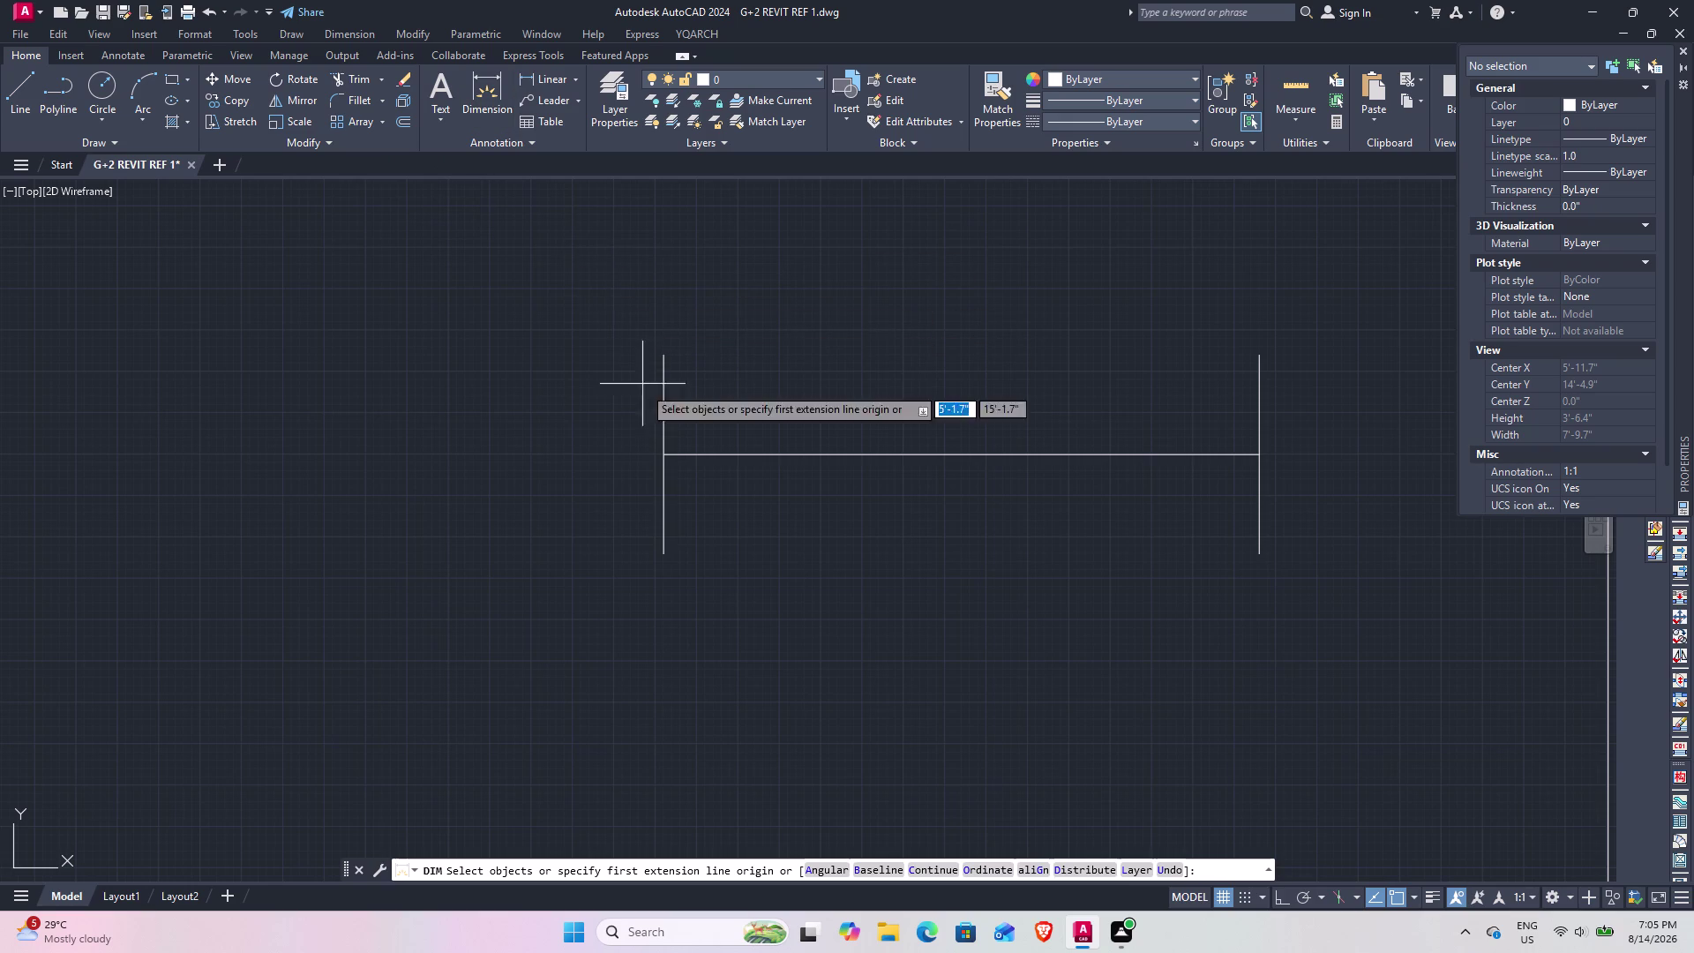
scroll(up, 3)
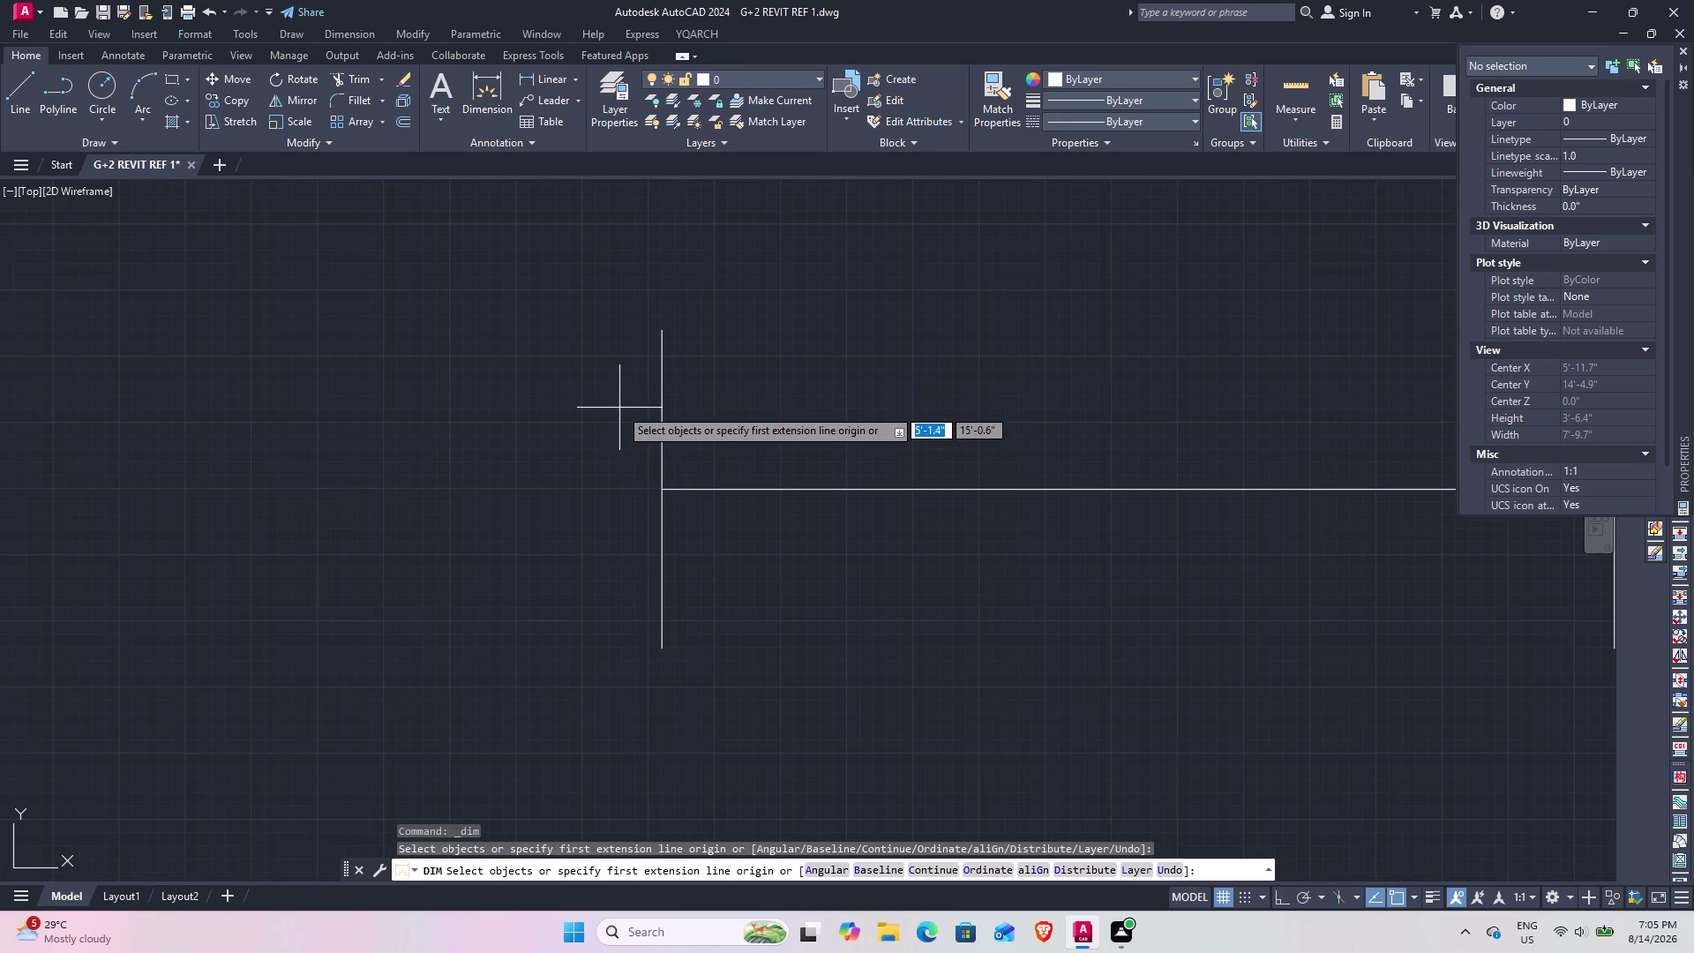
key(Escape)
scroll(down, 3)
middle_drag(783, 447, 598, 377)
drag(935, 474, 819, 414)
click(312, 285)
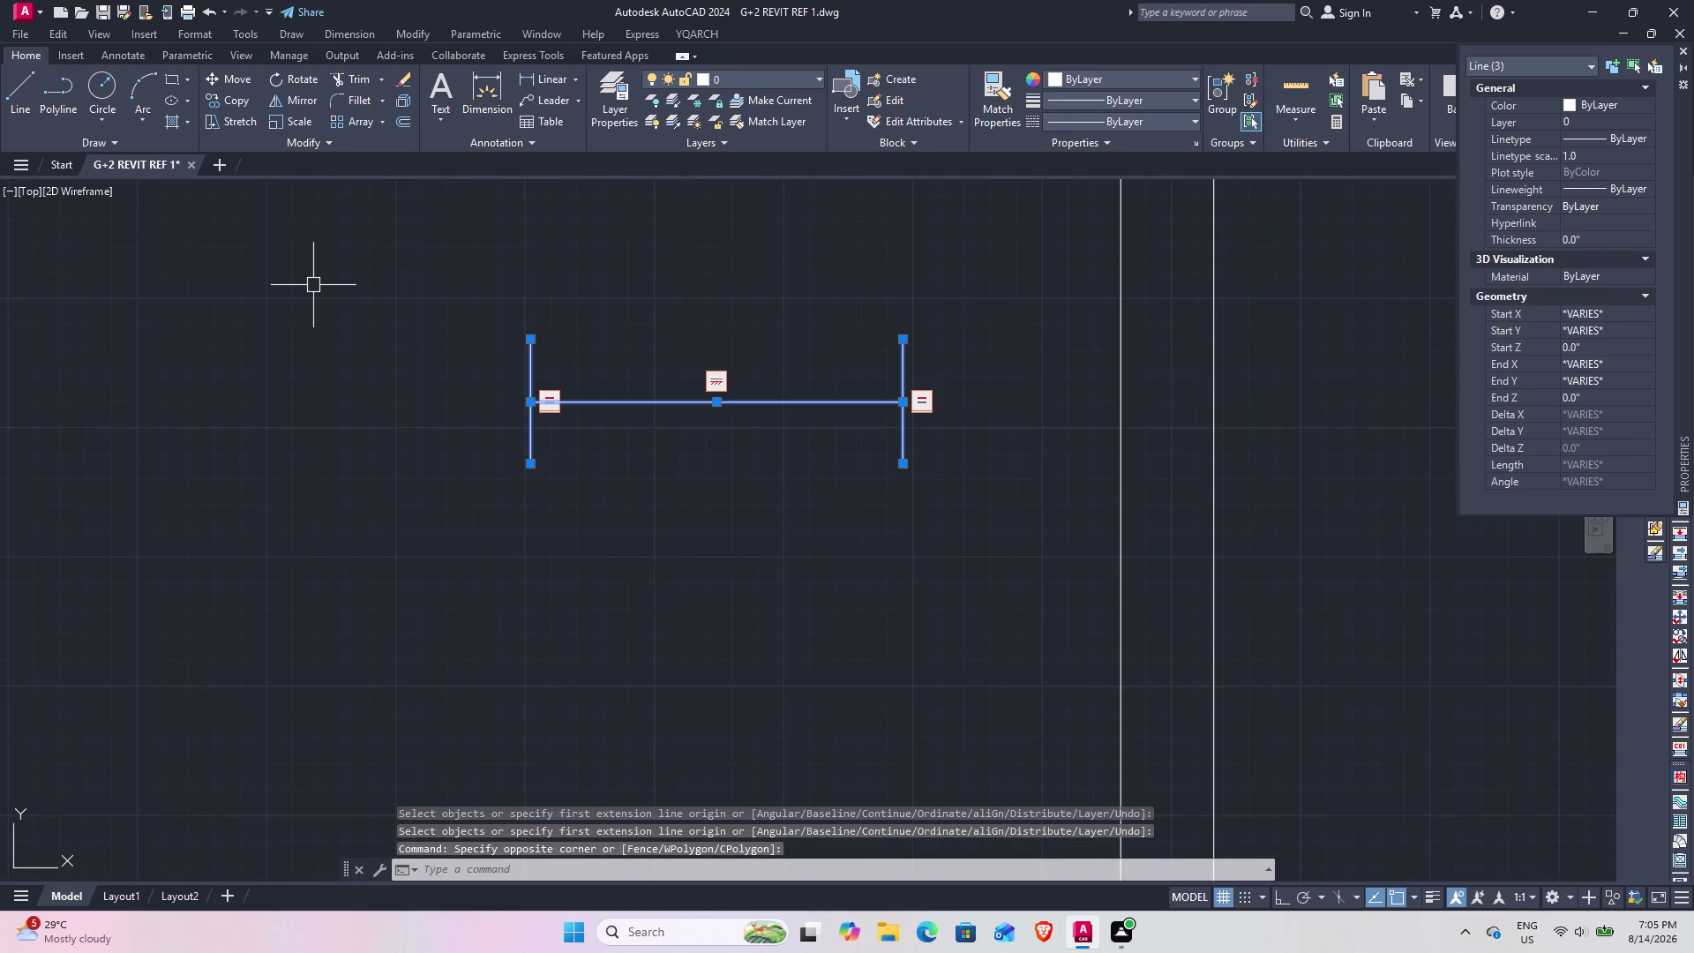
Draw a 4' by 9" closed rectangle with Ortho on.
key(Delete)
text(l)
key(space)
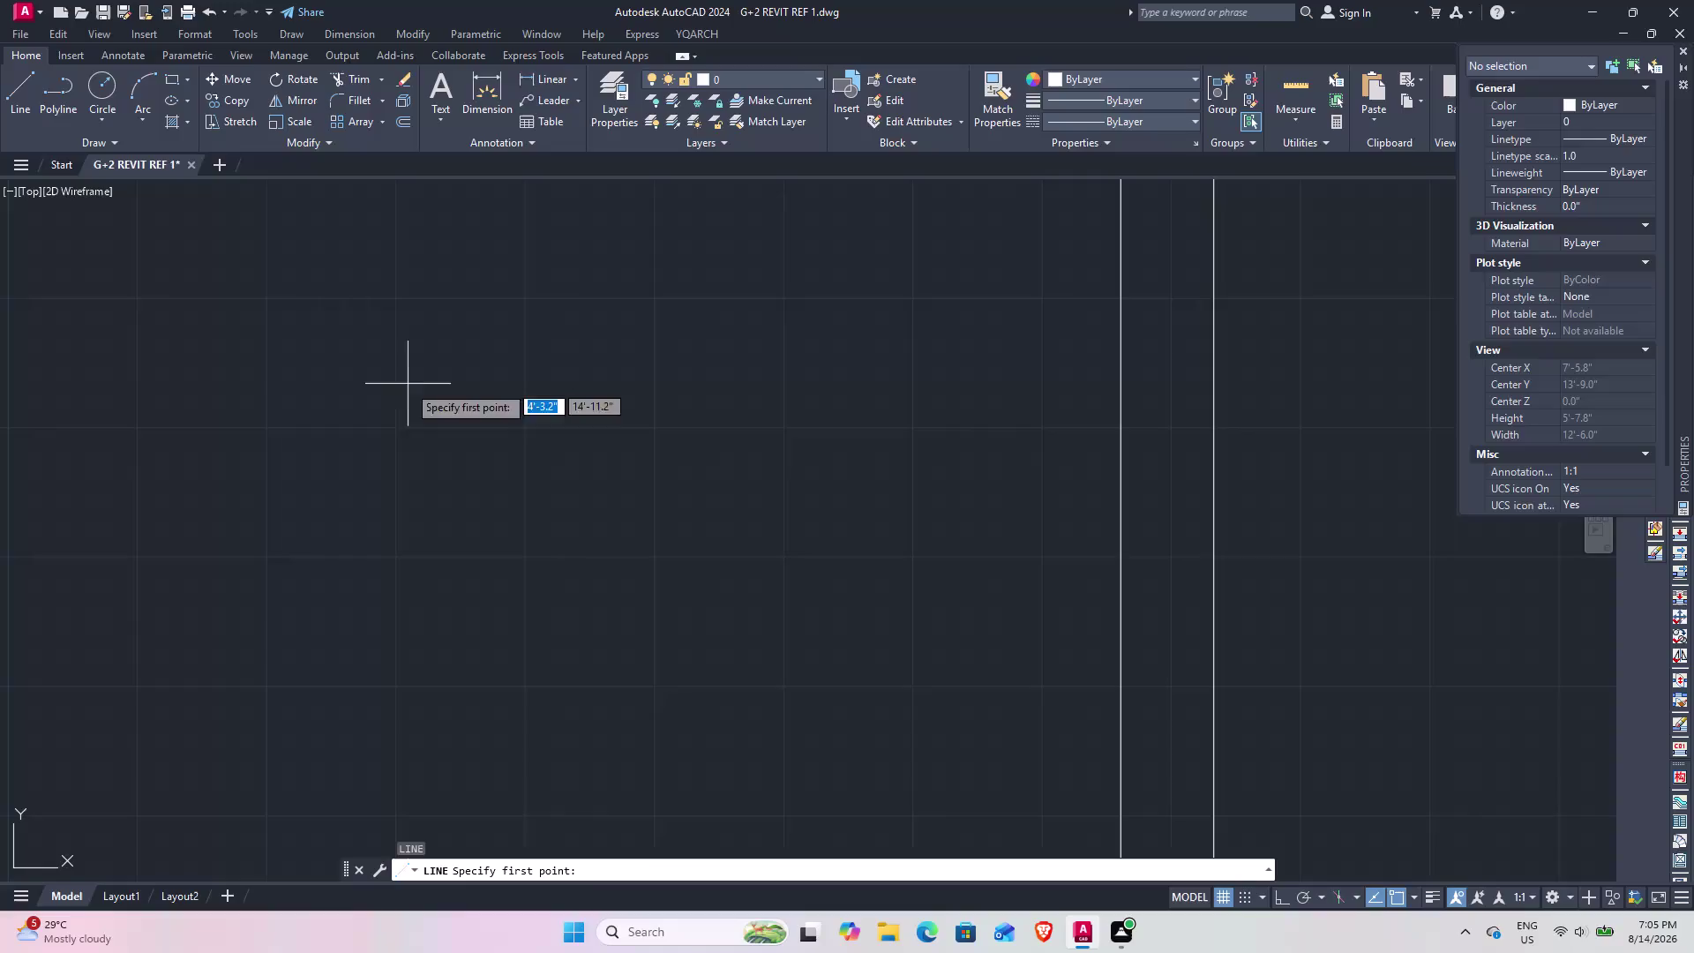
click(436, 418)
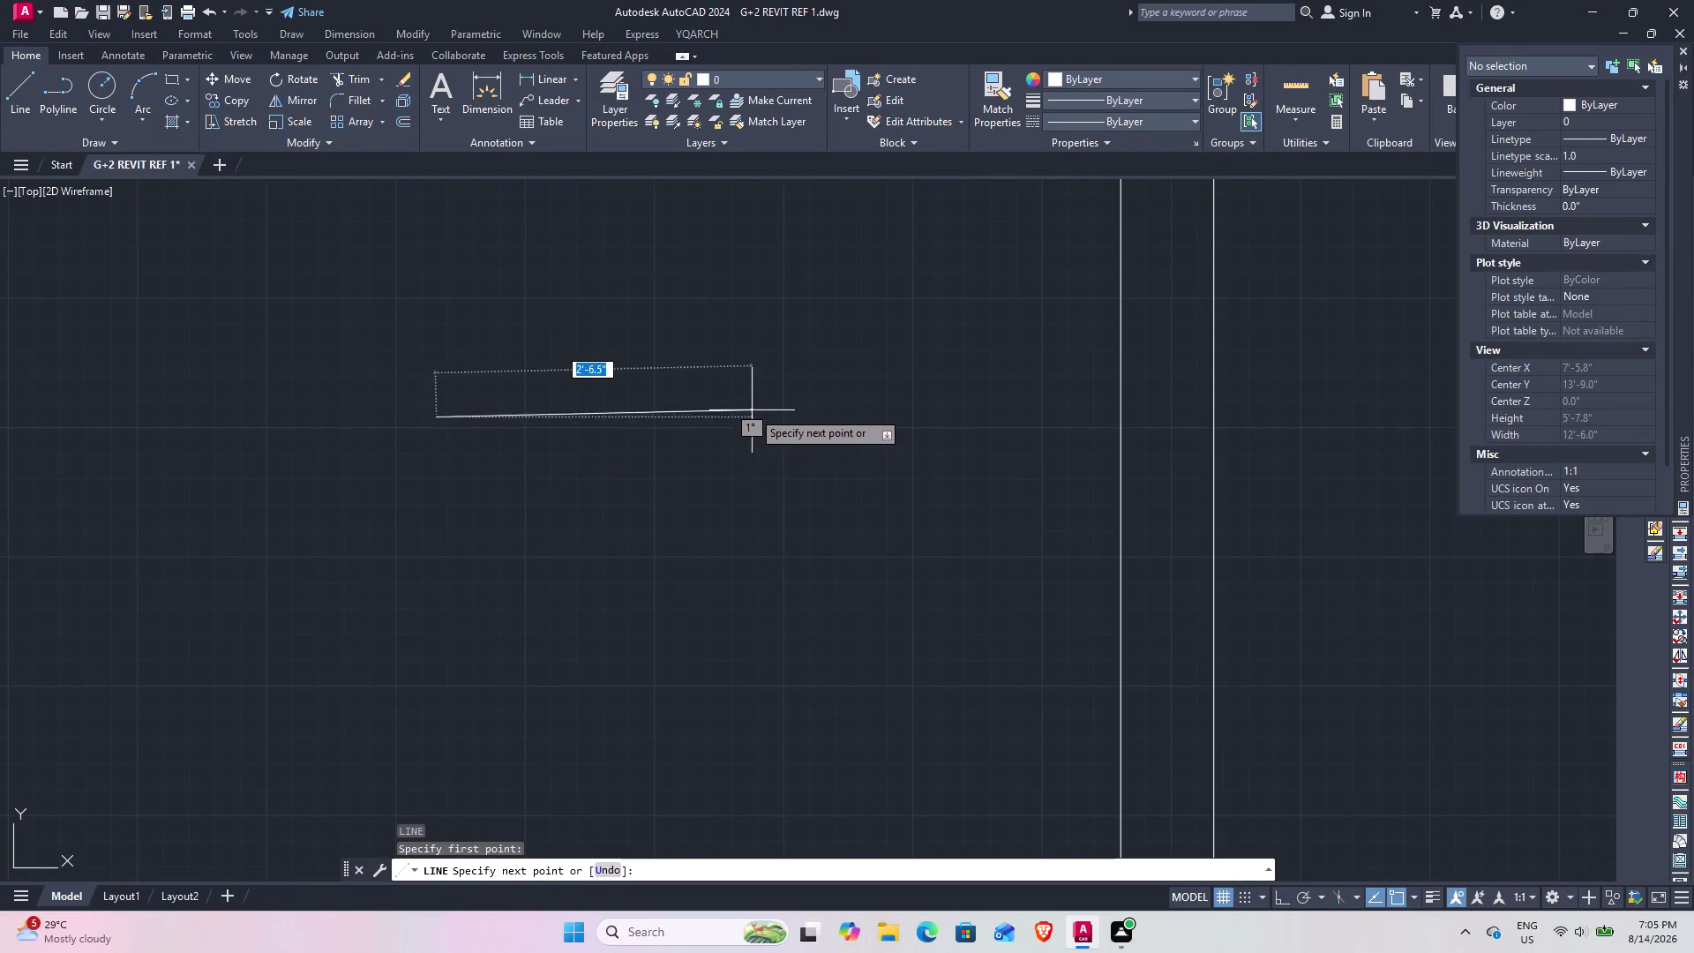
key(F8)
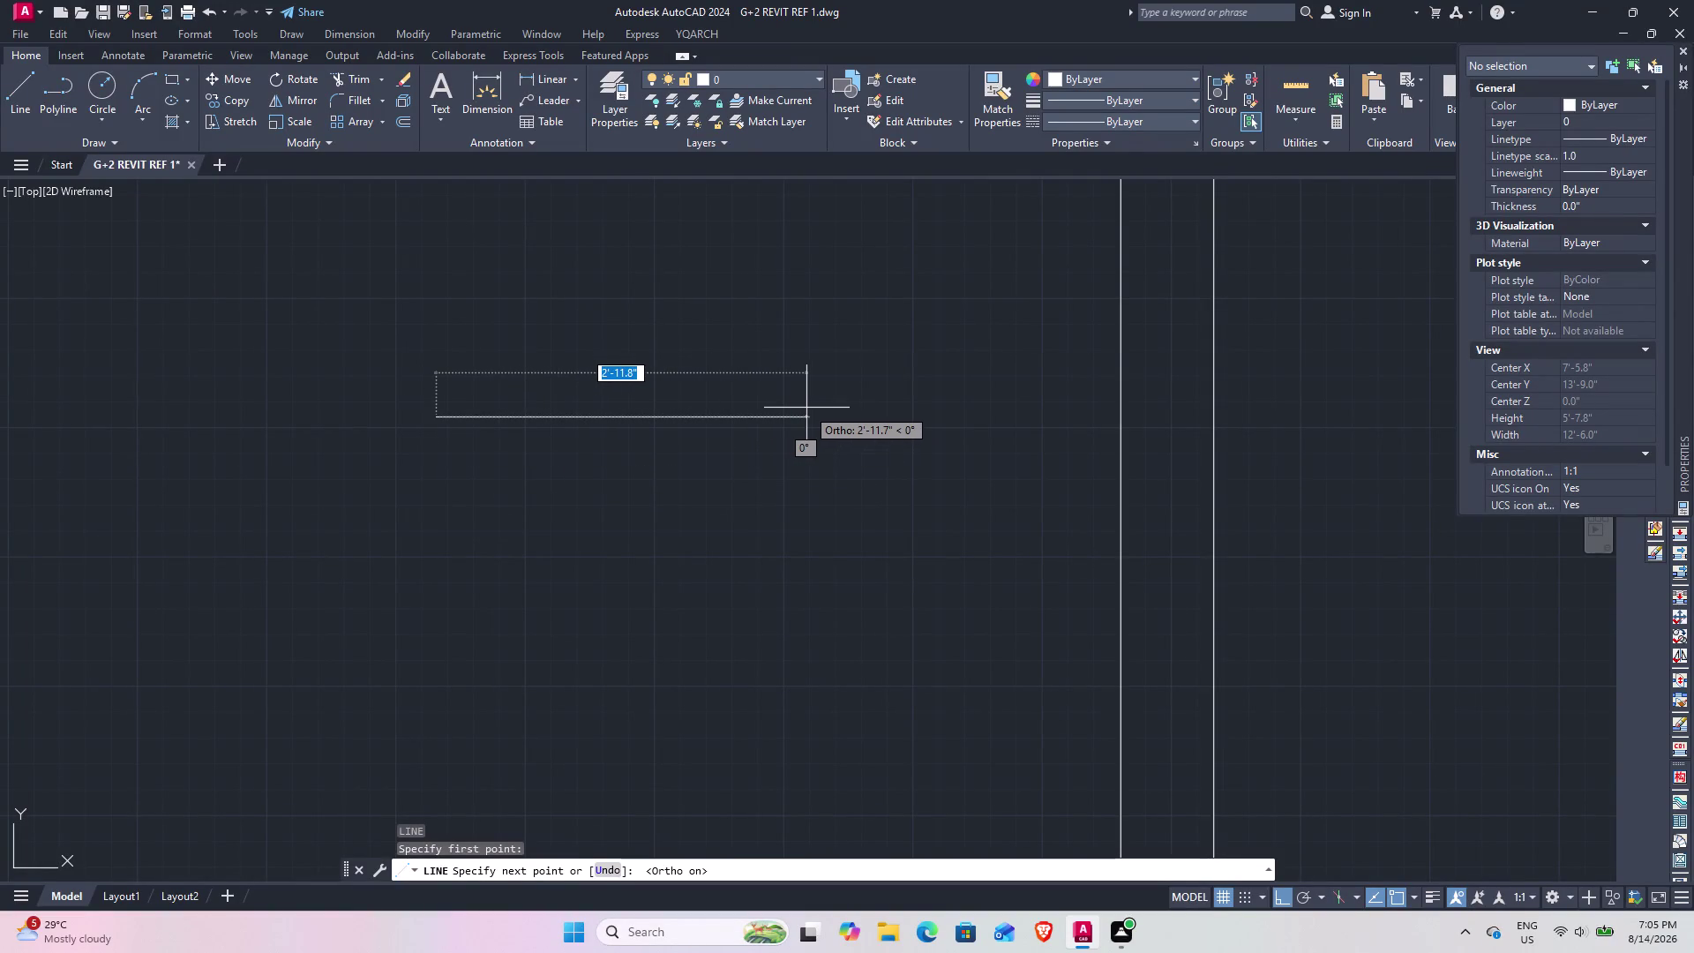
text(4')
key(Return)
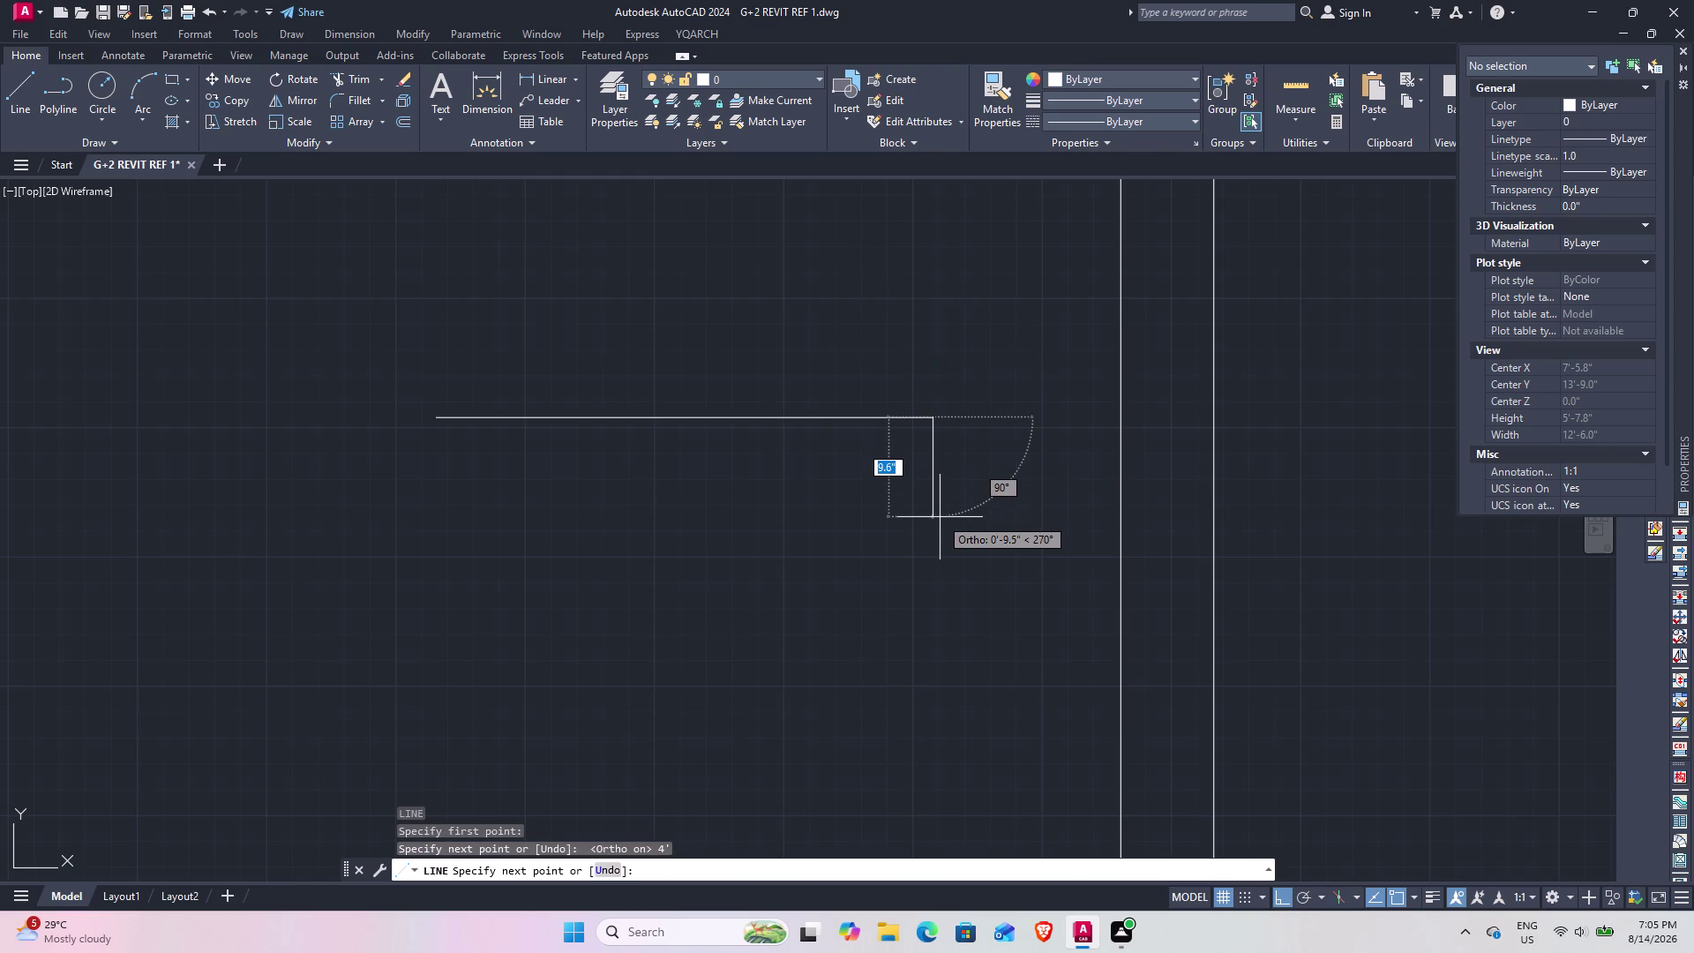
key(9)
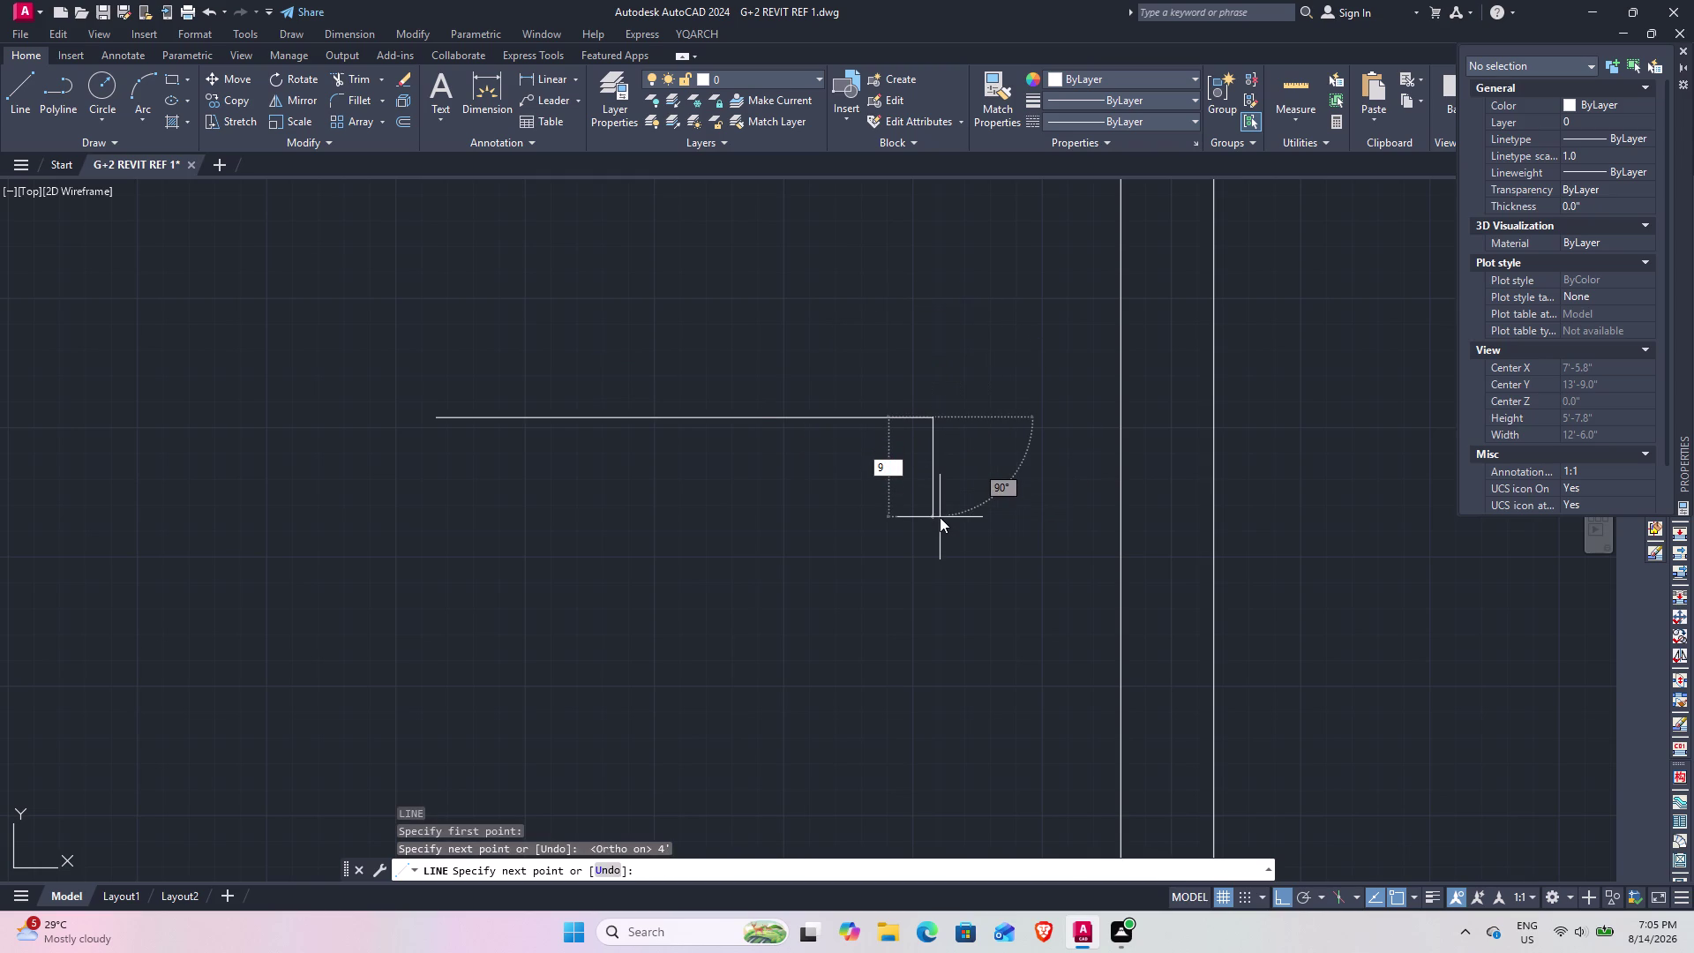
key(shift+quotedbl)
key(Return)
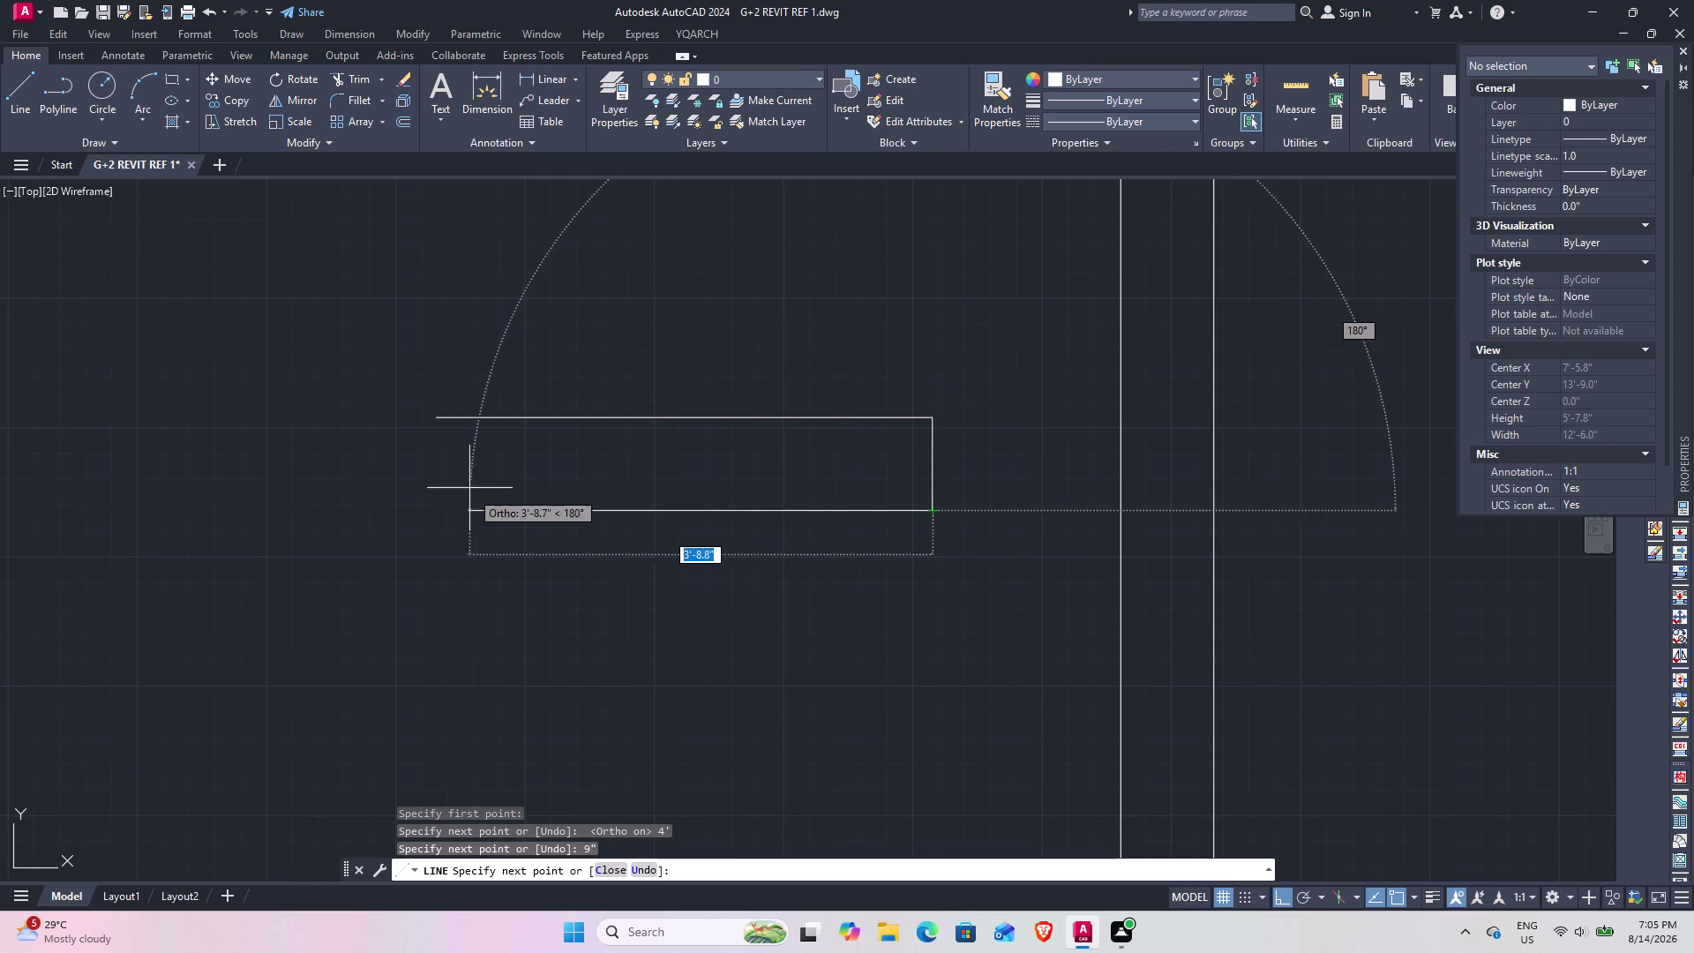
click(445, 502)
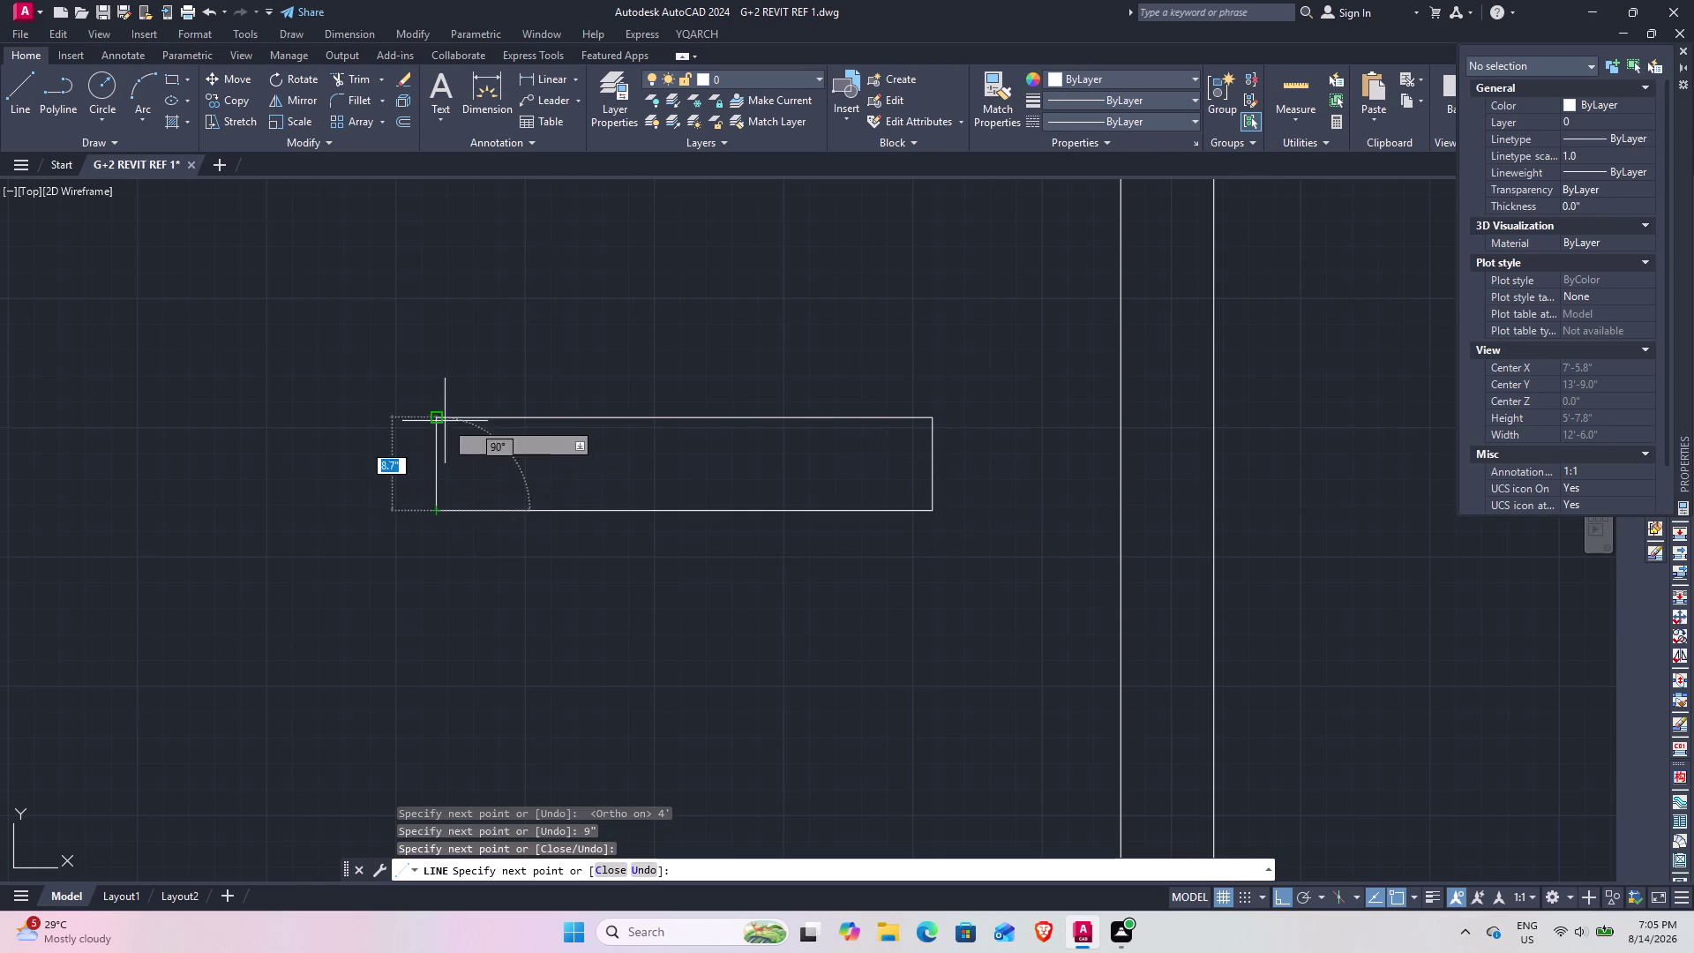
click(445, 421)
key(Escape)
Offset the top edge downward twice at 3" to form three bands.
text(o)
key(space)
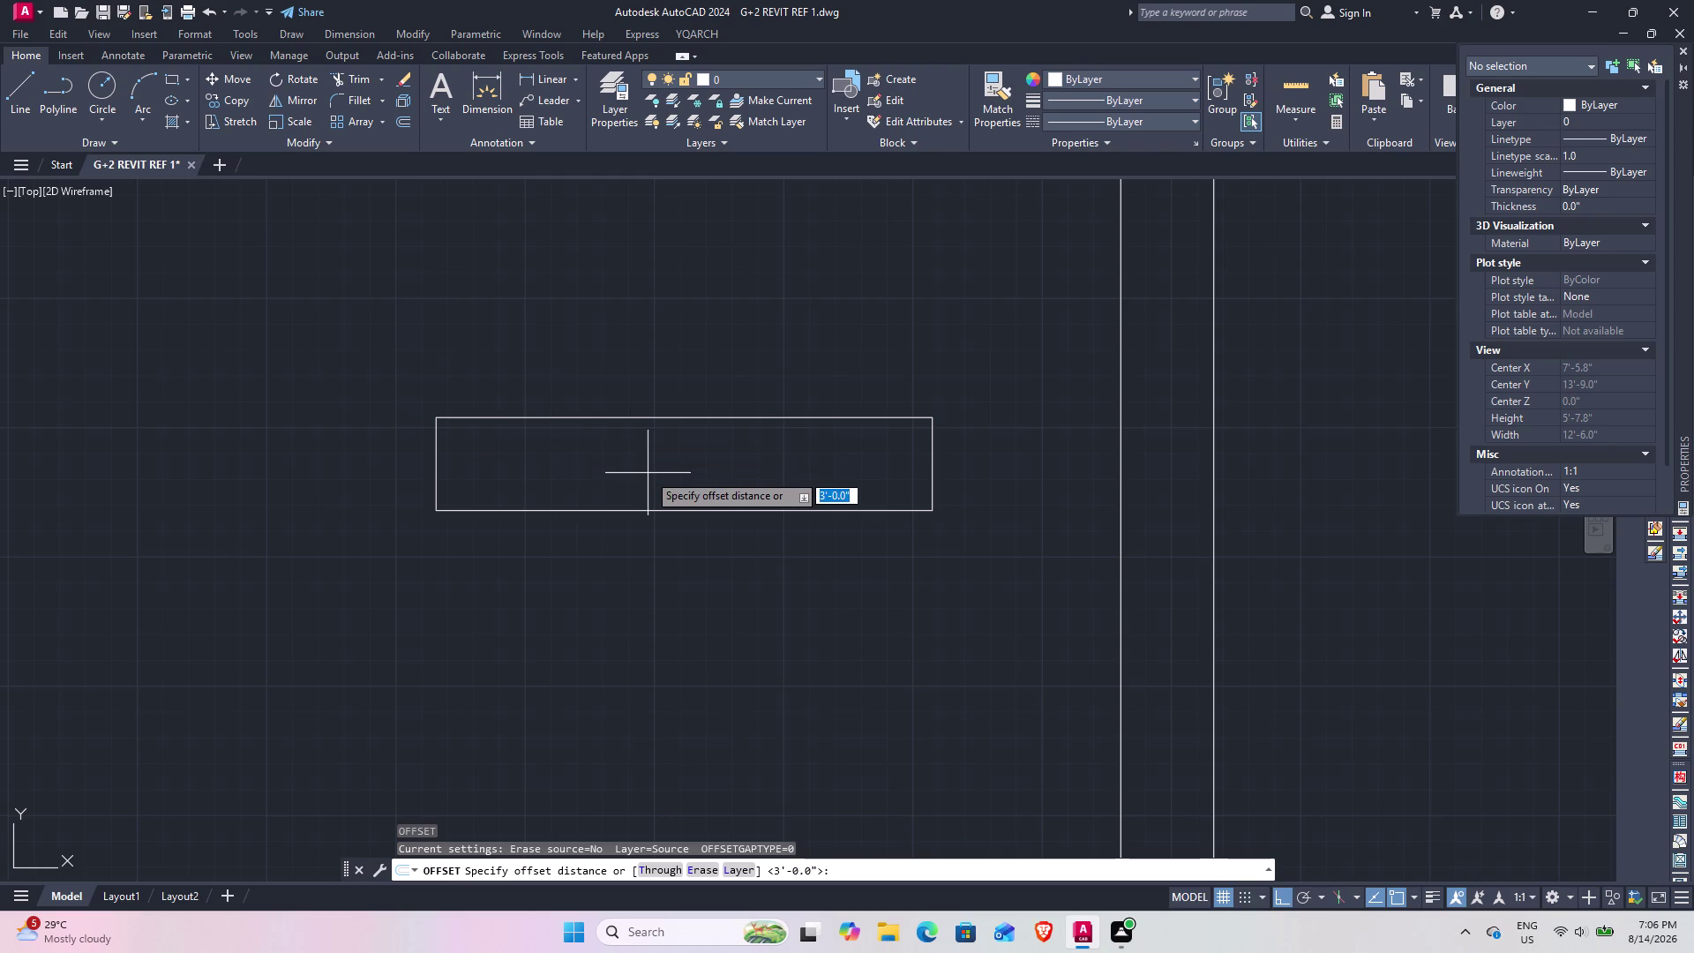
key(3)
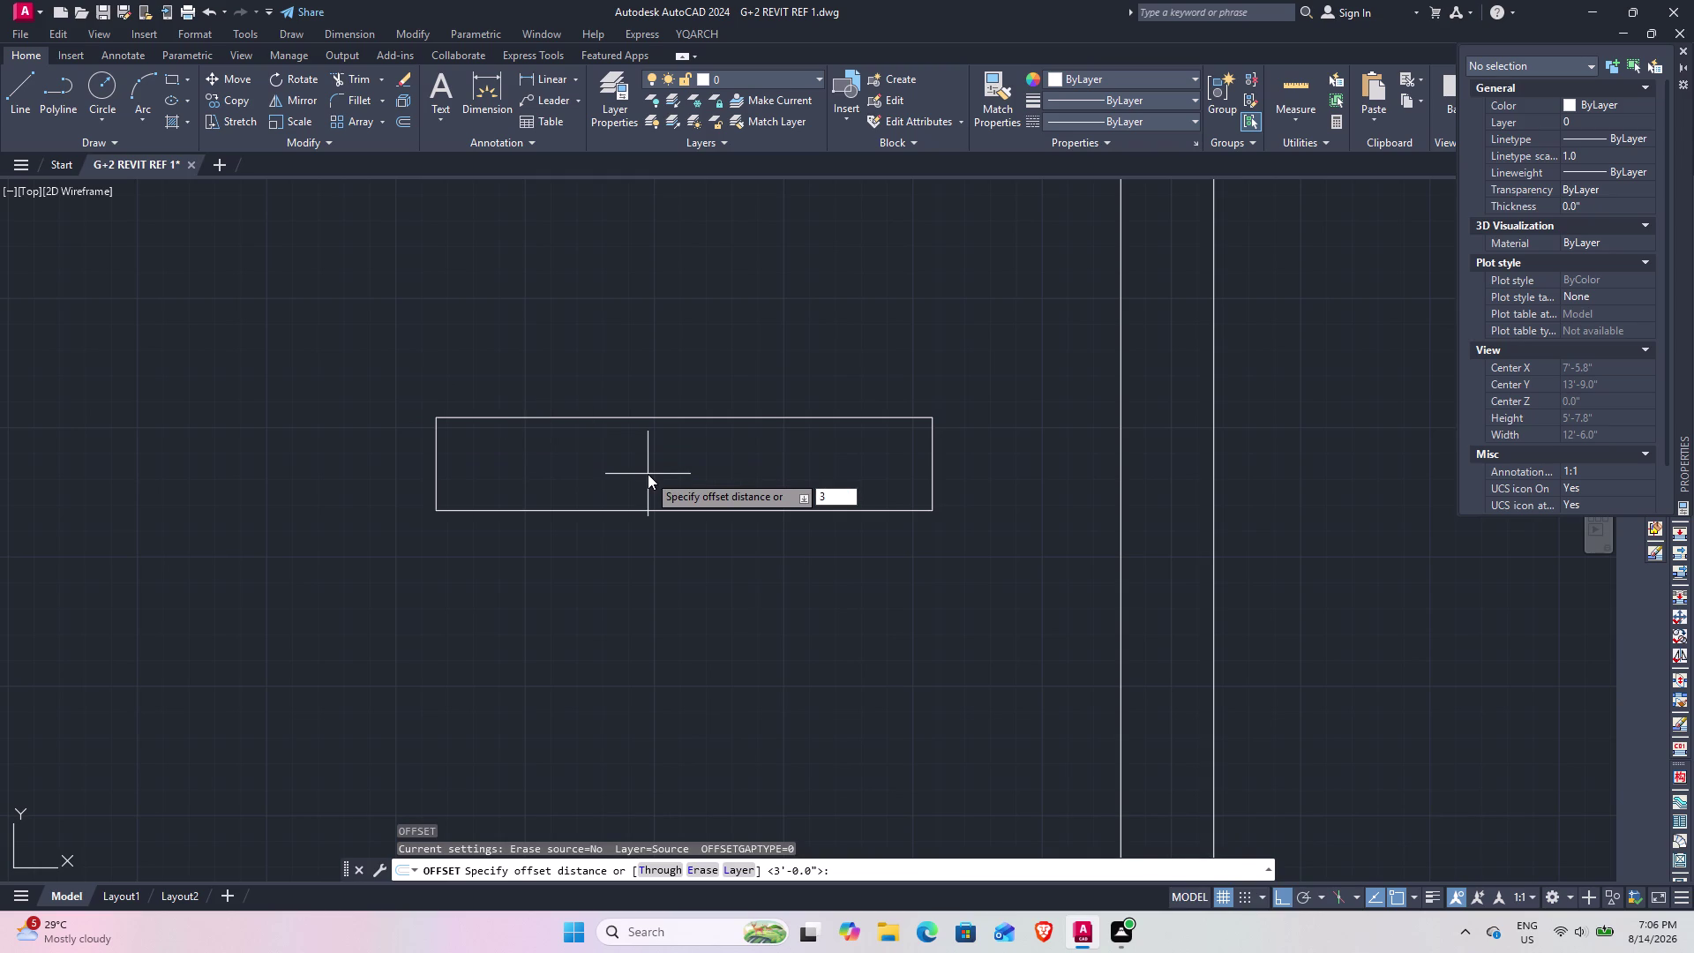
key(shift+quotedbl)
key(Return)
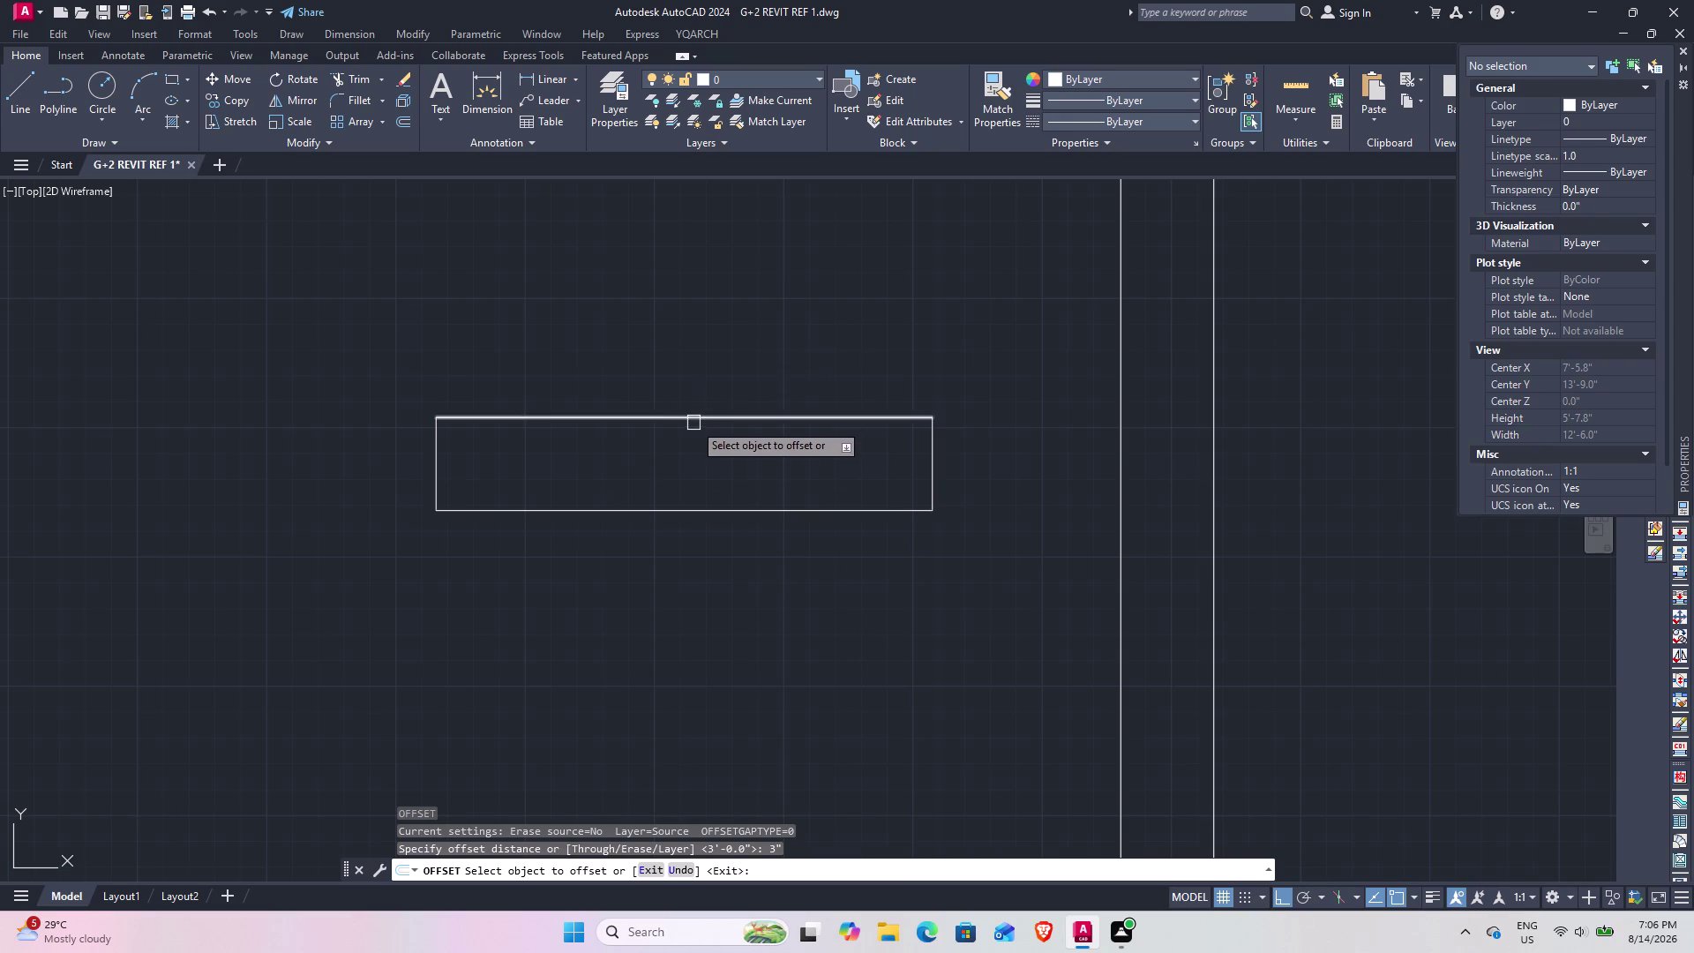
click(693, 415)
click(694, 544)
click(694, 448)
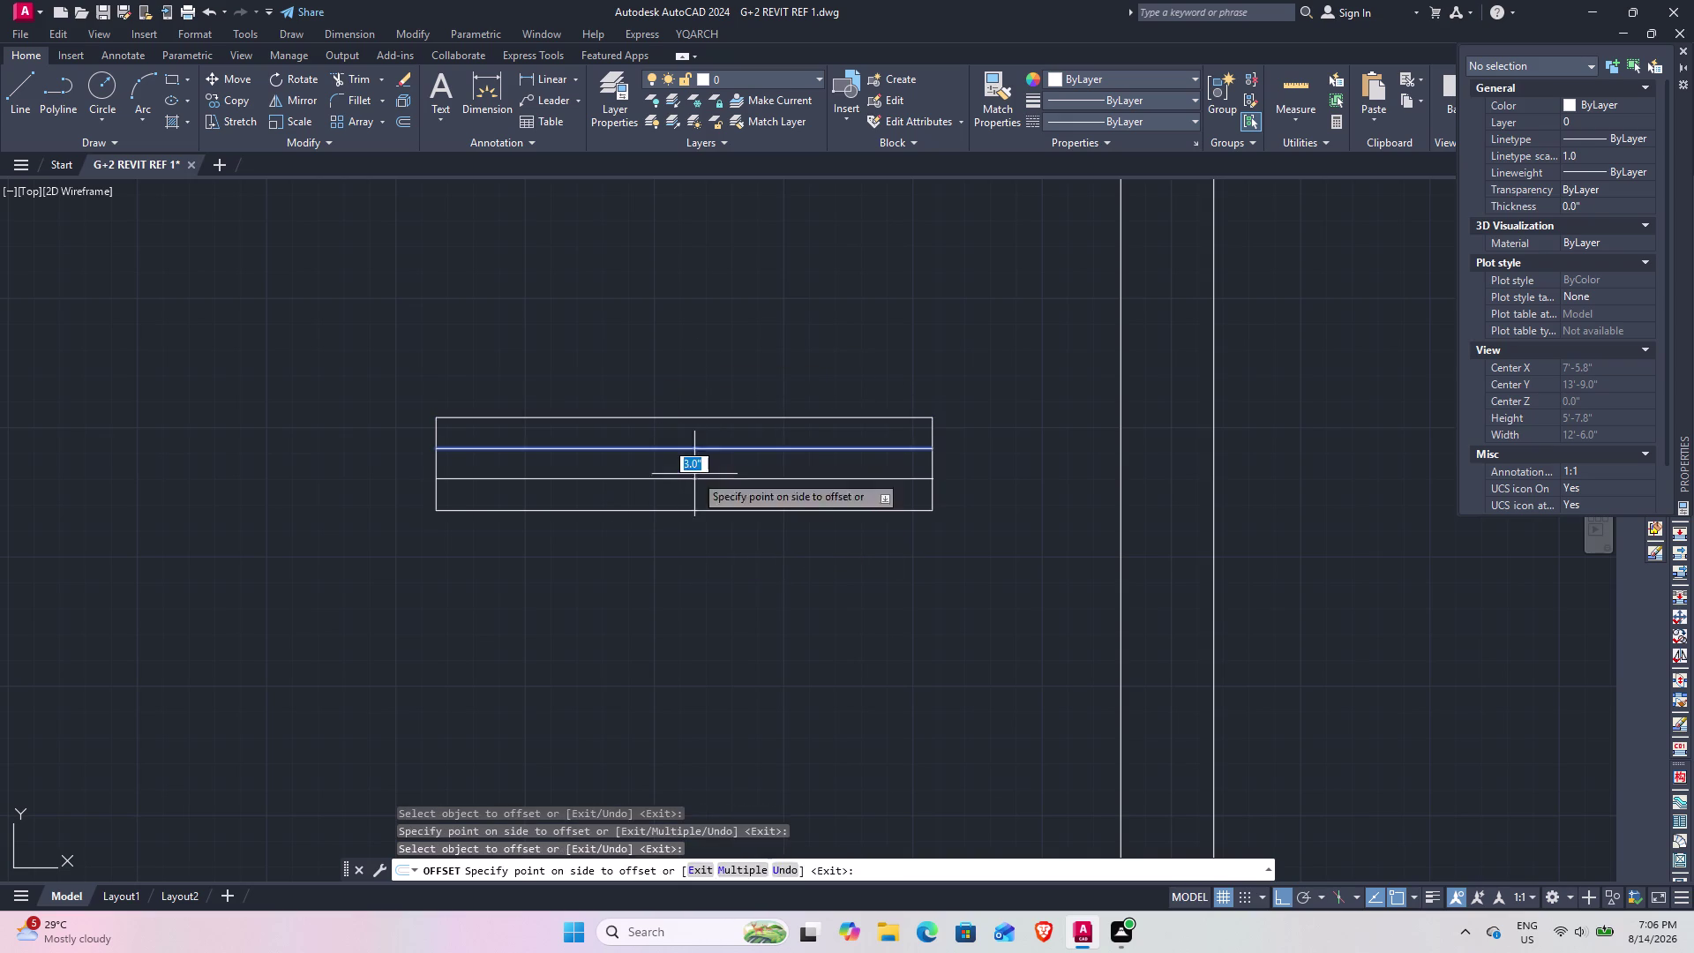
click(695, 516)
key(Escape)
Window-select the rectangle's six lines and start COPY.
drag(981, 595, 955, 572)
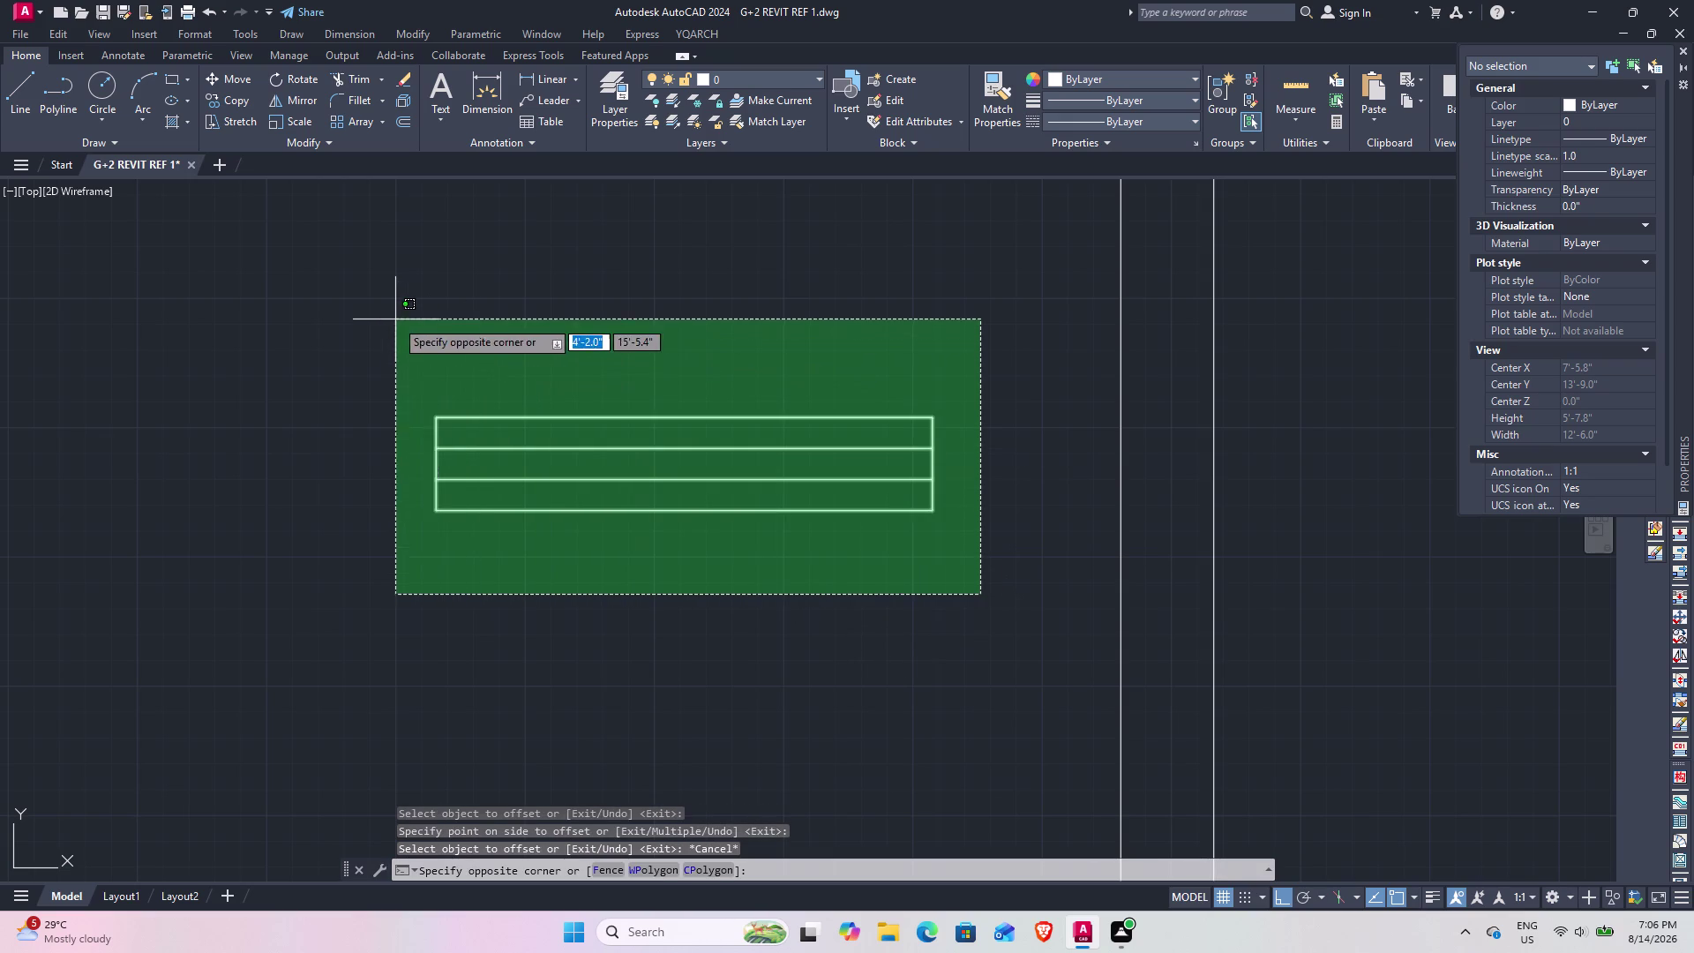
click(394, 319)
scroll(down, 3)
middle_drag(652, 288, 528, 270)
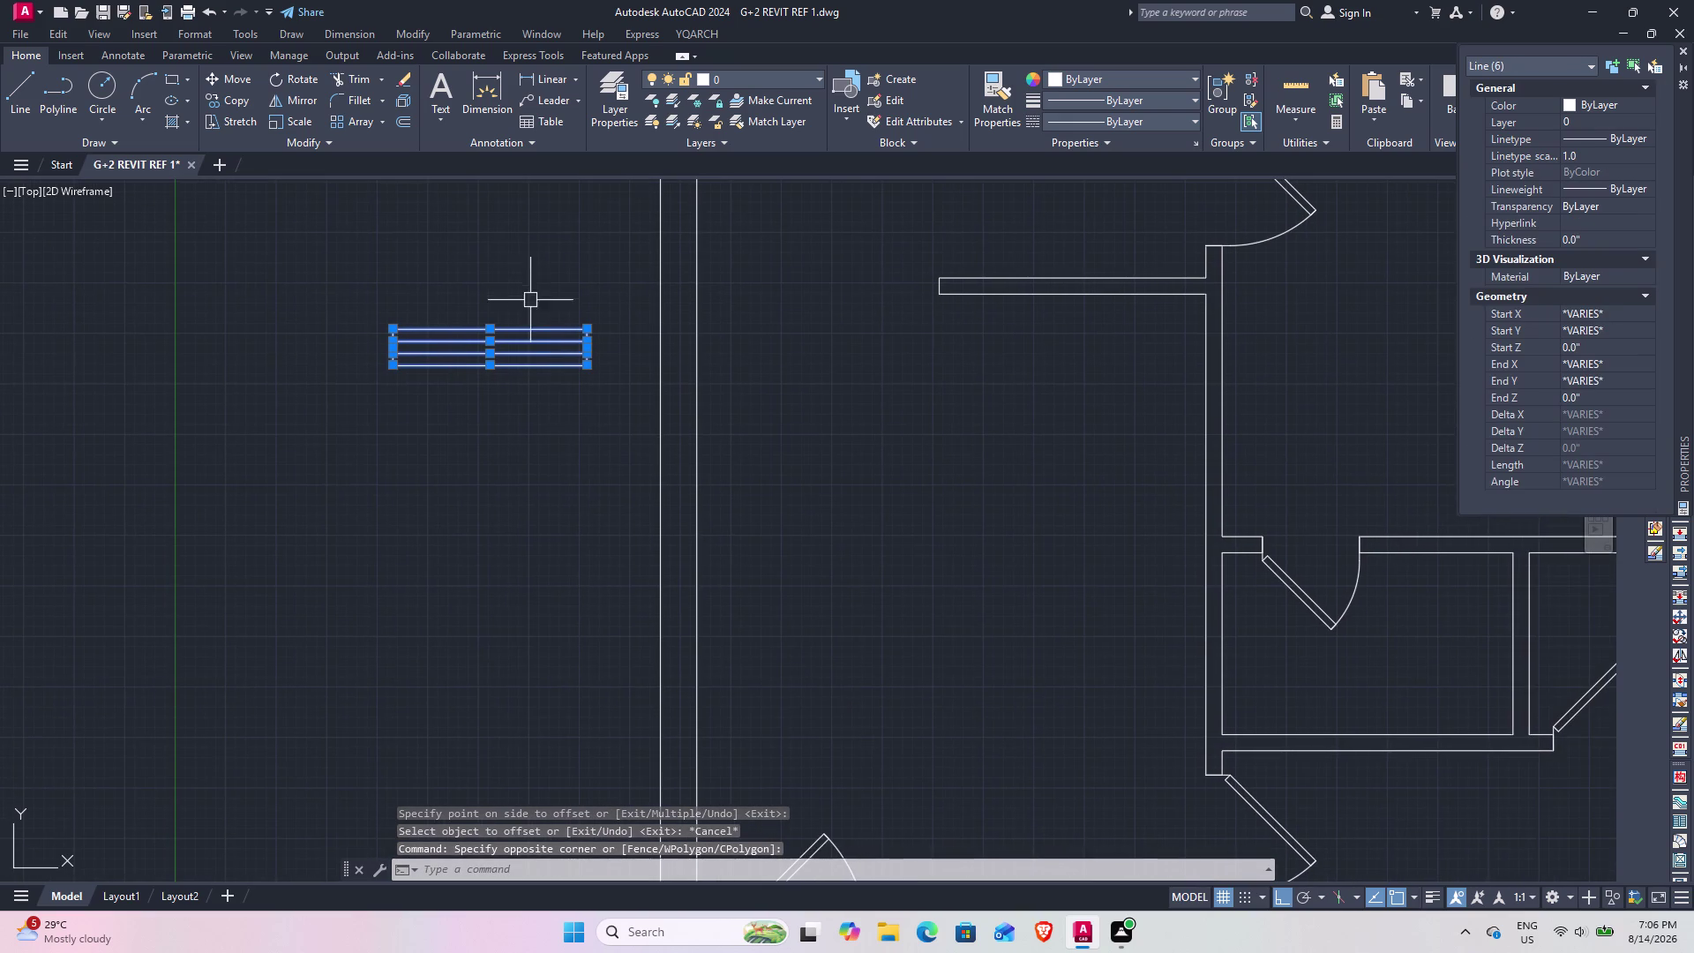
text(c)
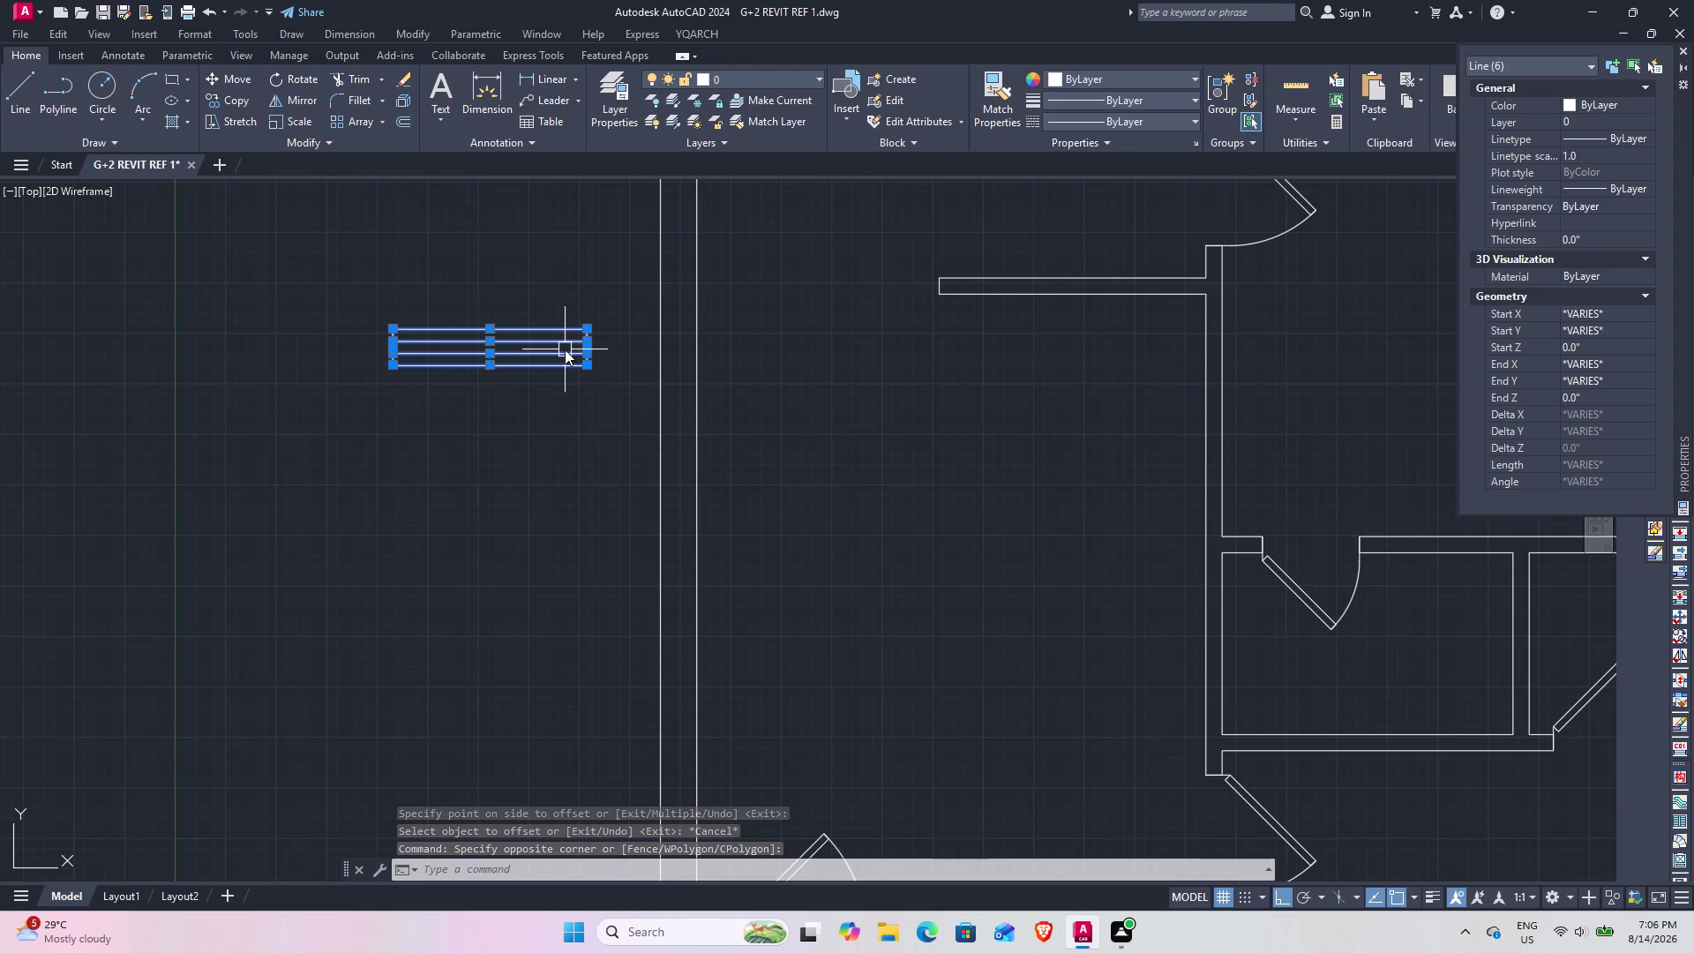
text(o)
key(space)
With Ortho off, copy the window from its top edge into the lower wall opening.
scroll(up, 3)
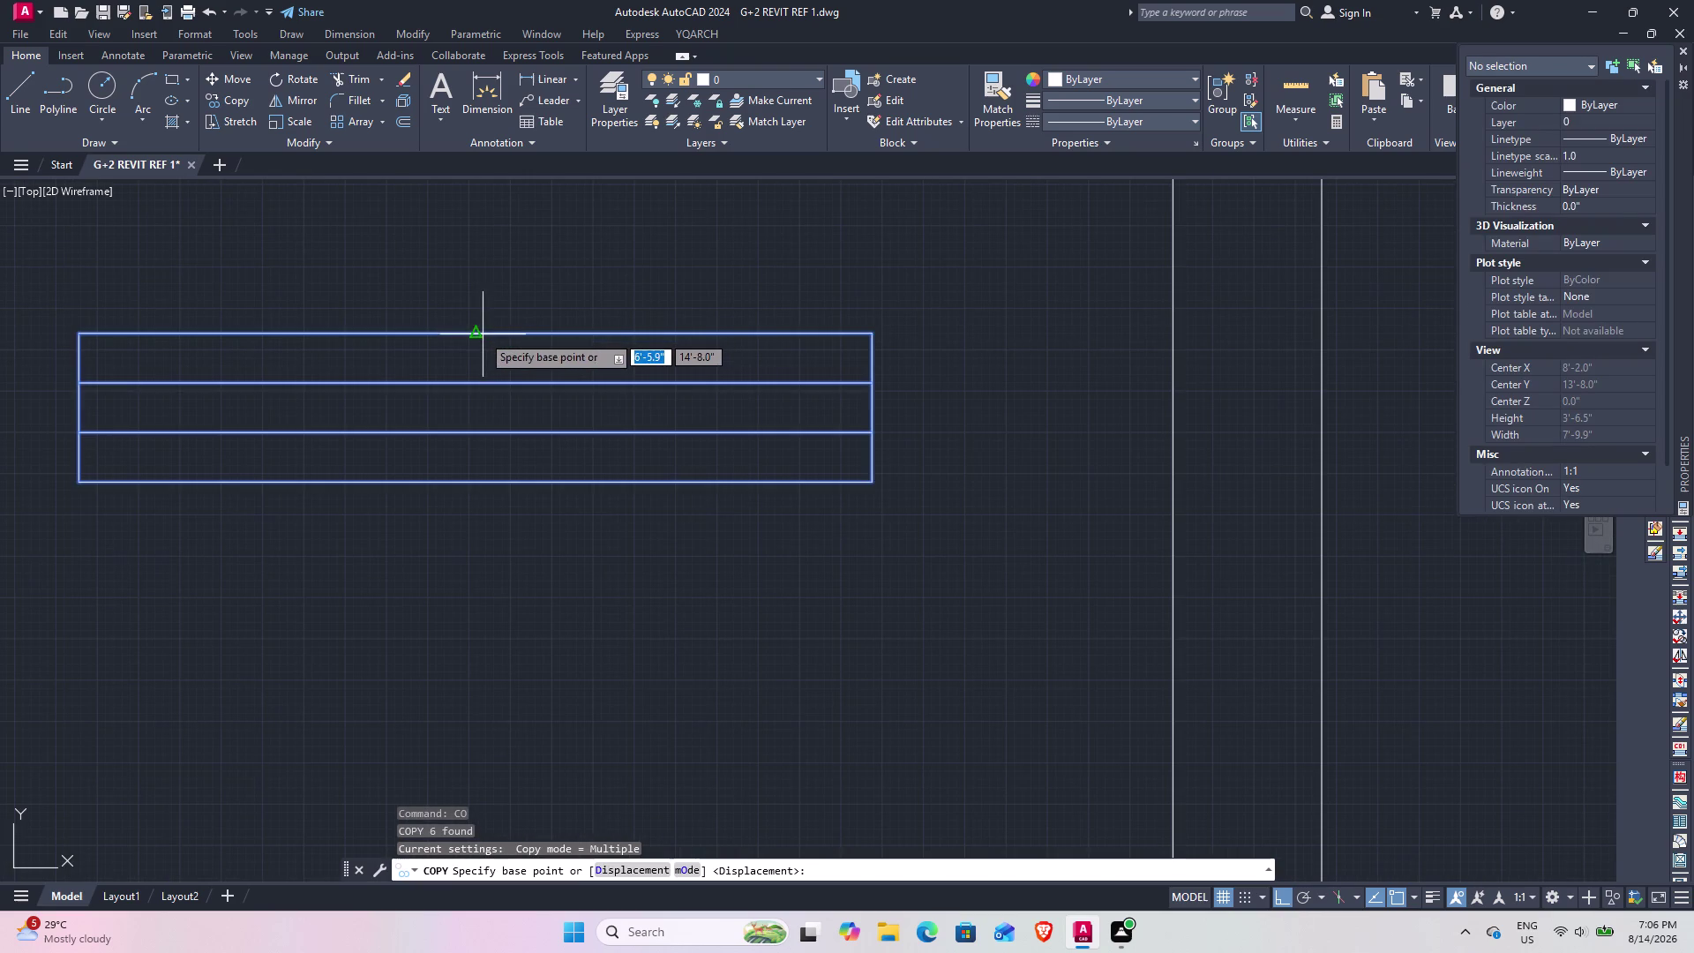
click(481, 334)
scroll(down, 3)
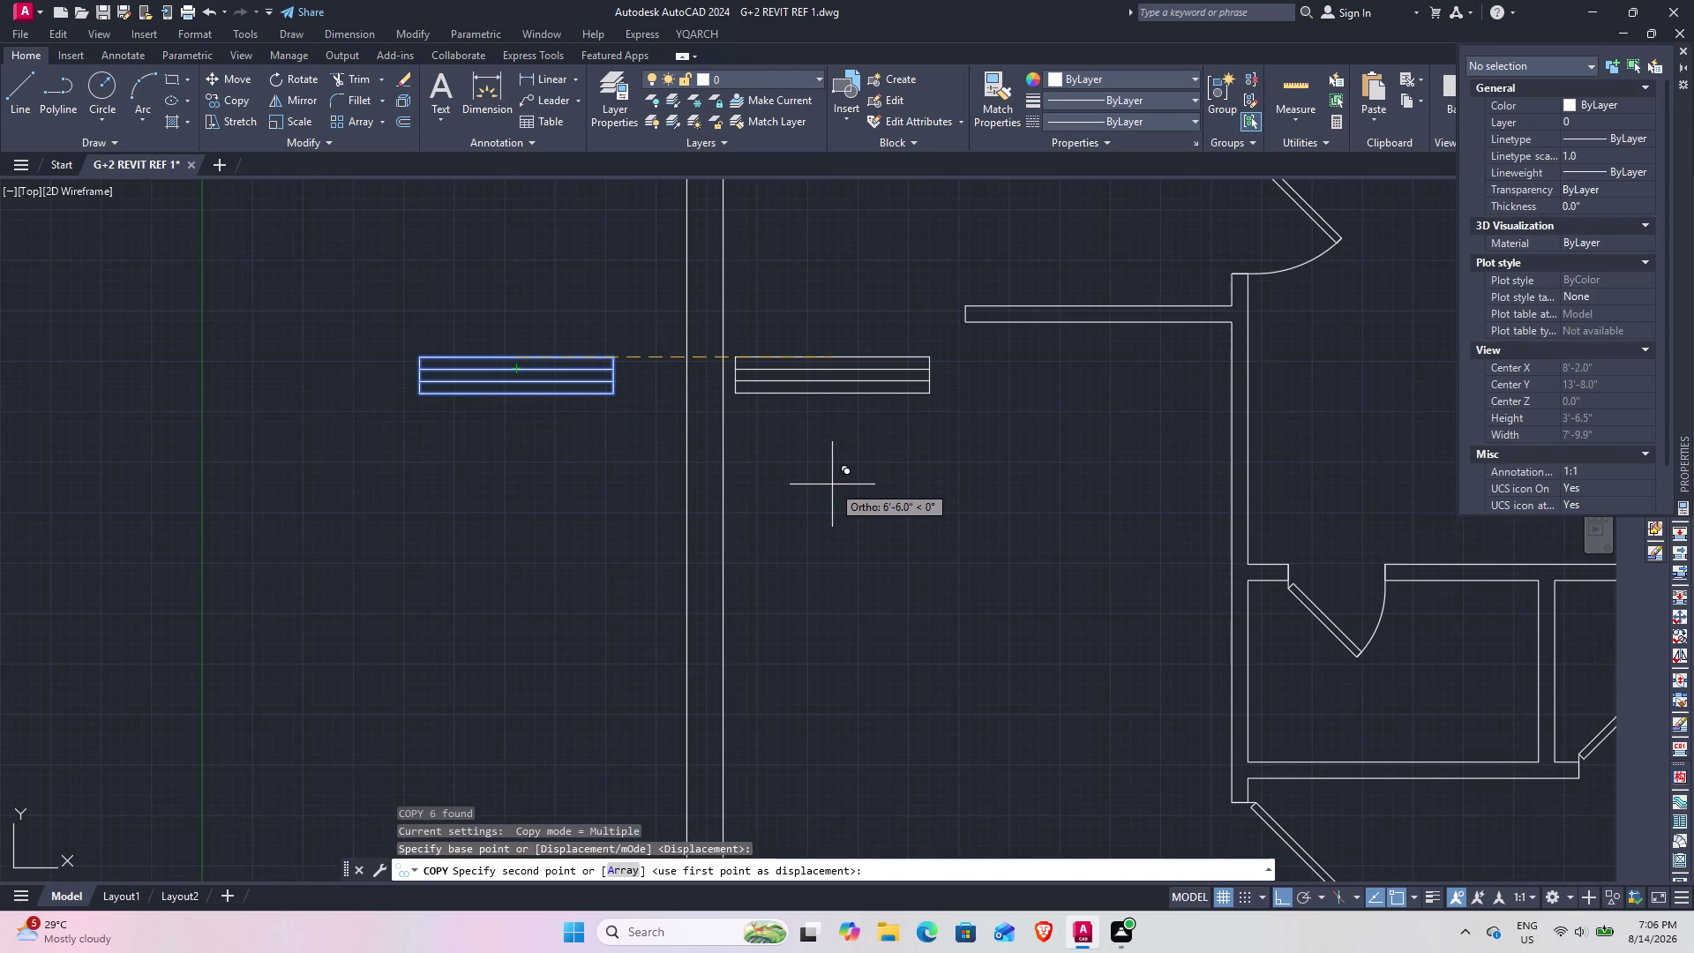
key(F8)
middle_drag(842, 504, 775, 233)
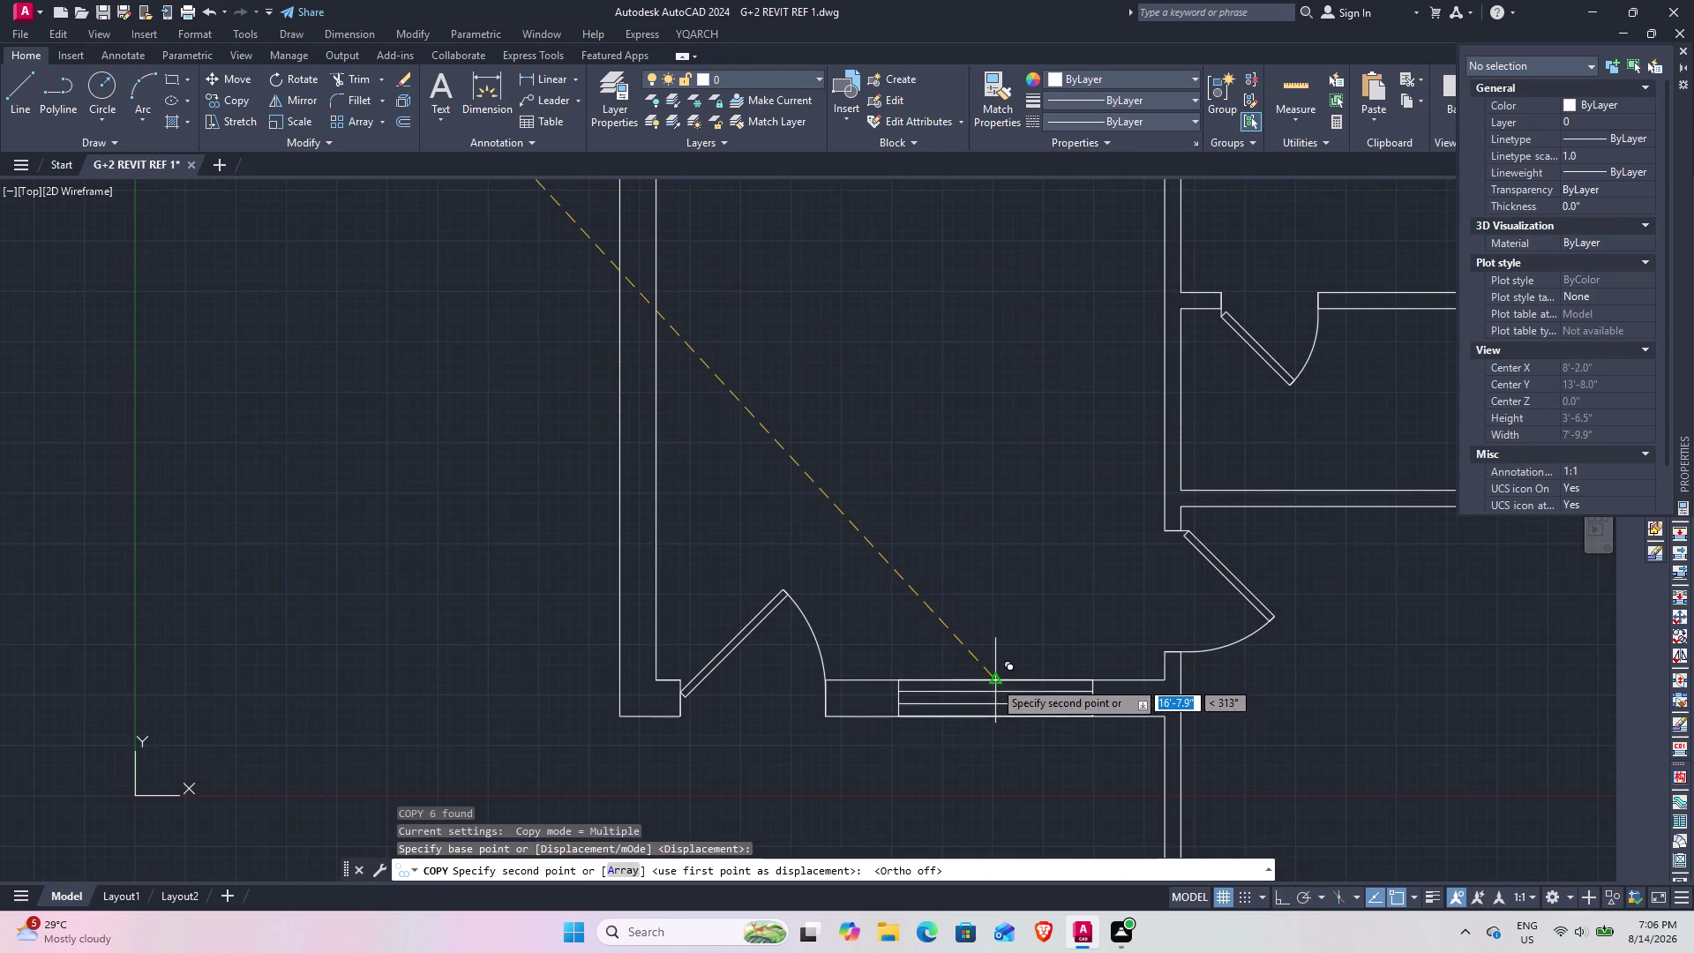
click(994, 680)
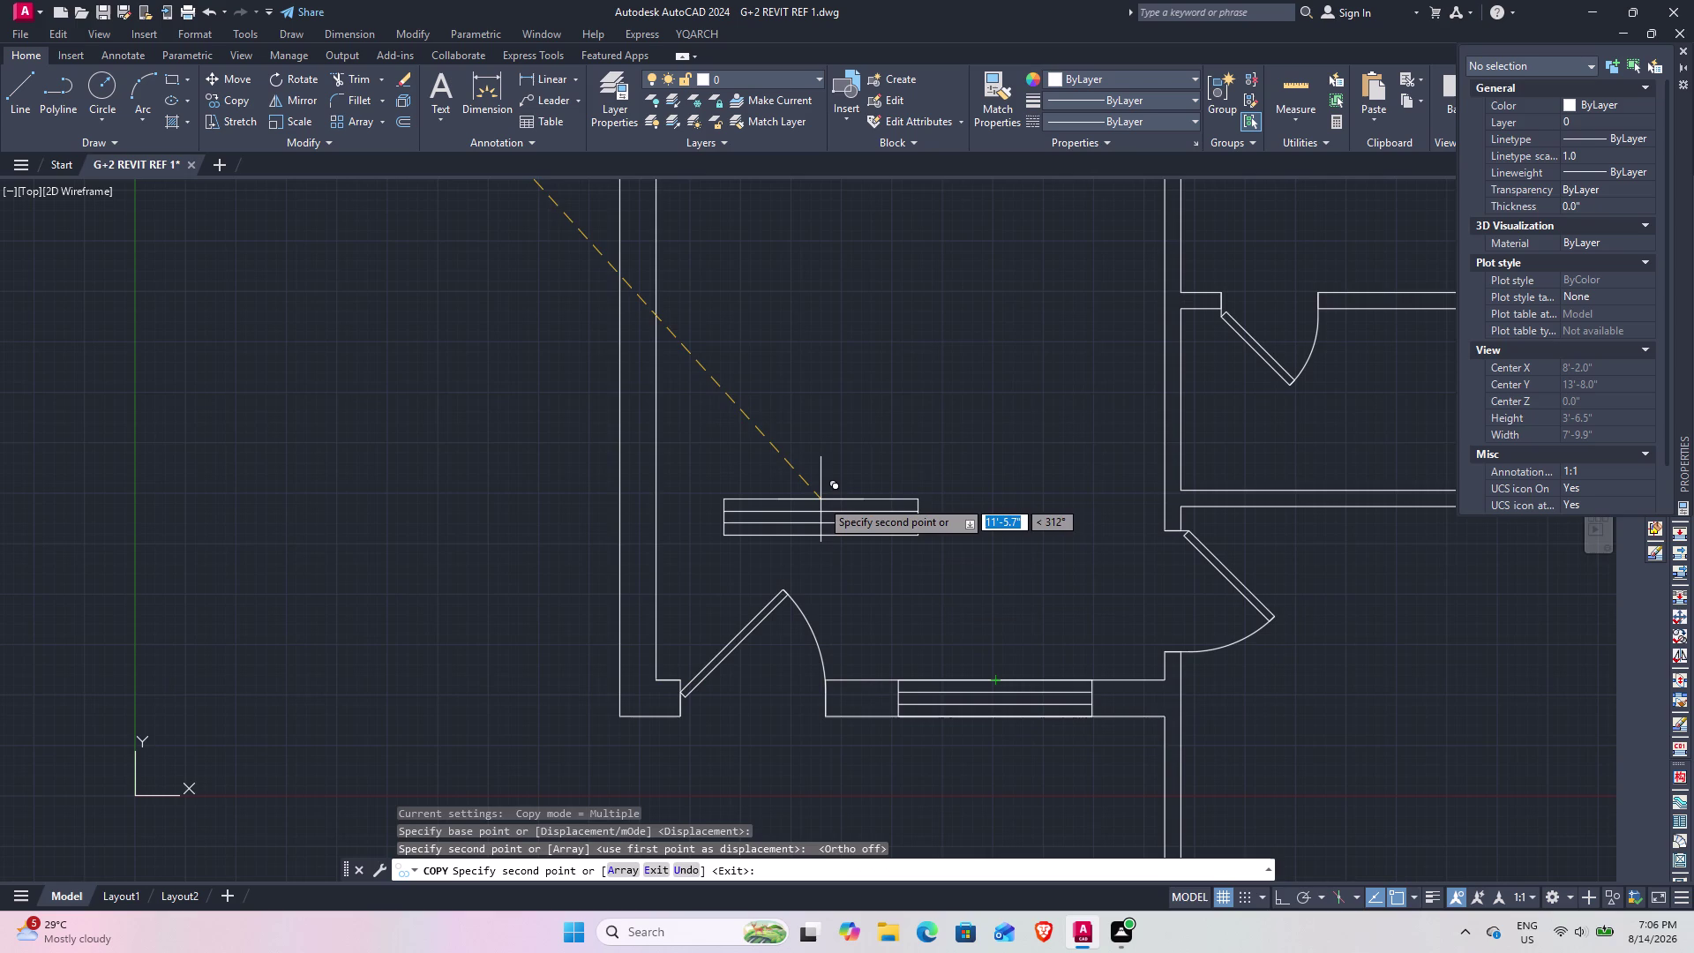
Place another window copy in the upper wall opening.
middle_drag(865, 318, 909, 630)
scroll(down, 3)
middle_drag(929, 399, 898, 672)
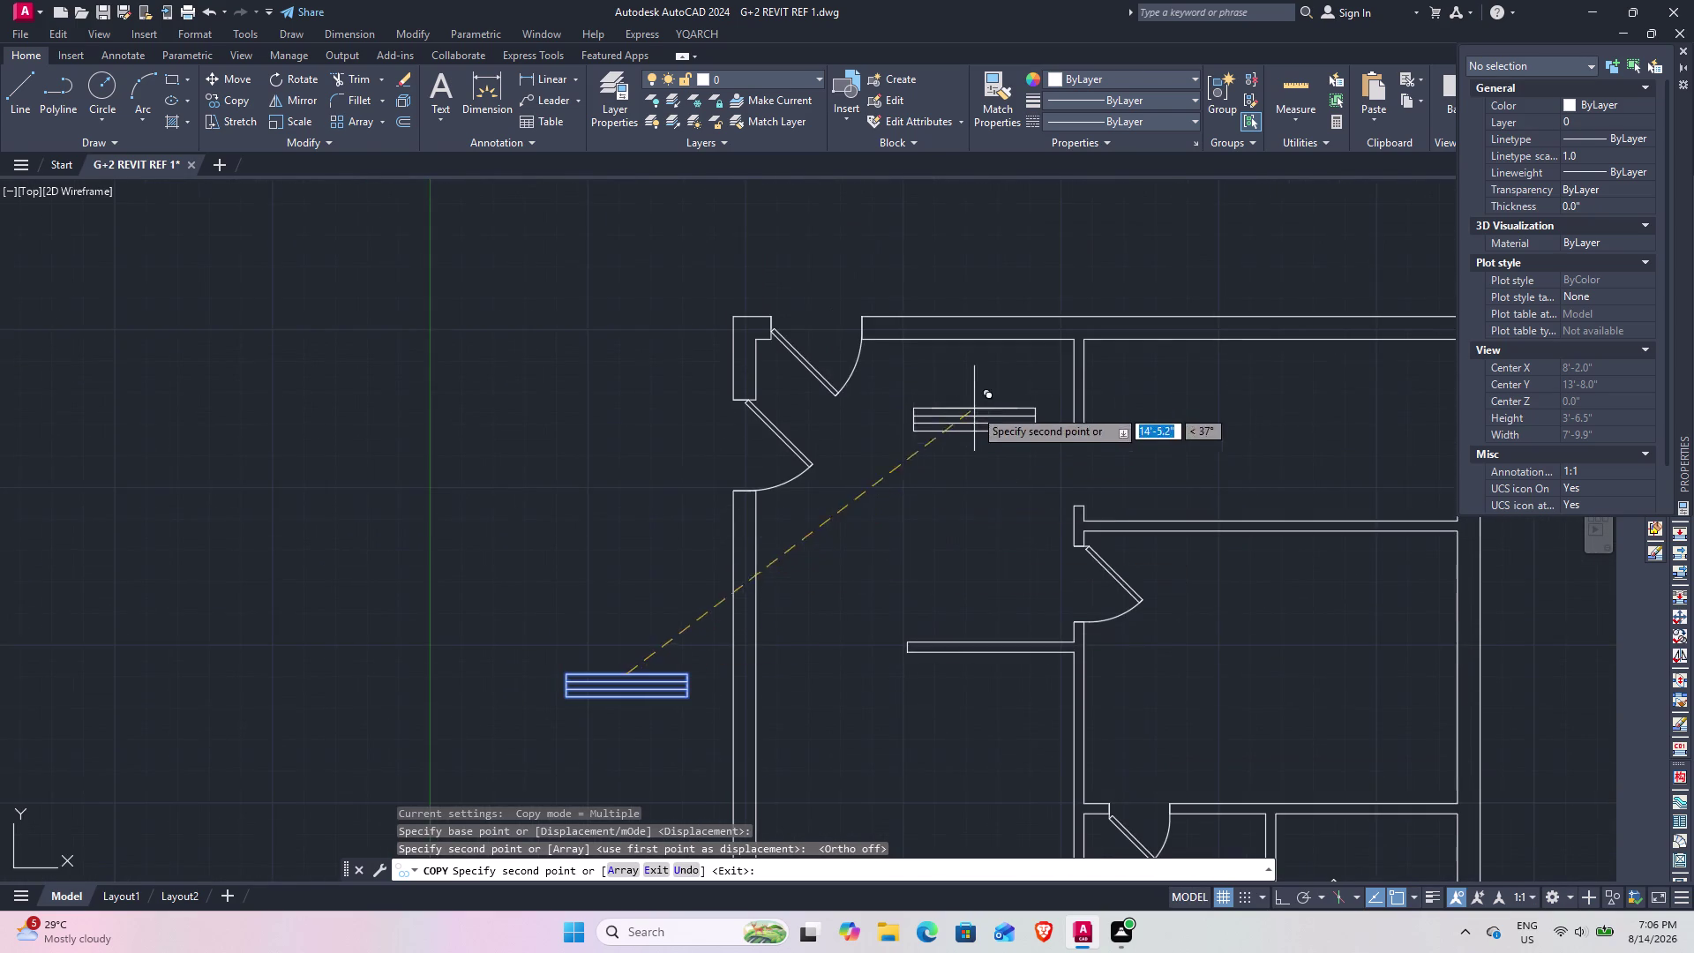
scroll(up, 3)
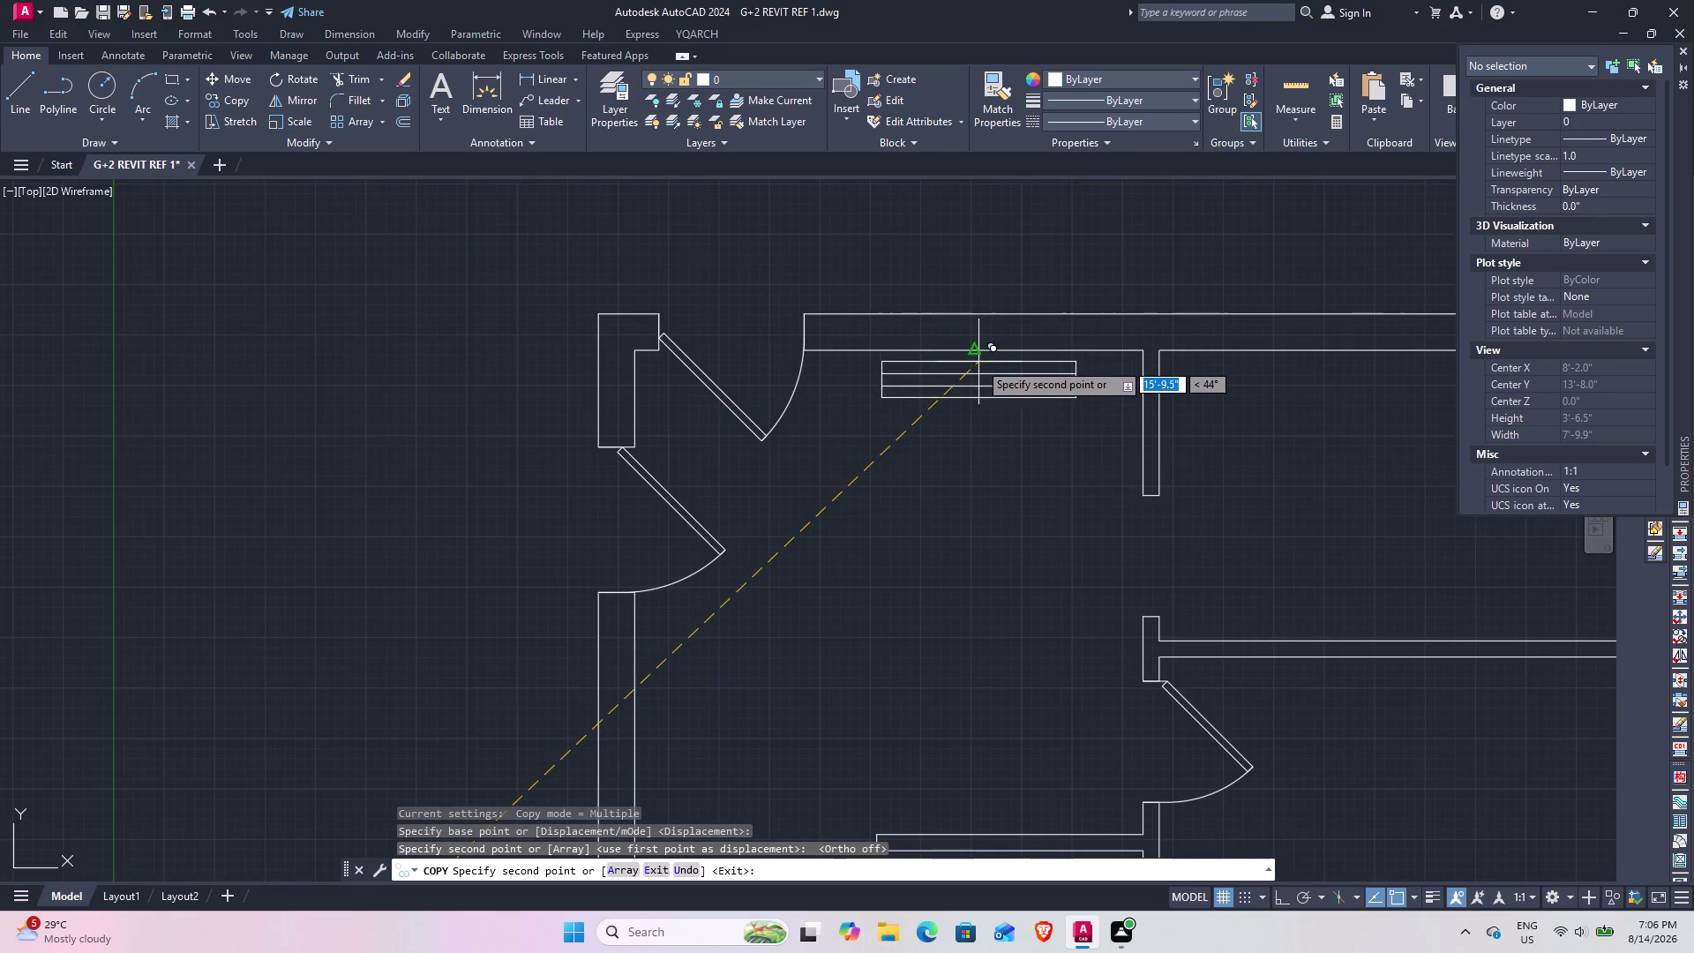
click(979, 354)
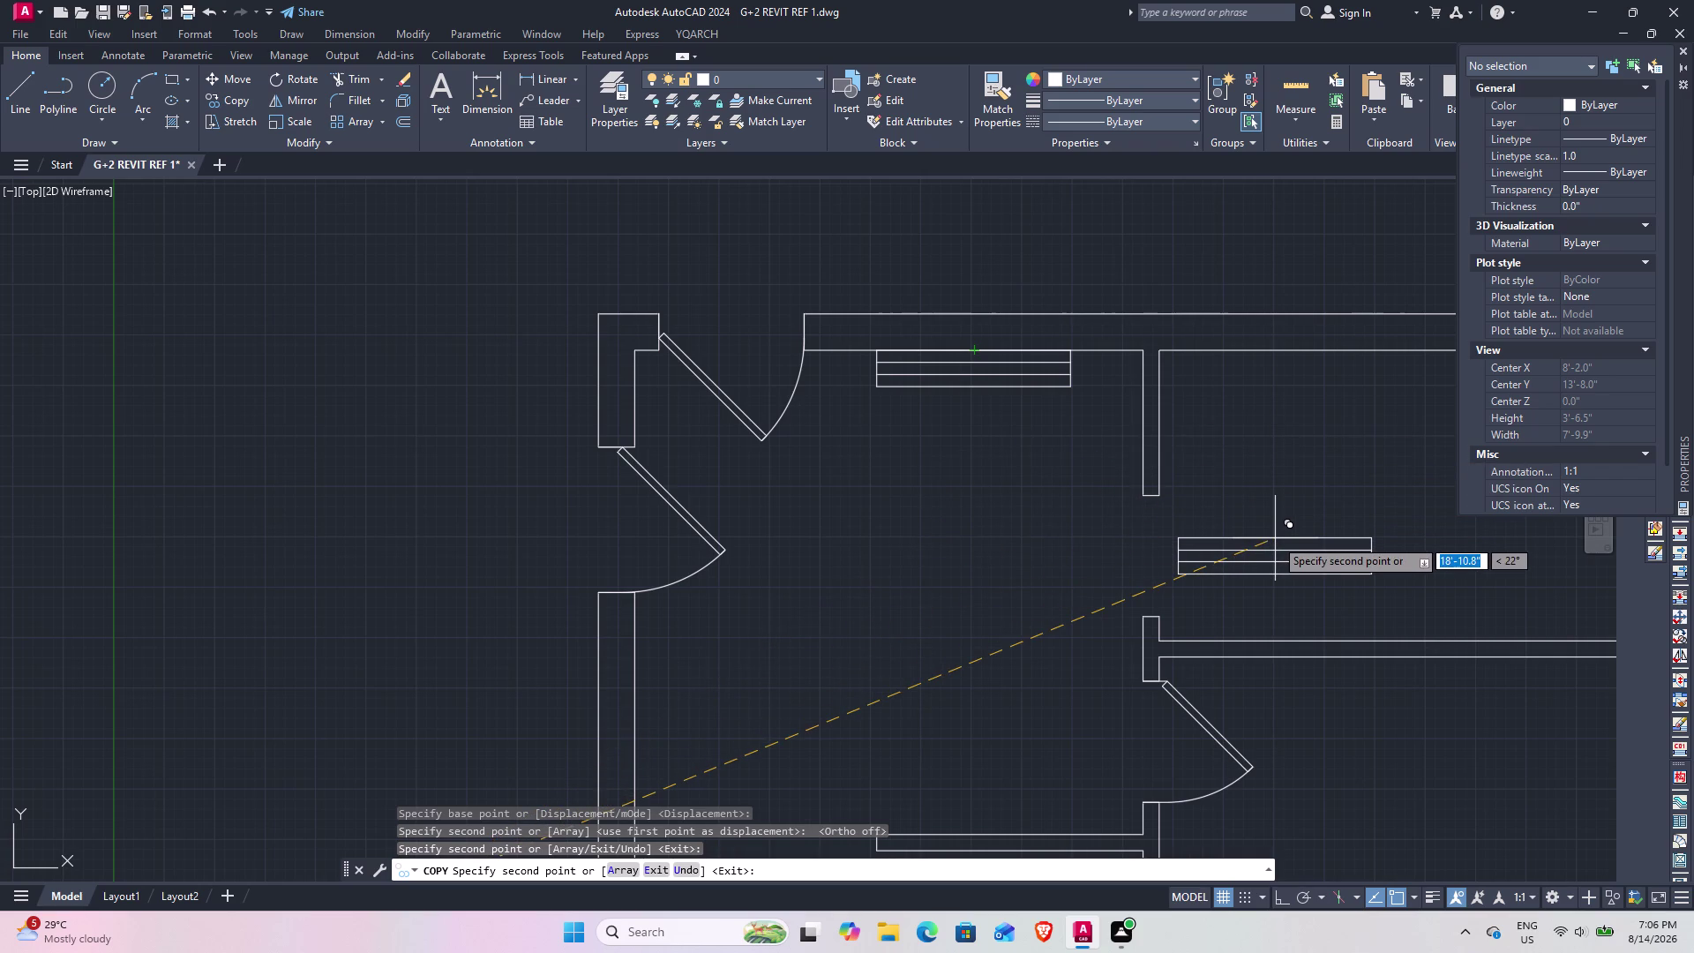
End copying and window-select the newly placed window copy.
middle_drag(1266, 540, 891, 374)
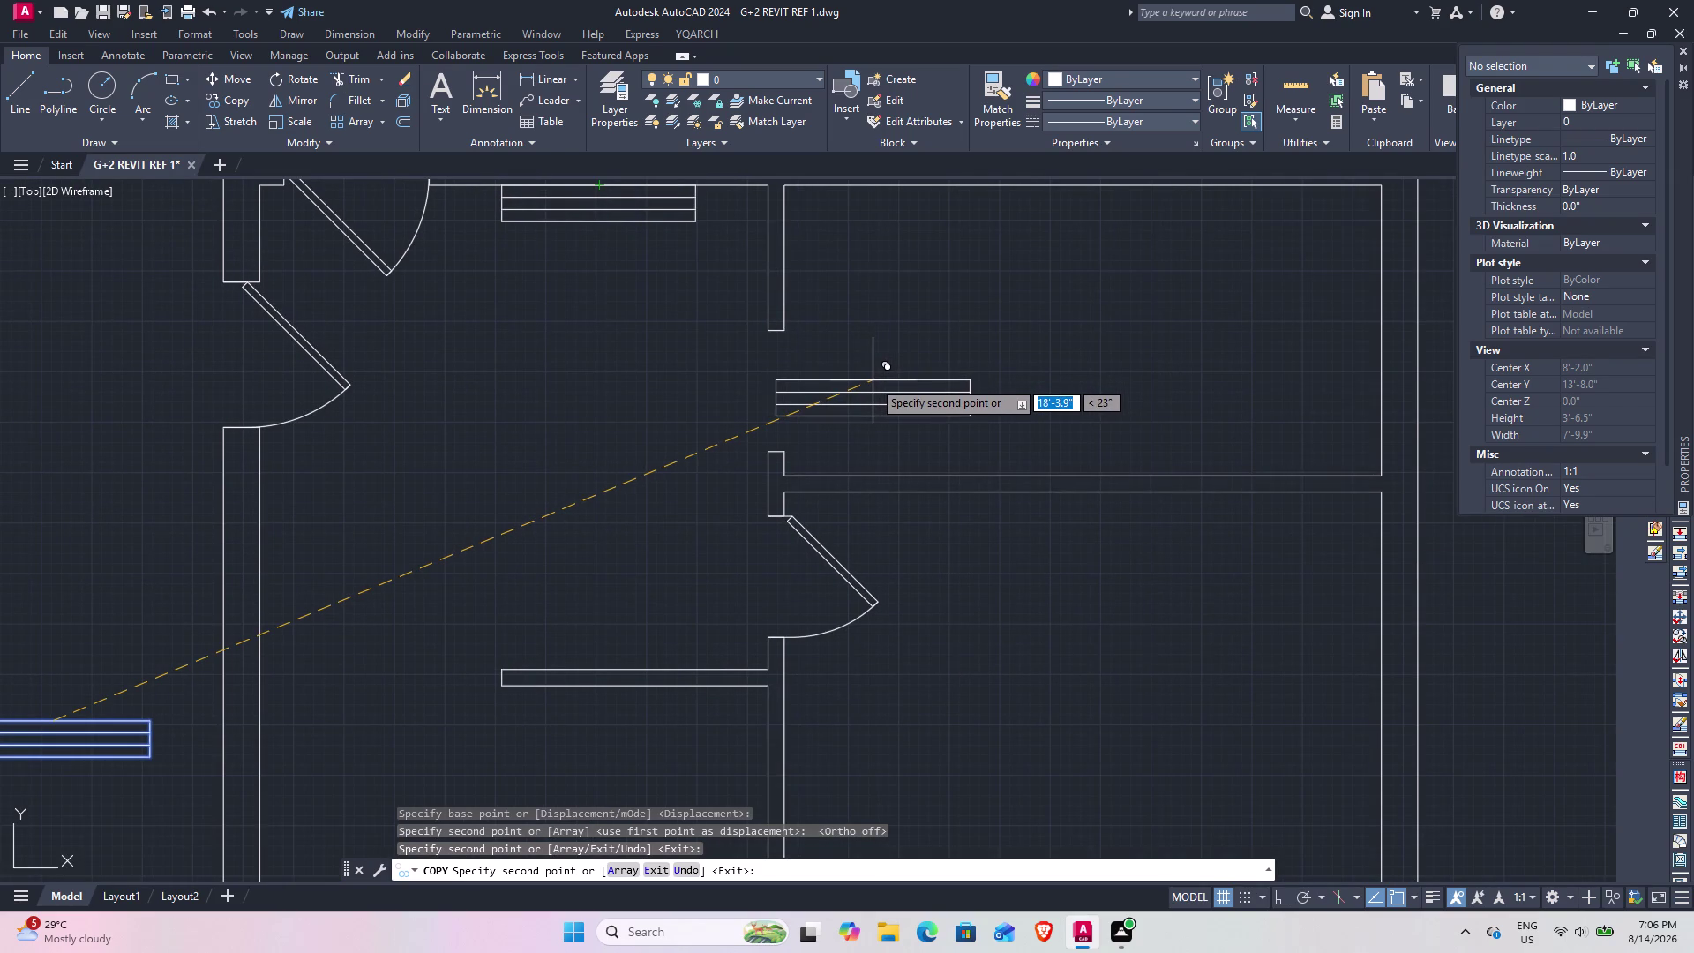
key(Escape)
middle_drag(531, 480, 1000, 285)
drag(647, 639, 605, 591)
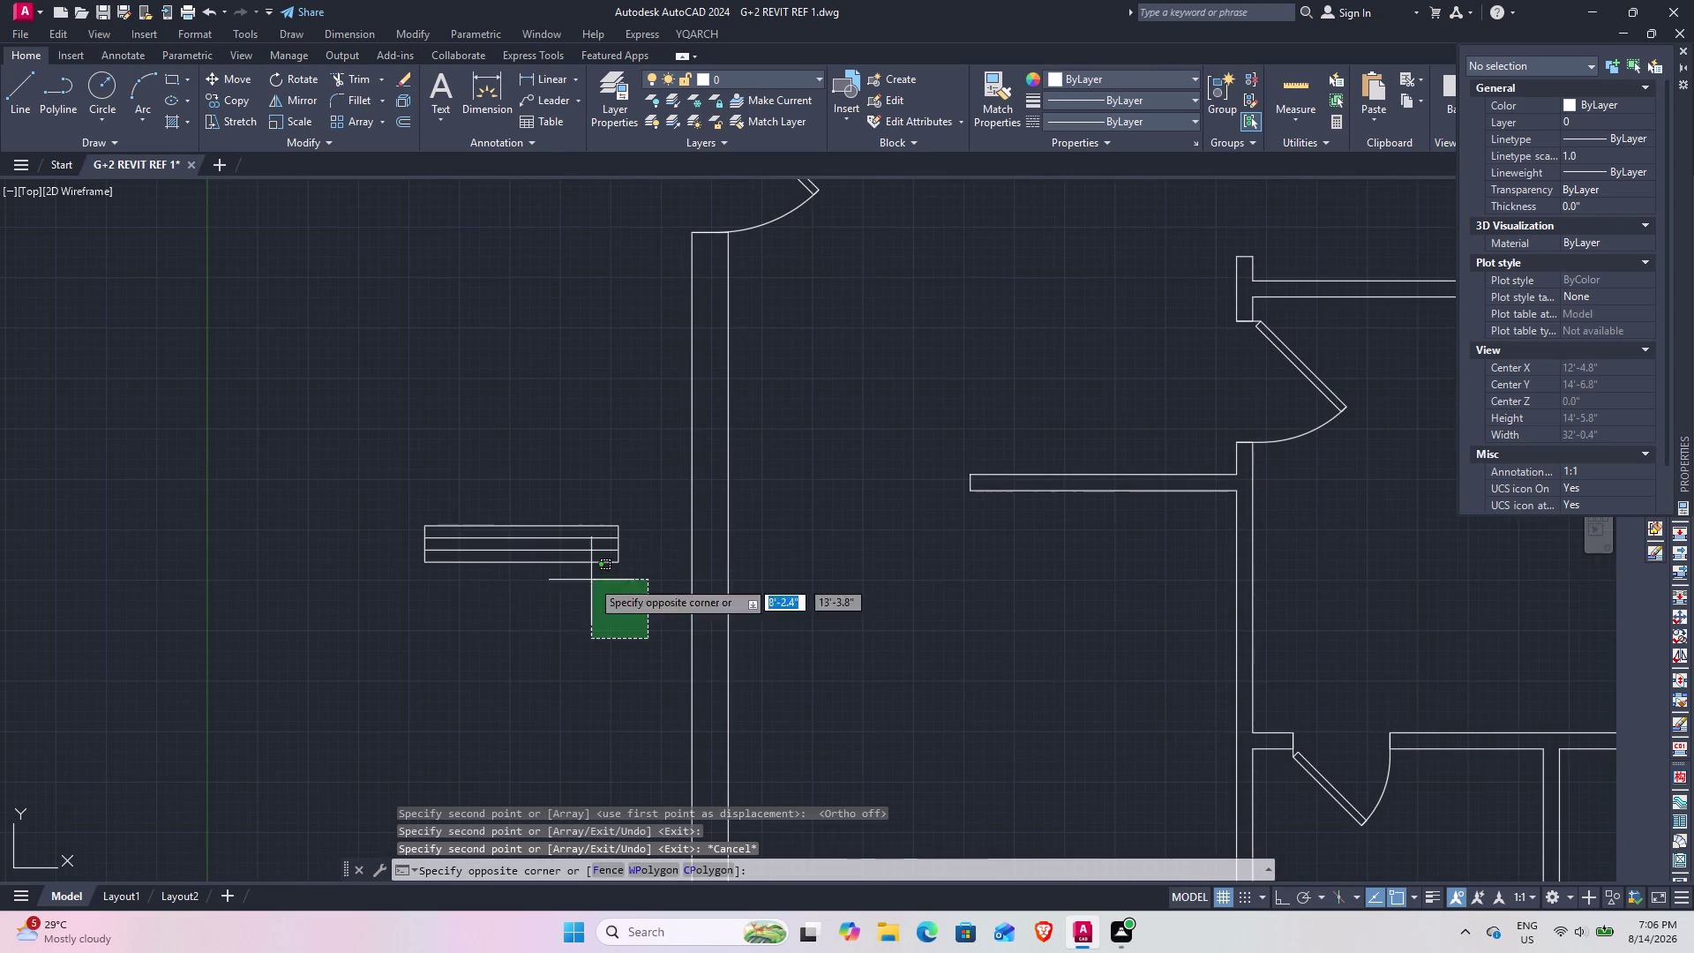
click(343, 476)
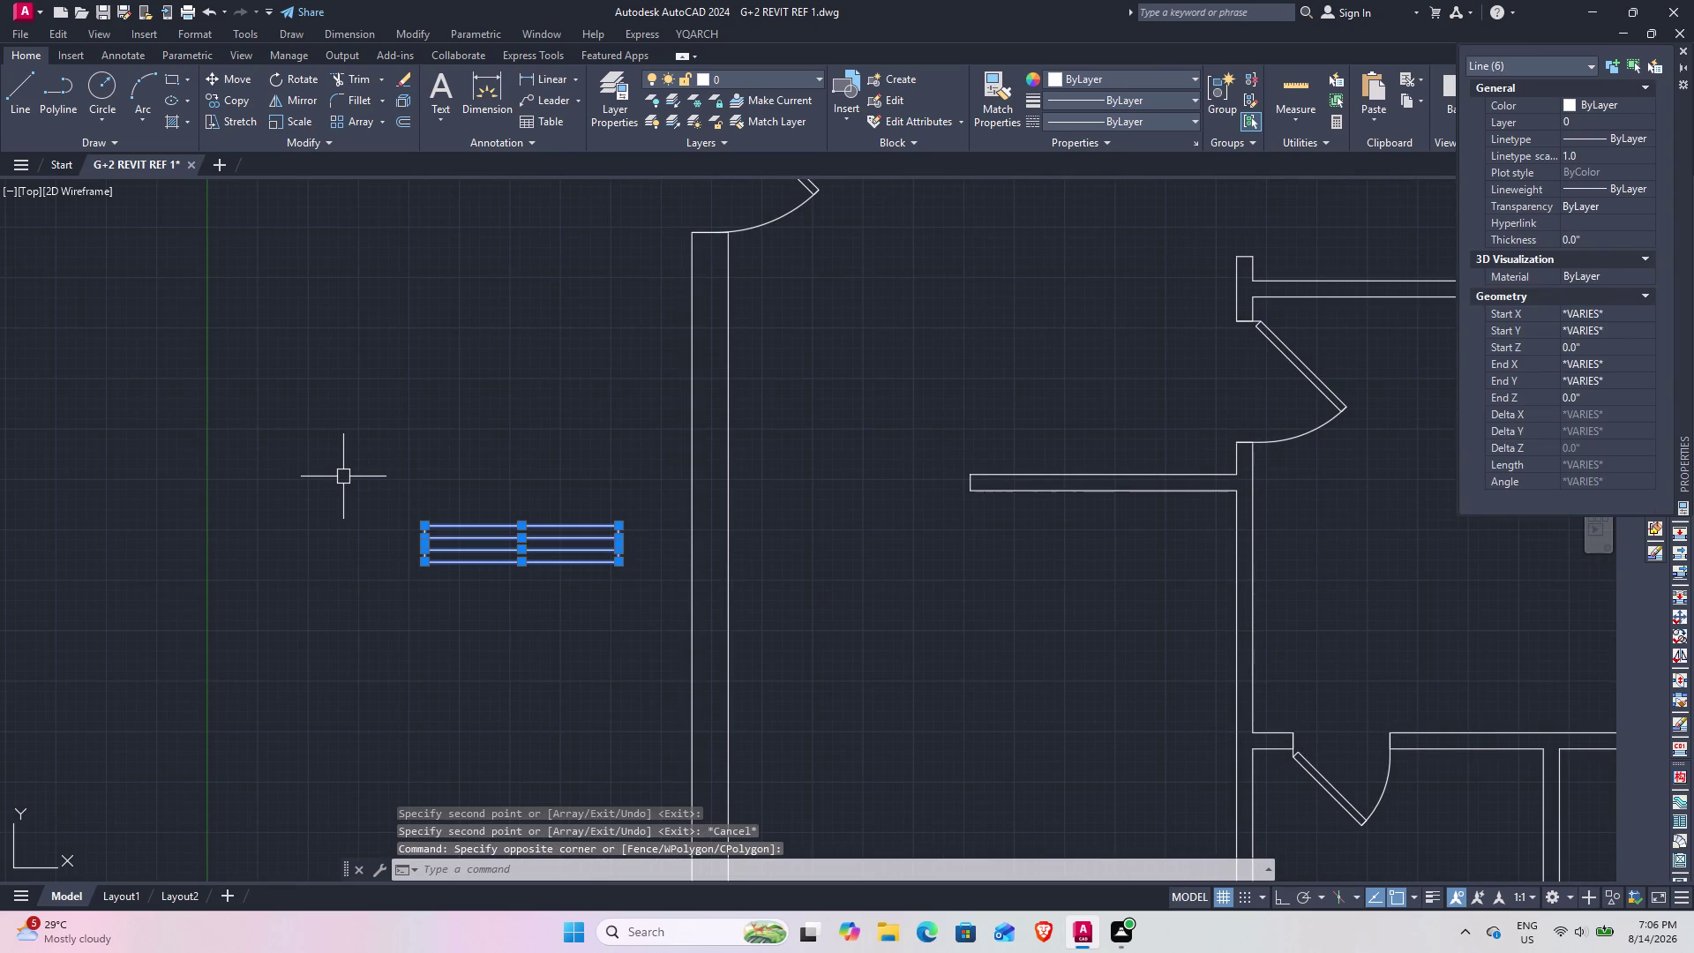
Reselect the copied window and rotate it 90° so it stands upright.
key(Escape)
scroll(up, 3)
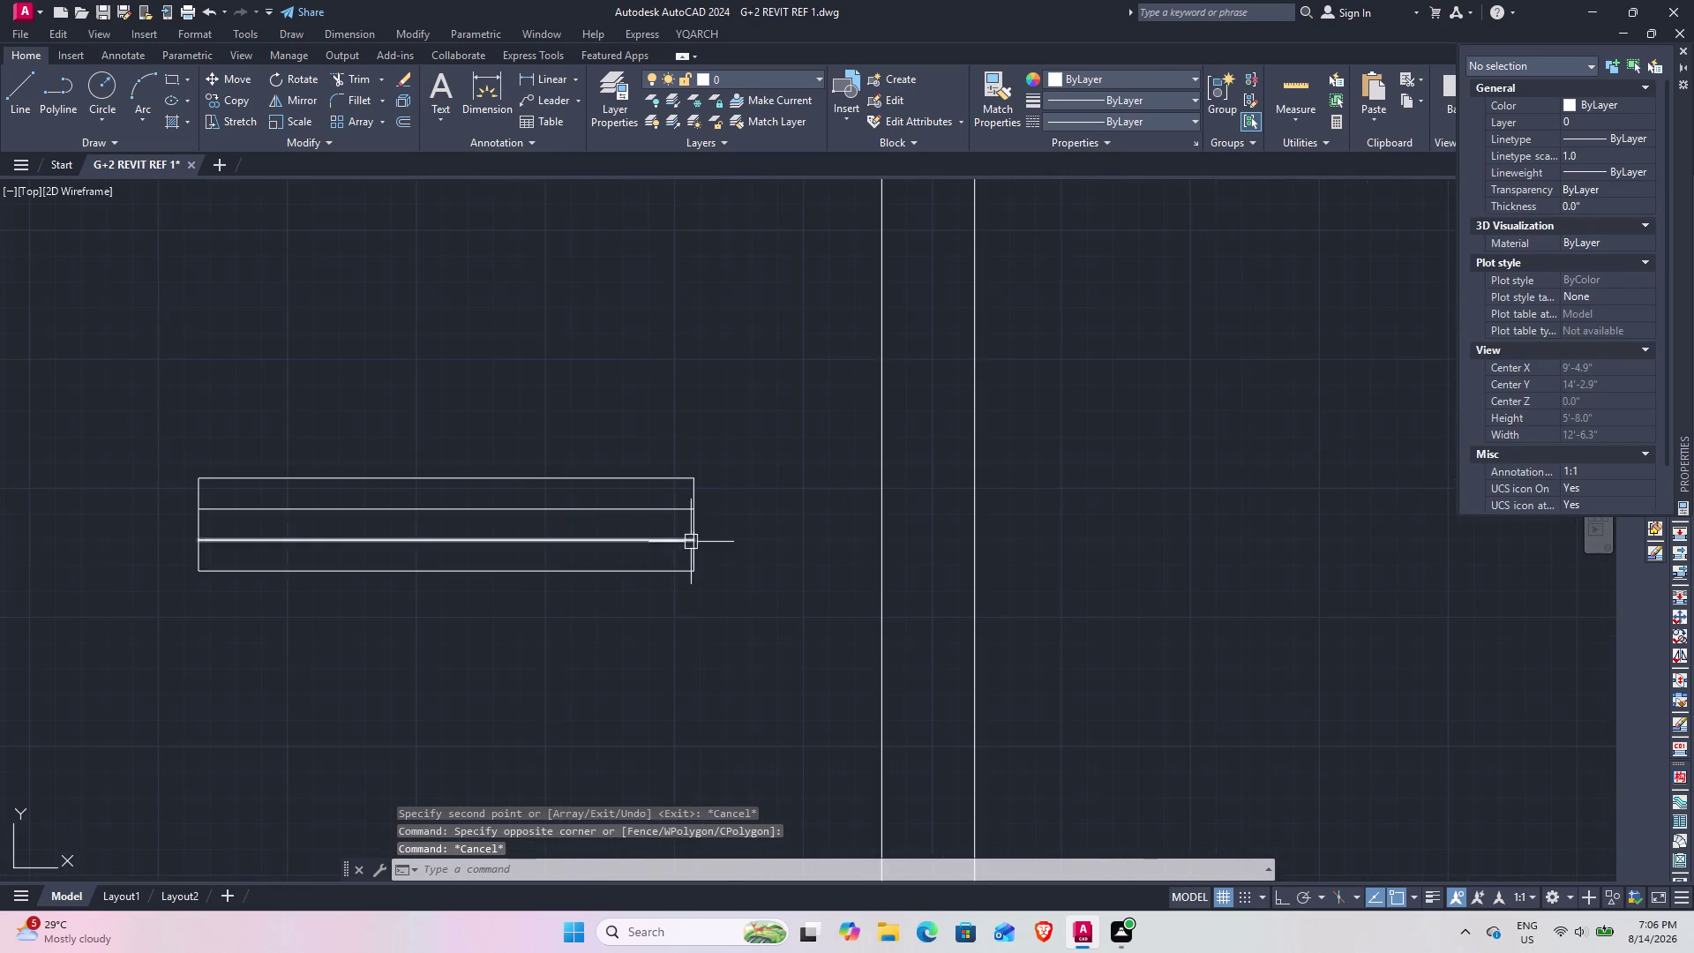
scroll(down, 3)
drag(685, 594, 657, 567)
click(406, 469)
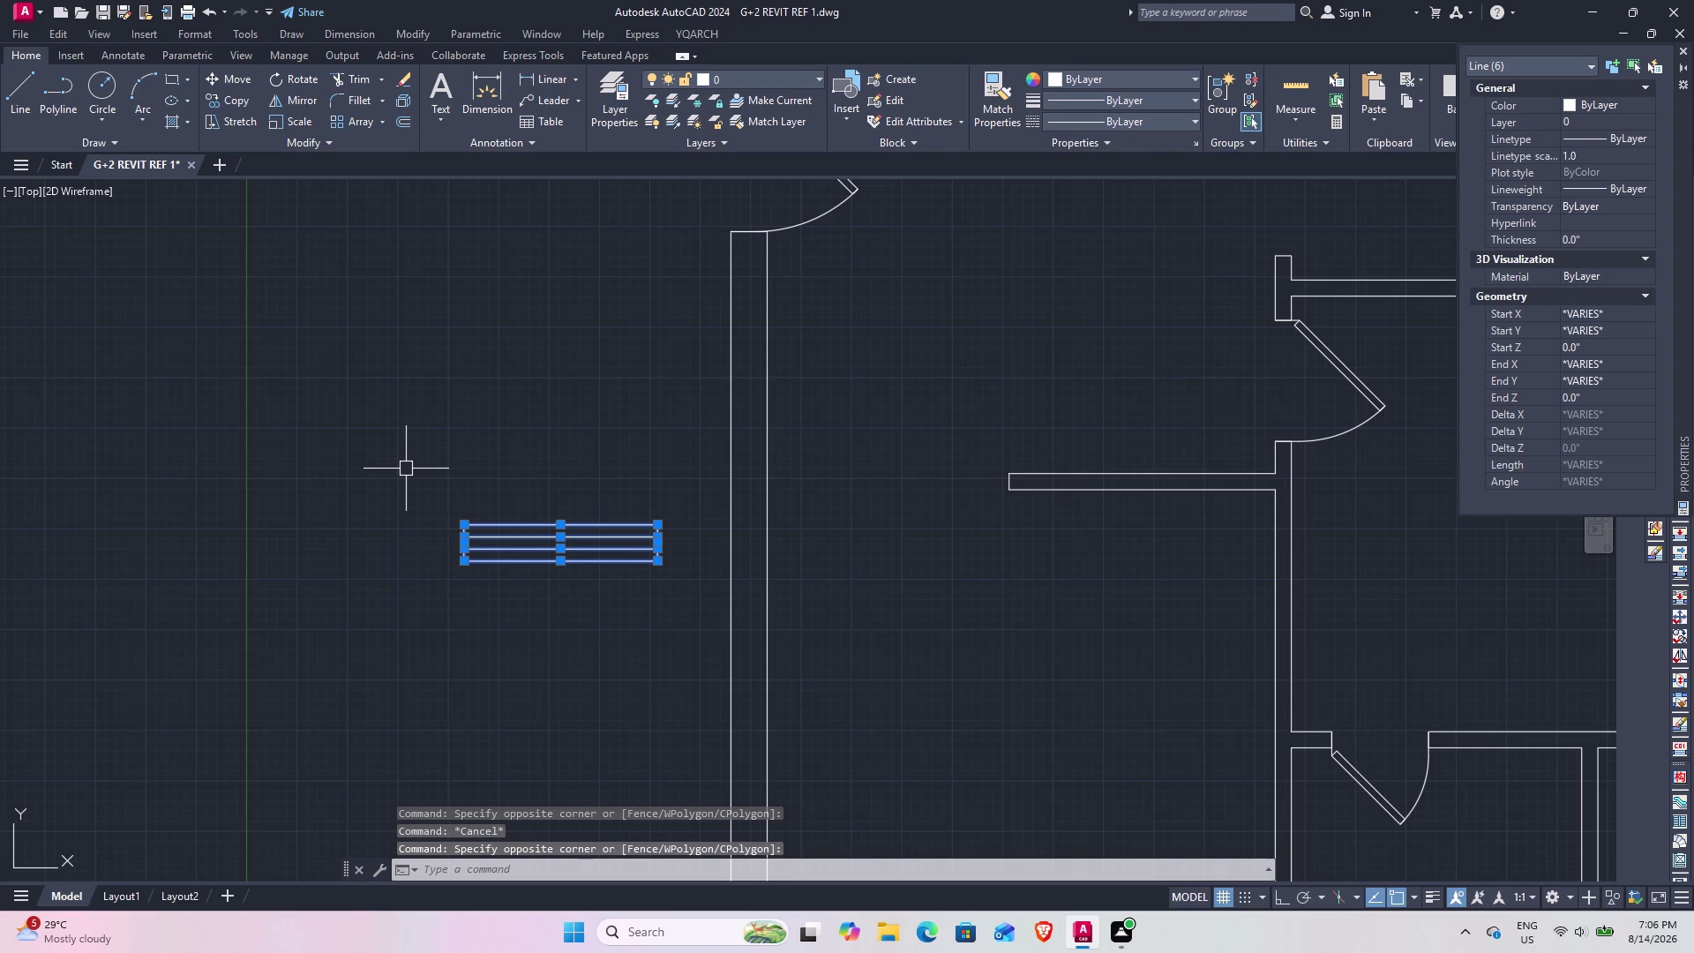
text(ro)
key(space)
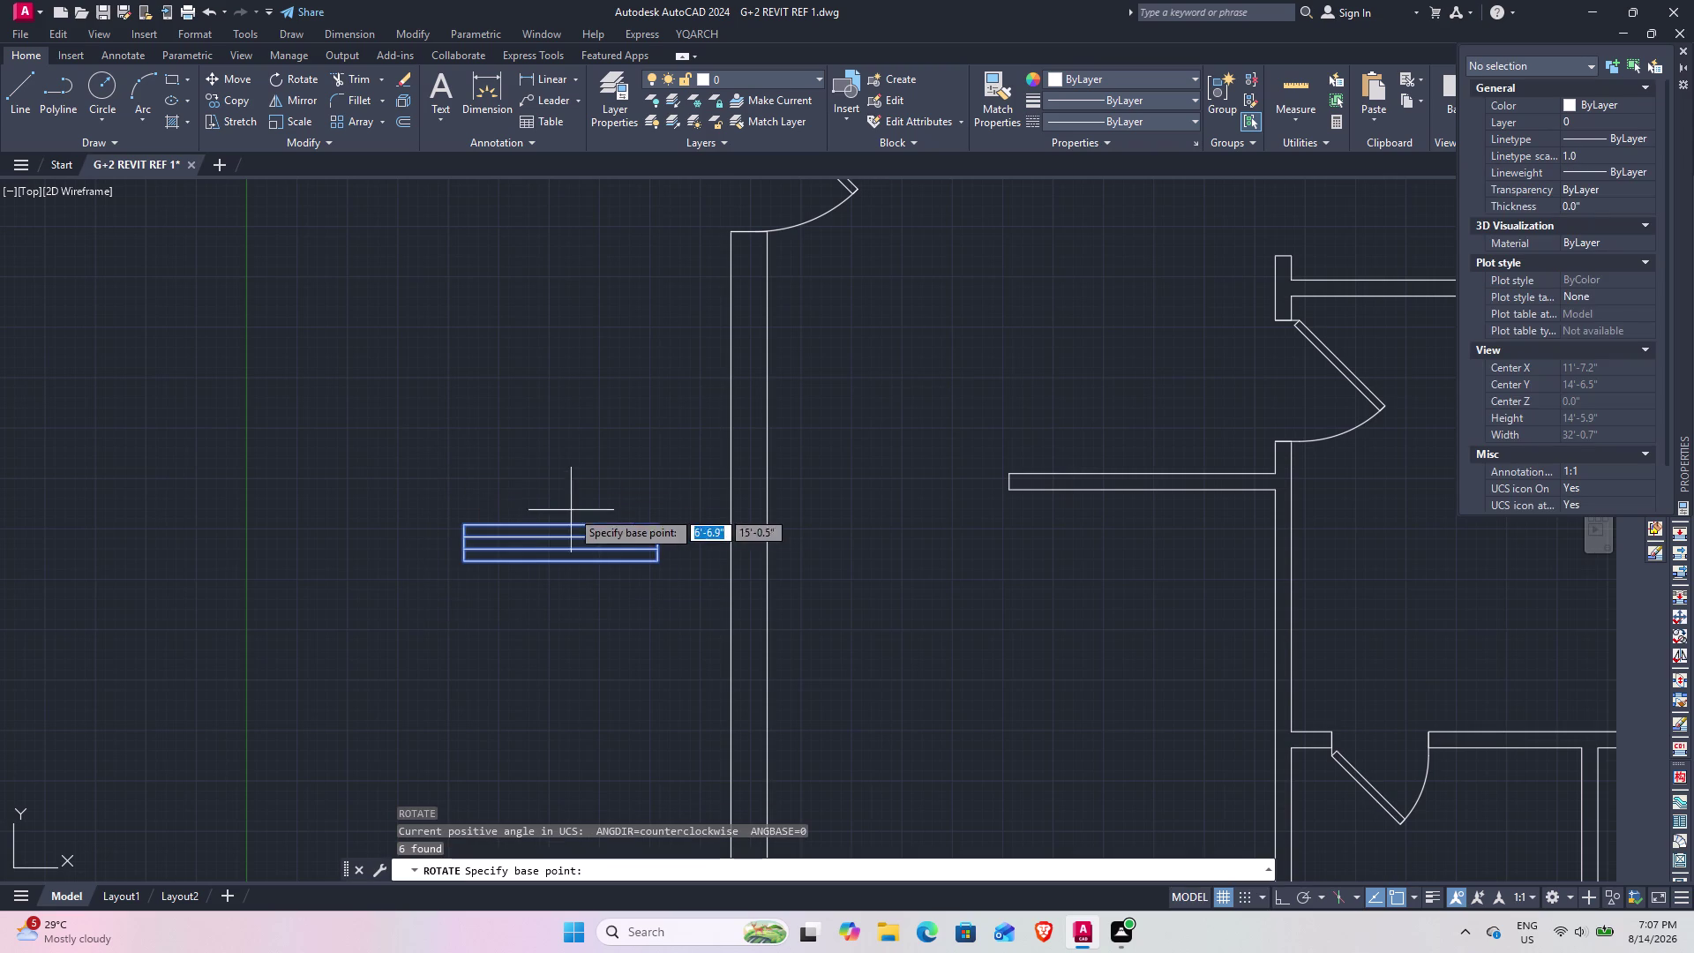
click(555, 524)
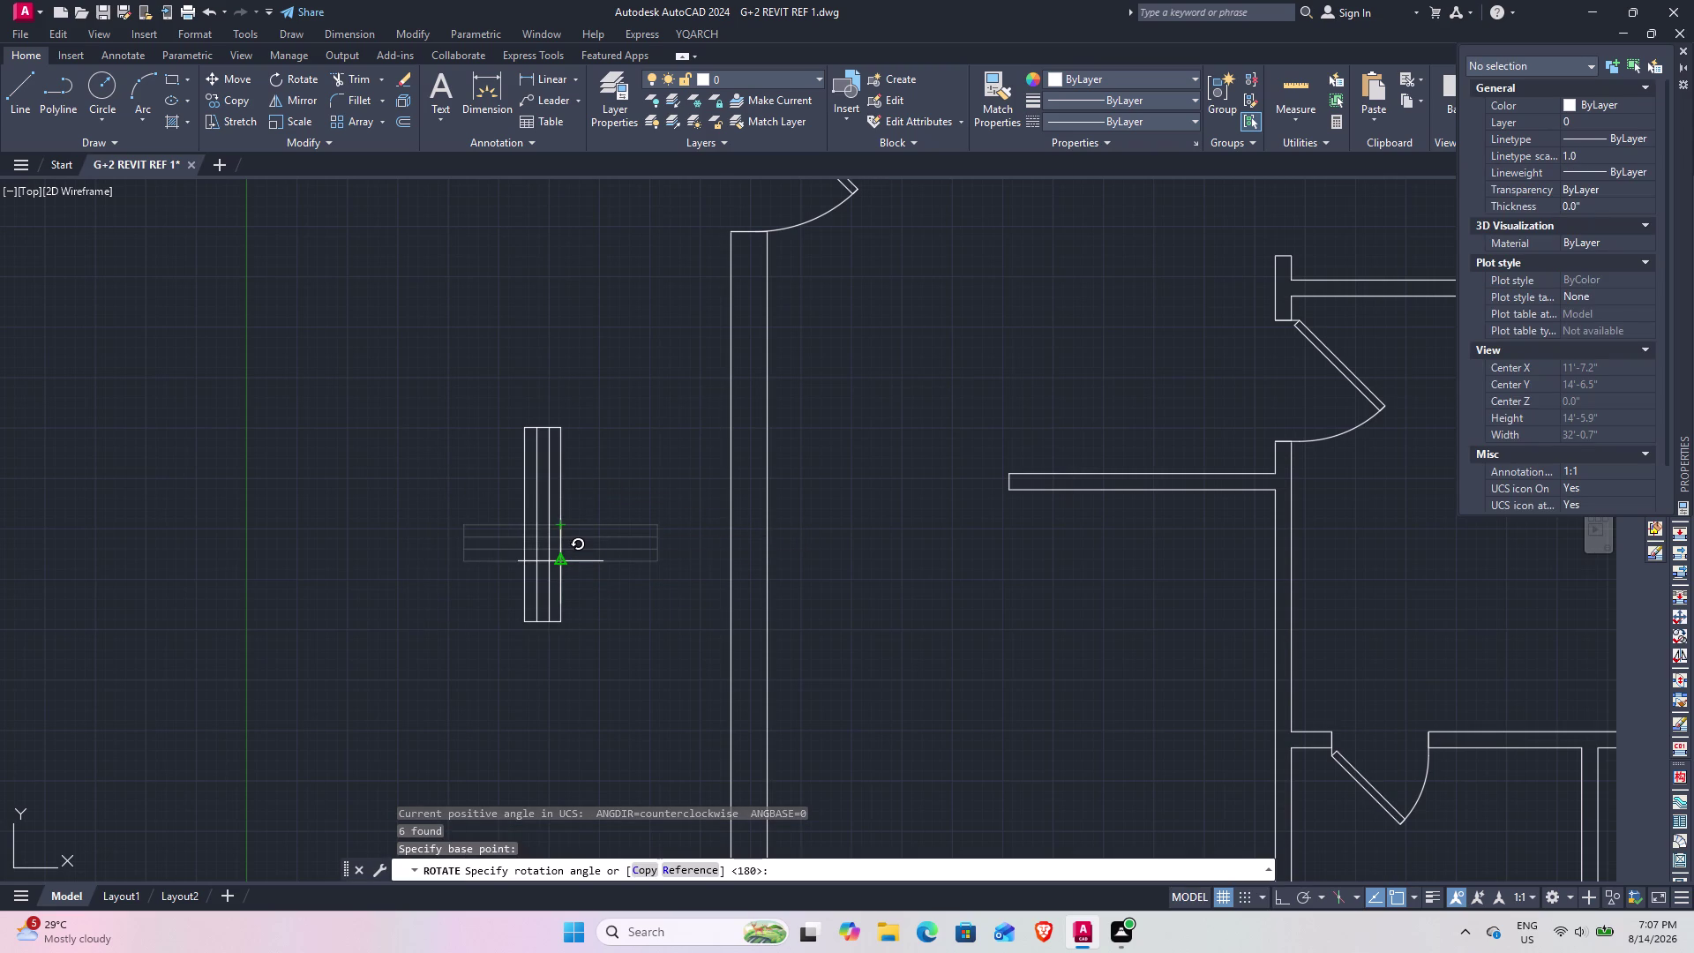
click(559, 564)
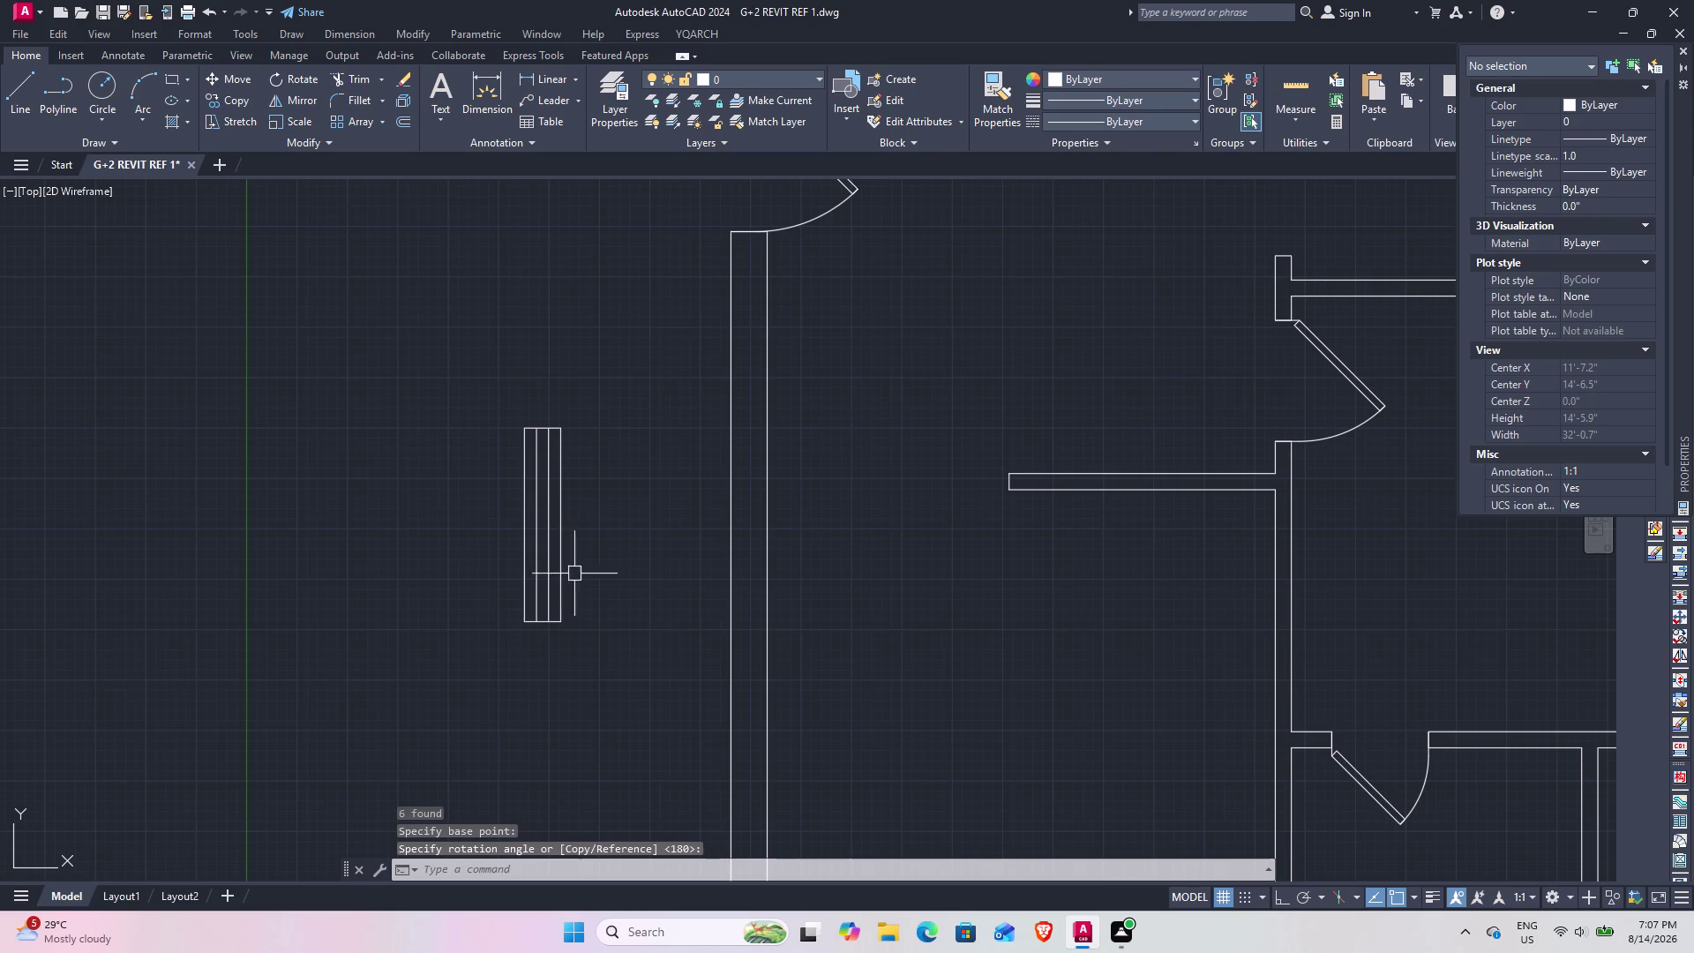
Window-select the vertical window and start COPY with CO.
drag(626, 600, 611, 591)
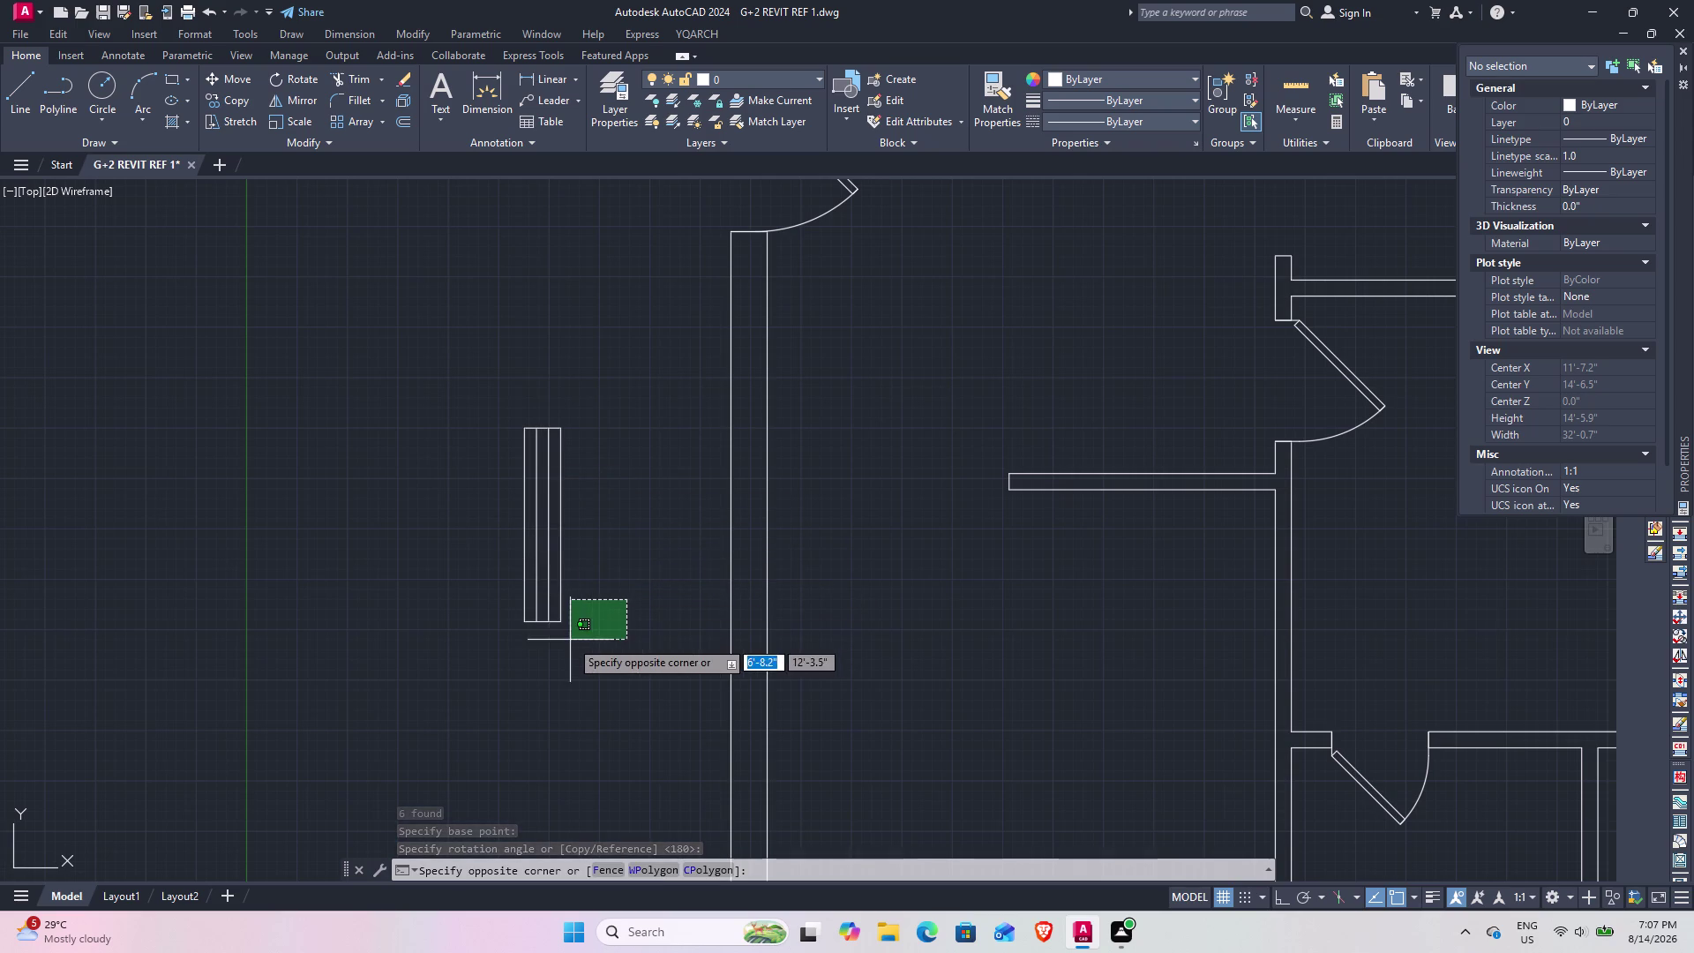
key(Escape)
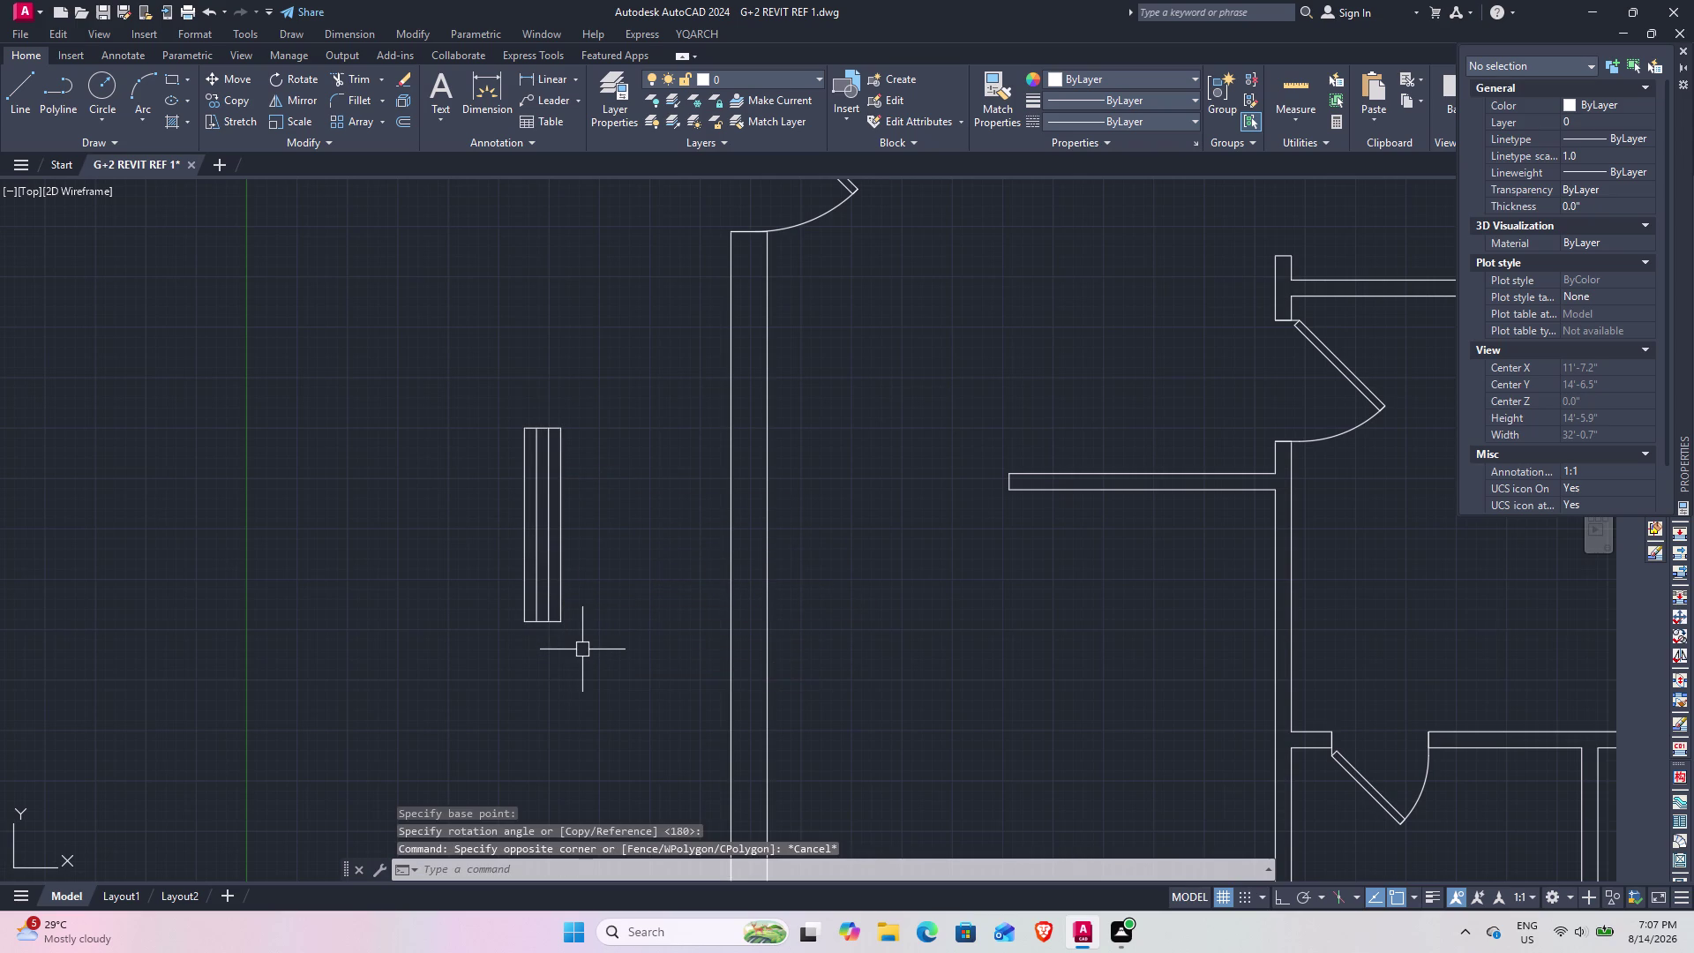
drag(582, 648, 577, 635)
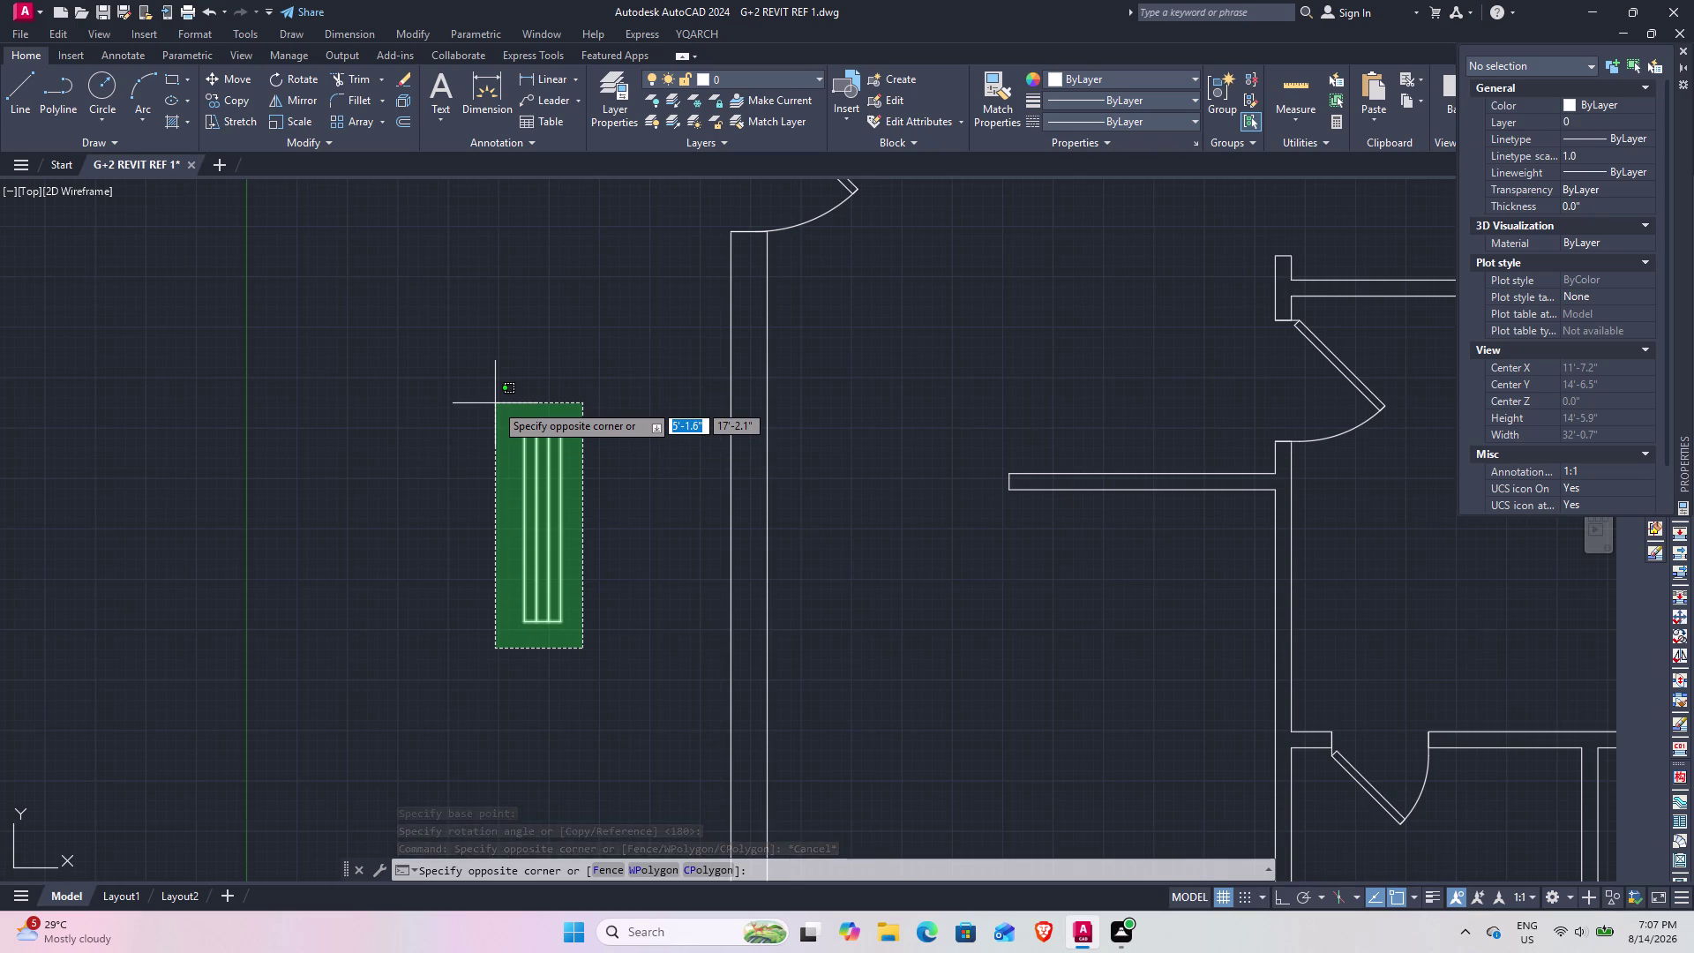
click(495, 403)
text(co)
key(space)
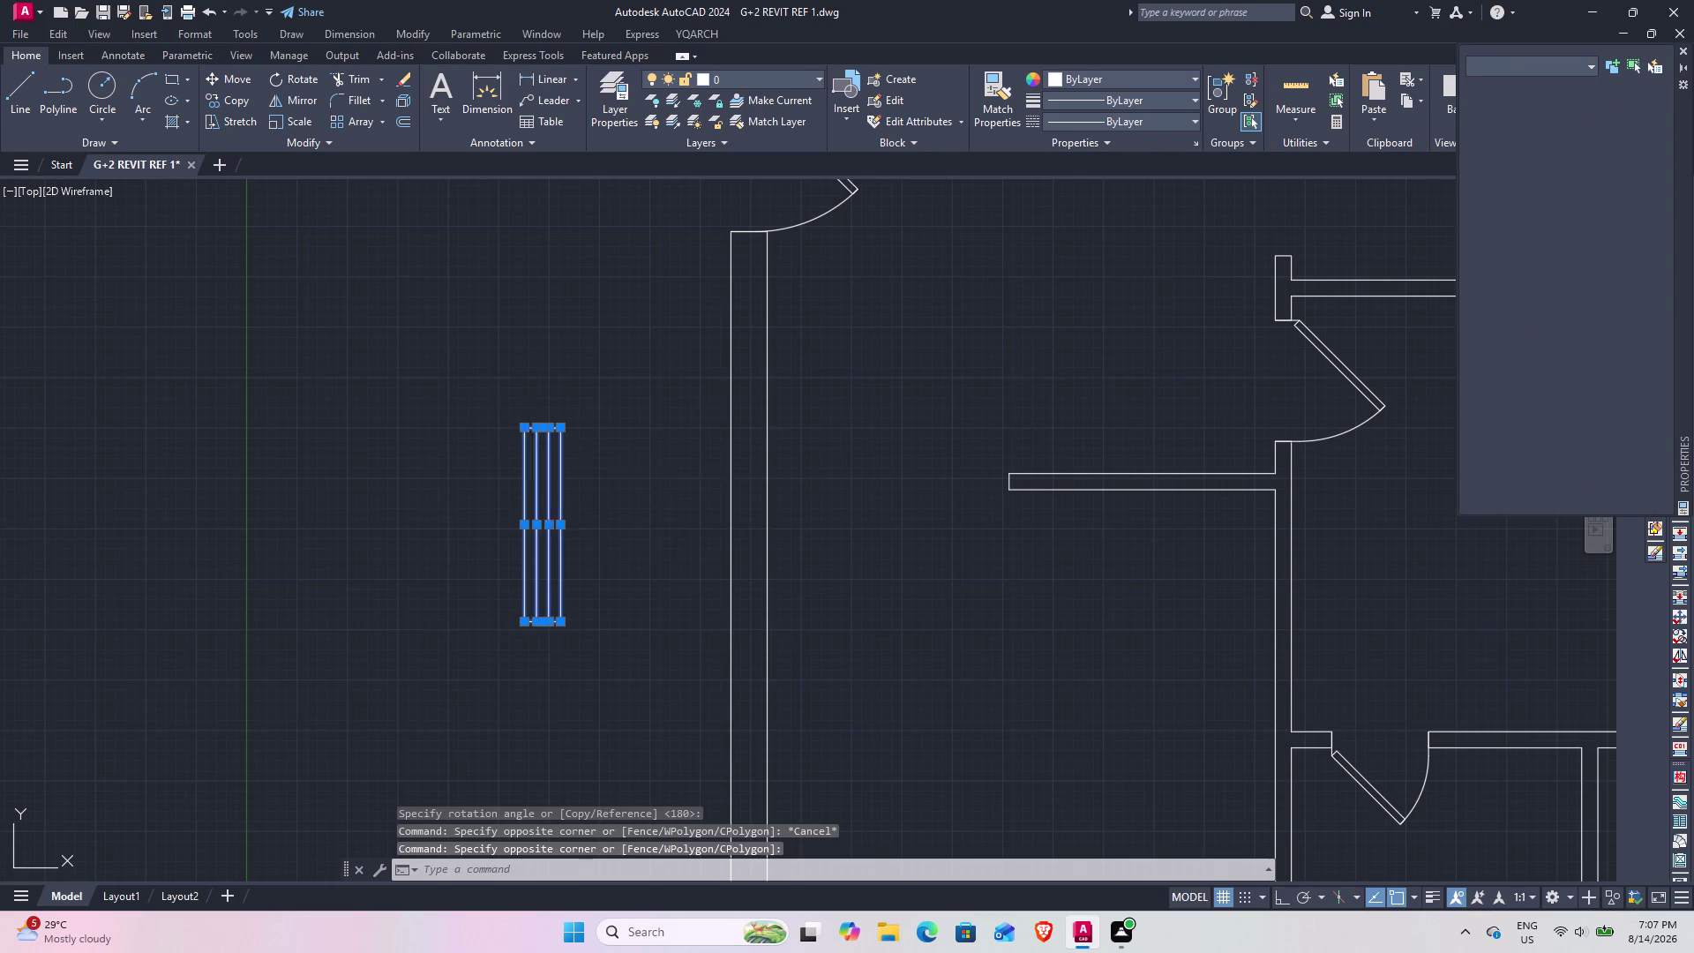
Copy the vertical window beside the right wall and into the left wall.
click(559, 530)
scroll(down, 3)
middle_drag(929, 547, 892, 540)
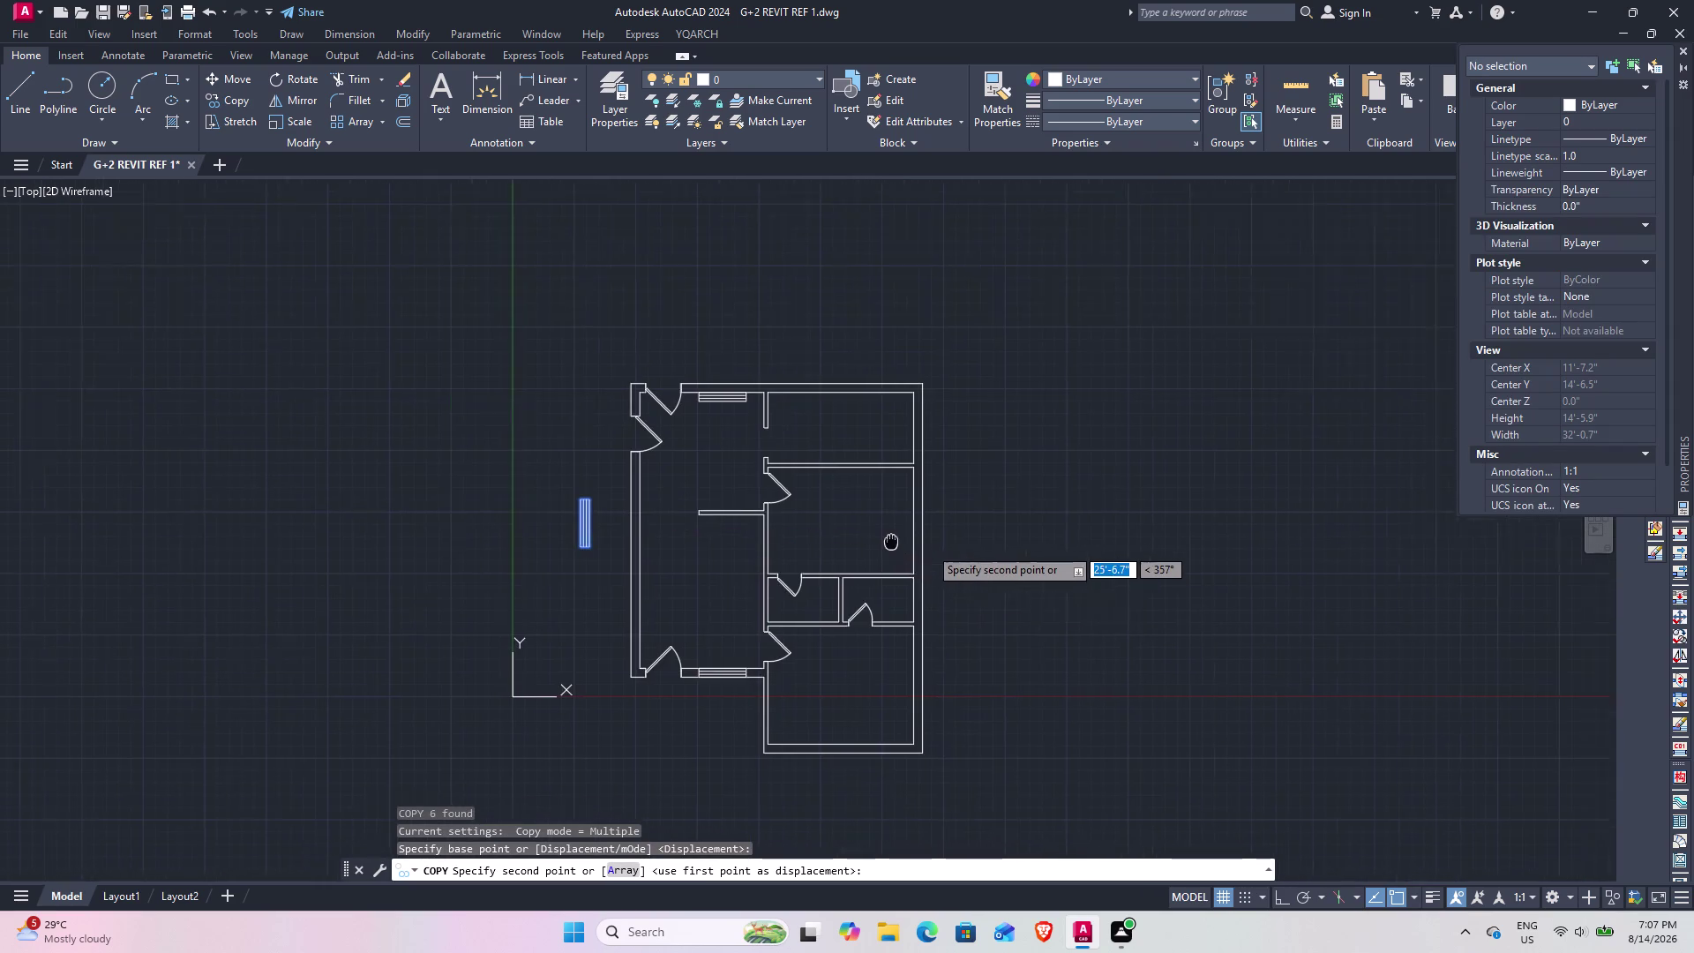
middle_drag(891, 540, 704, 573)
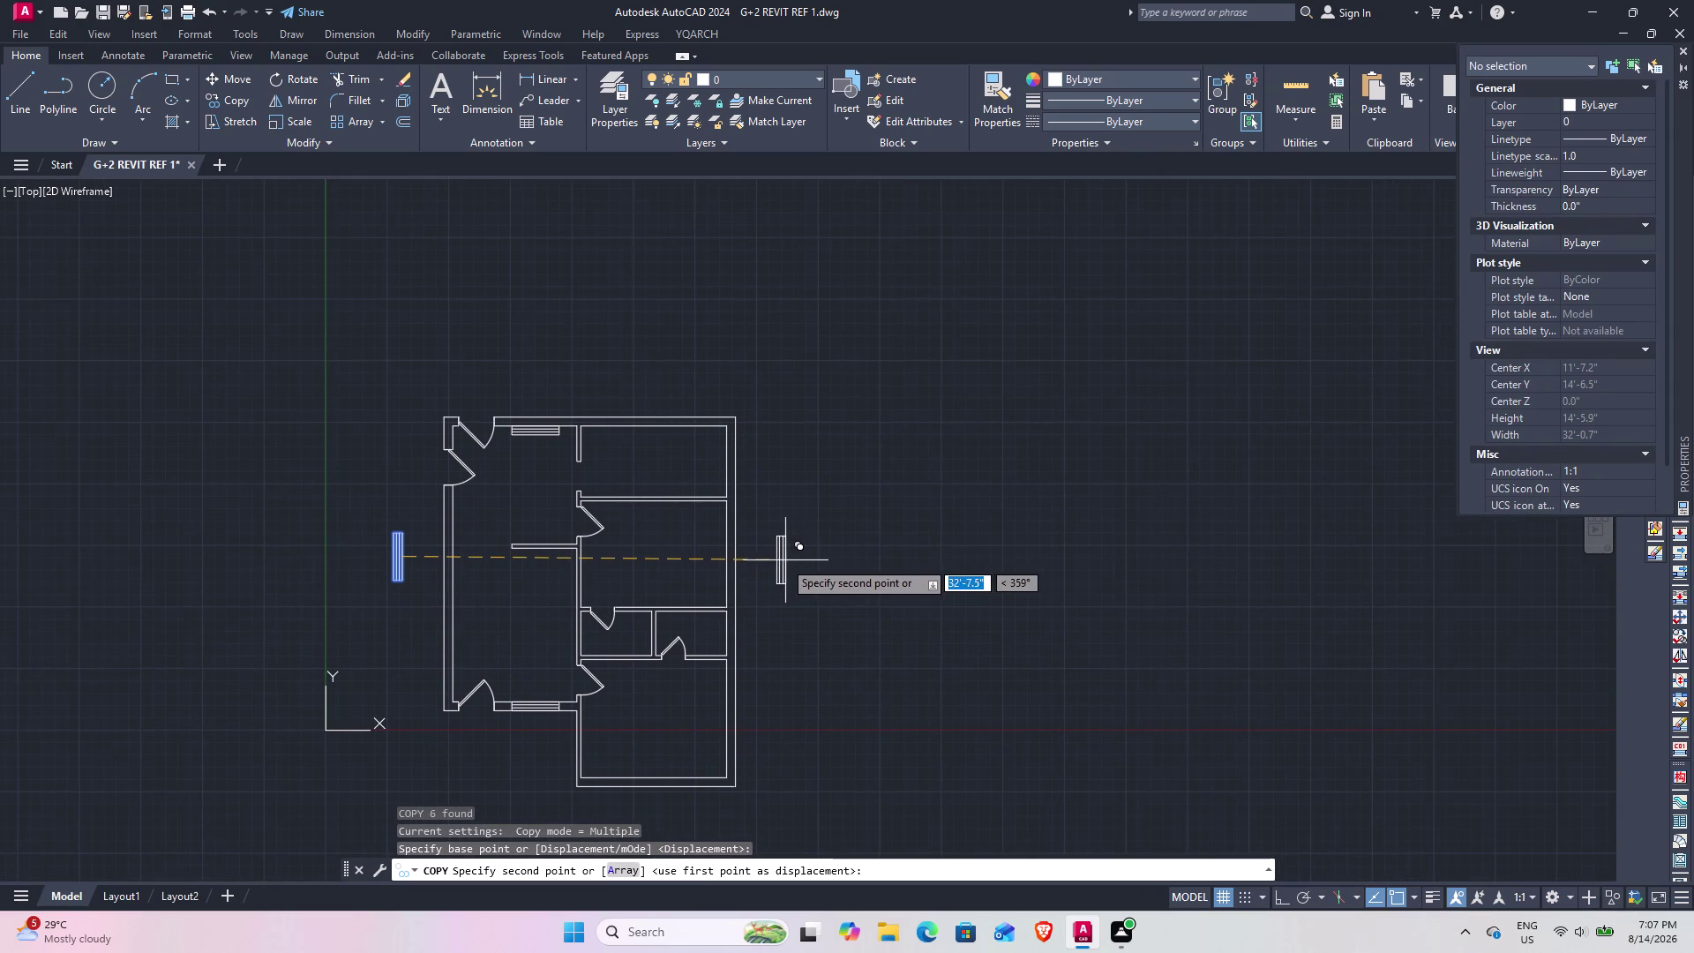
click(781, 560)
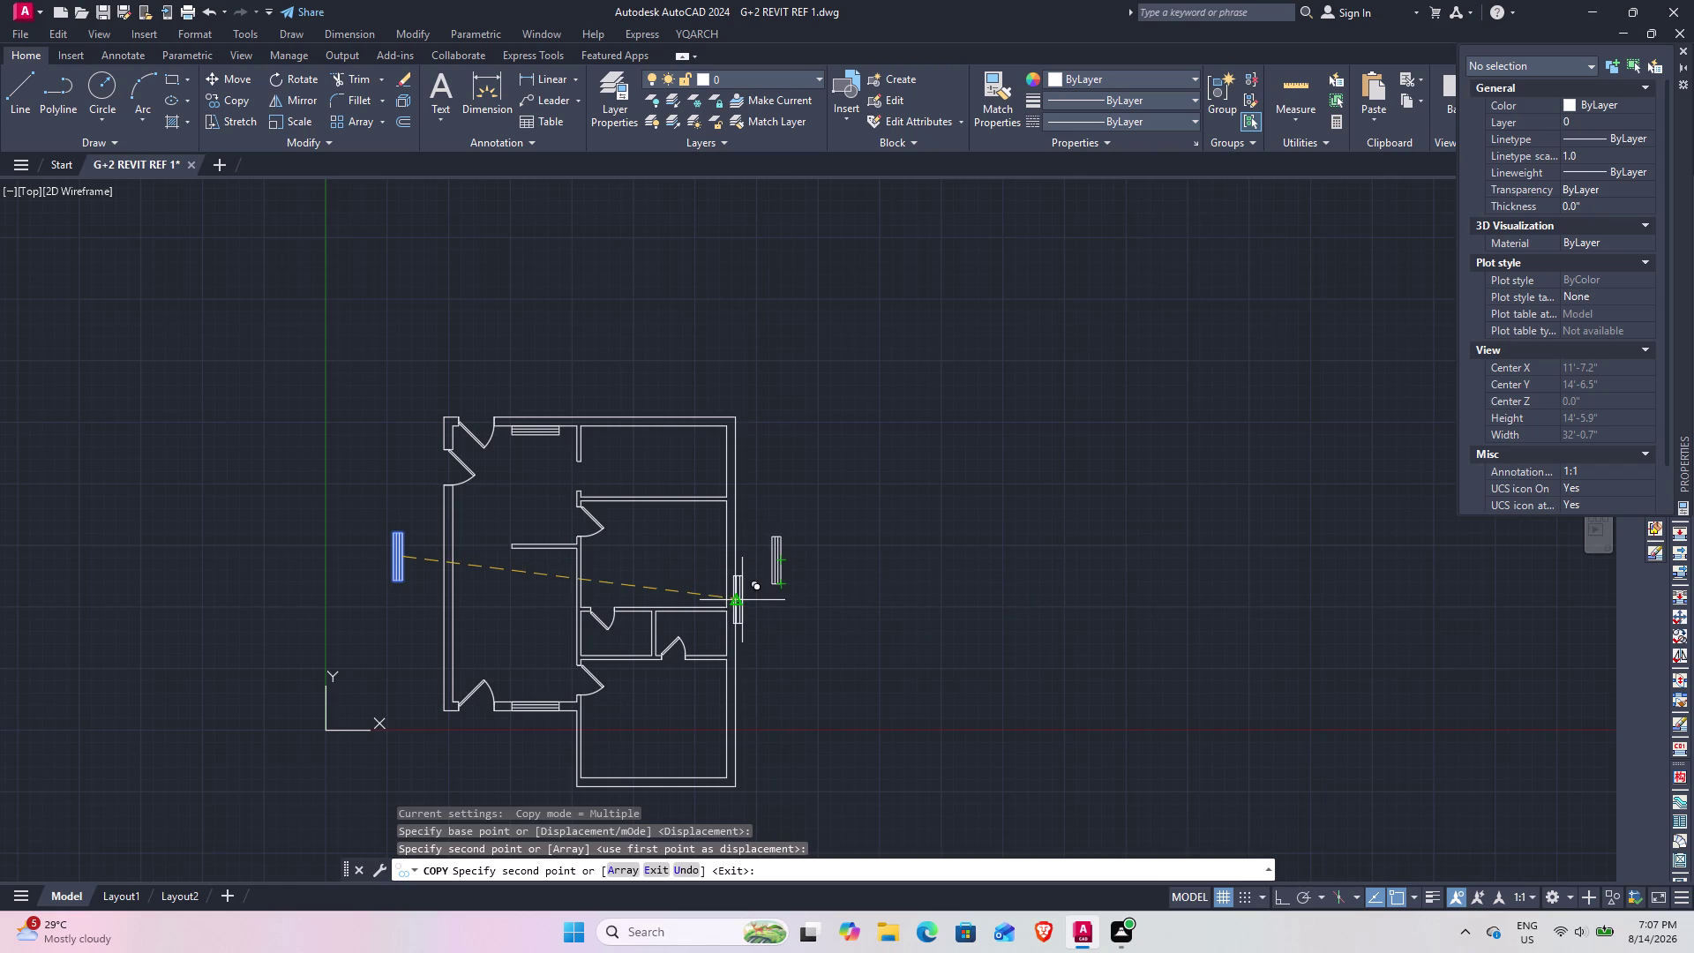
scroll(up, 3)
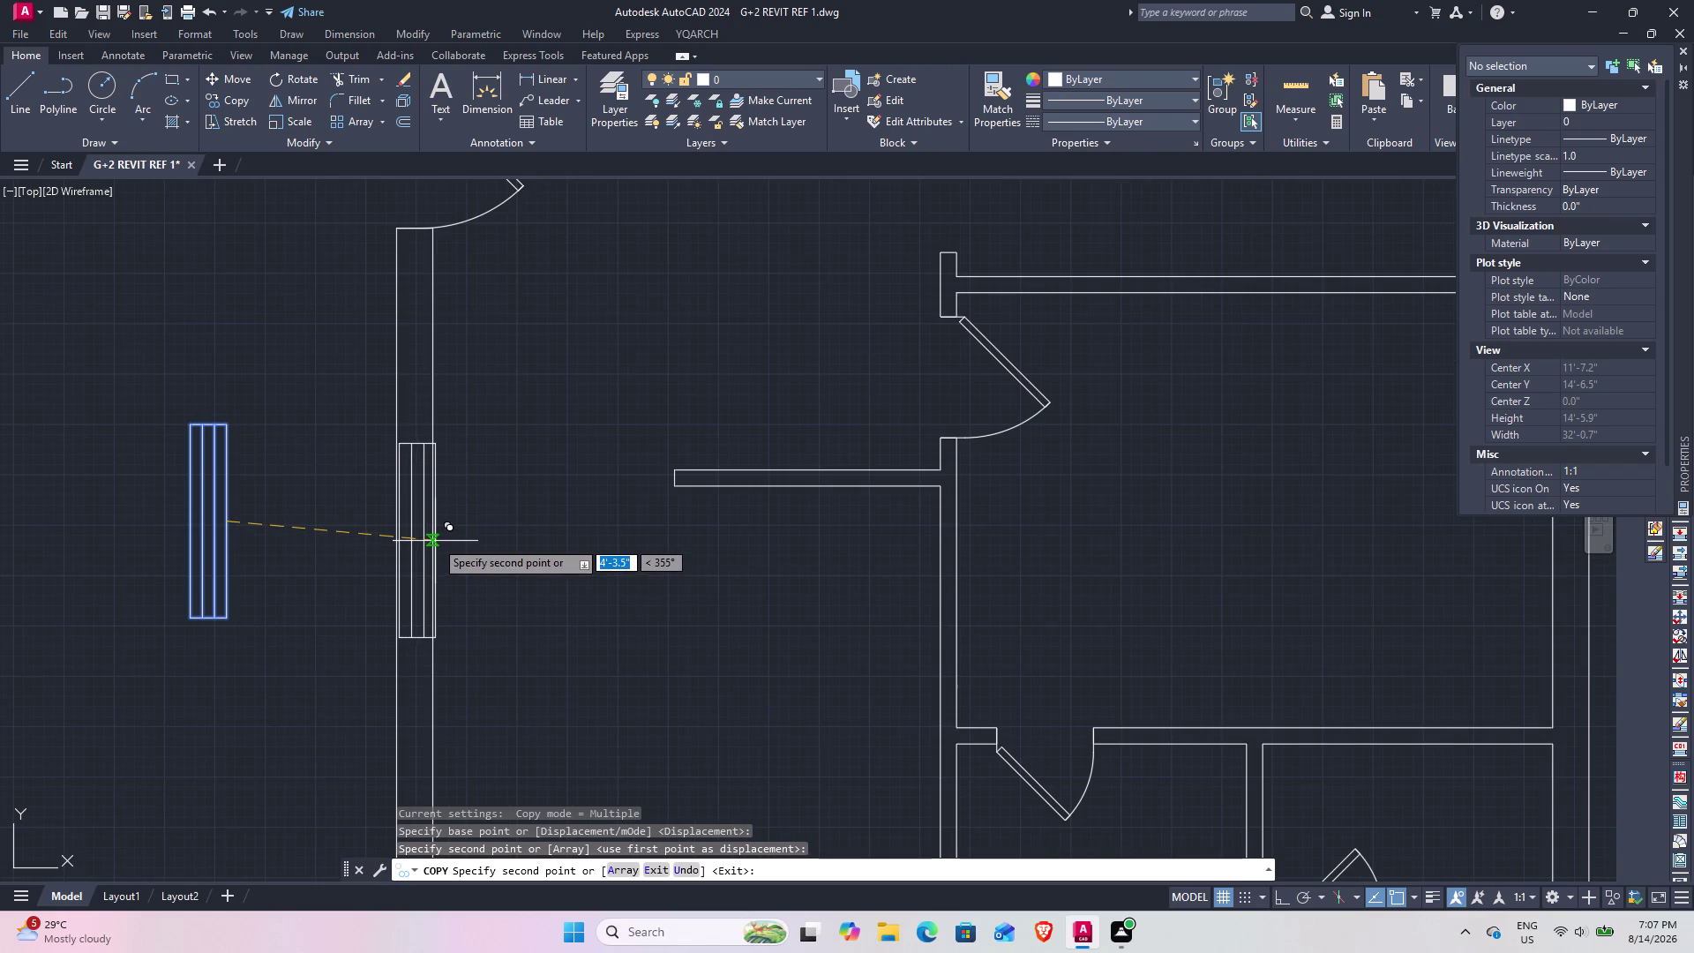
click(436, 540)
Drop a third copy near the lower right wall, then select it for moving.
scroll(down, 3)
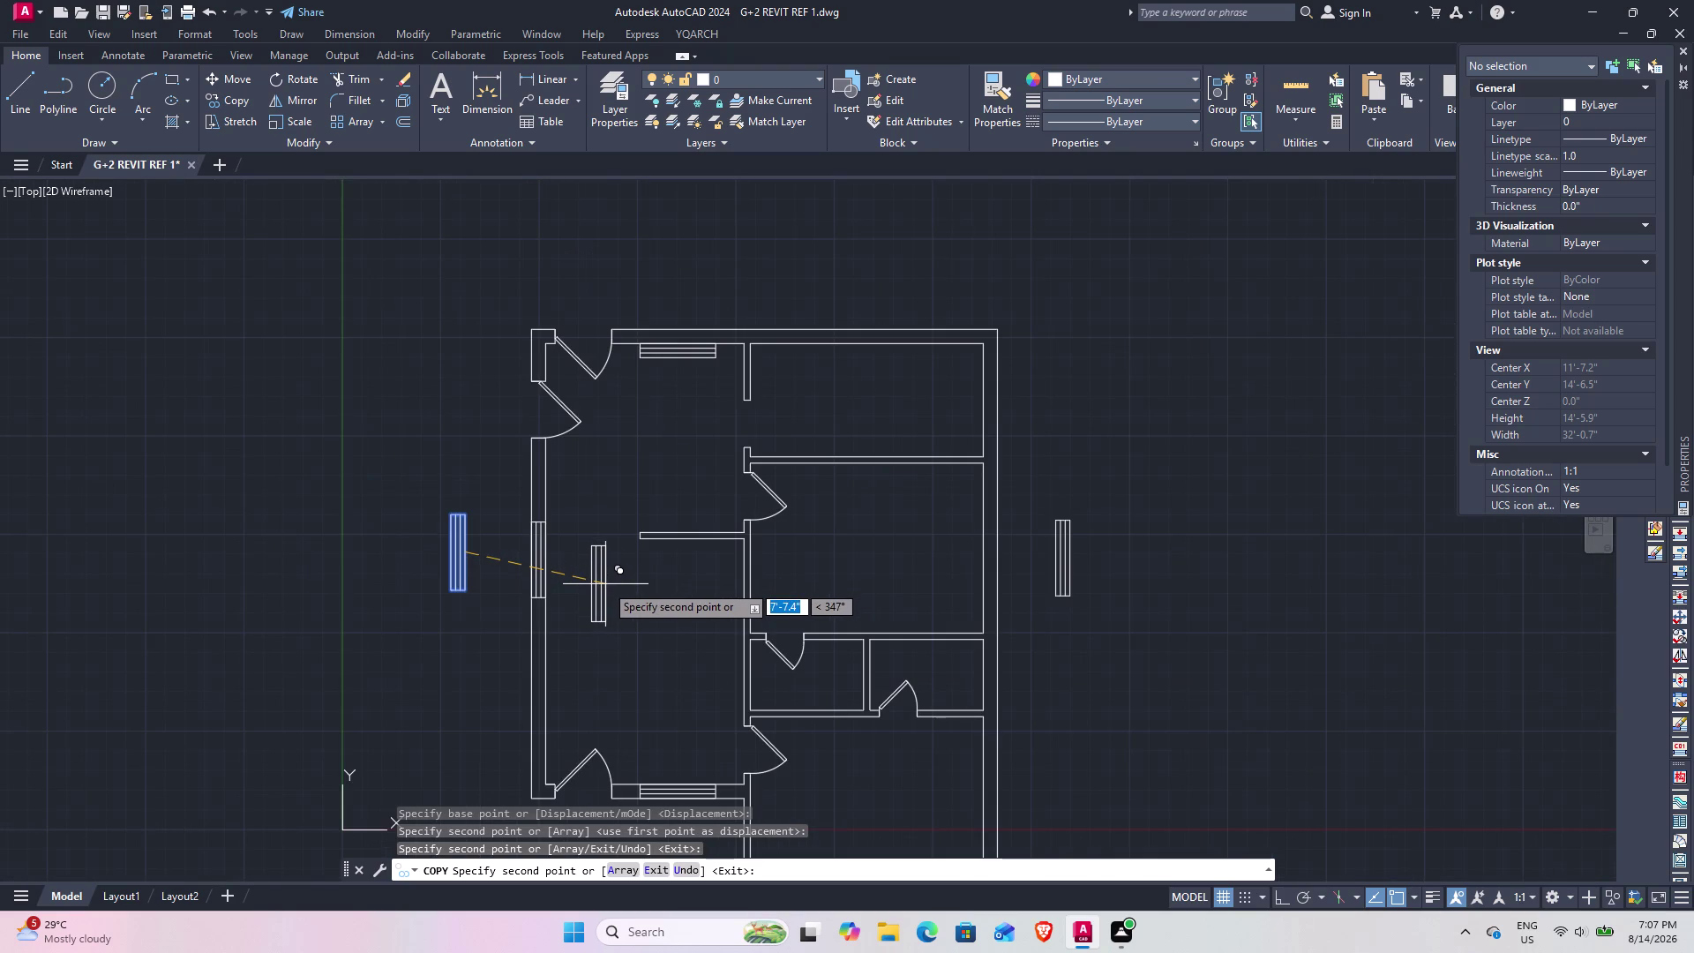
middle_drag(1058, 692, 1018, 590)
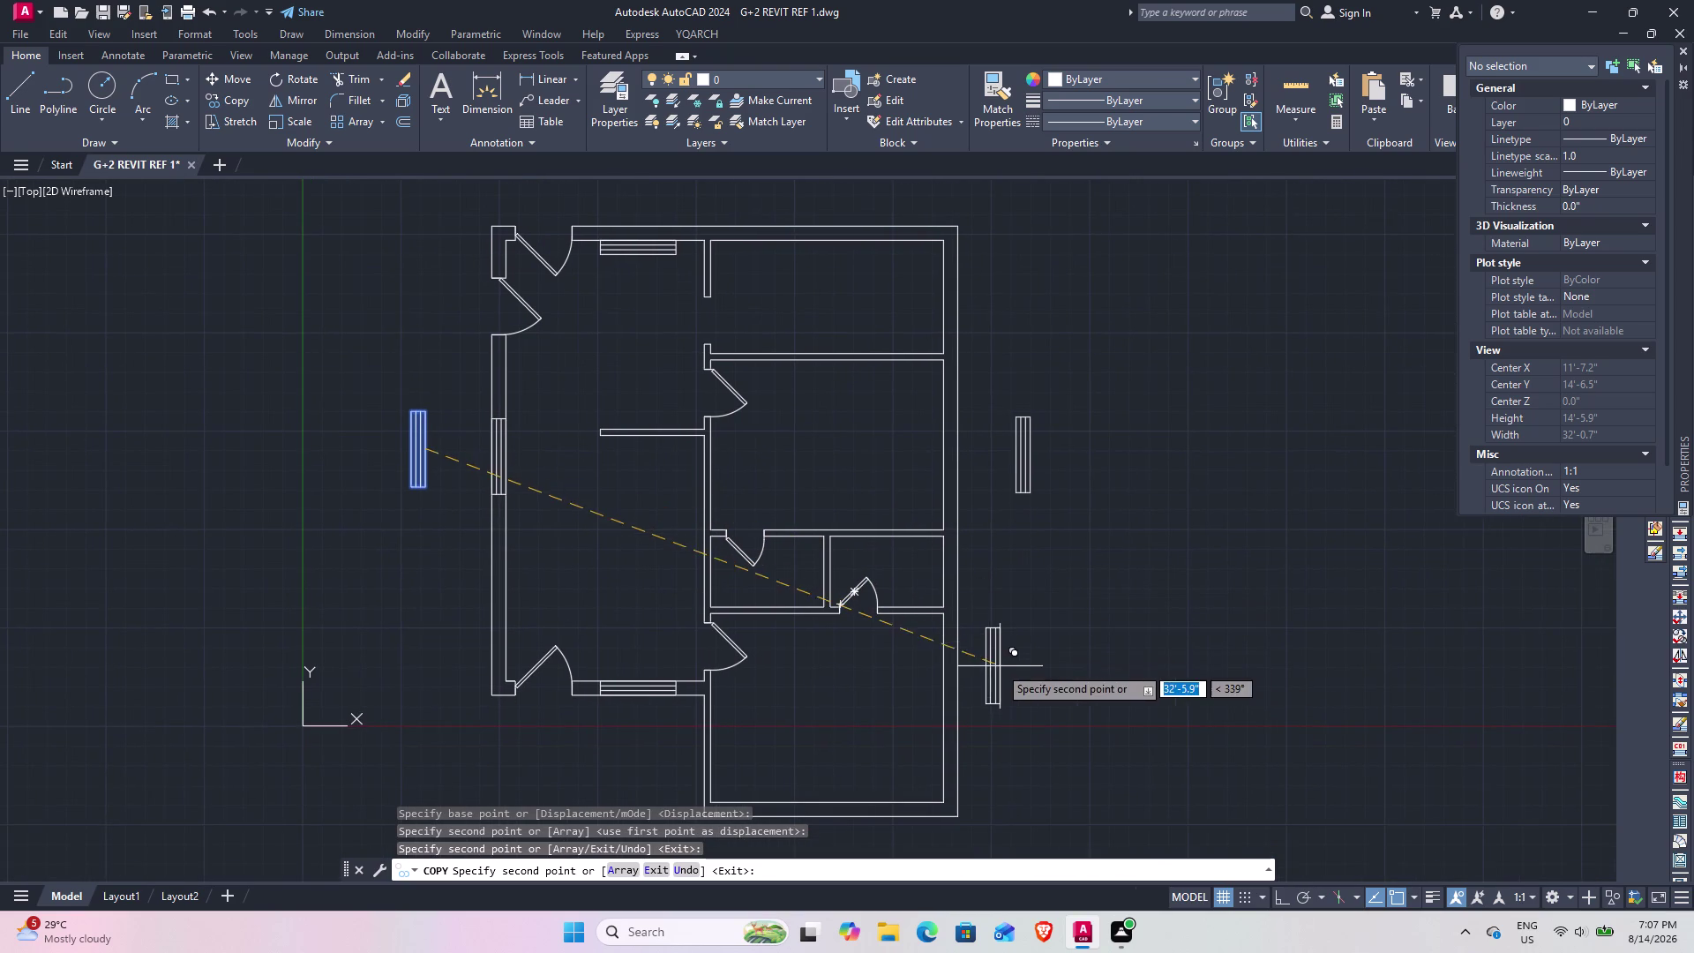
click(990, 652)
key(Escape)
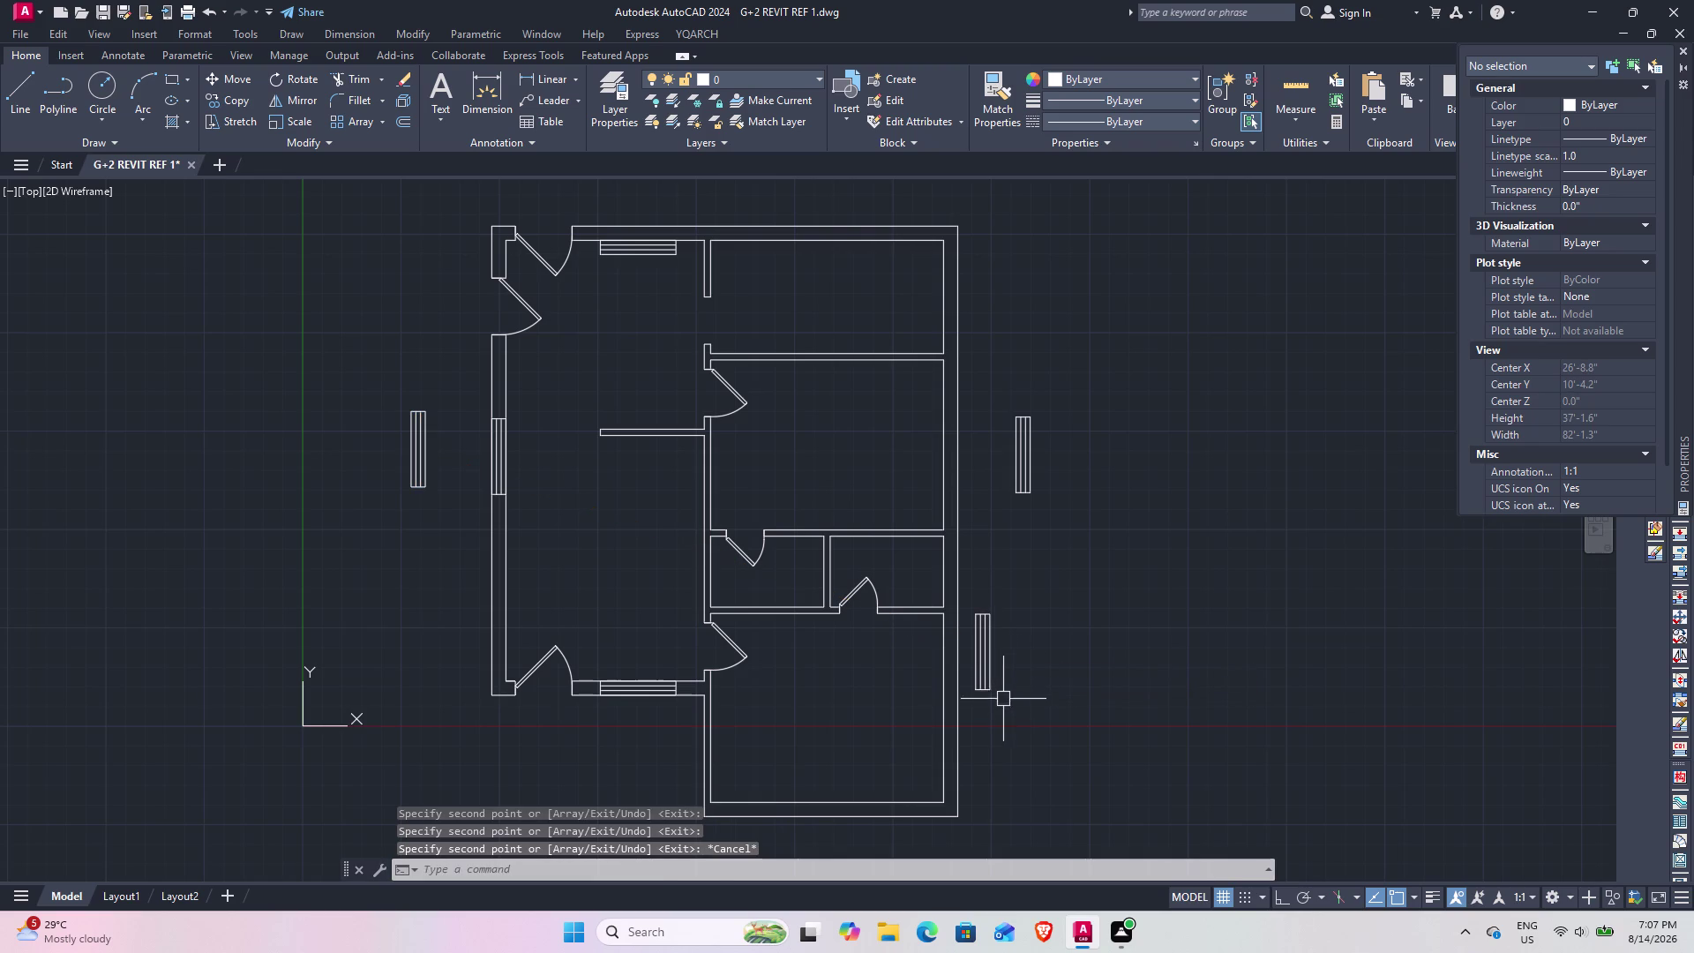
drag(1004, 707, 1003, 697)
click(968, 598)
key(m)
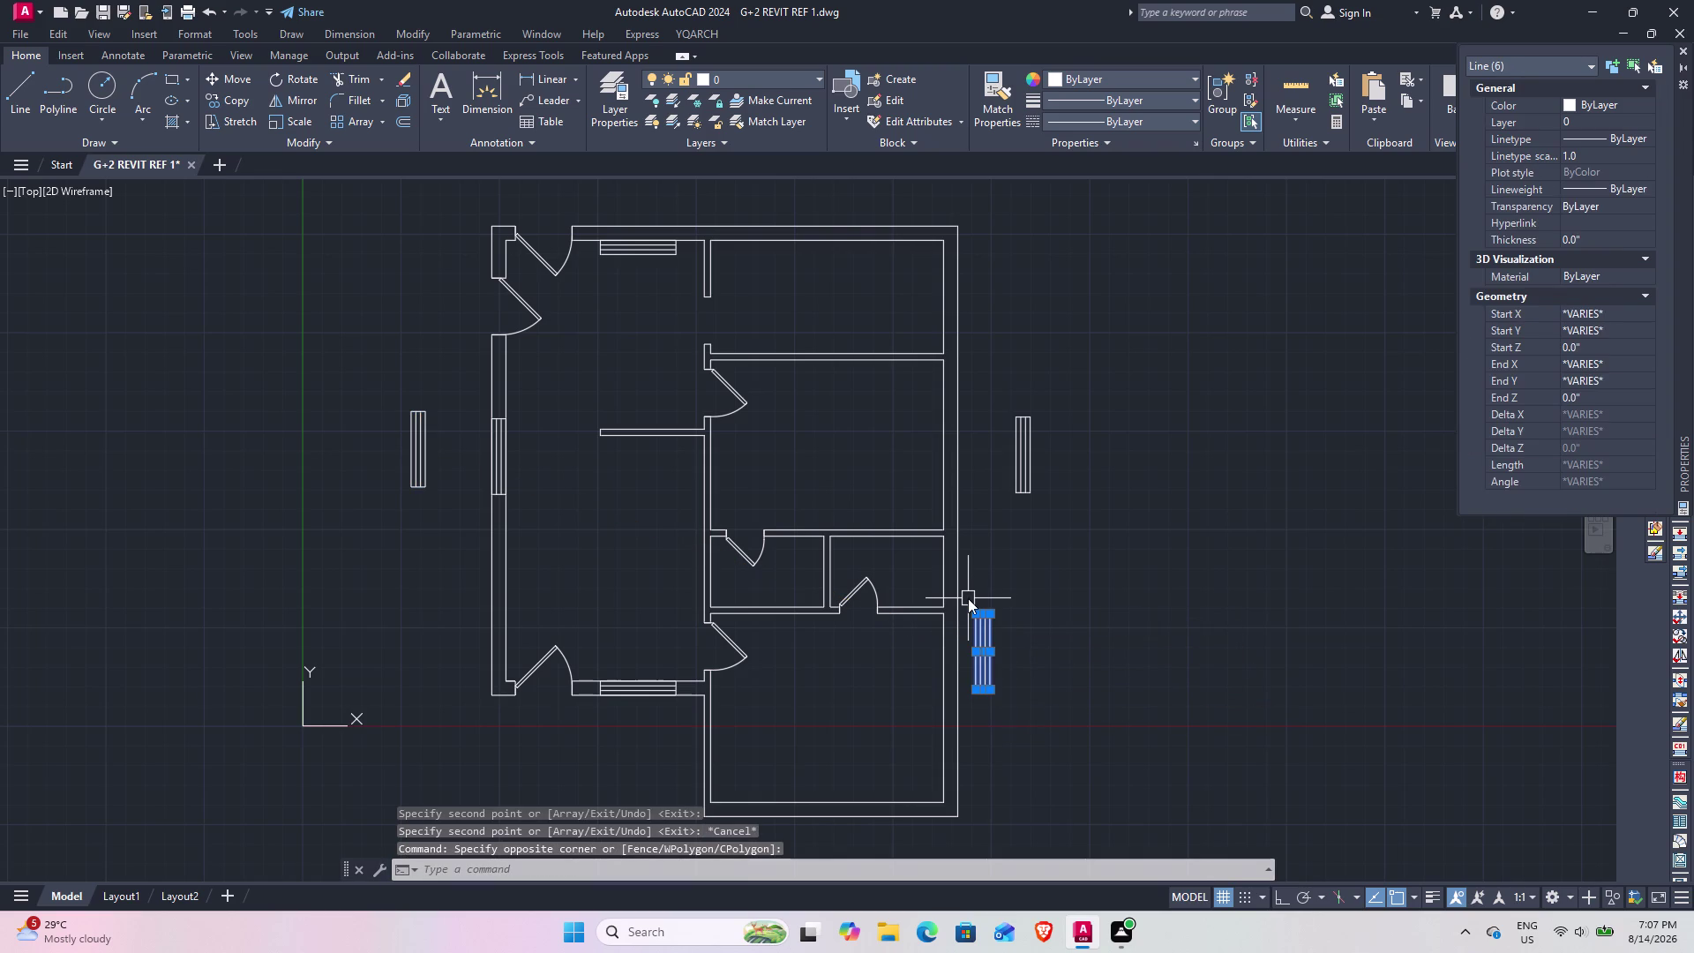
scroll(up, 3)
Move the lower right window copy into the right wall.
key(space)
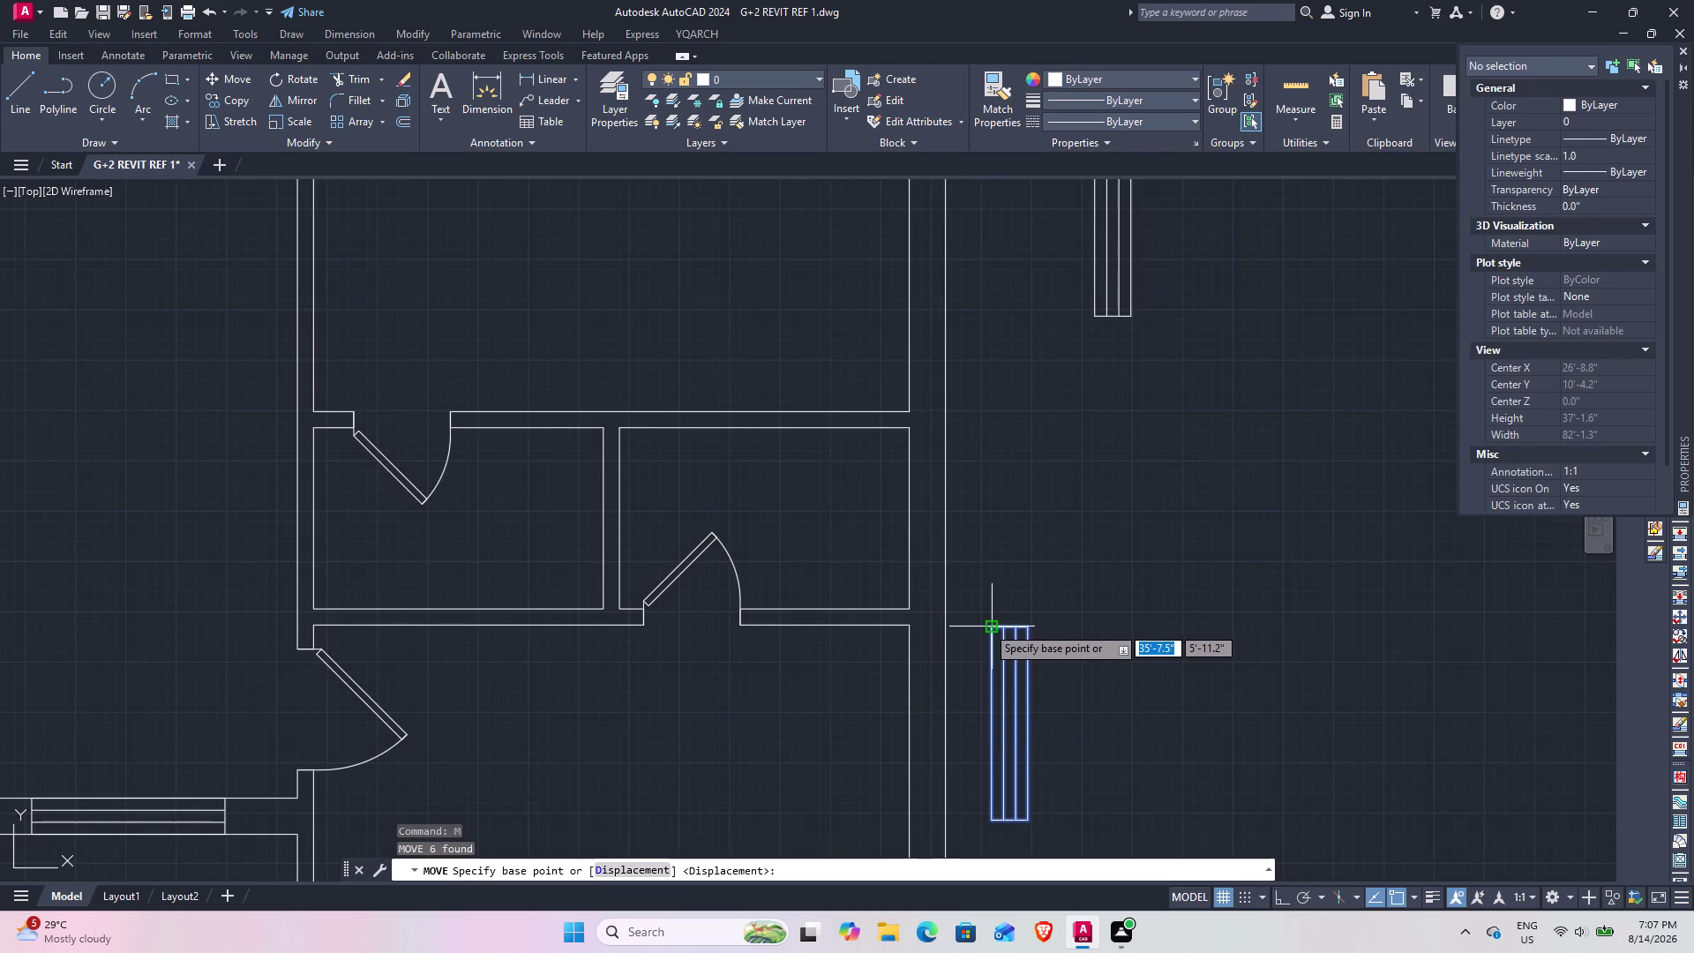
click(988, 625)
click(904, 632)
Select the upper right window copy's lines and move it into the right wall.
middle_drag(980, 534, 983, 732)
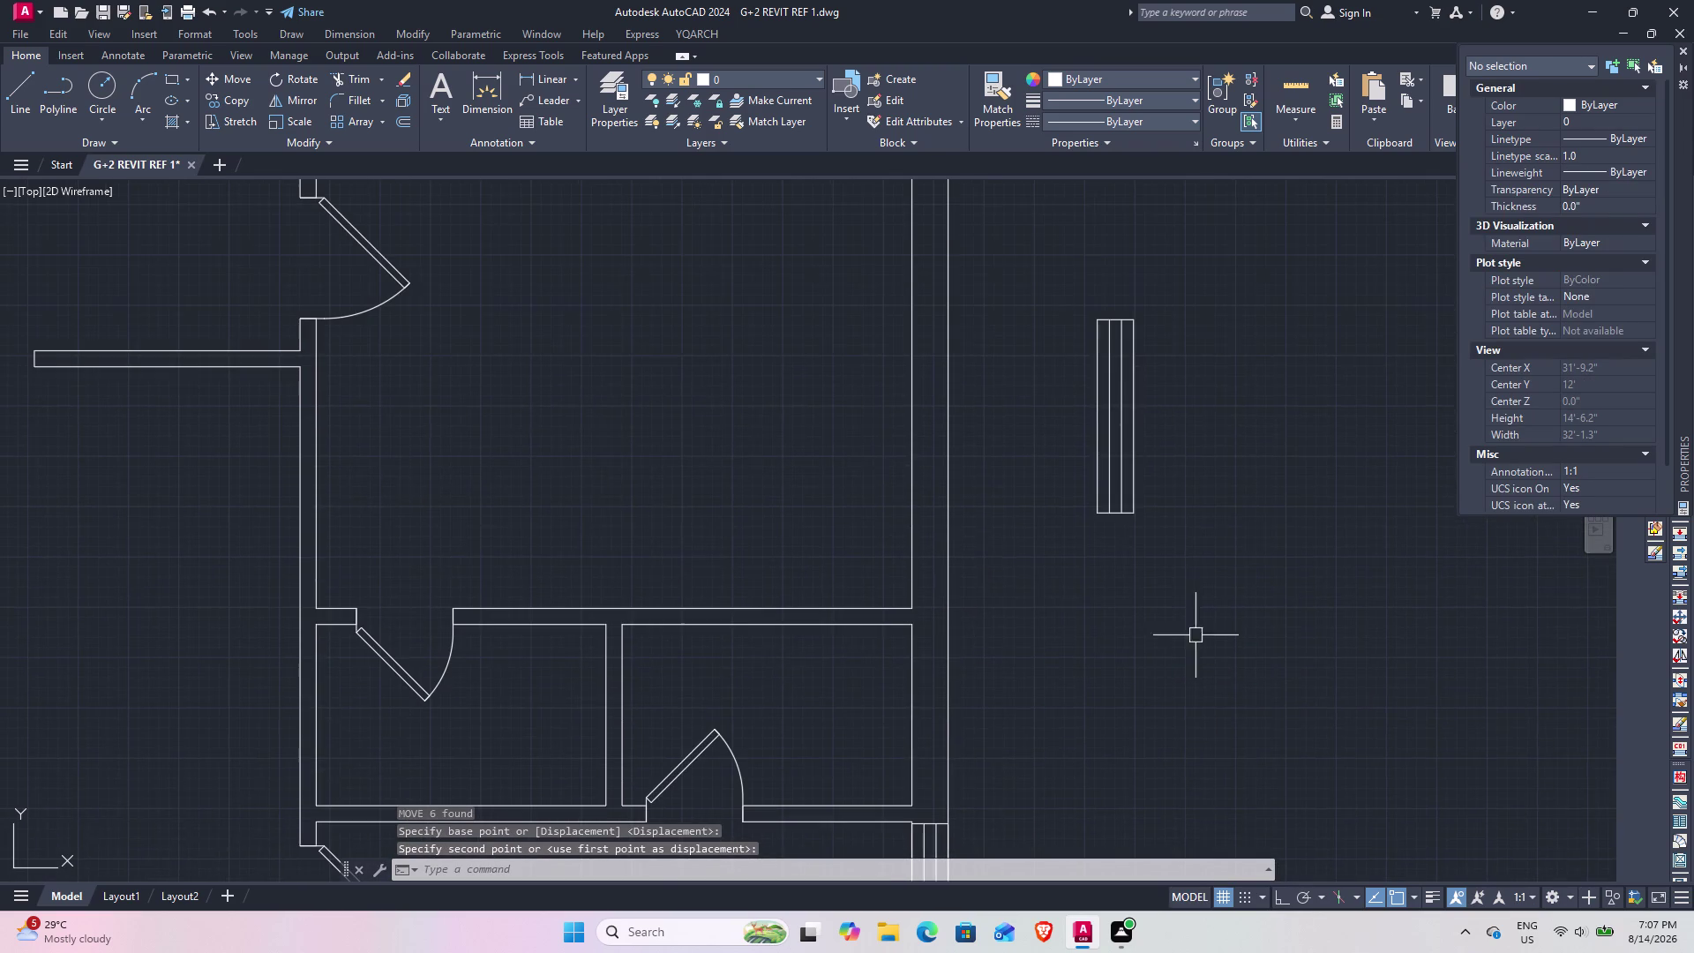
click(1129, 546)
click(1081, 364)
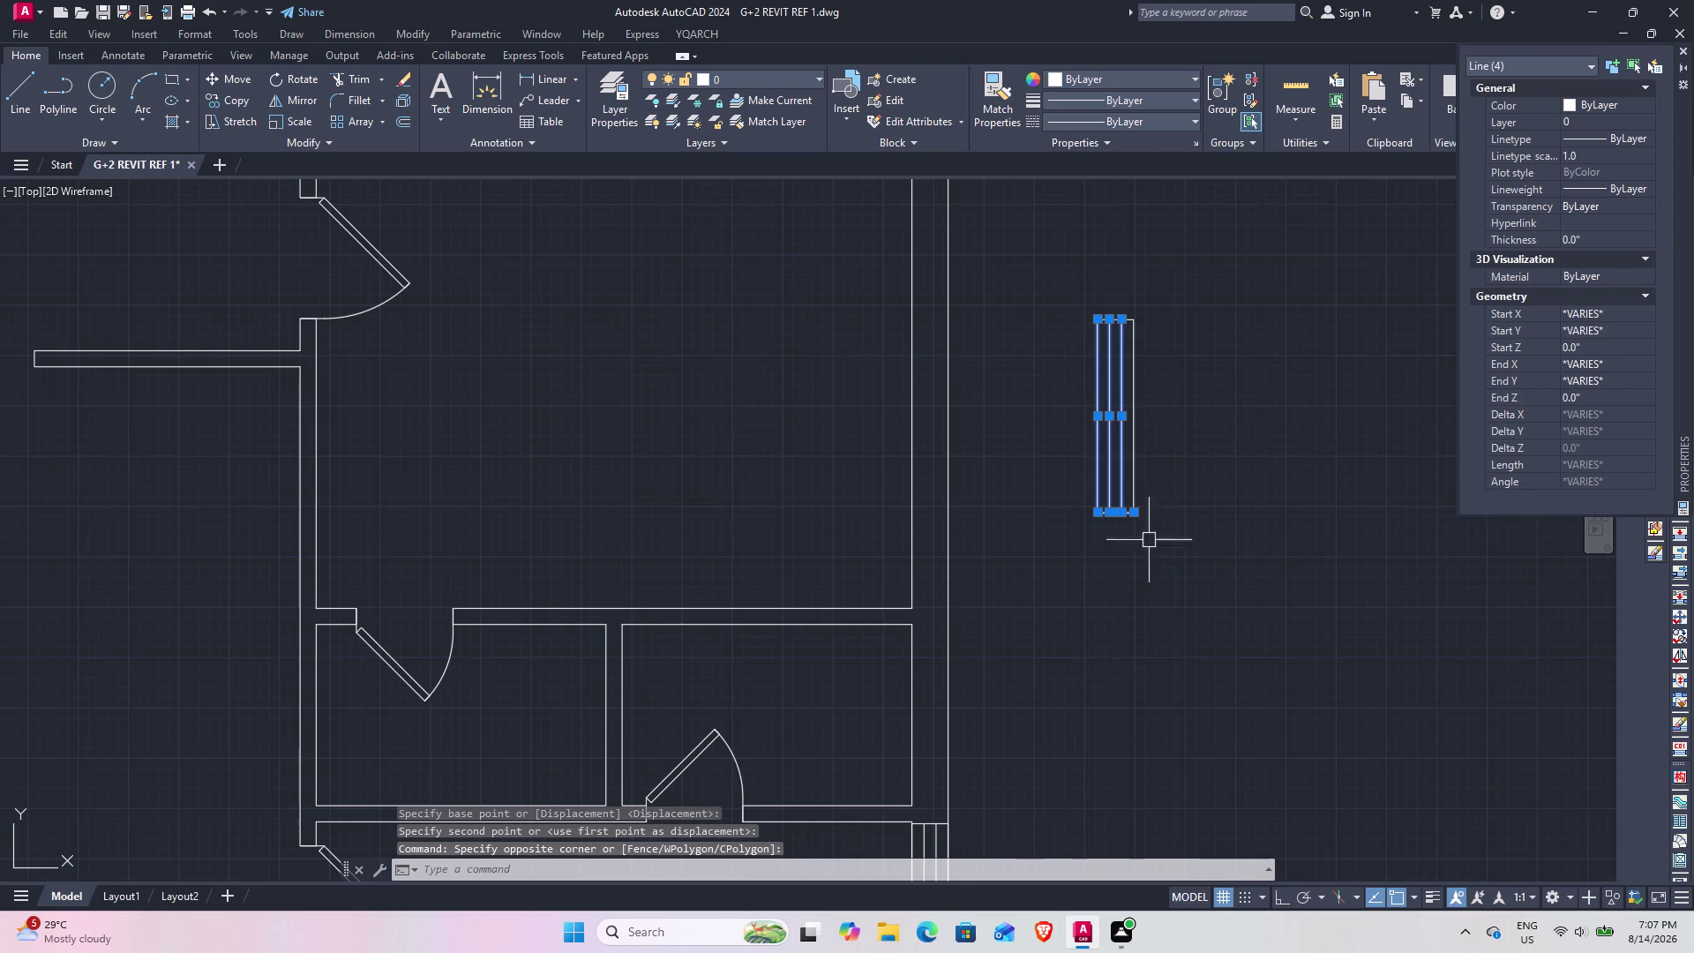
click(1169, 550)
click(1067, 294)
text(m)
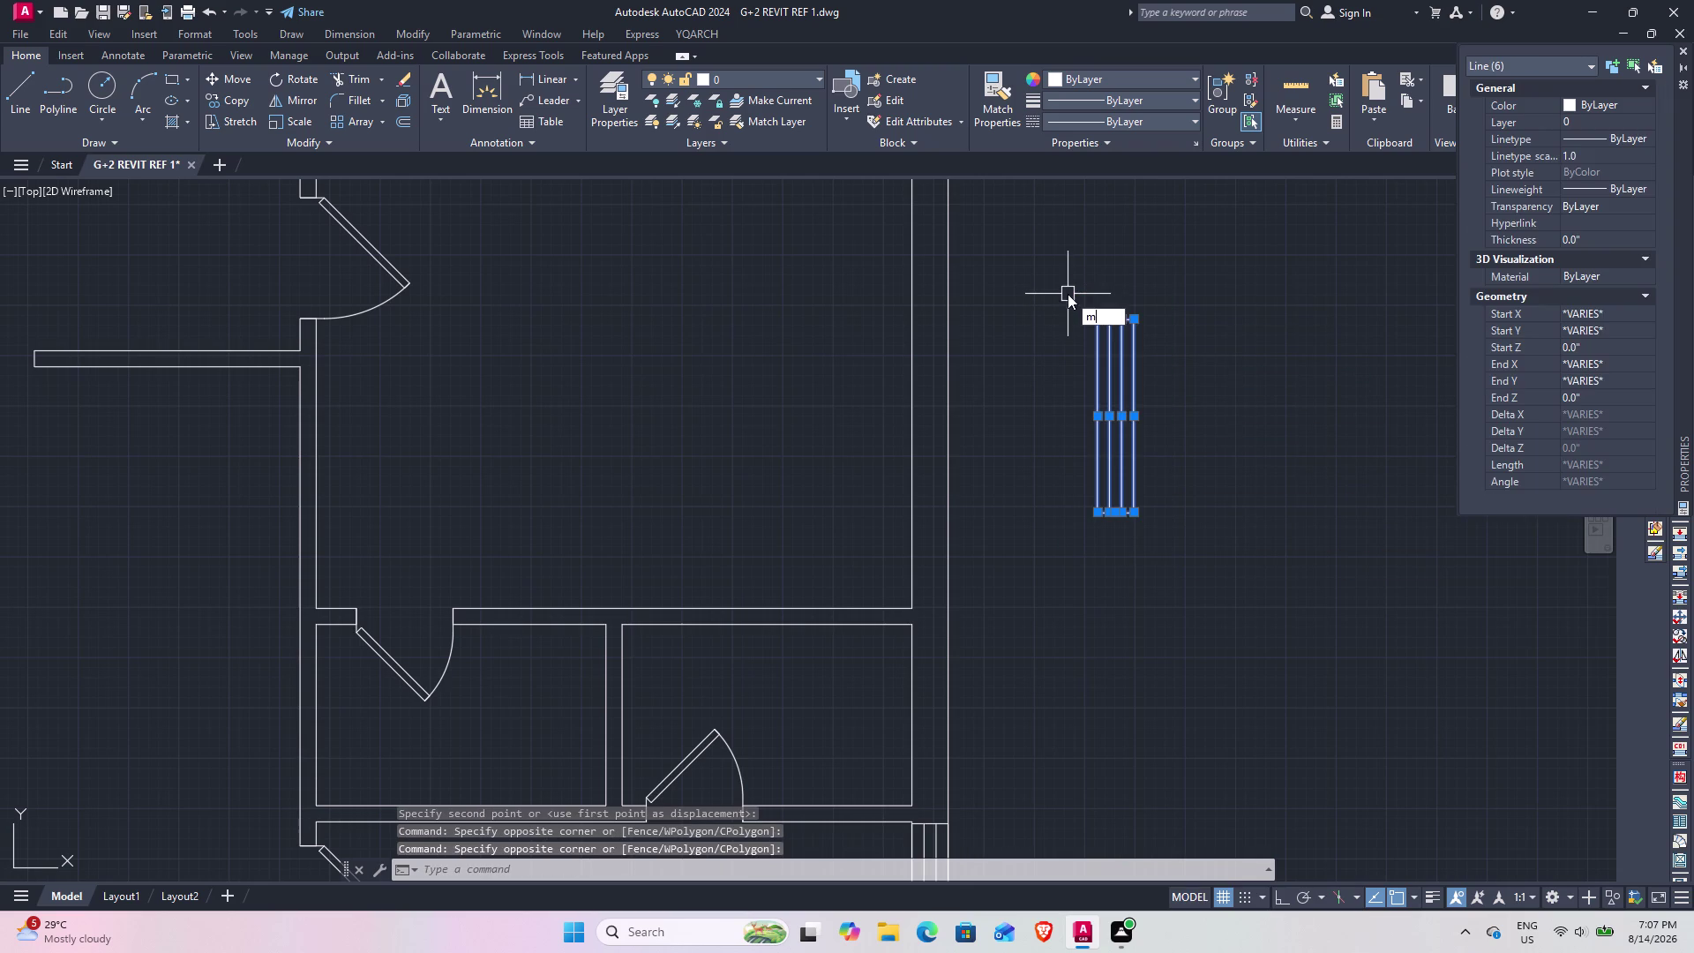
key(space)
middle_drag(1020, 337, 1024, 526)
click(1101, 512)
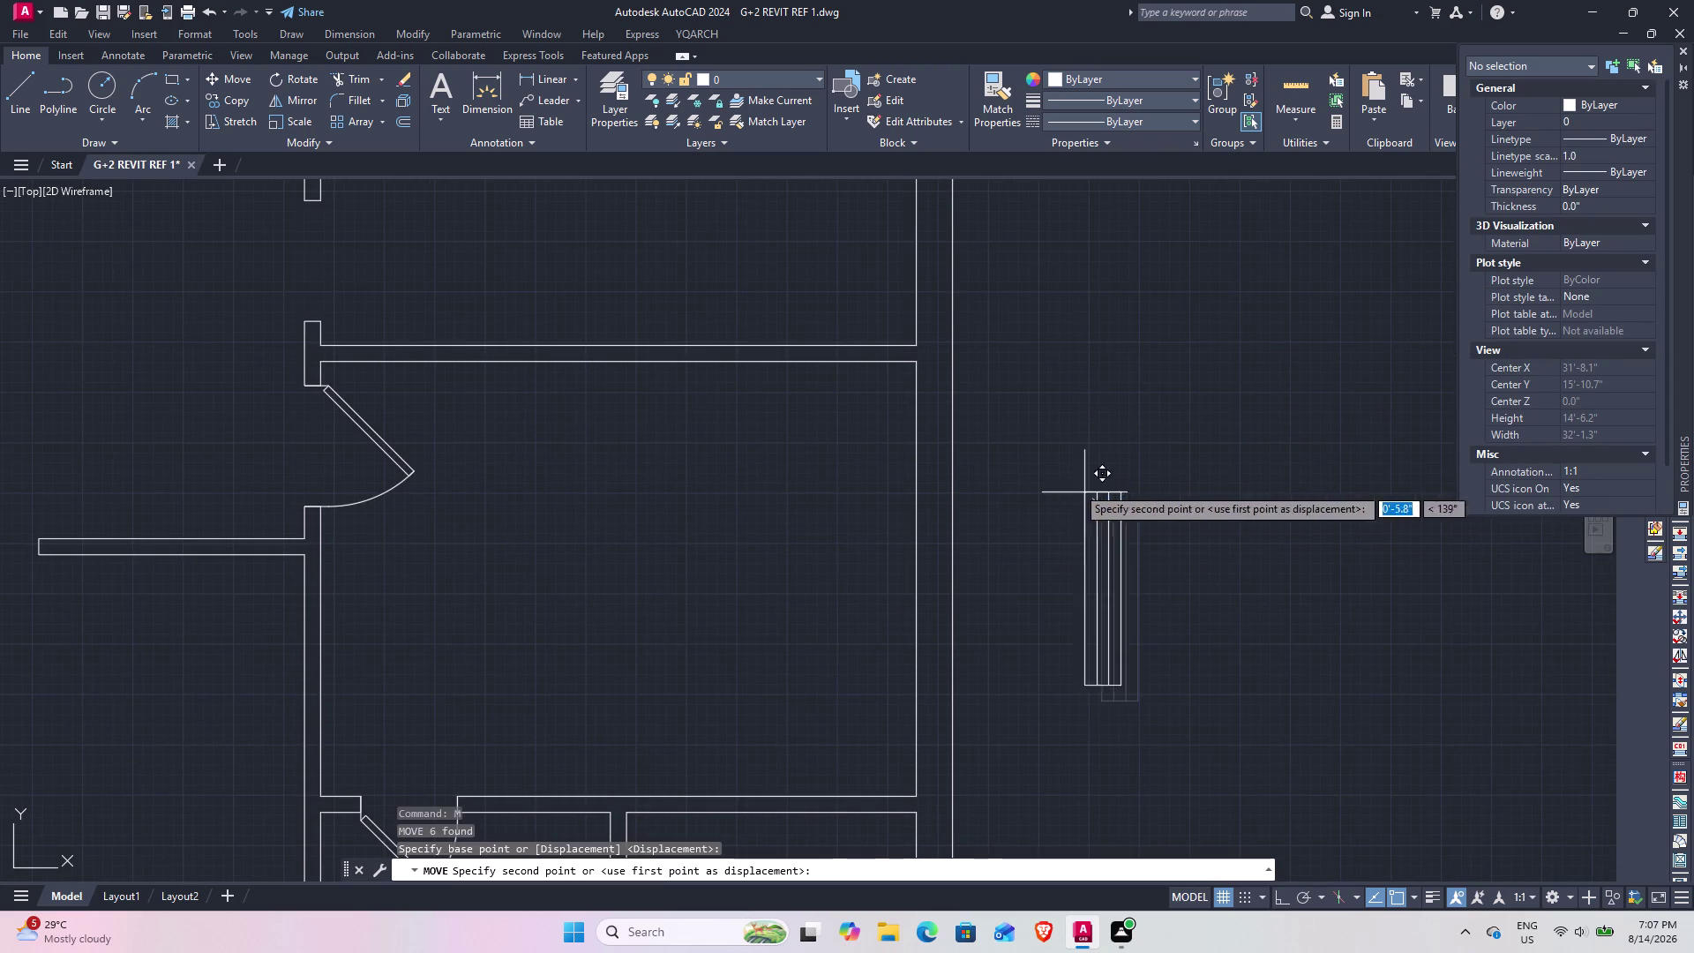
click(922, 370)
Zoom out and pan to review the whole plan with its placed windows.
scroll(down, 3)
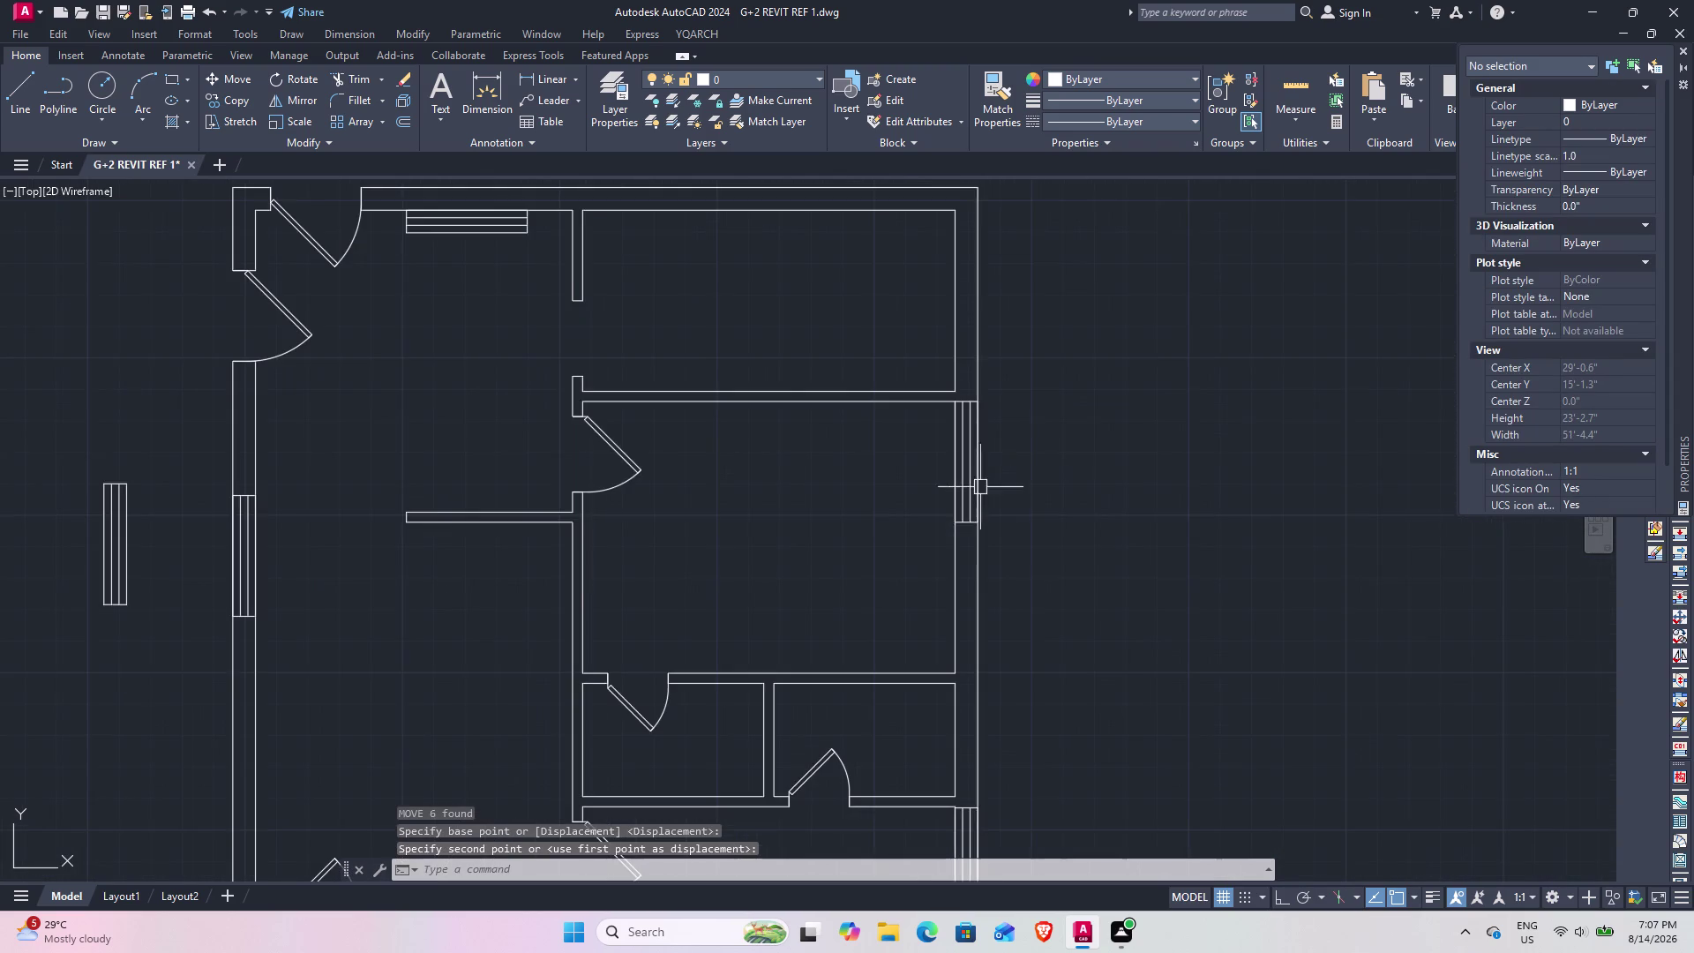
middle_drag(1001, 479, 1245, 401)
scroll(down, 3)
middle_drag(680, 466, 810, 485)
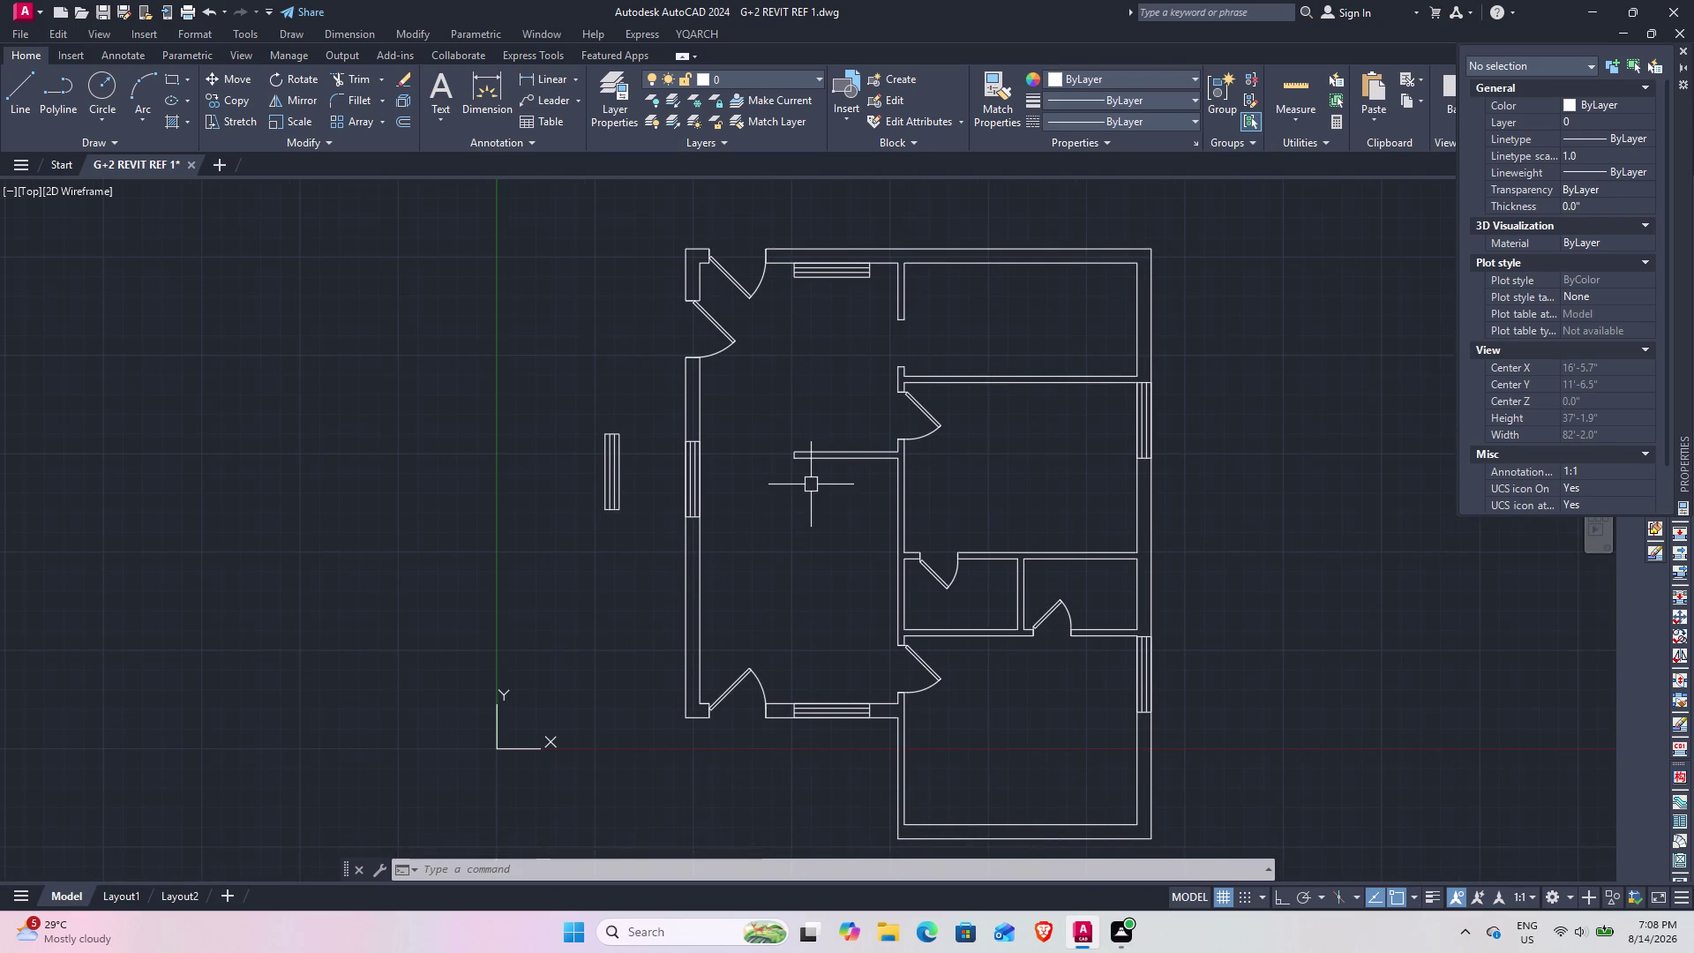
scroll(down, 3)
middle_drag(927, 487, 899, 544)
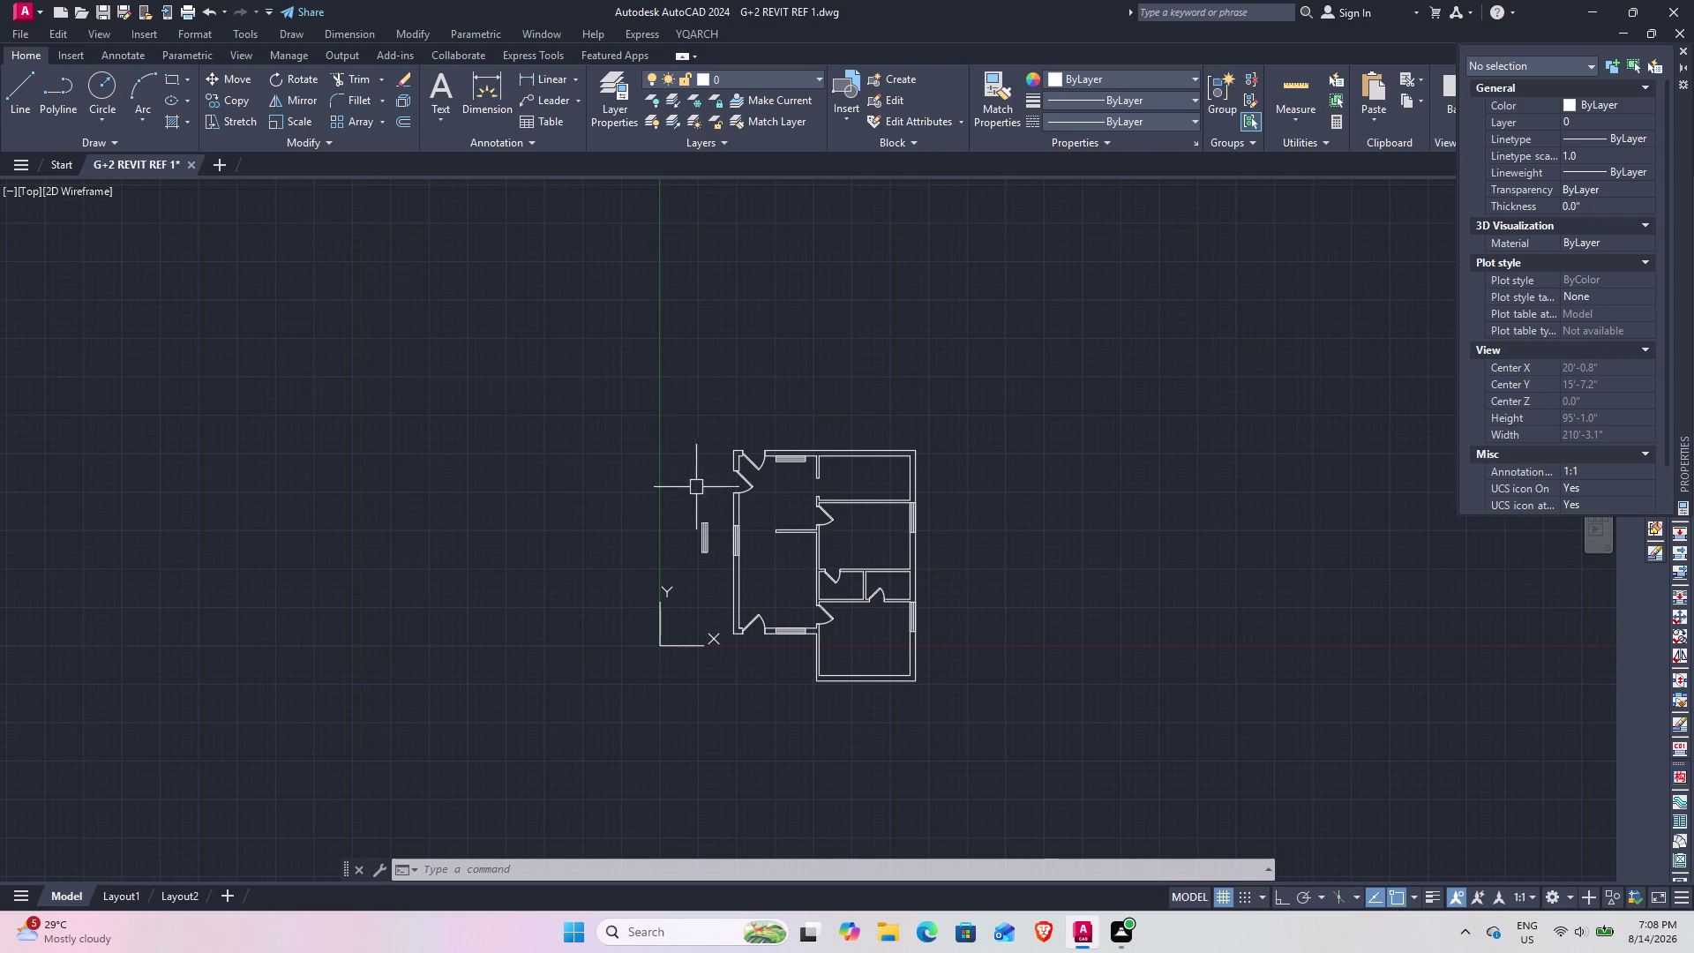
Box-select the left window copy, then clear the selection and pick its bottom line.
scroll(up, 3)
drag(708, 487, 730, 529)
click(762, 617)
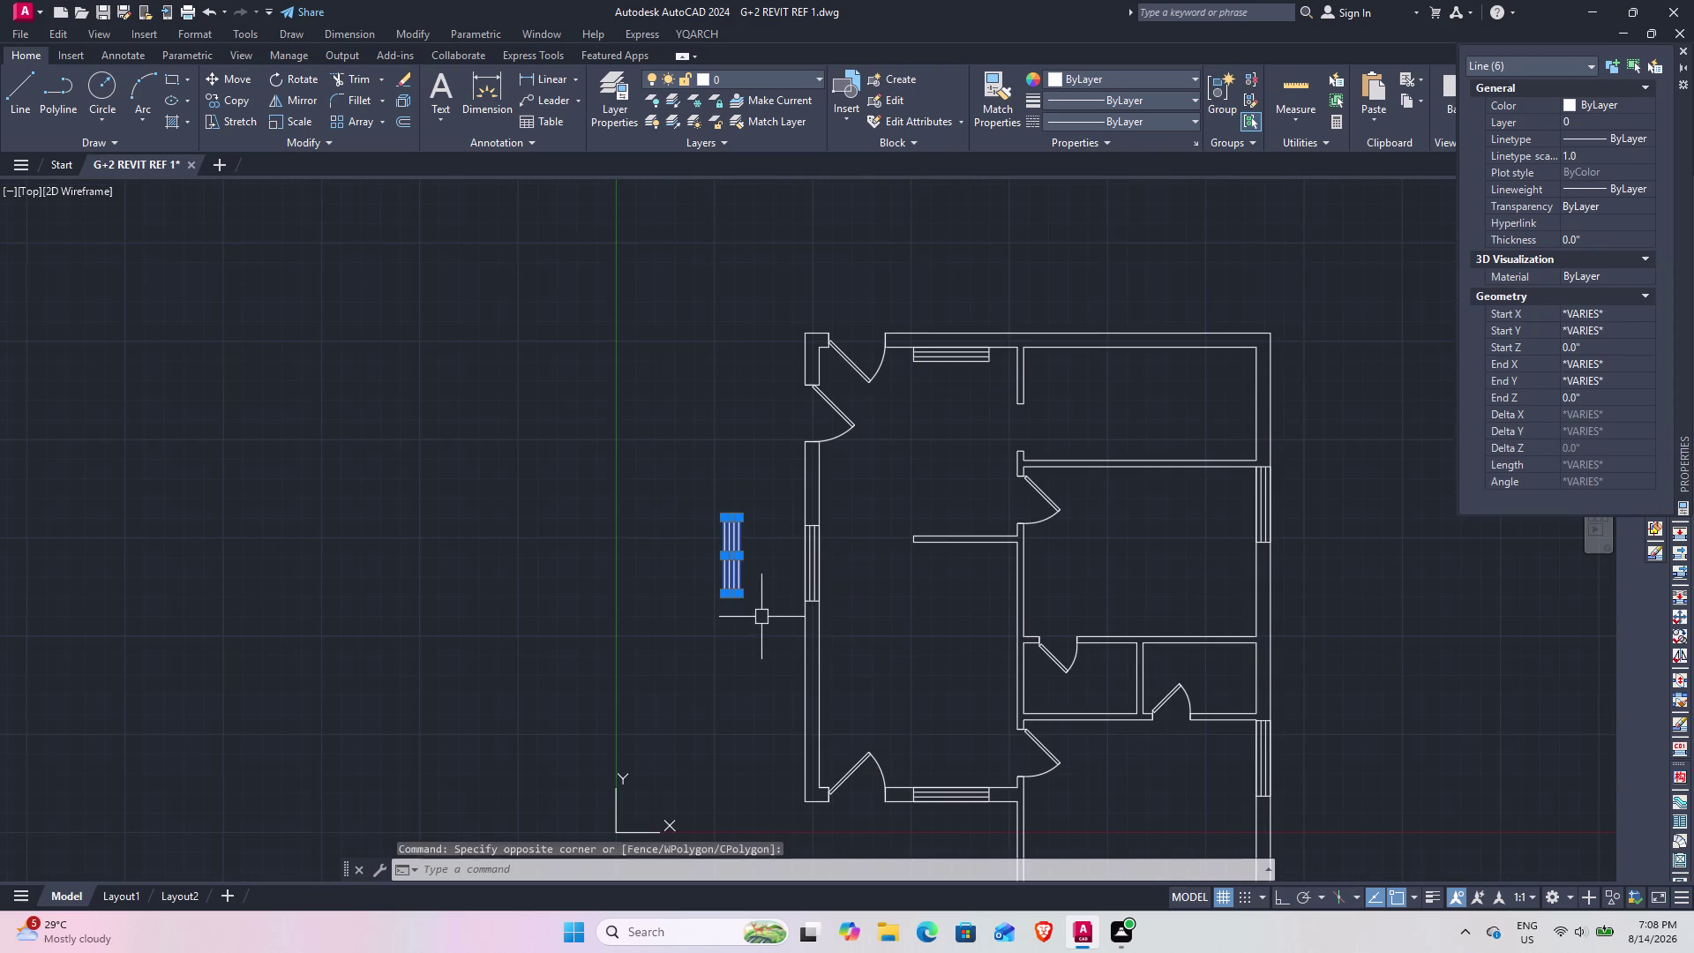
key(Escape)
scroll(up, 3)
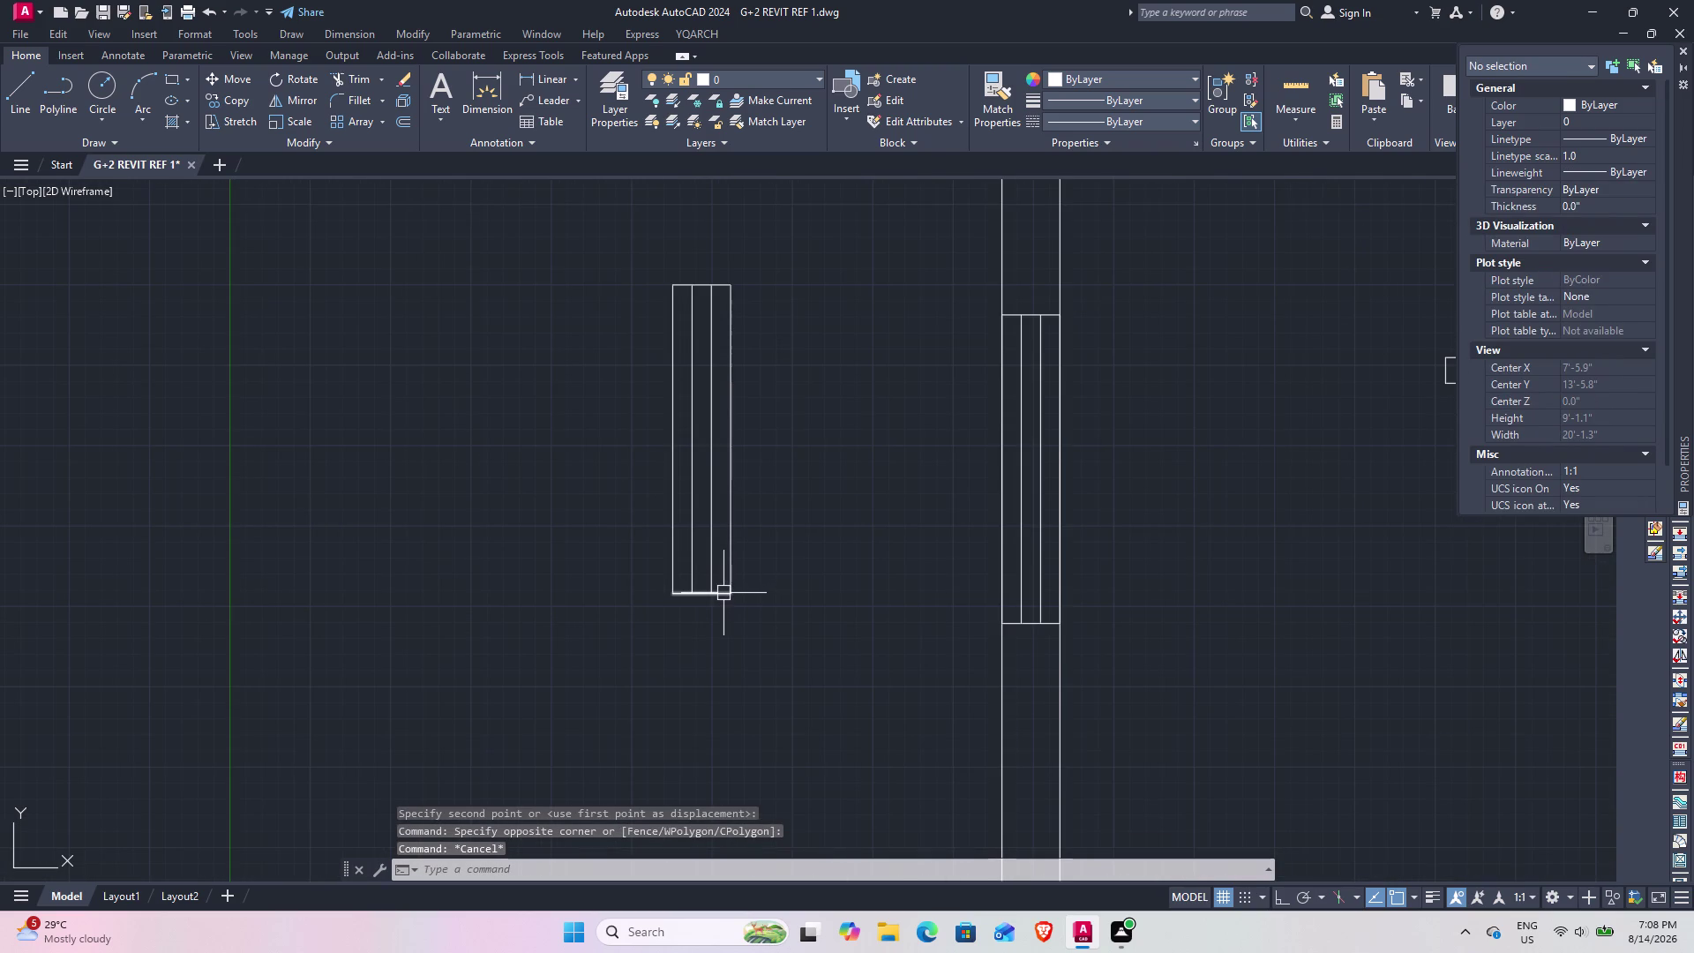
click(724, 593)
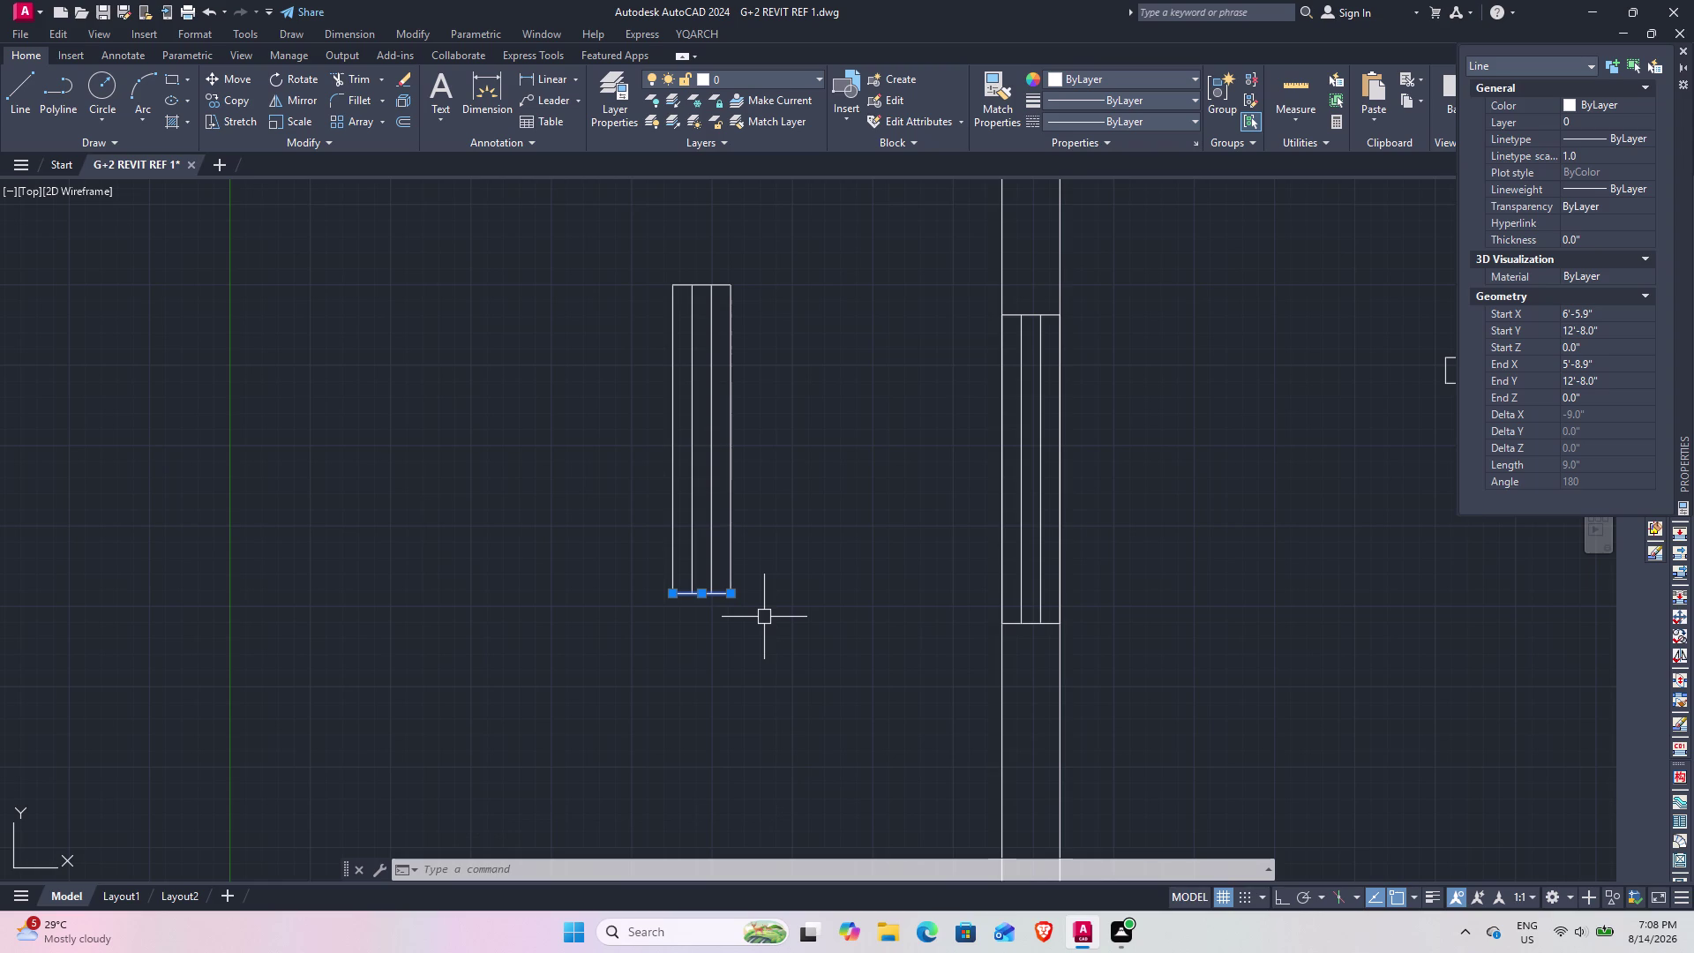
Move the window's short bottom line 1' upward from its endpoint.
text(m)
key(space)
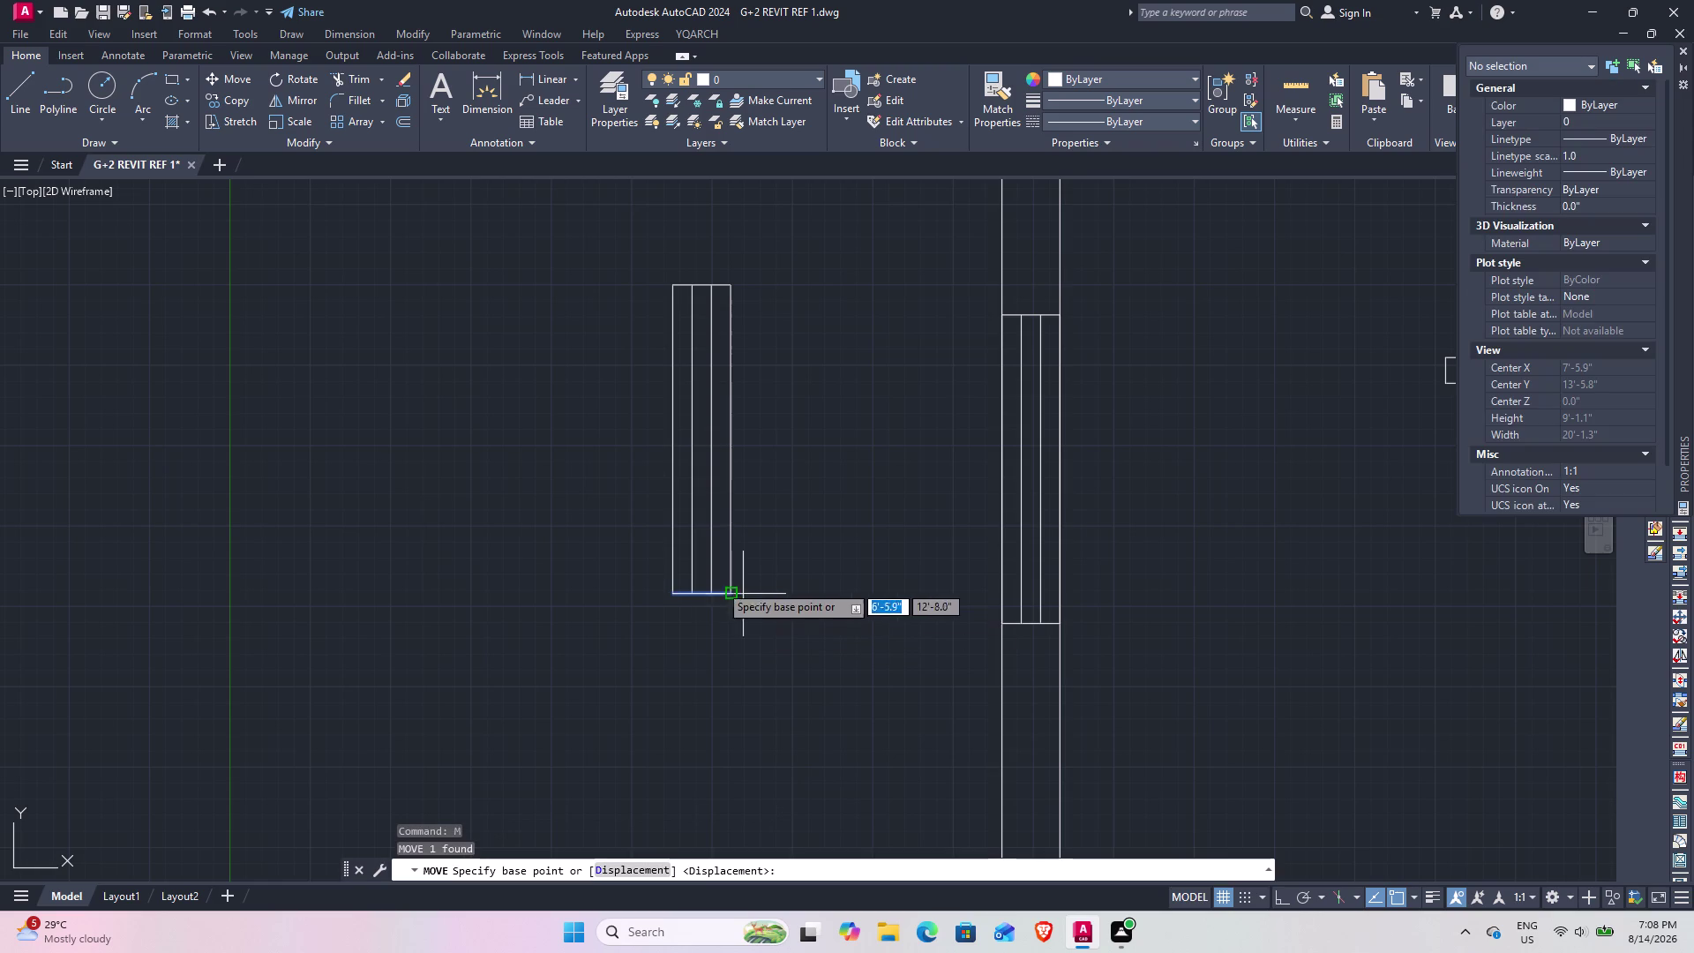
click(734, 591)
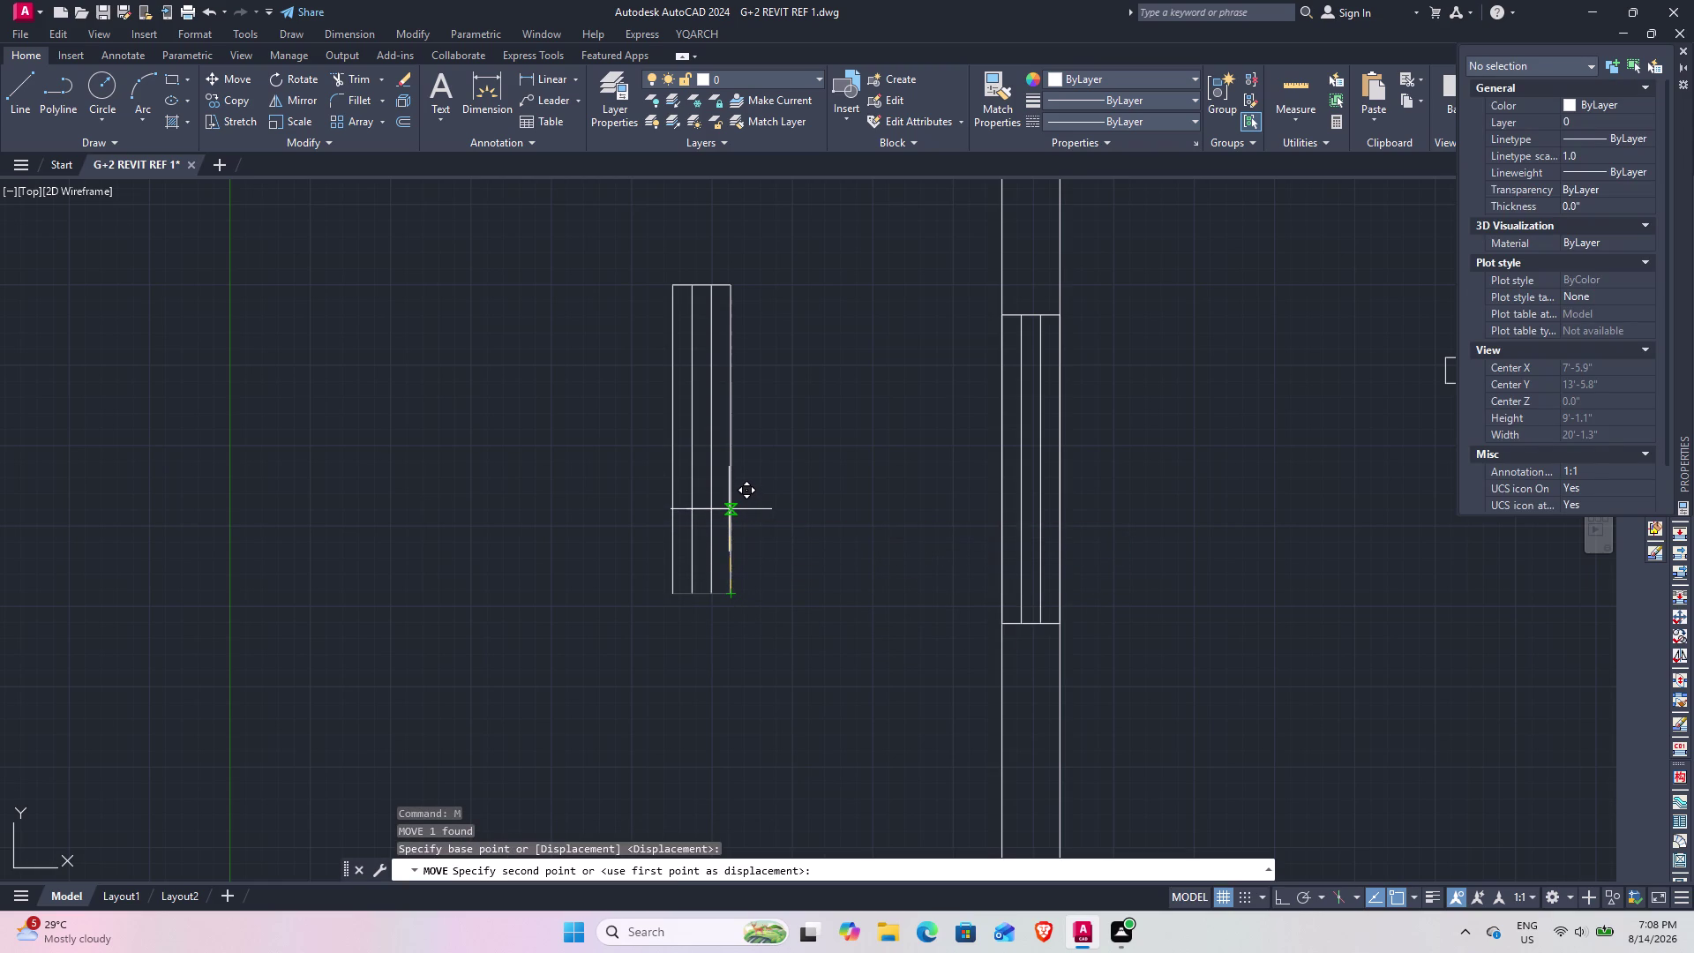
text(1')
key(Return)
key(Escape)
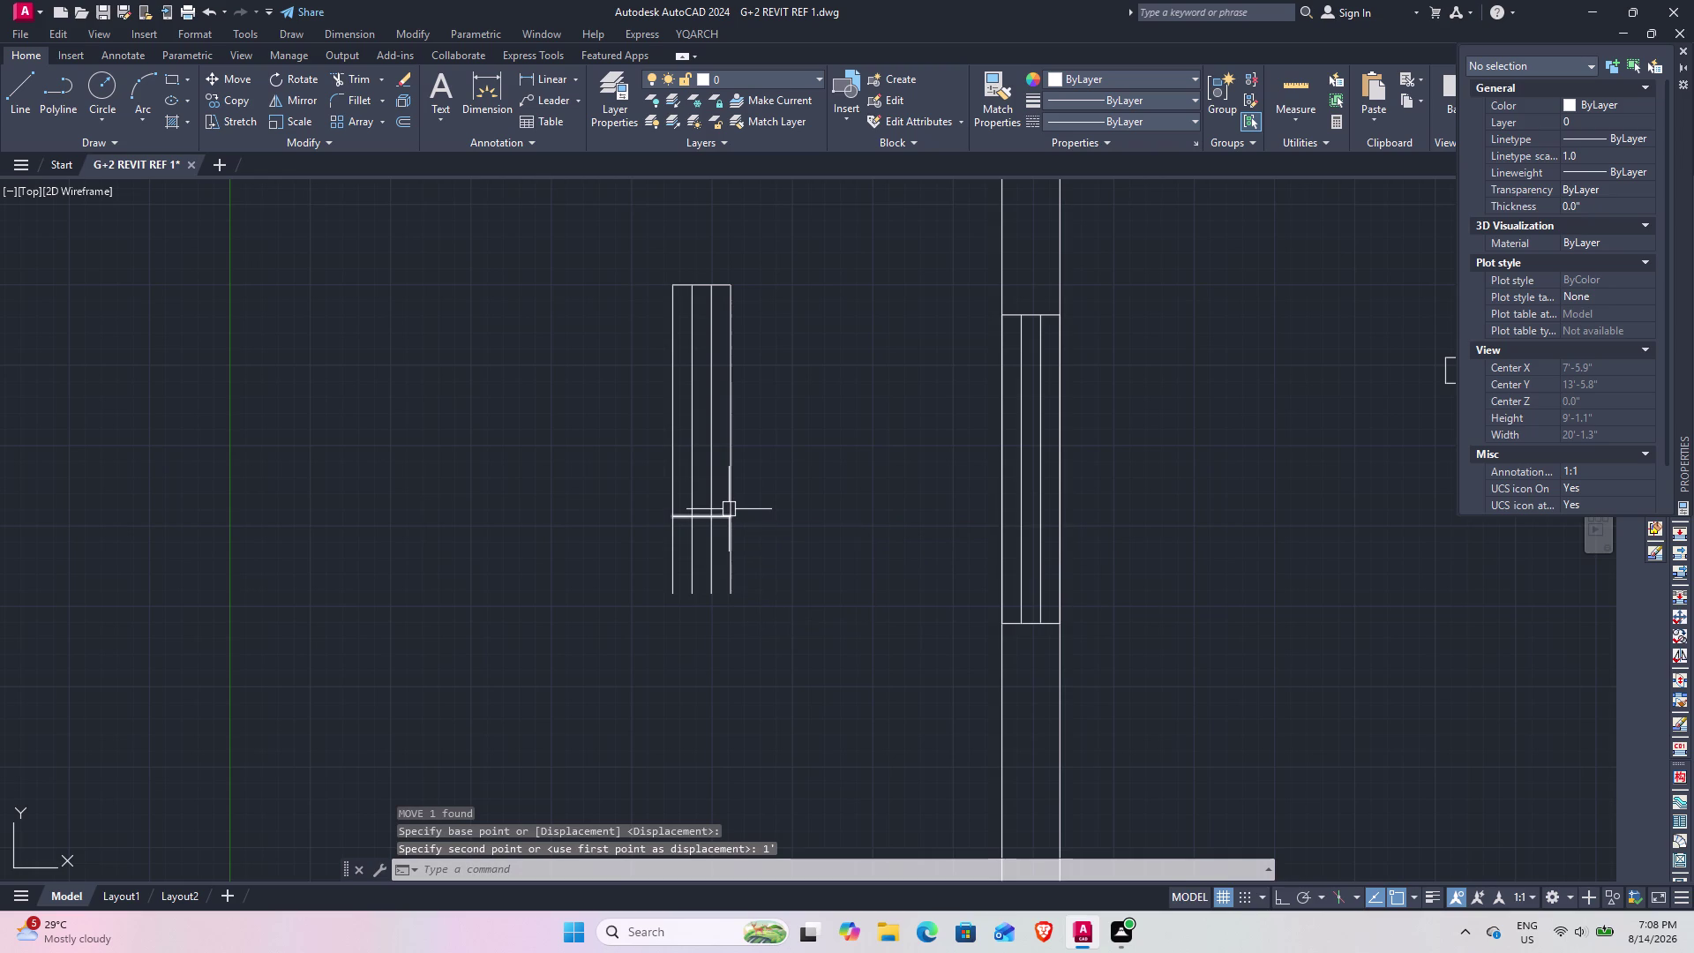
Trim the vertical line ends hanging below the raised bottom edge.
text(tr)
key(space)
drag(797, 555, 788, 555)
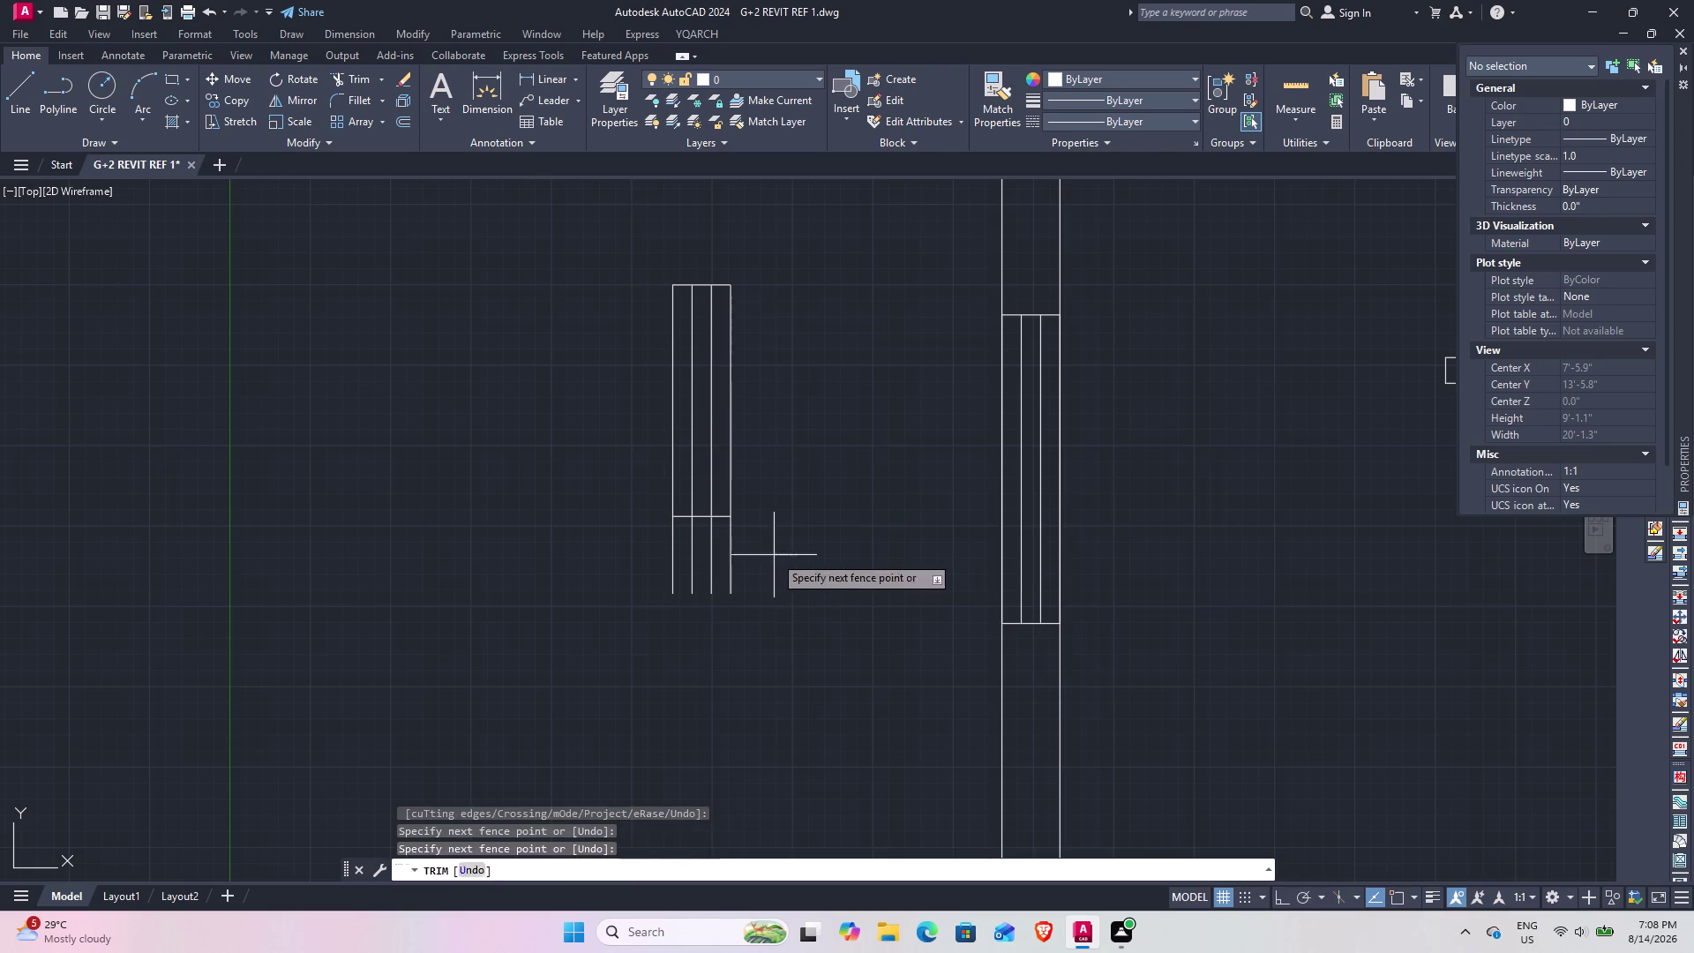
click(587, 552)
scroll(down, 3)
key(Escape)
drag(742, 576, 714, 521)
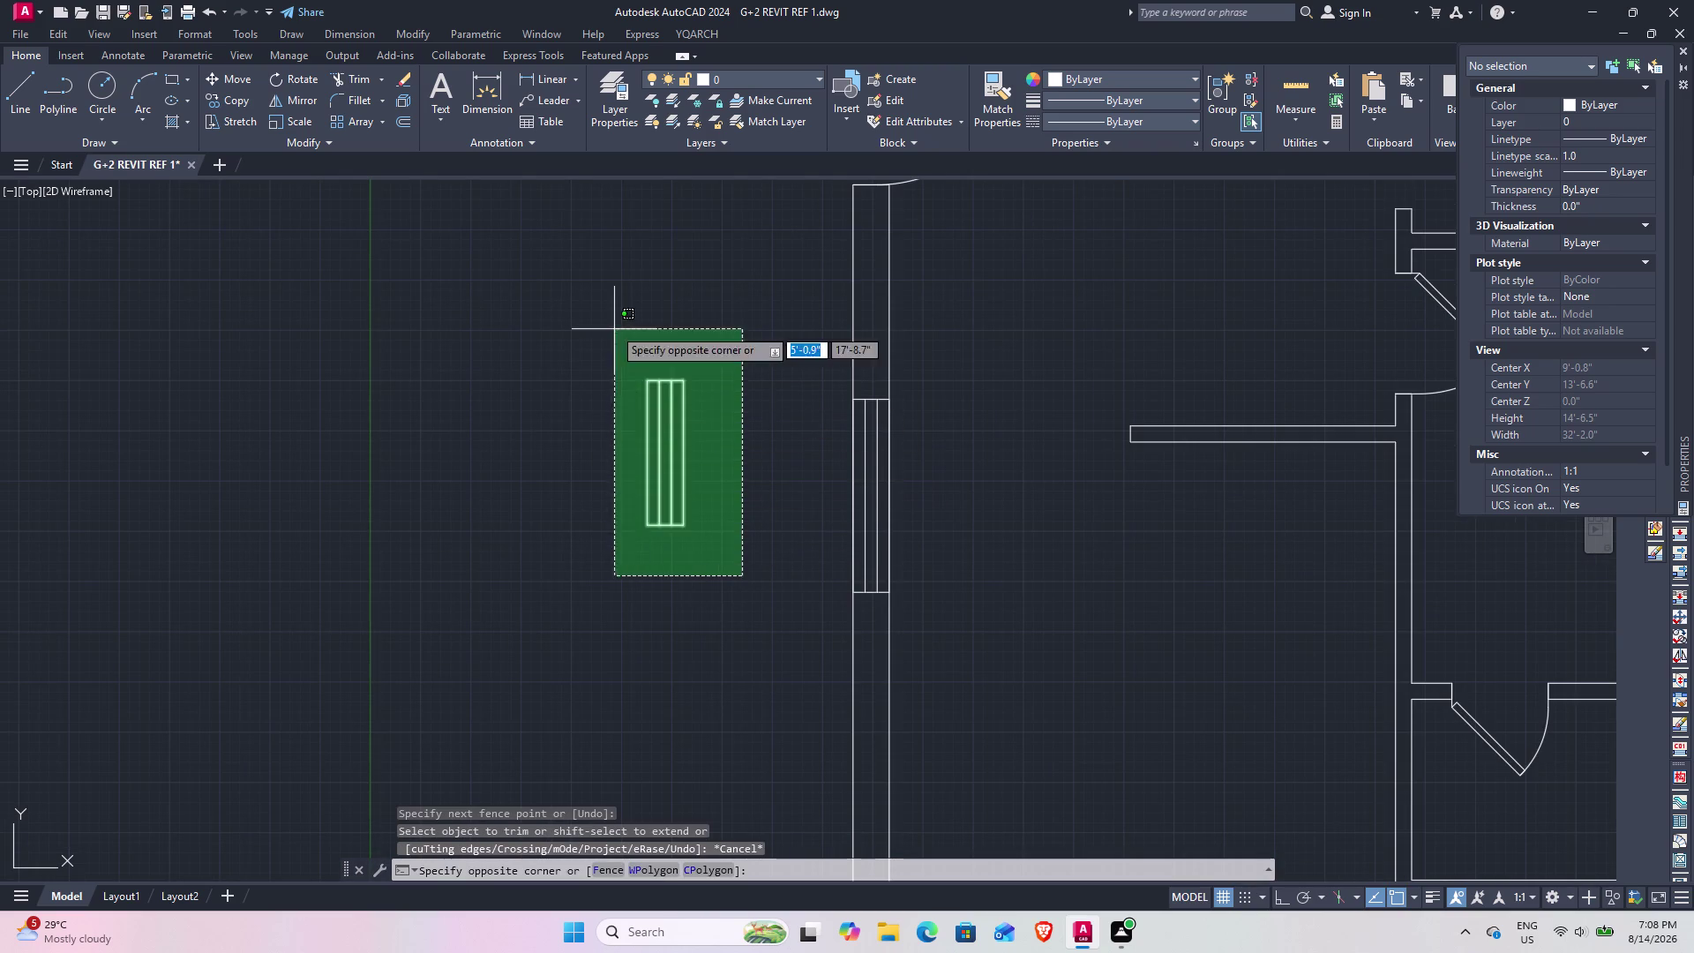
click(611, 324)
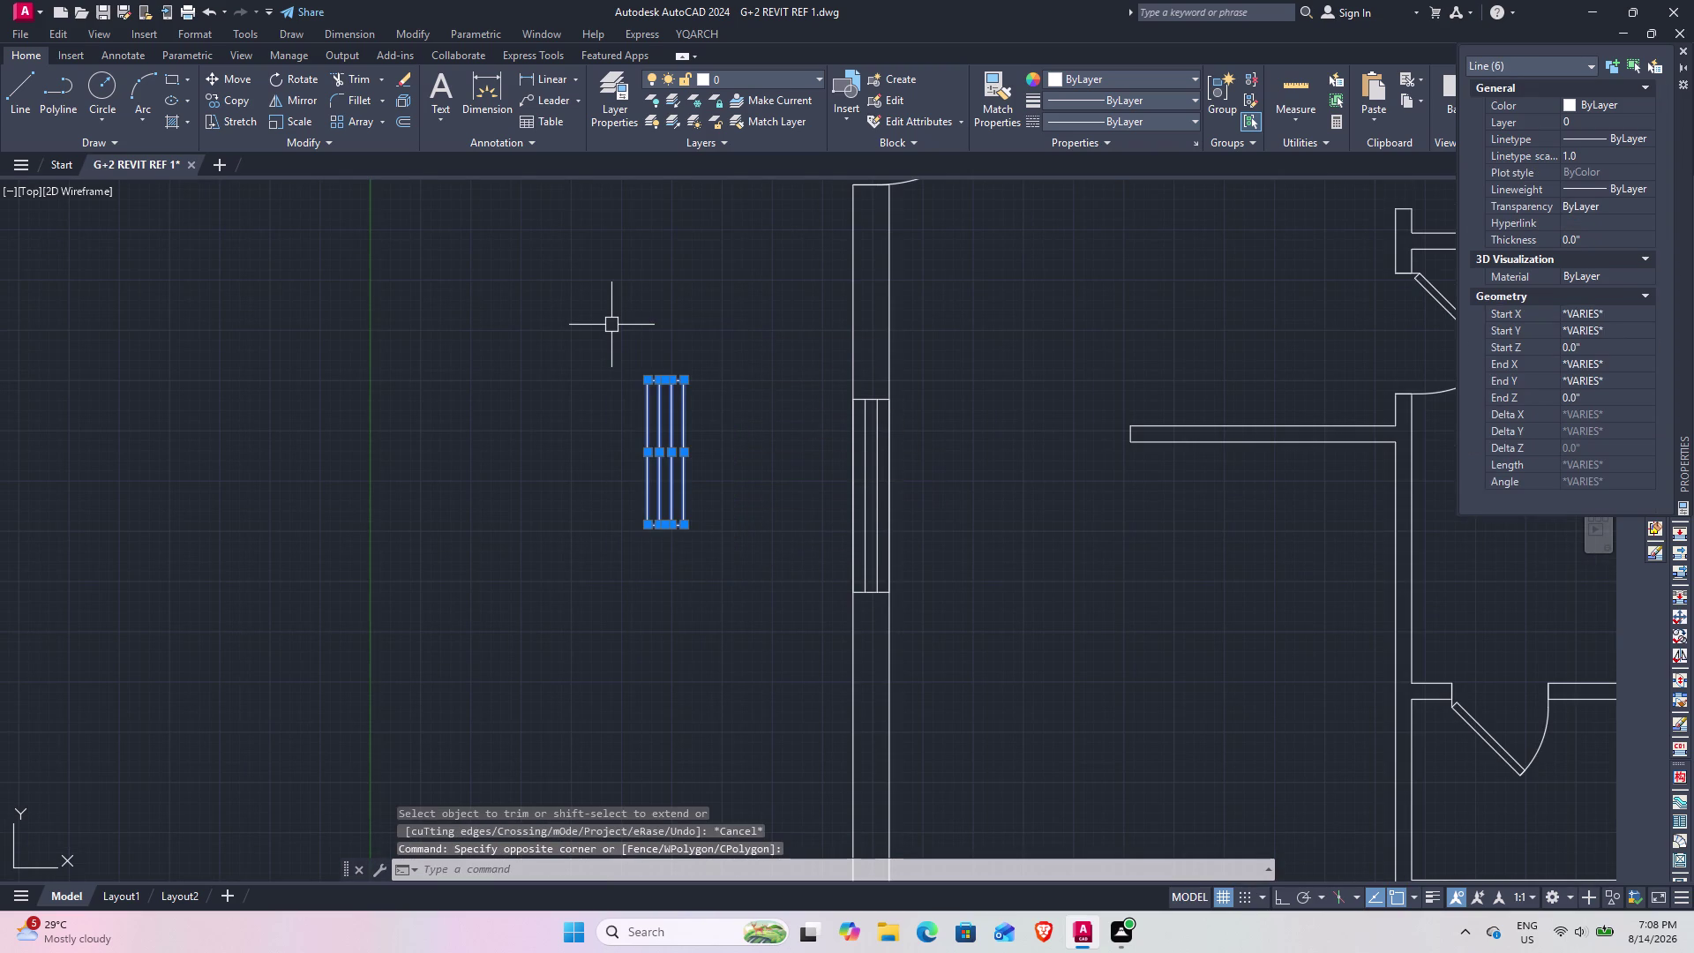
text(m)
key(space)
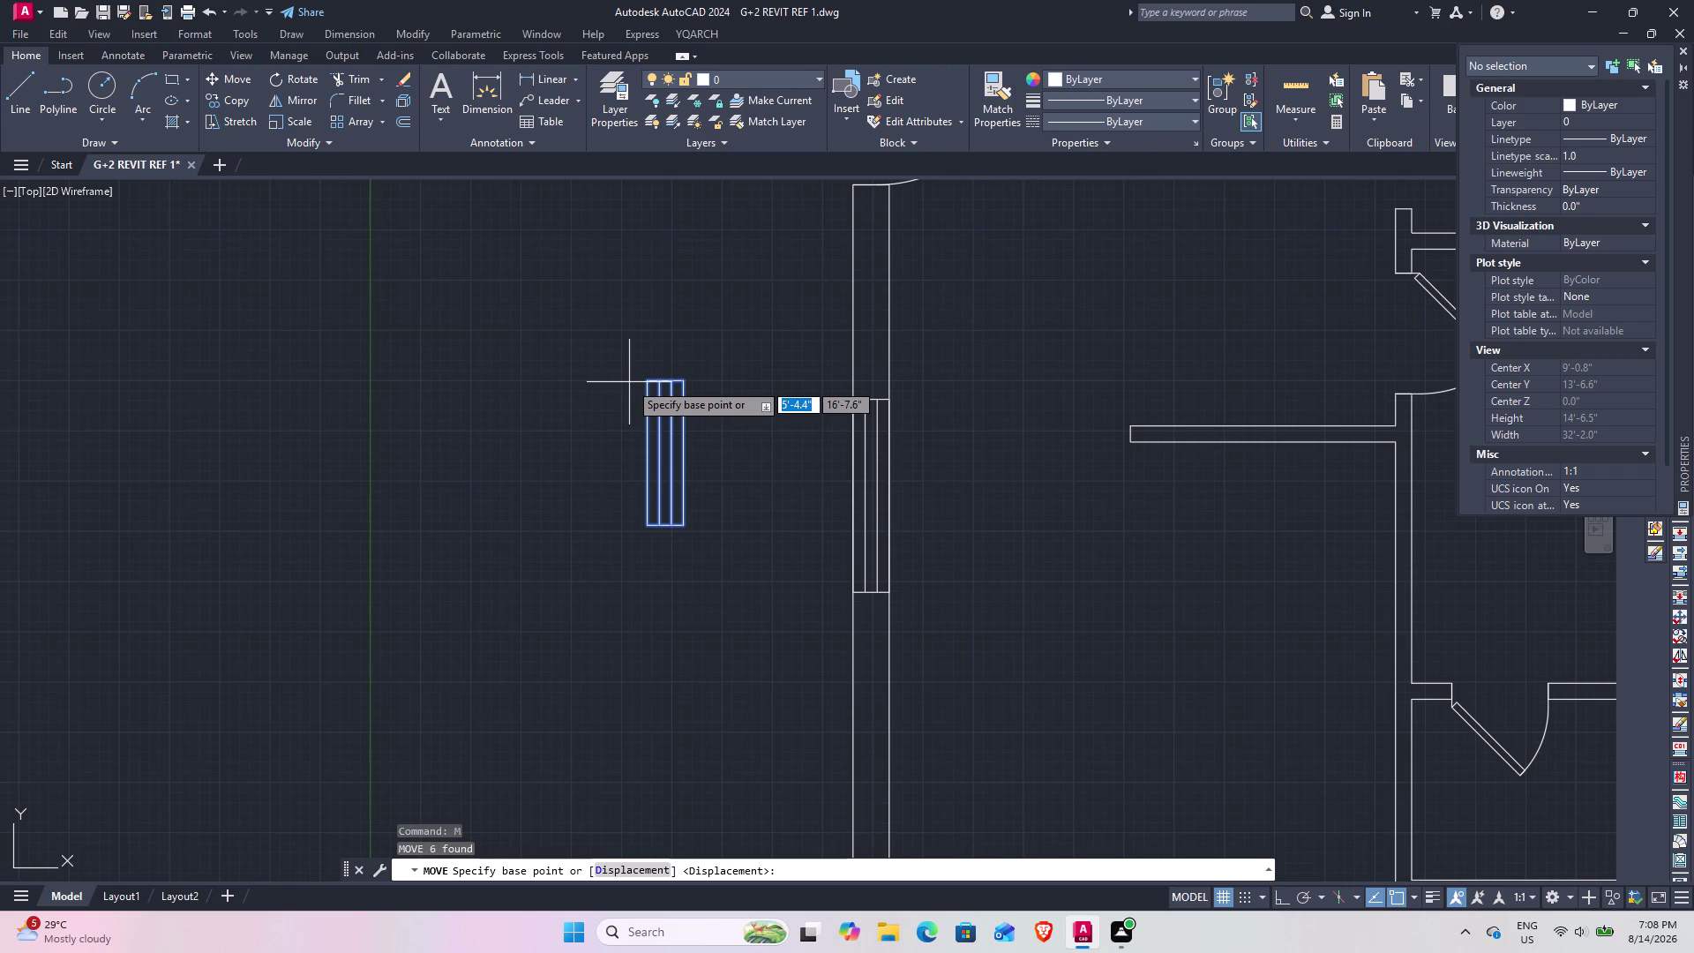
click(645, 455)
scroll(down, 3)
middle_drag(1034, 504, 668, 487)
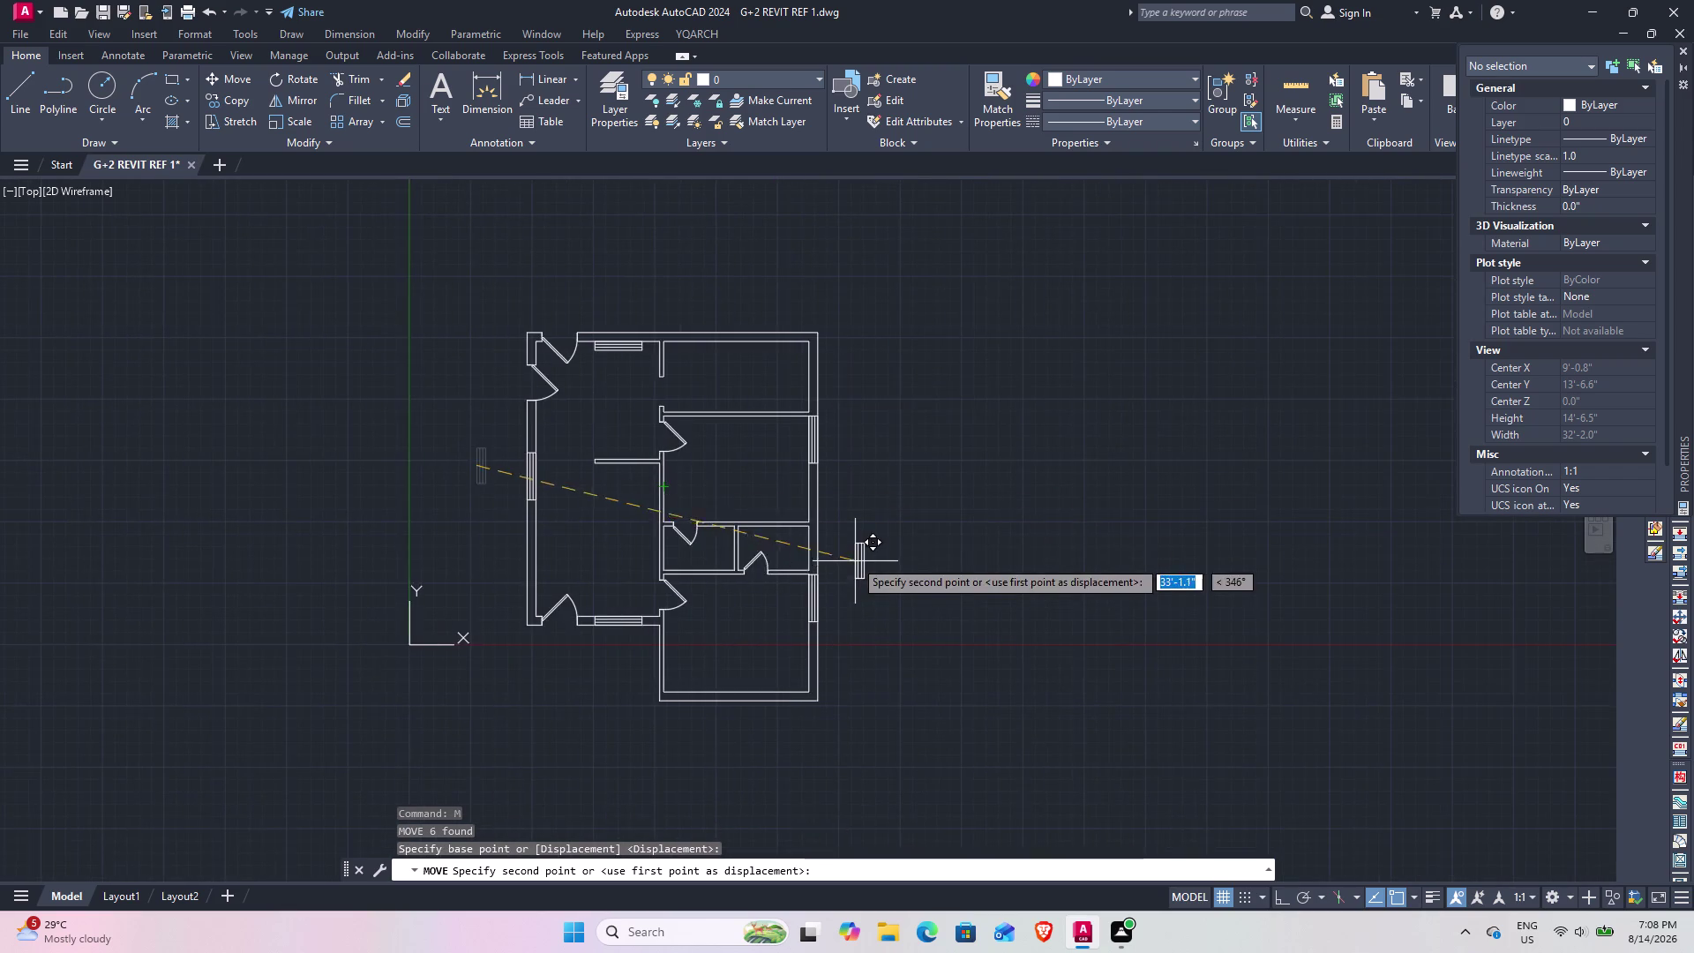
scroll(up, 3)
scroll(up, 3)
click(761, 523)
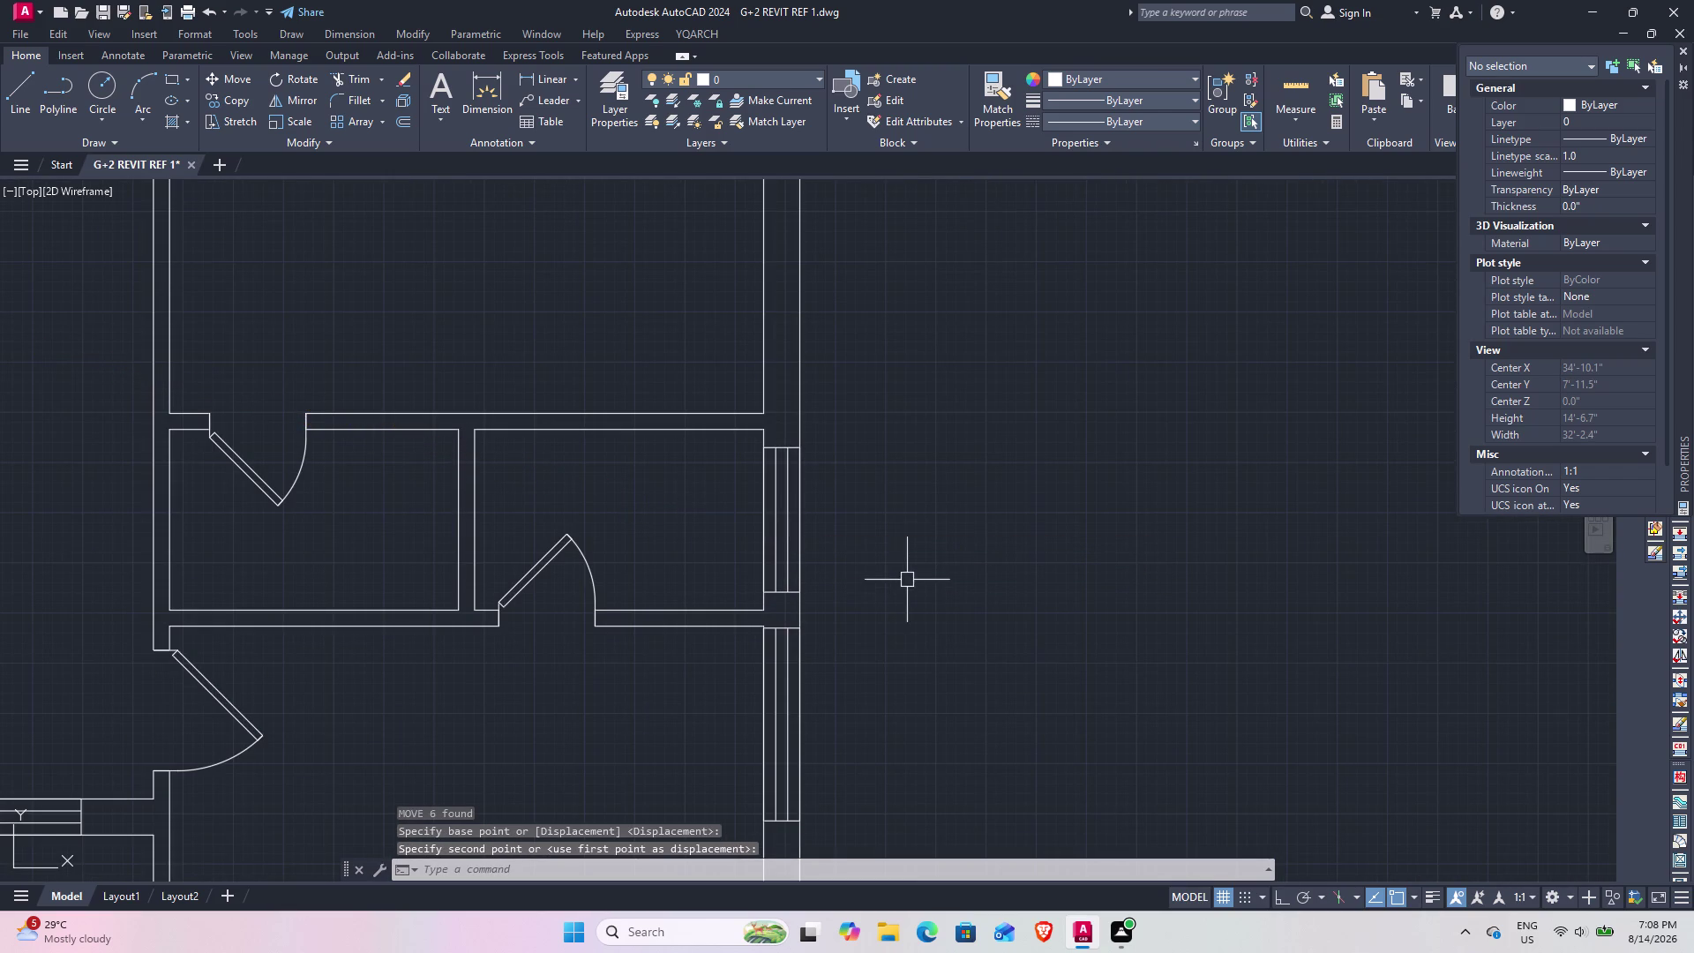
key(Escape)
scroll(down, 3)
middle_drag(839, 542, 1114, 618)
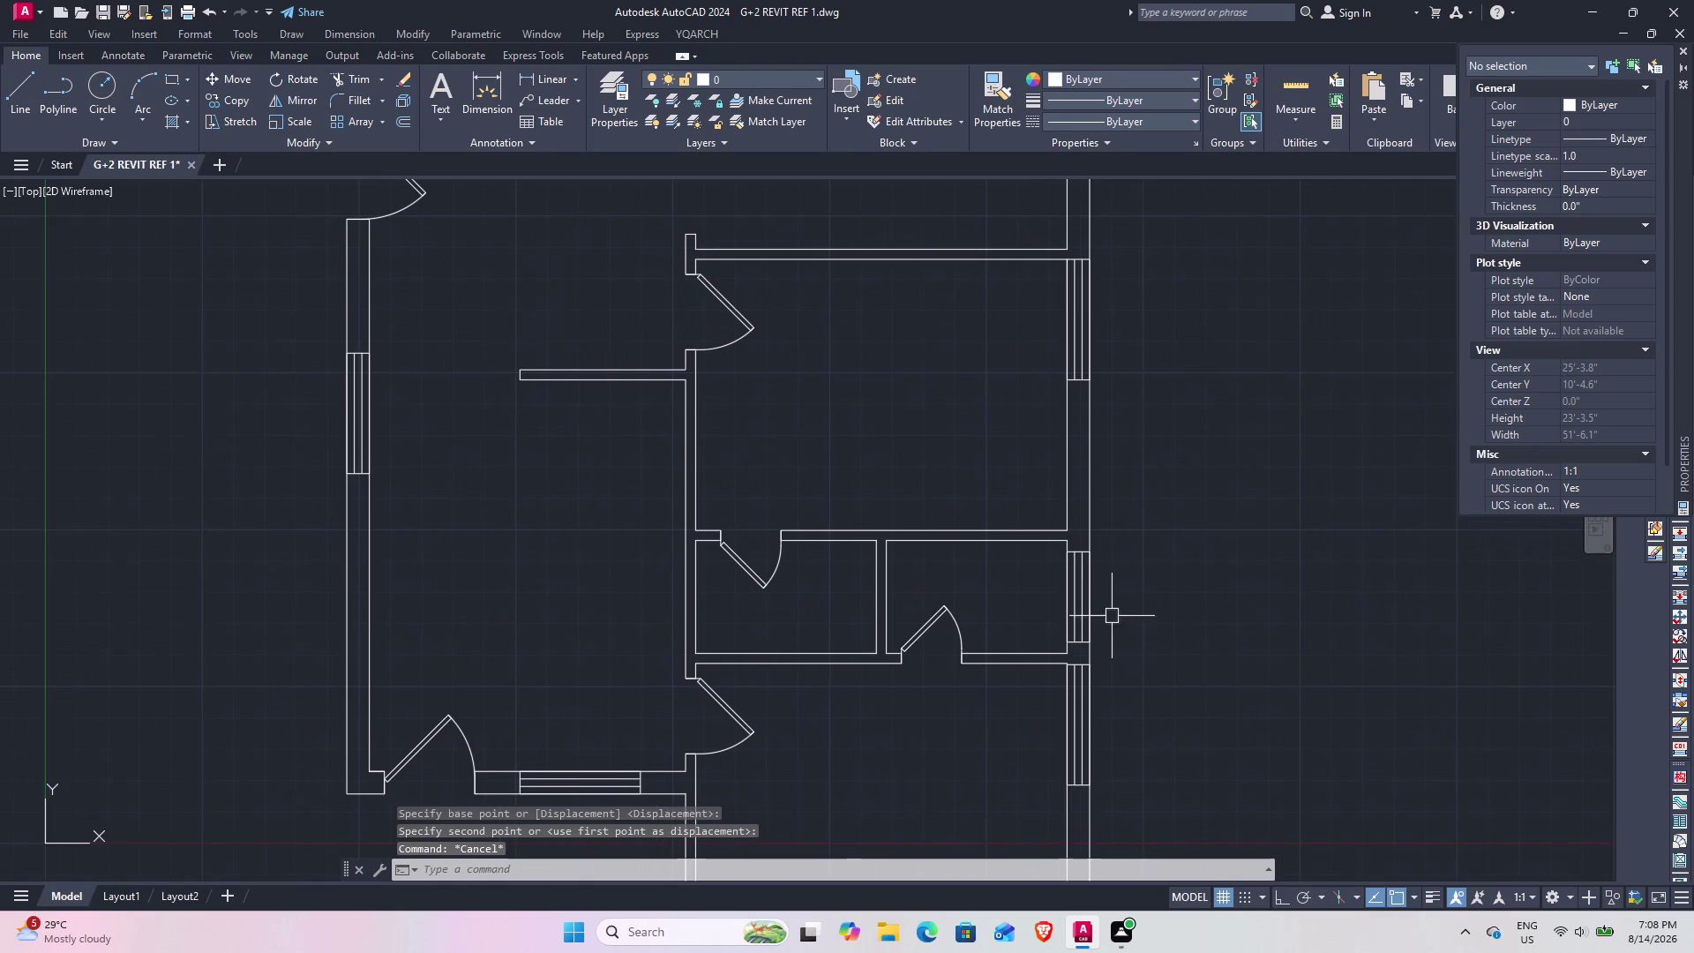
middle_drag(1048, 483, 1051, 562)
middle_drag(988, 512, 977, 718)
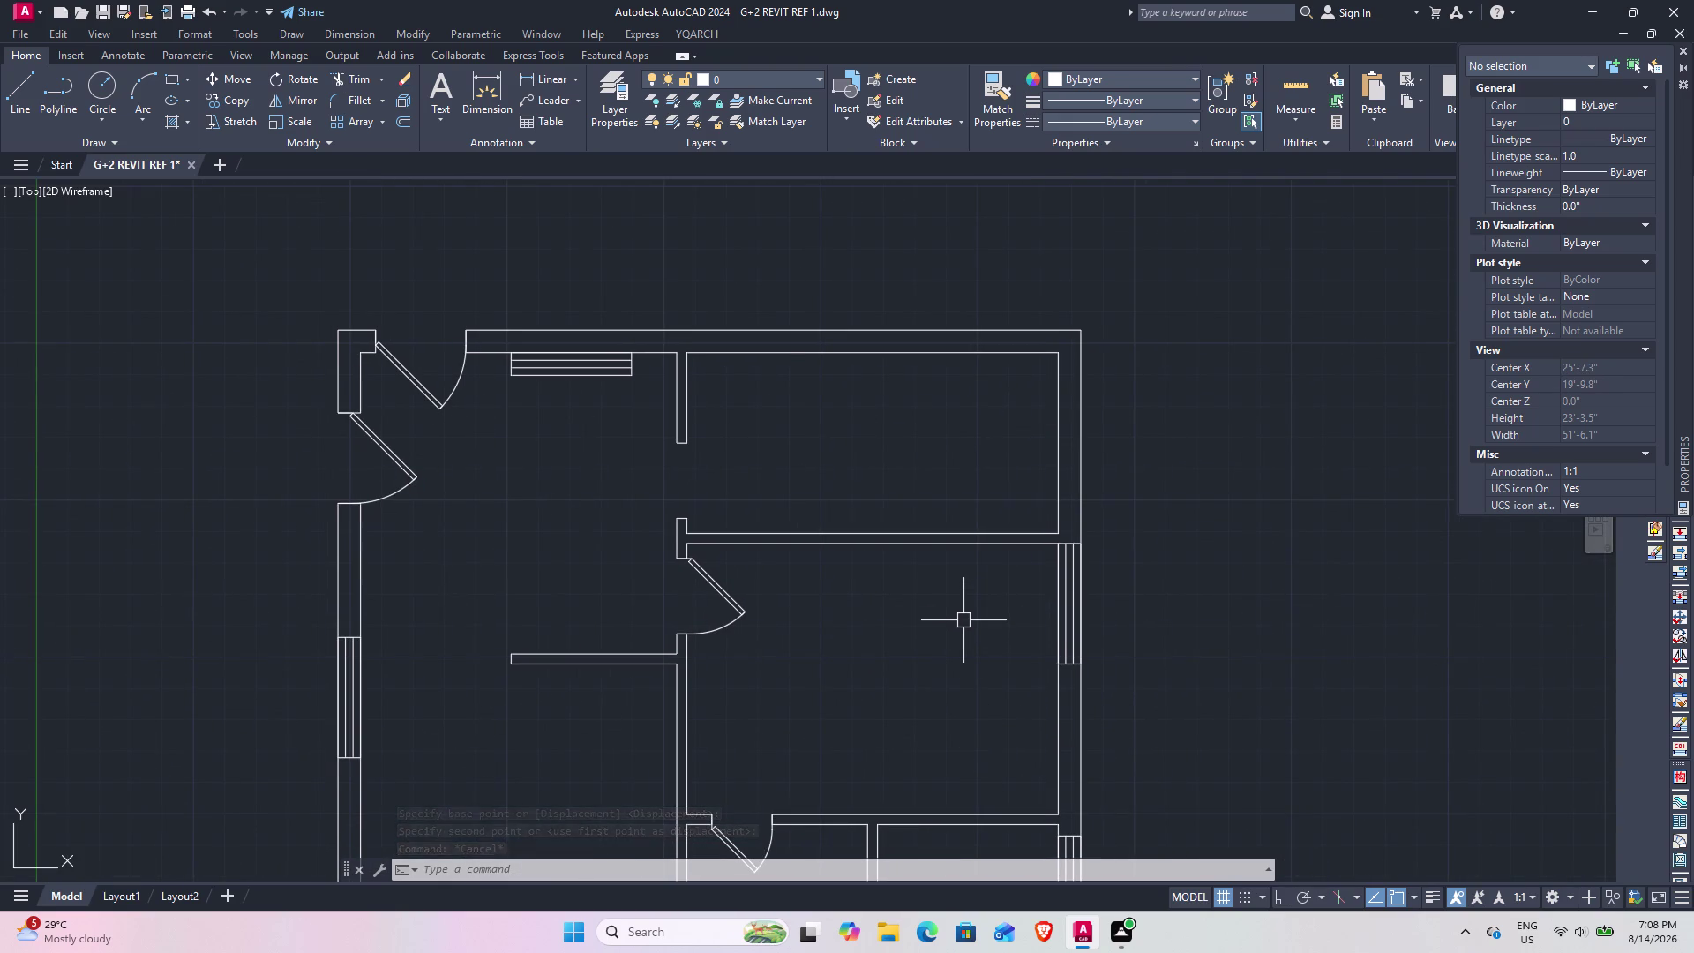
middle_drag(1035, 655, 1028, 636)
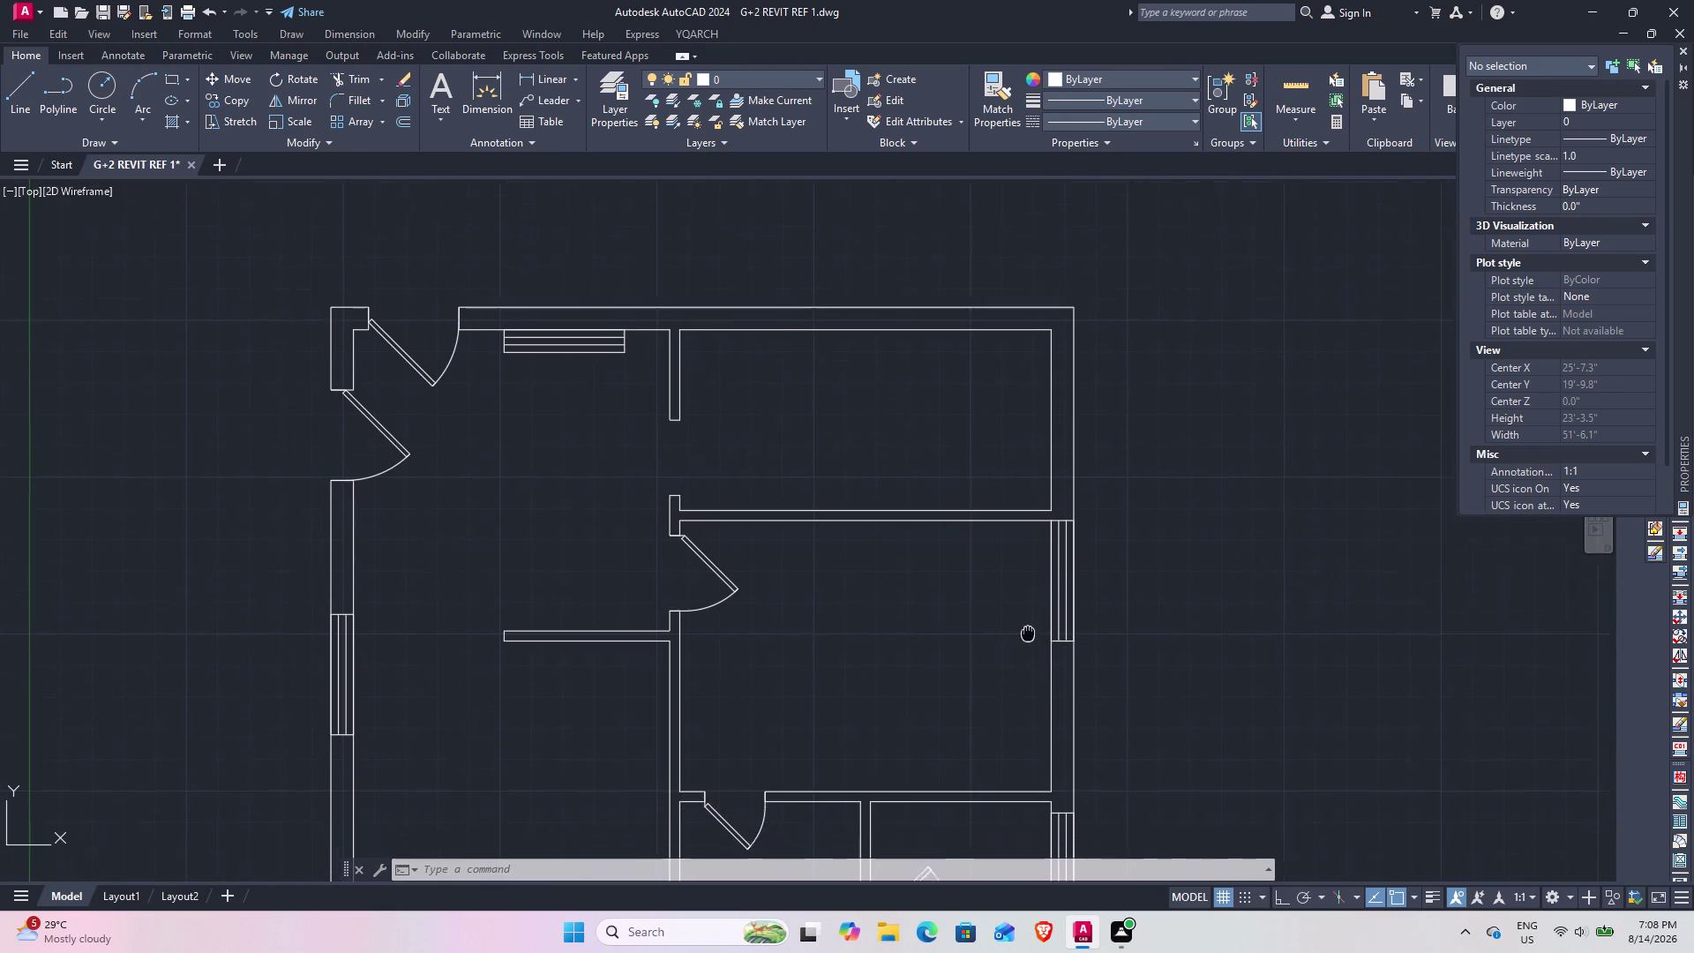
middle_drag(1028, 636, 989, 457)
scroll(up, 3)
middle_drag(1013, 619, 982, 468)
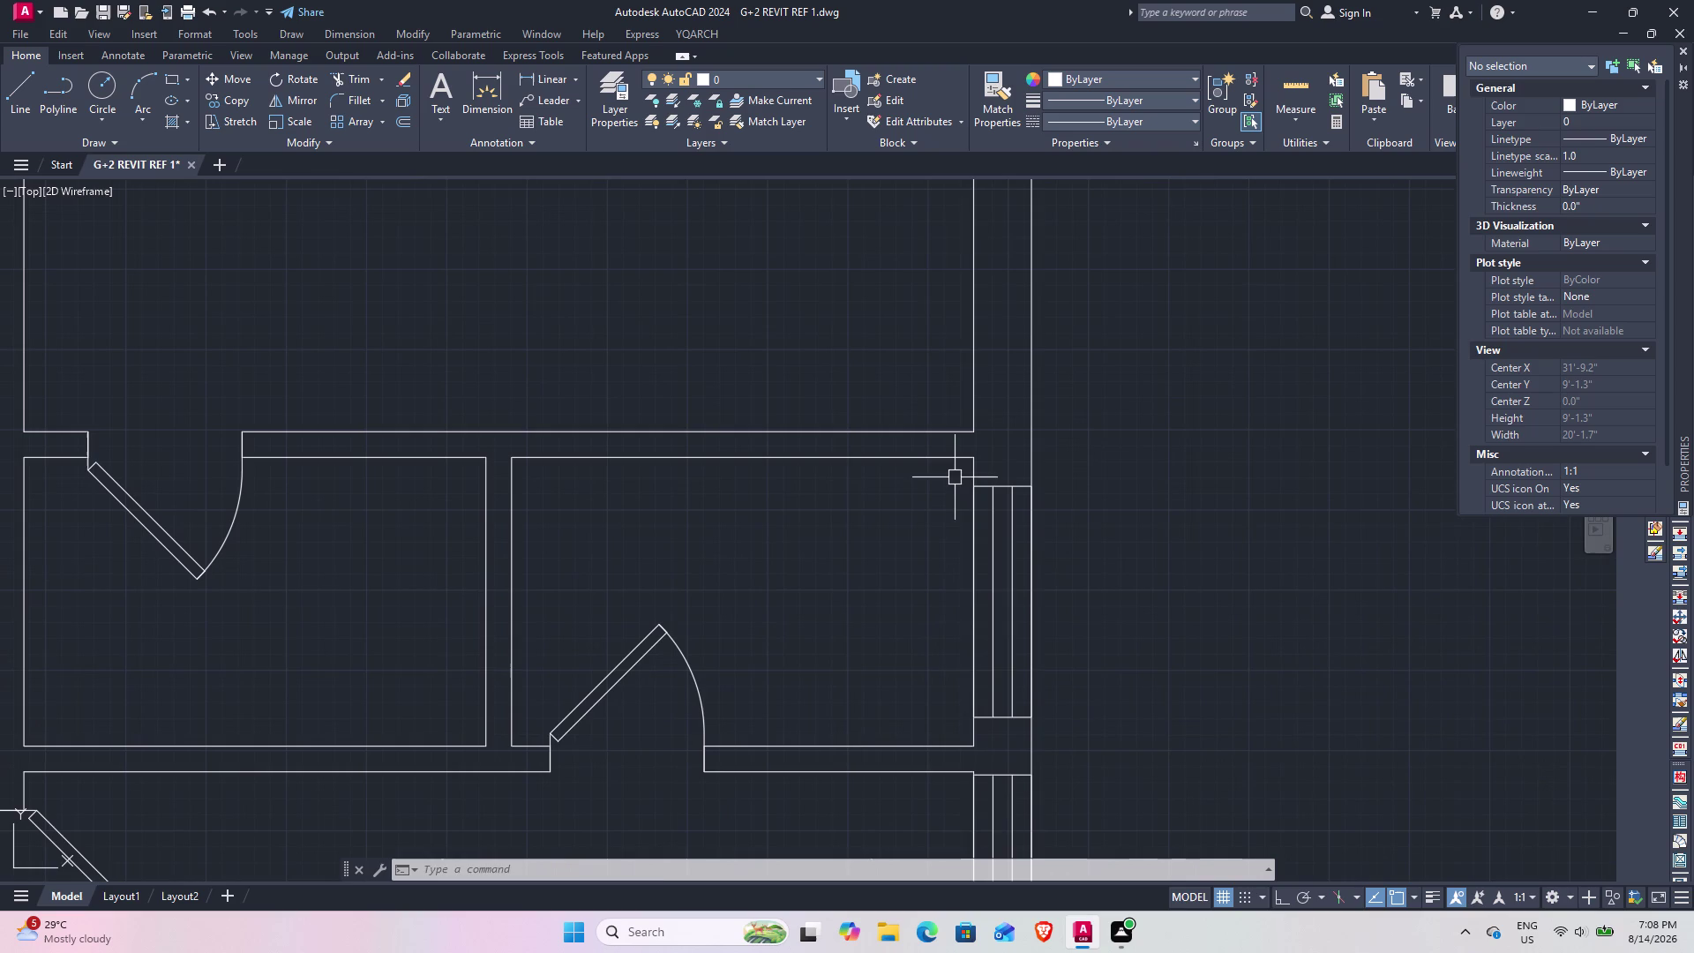
Copy the right-wall window from its midpoint onto the top wall, then select the copy.
click(954, 471)
click(1061, 735)
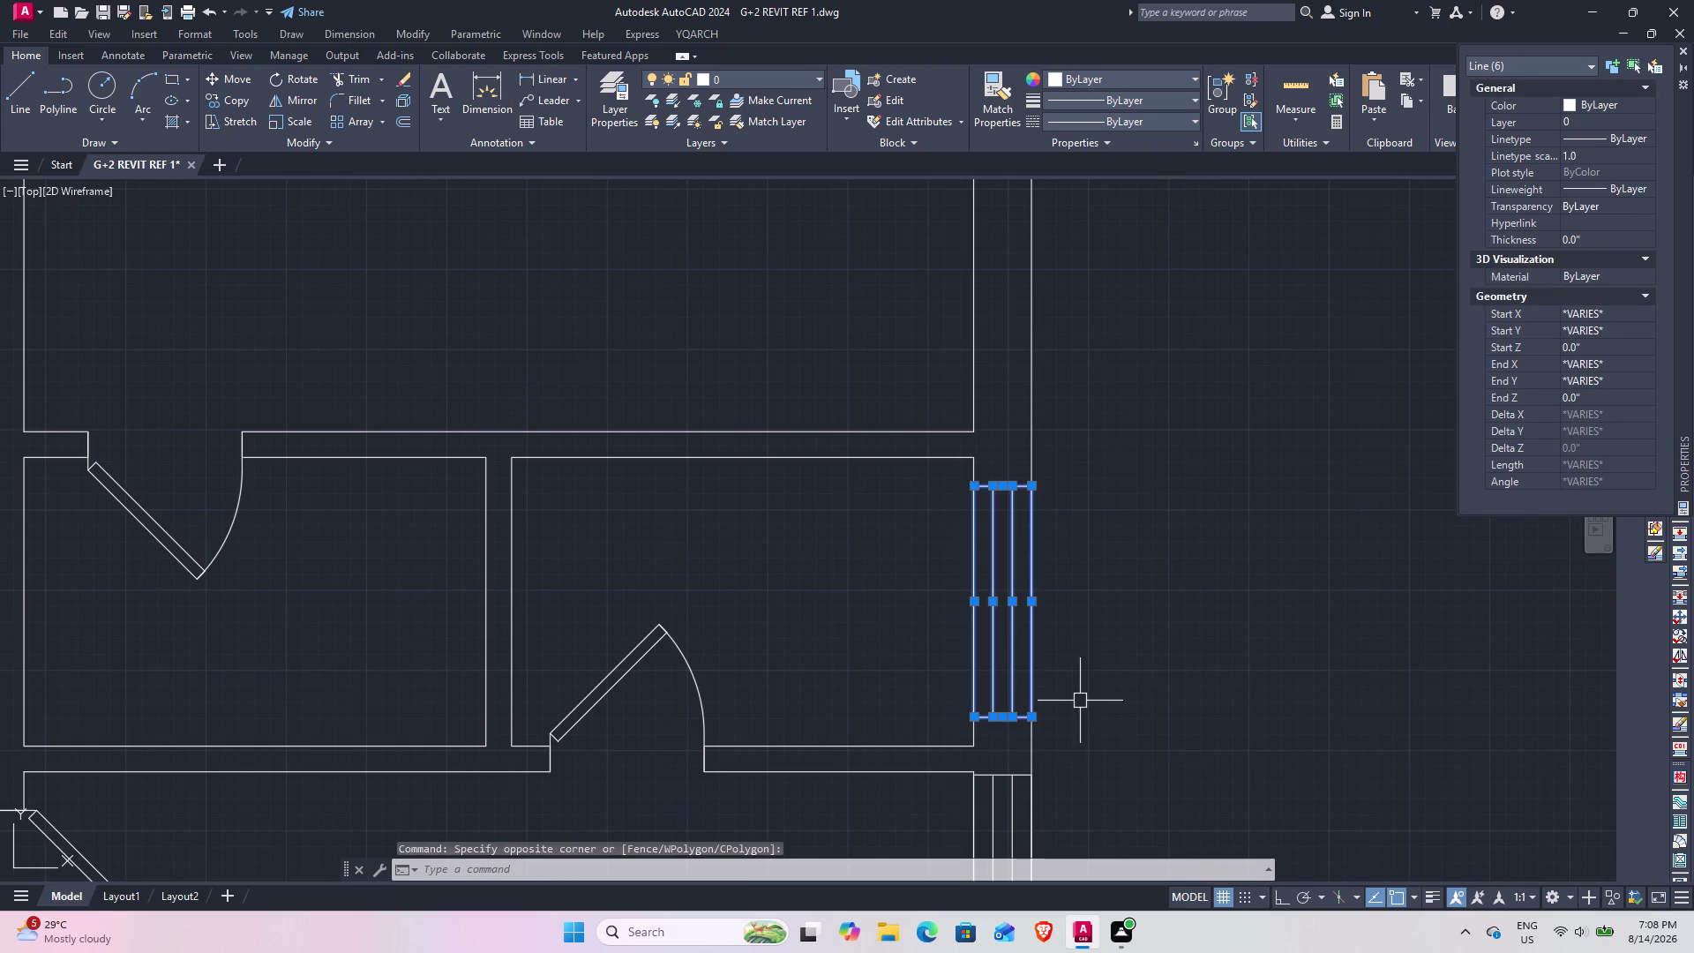
text(co)
key(space)
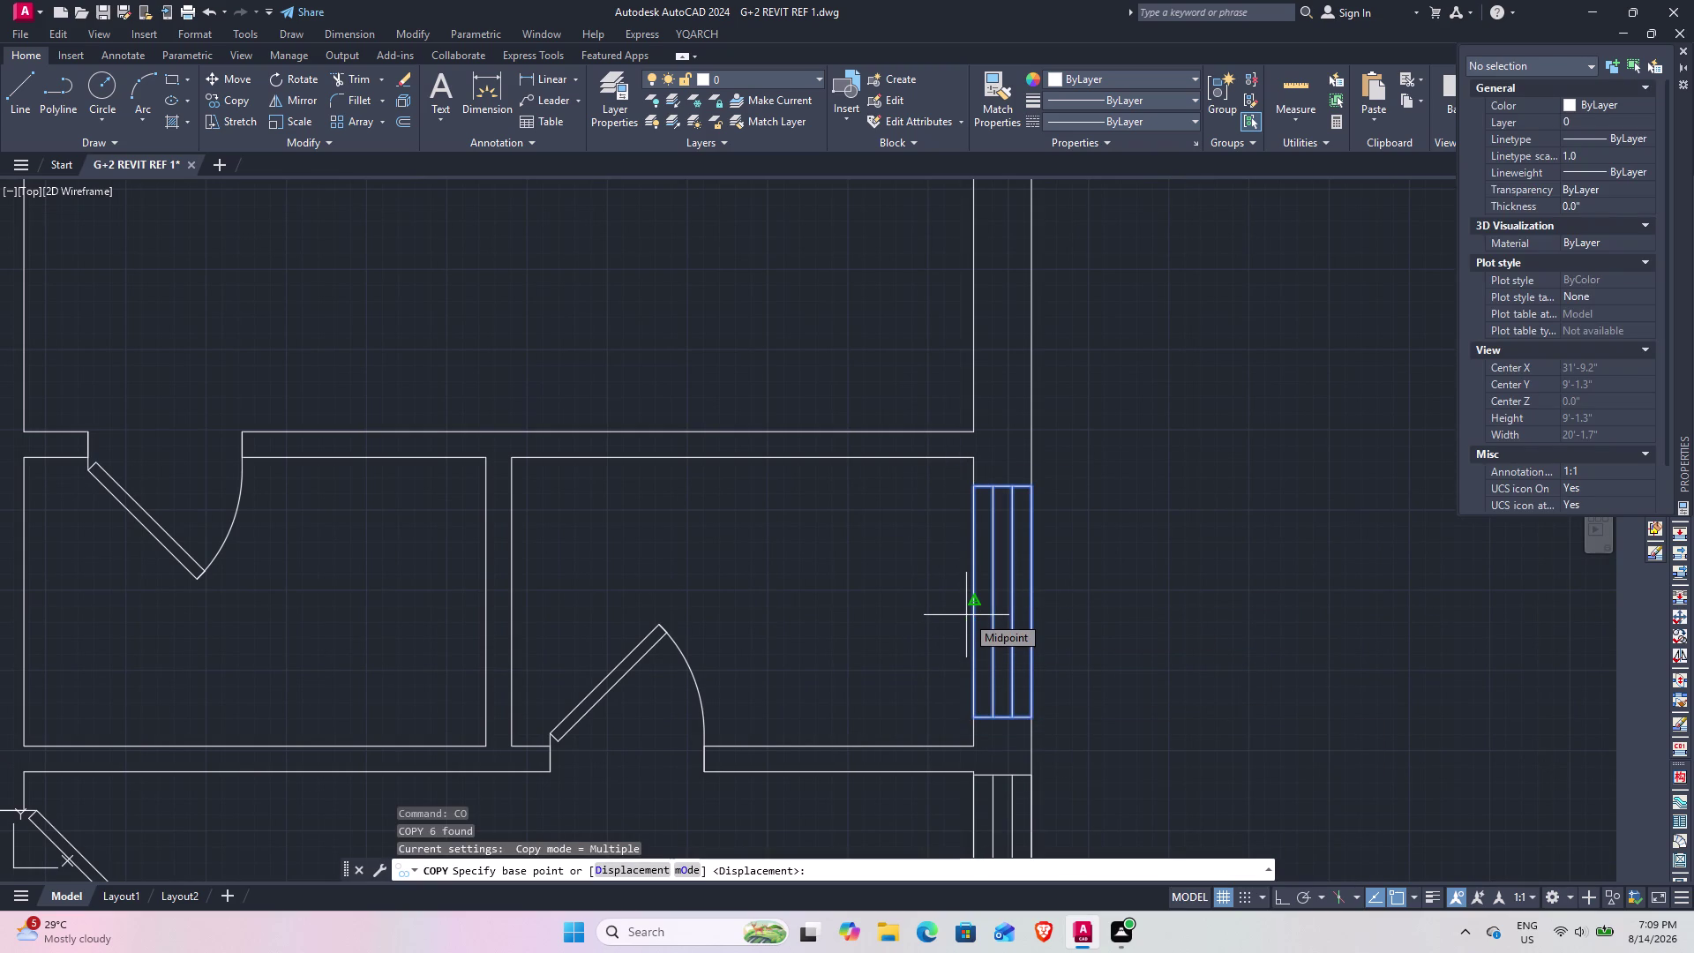
click(977, 601)
scroll(down, 3)
middle_drag(878, 413, 1011, 842)
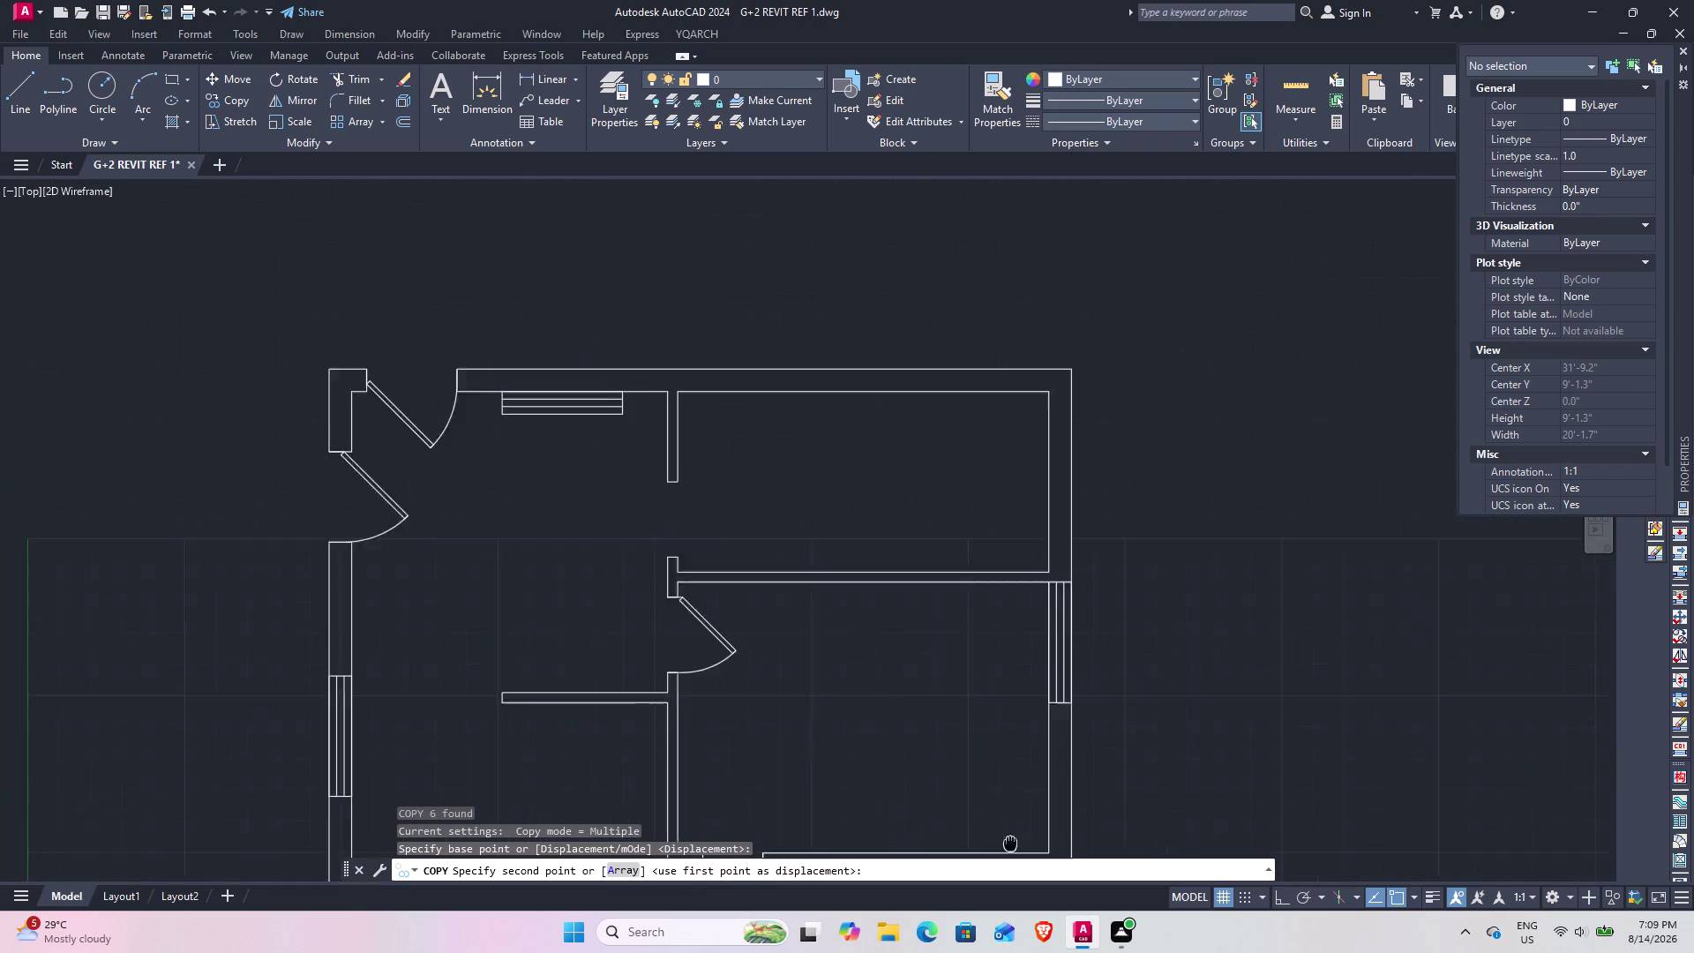
middle_drag(1010, 842, 1026, 876)
click(885, 428)
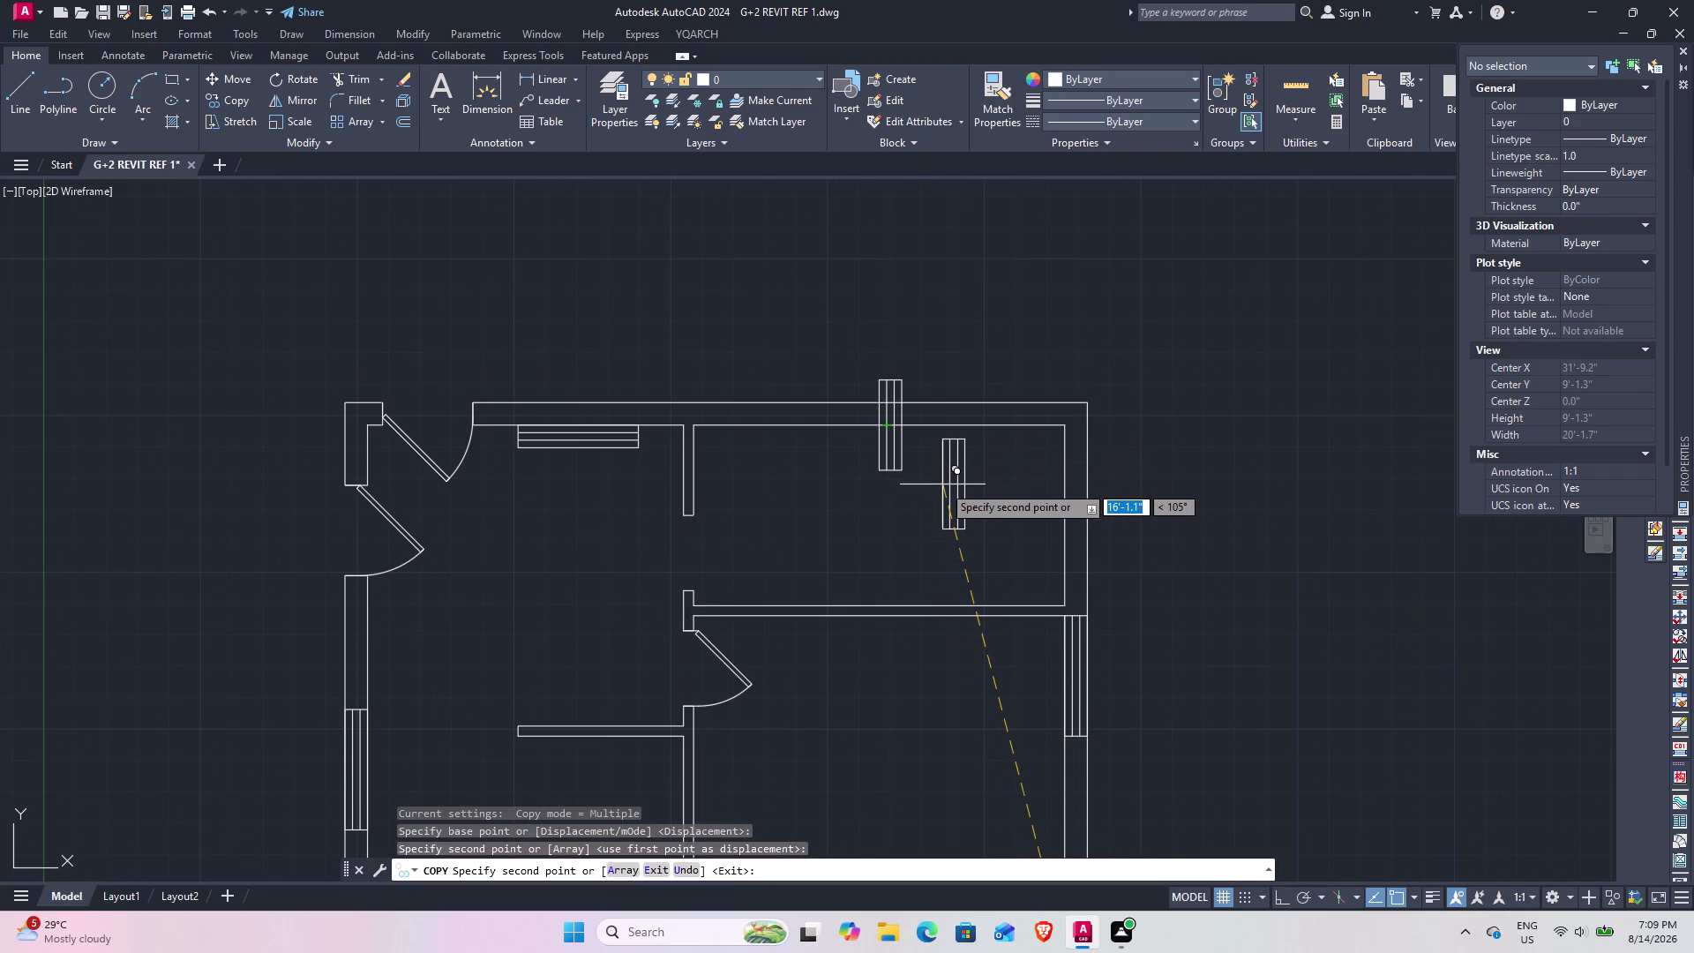
key(Escape)
drag(841, 329, 843, 342)
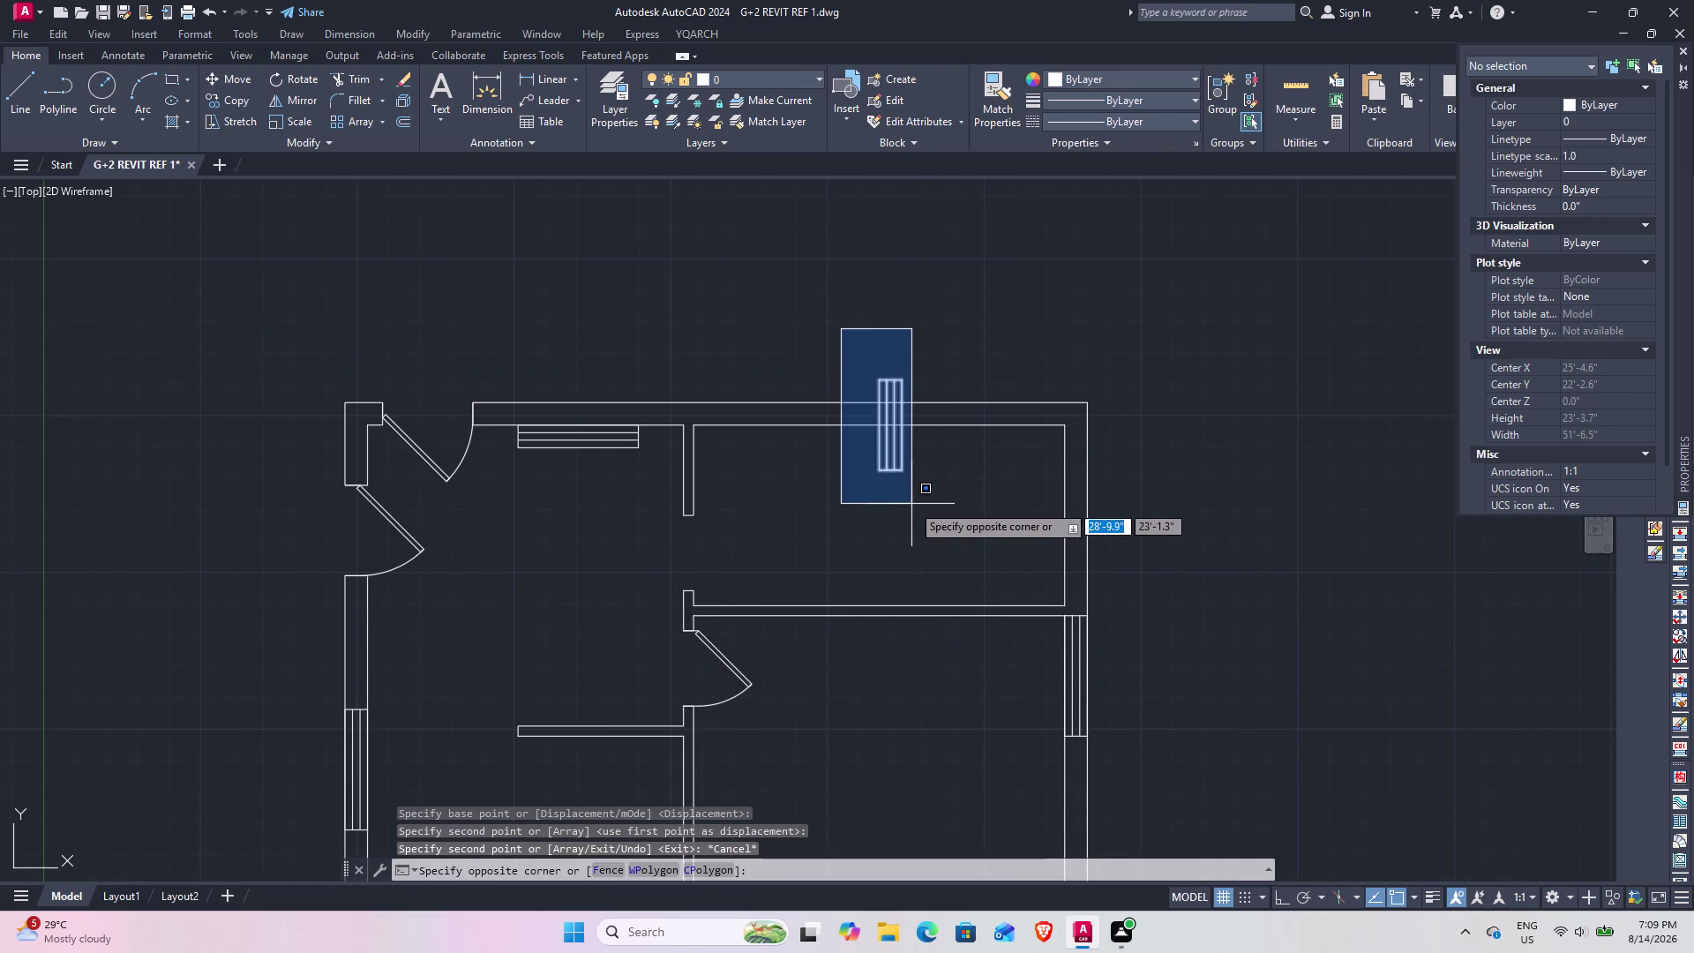
click(911, 504)
Rotate the copied window so it lies horizontally.
text(ro)
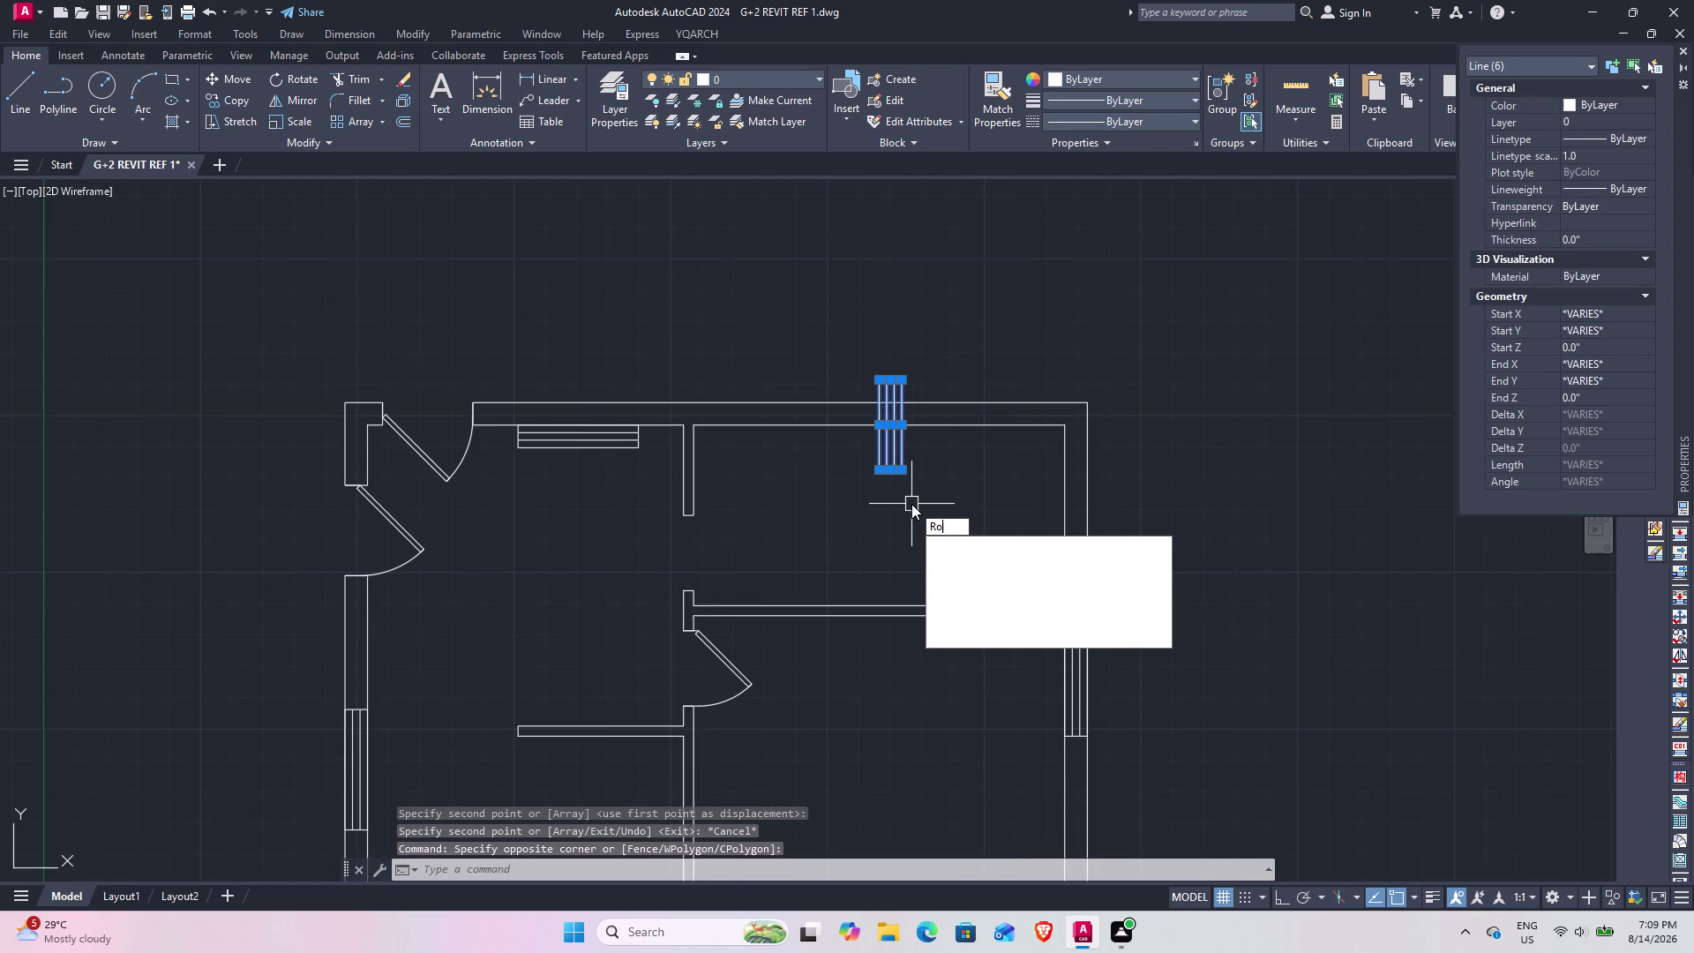
key(space)
scroll(up, 3)
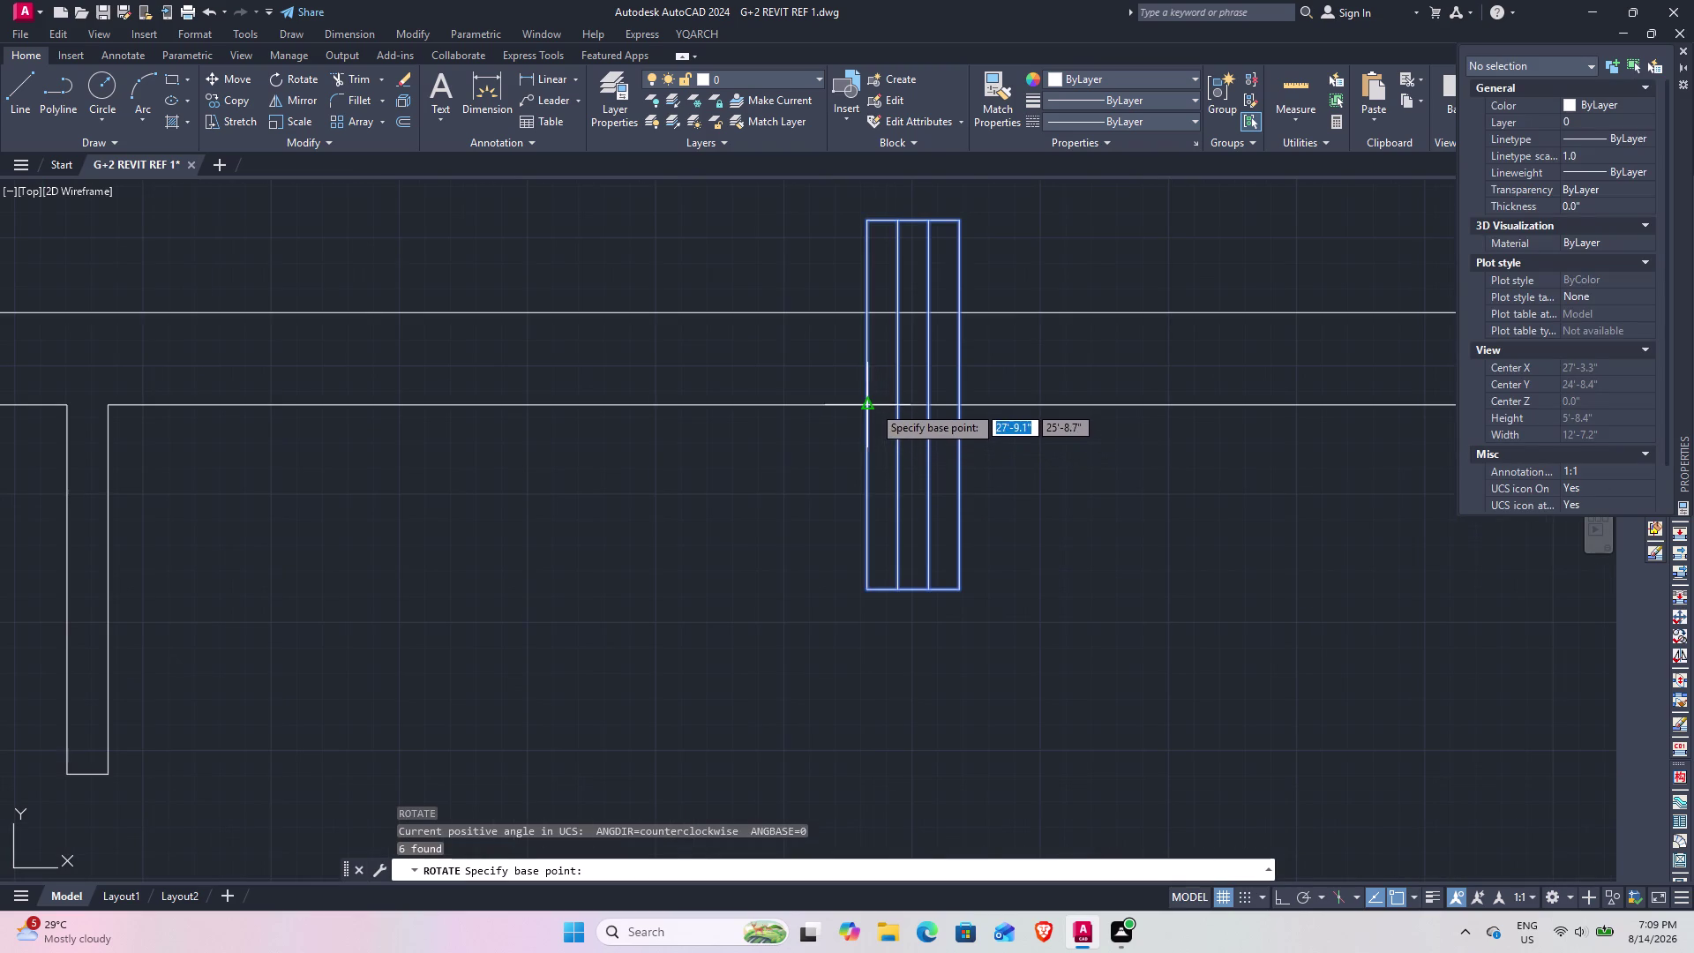
click(872, 405)
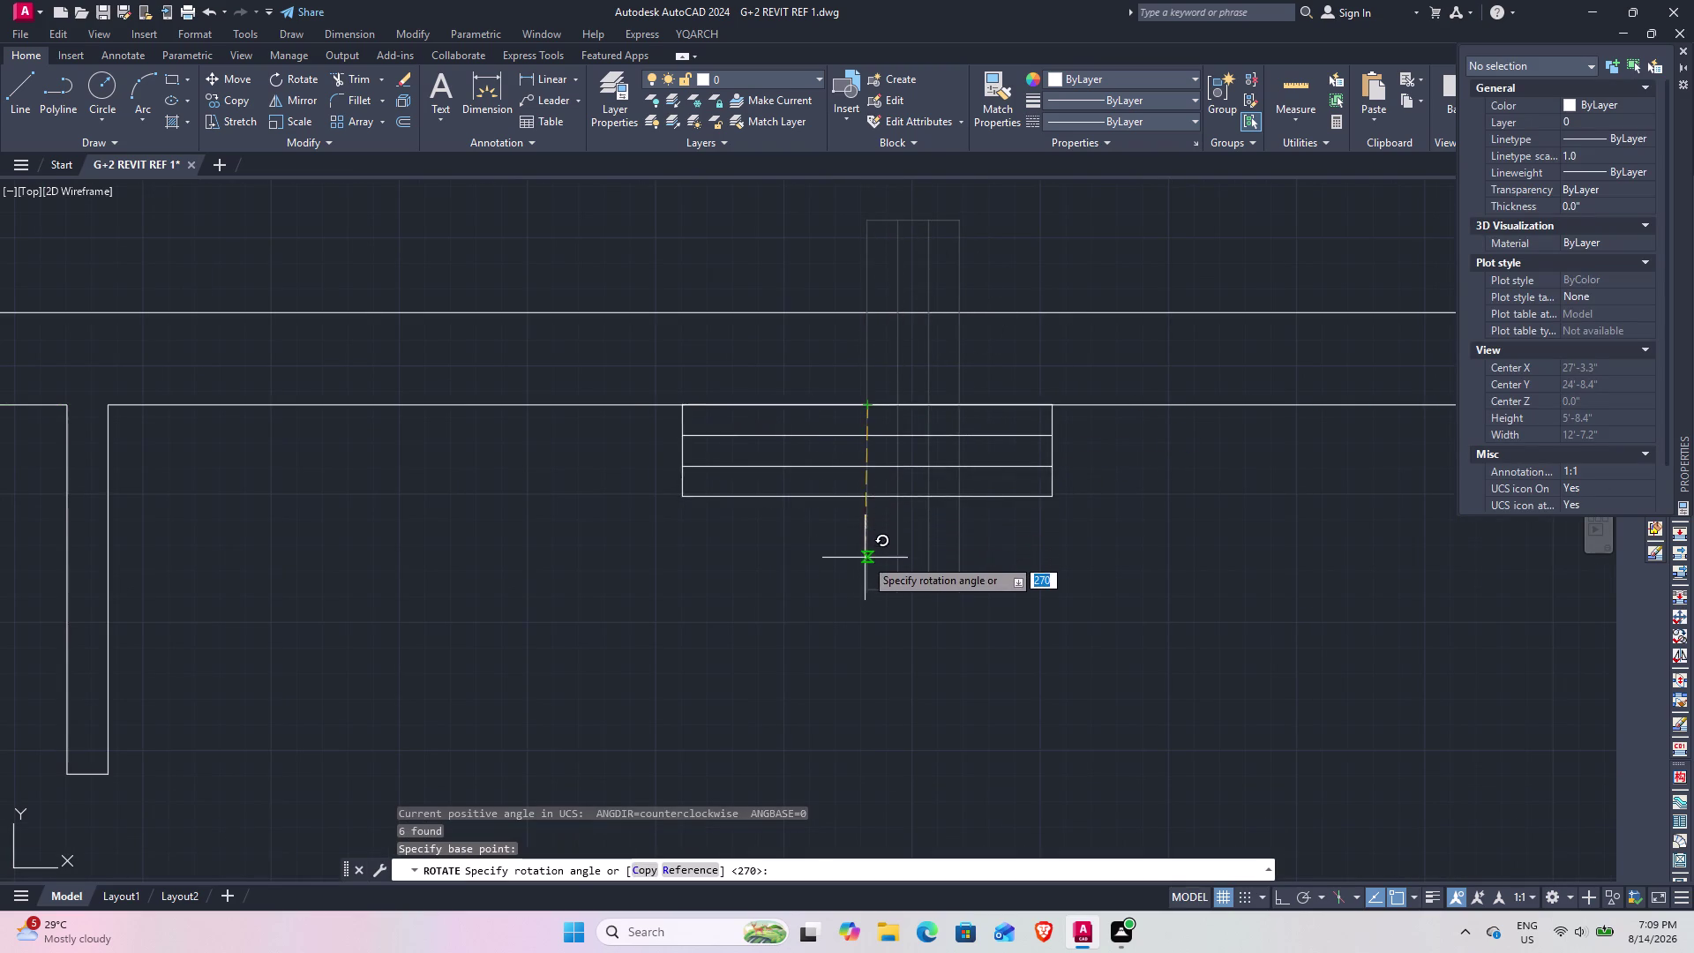
click(865, 614)
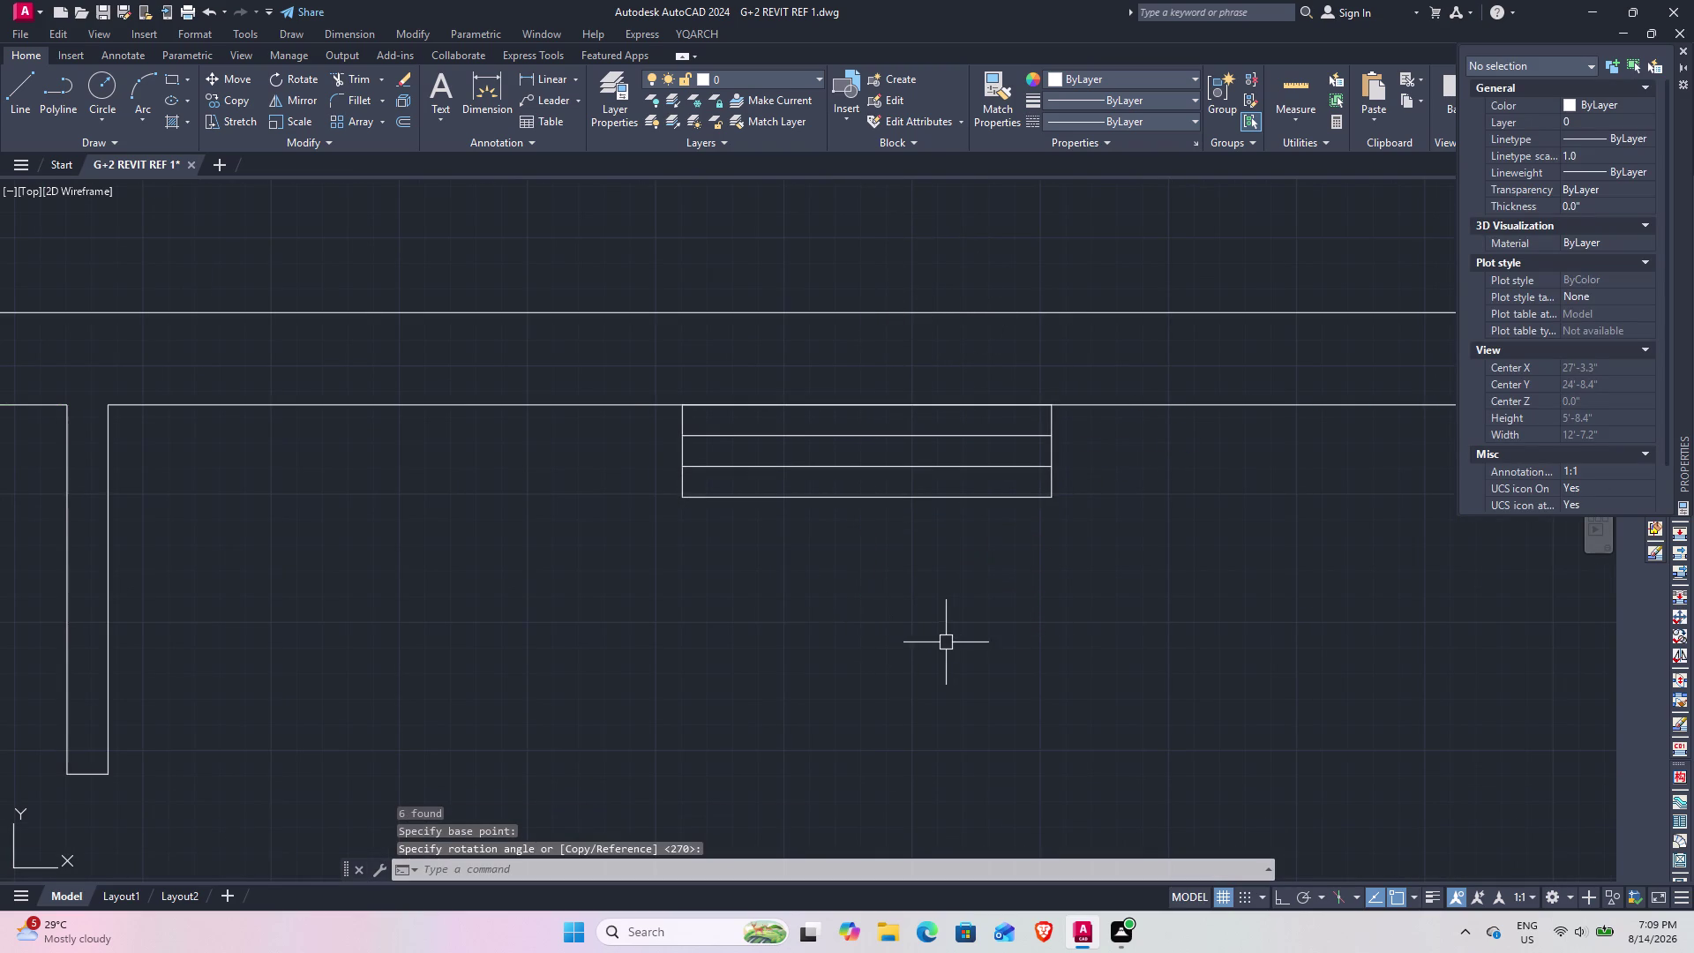
Move the rotated window up onto the top wall line and view the whole plan.
click(665, 362)
click(1083, 574)
text(m)
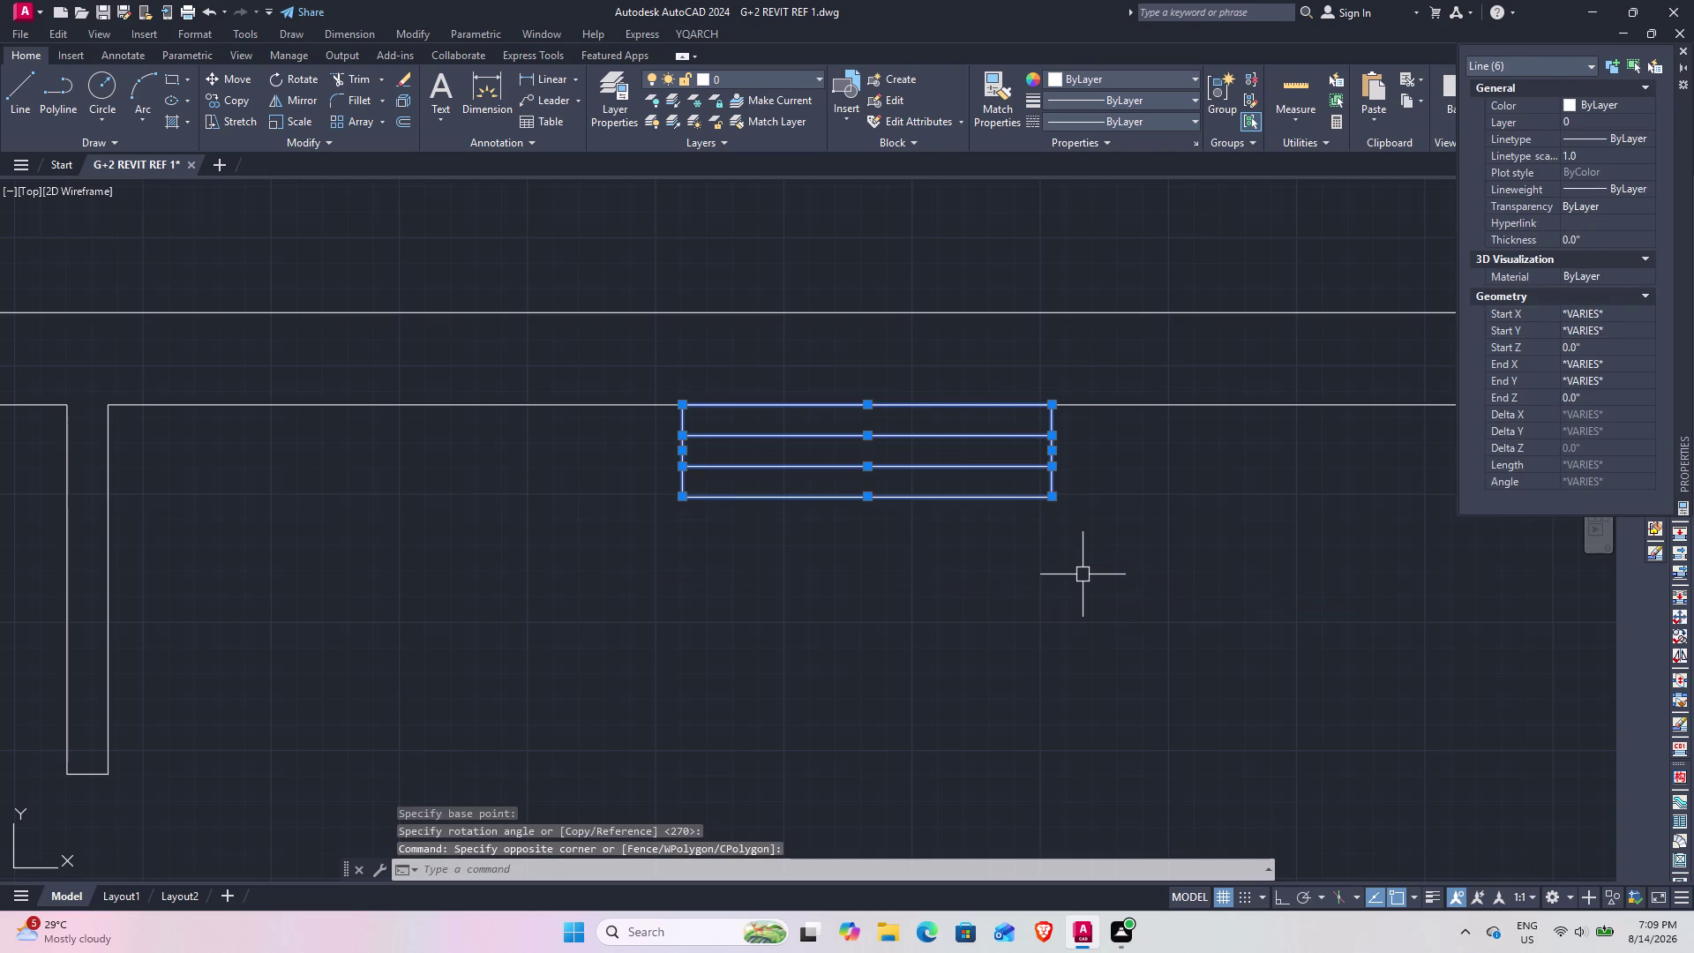
key(space)
click(866, 410)
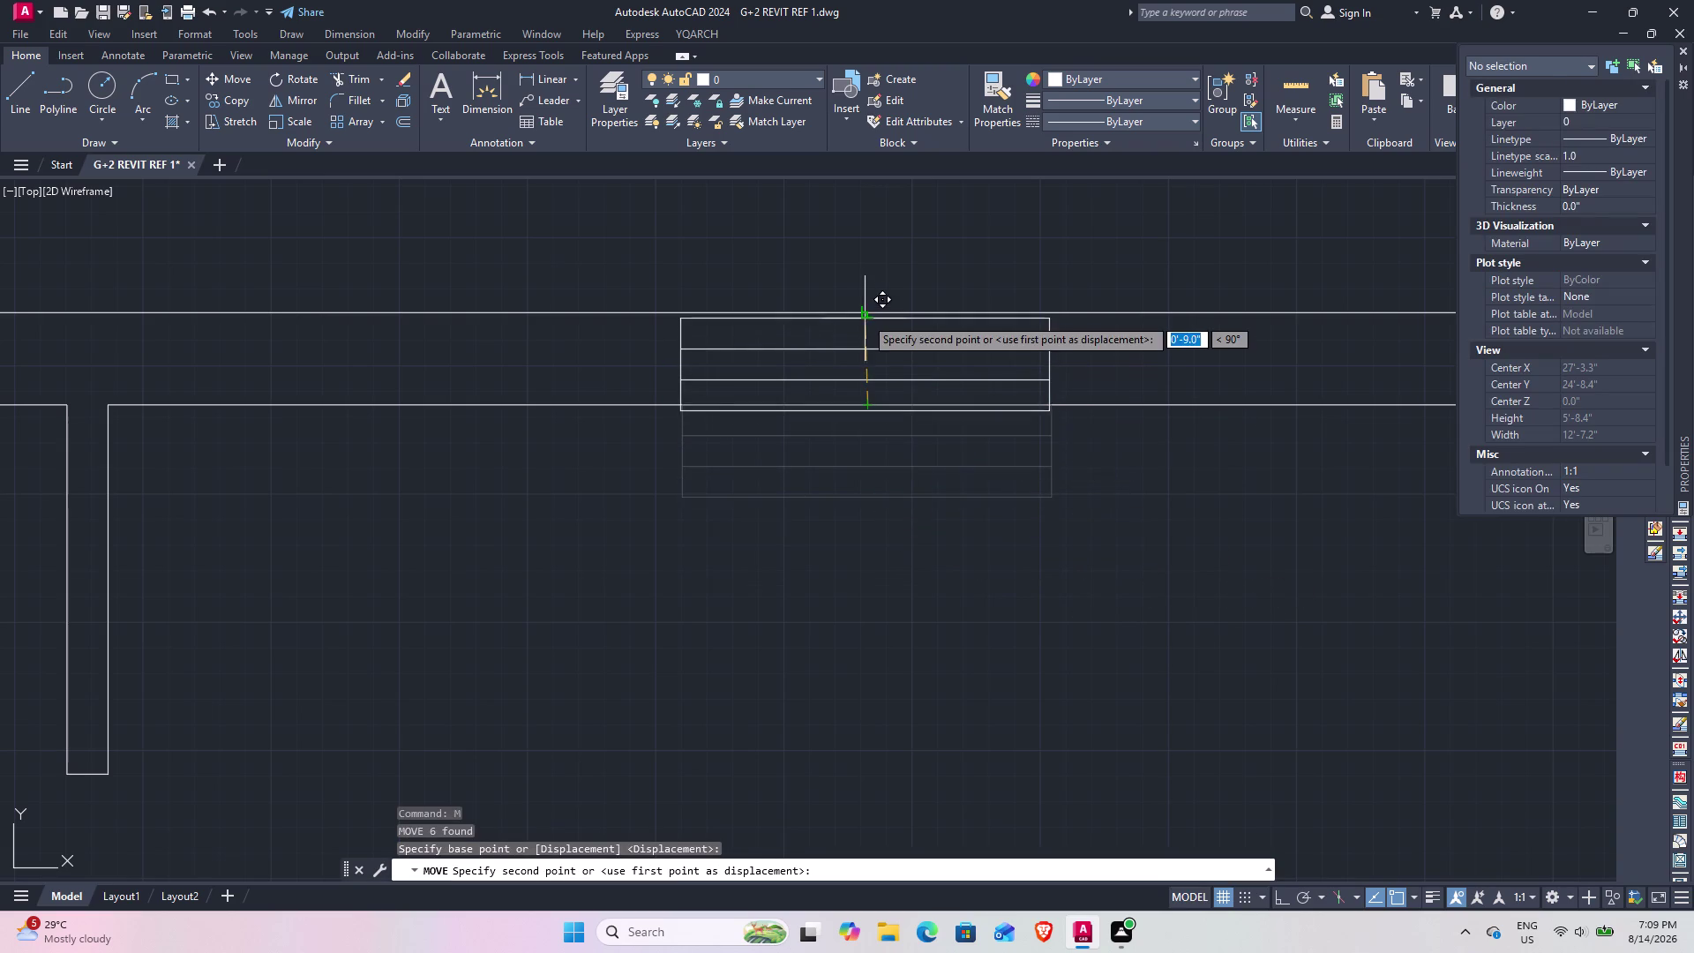
click(864, 316)
scroll(down, 3)
middle_drag(1010, 589, 1023, 458)
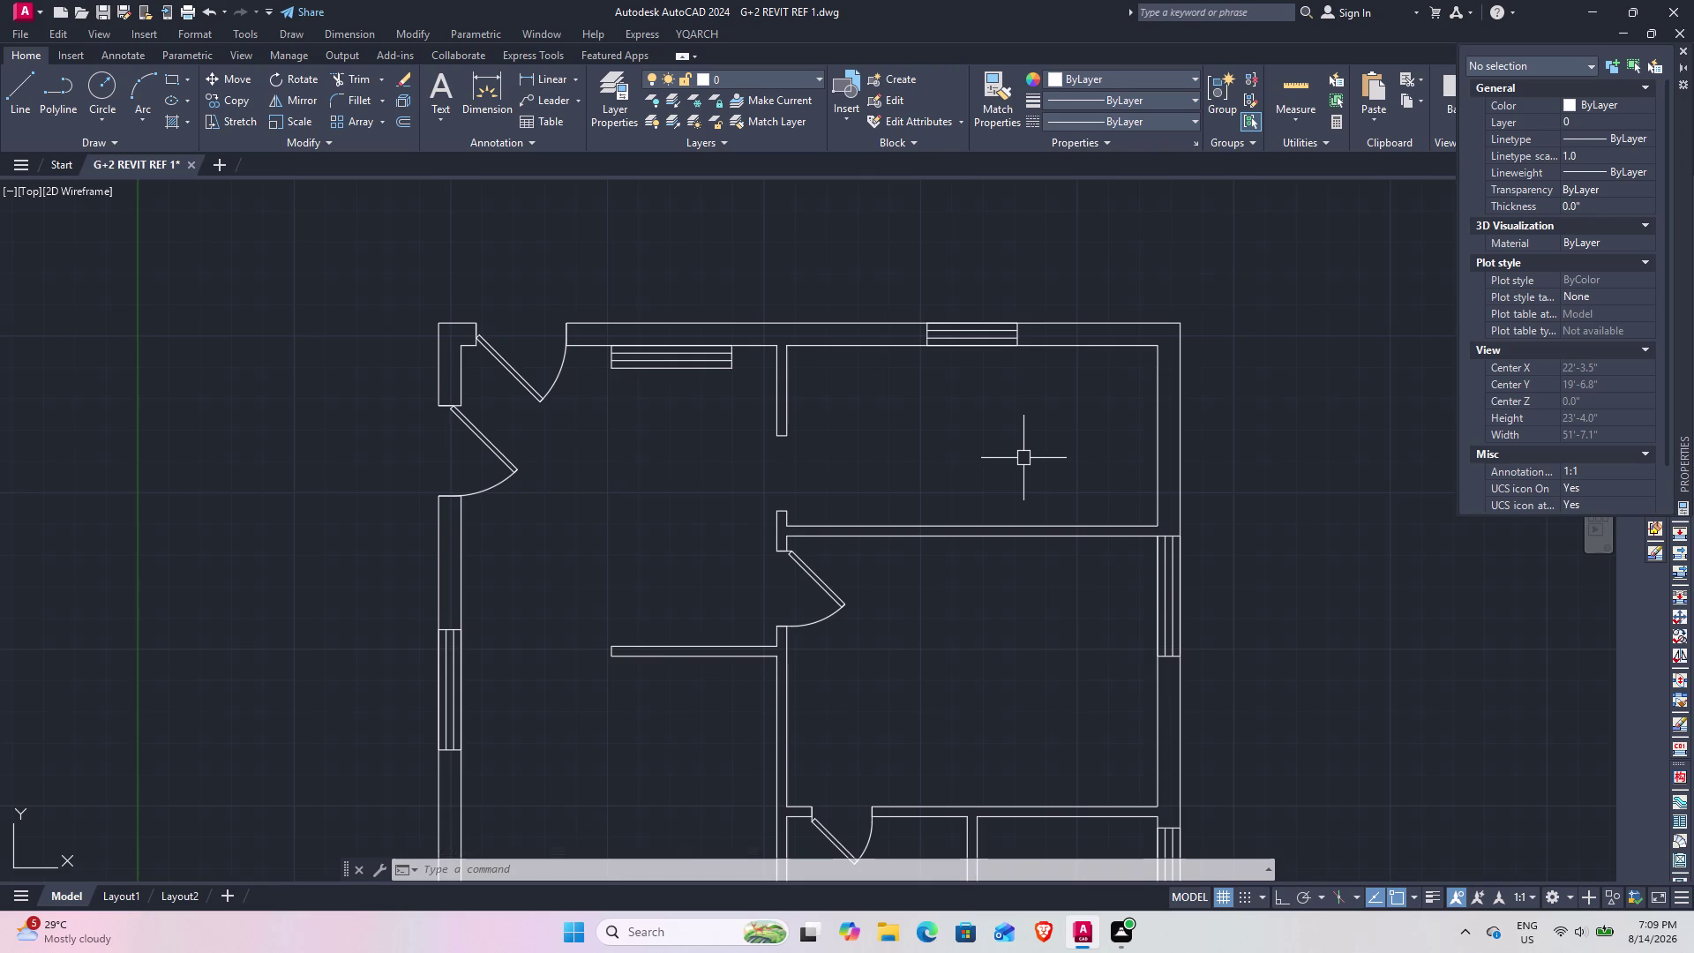
scroll(down, 3)
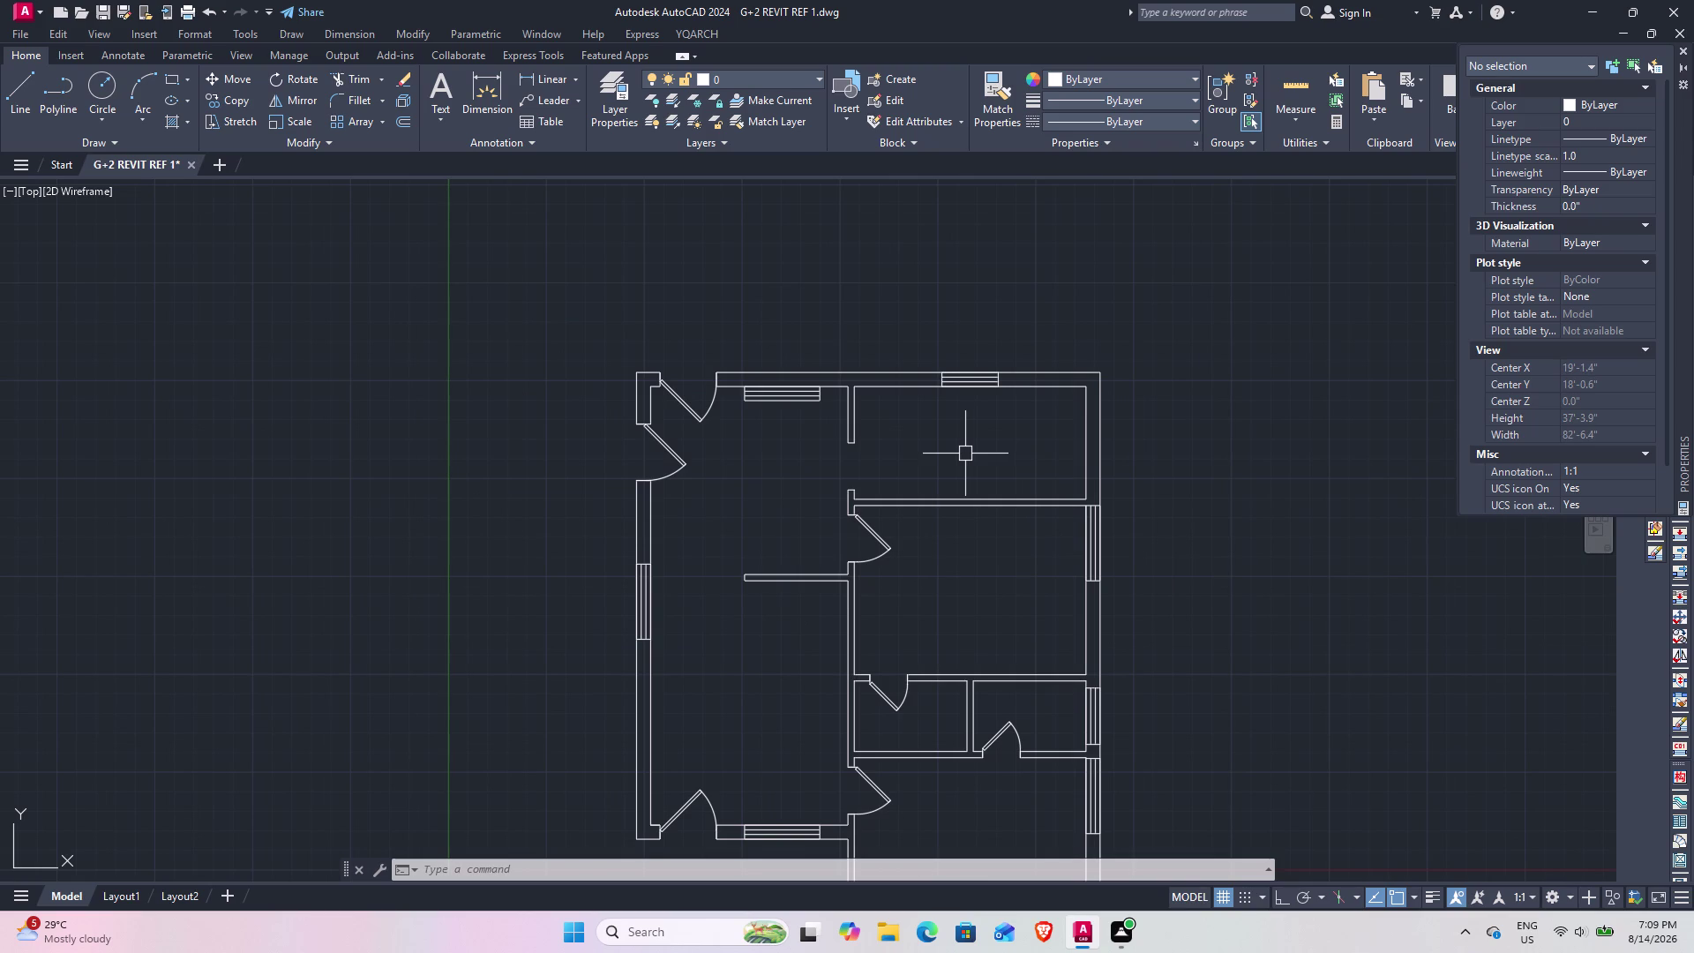
middle_drag(932, 618, 921, 420)
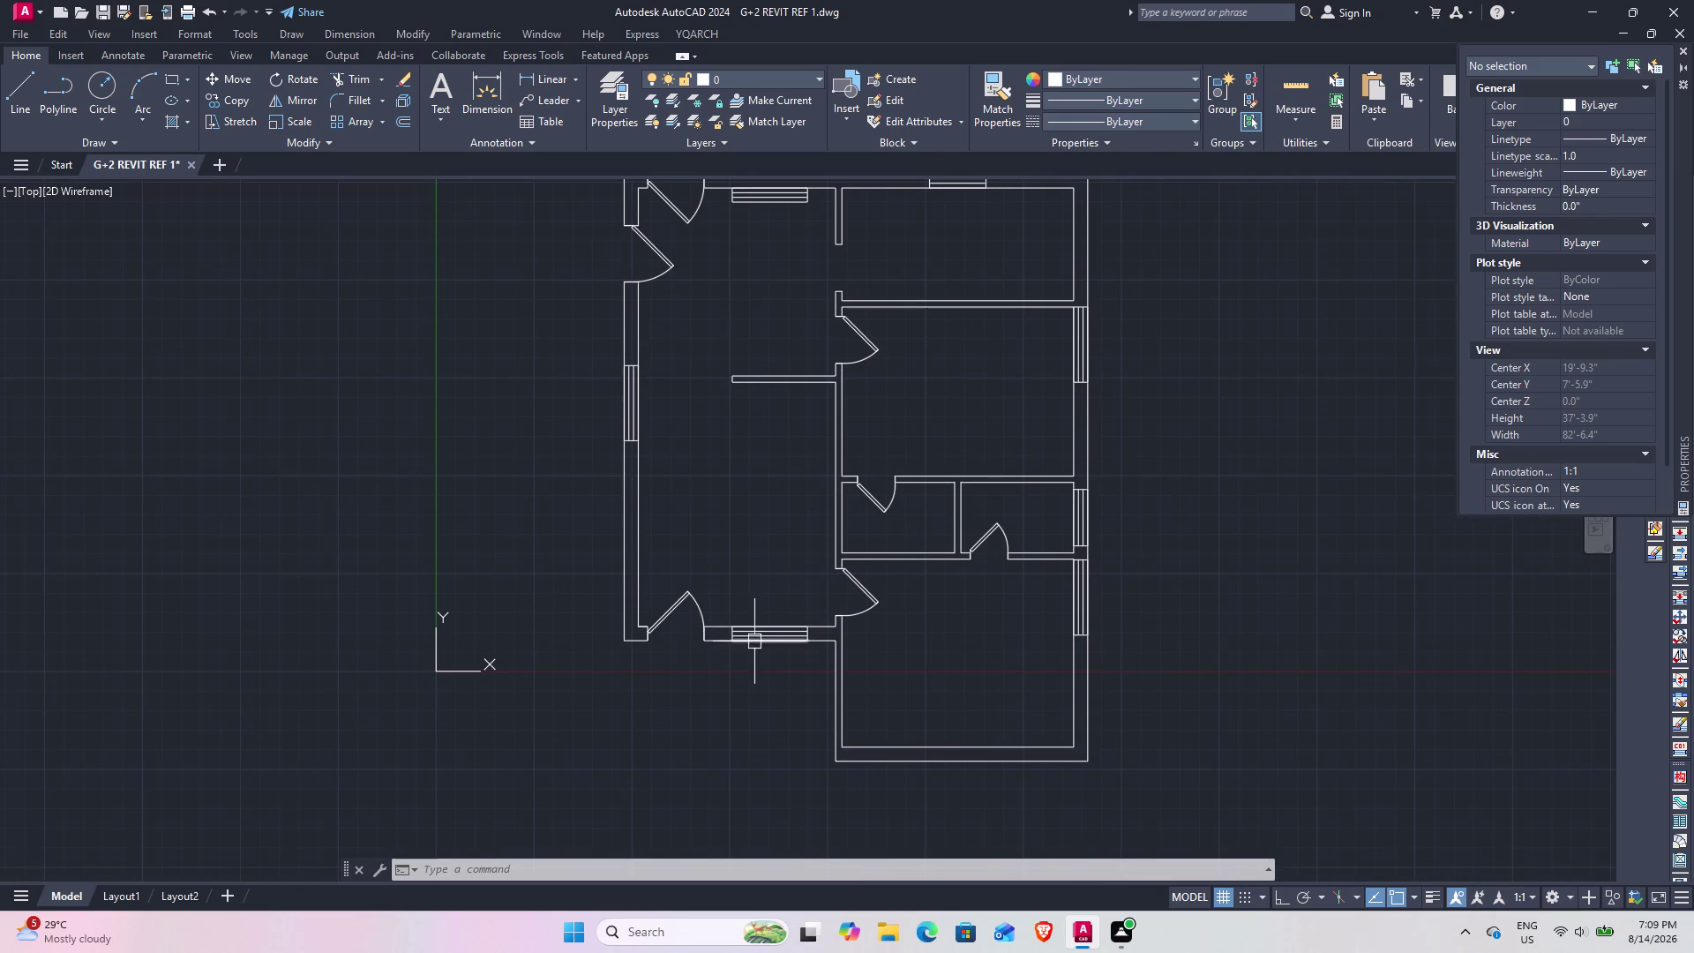
middle_drag(747, 632, 731, 440)
scroll(up, 3)
middle_drag(799, 576, 802, 629)
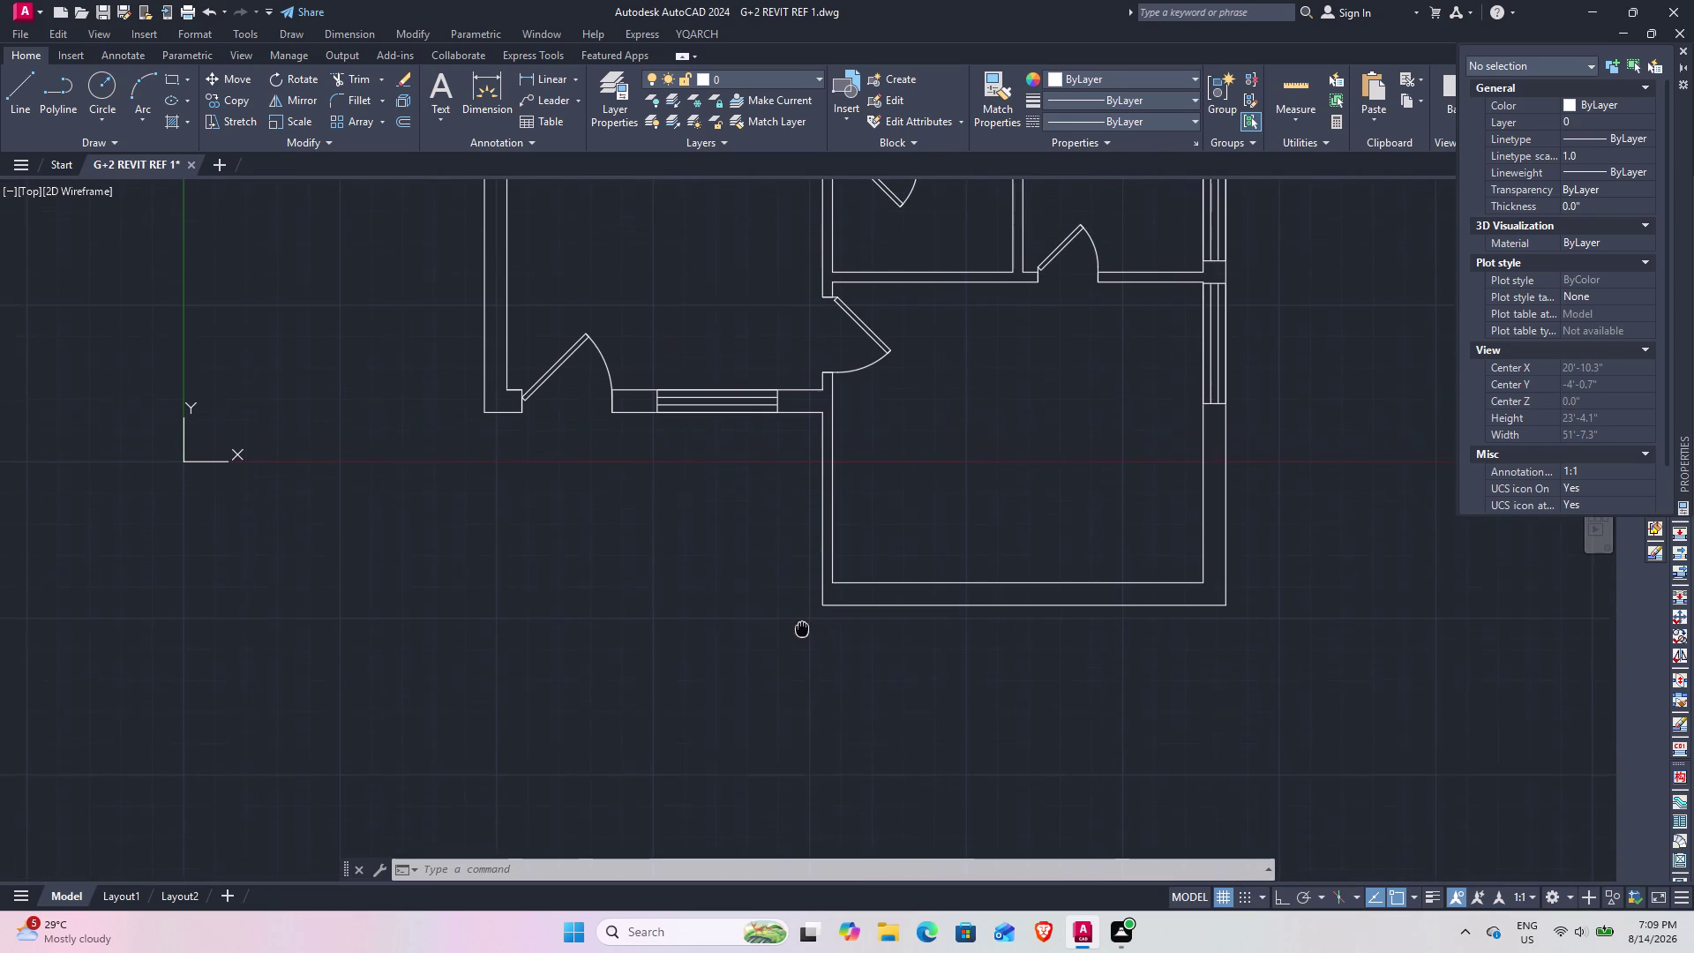
middle_drag(802, 628, 806, 643)
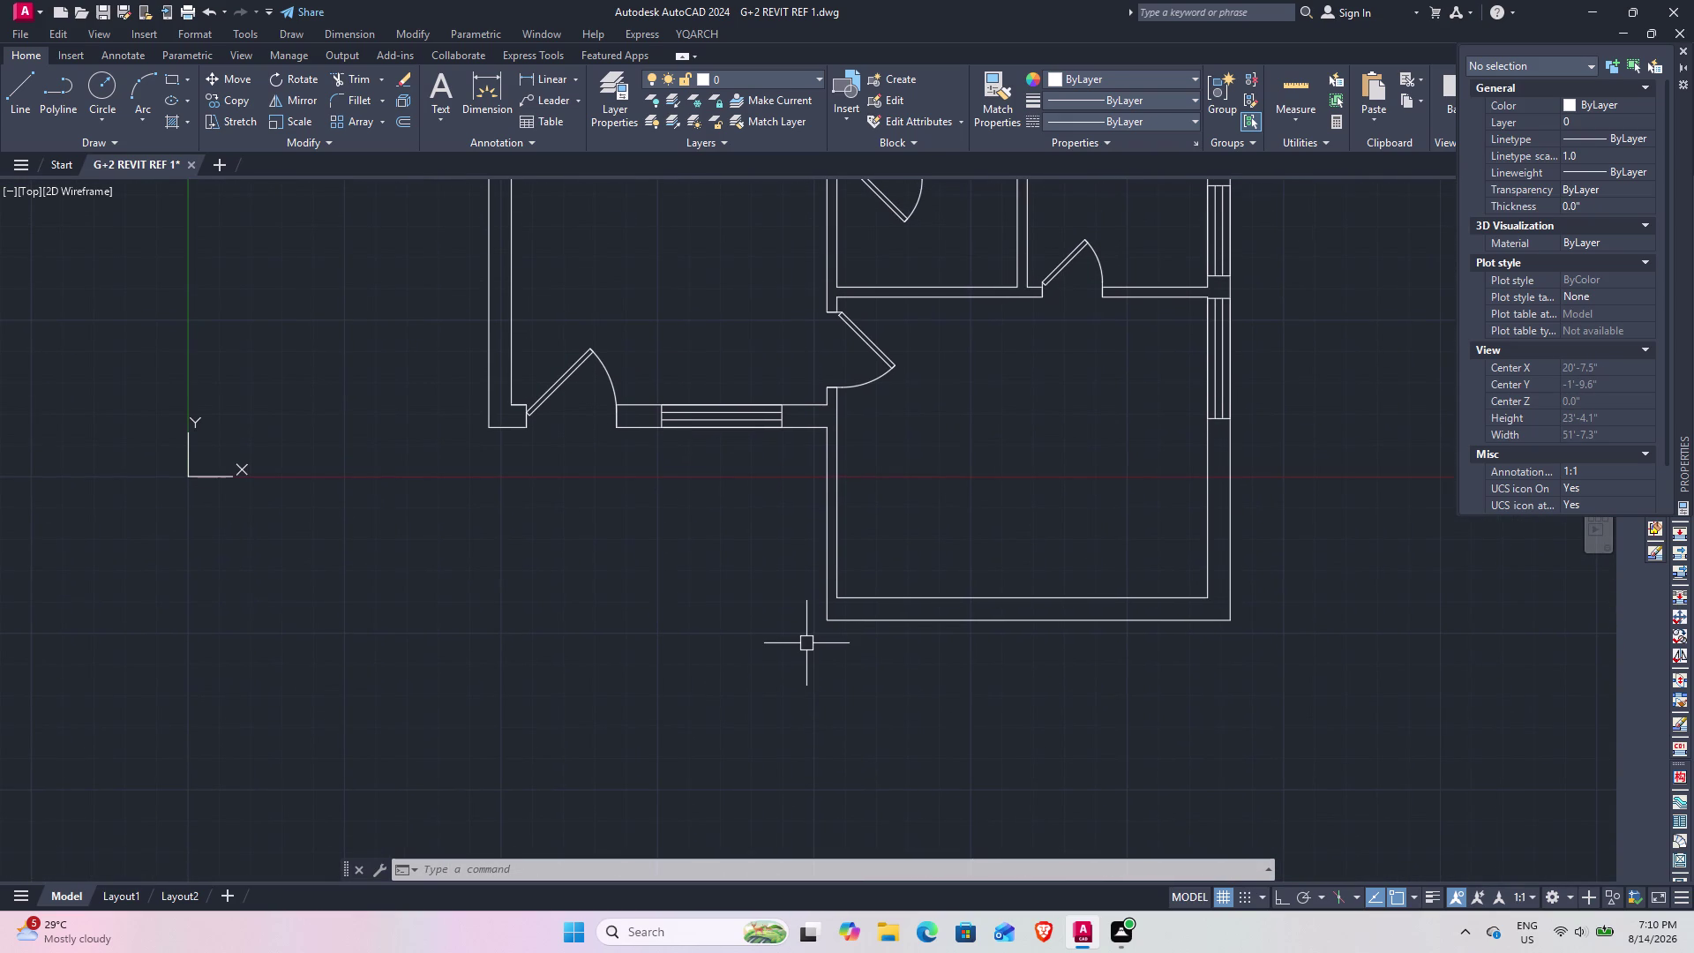
scroll(down, 3)
middle_drag(687, 599, 751, 611)
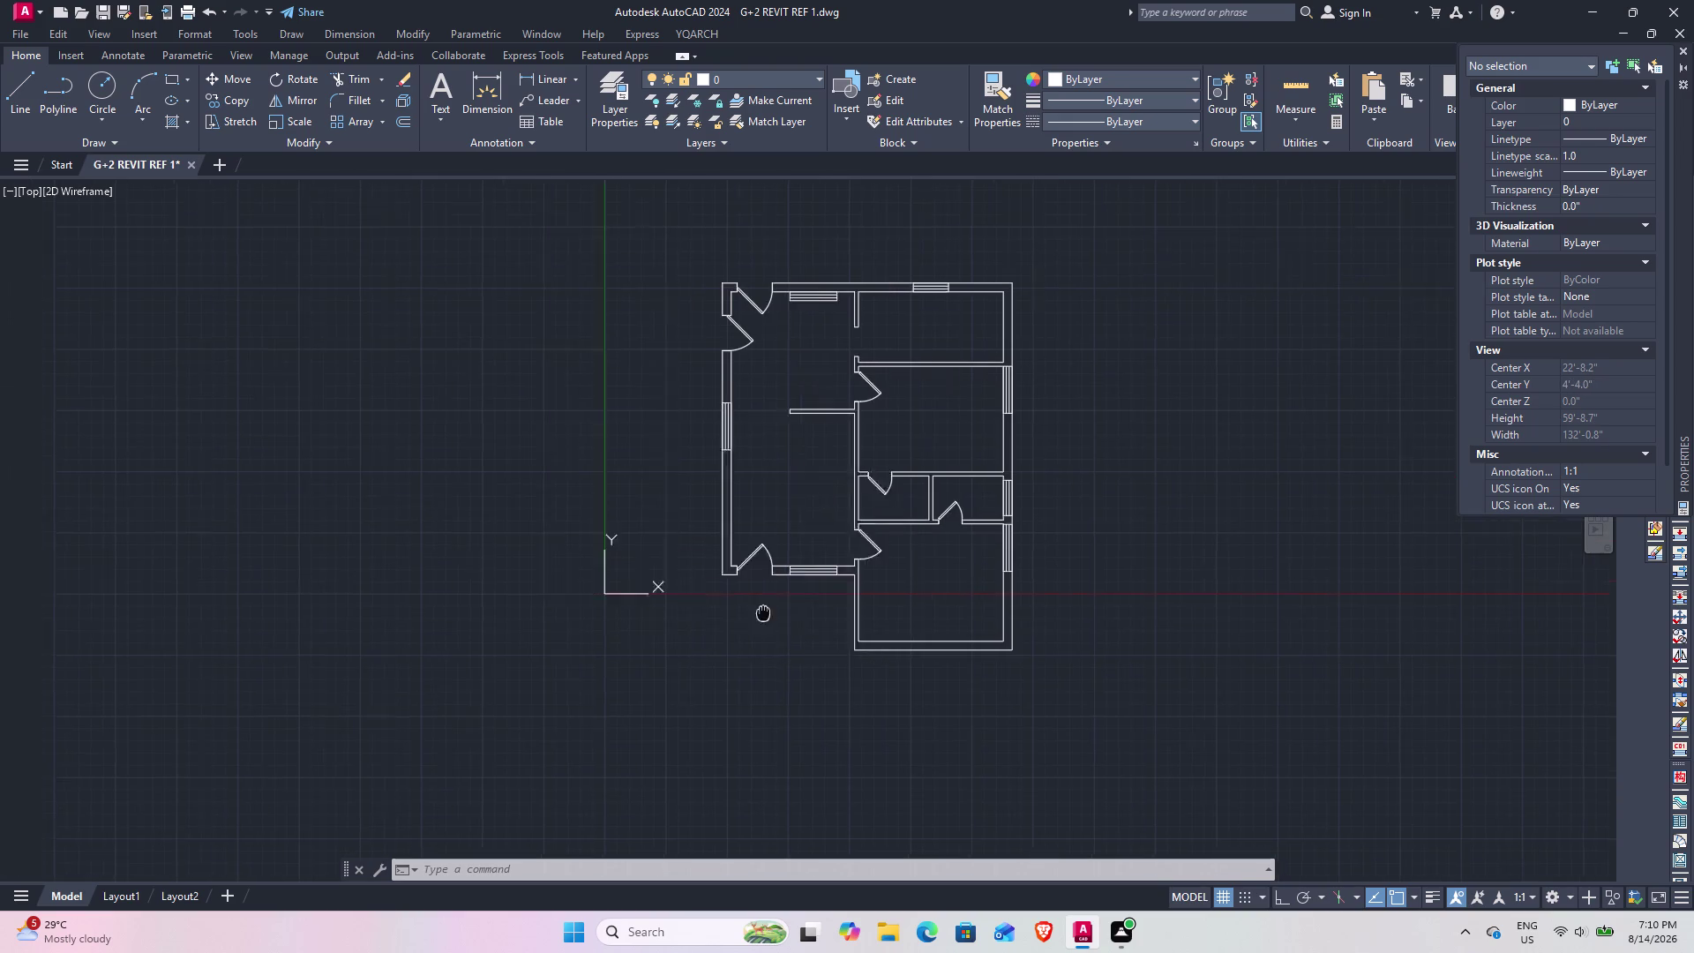
middle_drag(751, 612, 906, 611)
text(re)
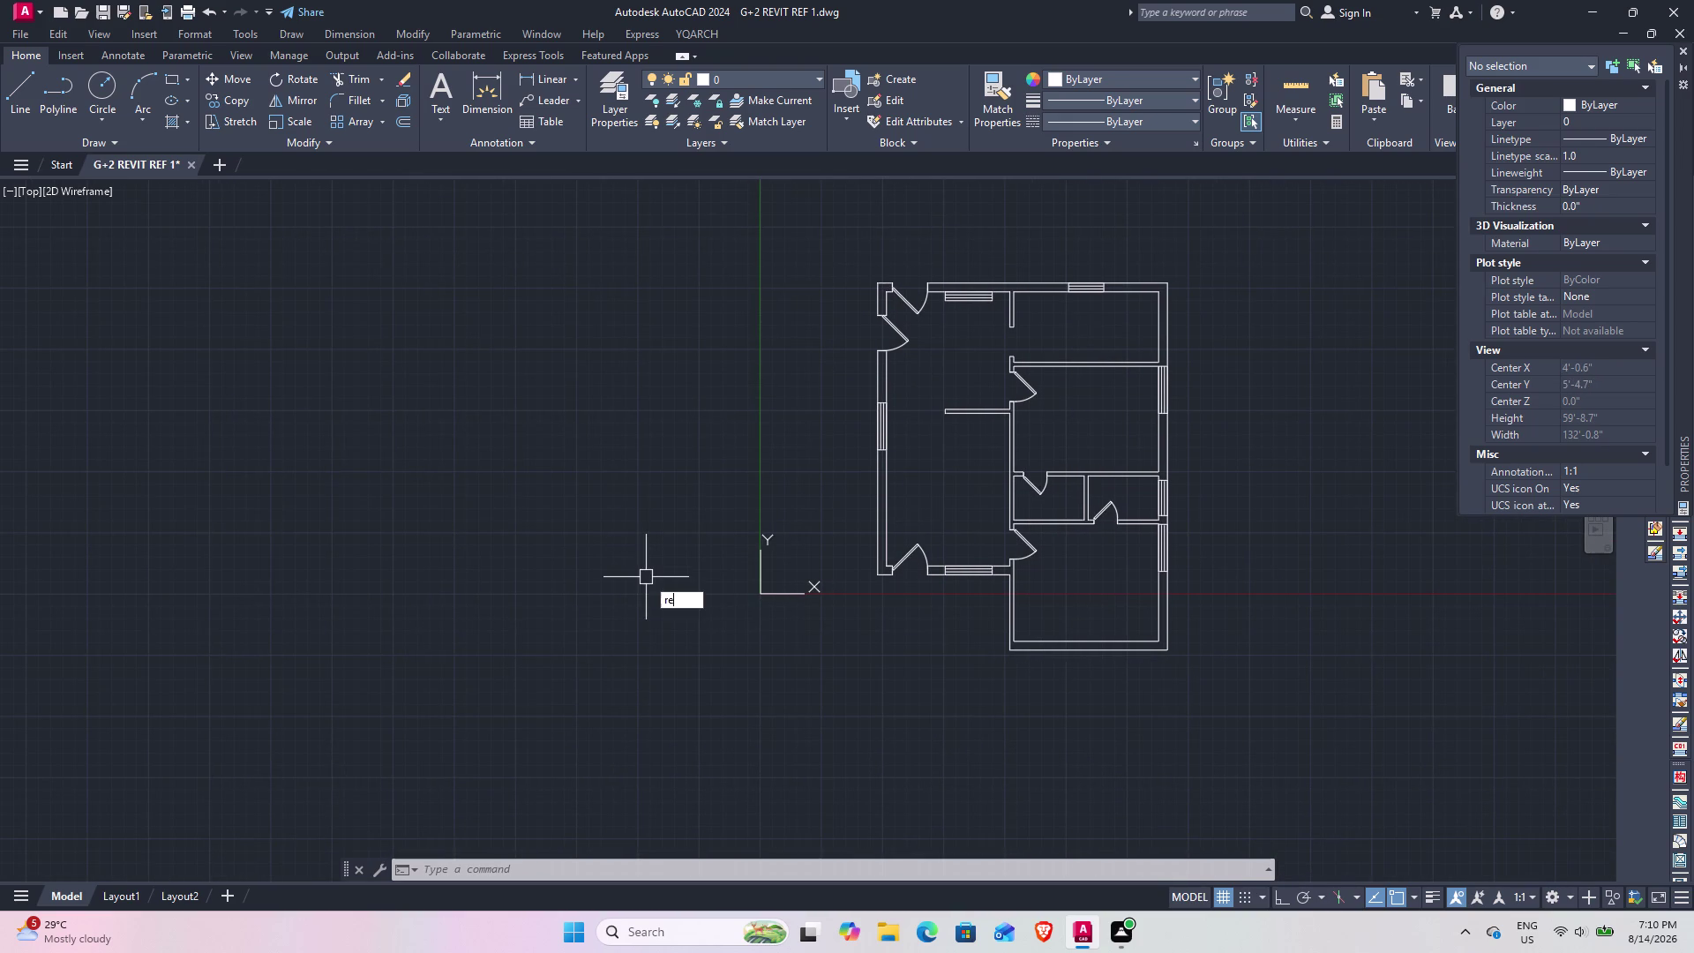
Draw a 9" by 12" rectangle in the empty space left of the plan.
text(c)
key(space)
click(634, 549)
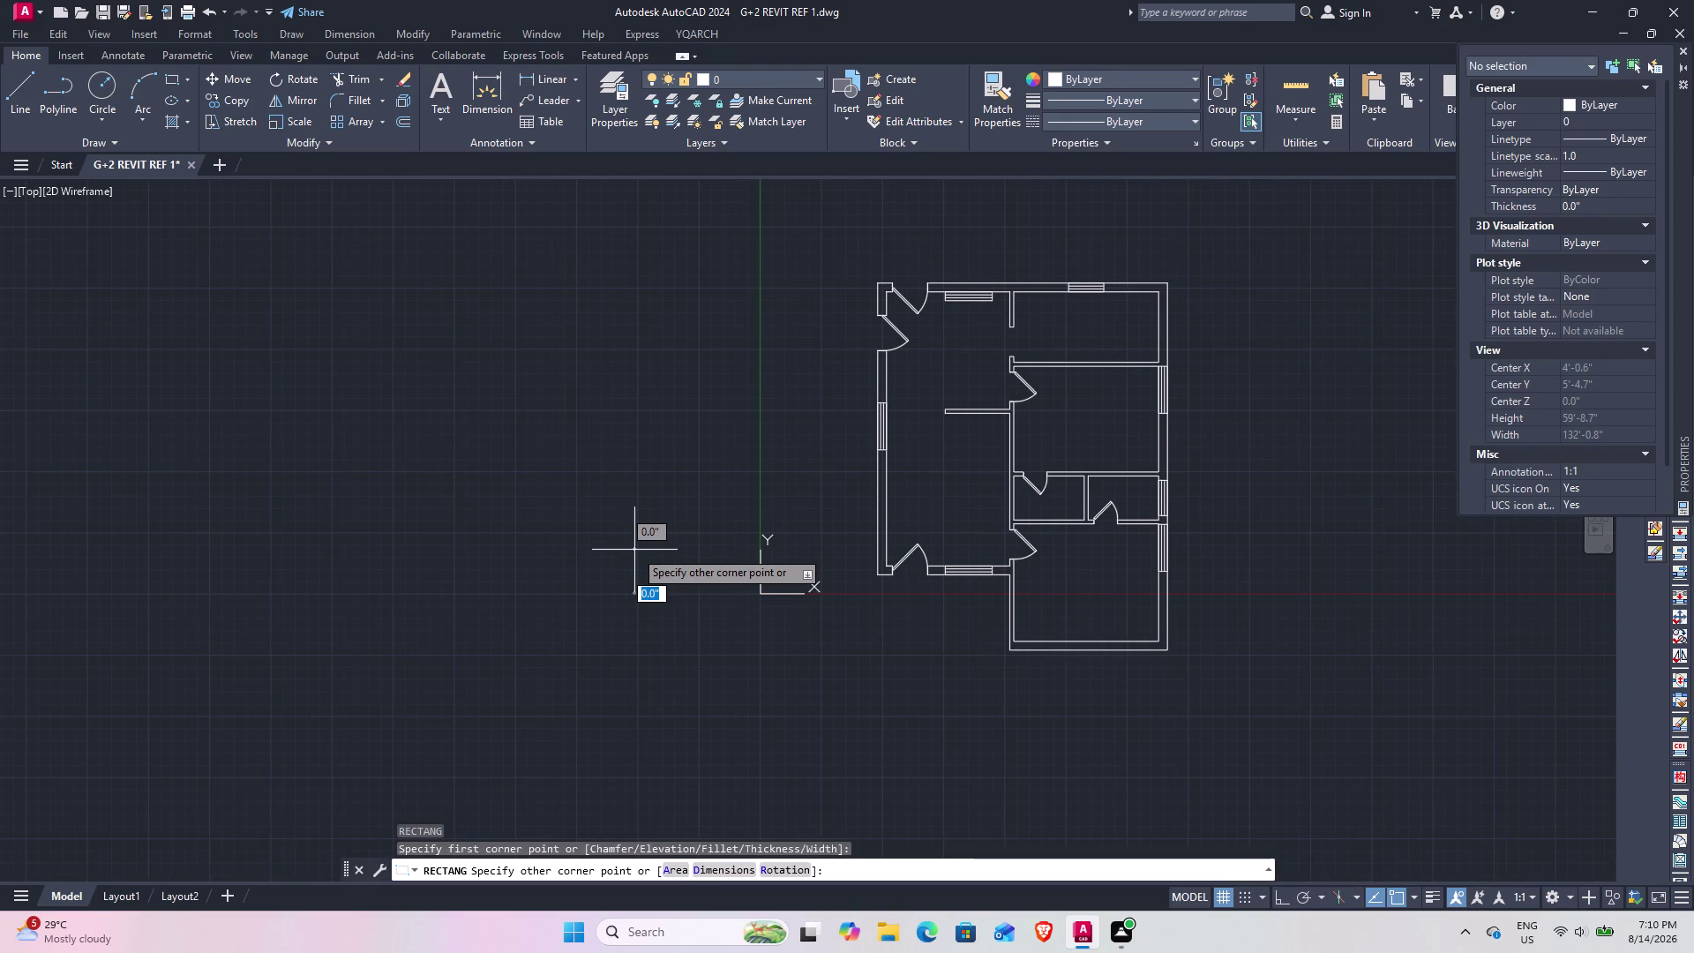
text(d)
key(space)
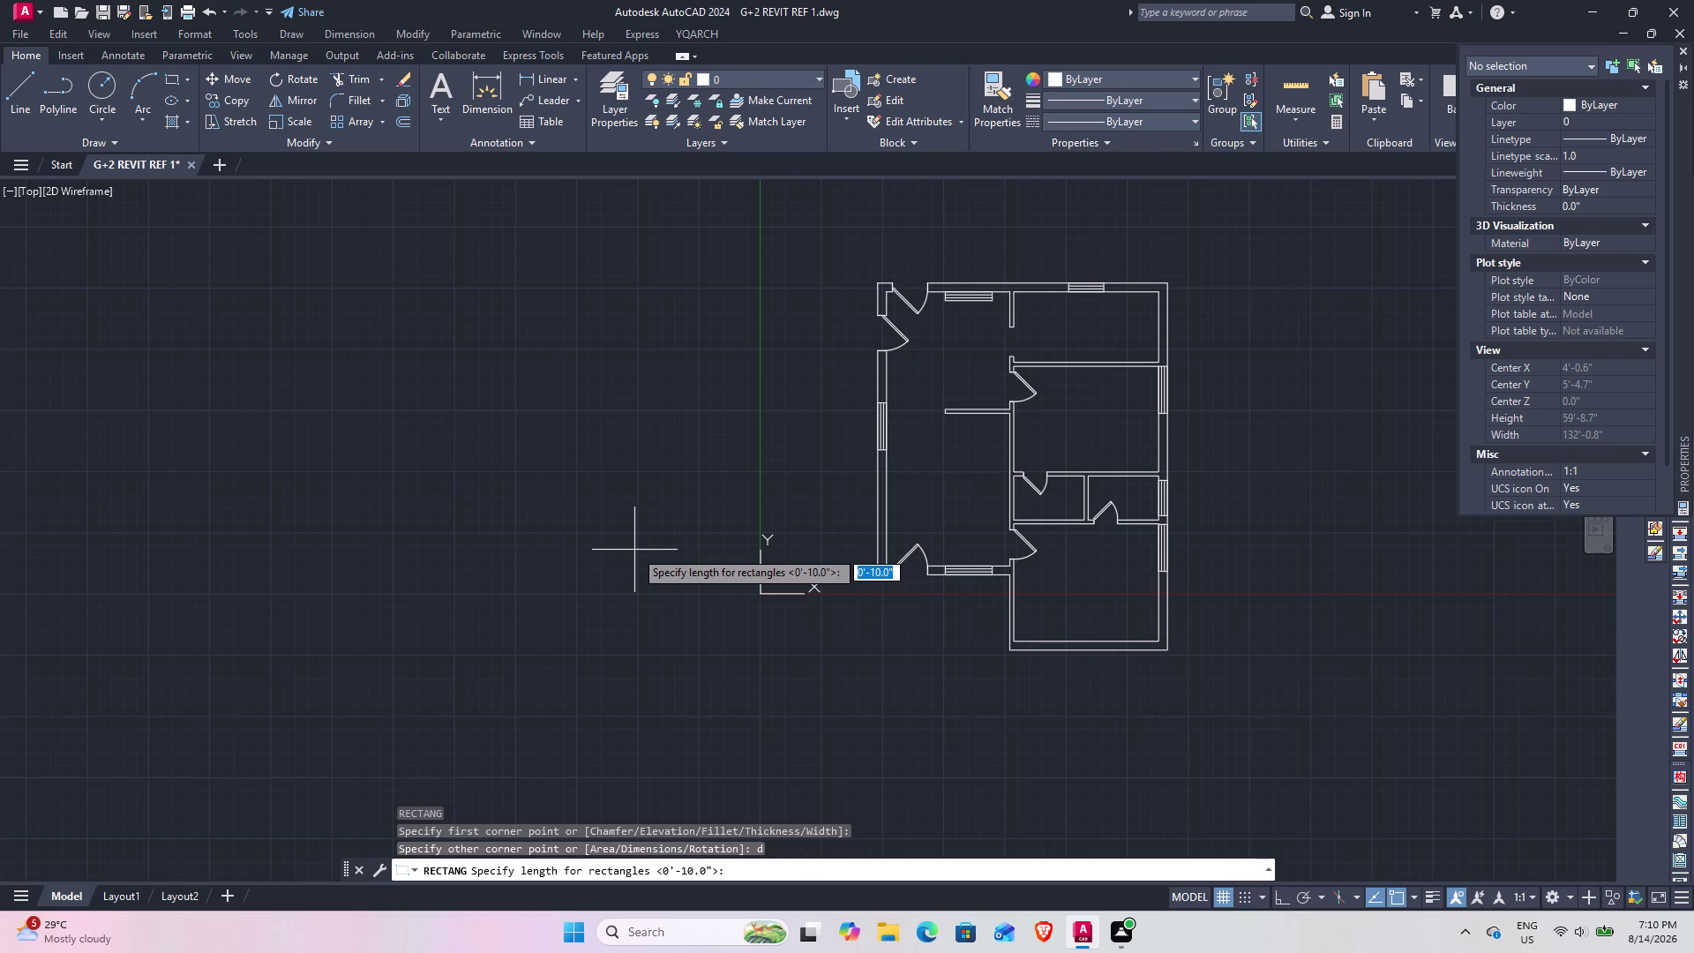
text(9")
key(Return)
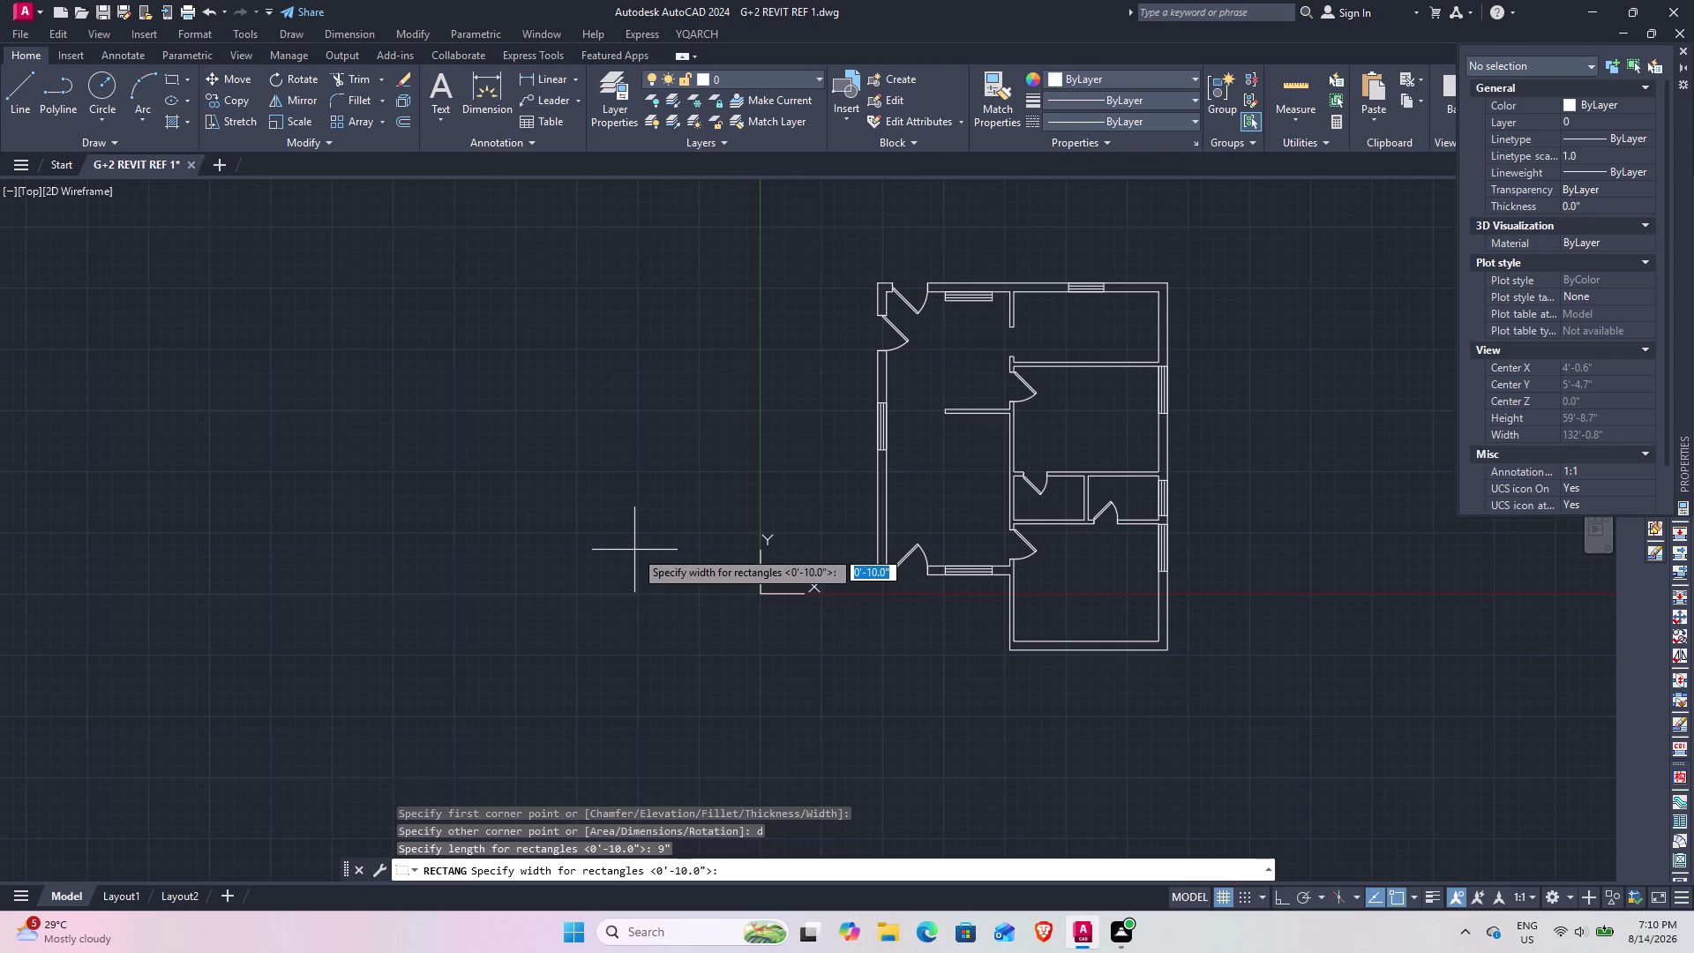
text(12)
key(shift+quotedbl)
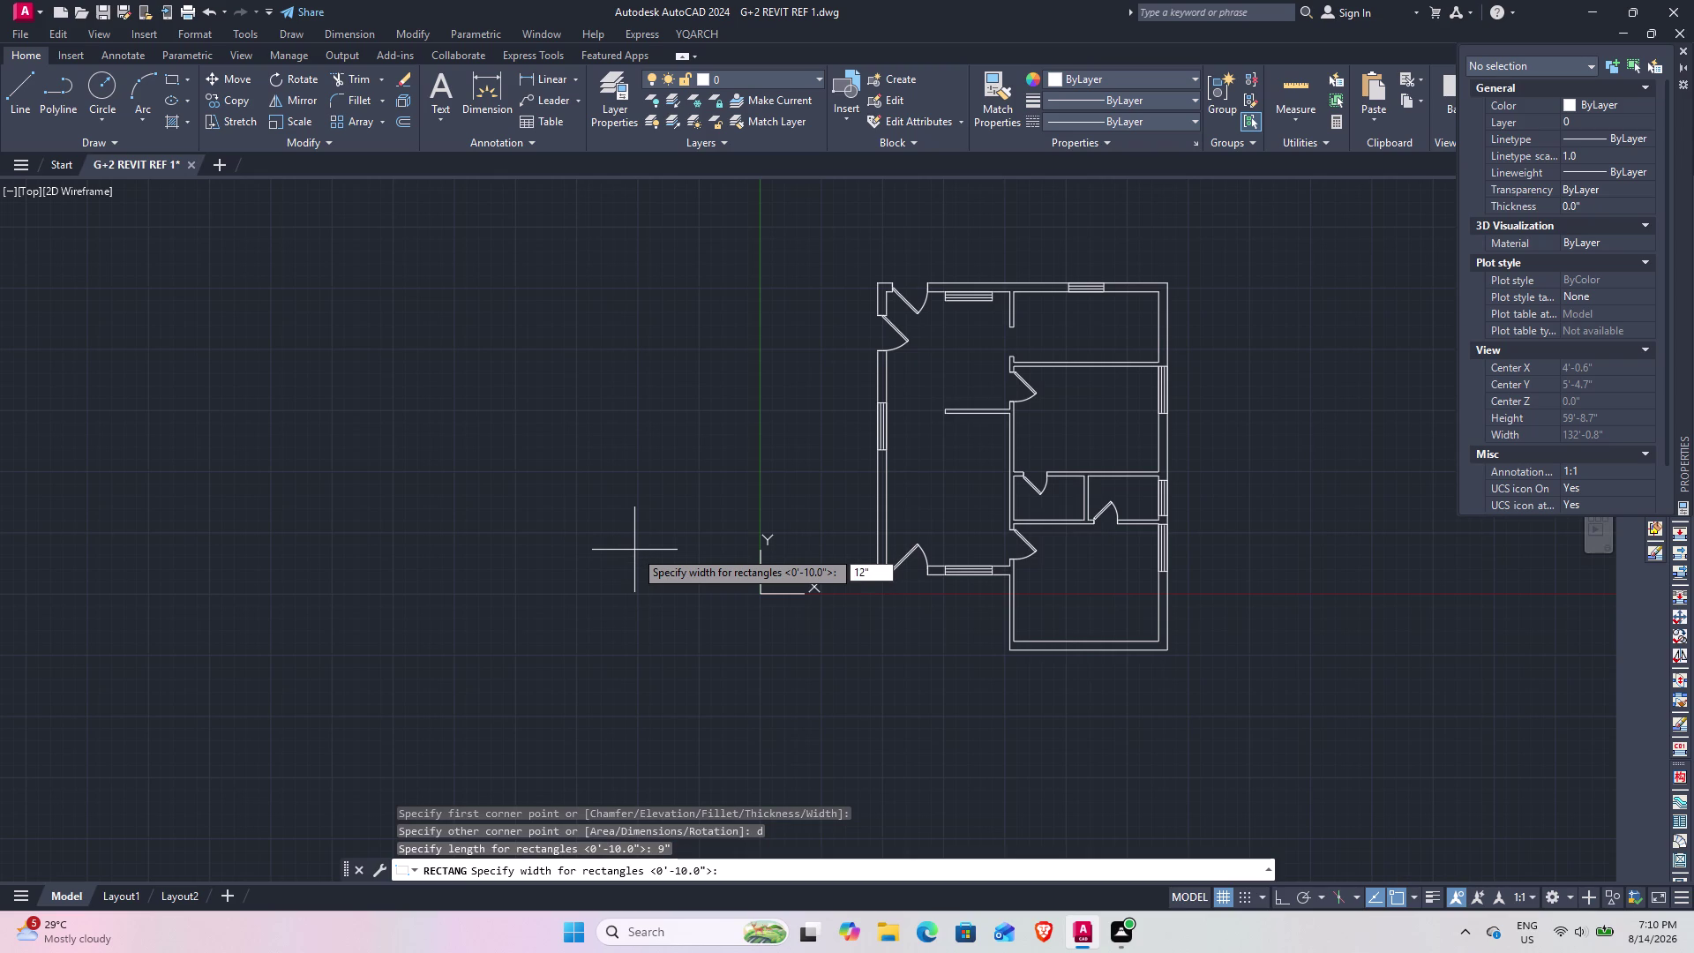
key(Return)
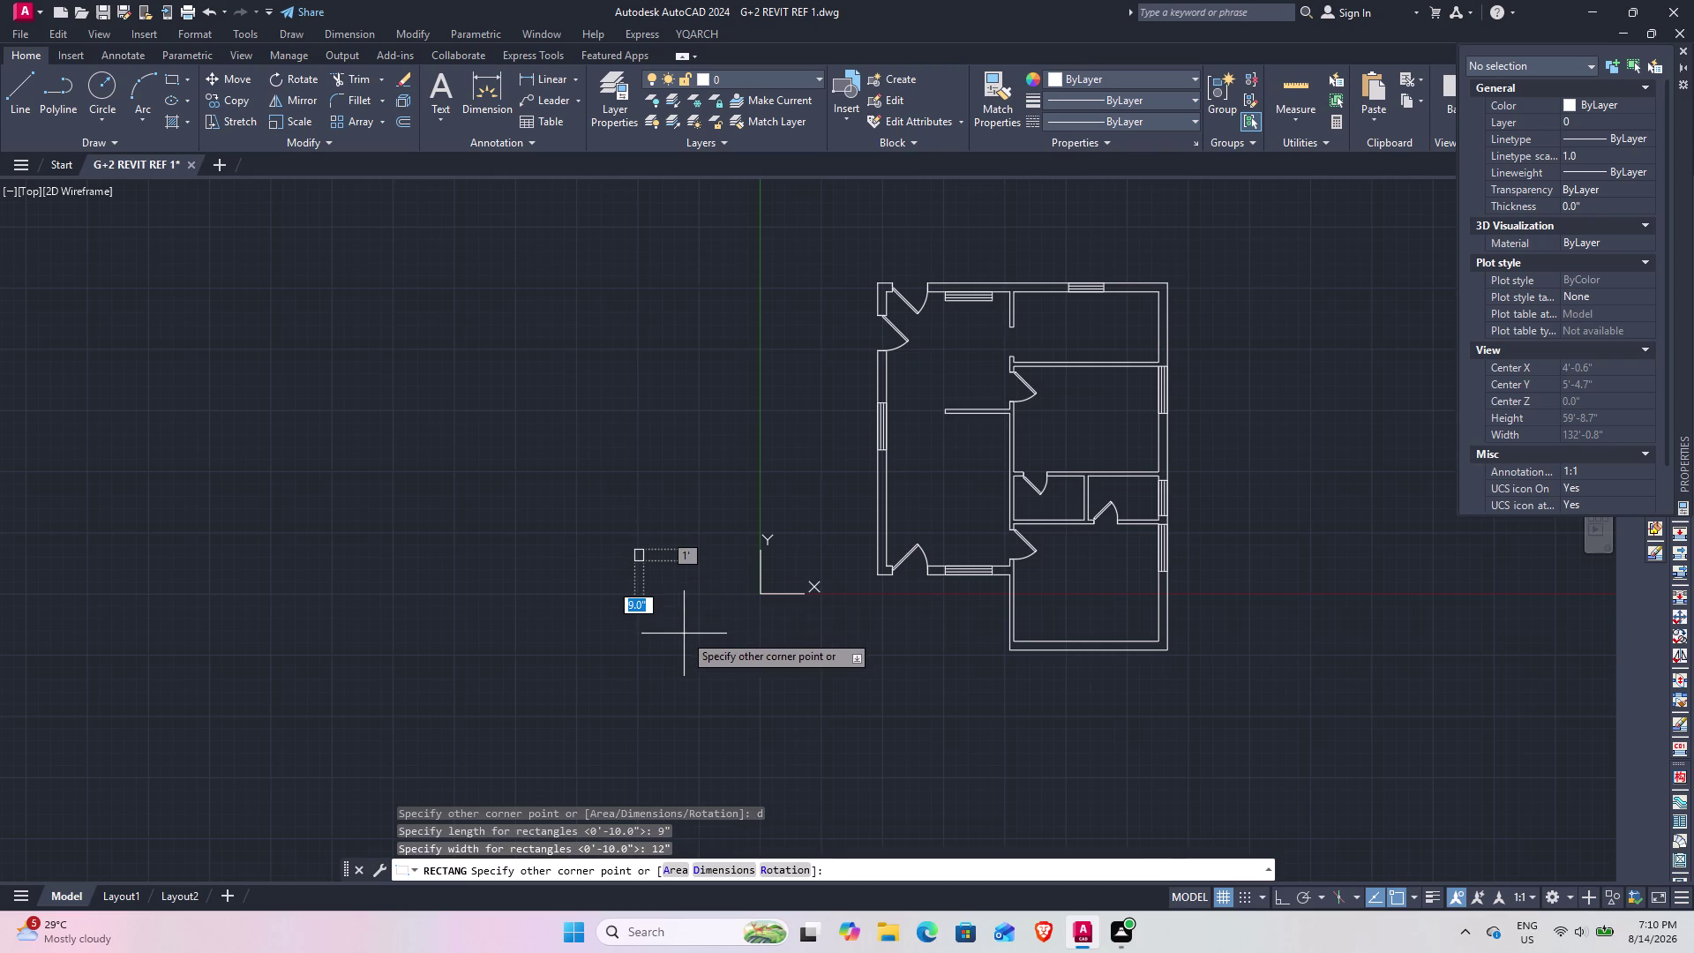
click(674, 619)
Pan and zoom around the new rectangle to check it beside the plan.
scroll(up, 3)
middle_drag(734, 588, 659, 497)
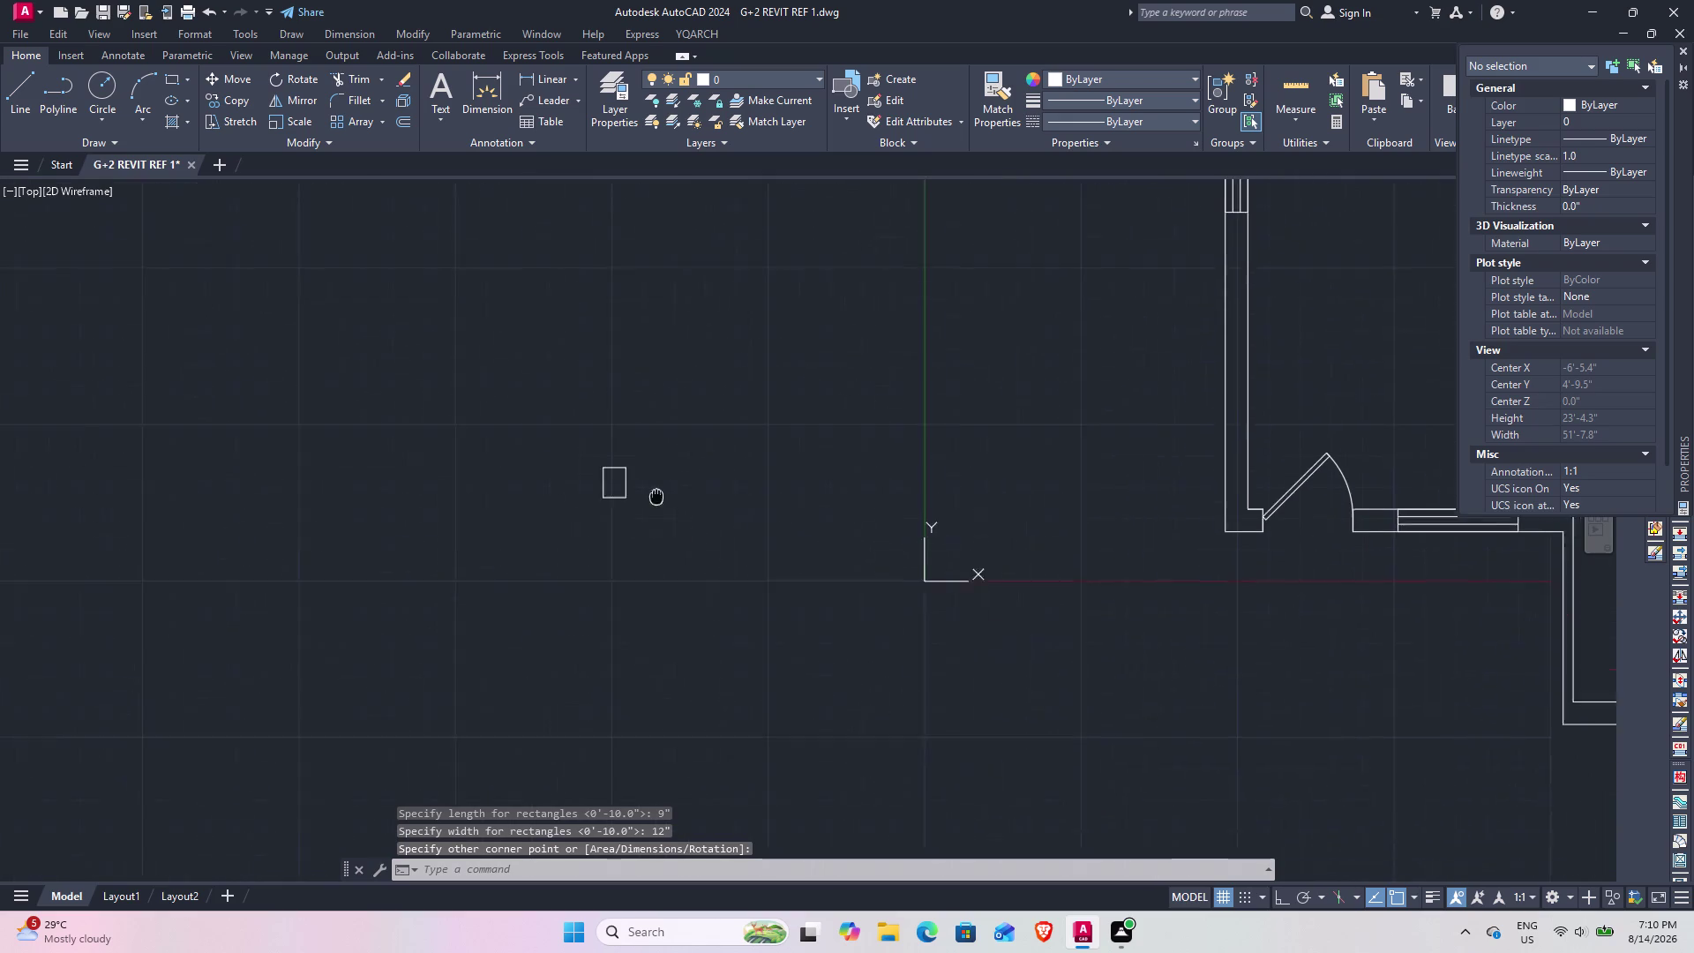
middle_drag(658, 498, 460, 553)
scroll(up, 3)
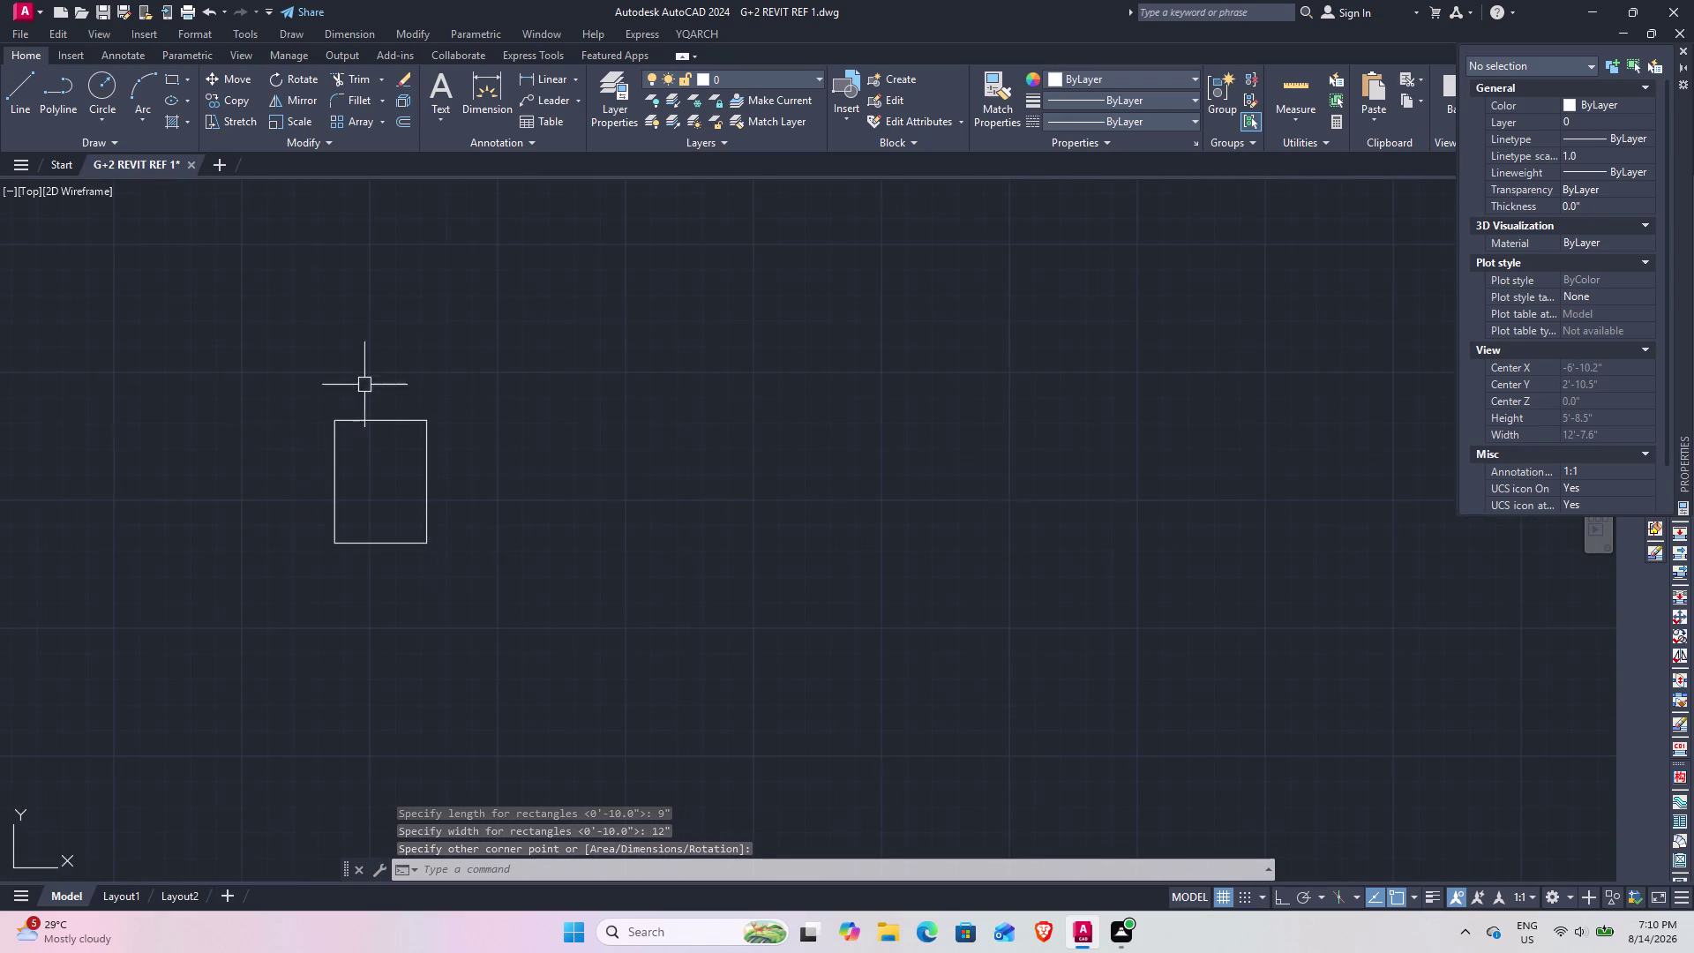
scroll(down, 3)
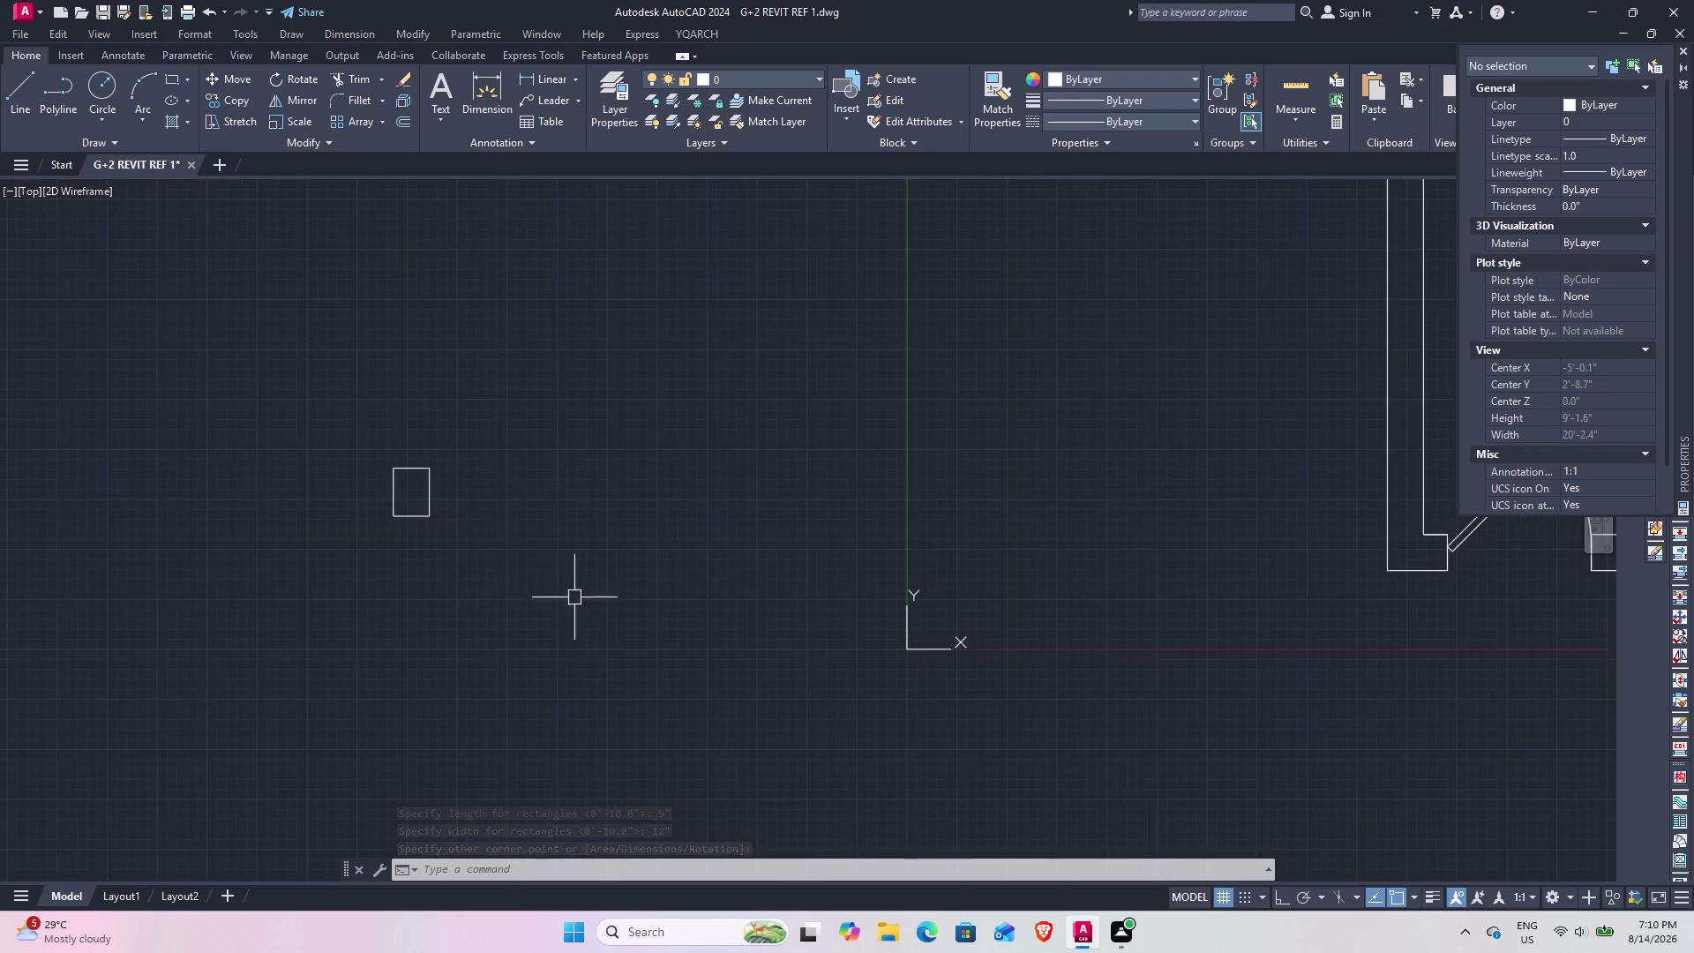
middle_drag(607, 602, 406, 513)
scroll(down, 3)
middle_drag(549, 589, 562, 560)
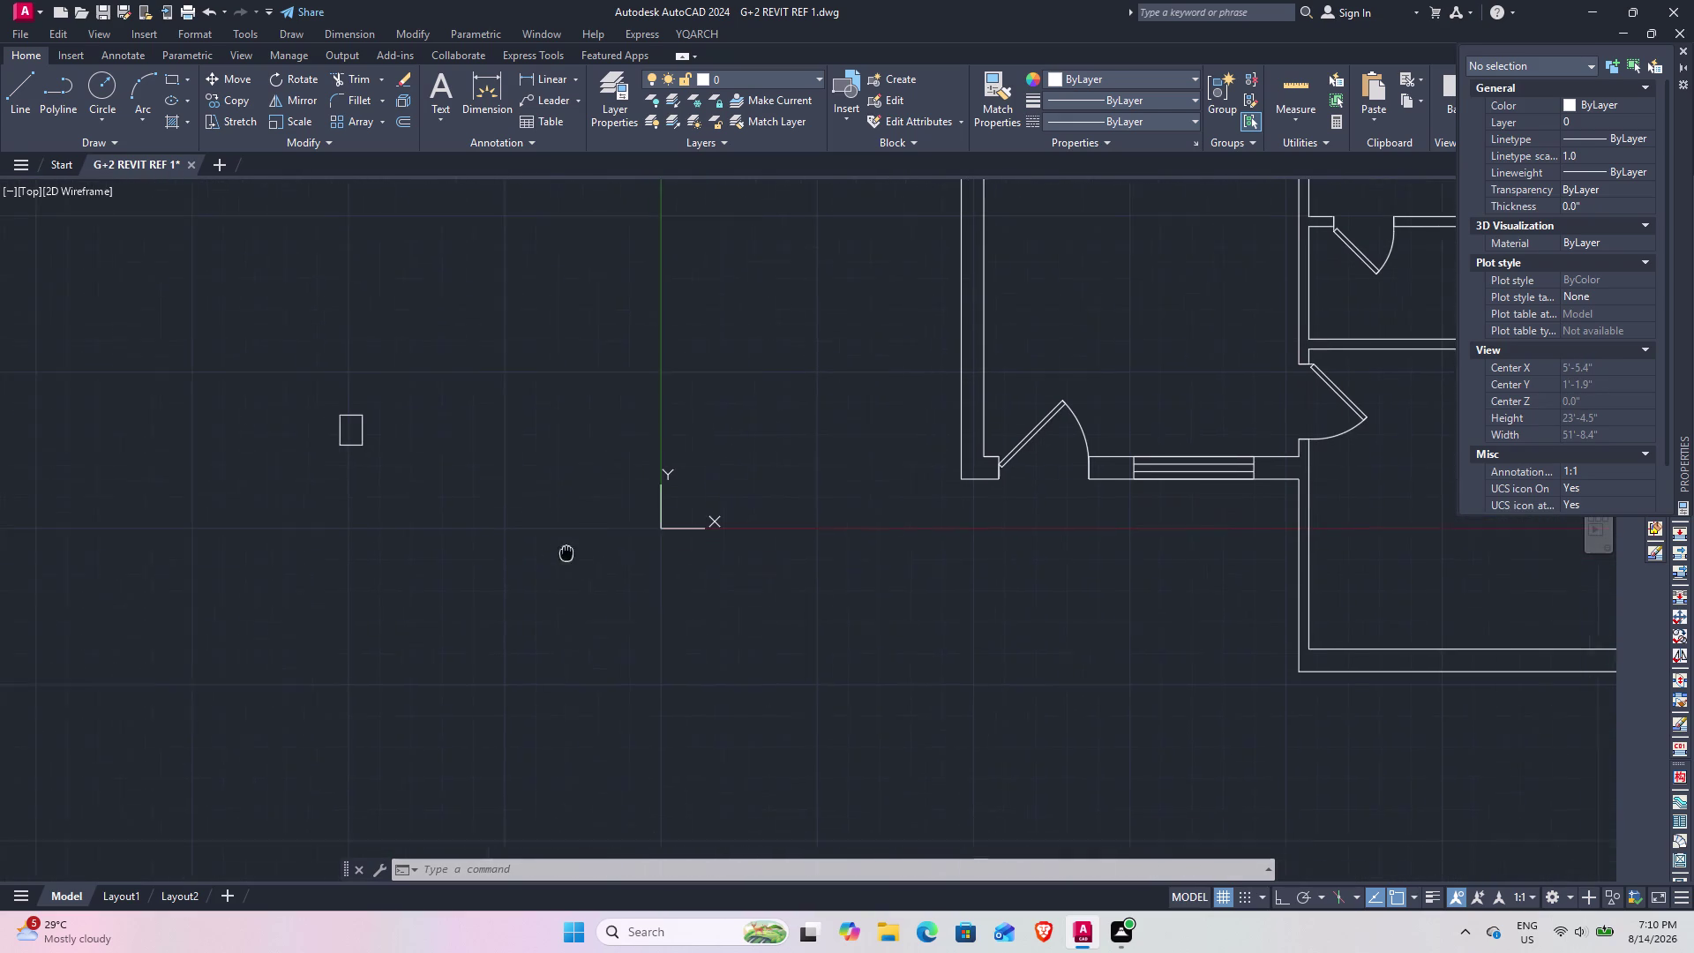
middle_drag(562, 560, 578, 524)
middle_drag(818, 615, 819, 639)
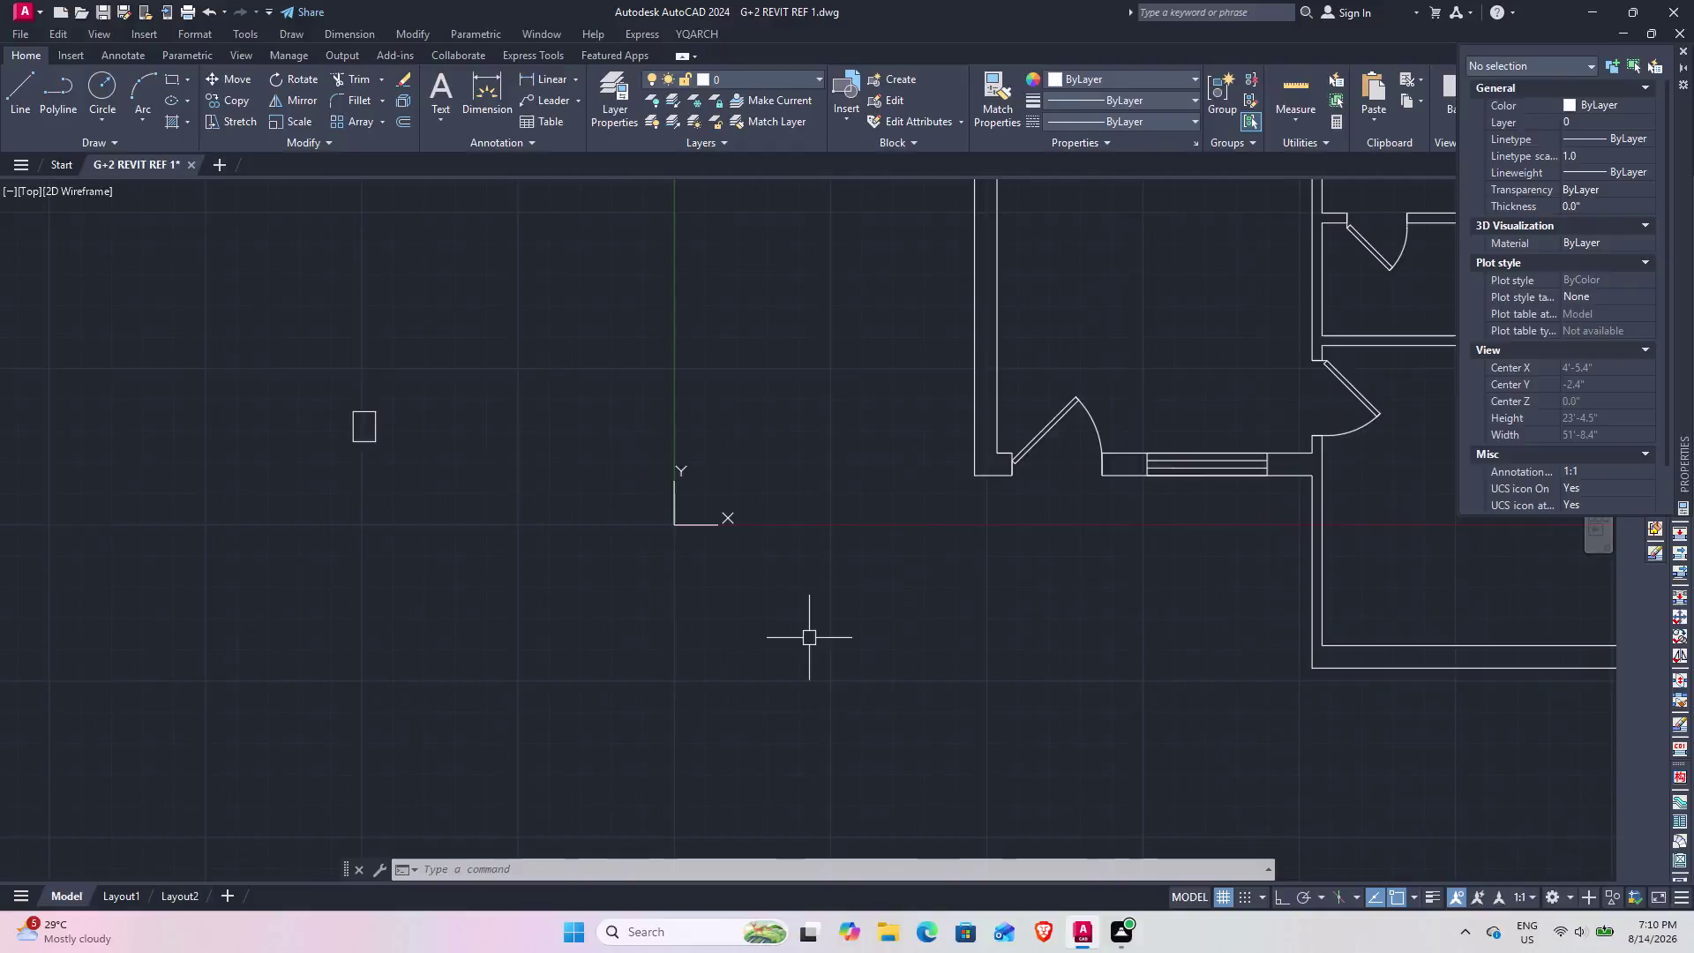
Move the small rectangle to a spot below the floor plan.
click(334, 385)
click(391, 482)
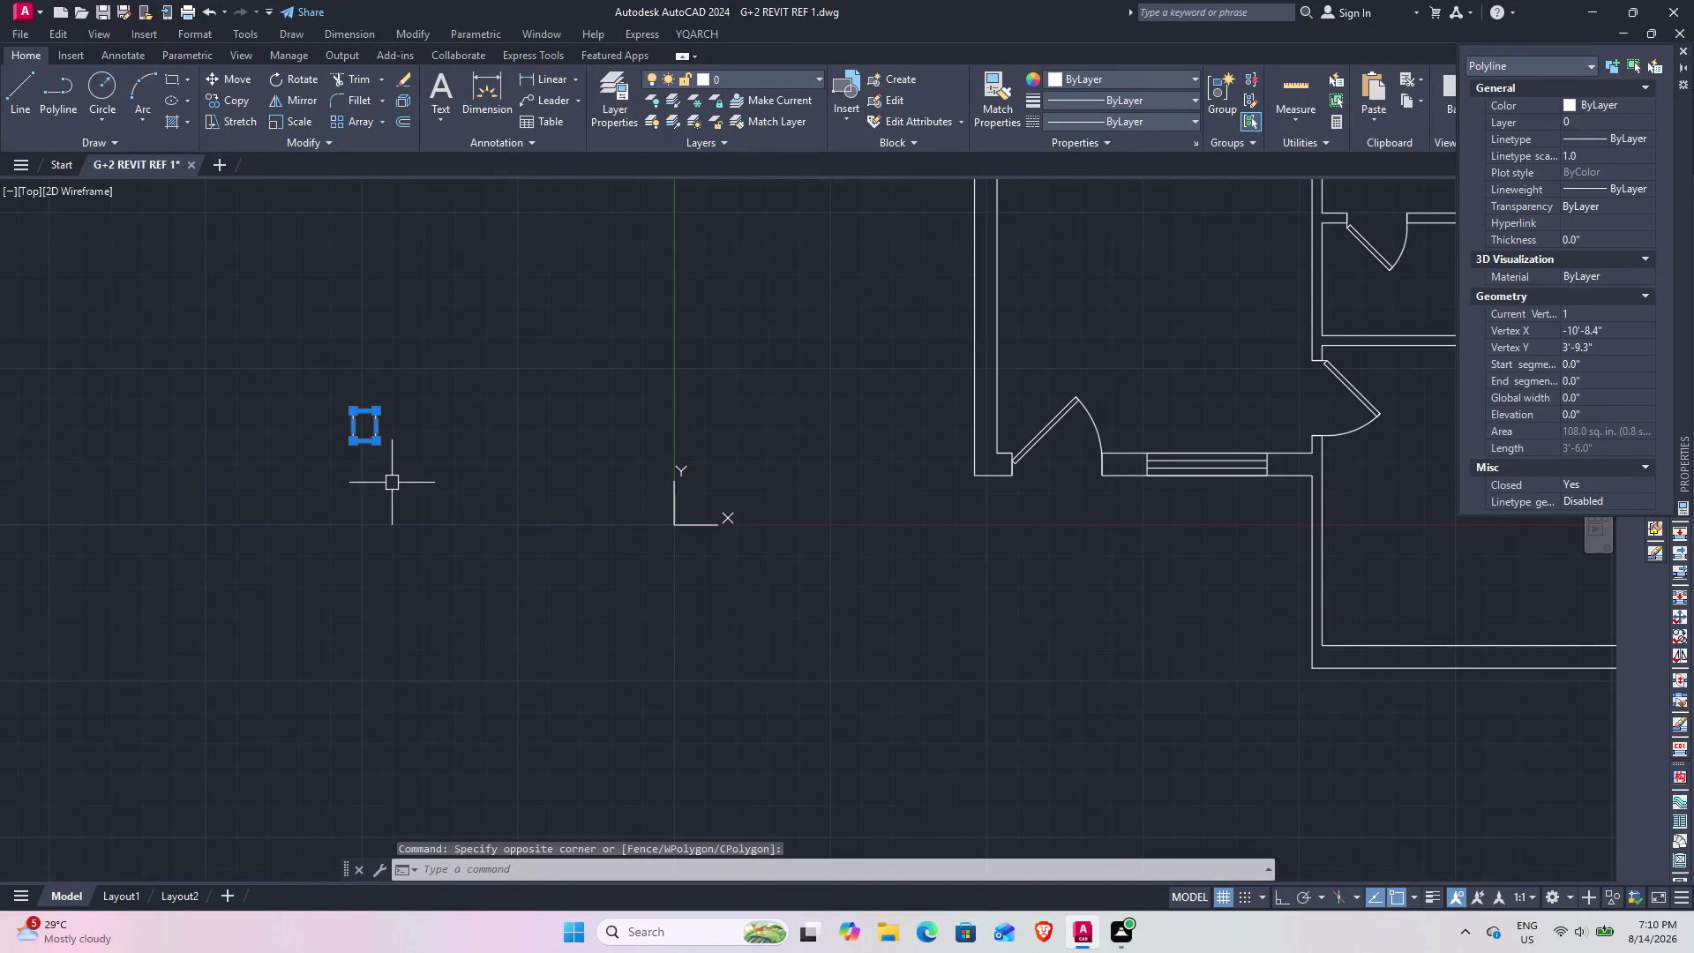
text(m)
key(space)
click(348, 411)
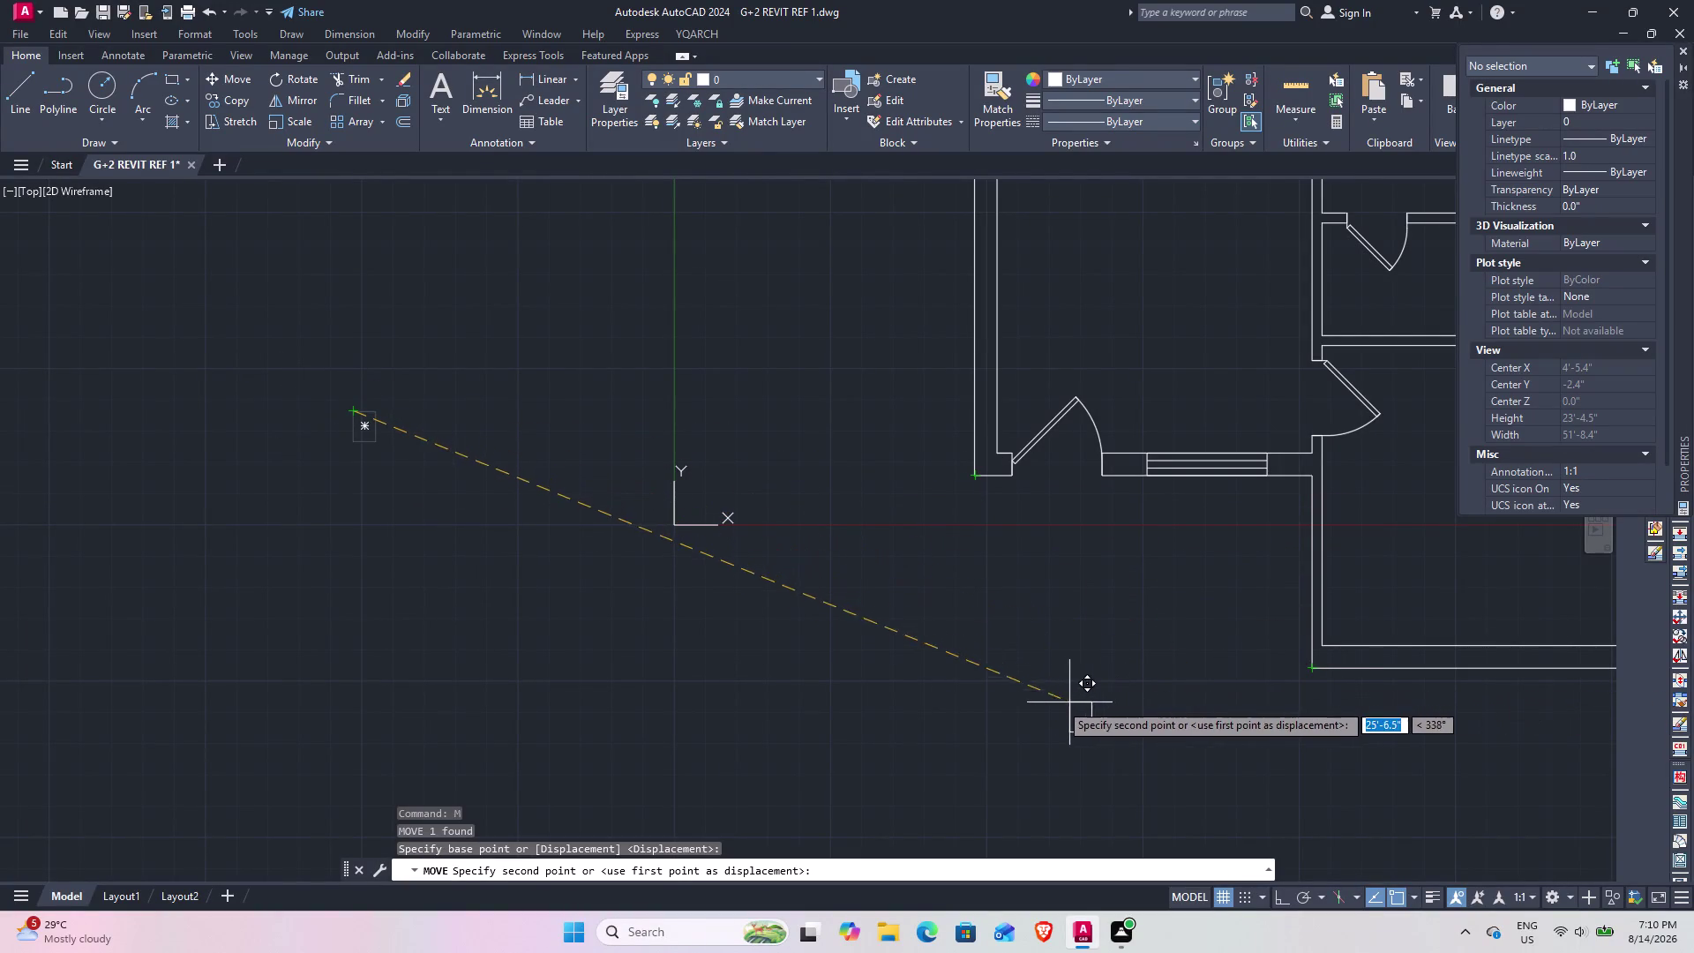
click(983, 673)
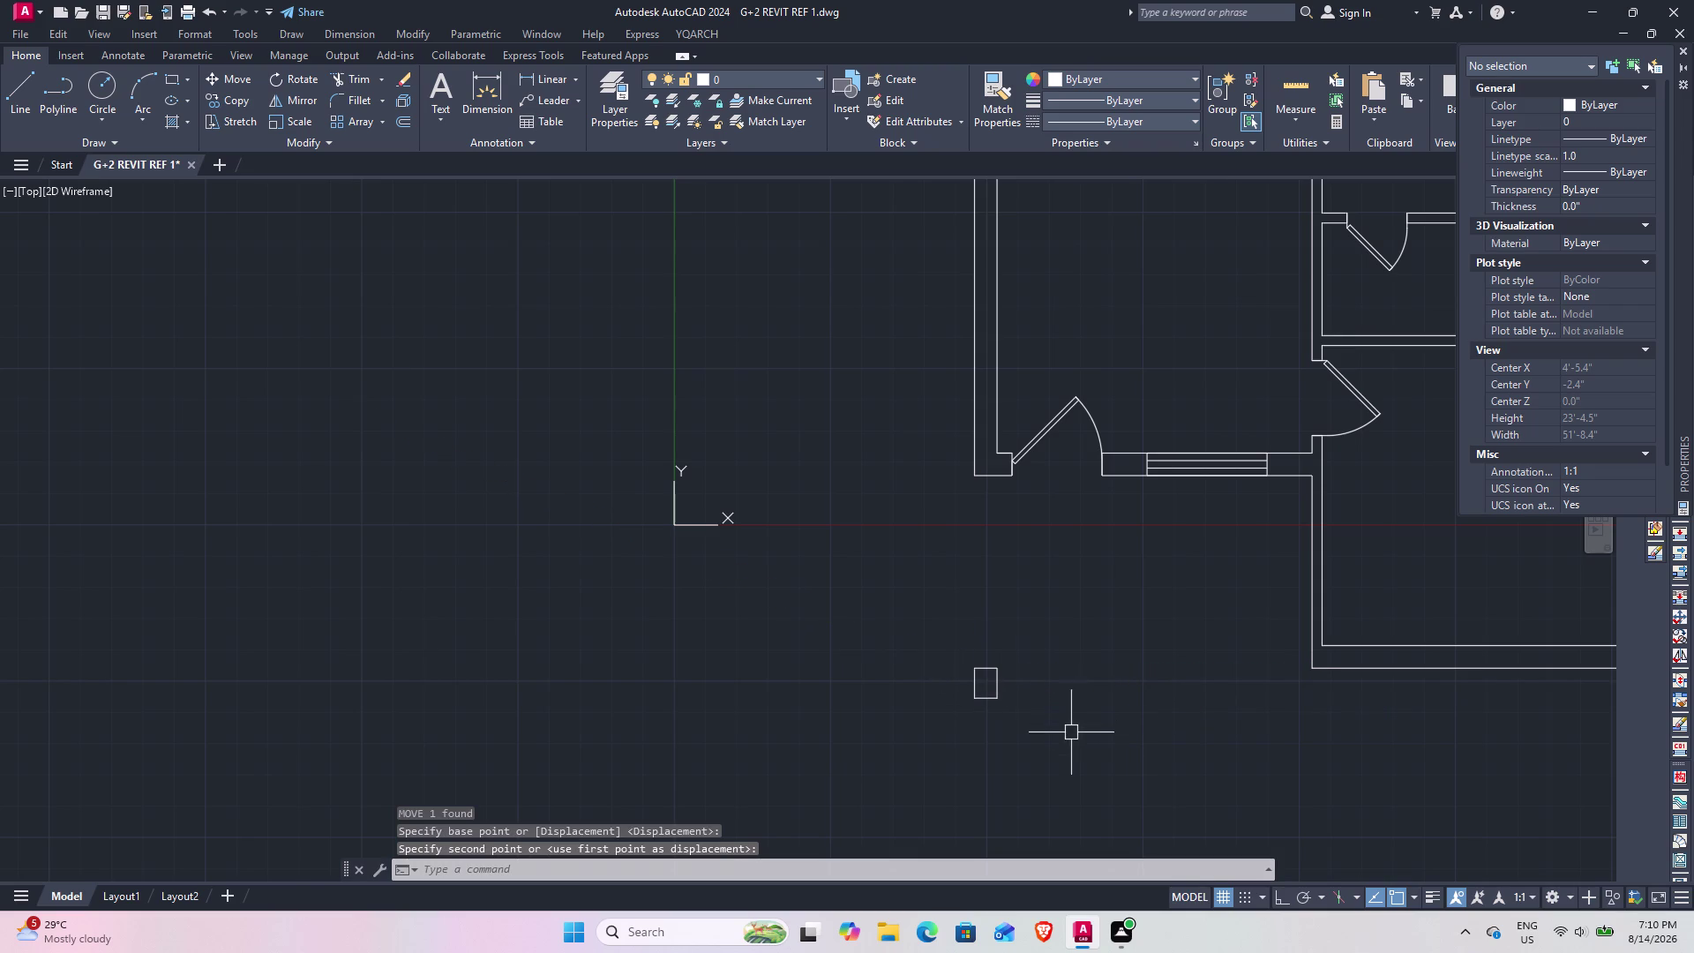
middle_drag(1073, 744, 1032, 657)
Shift the rectangle a further 9" with Ortho turned on.
click(893, 548)
click(991, 621)
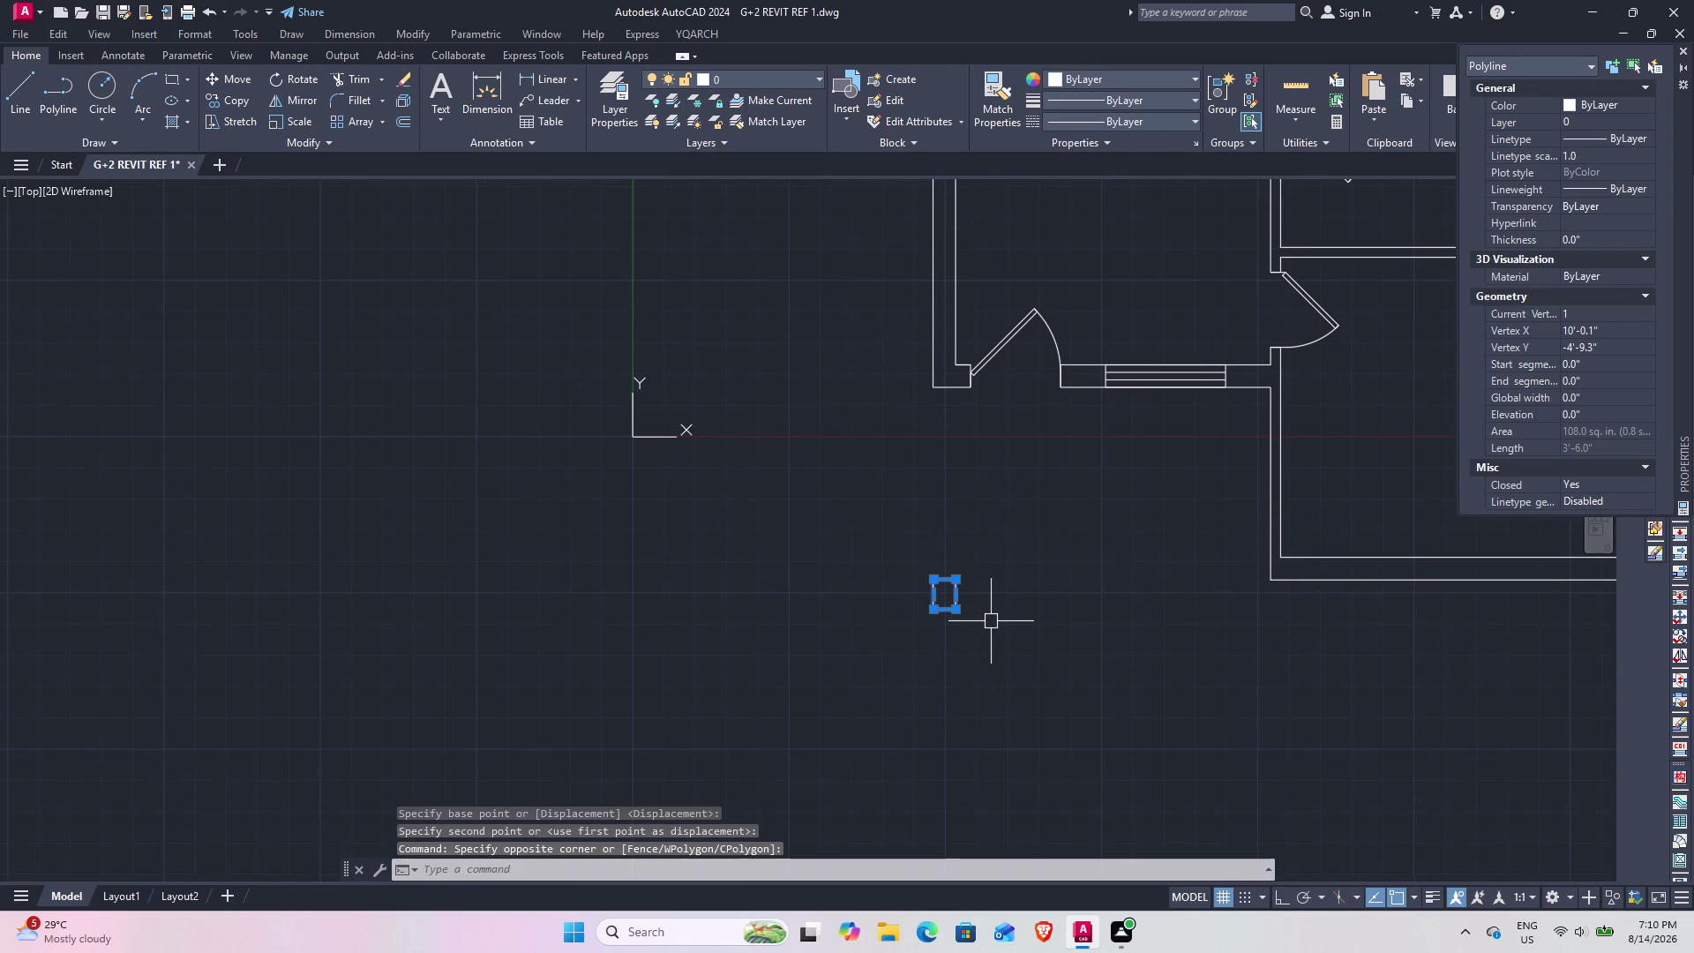
text(m)
key(space)
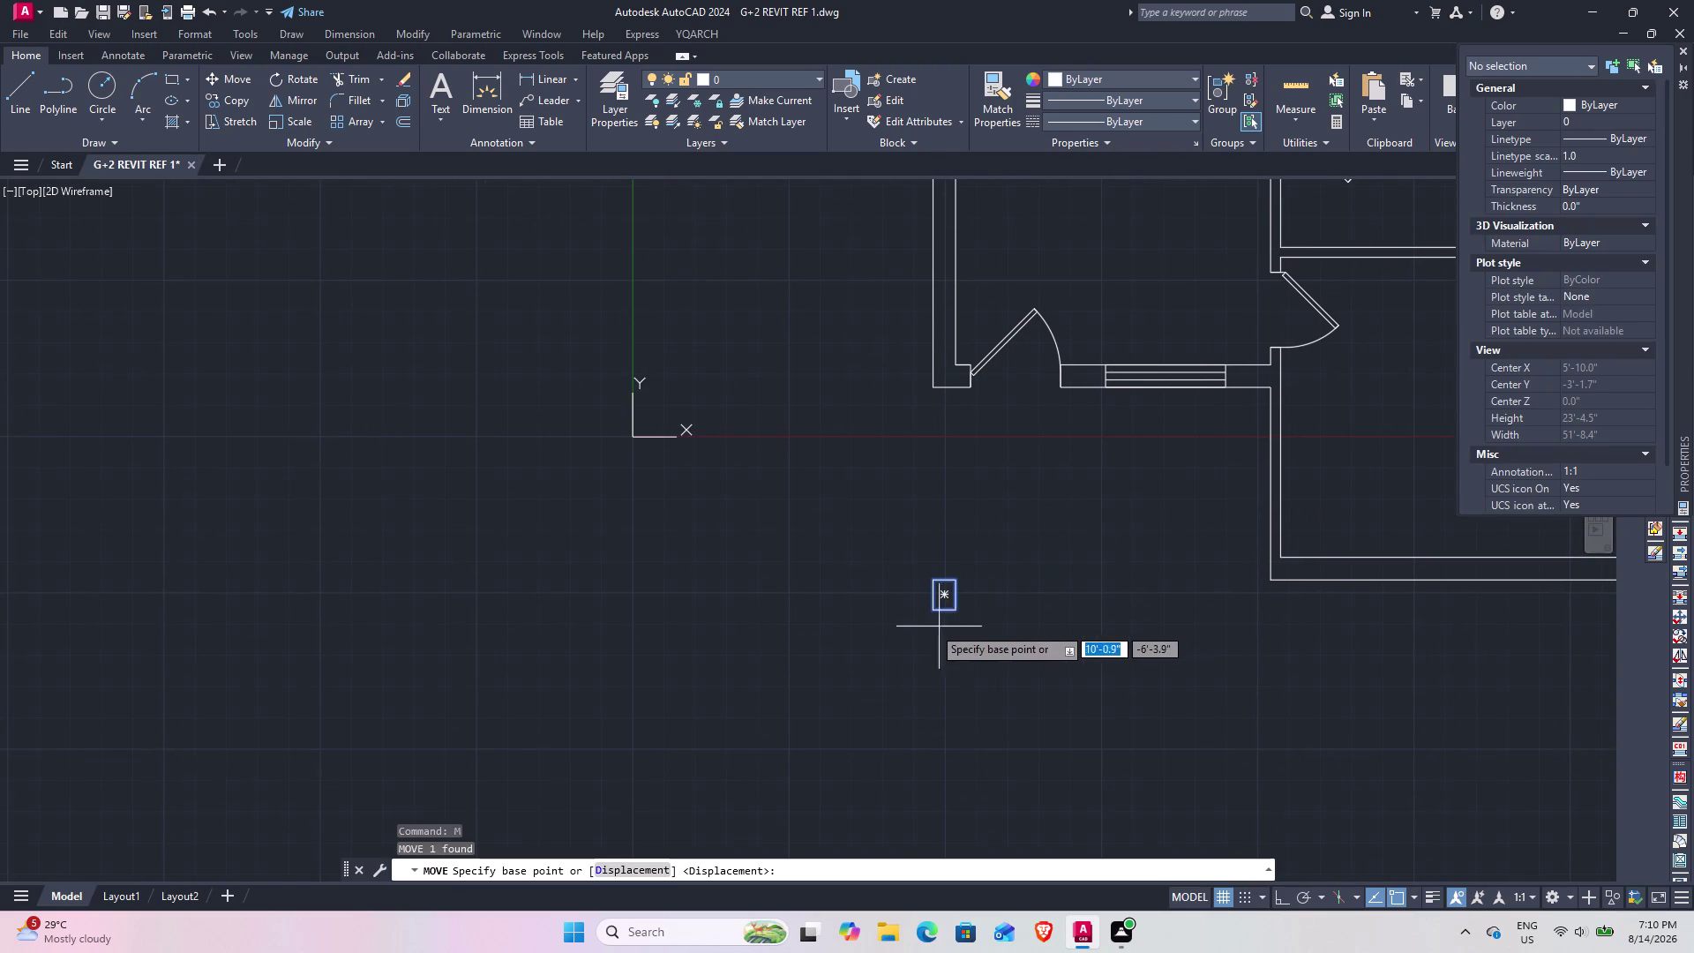
click(936, 611)
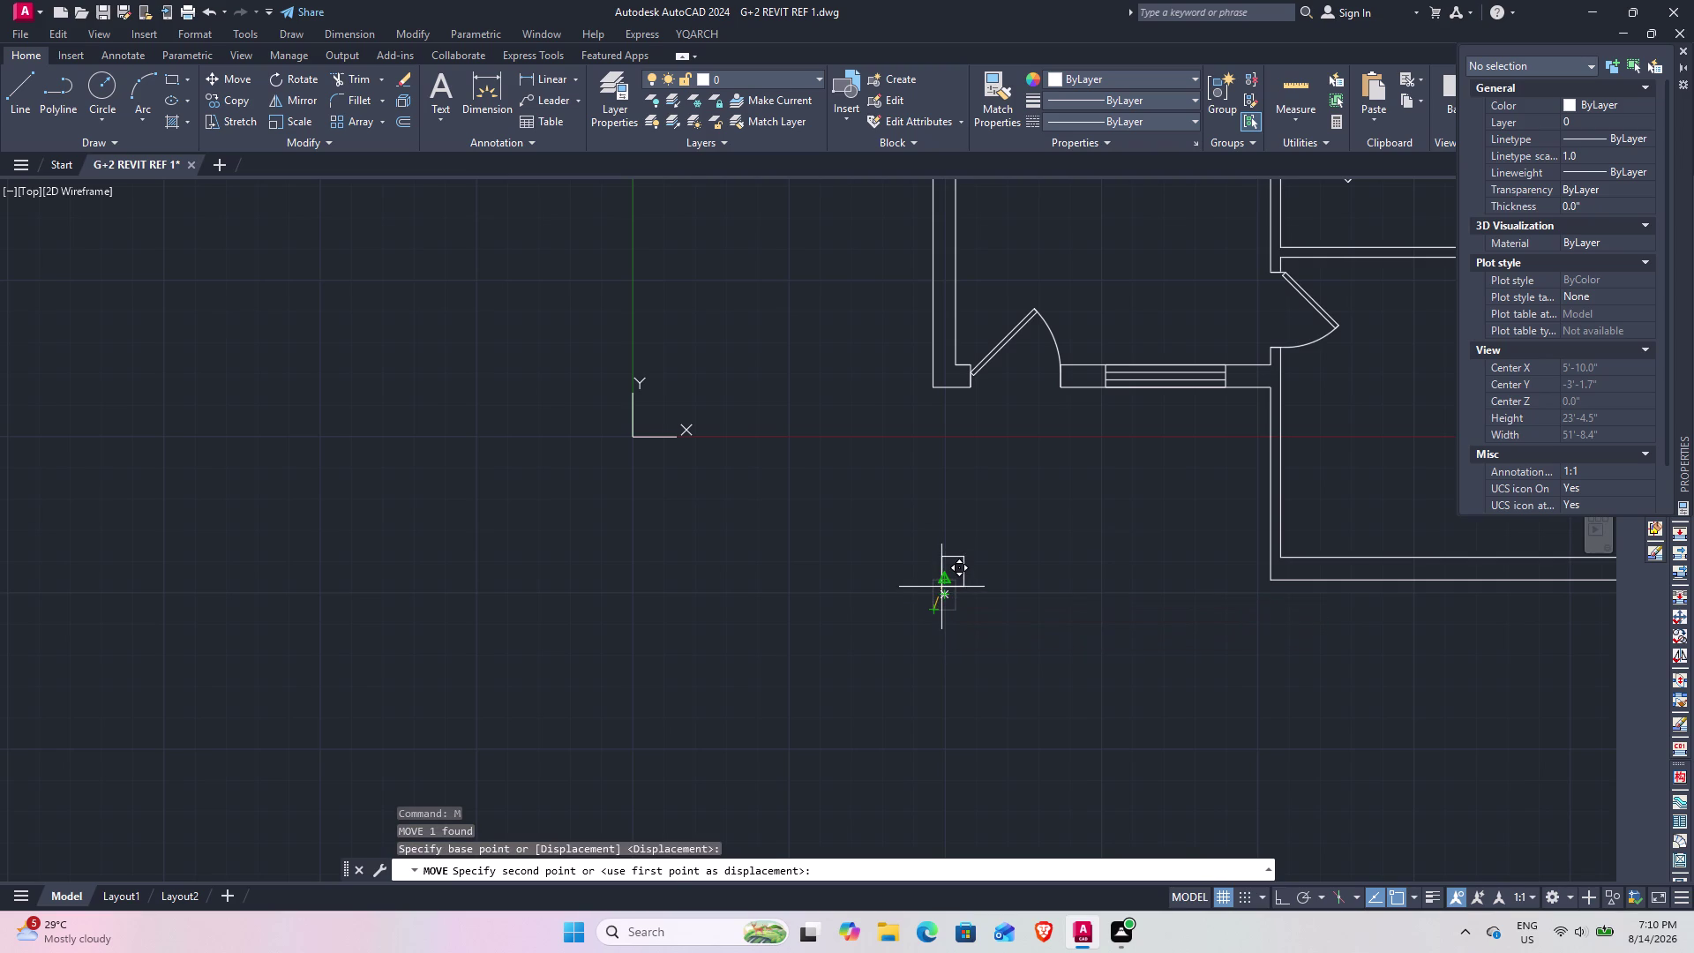
key(F8)
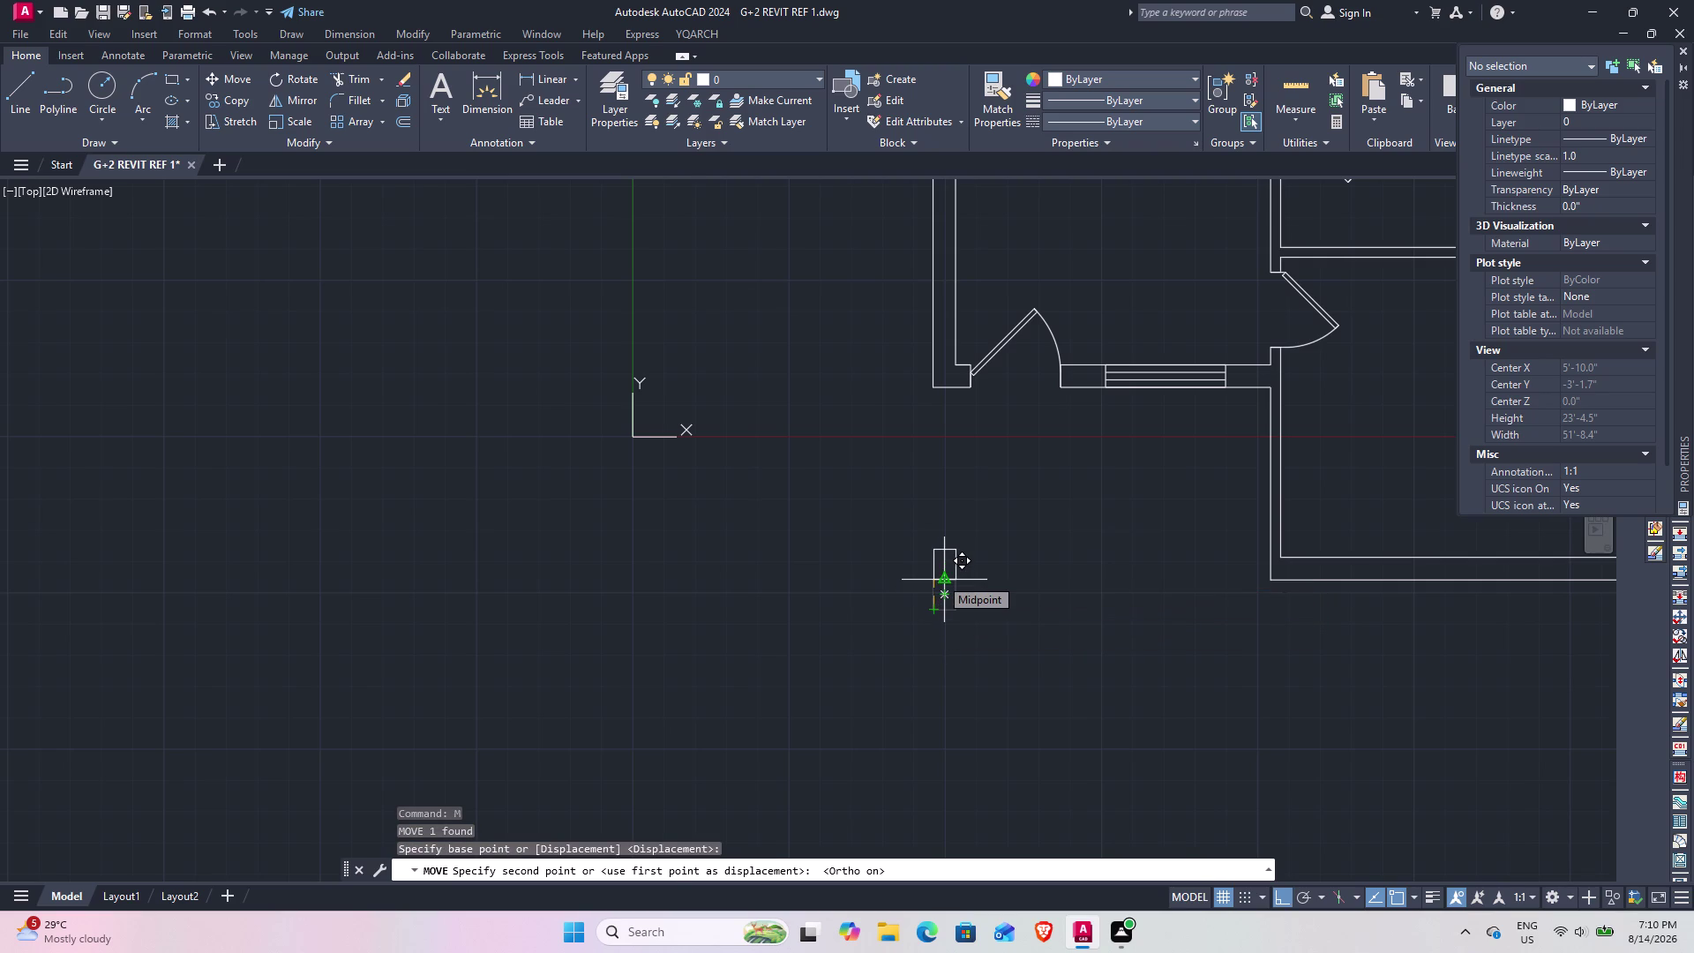
text(9")
key(Return)
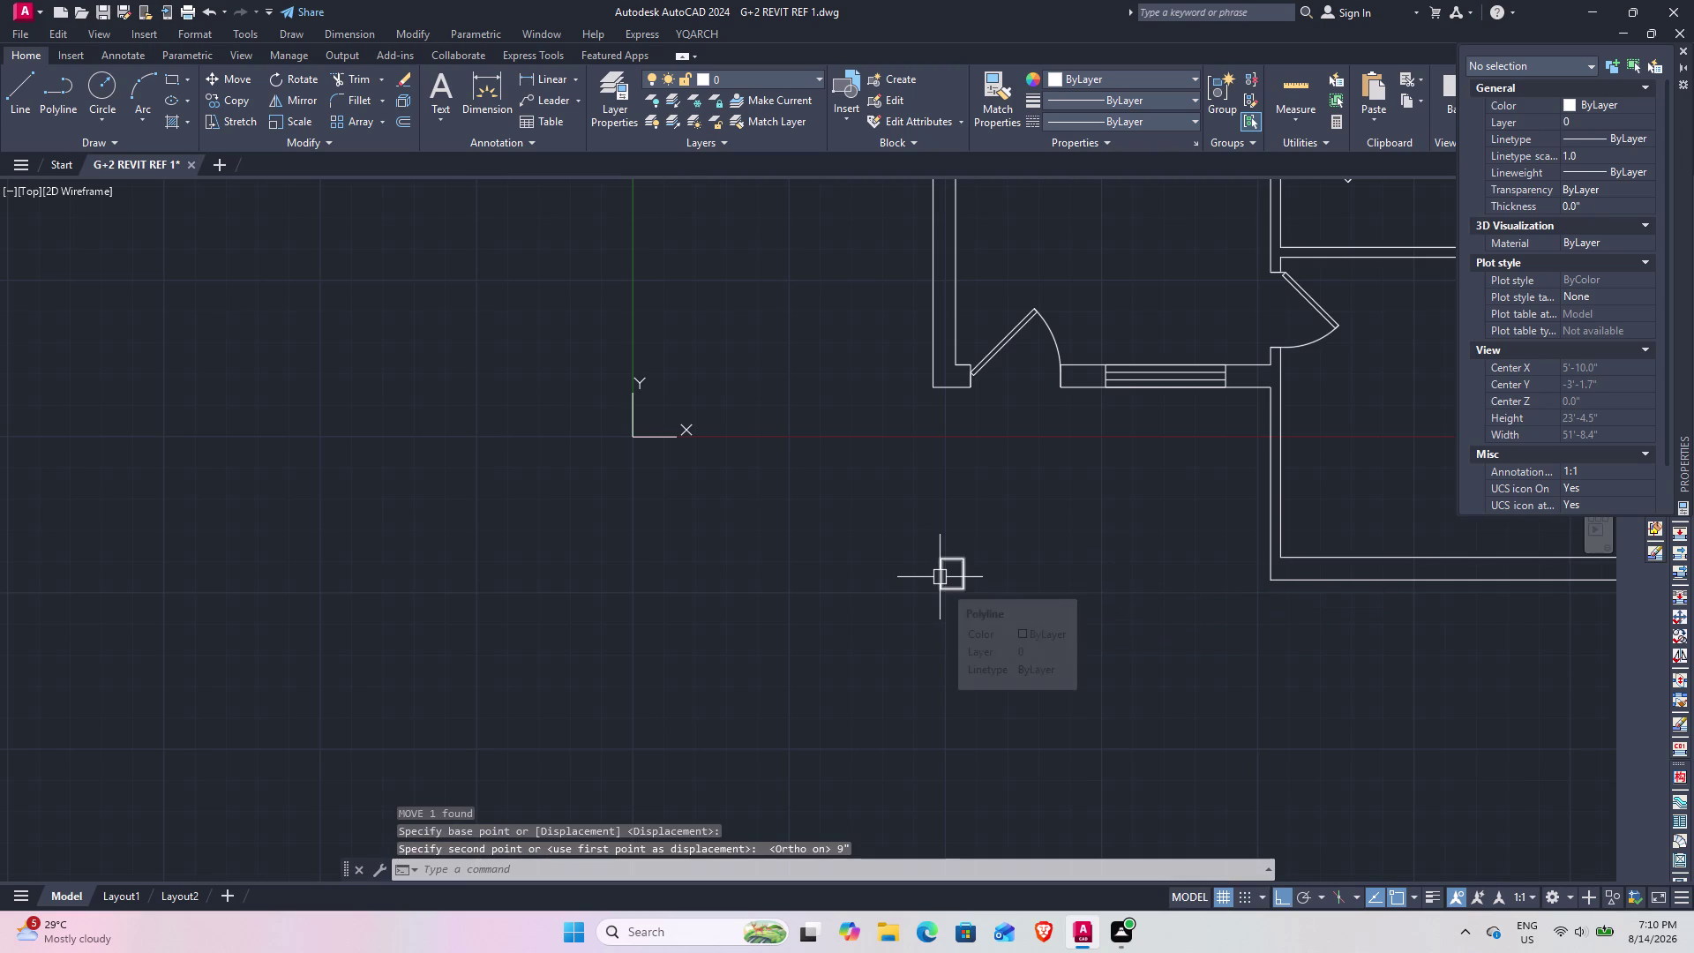
key(Escape)
middle_drag(1144, 594, 1096, 591)
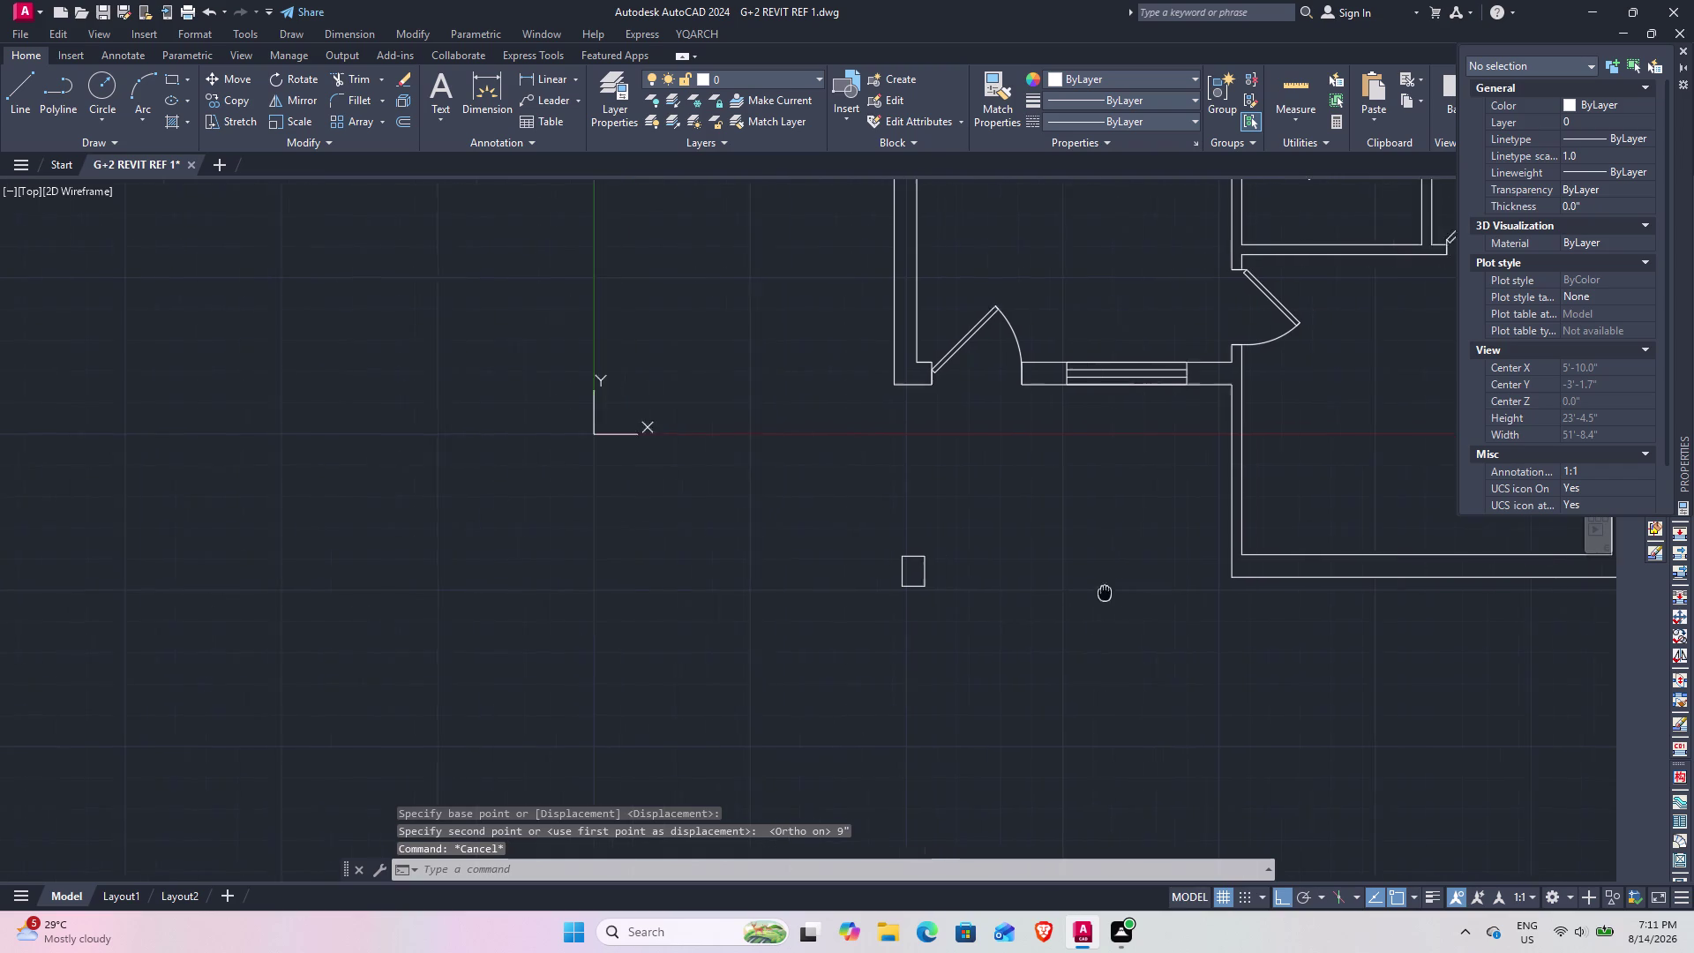
middle_drag(1096, 591, 909, 629)
Start and cancel a line, then reframe the view on the rectangle and wall.
text(l)
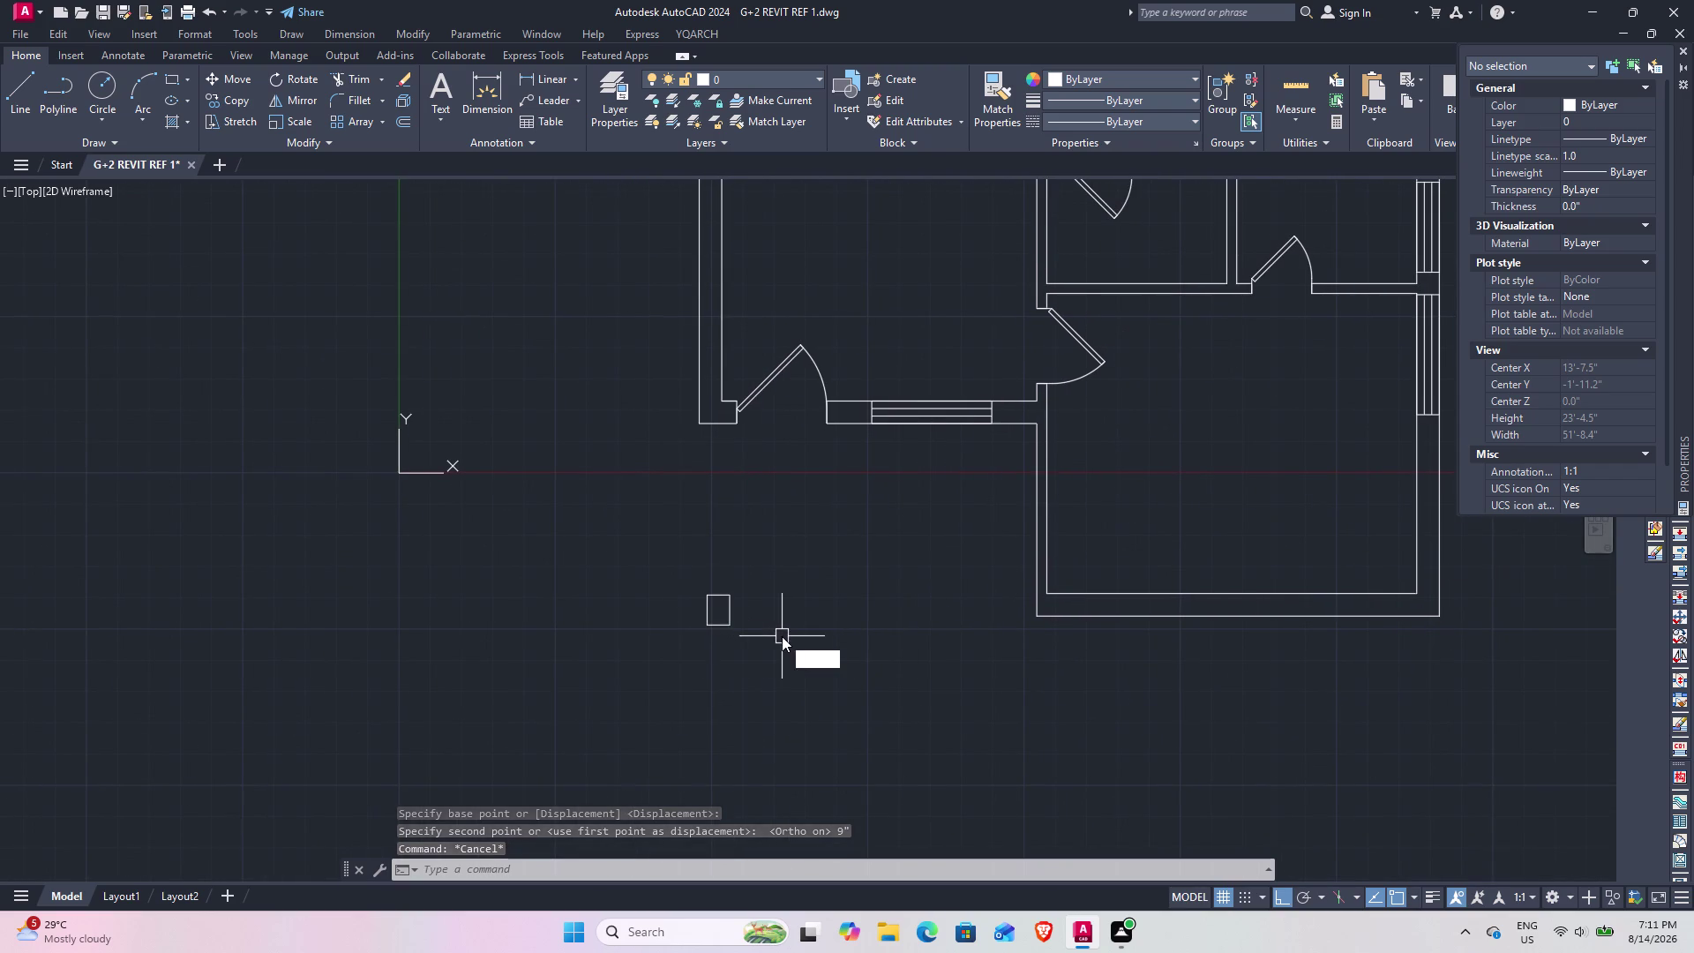
key(space)
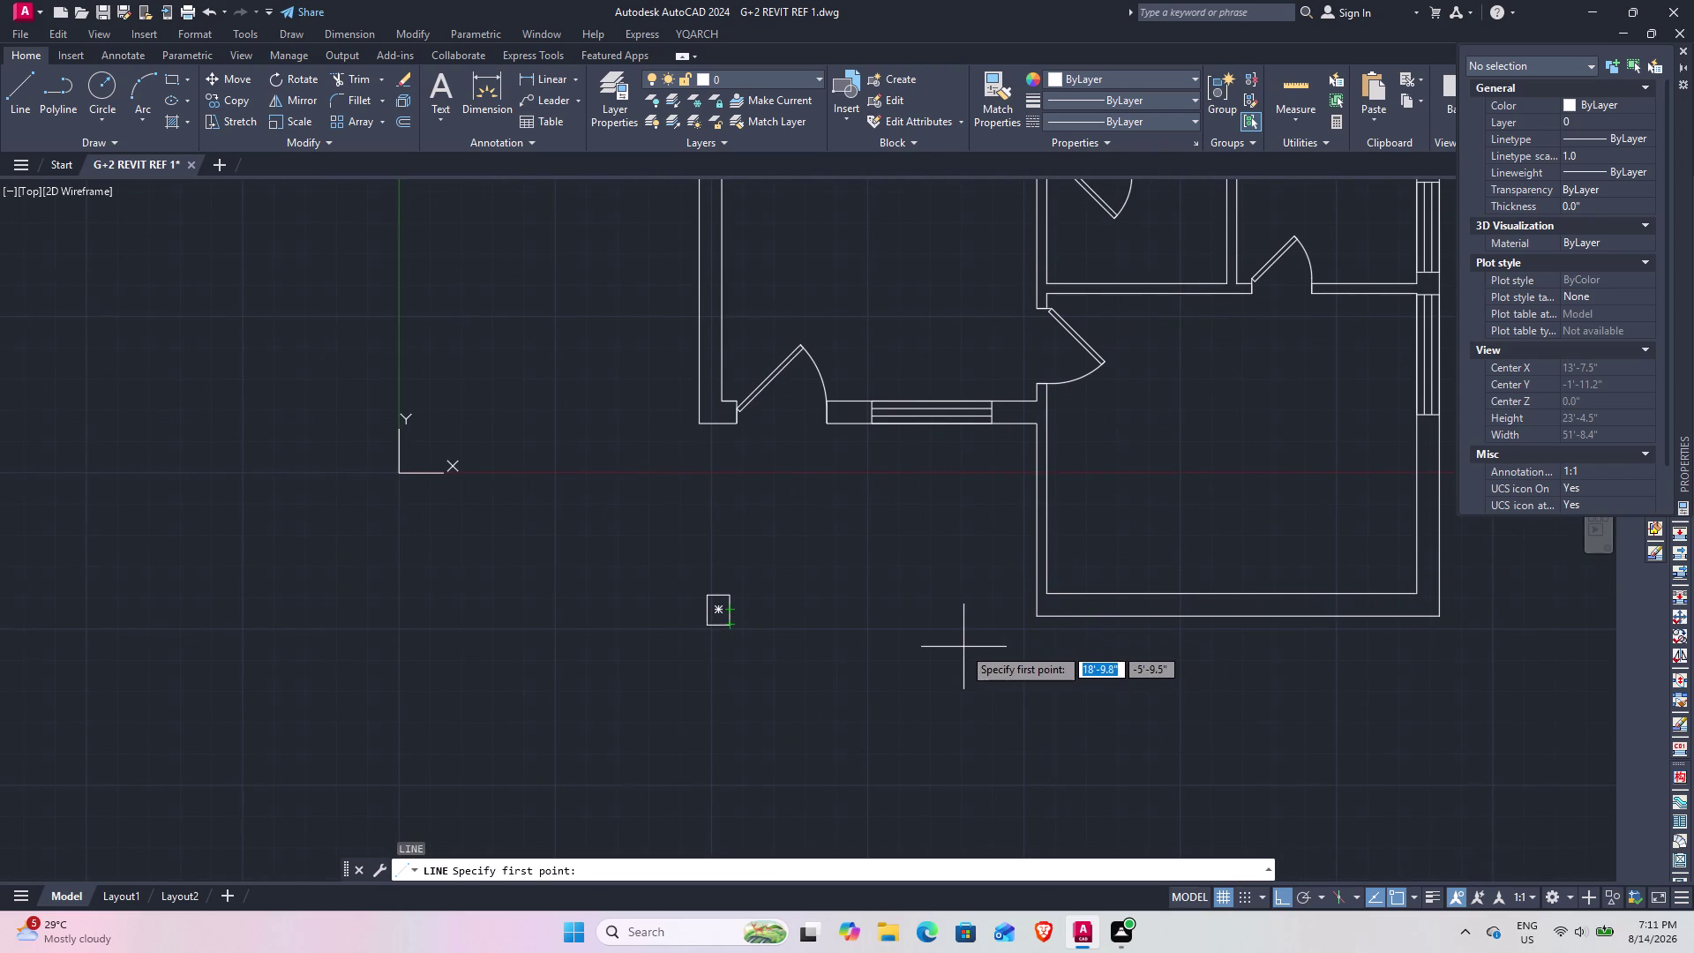
key(Escape)
middle_drag(719, 669, 812, 634)
scroll(up, 3)
middle_drag(855, 559, 831, 580)
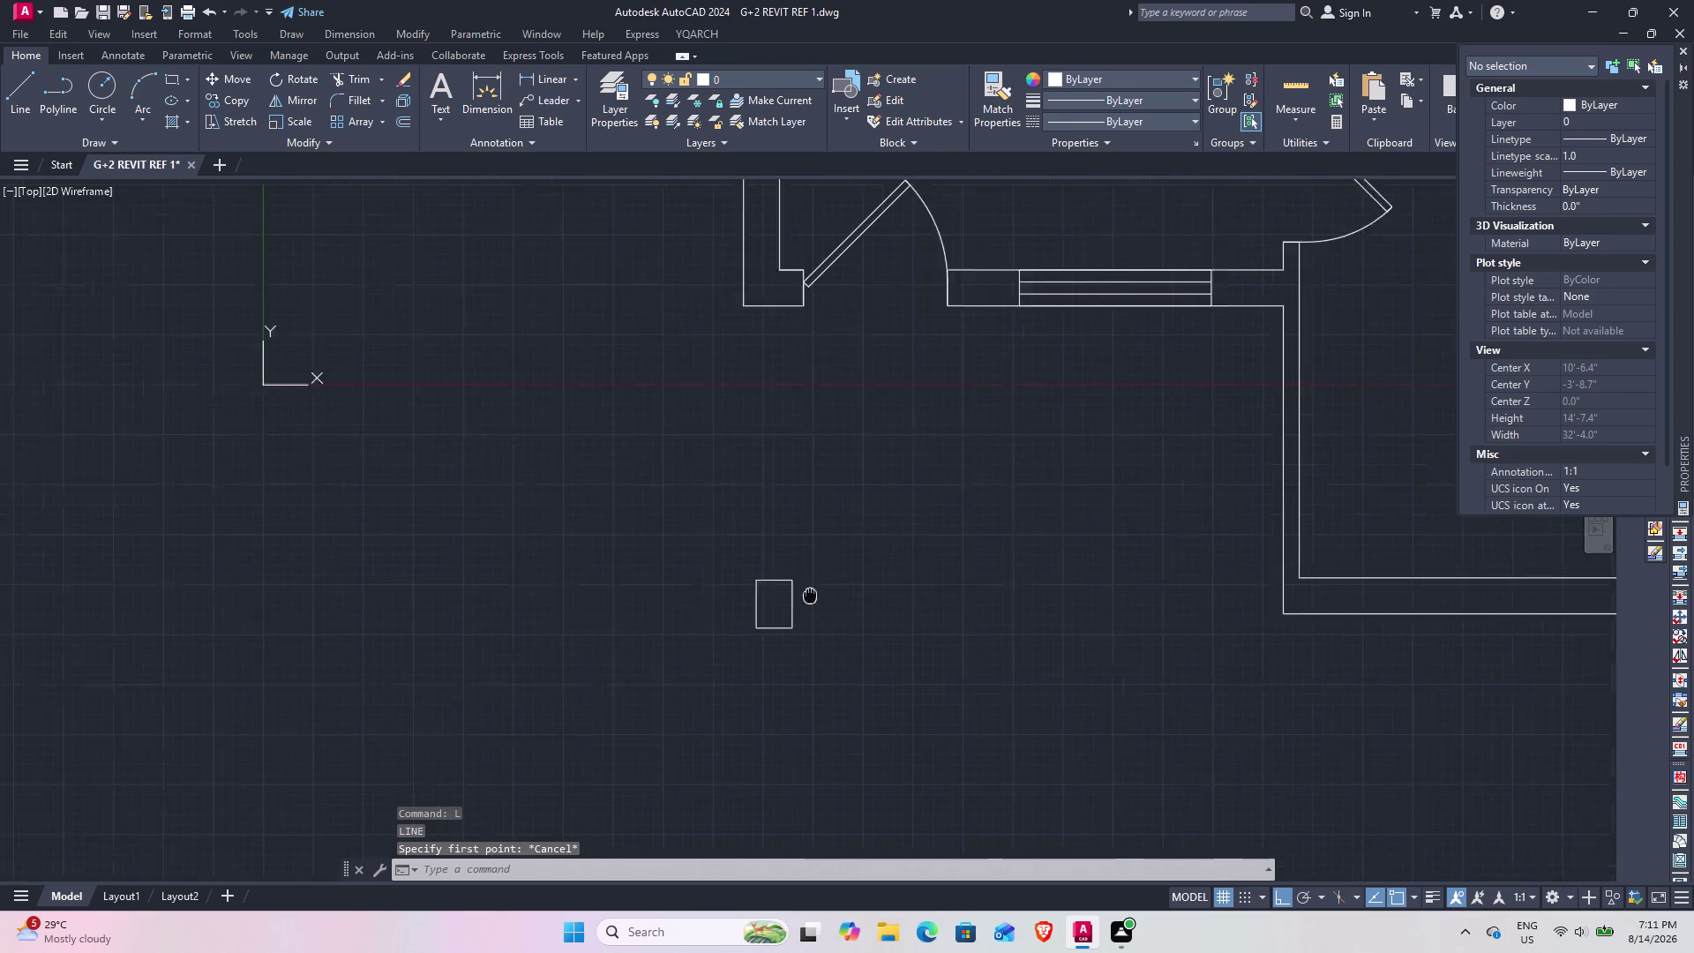
middle_drag(830, 579, 788, 615)
text(m)
key(space)
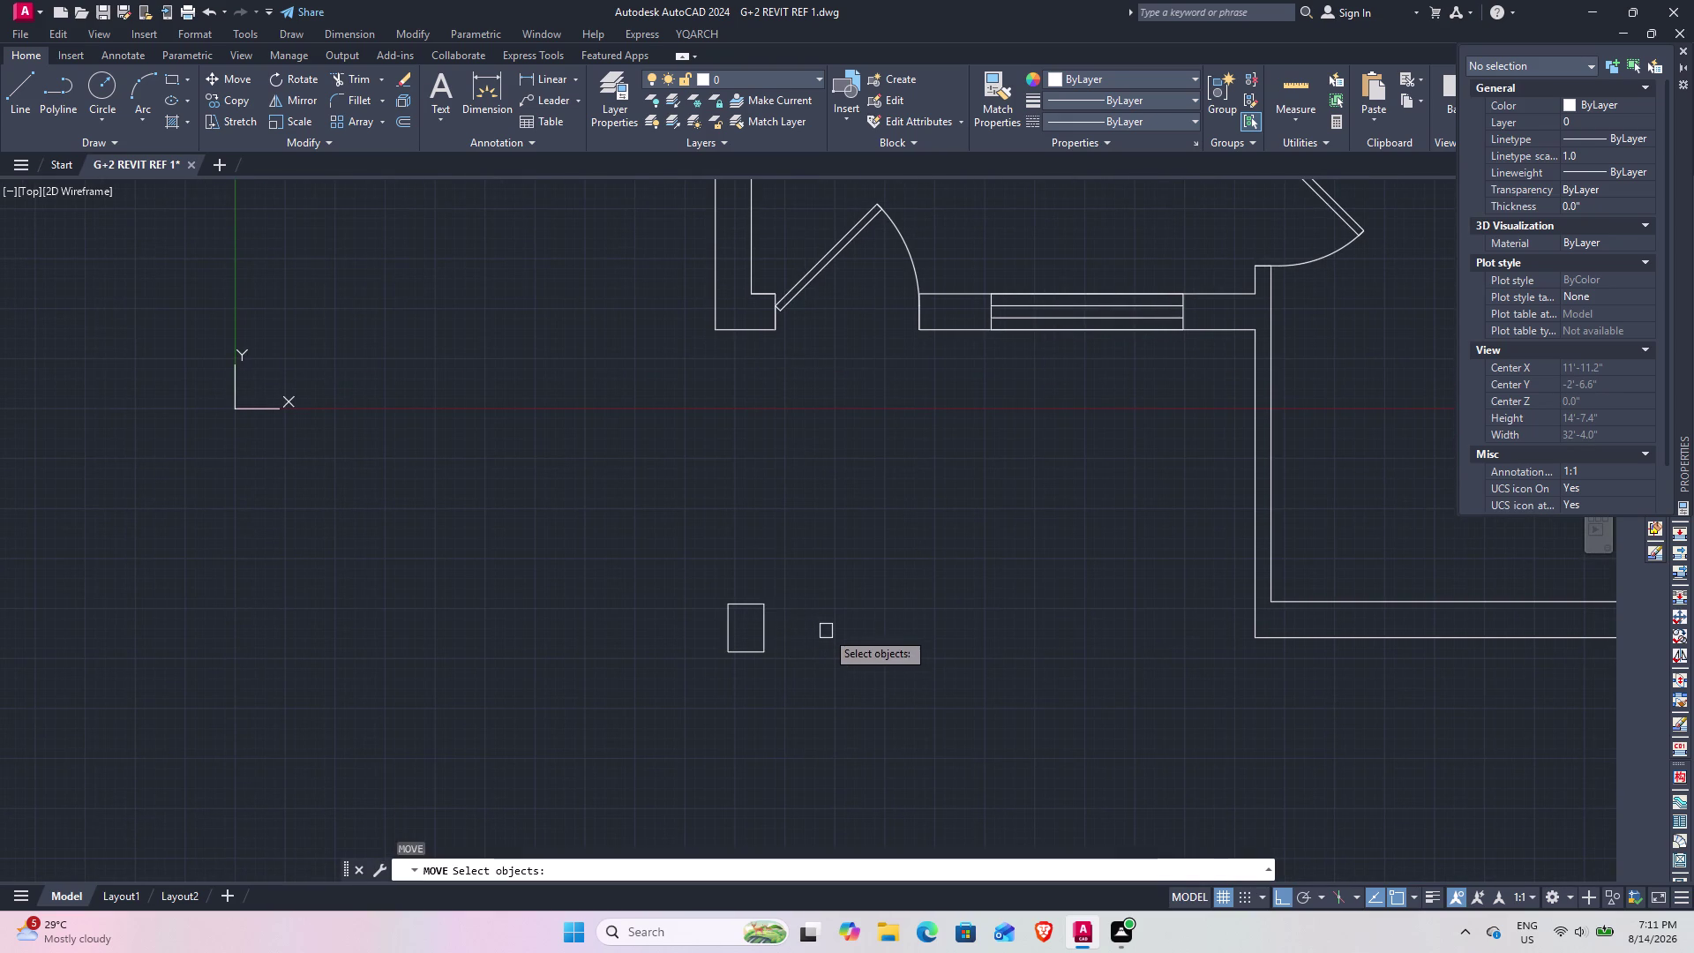
click(765, 683)
click(707, 580)
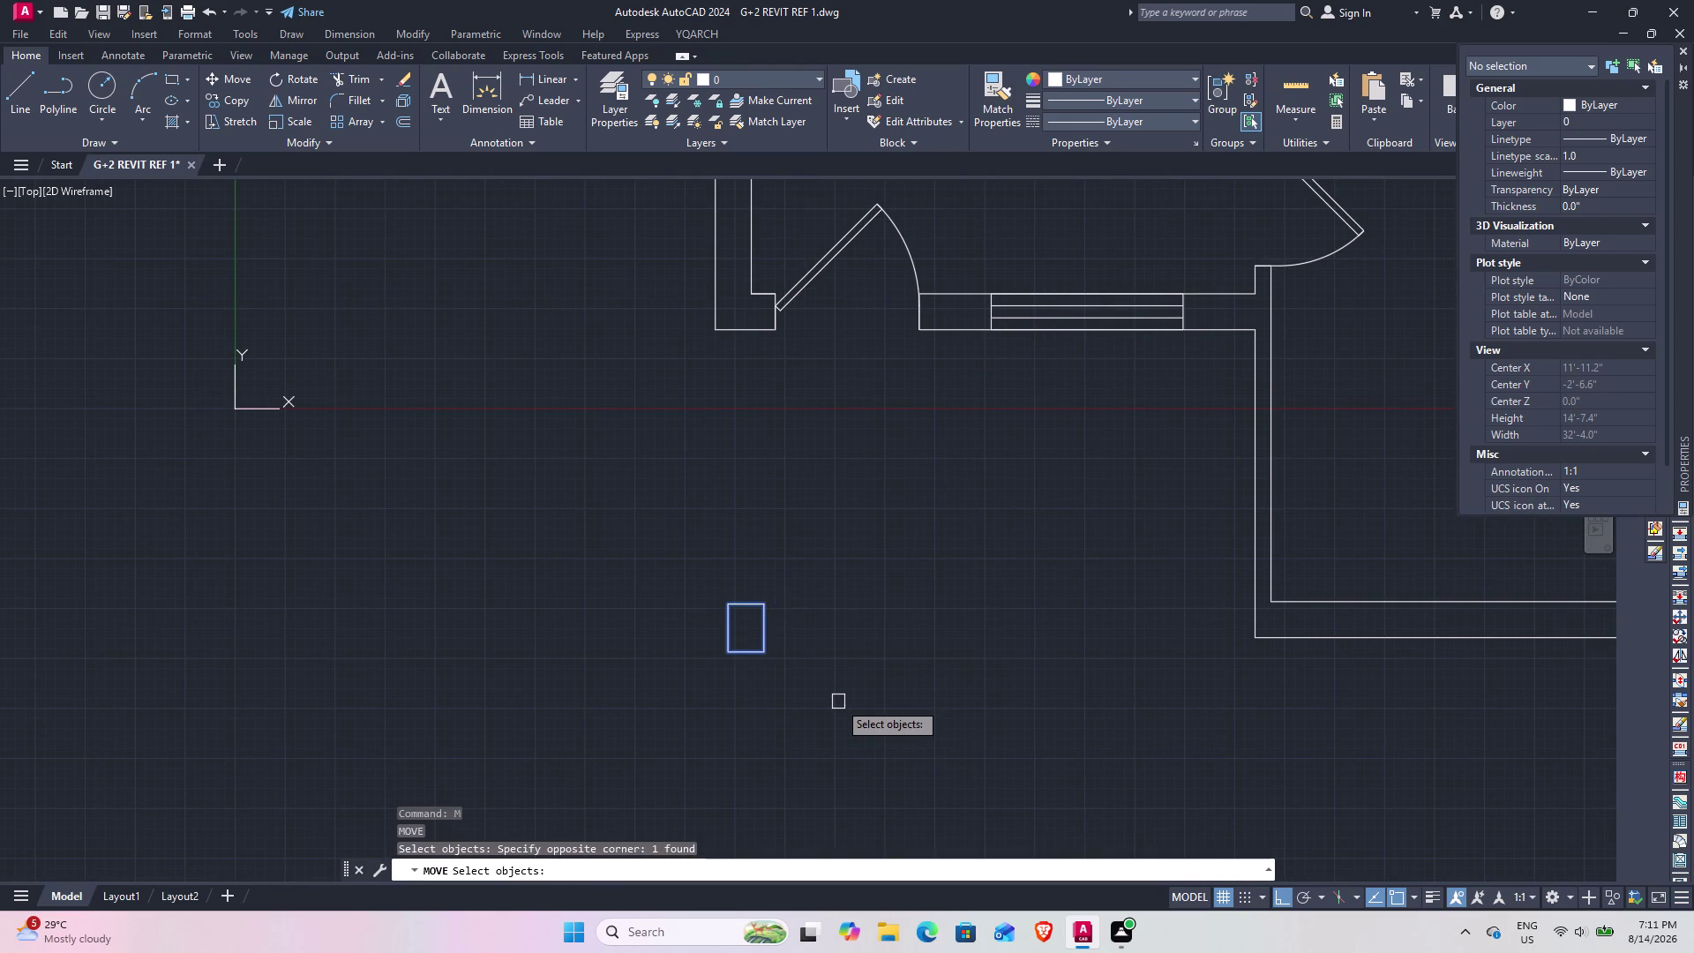
key(space)
click(732, 655)
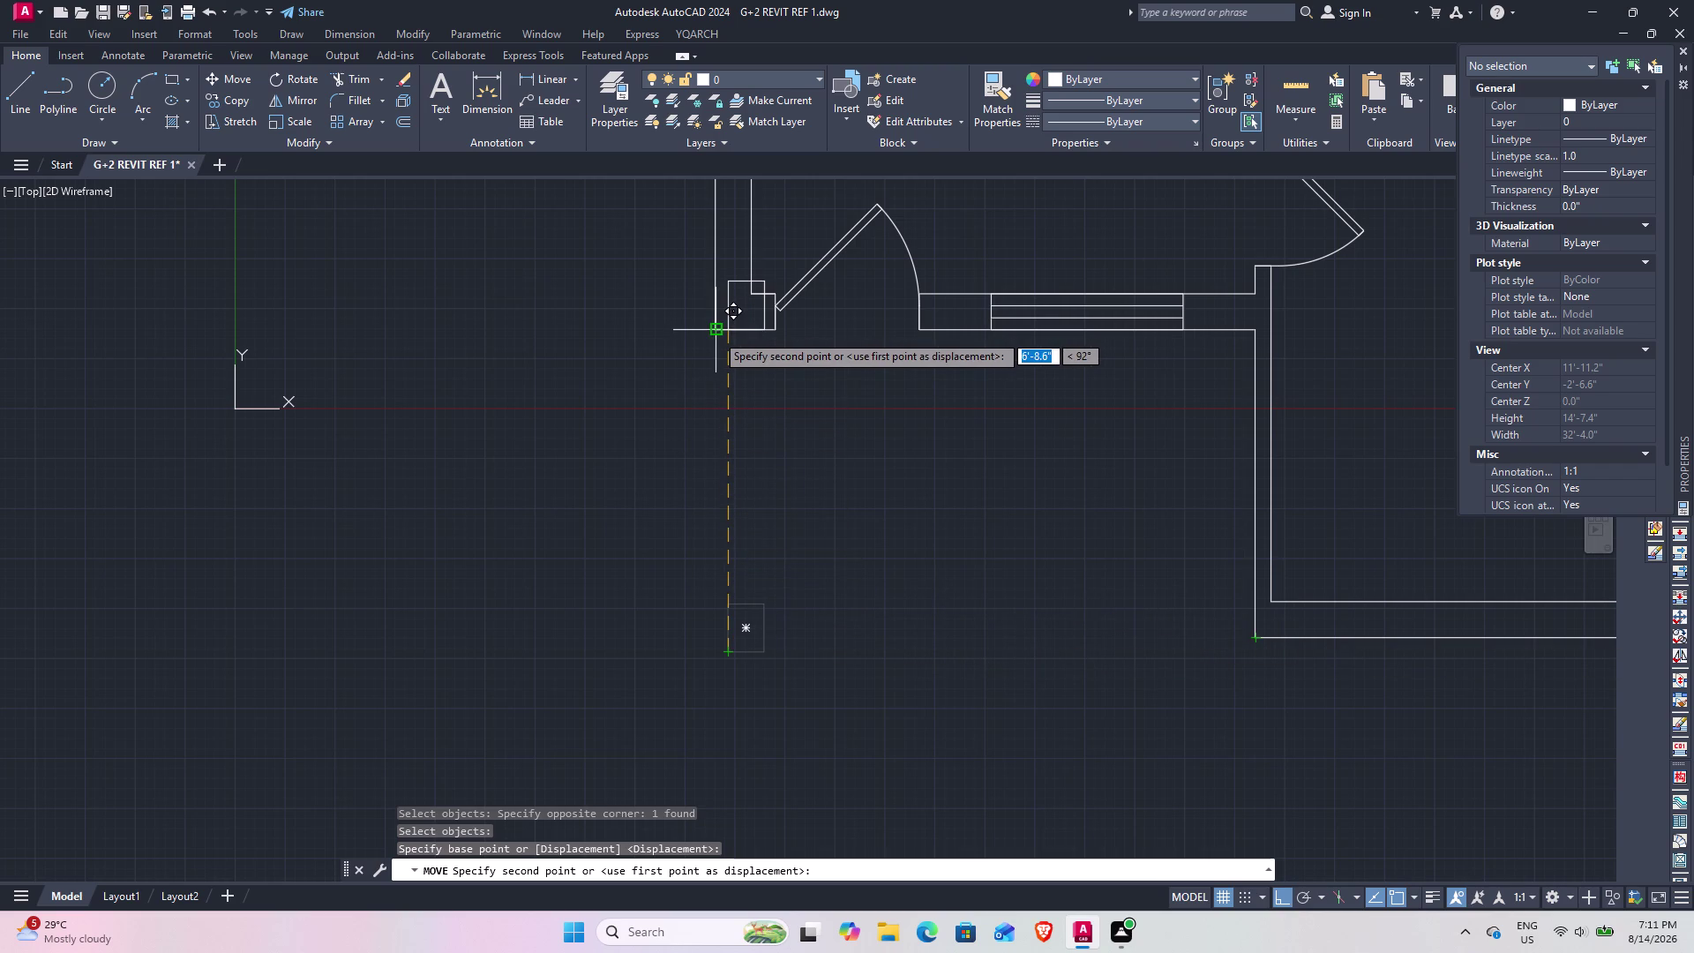
click(711, 651)
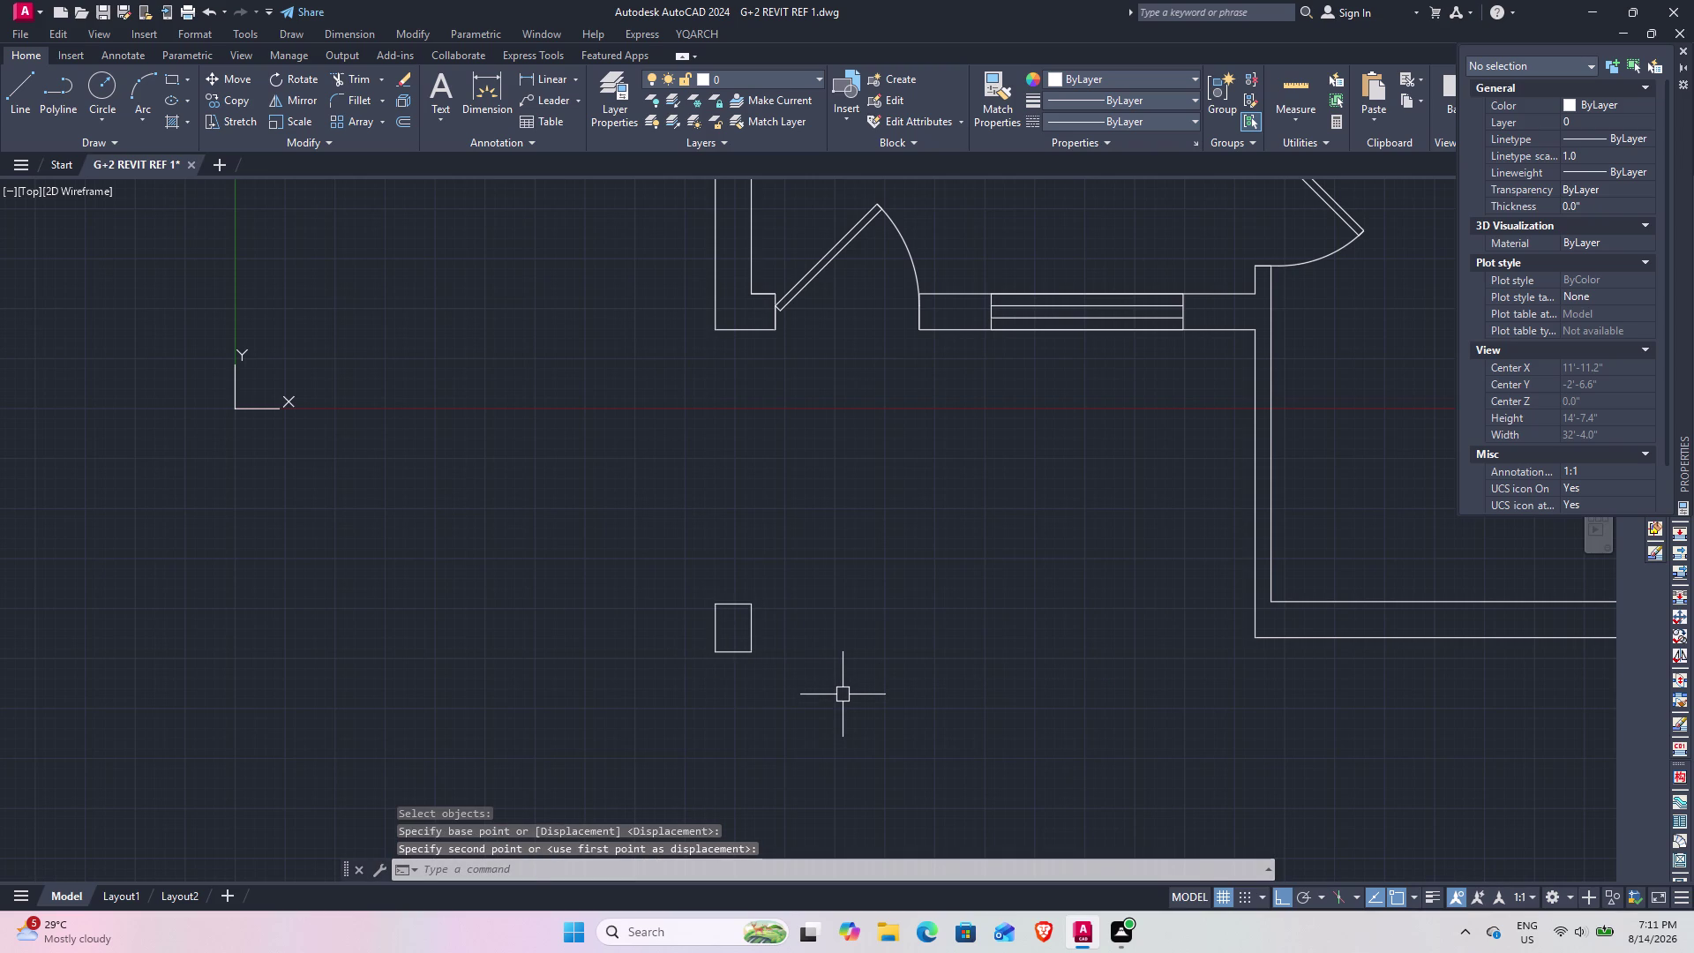
drag(800, 677, 744, 640)
click(677, 577)
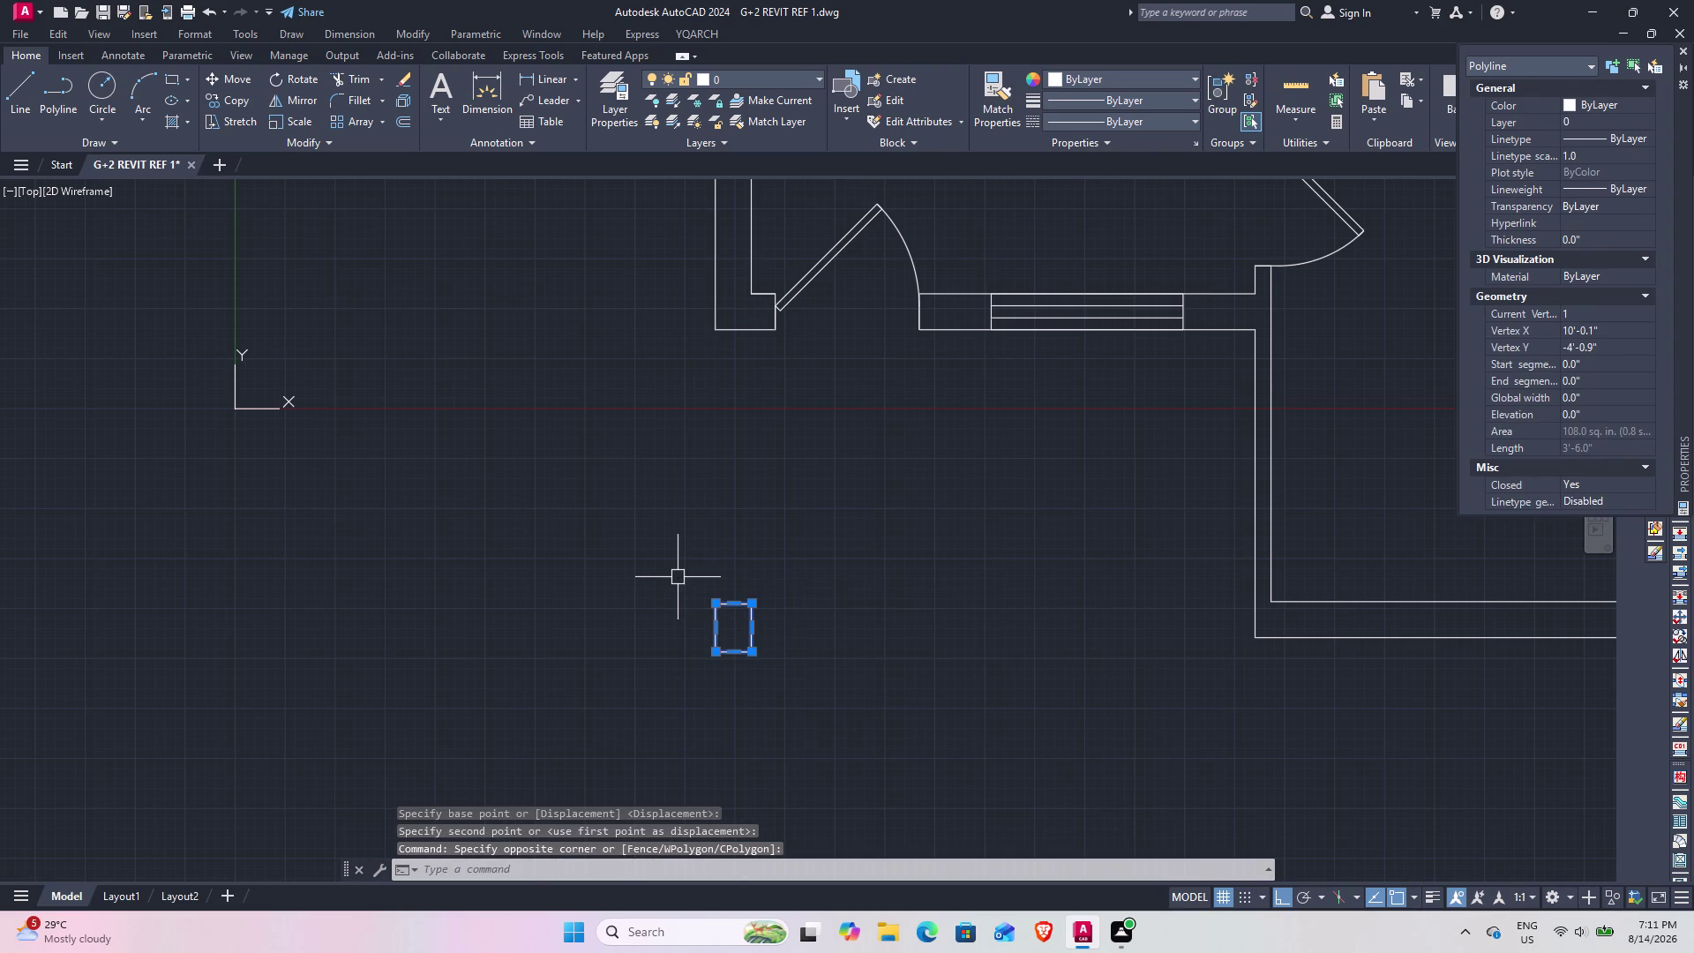
text(m)
key(space)
click(751, 652)
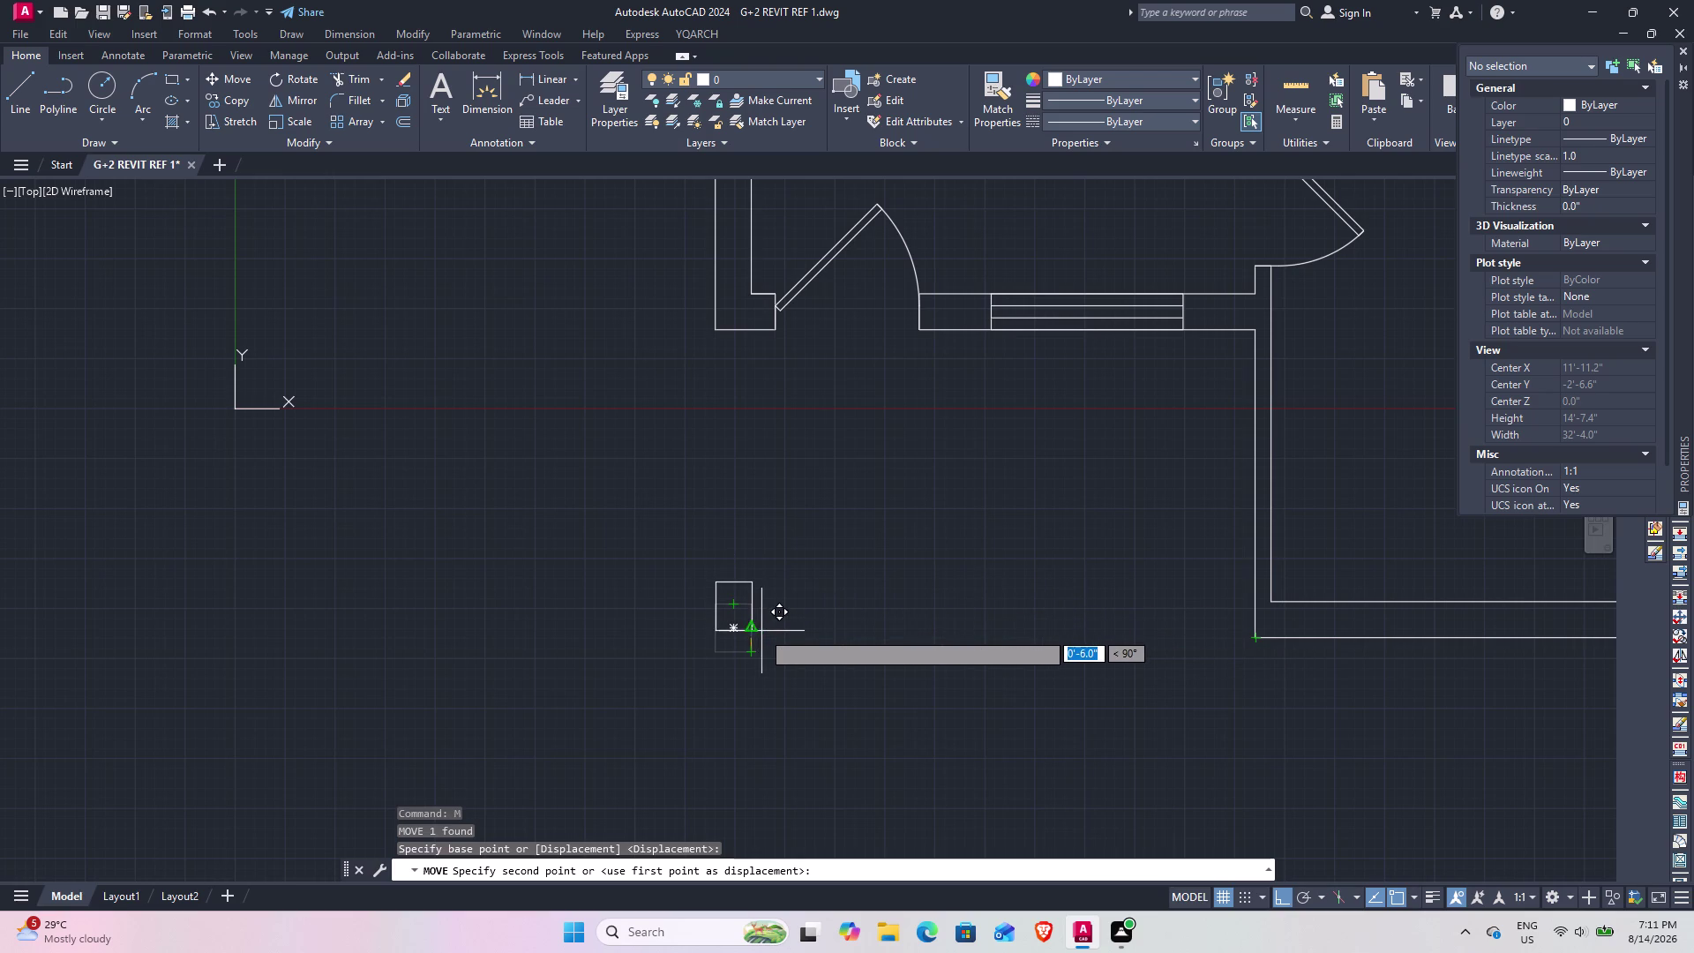
click(847, 626)
scroll(down, 3)
middle_drag(1096, 685, 1034, 595)
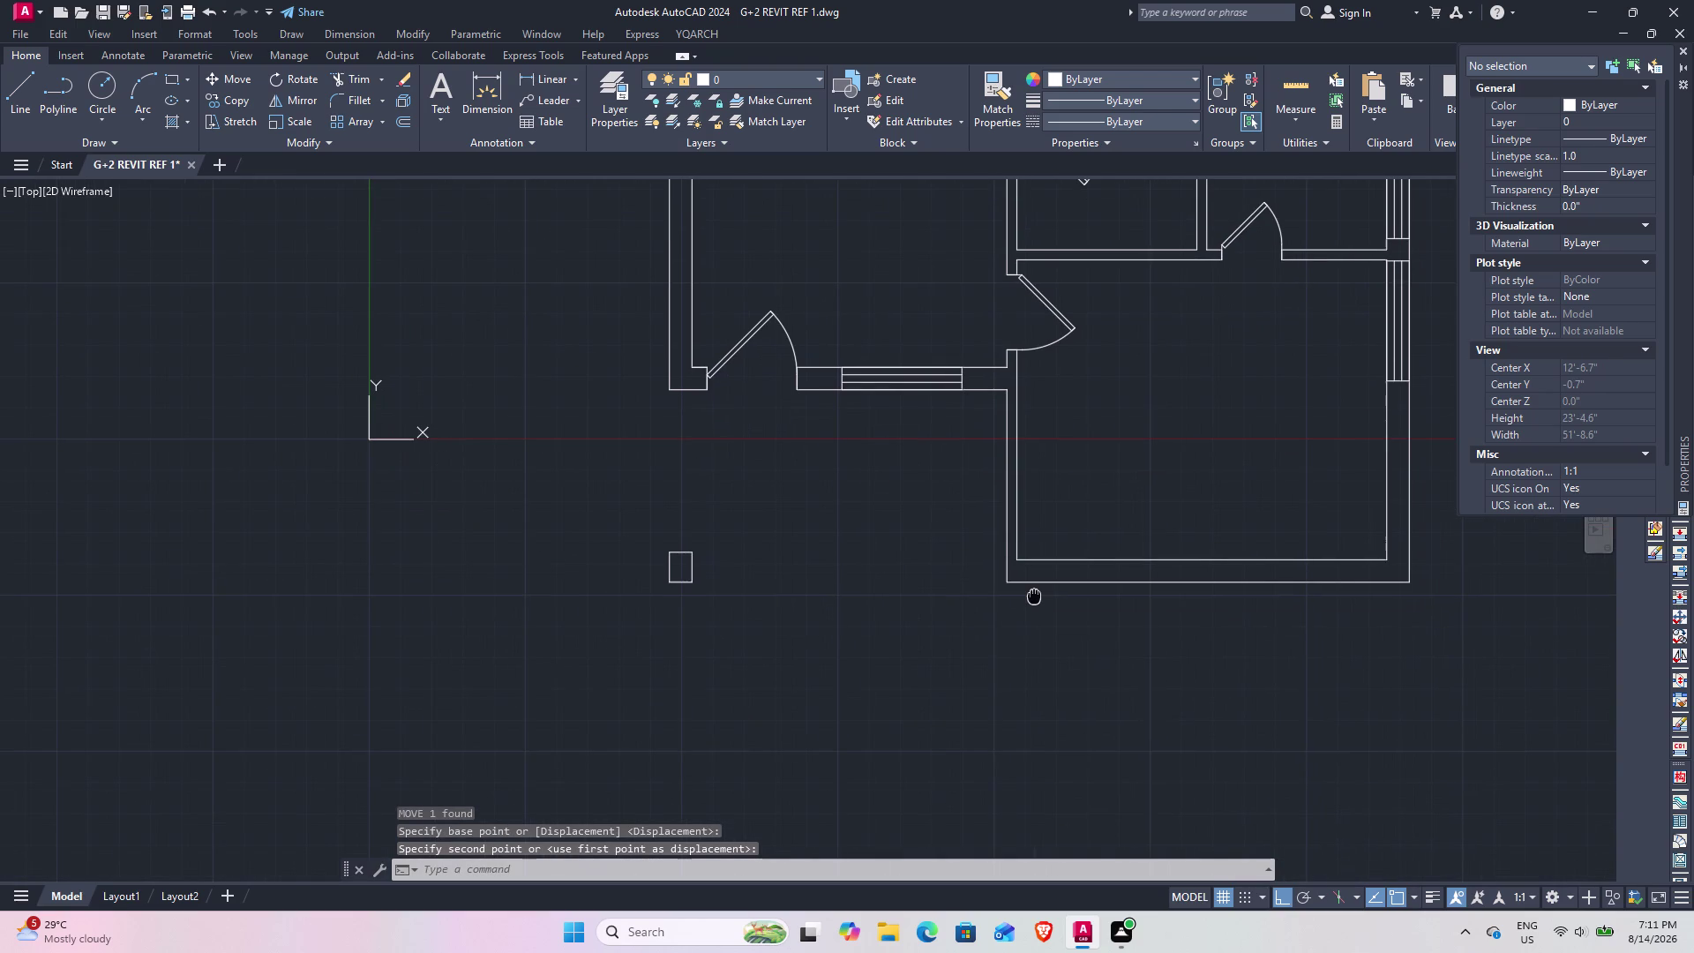
middle_drag(765, 642, 934, 483)
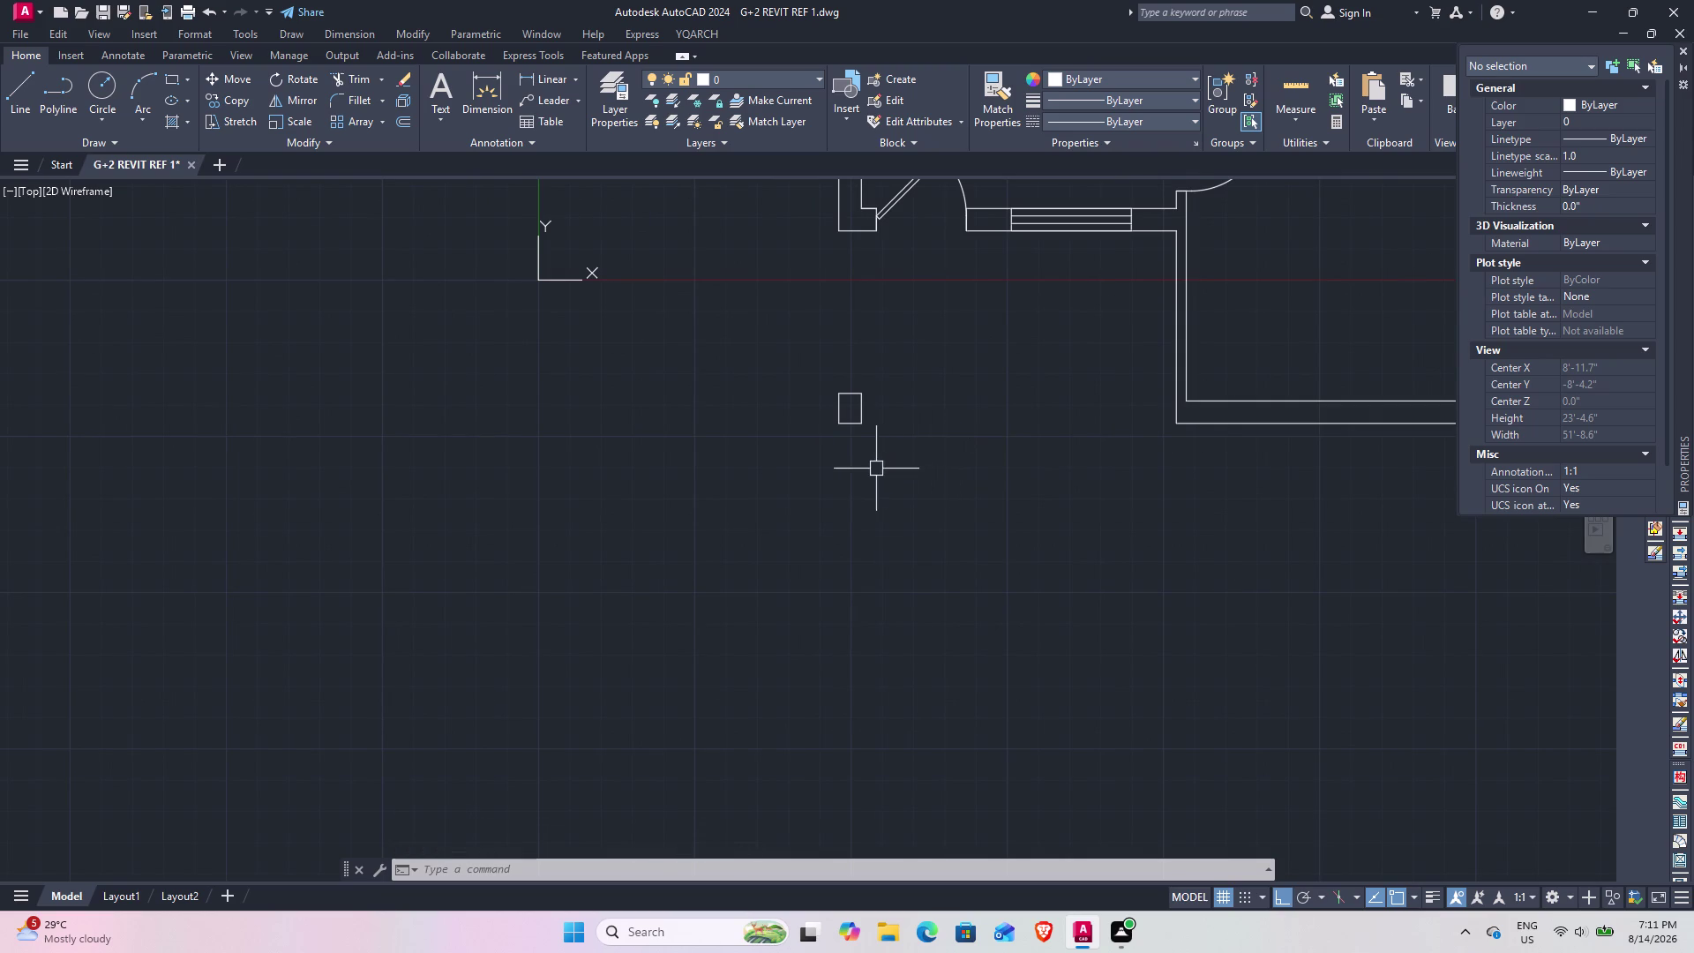
middle_drag(870, 471, 818, 651)
middle_drag(903, 733, 868, 698)
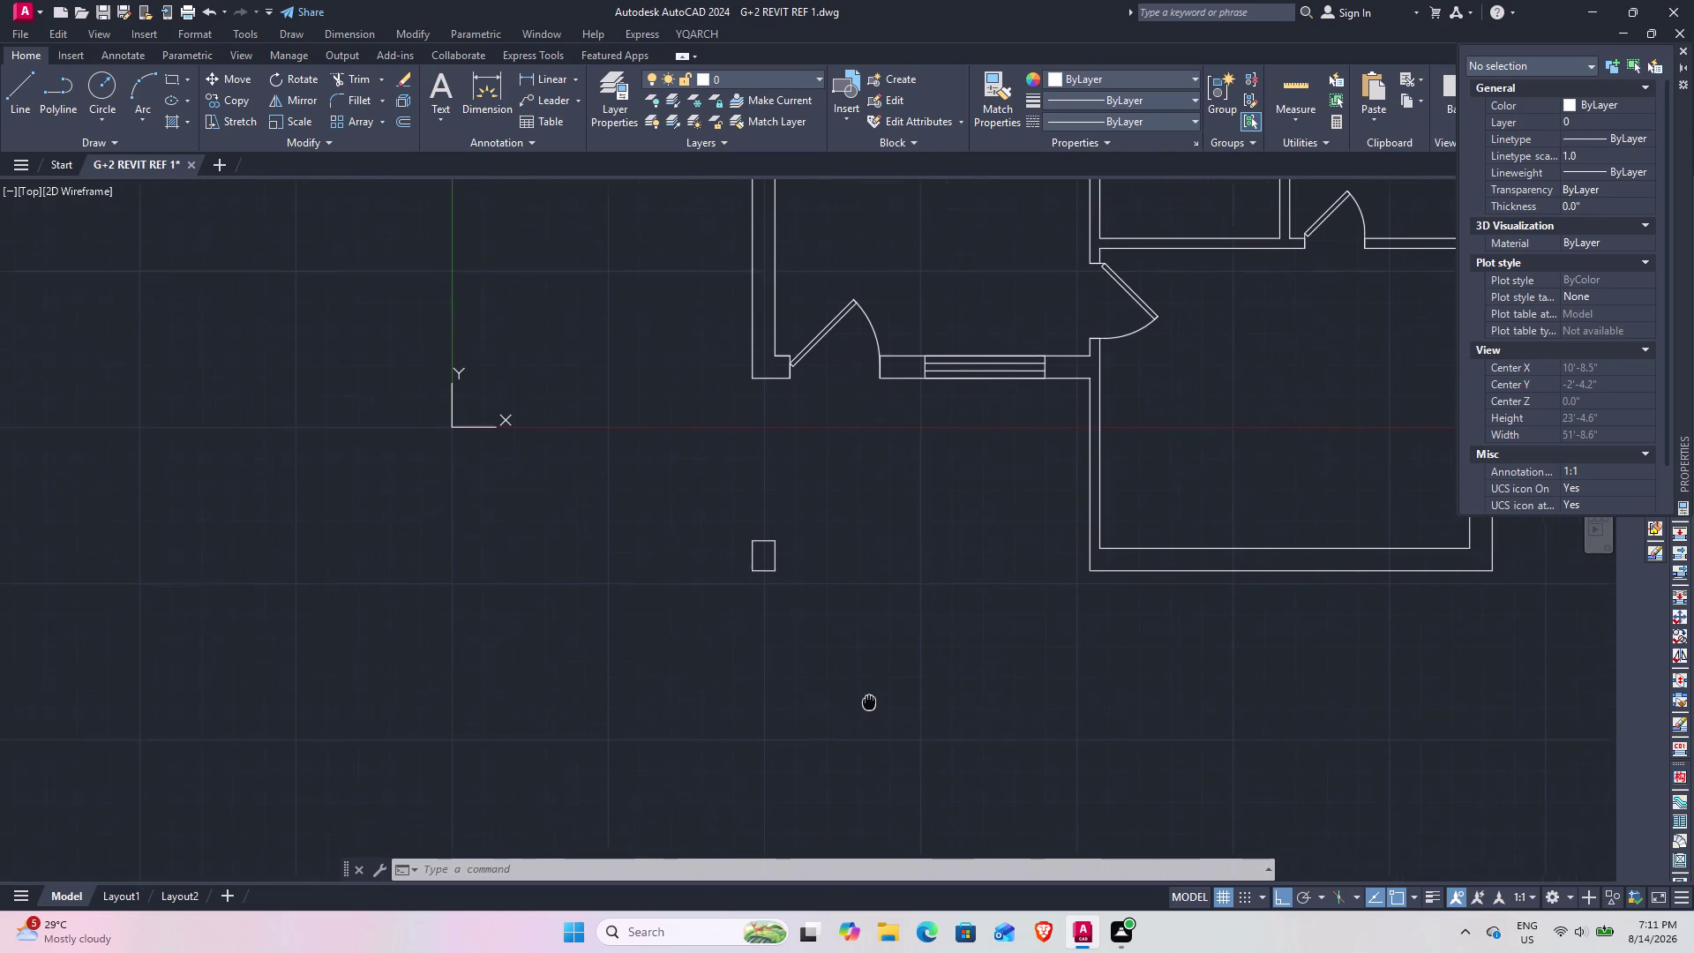
middle_drag(868, 699, 861, 668)
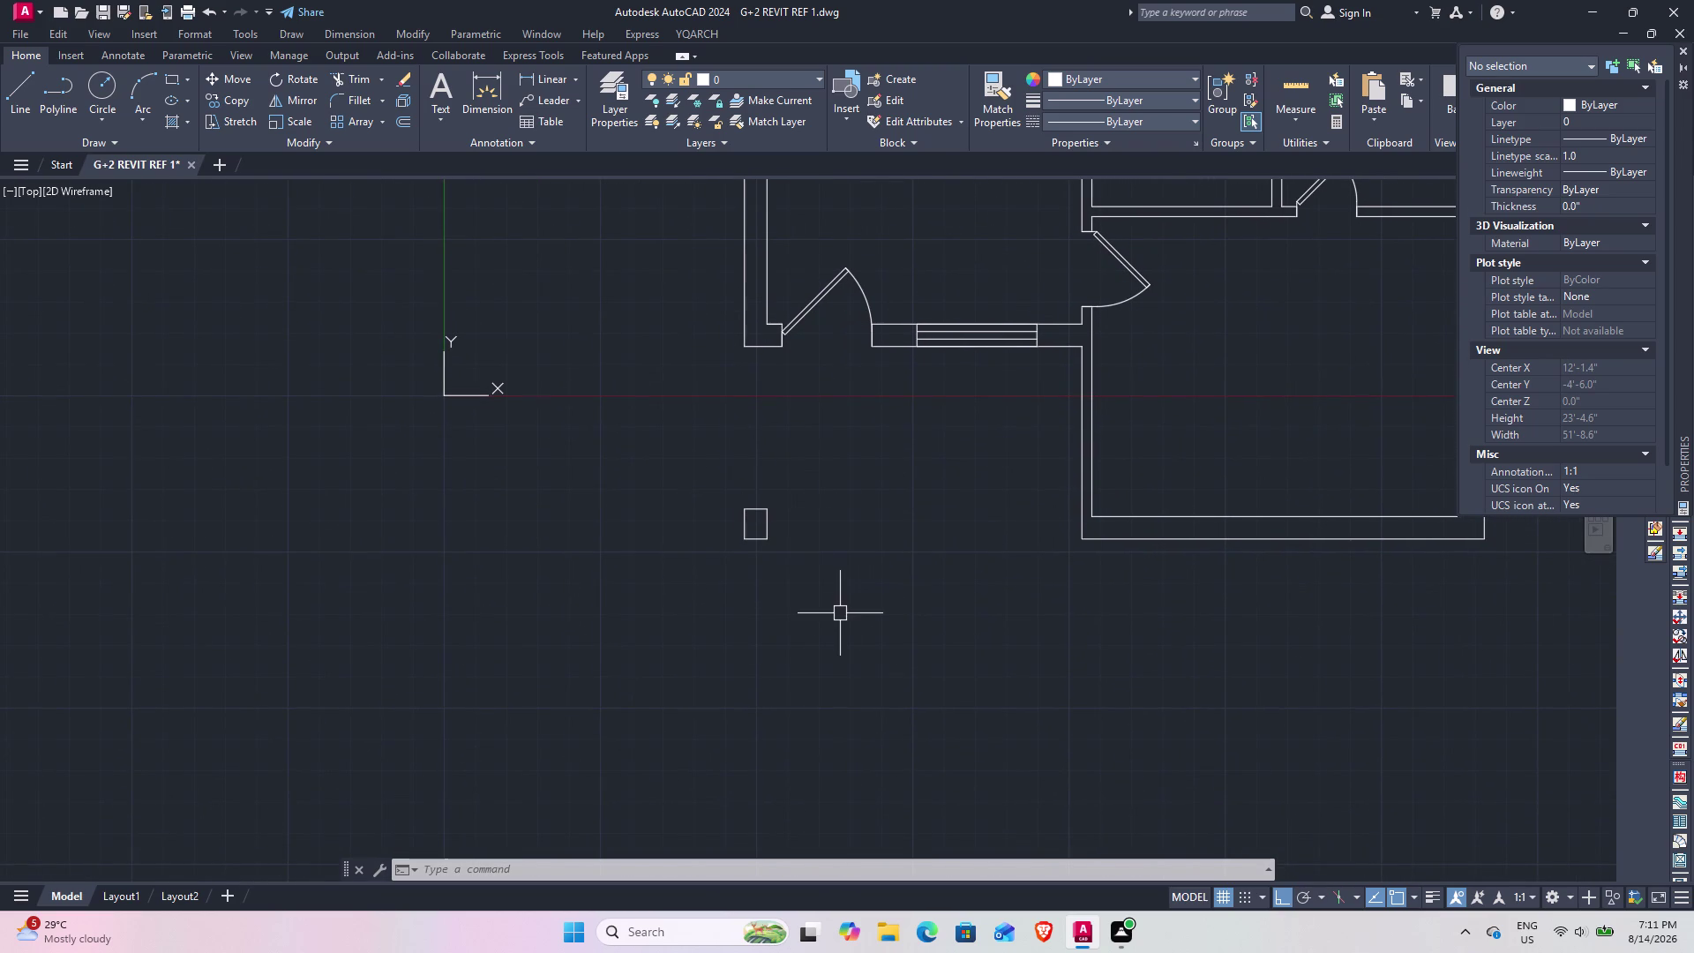
scroll(up, 3)
scroll(down, 3)
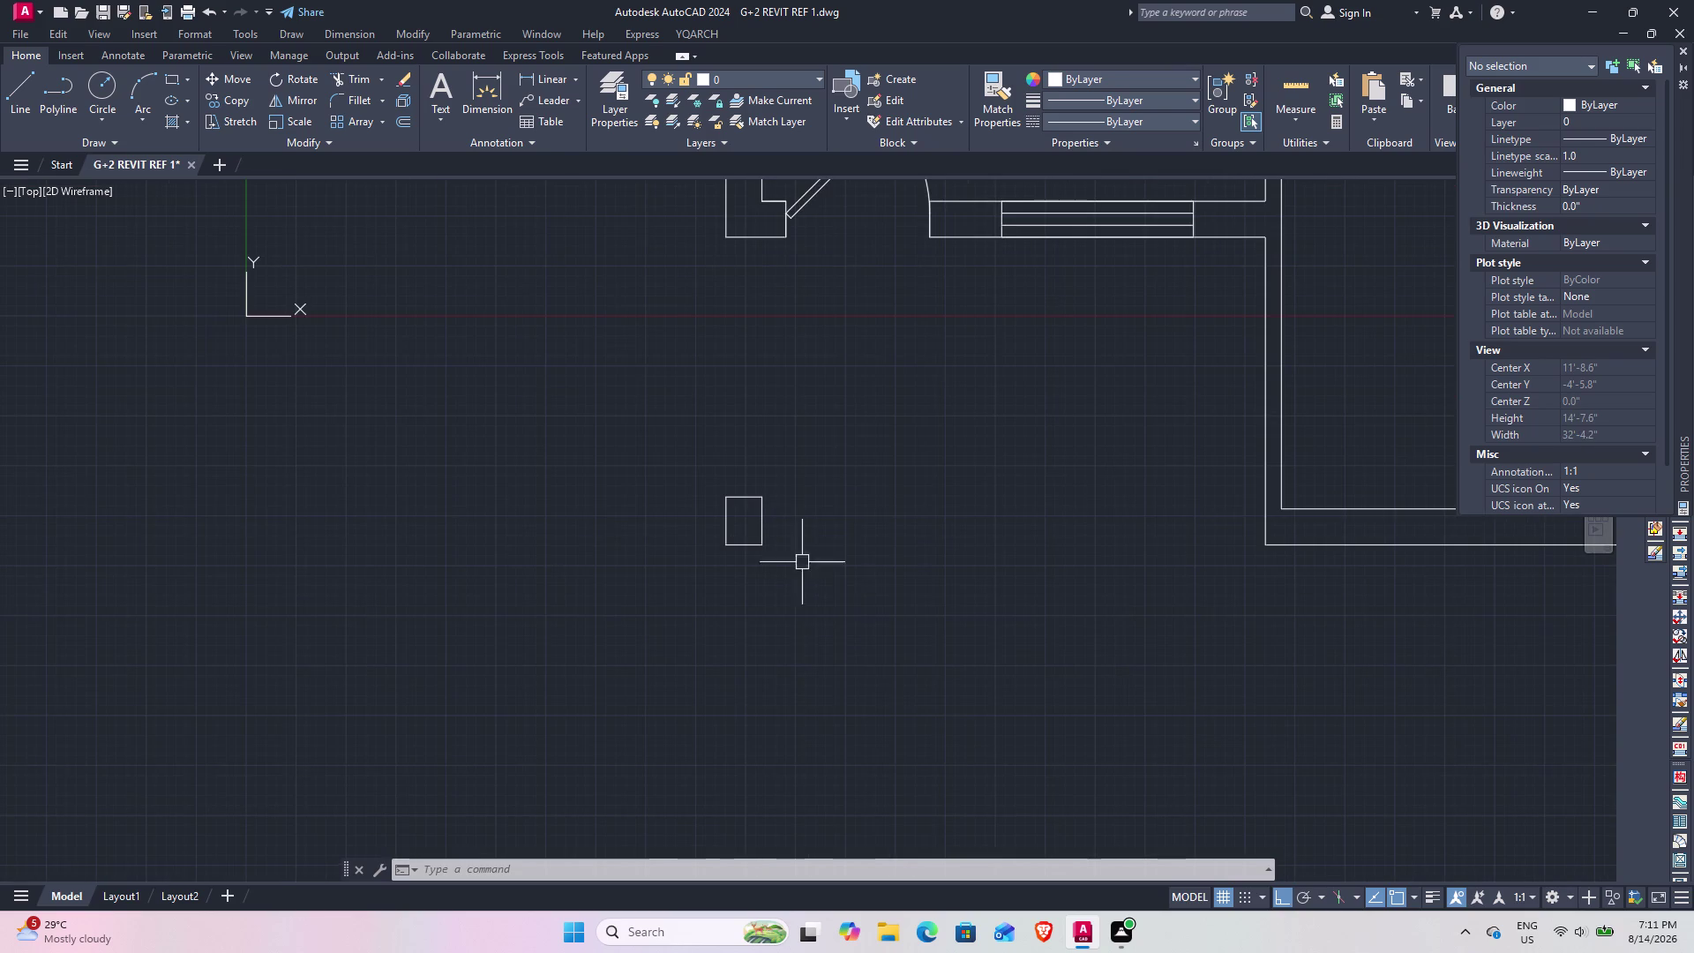
scroll(down, 3)
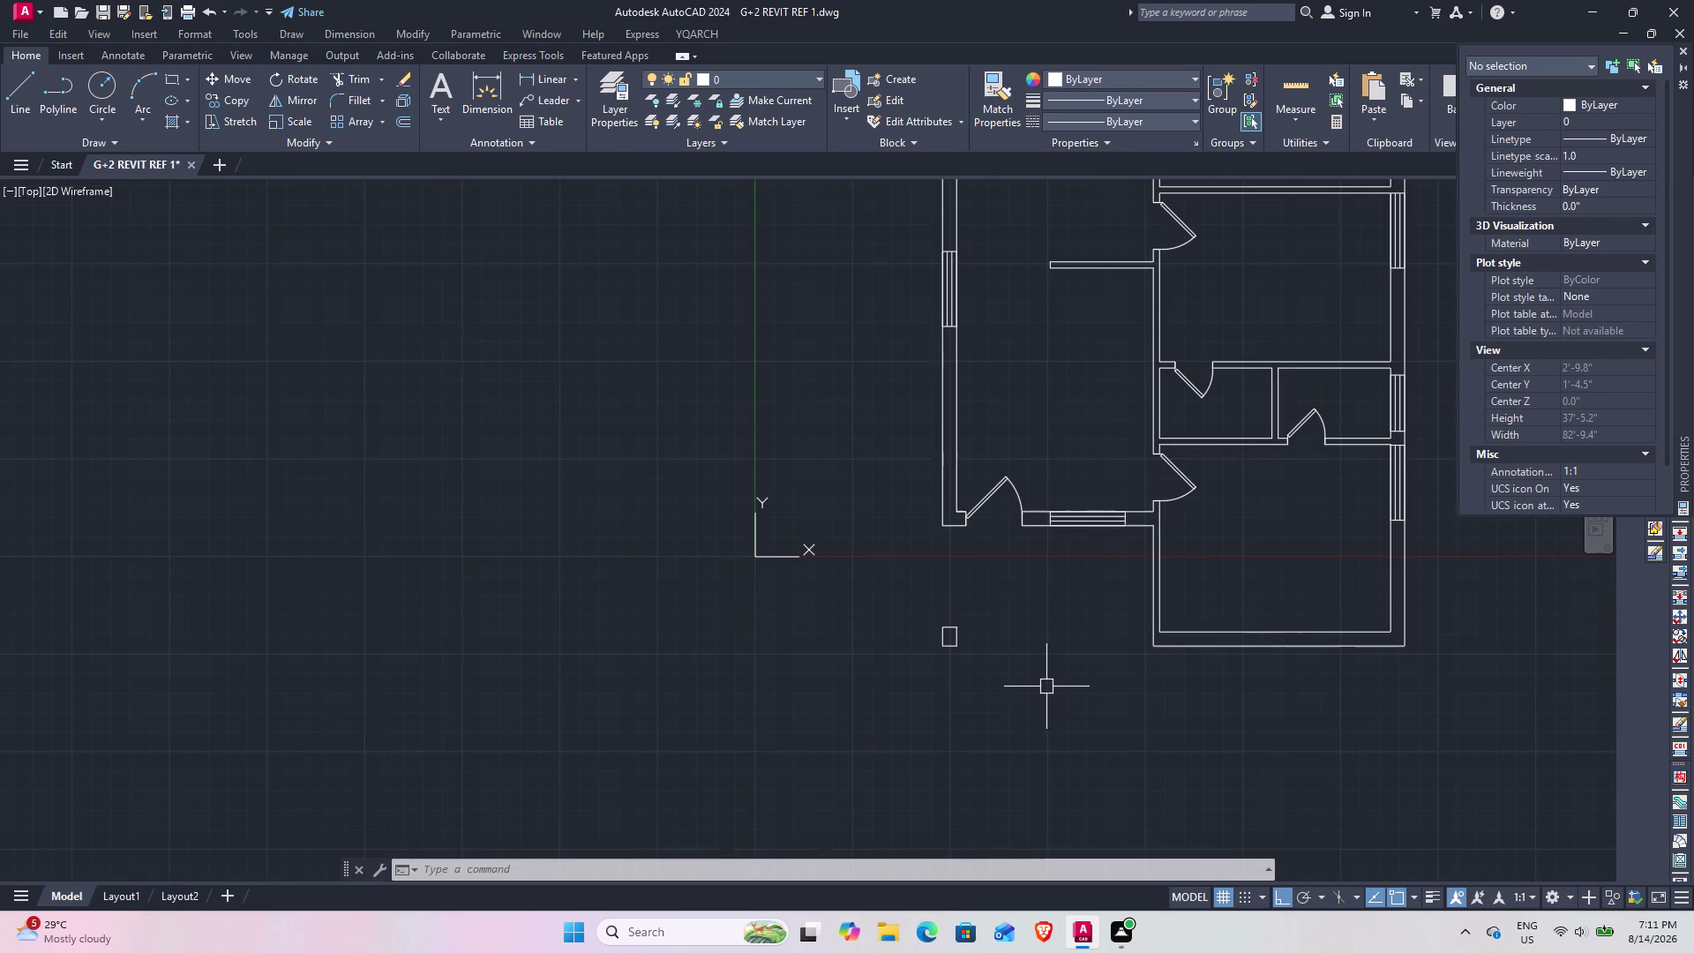
key(x)
text(l)
key(space)
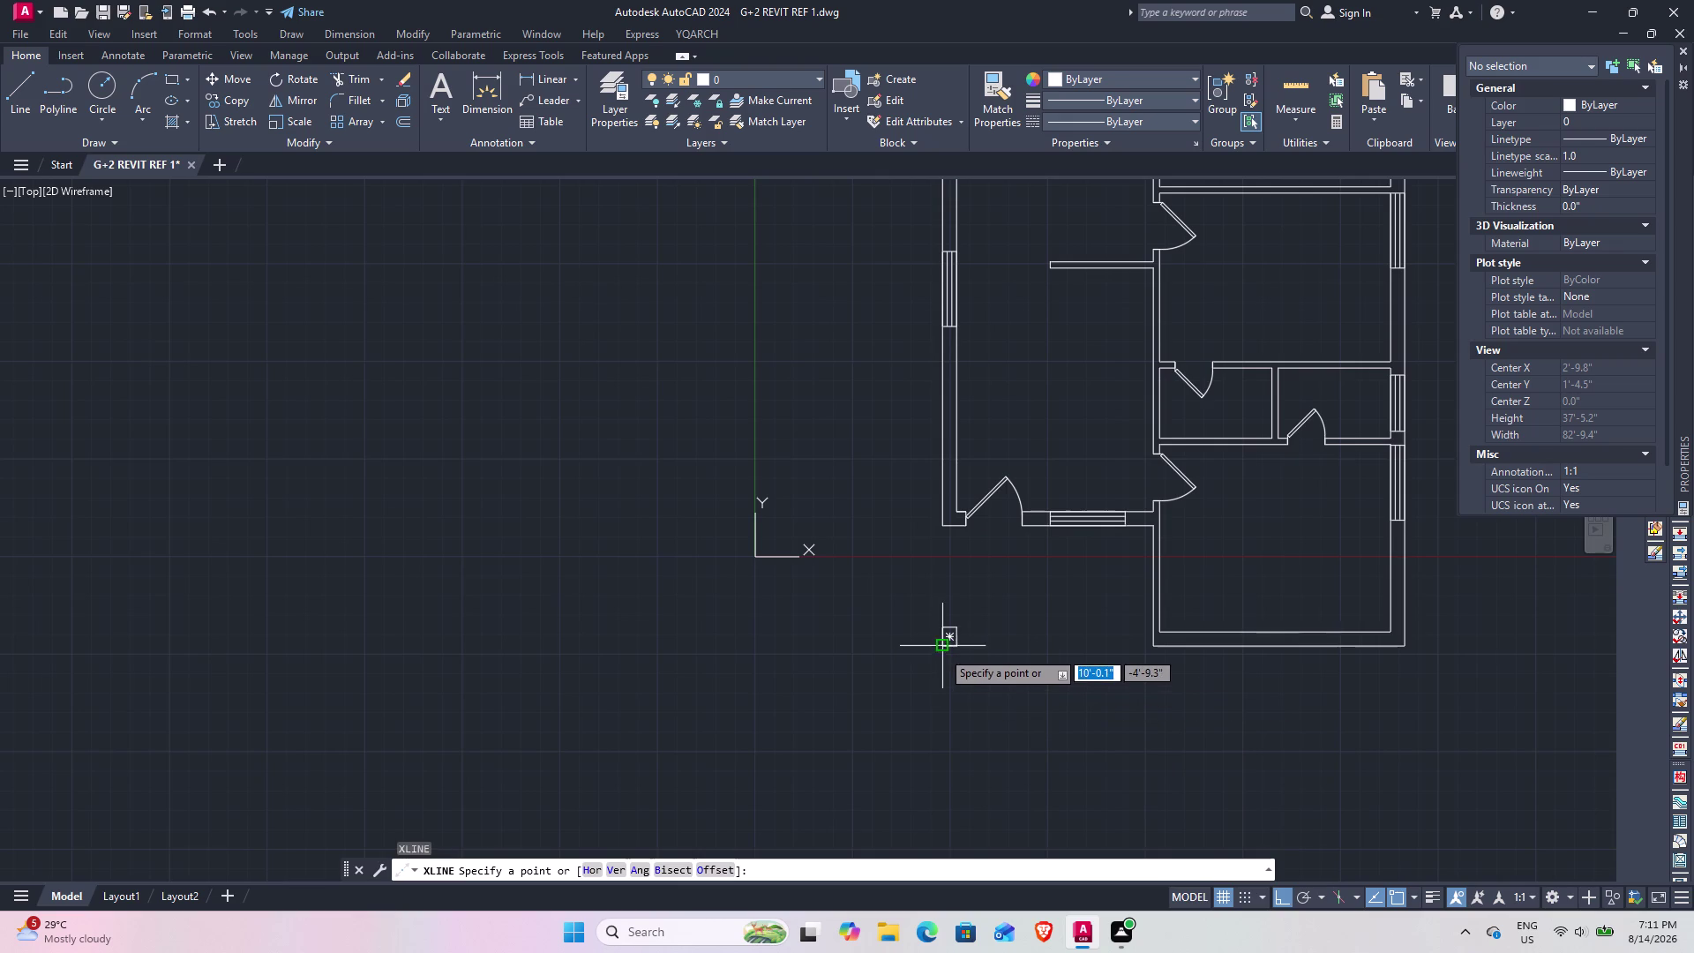
key(h)
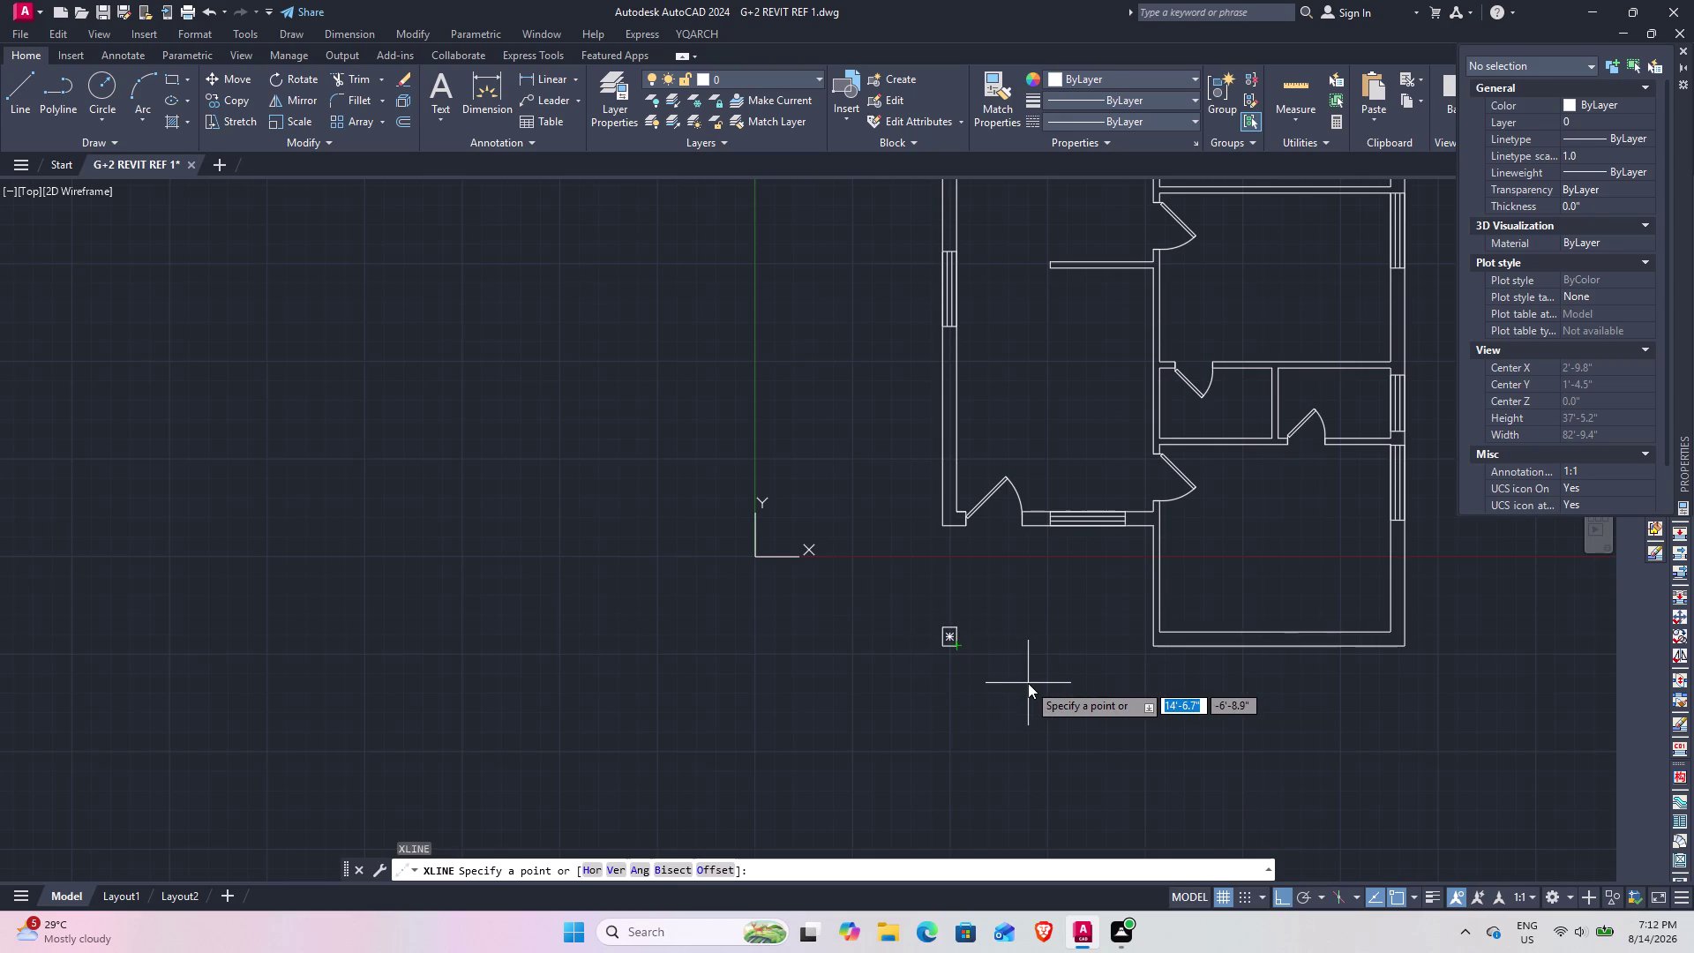
key(space)
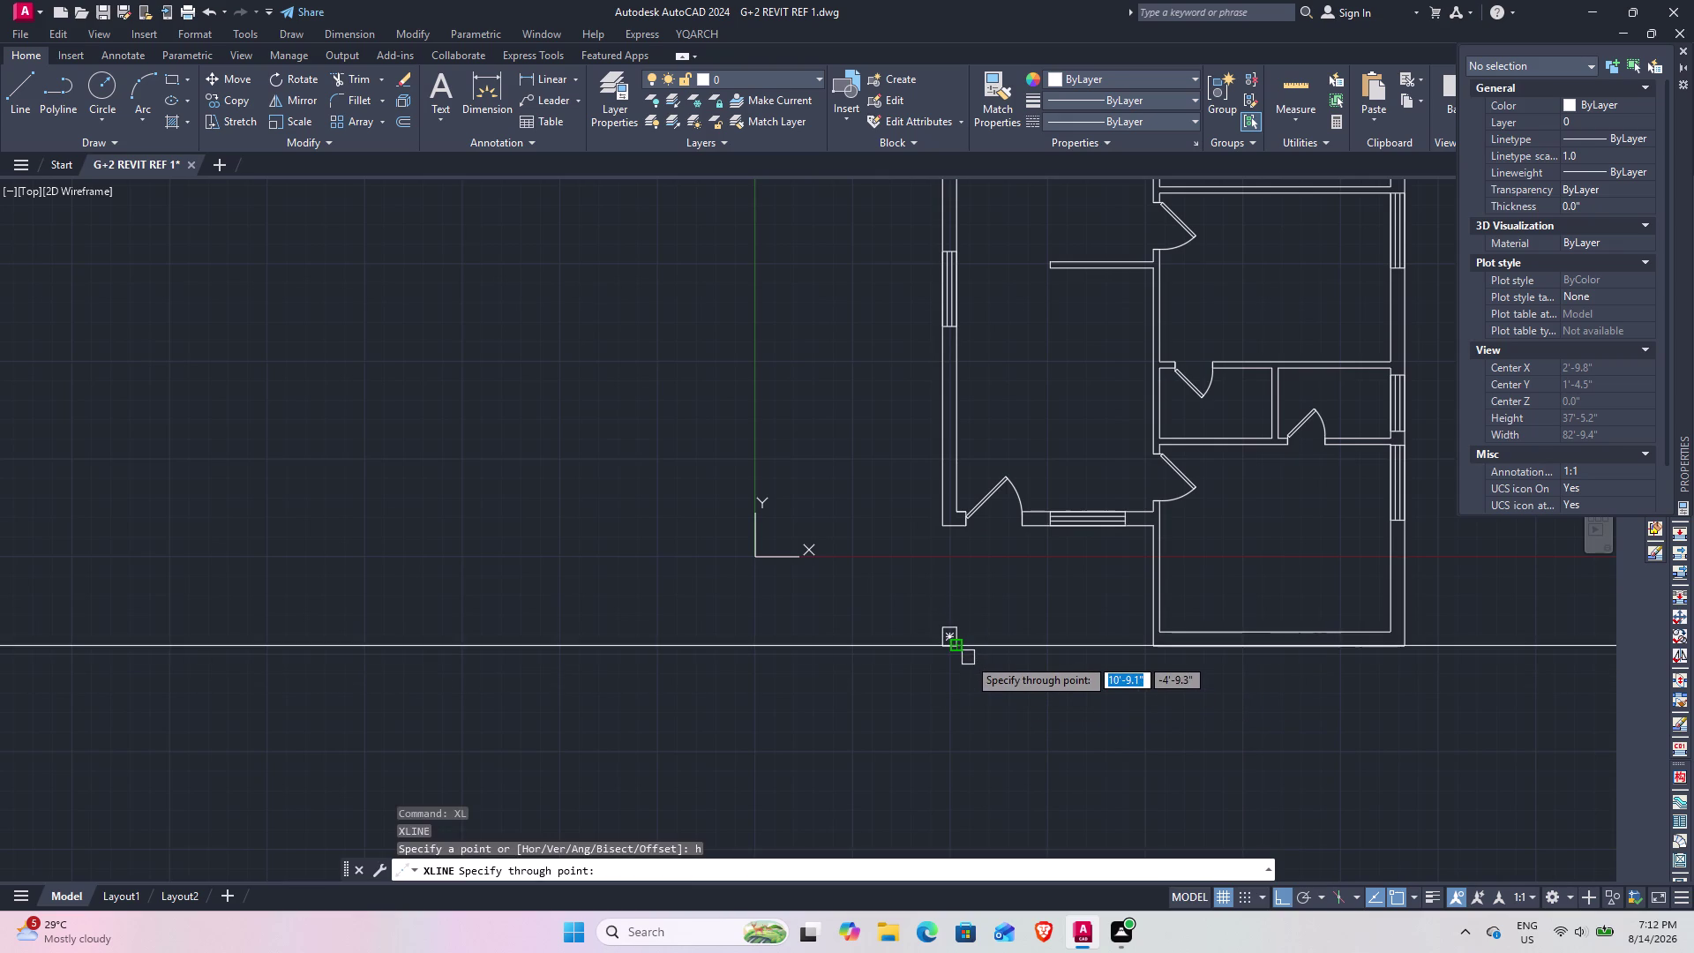
scroll(up, 3)
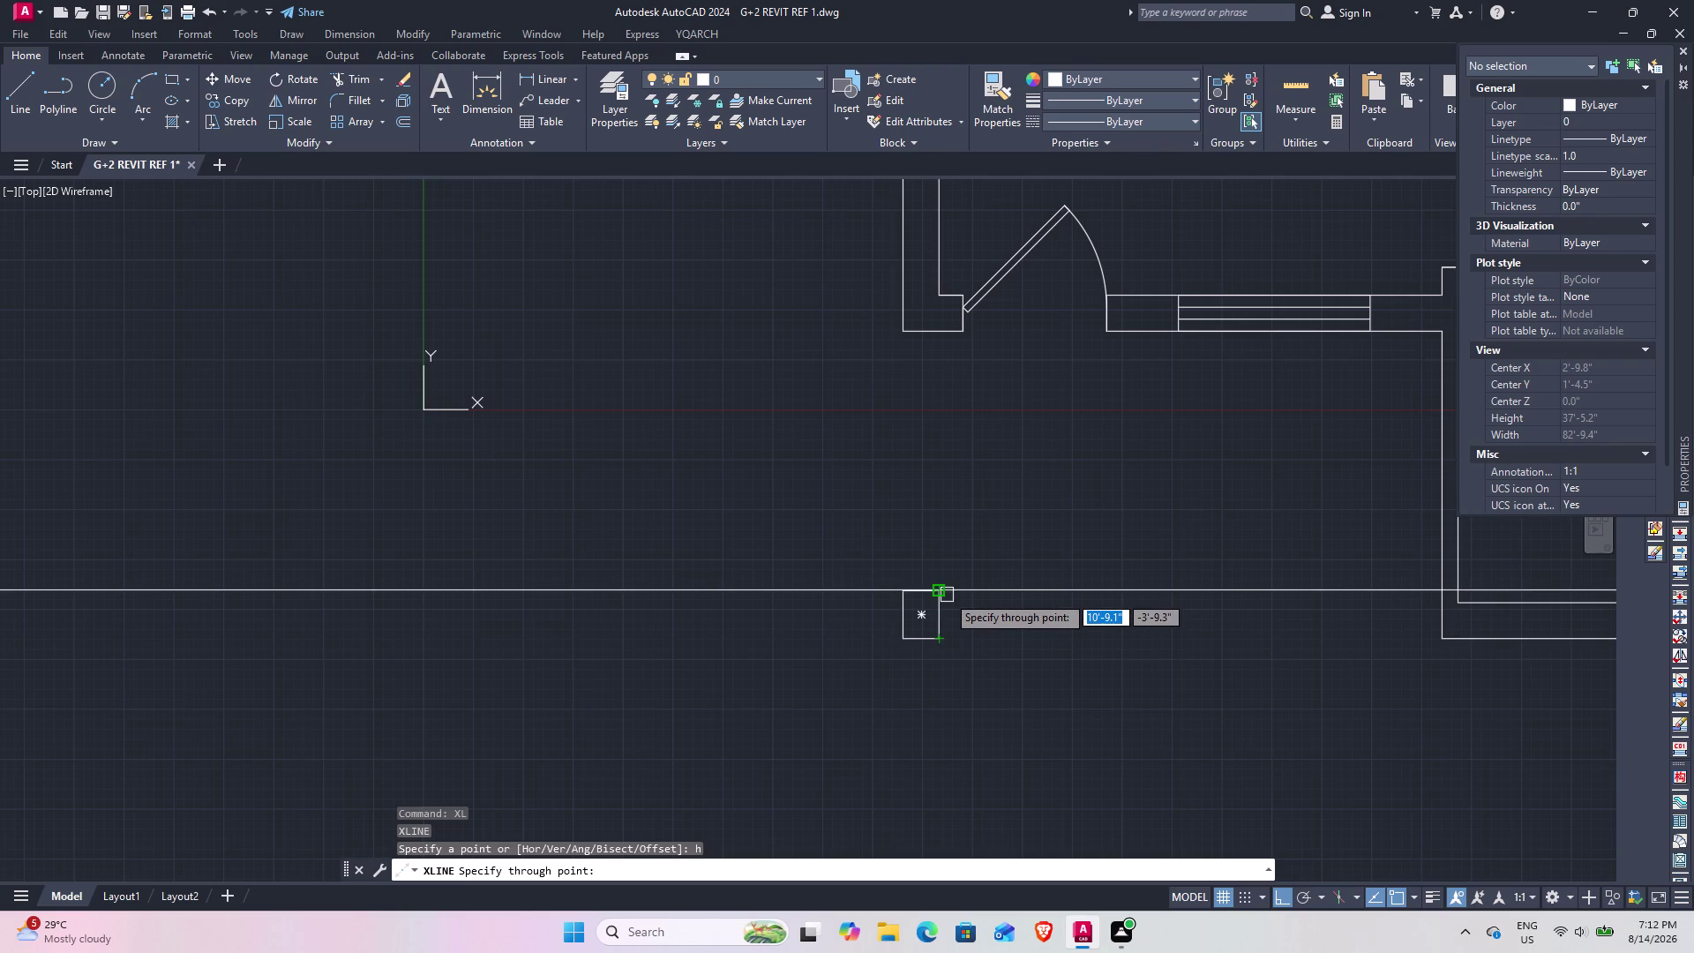
scroll(up, 3)
scroll(down, 3)
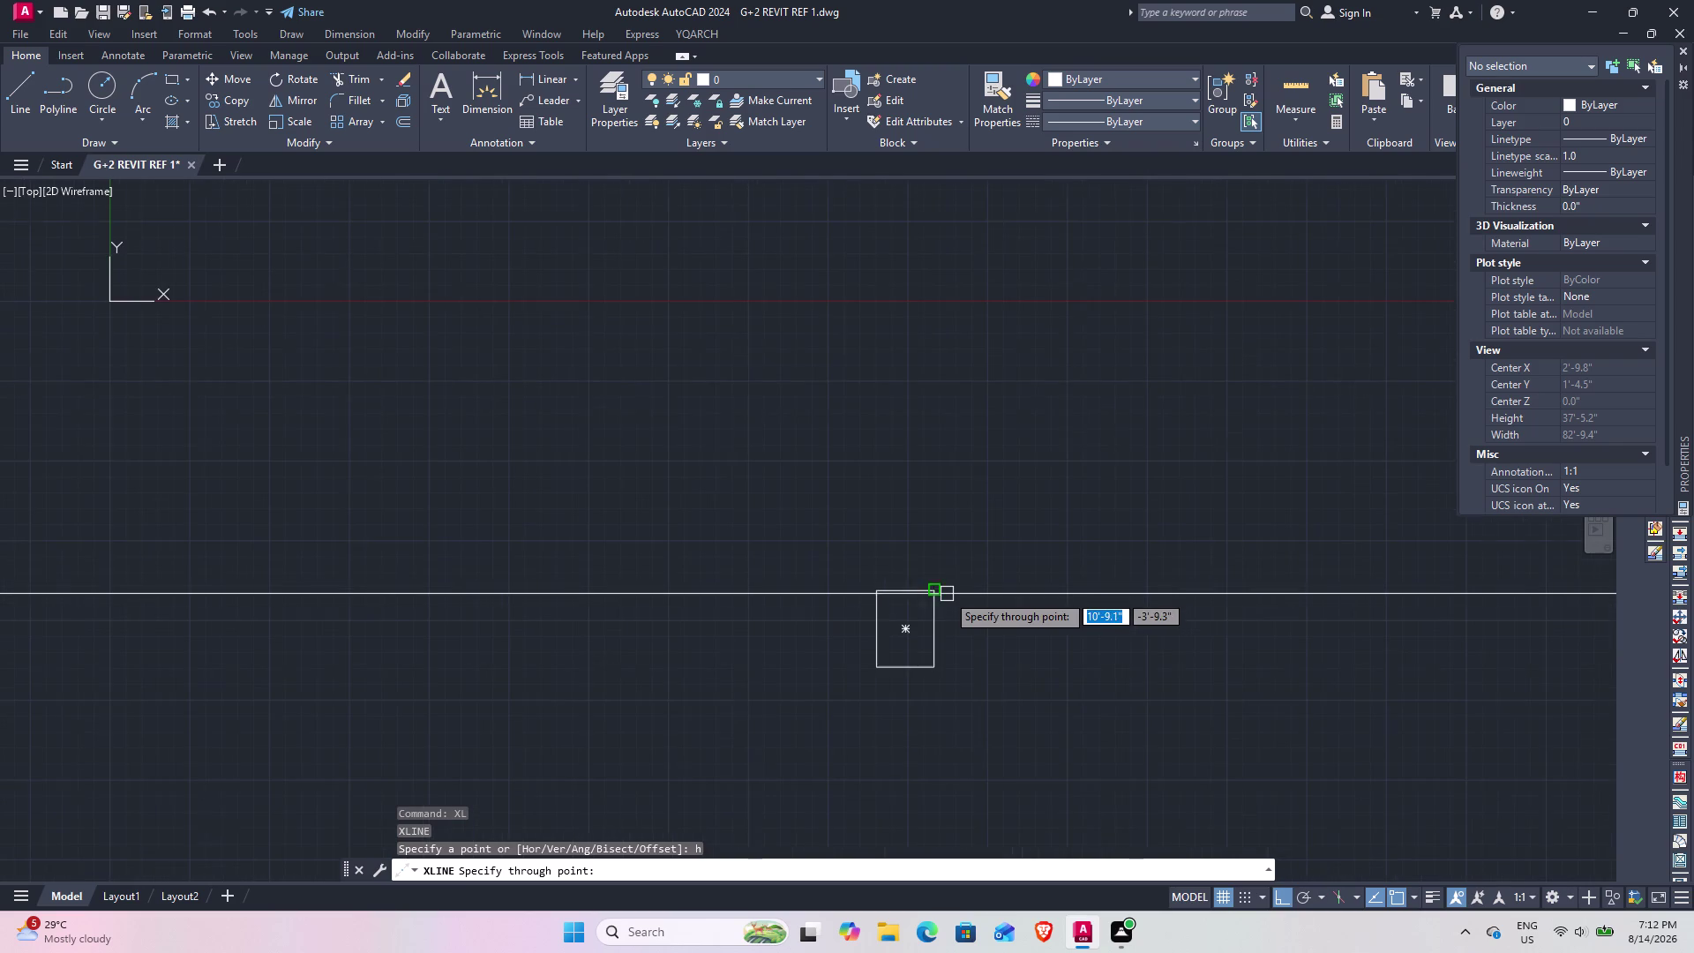
click(932, 586)
scroll(down, 3)
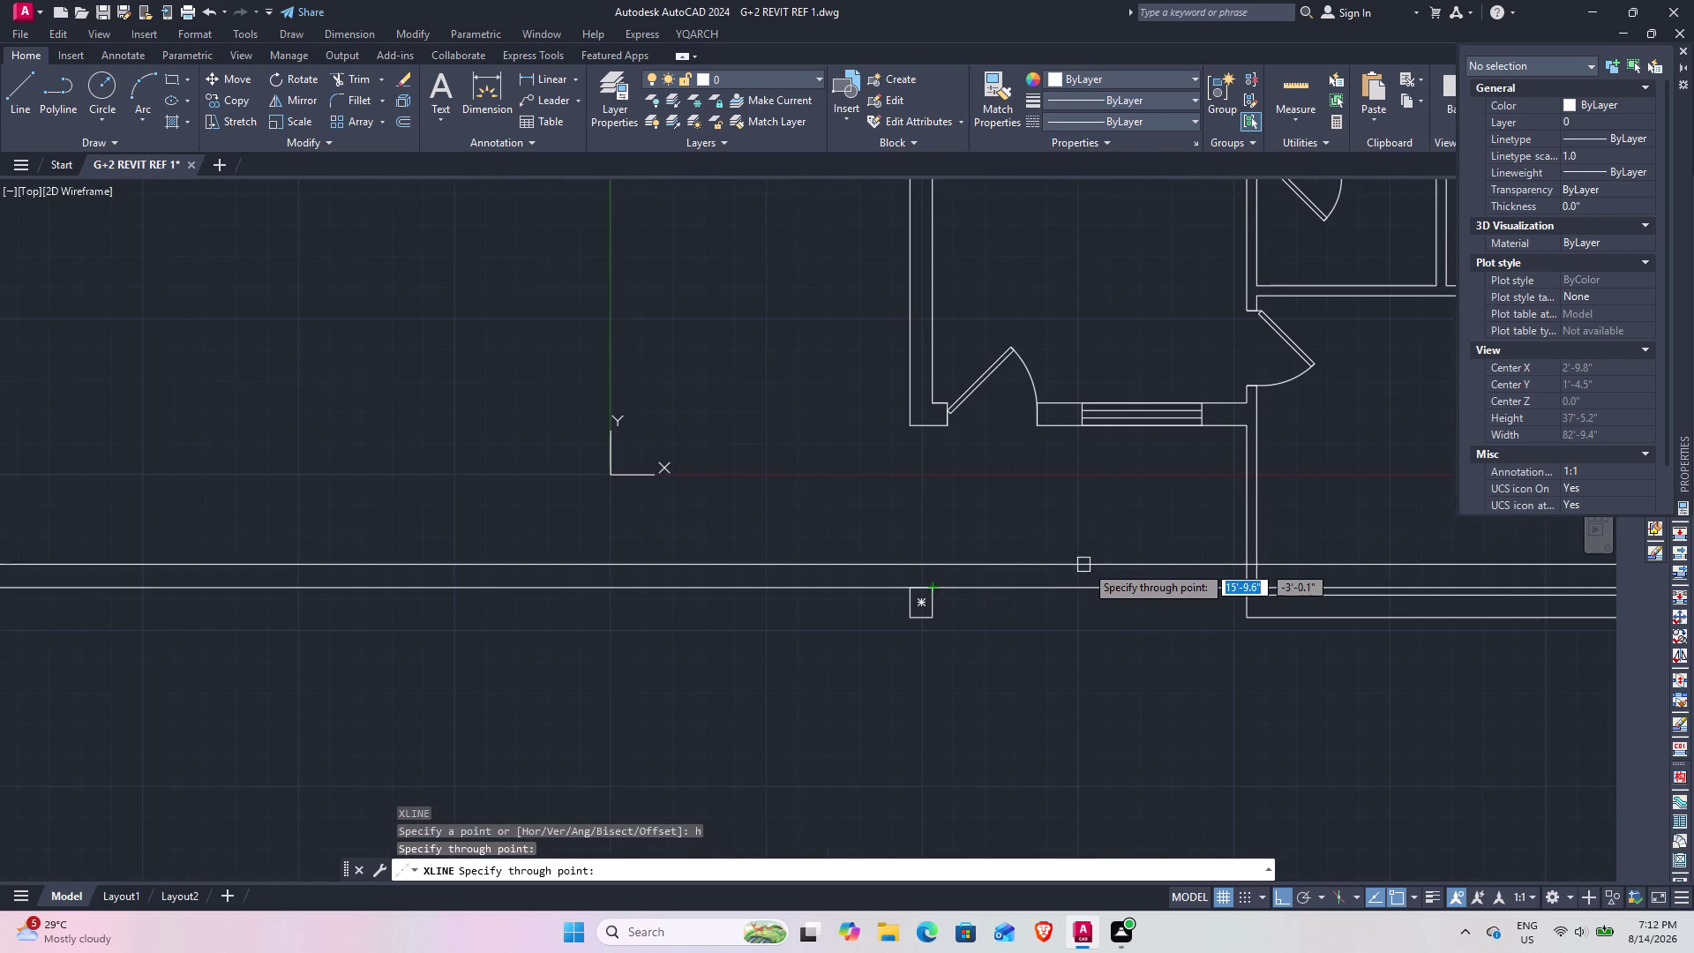
key(Escape)
scroll(up, 3)
scroll(down, 3)
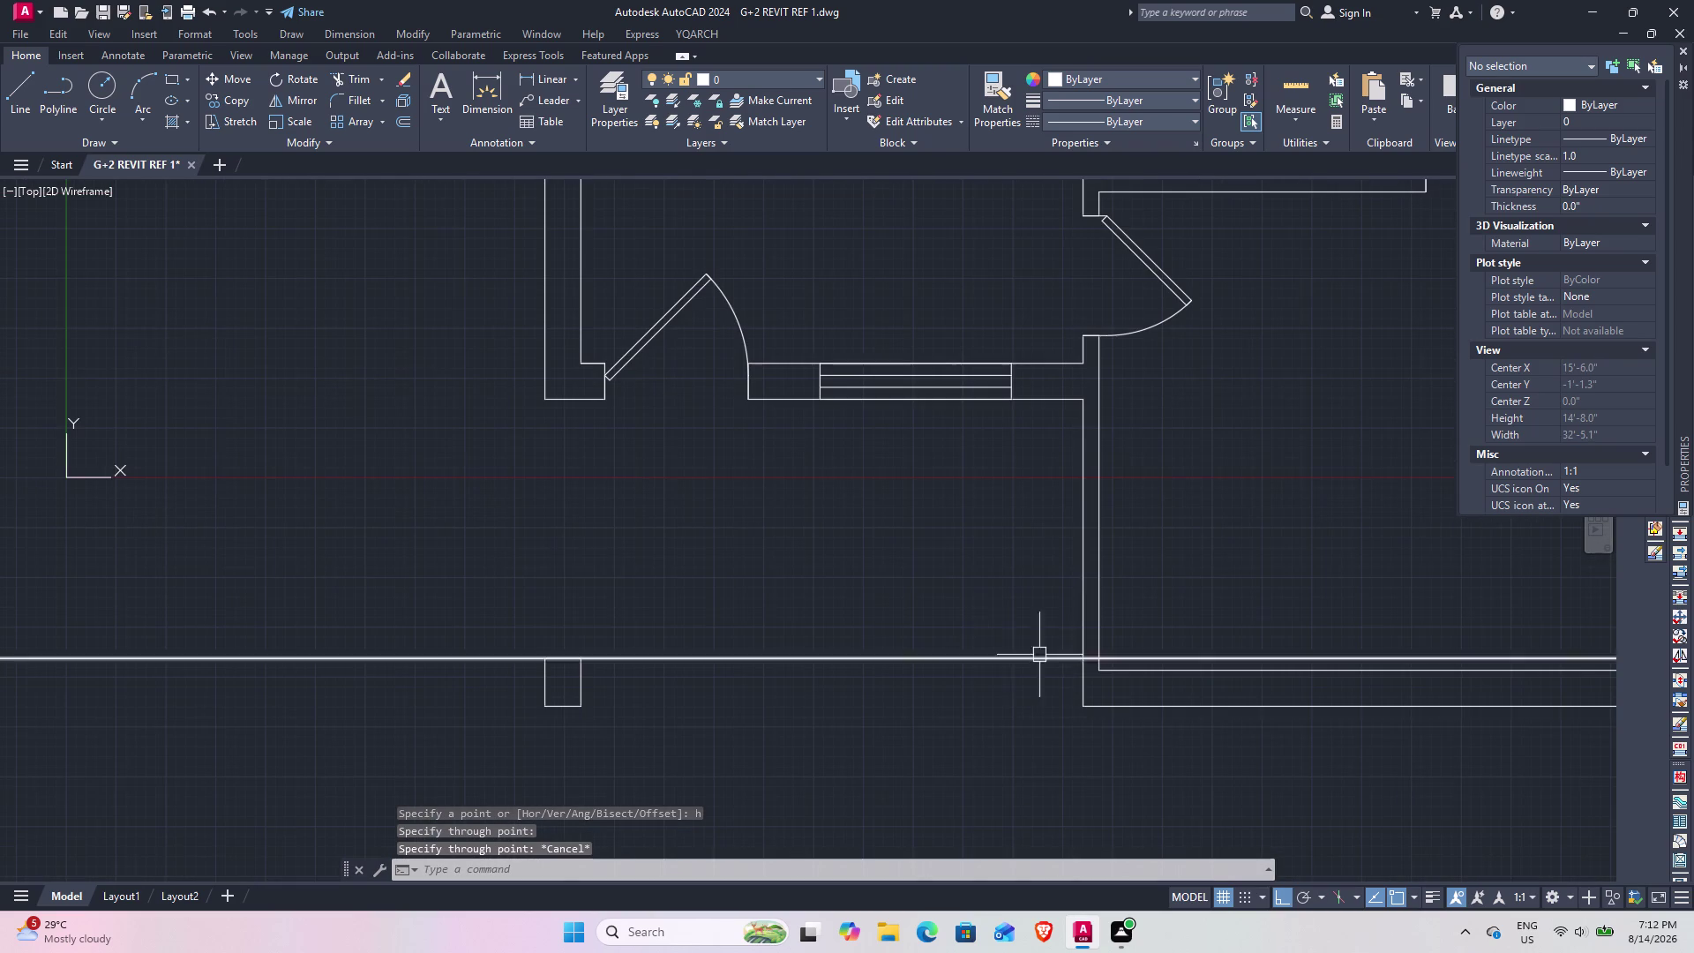
click(975, 657)
right_click(975, 658)
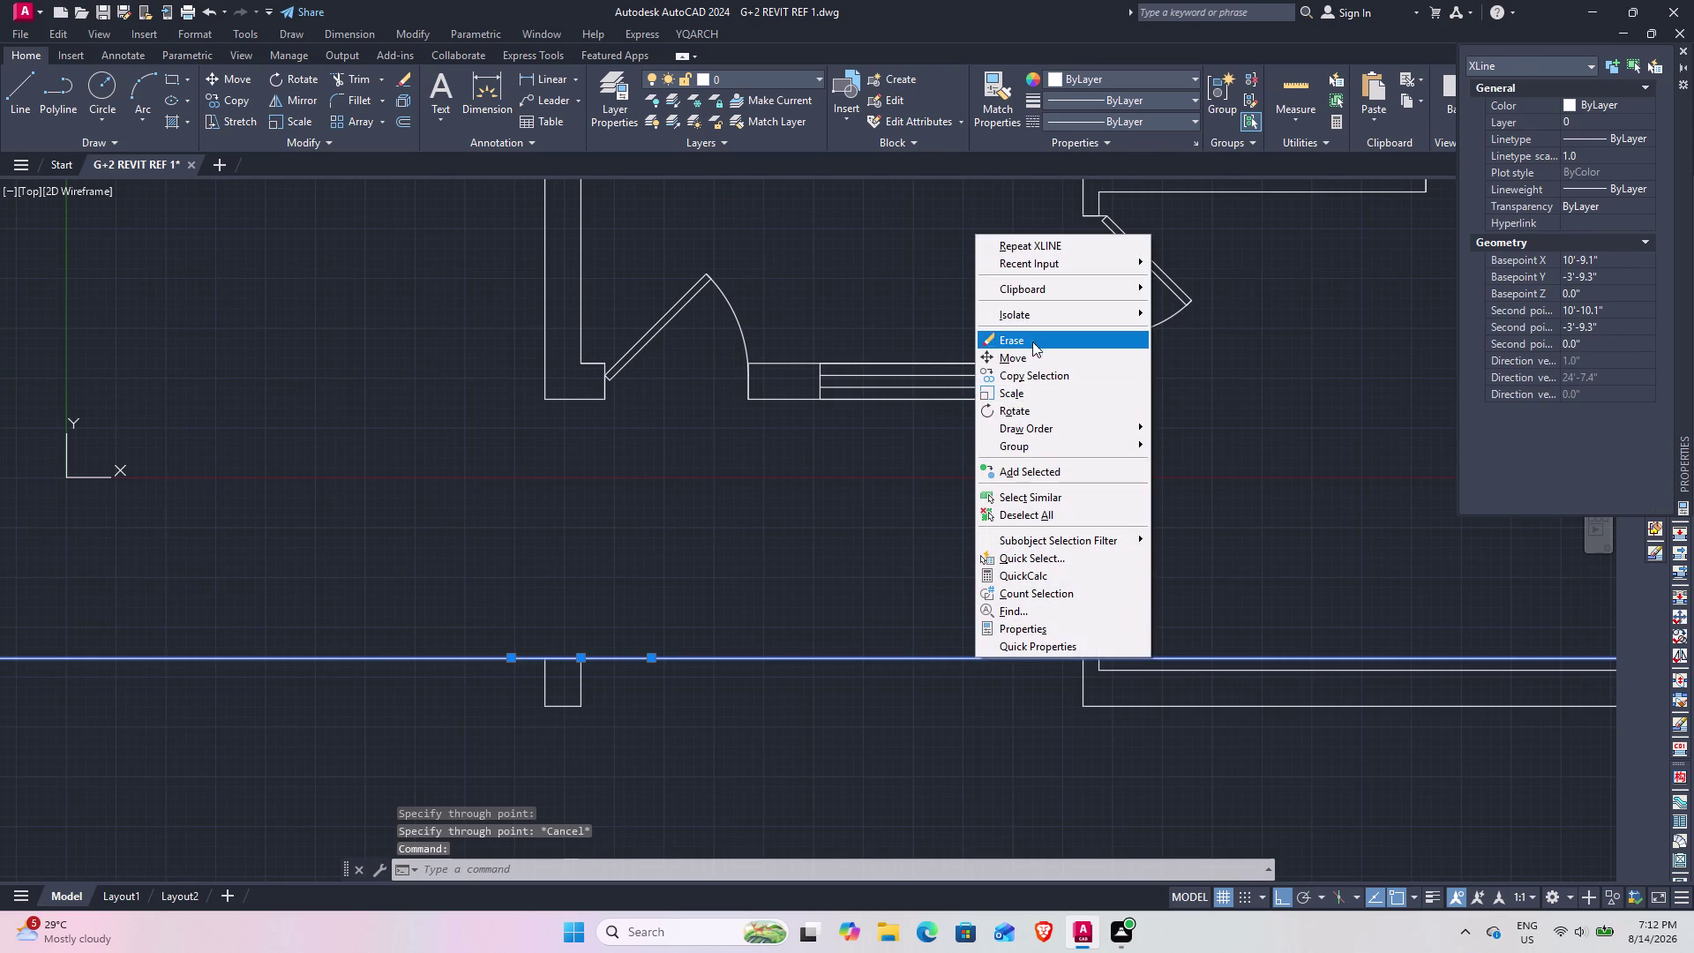
click(1033, 331)
scroll(down, 3)
middle_drag(684, 681, 908, 573)
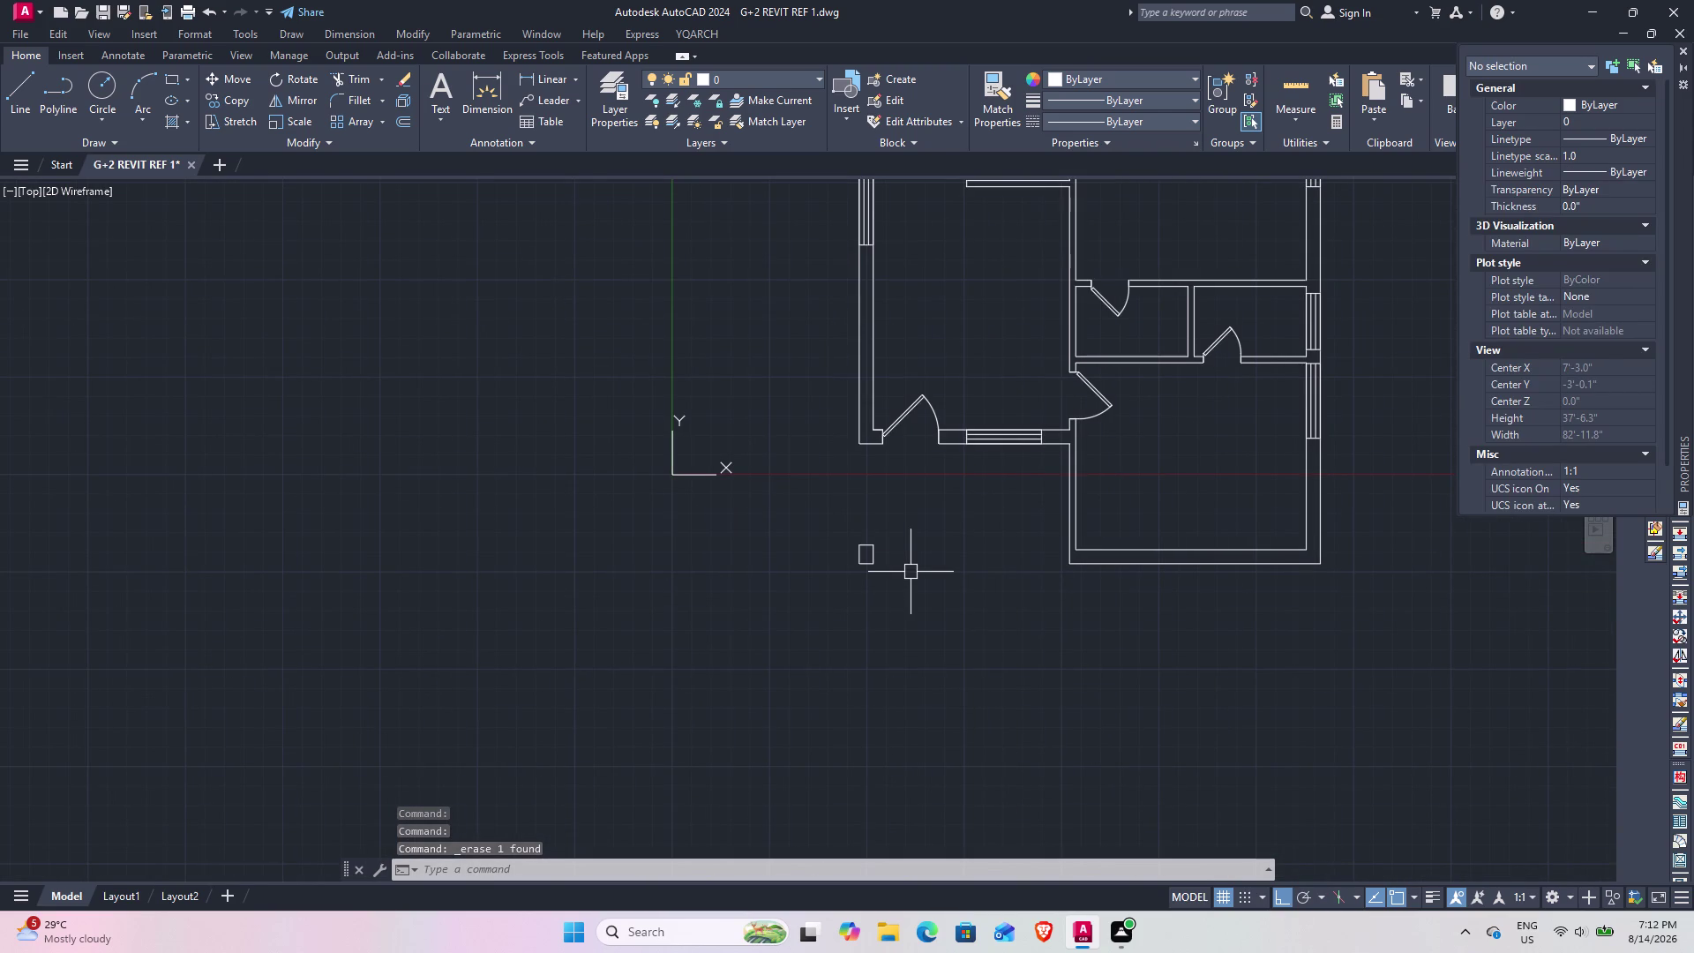
scroll(down, 3)
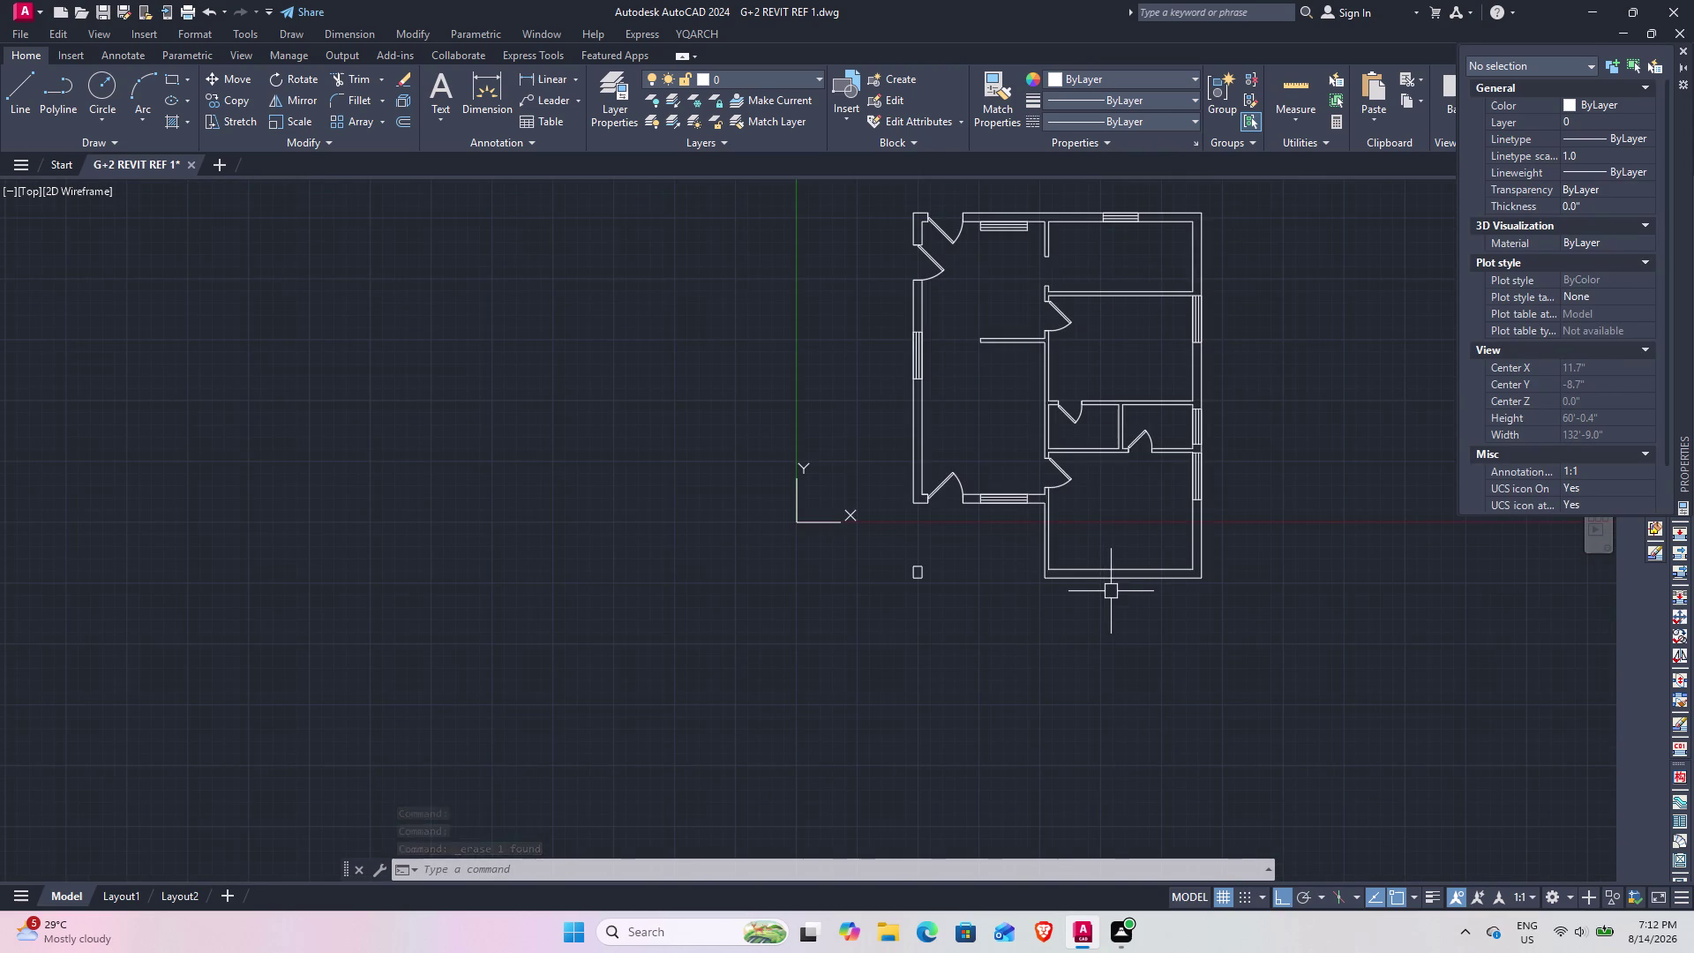
middle_drag(1188, 655, 998, 641)
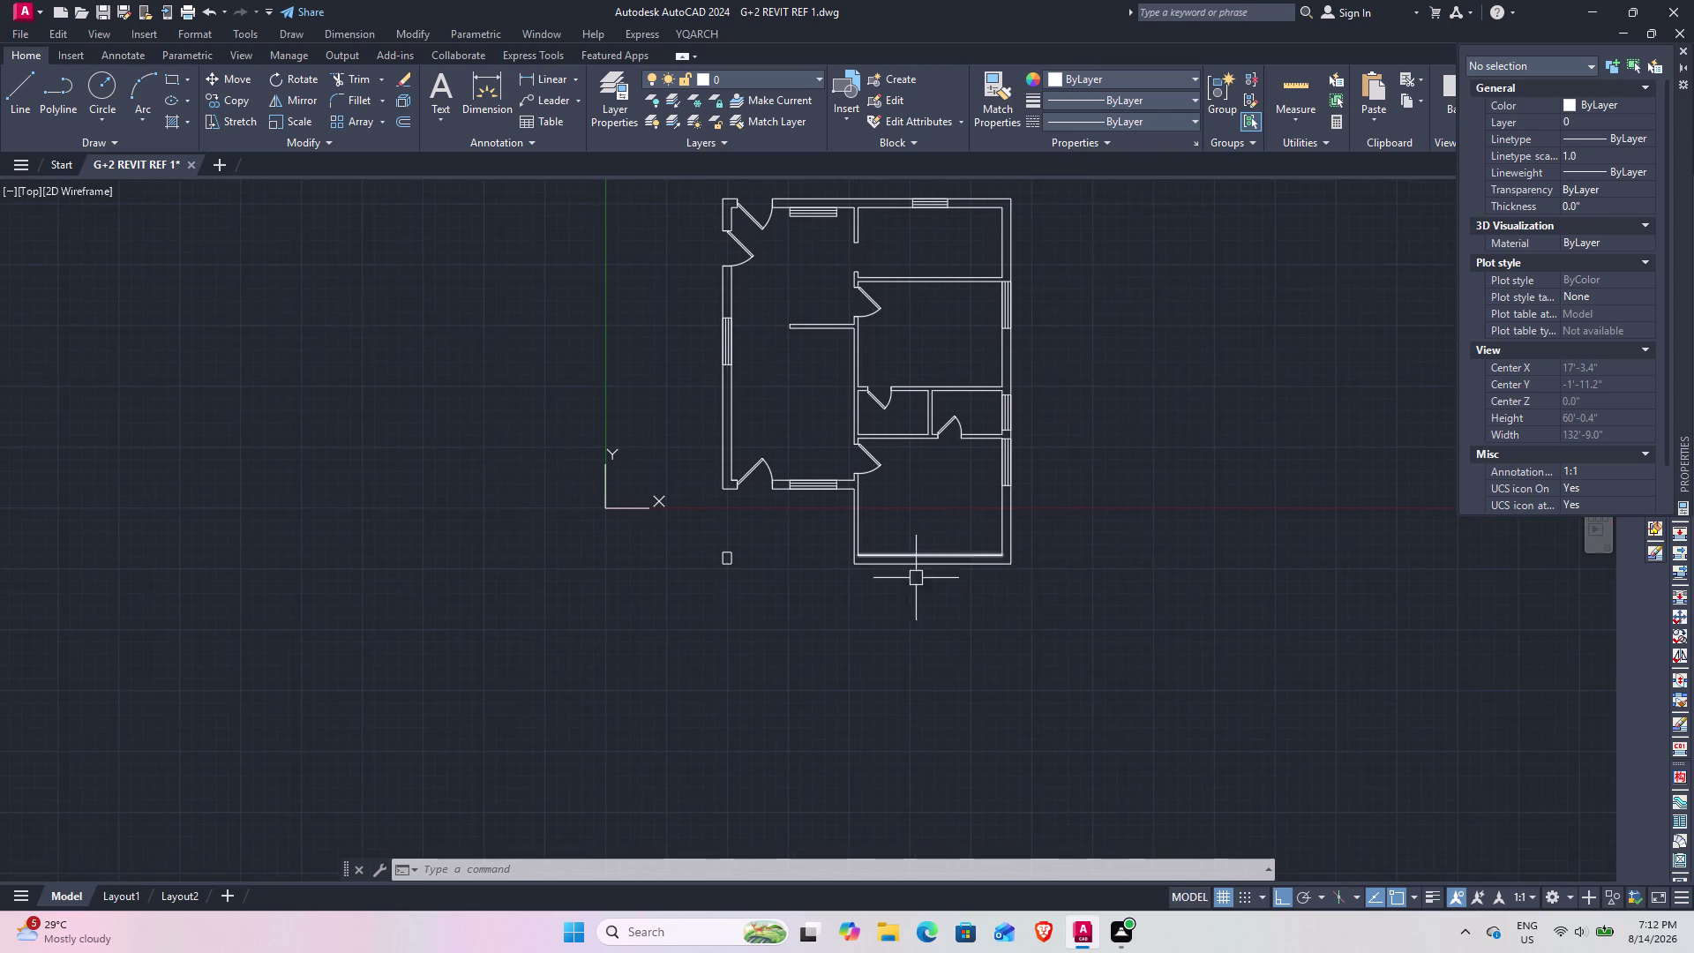
Offset the plan's bottom outer wall line 6' downward.
text(o)
key(space)
key(6)
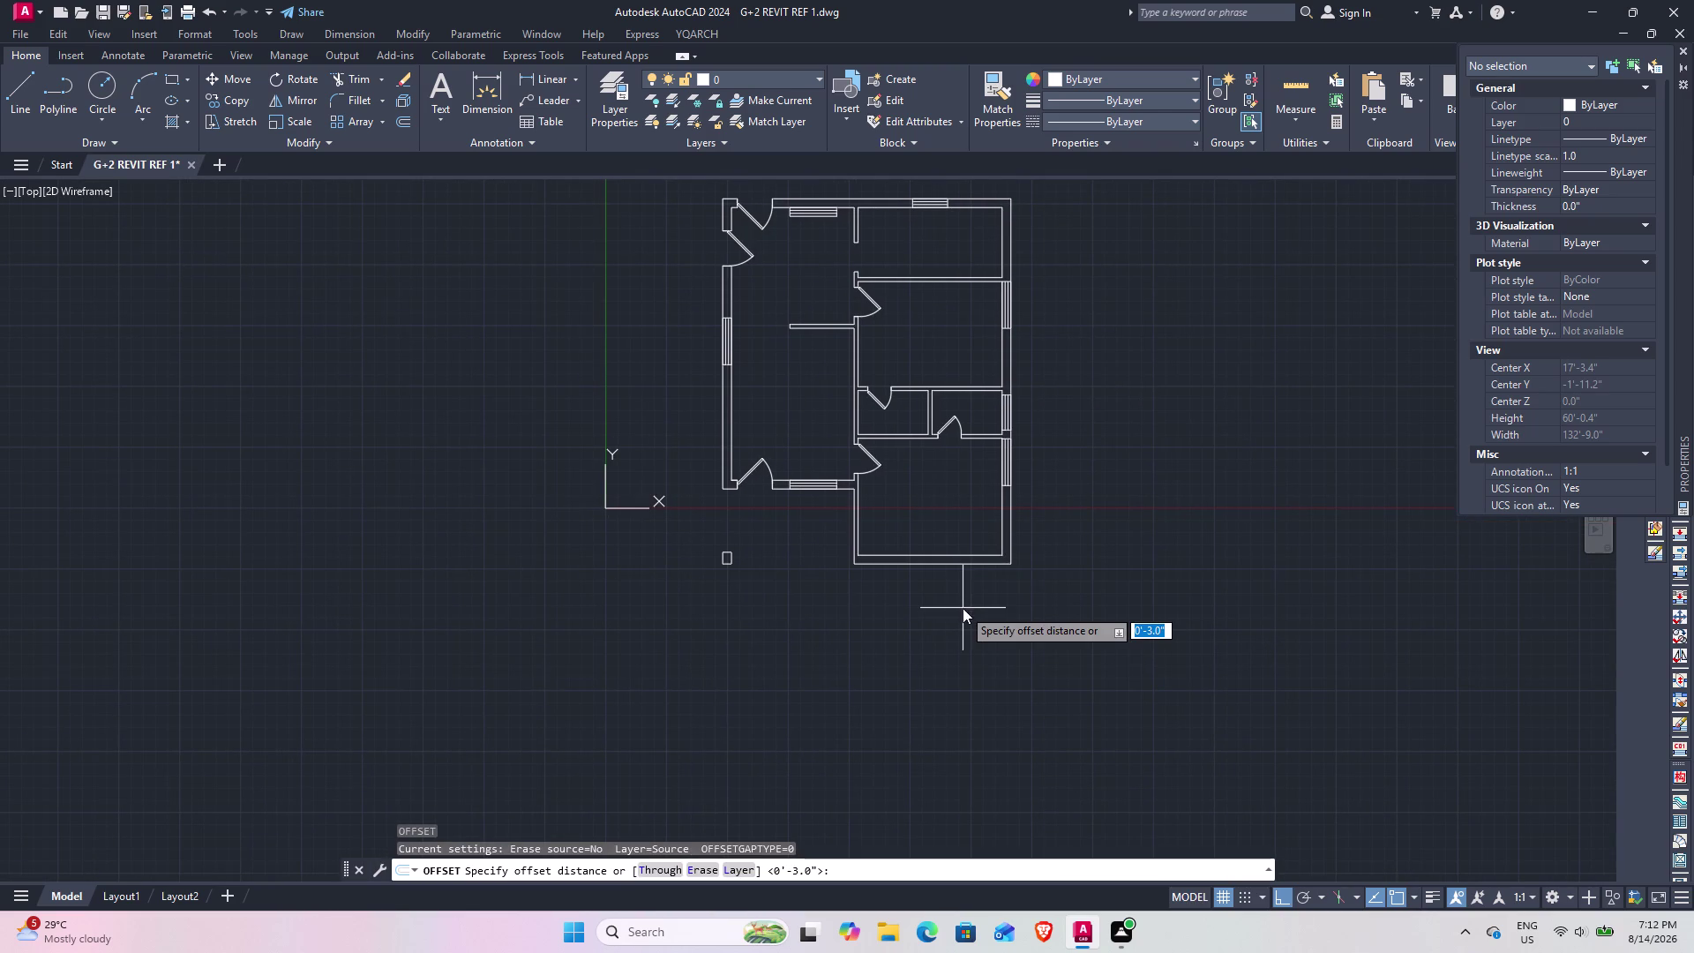
key(apostrophe)
key(Return)
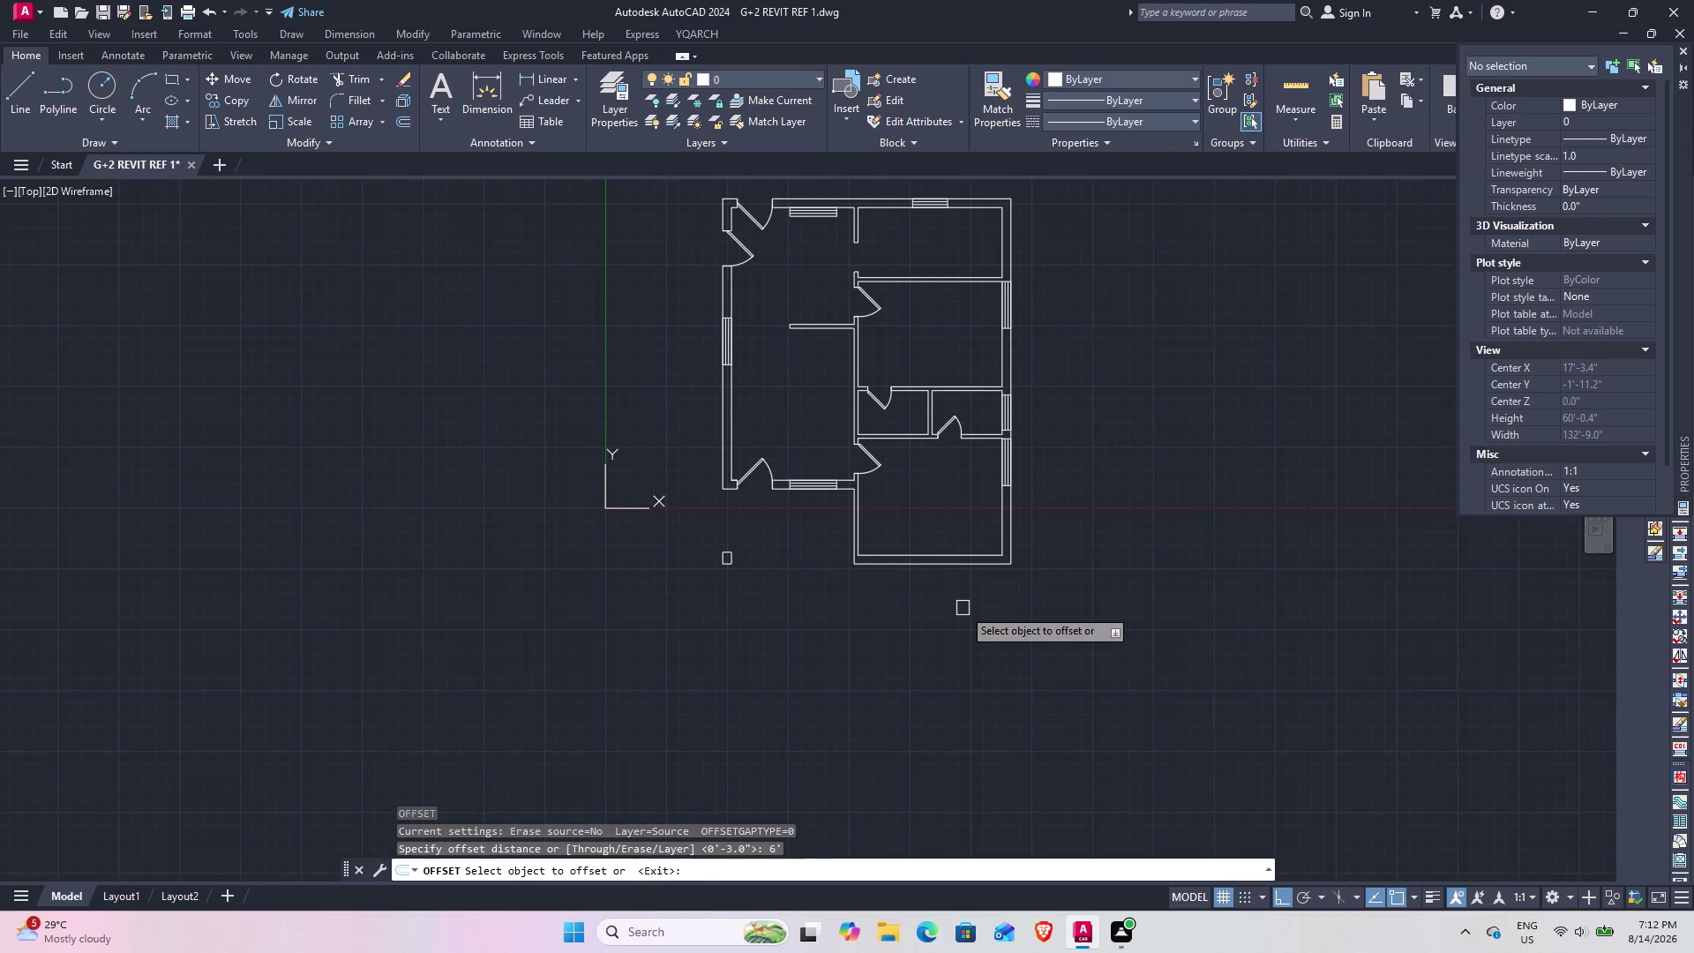
scroll(up, 3)
click(949, 498)
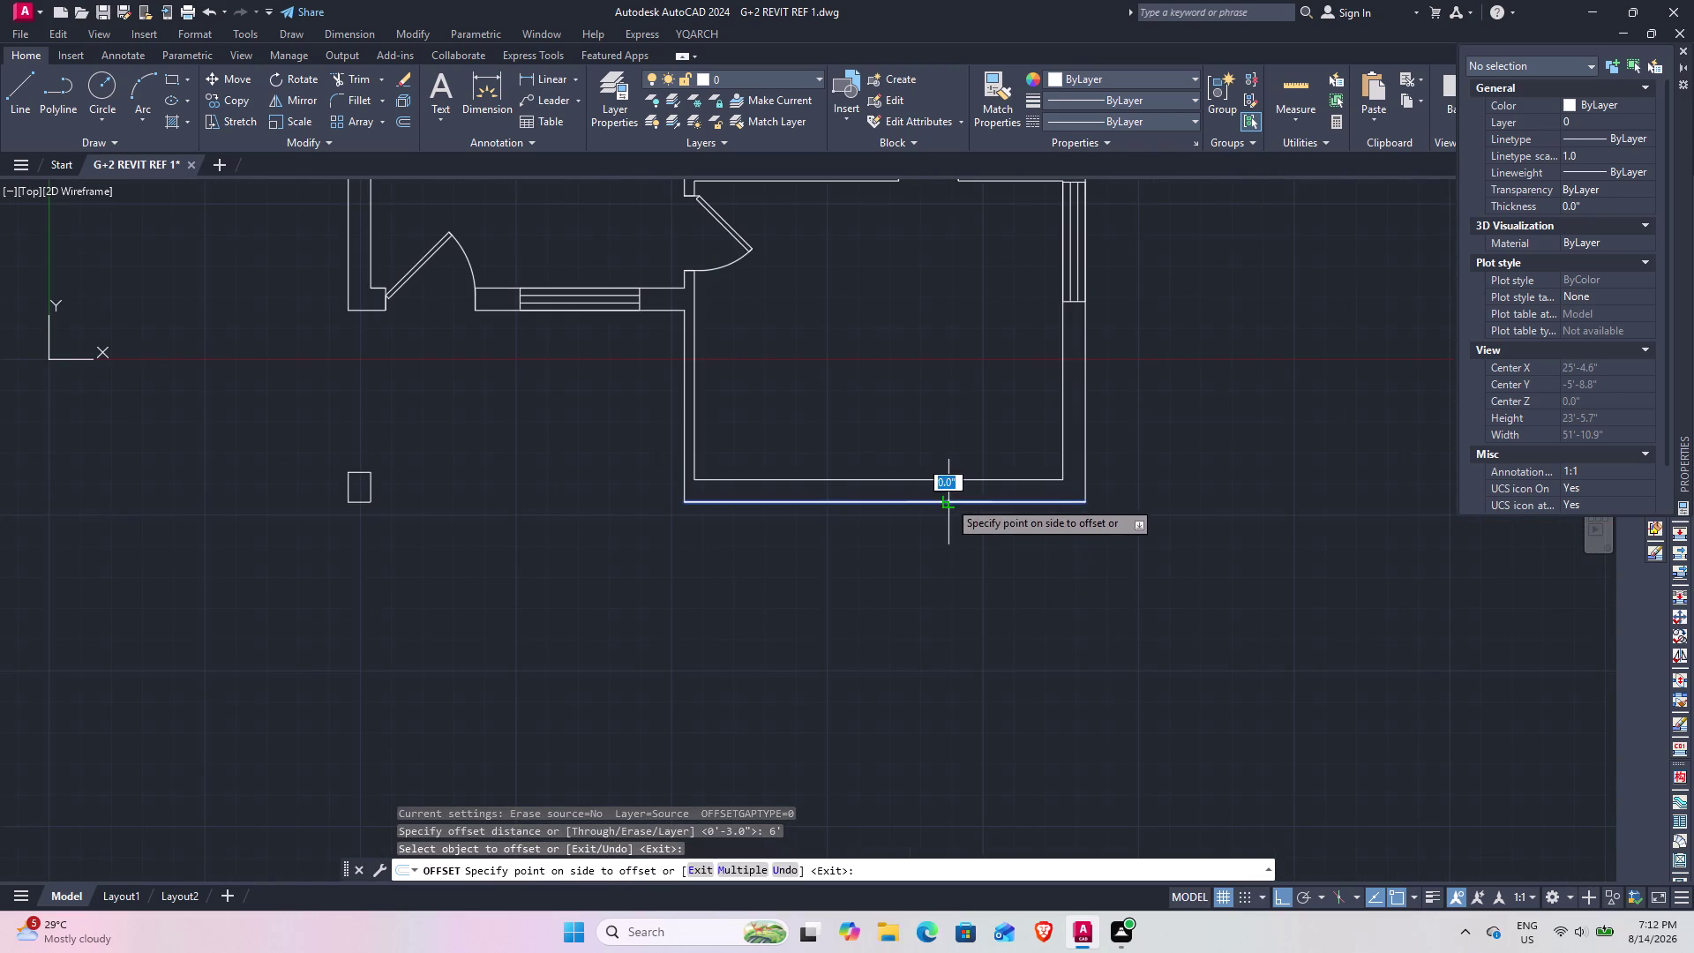
click(961, 632)
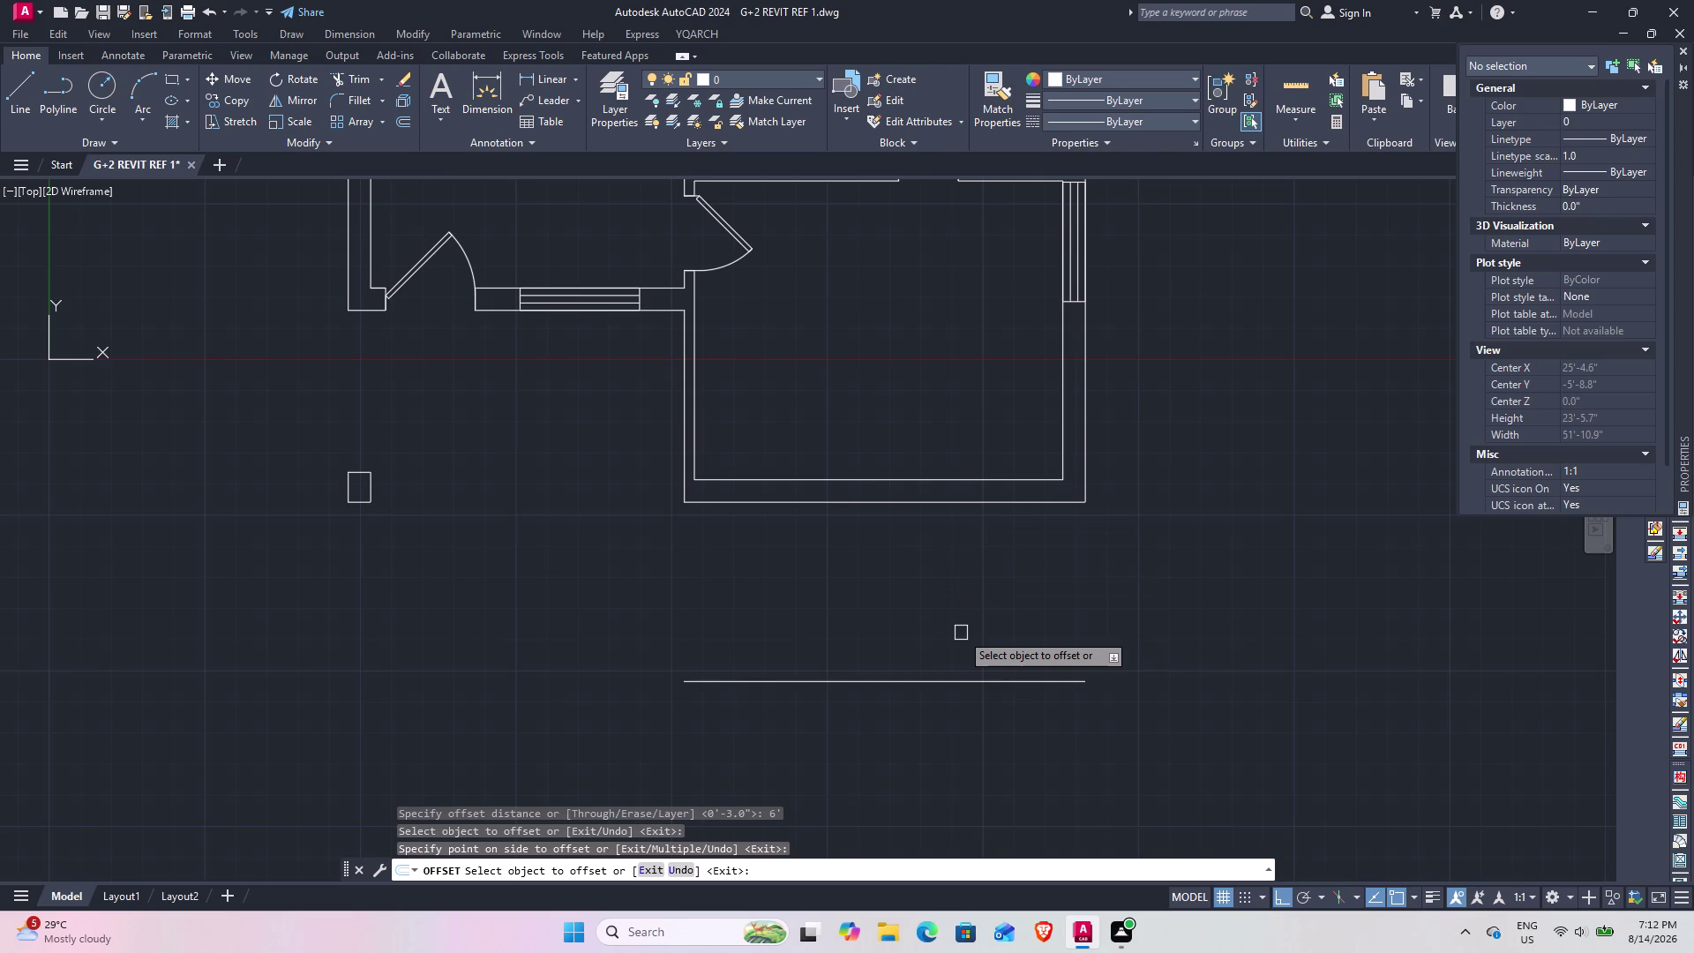
key(Escape)
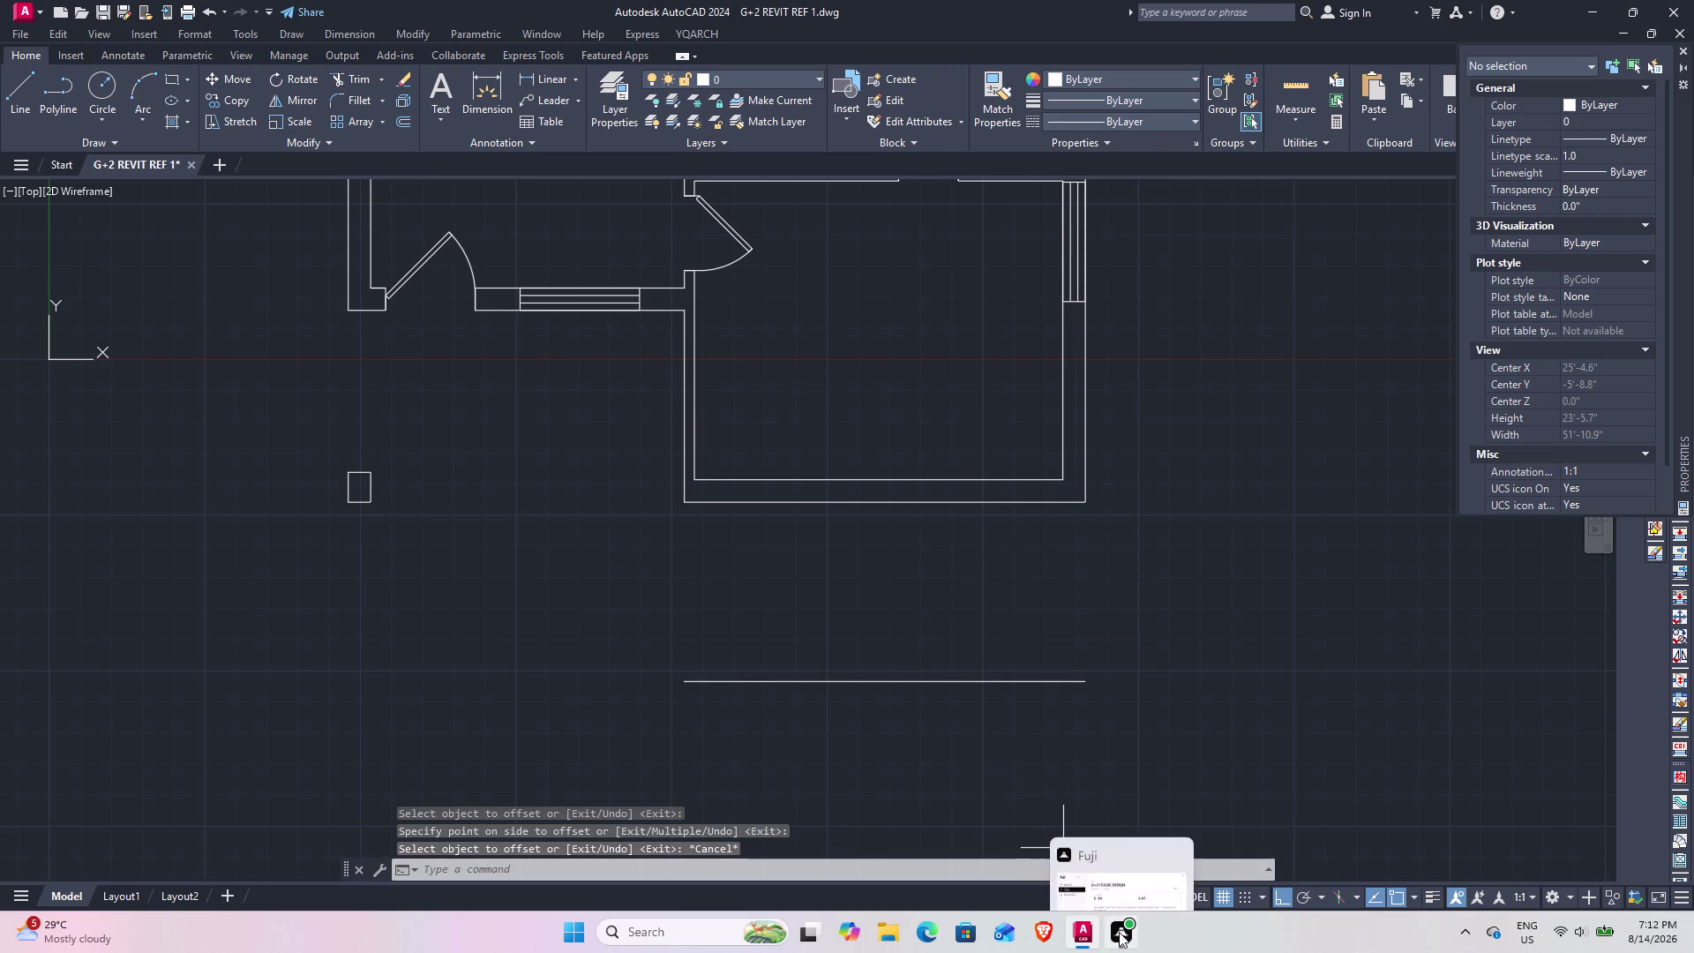